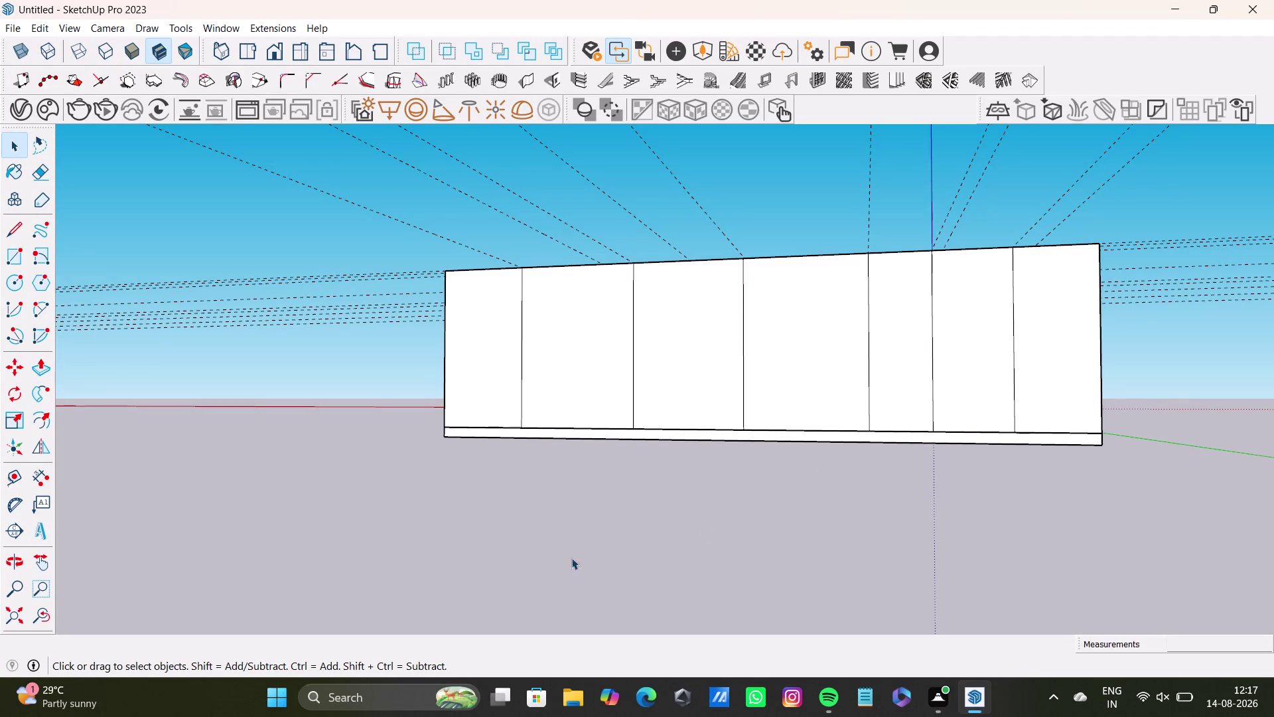
Orbit and zoom around the house to face the front wall straight on.
scroll(down, 3)
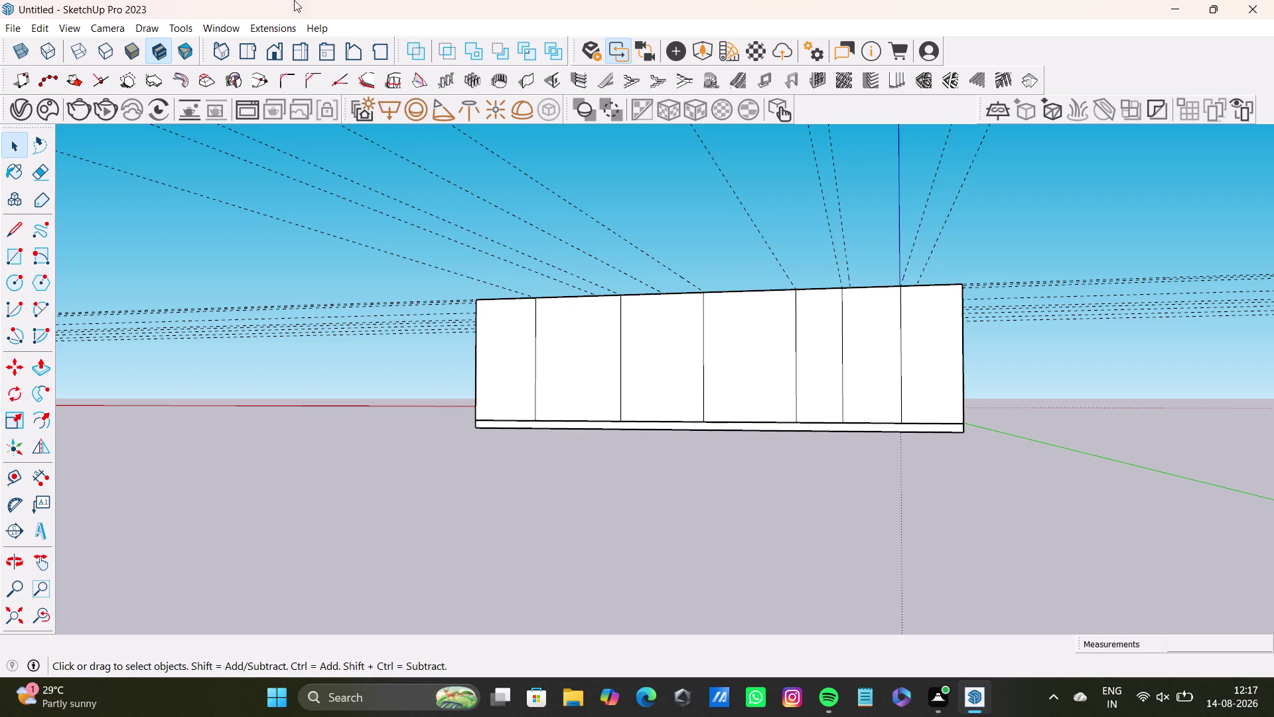
middle_drag(775, 566, 649, 690)
scroll(up, 3)
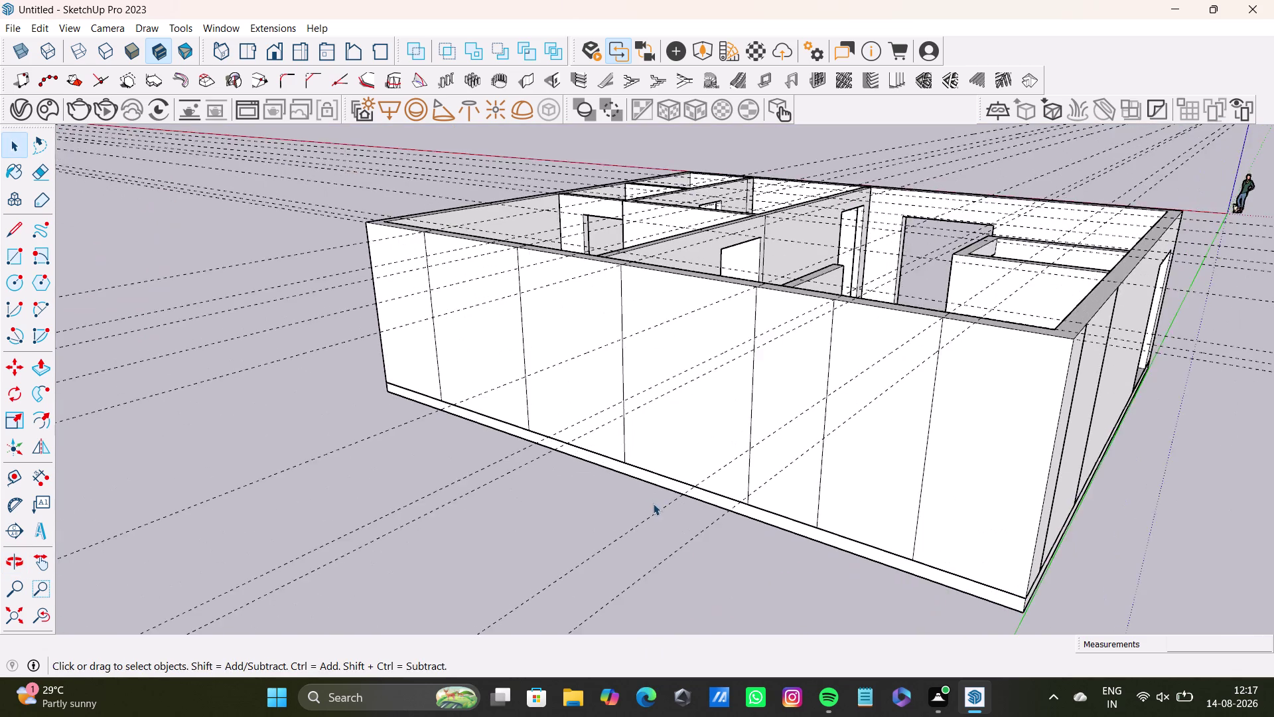
middle_drag(653, 503, 895, 642)
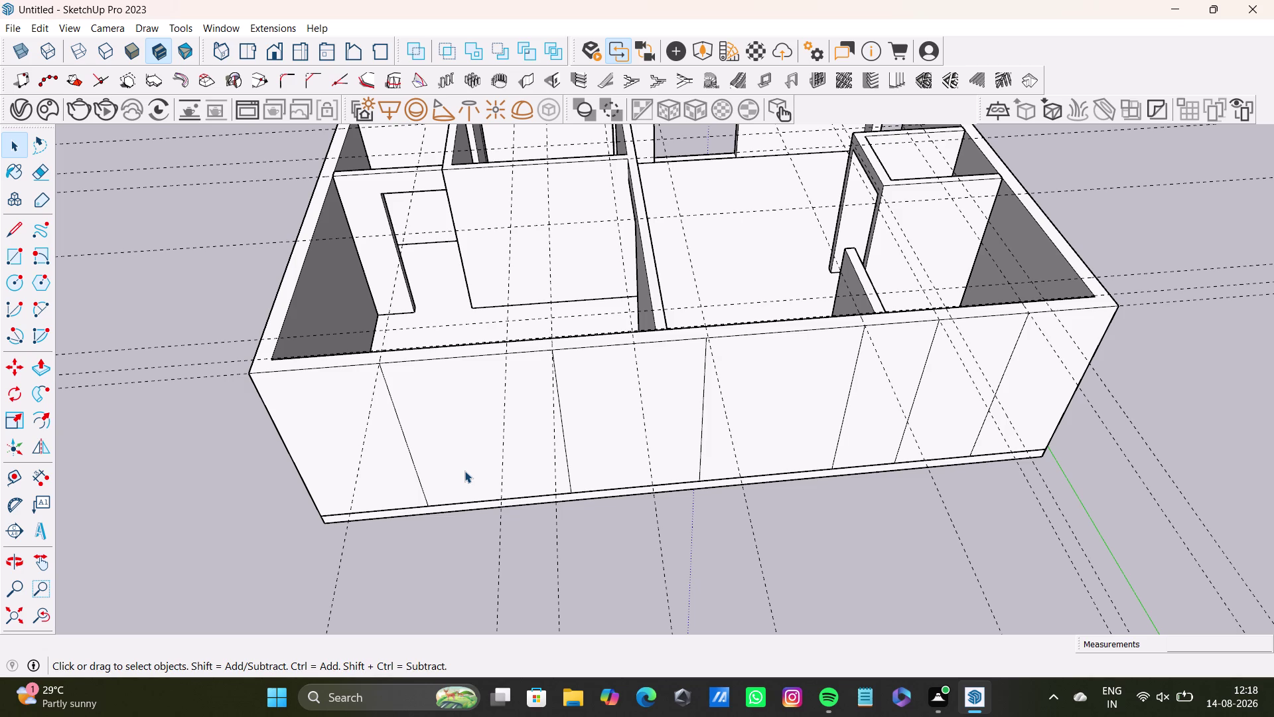
scroll(up, 3)
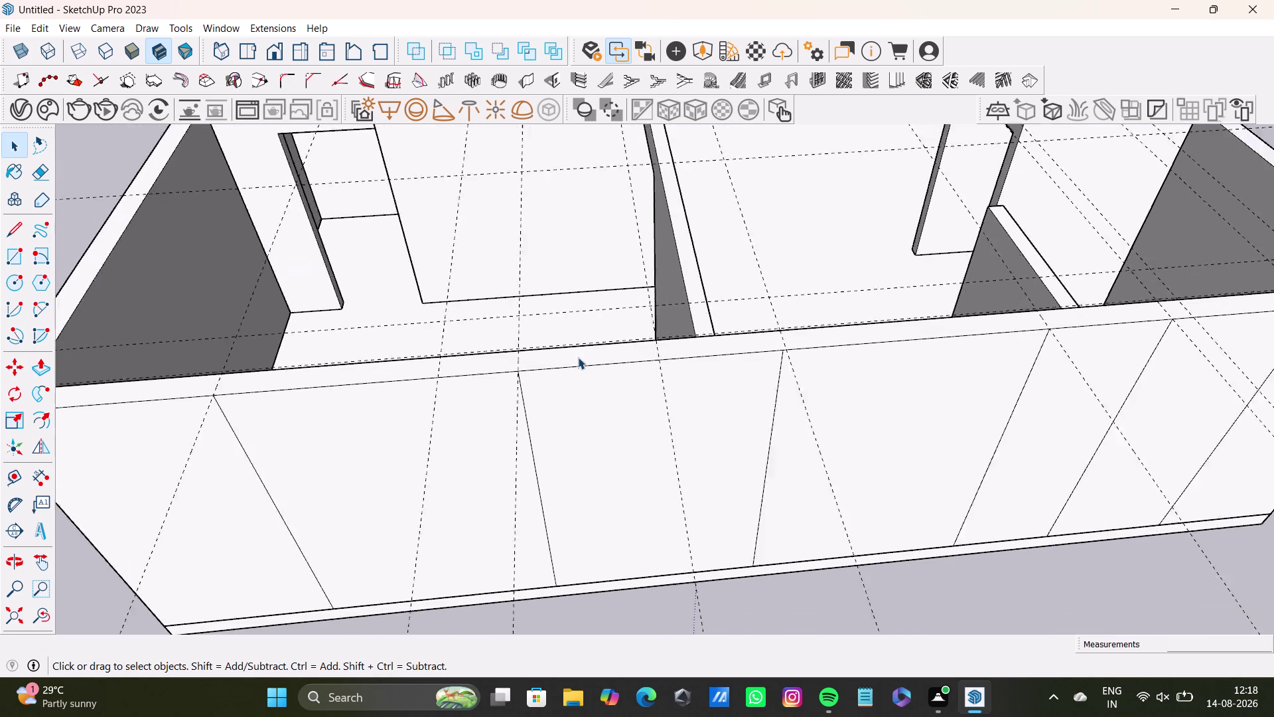
scroll(up, 3)
middle_drag(602, 405, 514, 334)
middle_drag(518, 337, 588, 337)
middle_drag(582, 412, 675, 373)
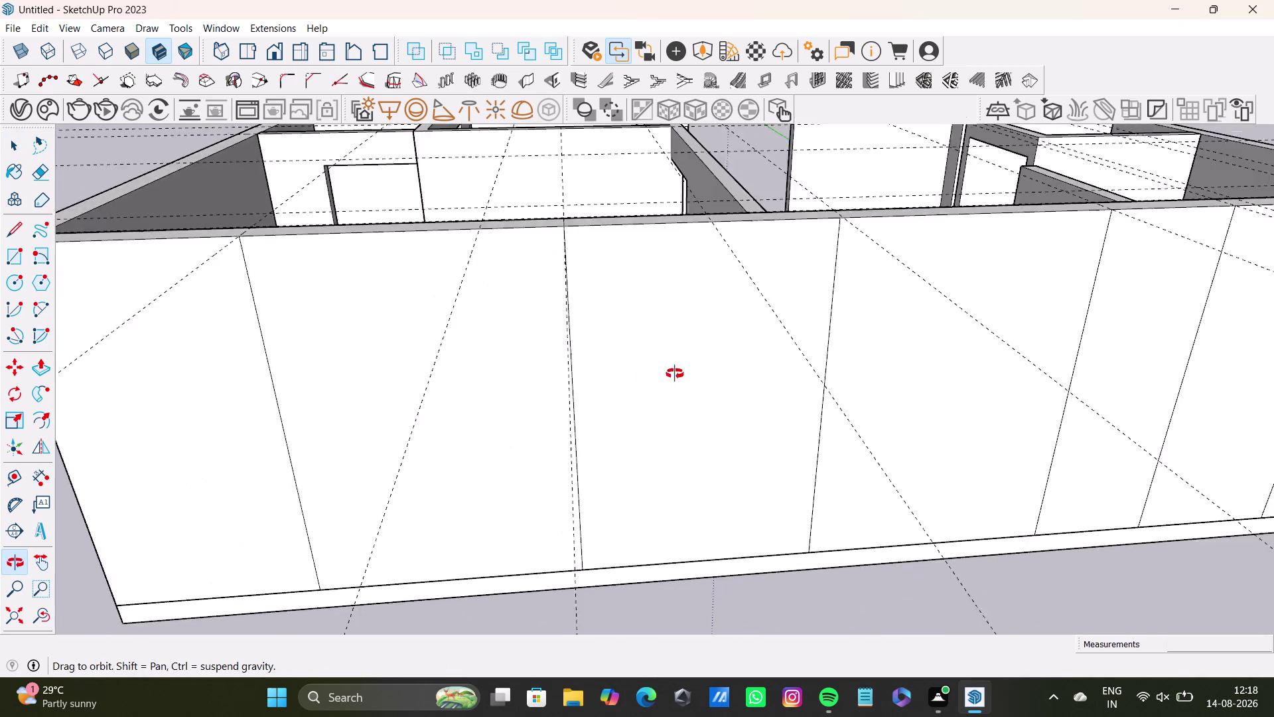
middle_drag(674, 373, 673, 264)
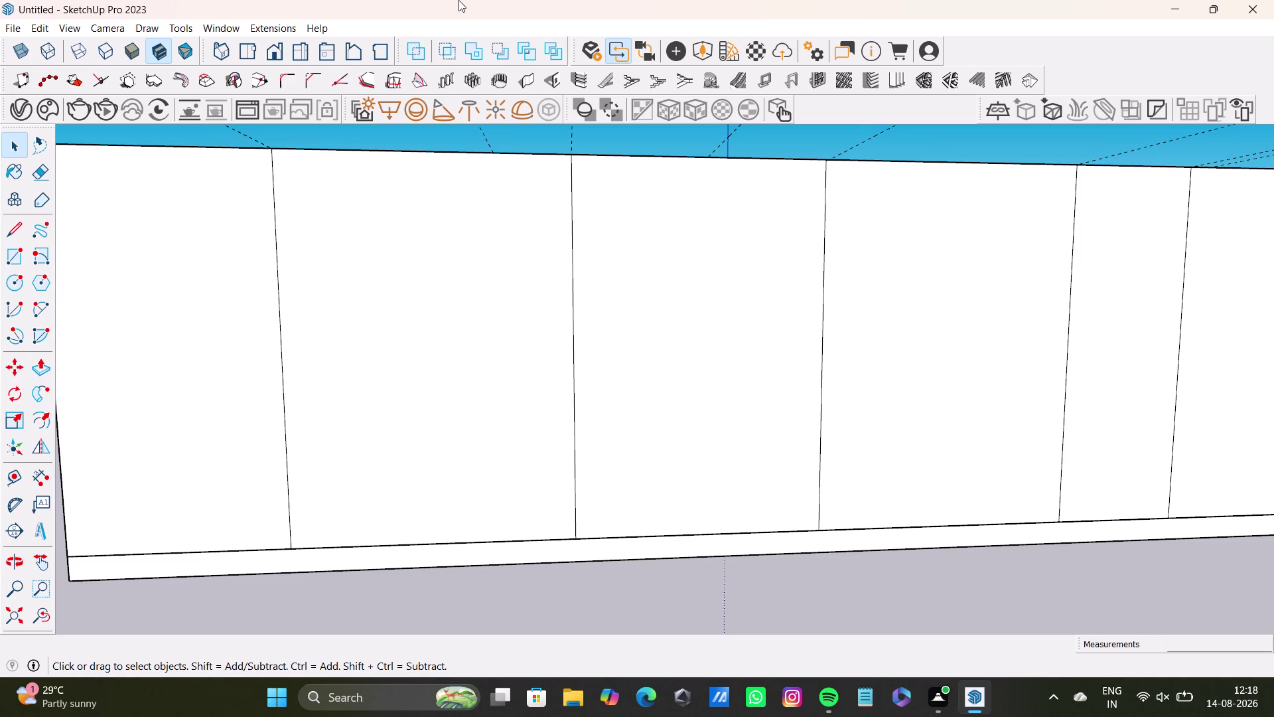
scroll(down, 3)
middle_drag(373, 369, 368, 396)
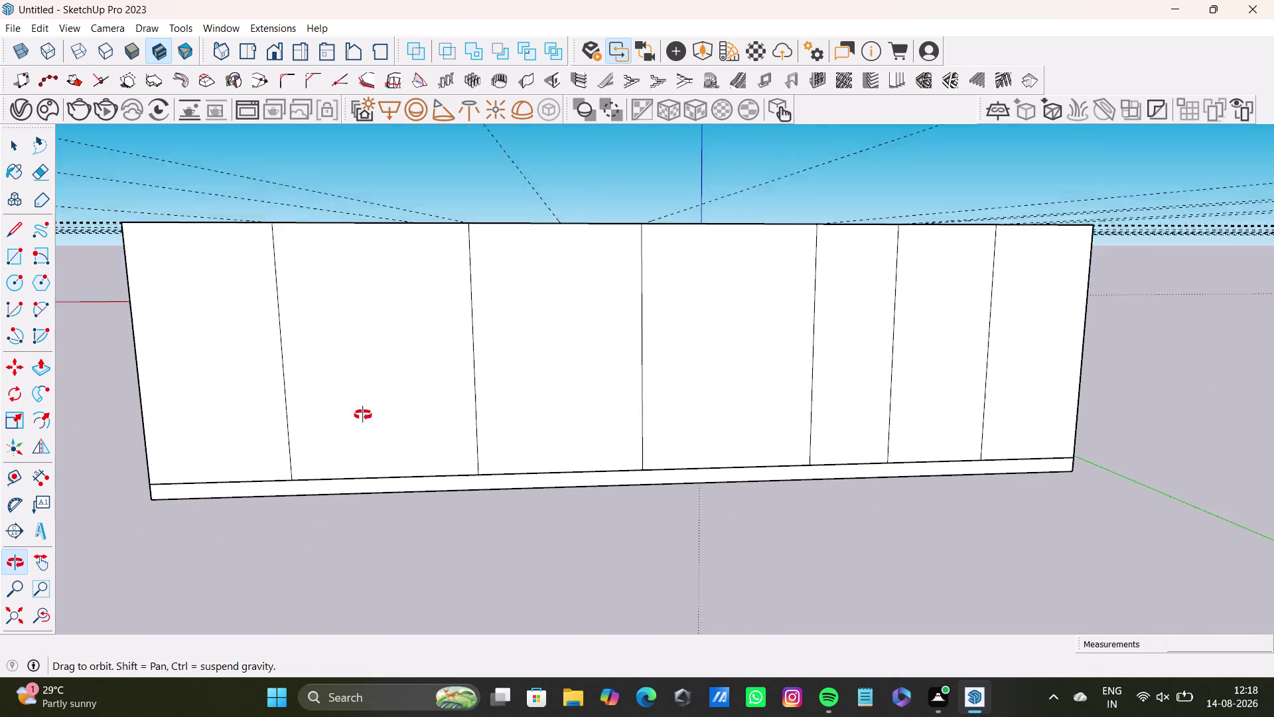
middle_drag(368, 396, 341, 364)
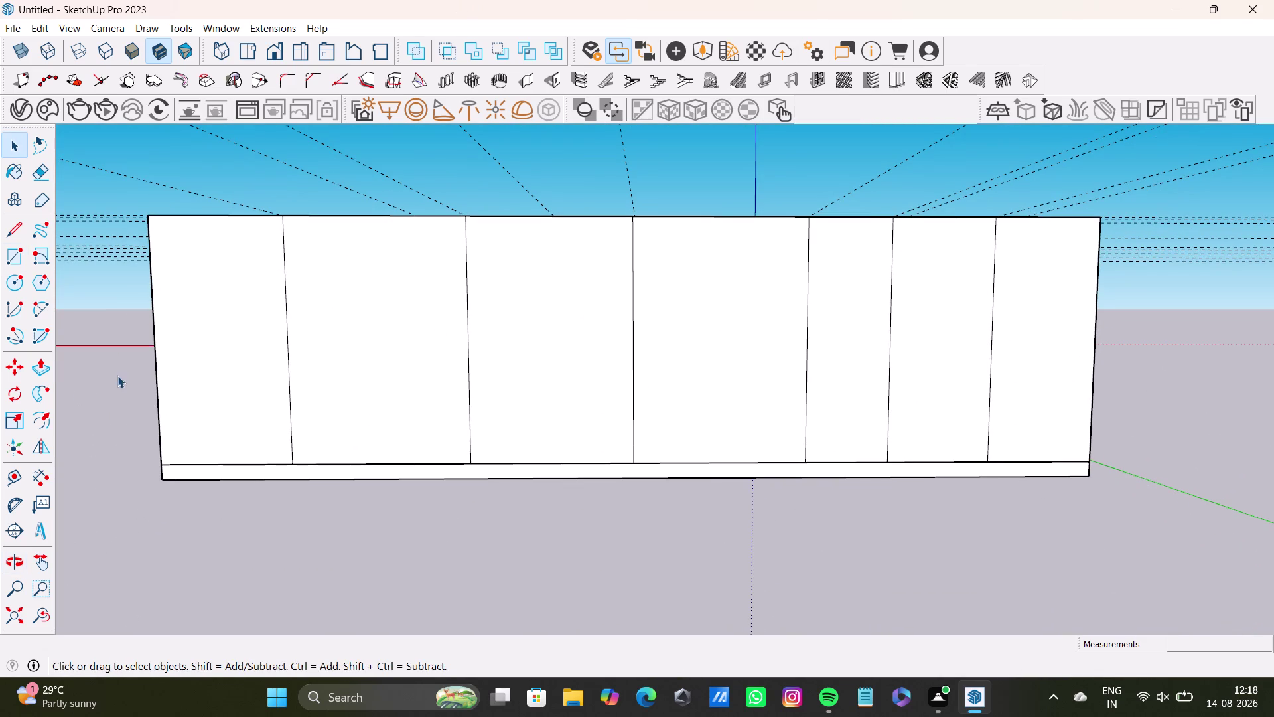
Select the front wall, clear it, then select all connected house geometry.
click(10, 256)
key(space)
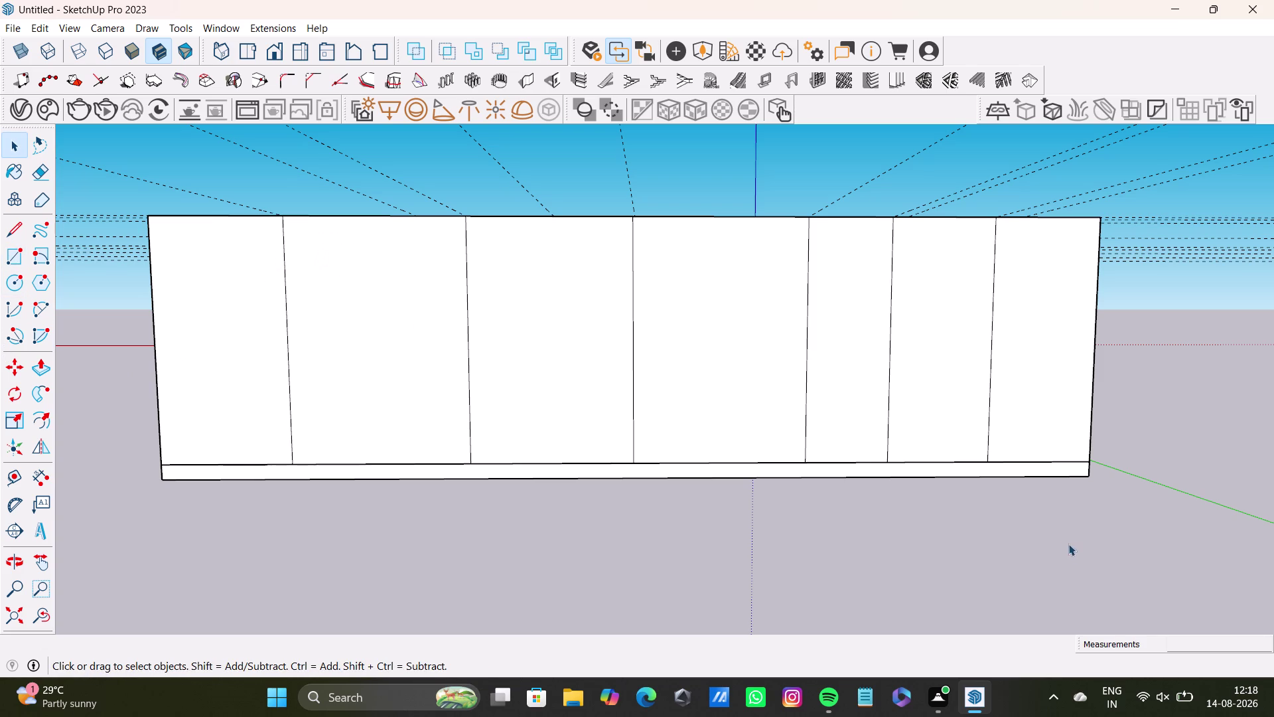
click(1063, 552)
triple_click(929, 385)
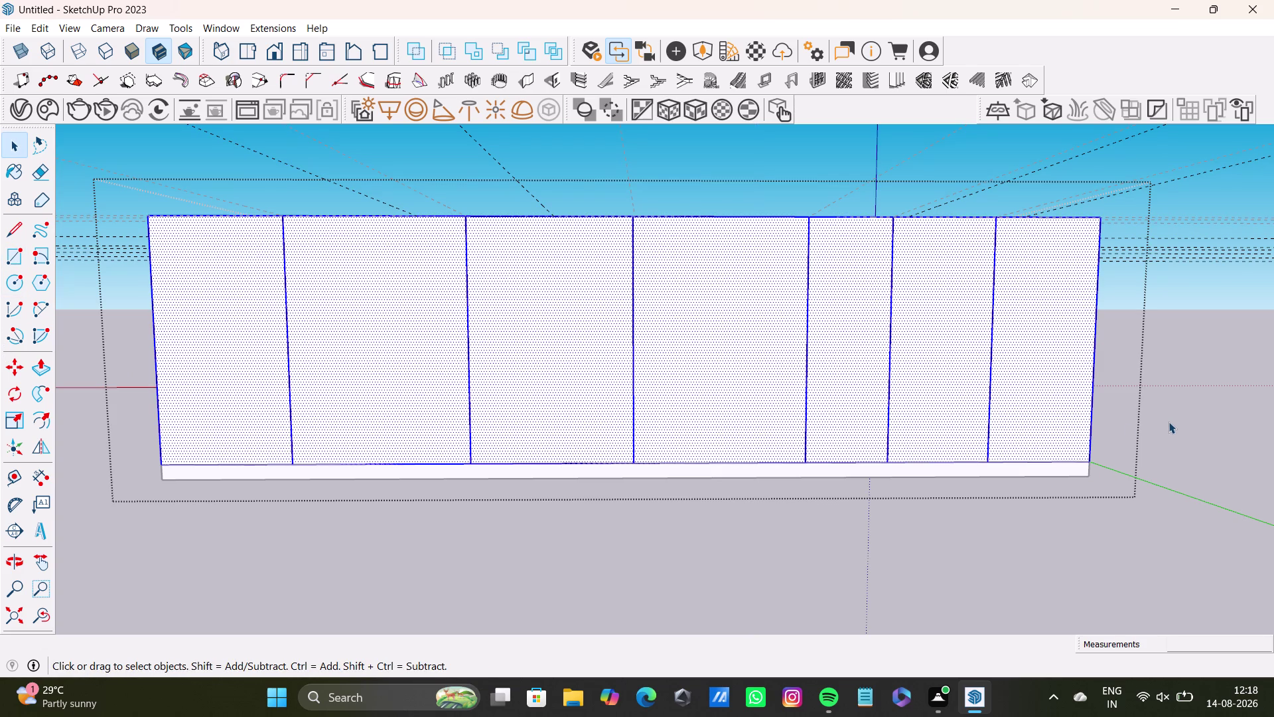
click(1175, 413)
middle_drag(609, 404, 610, 562)
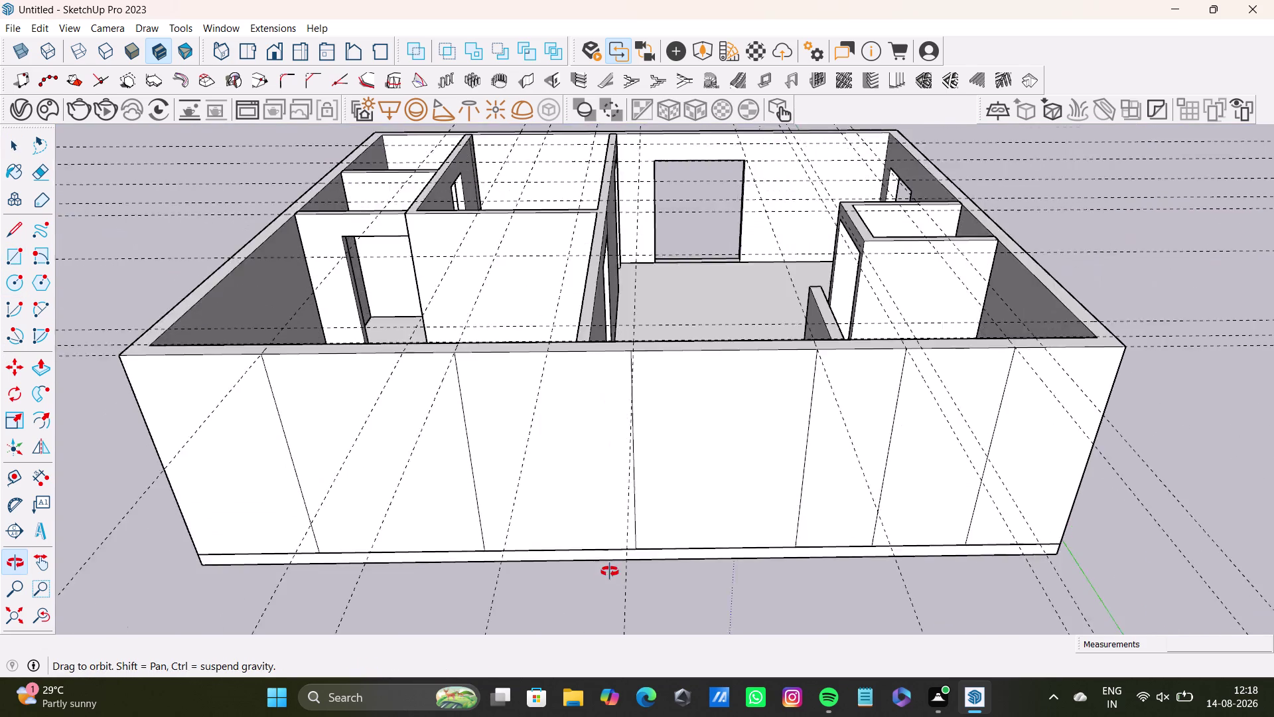
middle_drag(610, 562, 600, 631)
triple_click(1066, 349)
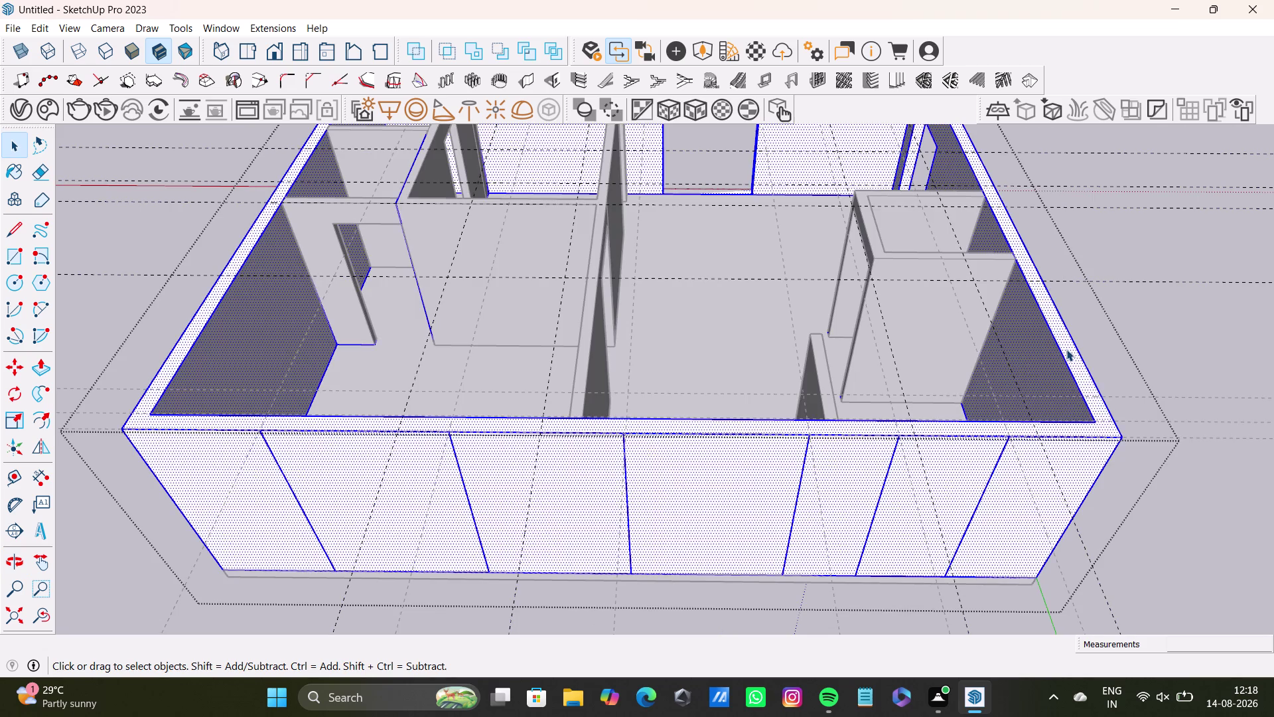
middle_drag(679, 474, 716, 281)
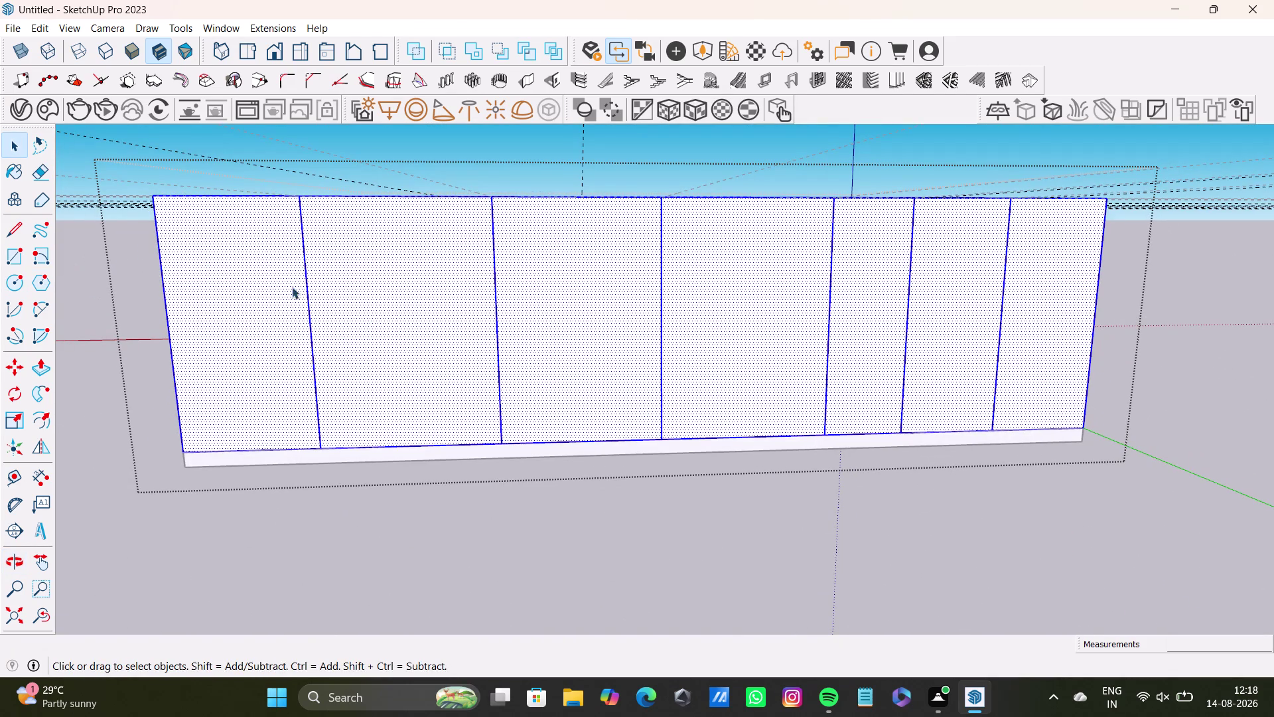
Draw a window rectangle on the second front-wall panel.
click(405, 284)
click(10, 255)
scroll(up, 3)
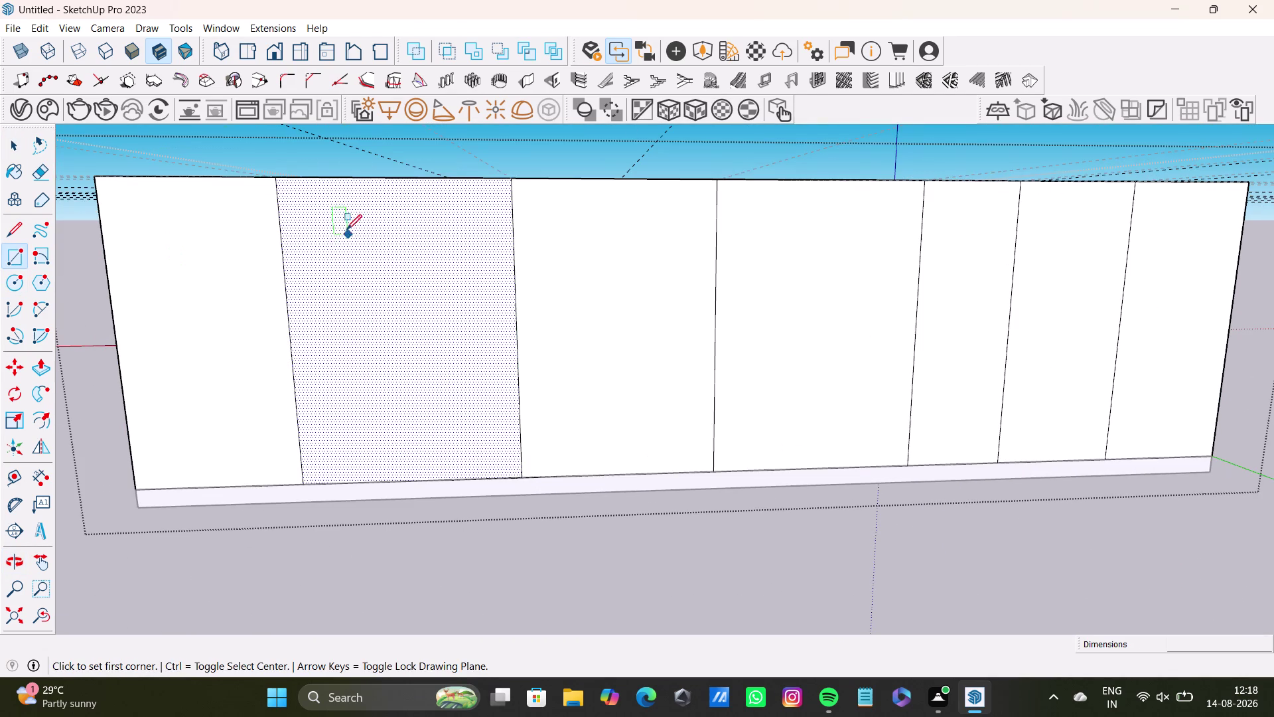
click(332, 221)
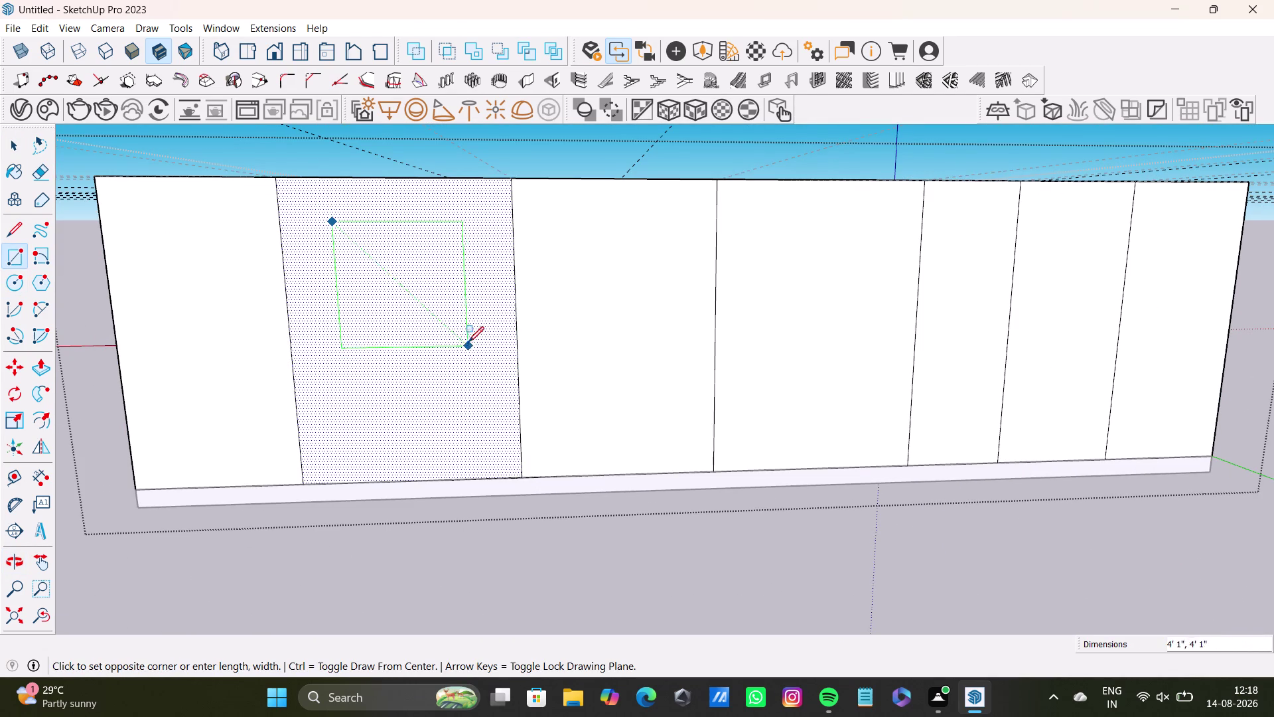
click(478, 331)
key(space)
Push/Pull the window rectangle through the wall thickness.
middle_drag(485, 322, 375, 540)
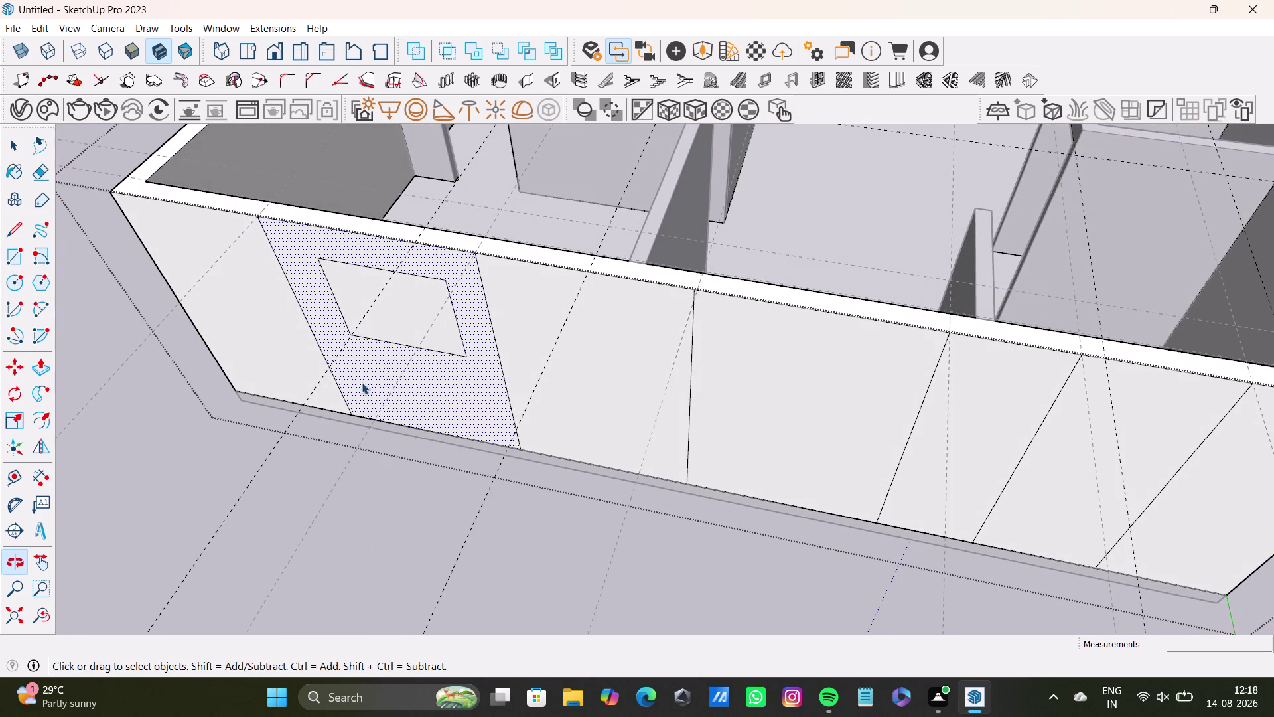
click(380, 304)
key(p)
click(405, 313)
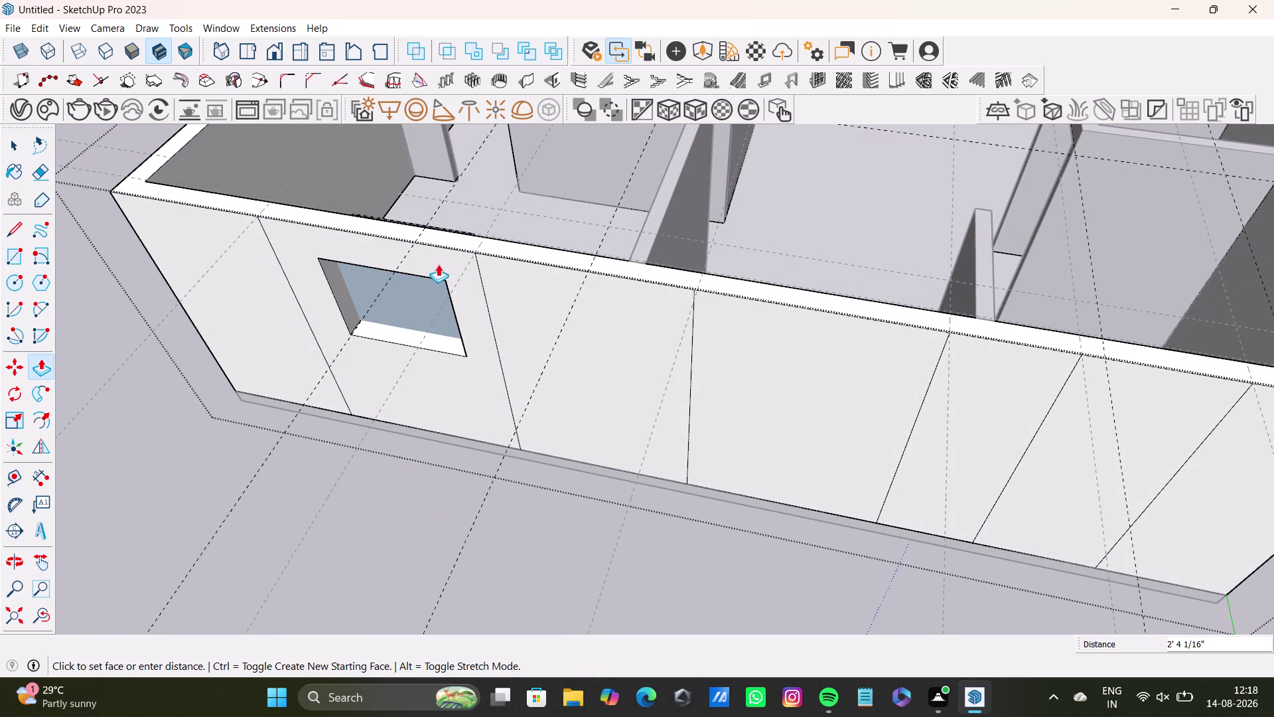
click(482, 236)
Inspect the new opening and orbit along the front wall to the next panel.
middle_drag(460, 357, 537, 305)
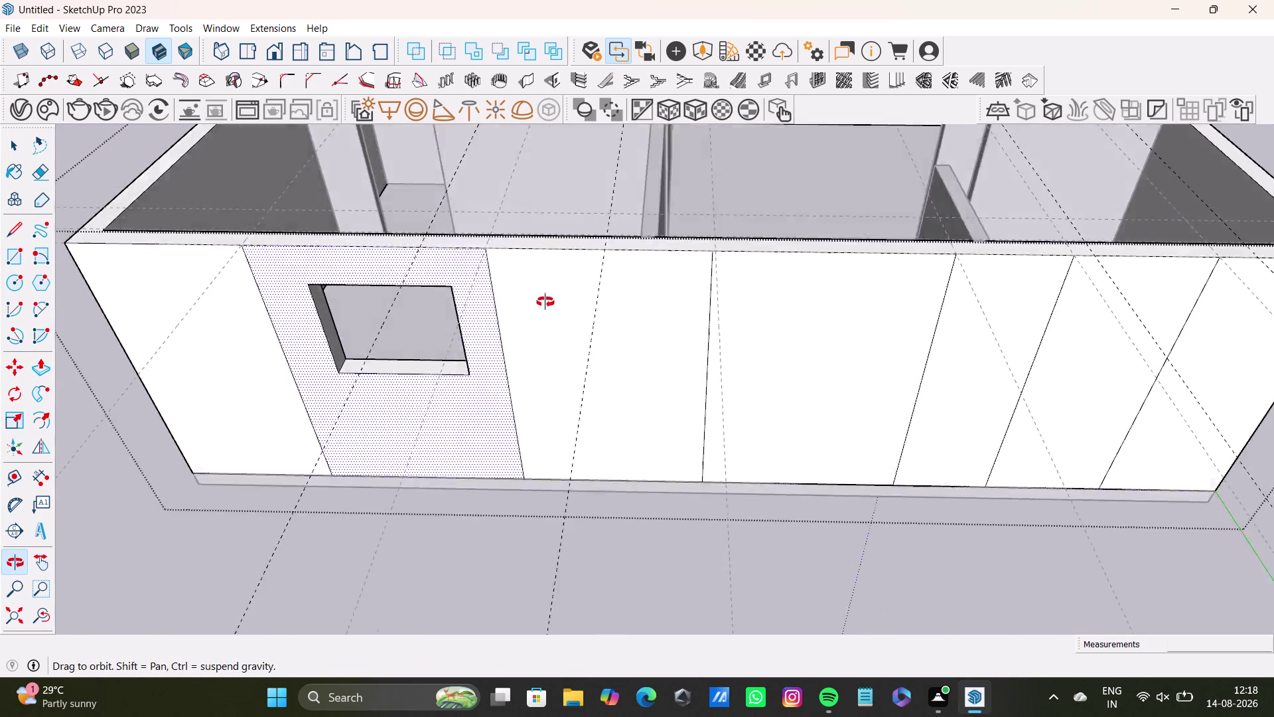
middle_drag(537, 306, 505, 346)
middle_drag(531, 324, 291, 380)
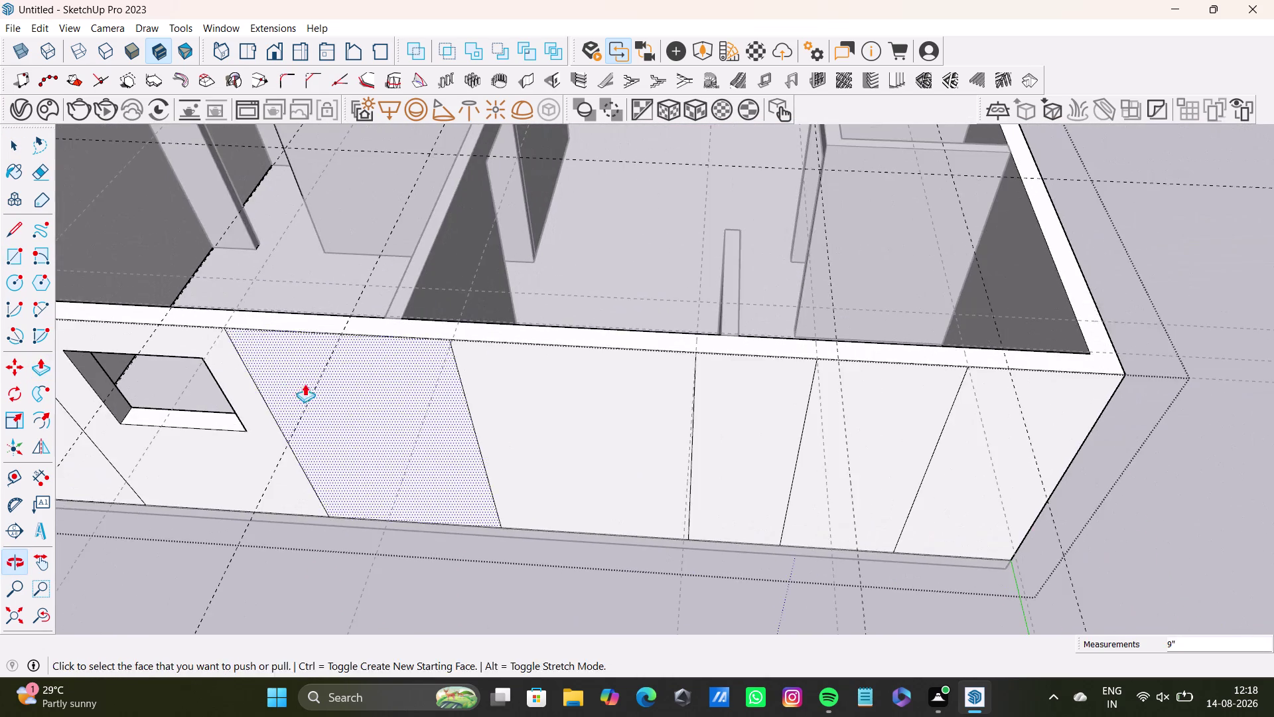
middle_drag(526, 428, 601, 389)
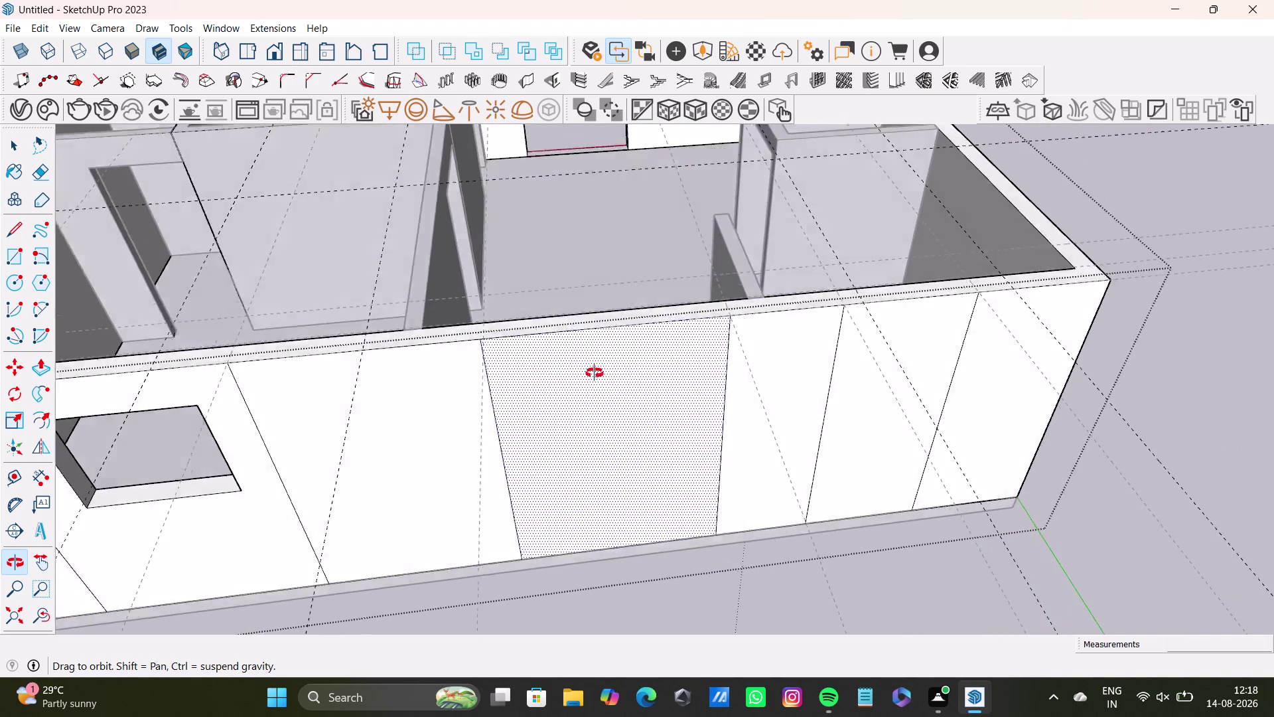
middle_drag(601, 389, 565, 316)
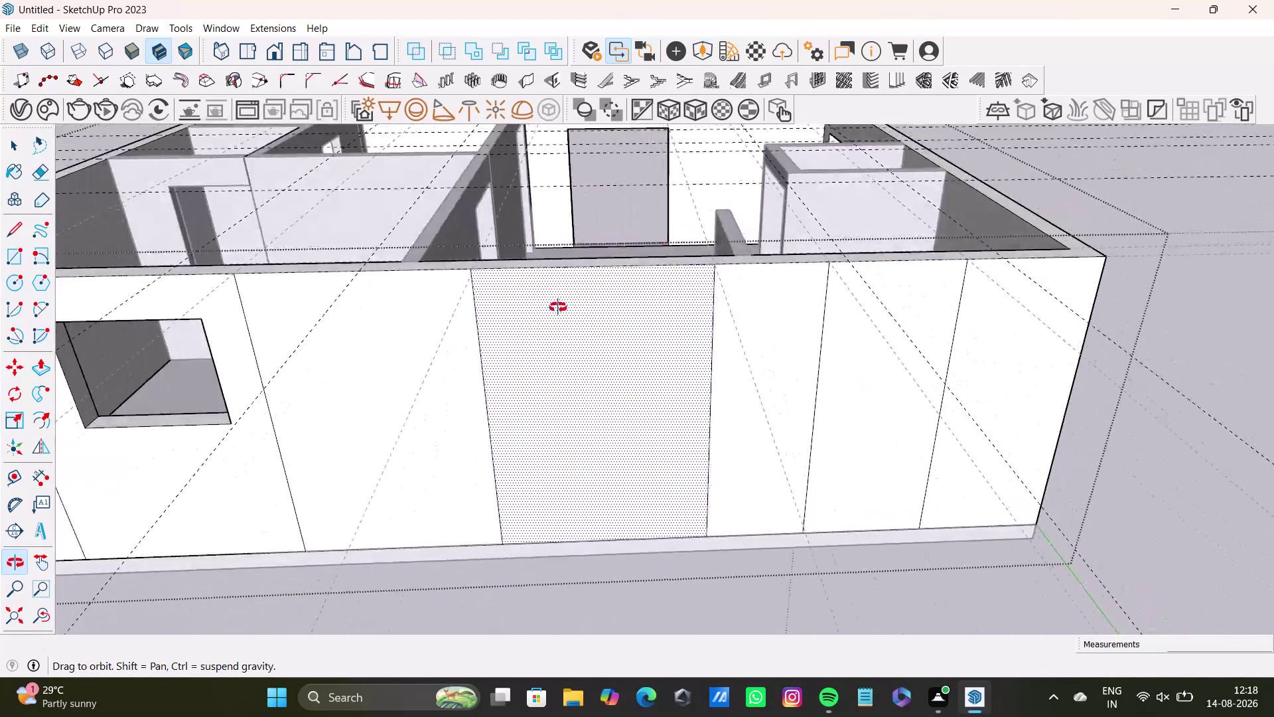
middle_drag(565, 315, 524, 263)
drag(11, 259, 27, 258)
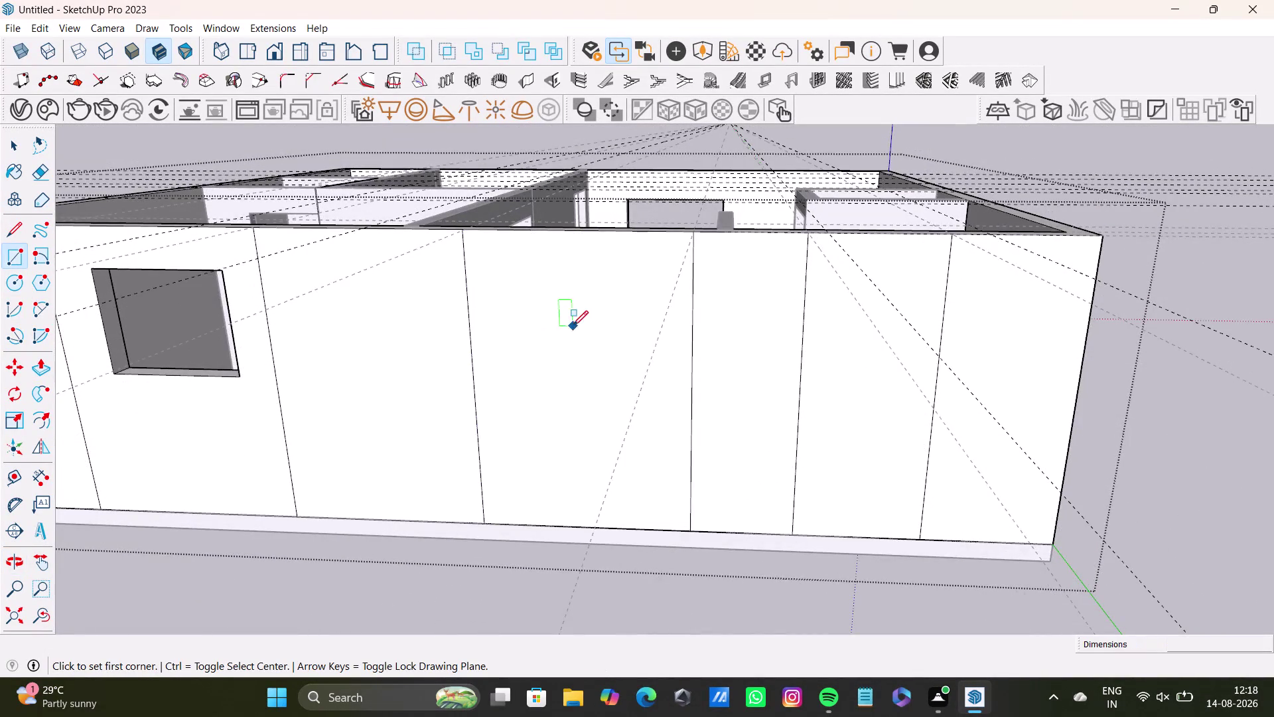
Draw a window rectangle on the next front-wall panel.
scroll(up, 3)
click(516, 252)
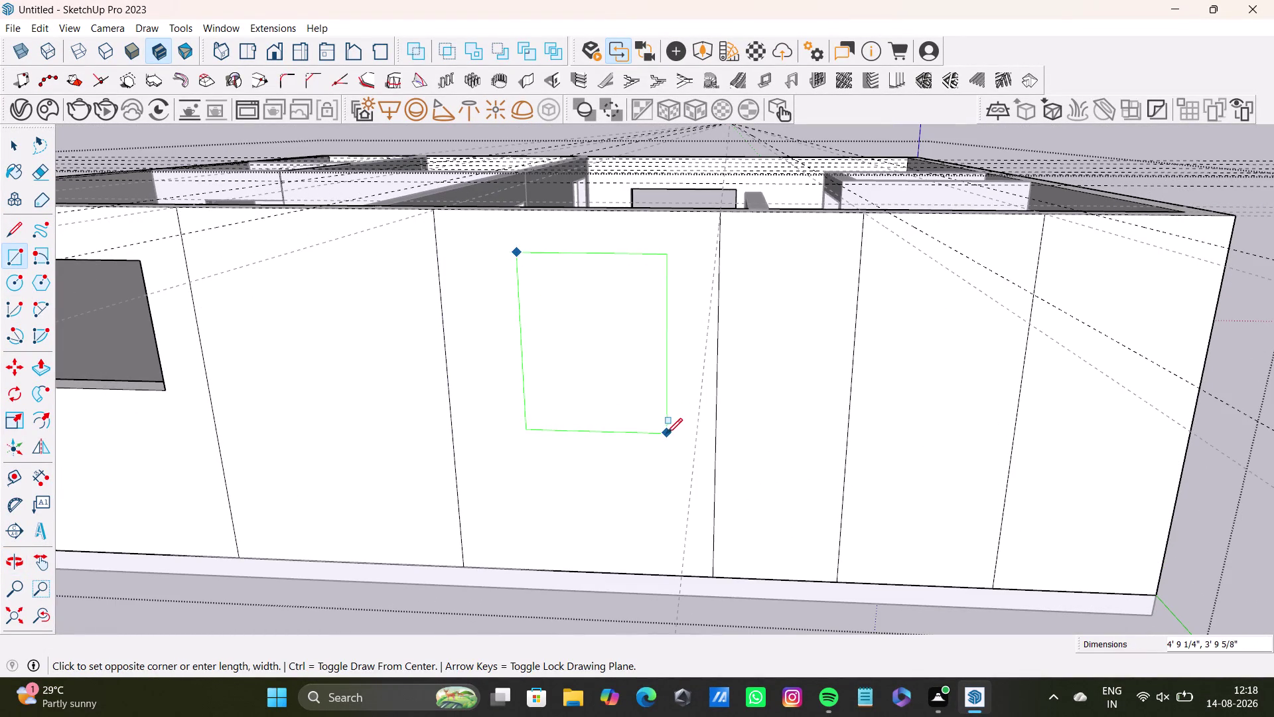
key(space)
drag(10, 258, 30, 258)
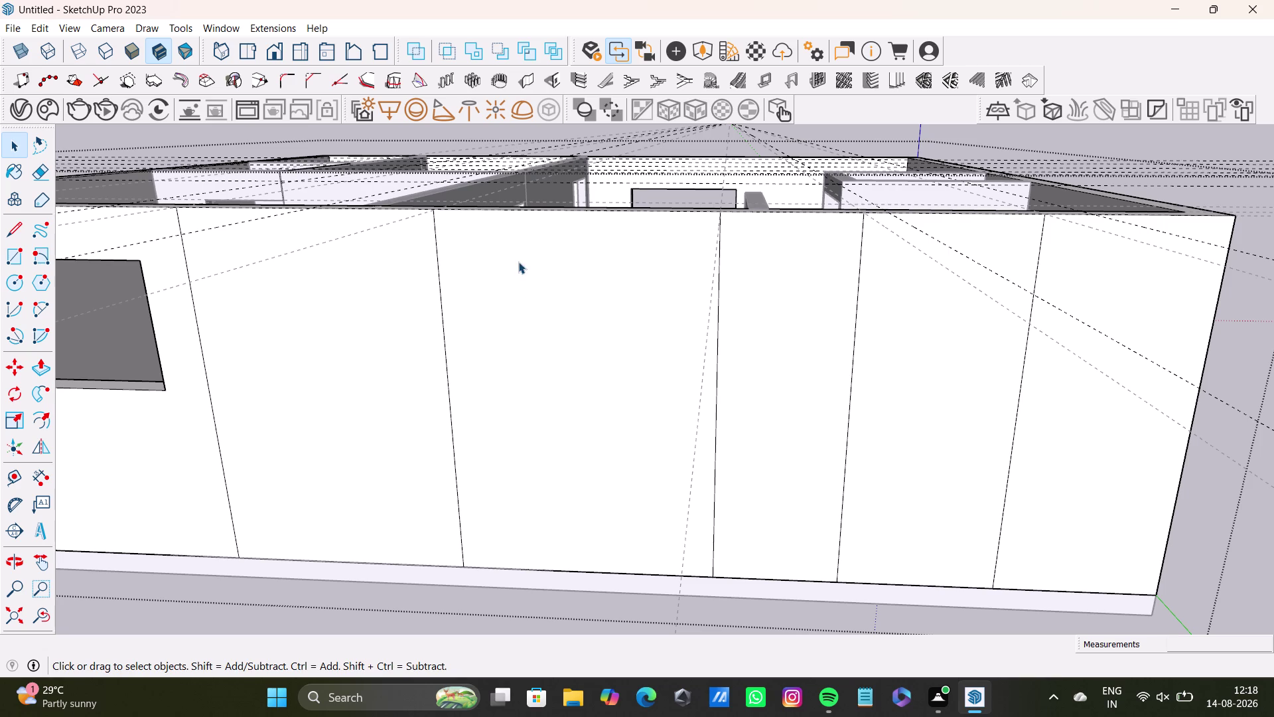
click(24, 254)
drag(509, 265, 538, 266)
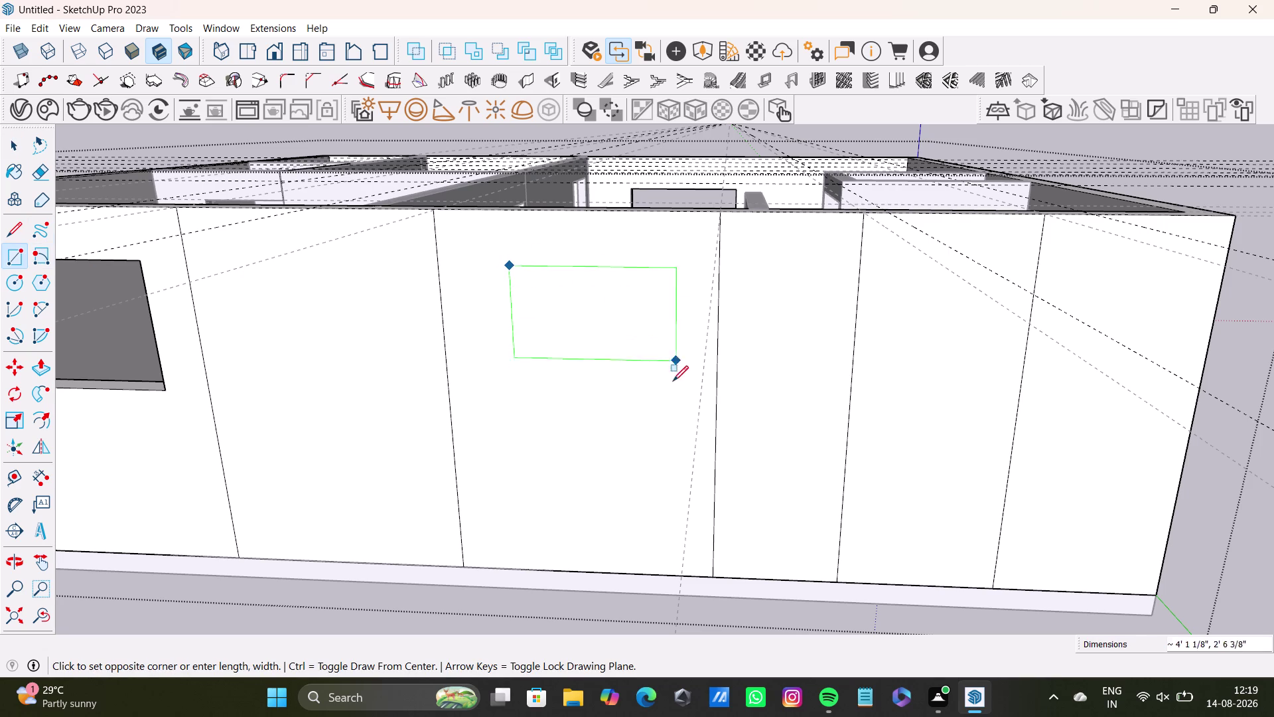
click(673, 396)
key(space)
Try pushing the new window face into the wall, then undo it.
click(584, 318)
middle_drag(660, 381, 656, 460)
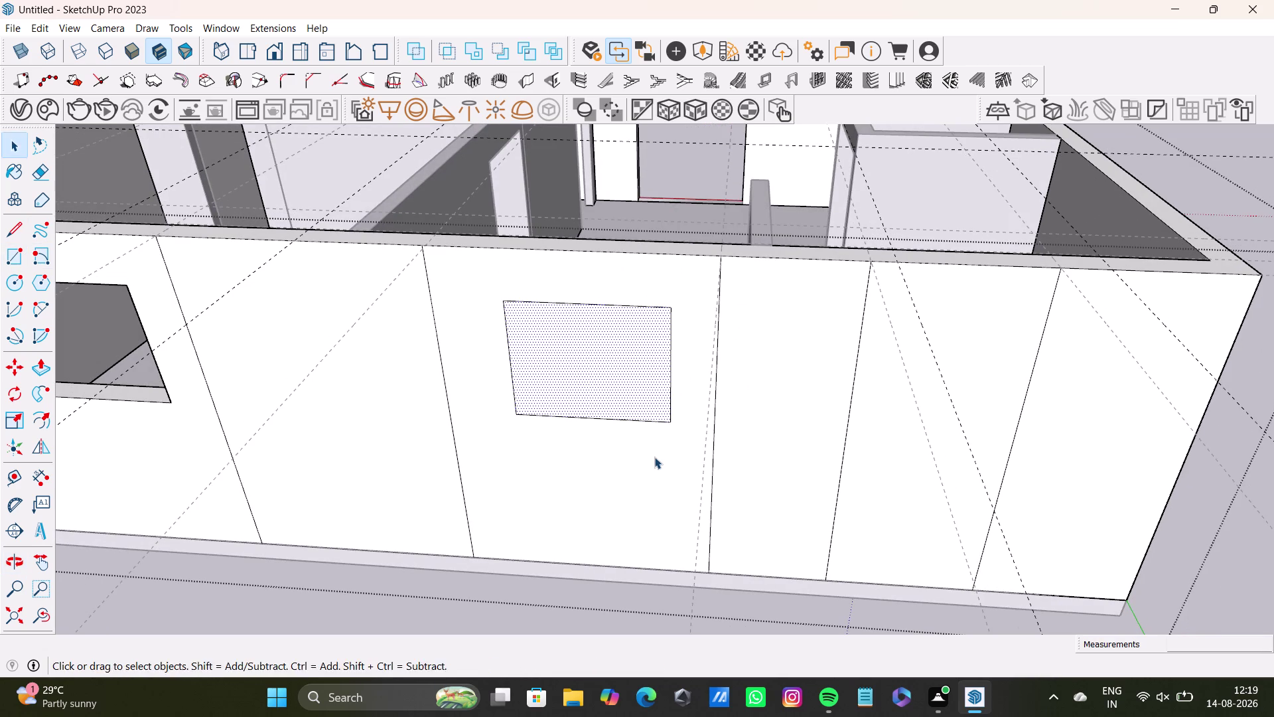
key(p)
click(600, 349)
middle_drag(631, 334, 539, 462)
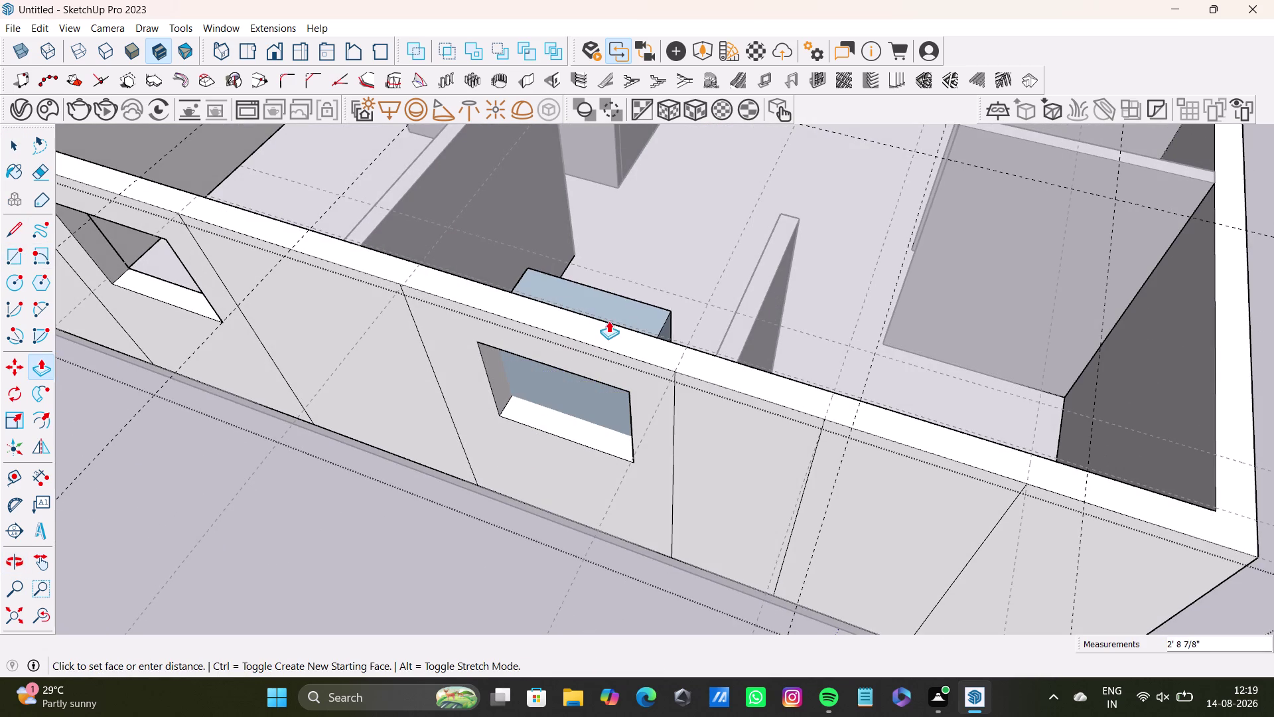
click(610, 321)
click(573, 399)
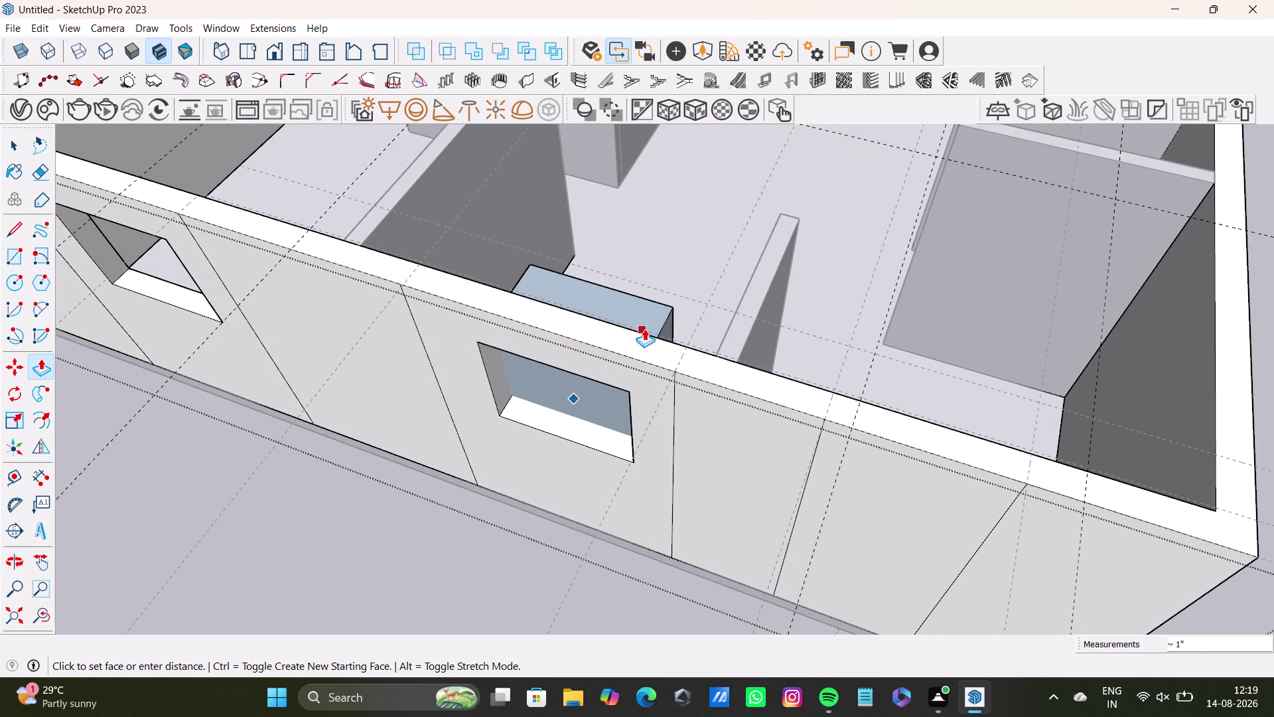
click(649, 336)
key(ctrl+z)
Inspect the second window area and undo another change.
middle_drag(593, 406, 619, 373)
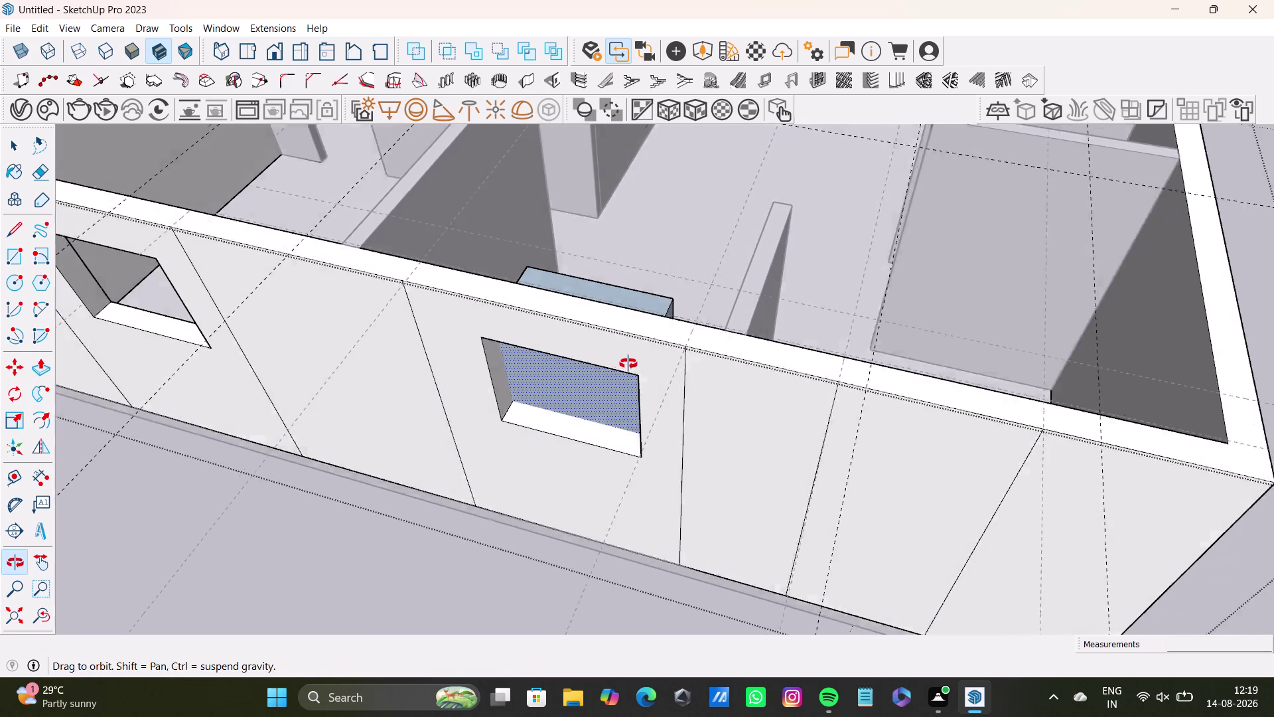
middle_drag(620, 372, 636, 355)
click(598, 395)
key(space)
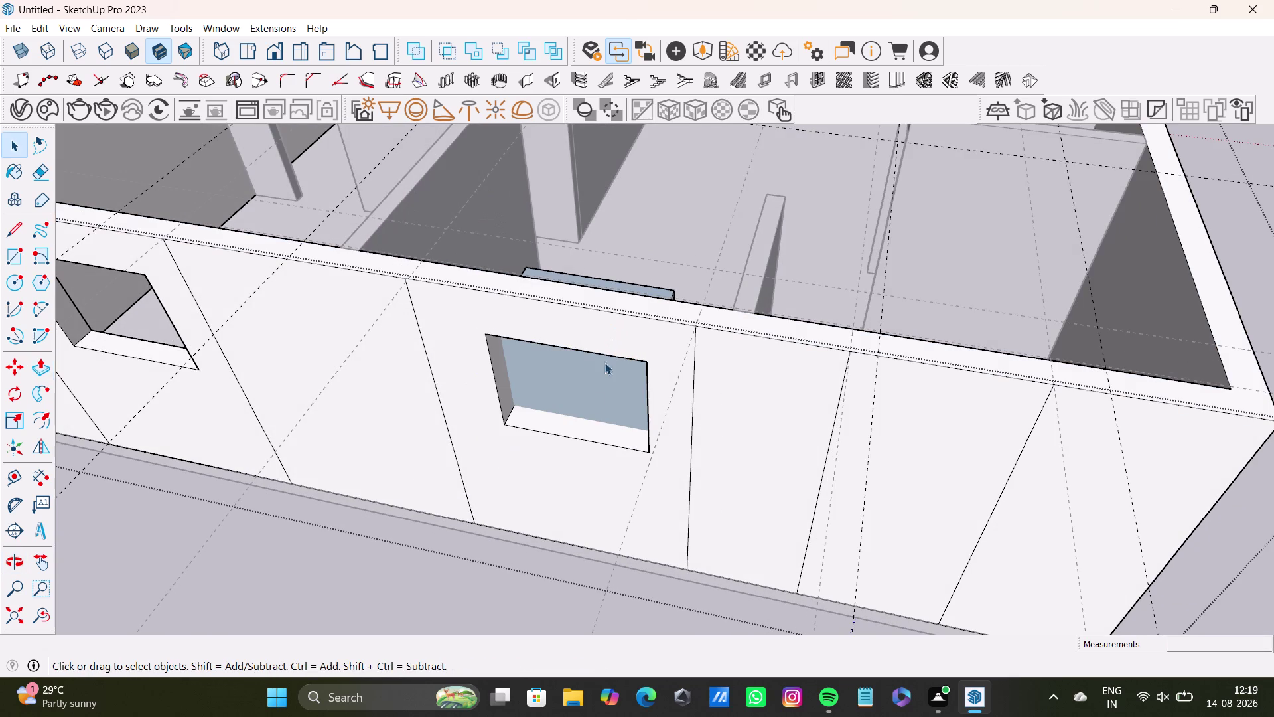
key(space)
key(ctrl+z)
Push the second window rectangle all the way through the wall.
click(574, 408)
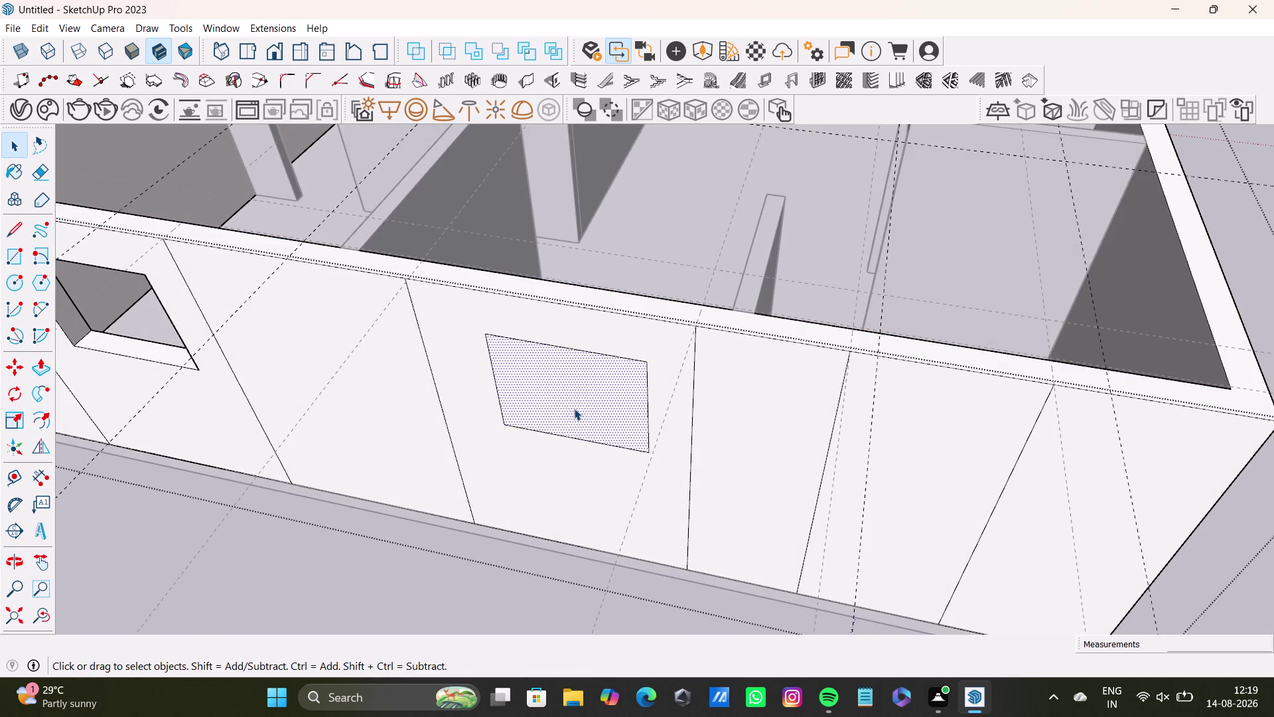
key(p)
click(574, 408)
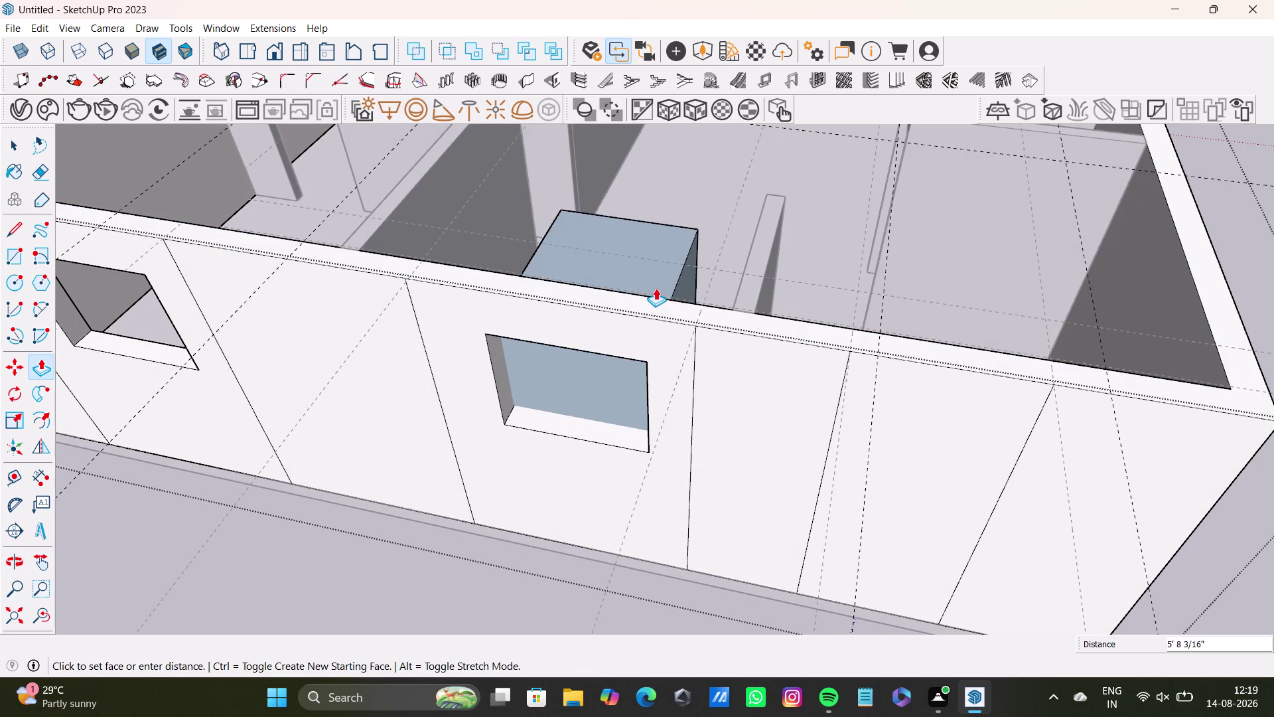
click(657, 292)
middle_drag(602, 402, 642, 306)
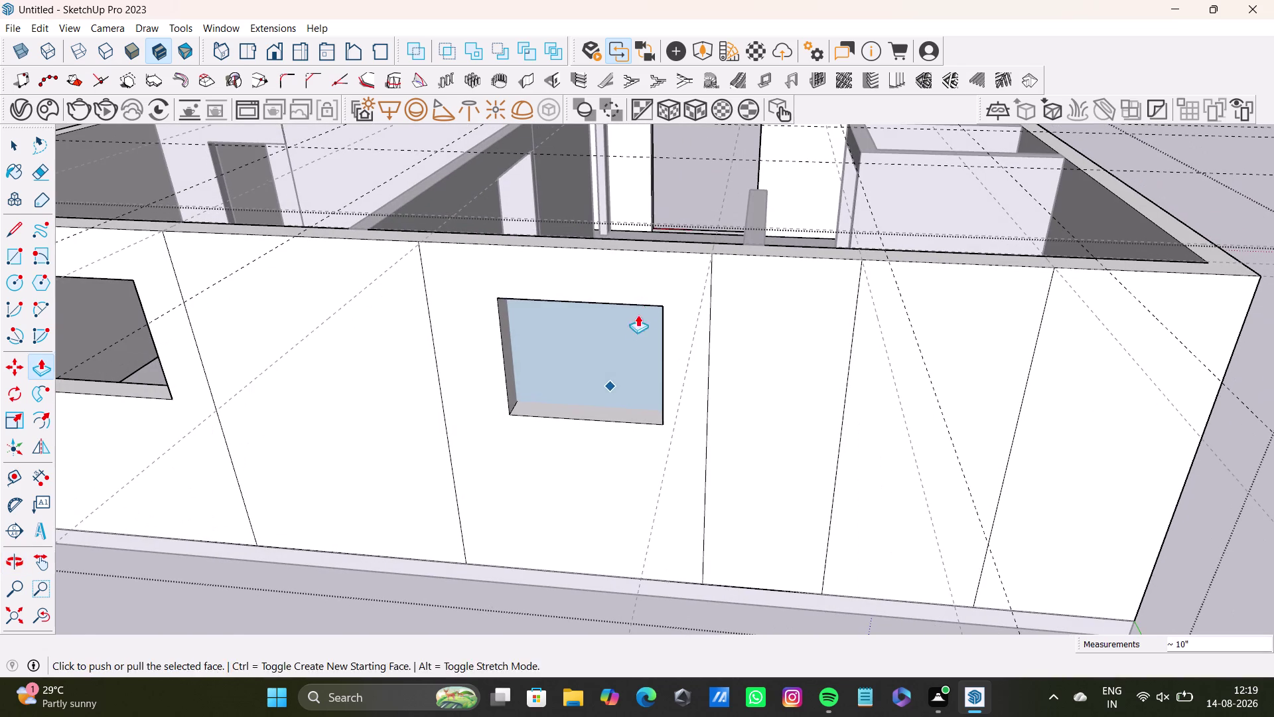
key(space)
click(609, 367)
Delete leftover geometry and pull back to see the whole house.
middle_drag(629, 346, 553, 384)
key(Delete)
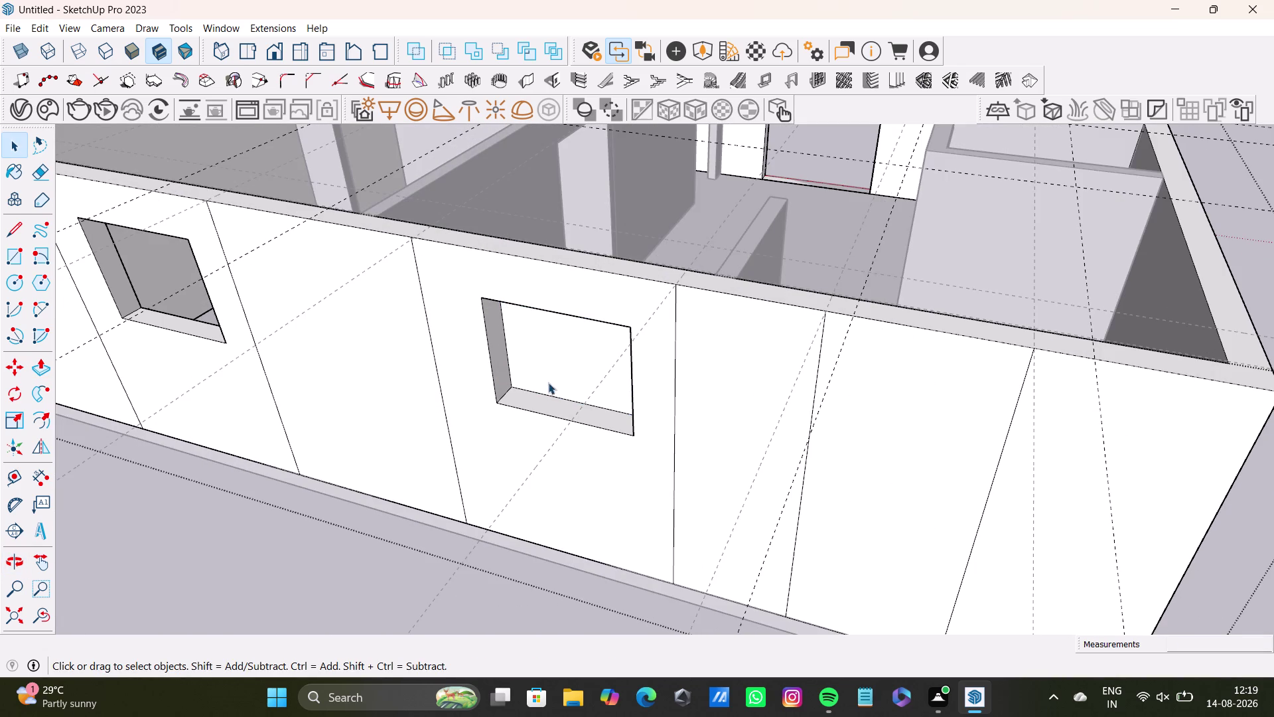
click(577, 341)
key(Delete)
middle_drag(598, 414, 751, 402)
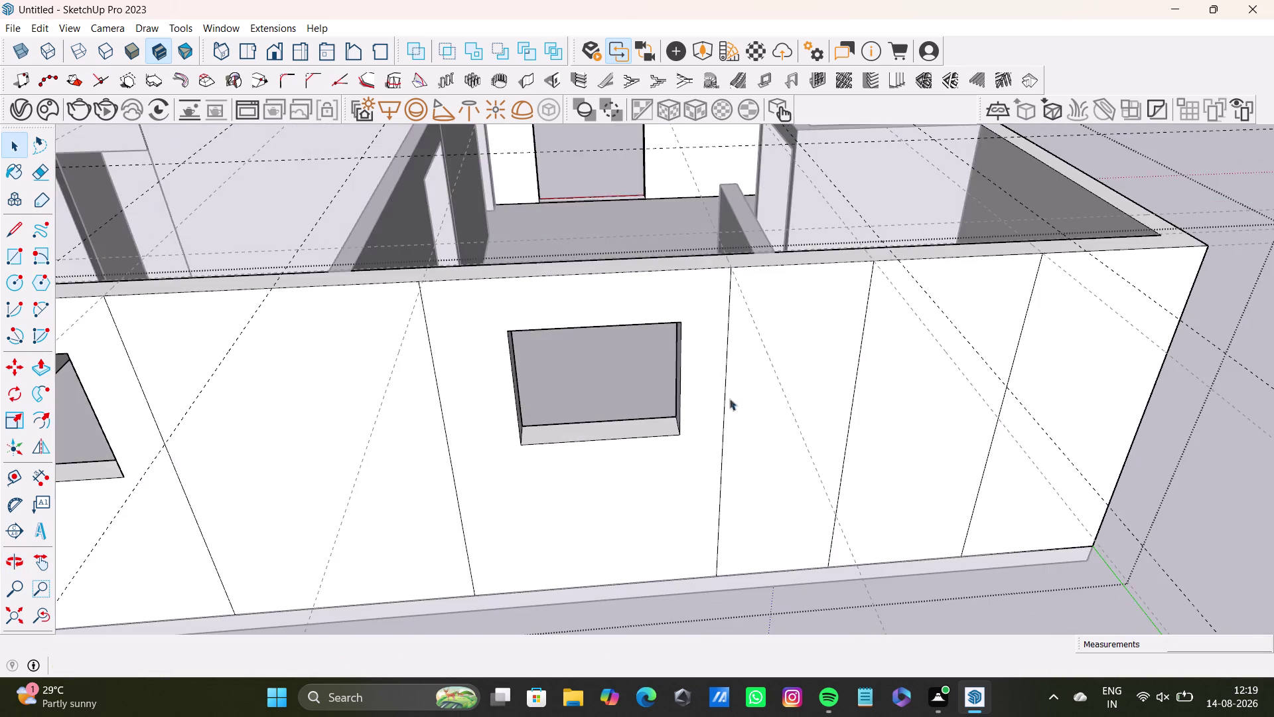
scroll(down, 3)
middle_drag(621, 416, 501, 393)
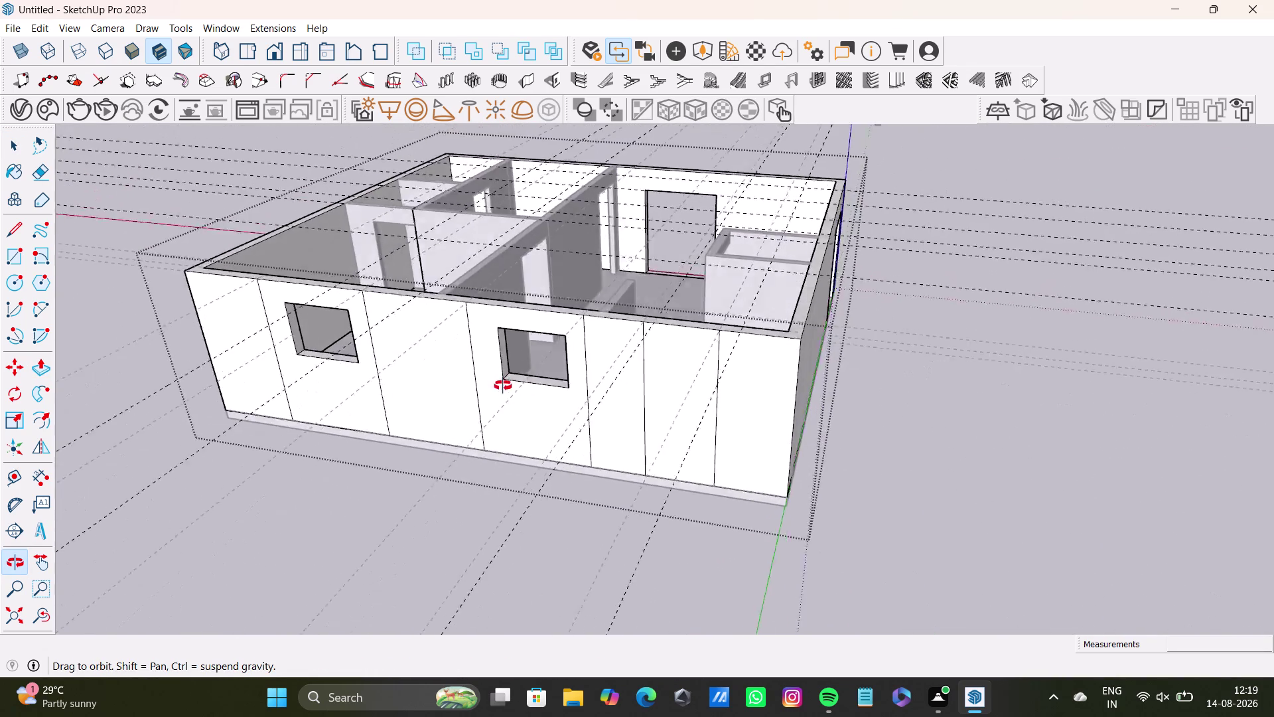
middle_drag(500, 393, 508, 469)
middle_drag(575, 475, 619, 697)
middle_drag(607, 594, 574, 468)
middle_drag(663, 497, 682, 582)
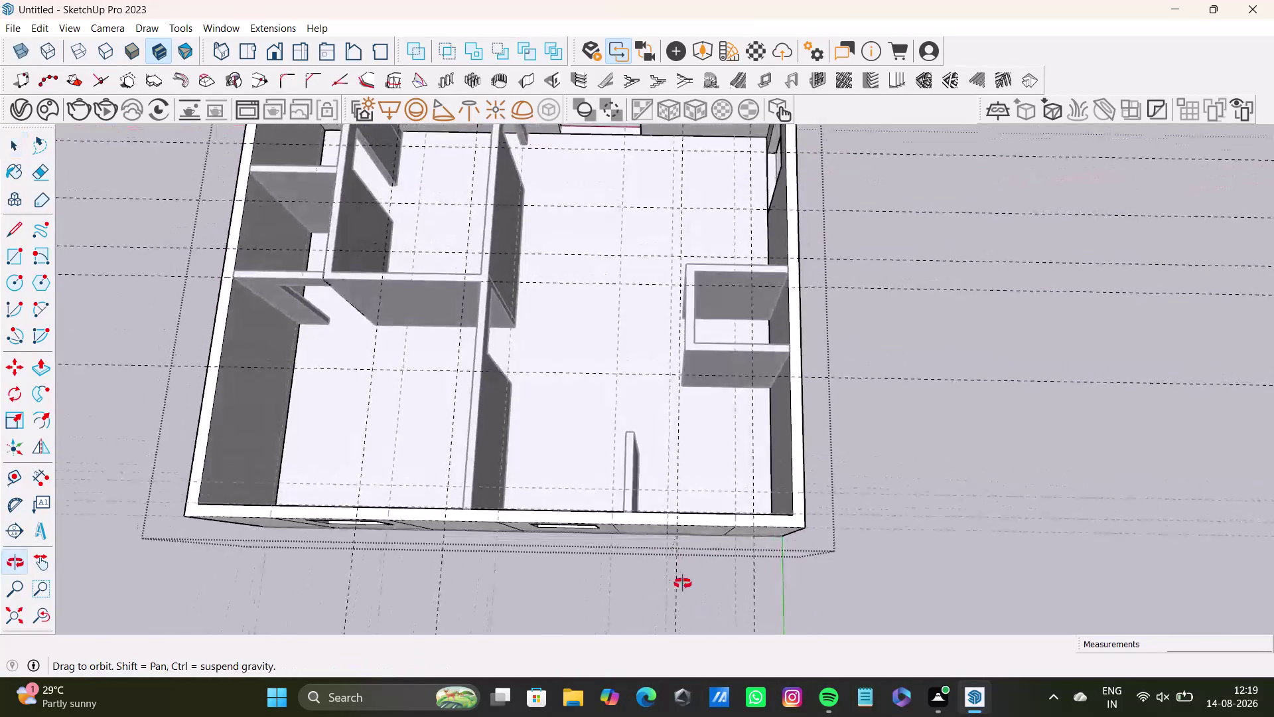
middle_drag(682, 581, 654, 410)
scroll(up, 3)
middle_drag(599, 326, 601, 302)
middle_drag(600, 392, 614, 301)
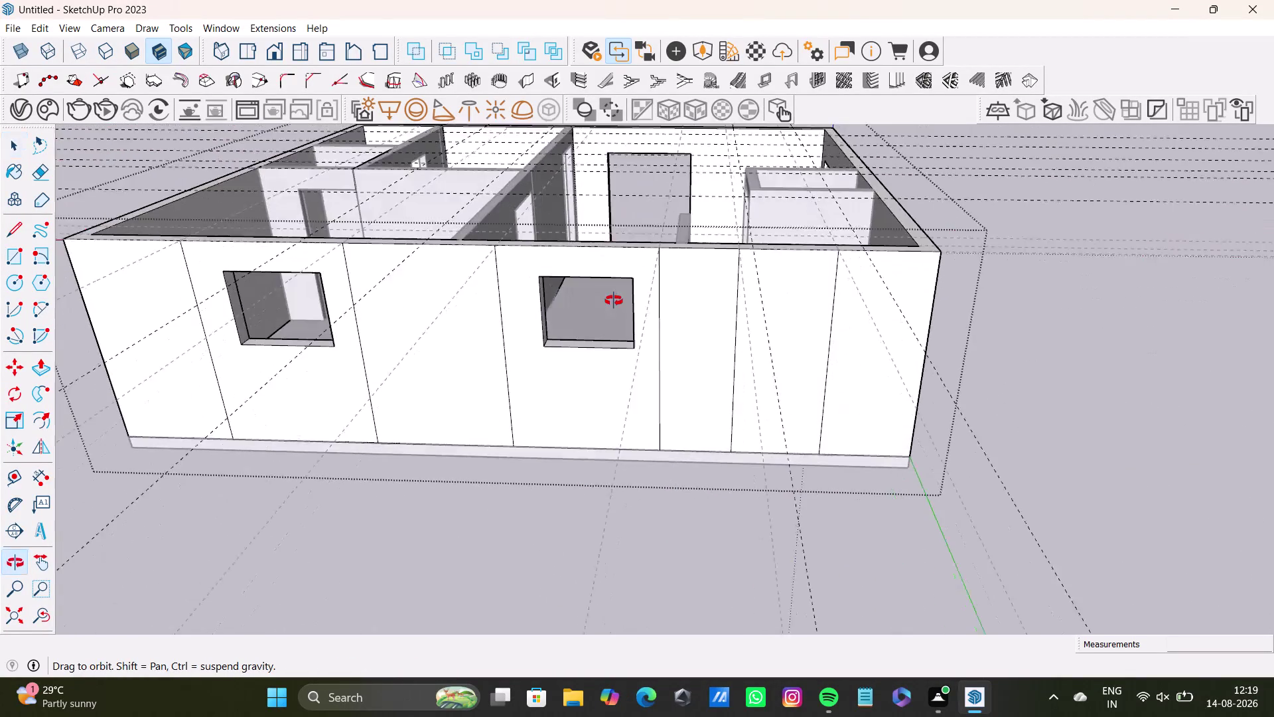
middle_drag(614, 300, 597, 370)
middle_drag(599, 408, 601, 342)
click(12, 252)
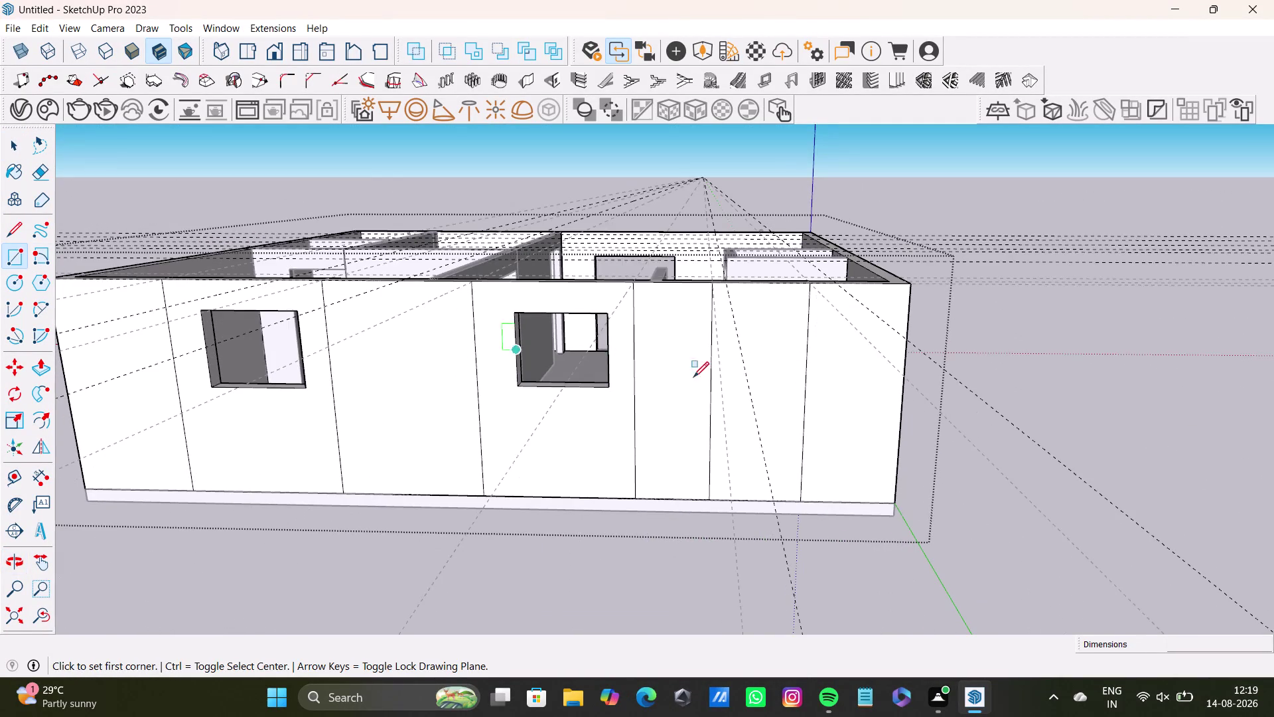
scroll(up, 3)
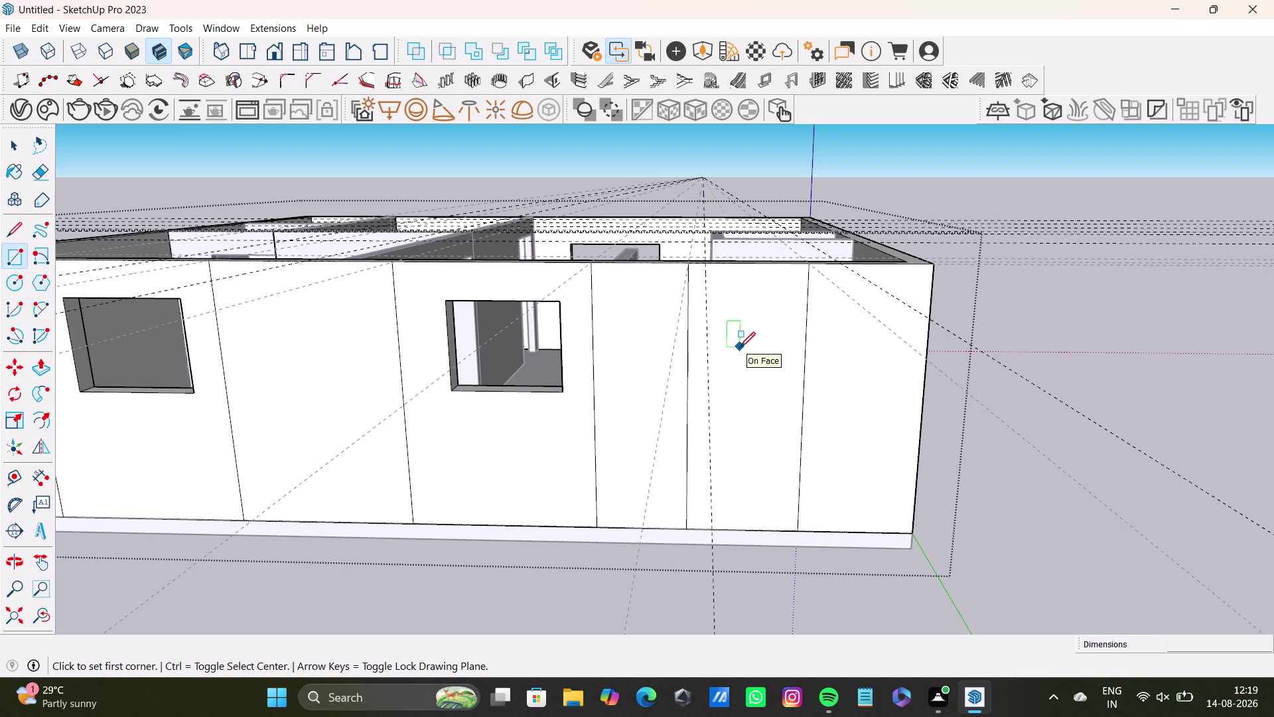
middle_drag(741, 376, 876, 631)
scroll(down, 3)
middle_drag(490, 385, 528, 395)
scroll(down, 3)
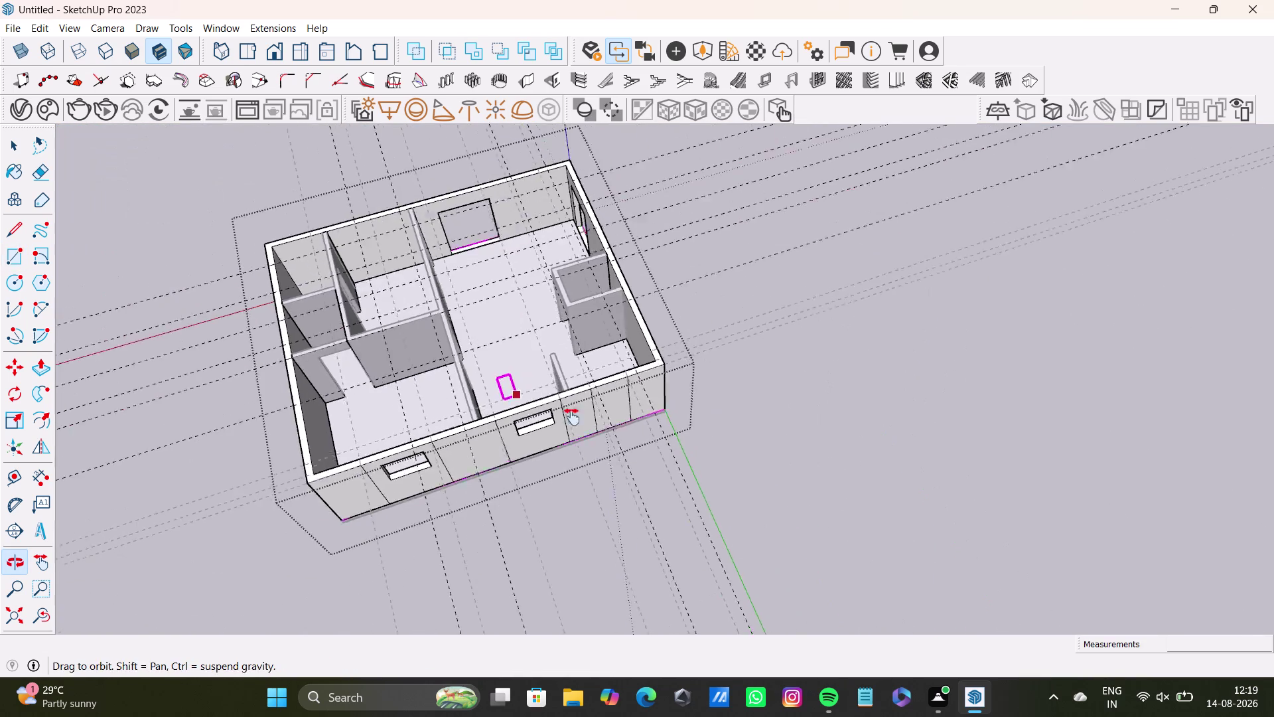
middle_drag(528, 396, 599, 443)
middle_drag(621, 446, 375, 333)
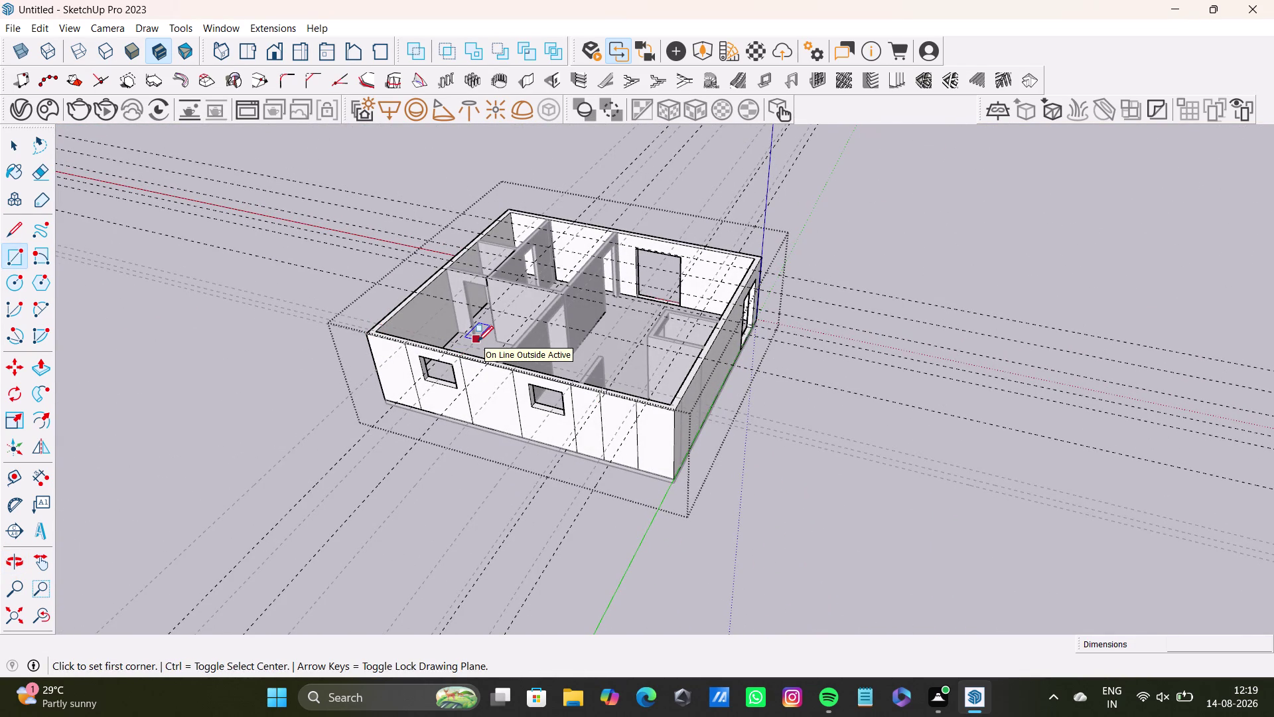
middle_drag(482, 329, 484, 339)
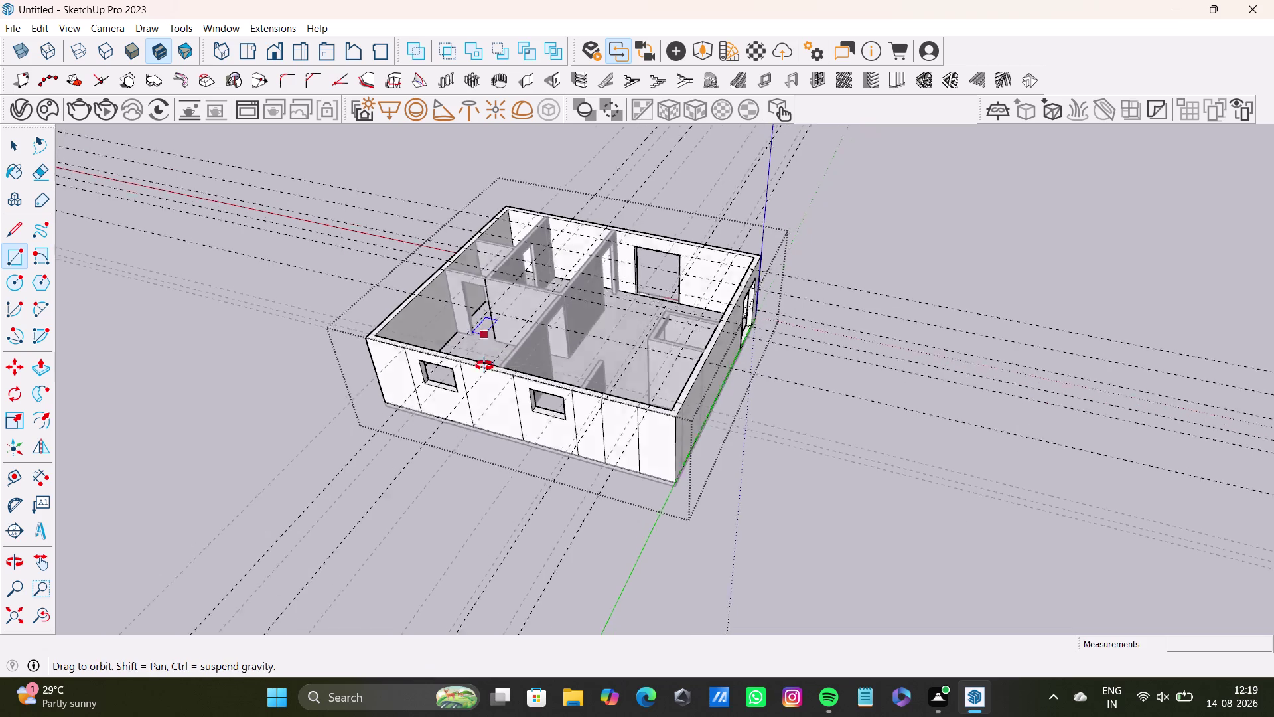
middle_drag(484, 338, 472, 448)
scroll(up, 3)
middle_drag(595, 276, 255, 254)
middle_drag(658, 234, 617, 353)
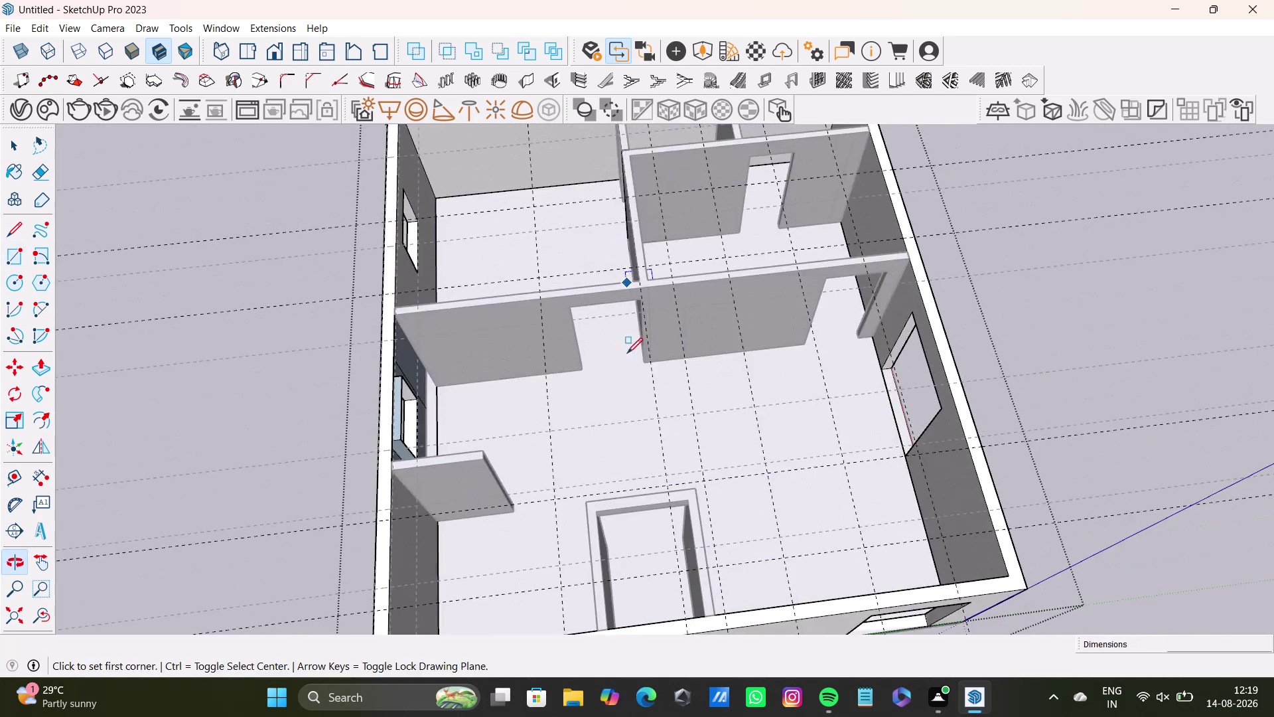
middle_drag(729, 353, 485, 254)
middle_drag(777, 281, 720, 372)
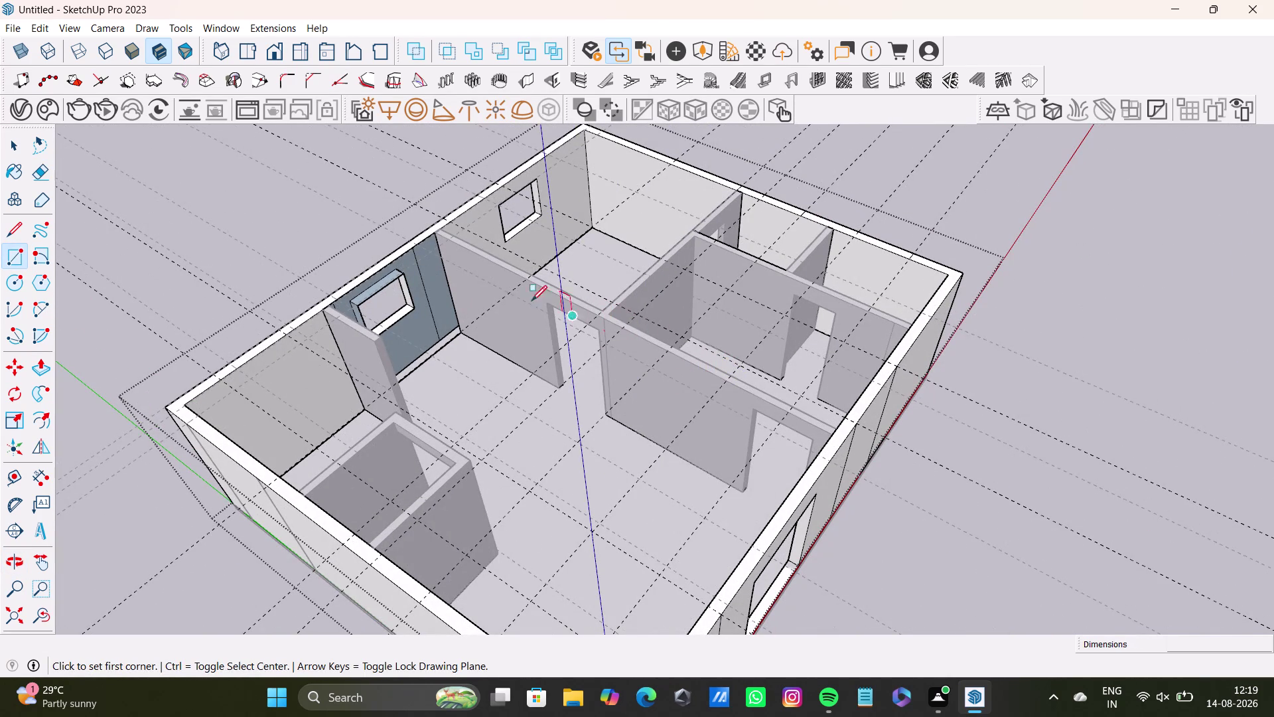
key(ctrl+z)
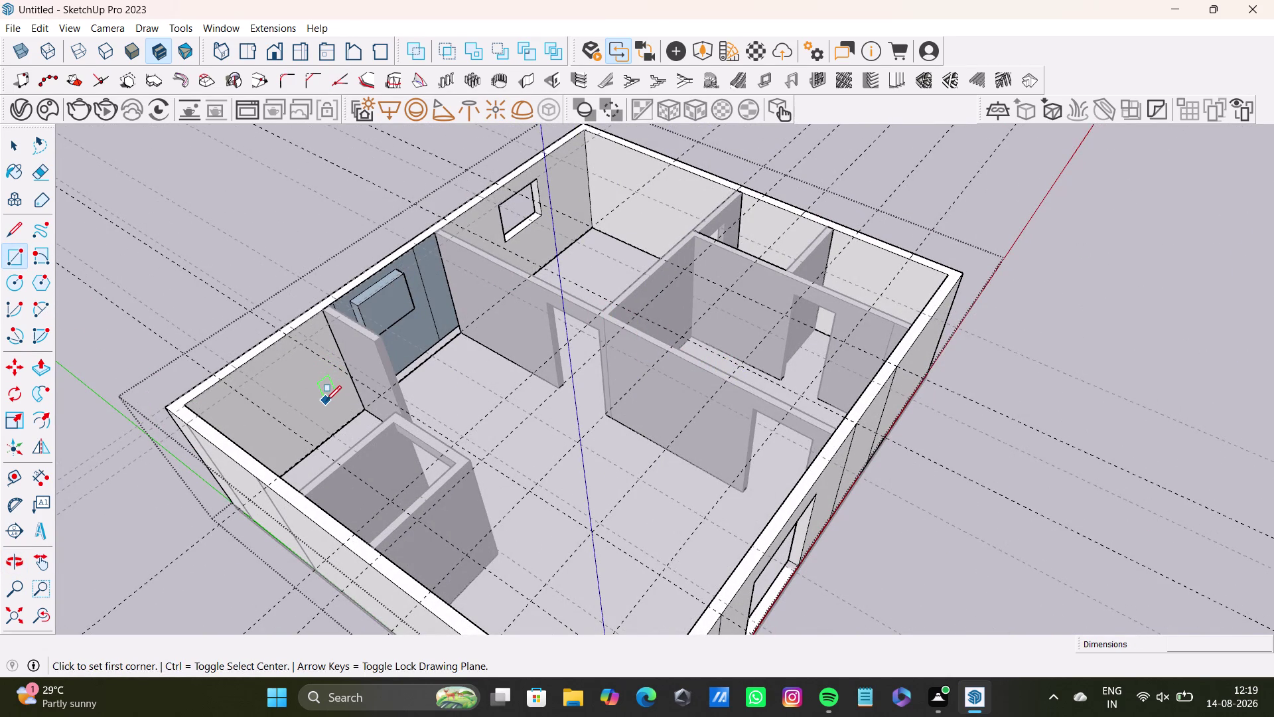
key(ctrl+z)
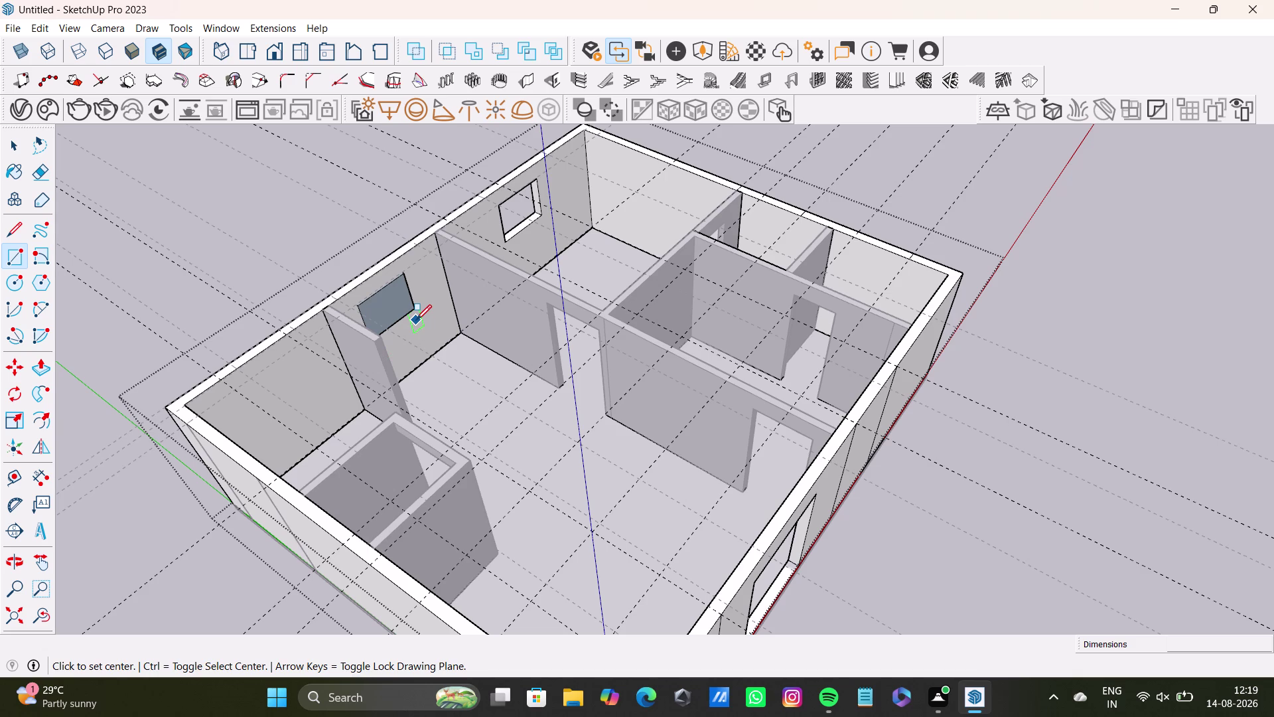
key(space)
click(384, 313)
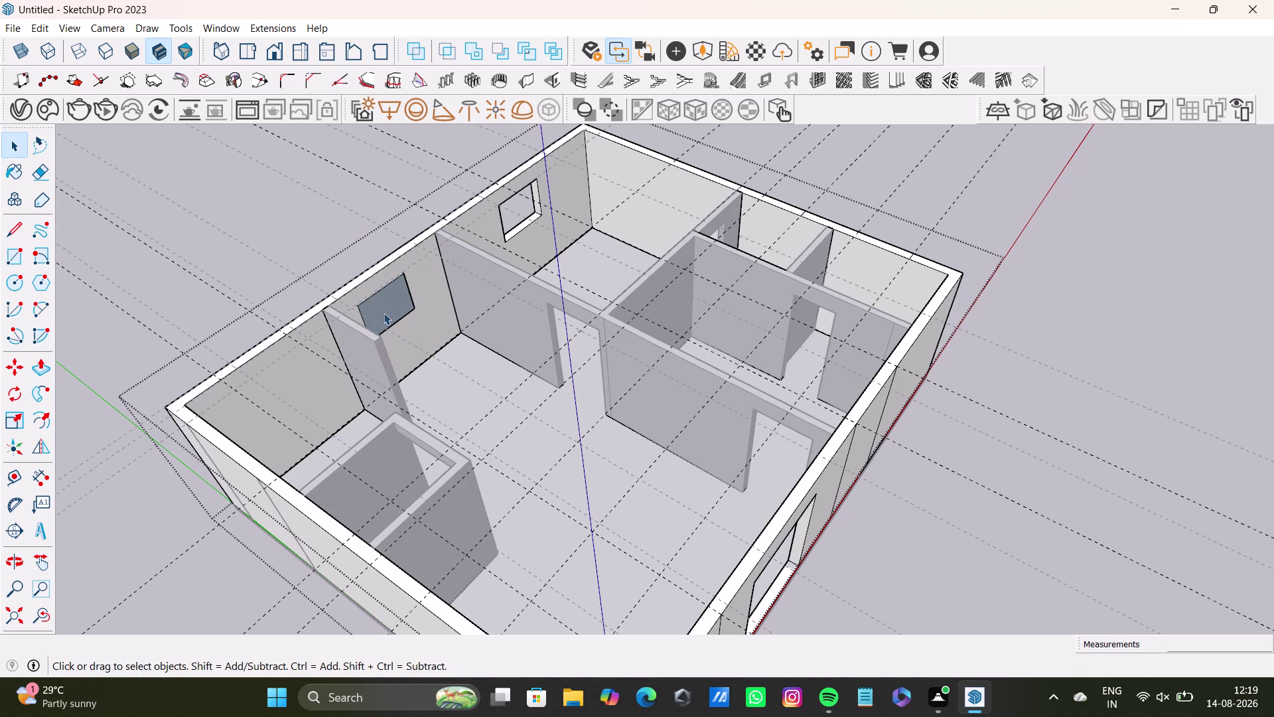
key(Delete)
click(387, 311)
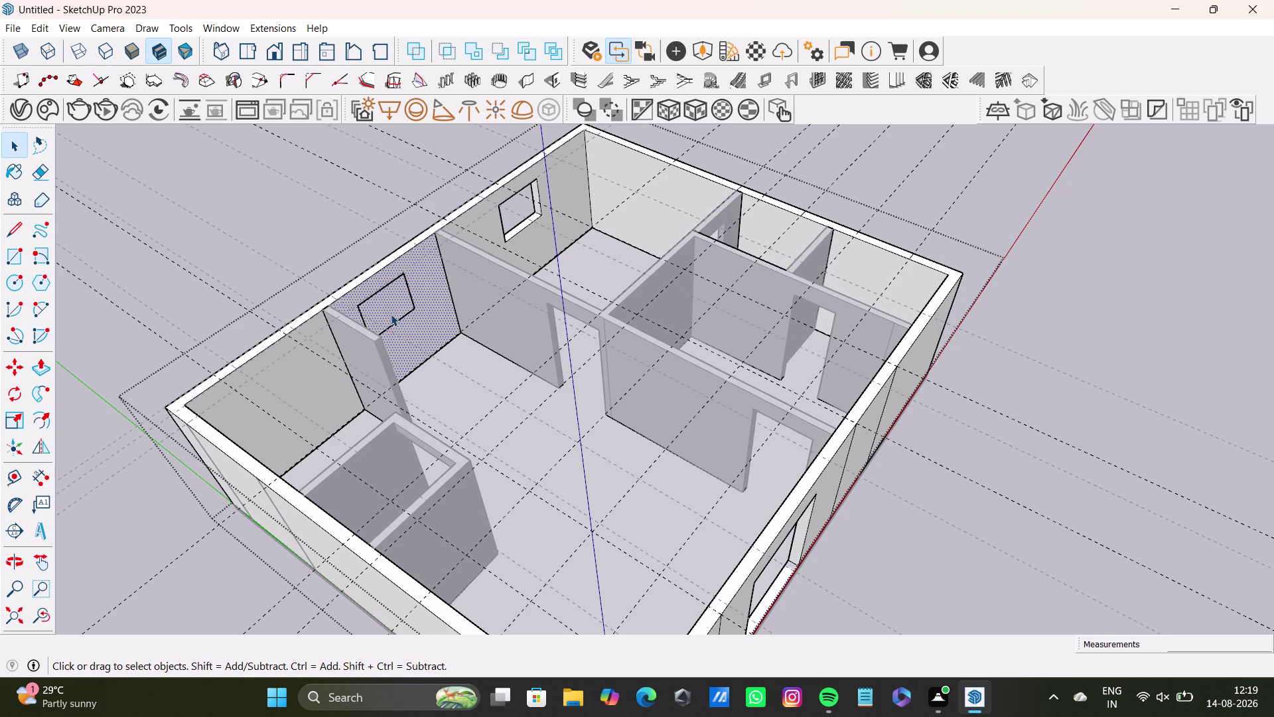
key(ctrl+z)
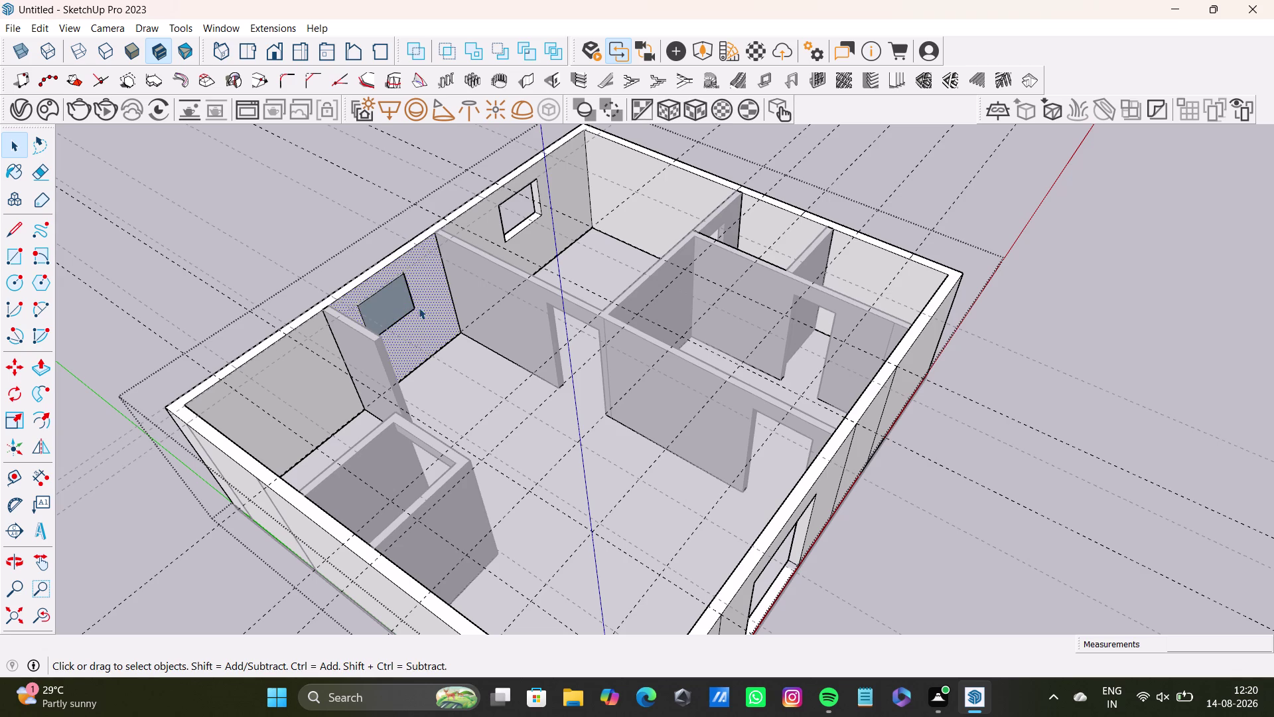
key(ctrl+z)
key(ctrl+z)
Orbit and zoom across the floor plan into the inner room.
middle_drag(420, 346, 314, 343)
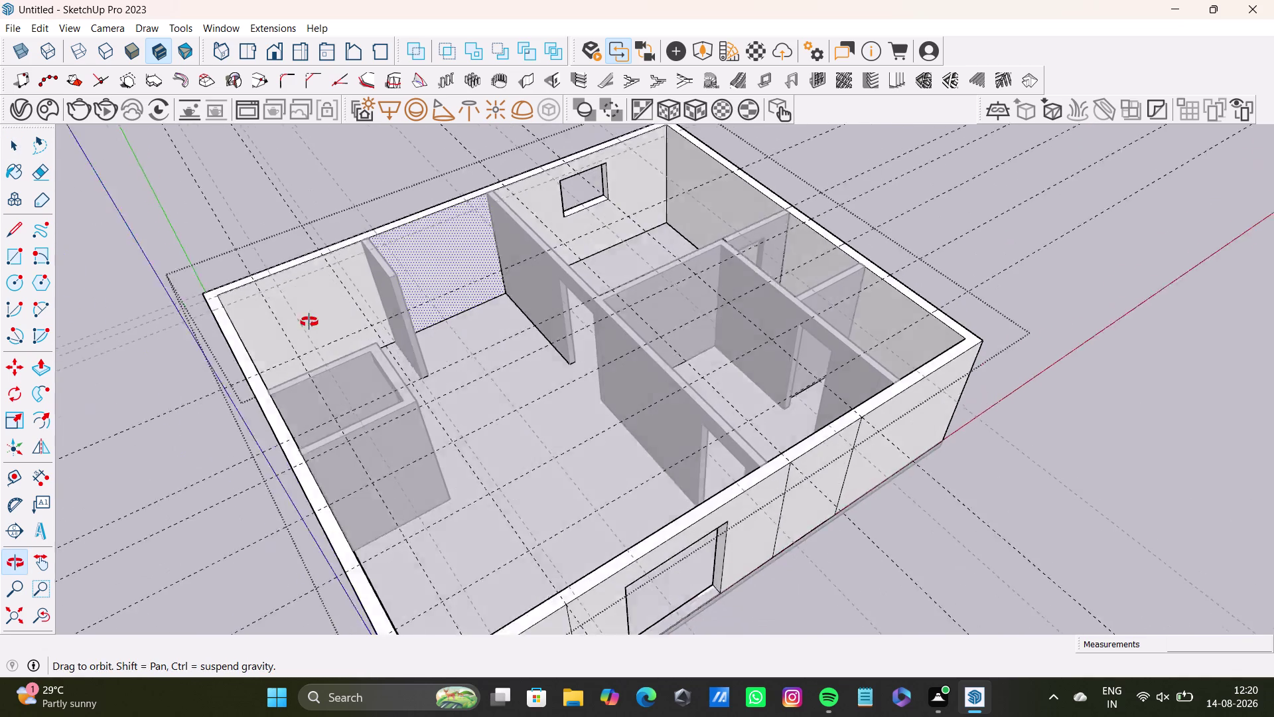
middle_drag(314, 343, 309, 321)
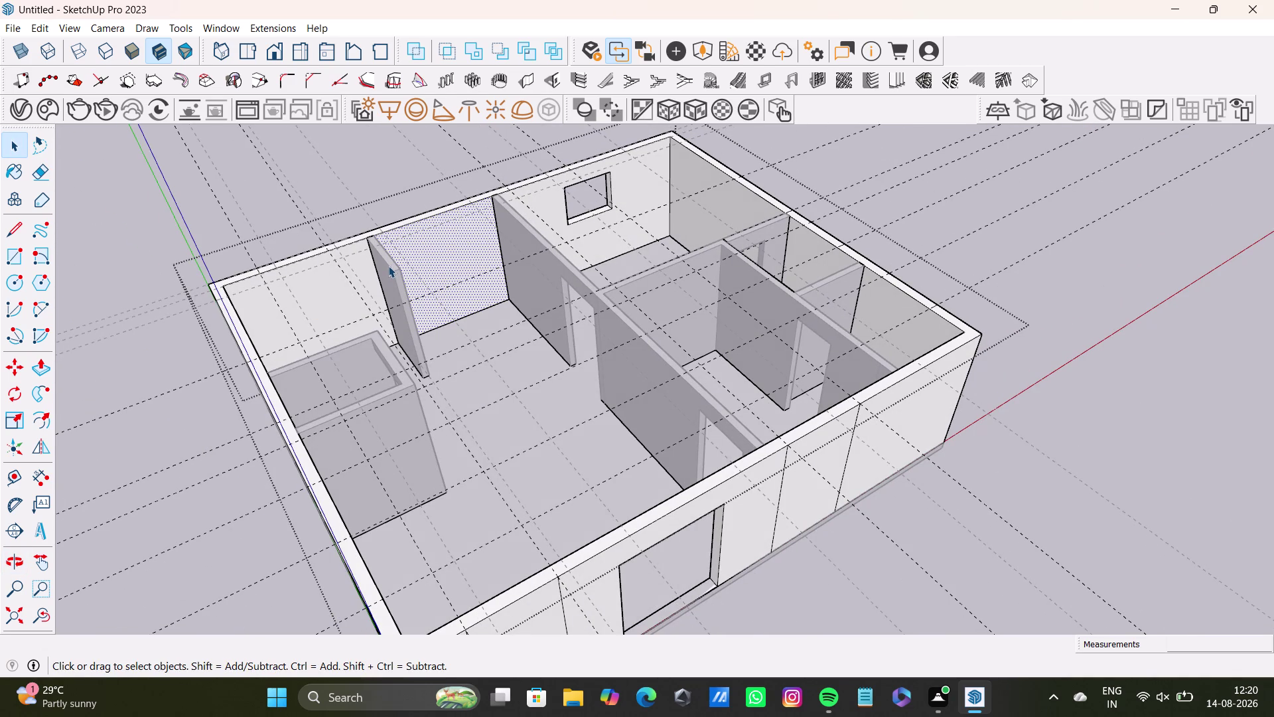
middle_drag(598, 360, 495, 380)
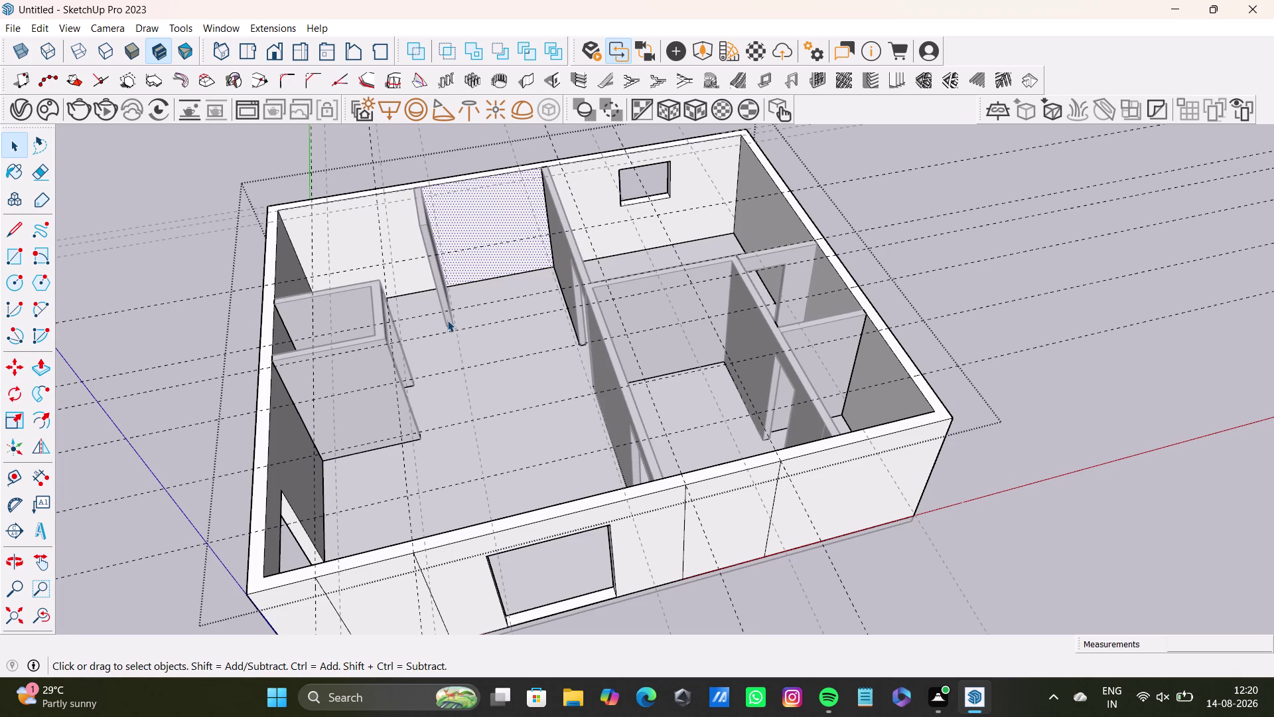
scroll(up, 3)
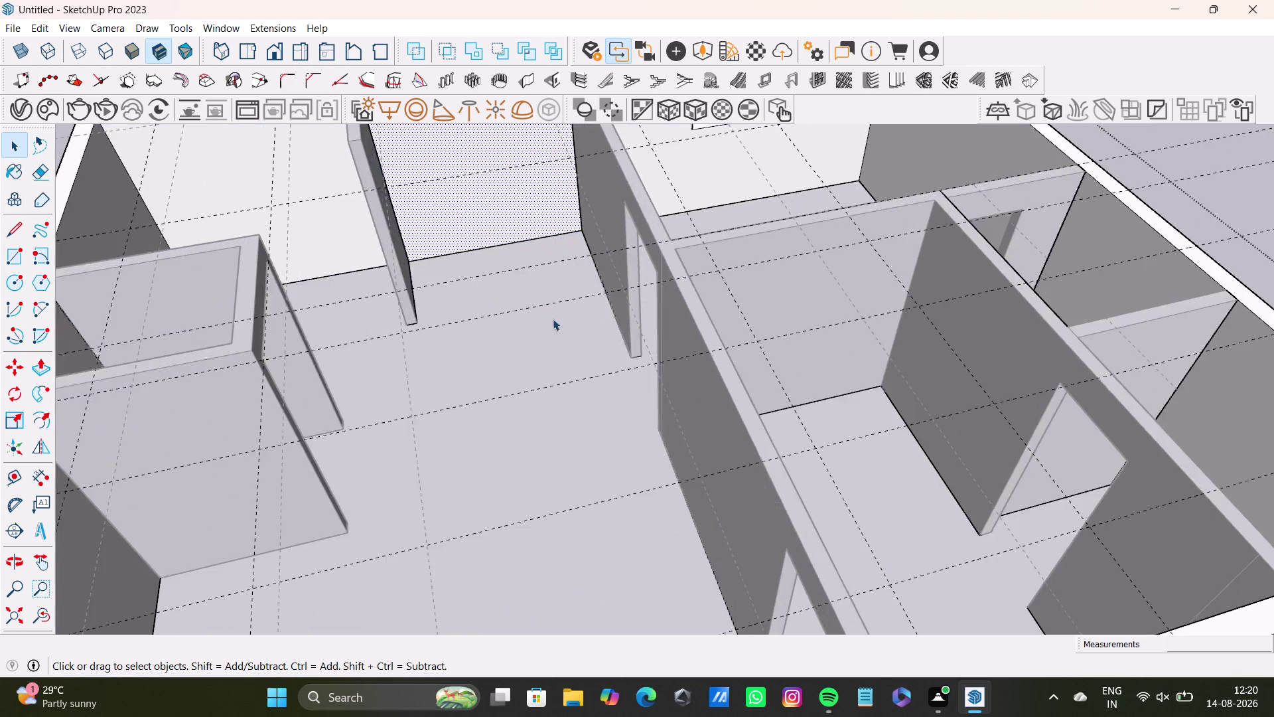
middle_drag(553, 318, 464, 343)
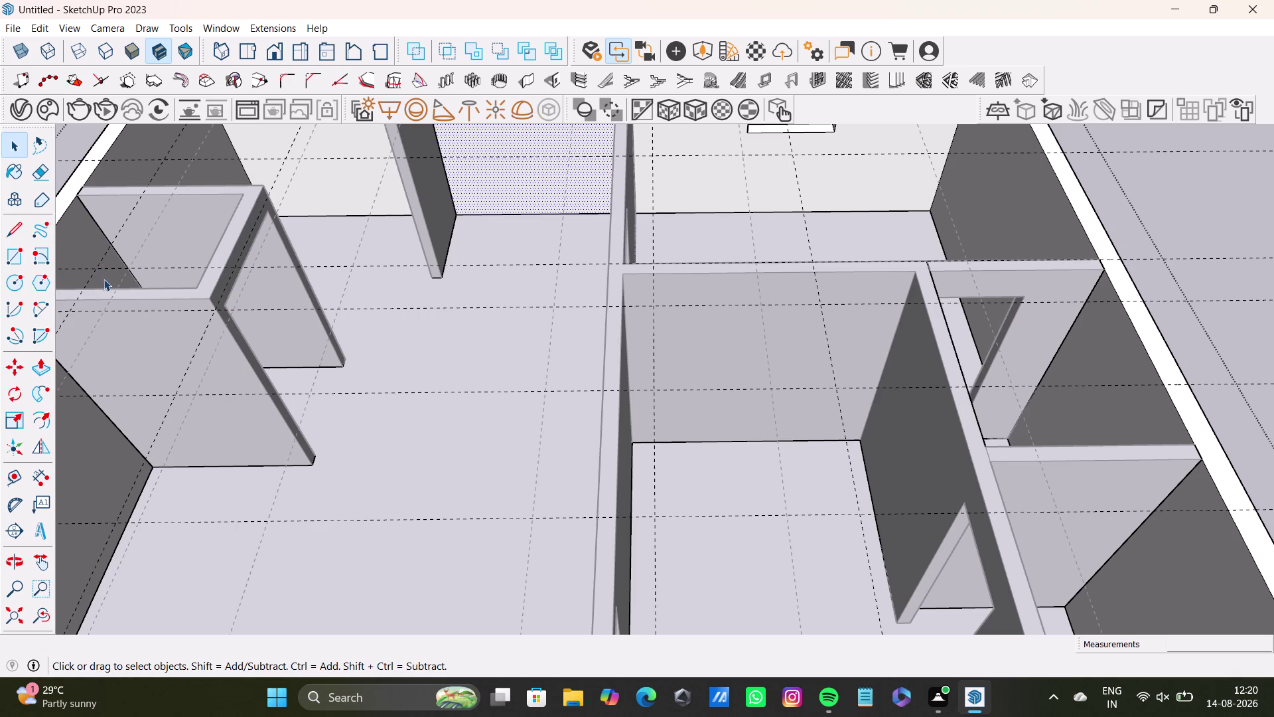
scroll(up, 3)
scroll(down, 3)
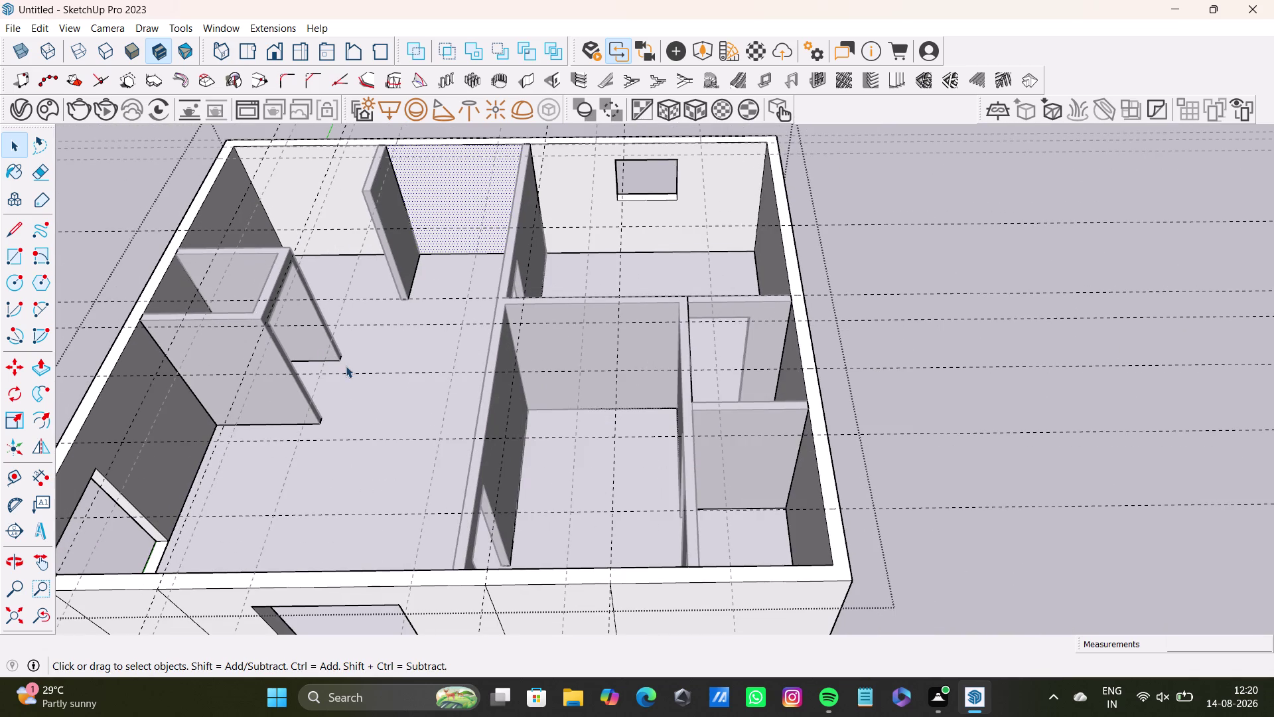
scroll(up, 3)
Orbit to face the room's back wall and select the Rectangle tool.
middle_drag(364, 366, 508, 455)
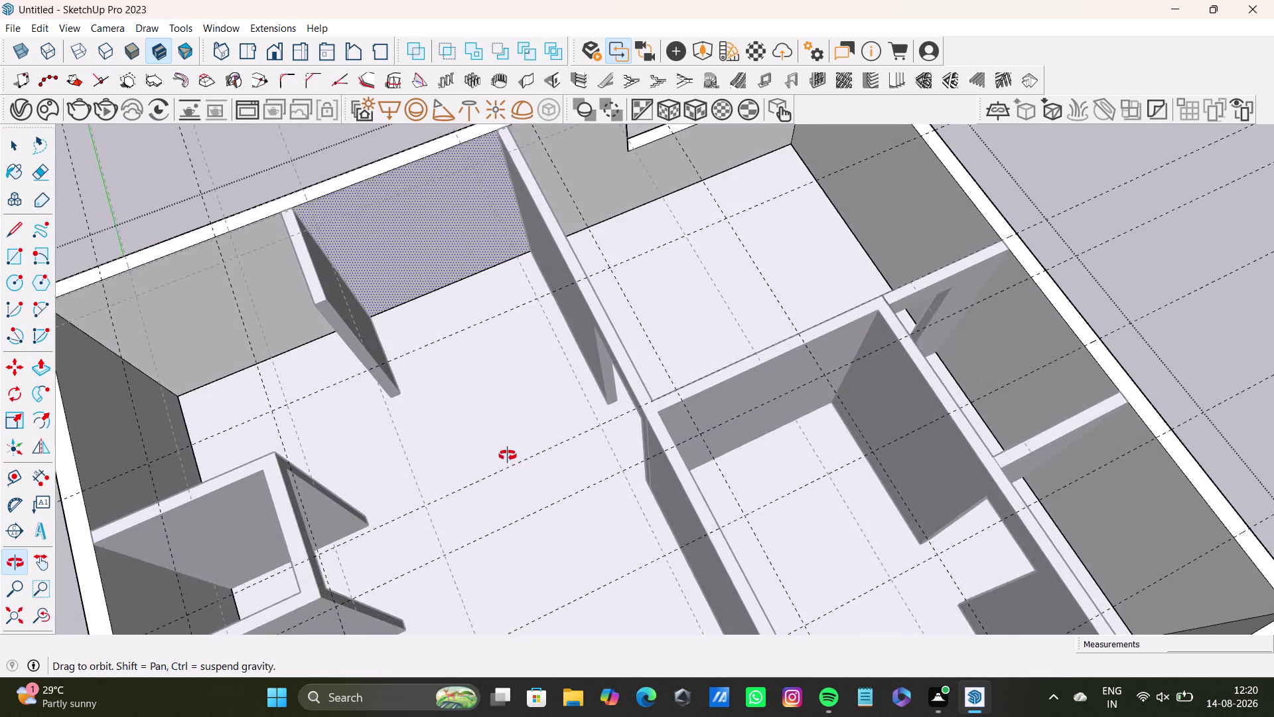
middle_drag(508, 456, 461, 299)
middle_drag(508, 327, 378, 385)
middle_drag(443, 224, 512, 516)
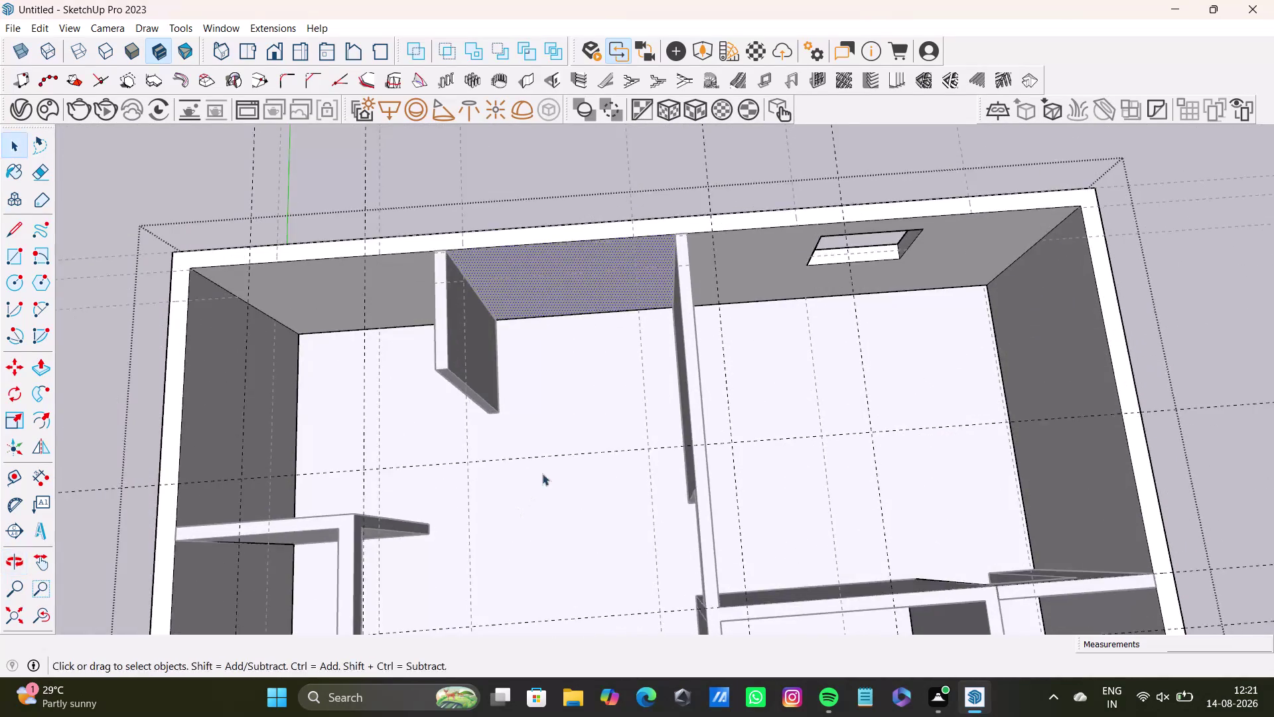
middle_drag(548, 466, 539, 298)
middle_drag(625, 323, 650, 228)
click(9, 260)
scroll(up, 3)
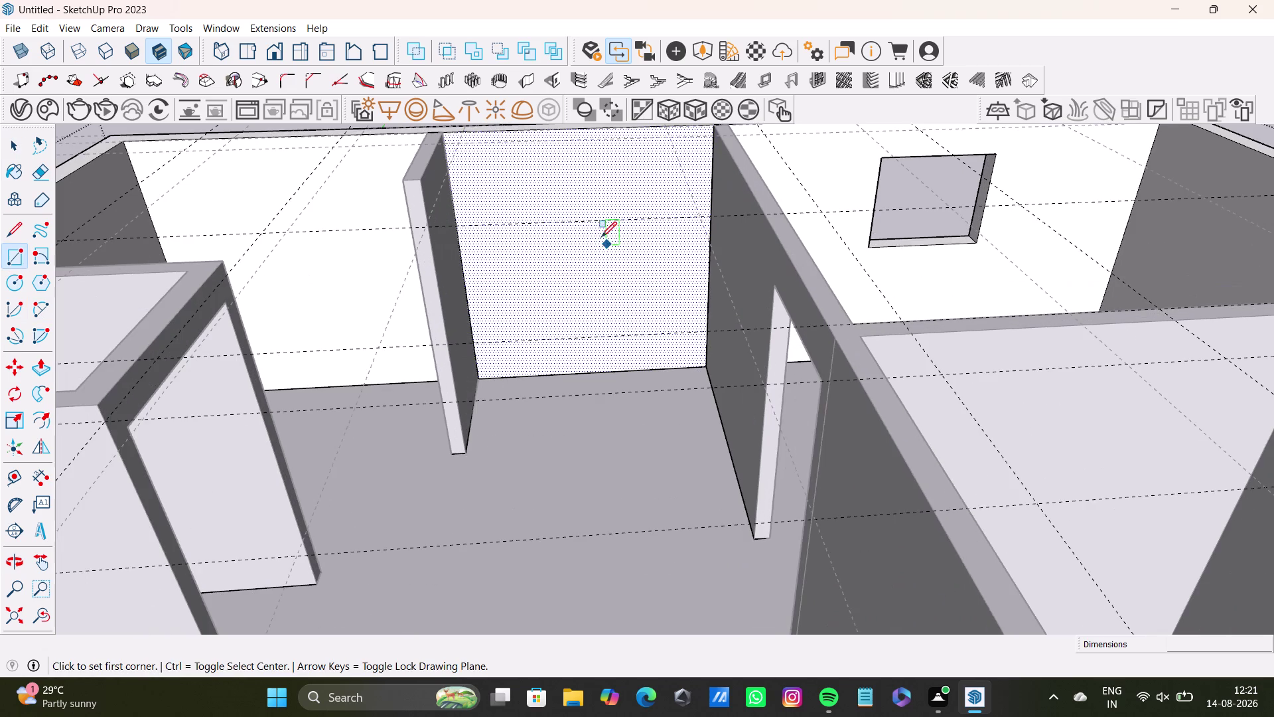
Face the back wall at eye level and draw a rectangle on it.
middle_drag(599, 257, 572, 332)
middle_drag(573, 309, 567, 235)
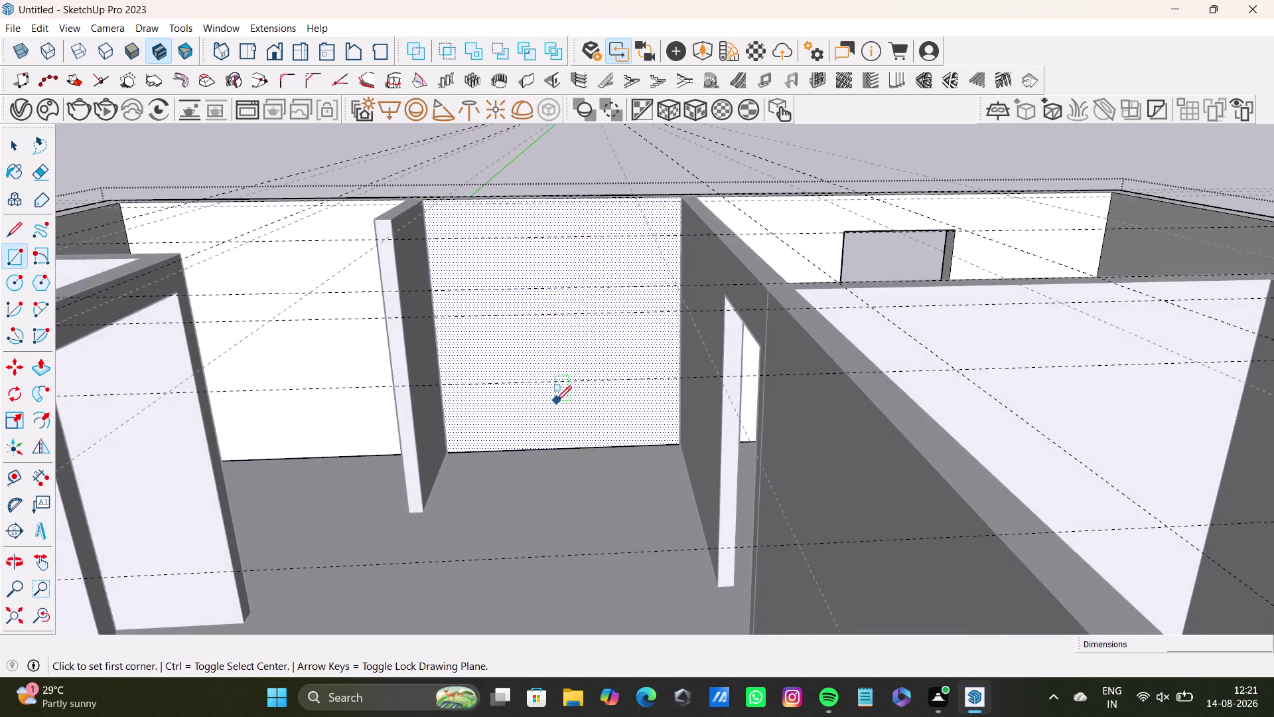
middle_drag(566, 372, 576, 293)
click(524, 255)
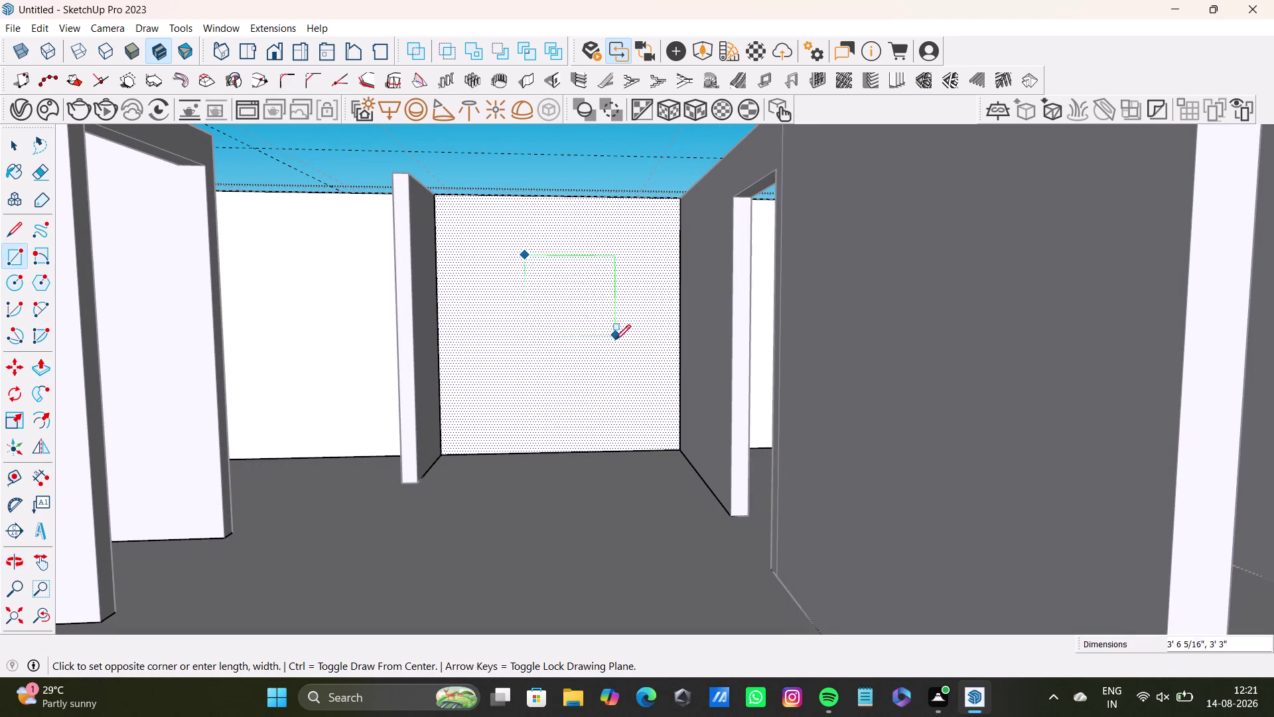
click(622, 347)
key(space)
click(577, 311)
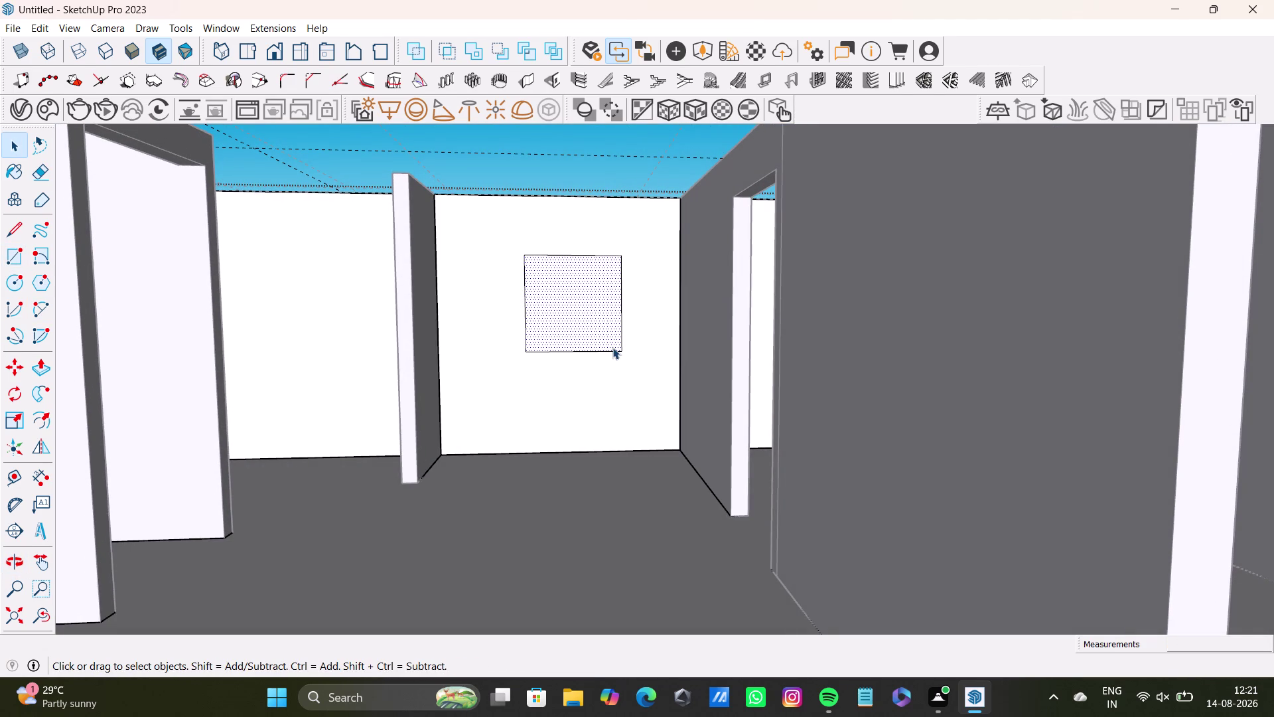
Push the rectangle through the wall, then inspect the opening and undo two changes.
middle_drag(612, 347, 547, 551)
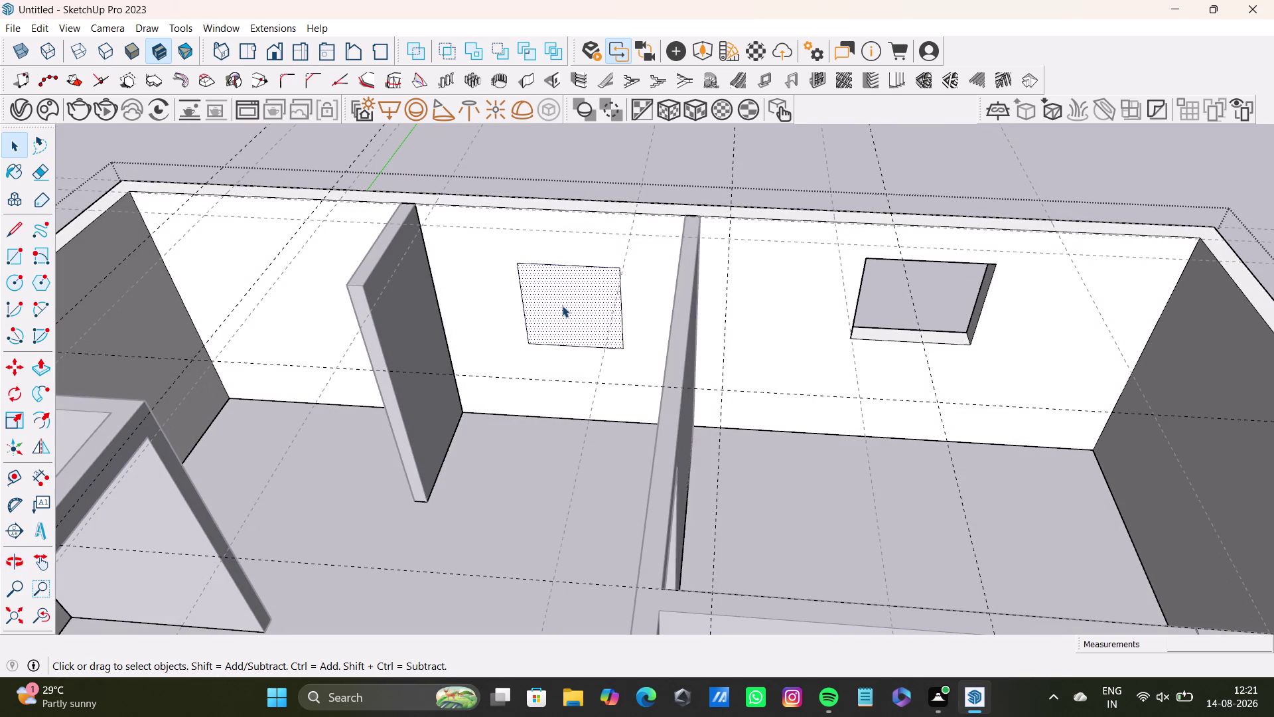
key(p)
click(562, 305)
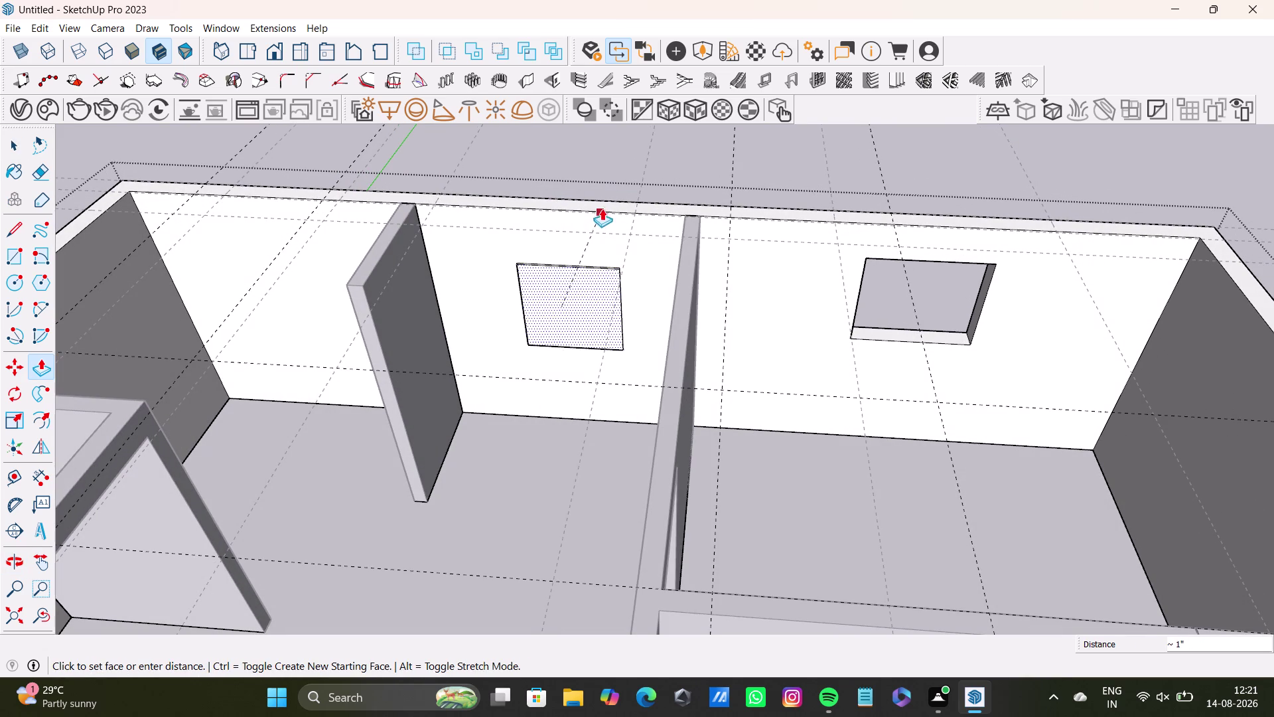
click(617, 197)
middle_drag(601, 311, 686, 177)
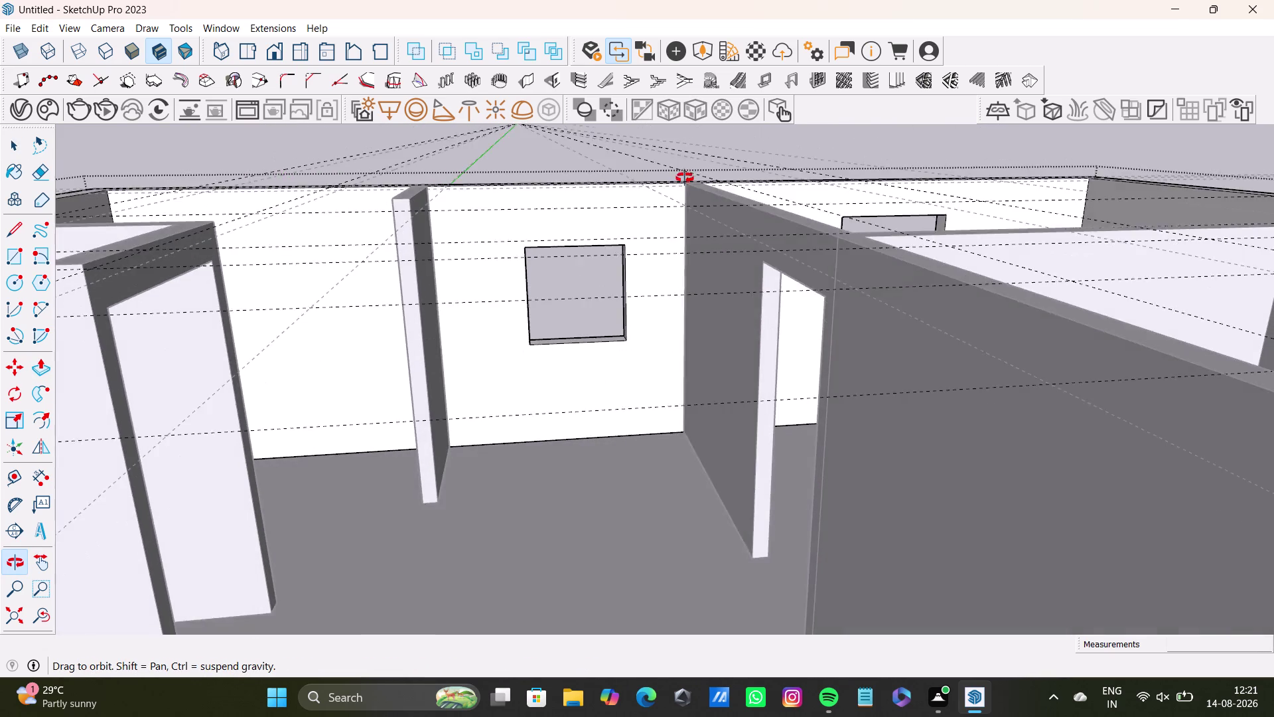
middle_drag(686, 177, 681, 184)
key(ctrl+z)
middle_drag(637, 251, 623, 292)
key(ctrl+z)
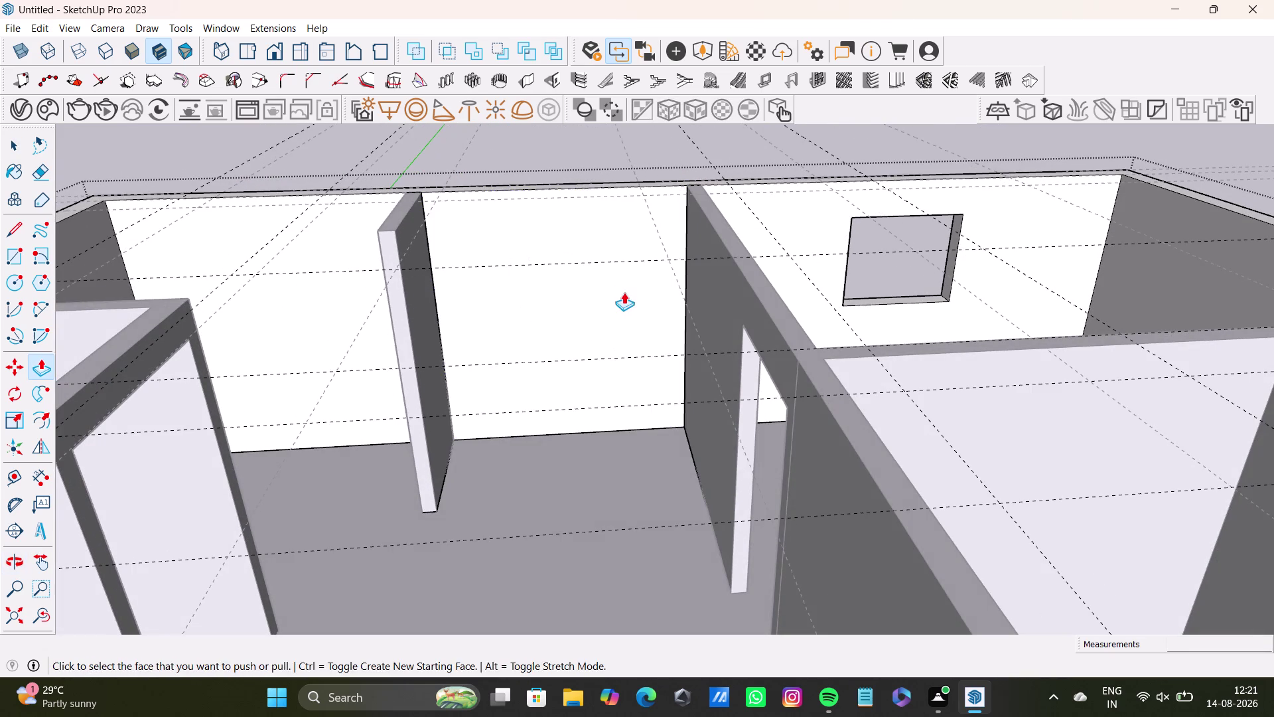
Orbit outside the house to check the wall's outer face.
middle_drag(630, 297, 209, 280)
middle_drag(673, 271, 196, 315)
scroll(down, 3)
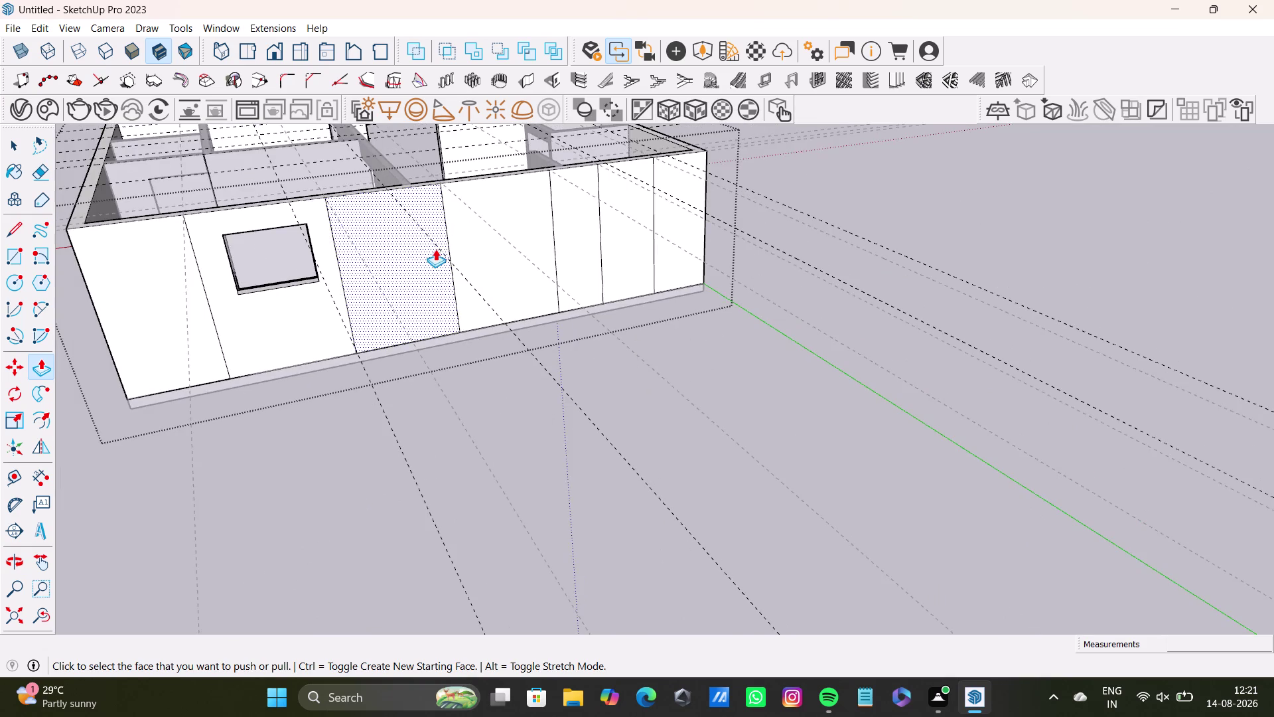
middle_drag(439, 246, 521, 283)
middle_drag(548, 296, 391, 325)
middle_drag(418, 246, 507, 319)
middle_drag(530, 333, 531, 229)
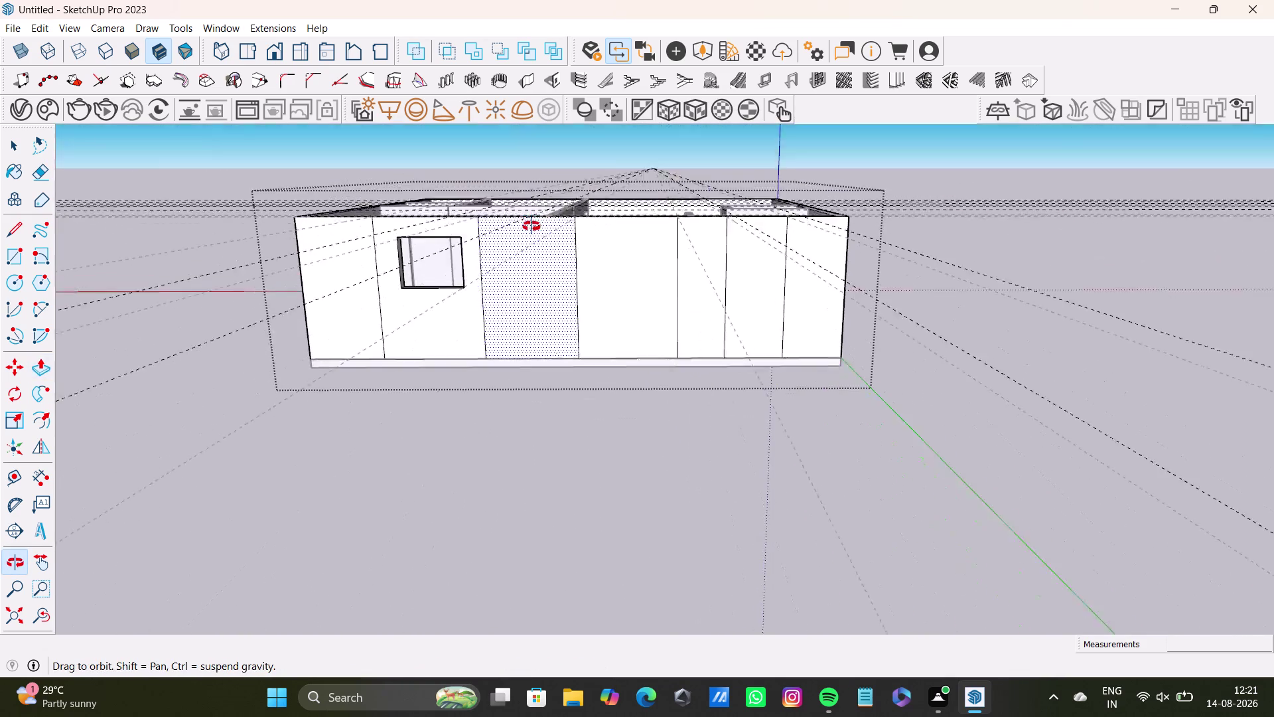
Face the front wall and place a guide 1' 4 1/4" below its top edge.
middle_drag(531, 228, 533, 187)
drag(7, 477, 13, 475)
scroll(up, 3)
middle_drag(537, 176, 538, 285)
middle_drag(575, 334, 591, 257)
click(551, 180)
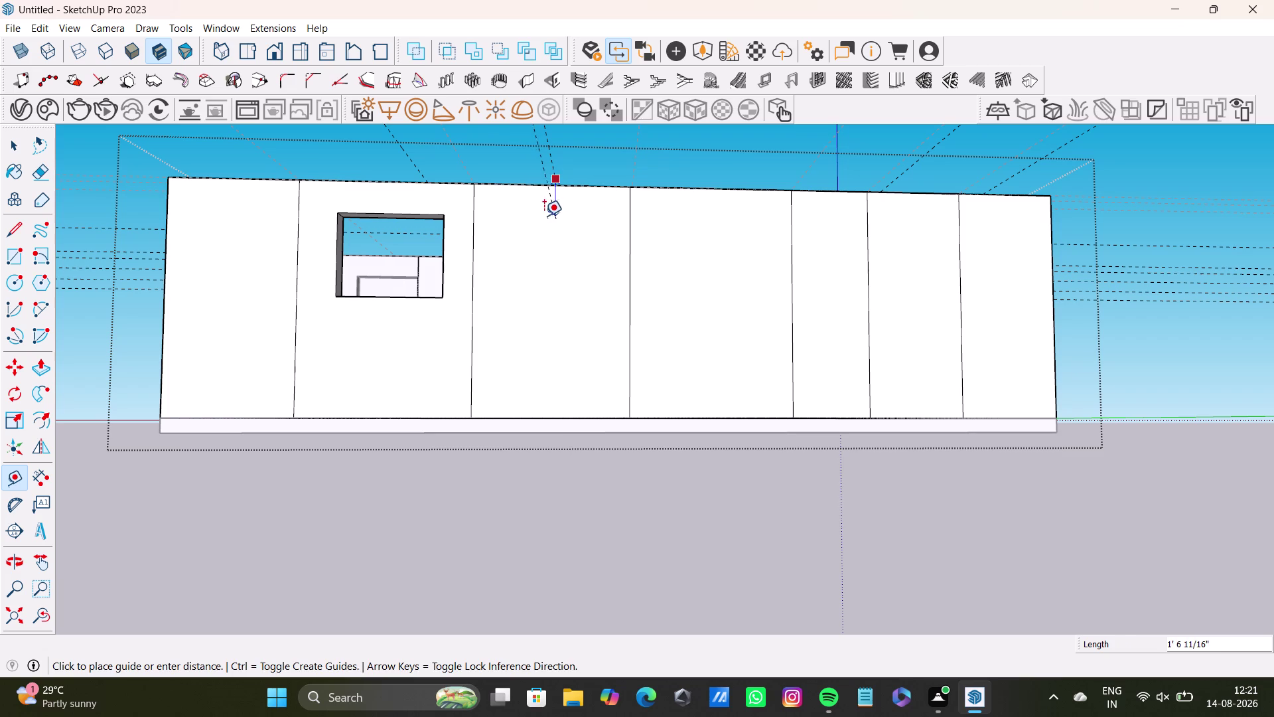
key(space)
drag(9, 478, 15, 472)
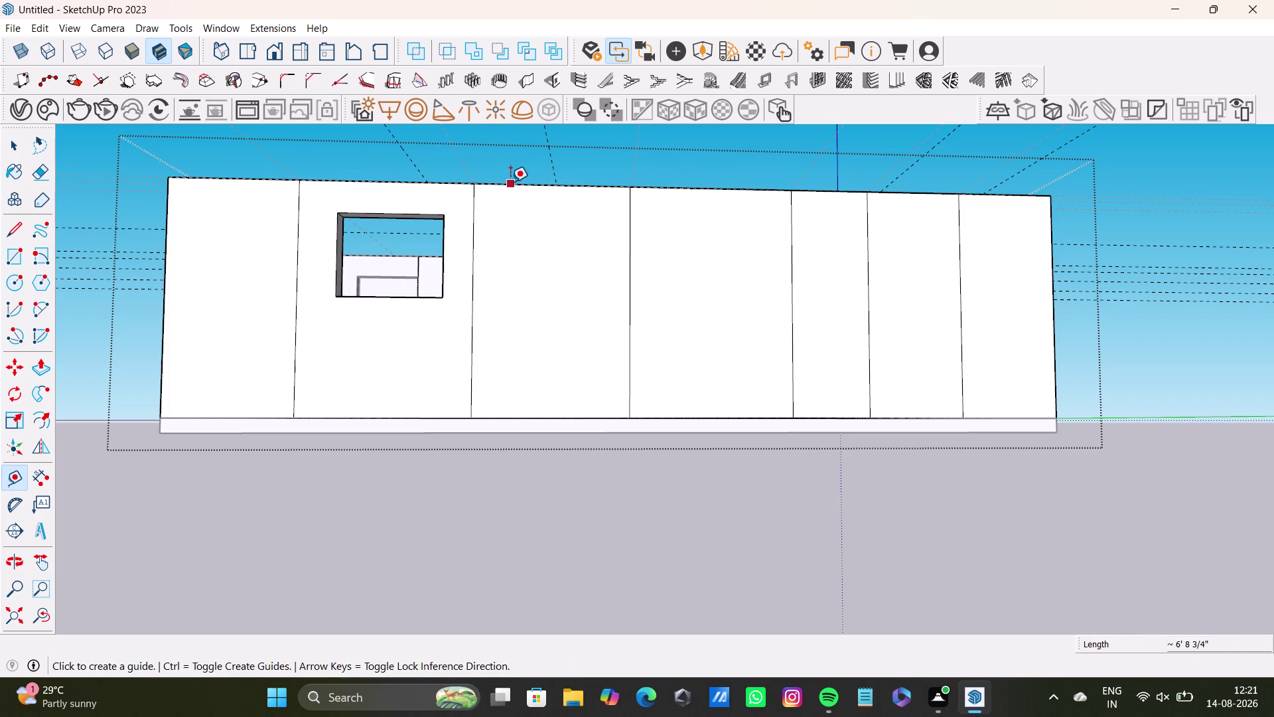
click(511, 182)
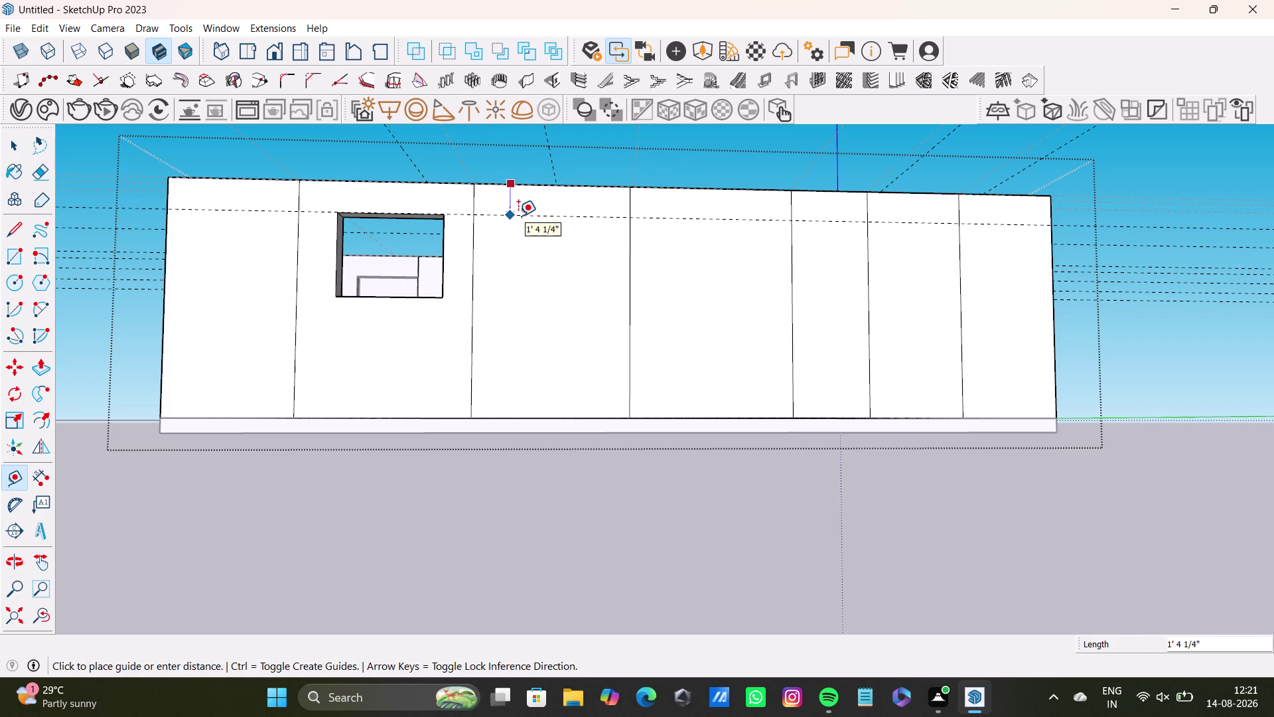
click(518, 215)
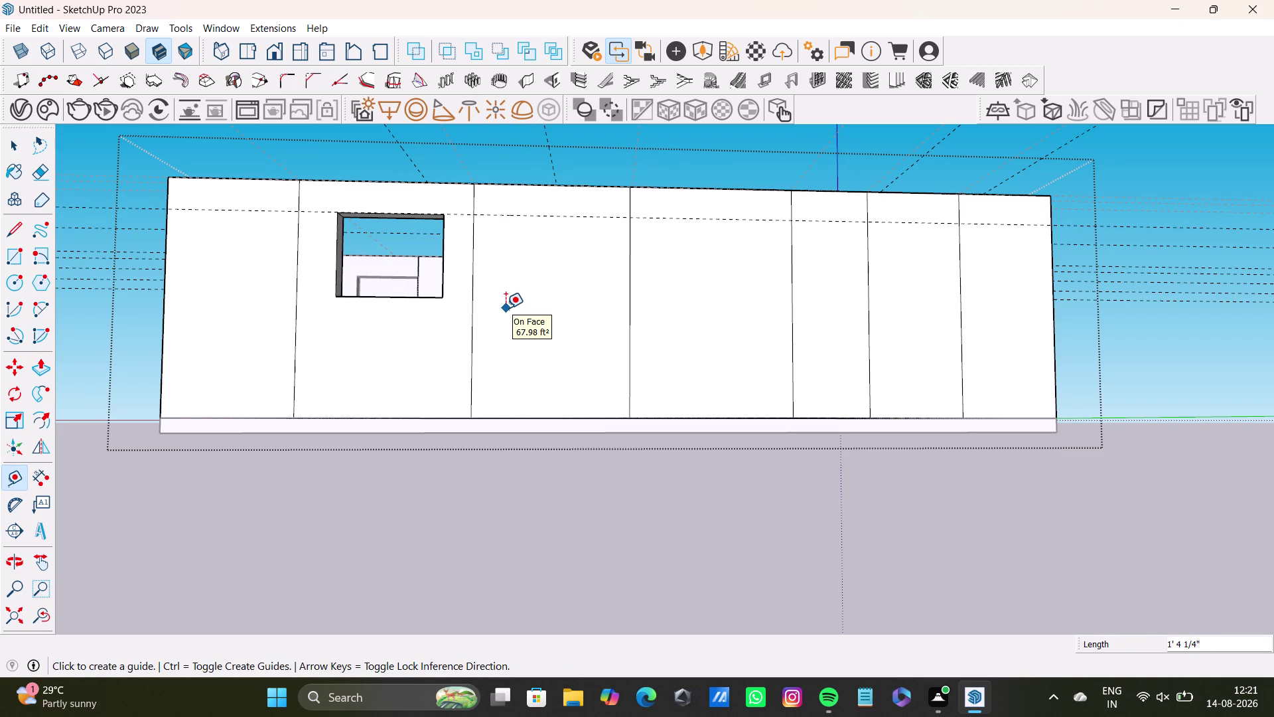
Place a second guide about 5' 1 5/8" above the wall's base.
middle_drag(544, 352, 510, 389)
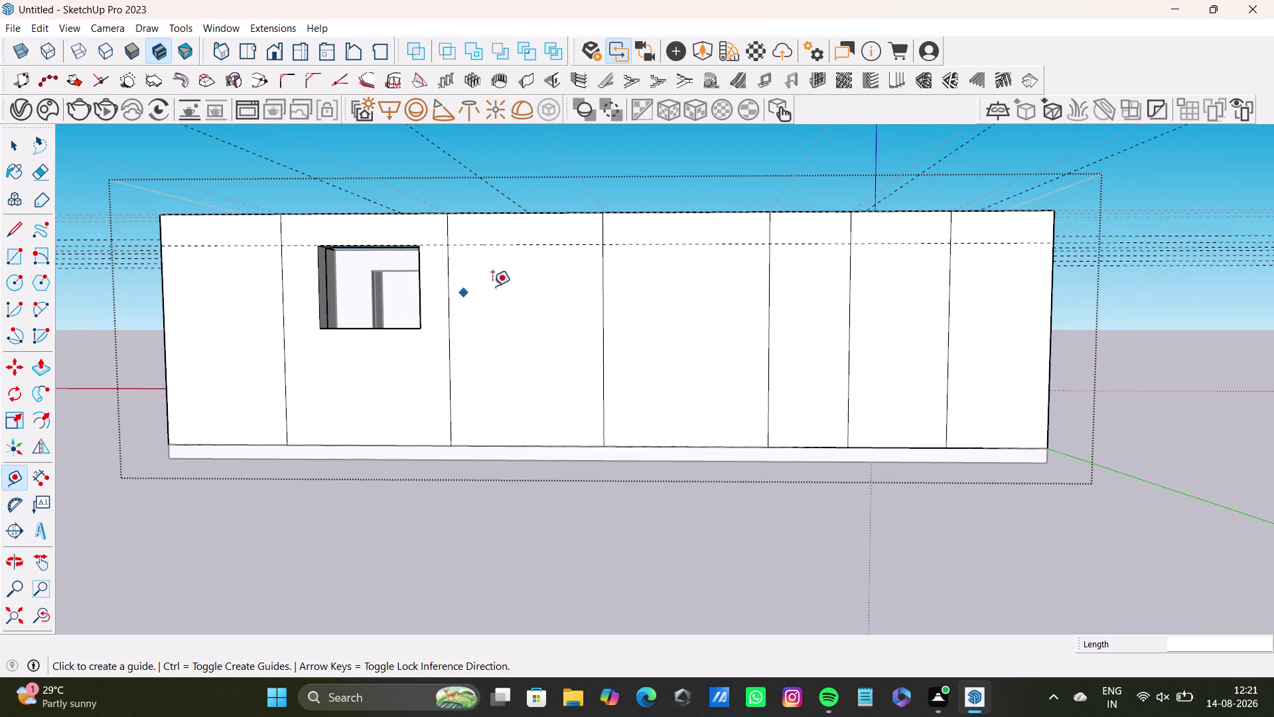
click(514, 444)
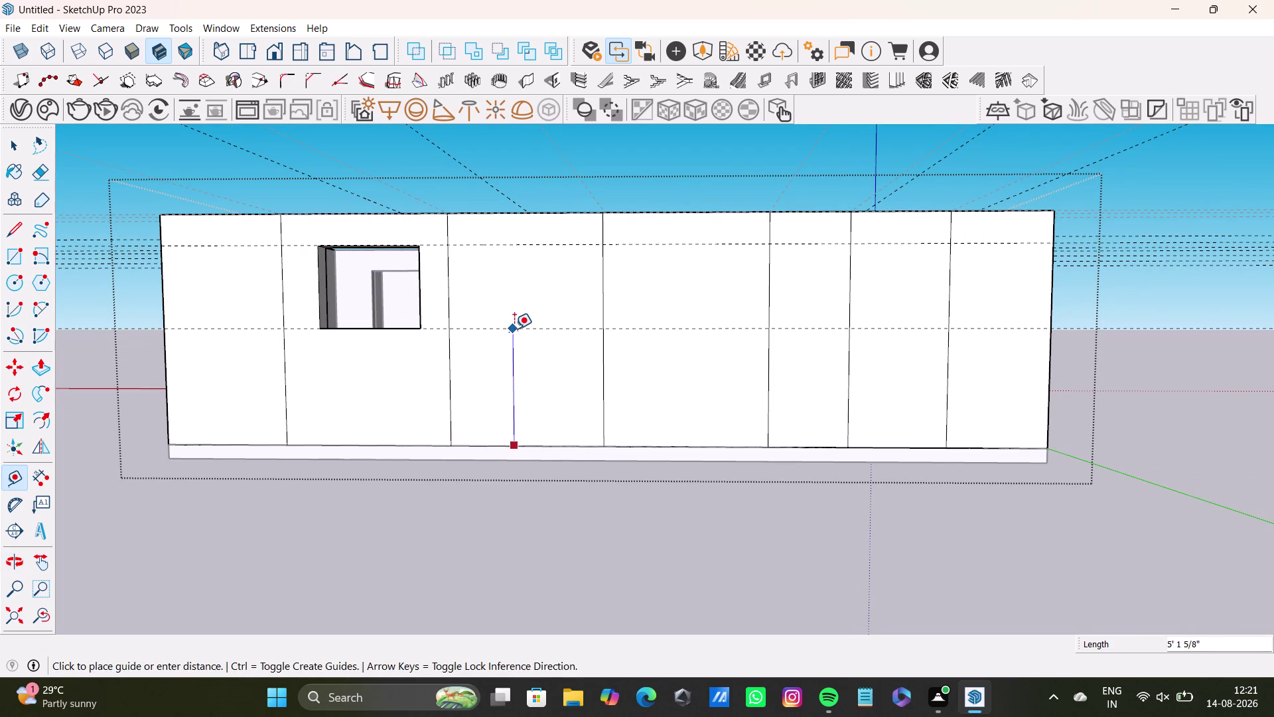
click(514, 328)
middle_drag(554, 367, 557, 405)
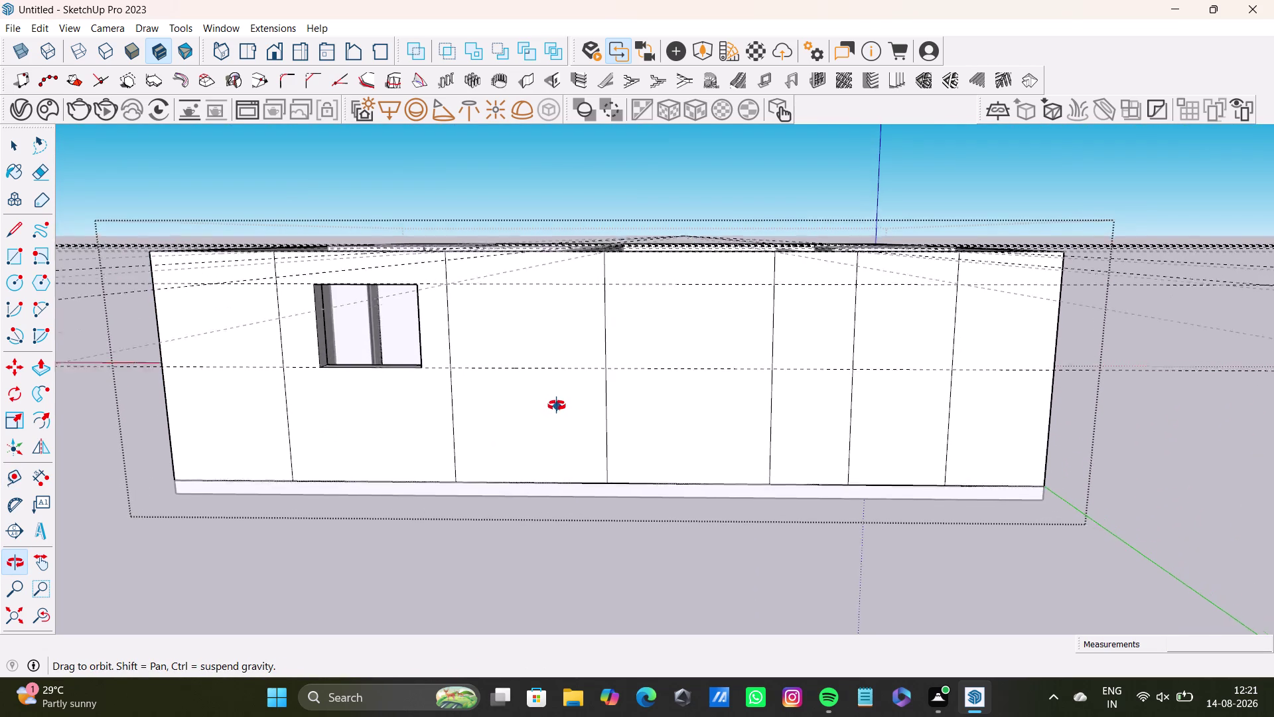
middle_drag(557, 405, 557, 405)
Check the wall from above, cancel a stray rectangle, and return to the front view.
click(14, 259)
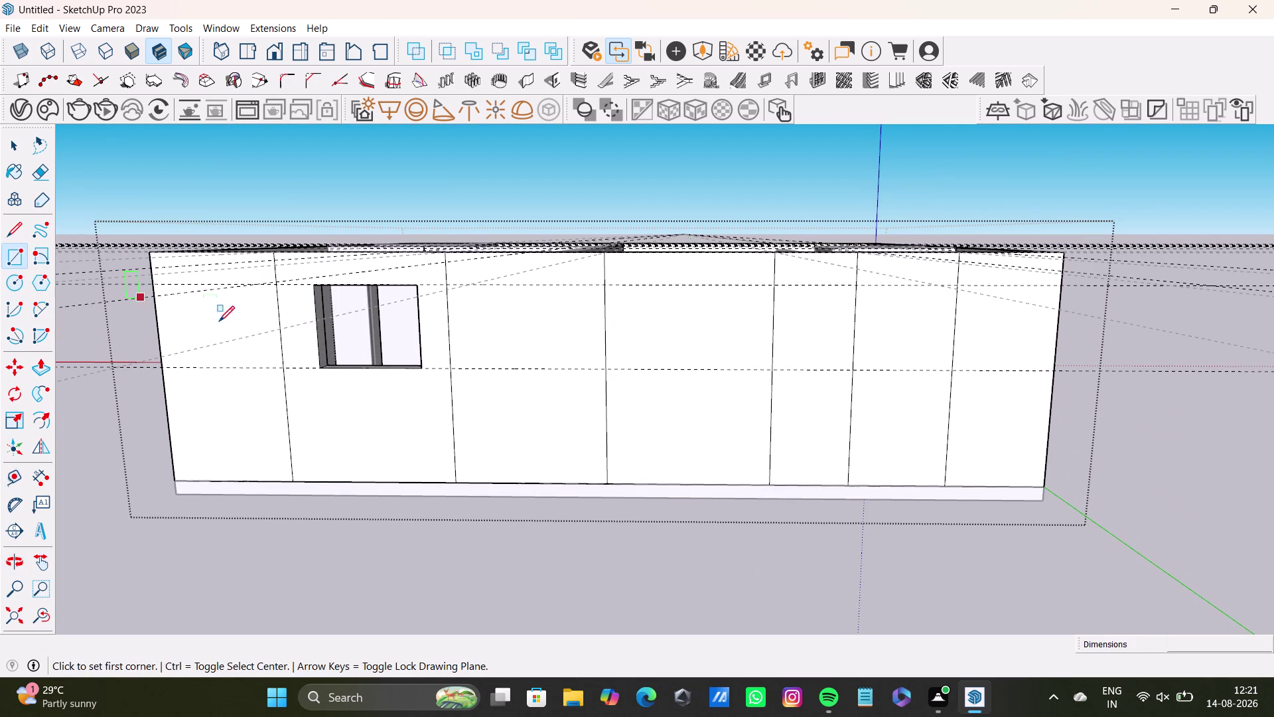
scroll(up, 3)
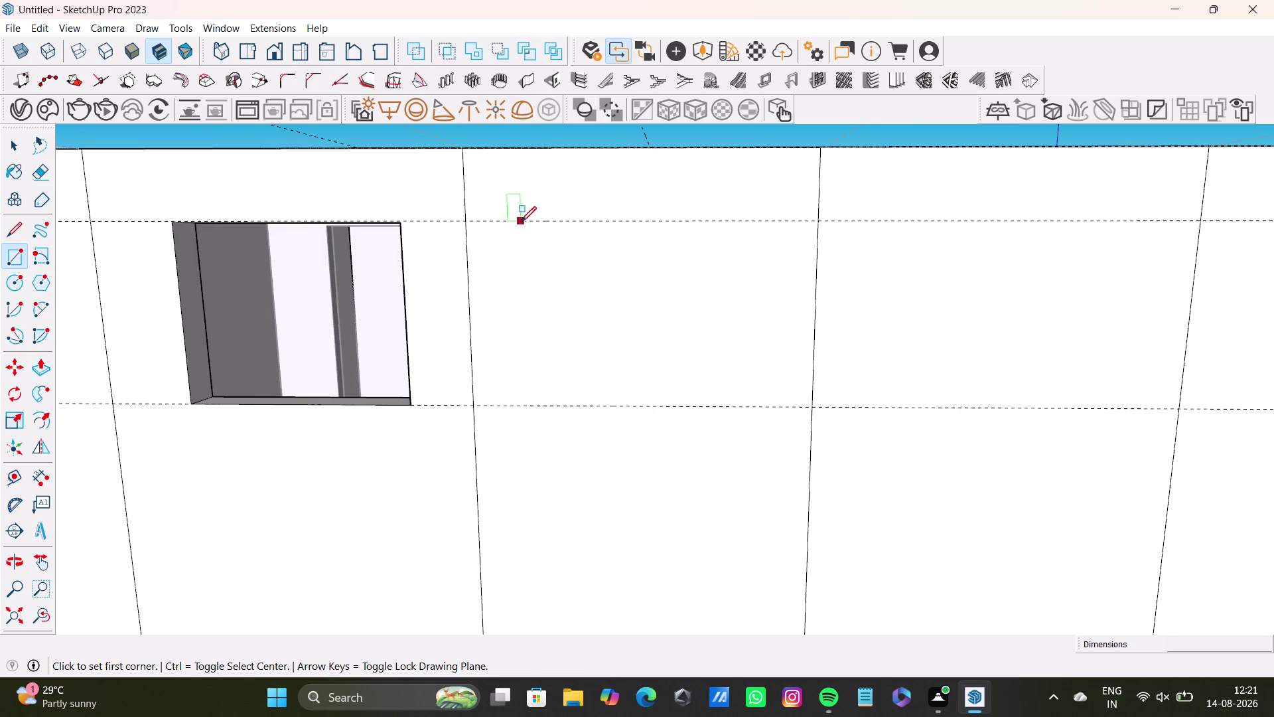
click(522, 221)
scroll(down, 3)
middle_drag(658, 410, 649, 598)
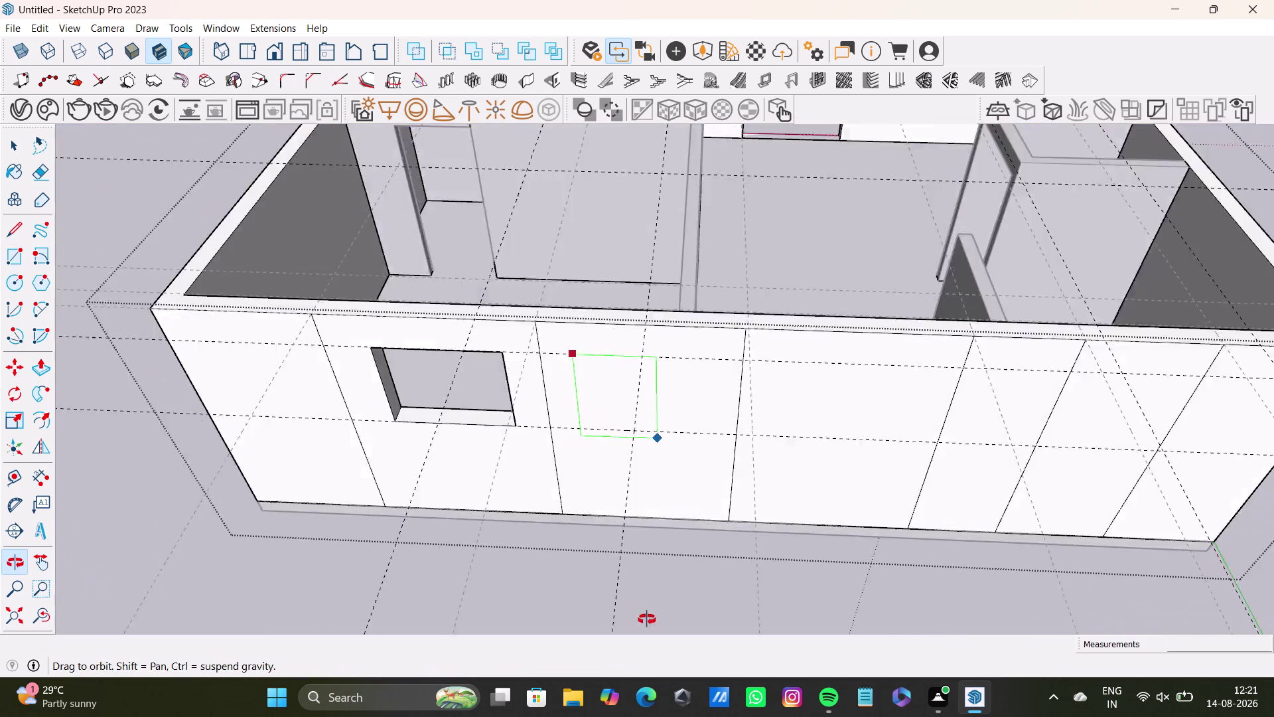
middle_drag(650, 599, 640, 676)
key(space)
drag(10, 261, 18, 260)
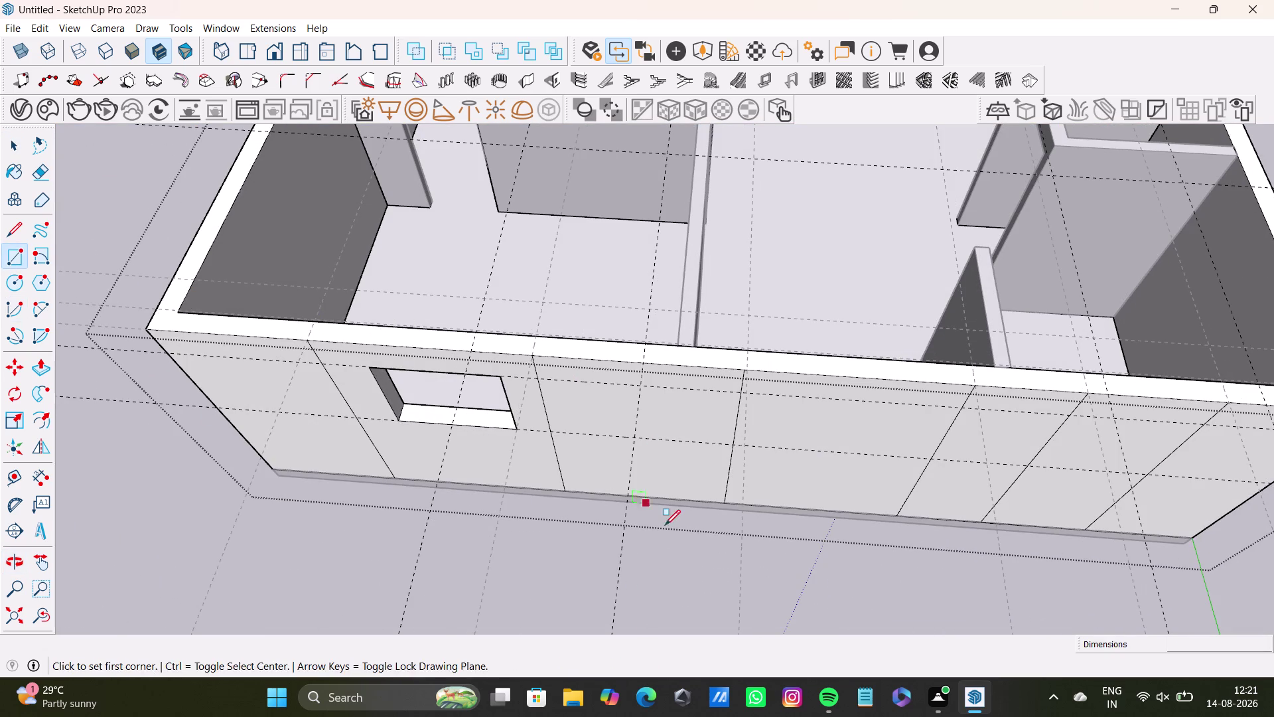
scroll(up, 3)
middle_drag(663, 479, 650, 393)
middle_drag(651, 392, 447, 420)
middle_drag(601, 480, 622, 494)
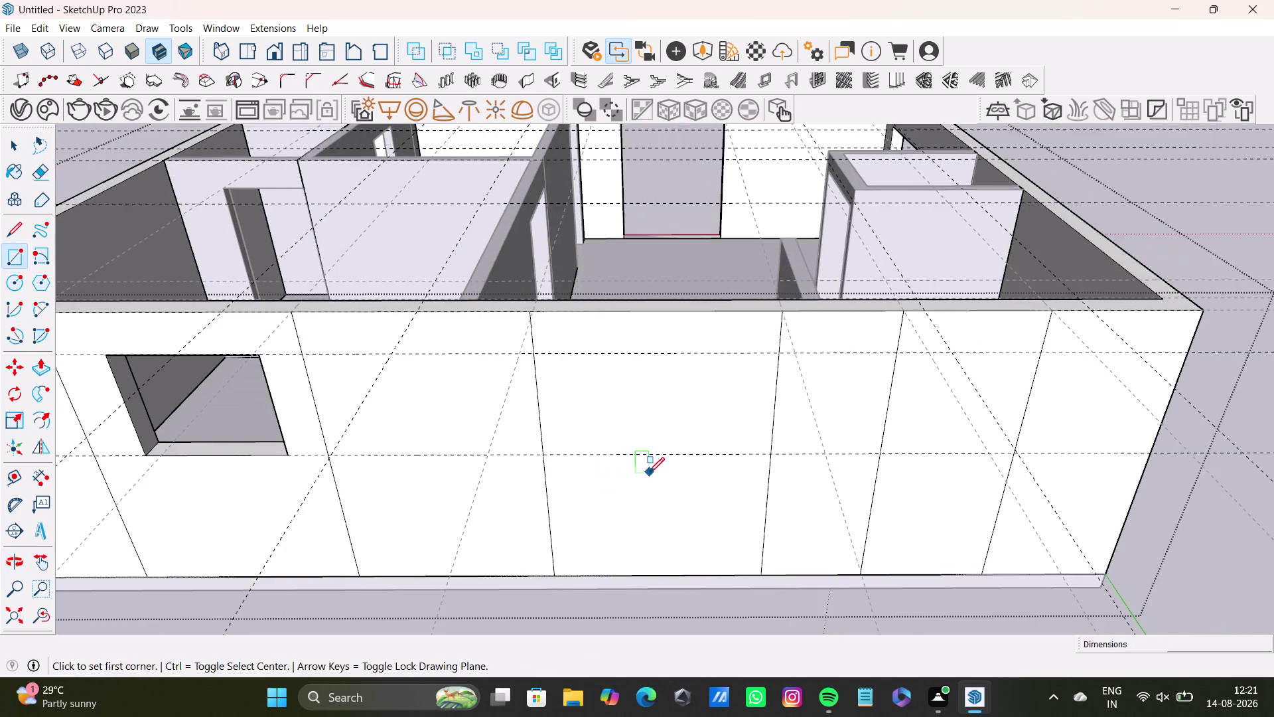
middle_drag(649, 472, 637, 424)
Draw the window rectangle from the upper guide down to the lower guide.
click(606, 319)
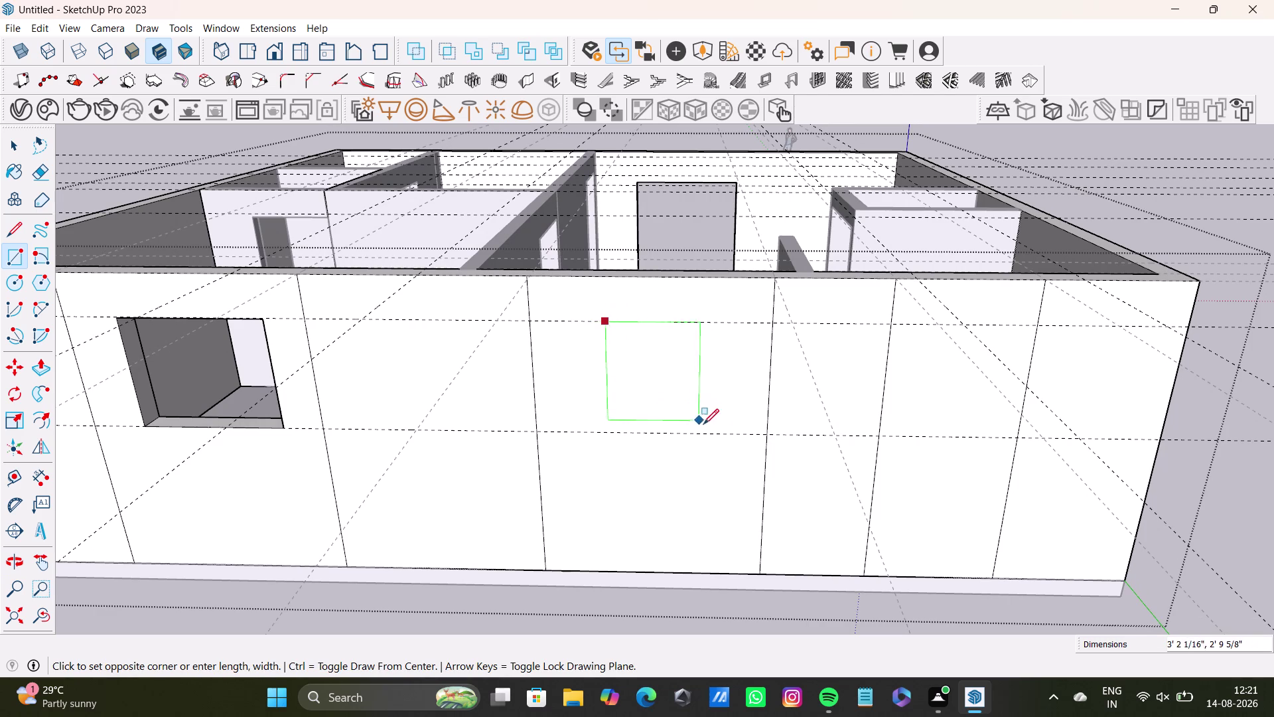
key(space)
click(14, 258)
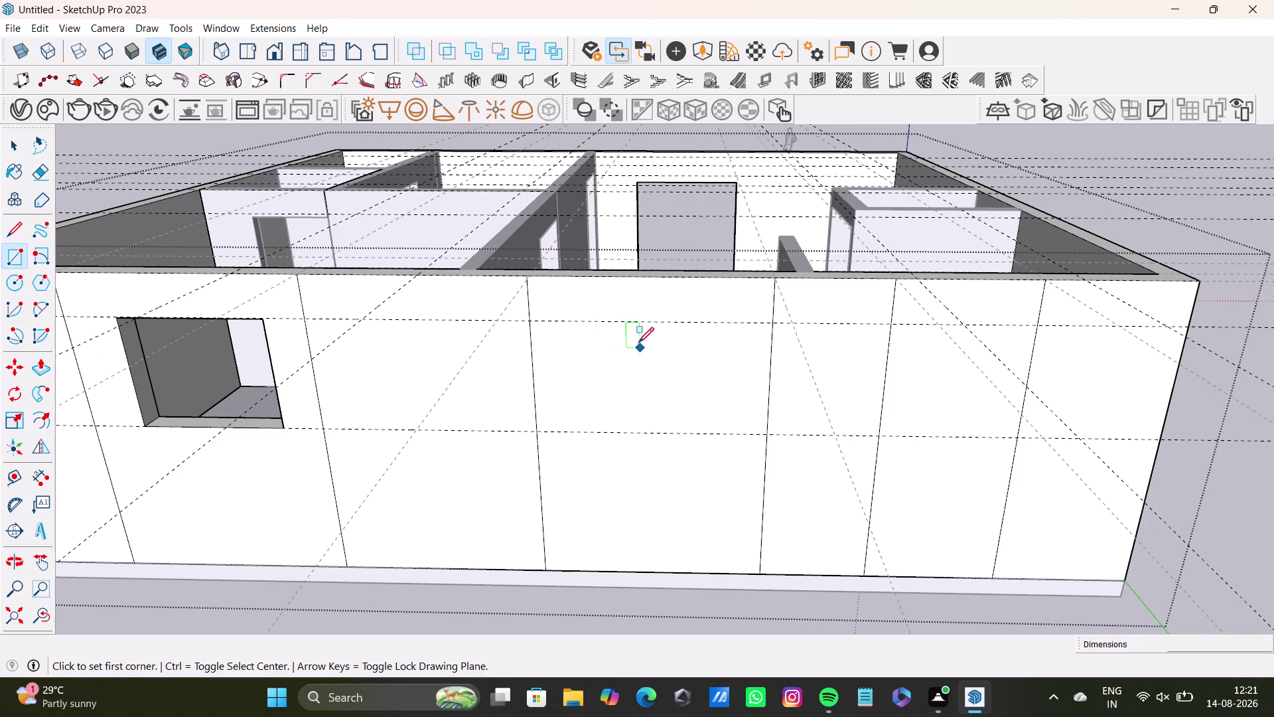
click(588, 319)
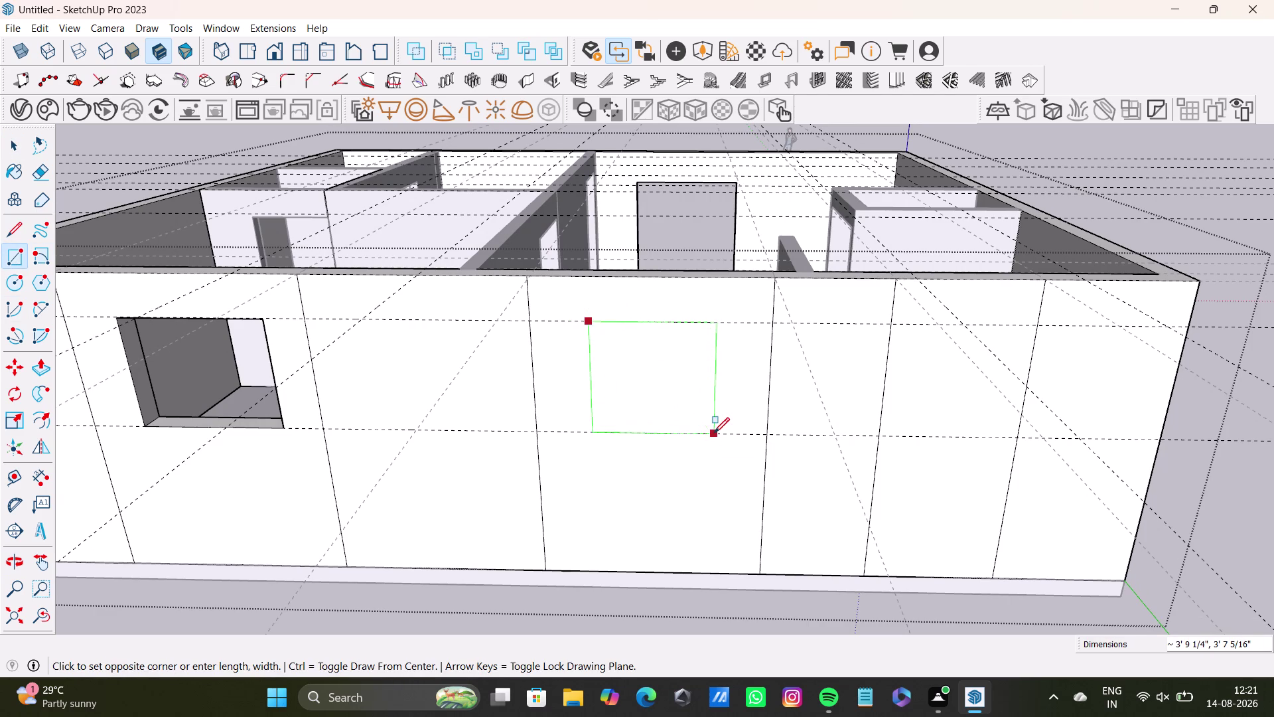
click(717, 434)
key(space)
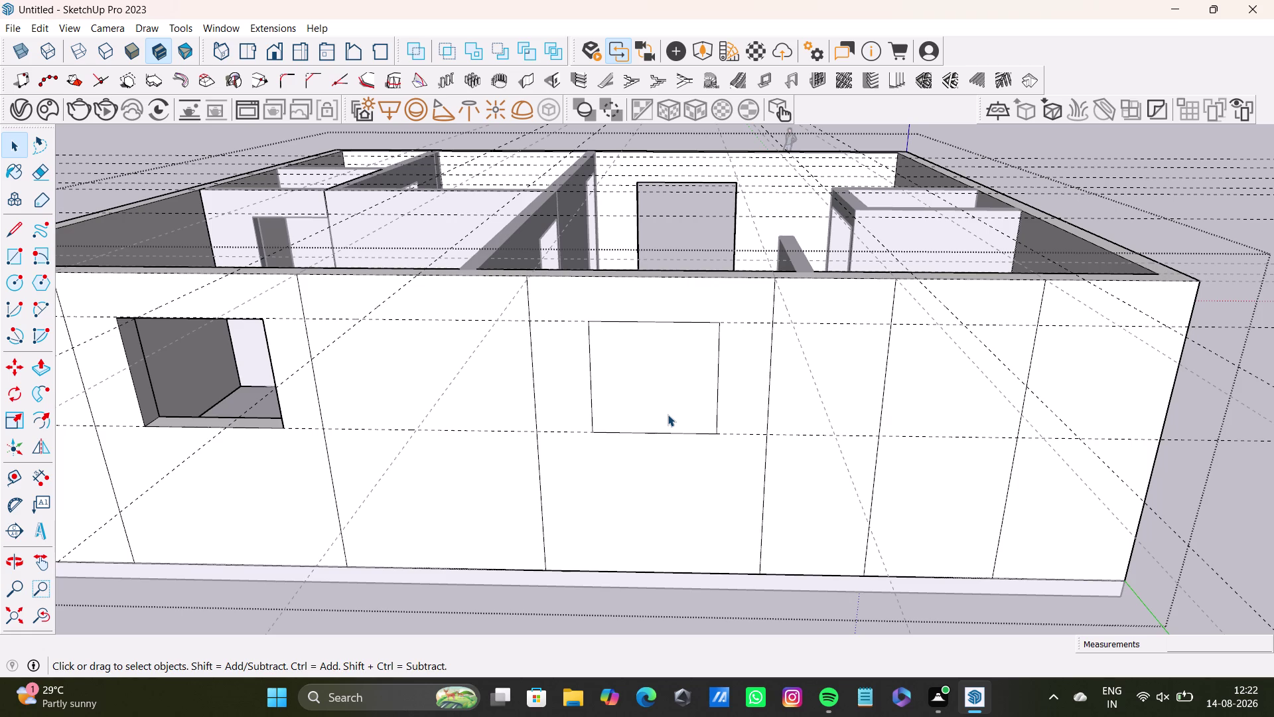
Push the new rectangle back through the wall and zoom out to the house.
click(648, 370)
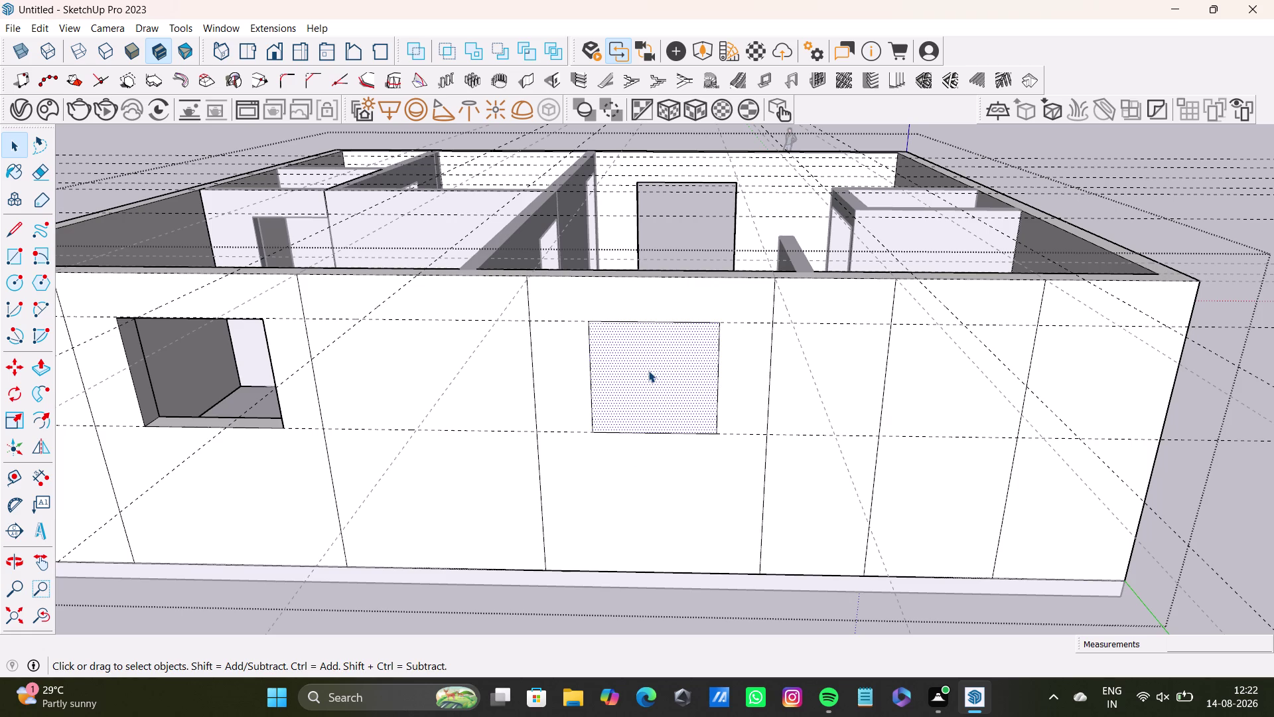
key(p)
drag(648, 370, 667, 323)
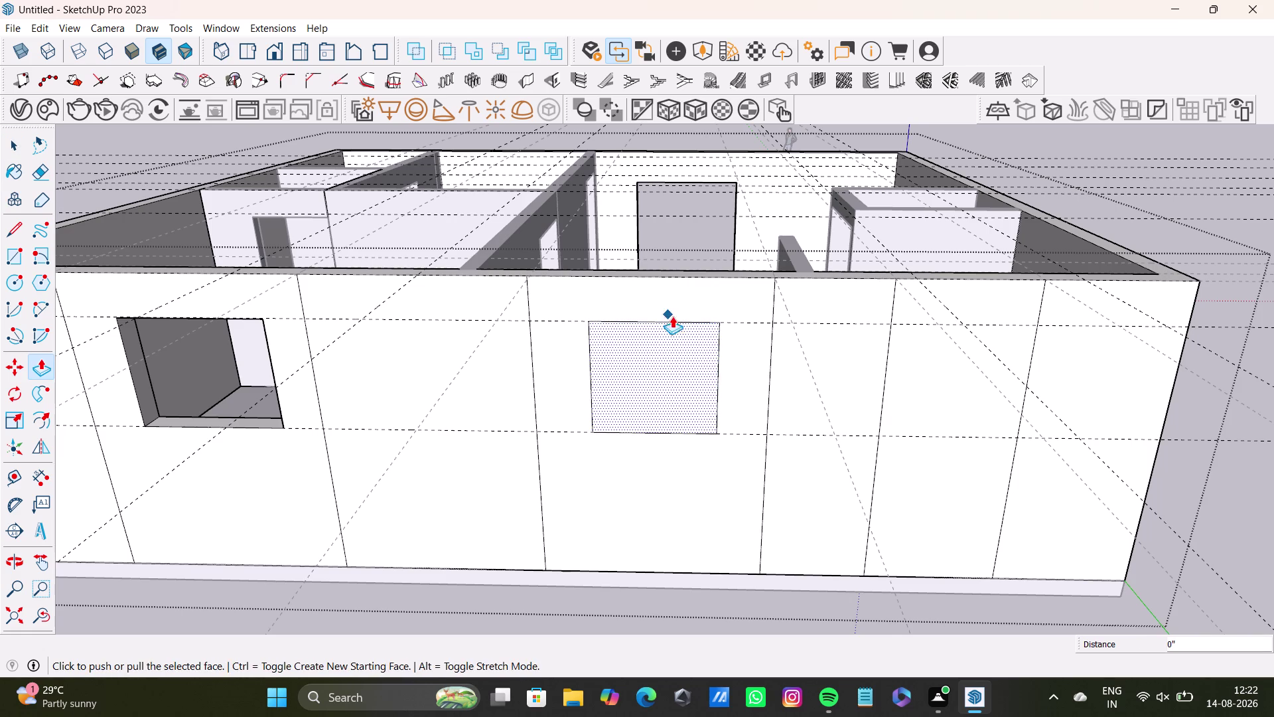
middle_drag(684, 327, 617, 403)
drag(628, 399, 704, 318)
scroll(down, 3)
scroll(down, 3)
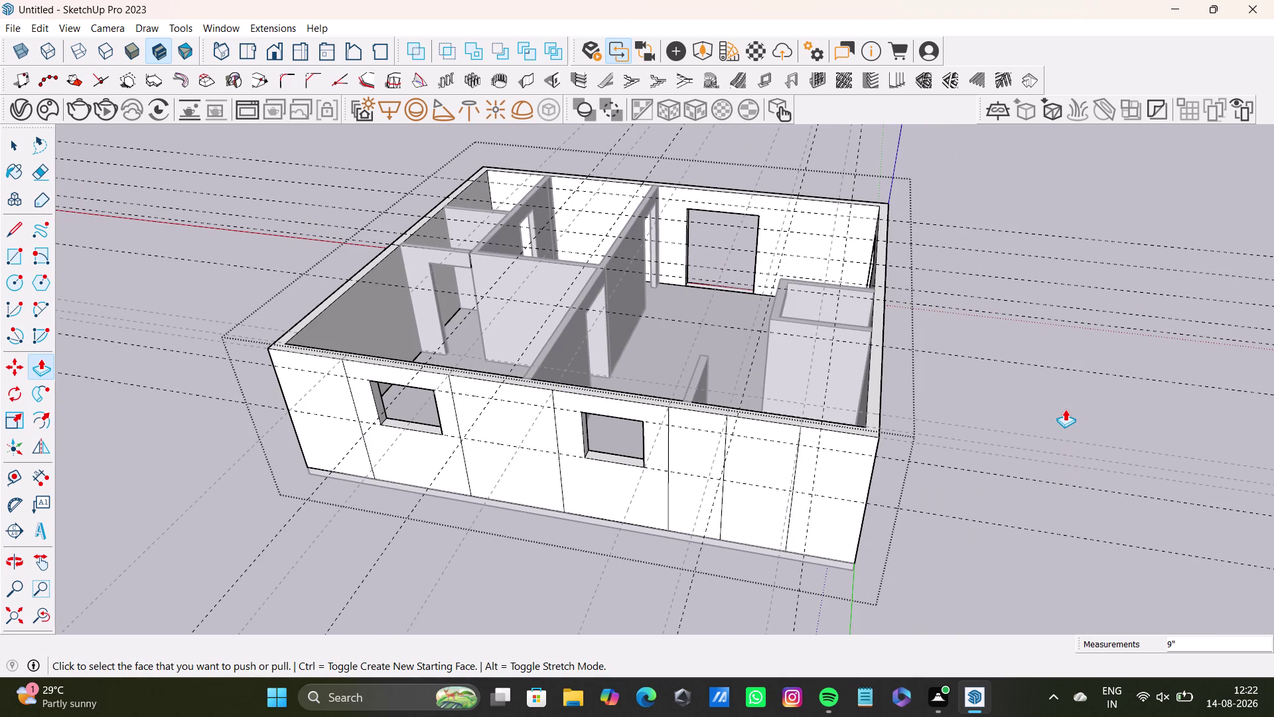
Click and triple-click objects on the right side of the view.
click(1064, 412)
key(space)
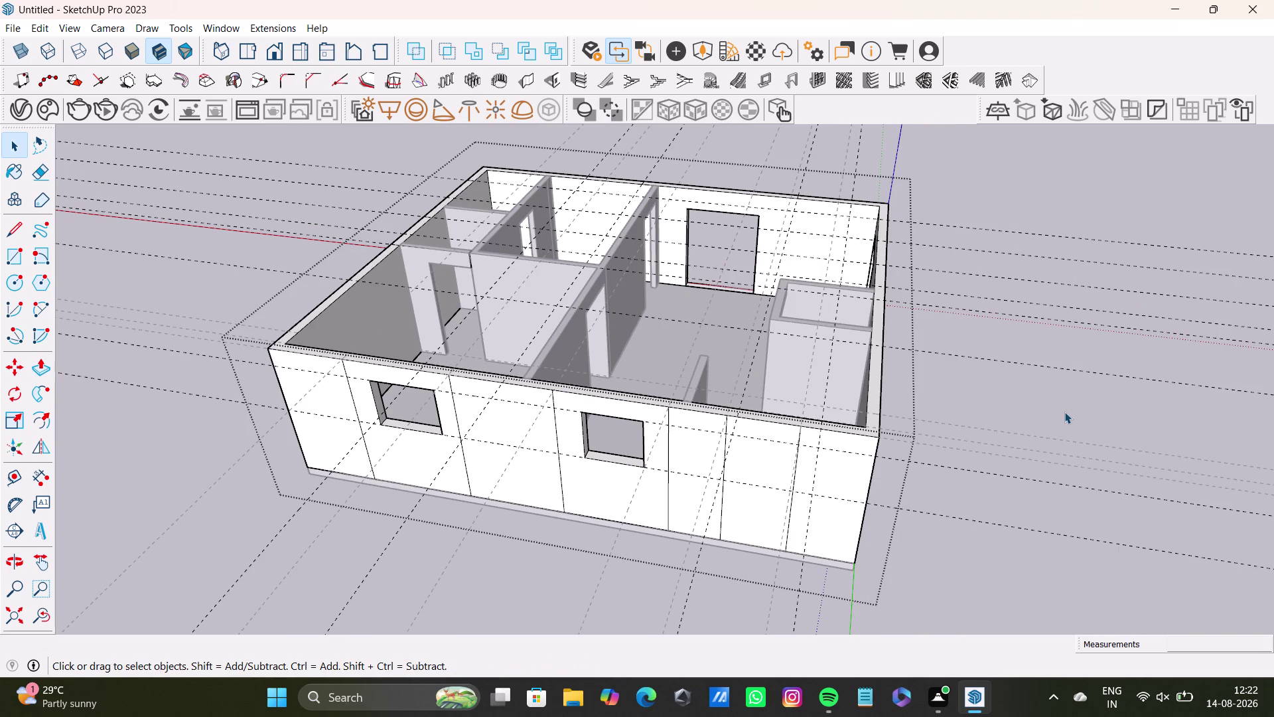
triple_click(1065, 411)
click(1065, 411)
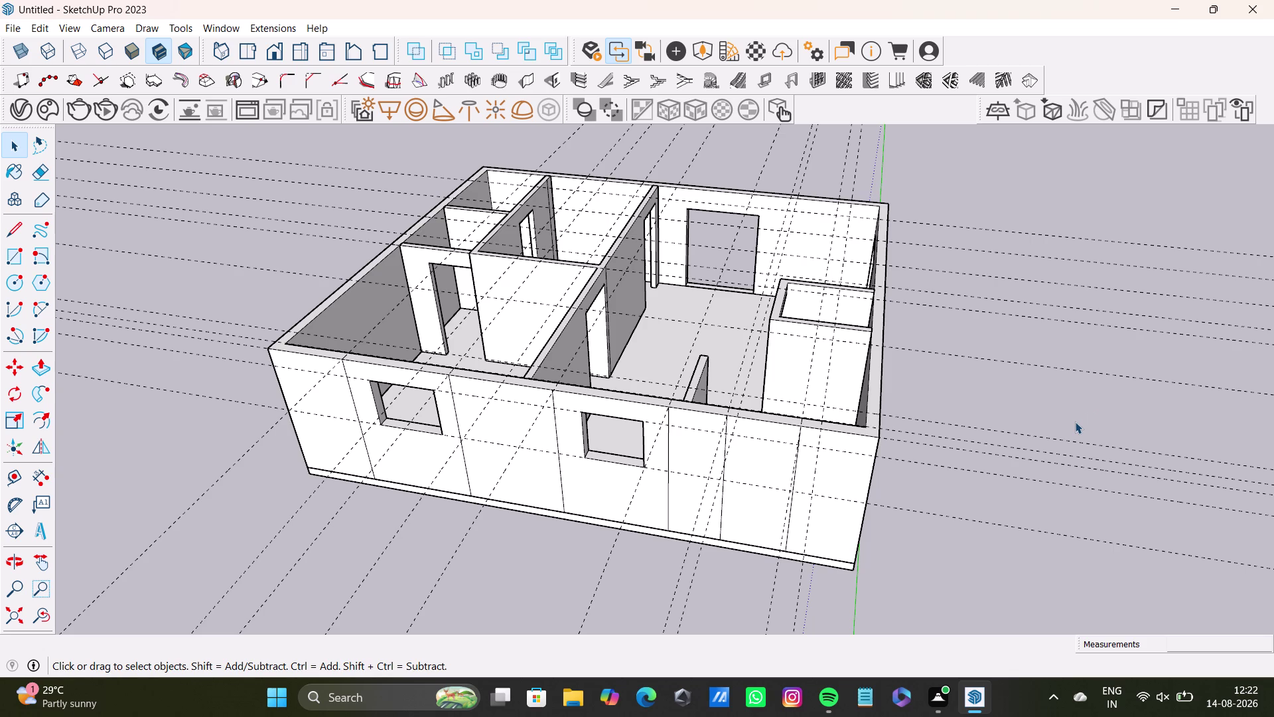
click(1050, 360)
triple_click(1047, 386)
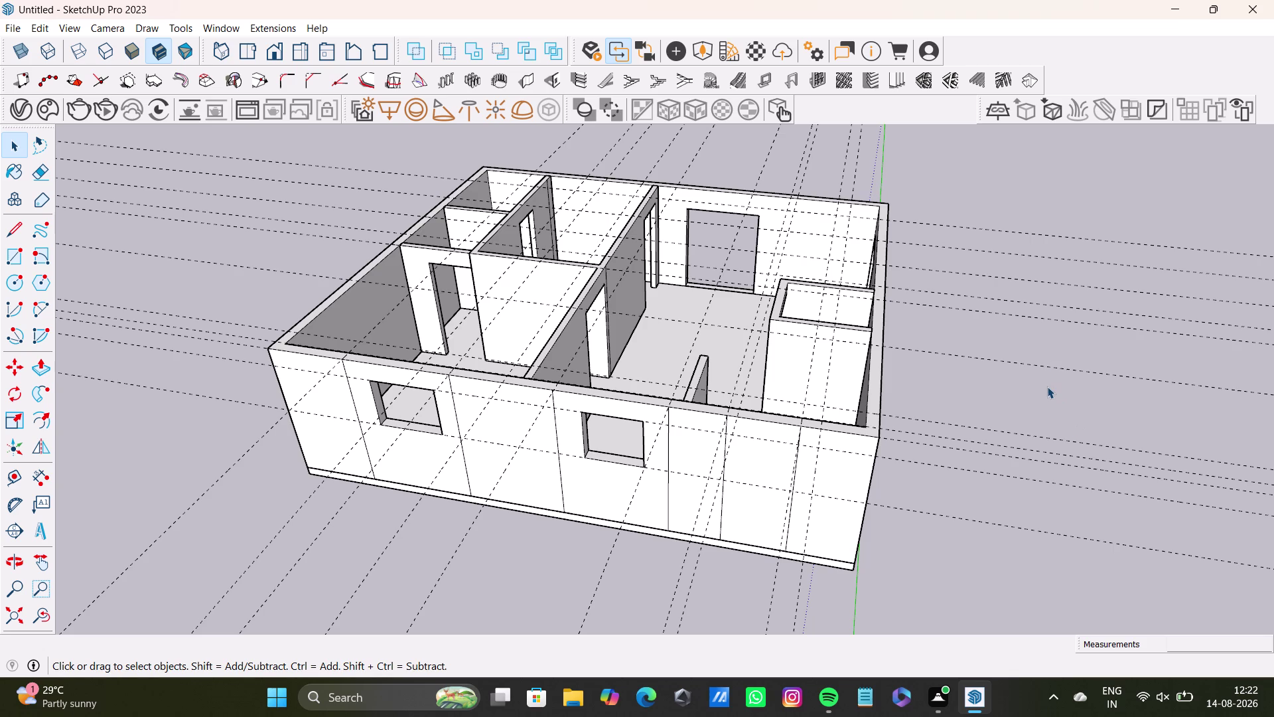
triple_click(1047, 386)
triple_click(1047, 387)
triple_click(1047, 386)
click(1047, 386)
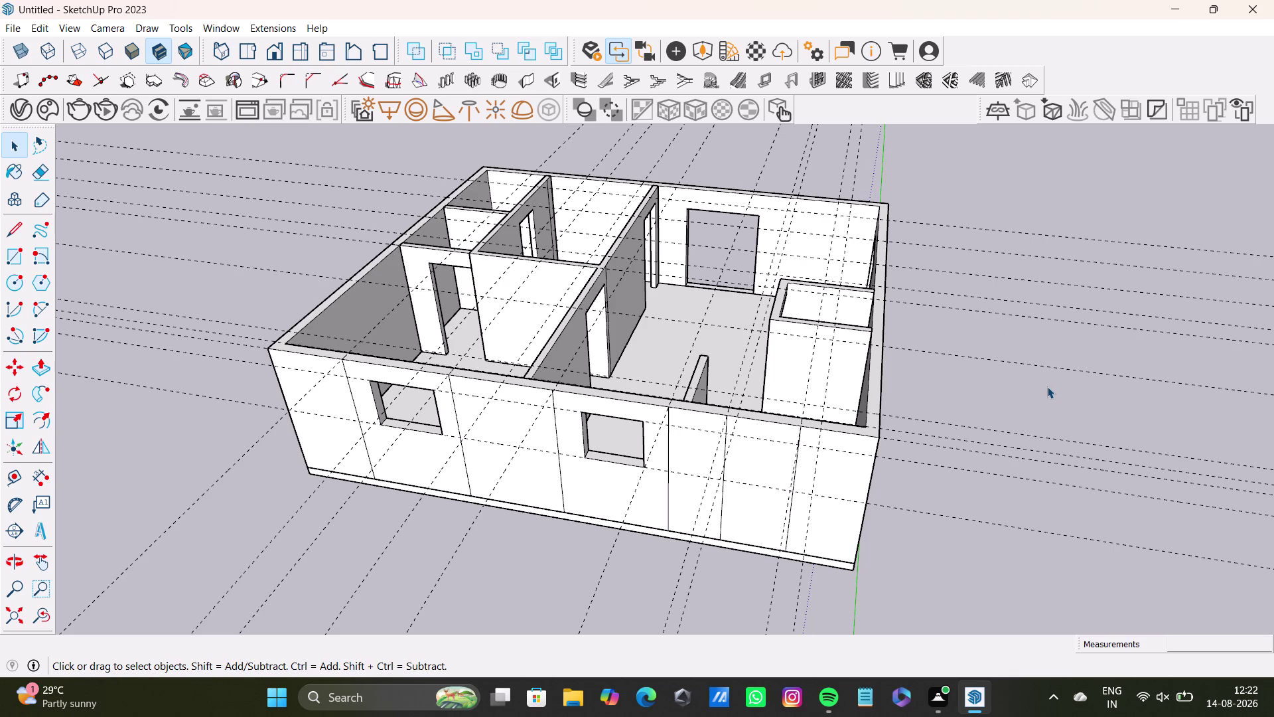
triple_click(1050, 396)
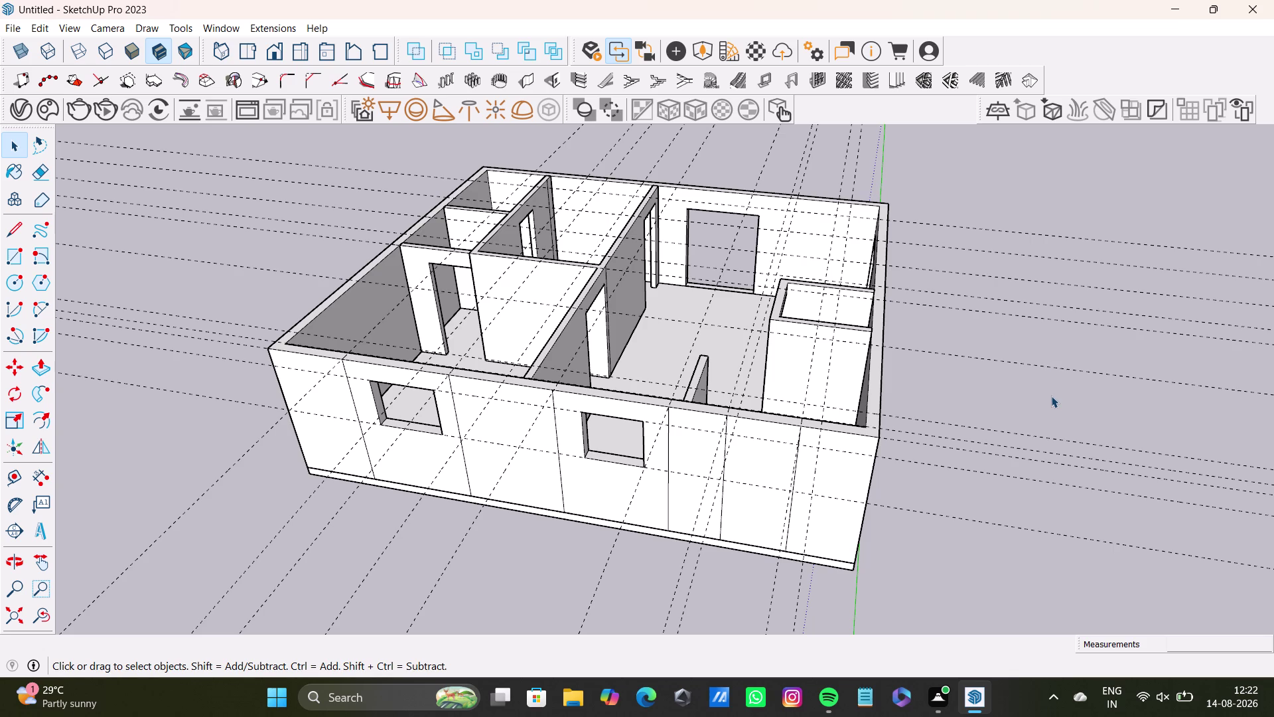
Zoom out and tilt the camera over the house to see its rooms from above.
triple_click(1051, 399)
triple_click(1051, 399)
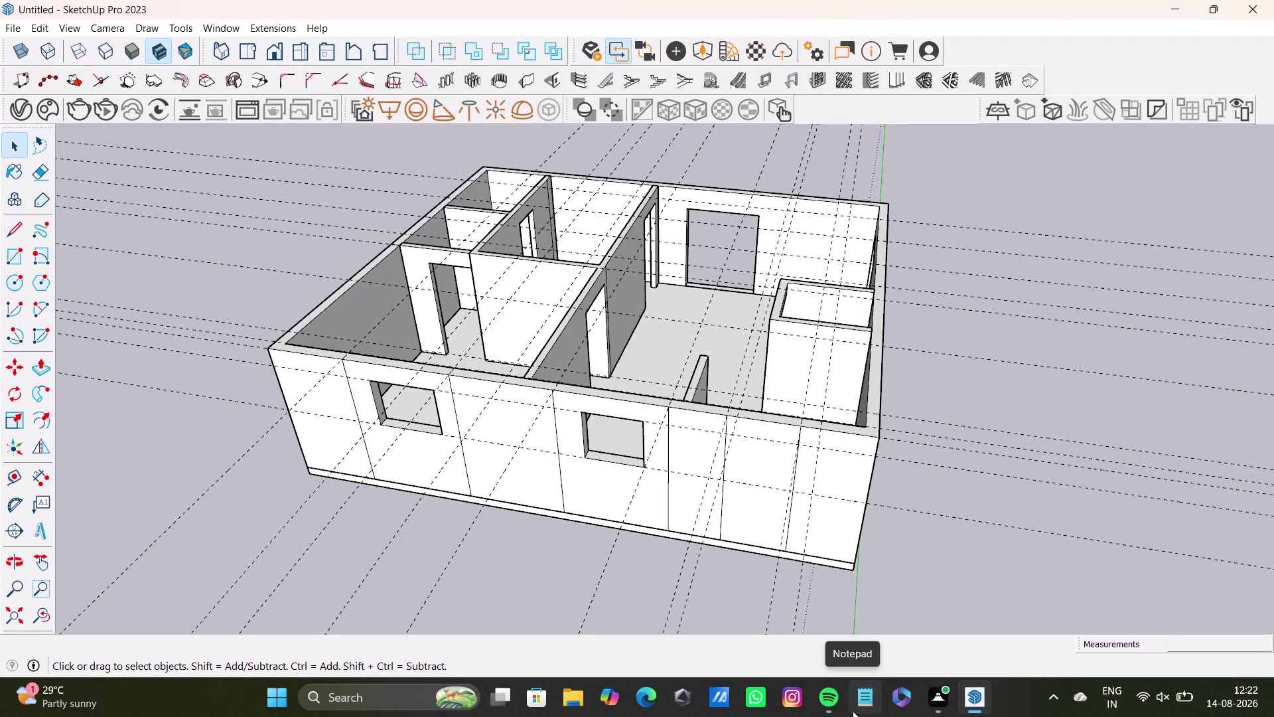
triple_click(1113, 205)
triple_click(1114, 204)
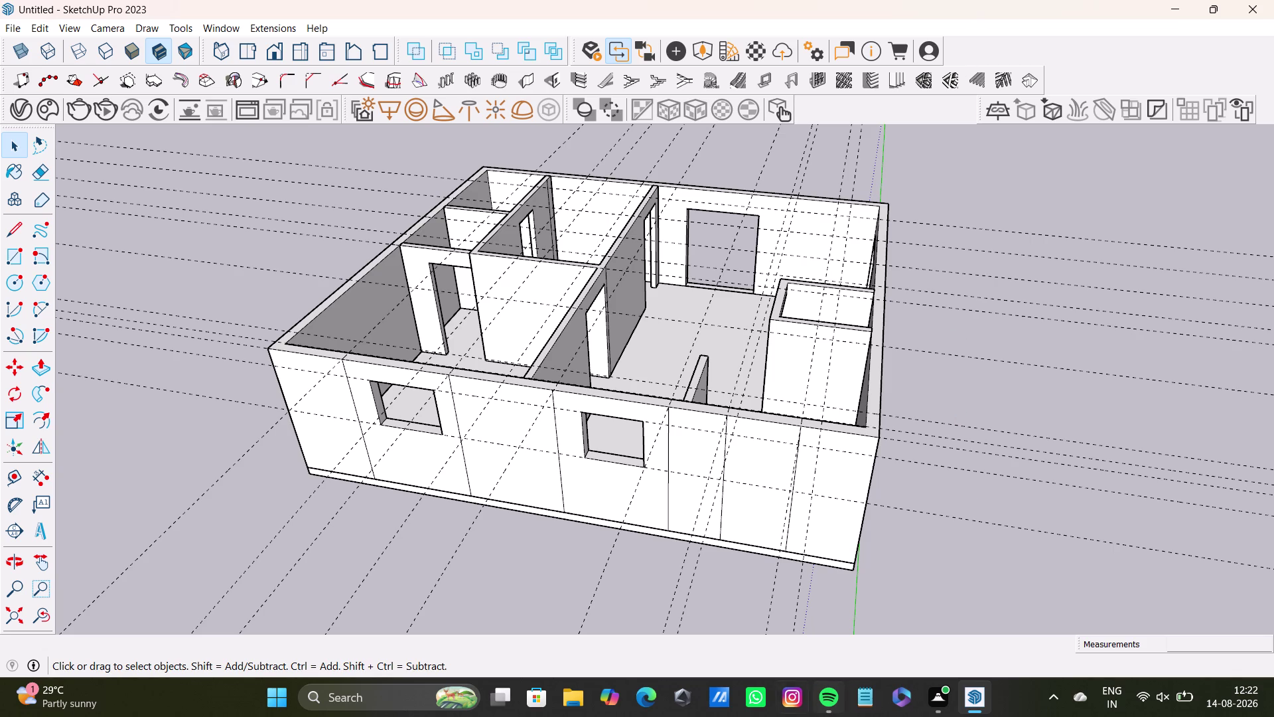
scroll(down, 3)
scroll(down, 3)
scroll(down, 3)
middle_drag(1018, 436, 821, 543)
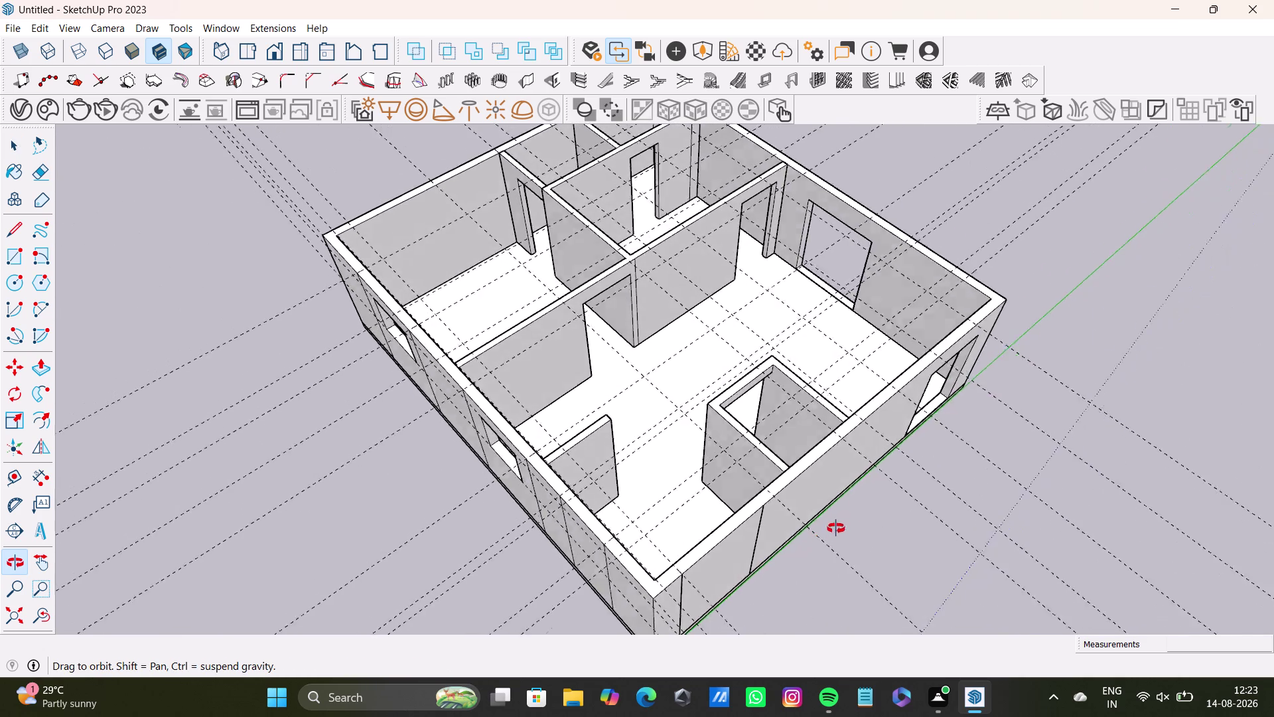
Orbit back to a front angle and zoom out until the house looks small.
middle_drag(821, 544, 1063, 388)
scroll(down, 3)
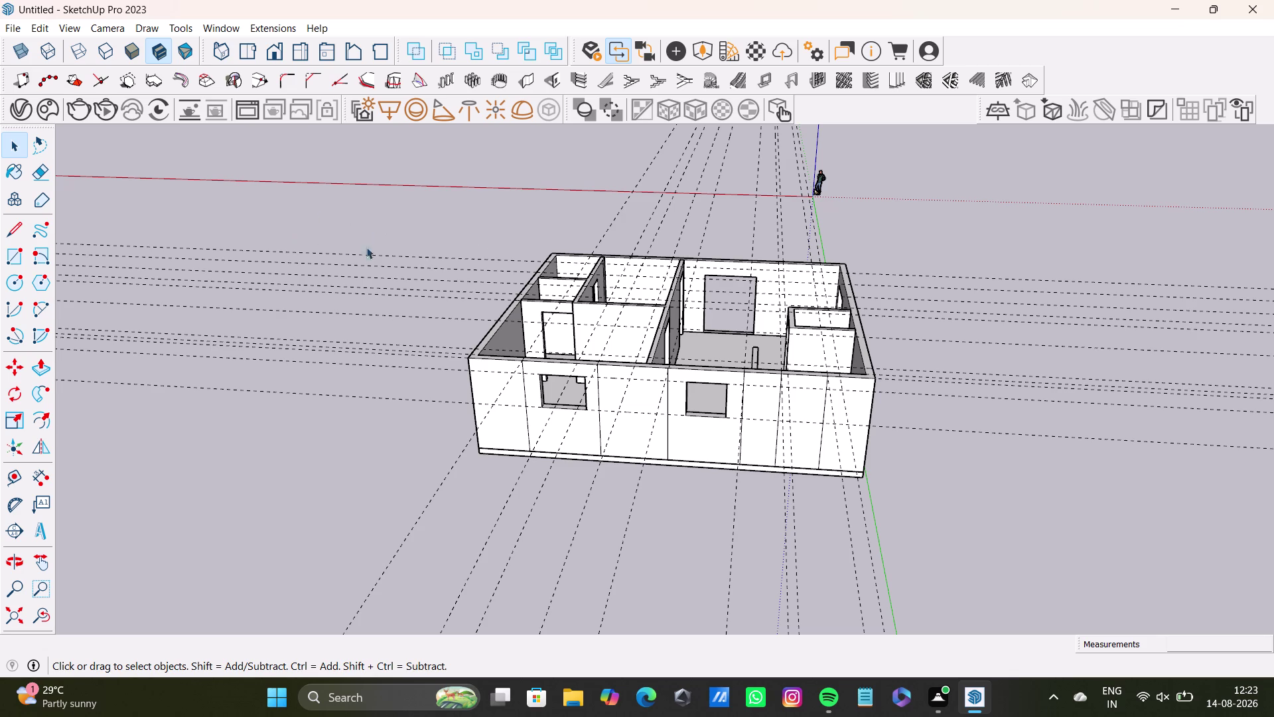
scroll(down, 3)
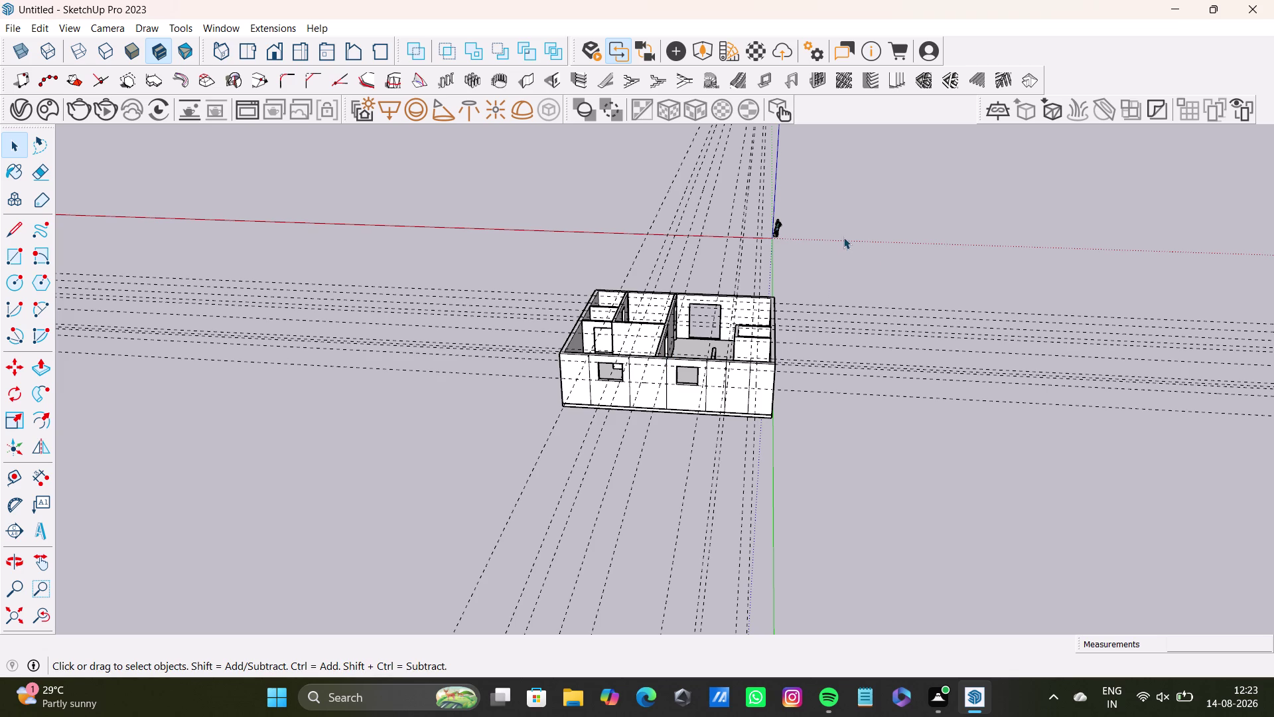
click(890, 265)
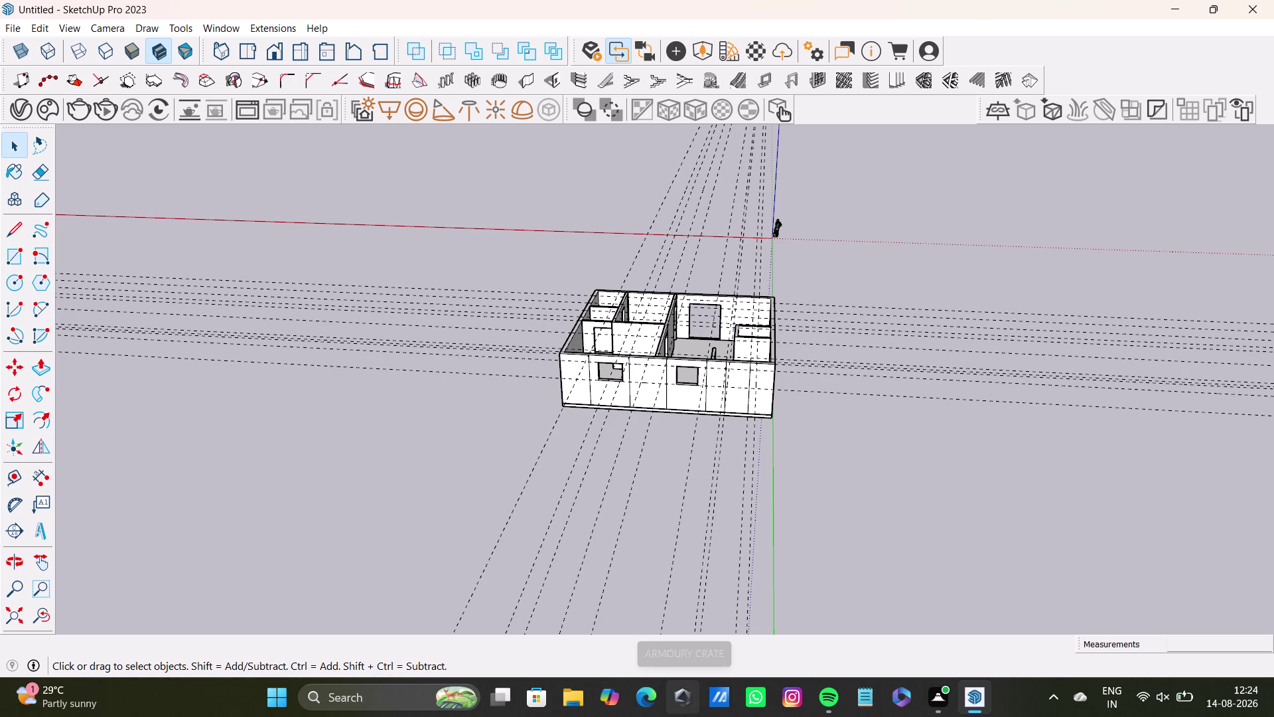
scroll(down, 3)
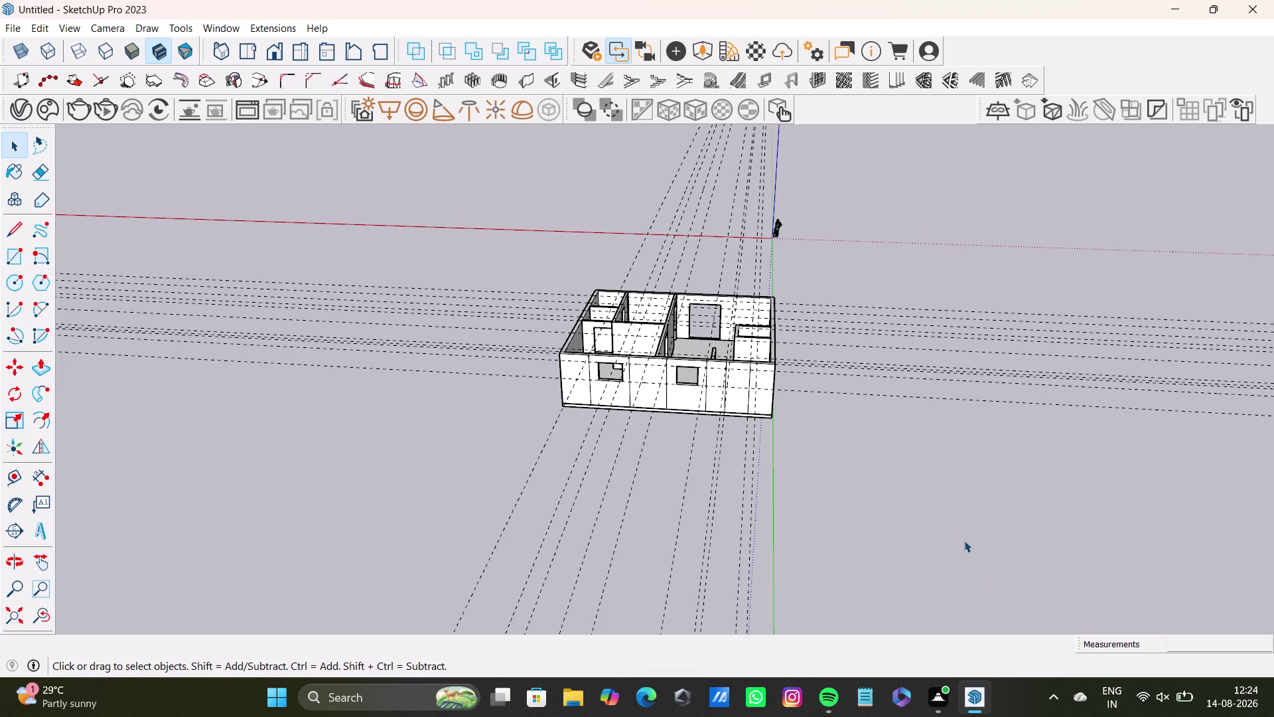
double_click(962, 537)
triple_click(962, 537)
triple_click(962, 537)
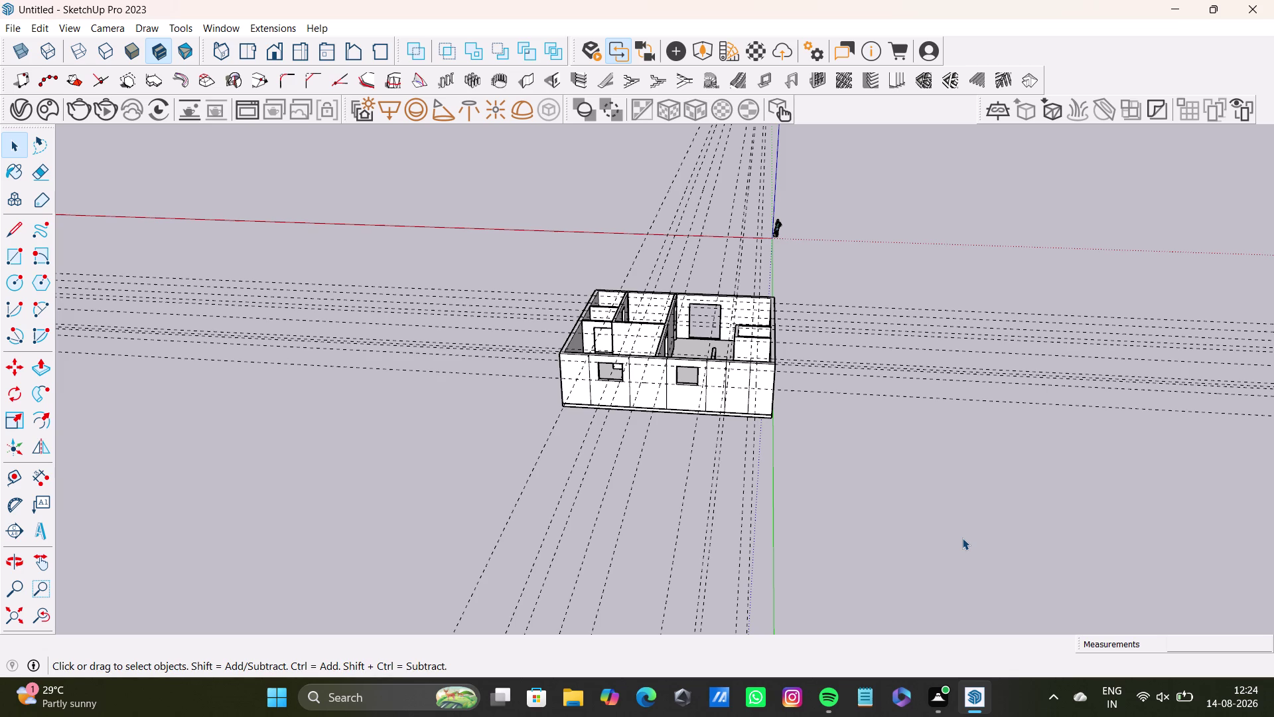
Click the empty ground and zoom in and out around it.
click(962, 537)
right_click(962, 538)
right_click(962, 538)
scroll(down, 3)
scroll(up, 3)
scroll(down, 3)
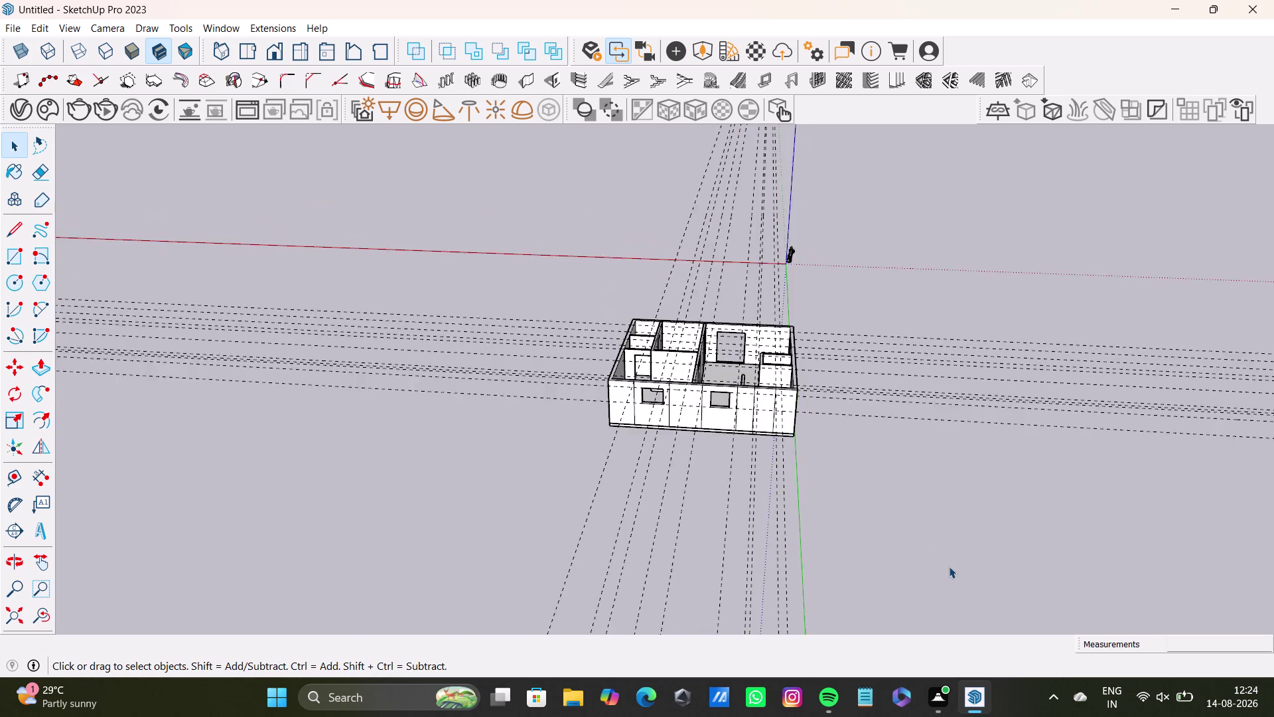
scroll(up, 3)
scroll(down, 3)
scroll(up, 3)
scroll(up, 3)
scroll(up, 3)
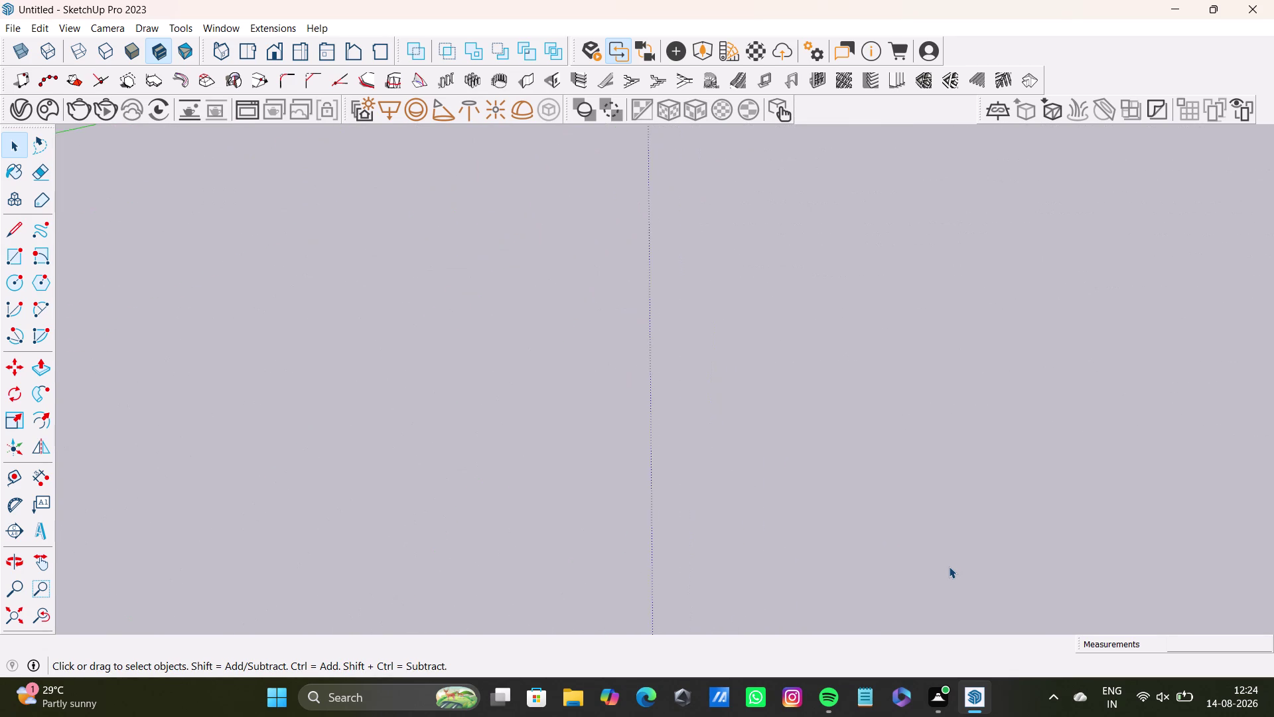
scroll(up, 3)
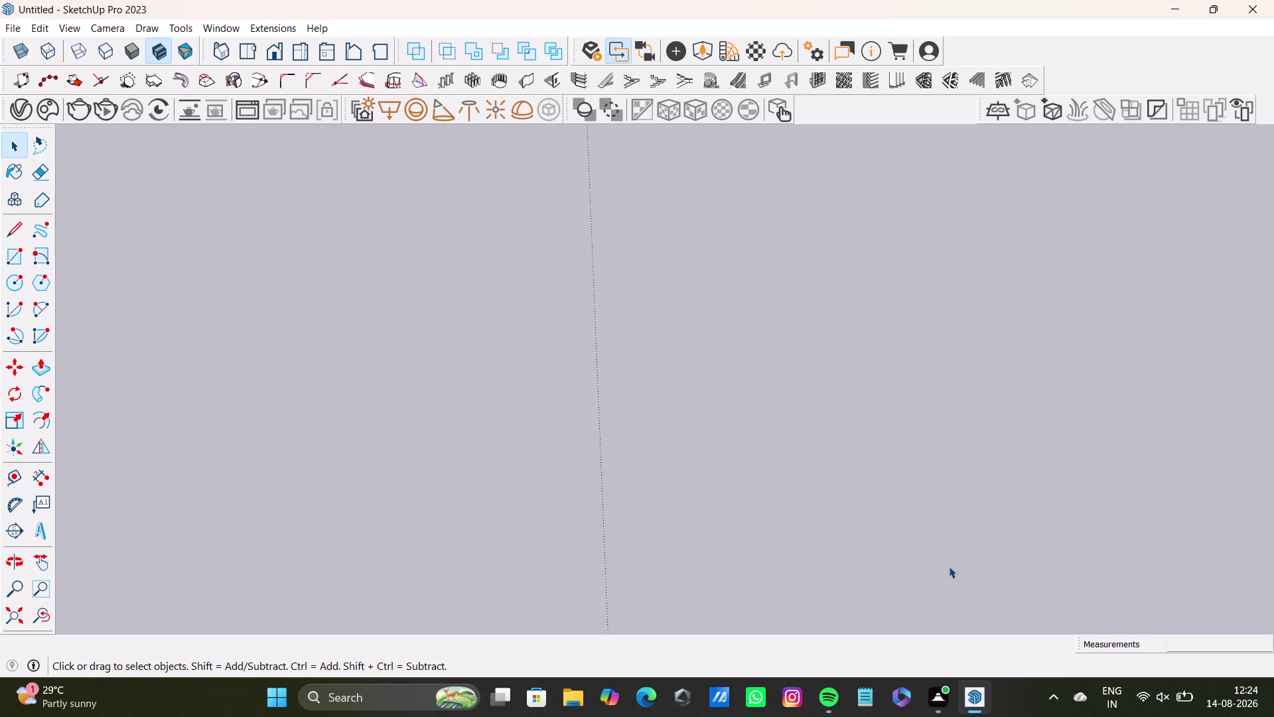
Keep scroll-zooming back and forth over the empty ground near the origin.
scroll(down, 3)
scroll(down, 3)
scroll(up, 3)
scroll(down, 3)
scroll(up, 3)
scroll(down, 3)
scroll(down, 3)
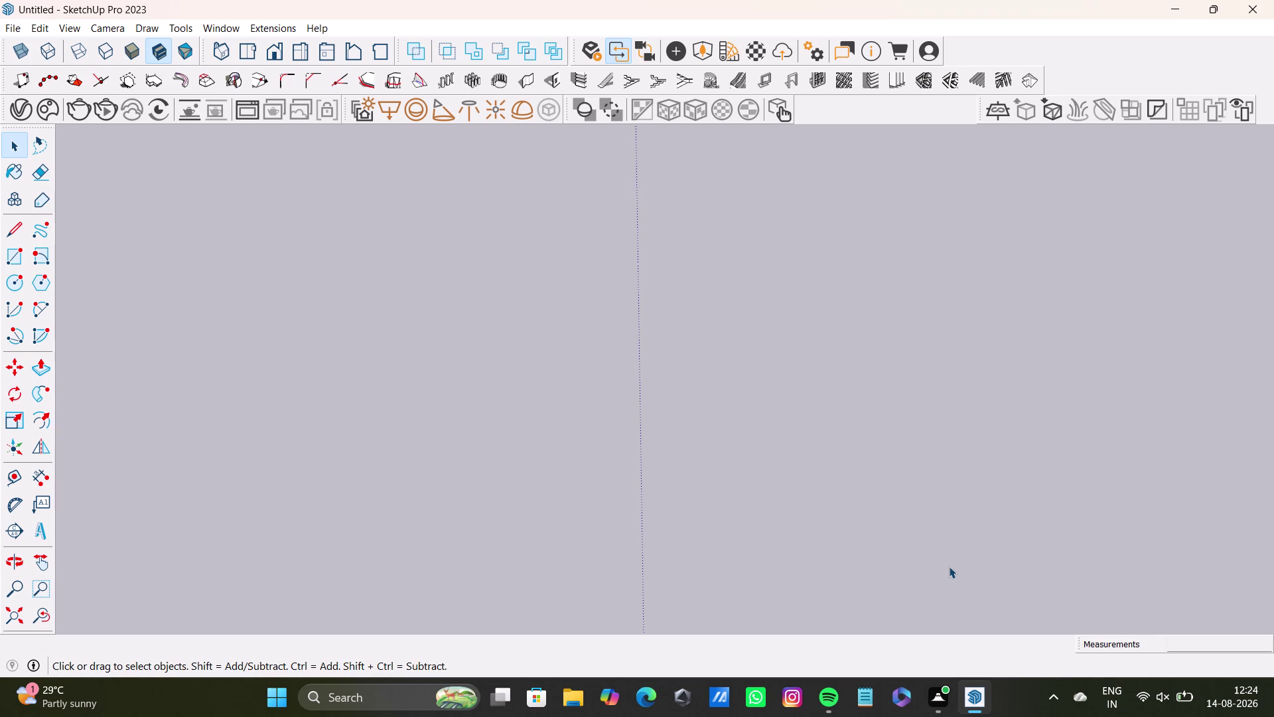
scroll(up, 3)
scroll(down, 3)
scroll(up, 3)
scroll(down, 3)
scroll(up, 3)
scroll(down, 3)
scroll(up, 3)
scroll(down, 3)
scroll(up, 3)
scroll(down, 3)
scroll(up, 3)
scroll(down, 3)
scroll(up, 3)
scroll(down, 3)
scroll(up, 3)
scroll(down, 3)
scroll(up, 3)
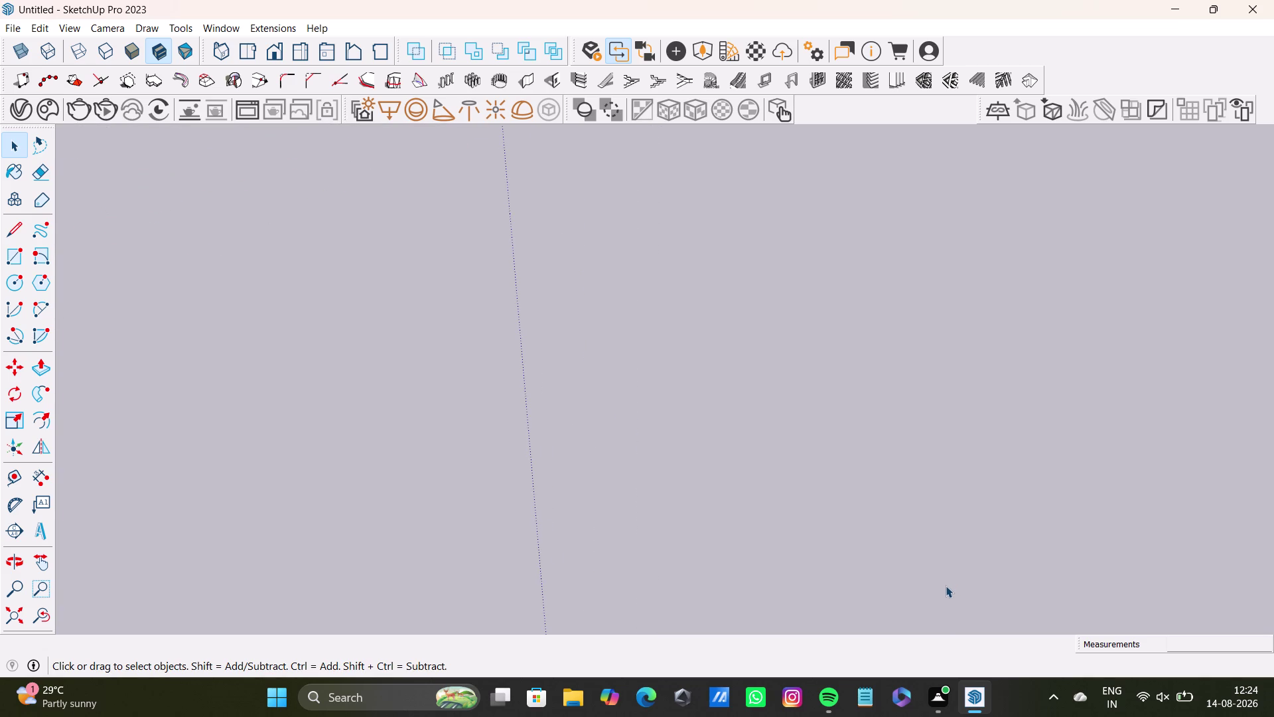
scroll(up, 3)
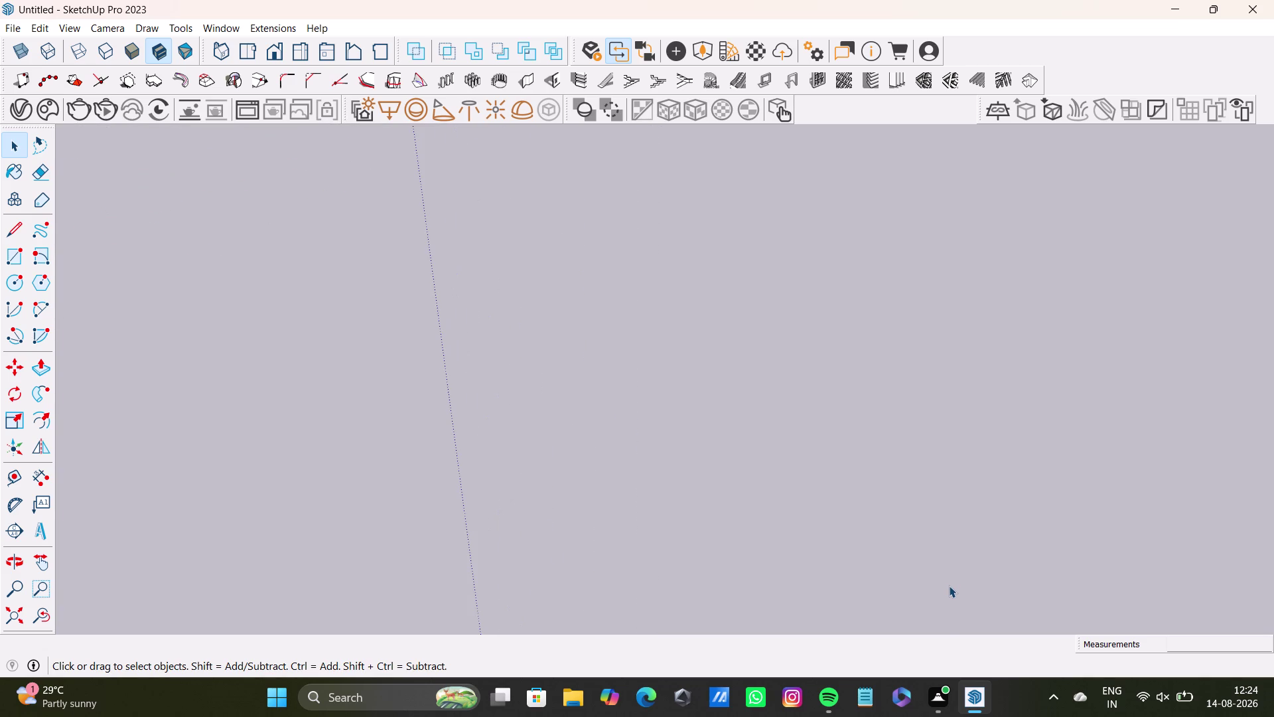
scroll(down, 3)
Fit the house to the view with Zoom Extents and zoom in on the front windows.
click(8, 613)
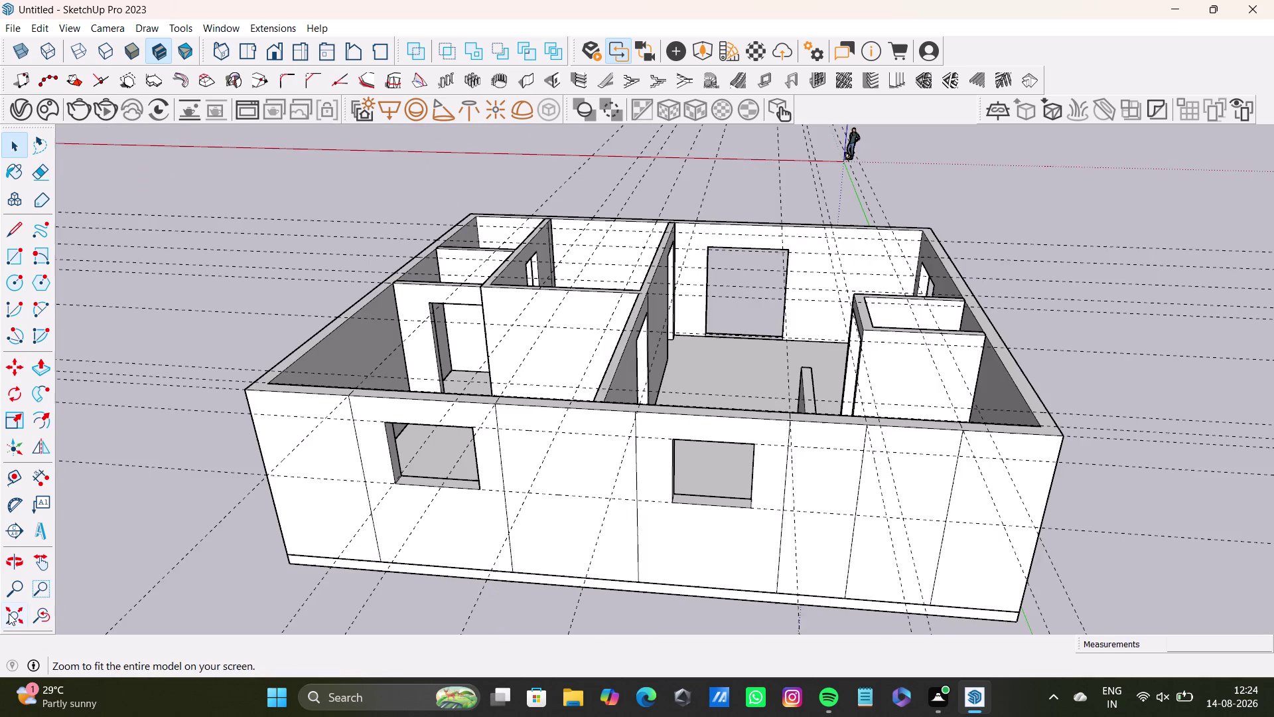
scroll(up, 3)
scroll(down, 3)
scroll(up, 3)
scroll(down, 3)
scroll(up, 3)
scroll(down, 3)
scroll(up, 3)
scroll(up, 3)
scroll(down, 3)
scroll(up, 3)
scroll(down, 3)
scroll(up, 3)
scroll(down, 3)
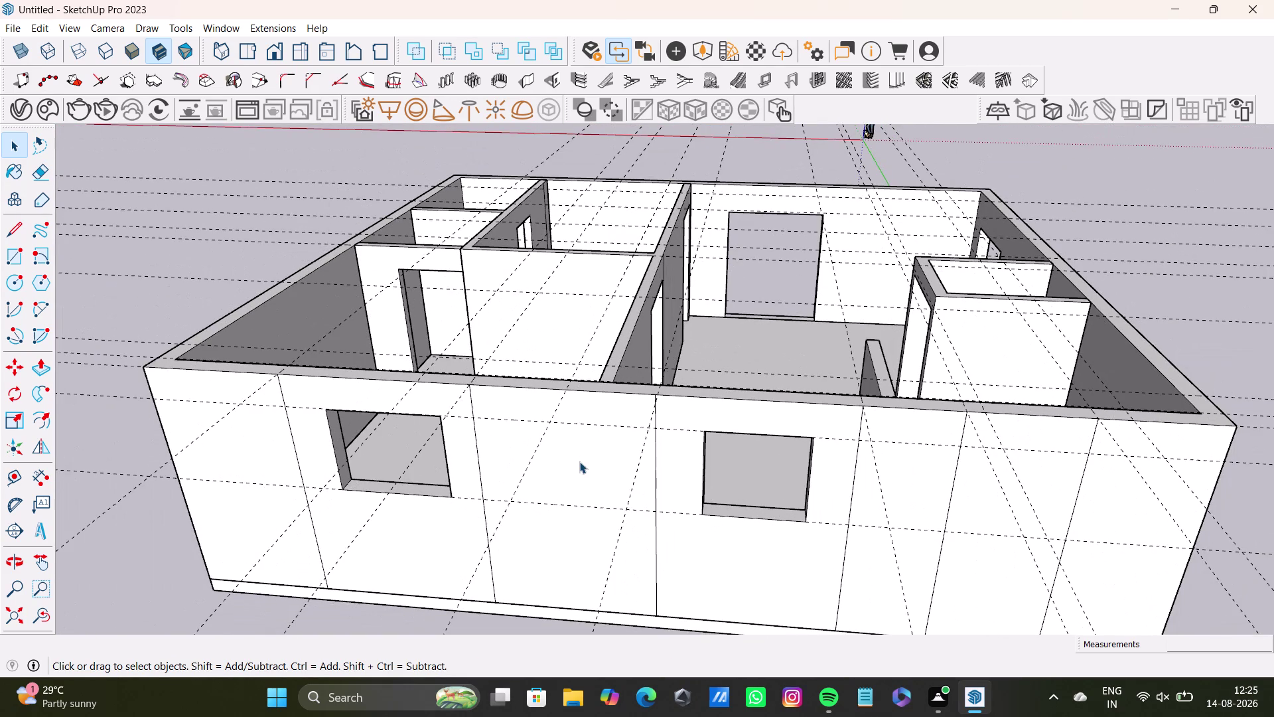
Zoom back out until the house sits small near the origin.
scroll(up, 3)
scroll(down, 3)
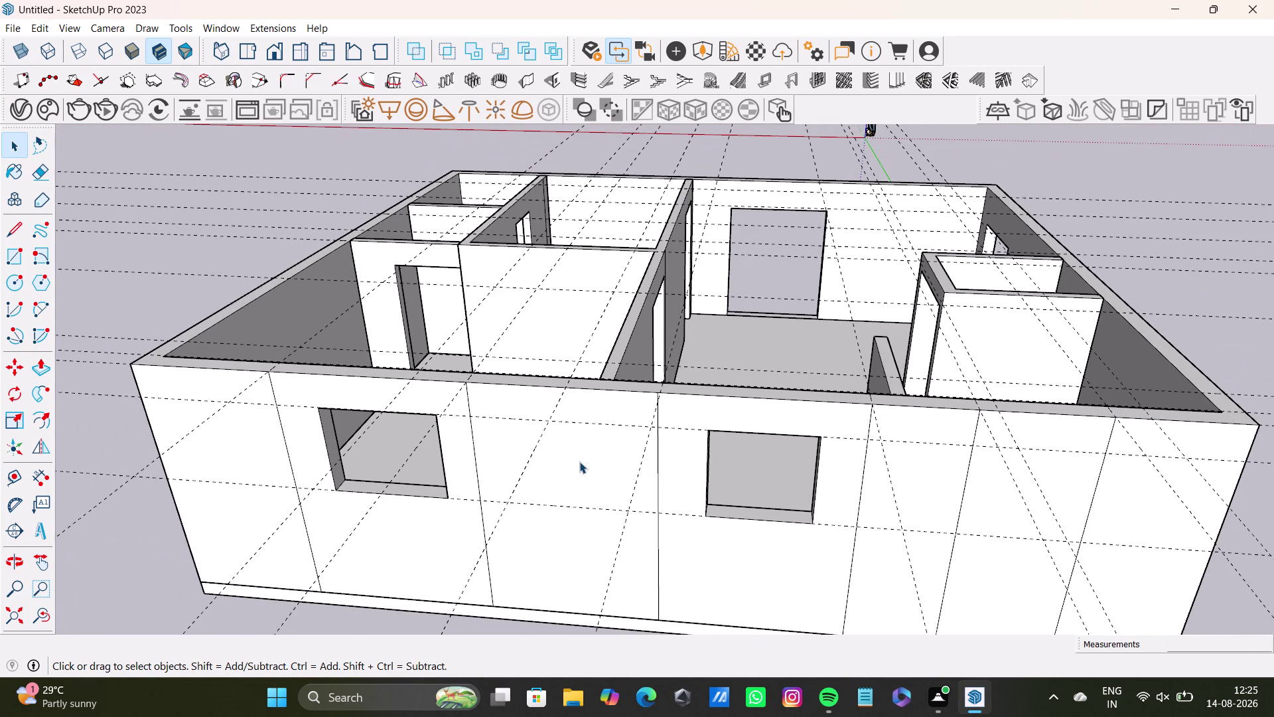
scroll(up, 3)
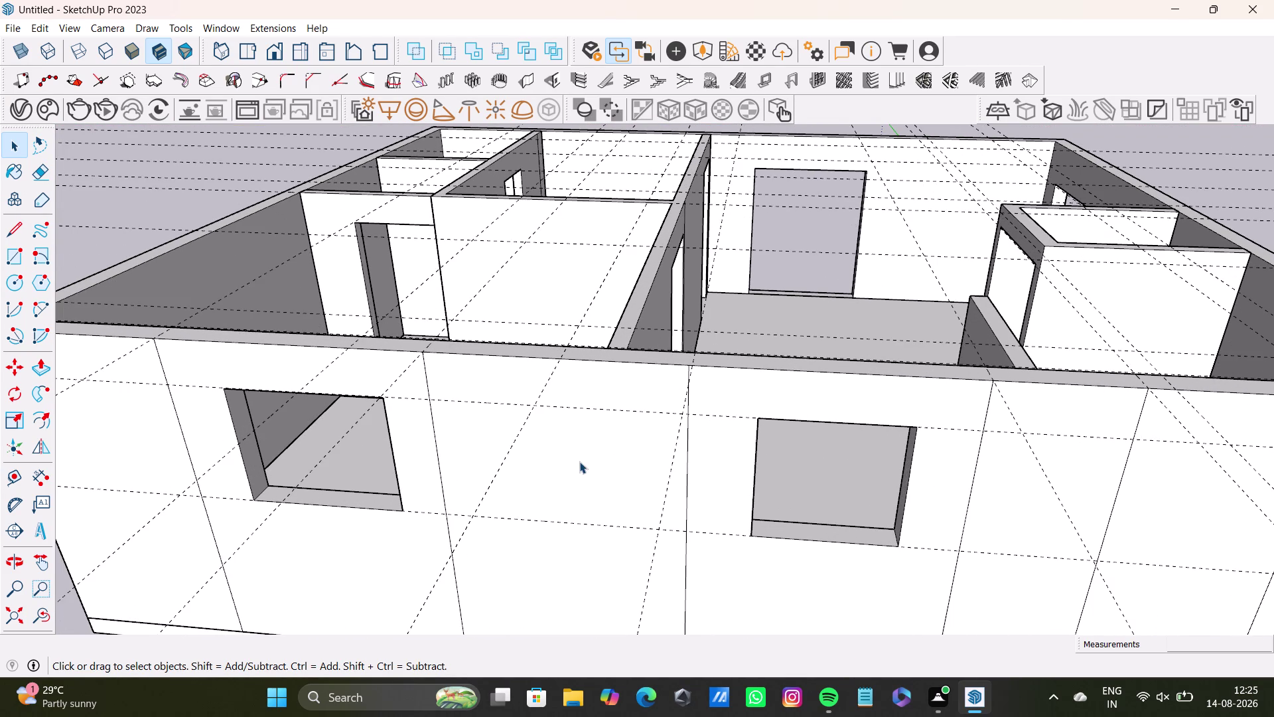
scroll(down, 3)
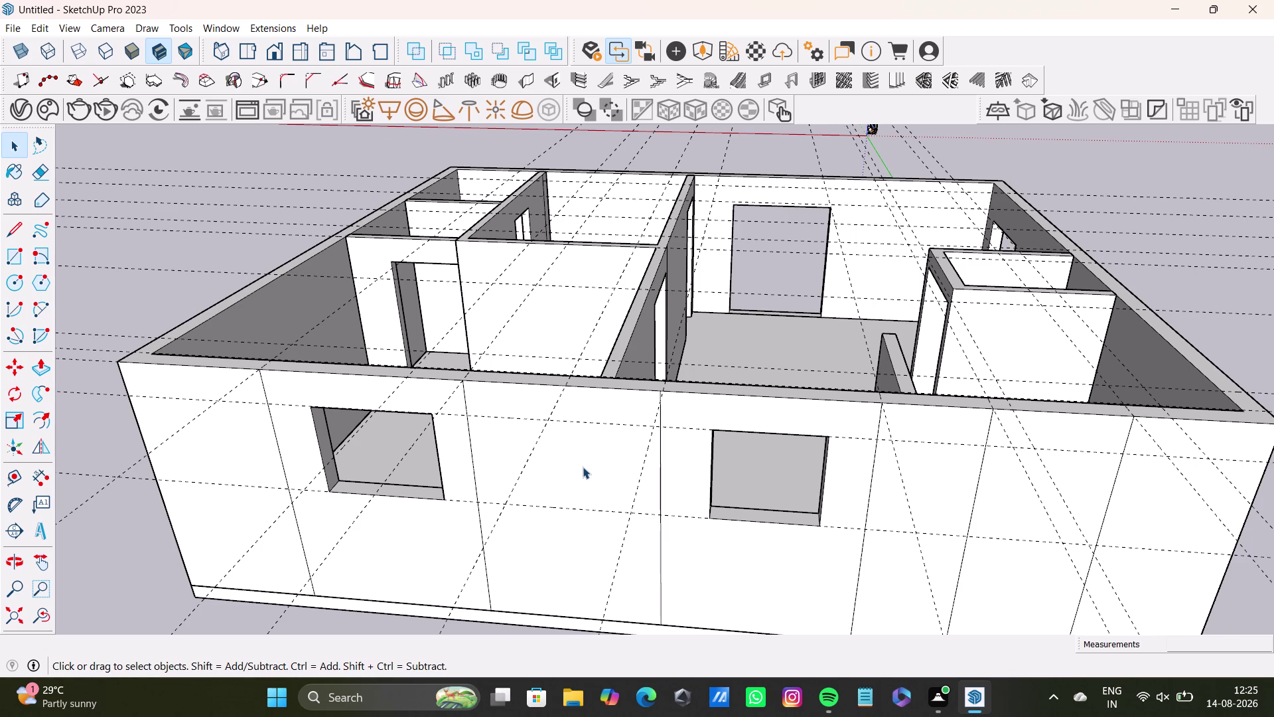
scroll(down, 3)
scroll(down, 3)
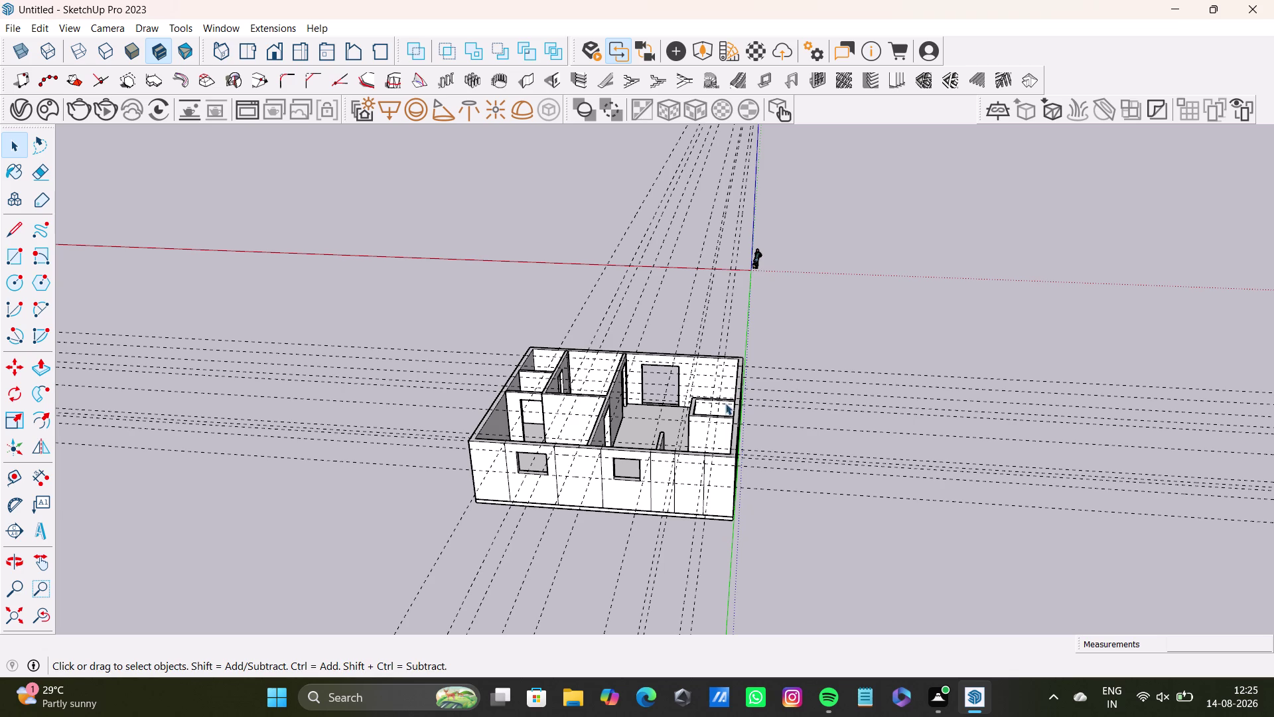
double_click(867, 338)
scroll(down, 3)
scroll(up, 3)
scroll(down, 3)
scroll(up, 3)
scroll(down, 3)
scroll(up, 3)
scroll(down, 3)
scroll(up, 3)
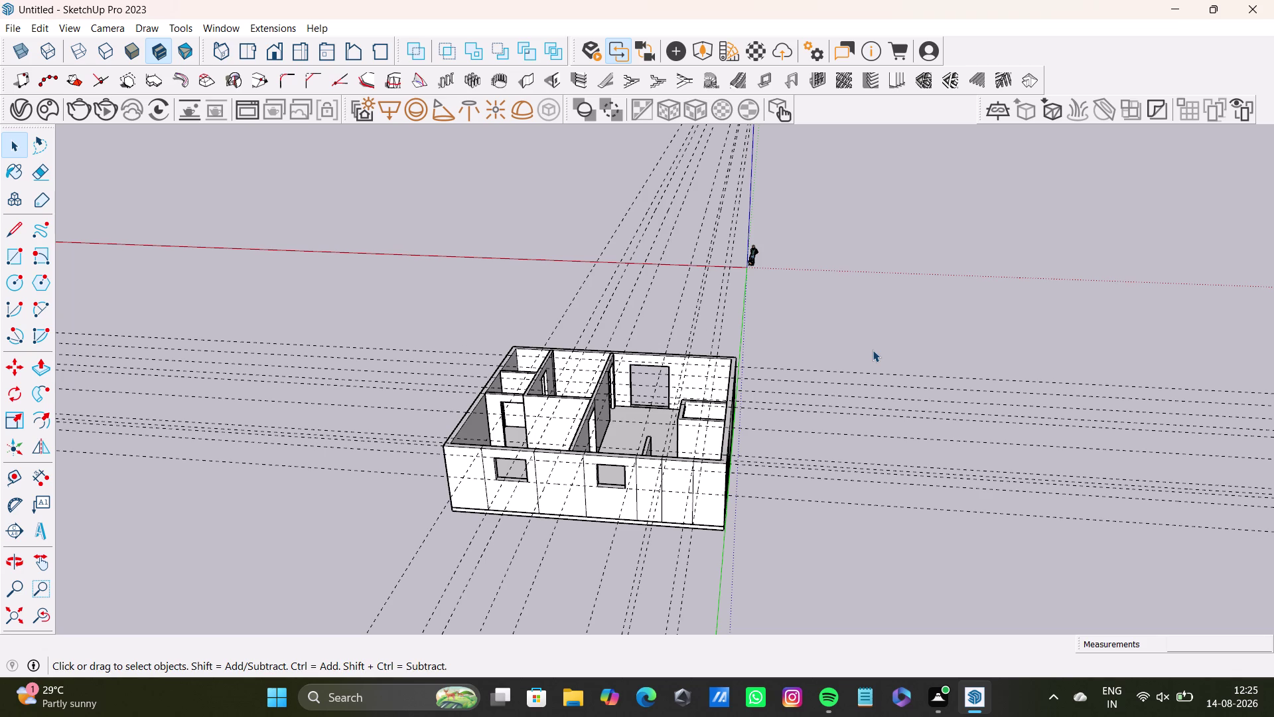
scroll(down, 3)
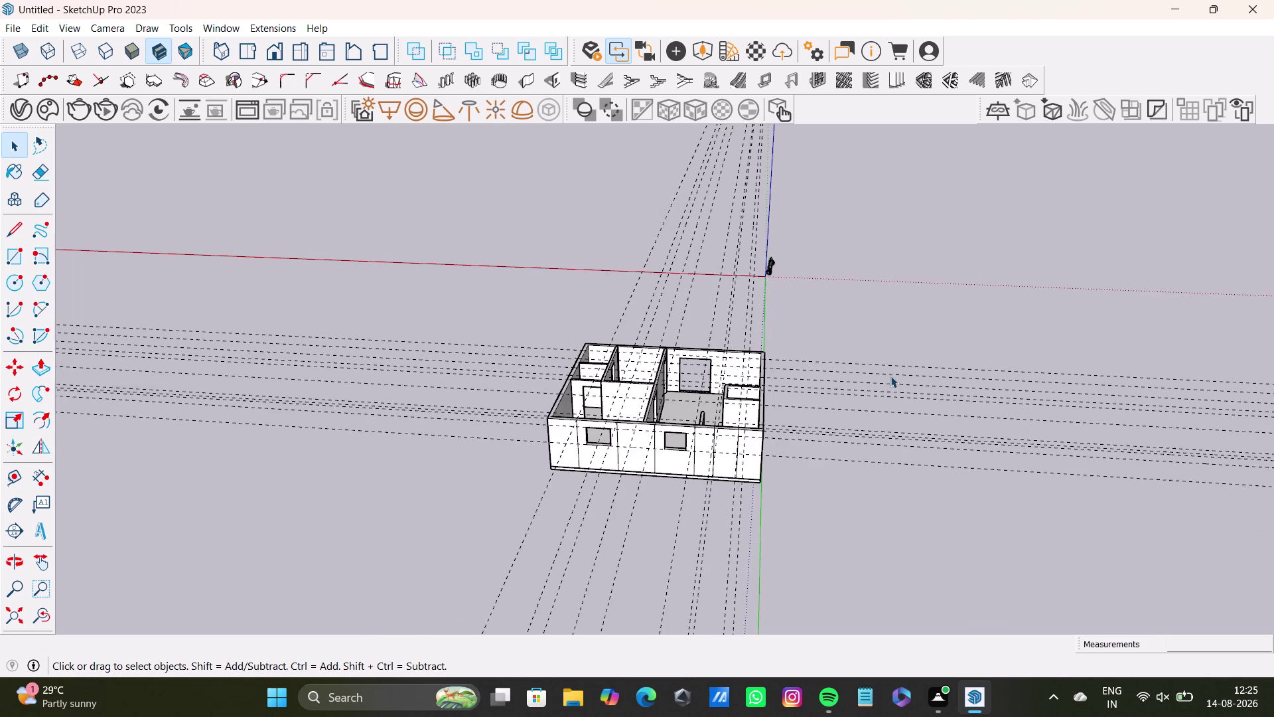
scroll(down, 3)
scroll(up, 3)
middle_drag(818, 312, 780, 371)
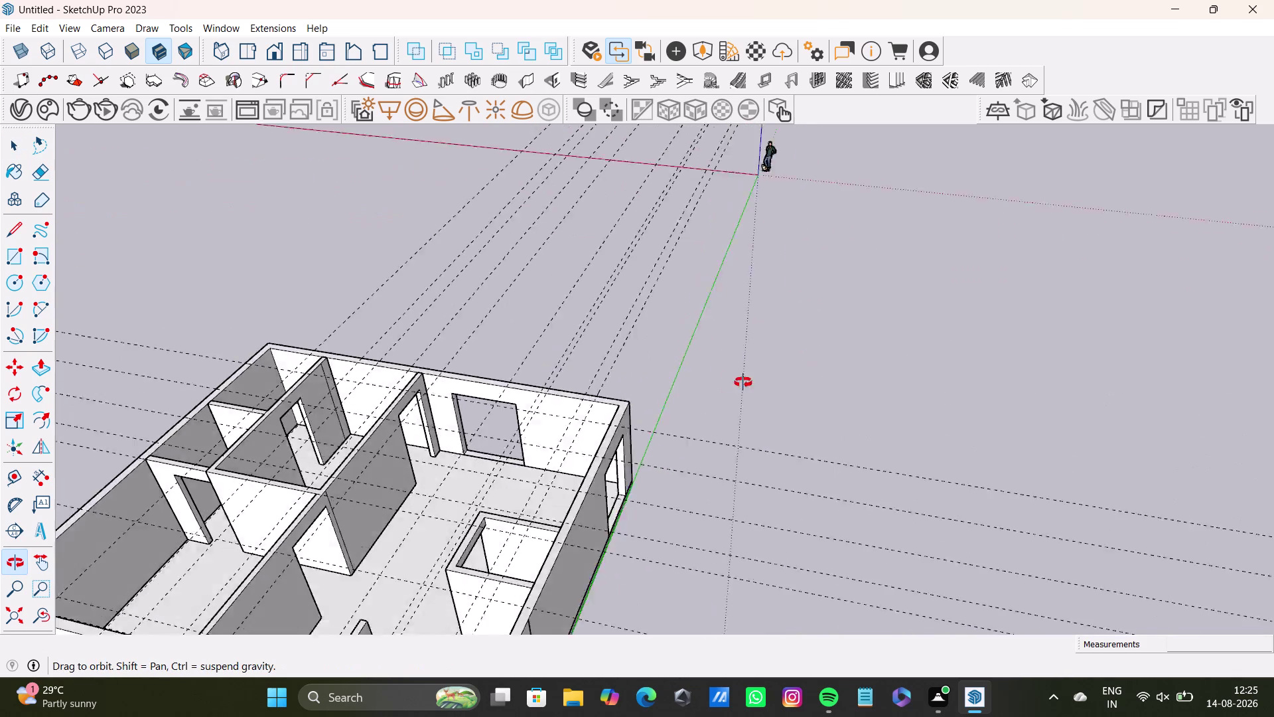
middle_drag(780, 371, 709, 395)
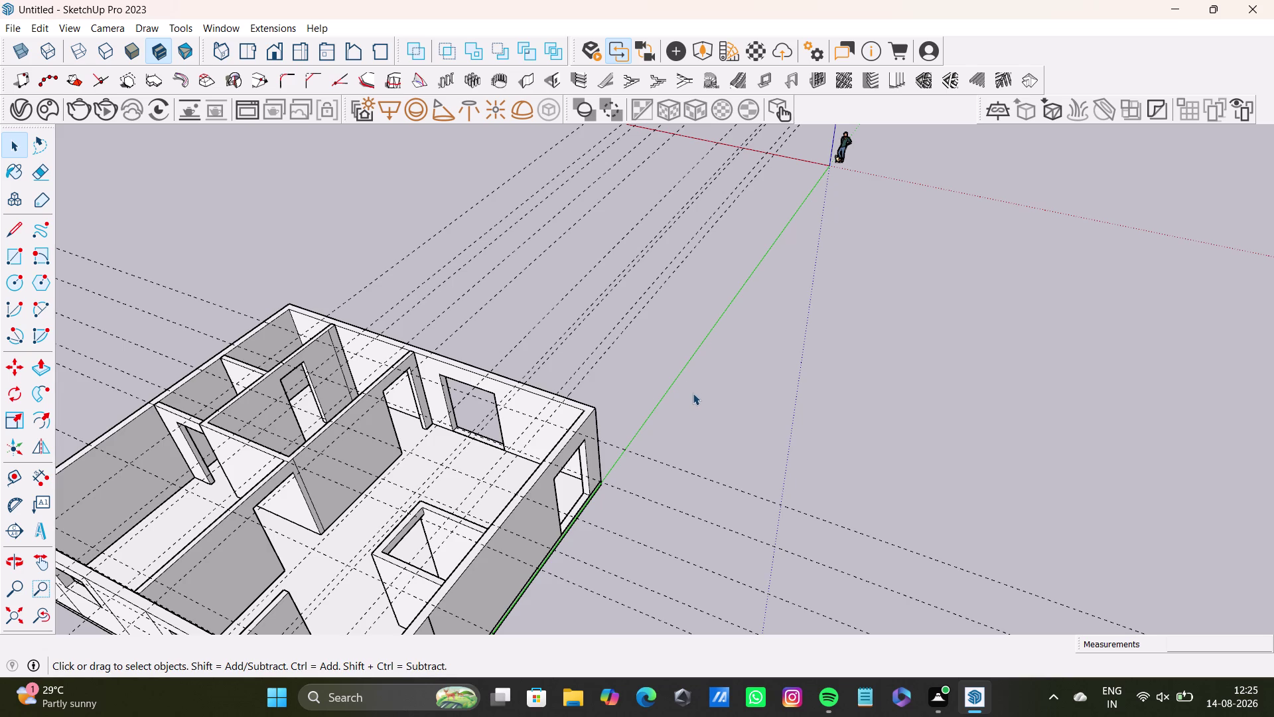
scroll(down, 3)
scroll(up, 3)
scroll(down, 3)
scroll(up, 3)
scroll(down, 3)
scroll(up, 3)
scroll(down, 3)
scroll(down, 3)
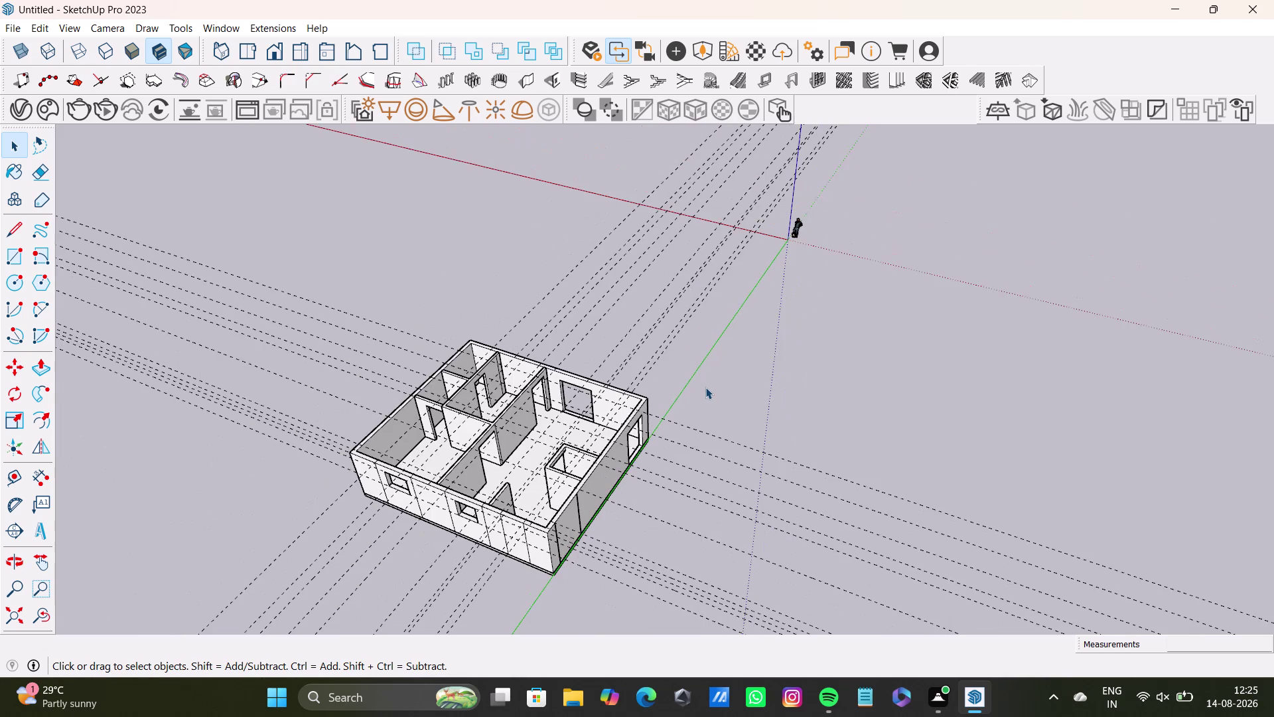
scroll(up, 3)
scroll(down, 3)
scroll(up, 3)
scroll(down, 3)
scroll(up, 3)
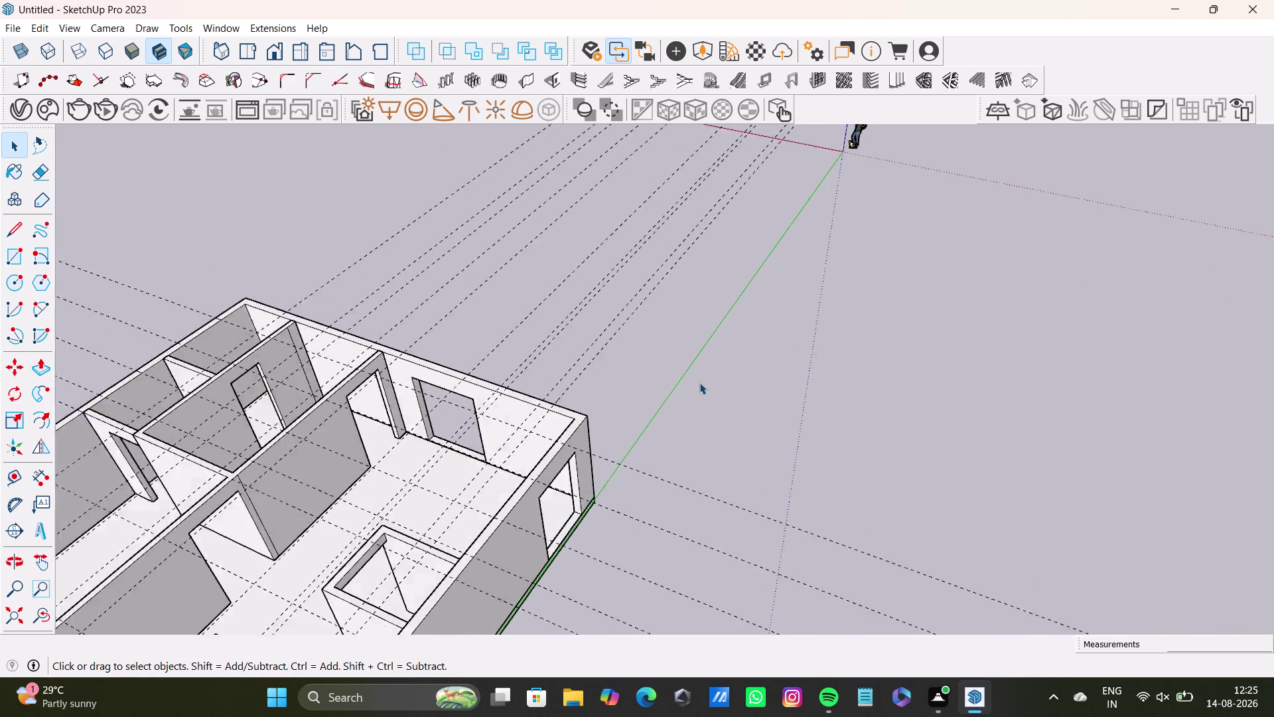
scroll(down, 3)
scroll(up, 3)
scroll(up, 3)
scroll(down, 3)
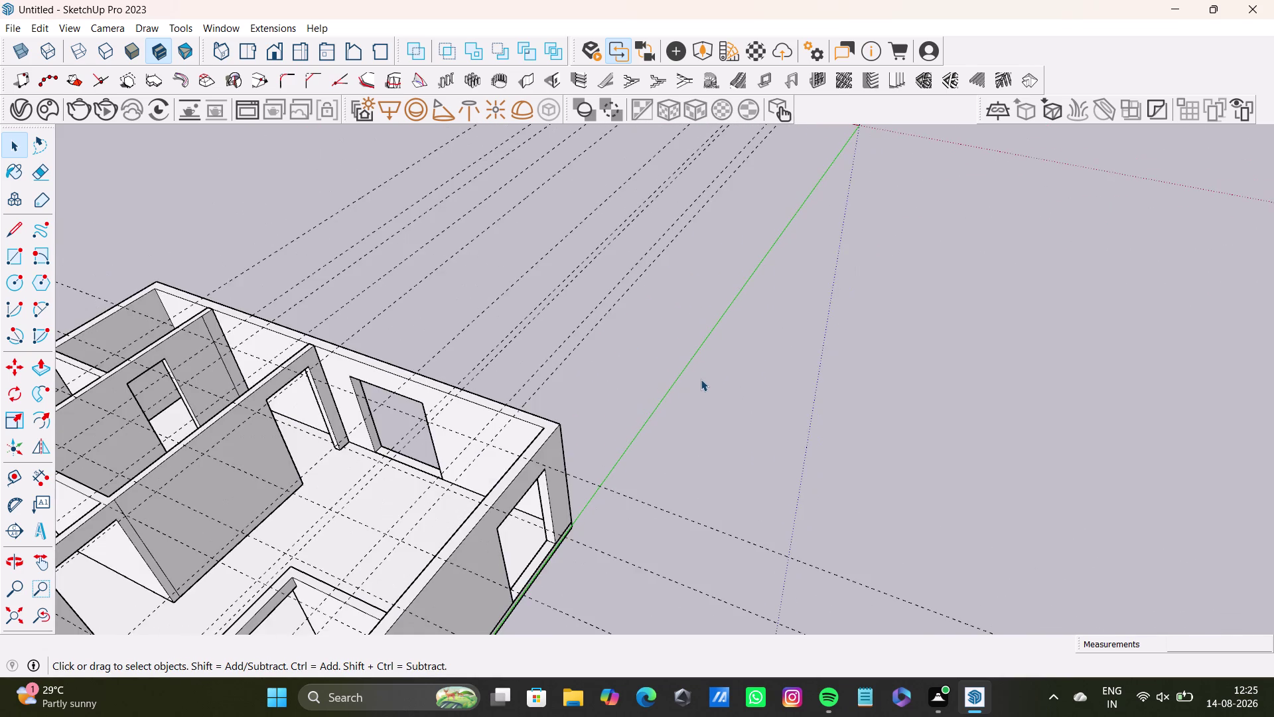
scroll(up, 3)
scroll(down, 3)
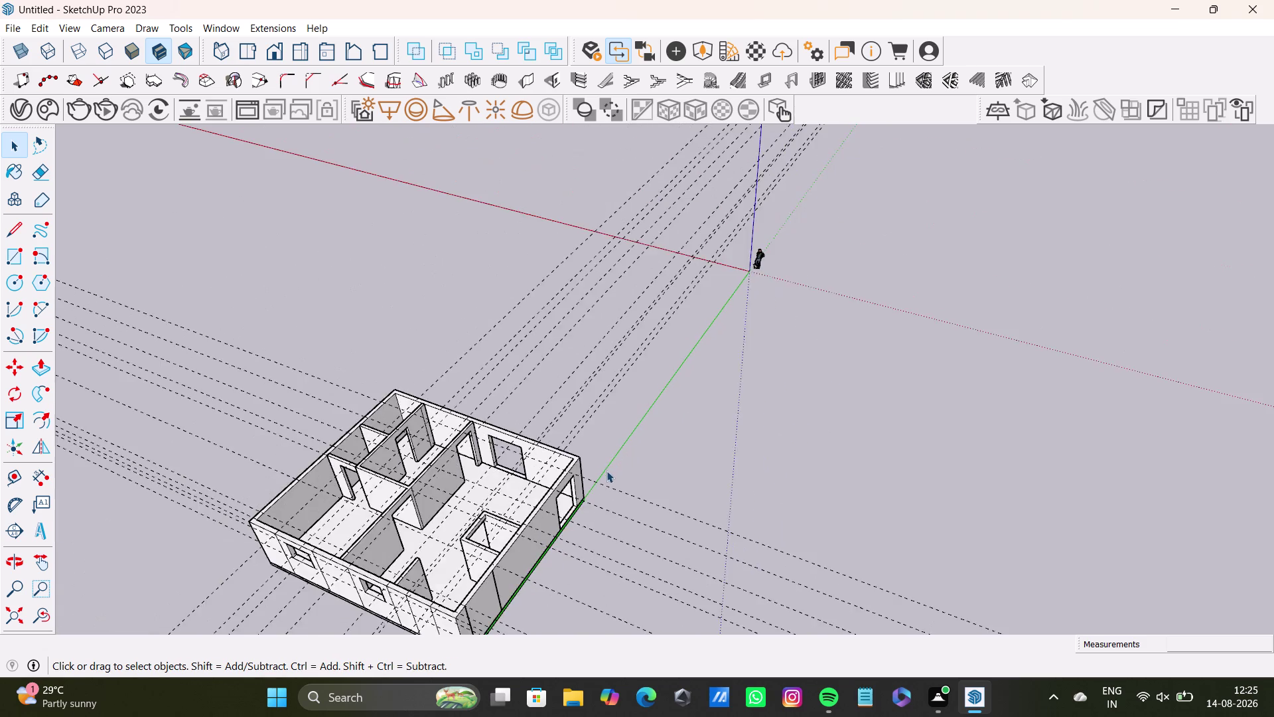
scroll(down, 3)
middle_drag(607, 494, 722, 441)
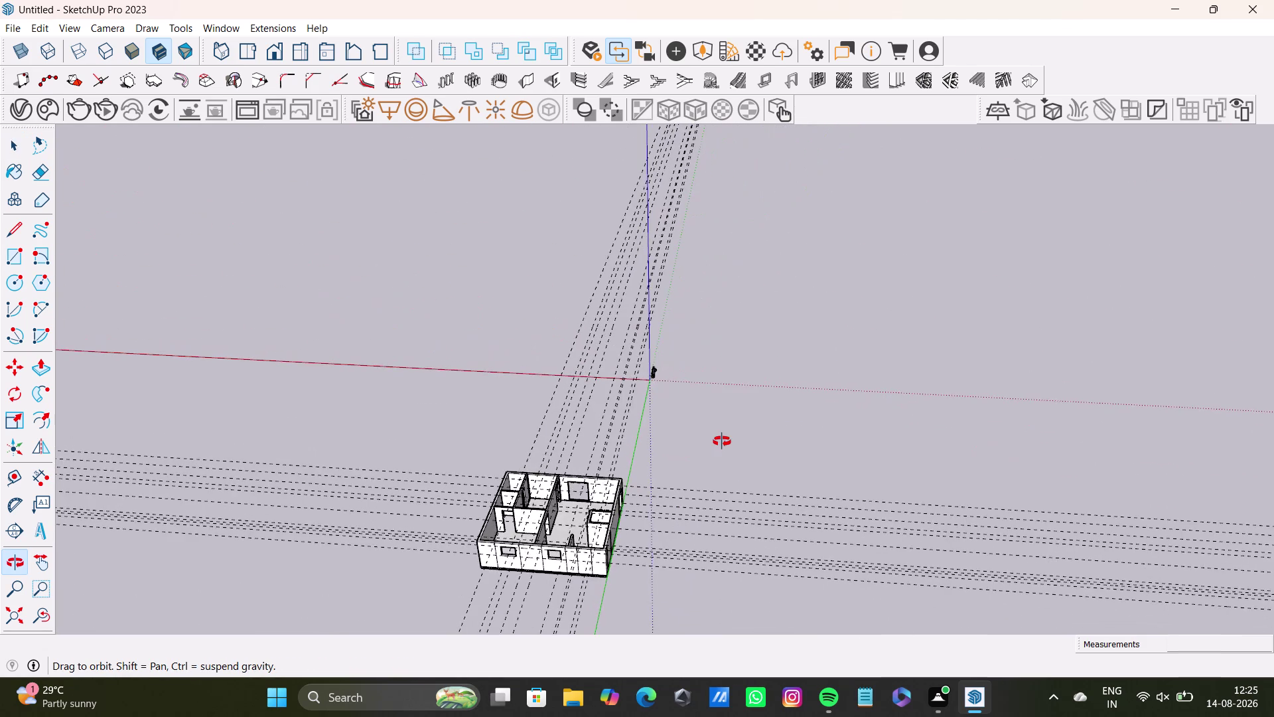
middle_drag(722, 442, 583, 444)
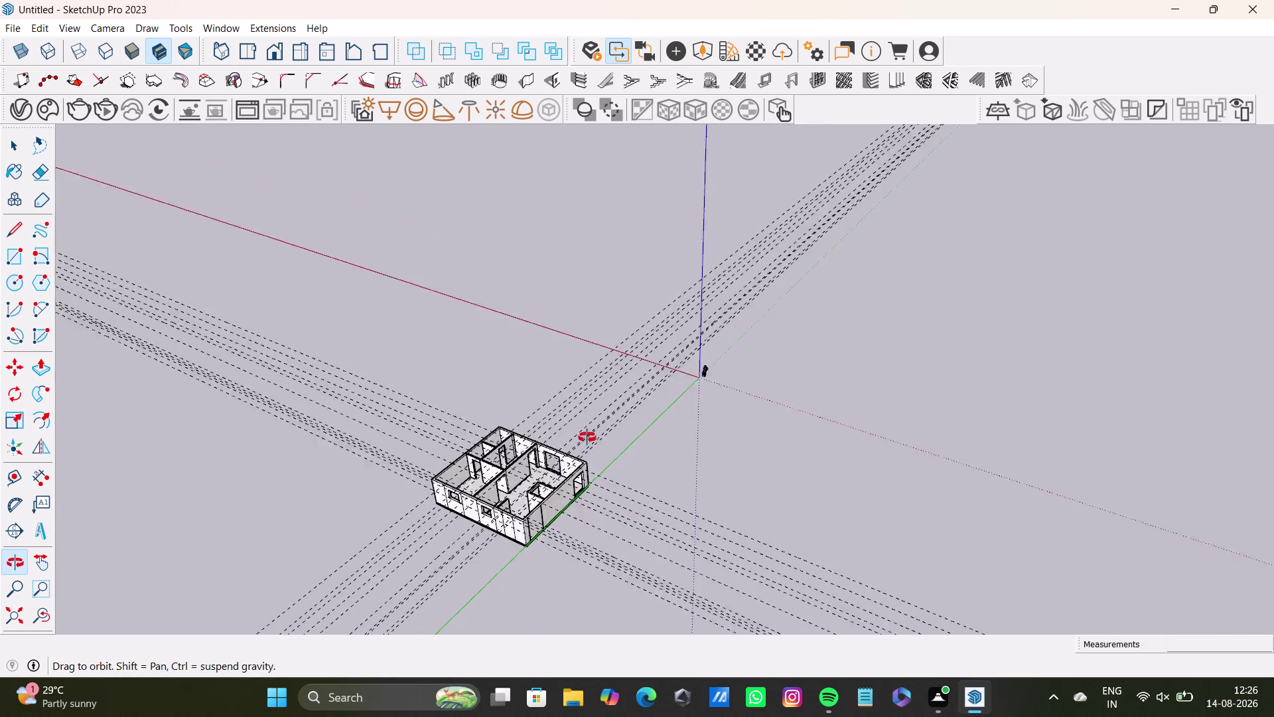
middle_drag(583, 445, 651, 382)
triple_click(890, 369)
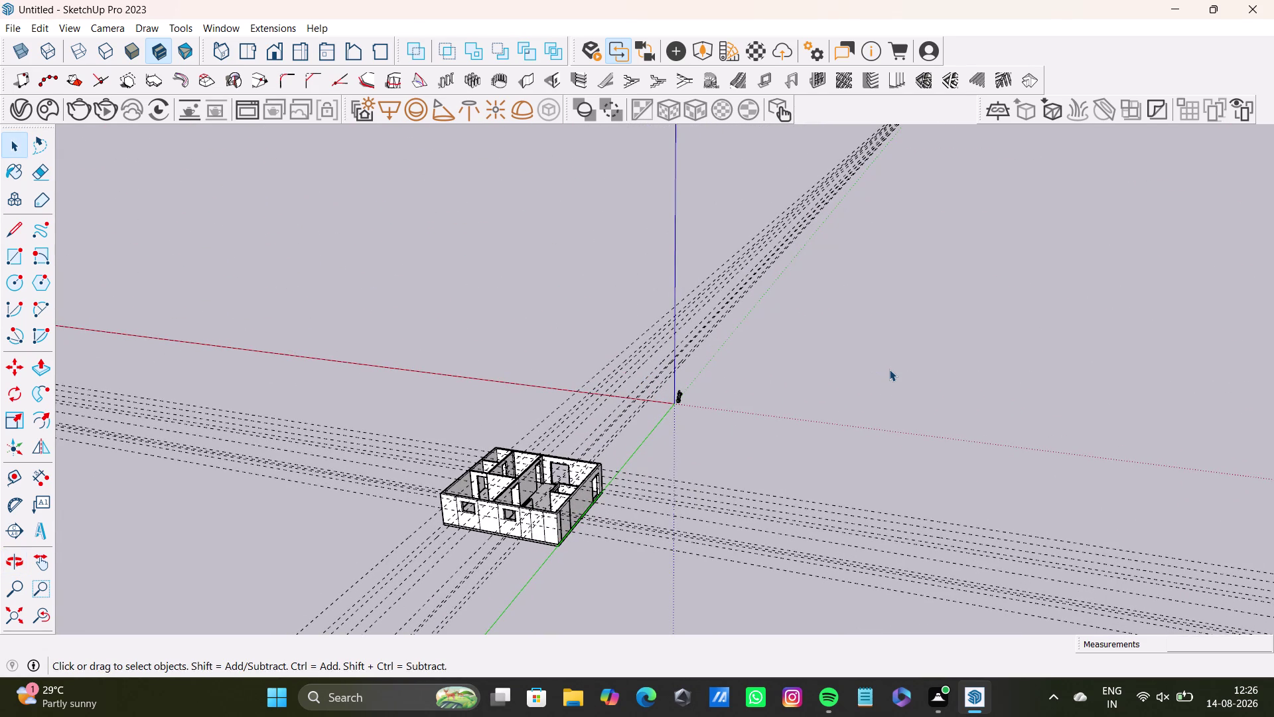
triple_click(889, 369)
triple_click(889, 369)
double_click(889, 369)
triple_click(874, 390)
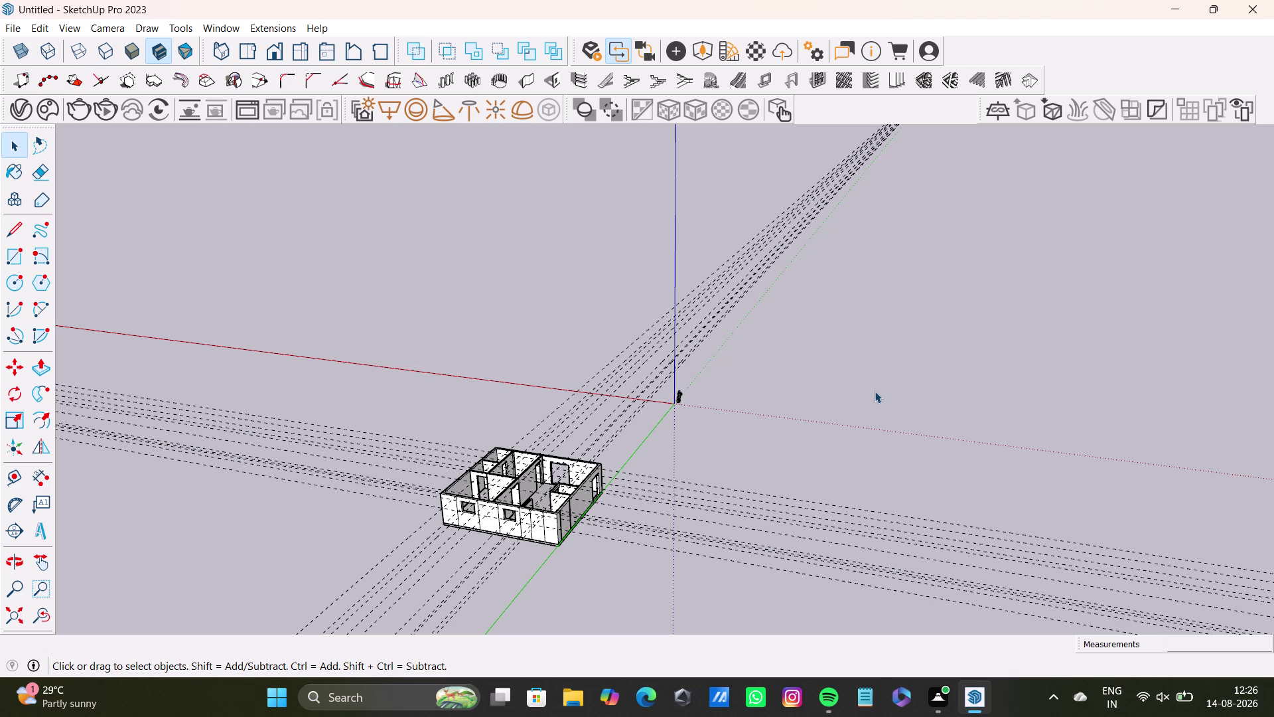
triple_click(874, 391)
triple_click(875, 391)
triple_click(875, 390)
middle_drag(865, 408, 921, 454)
scroll(up, 3)
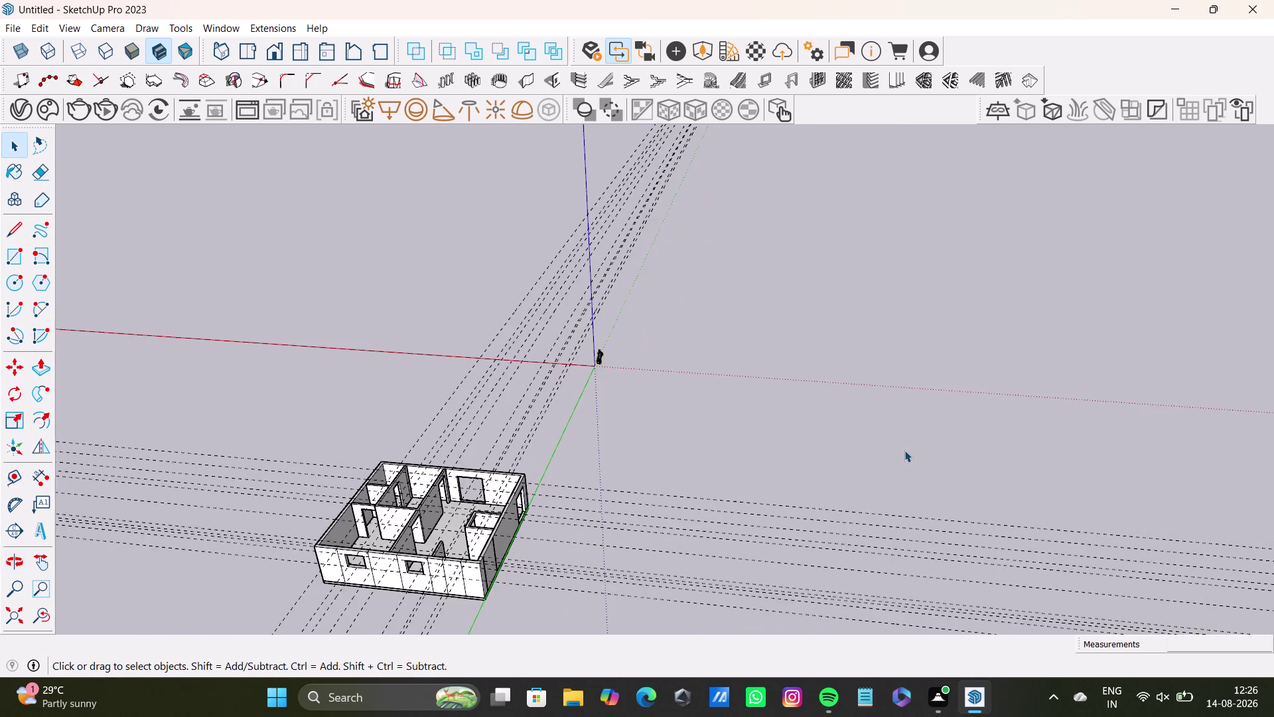
scroll(up, 3)
triple_click(892, 435)
triple_click(891, 434)
triple_click(891, 435)
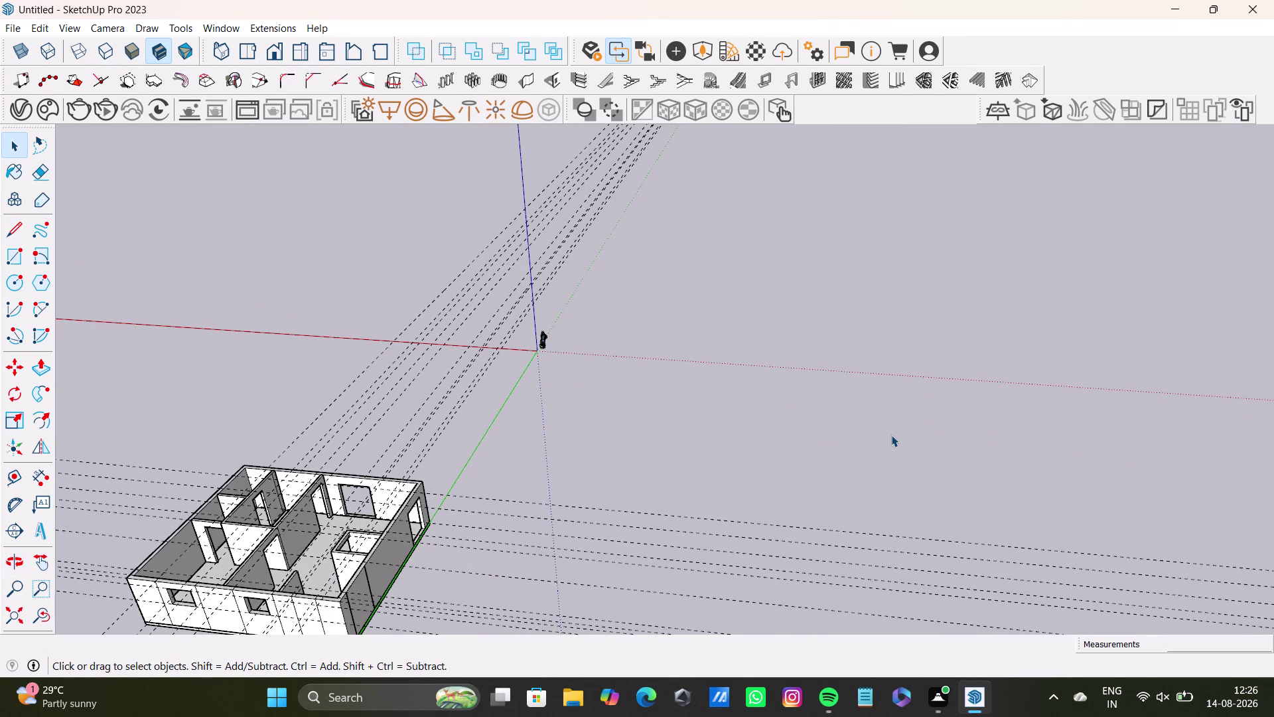
triple_click(891, 433)
triple_click(891, 434)
click(891, 434)
triple_click(728, 379)
click(727, 379)
drag(727, 379, 801, 379)
middle_drag(801, 380, 938, 400)
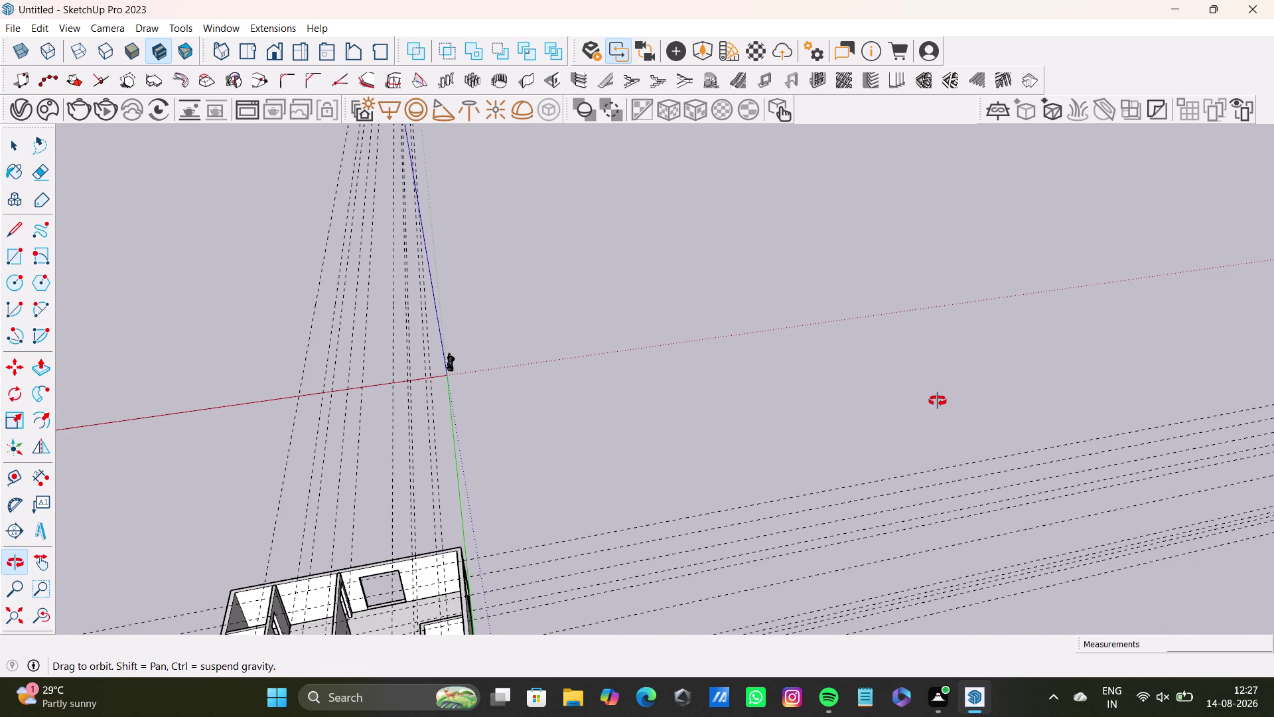
middle_drag(937, 401, 937, 407)
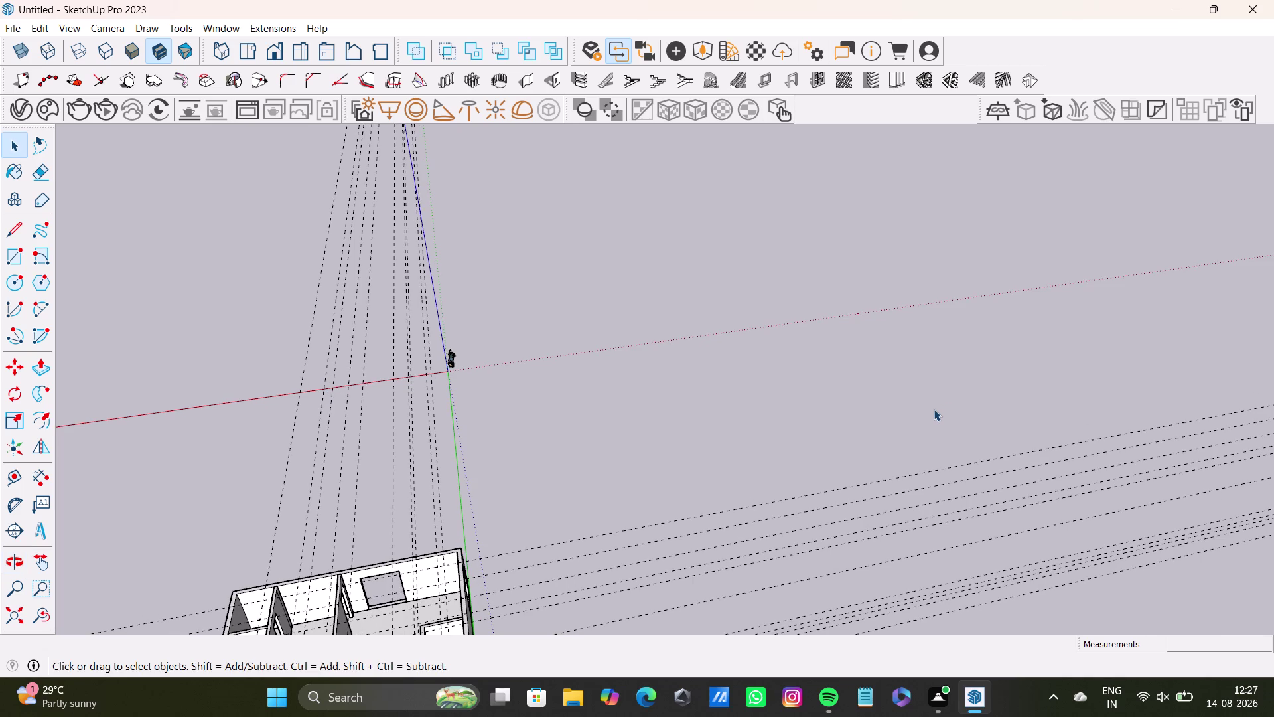
double_click(797, 396)
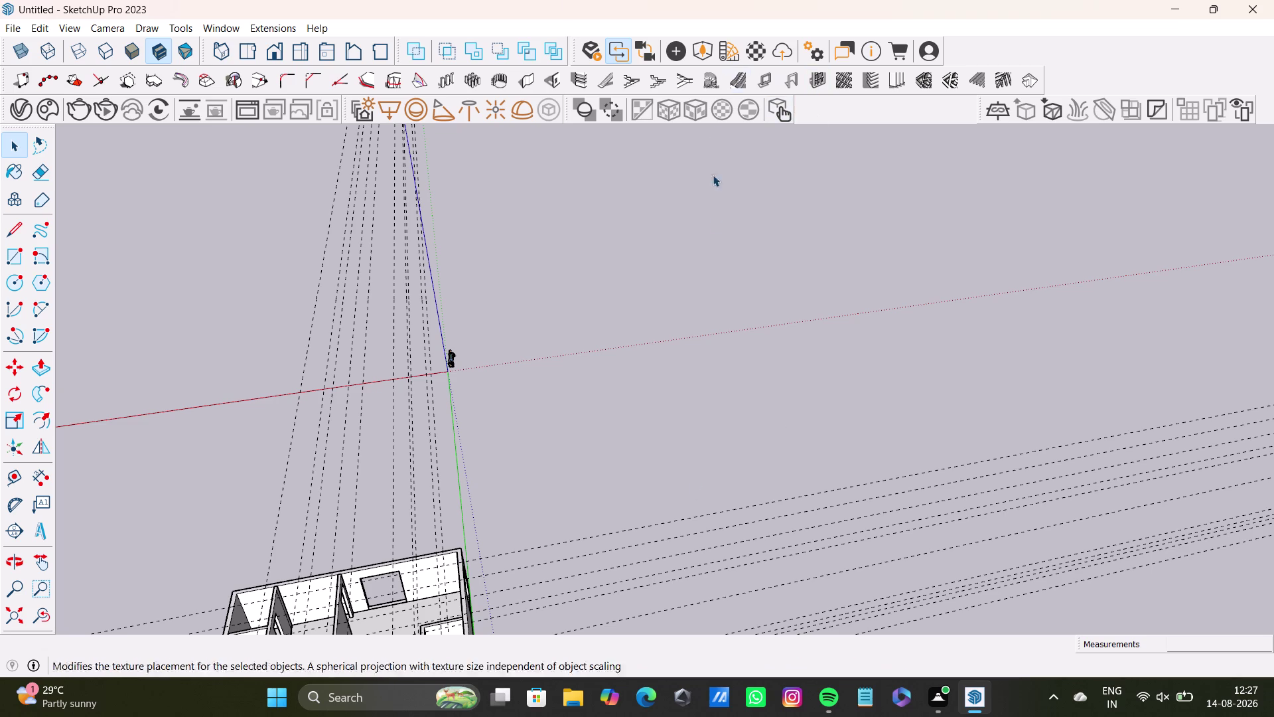
double_click(729, 255)
click(697, 186)
click(742, 163)
middle_drag(755, 182, 614, 215)
scroll(up, 3)
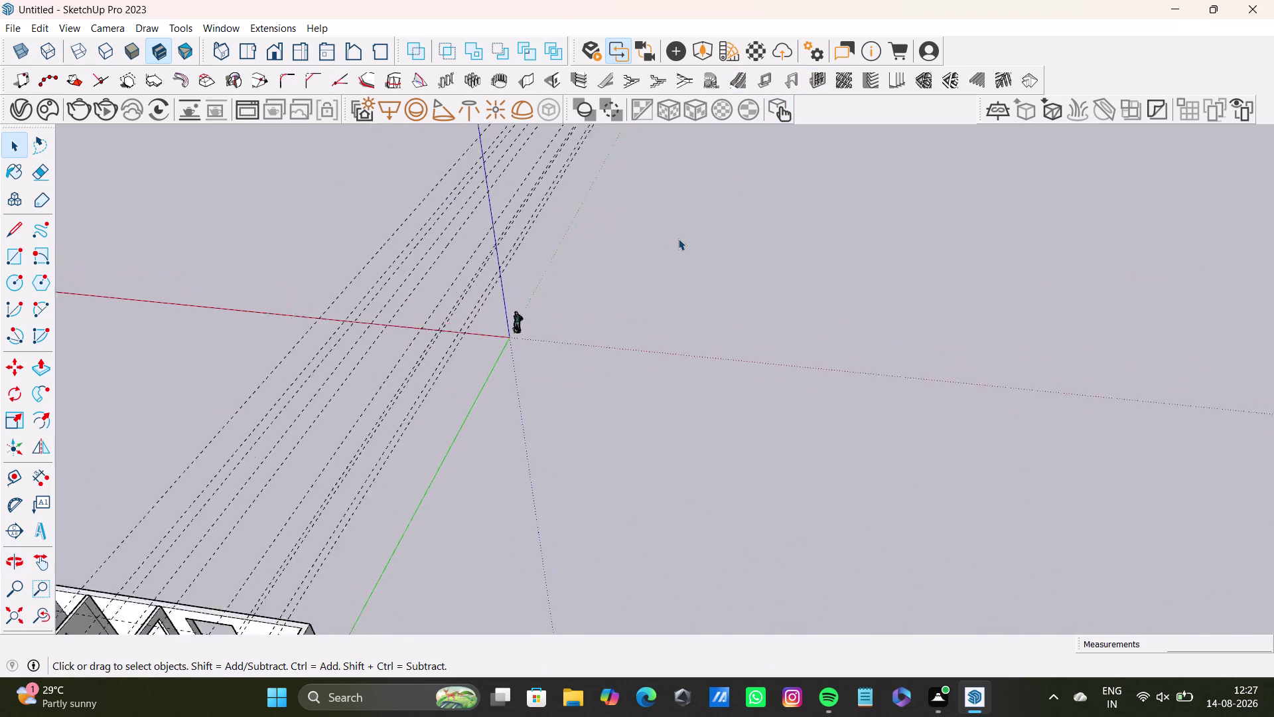
scroll(up, 3)
scroll(down, 3)
scroll(up, 3)
scroll(down, 3)
scroll(up, 3)
scroll(down, 3)
scroll(up, 3)
scroll(down, 3)
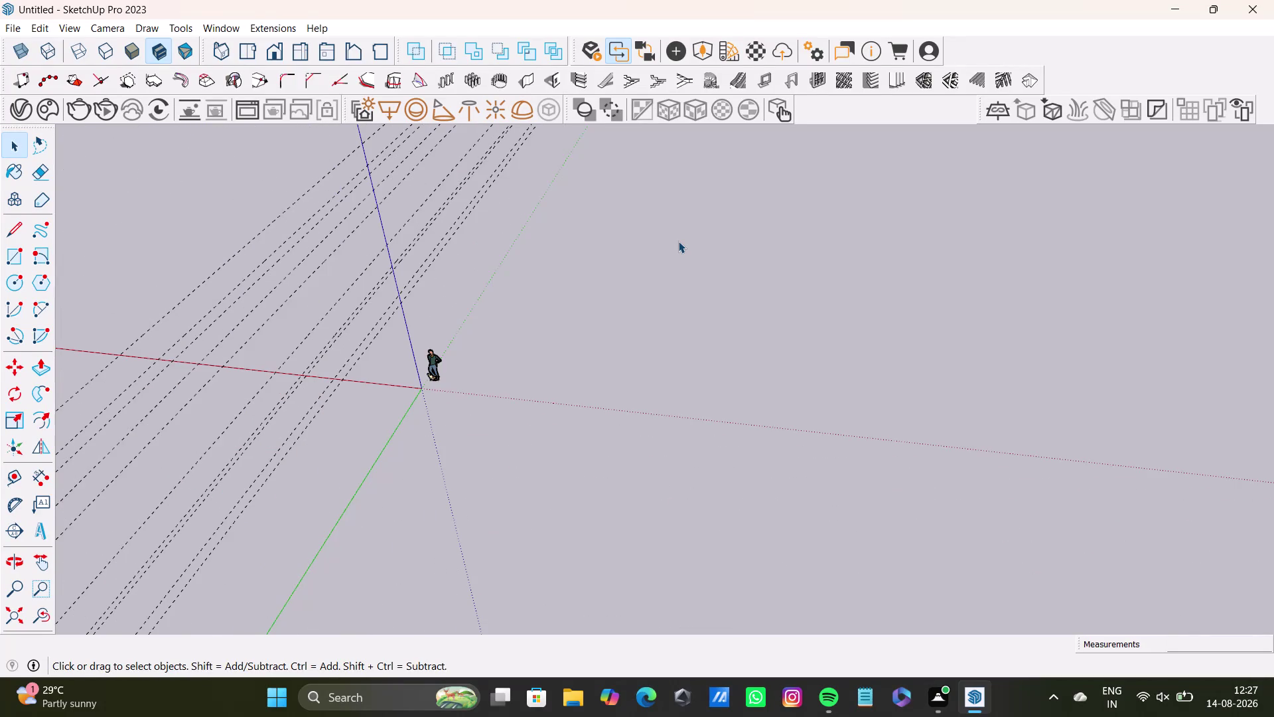
scroll(down, 3)
scroll(up, 3)
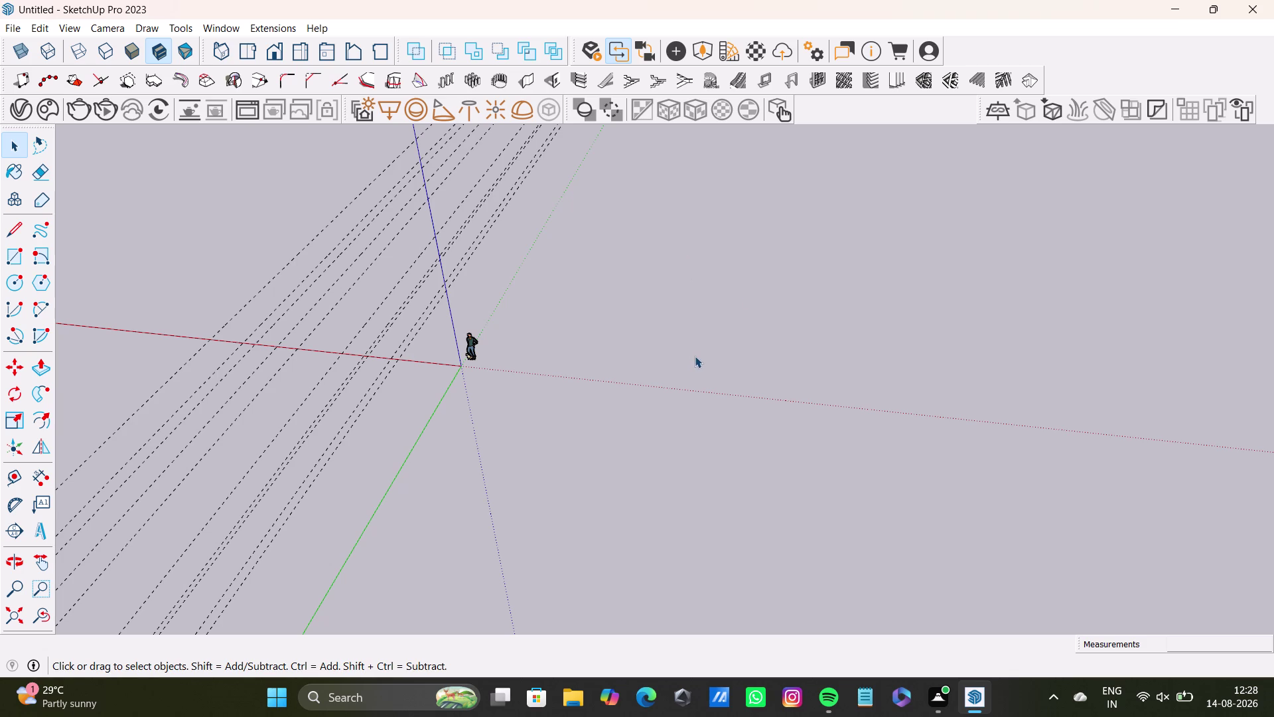
middle_drag(697, 356, 776, 331)
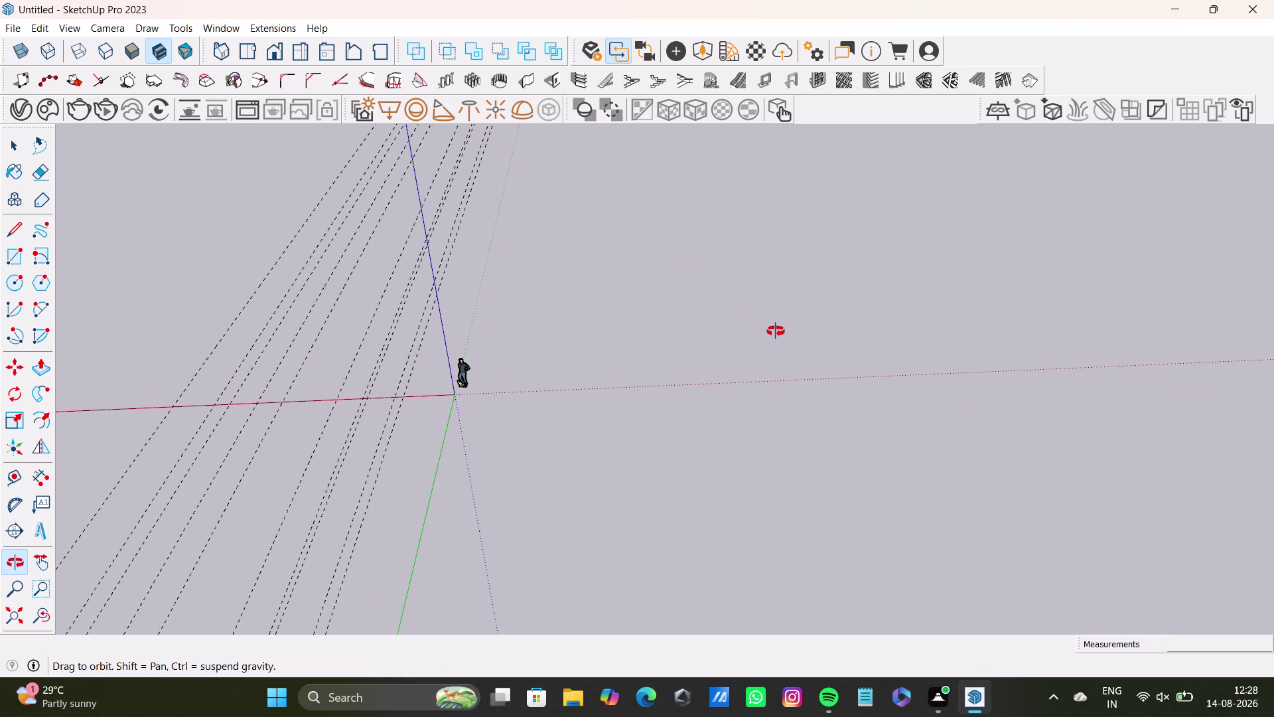
middle_drag(776, 331, 765, 348)
middle_click(765, 347)
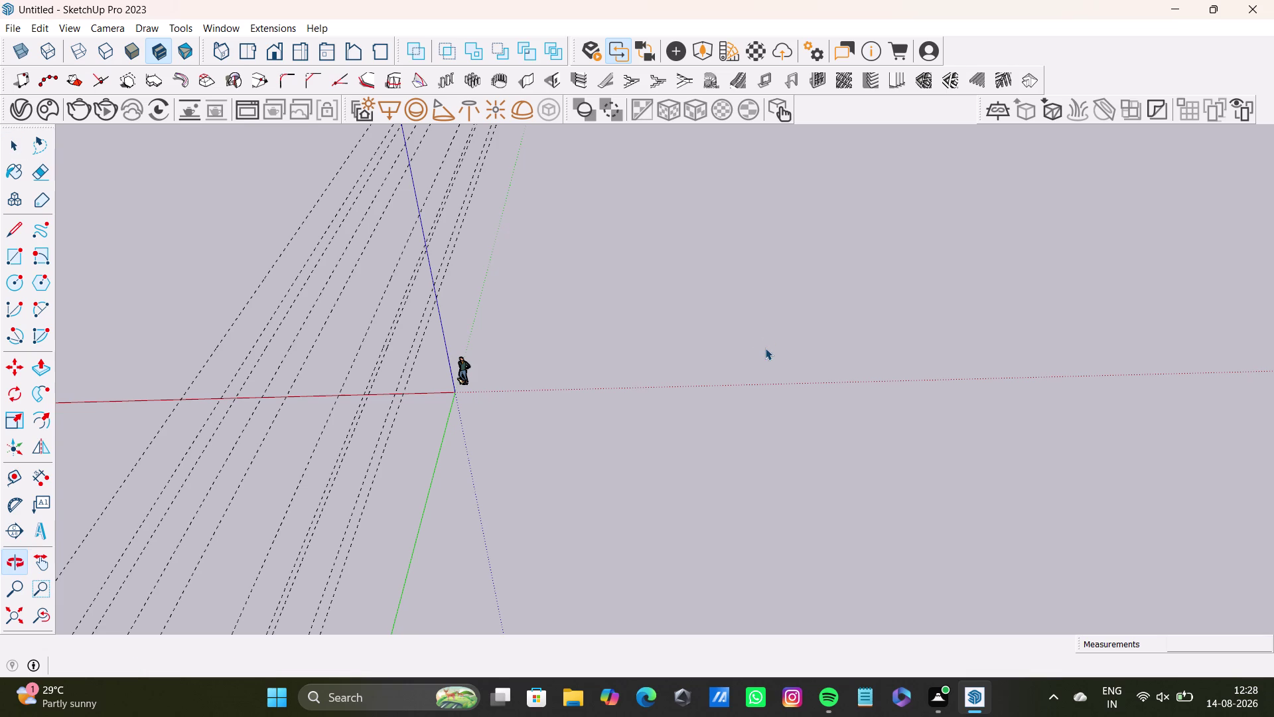
scroll(up, 3)
scroll(down, 3)
scroll(up, 3)
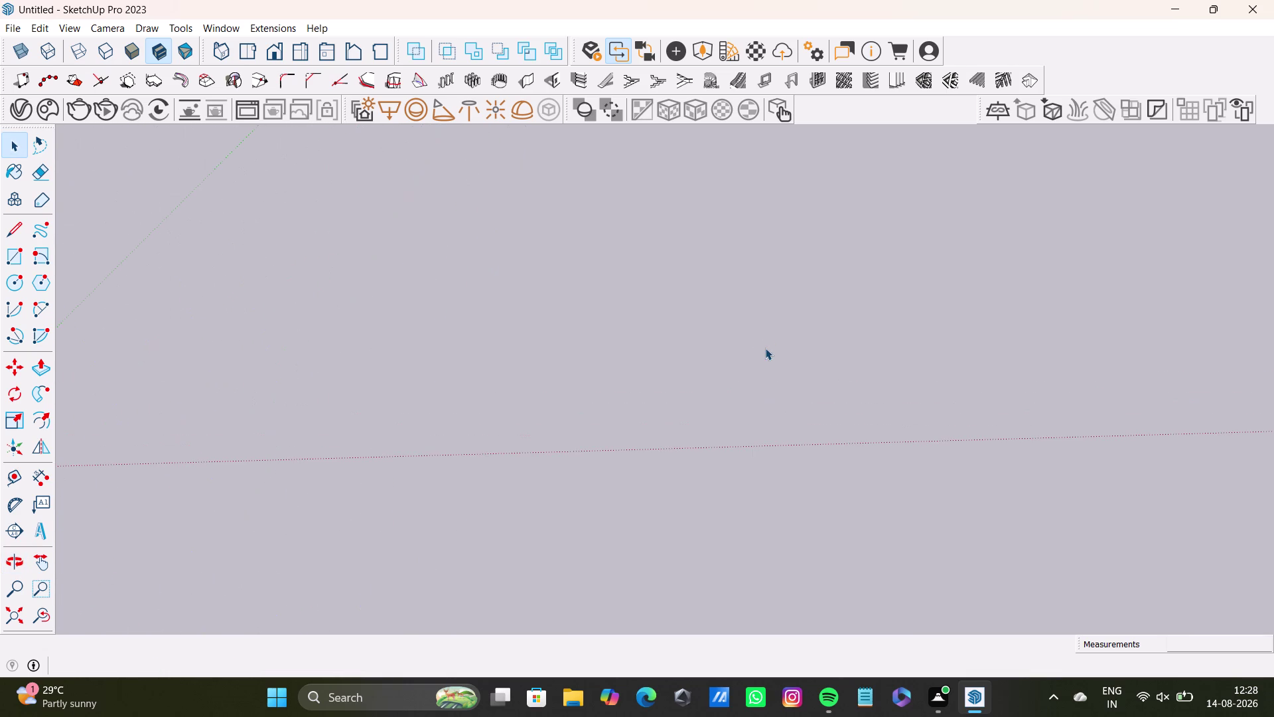
drag(765, 348, 759, 350)
click(745, 350)
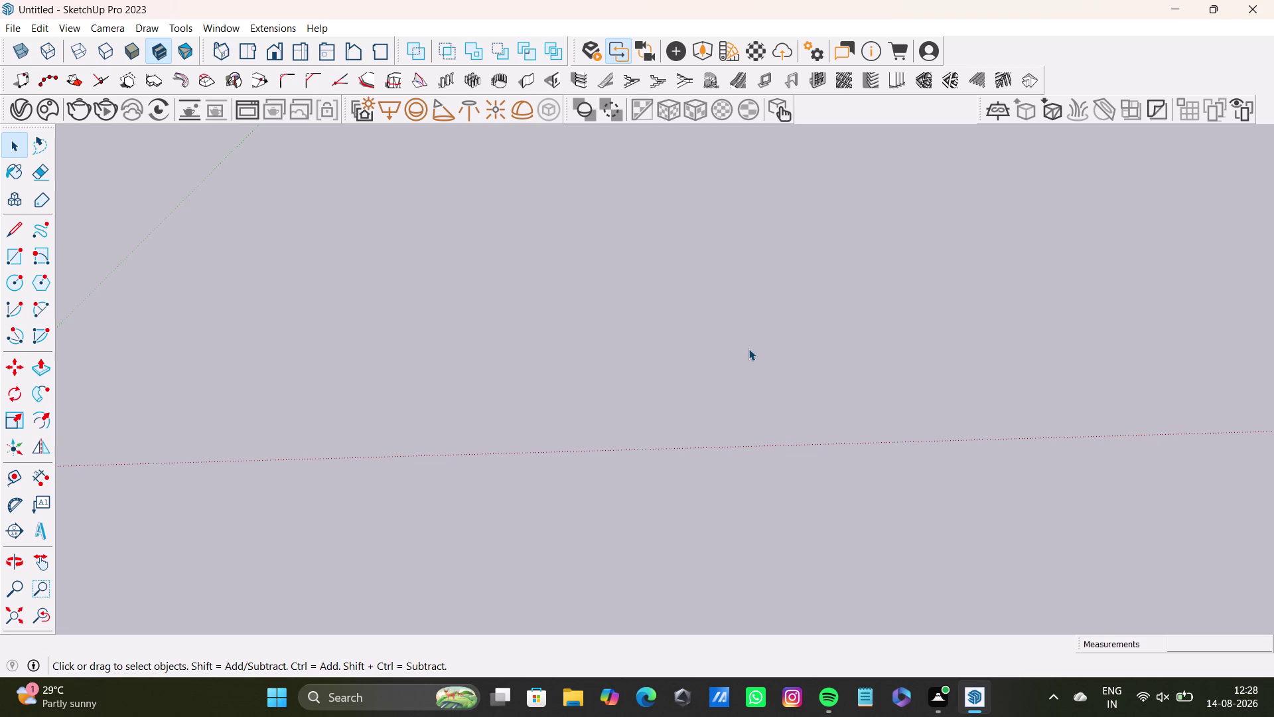
triple_click(716, 351)
scroll(down, 3)
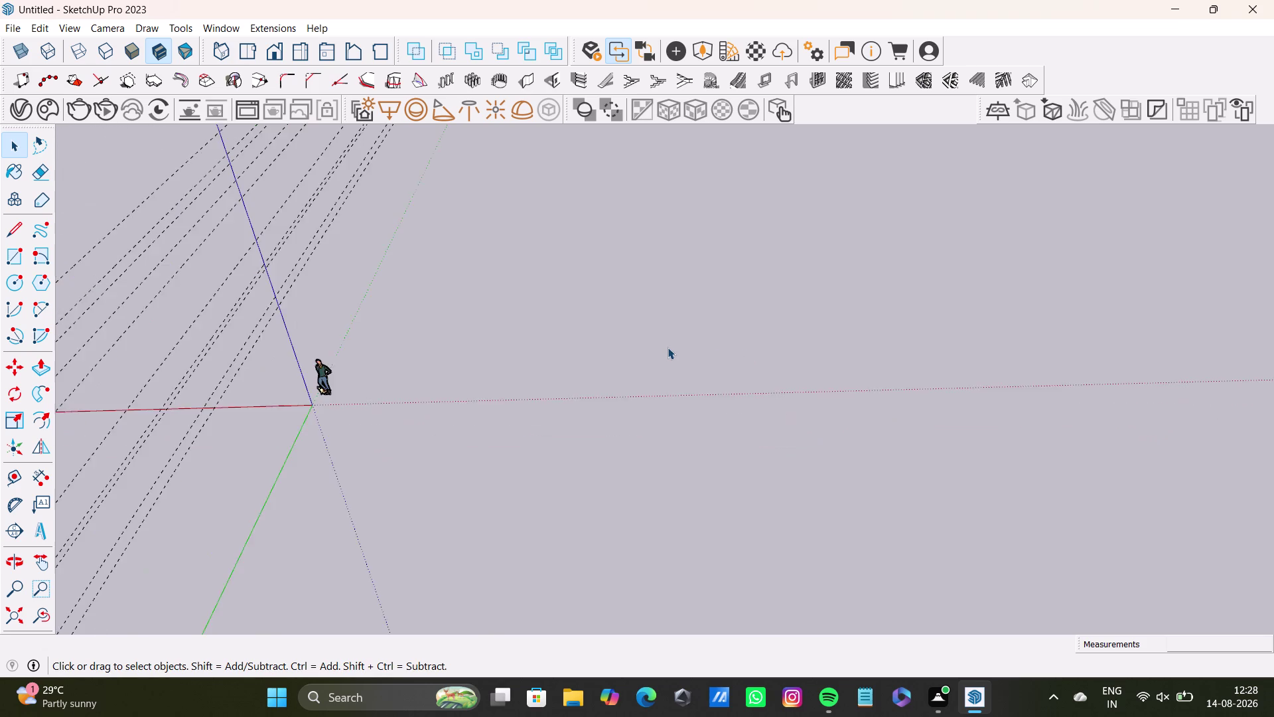
scroll(down, 3)
middle_drag(667, 347, 334, 283)
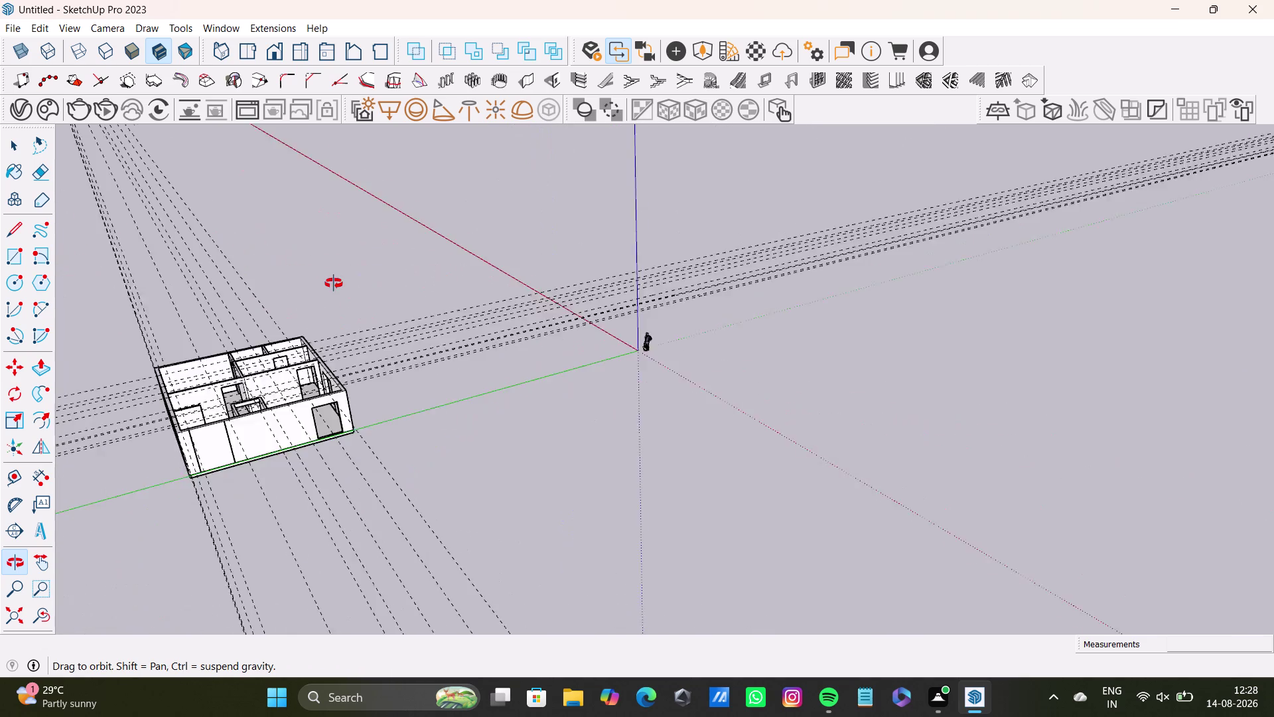
middle_drag(334, 283, 729, 374)
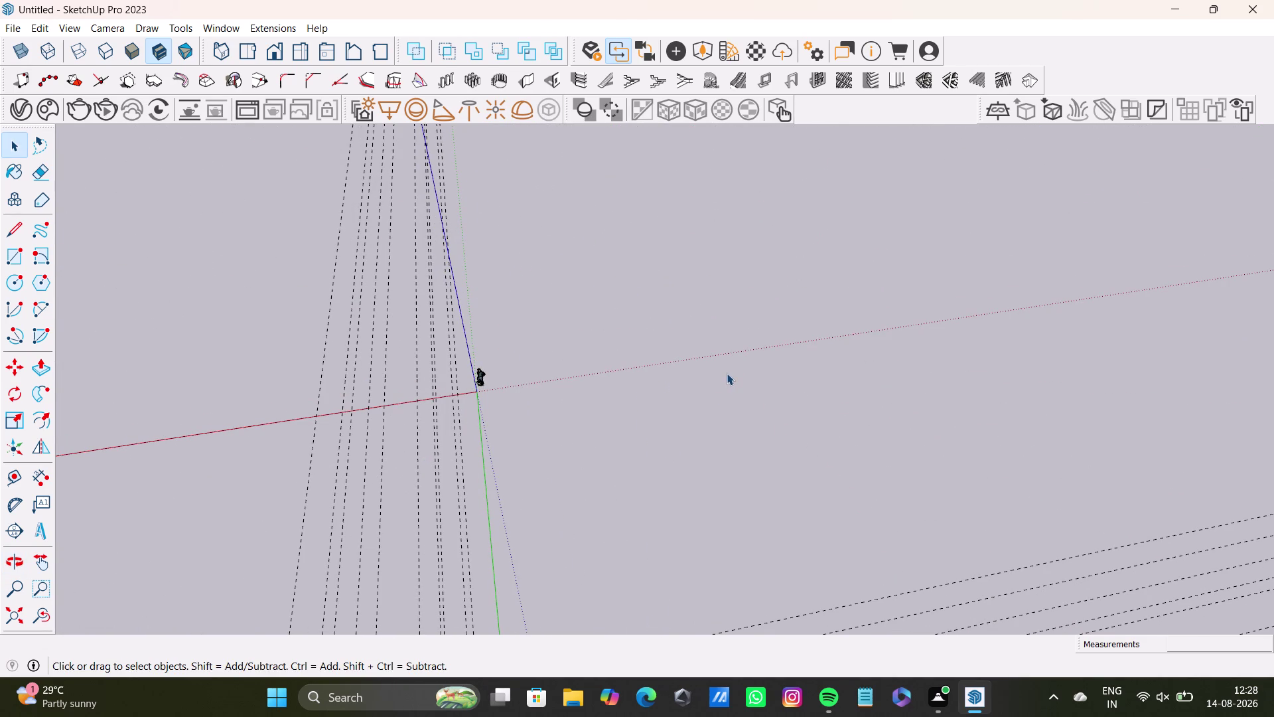
double_click(612, 380)
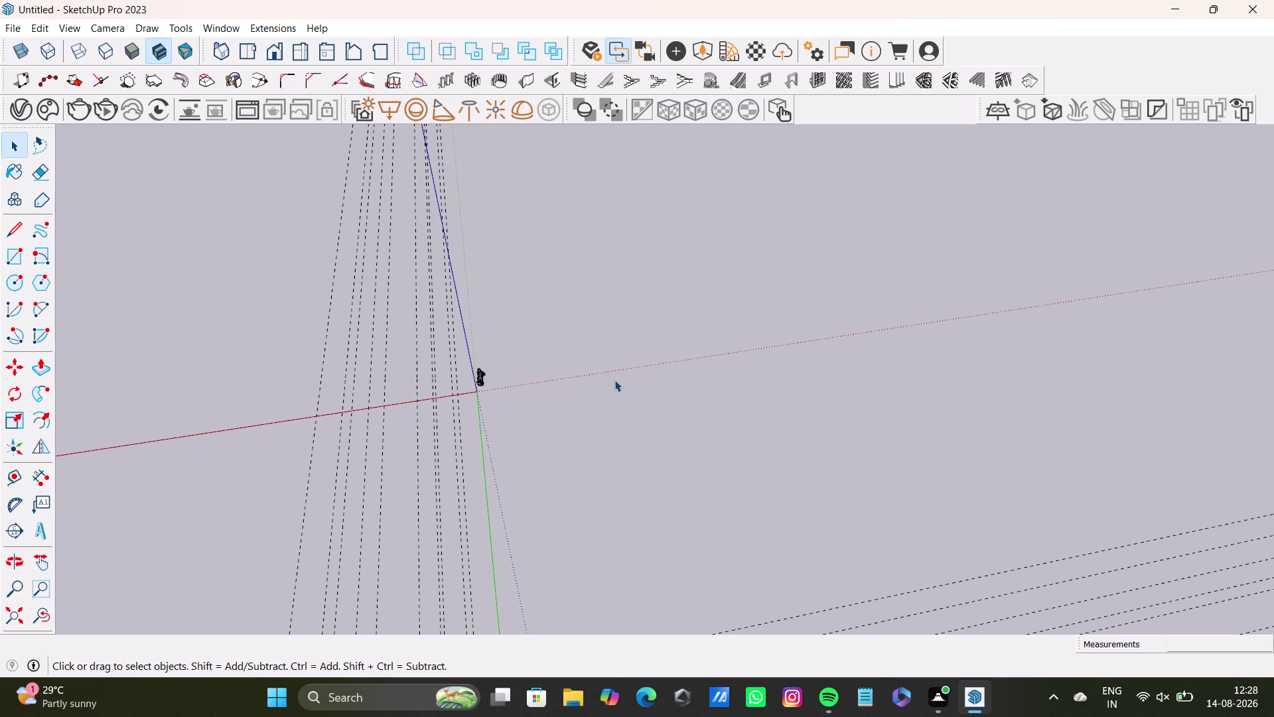
triple_click(603, 379)
scroll(up, 3)
scroll(up, 3)
scroll(down, 3)
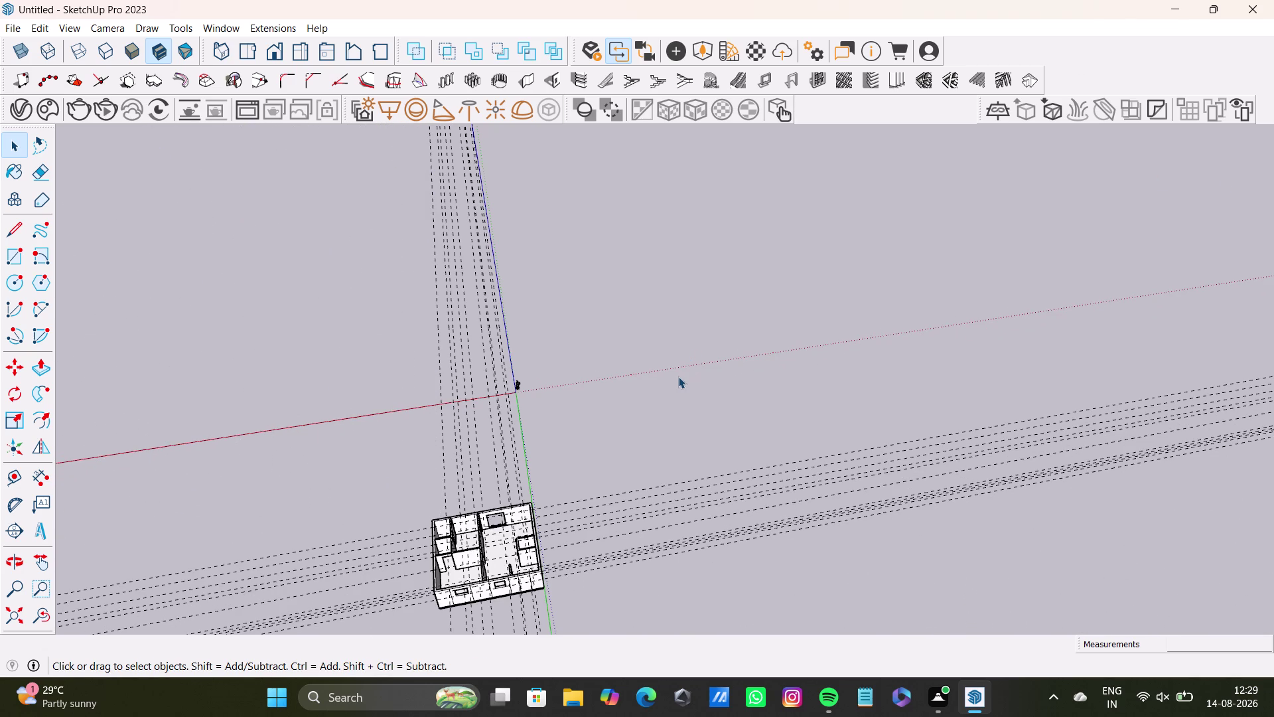
triple_click(677, 376)
triple_click(678, 376)
double_click(677, 376)
triple_click(678, 376)
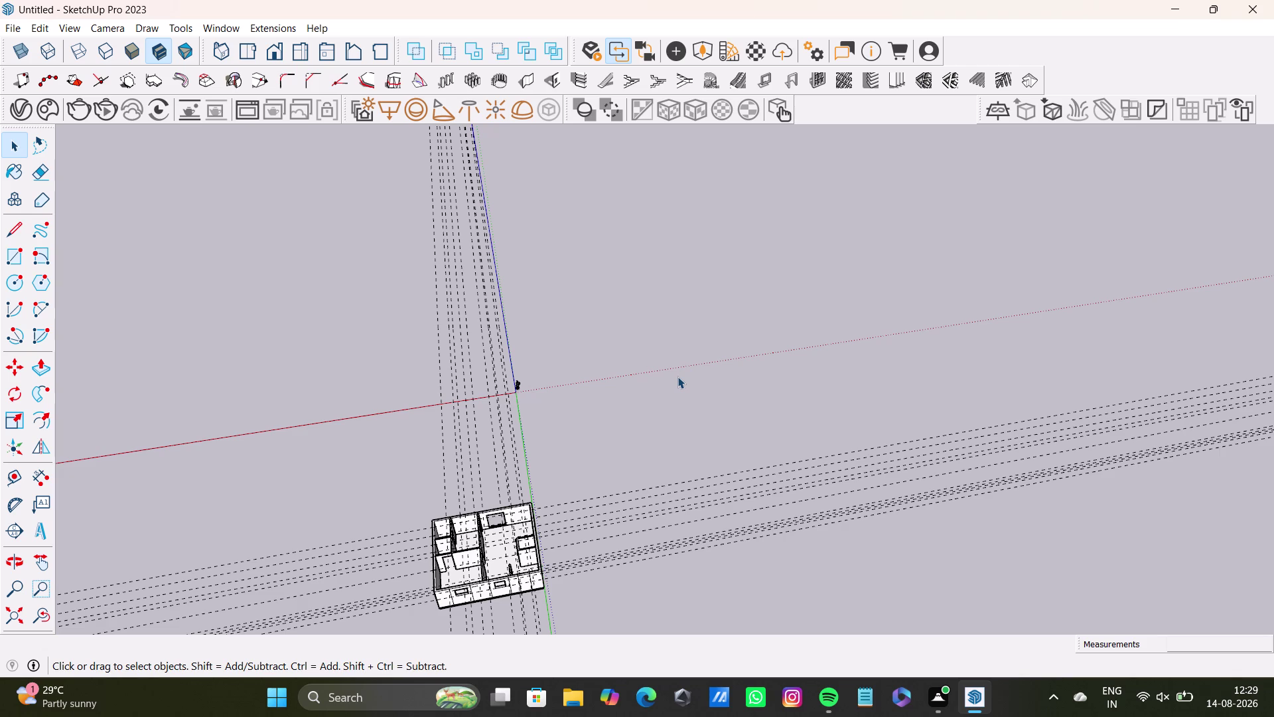
triple_click(677, 376)
middle_drag(701, 435, 431, 424)
Zoom in and click on the wall area near the existing window.
scroll(up, 3)
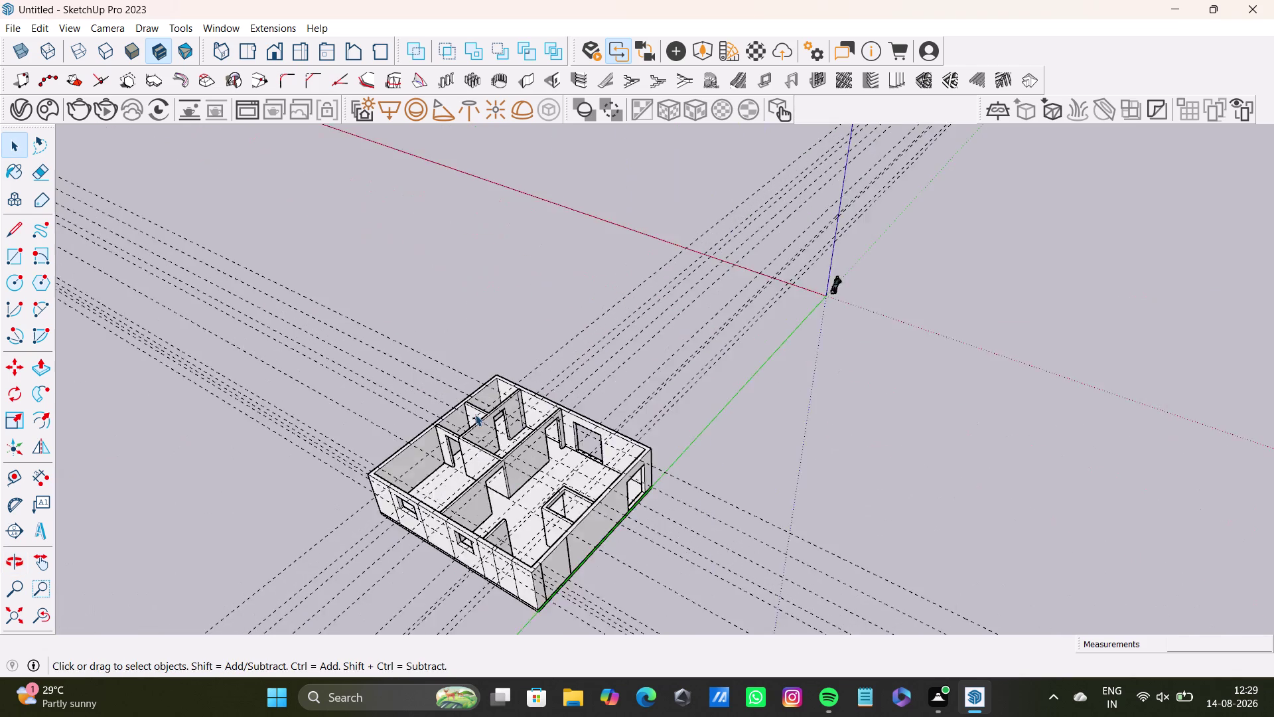
scroll(up, 3)
click(609, 281)
drag(644, 323, 655, 322)
click(685, 319)
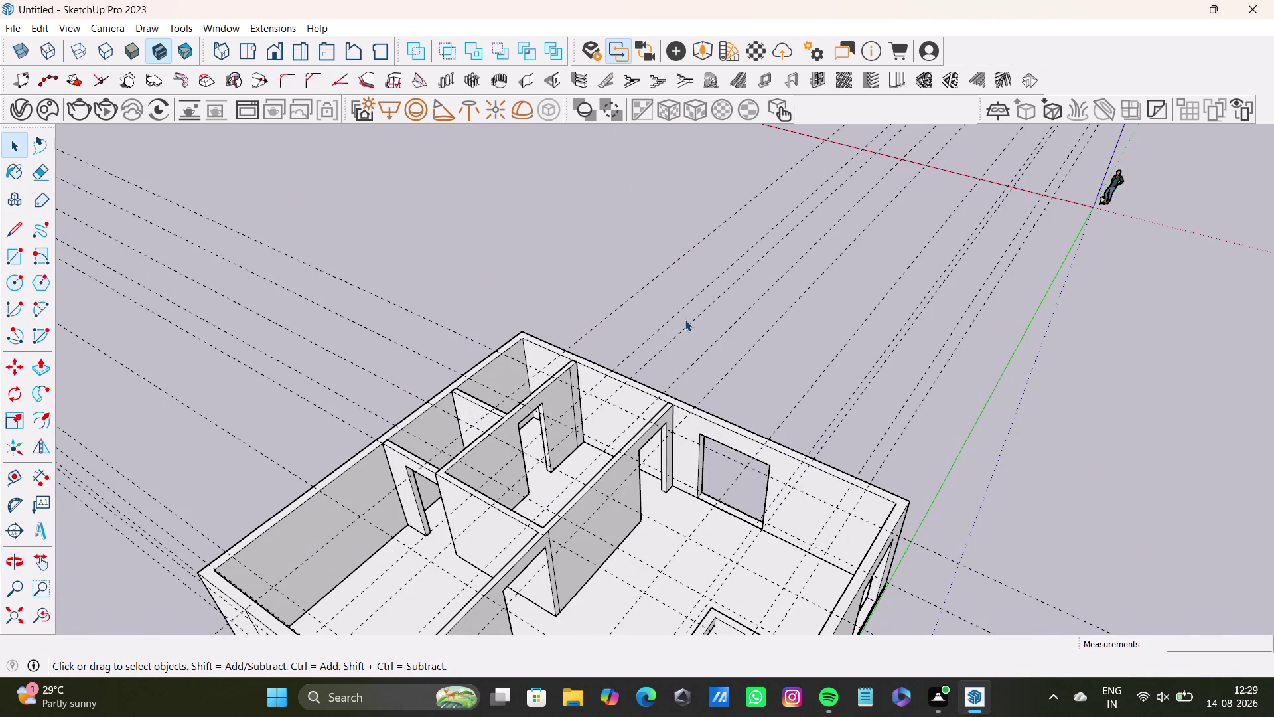
double_click(685, 311)
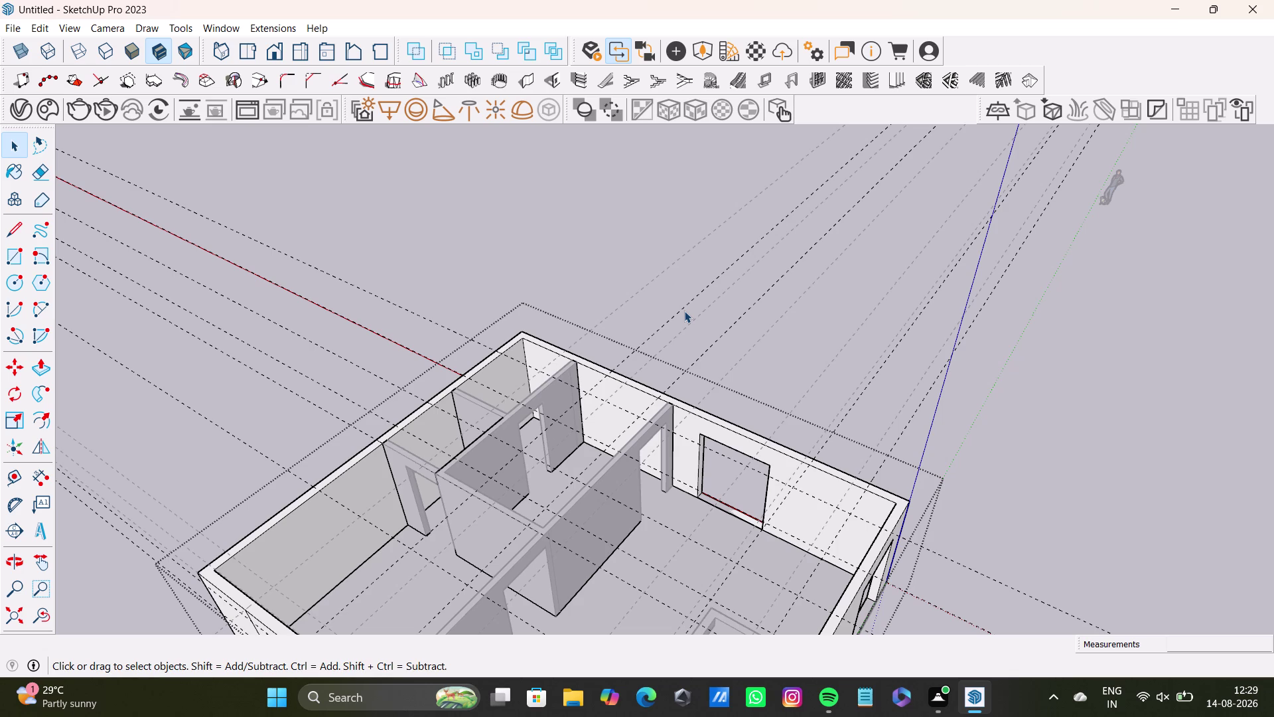
Orbit over the house around toward its front side.
middle_drag(864, 371, 825, 329)
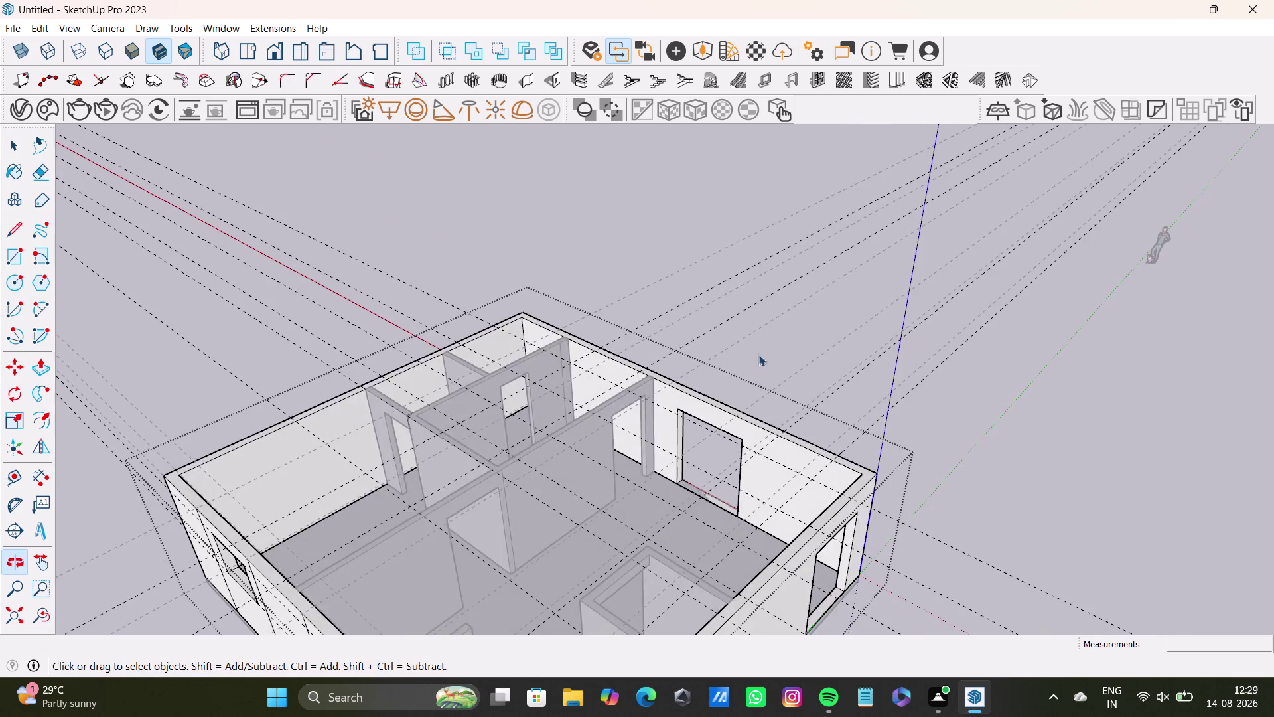
scroll(down, 3)
middle_drag(696, 380, 847, 258)
middle_drag(786, 336, 884, 314)
scroll(up, 3)
middle_drag(733, 387, 871, 383)
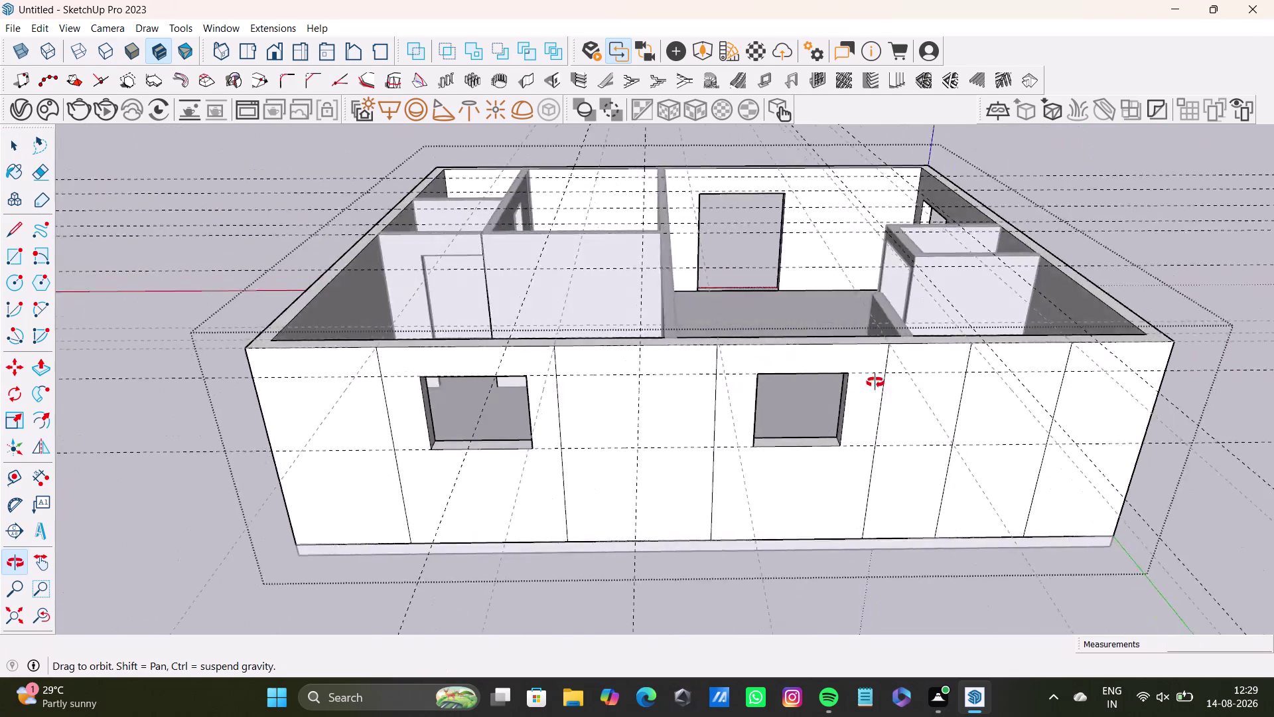
middle_drag(871, 382, 634, 427)
scroll(up, 3)
Turn the view to face the long exterior wall head-on, then pick the Rectangle tool.
middle_drag(697, 433, 692, 273)
middle_drag(687, 341, 735, 453)
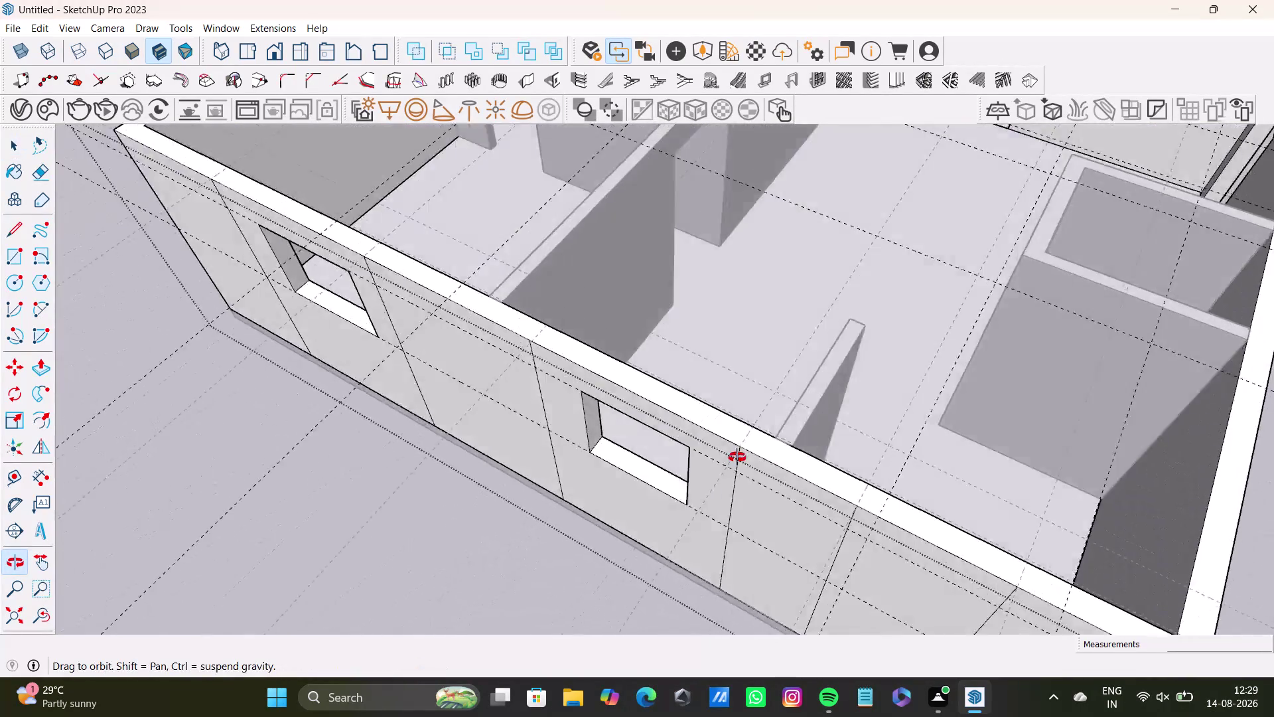
middle_drag(734, 453, 676, 314)
middle_drag(748, 385, 876, 468)
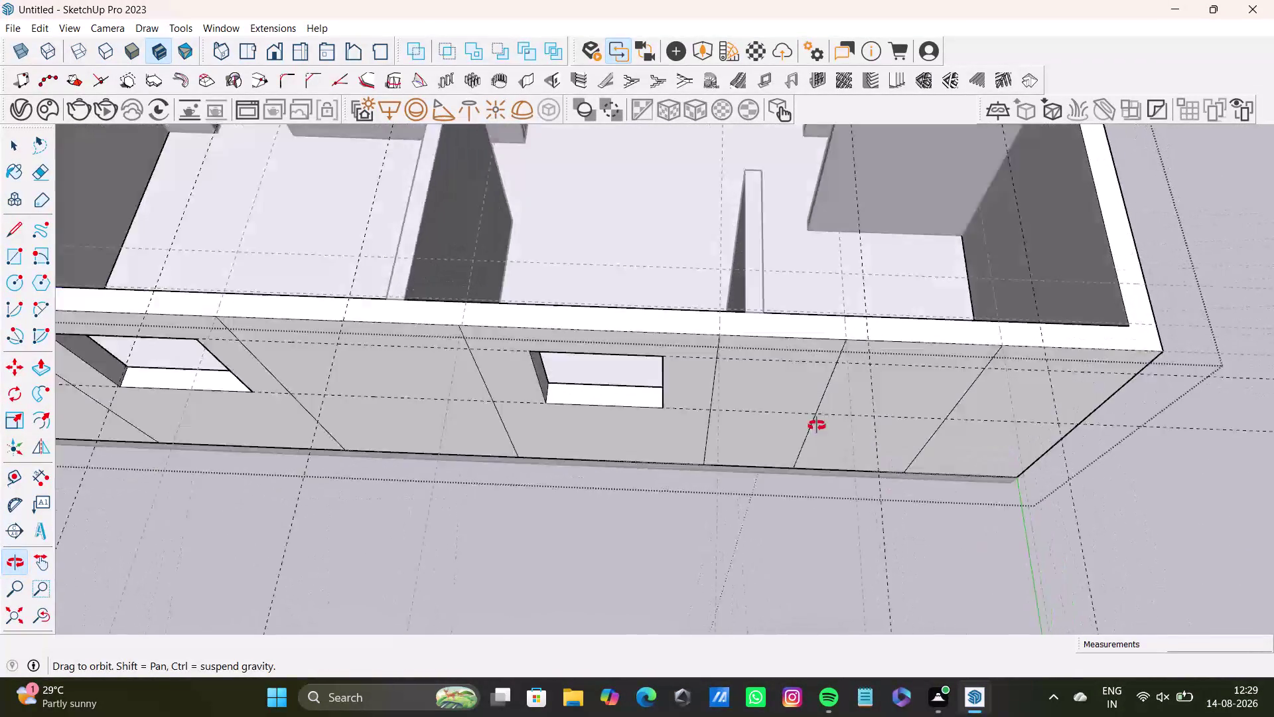
middle_drag(877, 468, 824, 320)
middle_drag(821, 313, 729, 325)
middle_drag(753, 382, 771, 219)
click(14, 252)
scroll(up, 3)
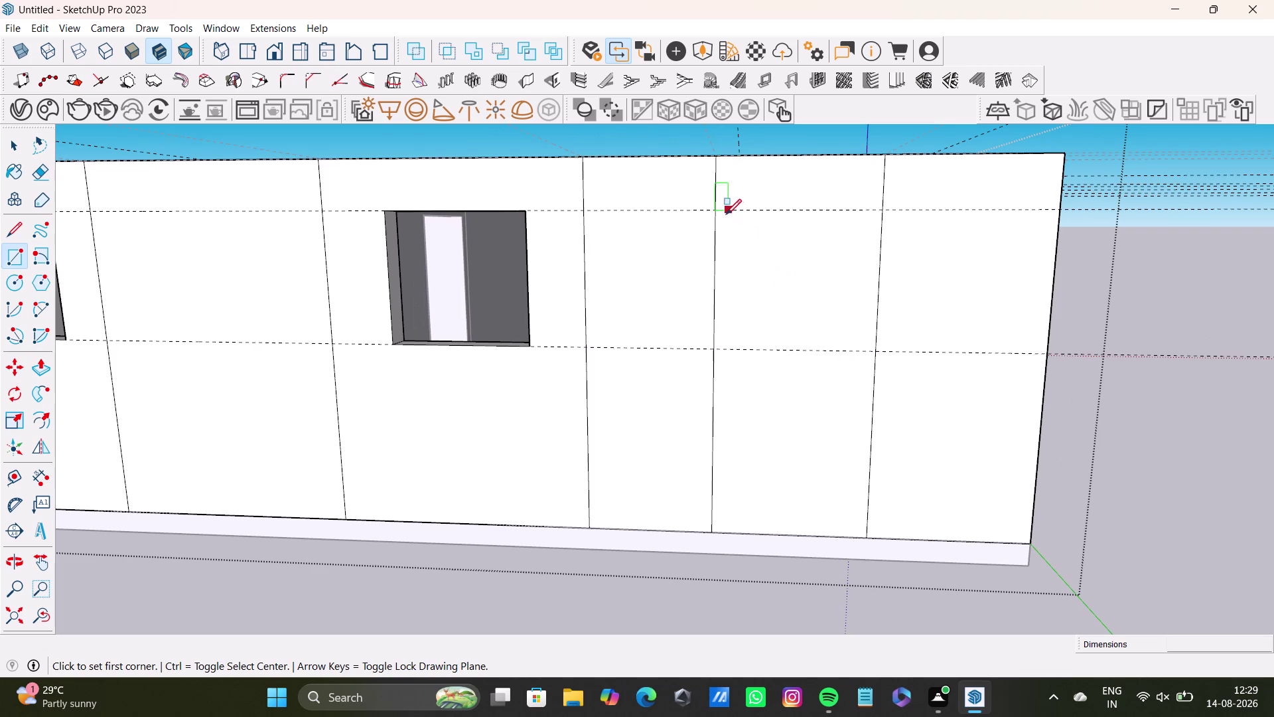
Draw a window-height rectangle on the side wall beside the existing window.
click(734, 214)
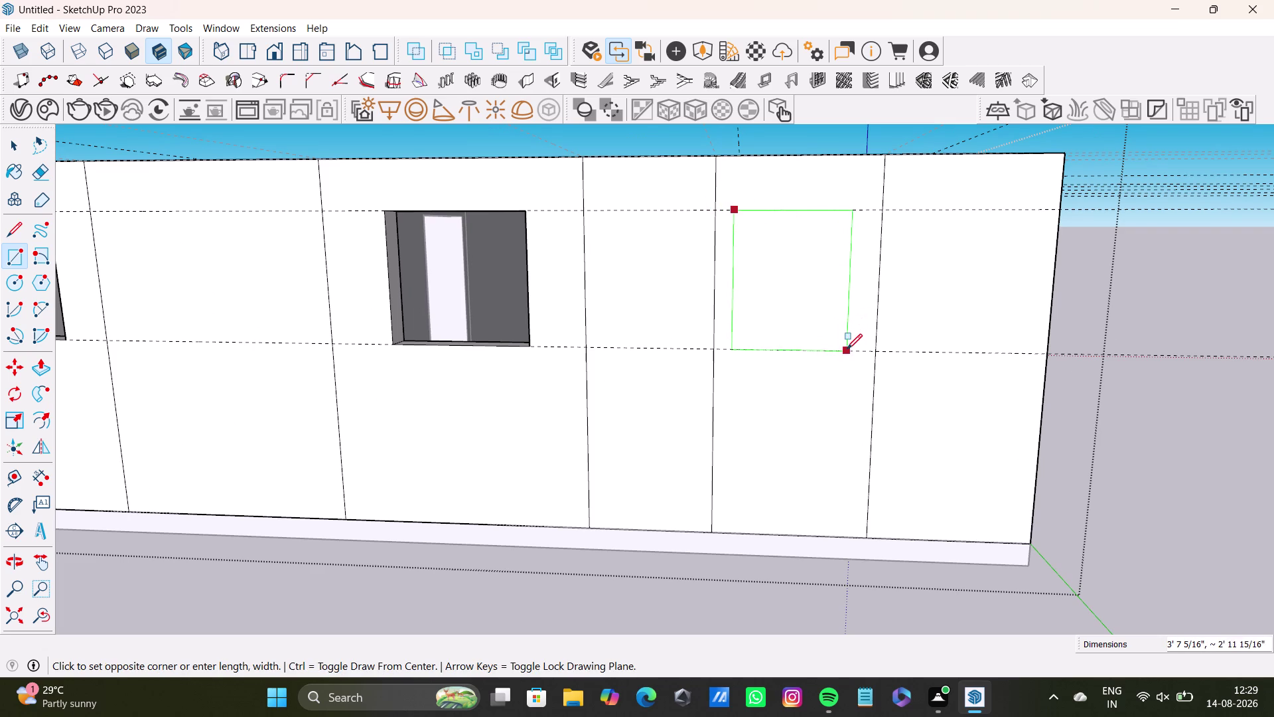
click(863, 350)
key(space)
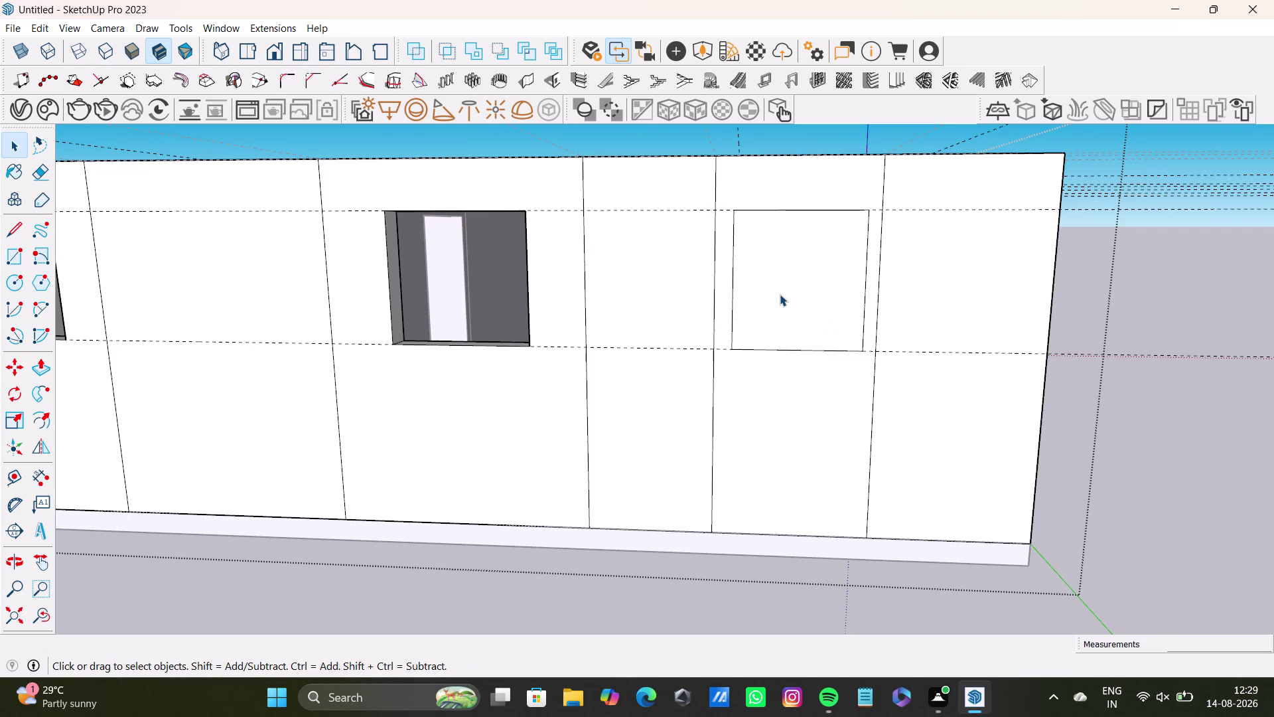
click(789, 290)
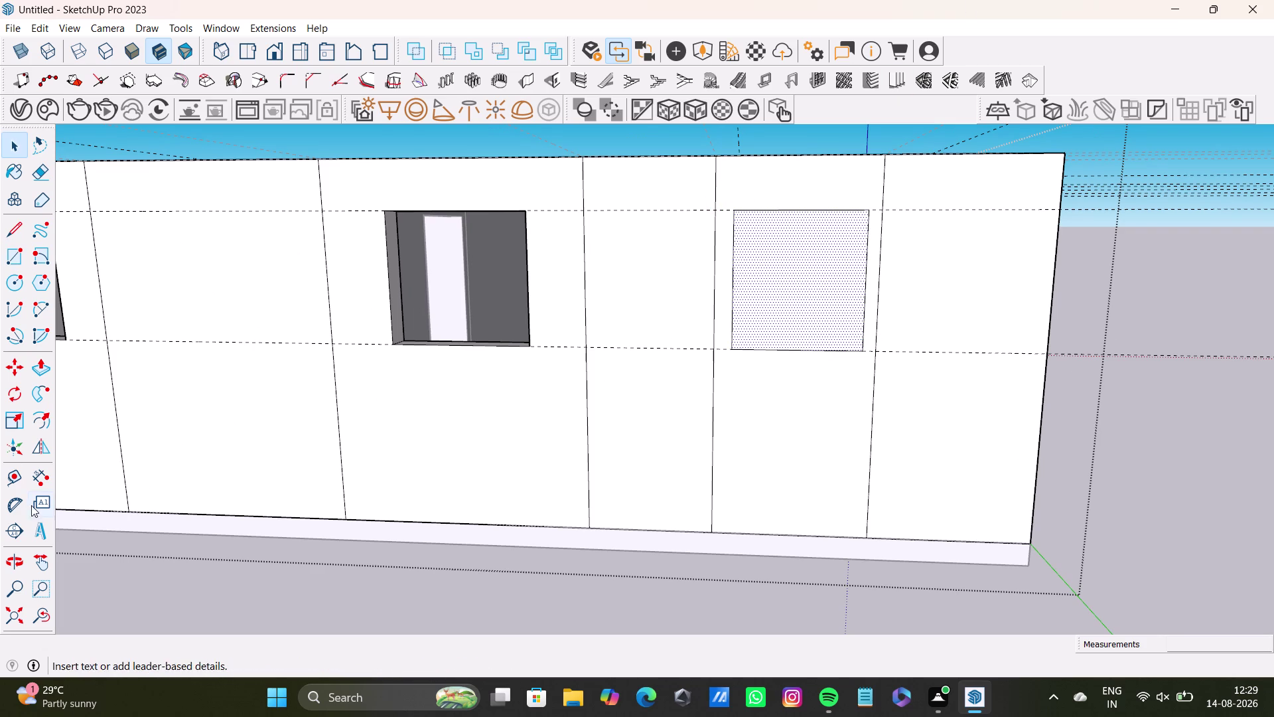
Push the new window face 9" through the wall with Push/Pull.
click(4, 478)
click(44, 375)
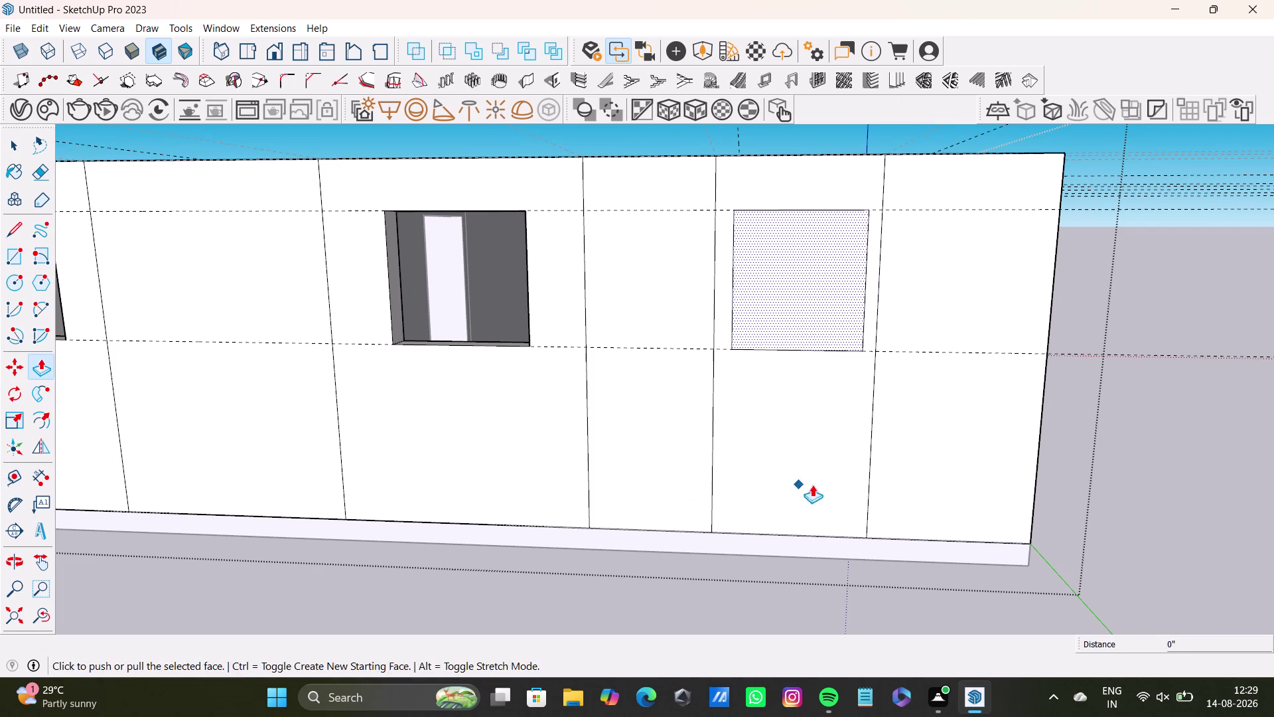
middle_drag(812, 484, 719, 617)
click(747, 364)
middle_drag(806, 324, 671, 426)
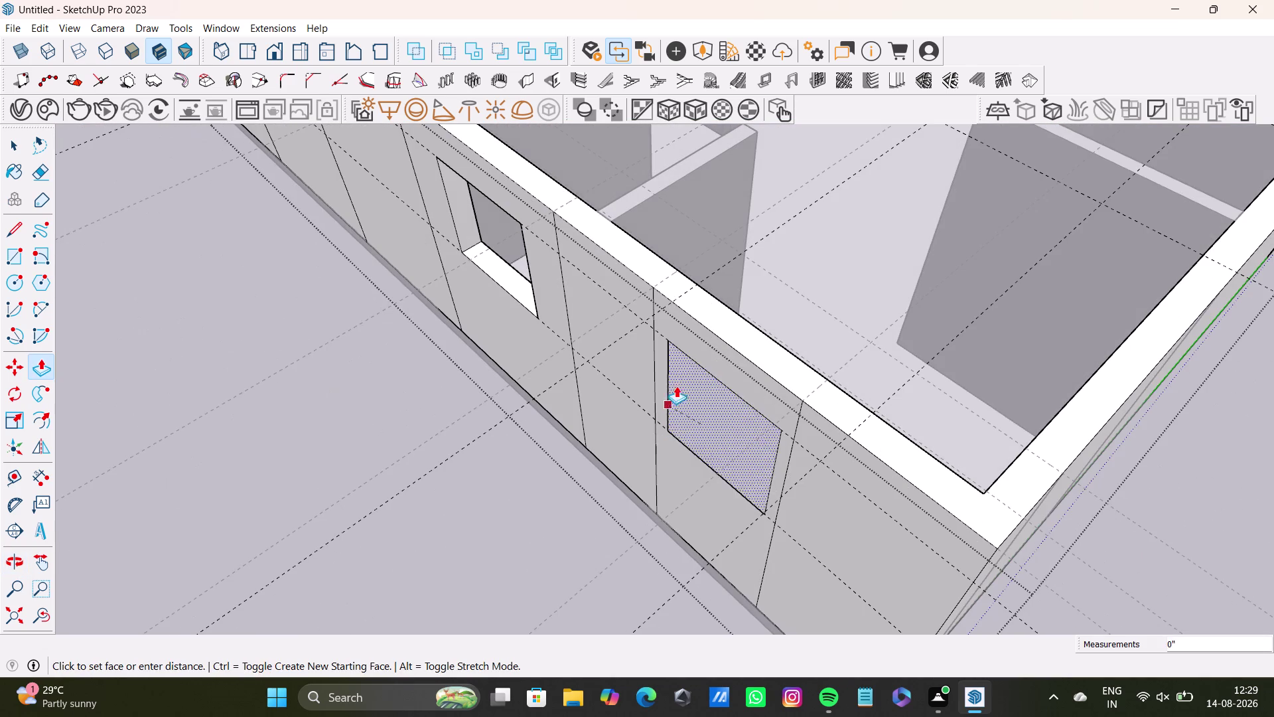
click(776, 340)
middle_drag(668, 446, 902, 369)
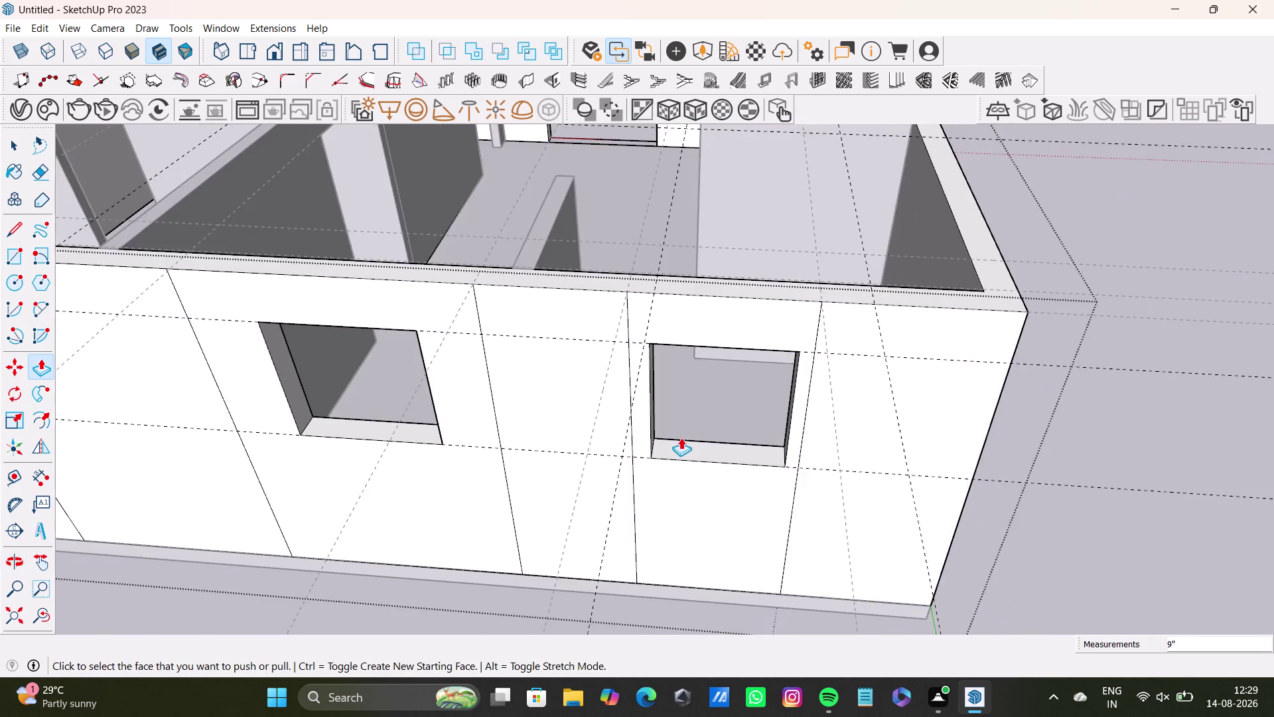
Orbit around the house to check the new opening and face the long blank wall.
scroll(down, 3)
scroll(down, 3)
scroll(down, 3)
middle_drag(554, 458, 842, 408)
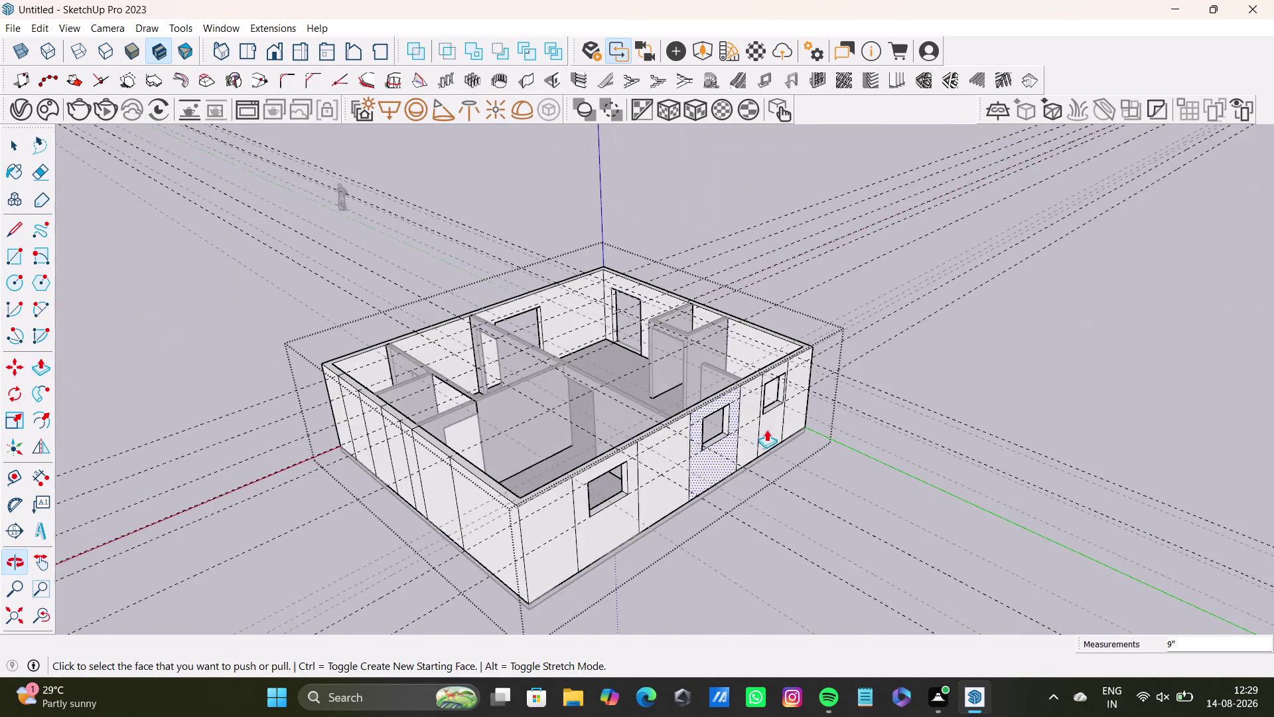
middle_drag(693, 452, 868, 317)
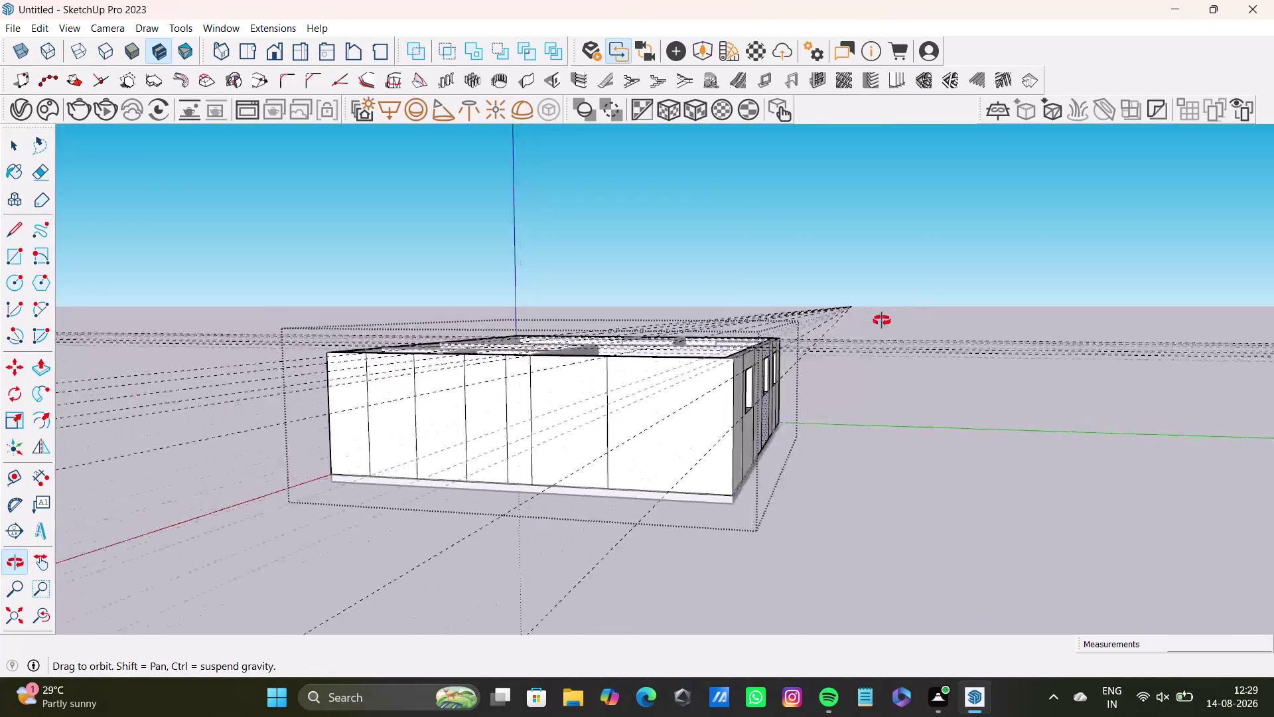
middle_drag(868, 317, 950, 338)
middle_drag(779, 437, 752, 469)
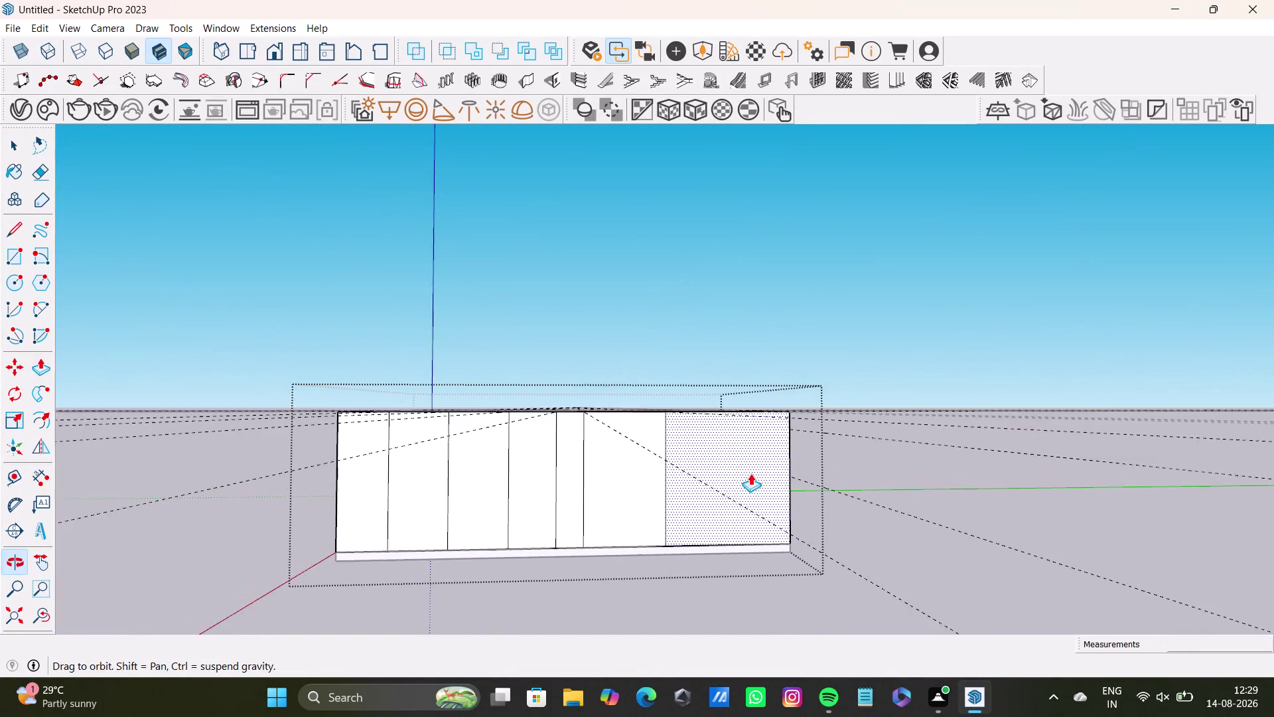
middle_drag(678, 474, 700, 420)
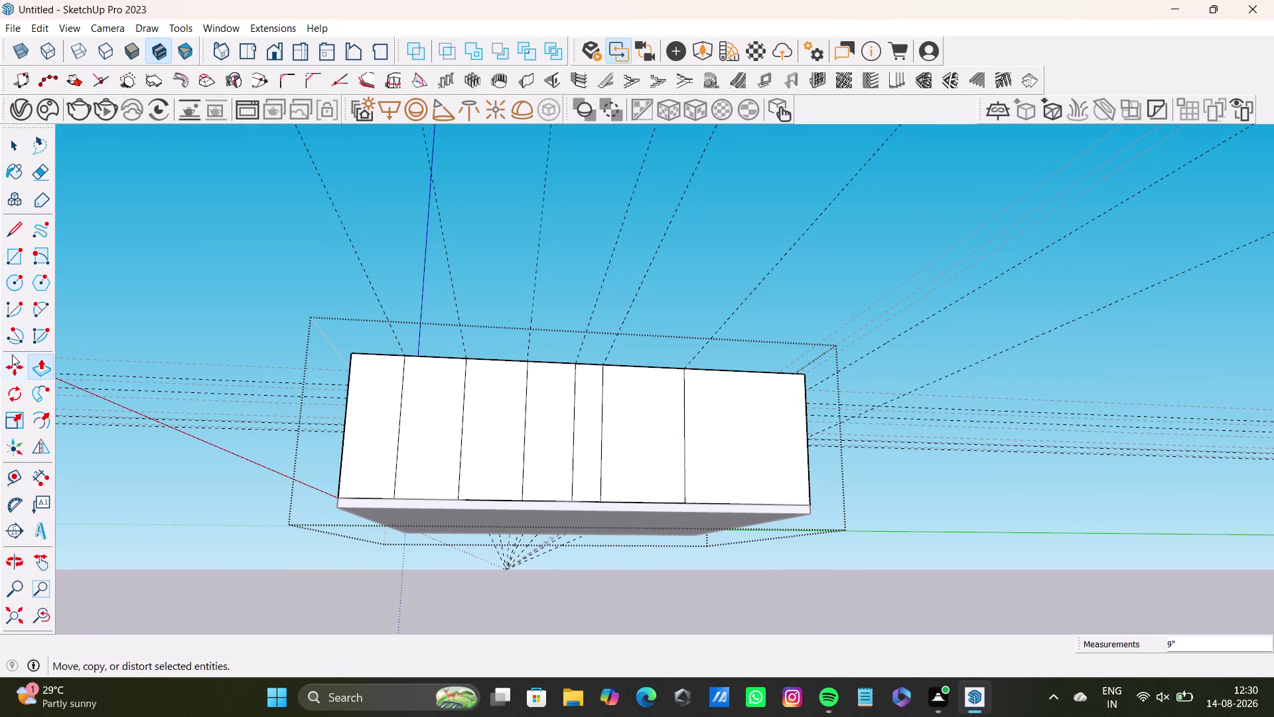
With Tape Measure, place a horizontal guide partway down the blank wall from its top edge.
click(14, 479)
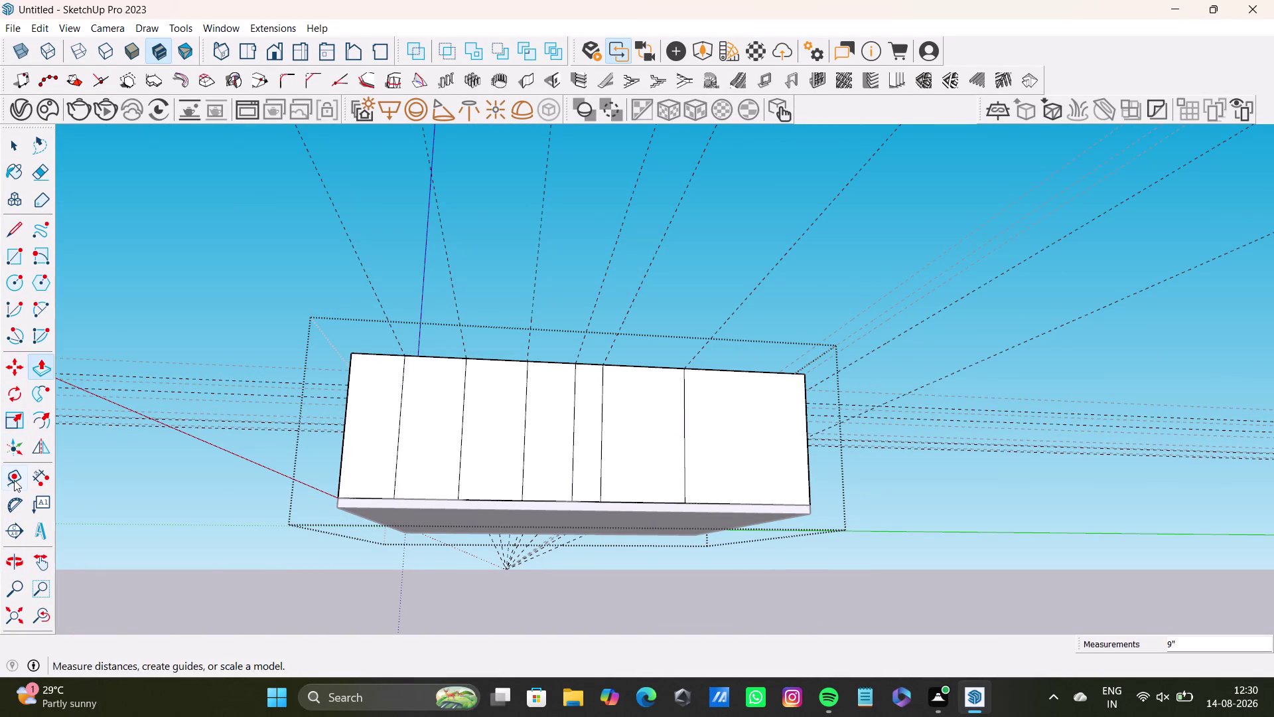
middle_drag(623, 434, 602, 476)
click(651, 397)
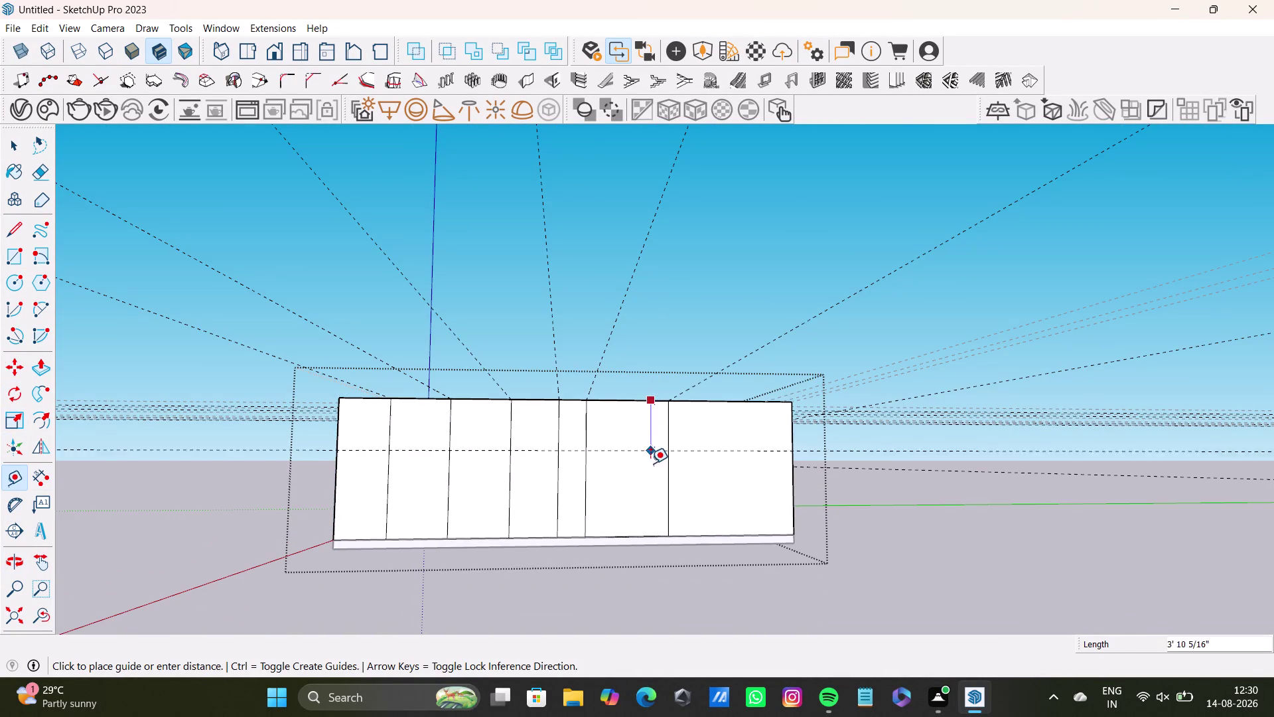
middle_drag(643, 476, 513, 483)
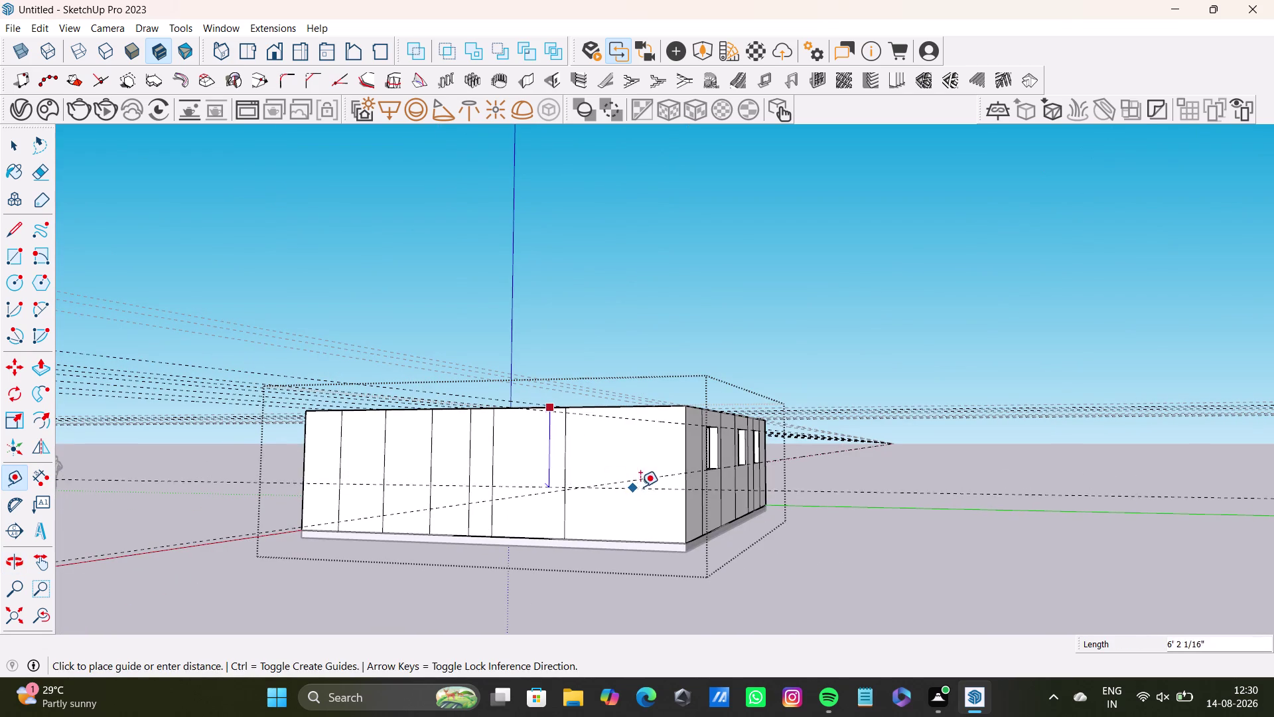
click(689, 472)
key(space)
Orbit around the house to check the guide and face the blank wall again.
middle_drag(489, 496, 578, 481)
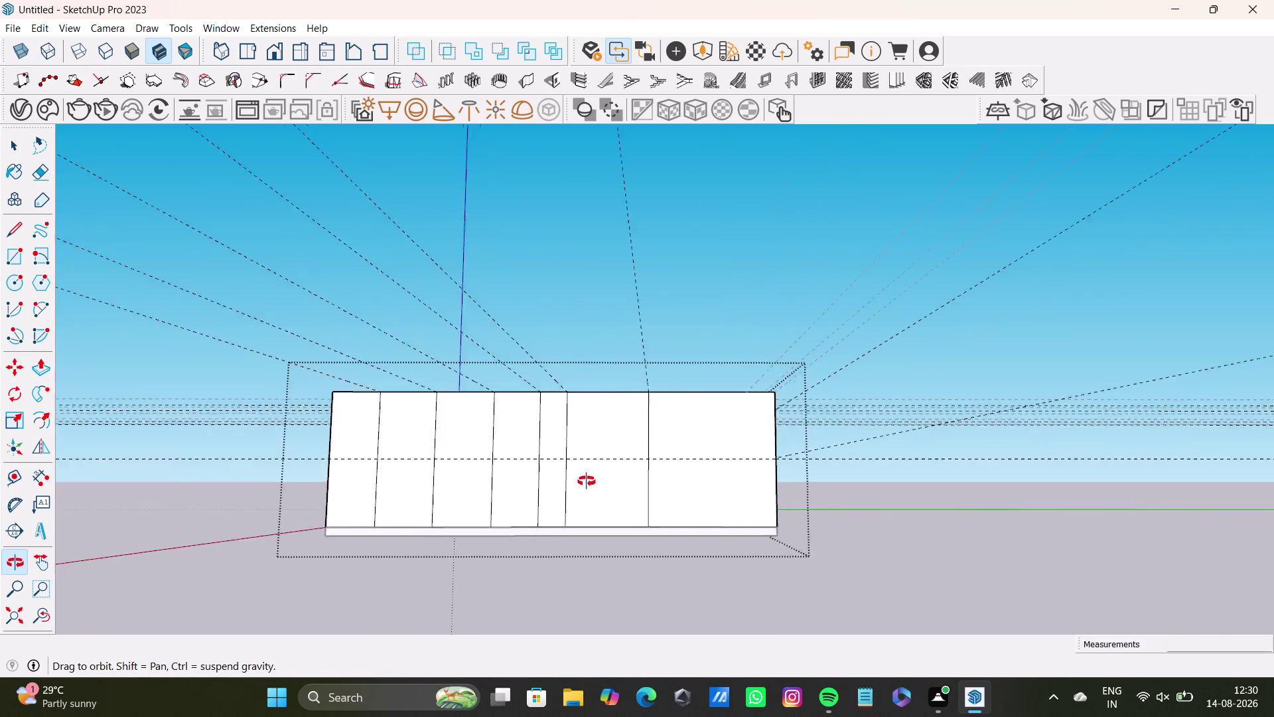
middle_drag(578, 481, 403, 584)
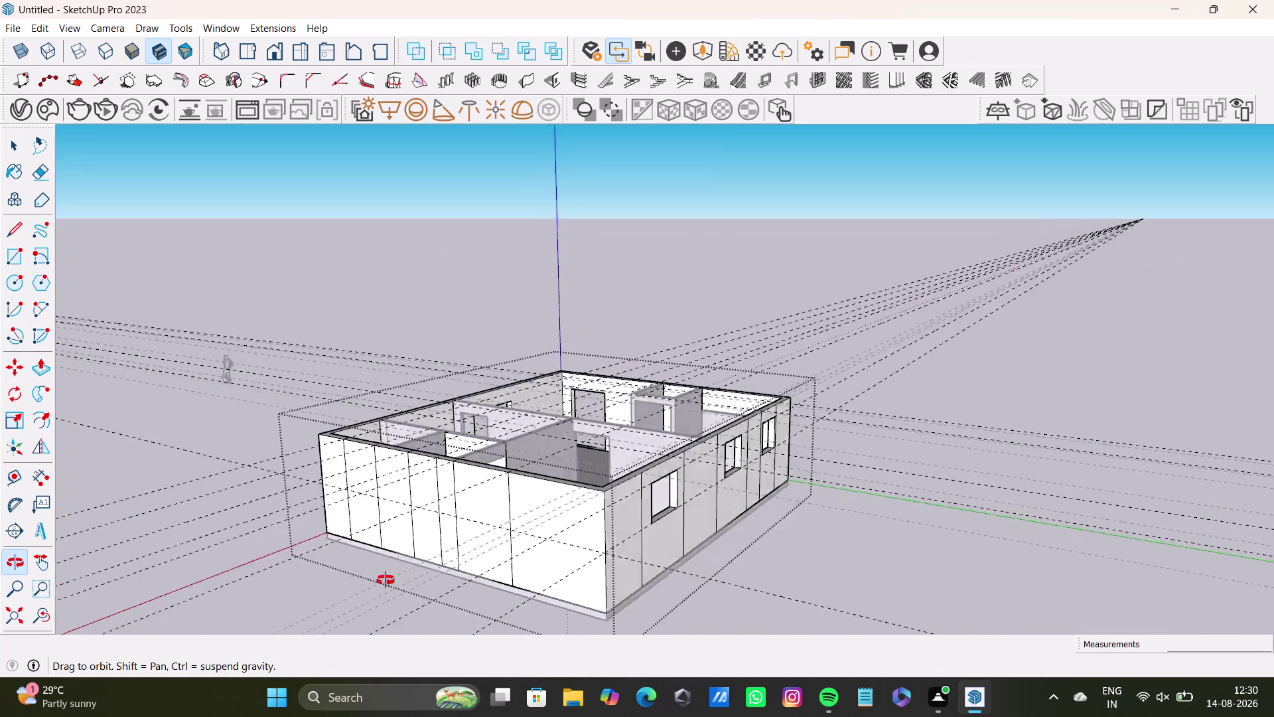
middle_drag(402, 584, 501, 383)
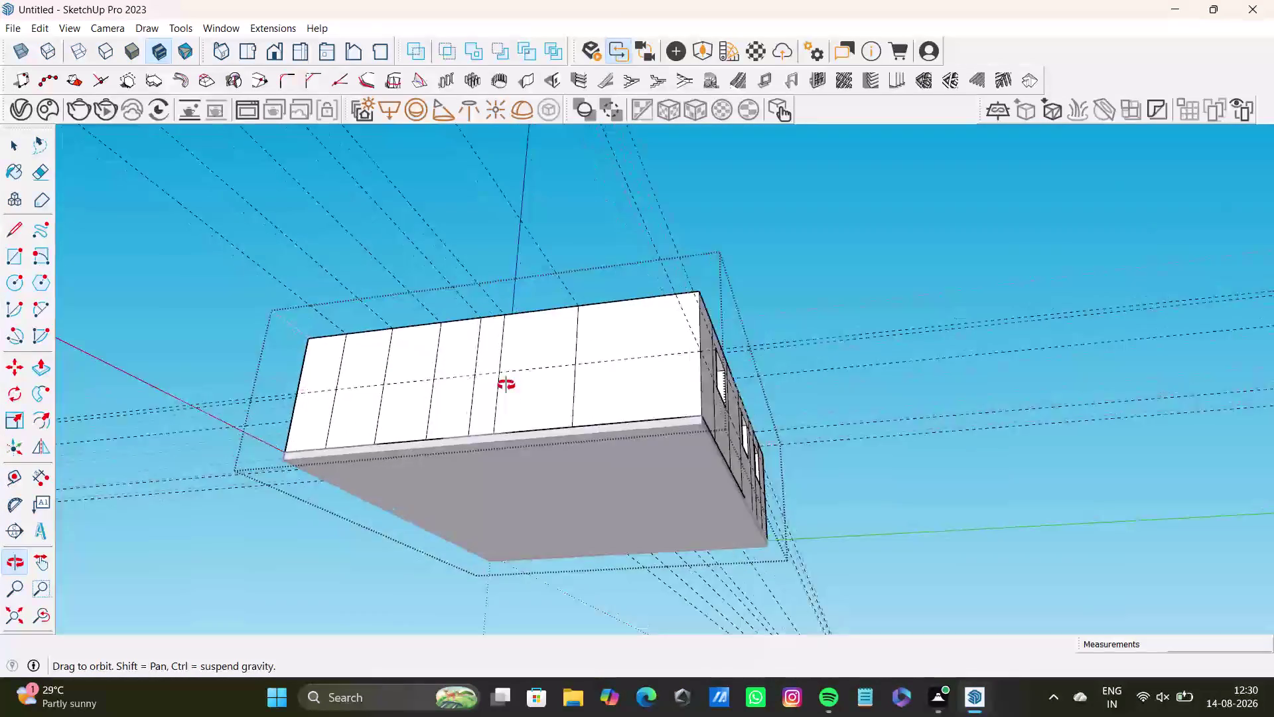
middle_drag(501, 383, 446, 521)
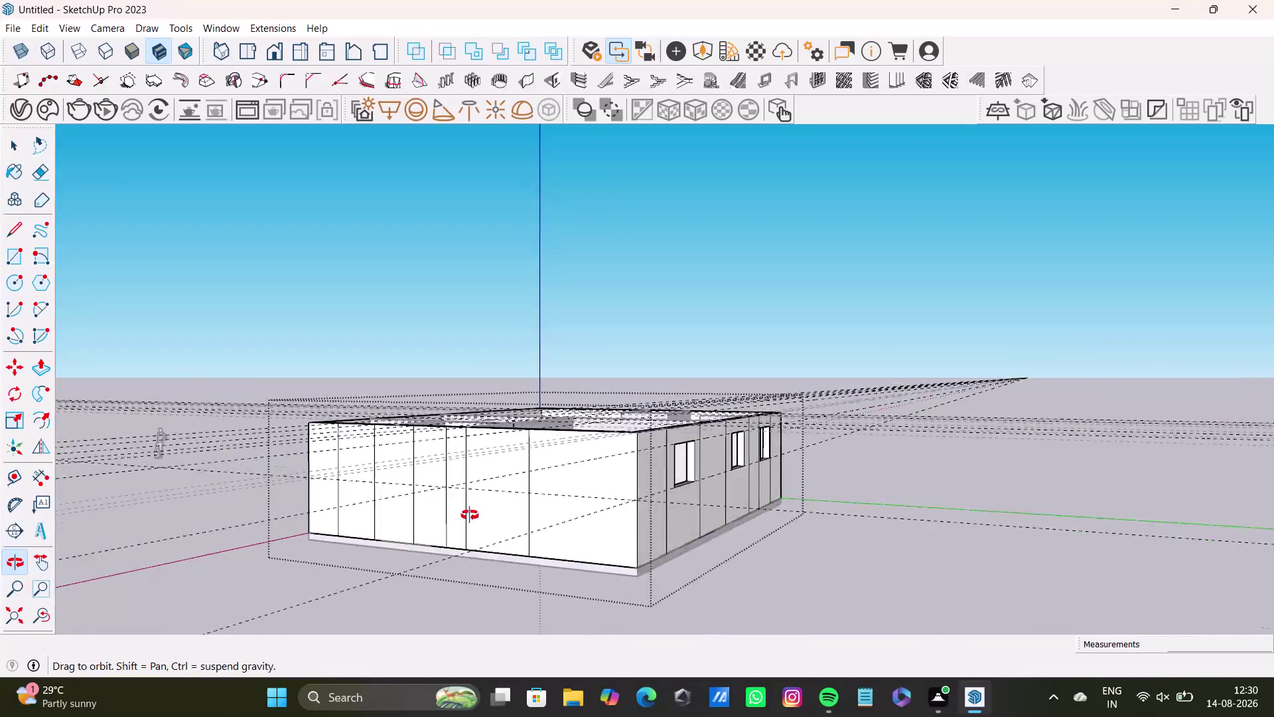
middle_drag(446, 521, 645, 499)
scroll(up, 3)
middle_drag(608, 373, 542, 336)
Place a second horizontal guide just below the wall's top edge.
click(8, 477)
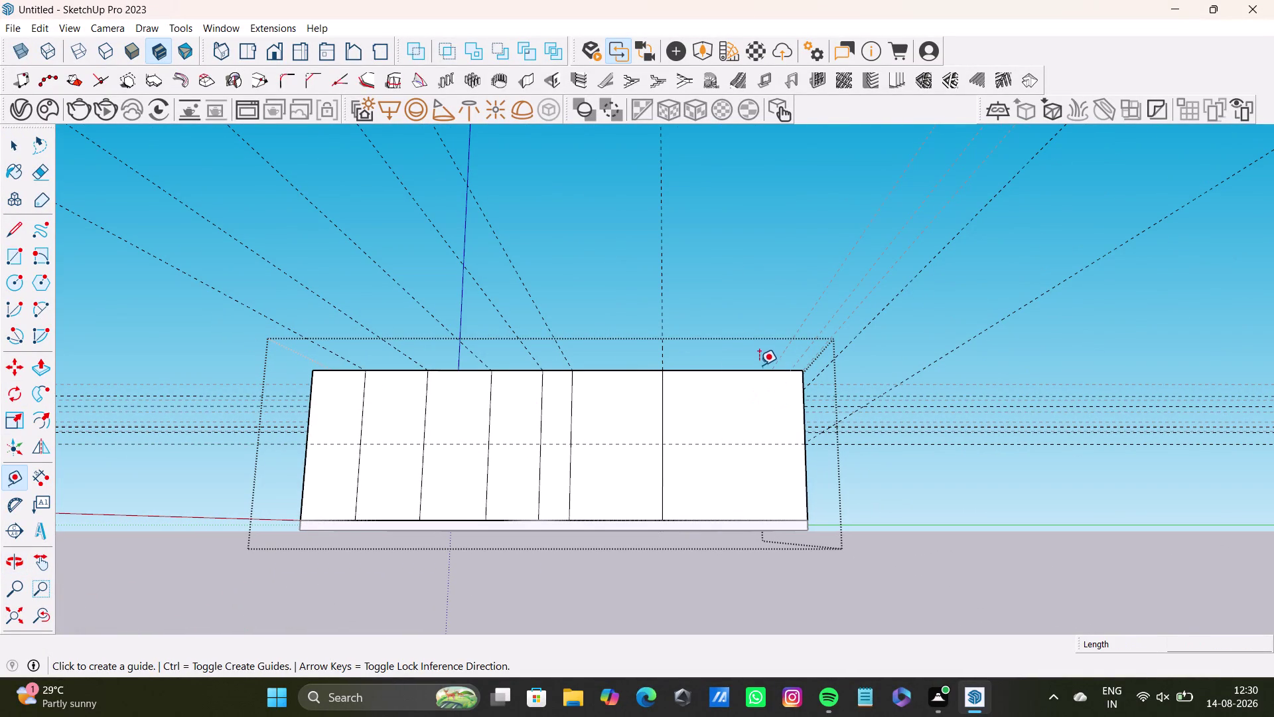
click(758, 370)
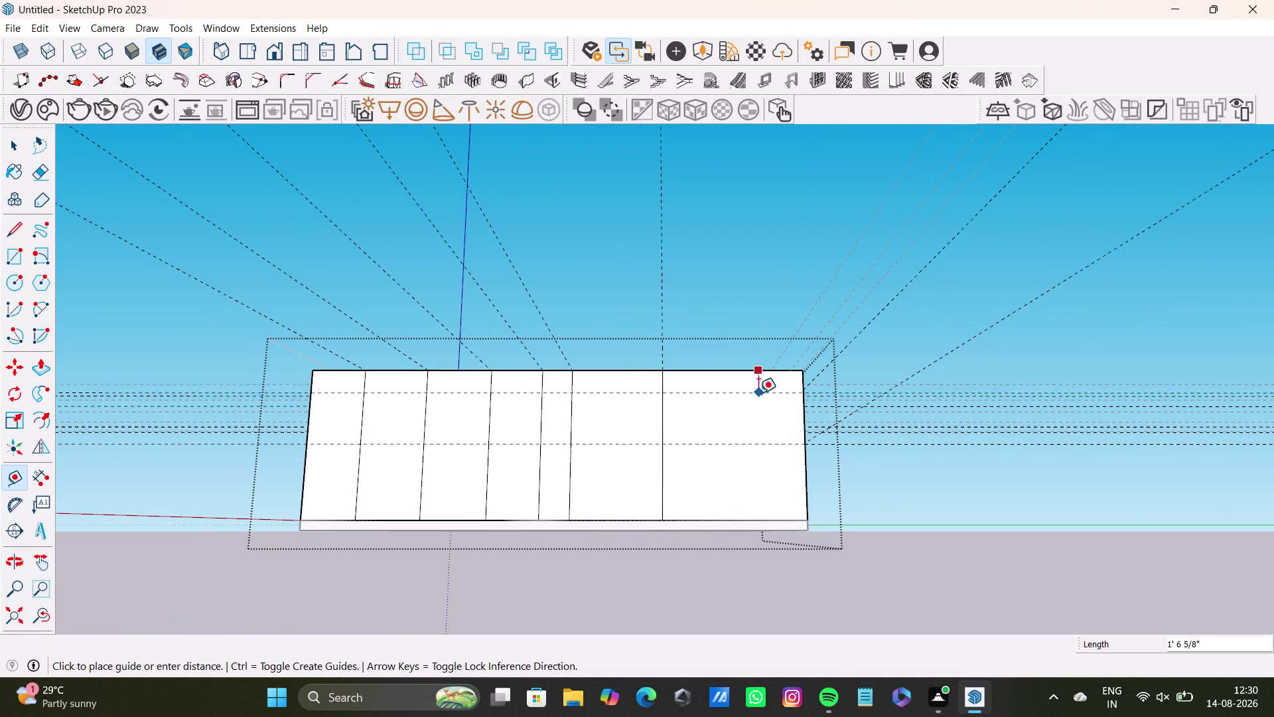
middle_drag(758, 393, 694, 437)
scroll(up, 3)
middle_drag(729, 432, 763, 413)
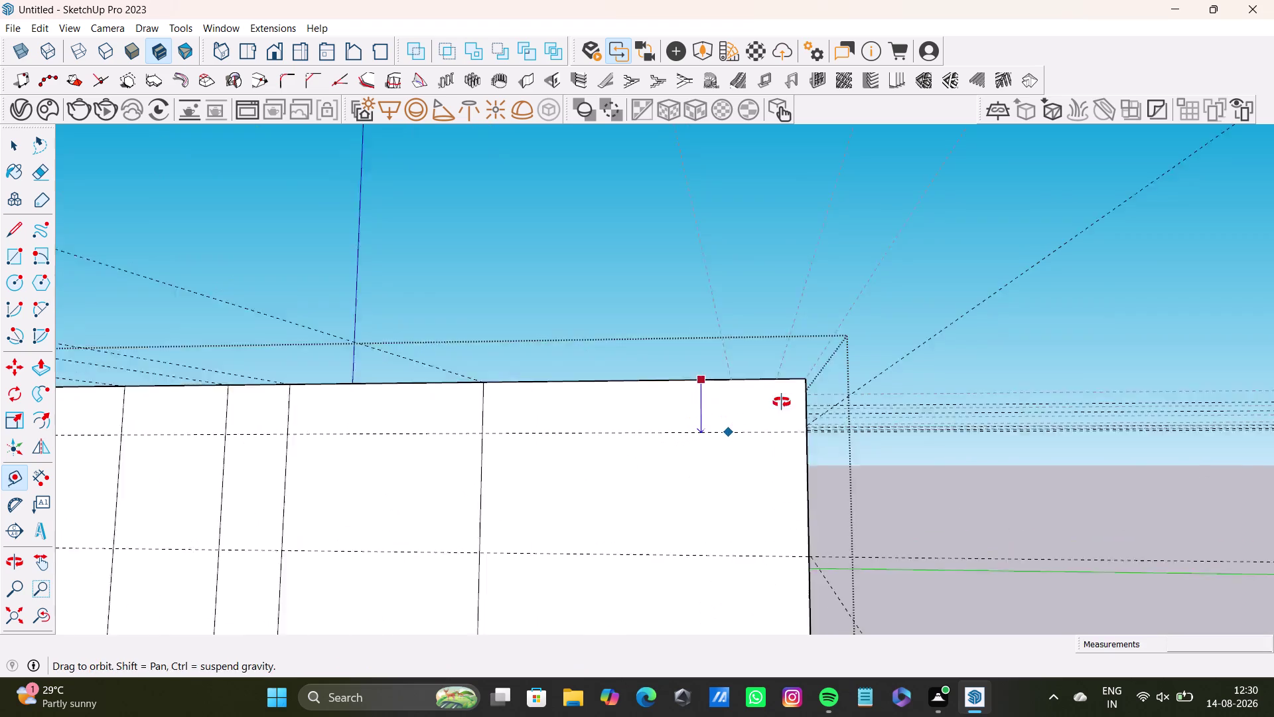
middle_drag(762, 413, 792, 395)
click(805, 422)
key(space)
Orbit out to view the whole house with both guides on the wall.
scroll(down, 3)
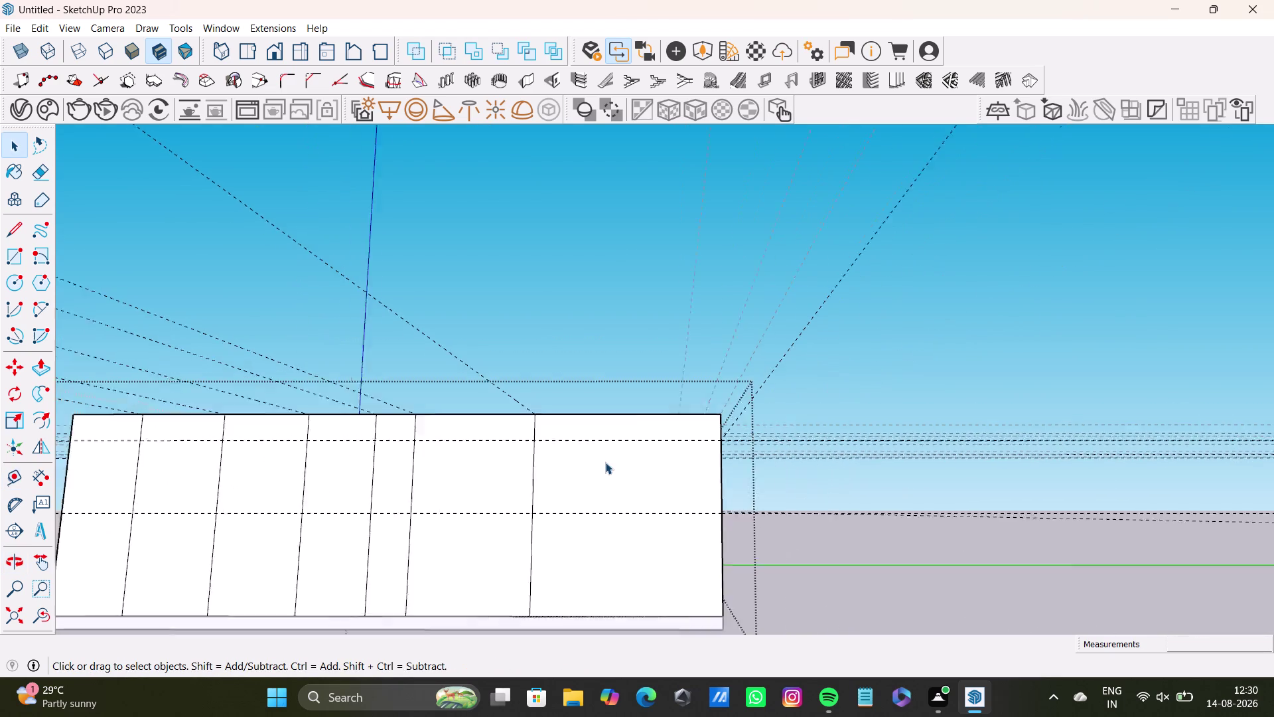
scroll(down, 3)
middle_drag(602, 463, 593, 686)
scroll(down, 3)
middle_drag(559, 582, 609, 470)
middle_drag(615, 475, 664, 399)
scroll(up, 3)
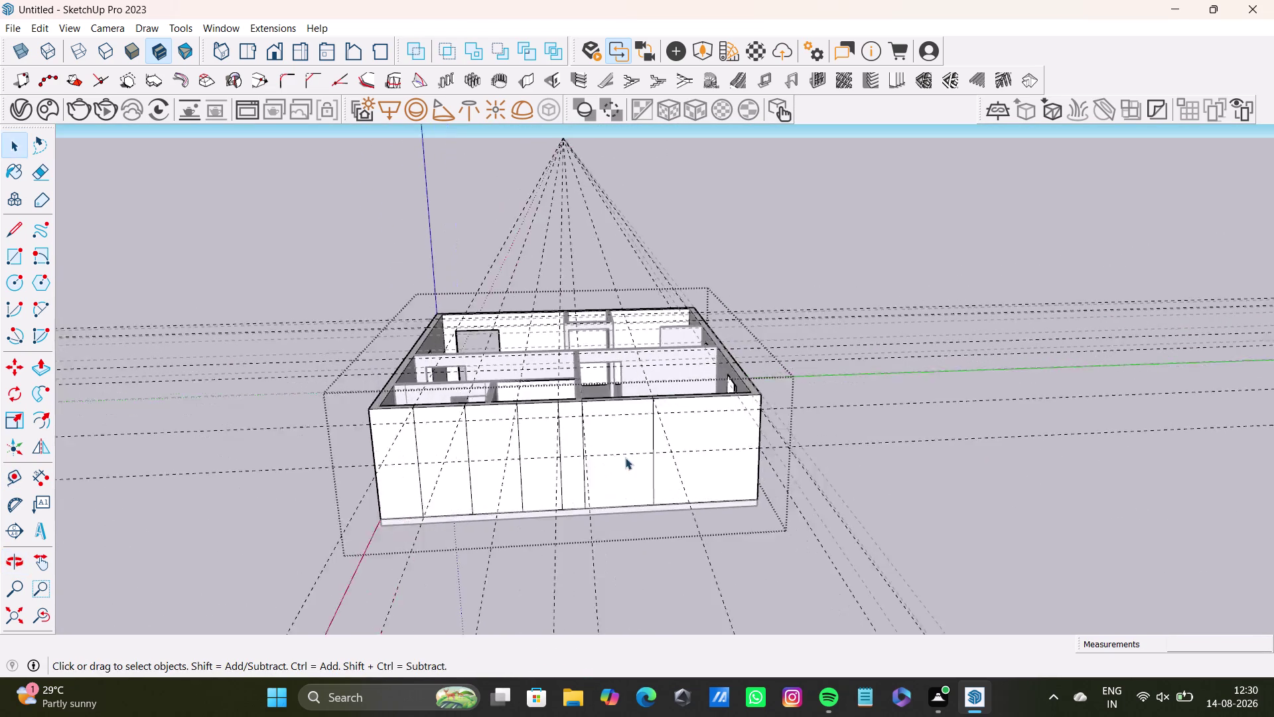
scroll(up, 3)
middle_drag(638, 438, 619, 359)
middle_drag(640, 428, 608, 418)
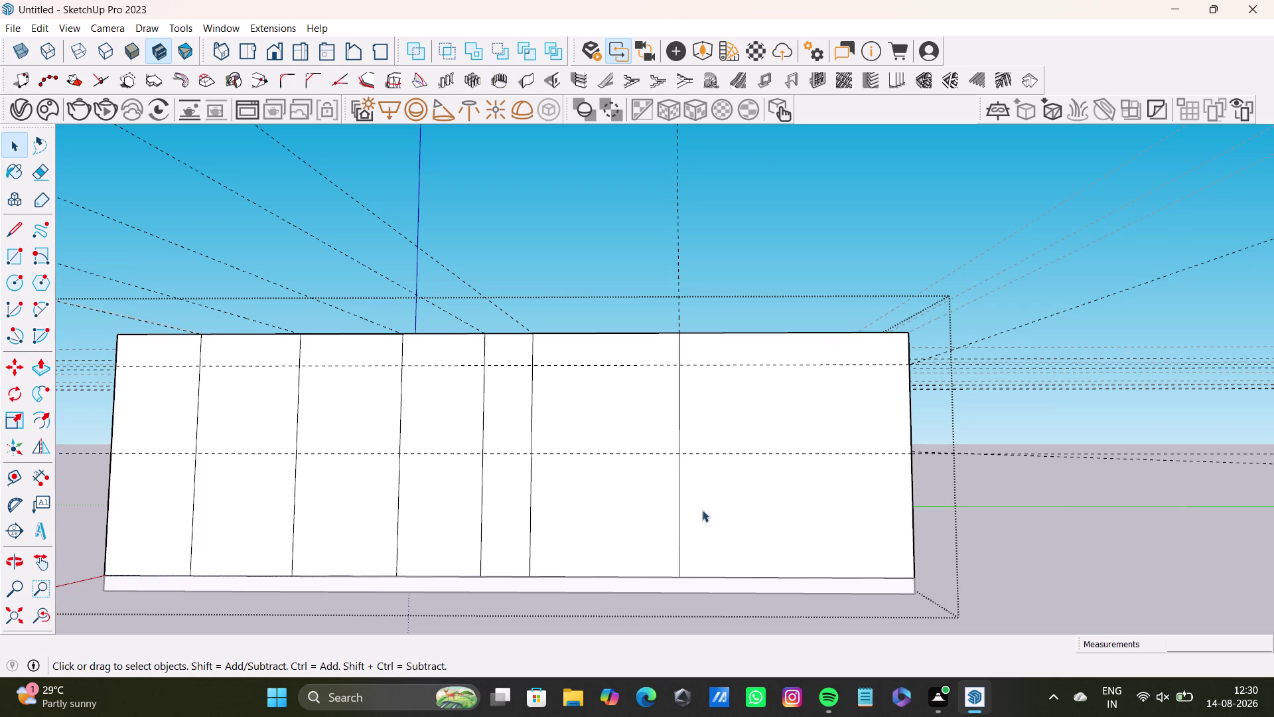
middle_drag(574, 432, 521, 398)
middle_drag(633, 452, 626, 642)
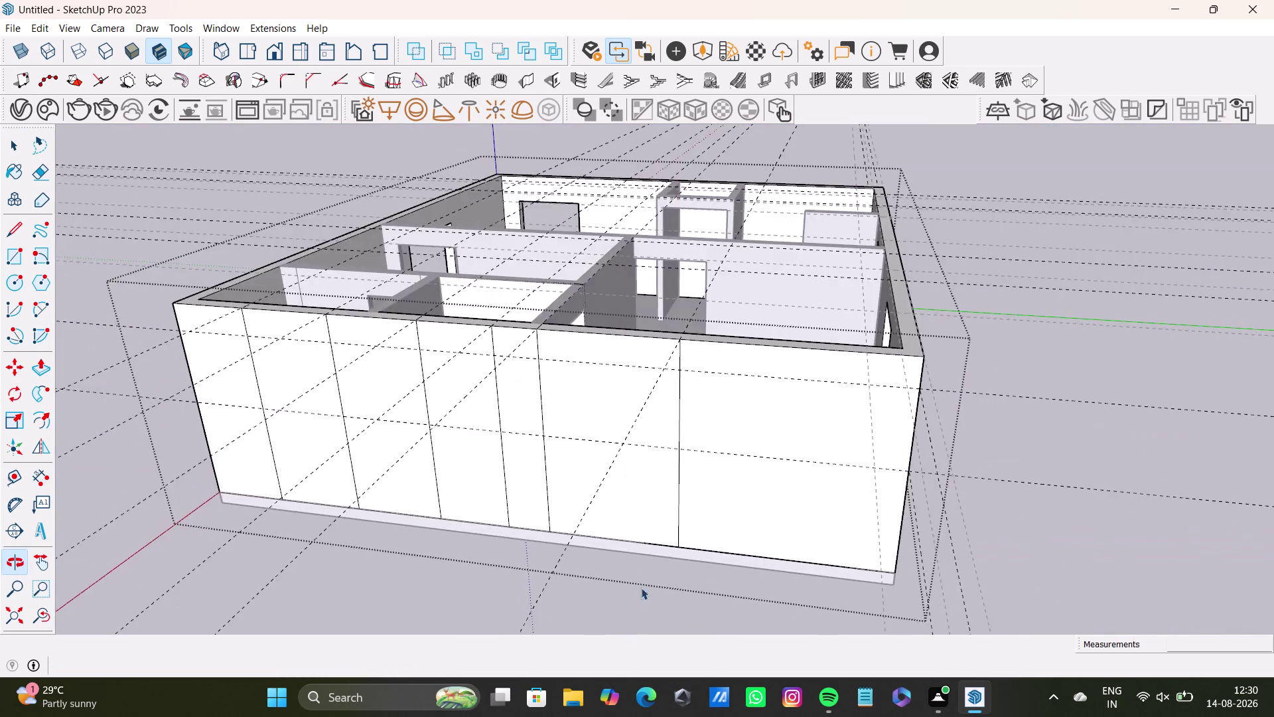
middle_drag(635, 443, 673, 464)
middle_drag(682, 458, 684, 471)
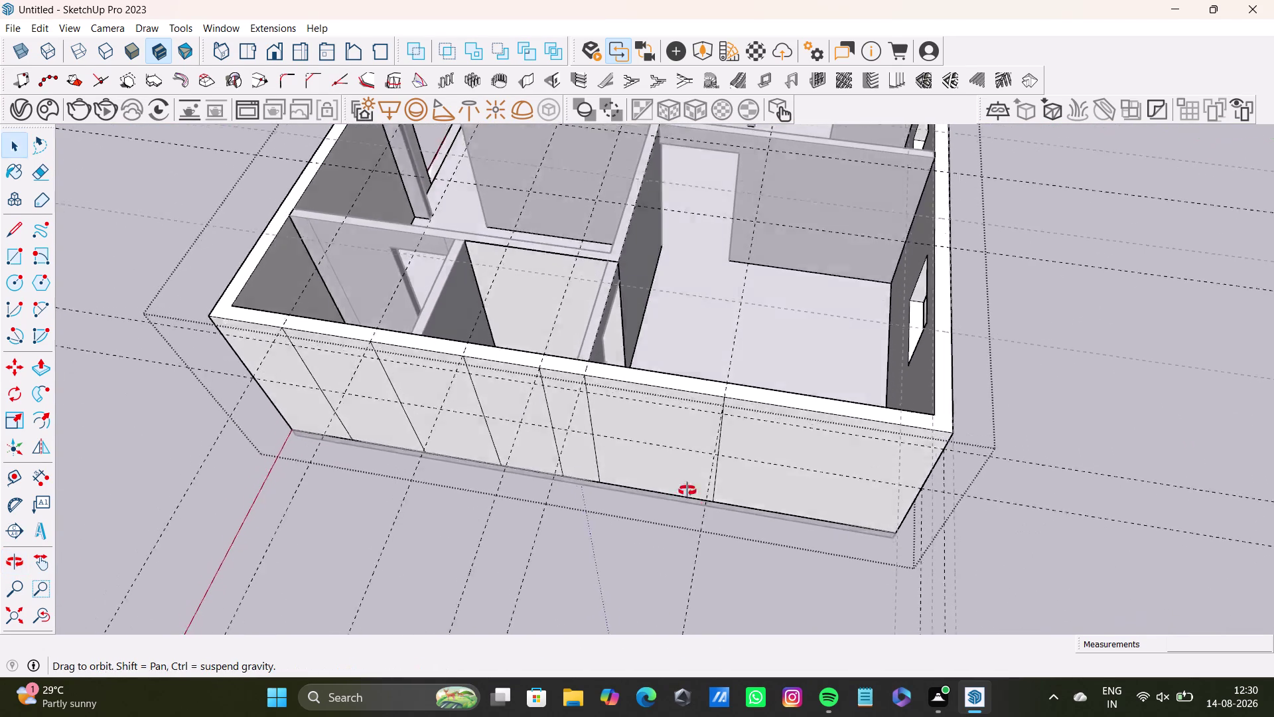
middle_drag(684, 471, 727, 373)
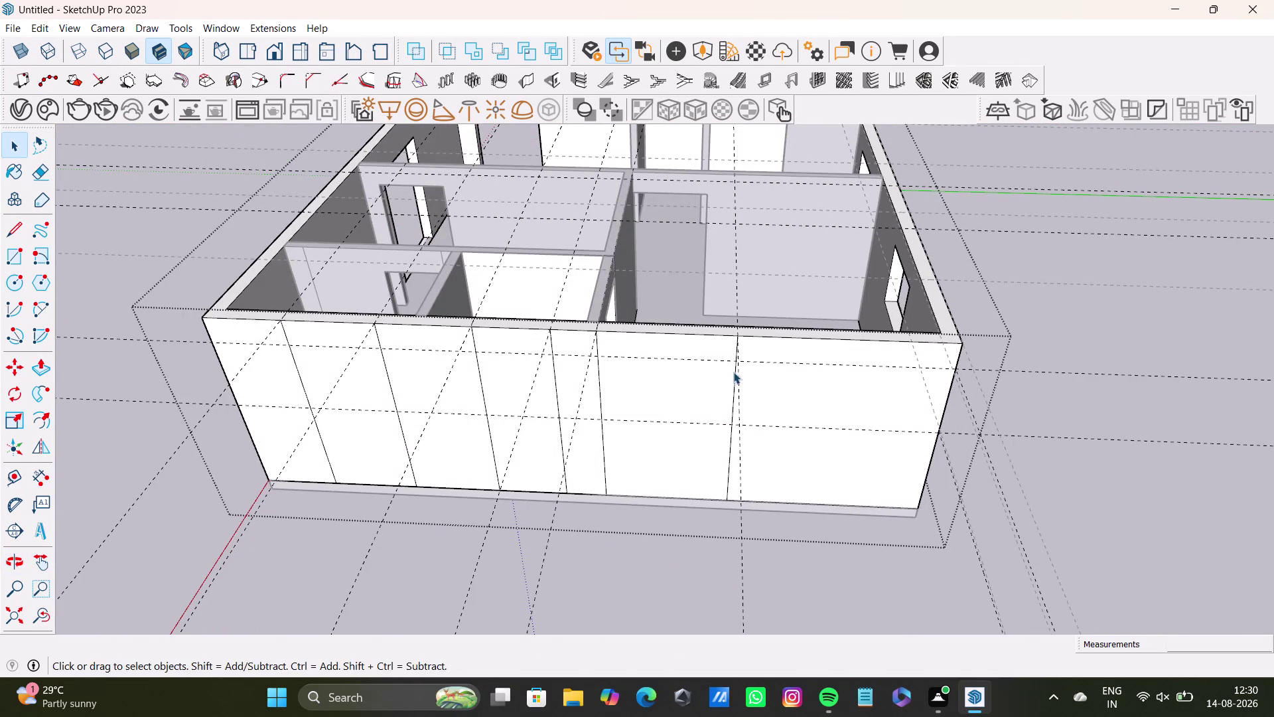
scroll(up, 3)
scroll(down, 3)
scroll(up, 3)
middle_drag(703, 392, 720, 237)
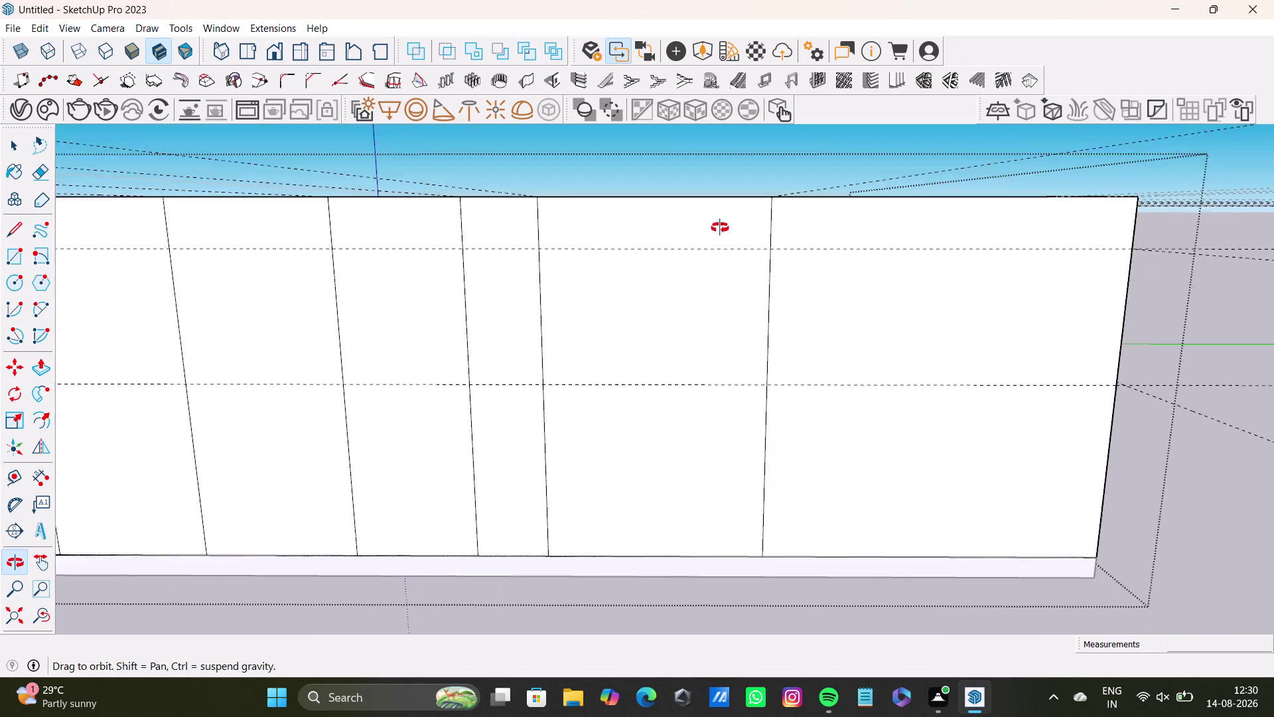
middle_drag(720, 237, 769, 609)
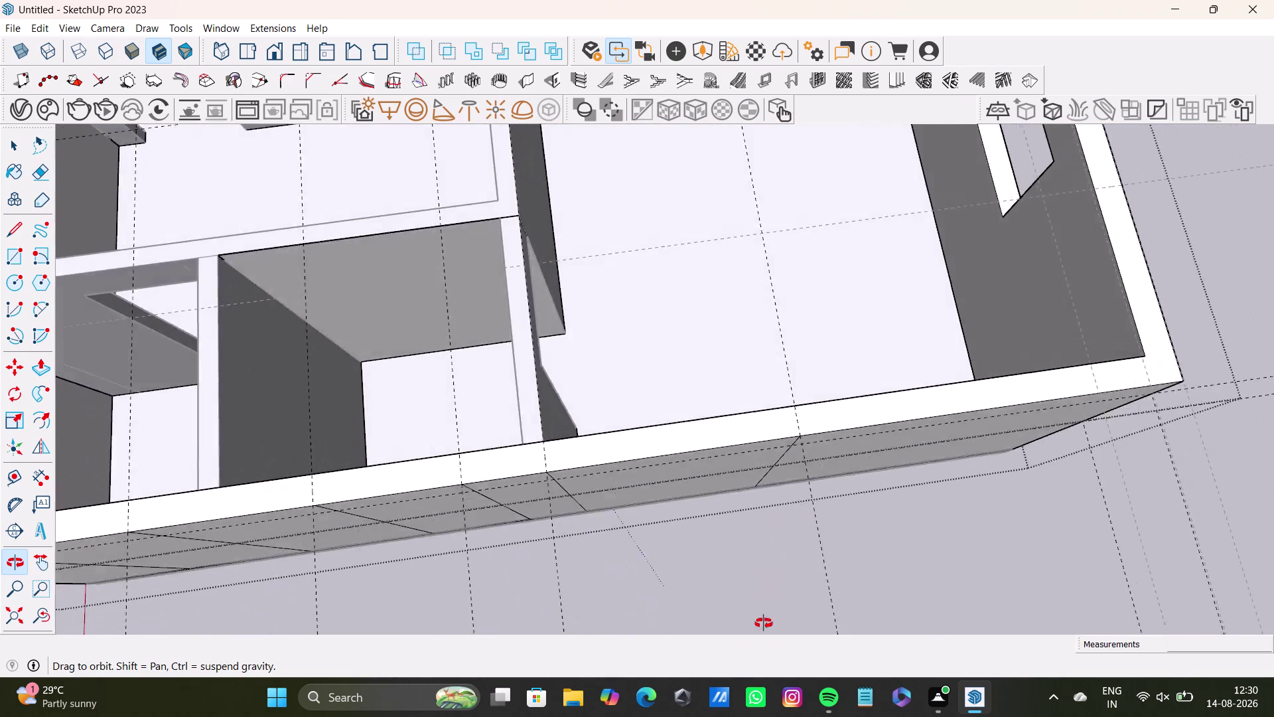
middle_drag(769, 609, 705, 357)
middle_drag(709, 378, 728, 483)
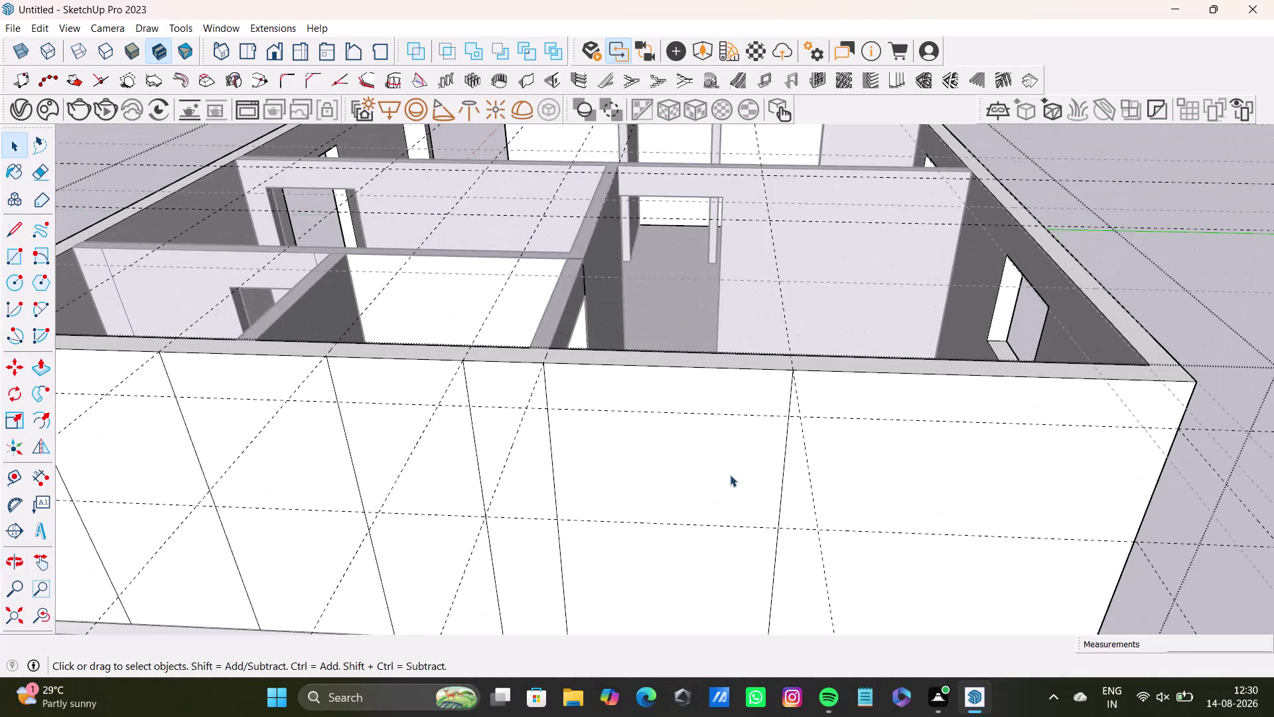
middle_drag(730, 470, 727, 301)
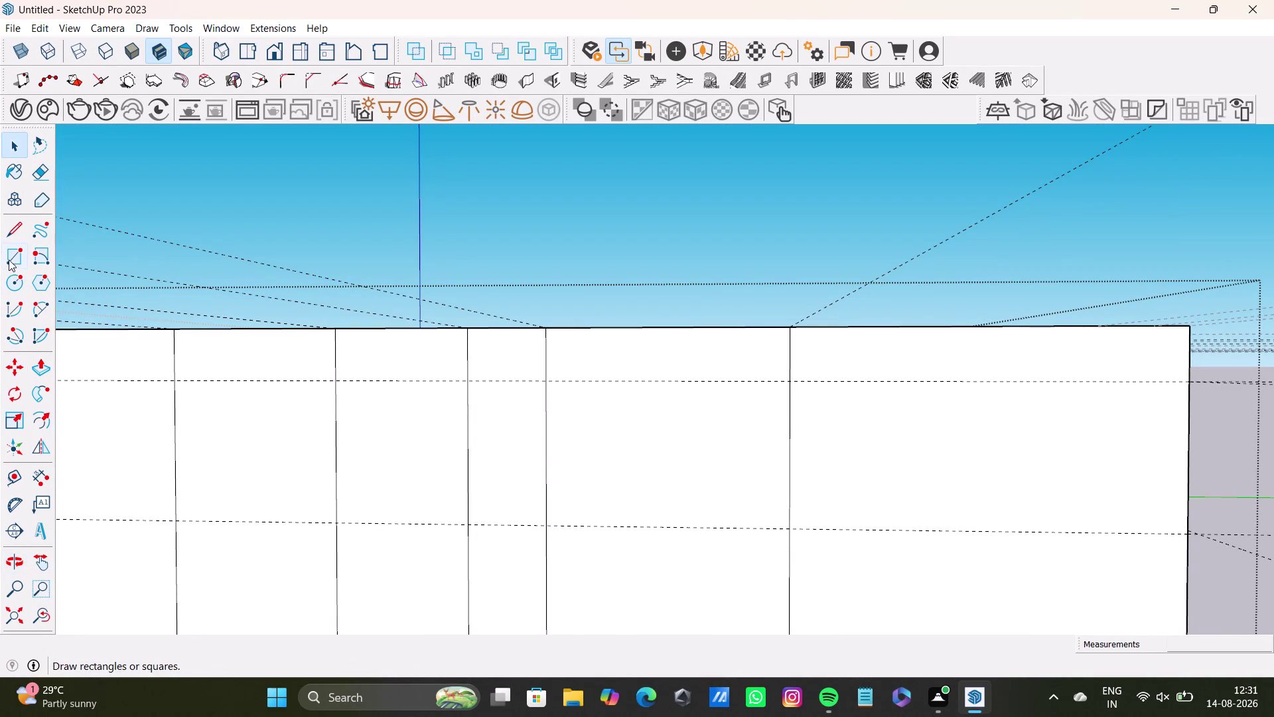
click(9, 258)
click(608, 379)
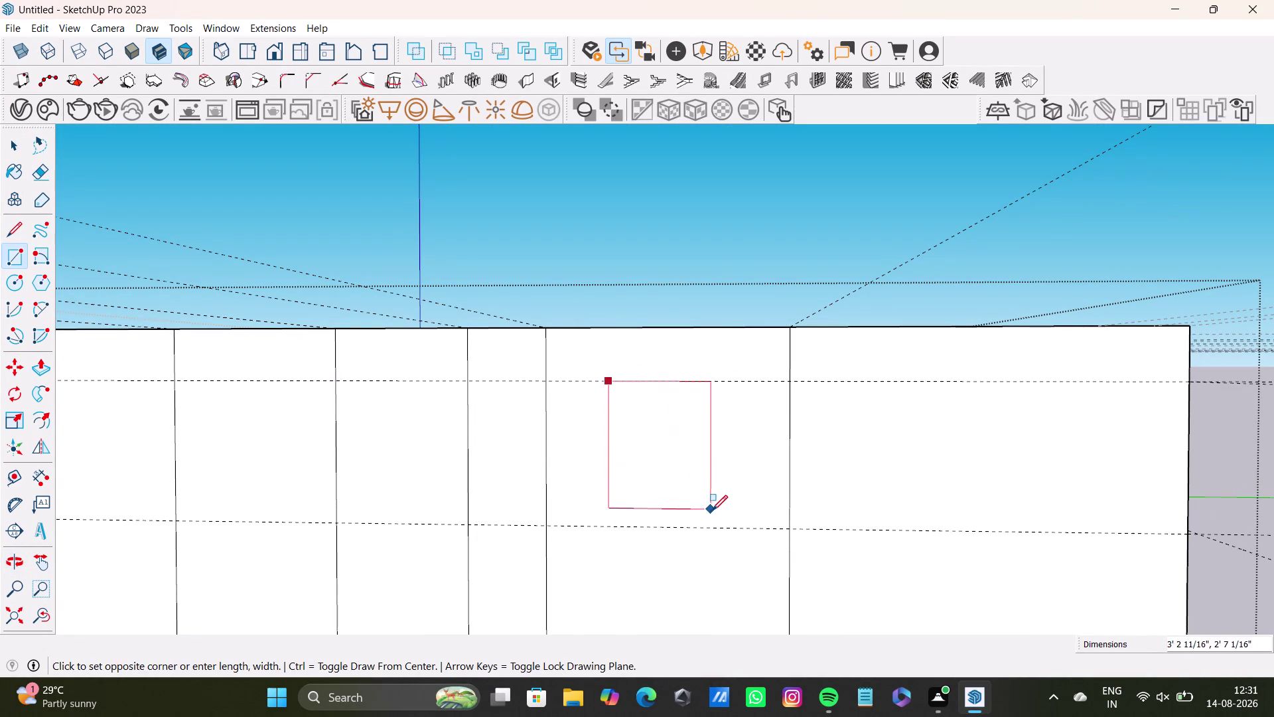
click(748, 532)
key(space)
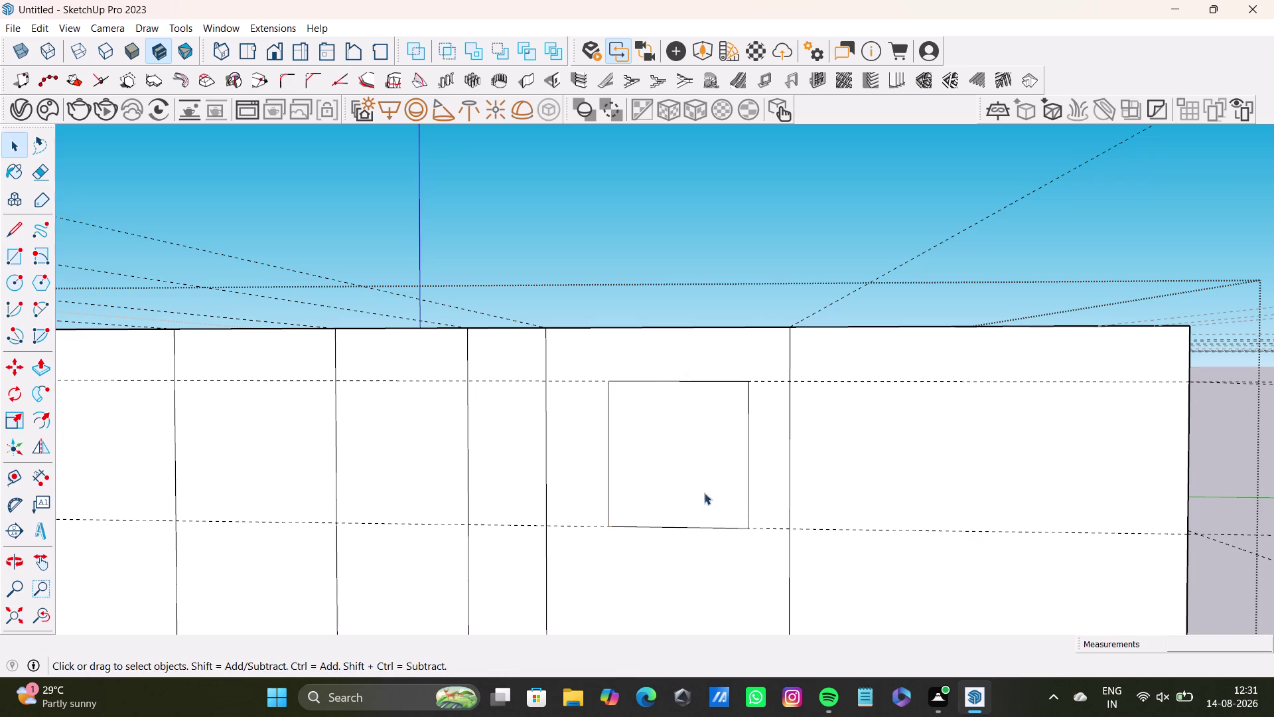
middle_drag(704, 493, 690, 634)
click(686, 447)
key(p)
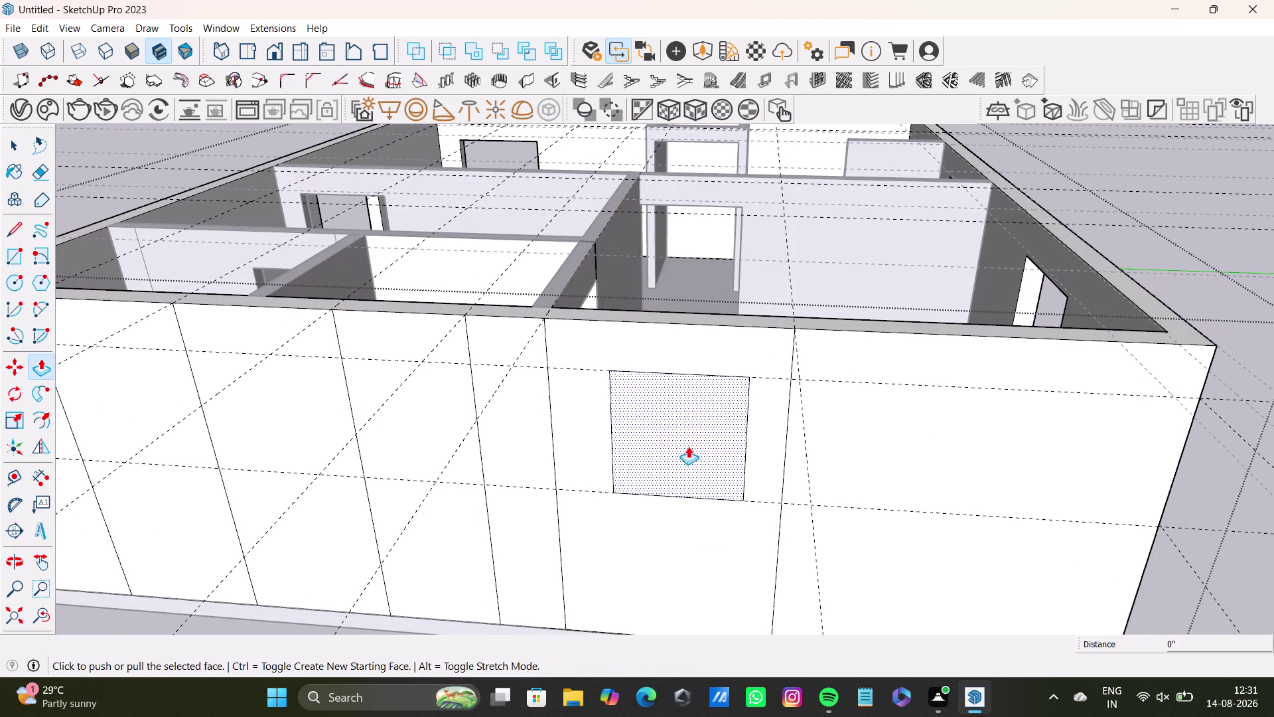
click(688, 445)
middle_drag(730, 384, 541, 494)
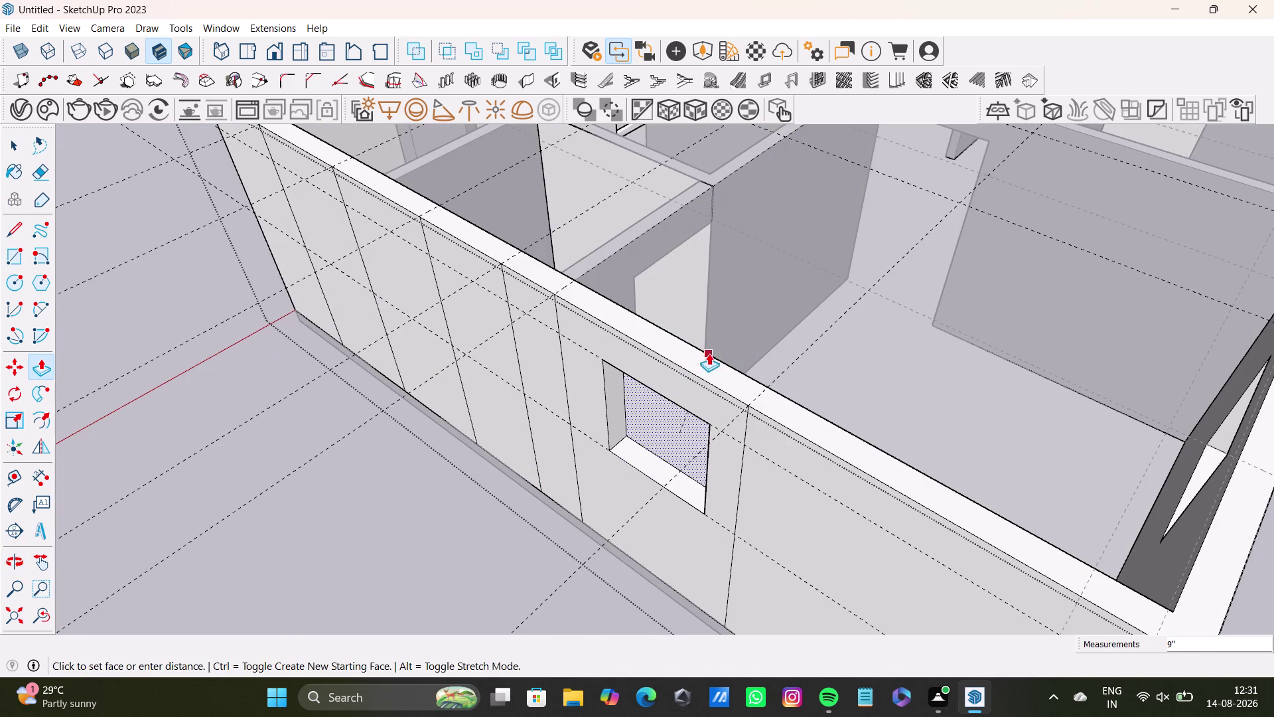
click(715, 352)
middle_drag(539, 477, 790, 415)
scroll(down, 3)
middle_drag(633, 392, 588, 677)
middle_drag(611, 599, 638, 374)
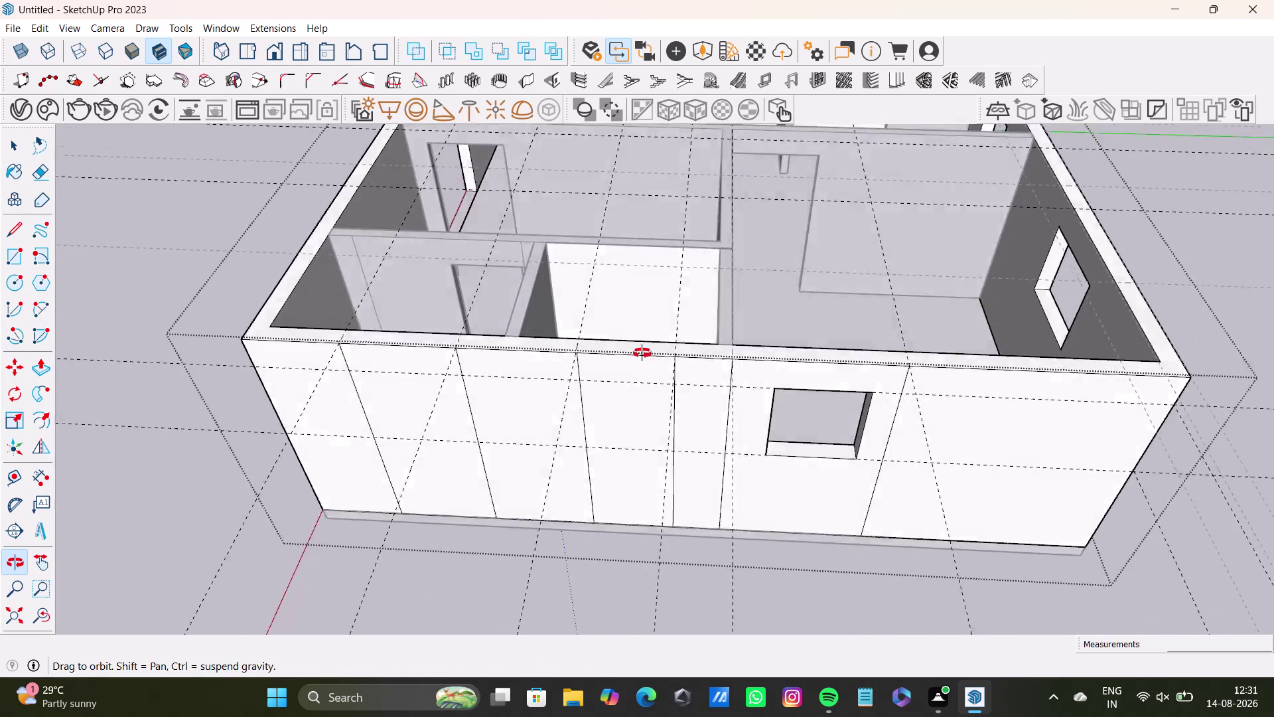
middle_drag(638, 374, 643, 346)
middle_drag(529, 383, 658, 589)
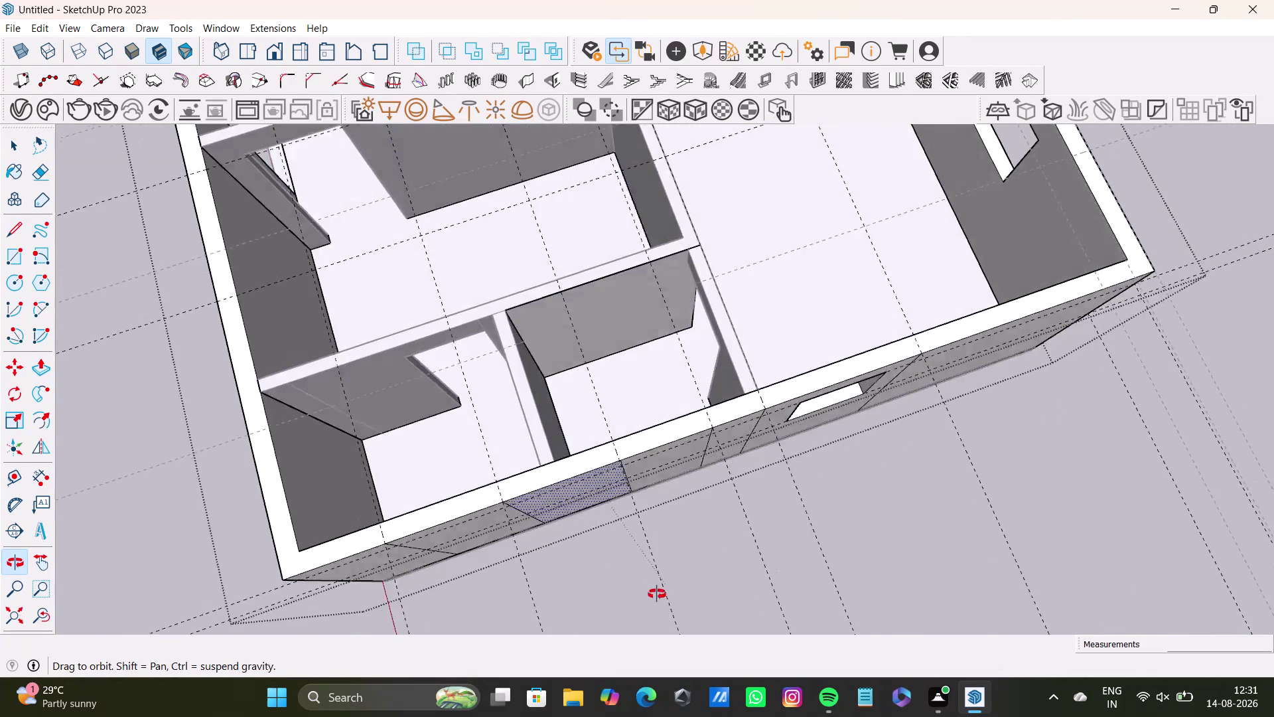
middle_drag(657, 588, 353, 547)
middle_drag(532, 411, 665, 575)
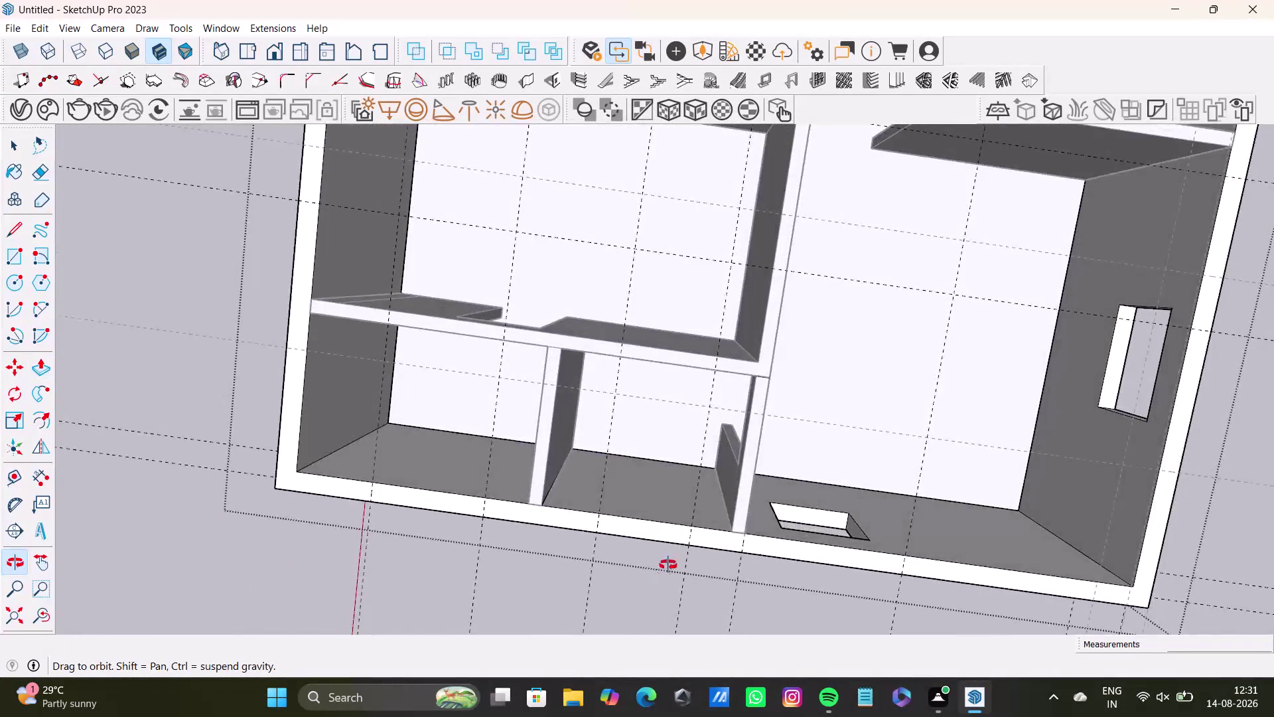
middle_drag(665, 576, 708, 311)
scroll(up, 3)
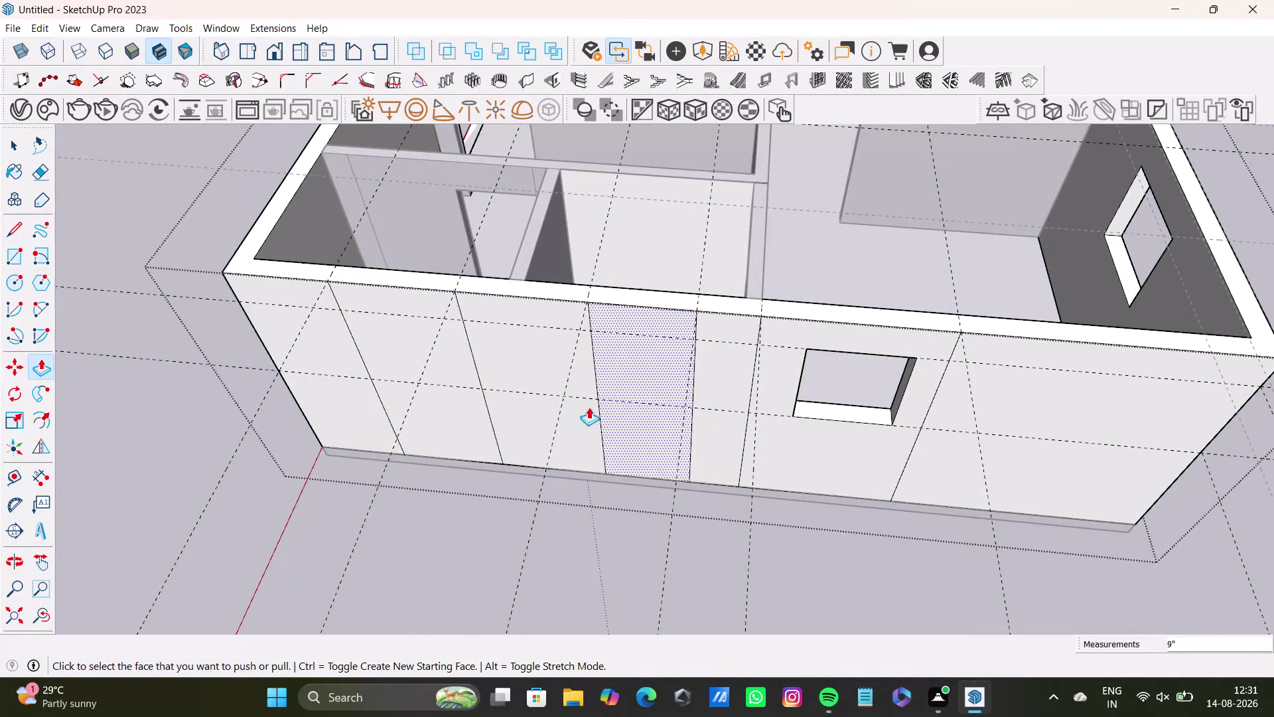
middle_drag(615, 442, 688, 304)
middle_drag(652, 342, 599, 233)
Draw a window outline on the front wall beside the existing window.
drag(14, 263, 24, 261)
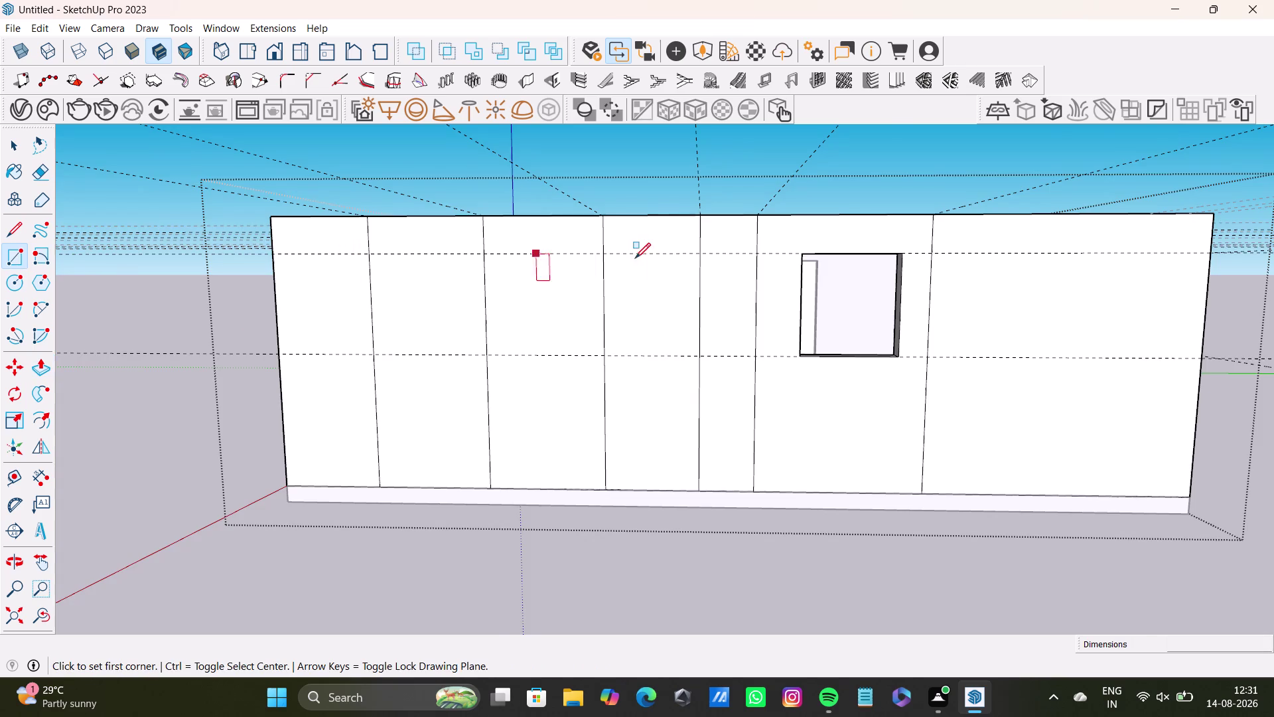
scroll(up, 3)
click(617, 255)
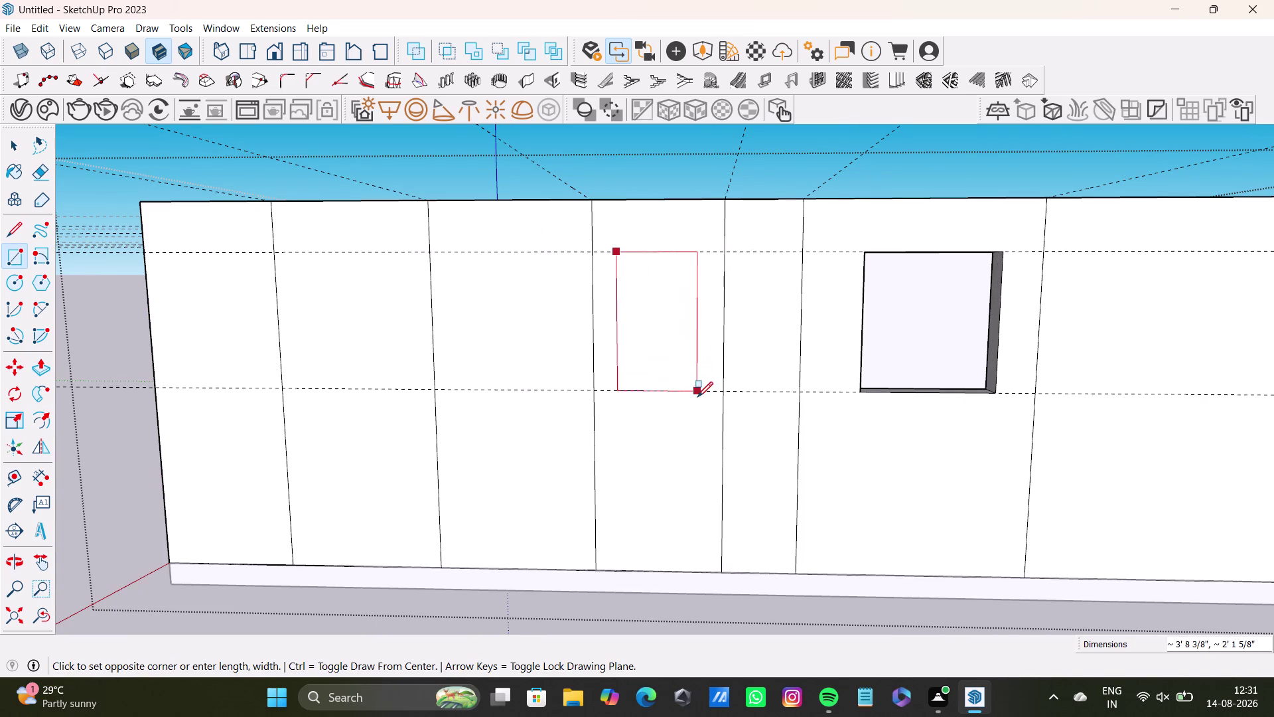
click(700, 392)
key(space)
middle_drag(642, 363, 709, 398)
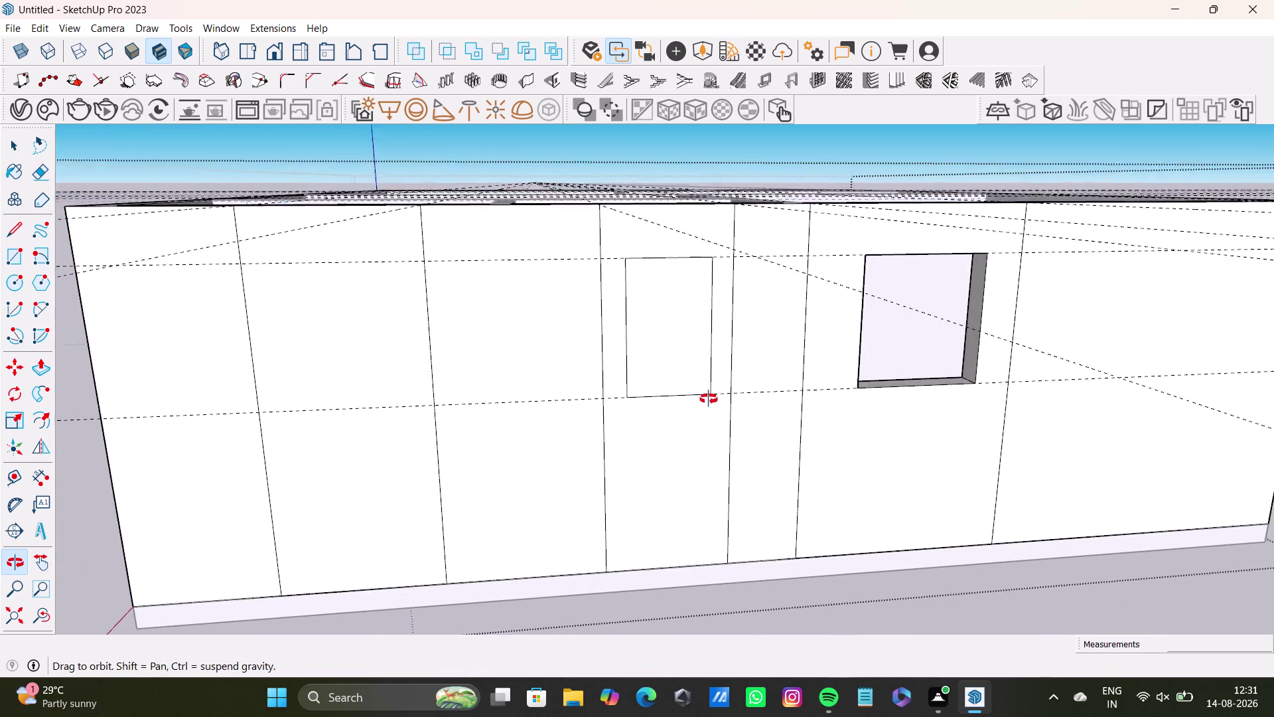
middle_drag(709, 399, 793, 364)
middle_drag(347, 294, 366, 272)
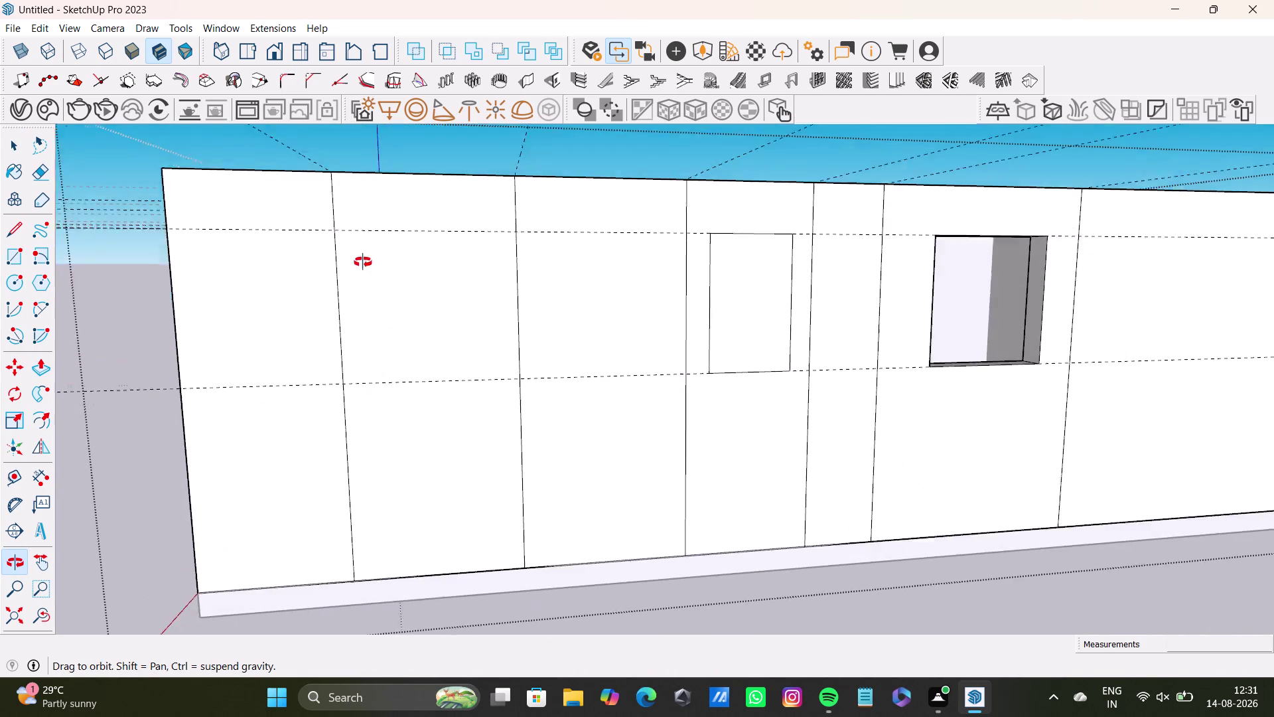
middle_drag(365, 271, 362, 259)
Draw a second window outline on the front wall's left panel.
drag(14, 257, 29, 254)
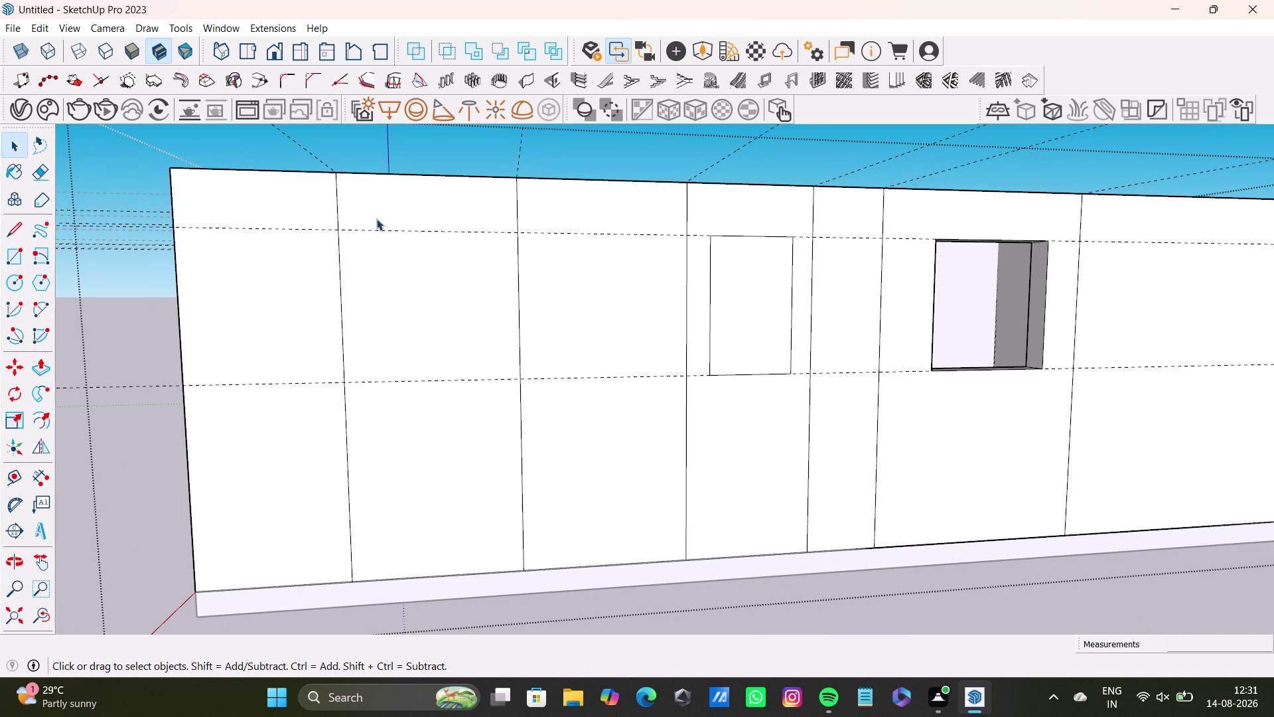
drag(17, 261, 28, 255)
click(12, 255)
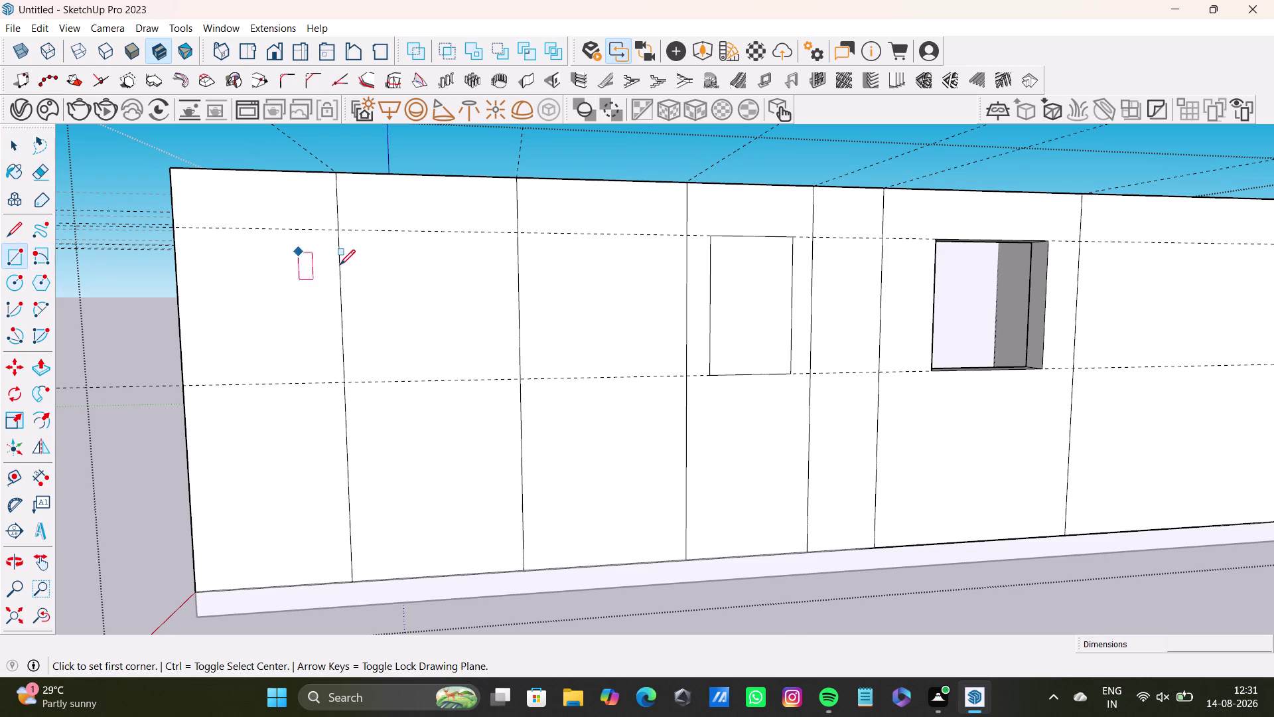
middle_drag(484, 328, 467, 700)
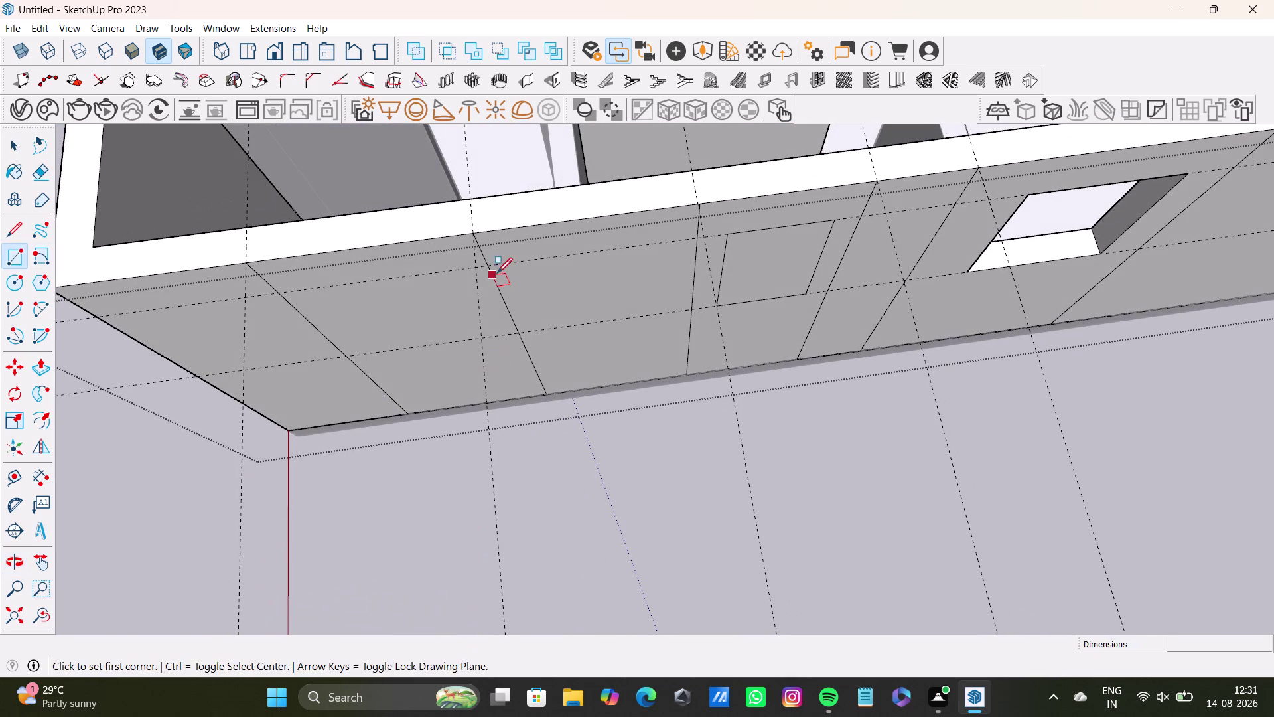
middle_drag(531, 442, 530, 361)
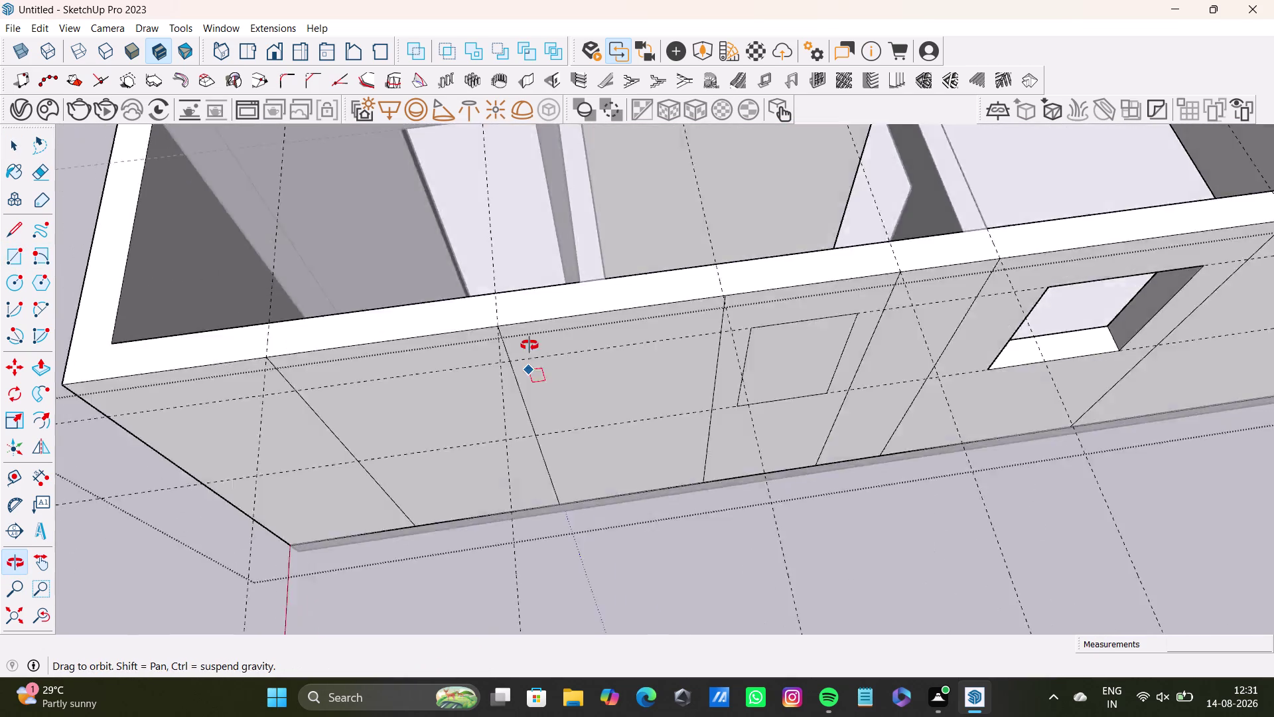
middle_drag(530, 361, 521, 226)
middle_drag(509, 343, 535, 217)
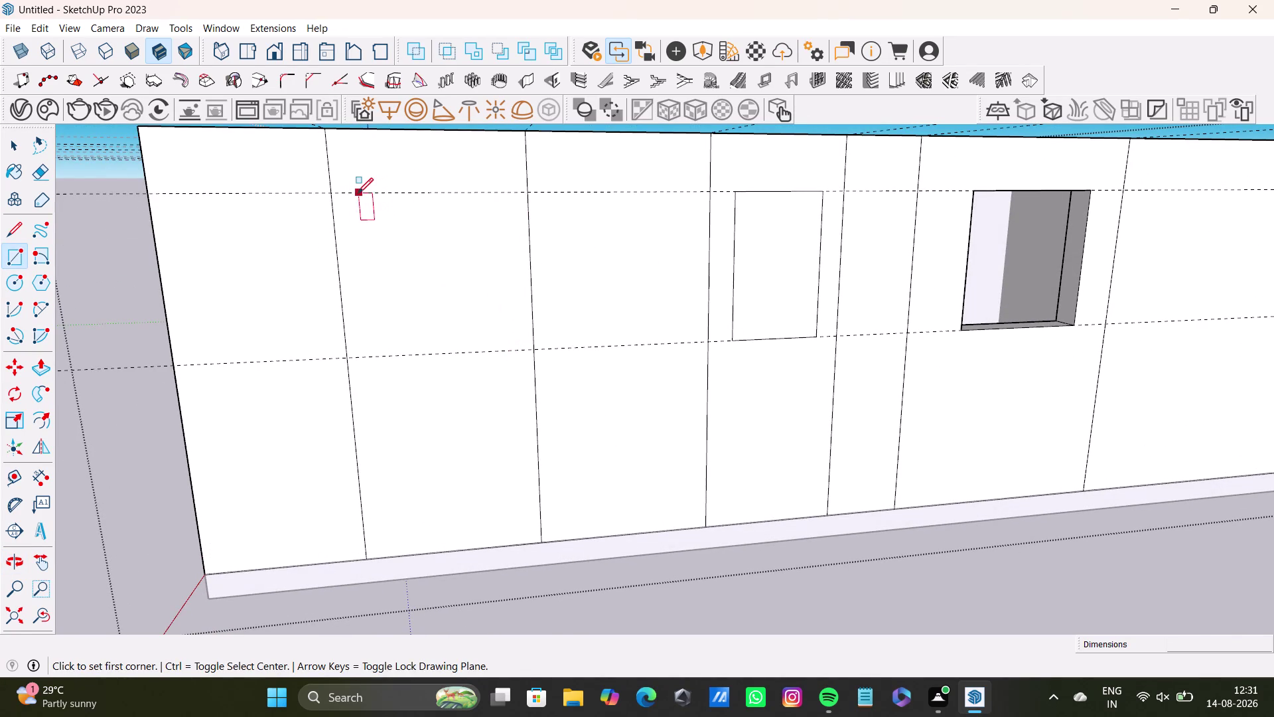
click(358, 193)
drag(503, 351, 509, 352)
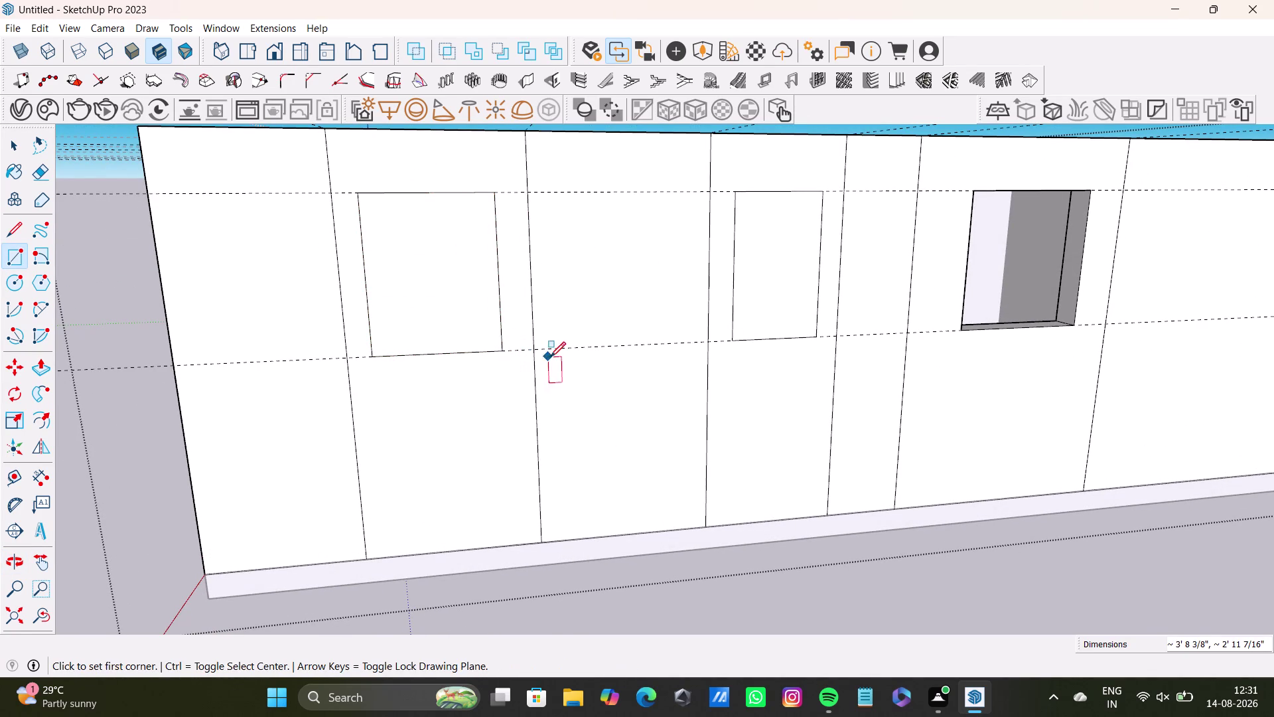
Push the left window outline through the wall with Push/Pull.
key(space)
click(428, 307)
middle_drag(444, 308, 411, 366)
key(p)
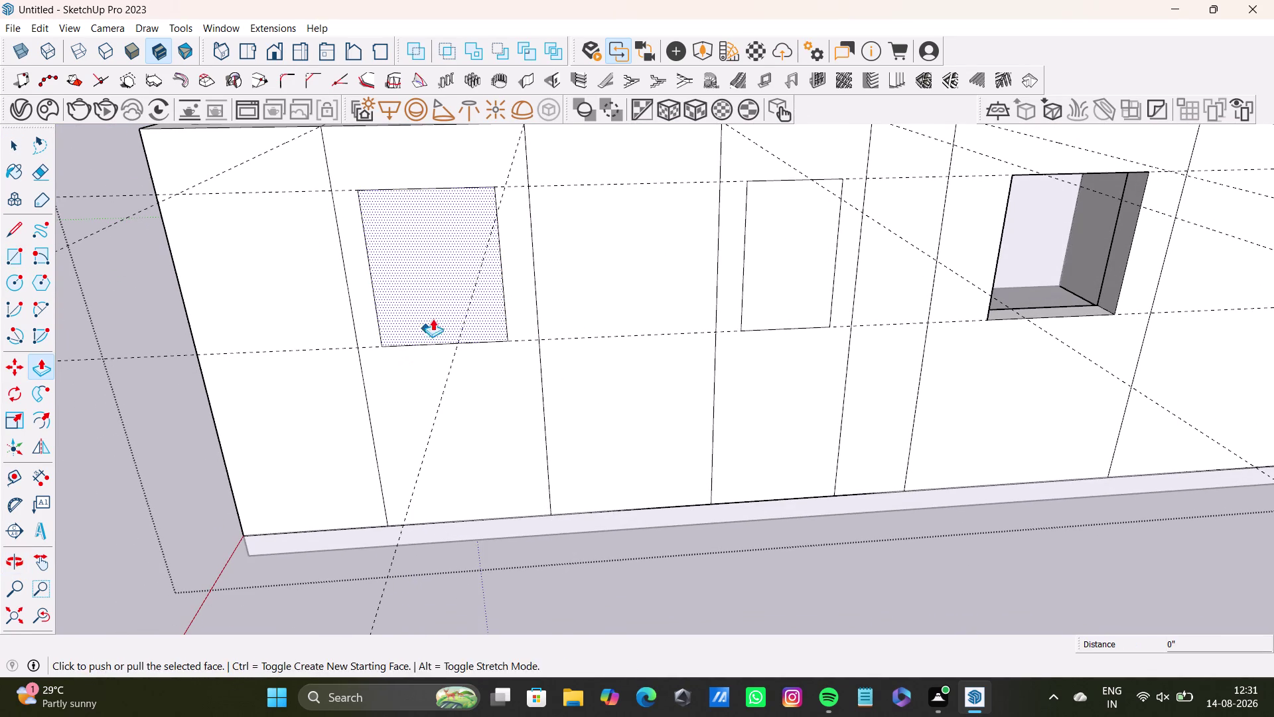
click(433, 289)
middle_drag(439, 294, 307, 371)
middle_drag(475, 284, 407, 422)
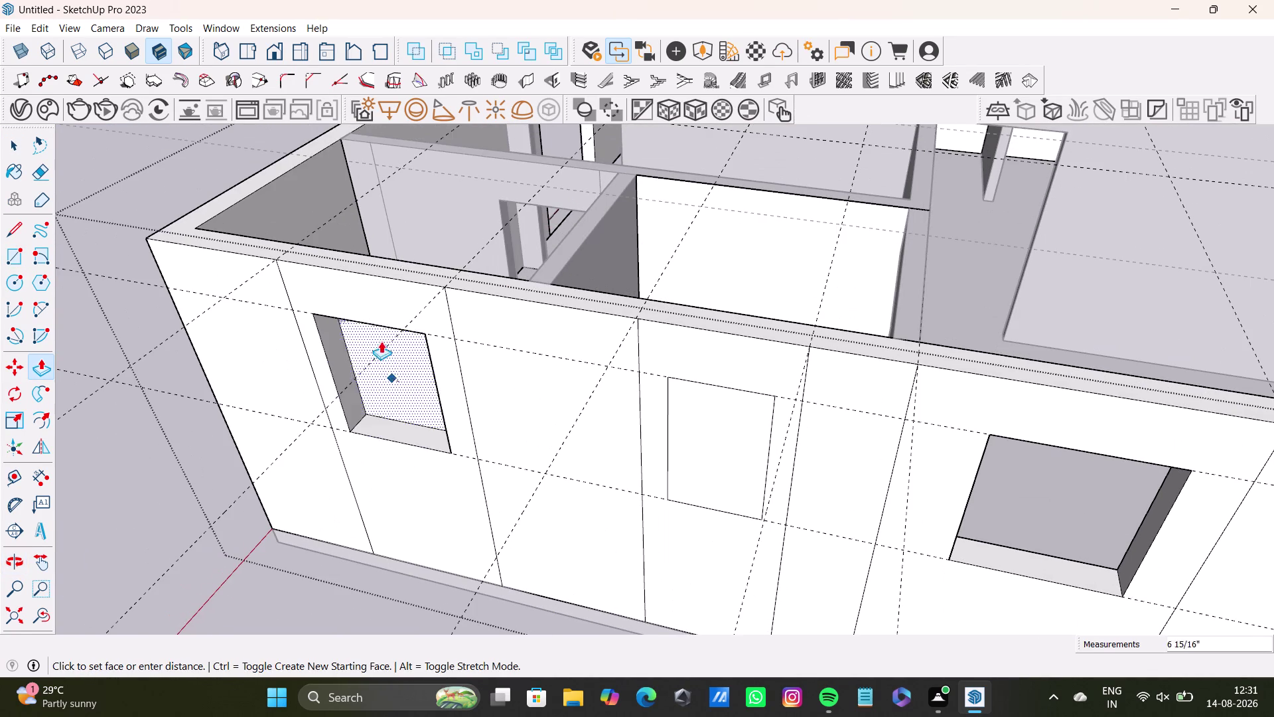
click(420, 264)
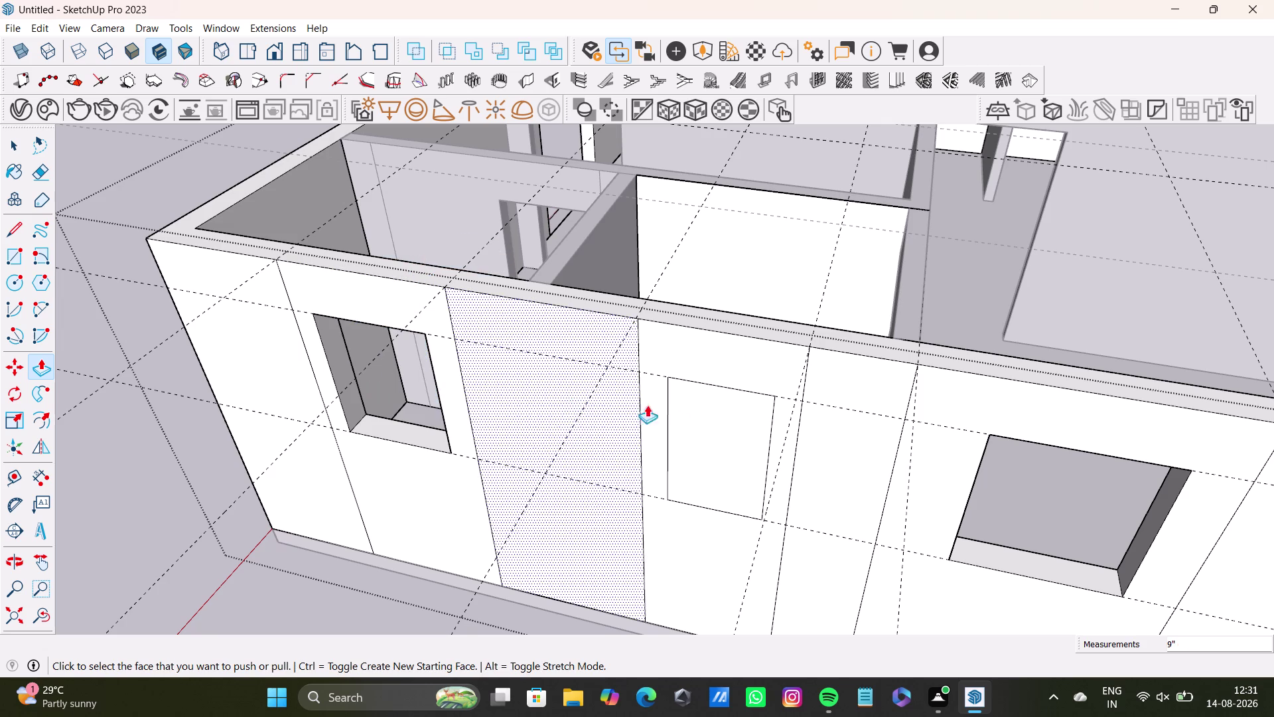
key(space)
Push the middle window outline through the wall and orbit to check both openings.
click(700, 420)
key(p)
click(703, 420)
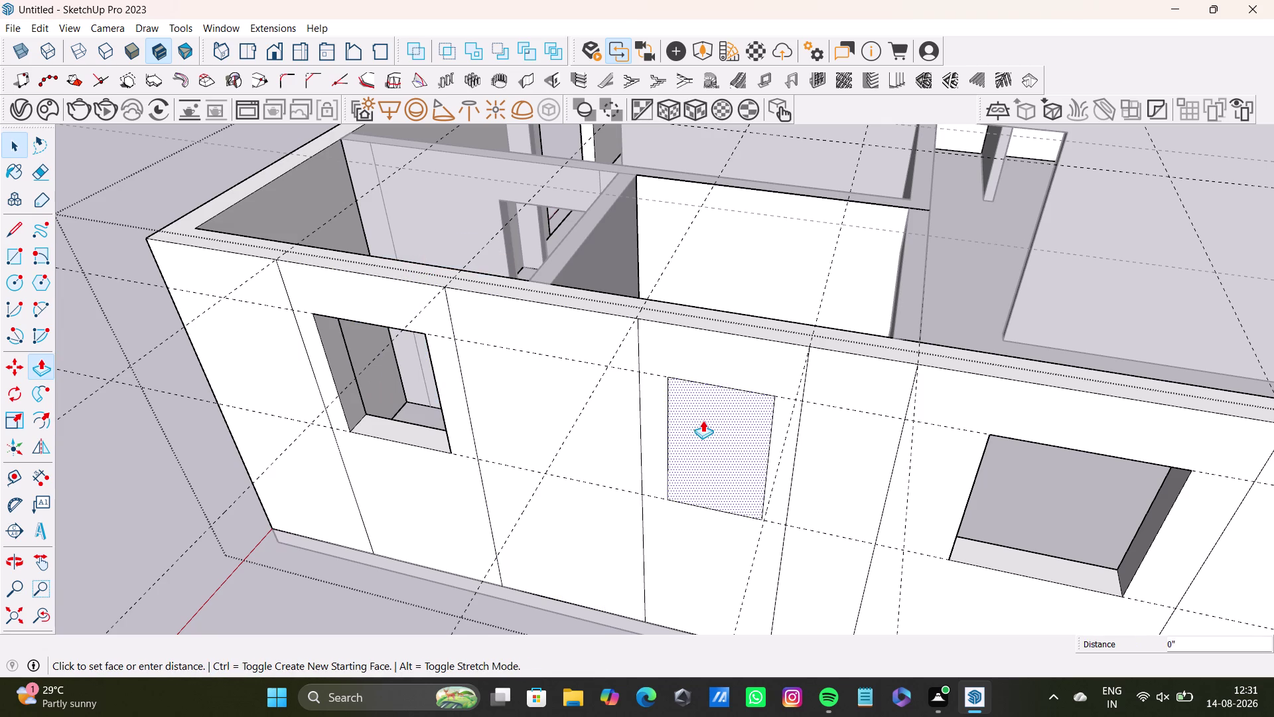
click(783, 317)
middle_drag(652, 508, 738, 338)
scroll(down, 3)
middle_drag(726, 372, 508, 531)
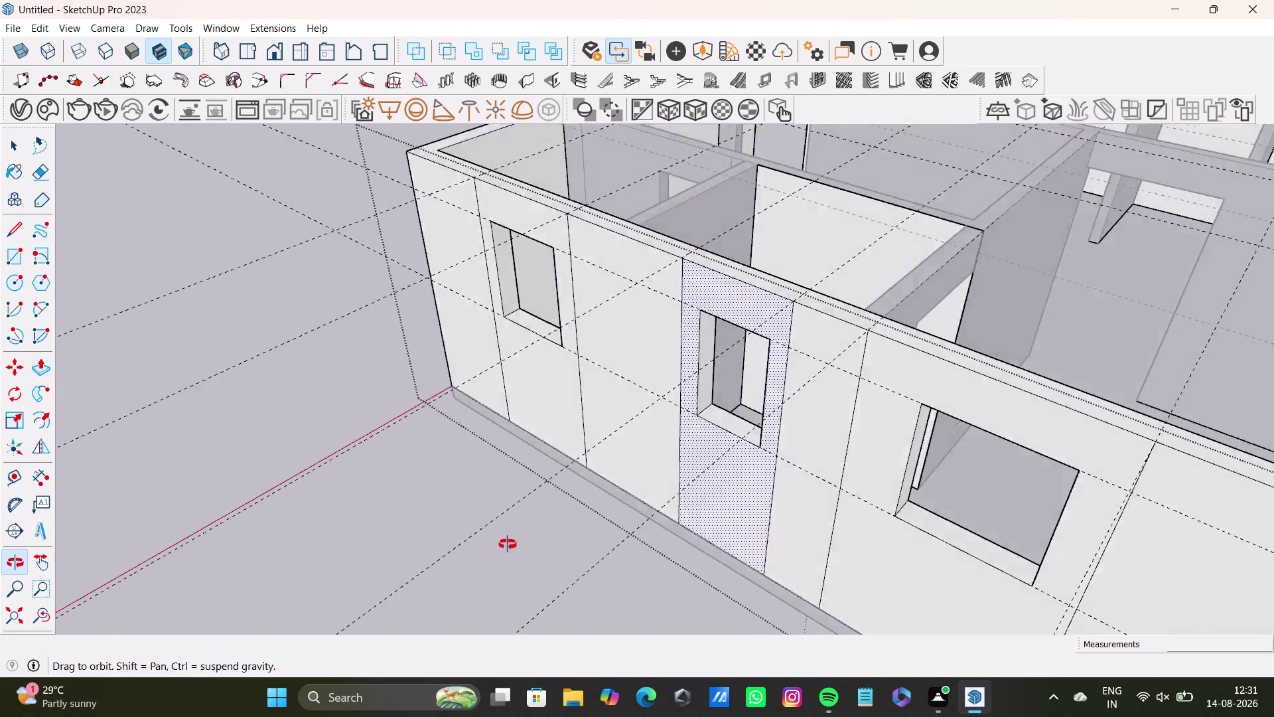
Push the leftover jamb strip out of the new window opening.
middle_drag(507, 531, 794, 634)
middle_drag(602, 410, 751, 321)
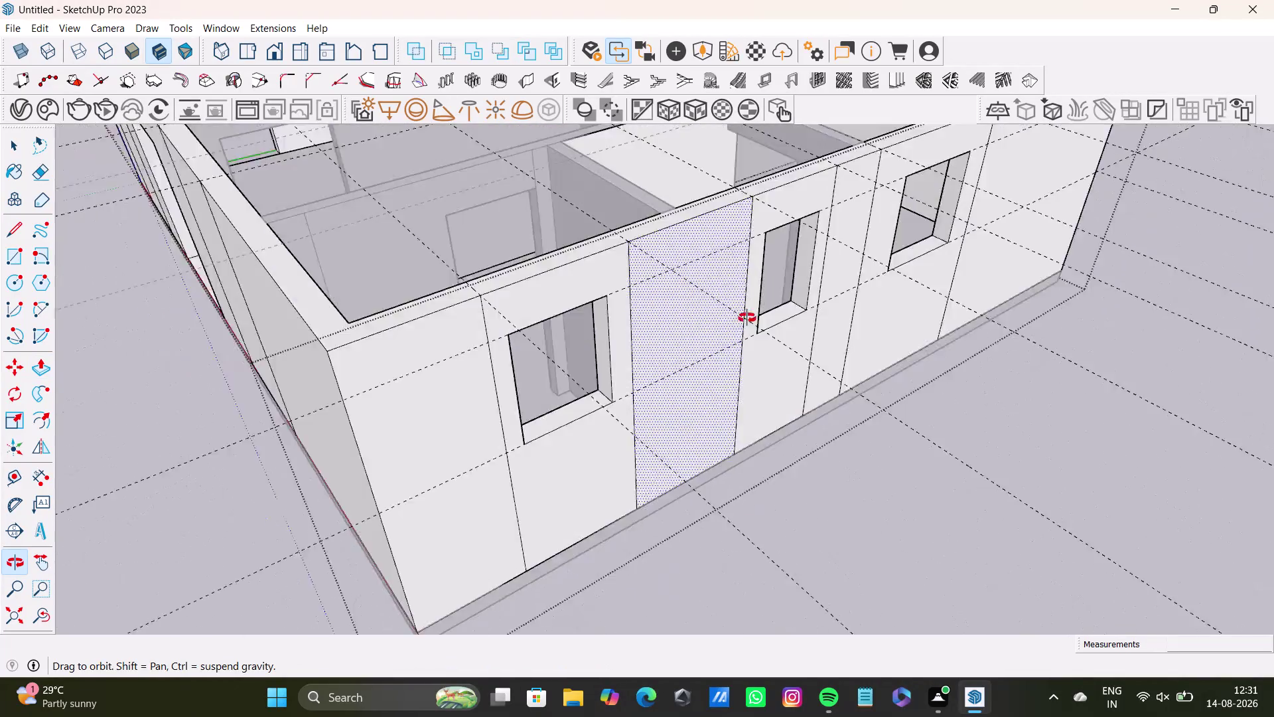
middle_drag(751, 321, 573, 284)
scroll(up, 3)
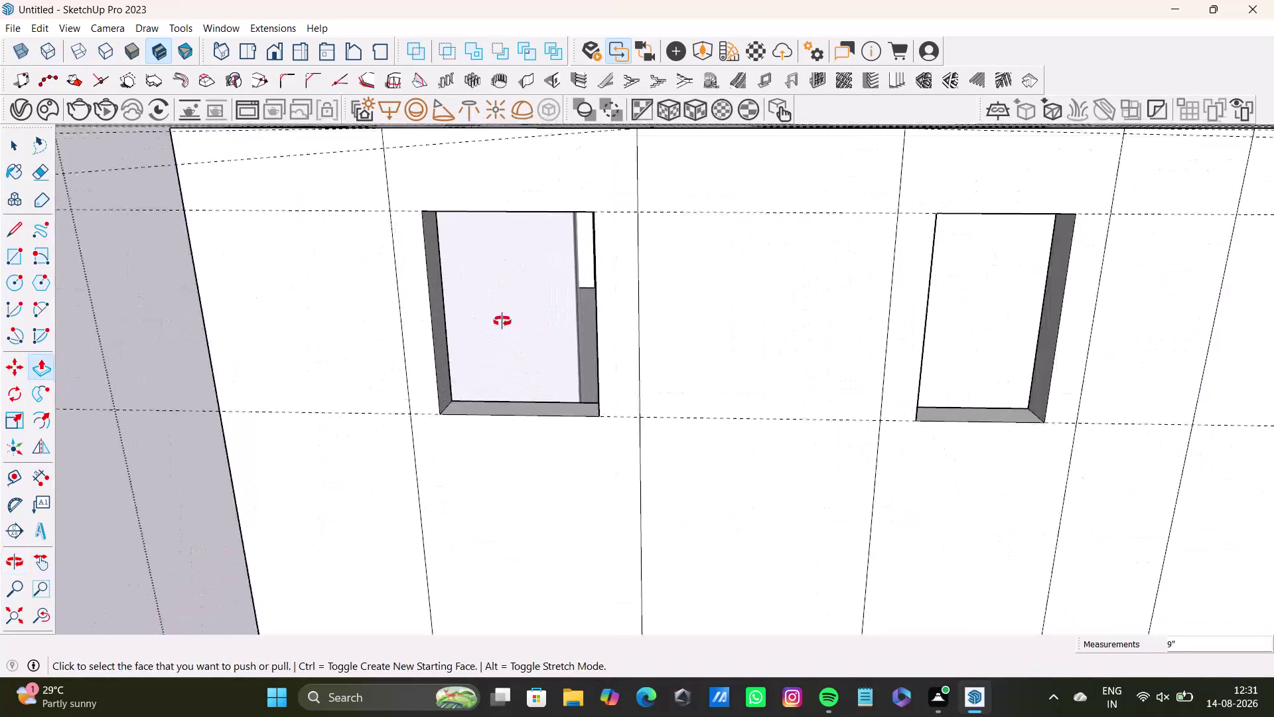
middle_drag(502, 321, 403, 291)
key(space)
click(471, 292)
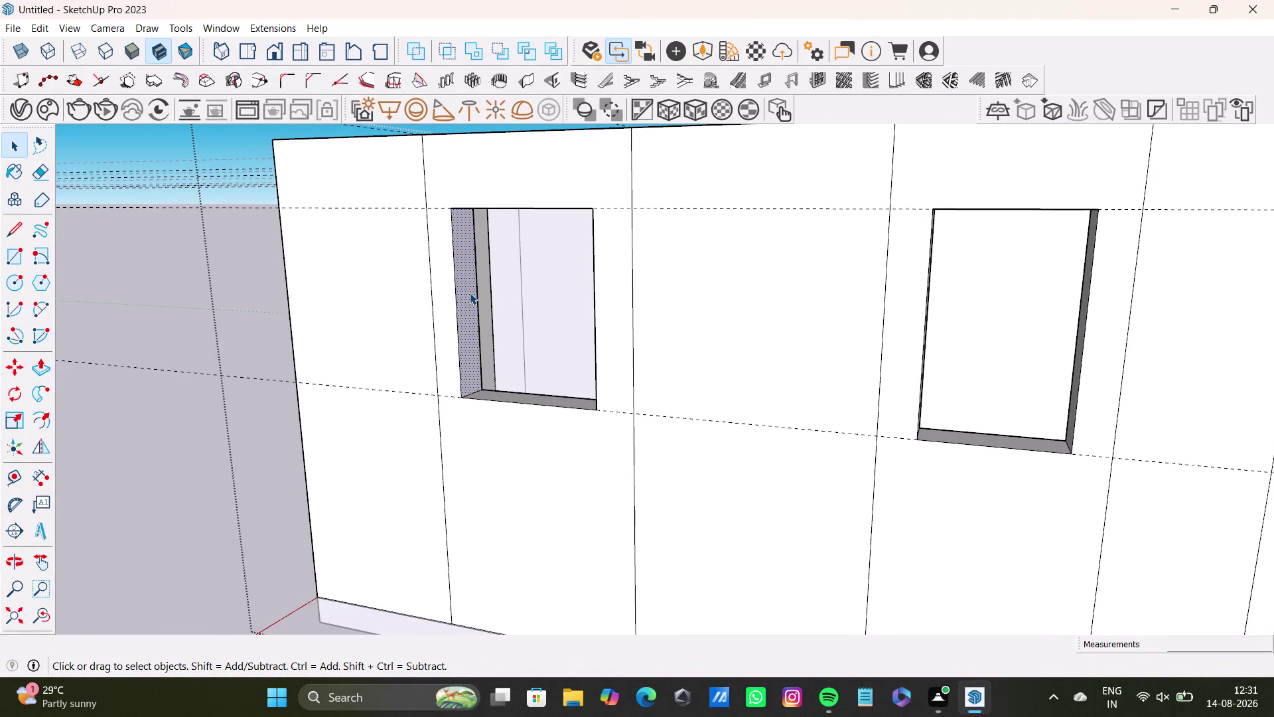
click(469, 293)
key(p)
drag(472, 307, 485, 311)
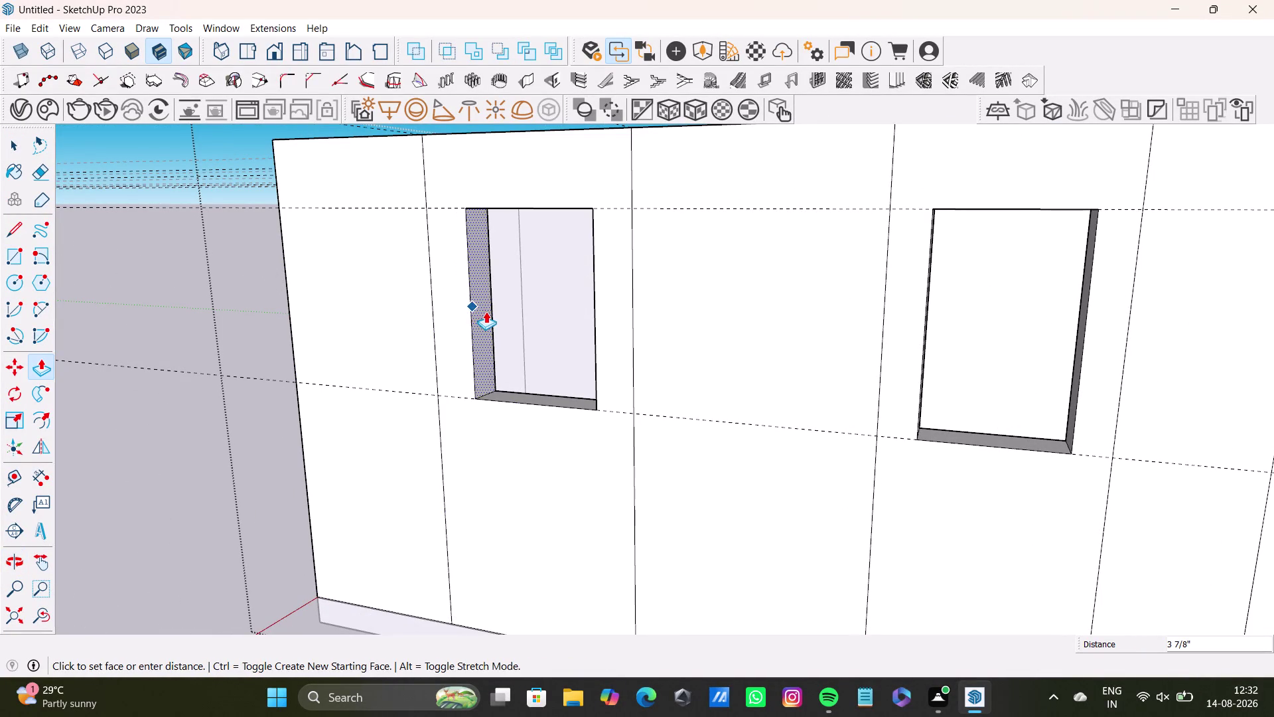
drag(485, 311, 480, 308)
middle_drag(486, 374, 542, 412)
Pull the left window's bottom face upward to raise its sill.
key(space)
click(576, 421)
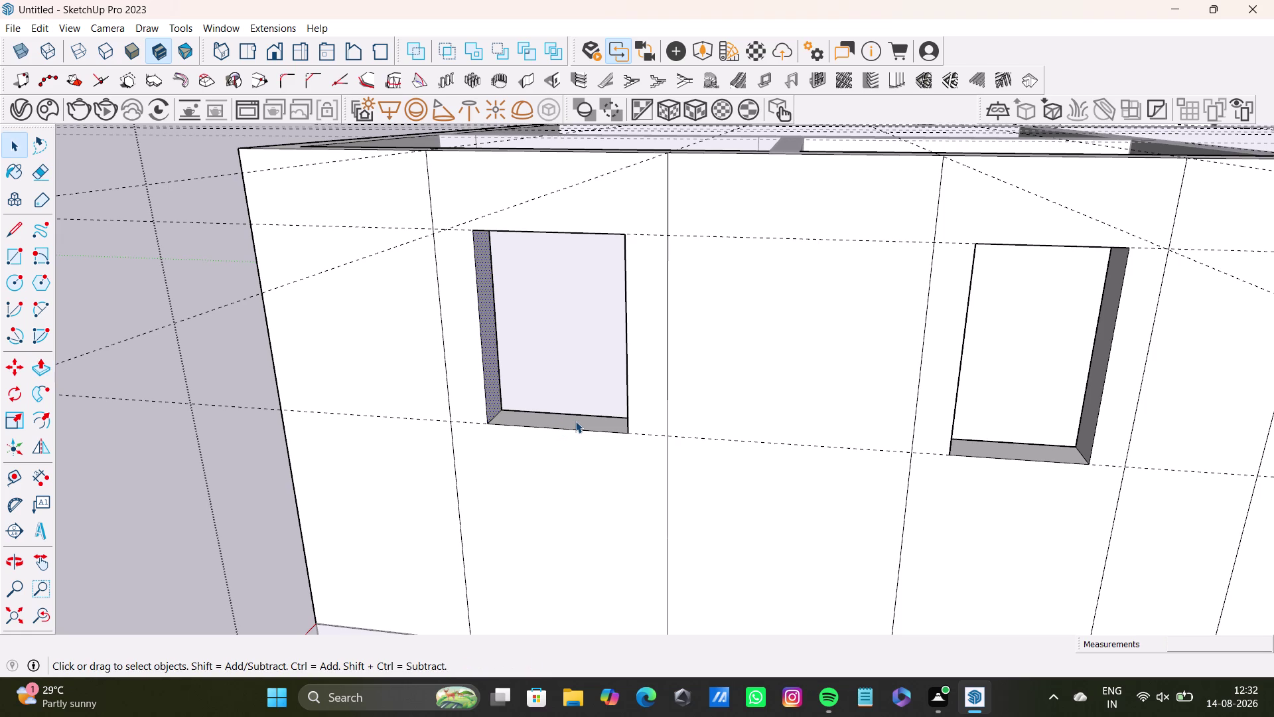
key(p)
click(576, 422)
key(space)
click(572, 386)
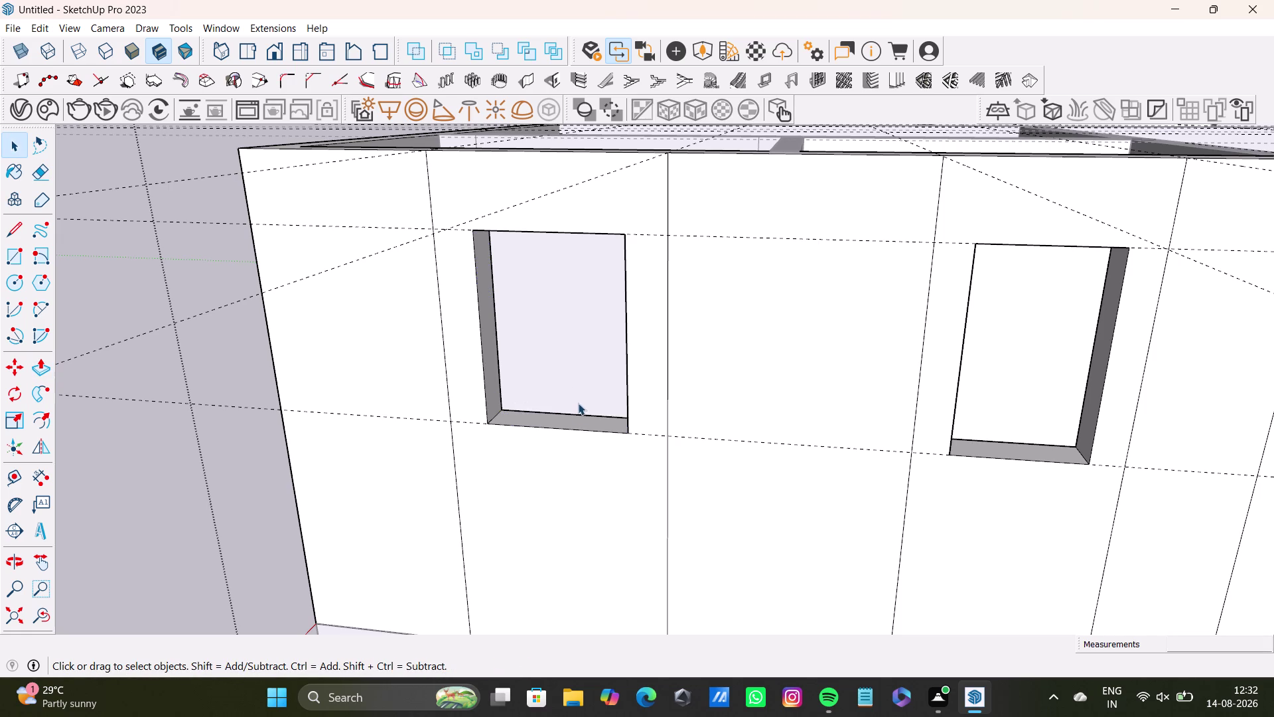
click(586, 422)
key(p)
click(586, 422)
click(577, 359)
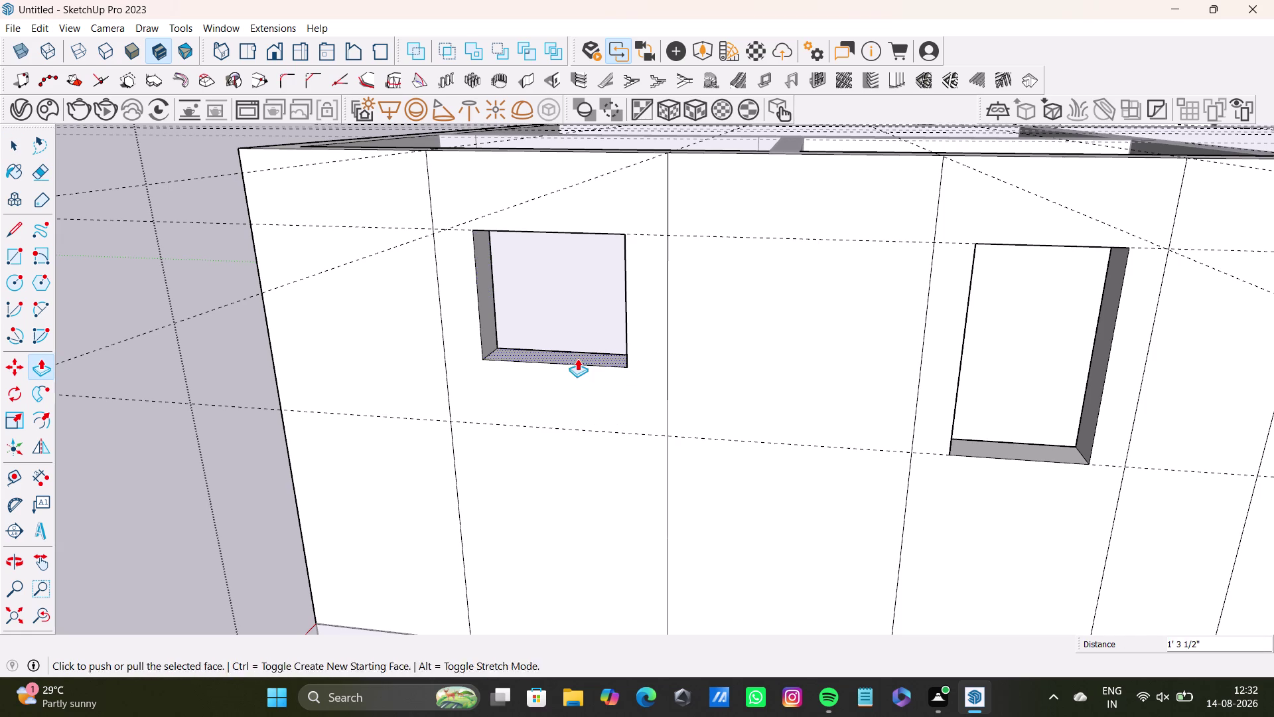
key(space)
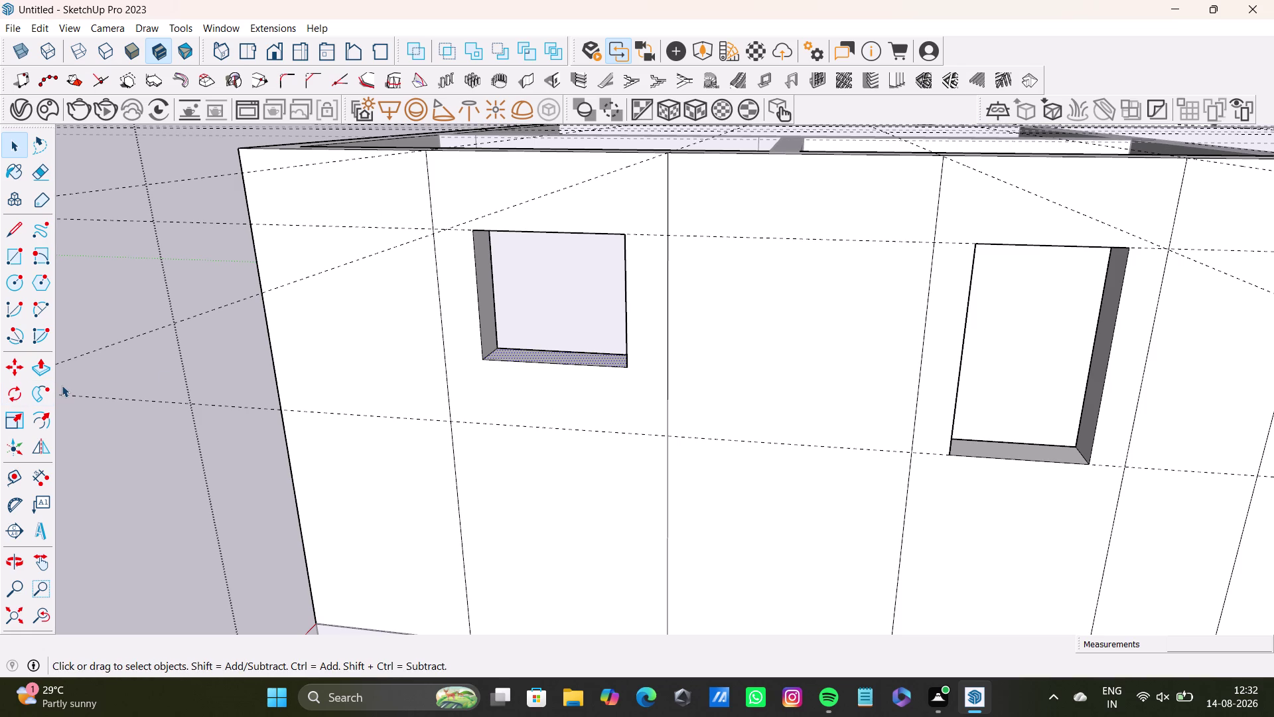
Raise the middle window's sill by pulling its bottom face upward.
scroll(down, 3)
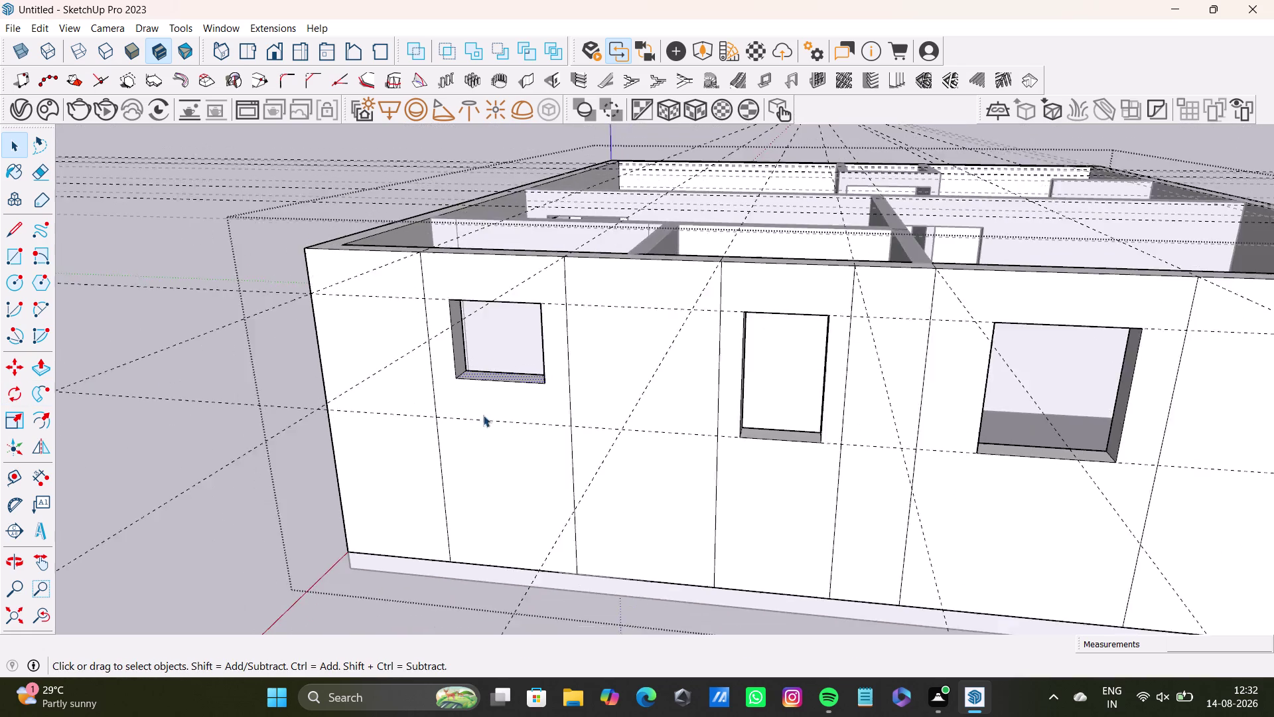
scroll(down, 3)
middle_drag(509, 387, 359, 407)
scroll(up, 3)
middle_drag(593, 451, 629, 395)
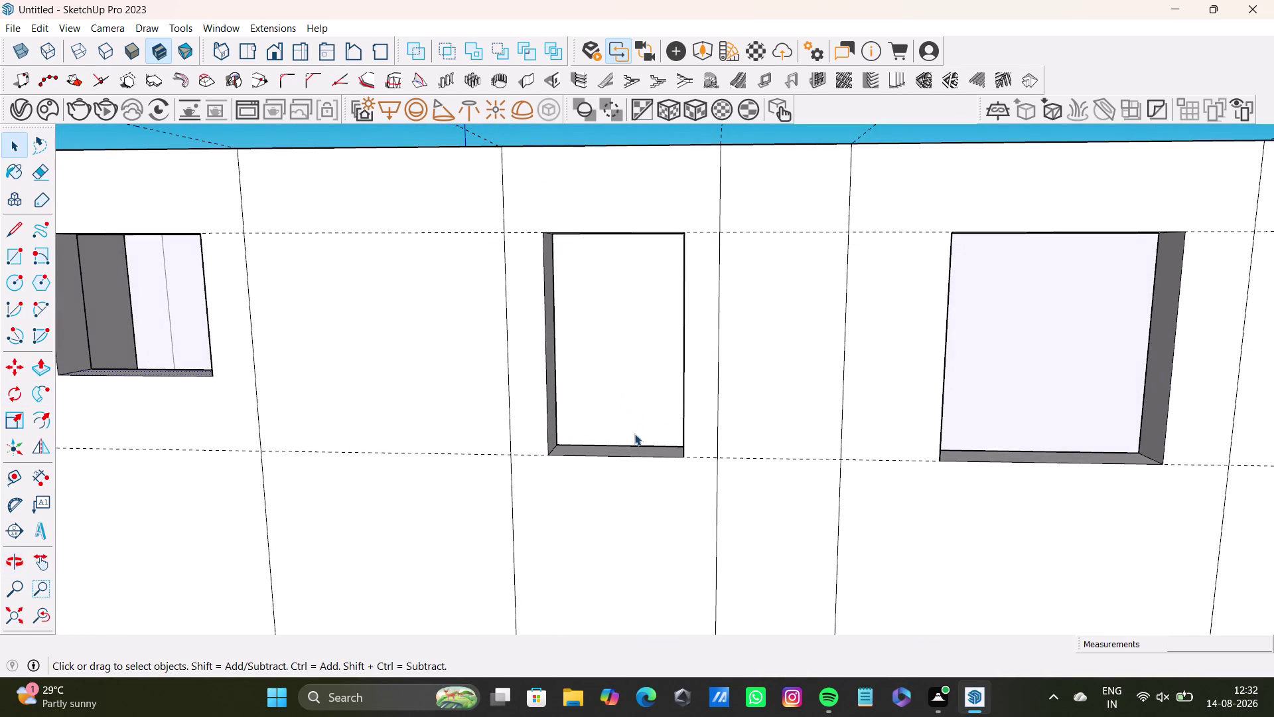
middle_drag(633, 481, 637, 518)
click(644, 449)
key(p)
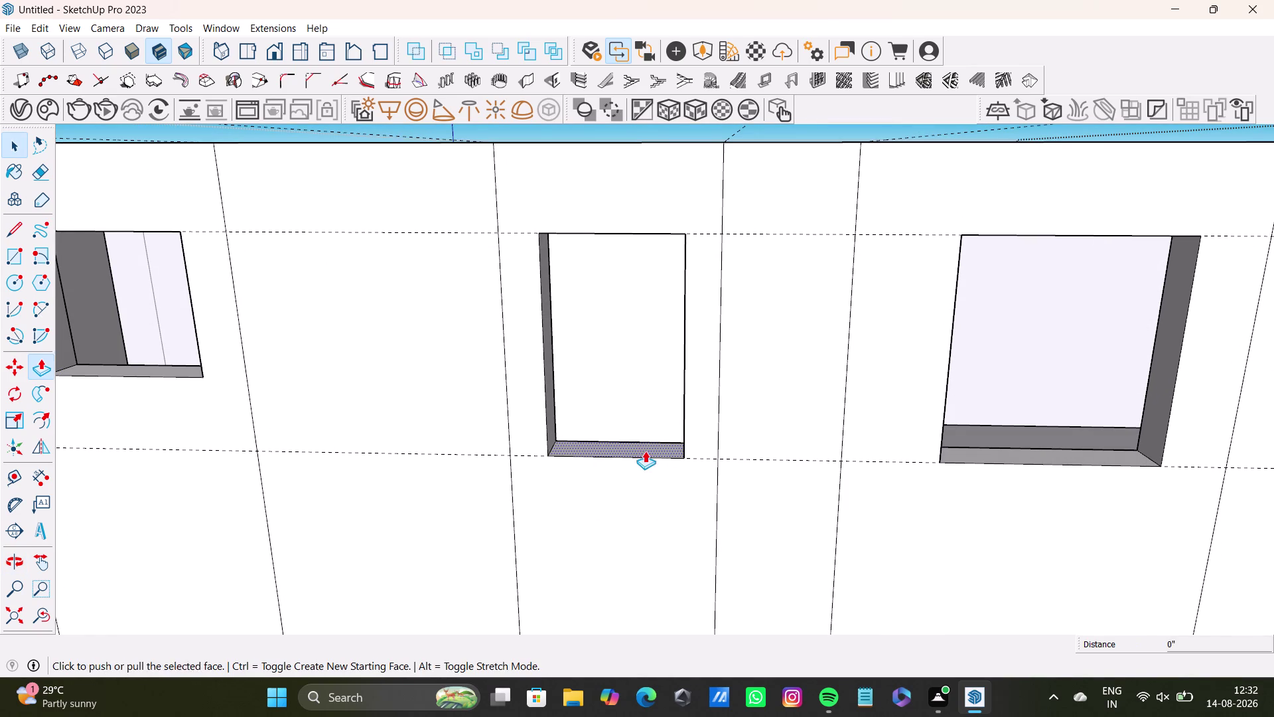
click(645, 451)
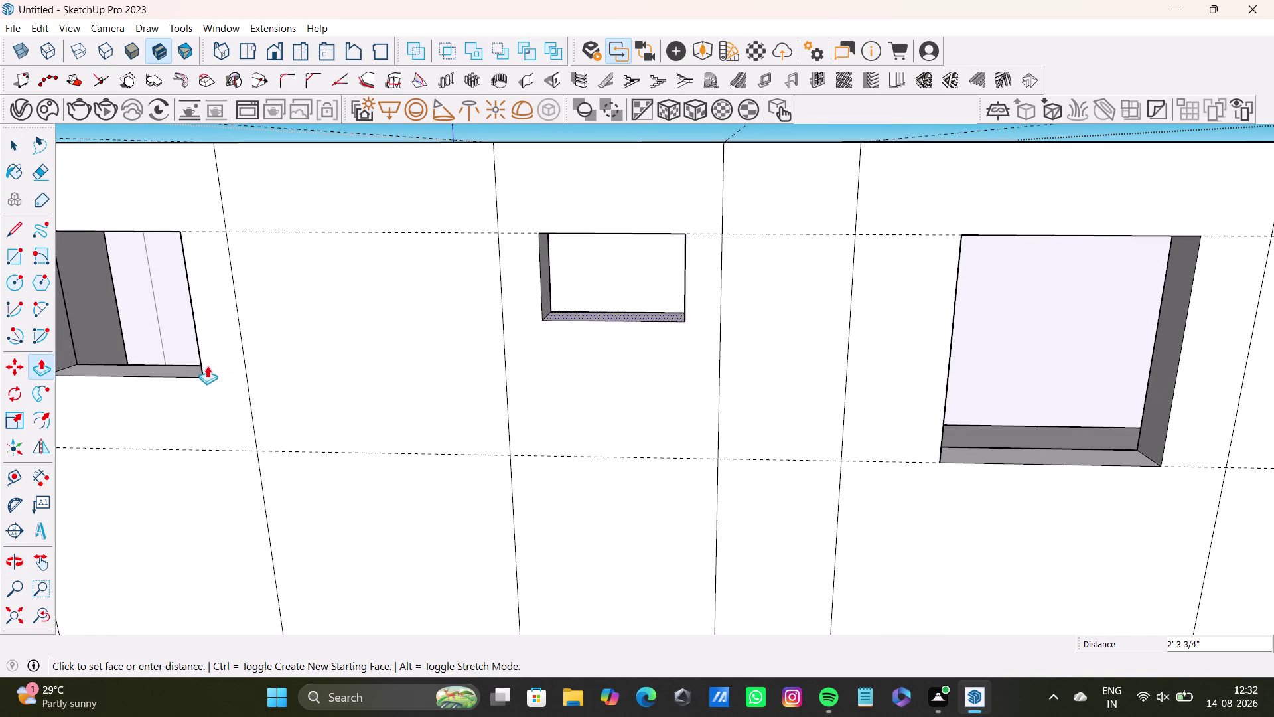
click(206, 372)
key(space)
middle_drag(775, 434, 682, 481)
scroll(down, 3)
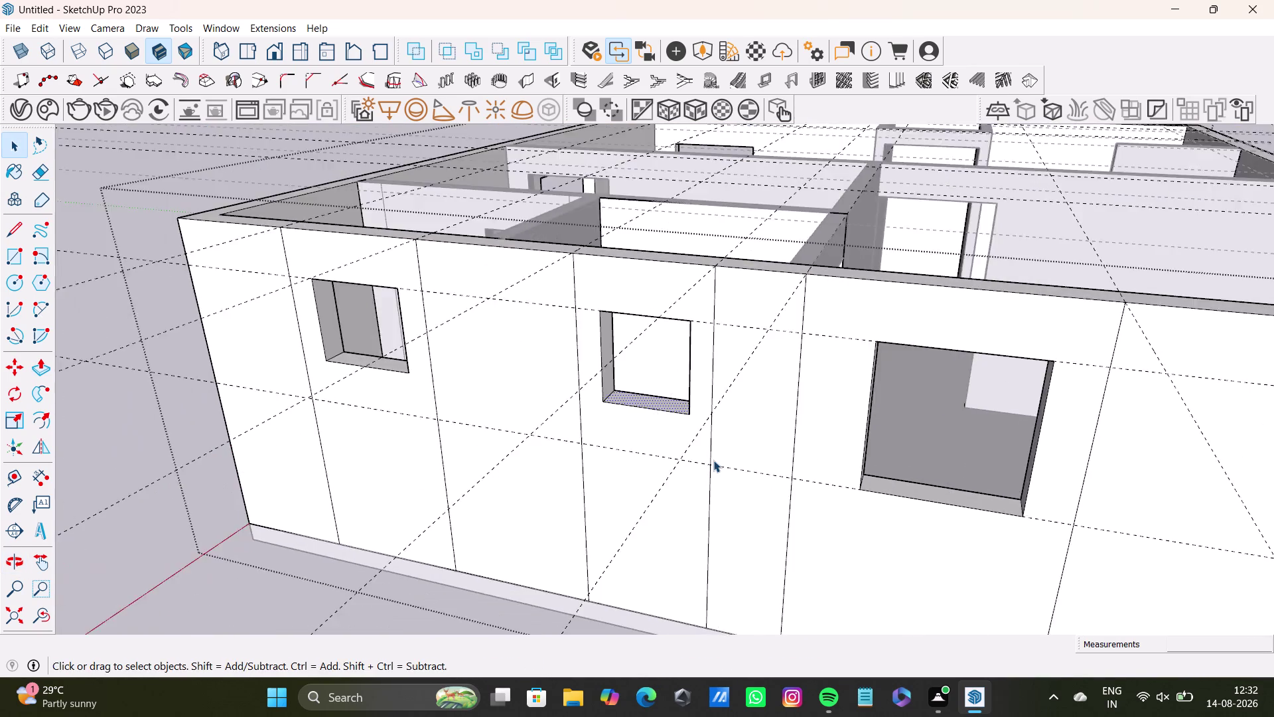
scroll(down, 3)
middle_drag(731, 456, 589, 540)
middle_drag(588, 515, 1019, 496)
middle_drag(745, 557, 757, 685)
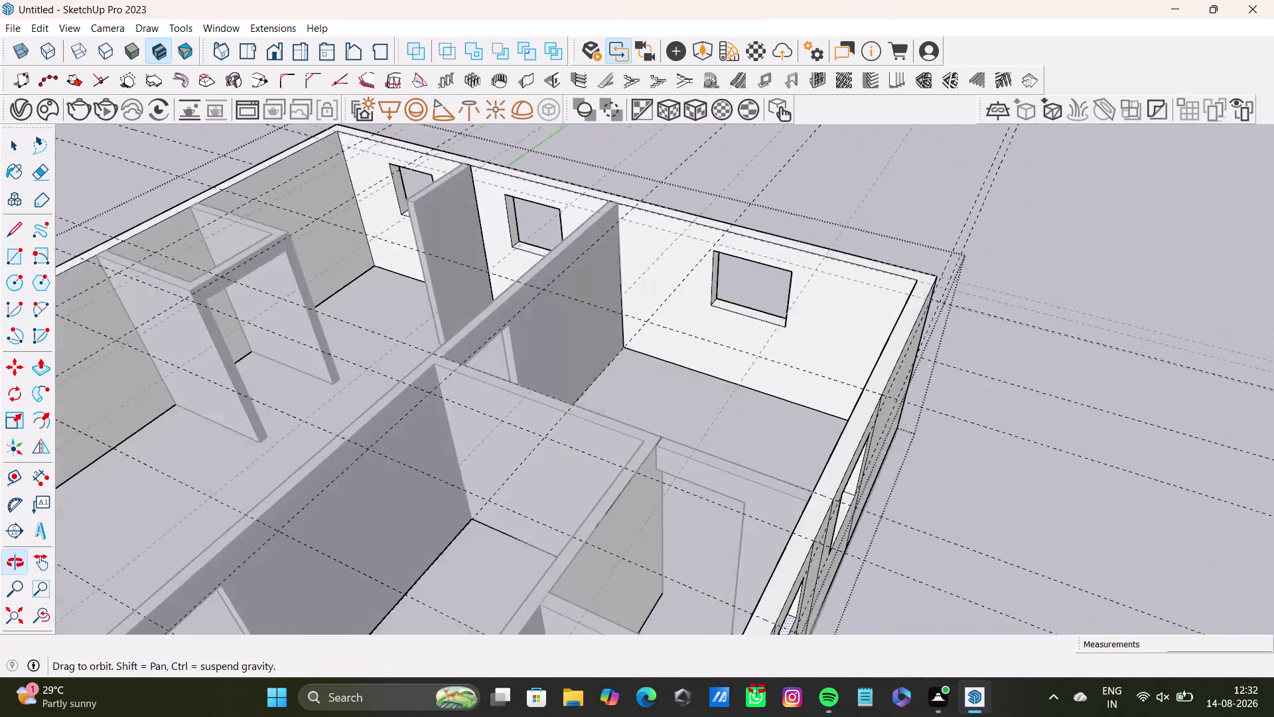
middle_drag(757, 684, 757, 689)
scroll(down, 3)
middle_drag(590, 534, 775, 356)
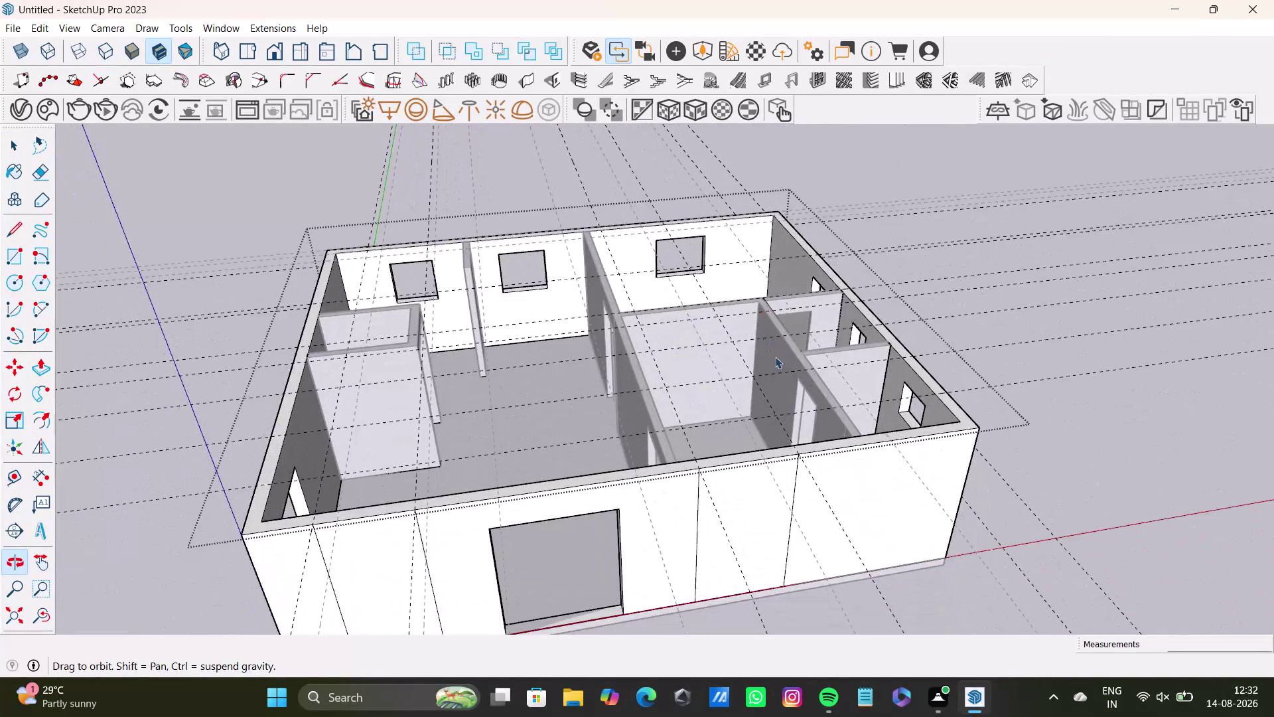
middle_drag(806, 425, 719, 285)
scroll(up, 3)
middle_drag(653, 382, 663, 452)
middle_drag(665, 442, 668, 402)
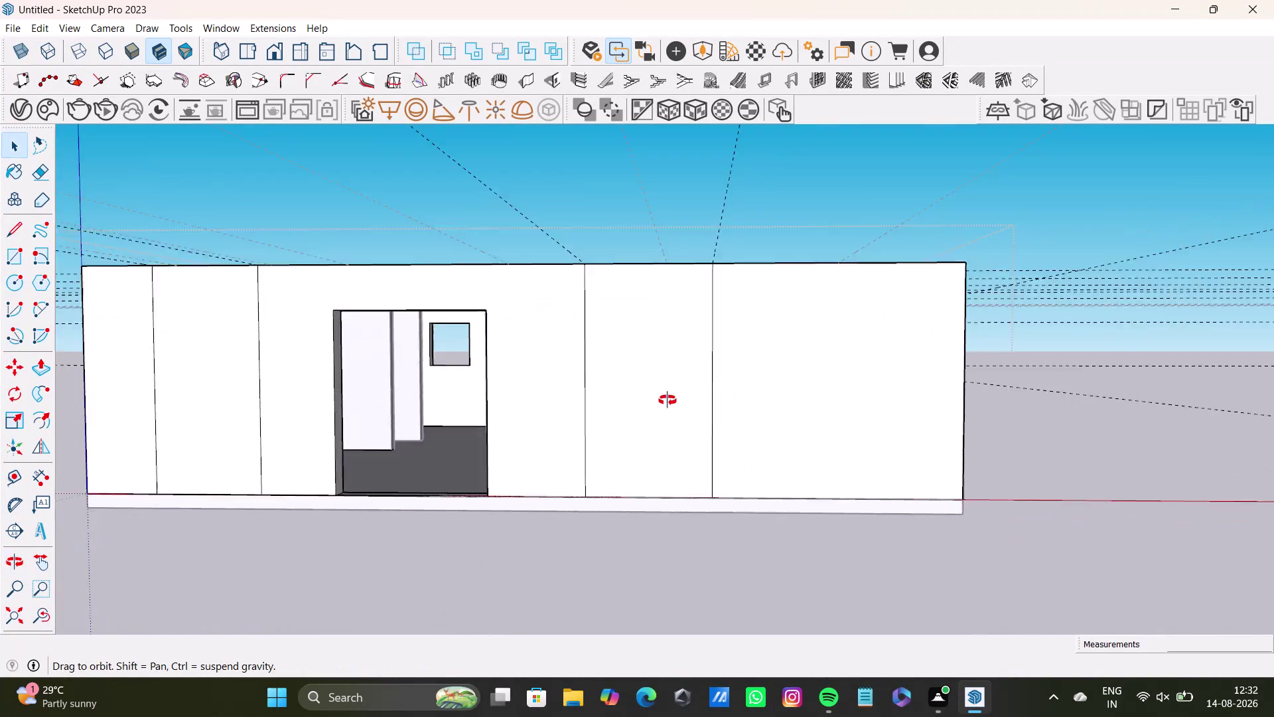
middle_drag(667, 403, 650, 394)
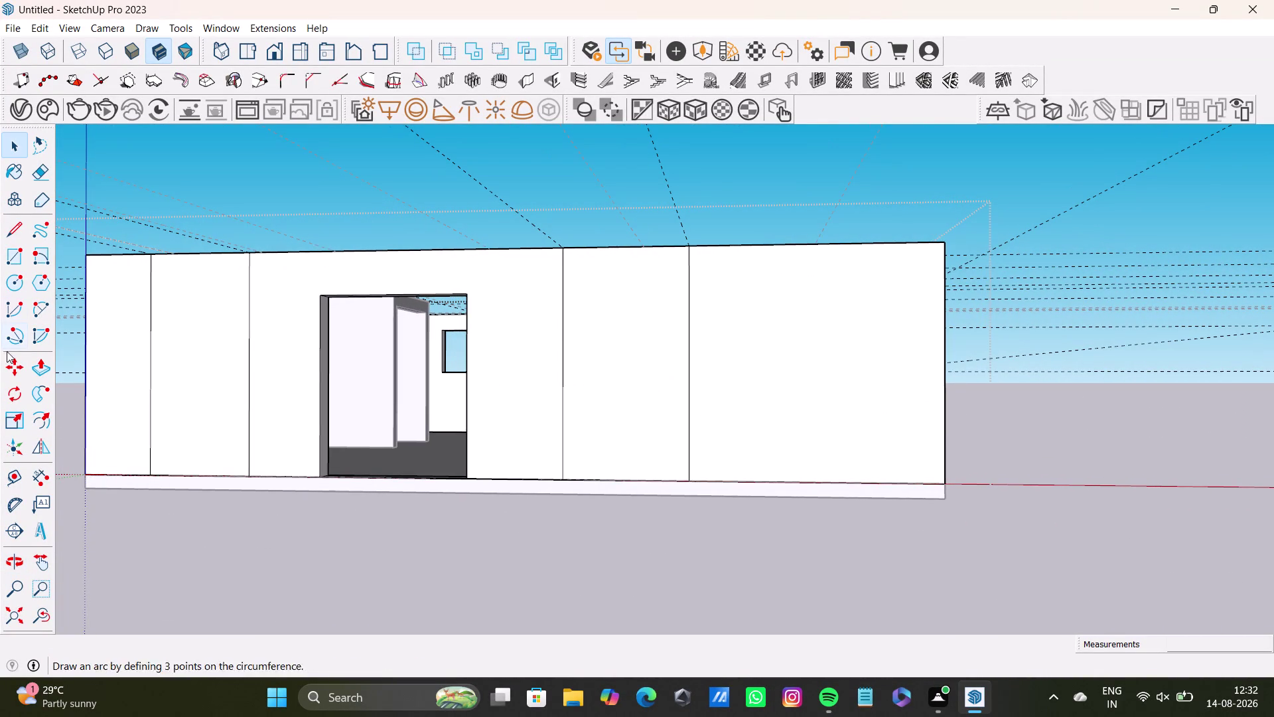
click(10, 471)
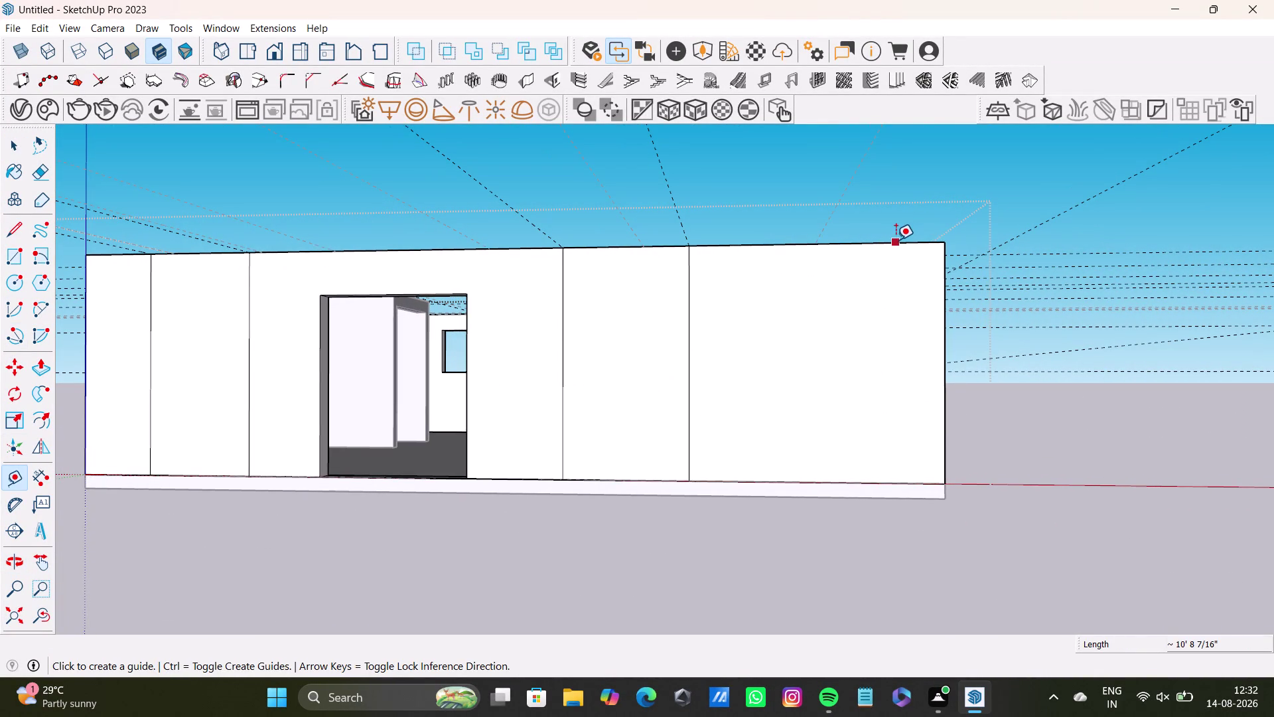
Place a horizontal guide just below the doorway wall's top edge.
click(896, 239)
middle_drag(886, 289, 848, 366)
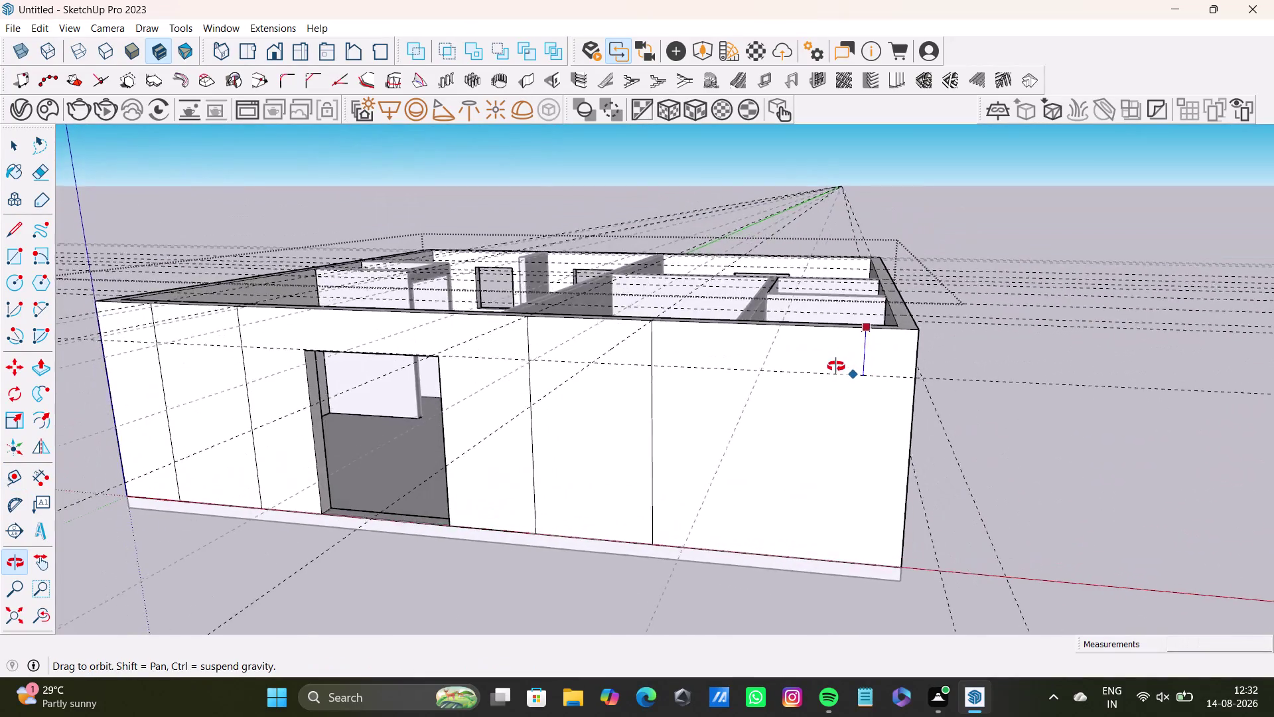
middle_drag(847, 365, 852, 348)
scroll(up, 3)
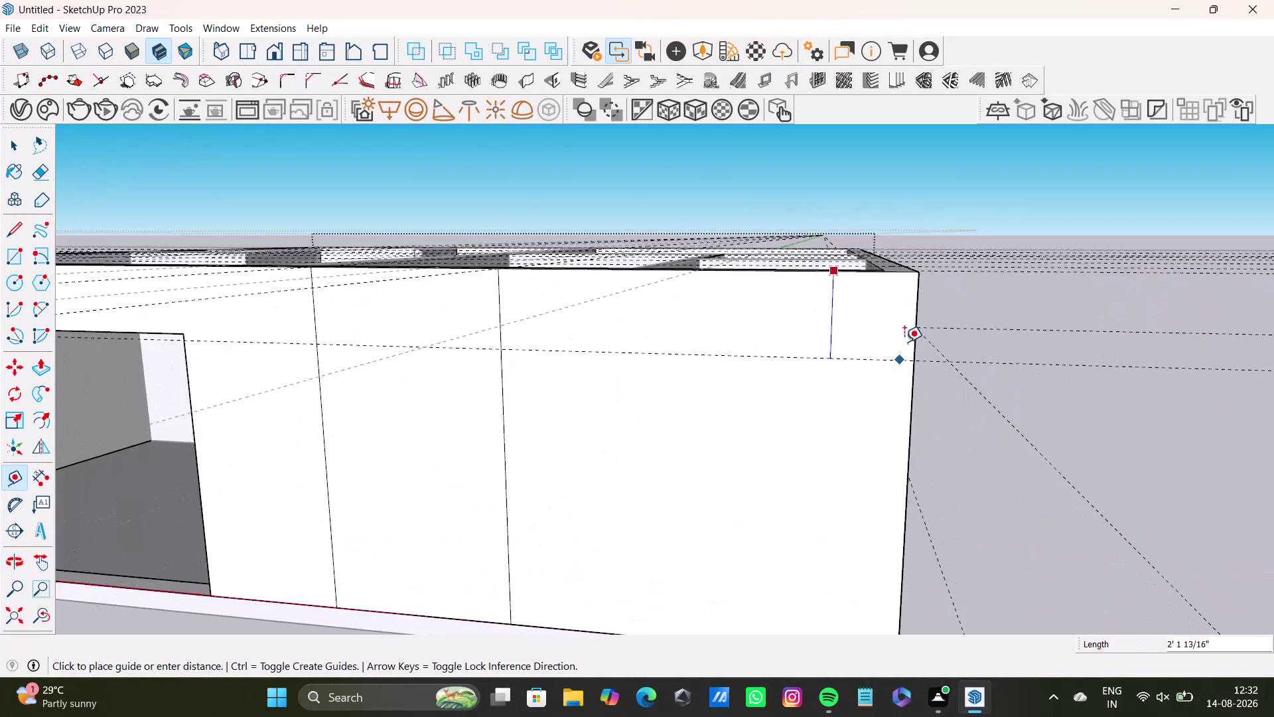
middle_drag(907, 337, 957, 243)
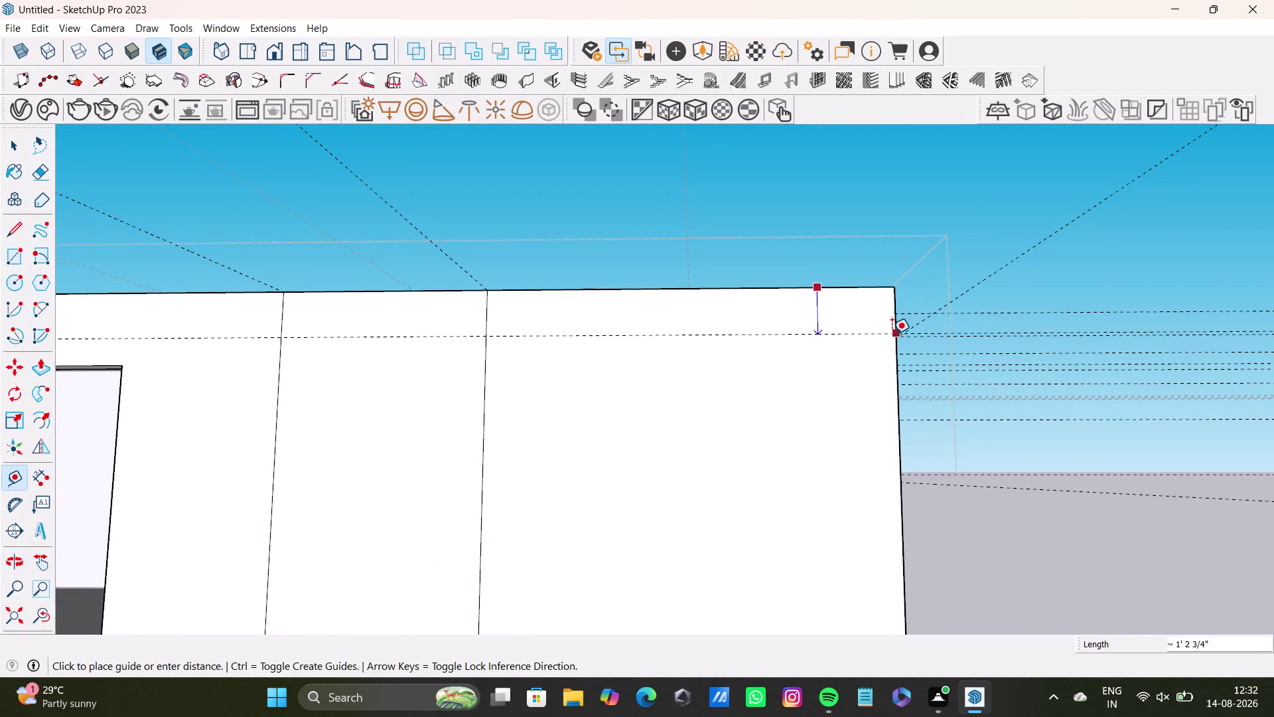
click(891, 334)
scroll(down, 3)
middle_drag(699, 398, 727, 310)
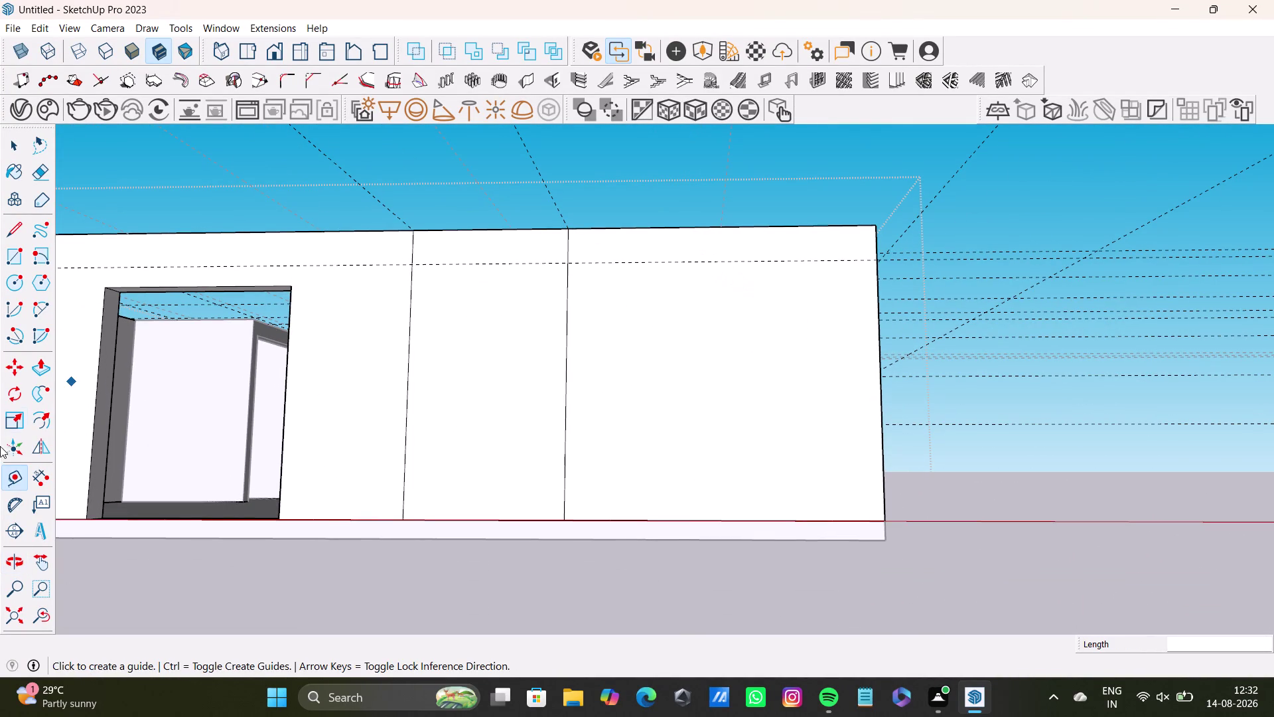
Place a second guide lower on the wall, measured from the upper guide.
drag(12, 478, 15, 472)
click(716, 261)
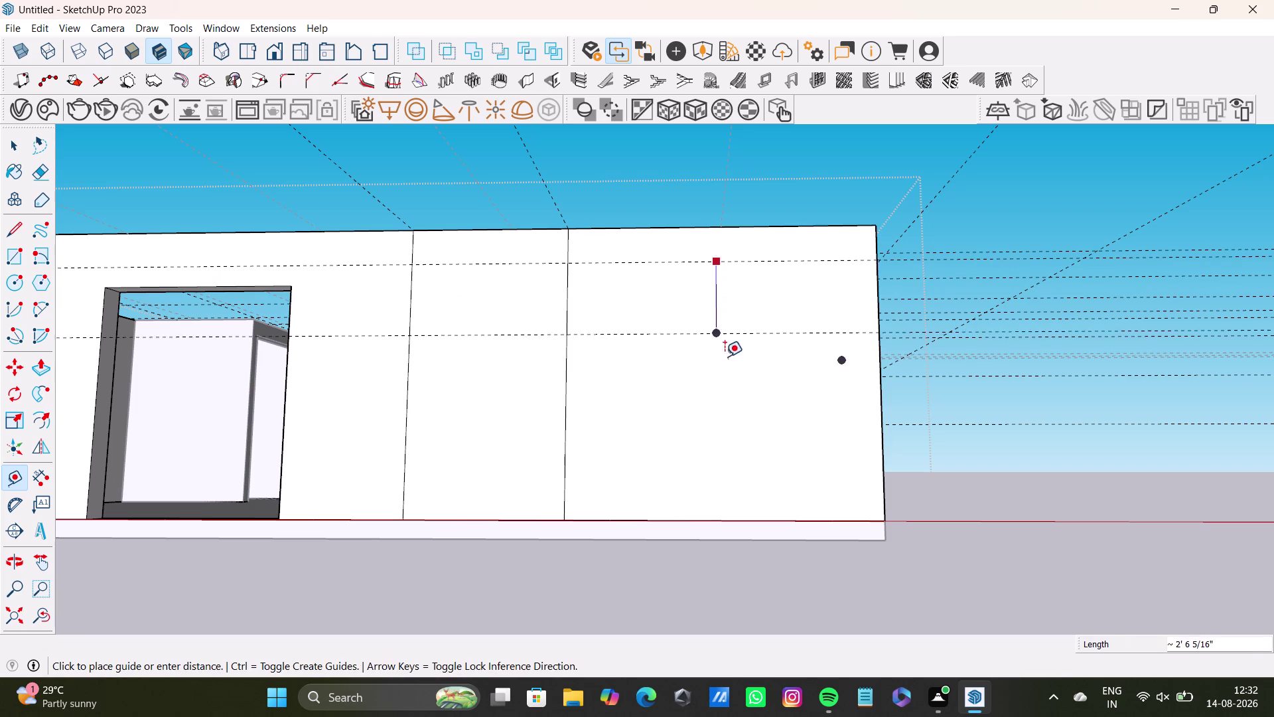
click(725, 371)
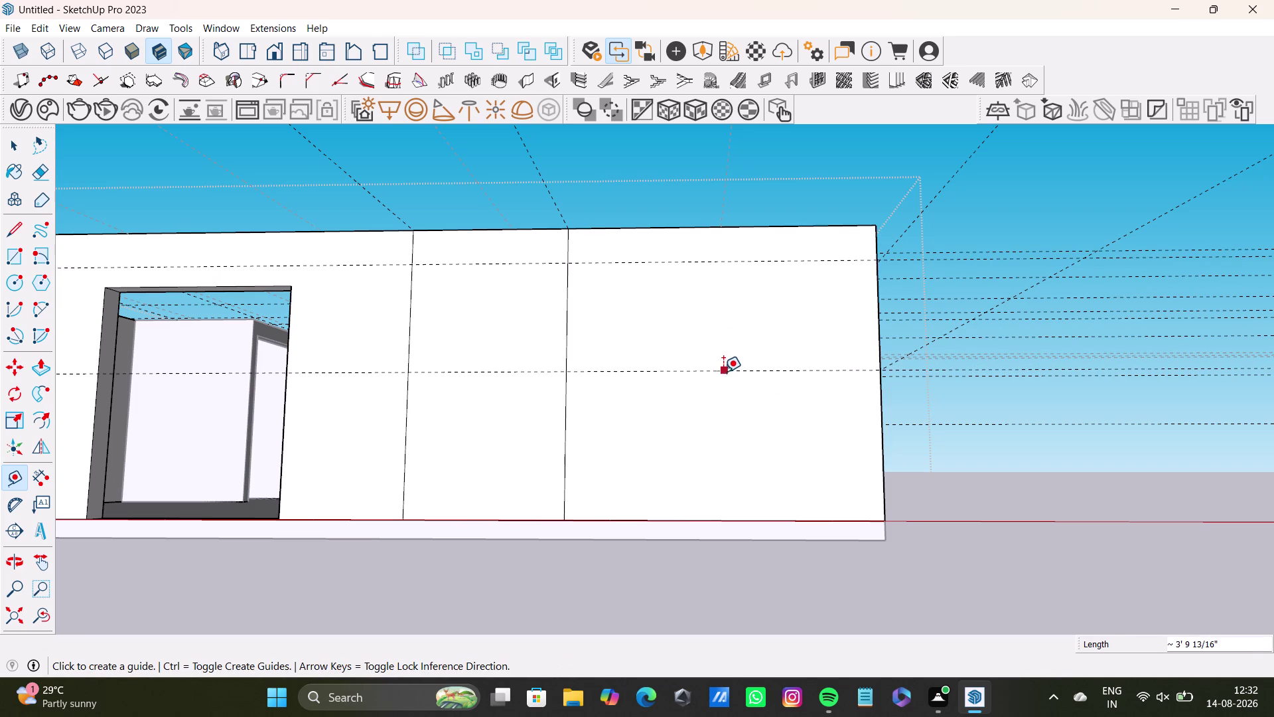
key(space)
middle_drag(607, 279, 547, 438)
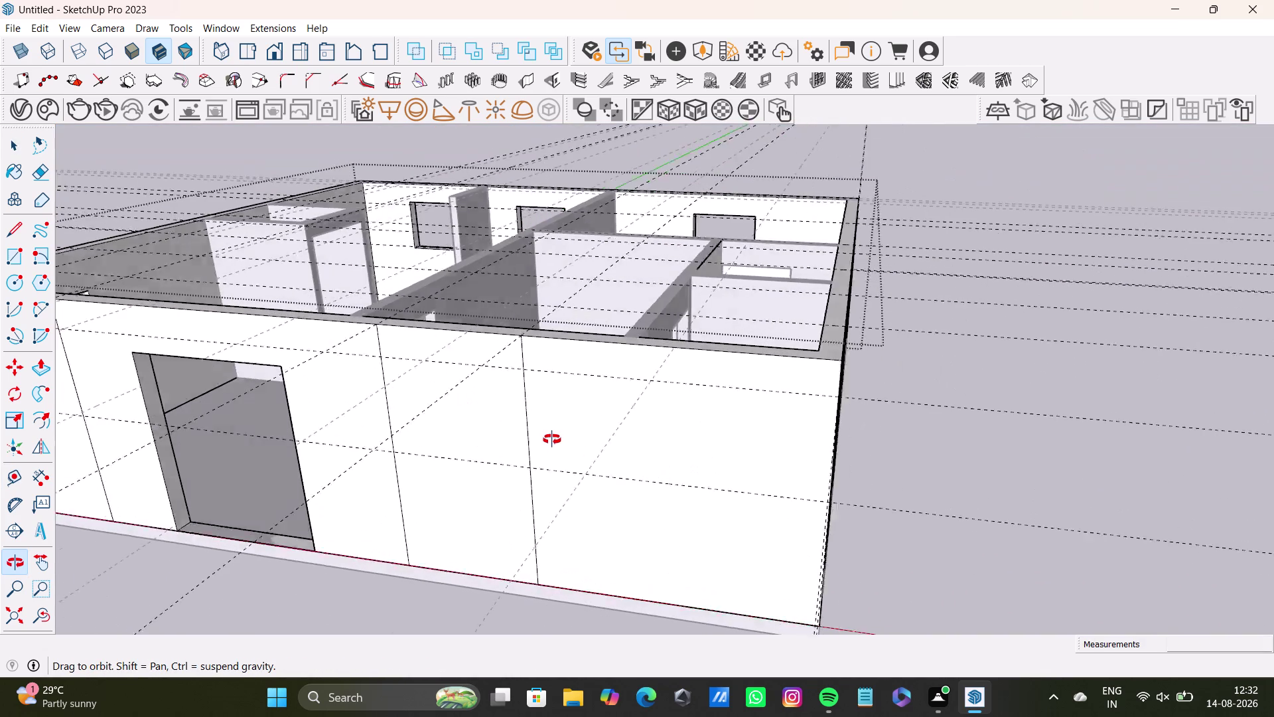
middle_drag(547, 438, 556, 440)
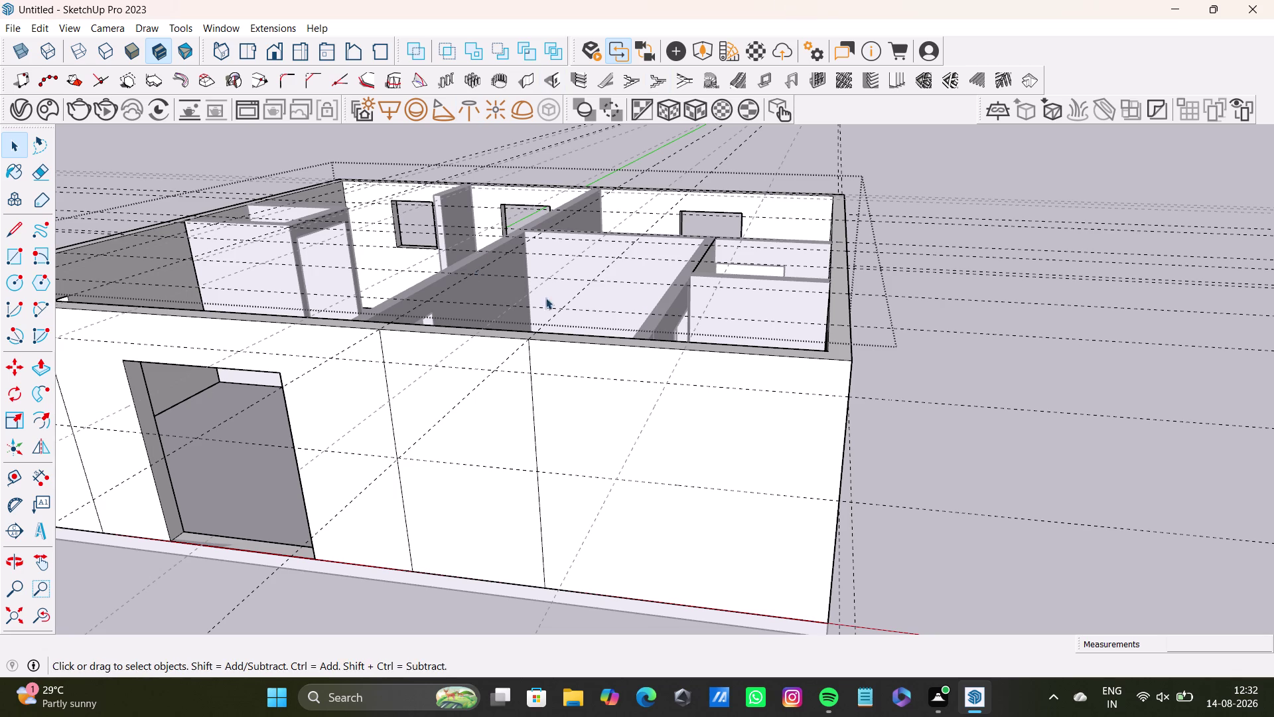
scroll(down, 3)
middle_drag(572, 410, 827, 326)
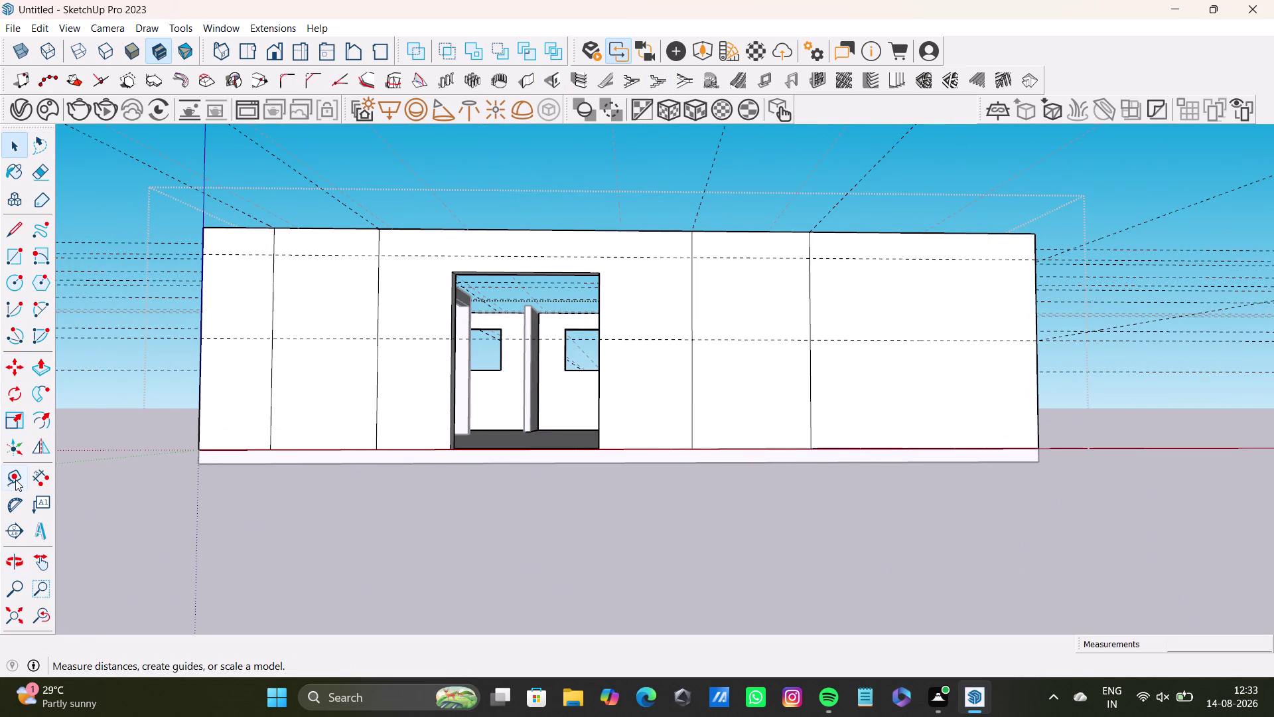
Draw the first window rectangle between the upper and lower guides beside the door.
click(15, 251)
scroll(up, 3)
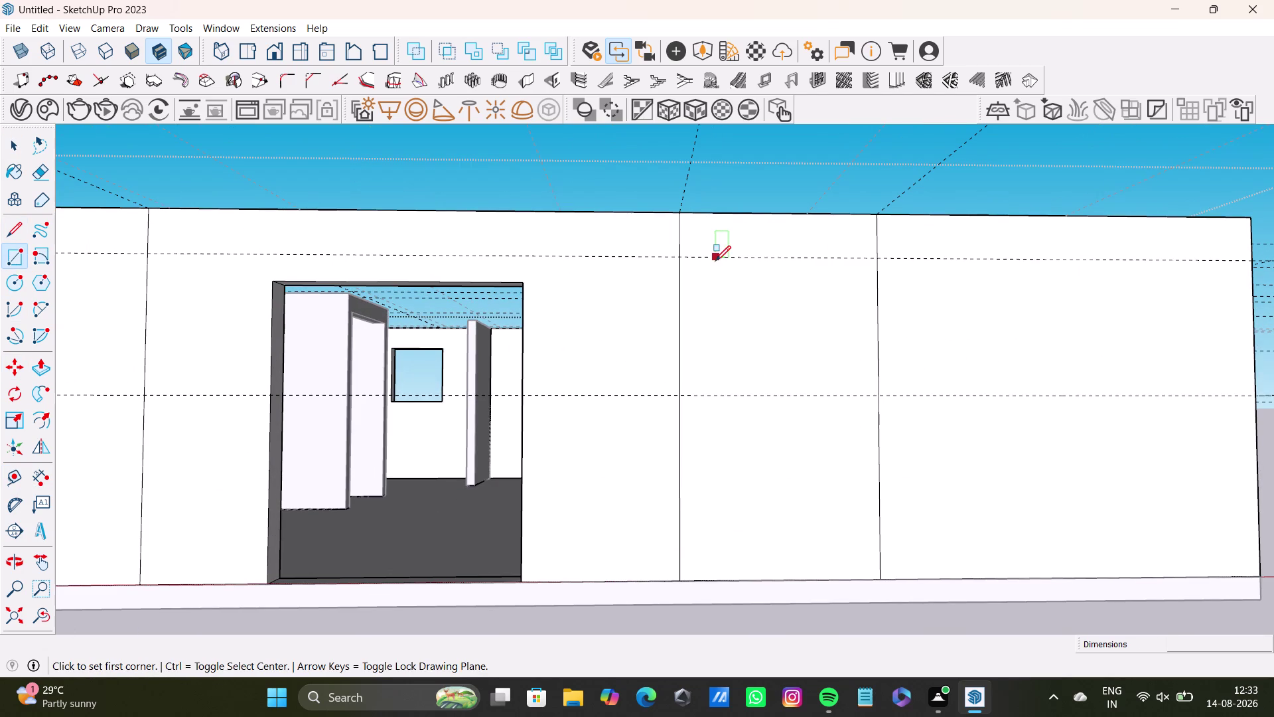
click(710, 258)
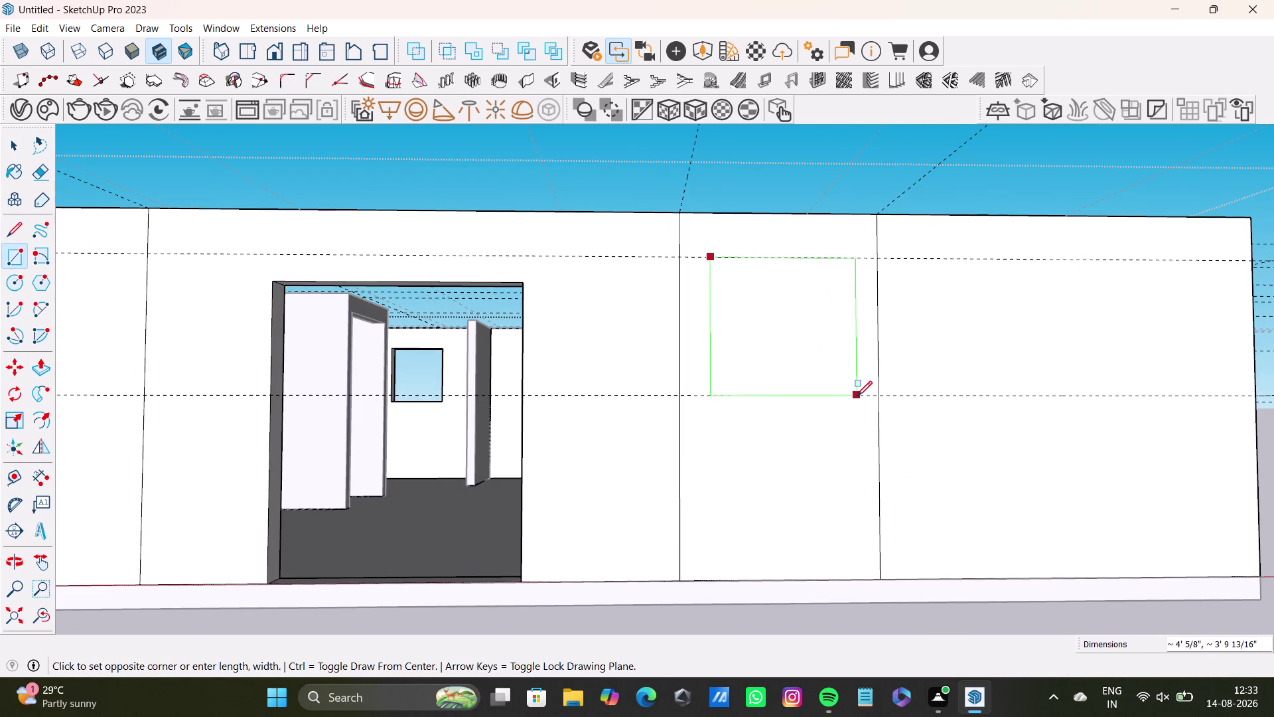
click(855, 396)
key(space)
scroll(down, 3)
middle_drag(656, 401, 788, 357)
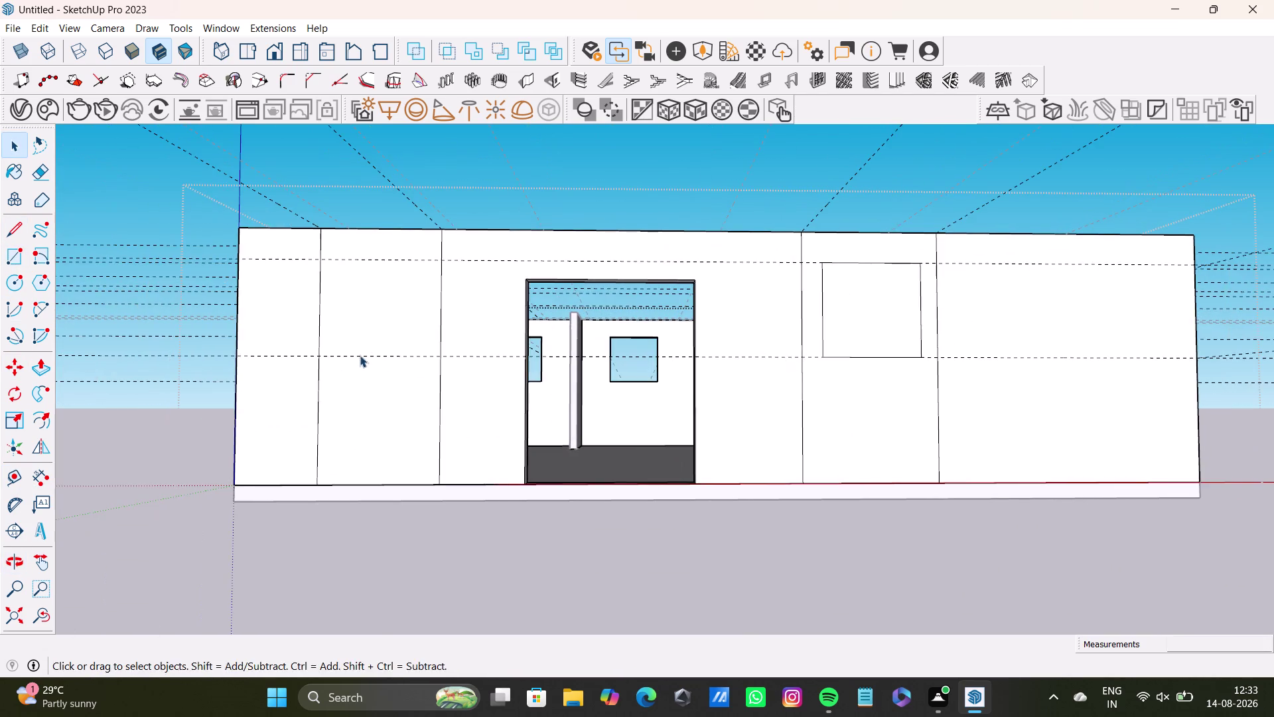
middle_drag(363, 345, 379, 430)
middle_drag(267, 427, 334, 312)
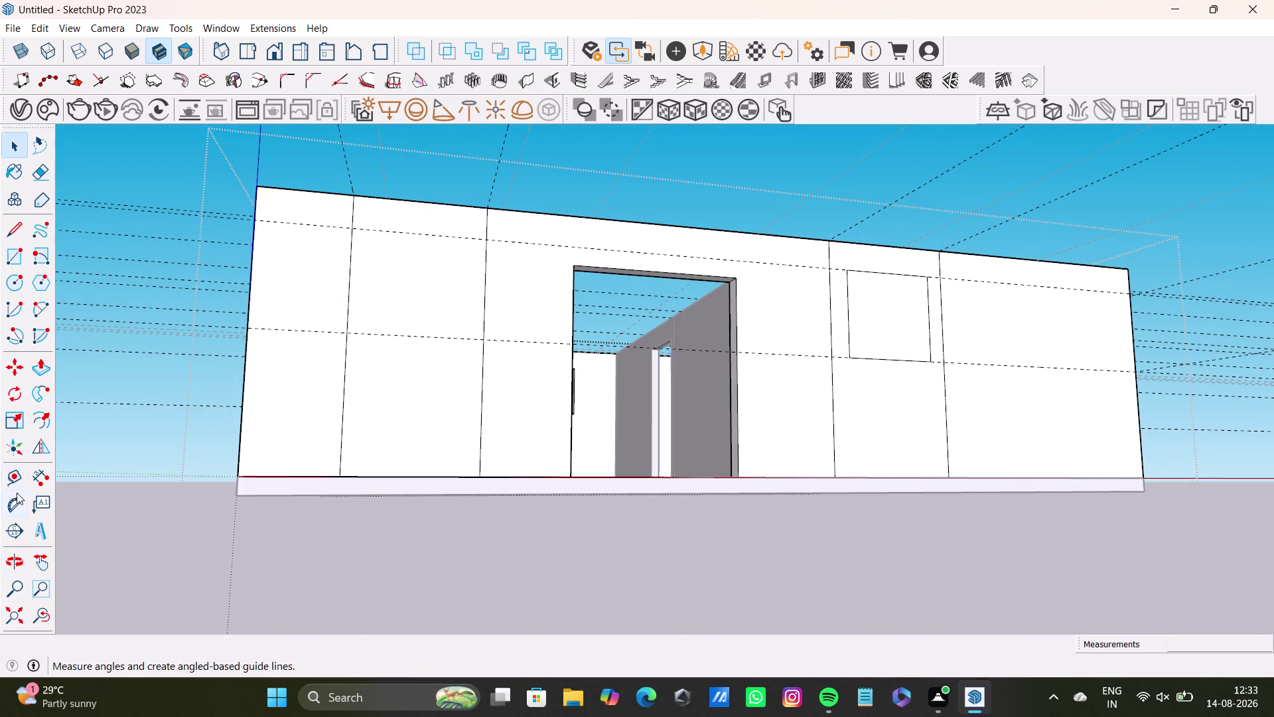
Add a guide line on the left part of the doorway wall with the Tape Measure.
click(11, 477)
scroll(up, 3)
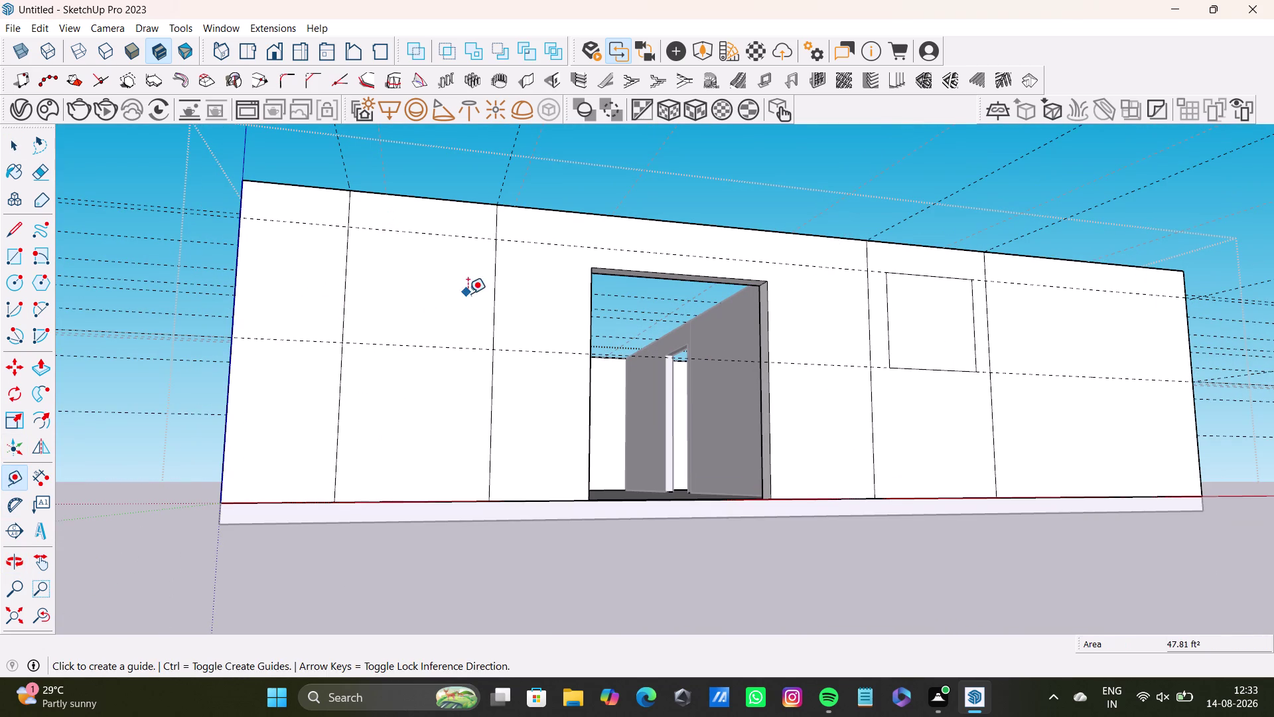
middle_drag(454, 298, 508, 337)
middle_drag(500, 339, 492, 361)
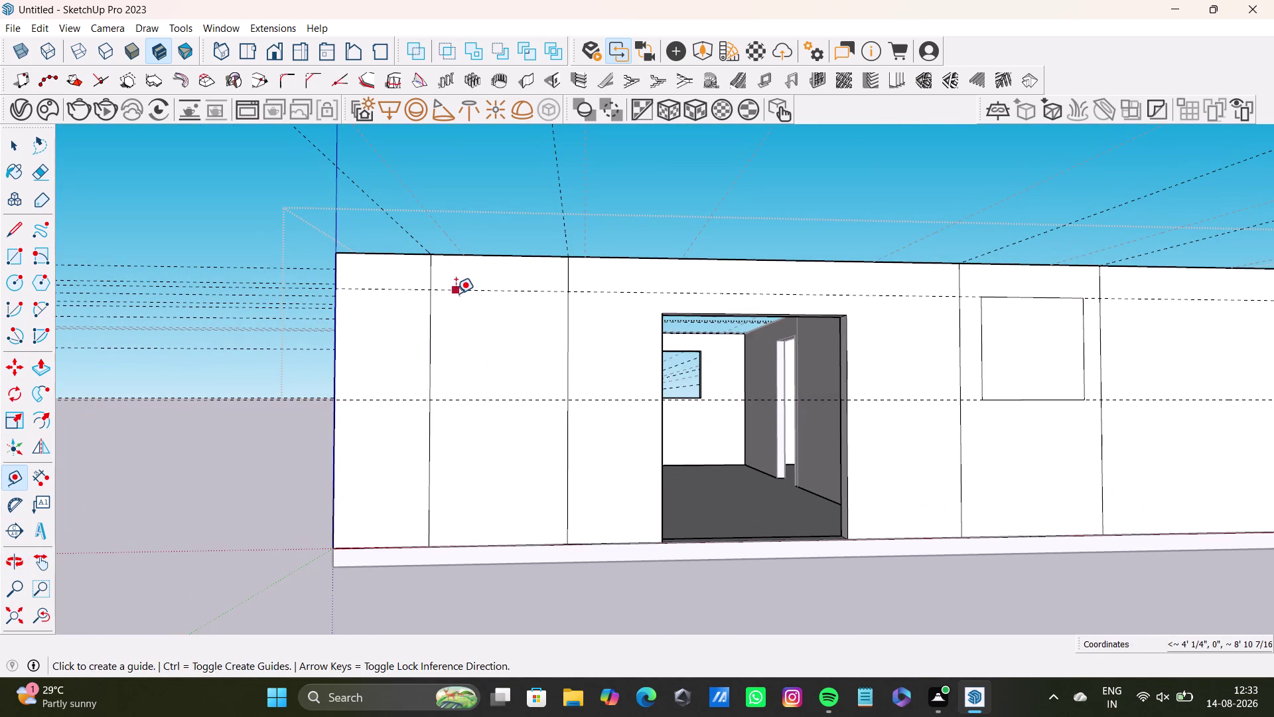
drag(456, 290, 463, 289)
key(space)
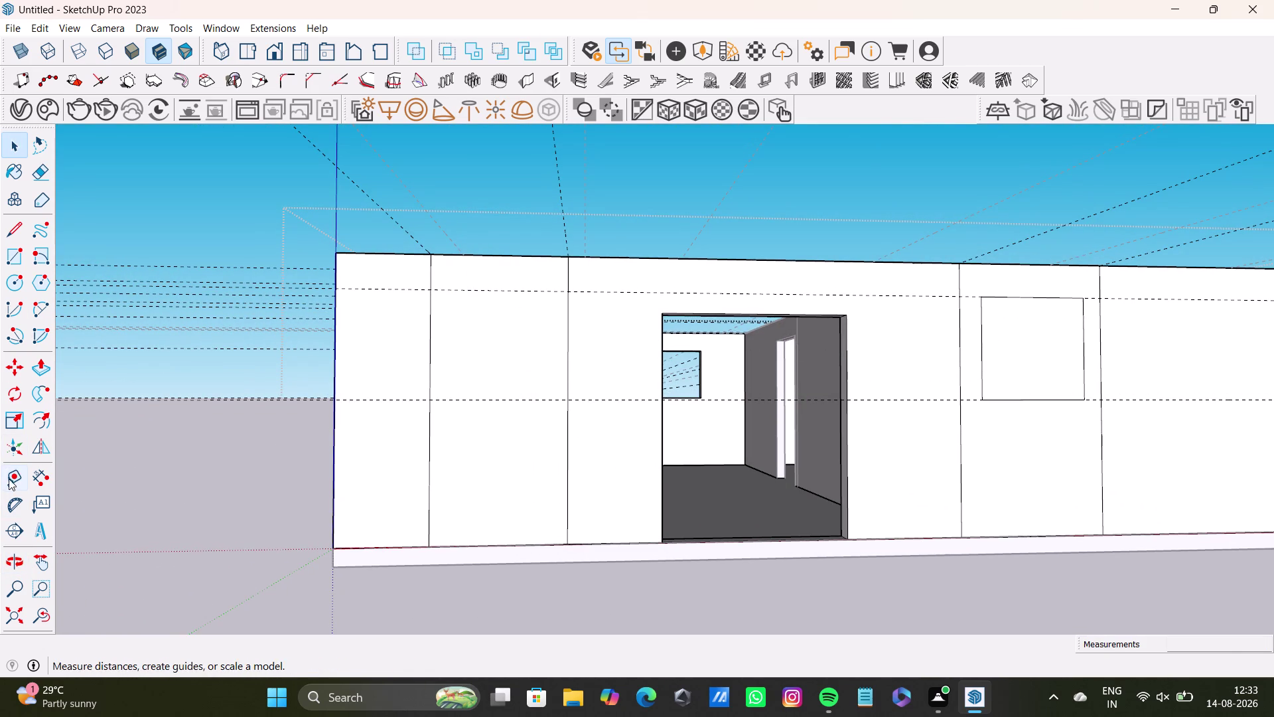
click(9, 477)
Draw the second window rectangle between the guides on the door's other side.
click(15, 256)
scroll(up, 3)
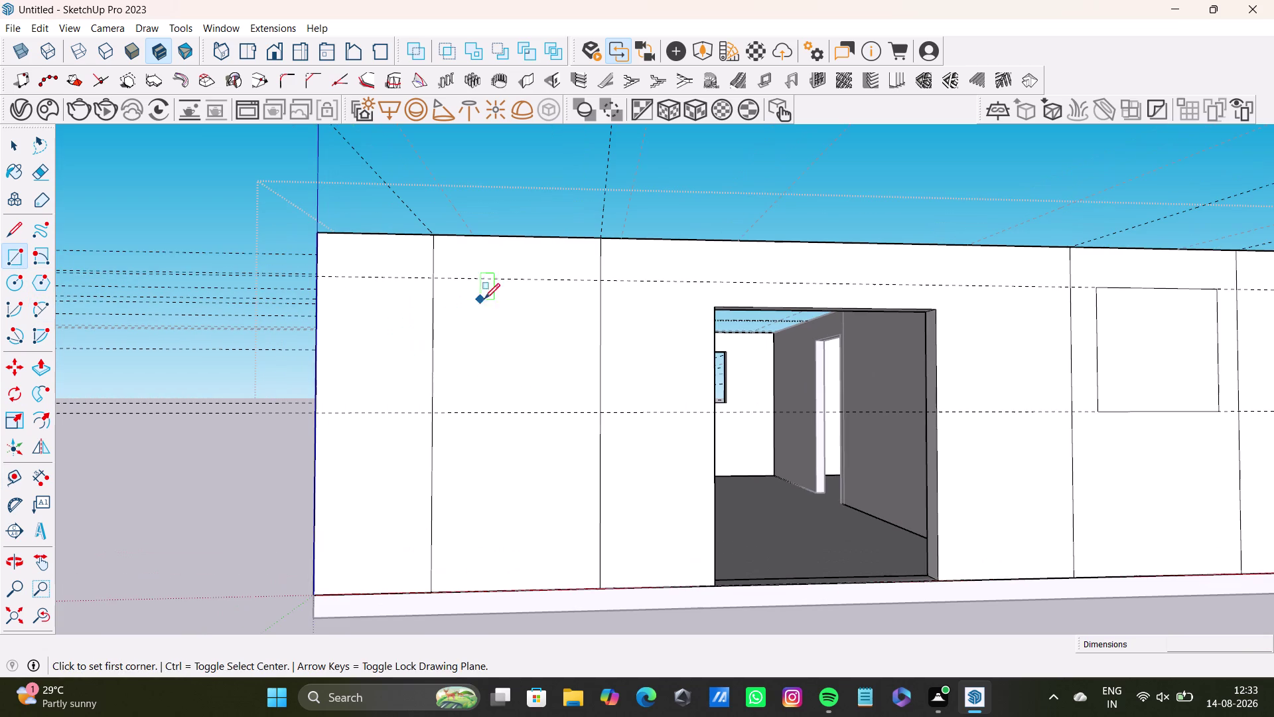
click(463, 280)
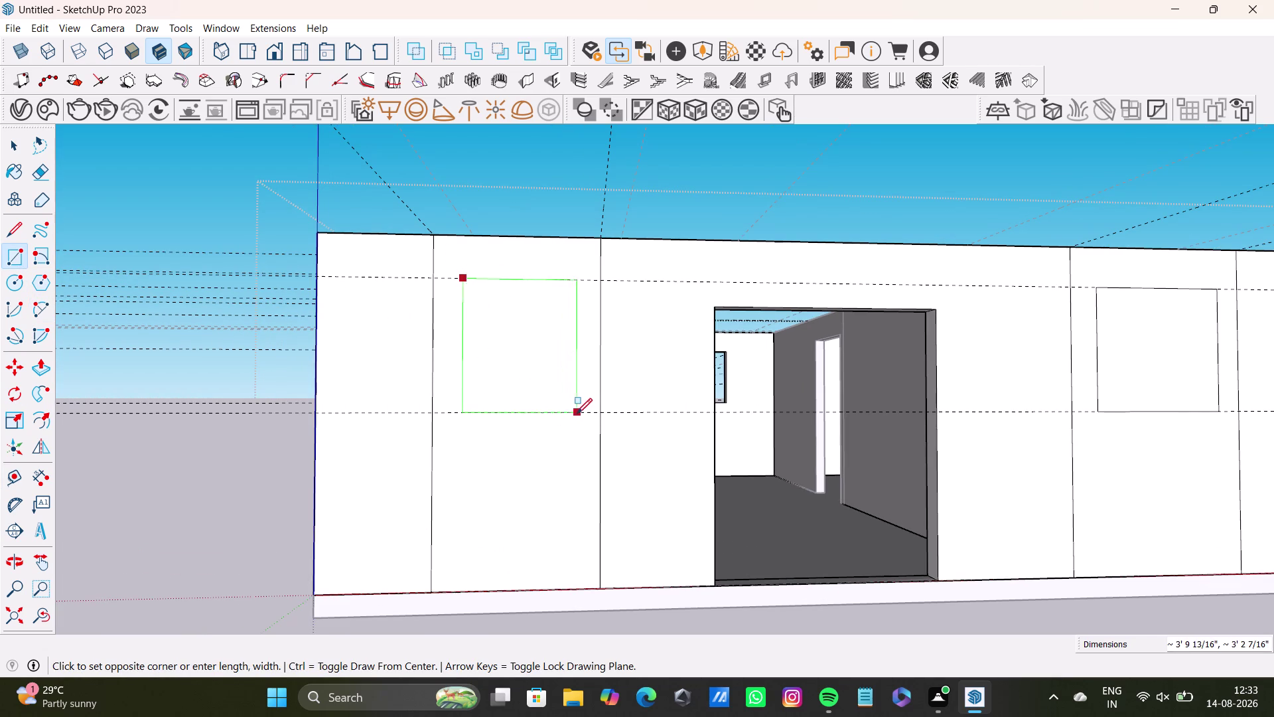
click(581, 414)
key(space)
middle_drag(530, 390, 486, 514)
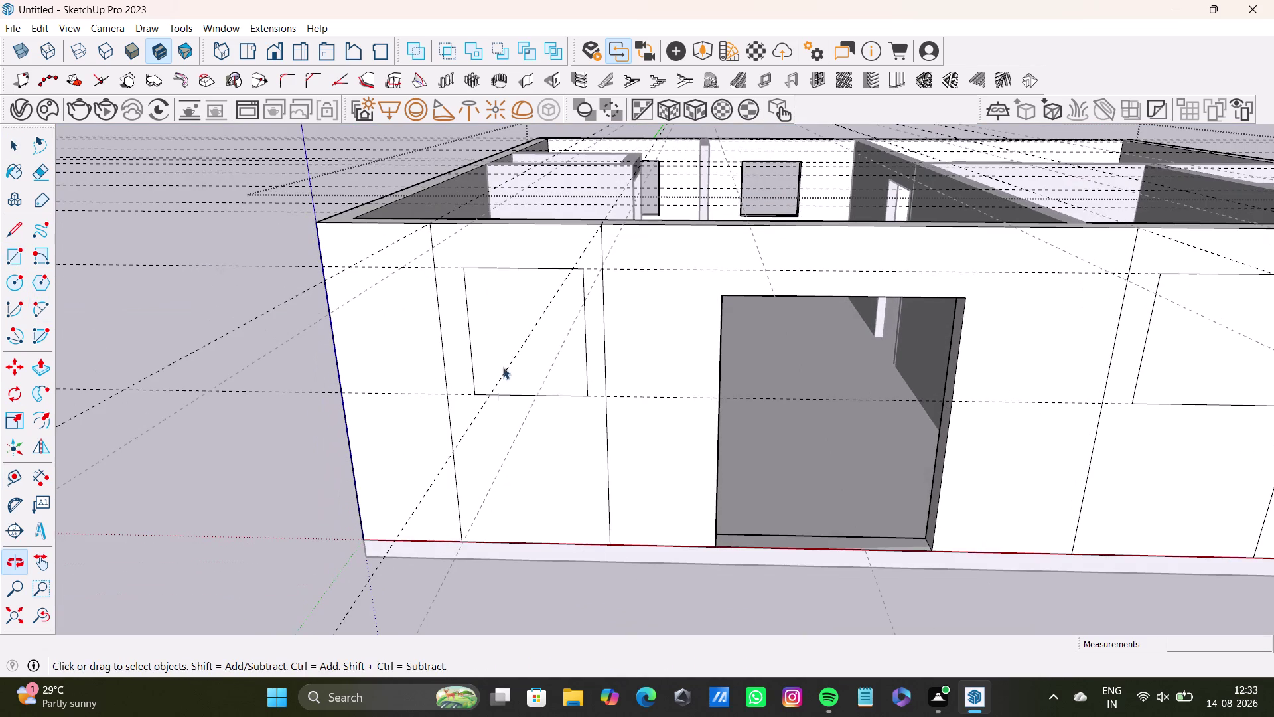
key(space)
click(513, 301)
middle_drag(618, 355, 593, 416)
key(p)
click(524, 352)
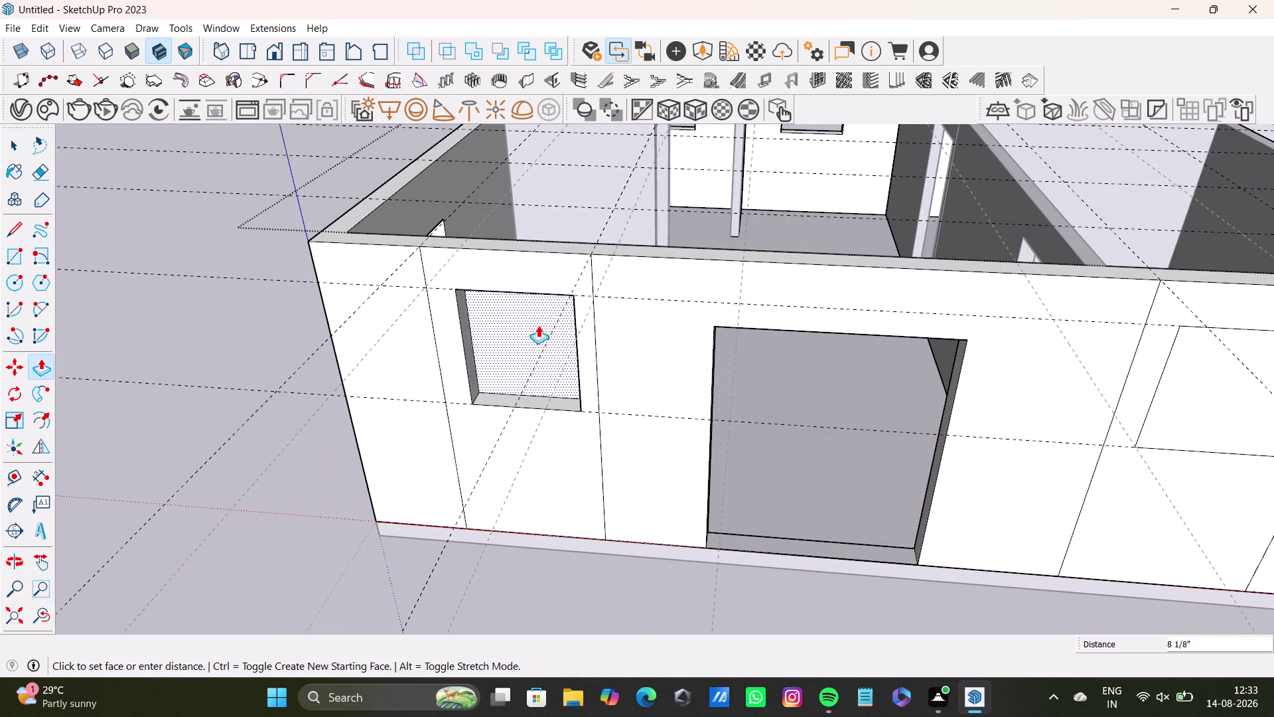
middle_drag(574, 309, 431, 402)
click(537, 258)
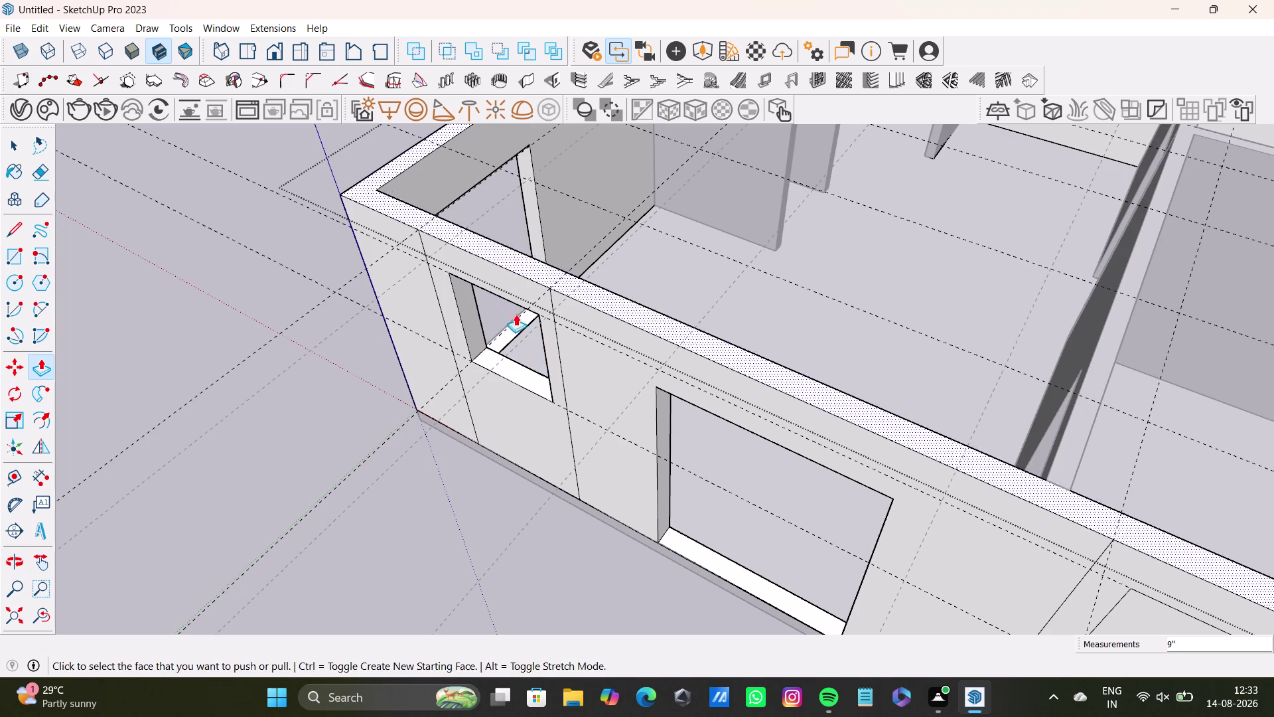
middle_drag(516, 399, 701, 349)
scroll(down, 3)
middle_drag(614, 382, 439, 391)
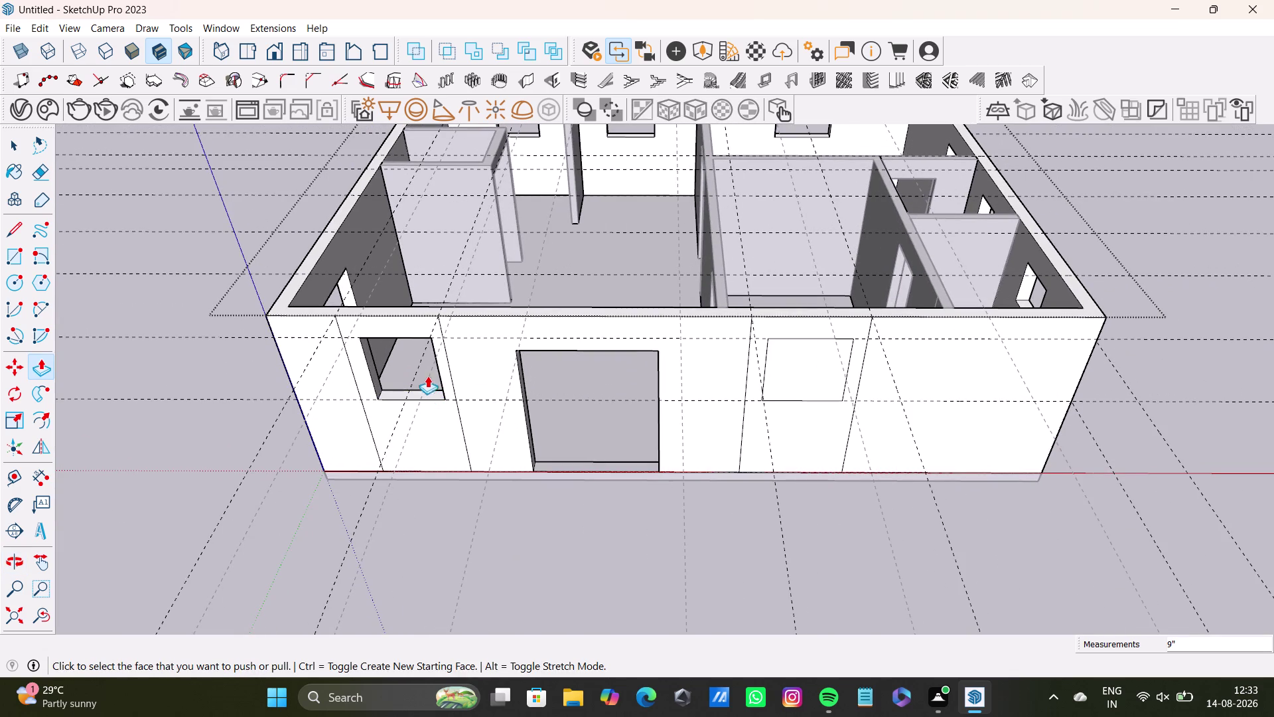
middle_drag(558, 396, 543, 231)
middle_drag(727, 273, 678, 369)
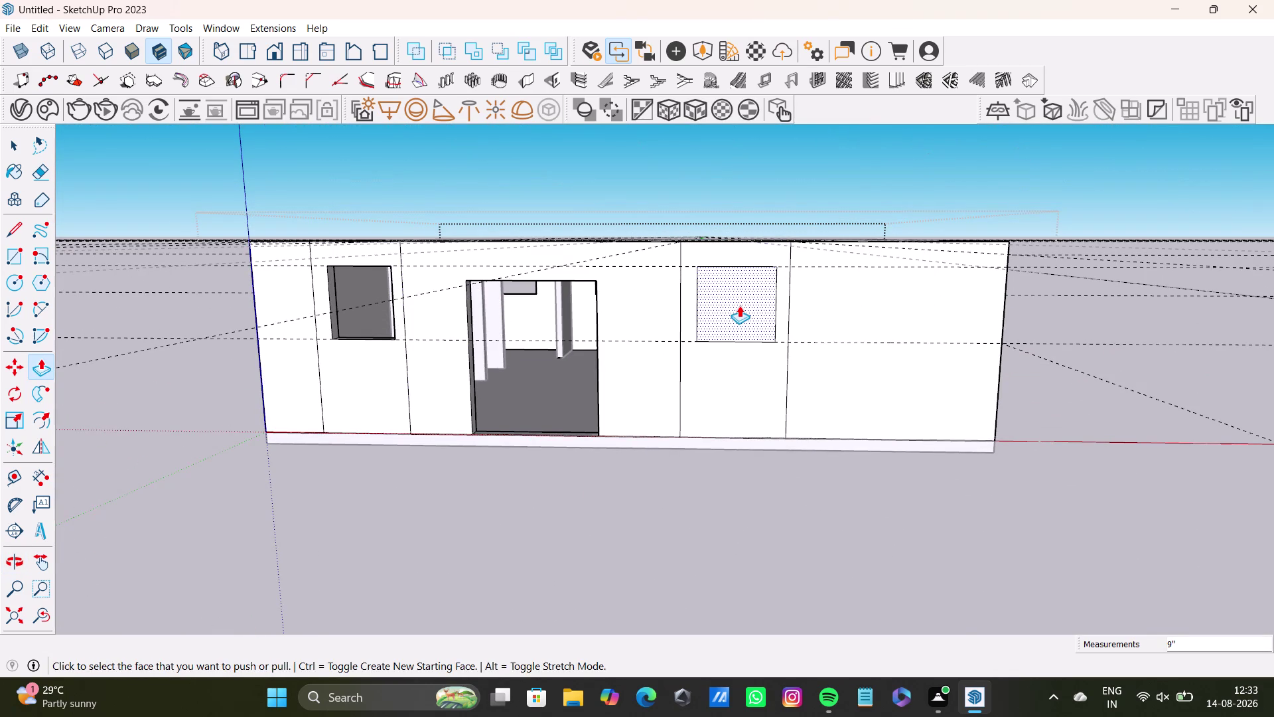
click(739, 305)
middle_drag(741, 311, 627, 465)
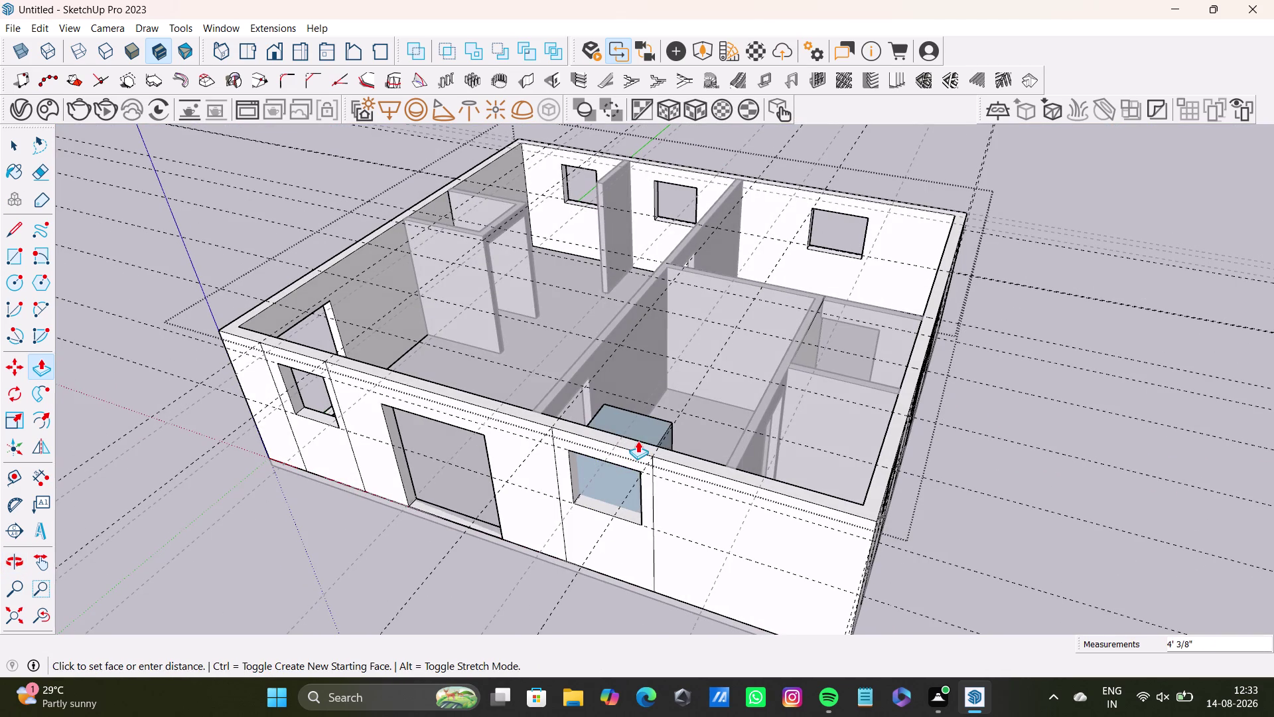
scroll(up, 3)
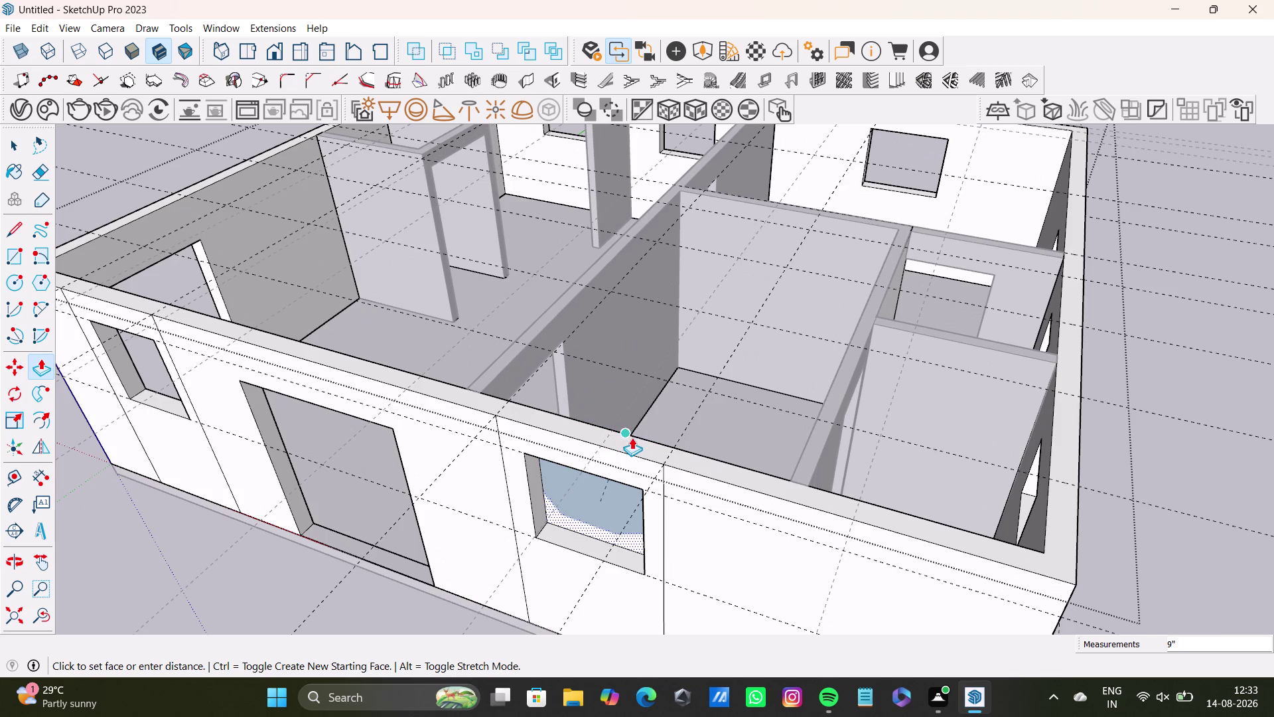
click(631, 438)
key(space)
scroll(down, 3)
middle_drag(500, 507, 700, 361)
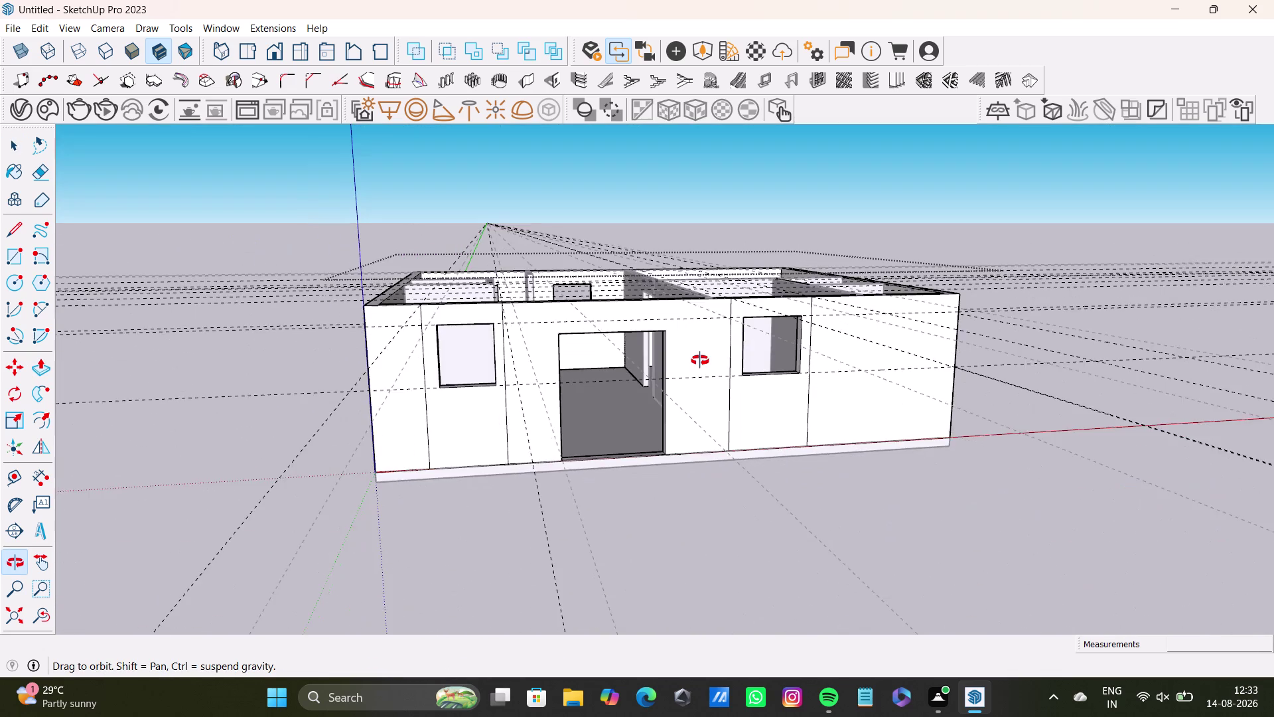
middle_drag(700, 361, 557, 434)
key(space)
key(space)
key(space)
middle_drag(566, 426, 574, 375)
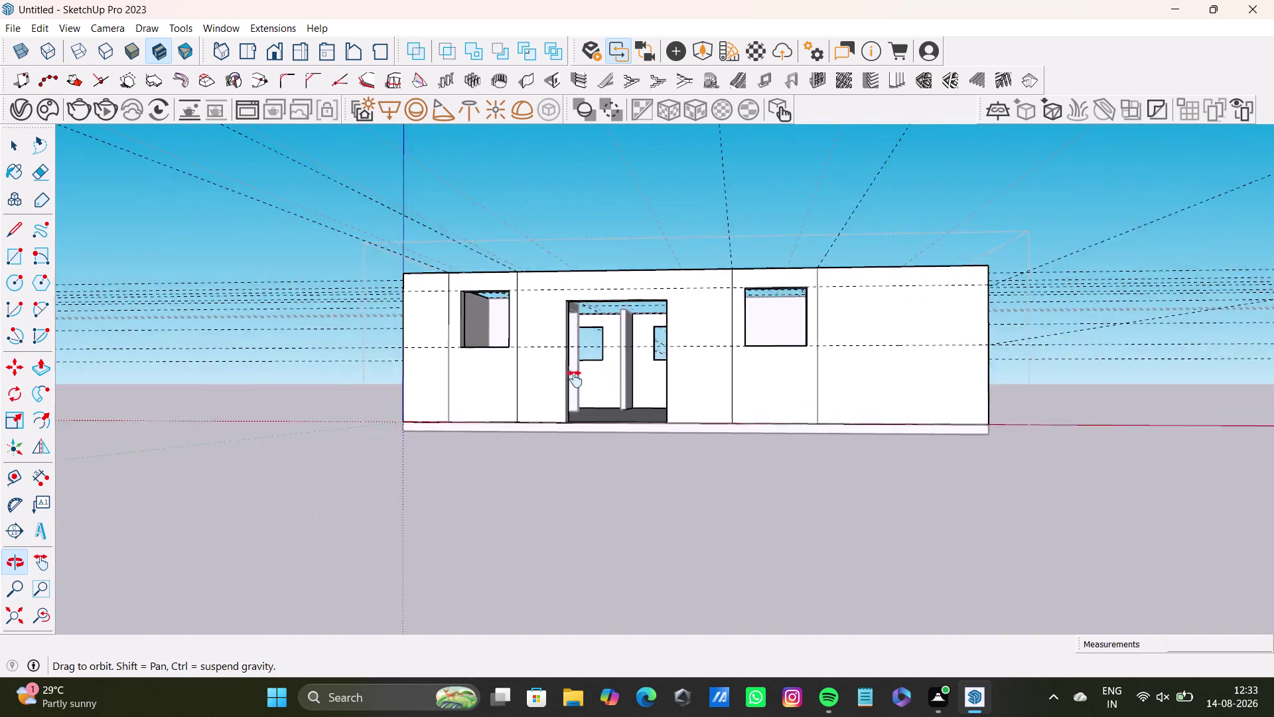
middle_drag(574, 375, 576, 392)
scroll(up, 3)
scroll(up, 3)
middle_drag(505, 326, 452, 374)
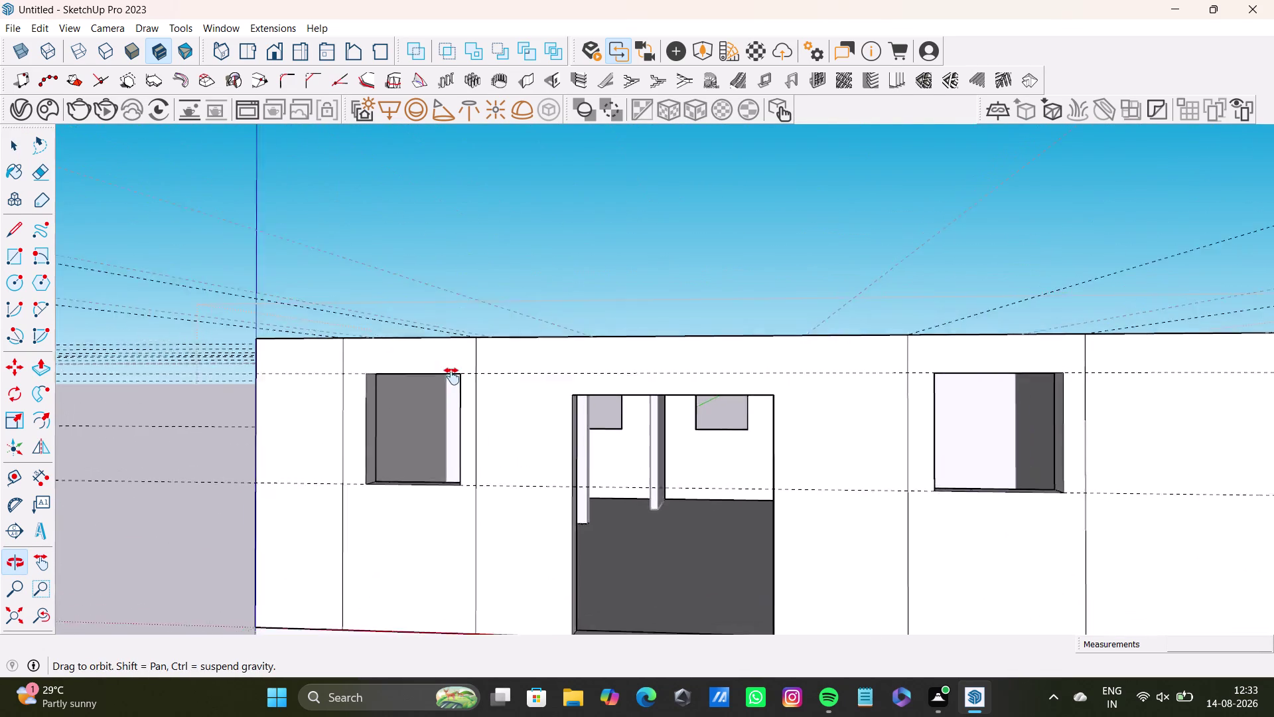
middle_drag(452, 375, 447, 383)
middle_drag(446, 384, 503, 366)
scroll(up, 3)
middle_drag(454, 393, 390, 411)
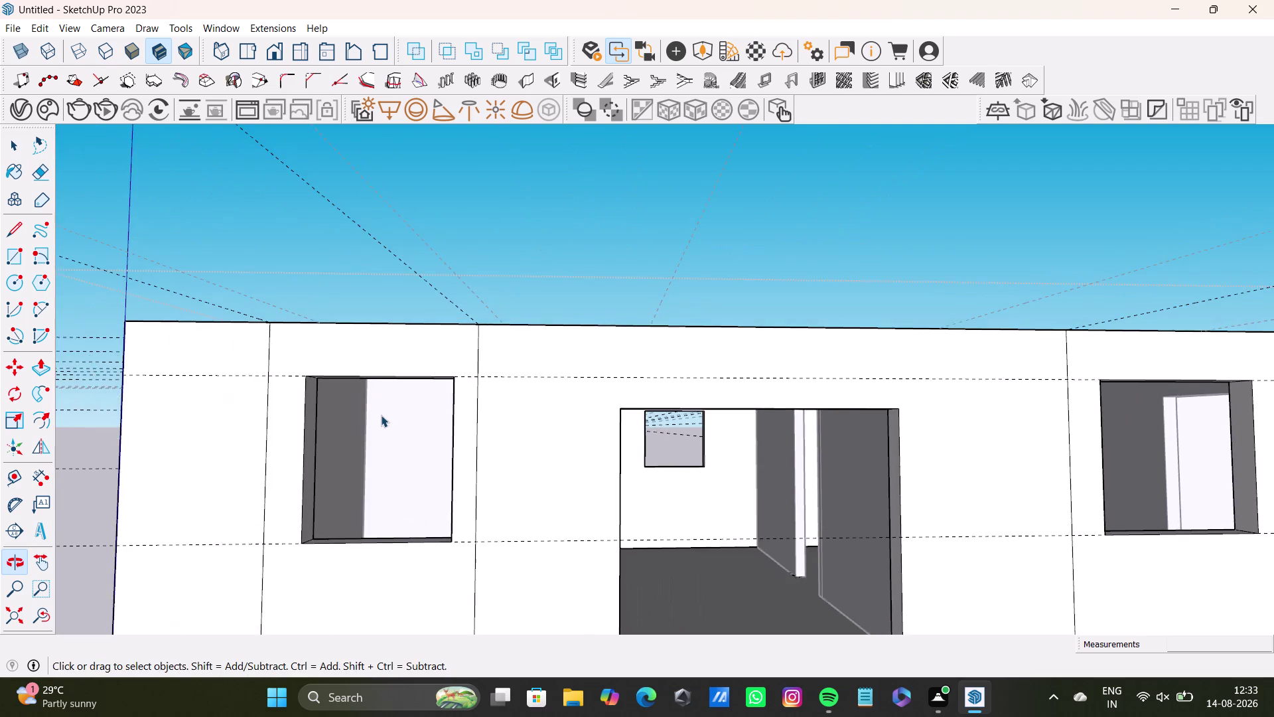
scroll(up, 3)
middle_drag(398, 396, 408, 427)
middle_drag(418, 418, 407, 460)
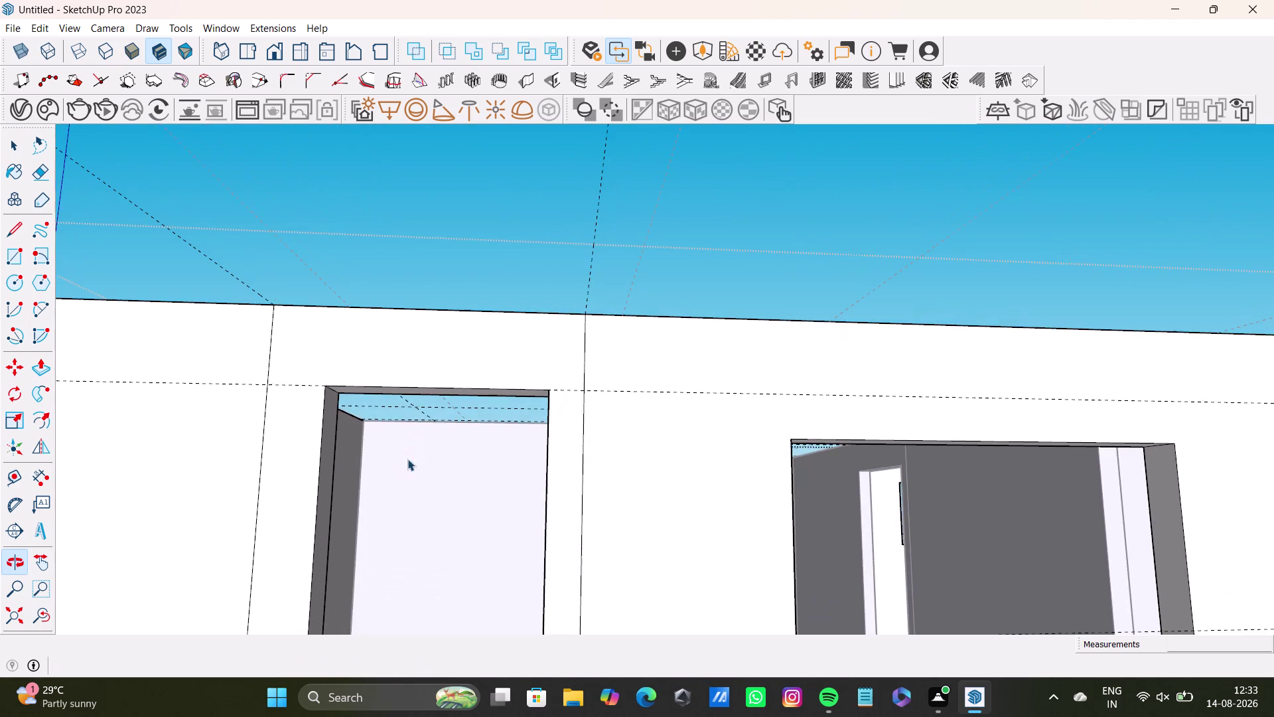
middle_drag(418, 424, 420, 407)
middle_drag(428, 383, 428, 450)
middle_drag(440, 440, 443, 406)
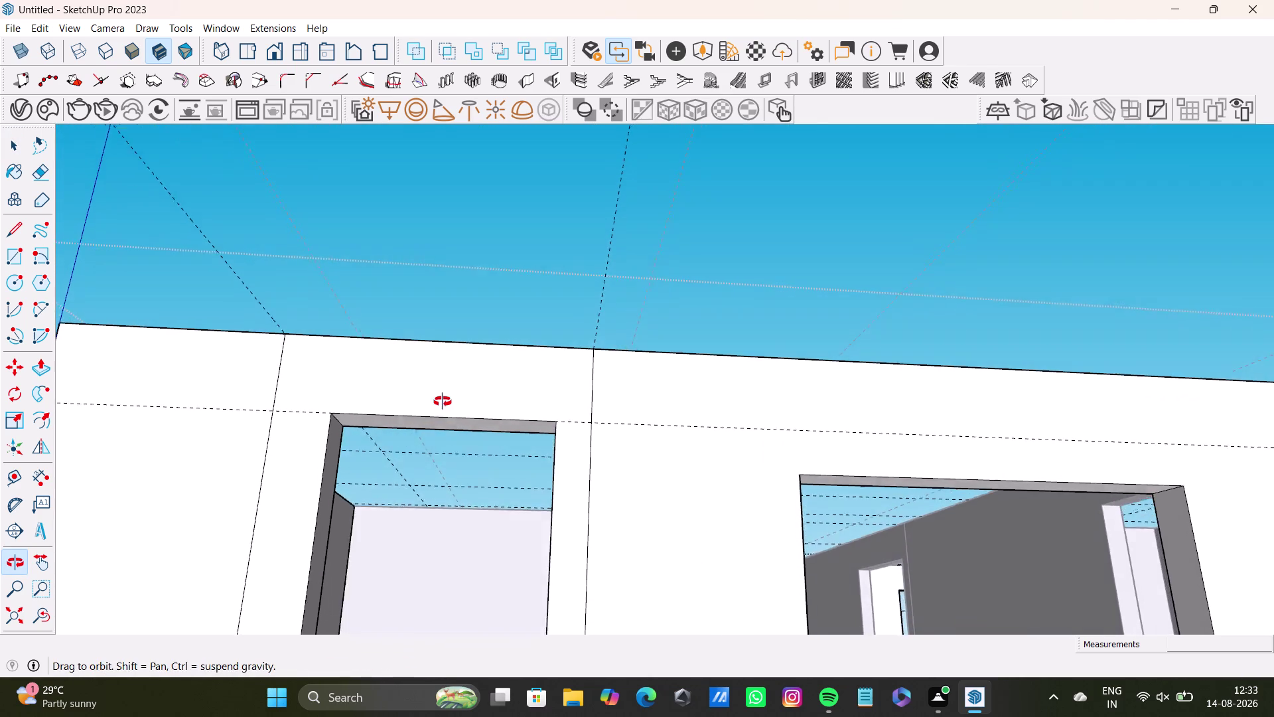
middle_drag(443, 406, 442, 383)
click(452, 428)
key(p)
click(452, 428)
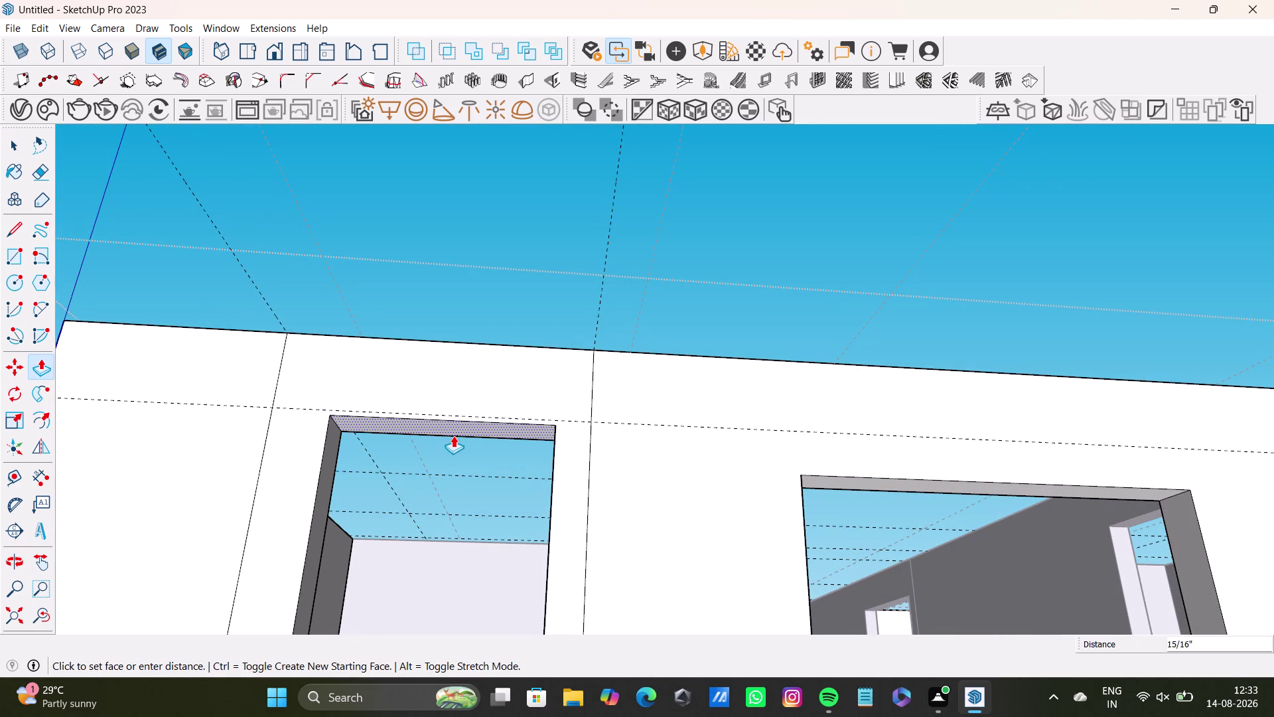
click(453, 438)
key(space)
scroll(down, 3)
middle_drag(446, 488, 392, 485)
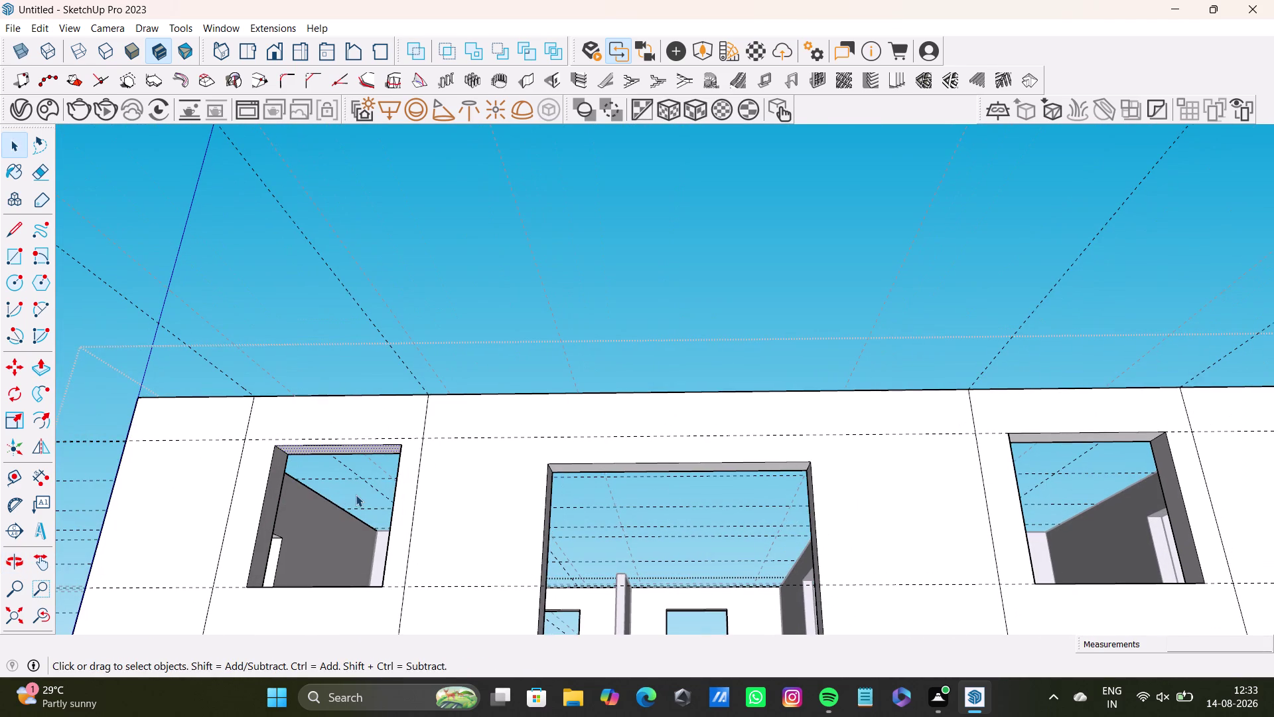
middle_drag(394, 466, 411, 452)
key(p)
scroll(up, 3)
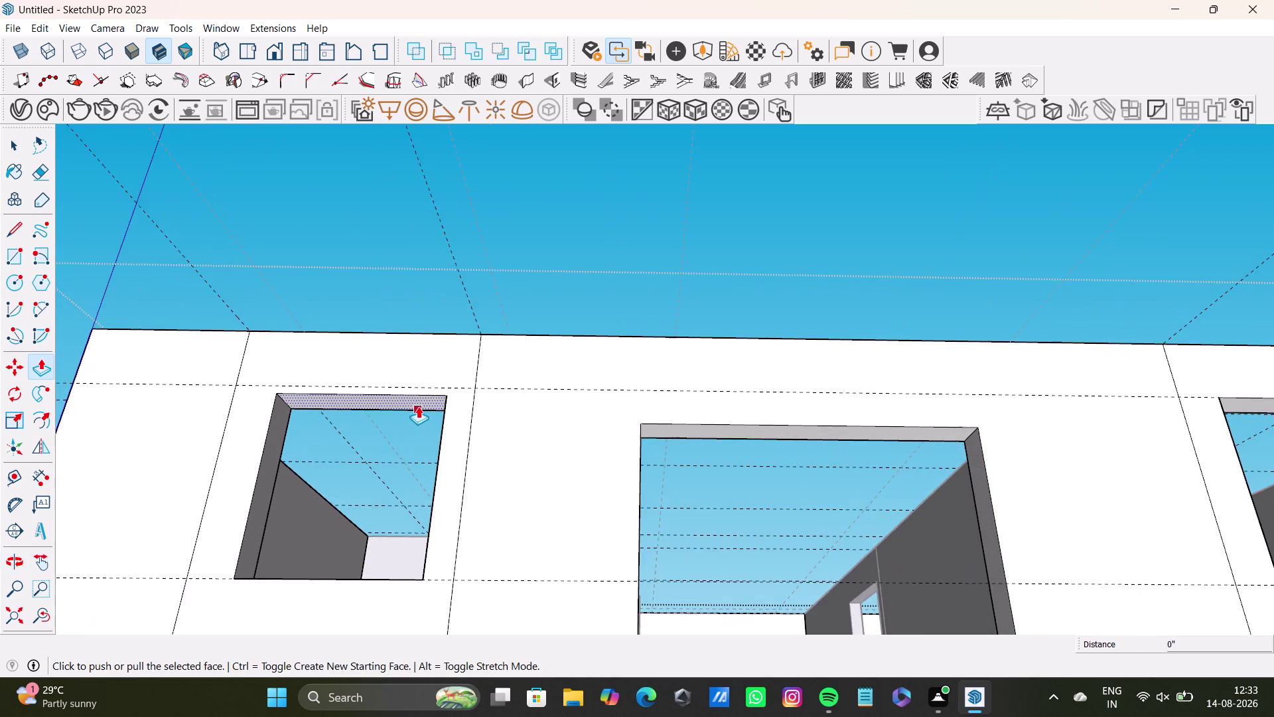
middle_drag(418, 406, 451, 388)
click(422, 388)
click(426, 374)
key(space)
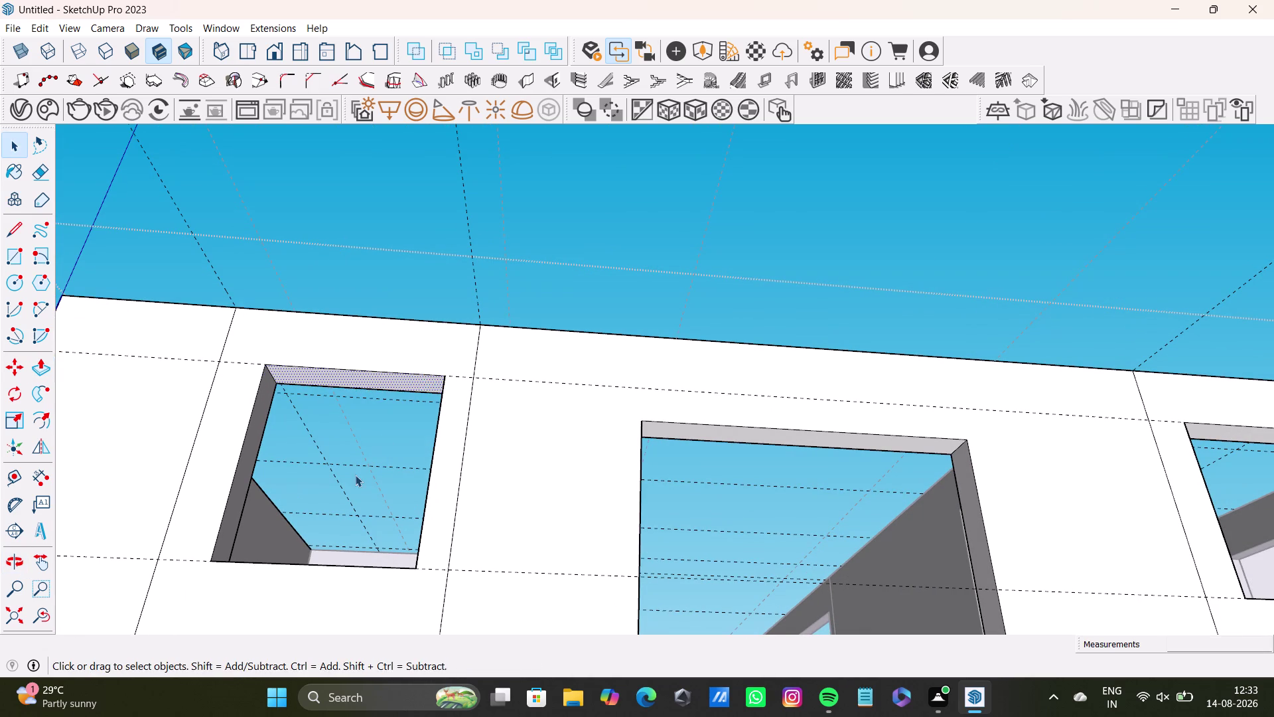
scroll(down, 3)
middle_drag(356, 476, 420, 450)
middle_drag(408, 455, 340, 491)
scroll(up, 3)
click(333, 489)
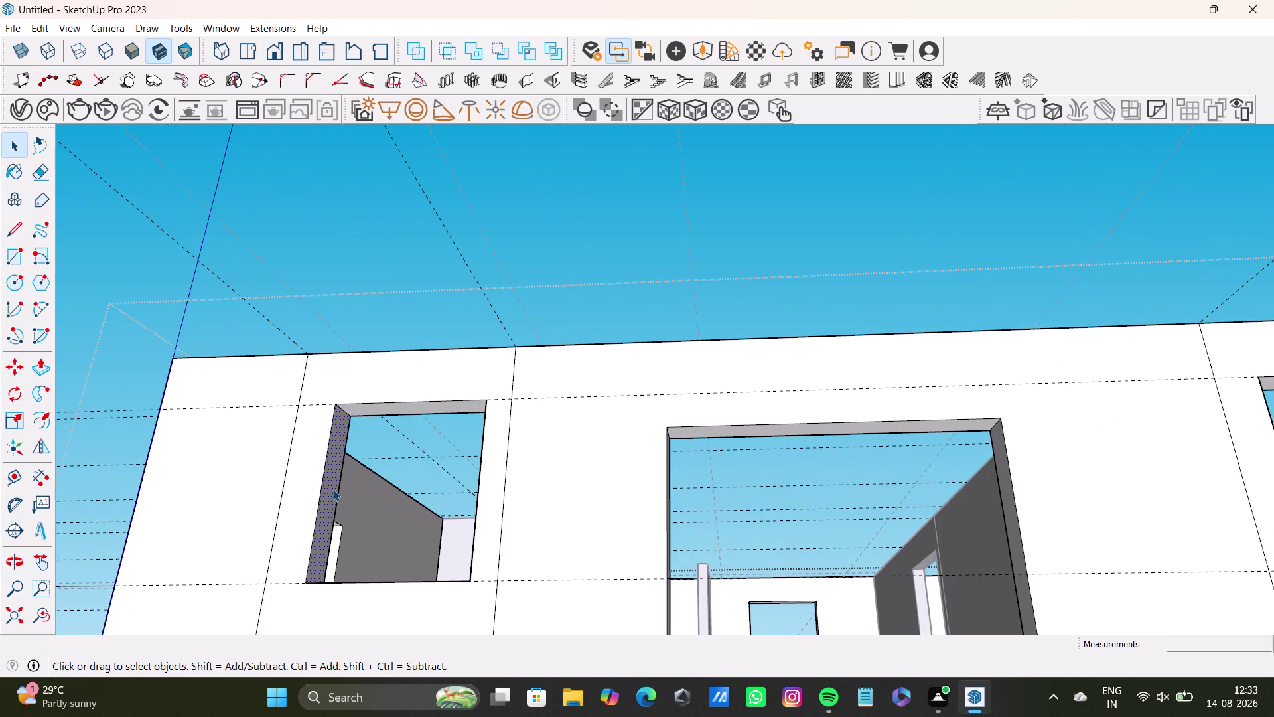
key(p)
click(333, 489)
drag(323, 501, 311, 499)
click(310, 499)
middle_drag(400, 541, 409, 545)
middle_drag(410, 549, 440, 563)
key(ctrl+z)
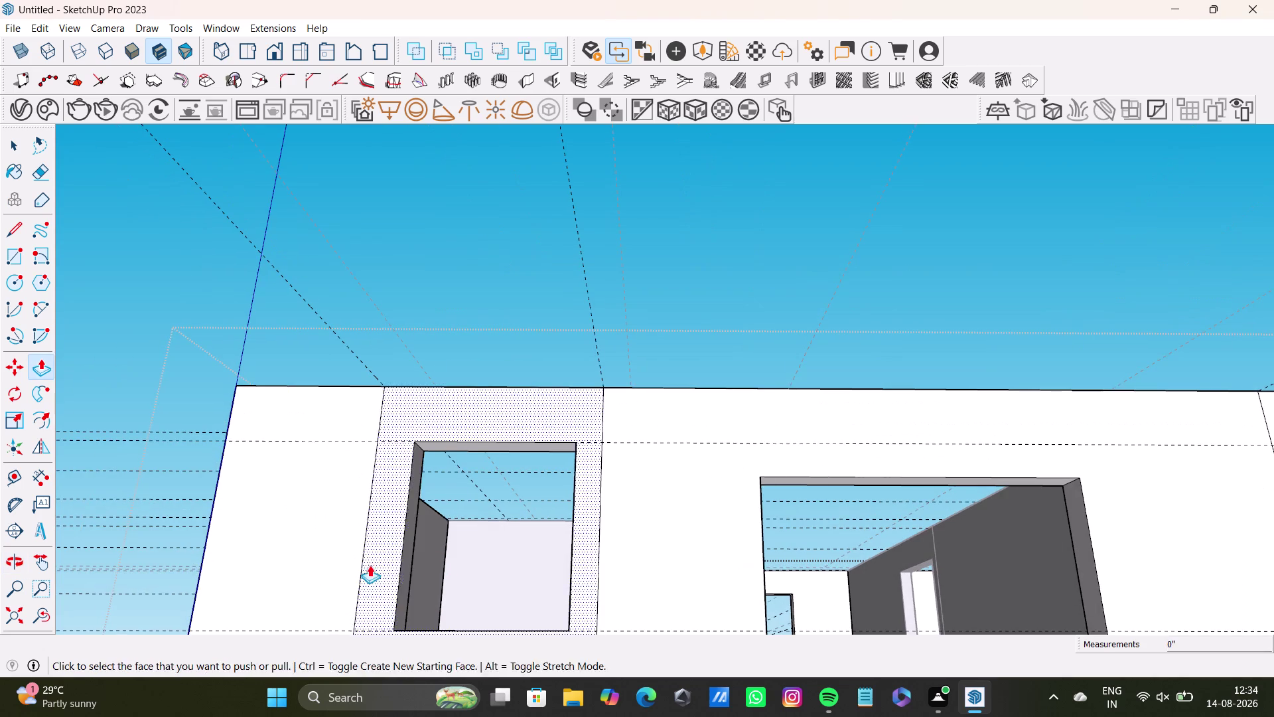
middle_drag(438, 566, 347, 558)
middle_drag(323, 533, 377, 446)
middle_drag(350, 472, 384, 519)
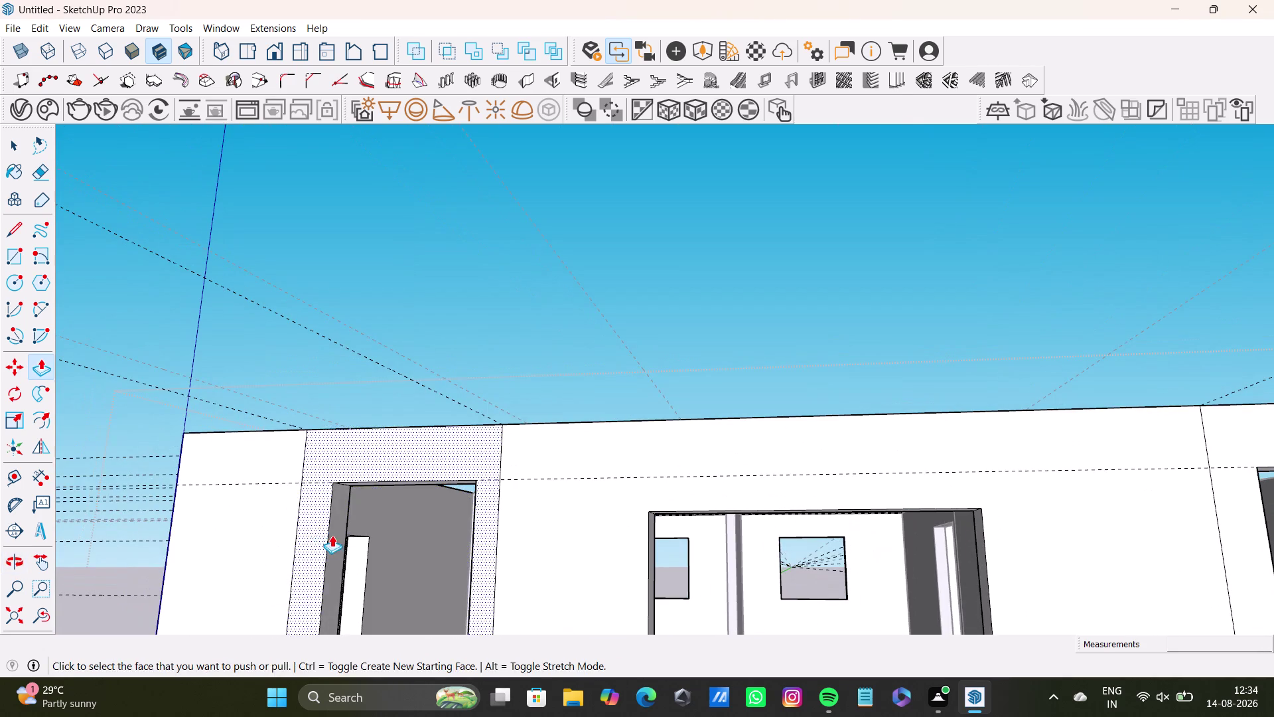
drag(336, 537, 323, 538)
key(space)
middle_drag(357, 563, 463, 493)
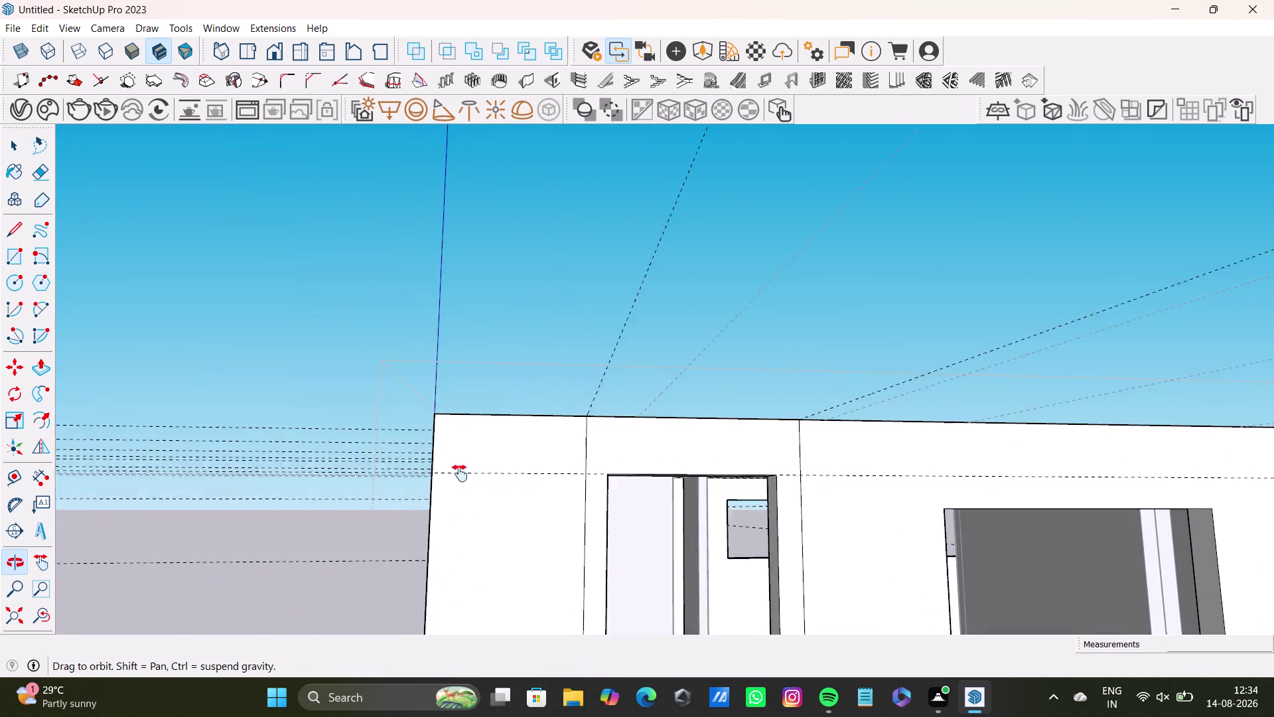
middle_drag(463, 494, 445, 444)
middle_drag(529, 500, 661, 619)
scroll(down, 3)
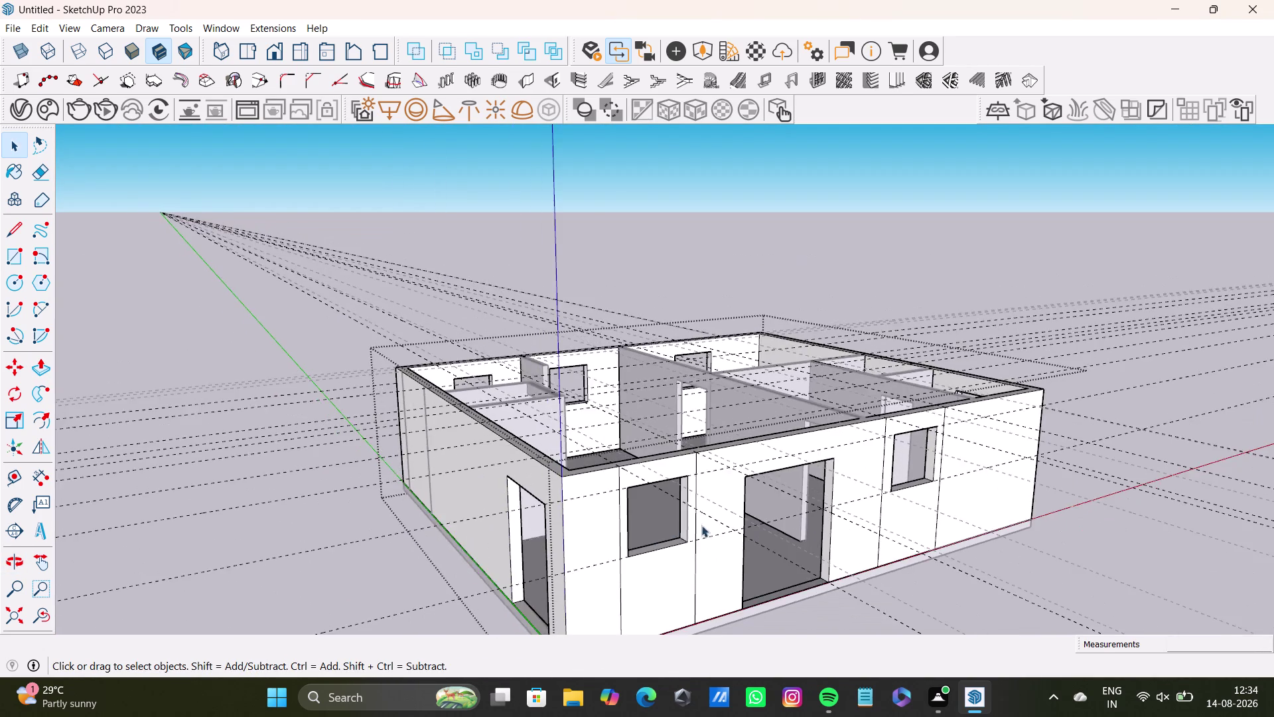
Orbit over the house round to face its plain side wall.
scroll(down, 3)
middle_drag(683, 541, 960, 587)
scroll(up, 3)
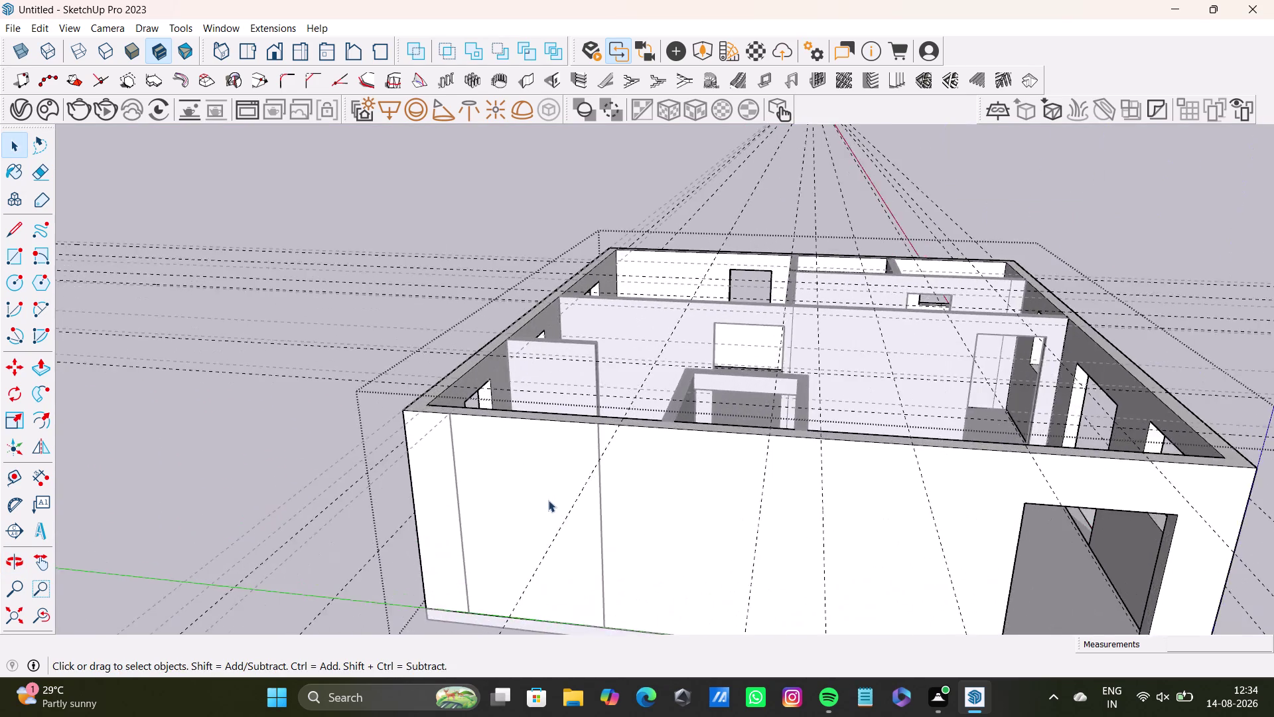
scroll(up, 3)
middle_drag(573, 503, 598, 431)
key(space)
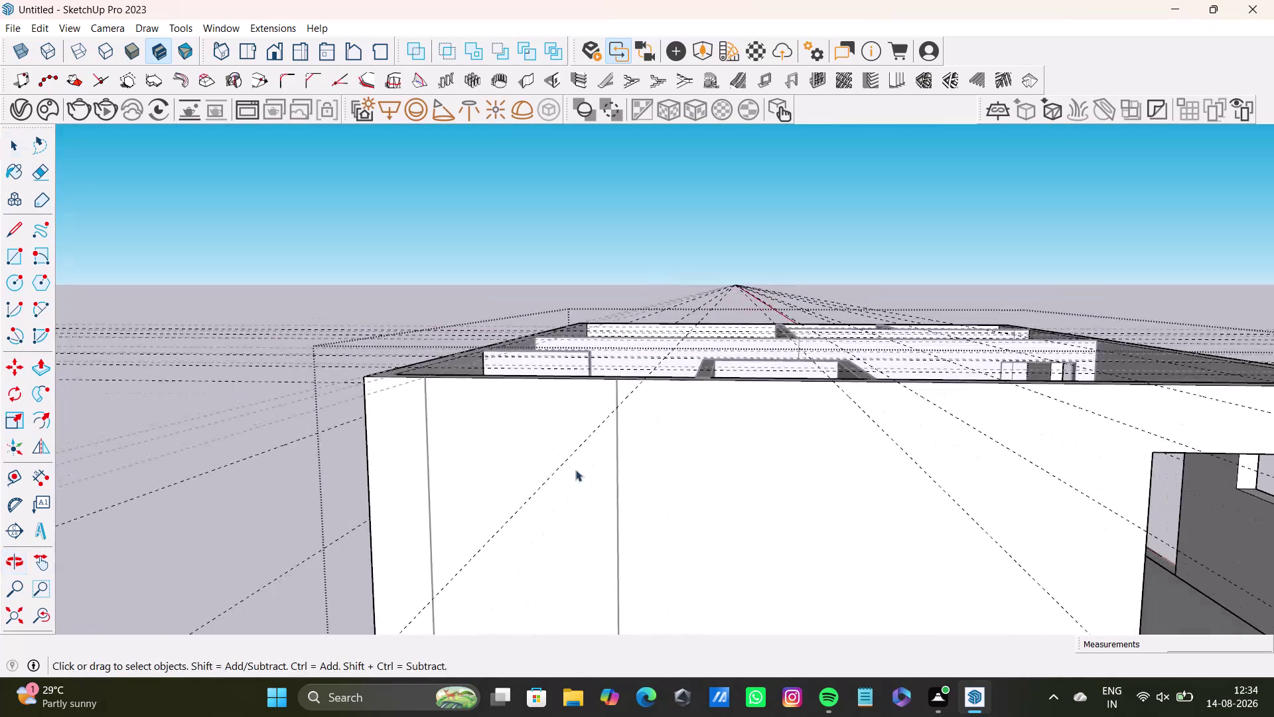
click(573, 514)
click(168, 396)
click(296, 287)
middle_drag(486, 498, 547, 377)
middle_drag(510, 442, 714, 493)
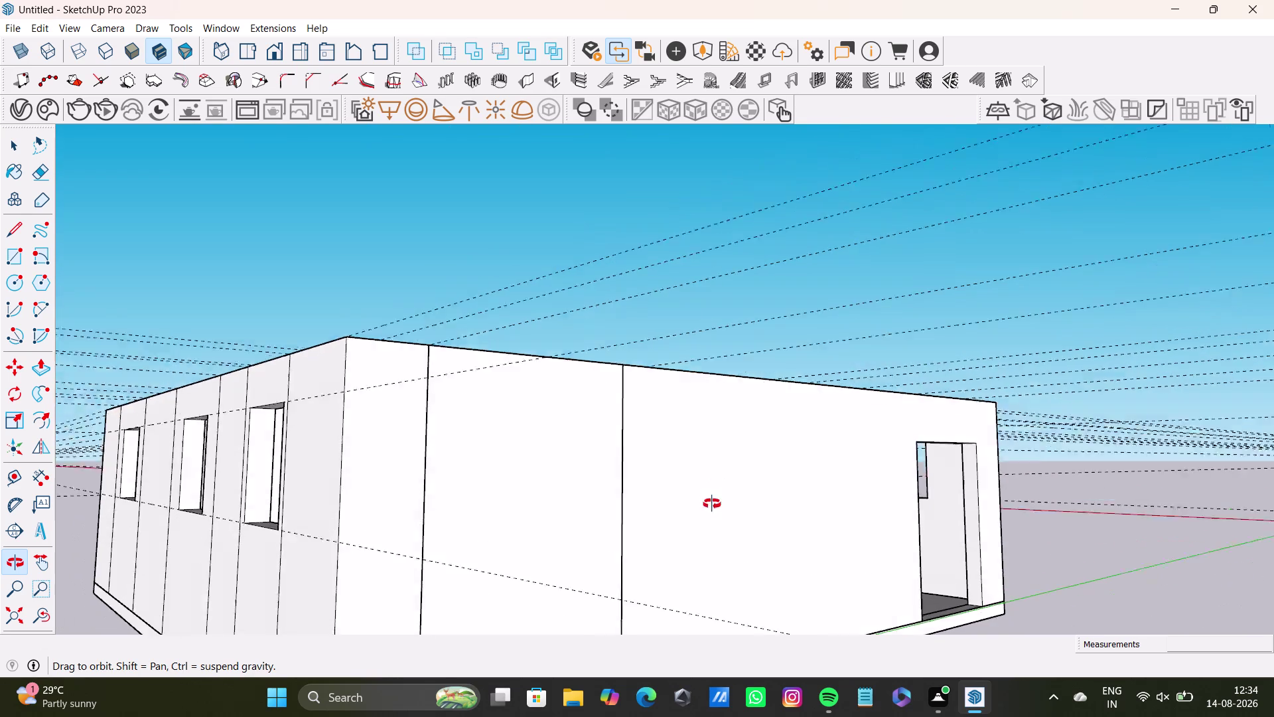
middle_drag(714, 492, 712, 504)
Place a guide point down the side wall, measured from its top edge.
click(13, 476)
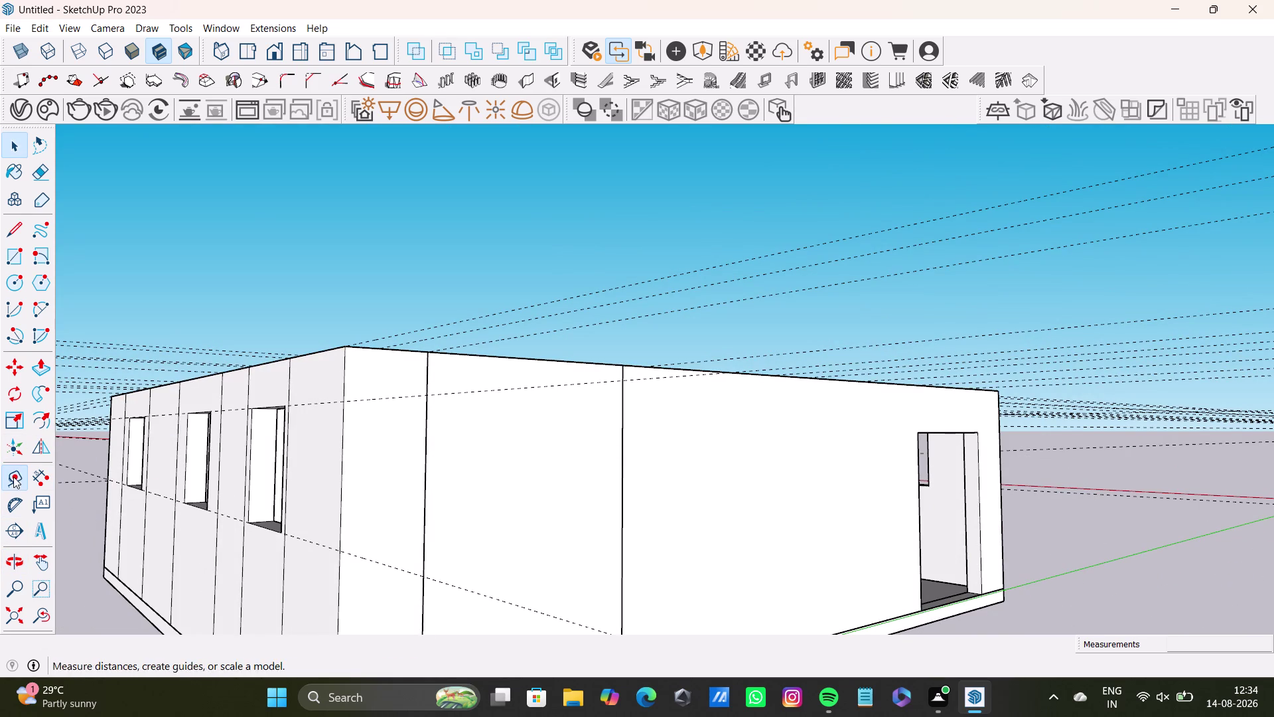
middle_drag(548, 468, 468, 447)
click(447, 339)
middle_drag(441, 401, 322, 409)
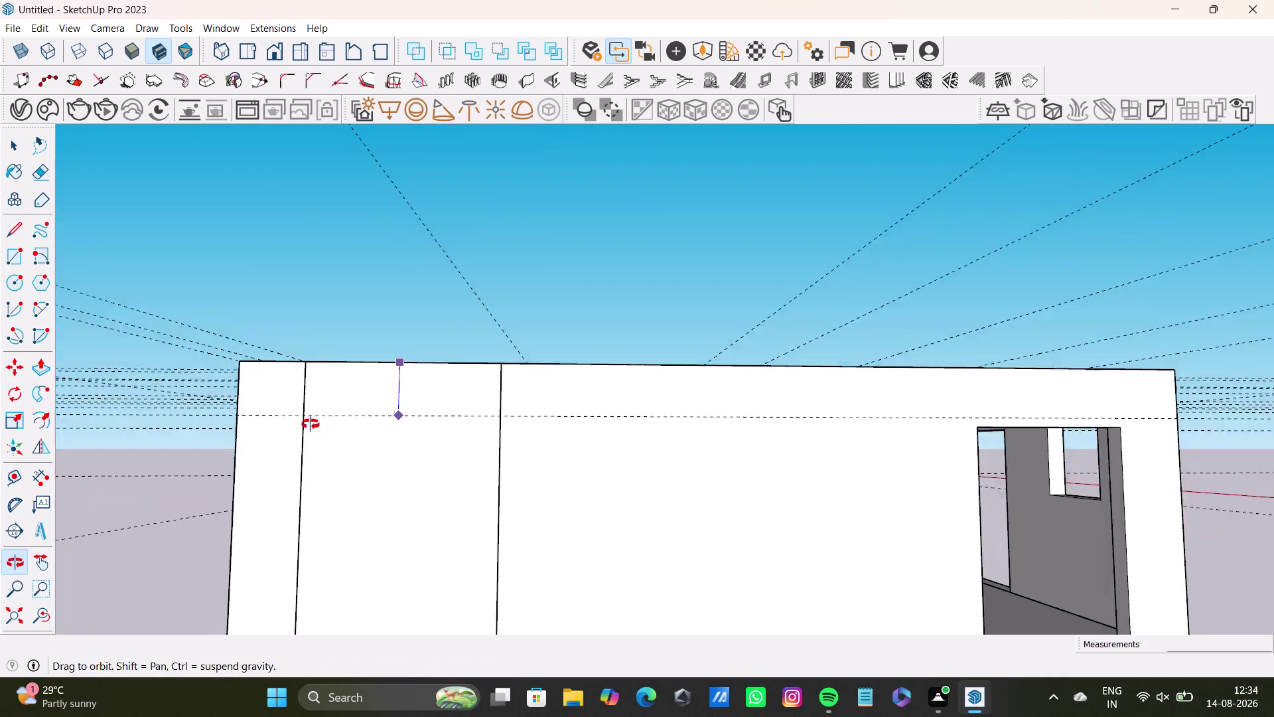
middle_drag(322, 409, 310, 427)
click(309, 407)
middle_drag(406, 466, 439, 382)
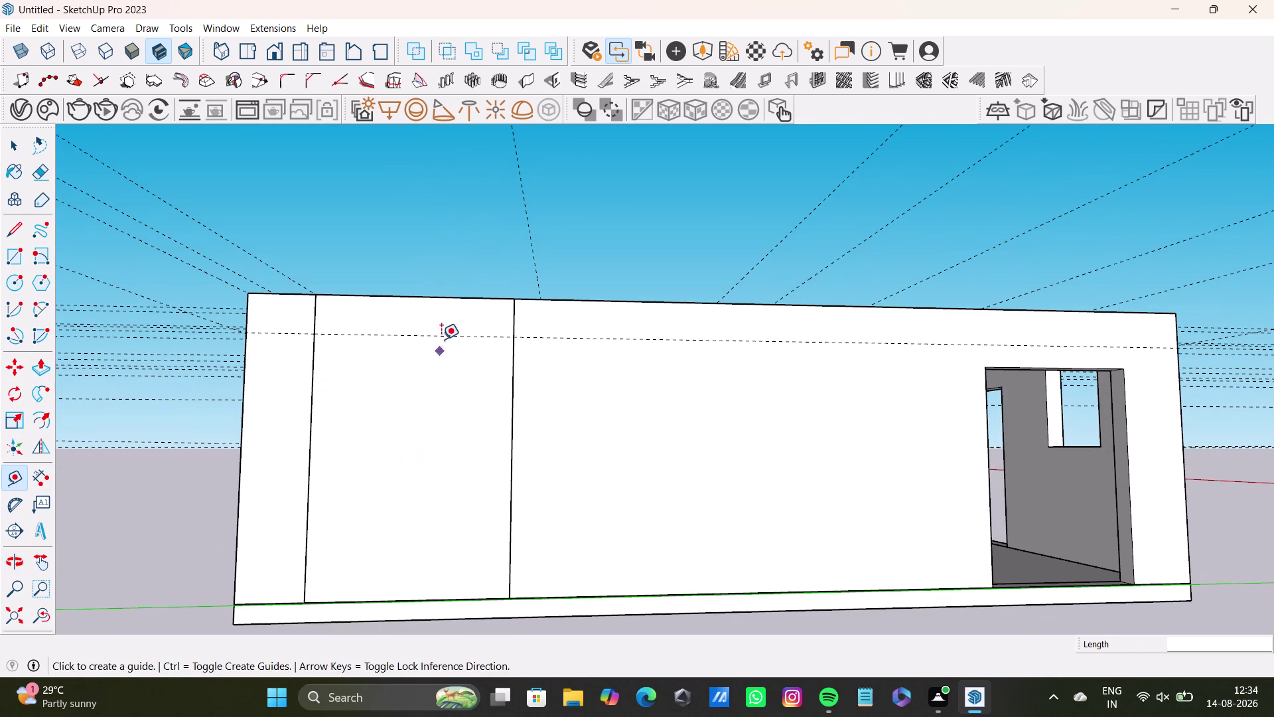
Measure down from the upper guide point to set a lower guide mark.
click(442, 337)
middle_drag(400, 430, 393, 431)
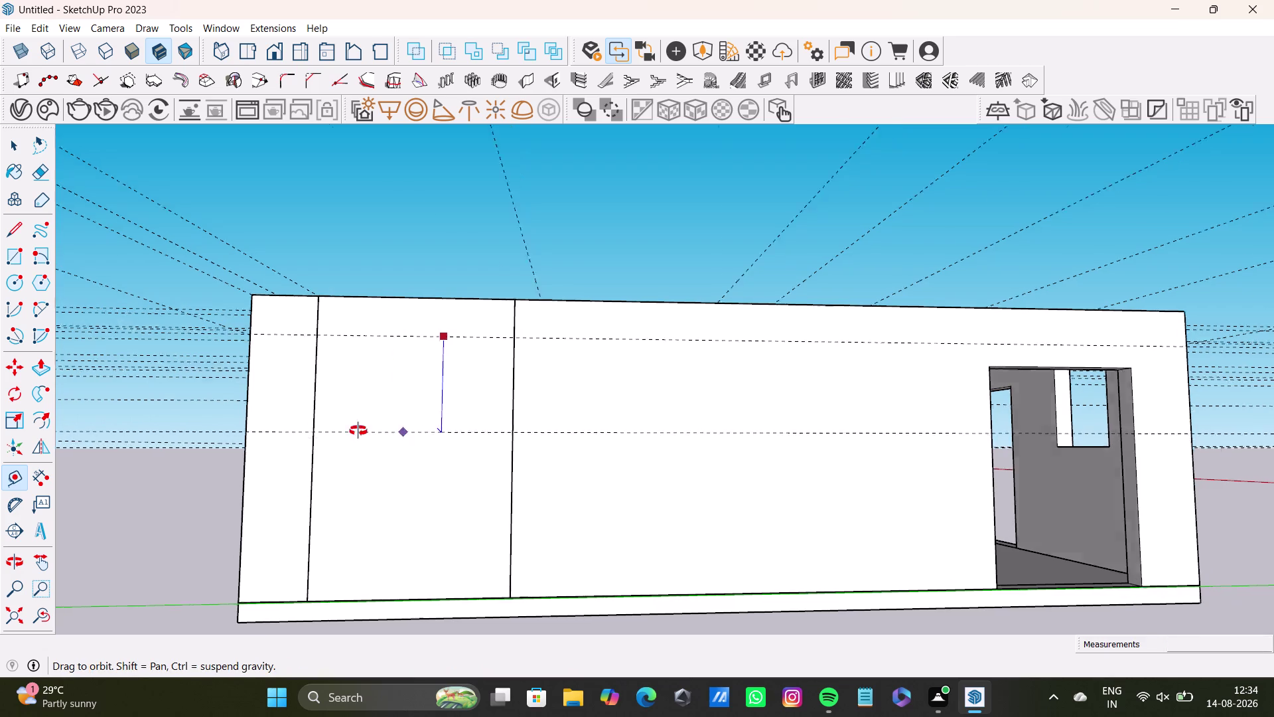
middle_drag(393, 430, 266, 492)
middle_drag(483, 473, 395, 367)
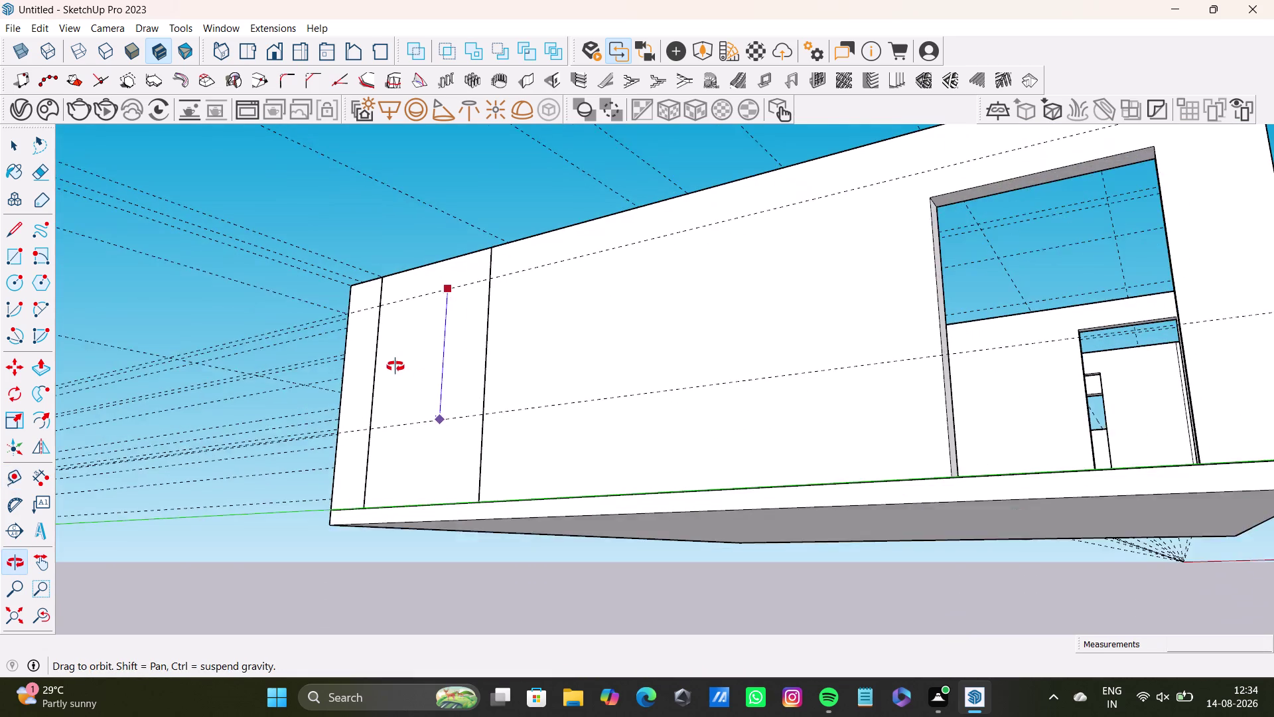
middle_drag(395, 366, 391, 373)
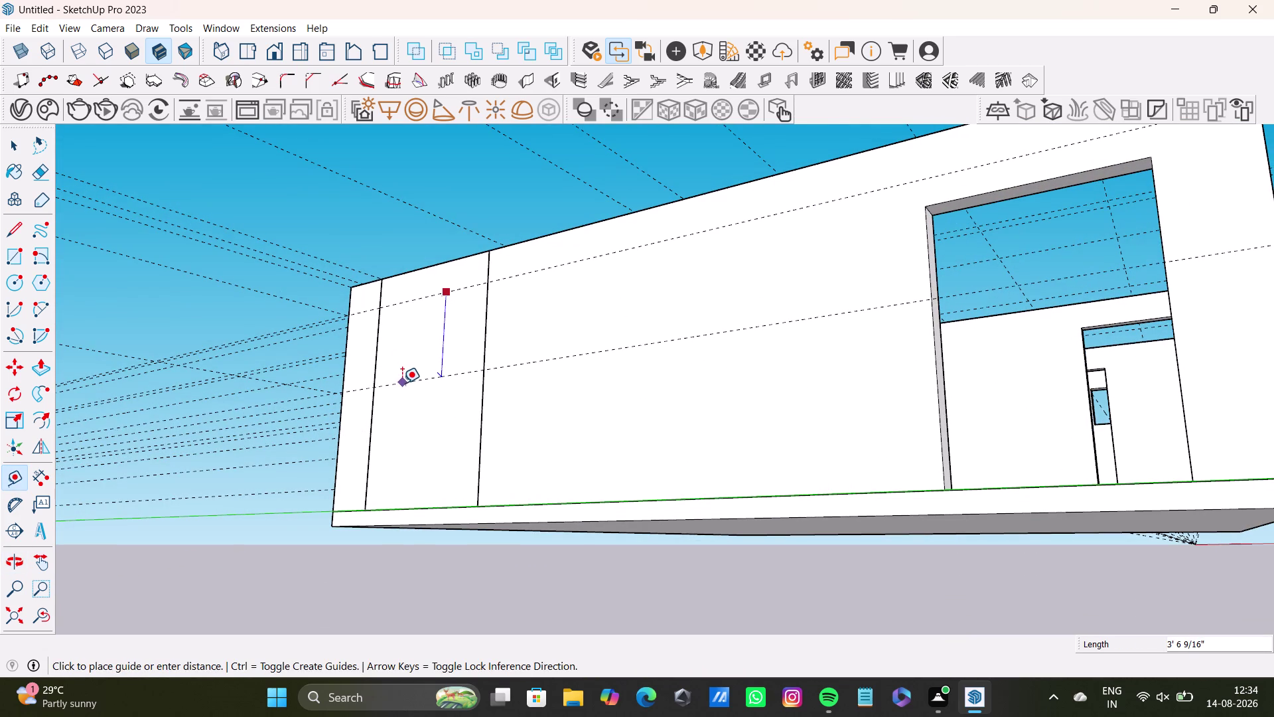
click(402, 383)
middle_drag(397, 422, 579, 467)
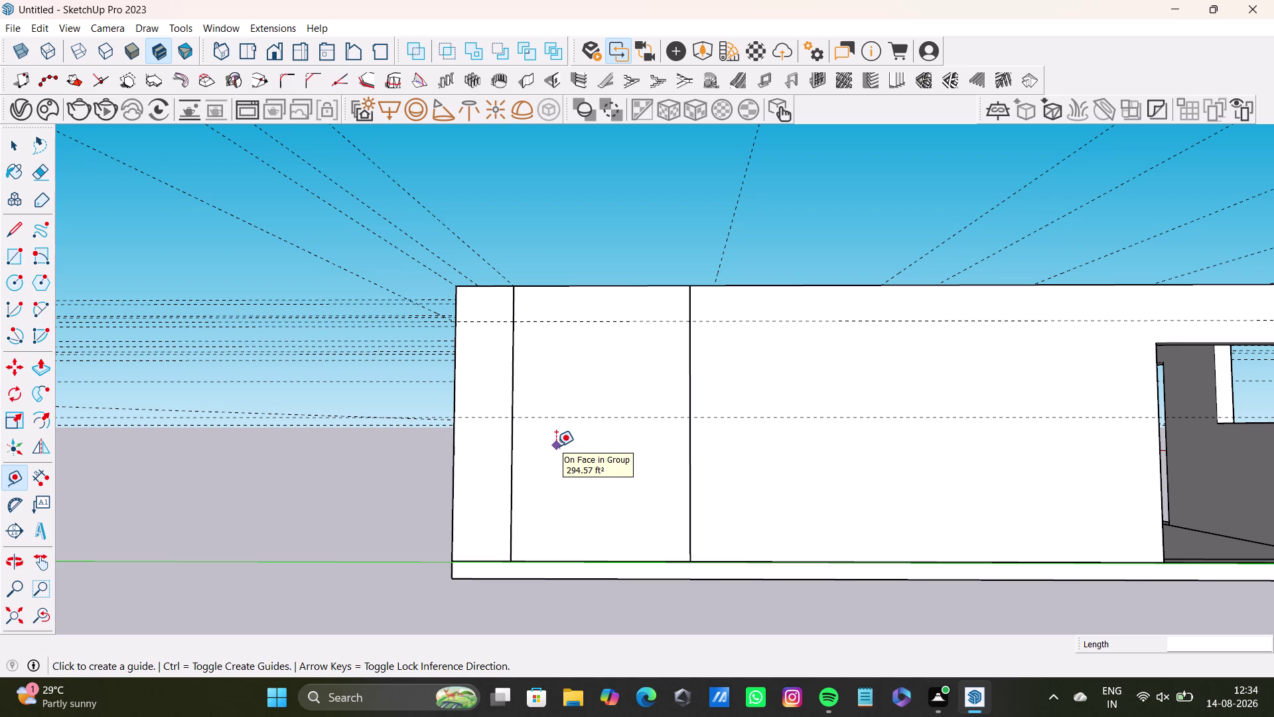
Start a rectangle with its first corner on the side panel's upper guide.
scroll(up, 3)
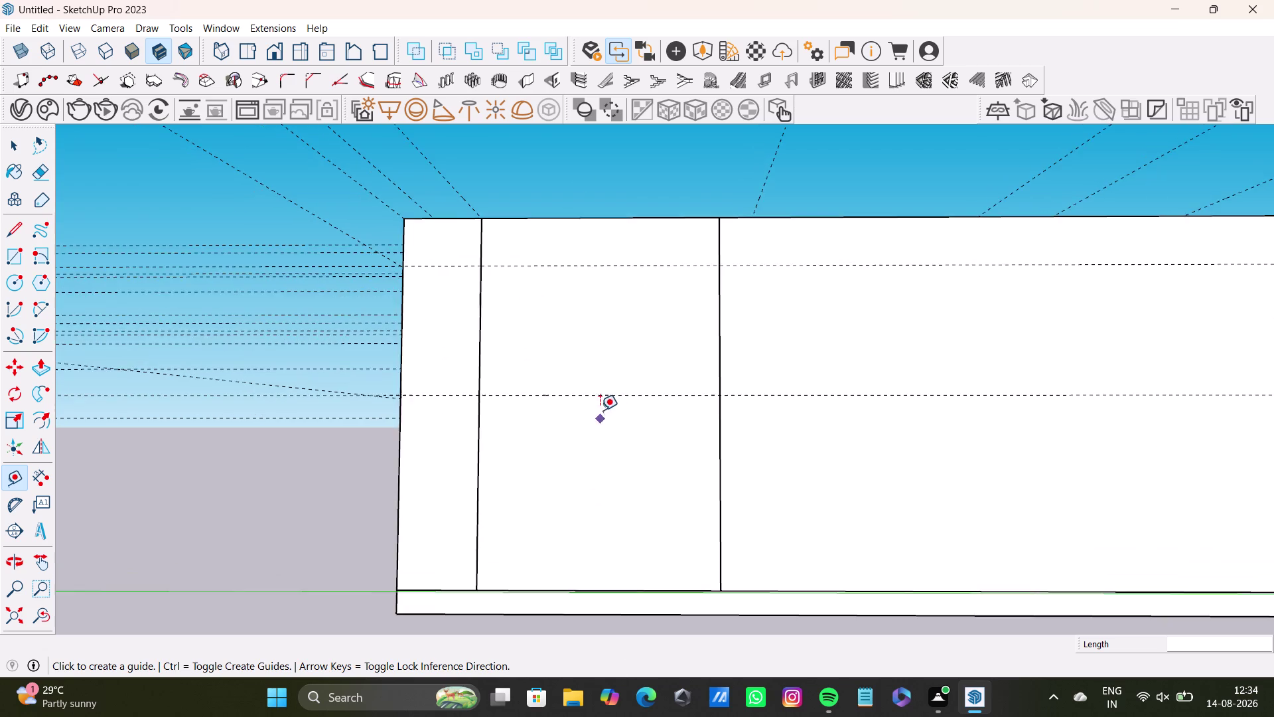
scroll(up, 3)
middle_drag(605, 374, 508, 495)
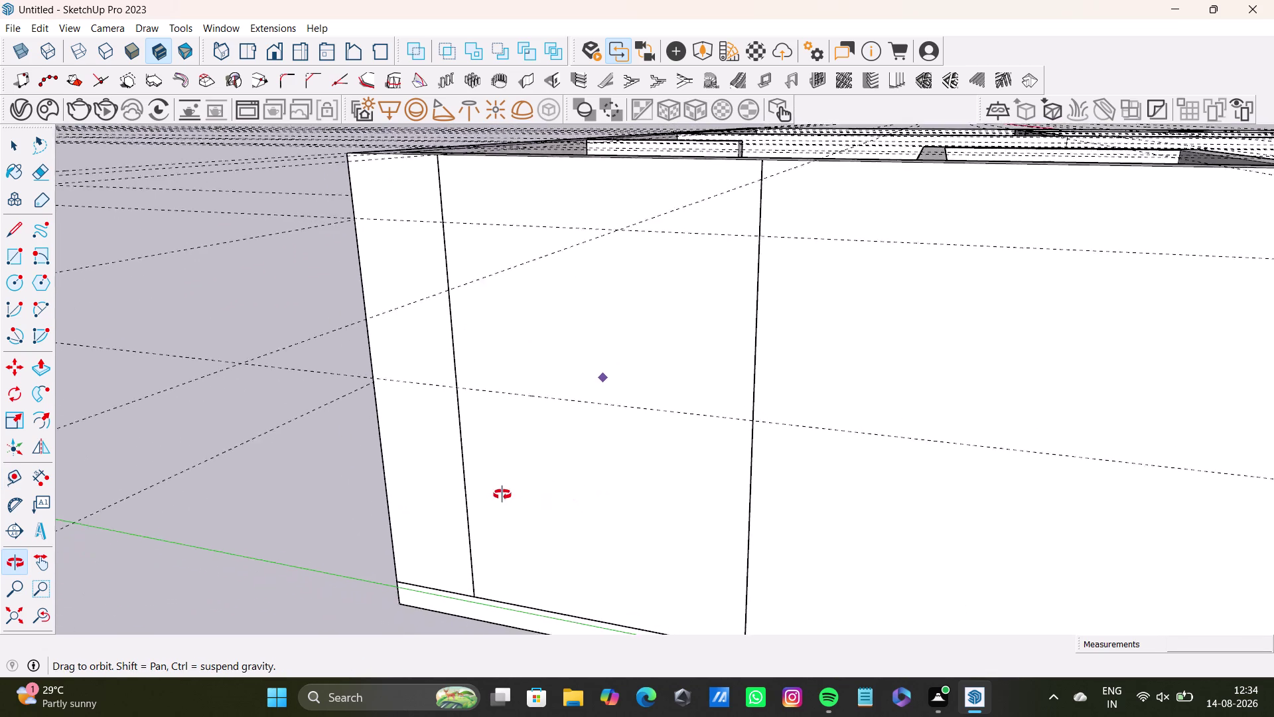
middle_drag(508, 495, 570, 404)
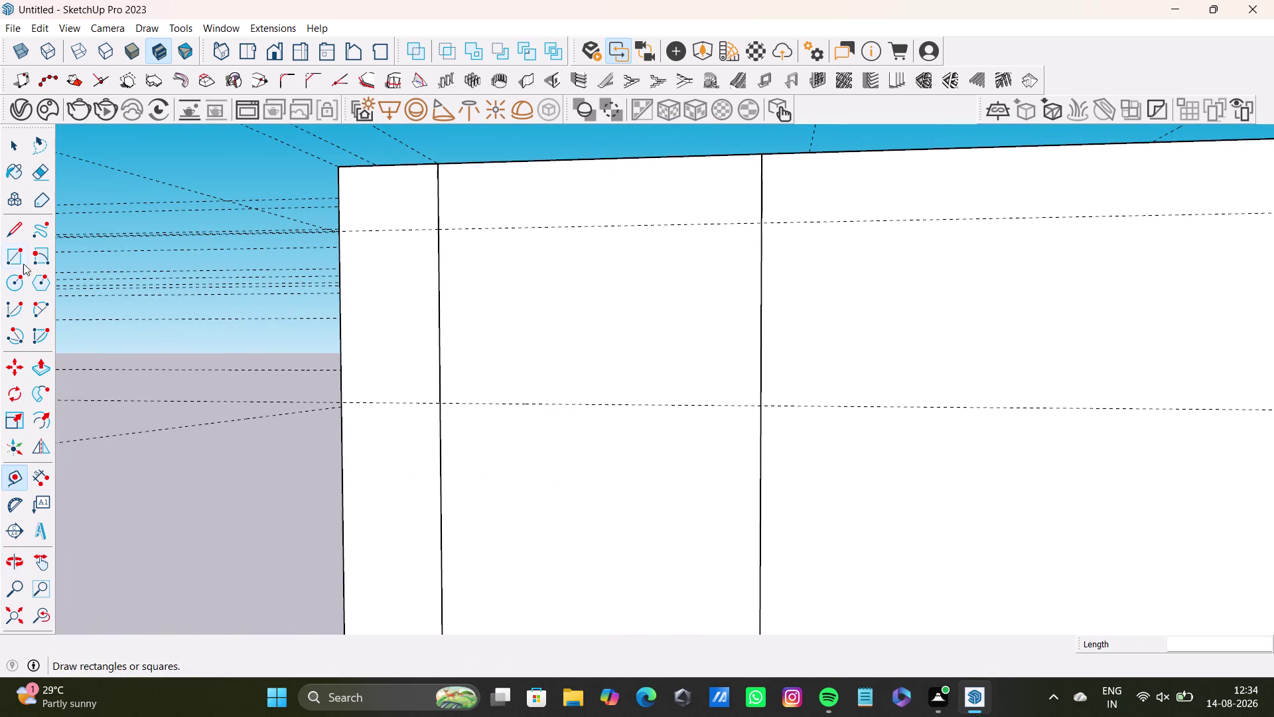
click(13, 258)
click(517, 228)
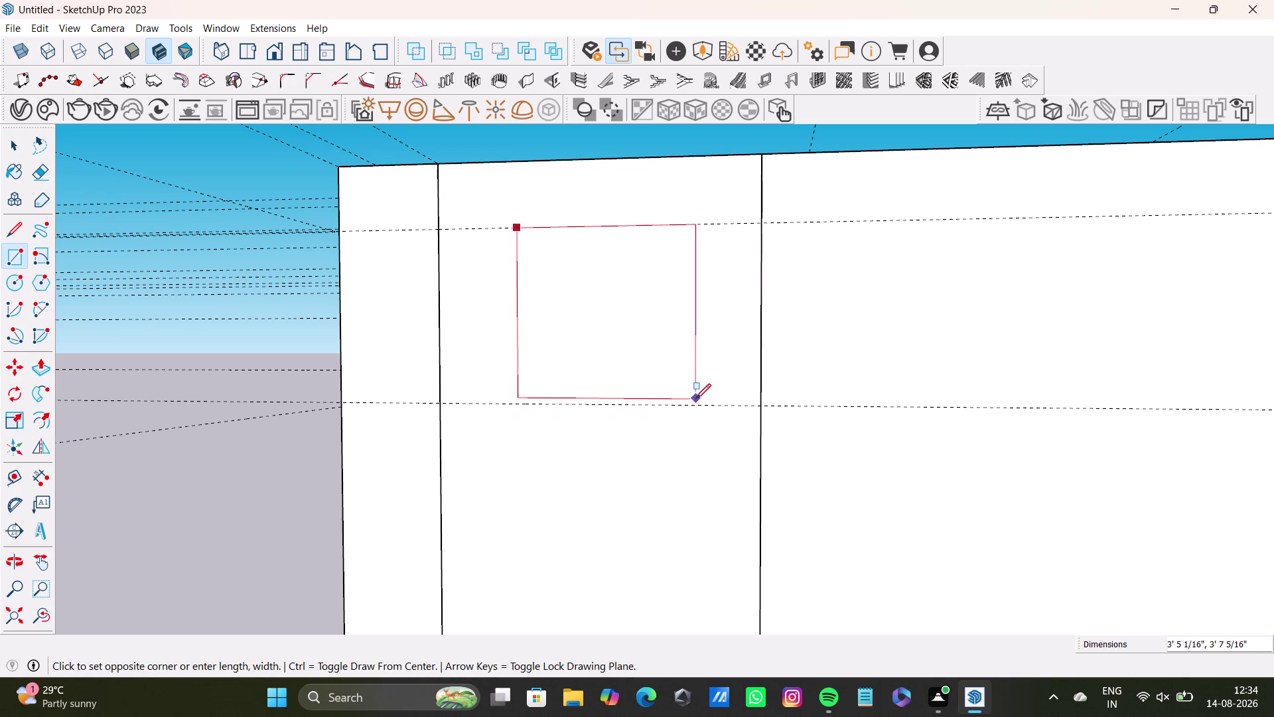
middle_drag(695, 414, 766, 409)
Redraw the window rectangle between the upper and lower guides on the end-wall panel.
key(space)
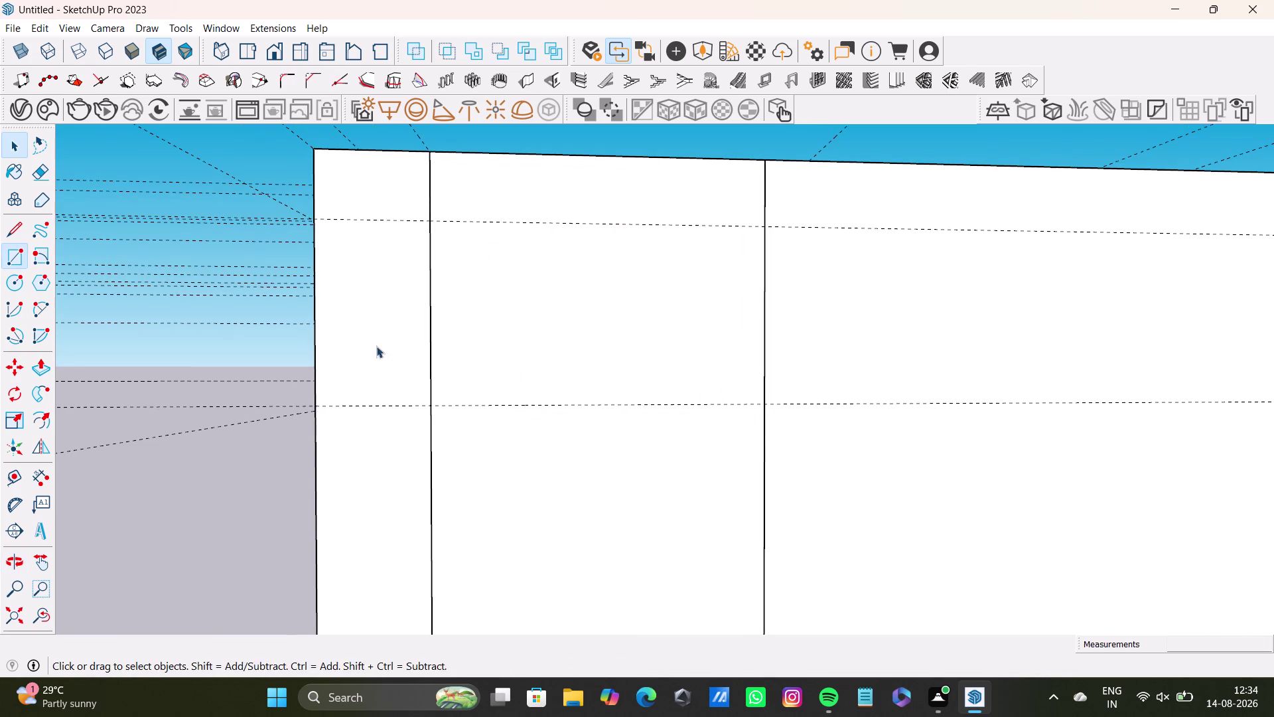
click(18, 258)
click(493, 223)
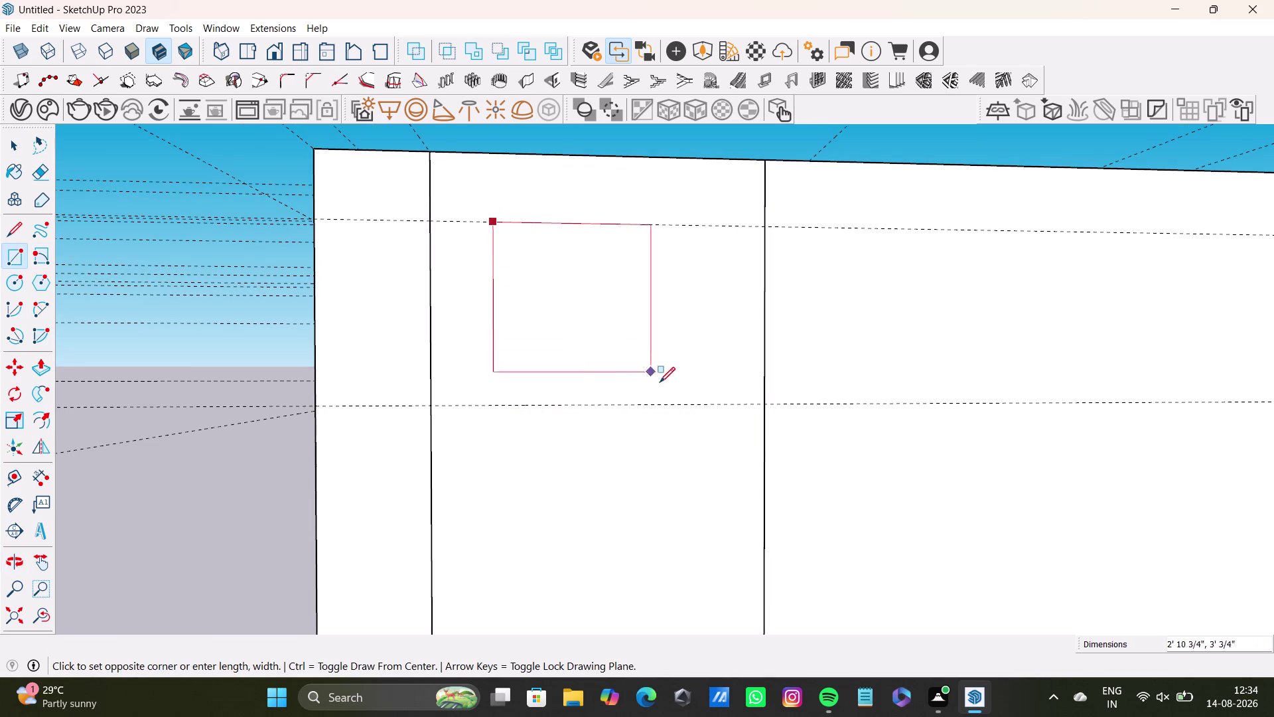
click(700, 407)
key(space)
middle_drag(659, 426, 658, 427)
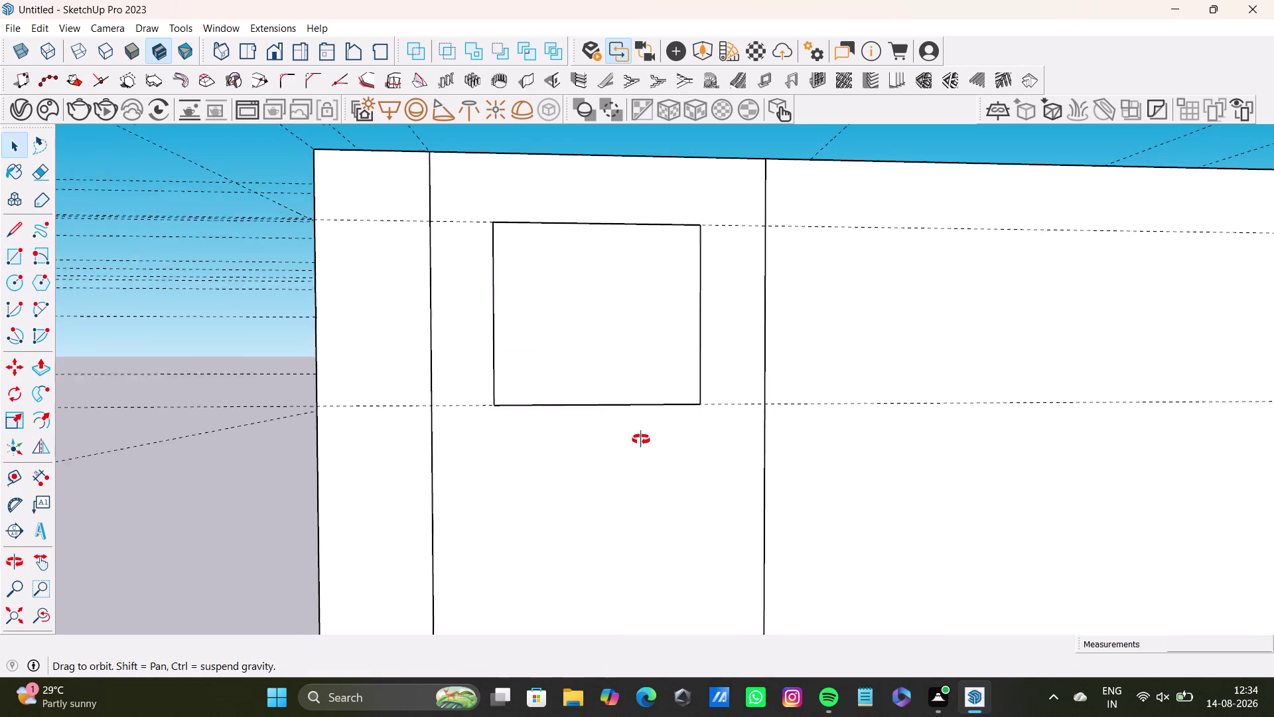
middle_drag(658, 426, 589, 488)
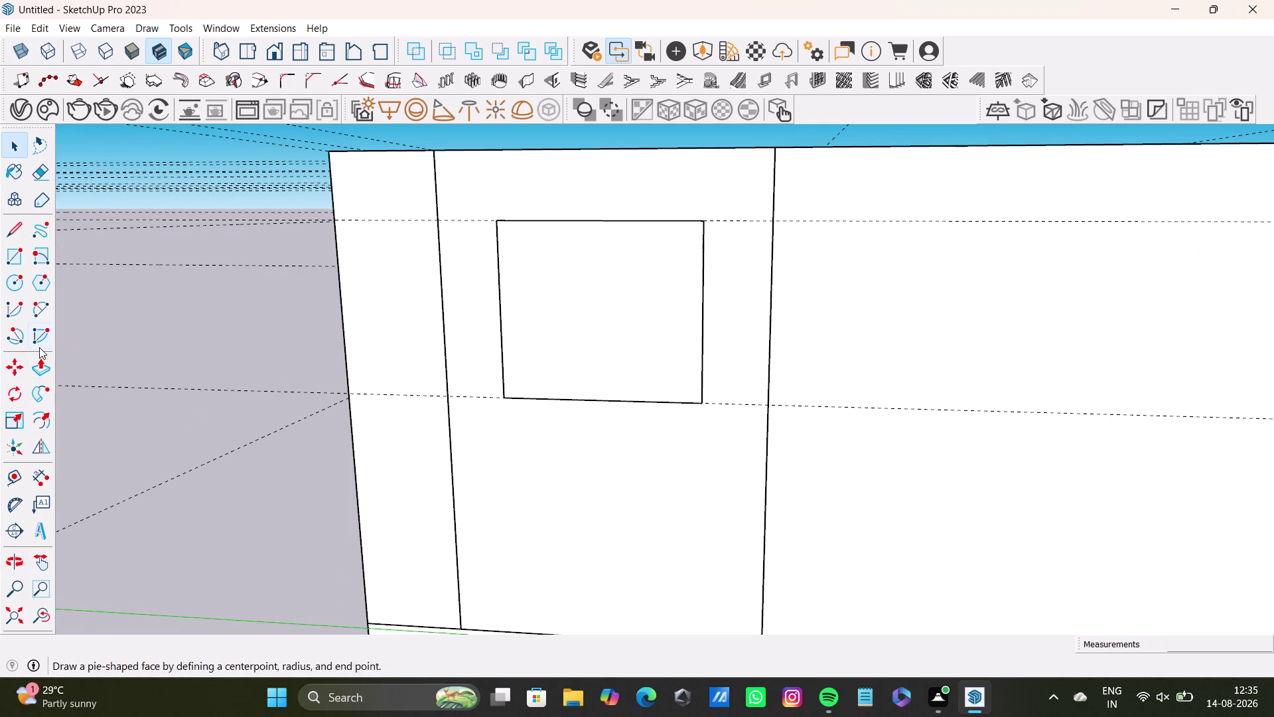
Push/pull the new square face on the wall.
drag(14, 476, 27, 470)
key(space)
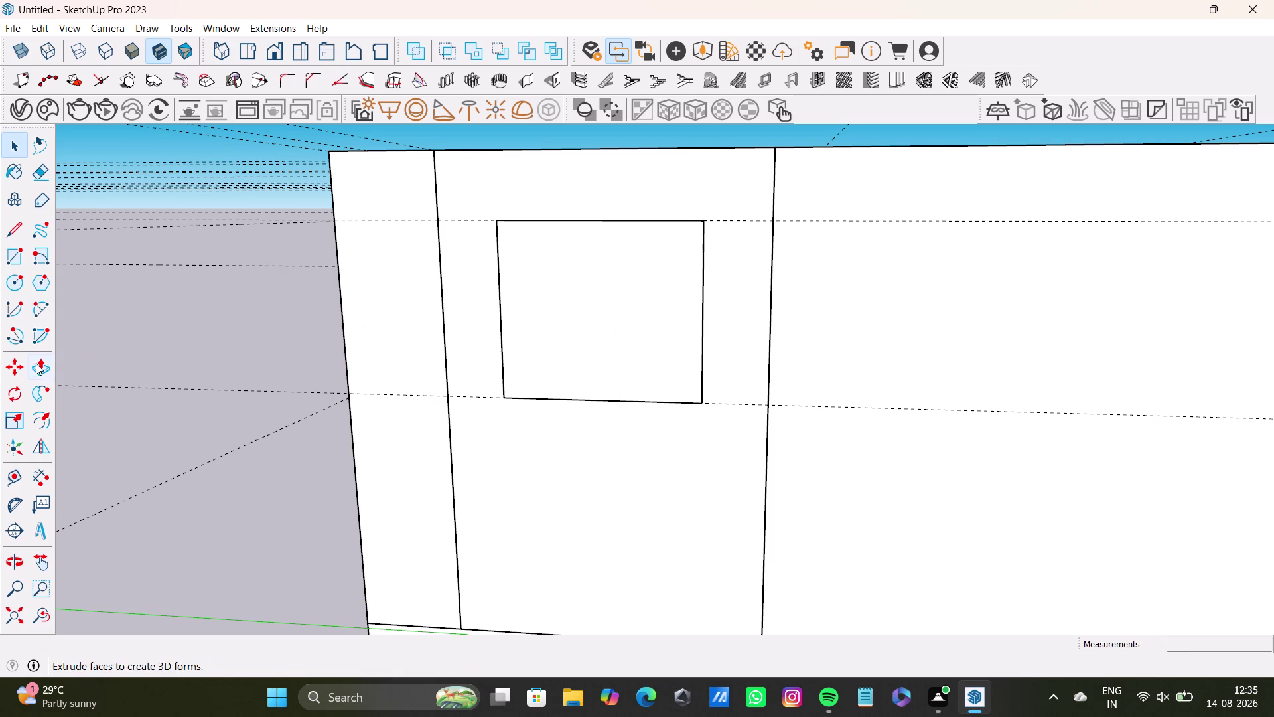
drag(39, 365, 52, 361)
click(635, 283)
middle_drag(658, 288, 529, 415)
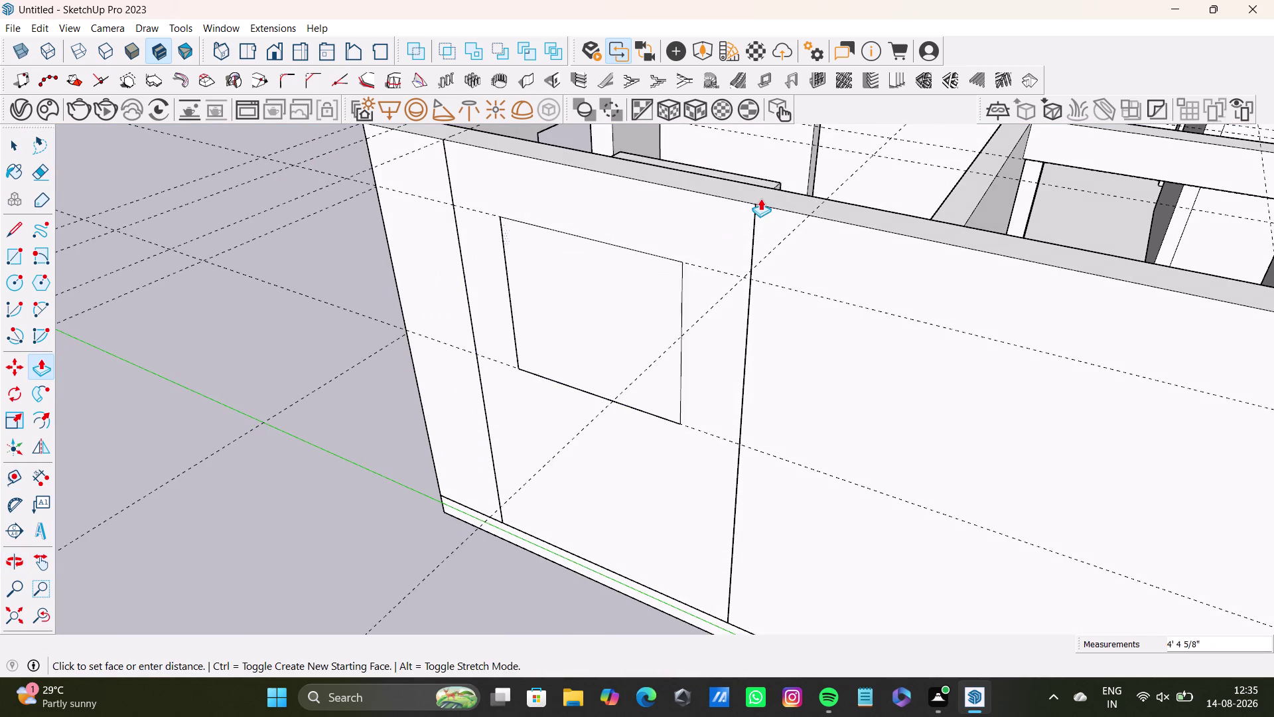
middle_drag(760, 199, 619, 292)
click(641, 252)
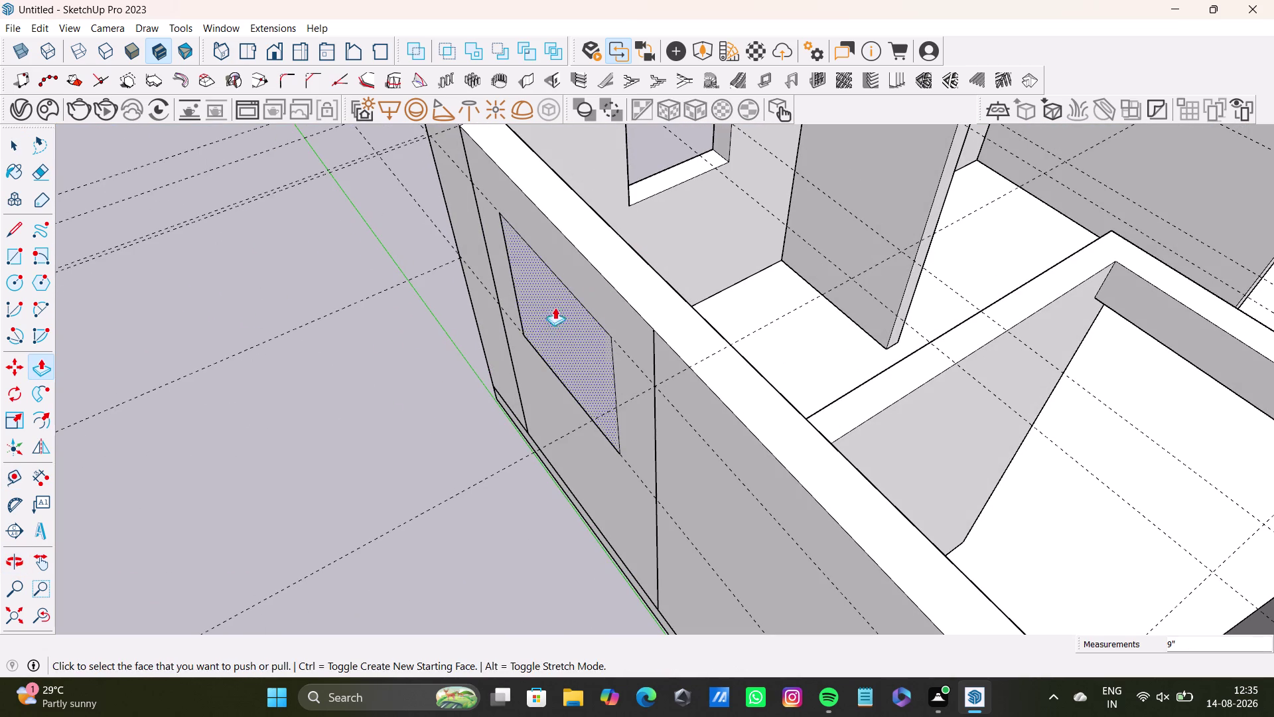
drag(550, 324, 559, 320)
middle_drag(576, 365, 804, 239)
key(space)
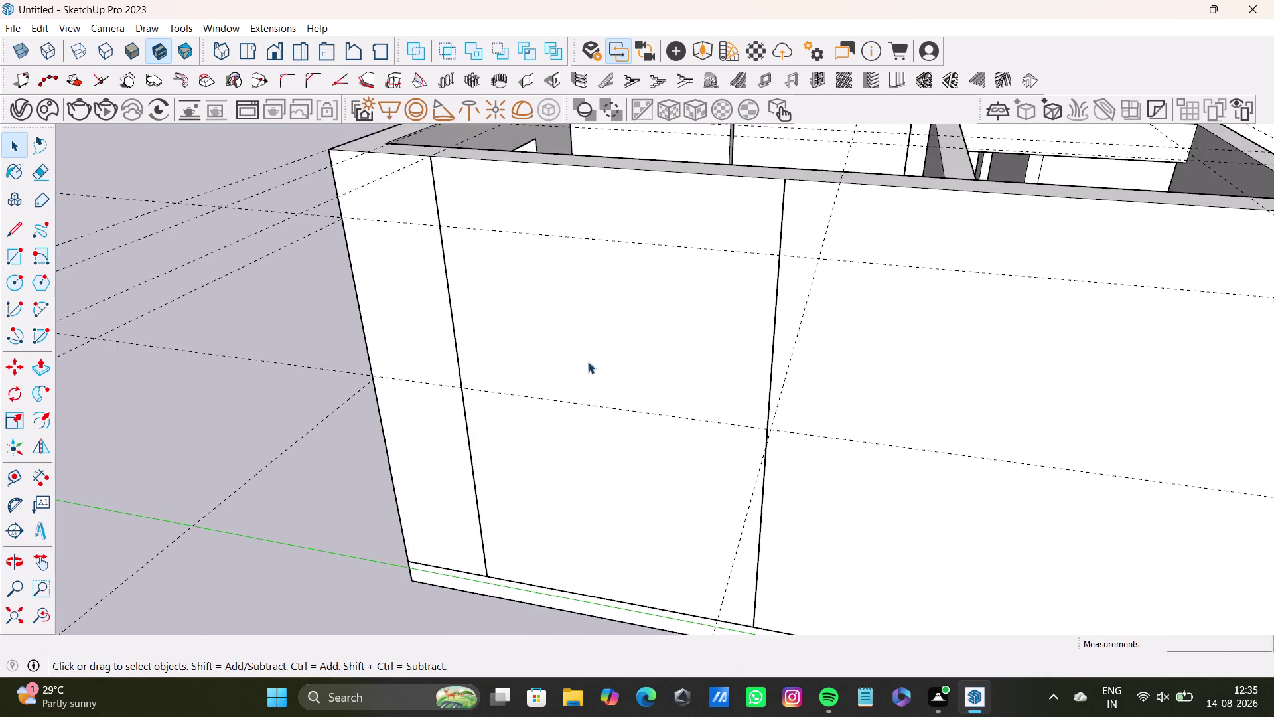
Select only the outer face of the front wall.
middle_drag(631, 376, 747, 249)
middle_drag(696, 338, 621, 437)
key(space)
triple_click(612, 308)
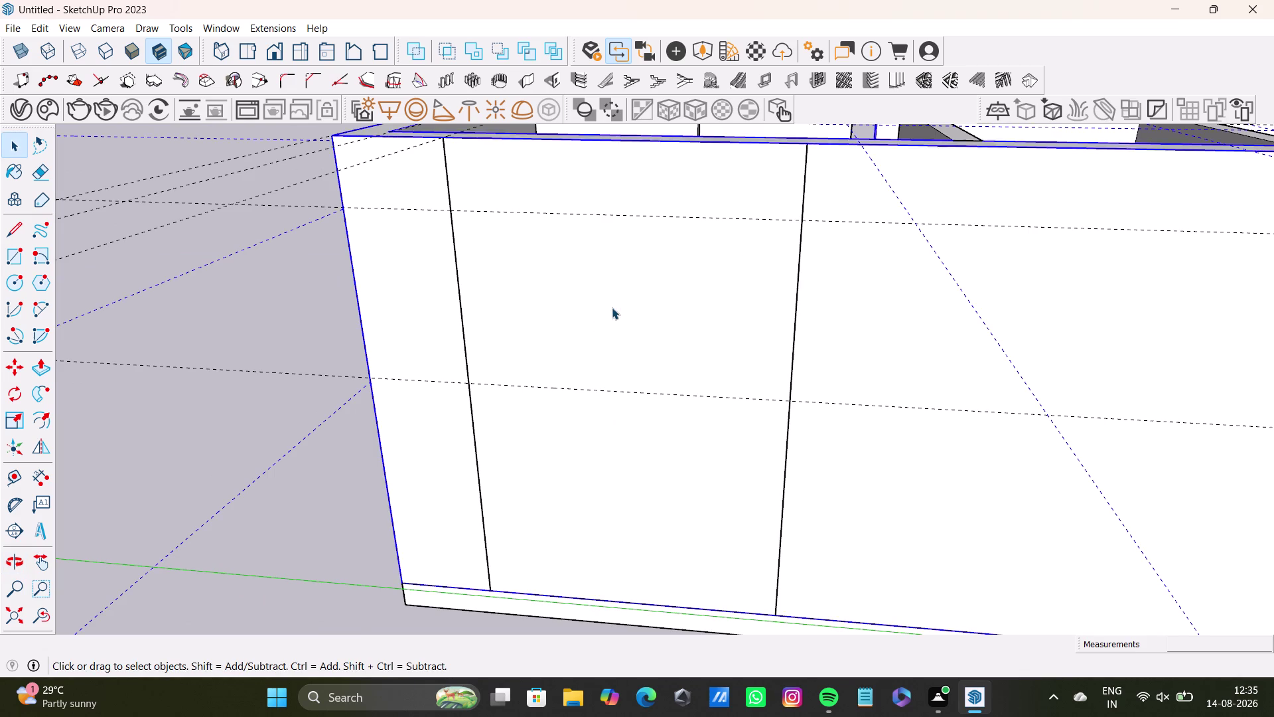
click(612, 307)
click(626, 345)
middle_drag(753, 368, 785, 271)
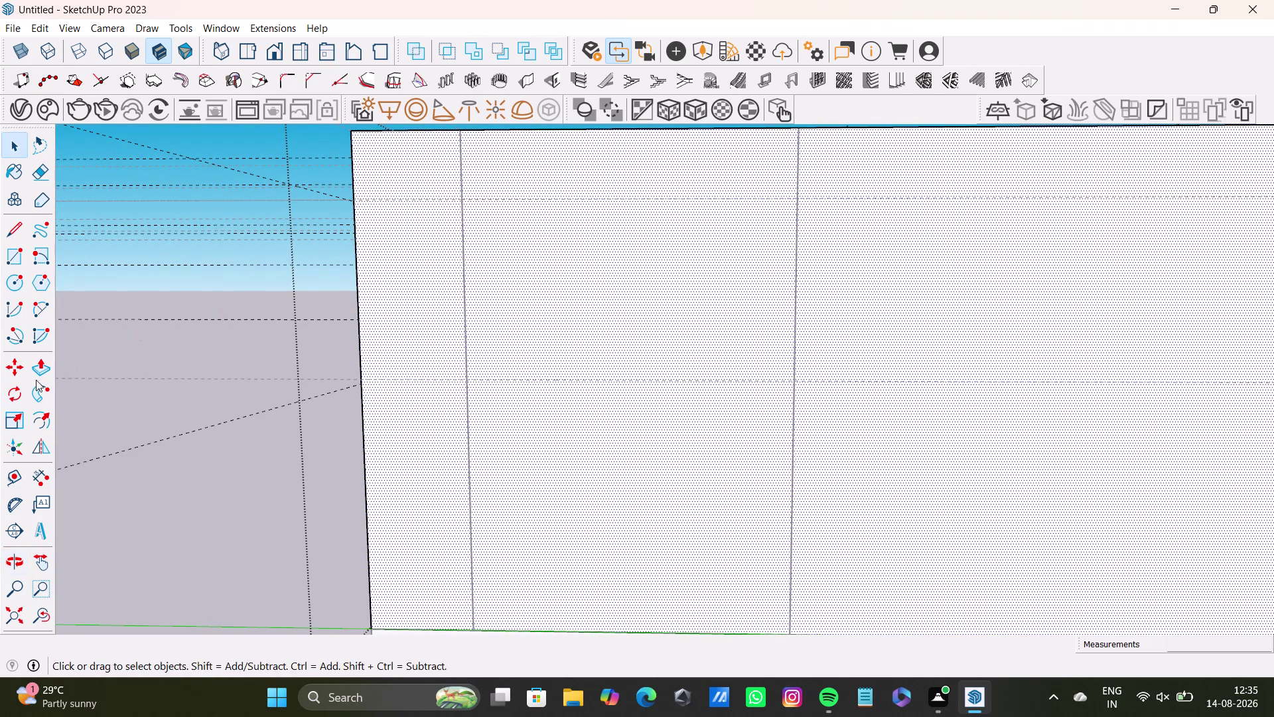
drag(8, 259, 14, 259)
Draw the square window outline on the front wall, undoing and redrawing it once.
click(558, 200)
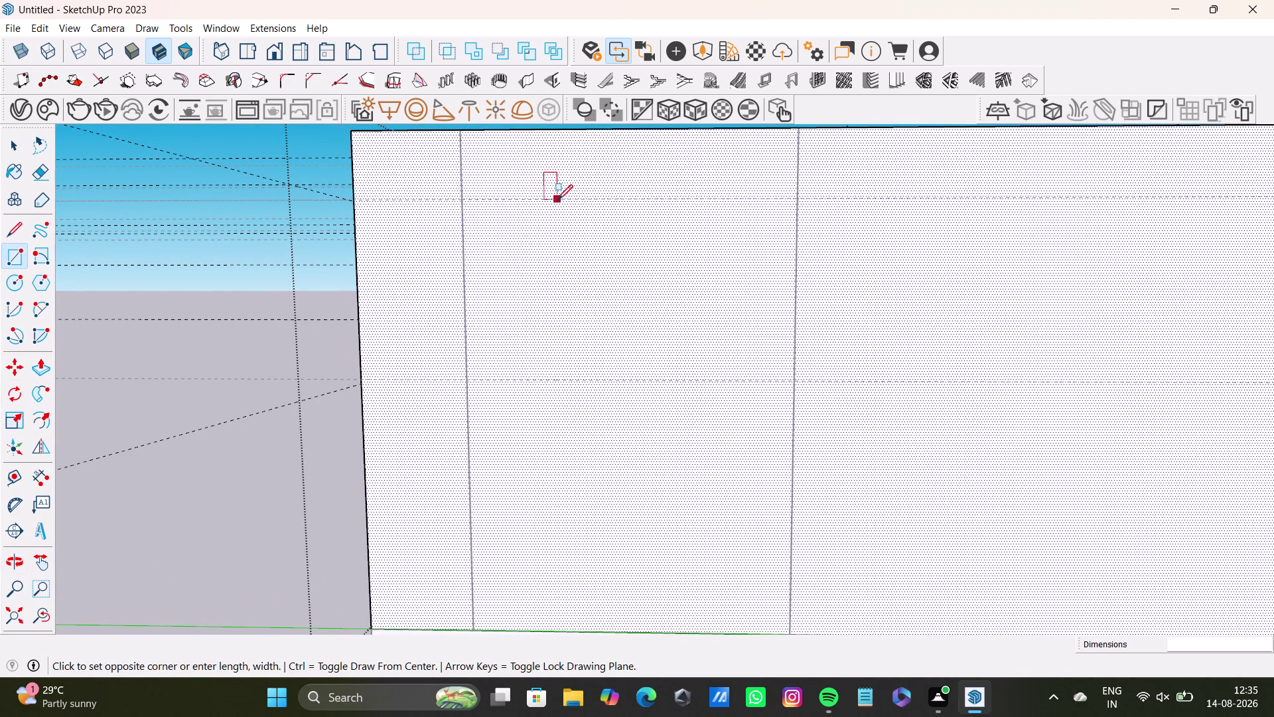
click(740, 381)
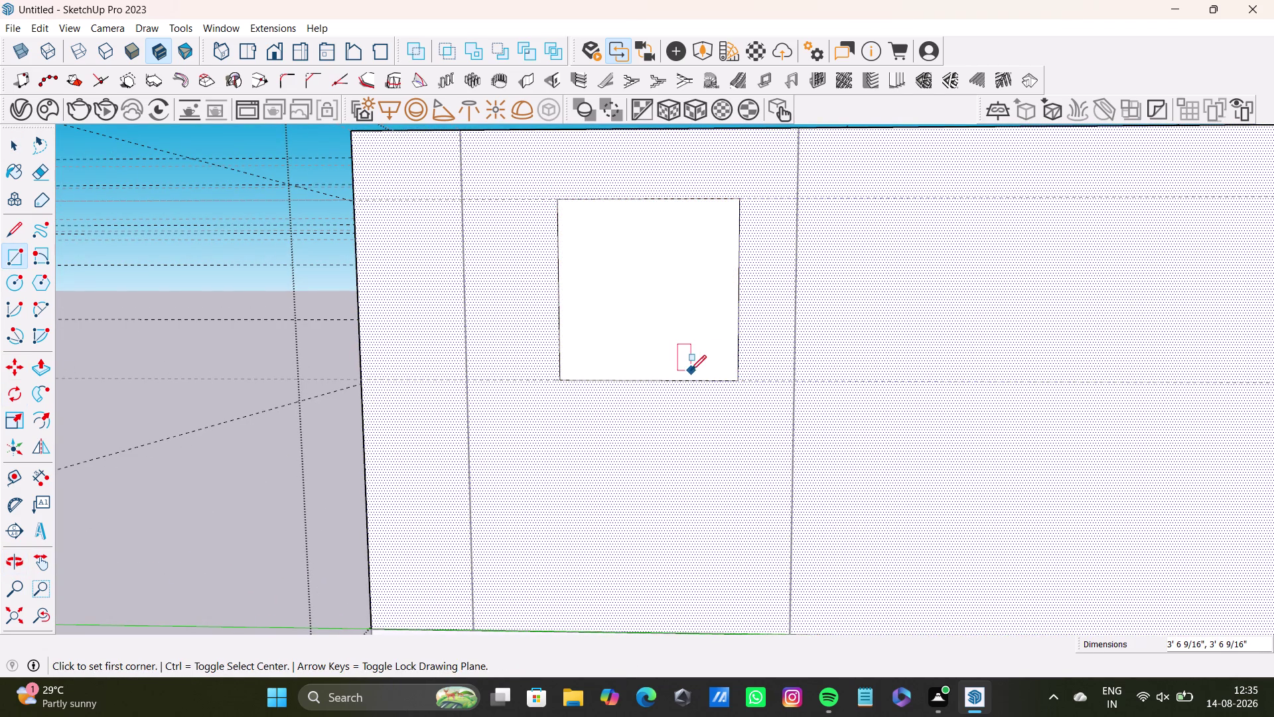
key(ctrl+z)
click(12, 256)
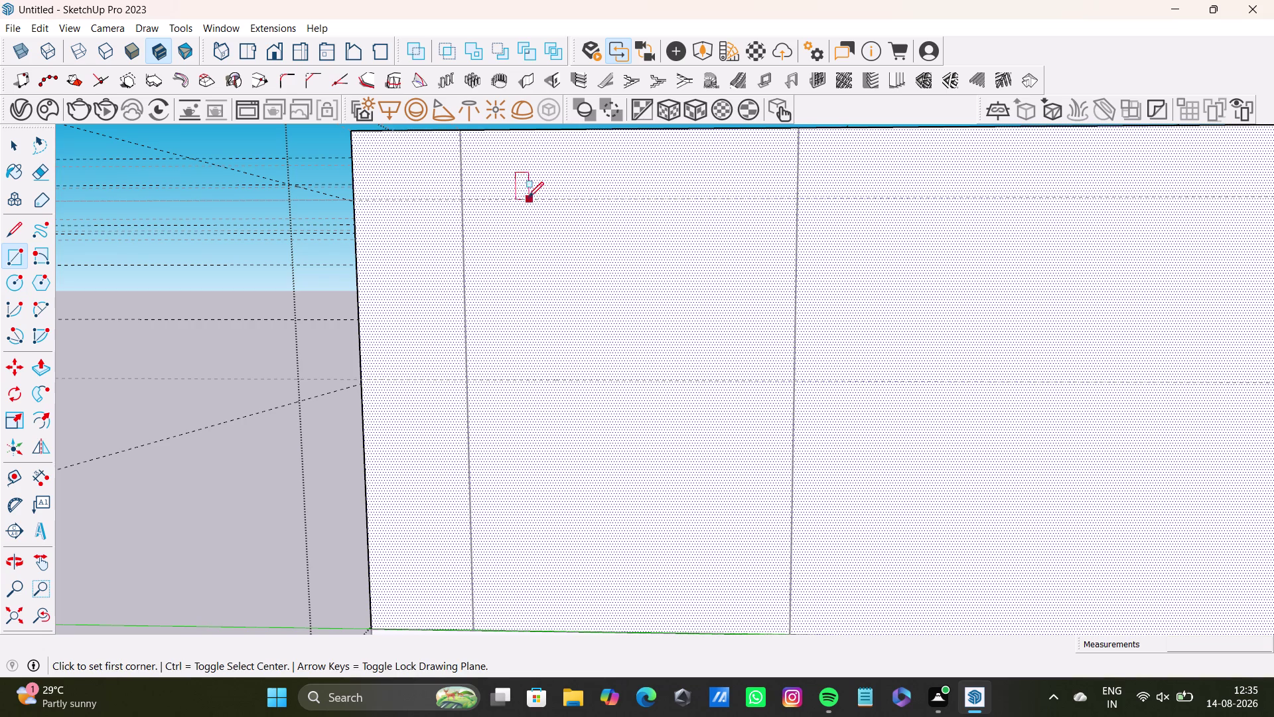
drag(524, 199, 537, 204)
click(718, 381)
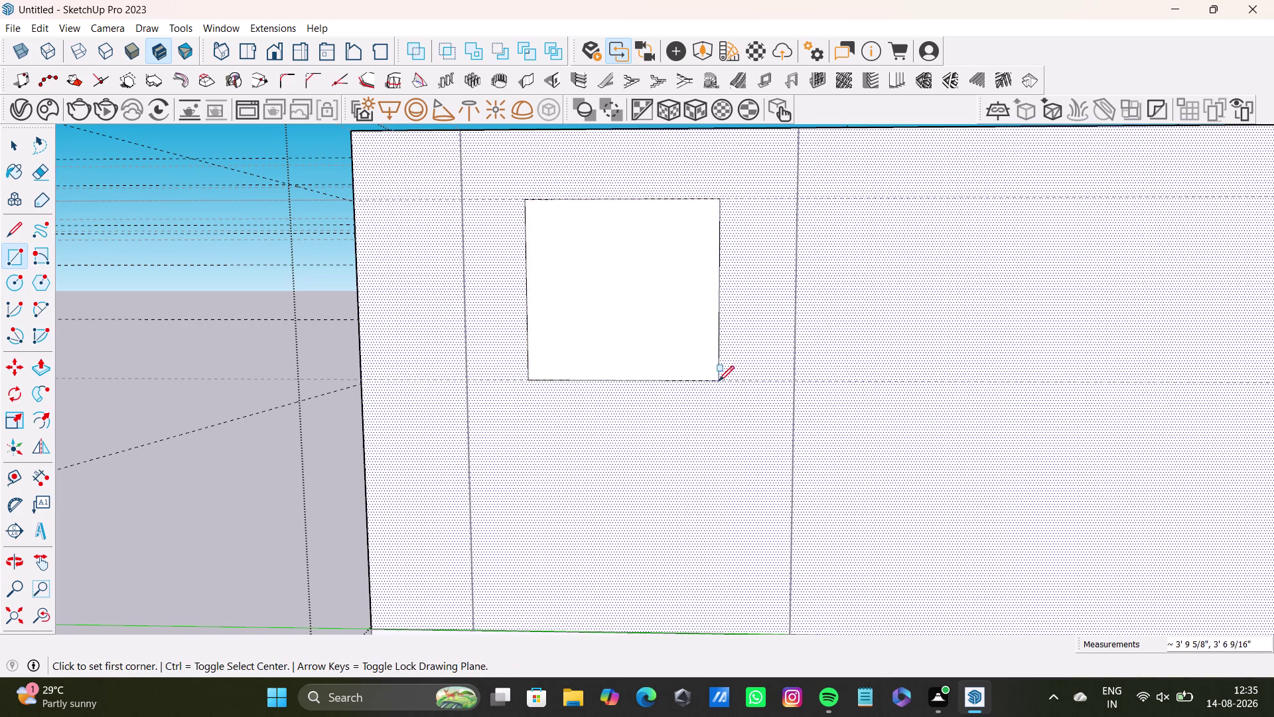
key(space)
click(645, 312)
middle_drag(779, 326, 566, 518)
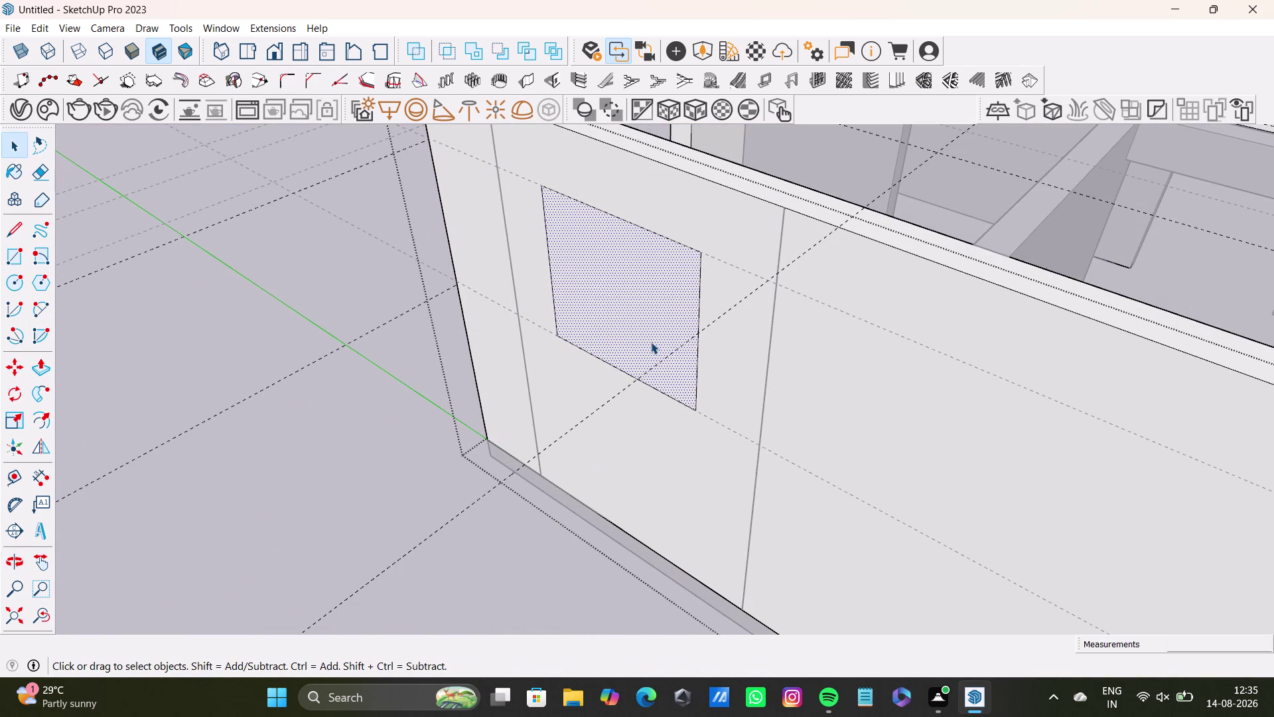
Push the front-wall square face into the wall and look down into the recess.
key(p)
click(660, 318)
middle_drag(756, 250, 618, 327)
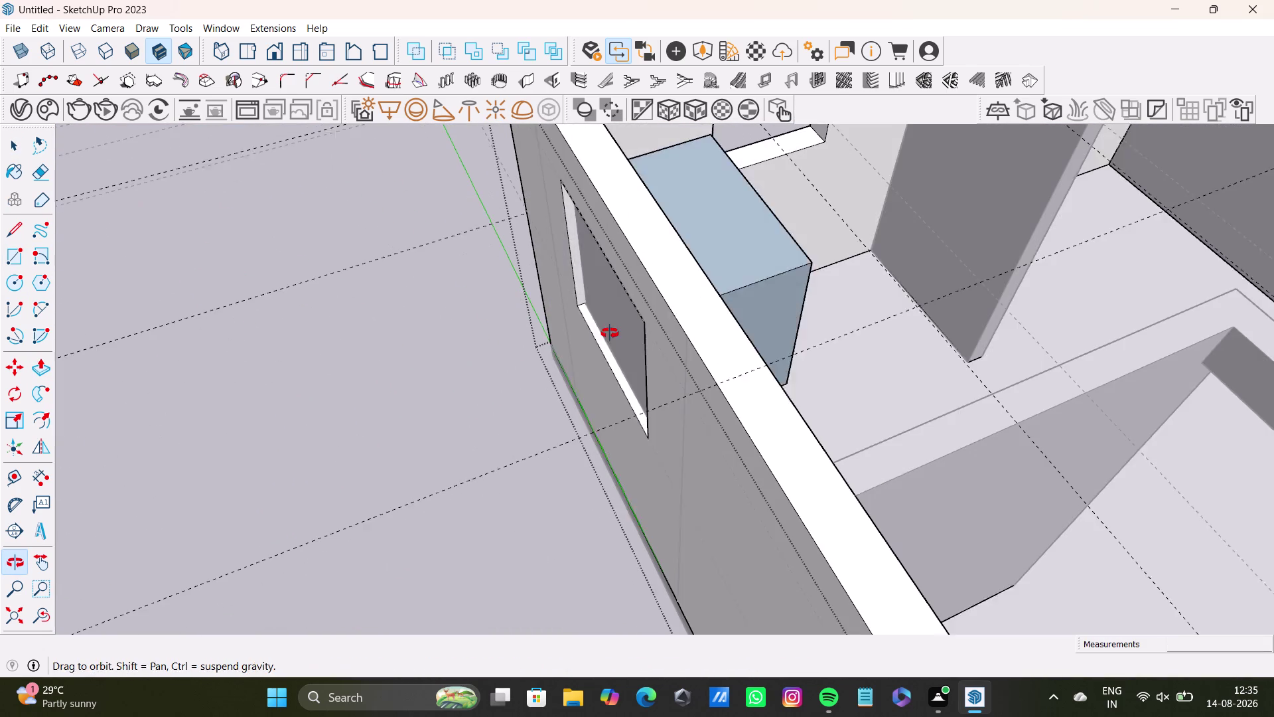
middle_drag(618, 328, 610, 333)
click(702, 270)
middle_drag(636, 342, 724, 285)
Undo the first push and zoom back out to the whole front wall.
key(space)
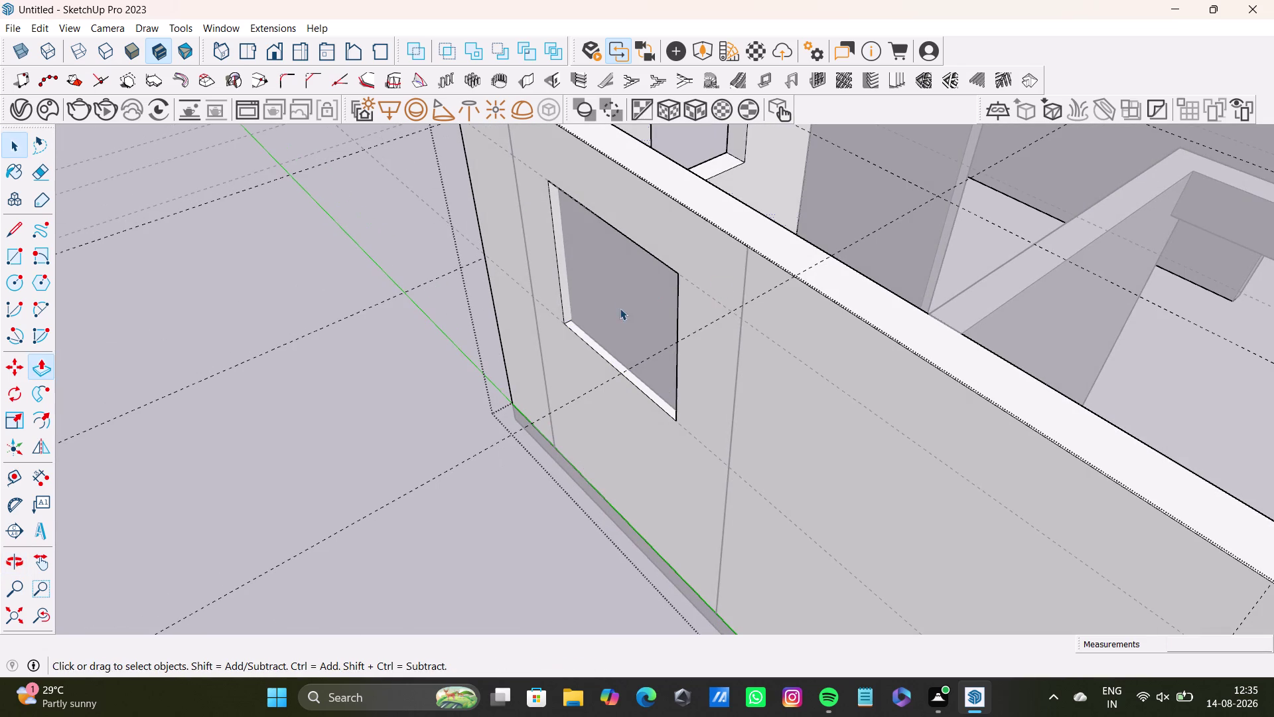
click(620, 302)
middle_drag(669, 333, 767, 263)
click(669, 272)
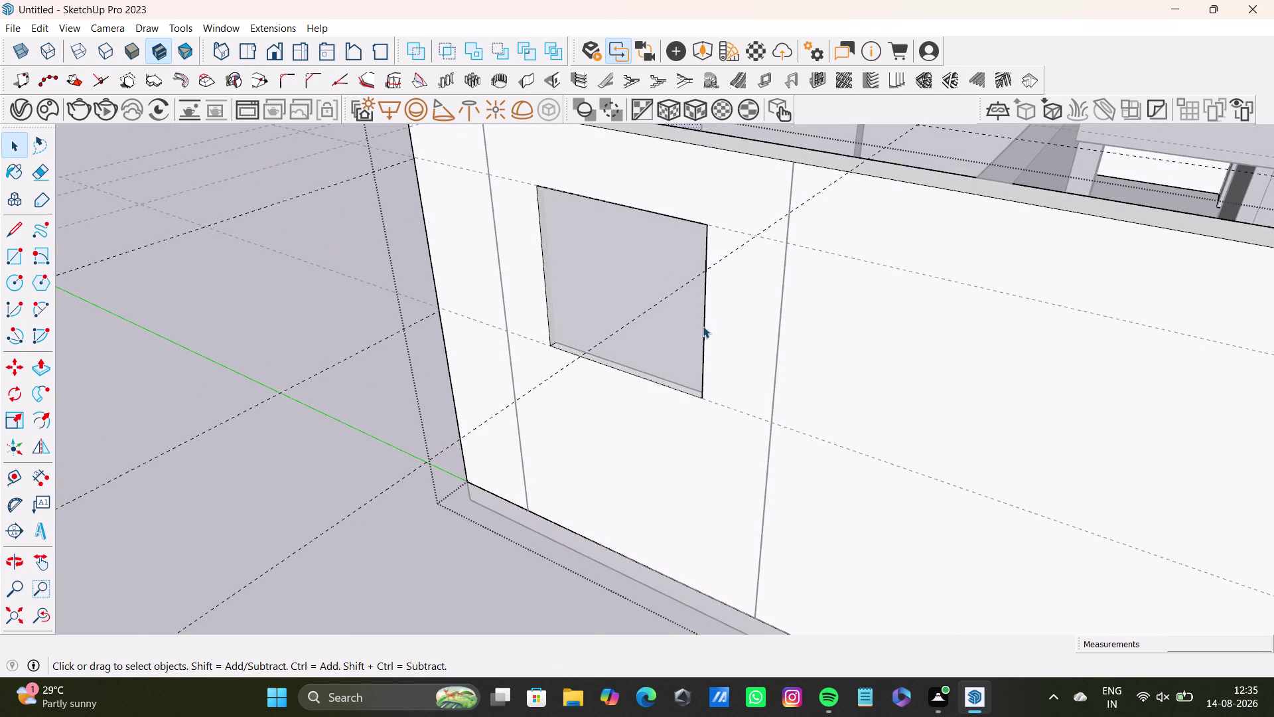
scroll(down, 3)
key(ctrl+z)
middle_drag(642, 326, 744, 431)
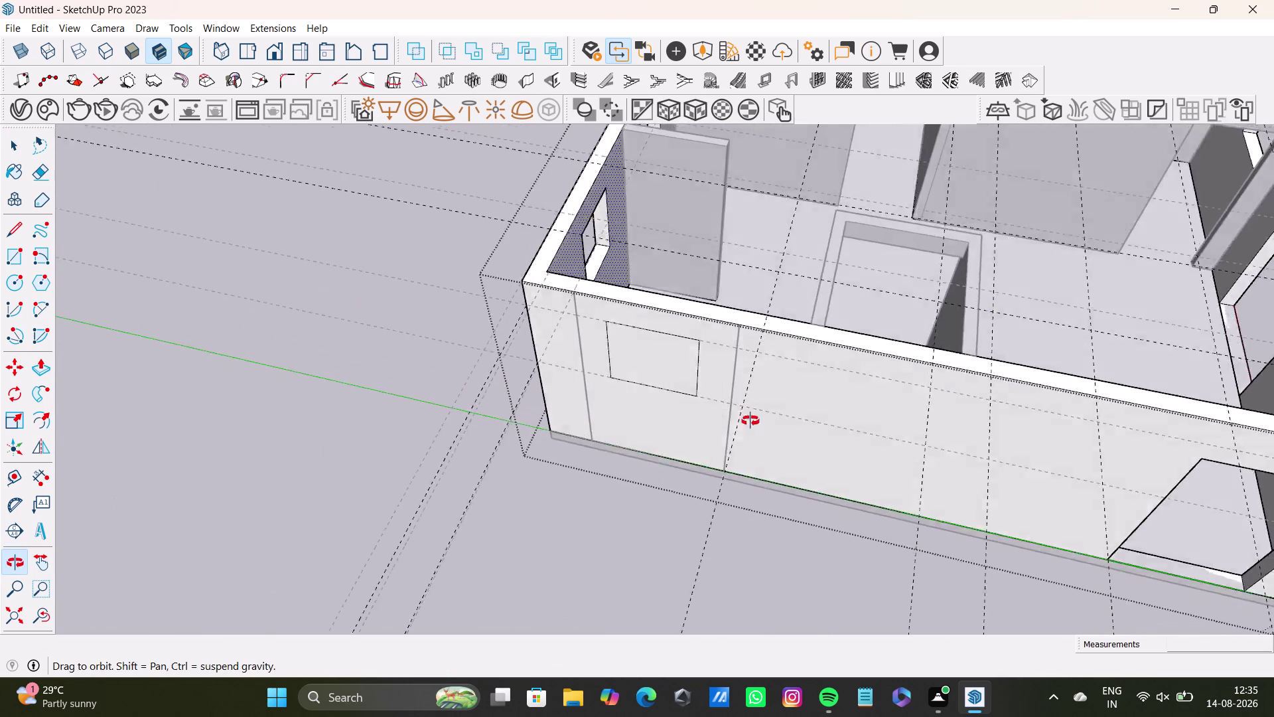
middle_drag(745, 431, 752, 408)
scroll(up, 3)
click(661, 347)
Push the square in again to a set depth and check the wall corner.
key(p)
click(661, 347)
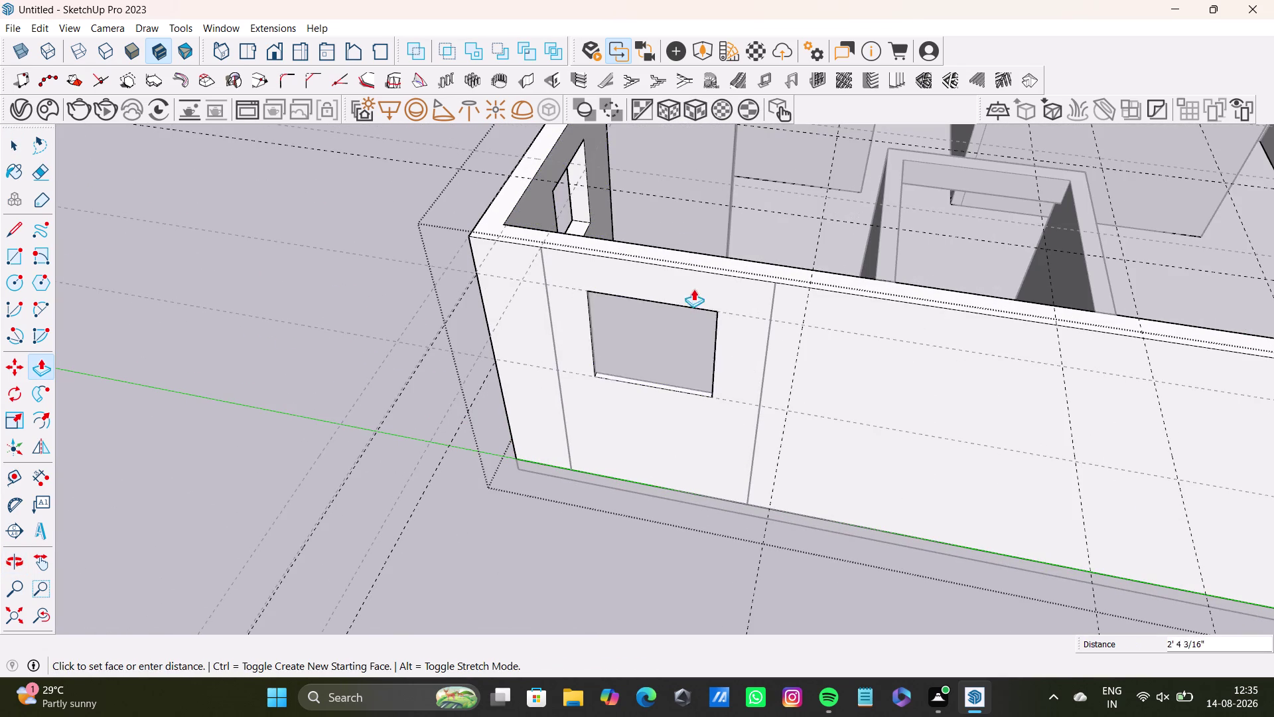
click(743, 261)
middle_drag(667, 350, 756, 260)
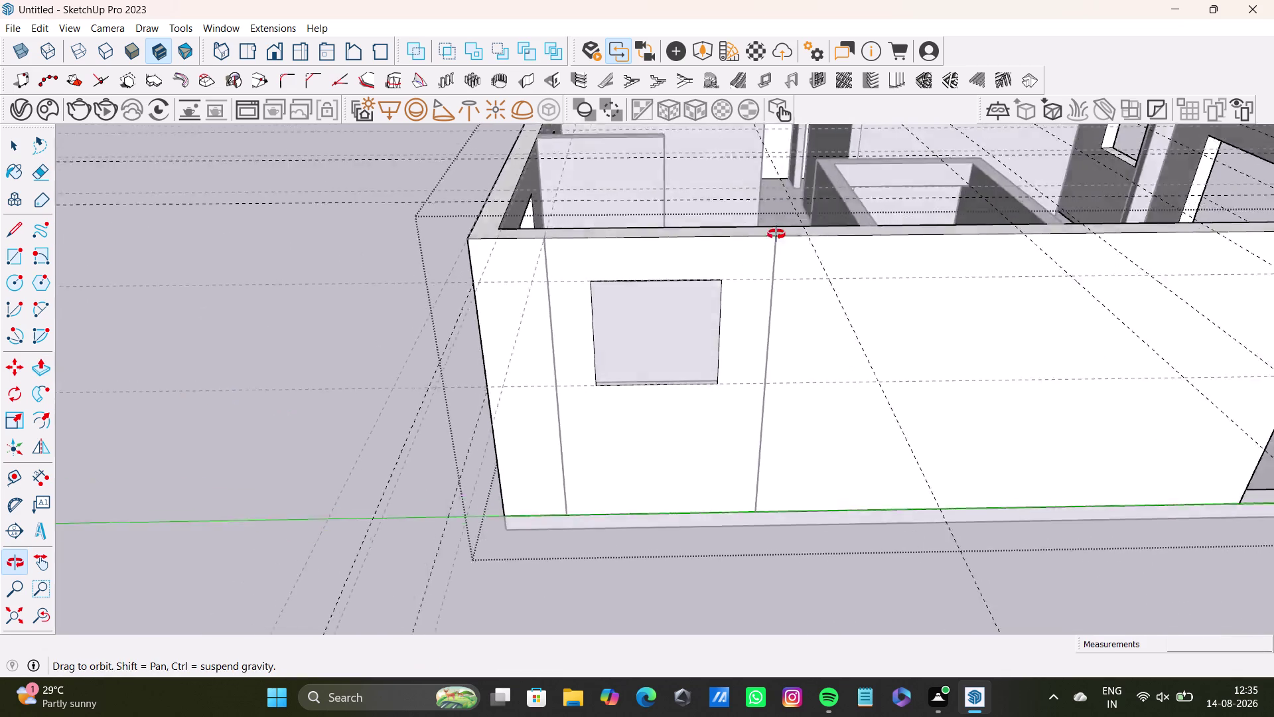
middle_drag(755, 261, 813, 136)
middle_drag(710, 280, 466, 493)
Select and delete the recessed square face to open the window.
key(space)
click(680, 333)
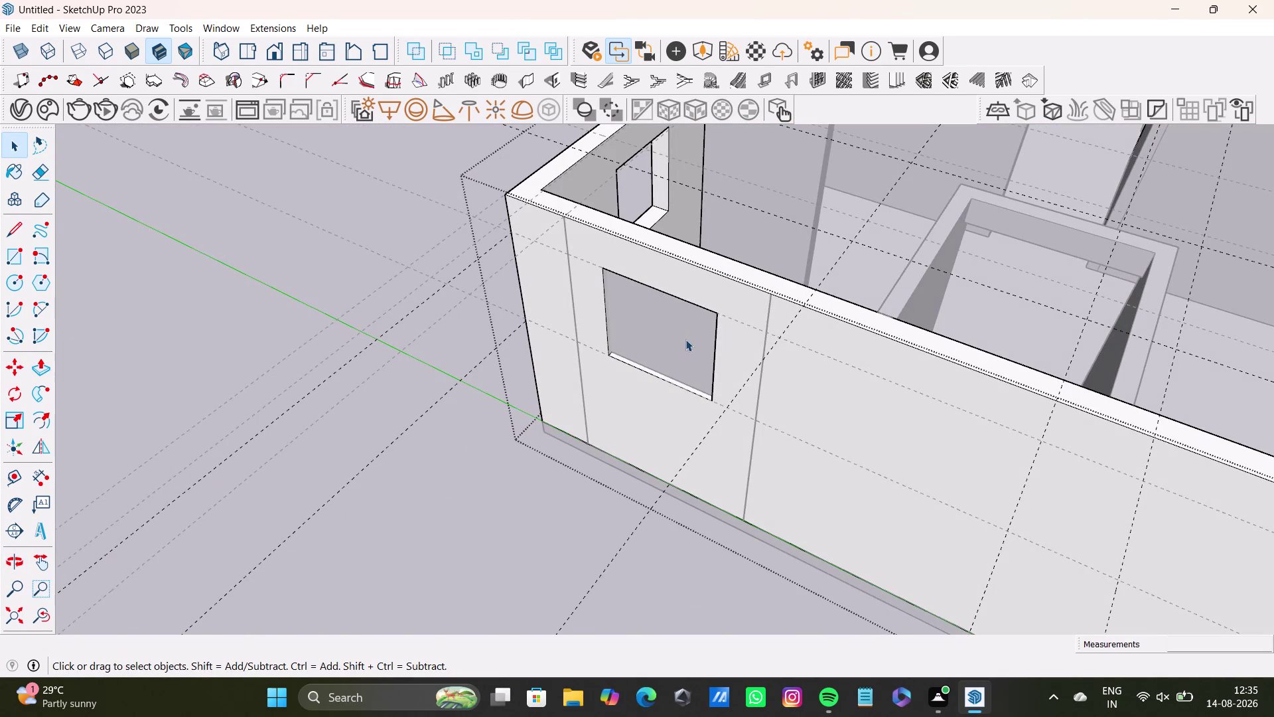
click(384, 344)
click(635, 329)
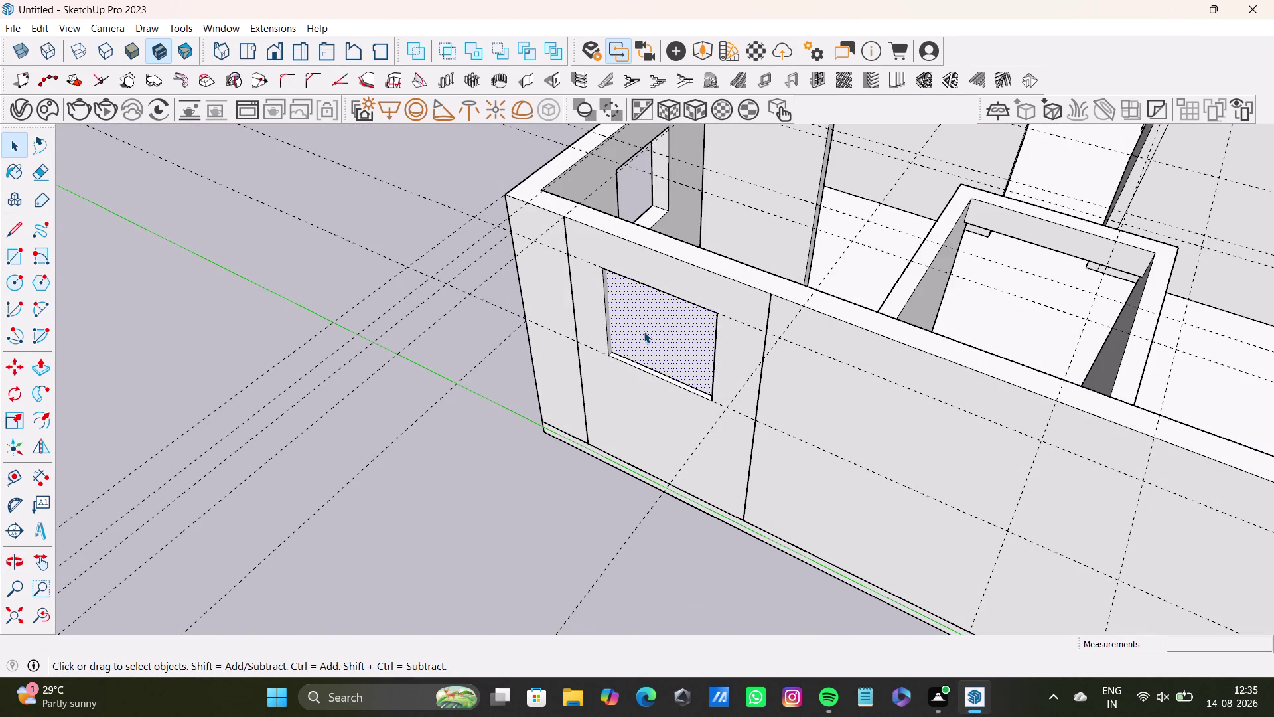
key(Delete)
middle_drag(698, 335, 752, 275)
click(681, 311)
key(Delete)
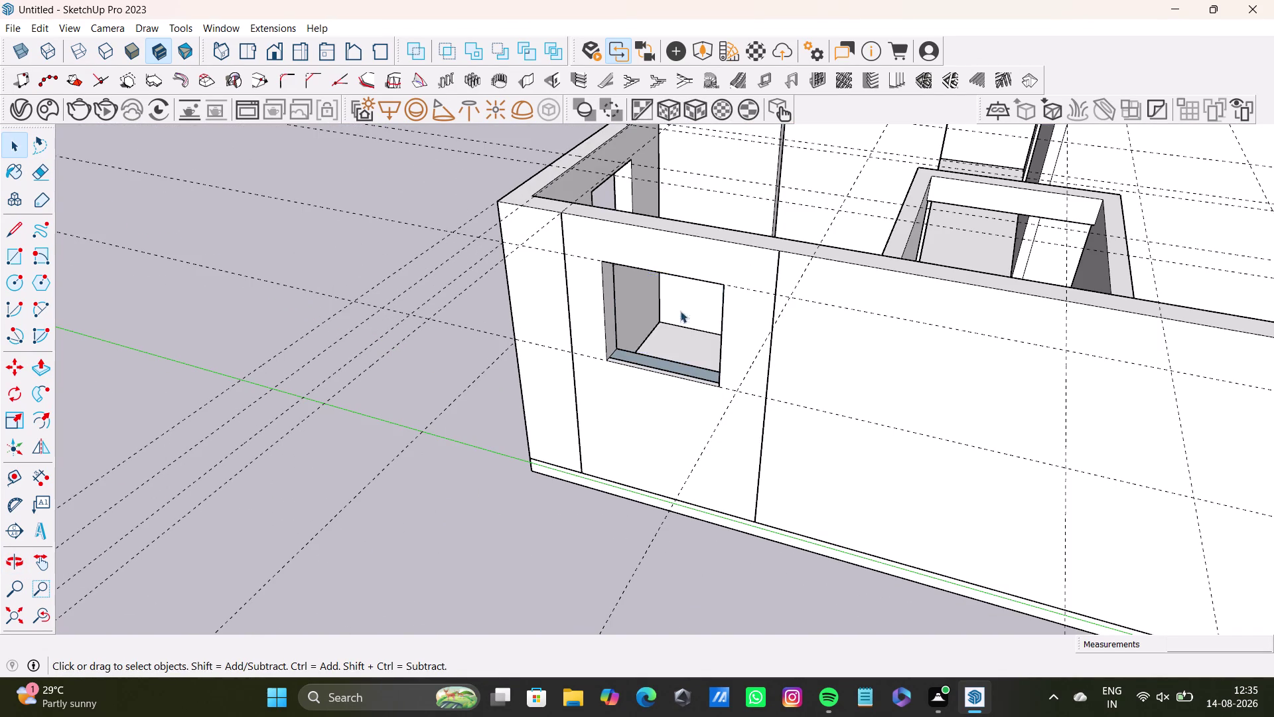
Orbit and zoom inside the room to inspect the opening's sill and bottom.
middle_drag(706, 348, 337, 424)
middle_drag(532, 341, 324, 322)
scroll(up, 3)
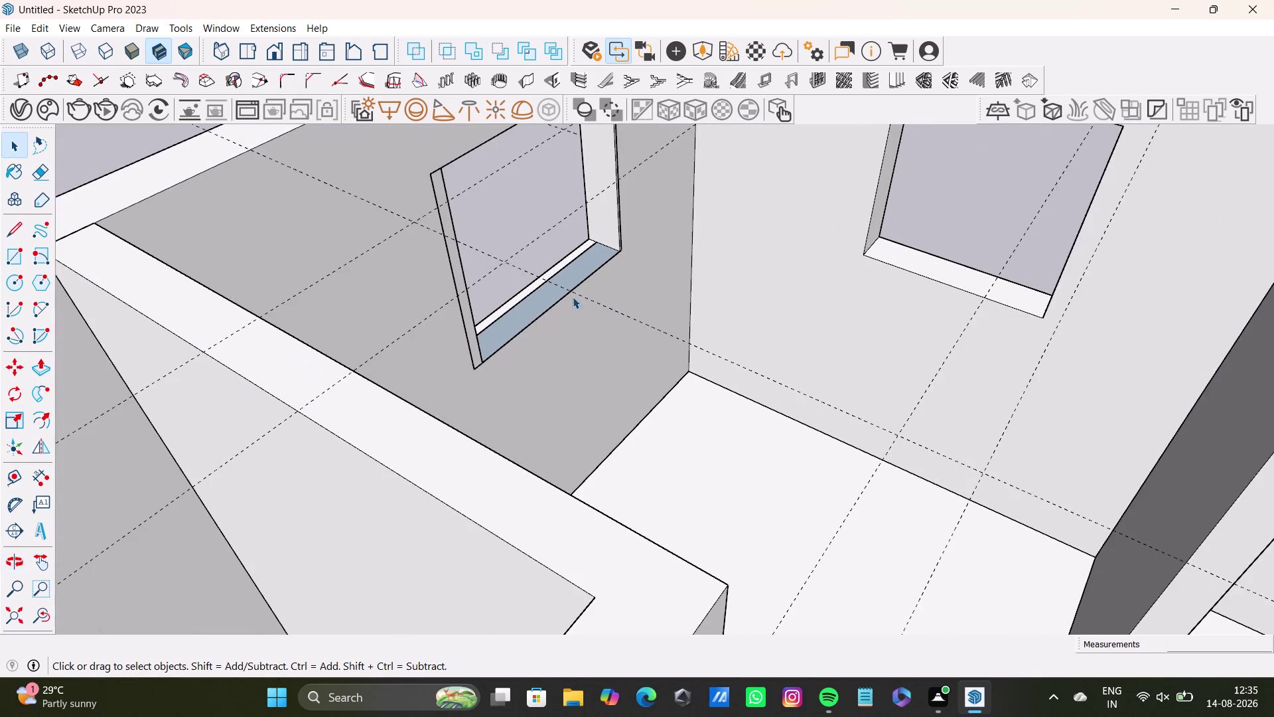
scroll(up, 3)
scroll(up, 3)
middle_drag(499, 295, 561, 281)
middle_drag(576, 311, 397, 369)
middle_drag(507, 250, 535, 270)
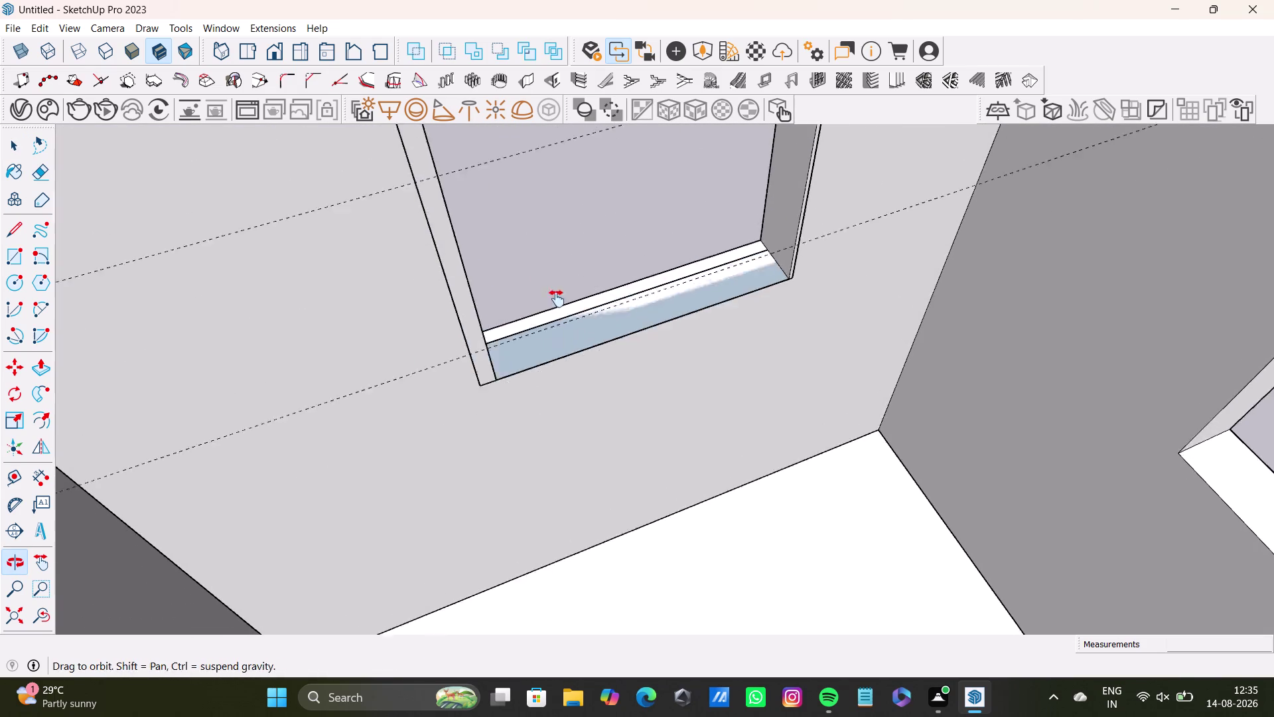
middle_drag(536, 270, 560, 306)
middle_drag(597, 352, 306, 304)
scroll(up, 3)
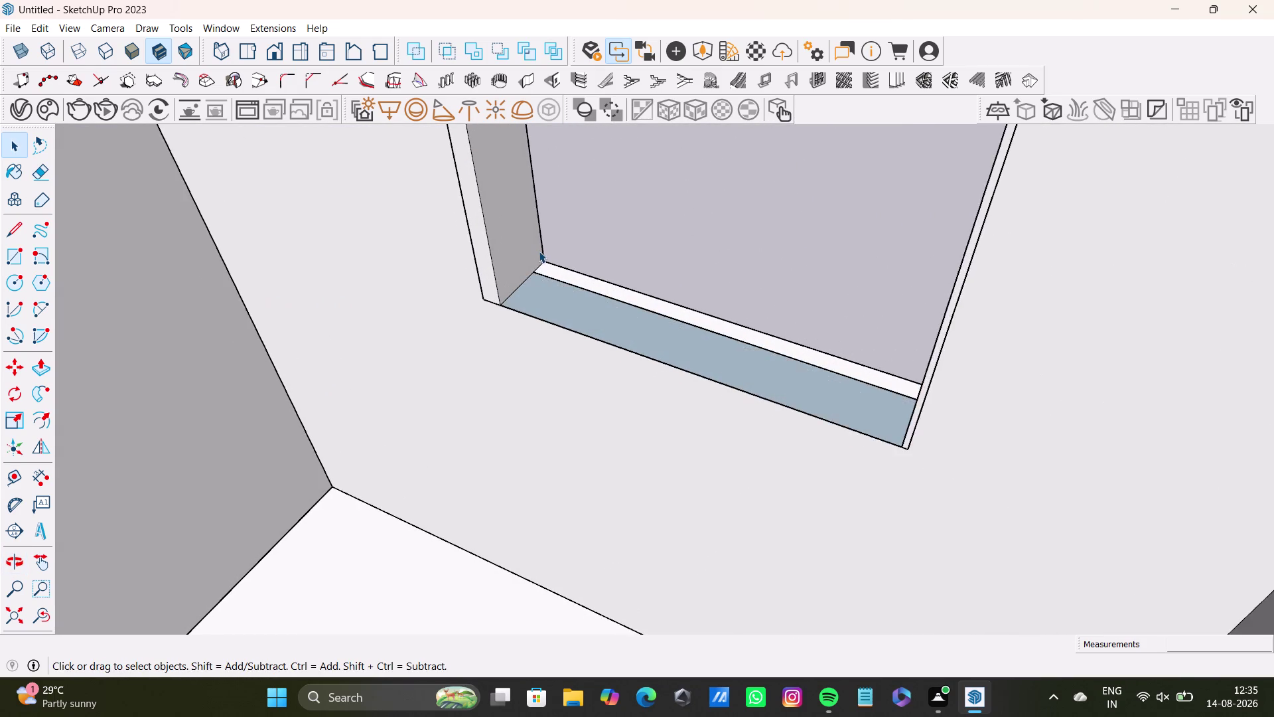
scroll(up, 3)
scroll(down, 3)
Undo the last five changes to the opening and view the wall from inside.
click(616, 294)
key(ctrl+z)
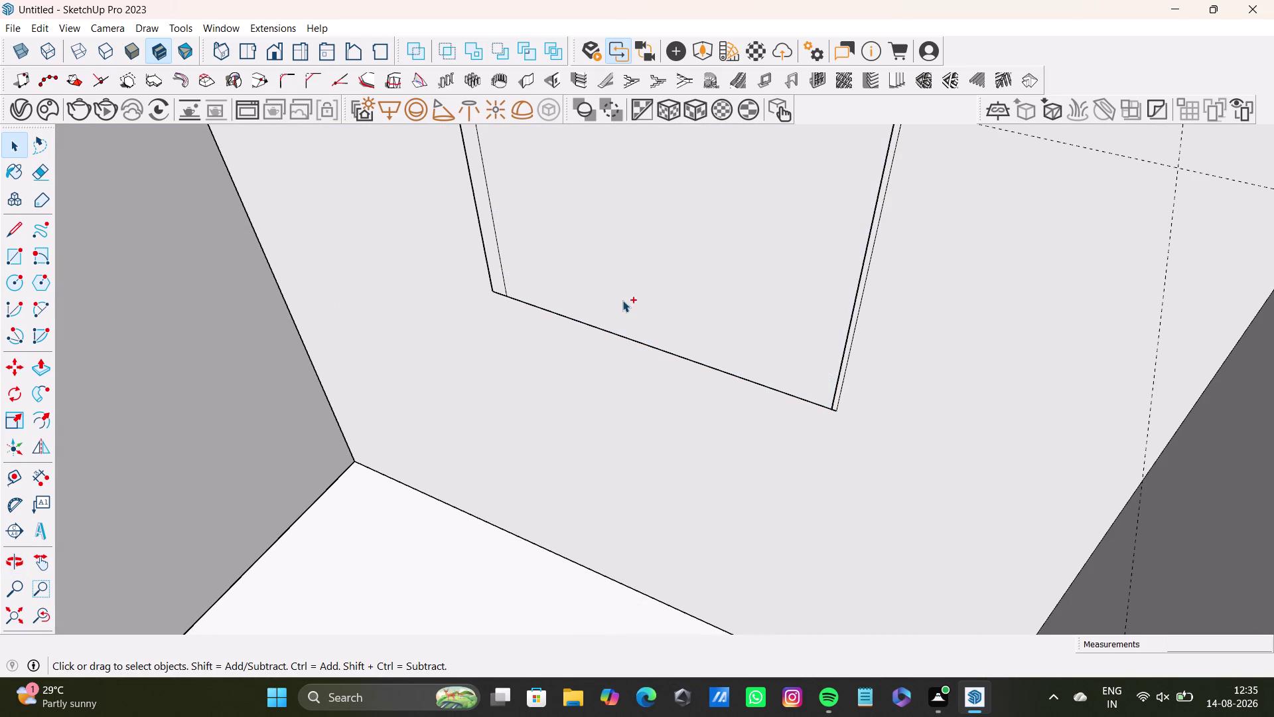
key(ctrl+z)
key(ctrl+z)
key(ctrl+z)
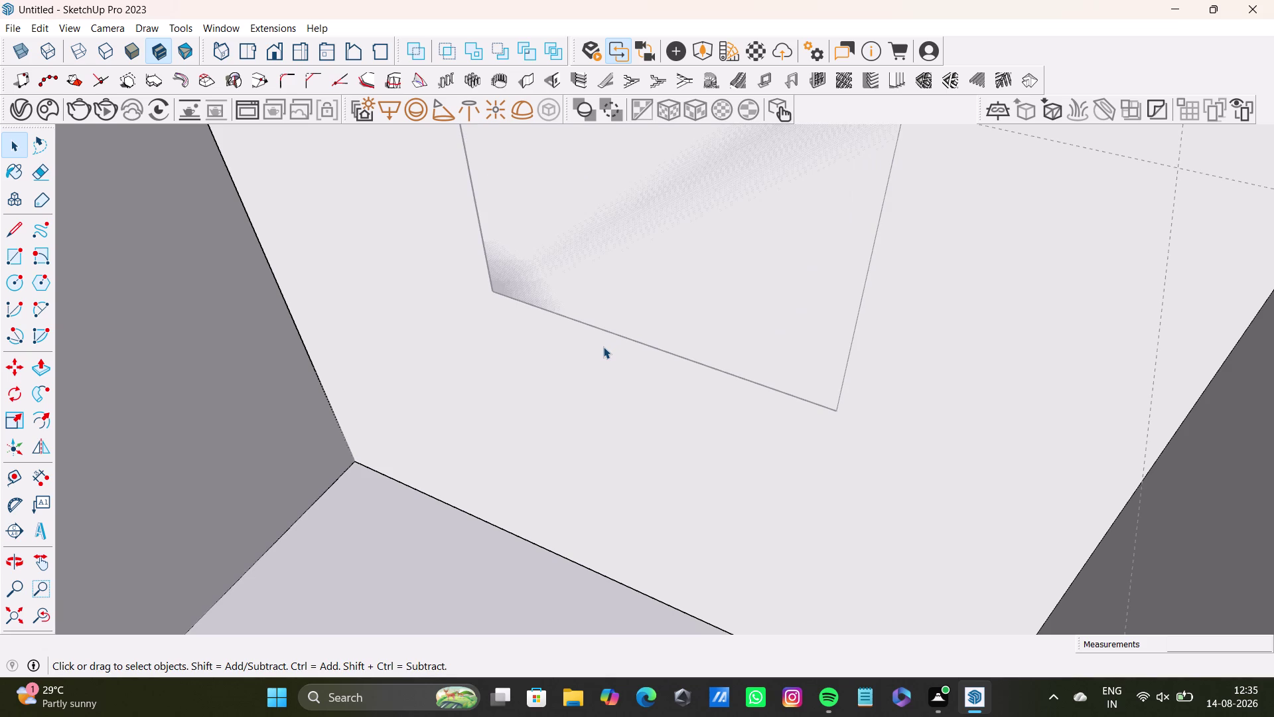
key(ctrl+z)
middle_drag(602, 353, 802, 339)
scroll(down, 3)
middle_drag(647, 323, 693, 309)
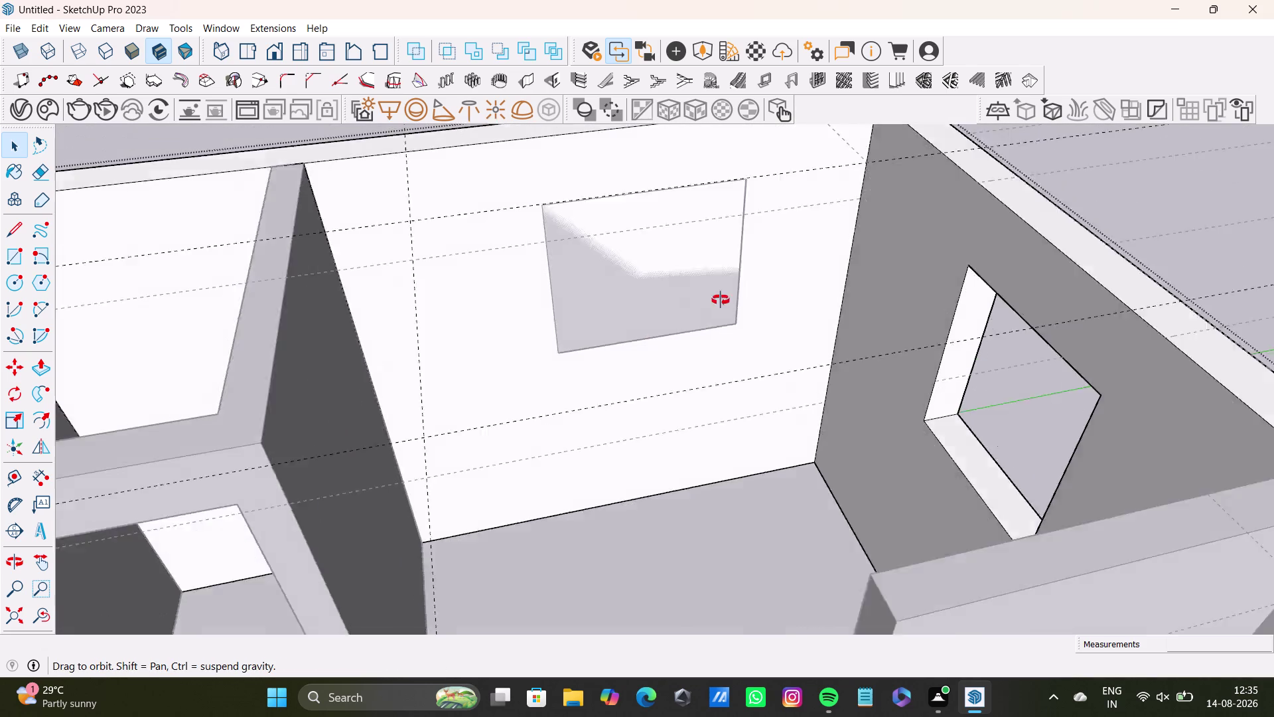
Undo one more change and orbit to face the square from inside.
middle_drag(693, 309, 855, 409)
key(ctrl+z)
middle_drag(574, 387, 574, 387)
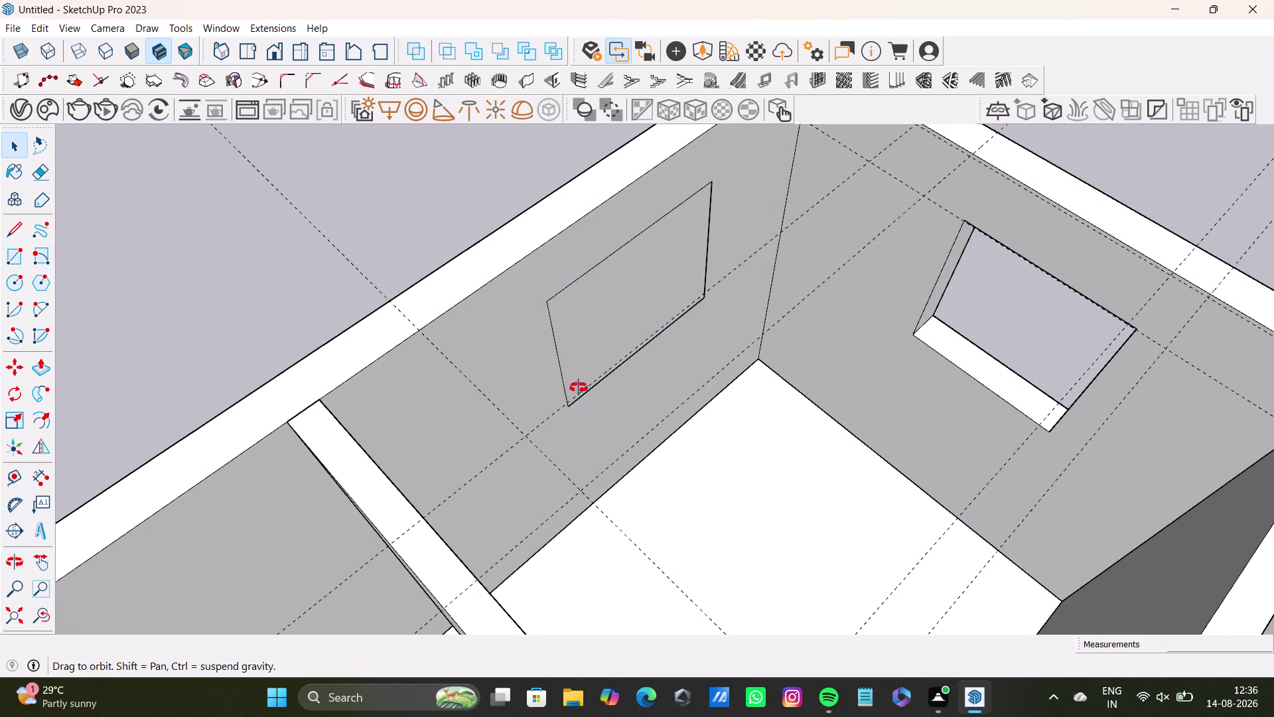
middle_drag(574, 387, 1037, 408)
middle_drag(736, 418, 147, 287)
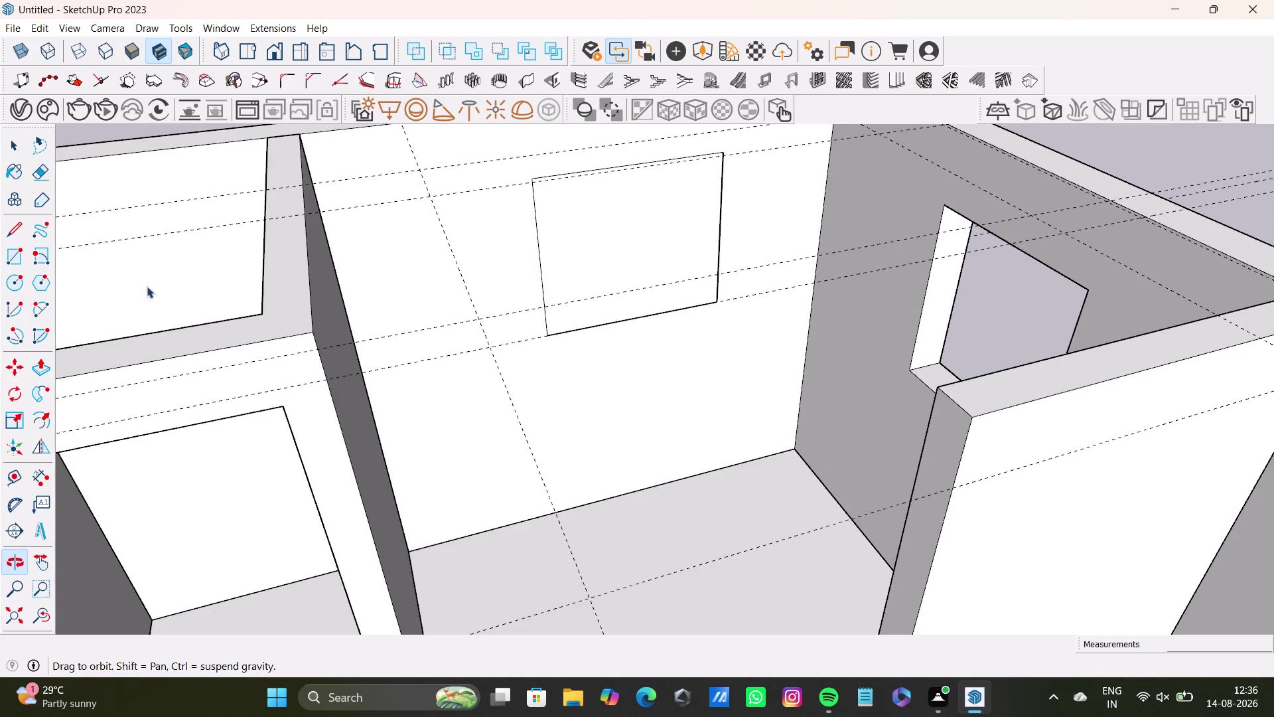
key(space)
click(667, 256)
middle_drag(774, 303, 638, 321)
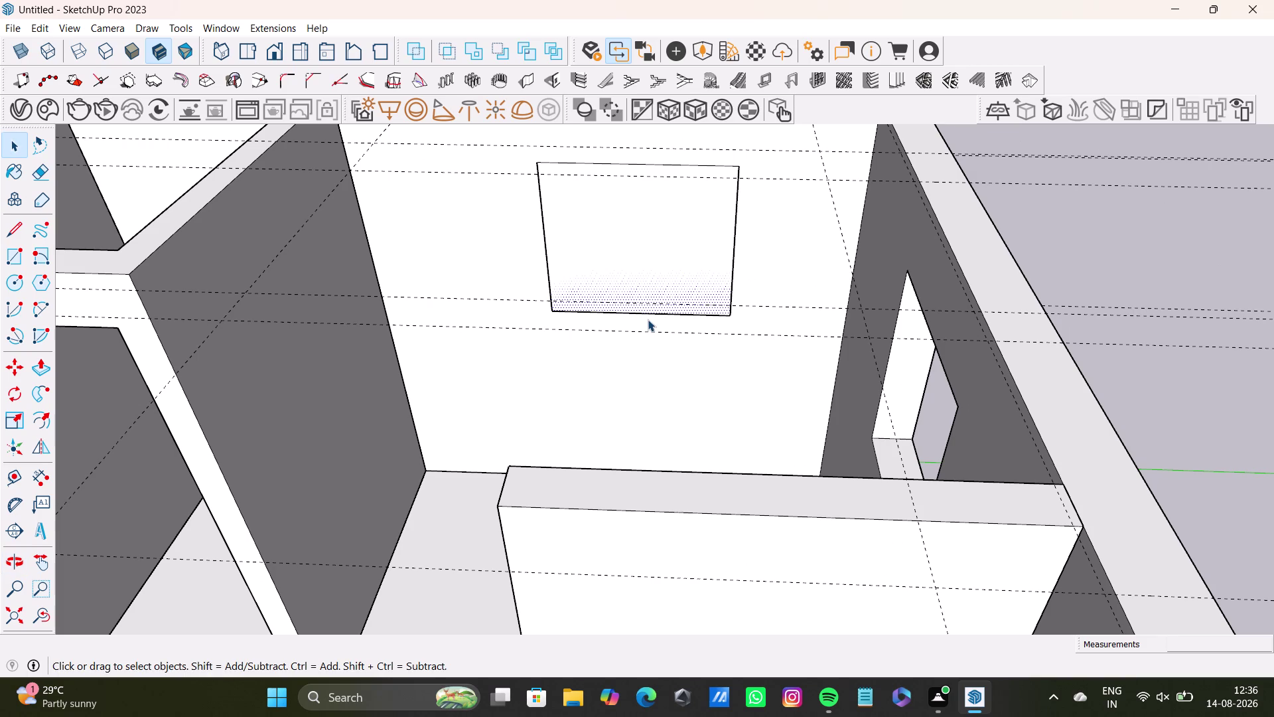
Try pulling the inner square out from the wall, then undo it.
key(p)
drag(625, 250, 629, 178)
middle_drag(685, 287, 661, 327)
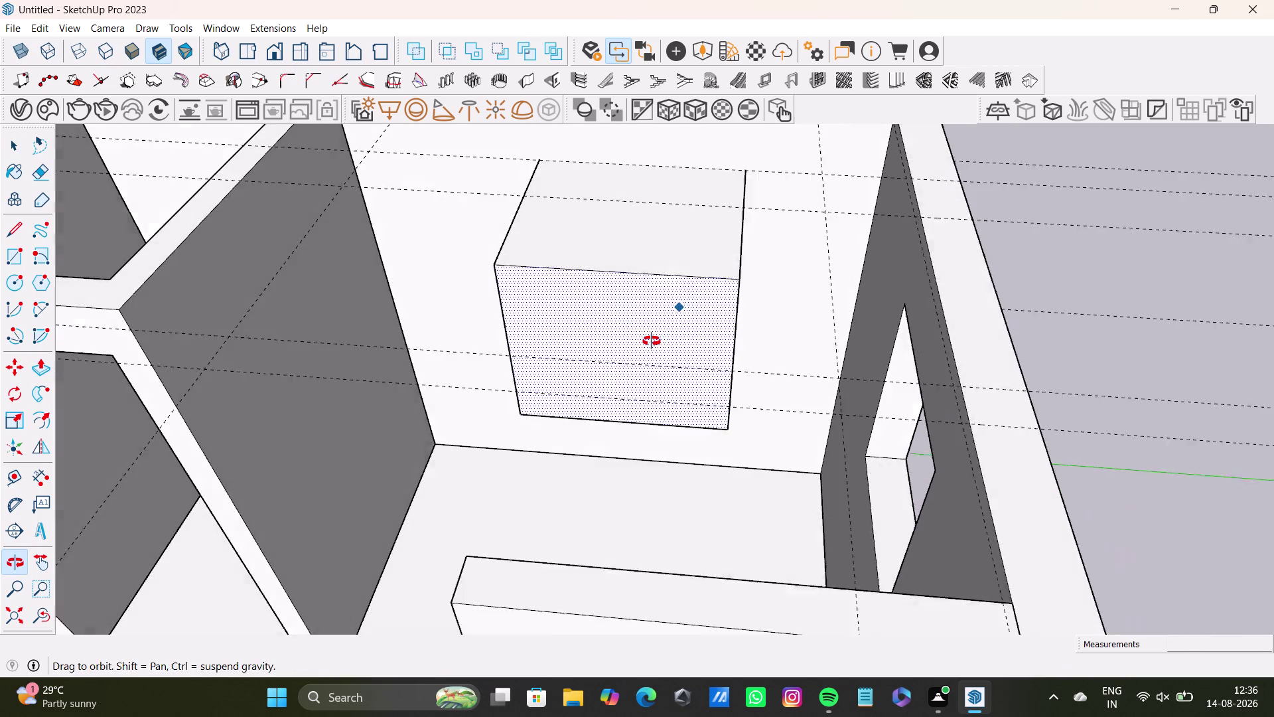
middle_drag(661, 327, 651, 343)
key(ctrl+z)
middle_drag(667, 276, 652, 417)
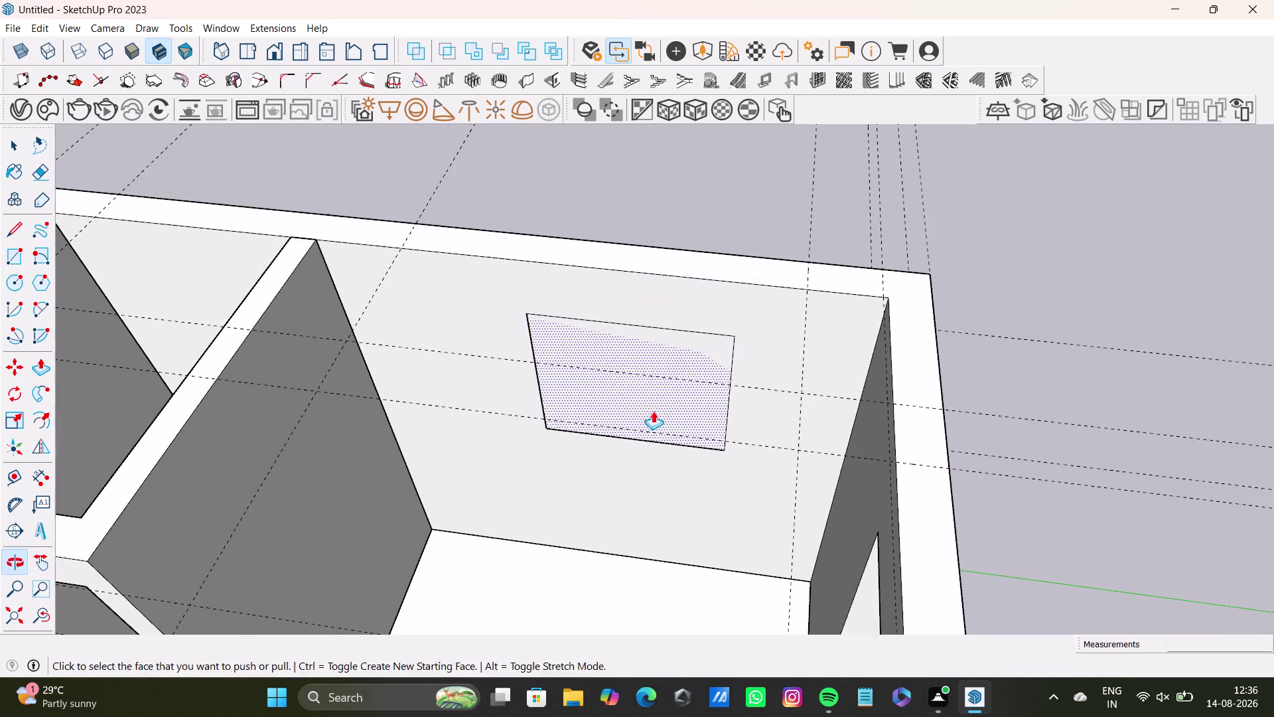
middle_drag(656, 406, 667, 308)
Face the stray rectangle and delete its top and right edges.
key(space)
middle_drag(662, 385, 690, 284)
middle_drag(690, 285, 795, 295)
middle_drag(452, 357, 453, 357)
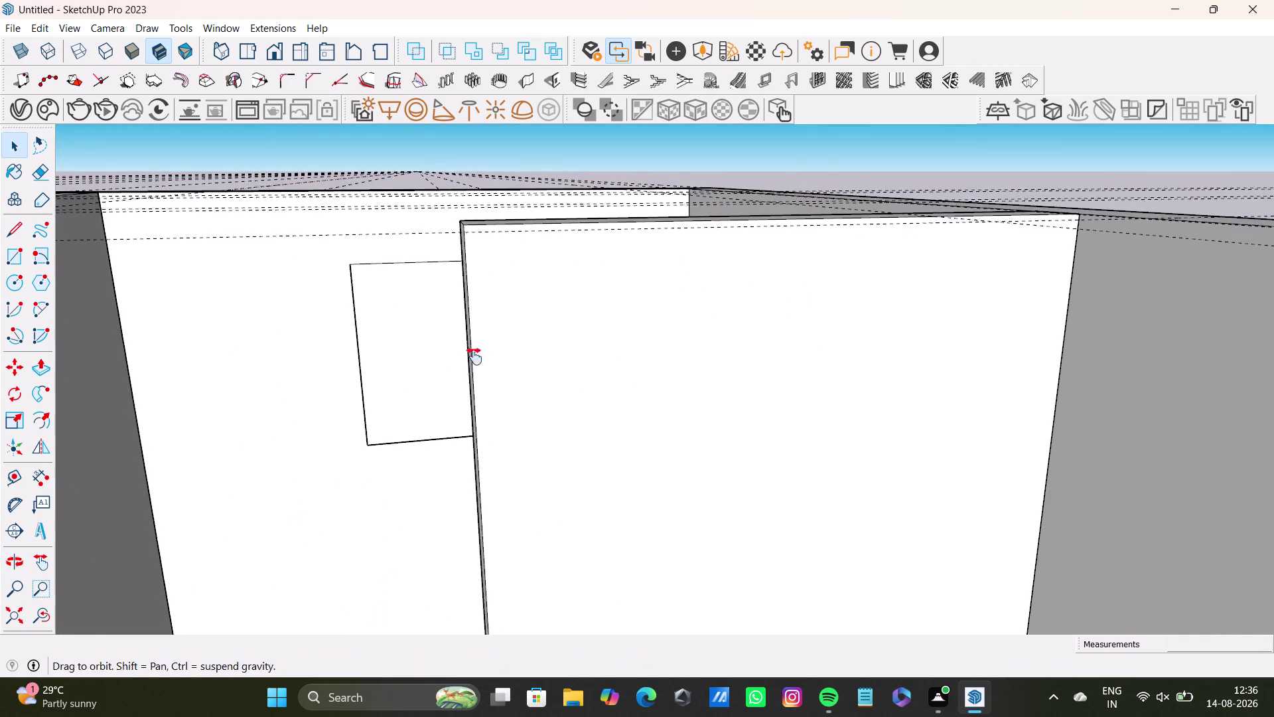
middle_drag(453, 357, 601, 413)
scroll(up, 3)
middle_drag(609, 424, 624, 402)
middle_drag(634, 379, 634, 328)
click(590, 262)
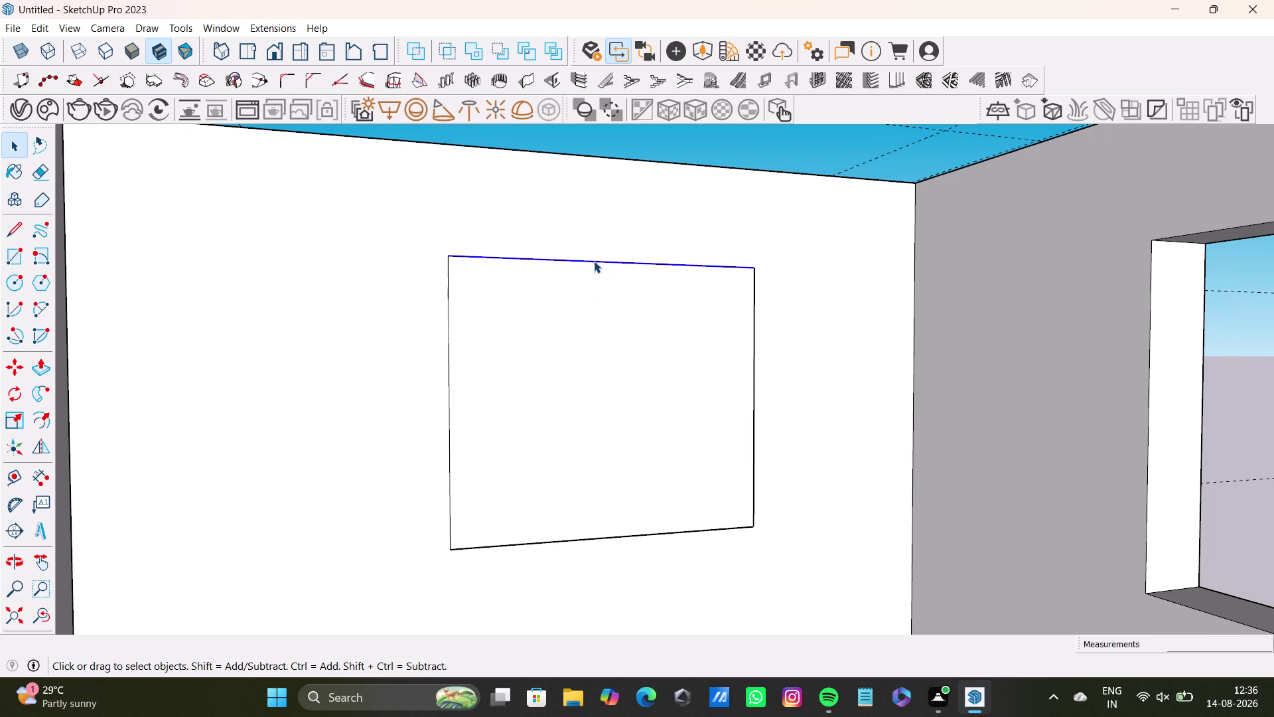
key(Delete)
click(755, 357)
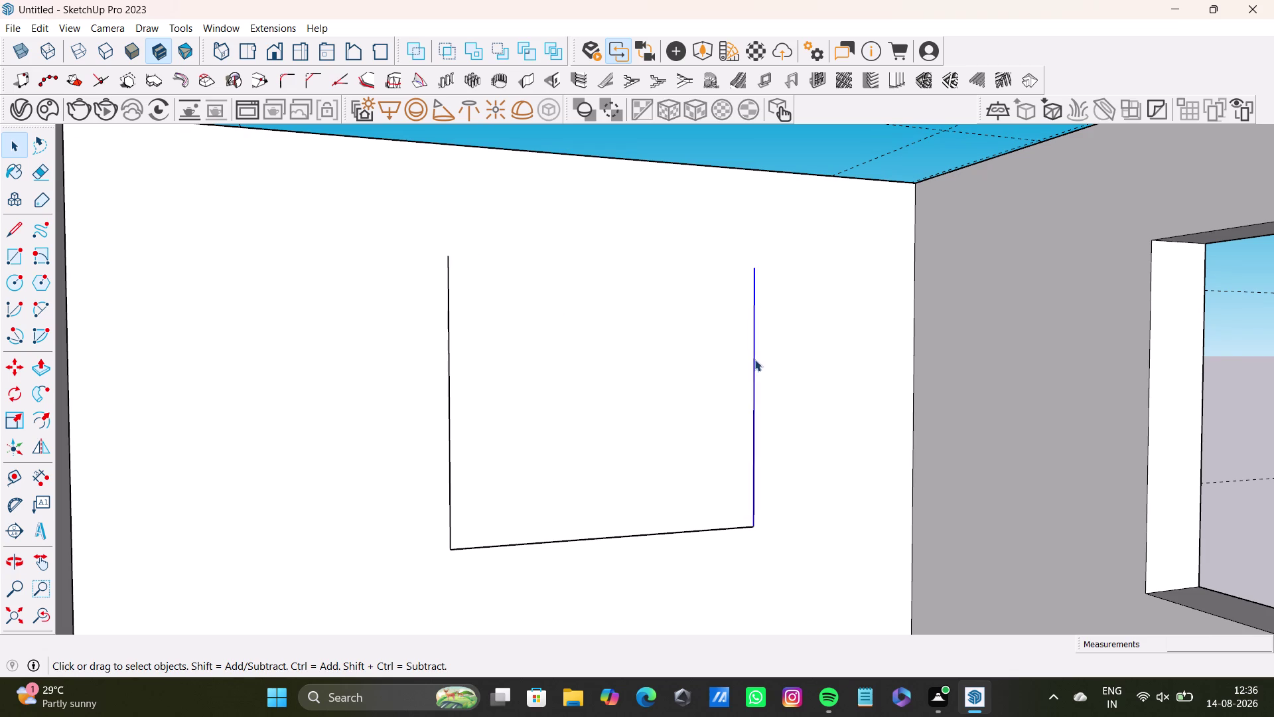
key(Delete)
Delete the rectangle's left and bottom edges, then view the house from above.
click(450, 501)
key(Delete)
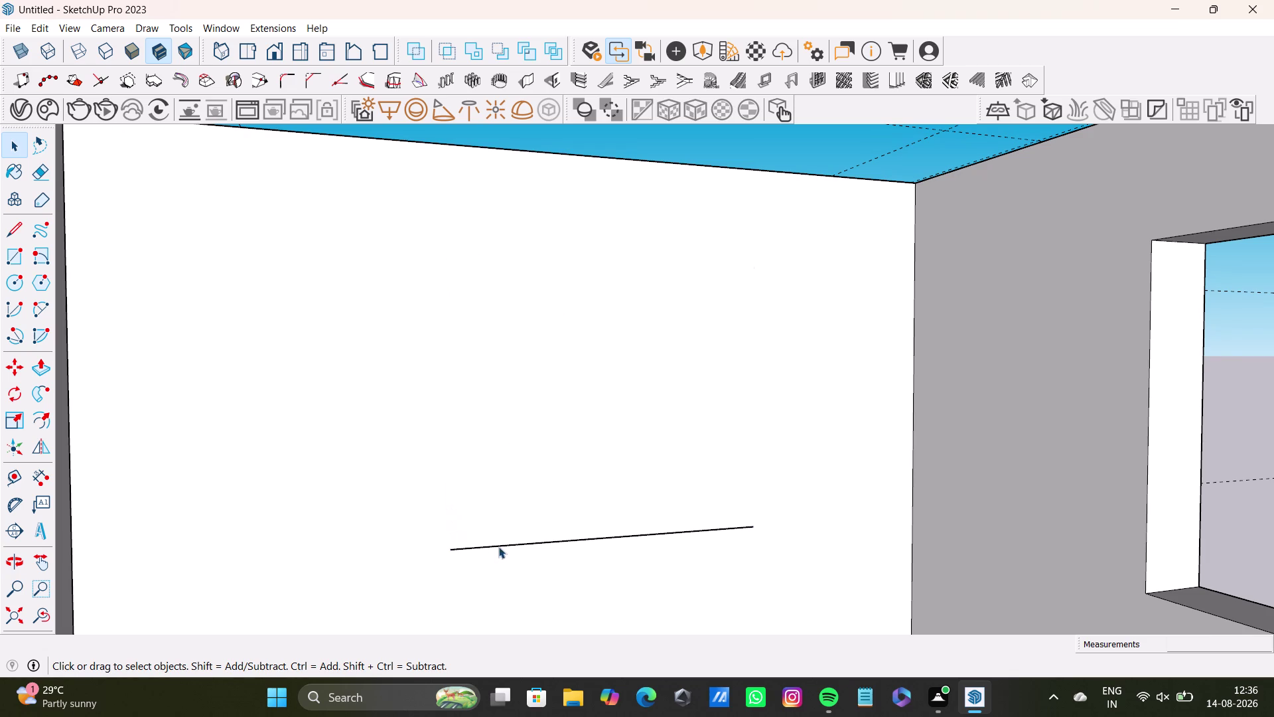
click(498, 546)
key(Delete)
scroll(down, 3)
middle_drag(566, 481, 772, 584)
middle_drag(640, 507, 893, 566)
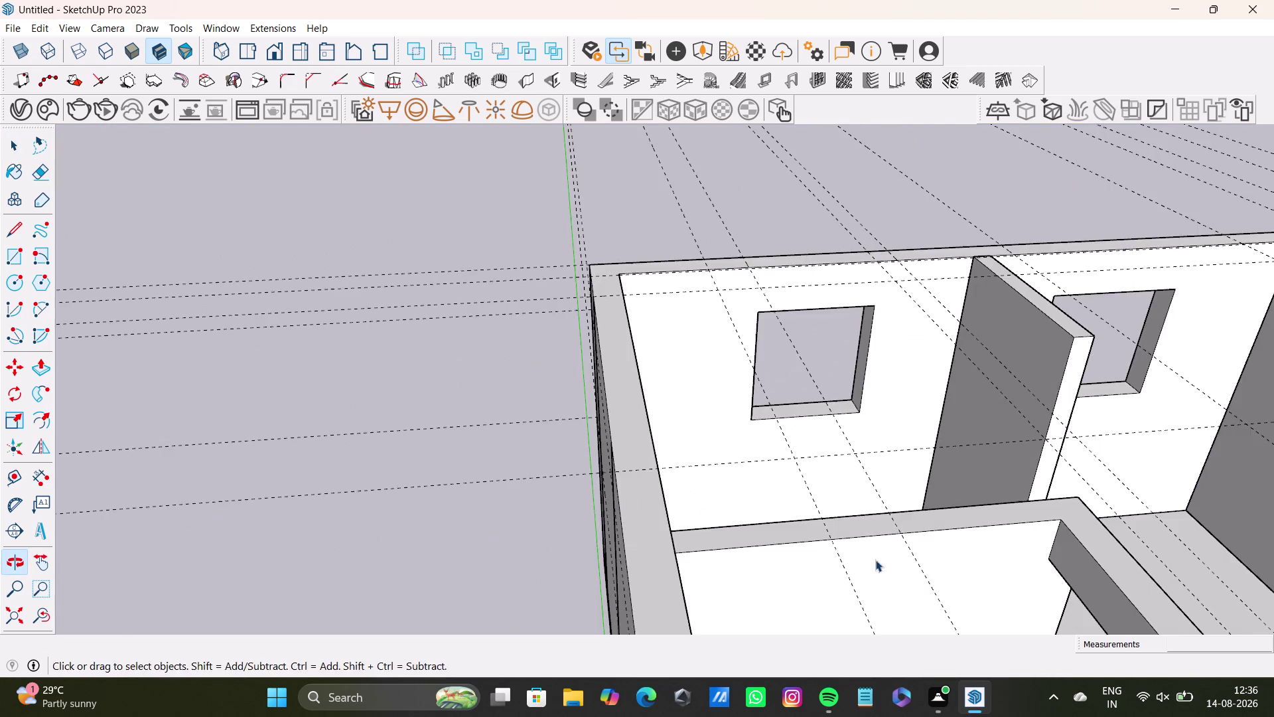
Orbit around to face the outer side wall directly.
middle_drag(625, 499, 864, 499)
middle_drag(780, 507, 956, 492)
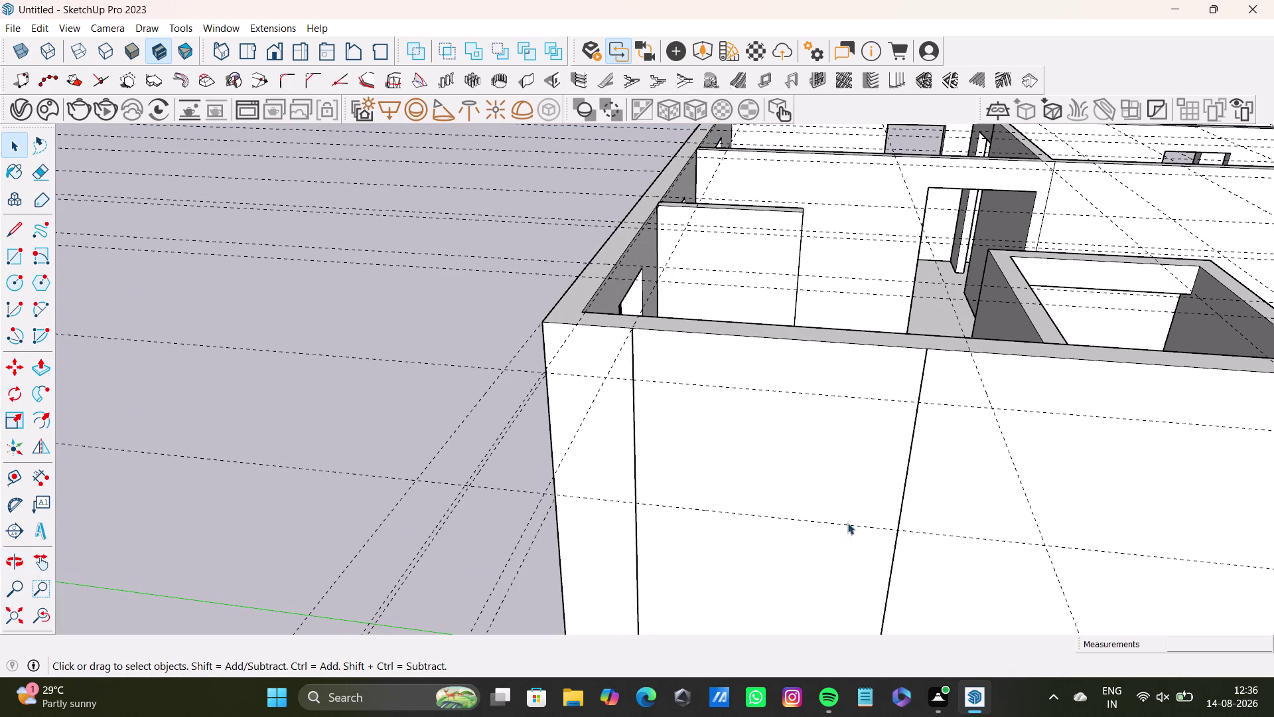
scroll(down, 3)
middle_drag(687, 442, 535, 445)
middle_drag(601, 469, 677, 312)
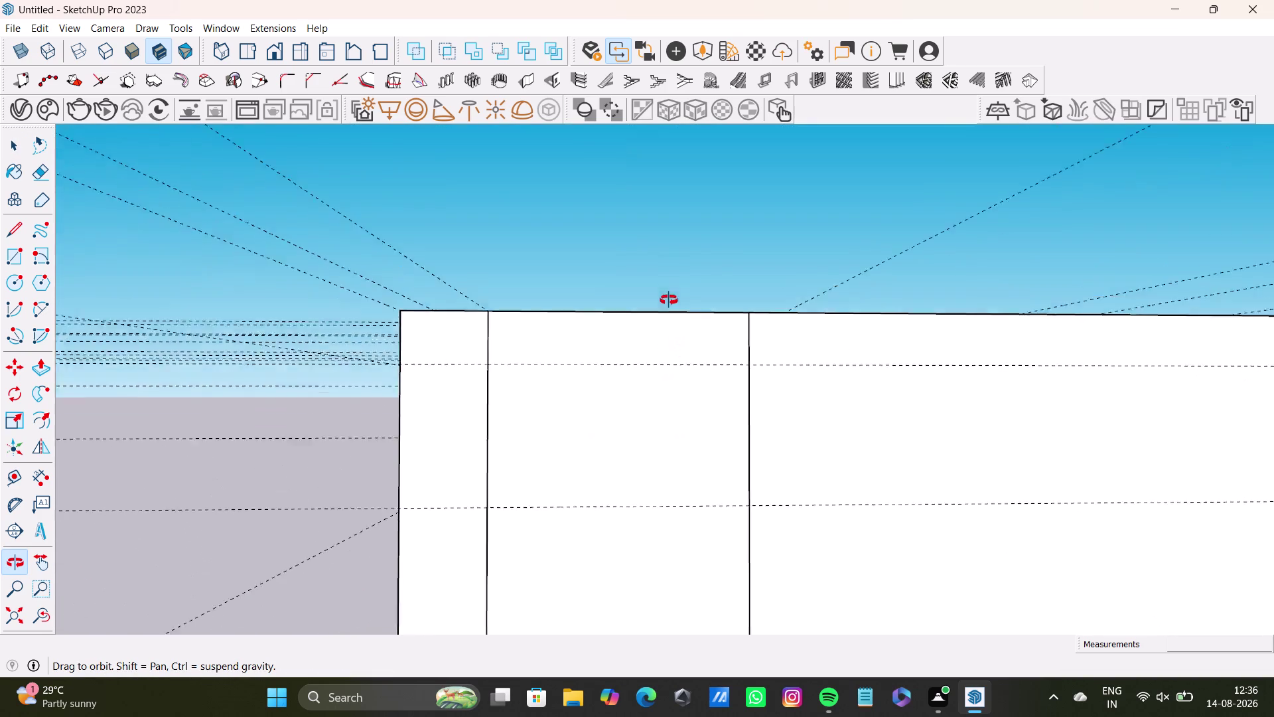
middle_drag(677, 312, 640, 273)
drag(11, 257, 41, 257)
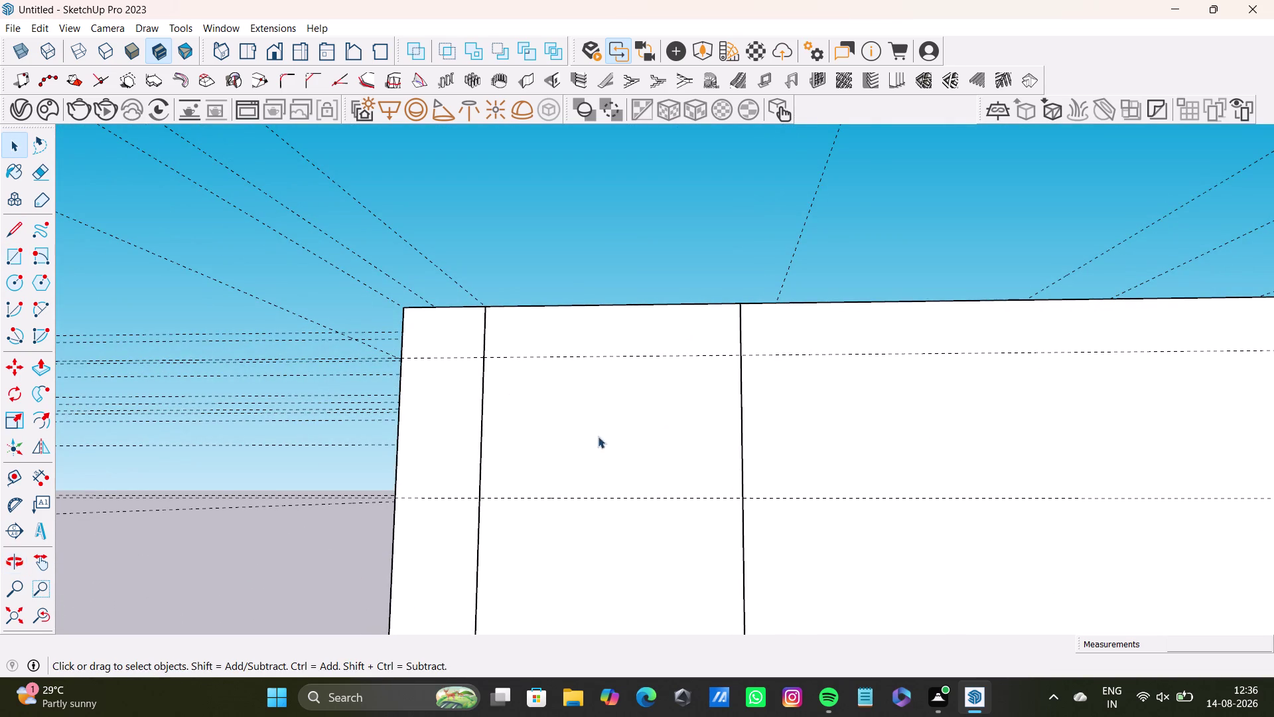
scroll(up, 3)
Draw a square window rectangle on the outer side wall.
click(13, 255)
click(534, 339)
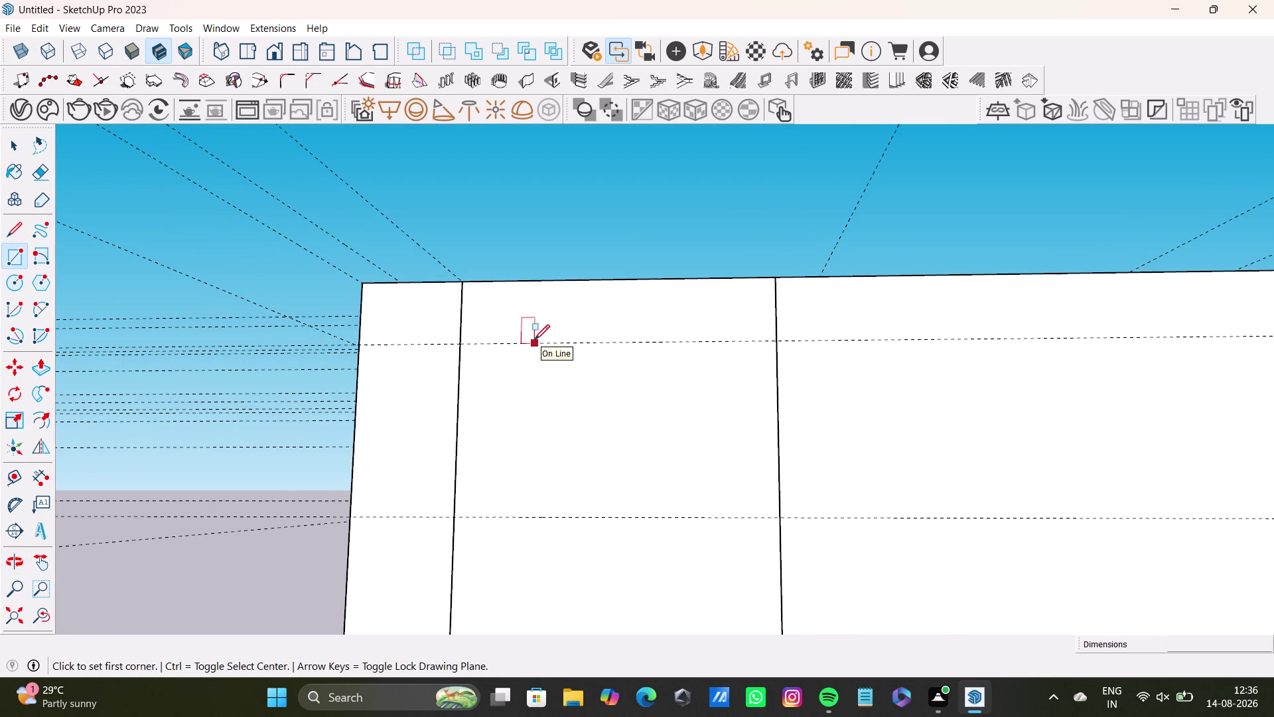
click(715, 517)
key(space)
middle_drag(702, 479, 682, 649)
click(638, 457)
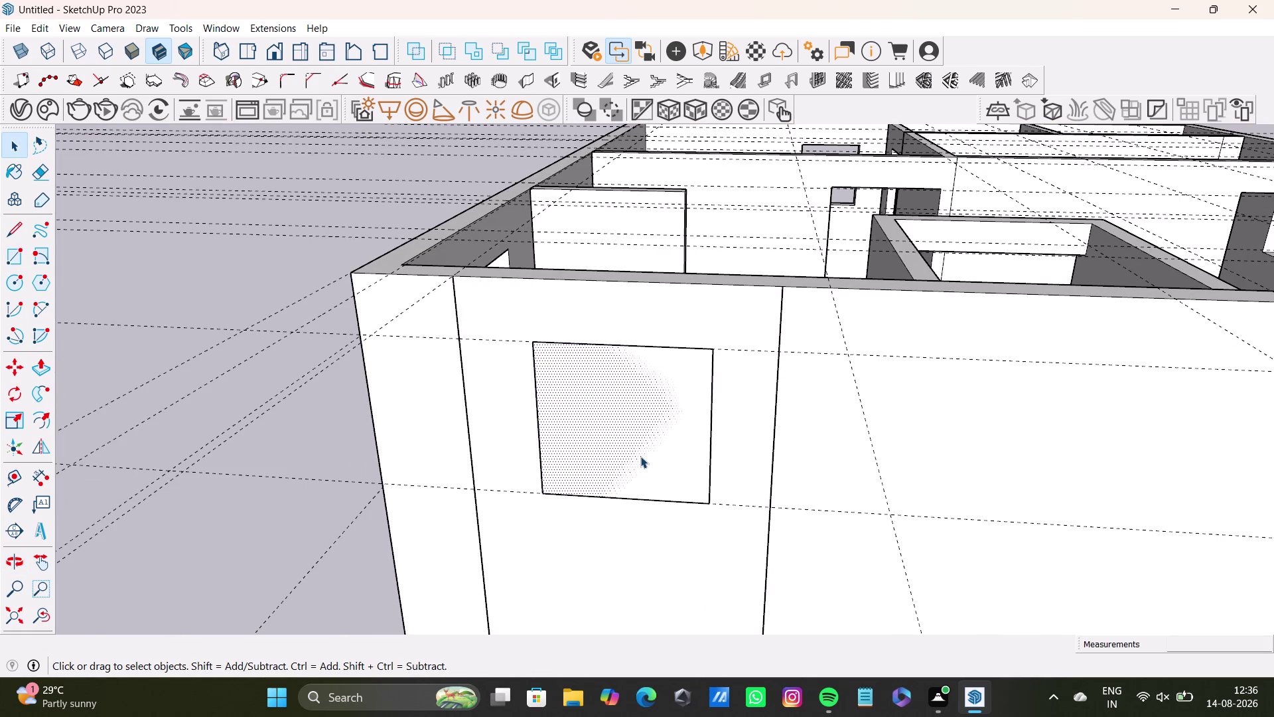
key(bracketleft)
middle_drag(680, 361, 637, 548)
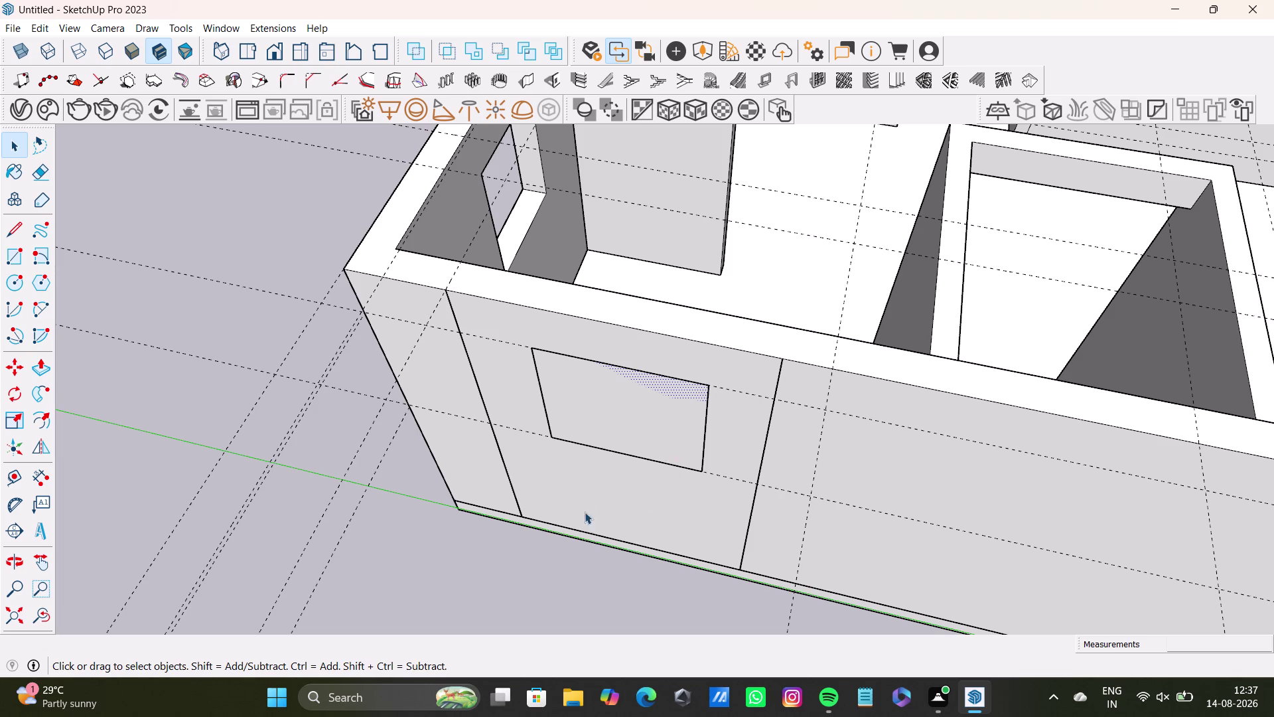
Select the window rectangle face and push it into the wall.
scroll(up, 3)
middle_drag(643, 394, 598, 552)
middle_drag(605, 552, 639, 418)
click(625, 506)
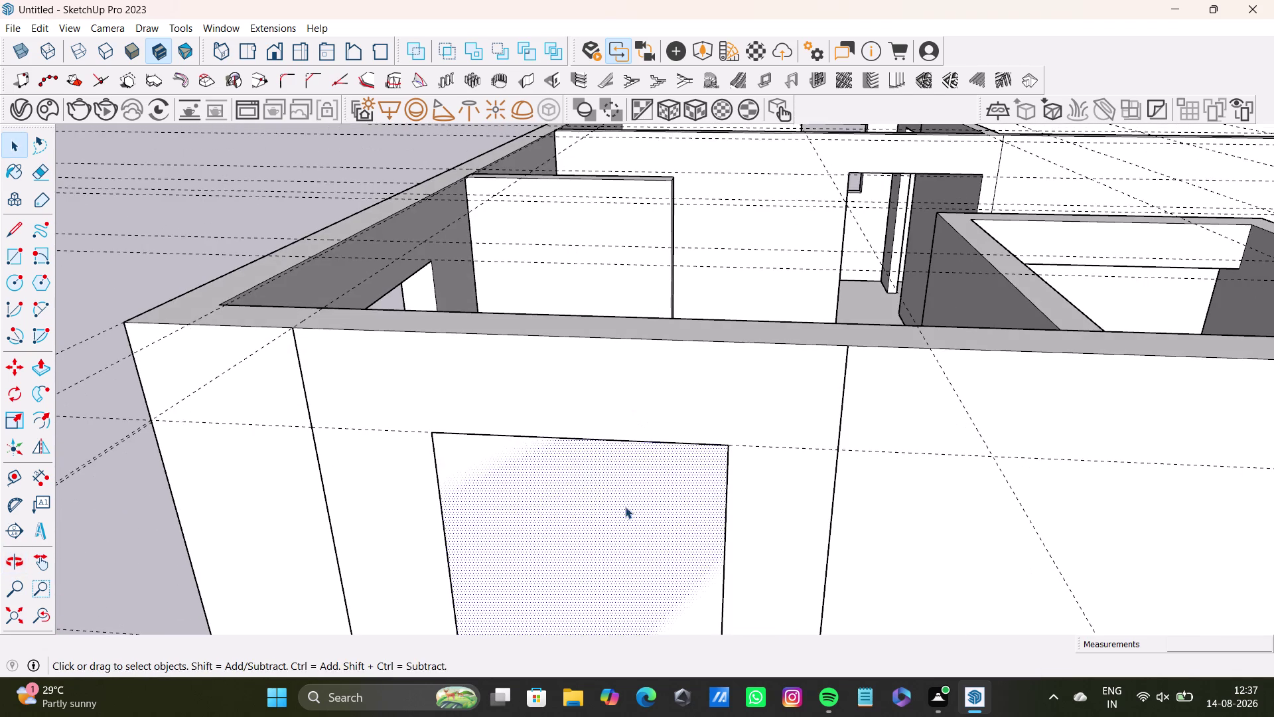
middle_drag(678, 537, 573, 585)
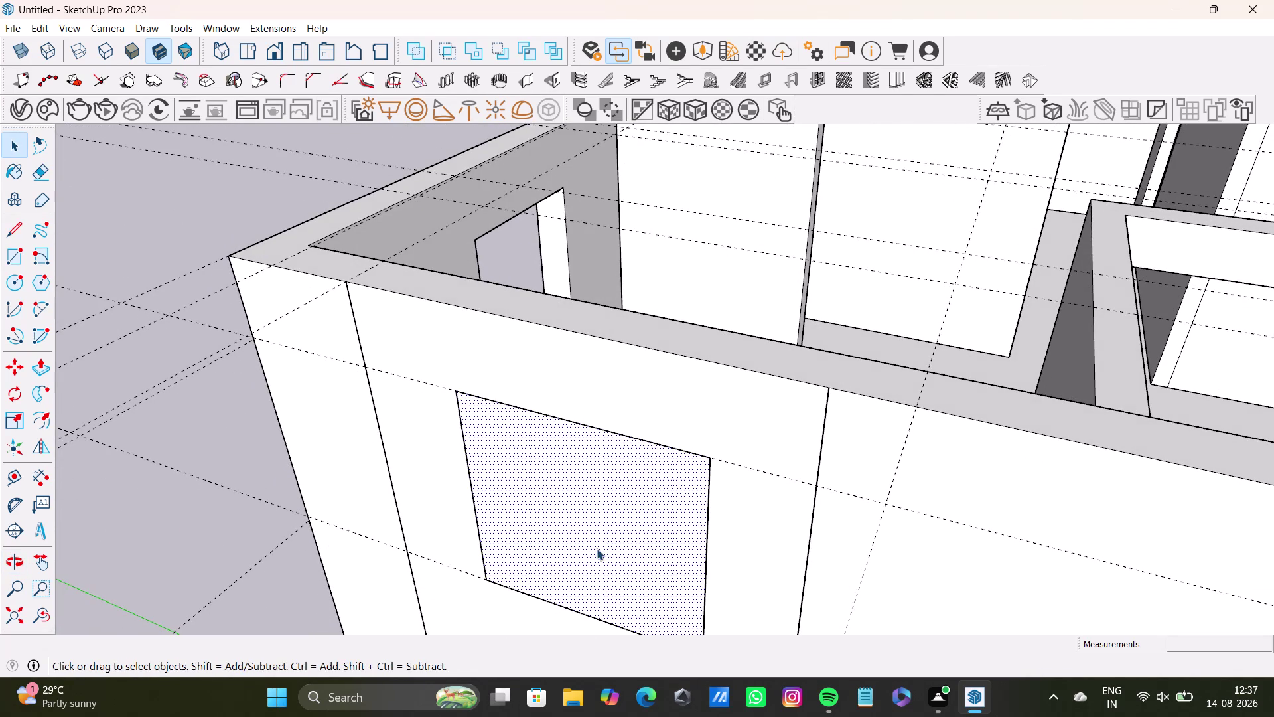
key(p)
drag(601, 541, 677, 467)
middle_drag(660, 523, 695, 513)
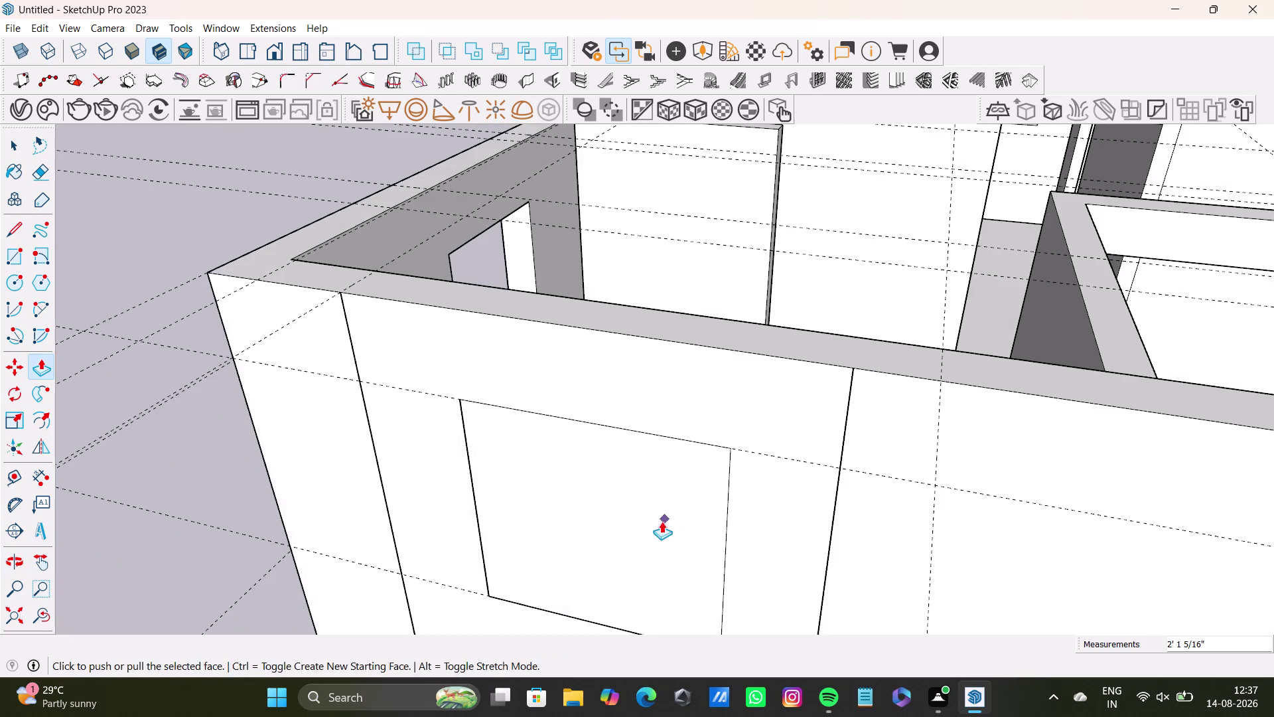
middle_drag(665, 528, 596, 671)
Push the window face through, setting the depth at the wall's inner face.
drag(625, 500, 728, 412)
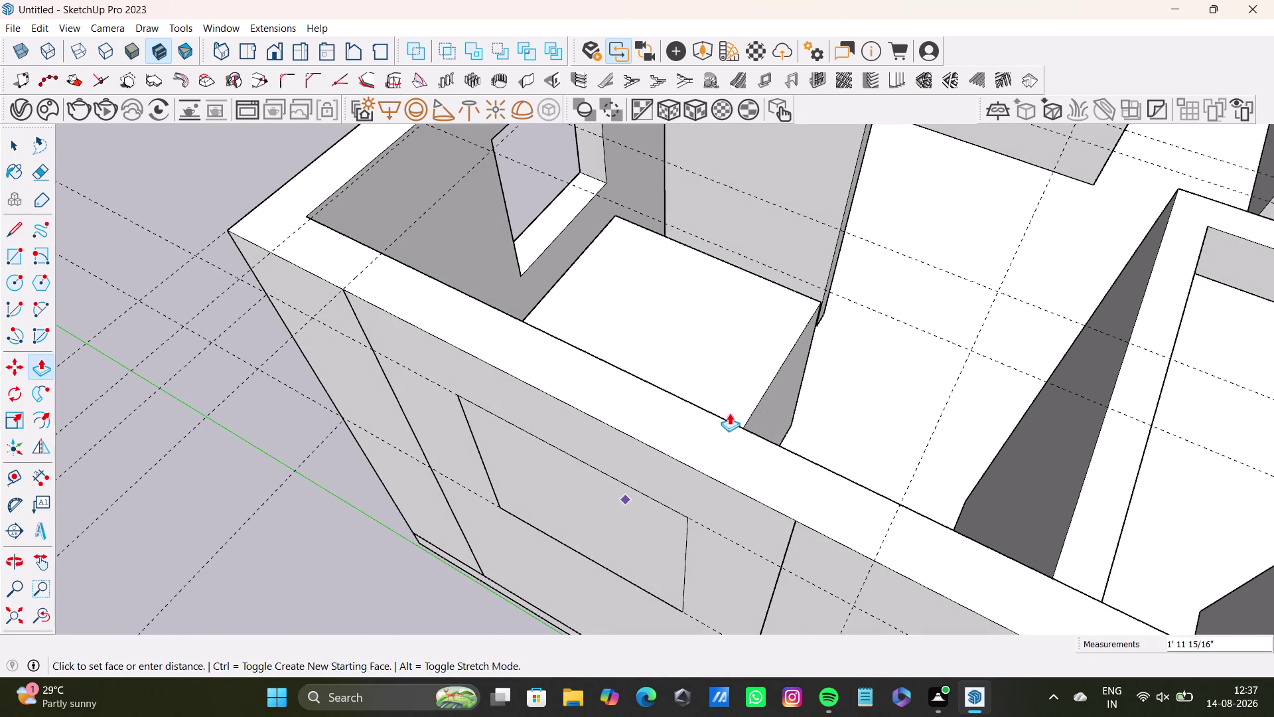
drag(727, 412, 733, 424)
middle_drag(630, 545, 681, 503)
key(ctrl+z)
click(623, 525)
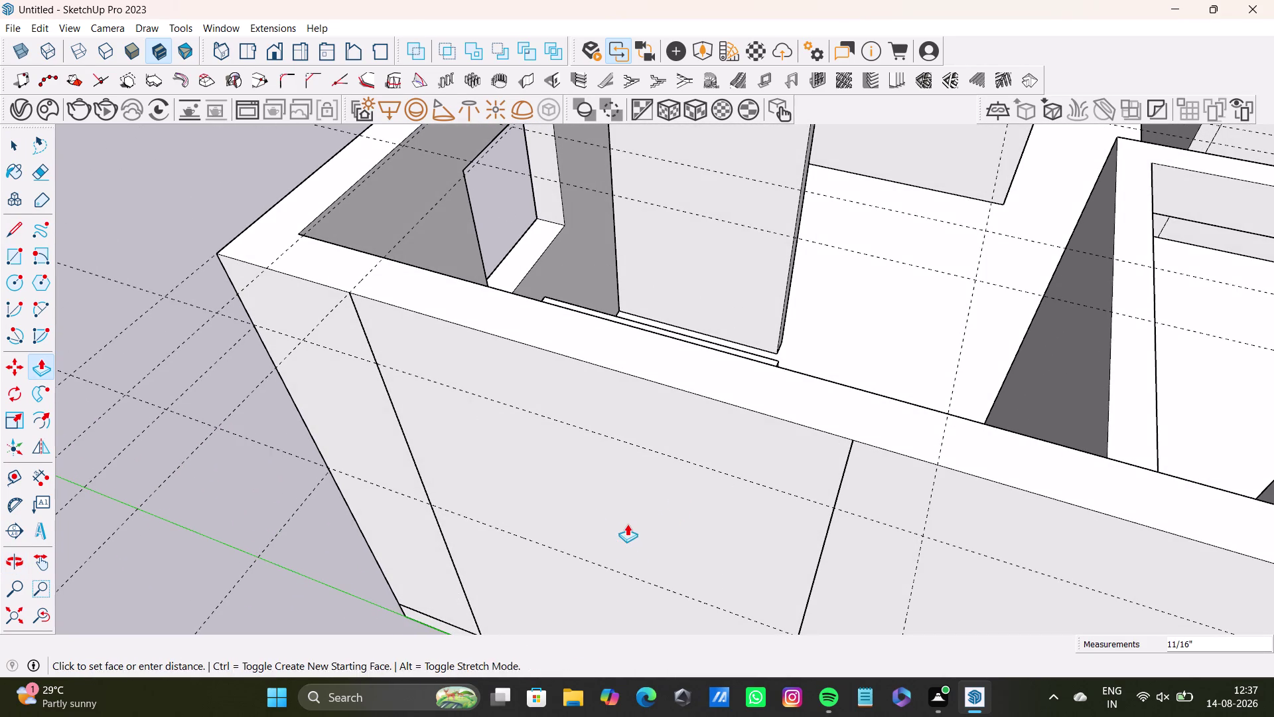
click(627, 524)
Select the entire outer wall and make several clicks and drags on it.
middle_drag(647, 590, 737, 462)
key(space)
scroll(down, 3)
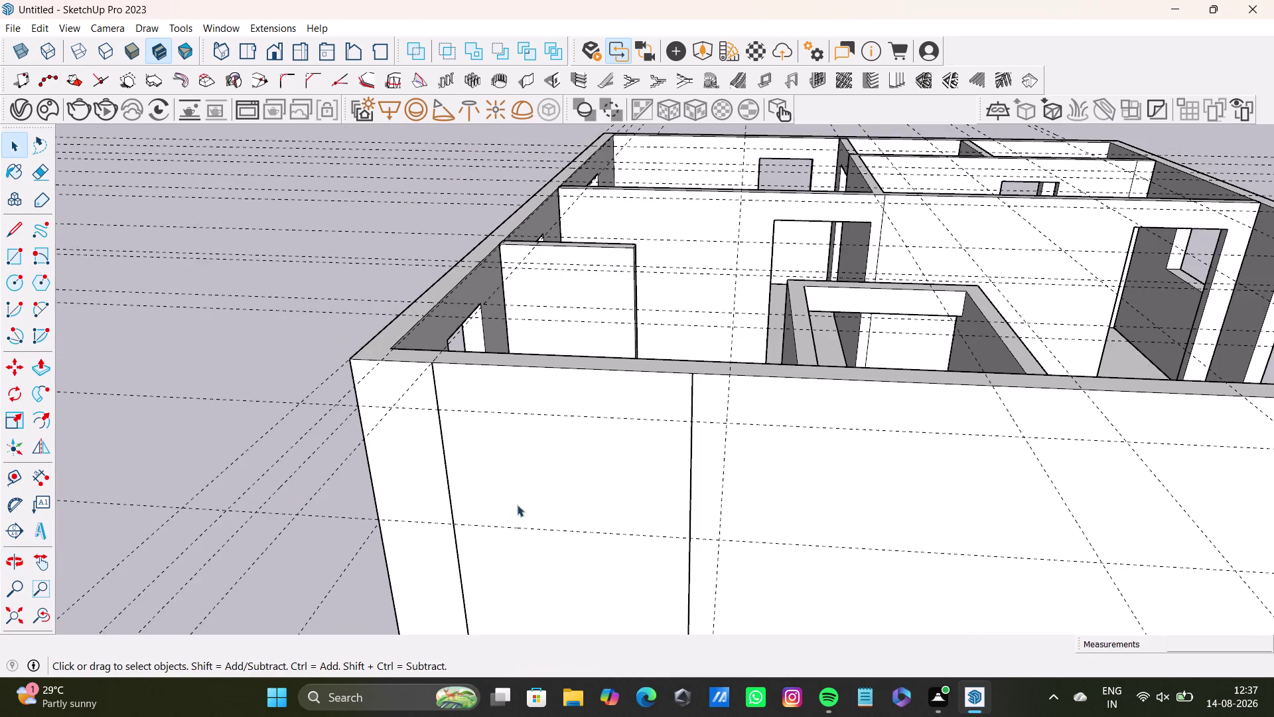
middle_drag(549, 509, 502, 355)
triple_click(576, 375)
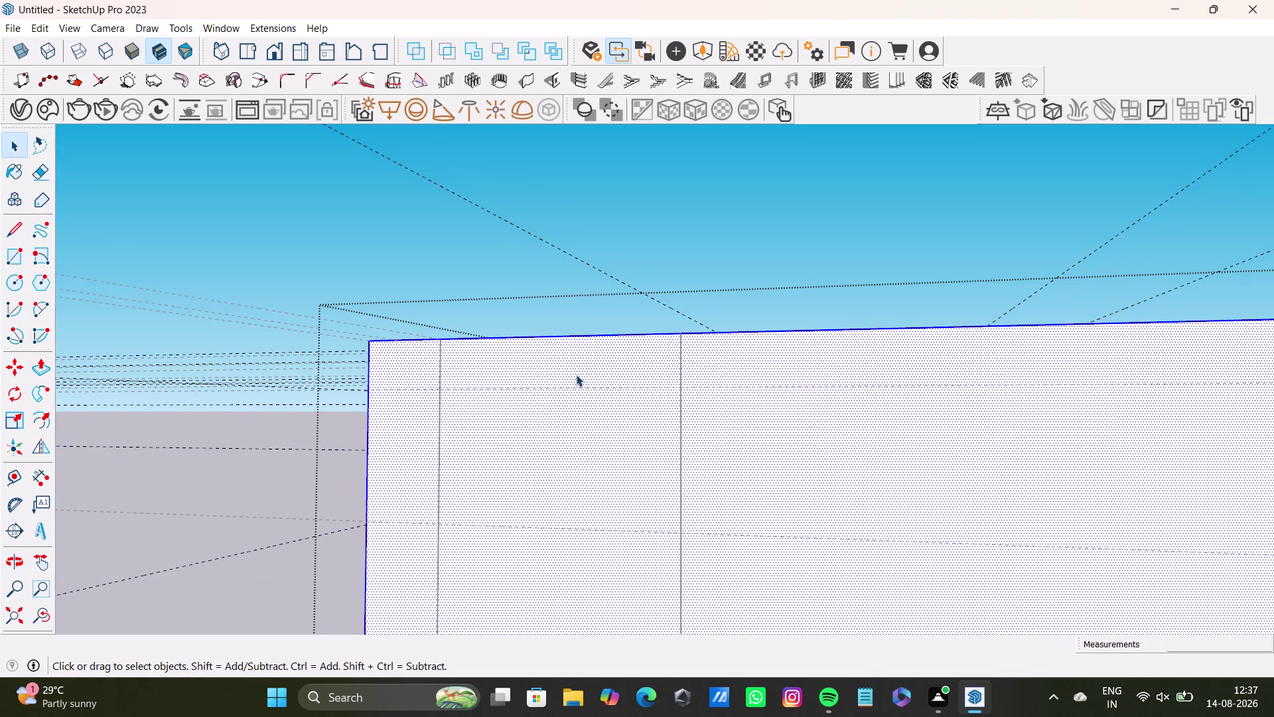
click(582, 411)
drag(582, 424, 582, 431)
drag(583, 441, 585, 457)
click(587, 470)
click(595, 505)
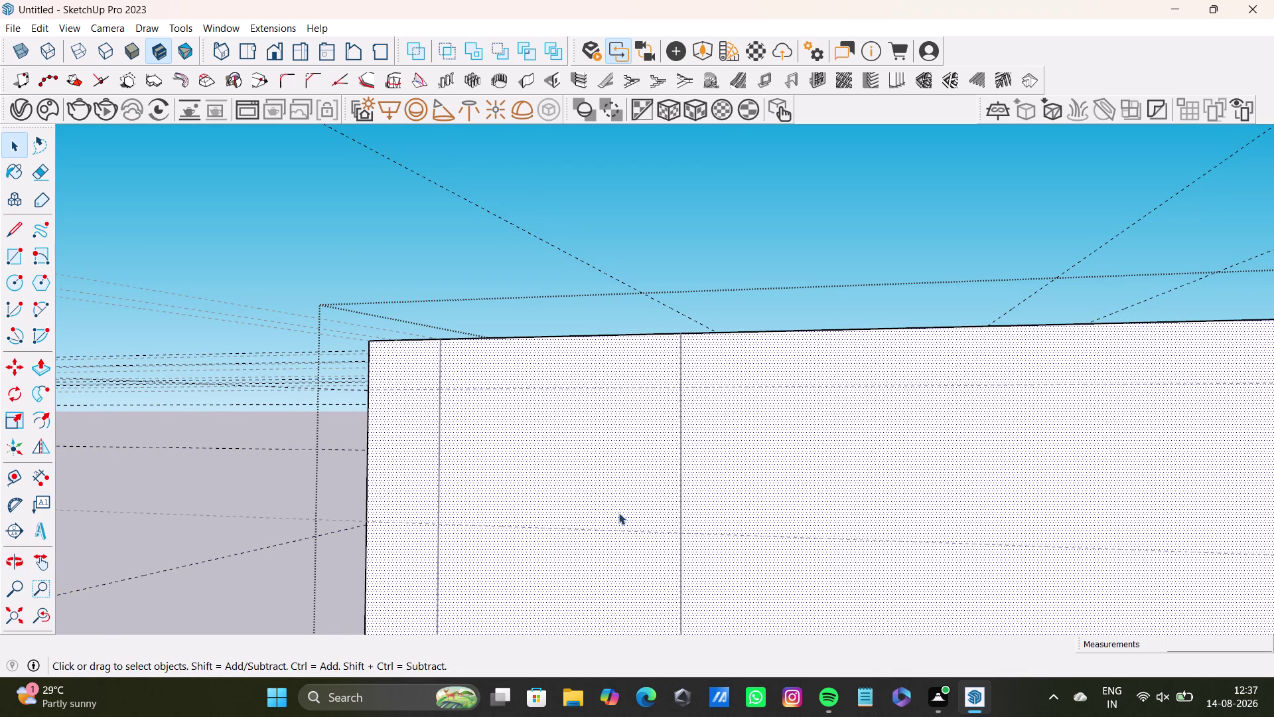
Undo the last three wall edits and look at the window opening.
middle_drag(618, 512, 736, 659)
middle_drag(659, 445, 228, 640)
middle_drag(482, 493, 235, 369)
middle_drag(527, 478, 624, 599)
key(ctrl+z)
key(ctrl+z)
key(ctrl+z)
middle_drag(512, 558, 907, 497)
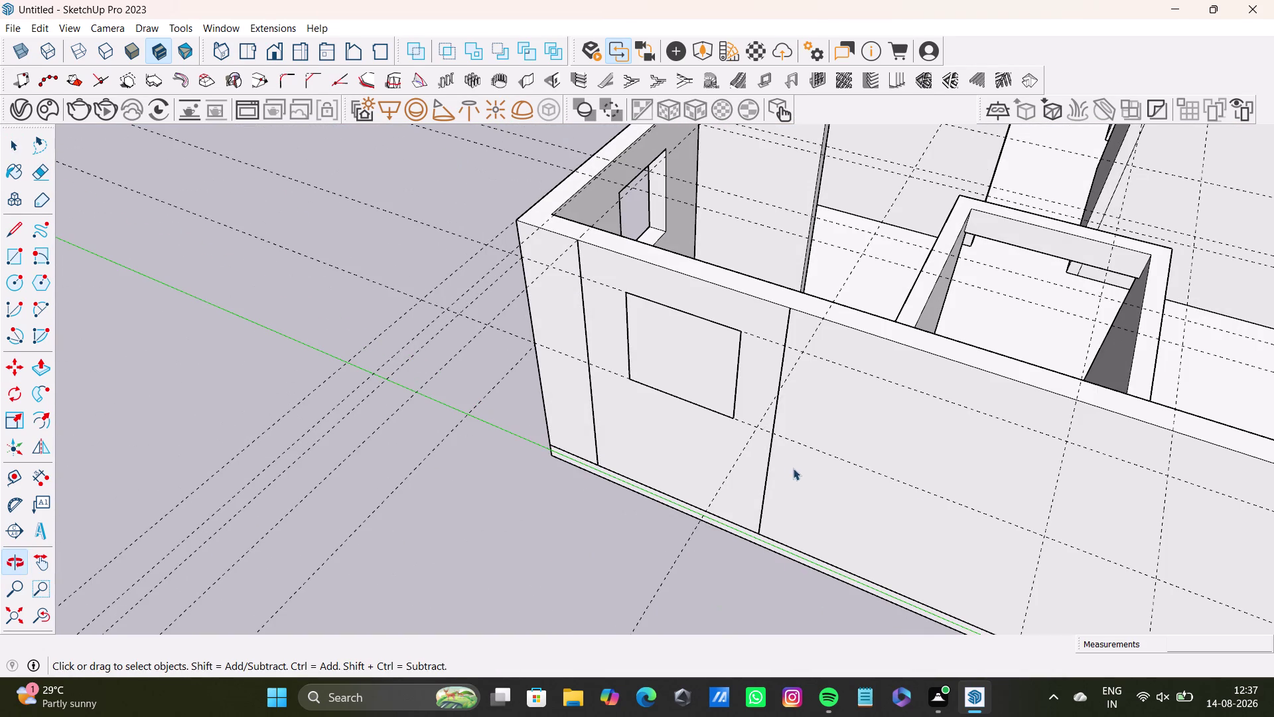
key(ctrl+z)
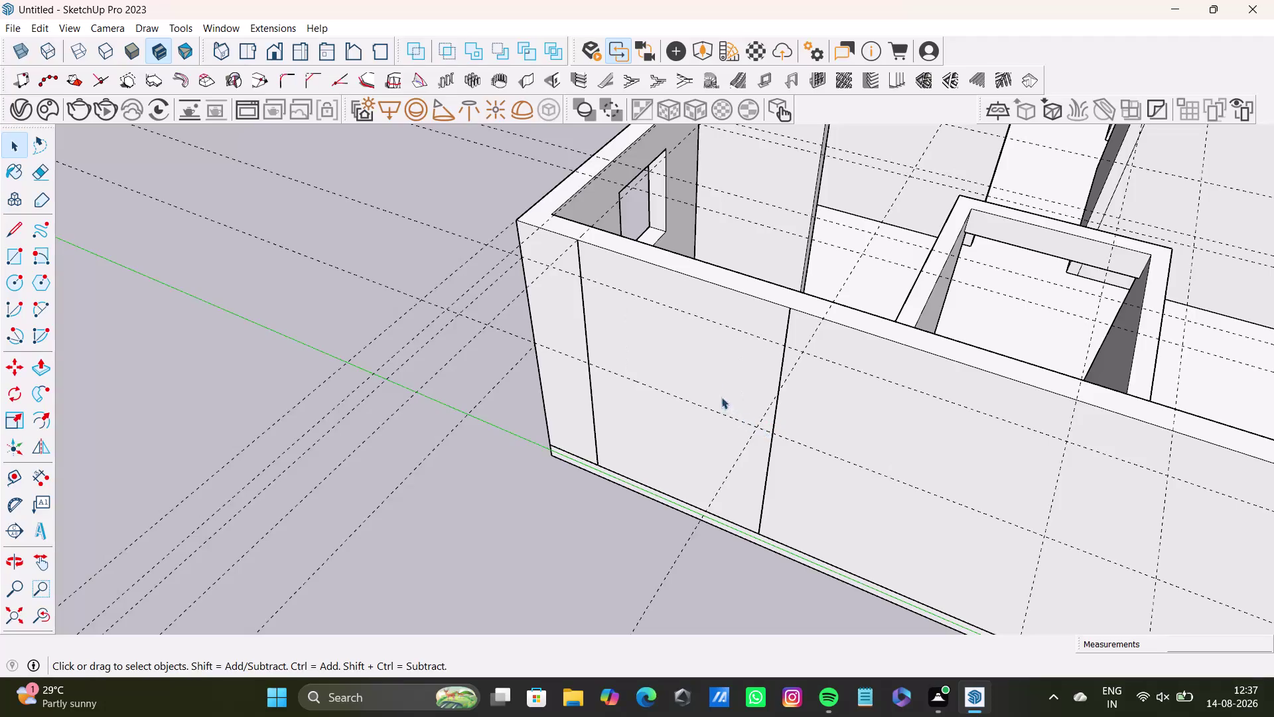
triple_click(710, 371)
click(709, 371)
click(722, 394)
middle_drag(682, 453, 265, 556)
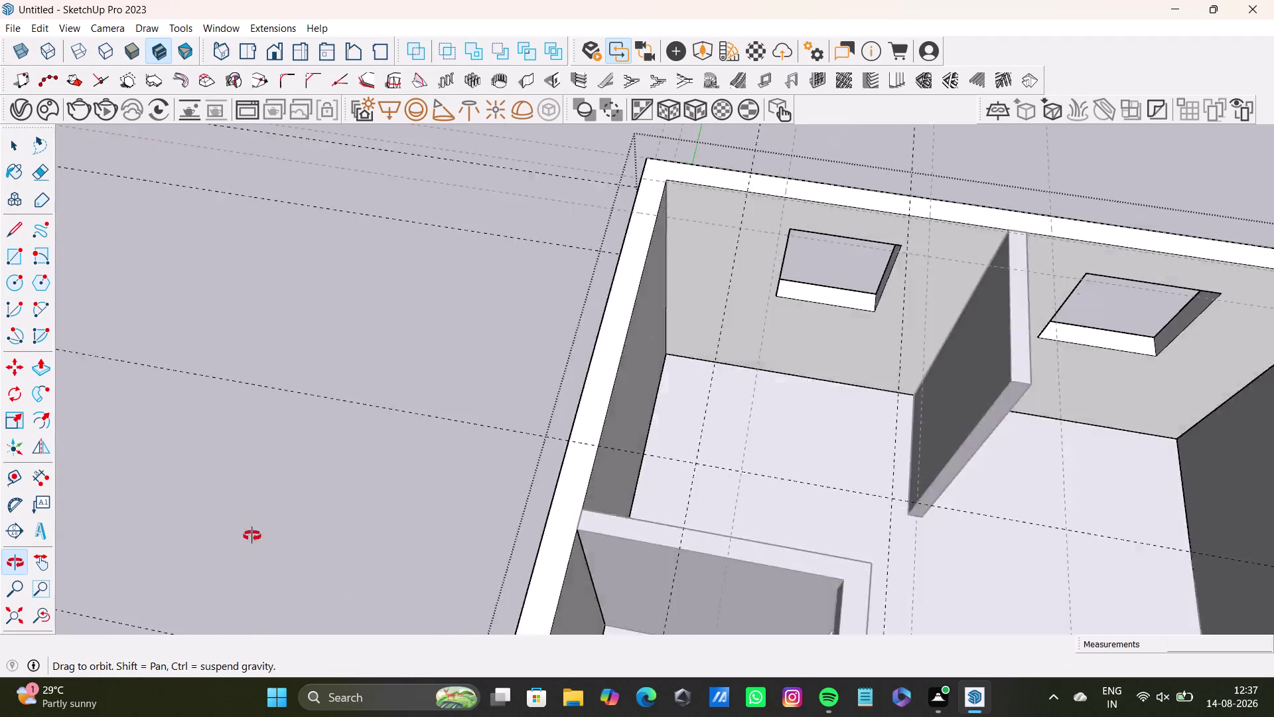
middle_drag(265, 557, 858, 491)
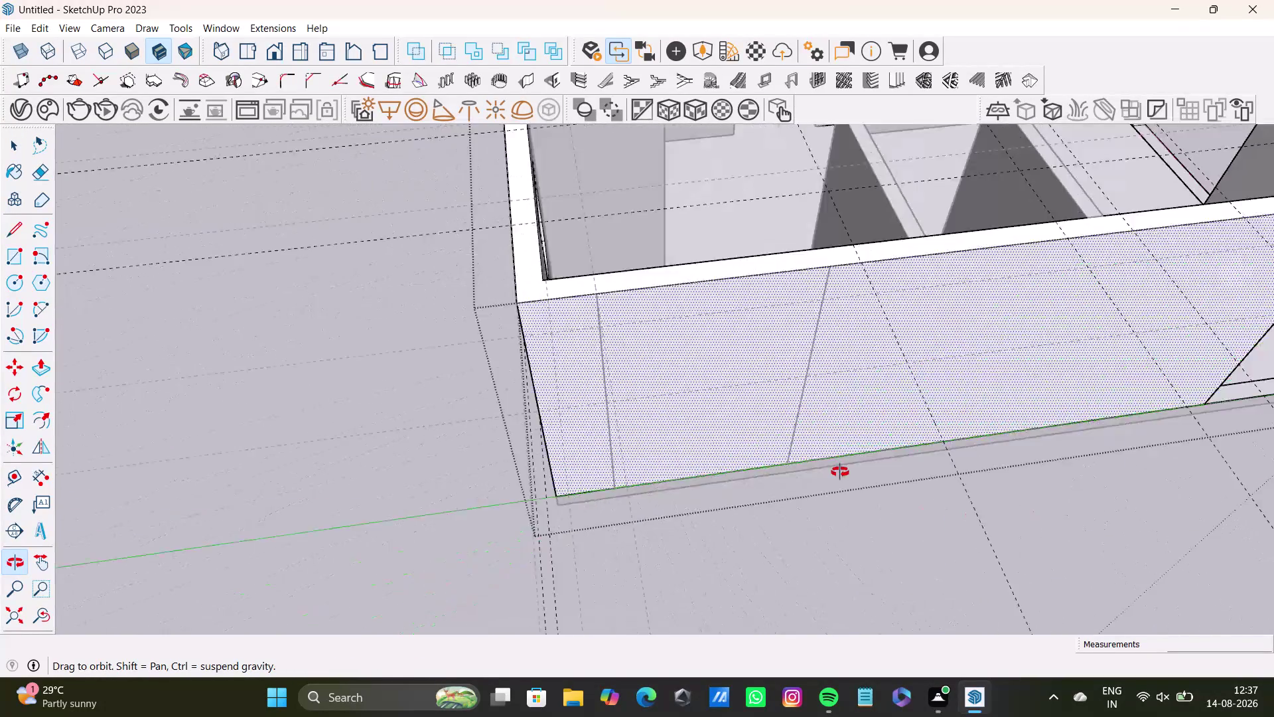
middle_drag(858, 491, 840, 472)
double_click(777, 259)
triple_click(767, 302)
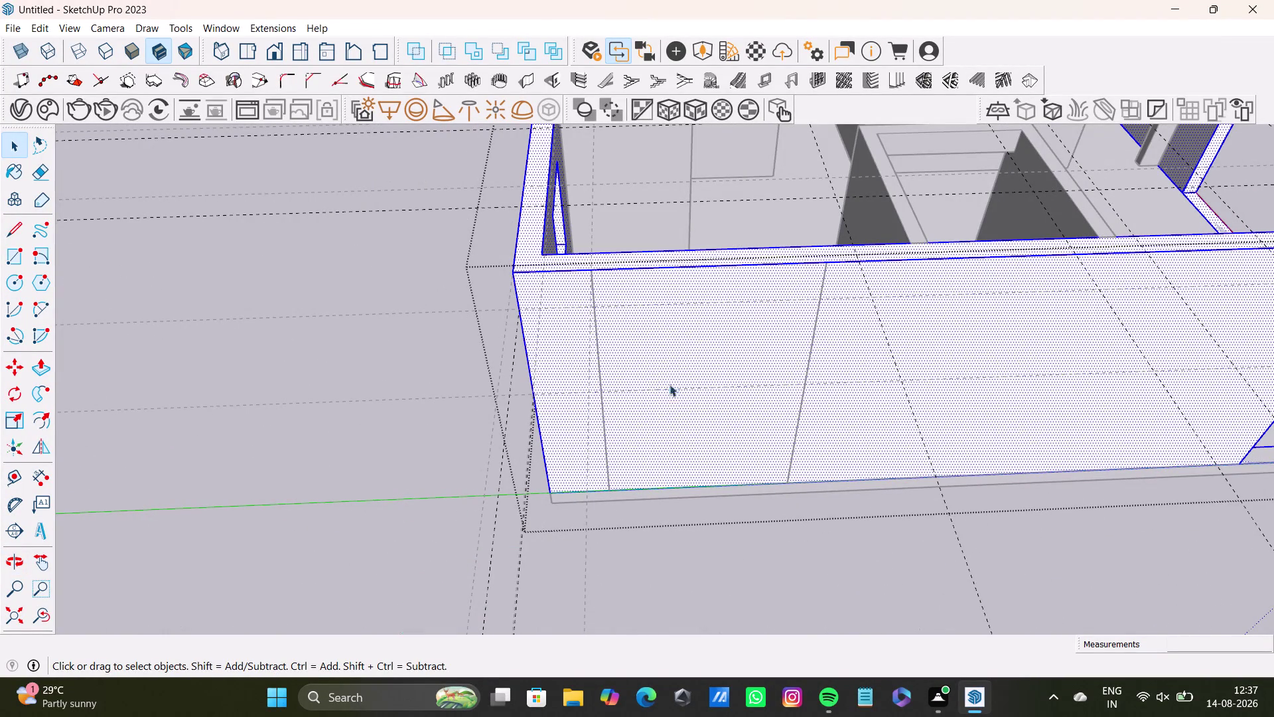
click(683, 349)
middle_drag(727, 404, 663, 499)
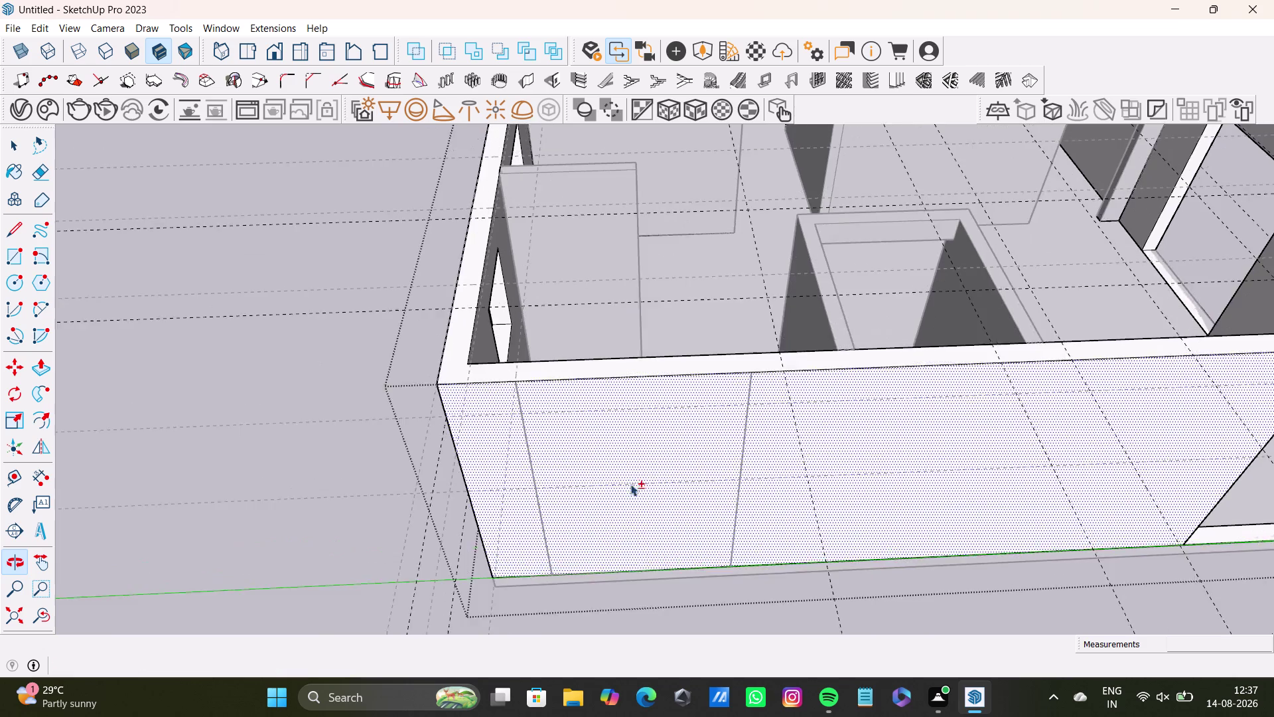
middle_drag(642, 467, 649, 257)
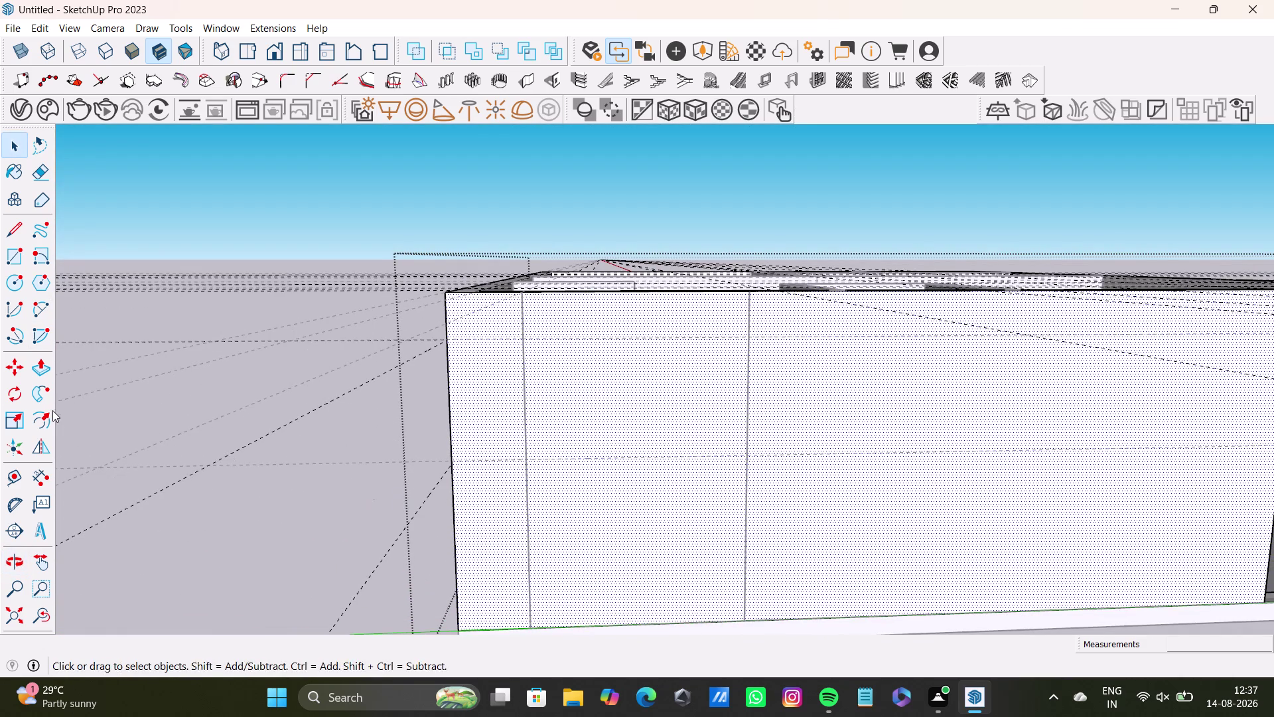
click(13, 254)
scroll(up, 3)
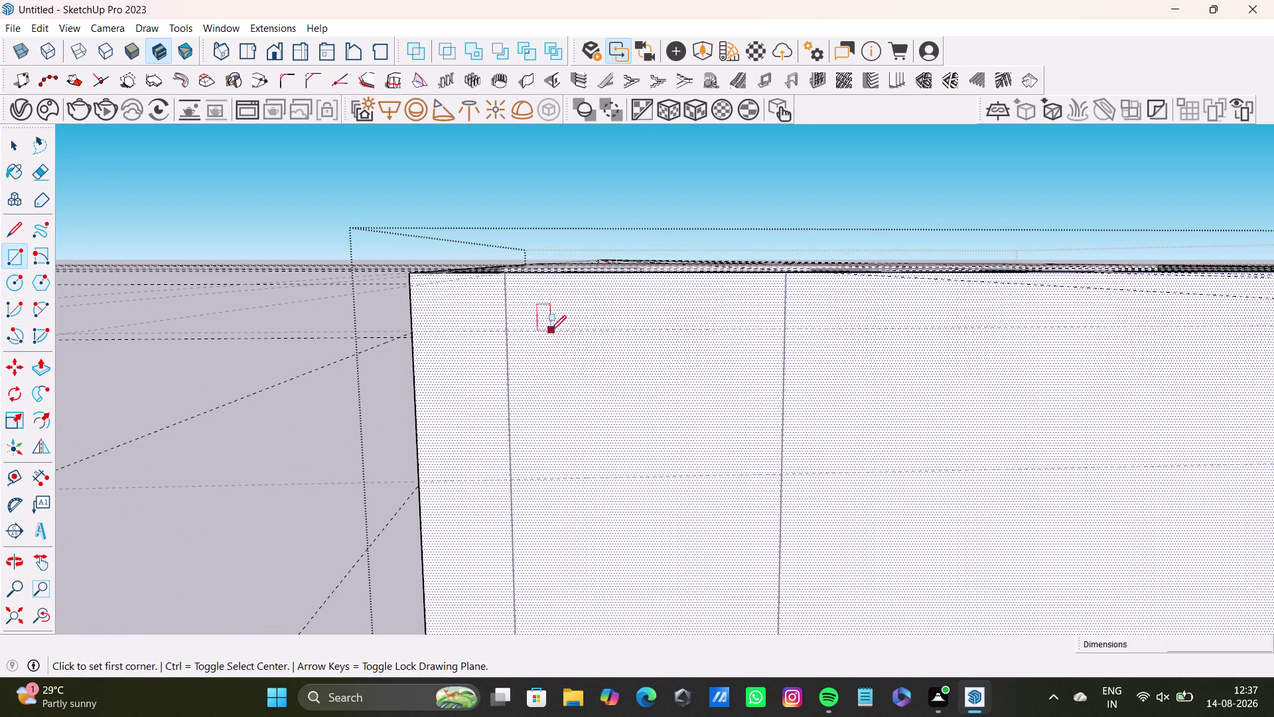
click(554, 330)
click(730, 474)
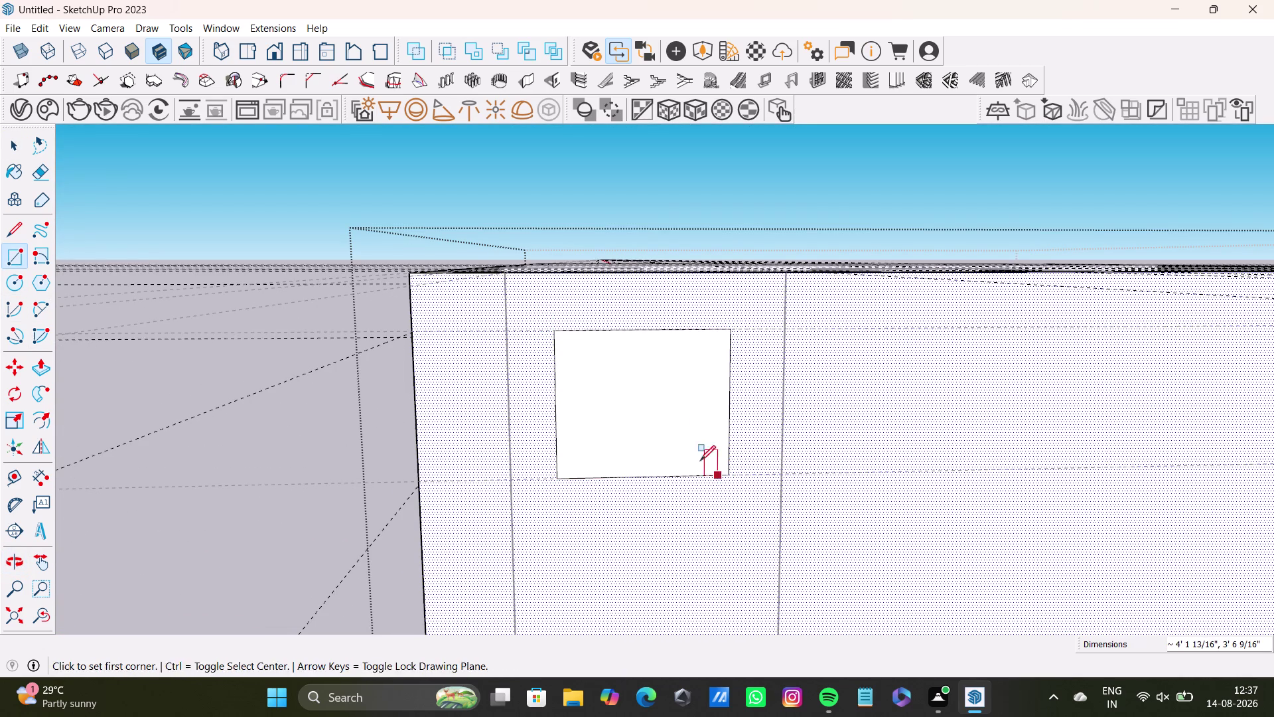
key(space)
click(665, 426)
middle_drag(636, 532, 632, 538)
key(p)
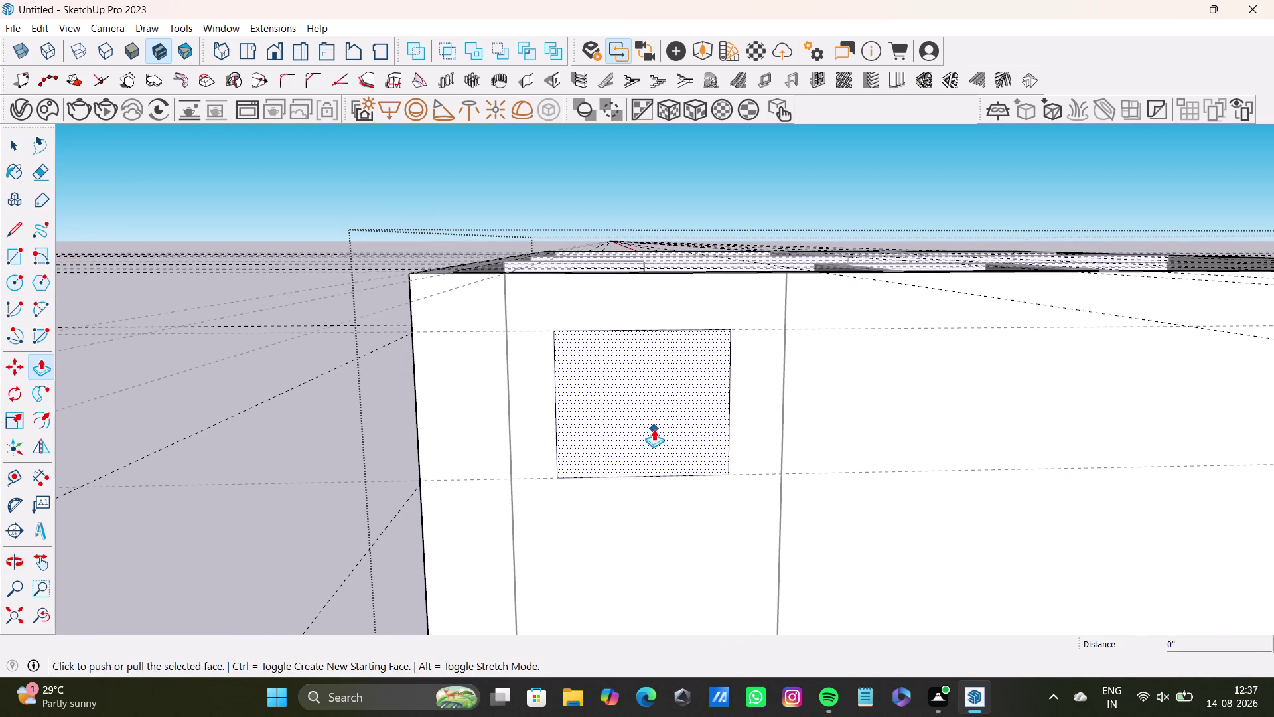
click(654, 428)
middle_drag(706, 435, 330, 569)
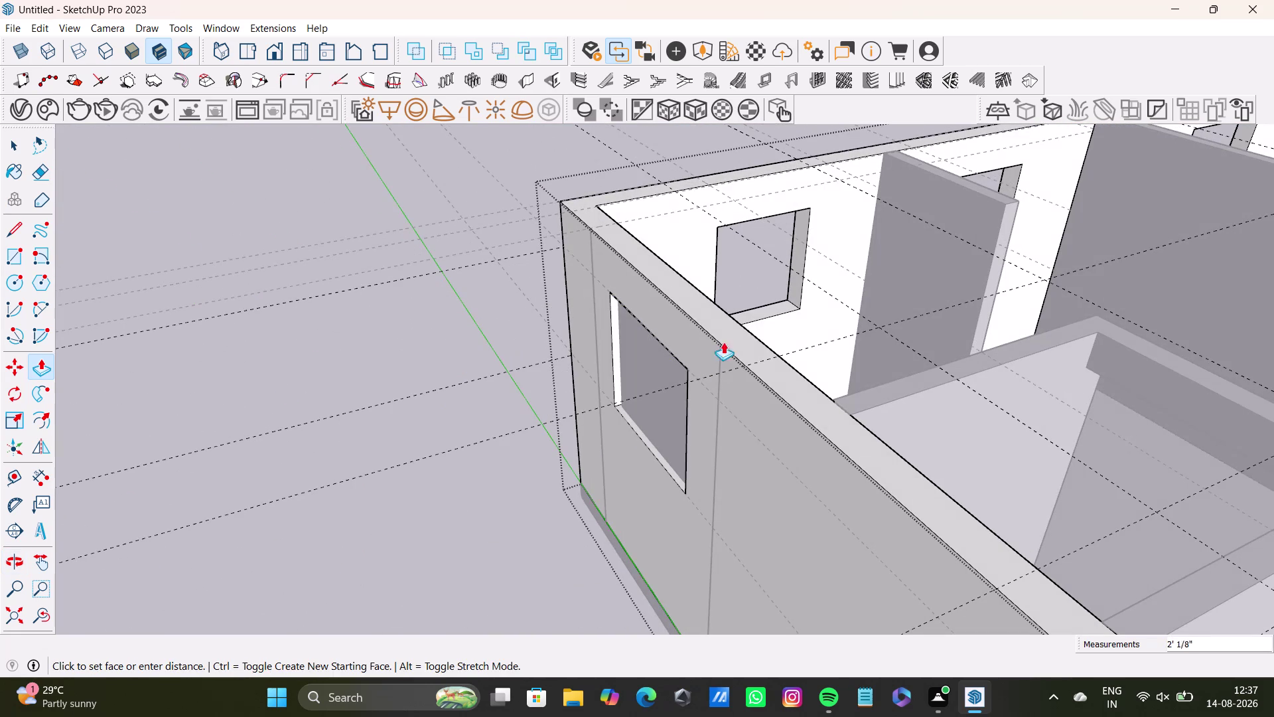
click(753, 330)
middle_drag(747, 365, 334, 316)
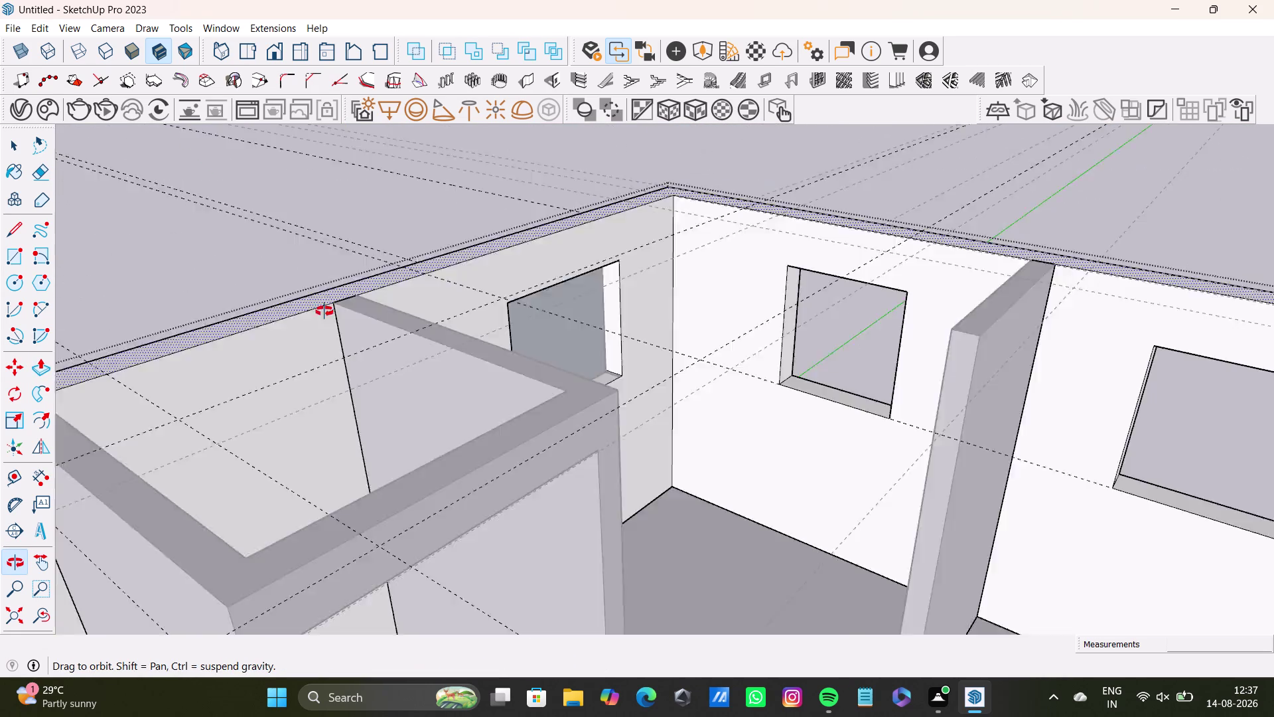
middle_drag(333, 315, 191, 384)
key(space)
click(1039, 253)
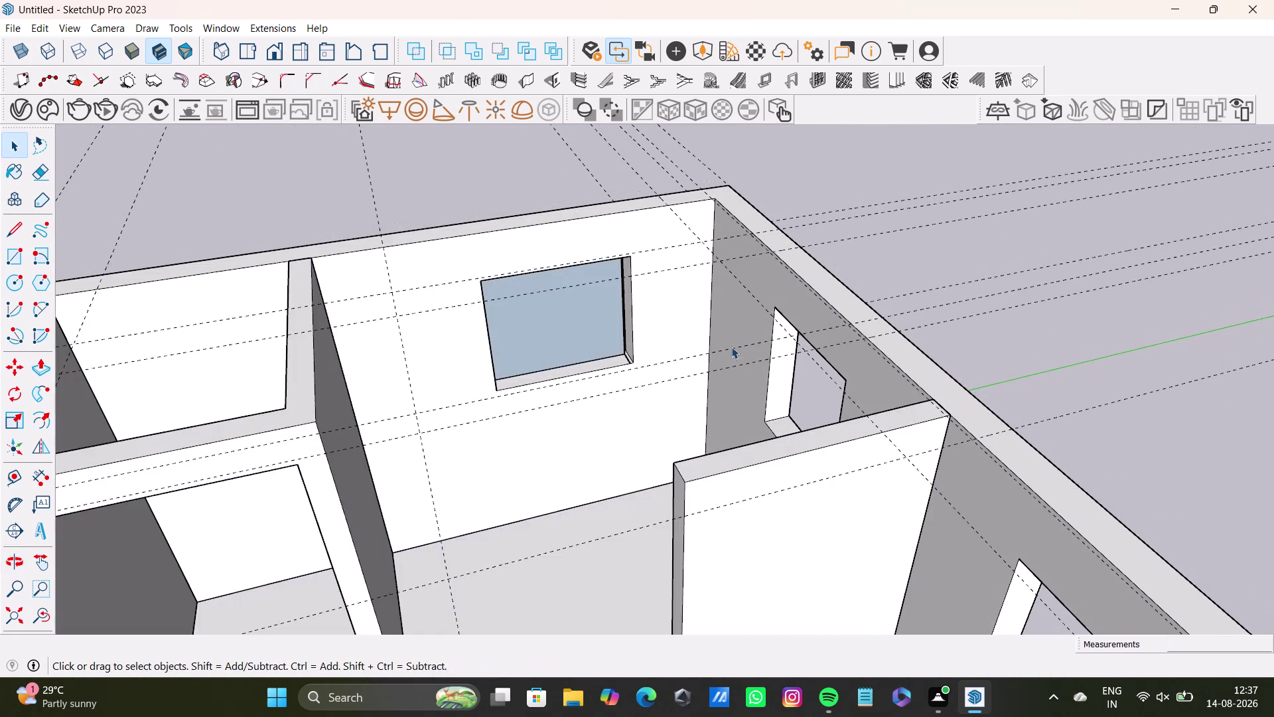
scroll(up, 3)
click(587, 337)
key(Delete)
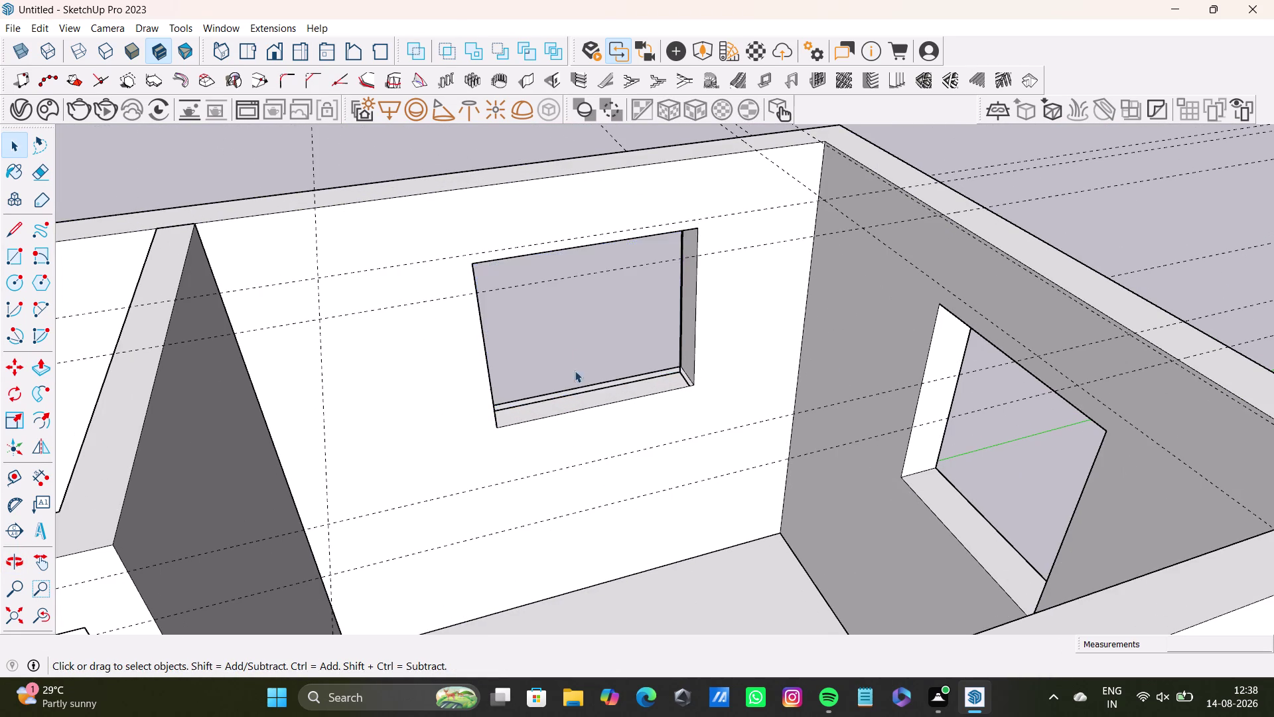
Orbit close to the window opening and delete the three stray lines on the sill.
middle_drag(573, 387, 965, 396)
middle_drag(666, 443, 862, 448)
scroll(up, 3)
middle_drag(626, 453, 746, 435)
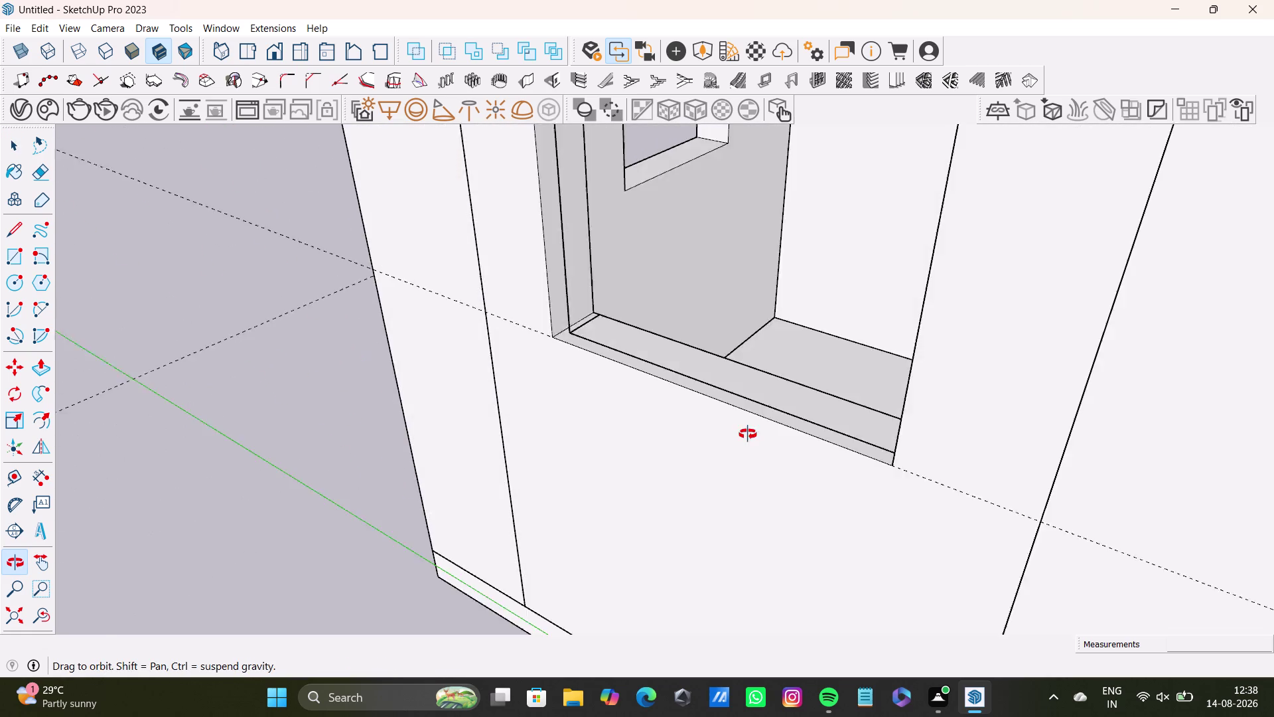
middle_drag(746, 435, 741, 465)
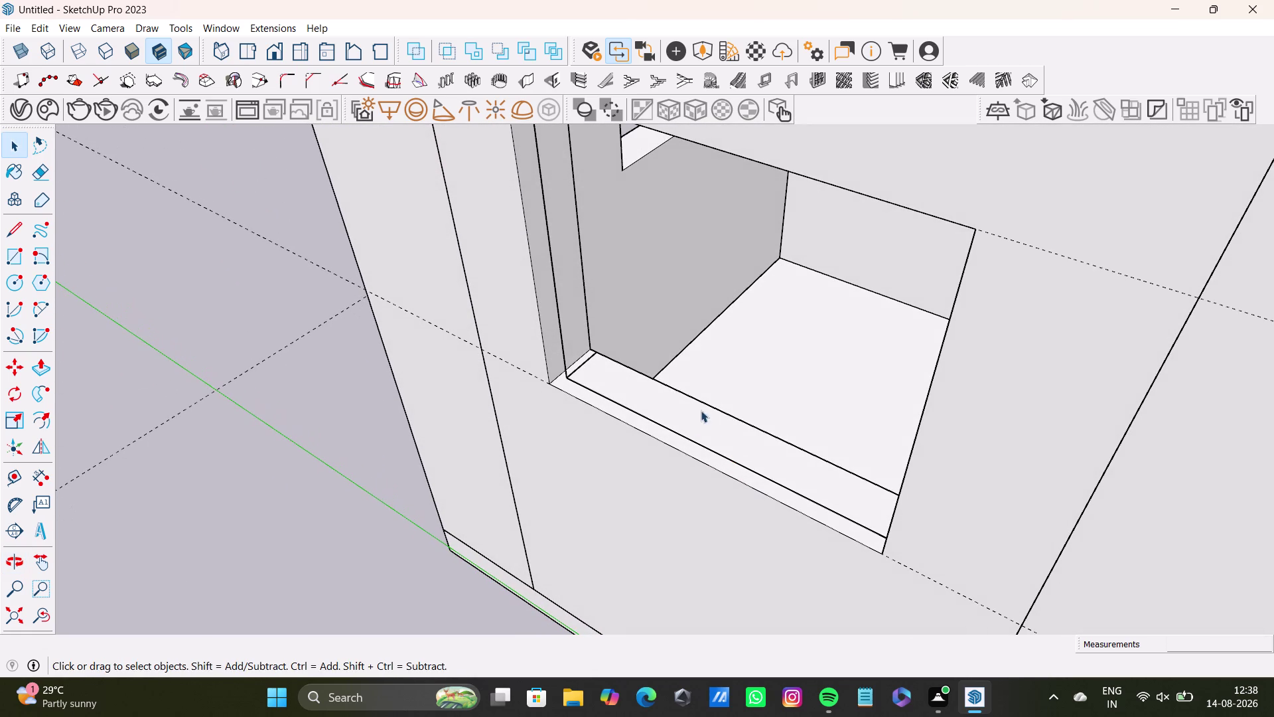
click(709, 449)
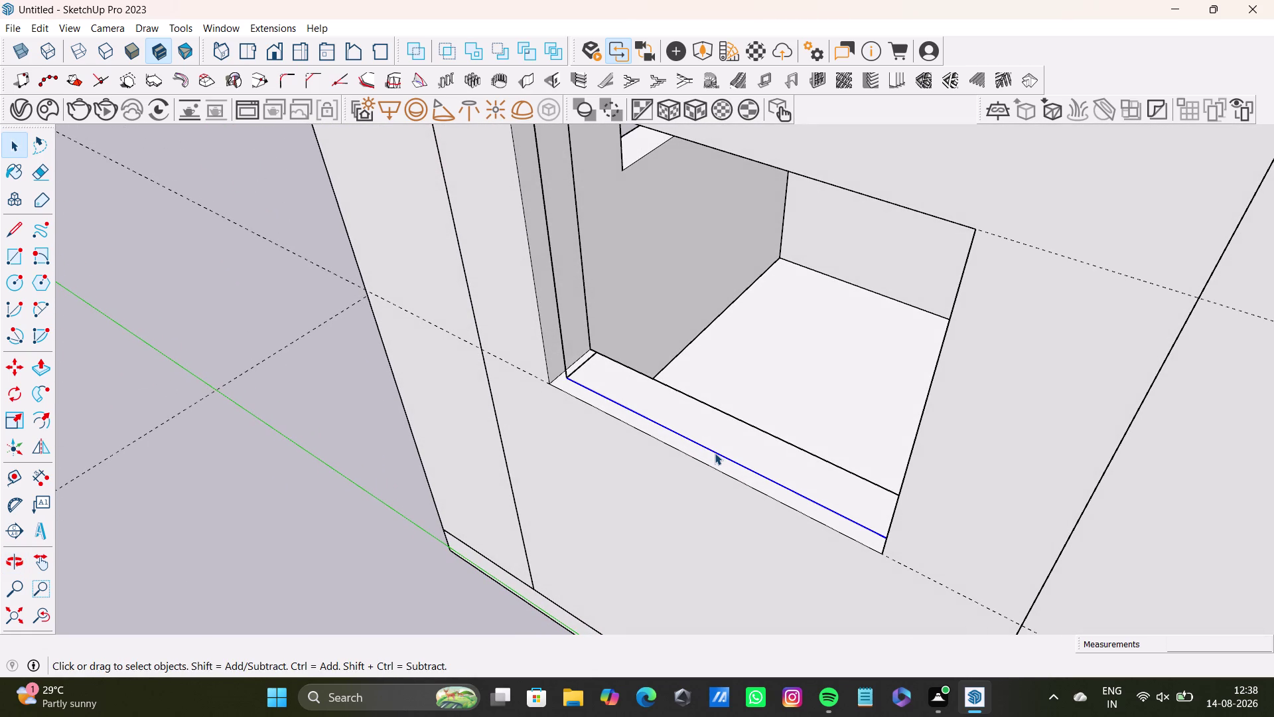
key(Delete)
click(579, 367)
key(Delete)
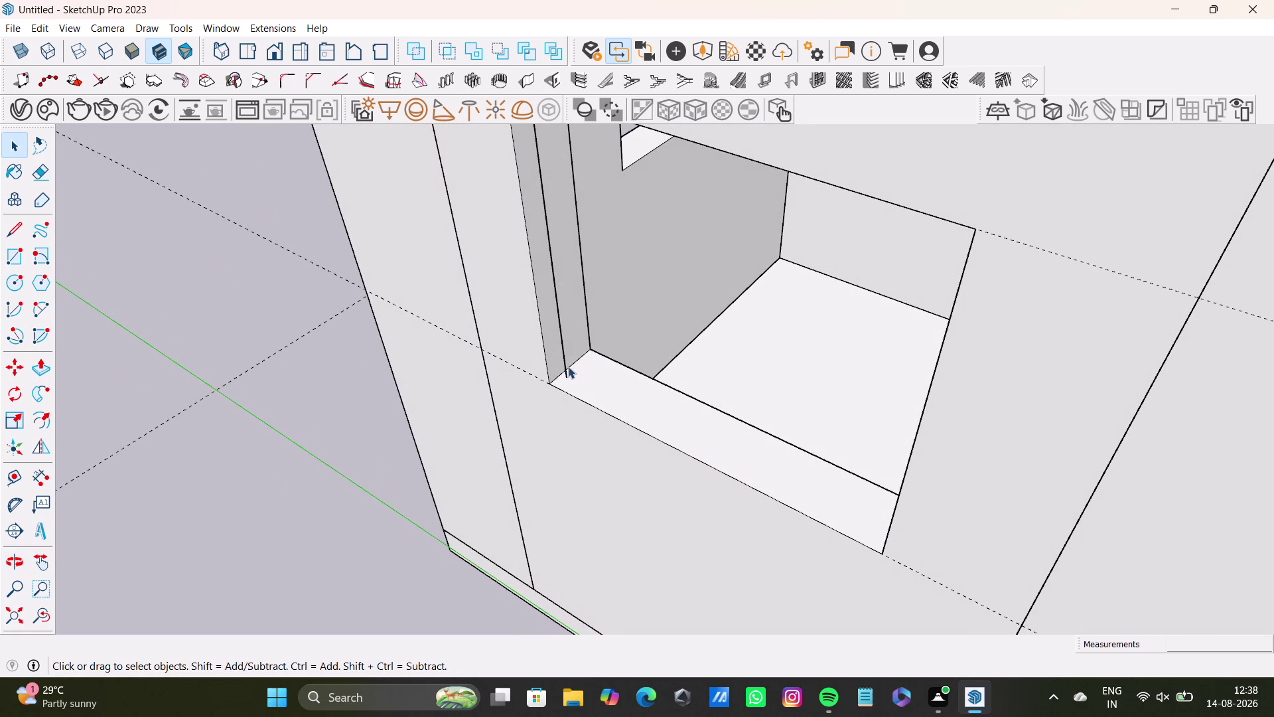
click(567, 365)
key(Delete)
Orbit to view the window head from below and delete its two stray lines.
middle_drag(617, 375, 639, 365)
middle_drag(636, 364, 617, 527)
middle_drag(628, 527, 686, 264)
middle_drag(681, 323, 788, 425)
middle_drag(698, 257, 586, 451)
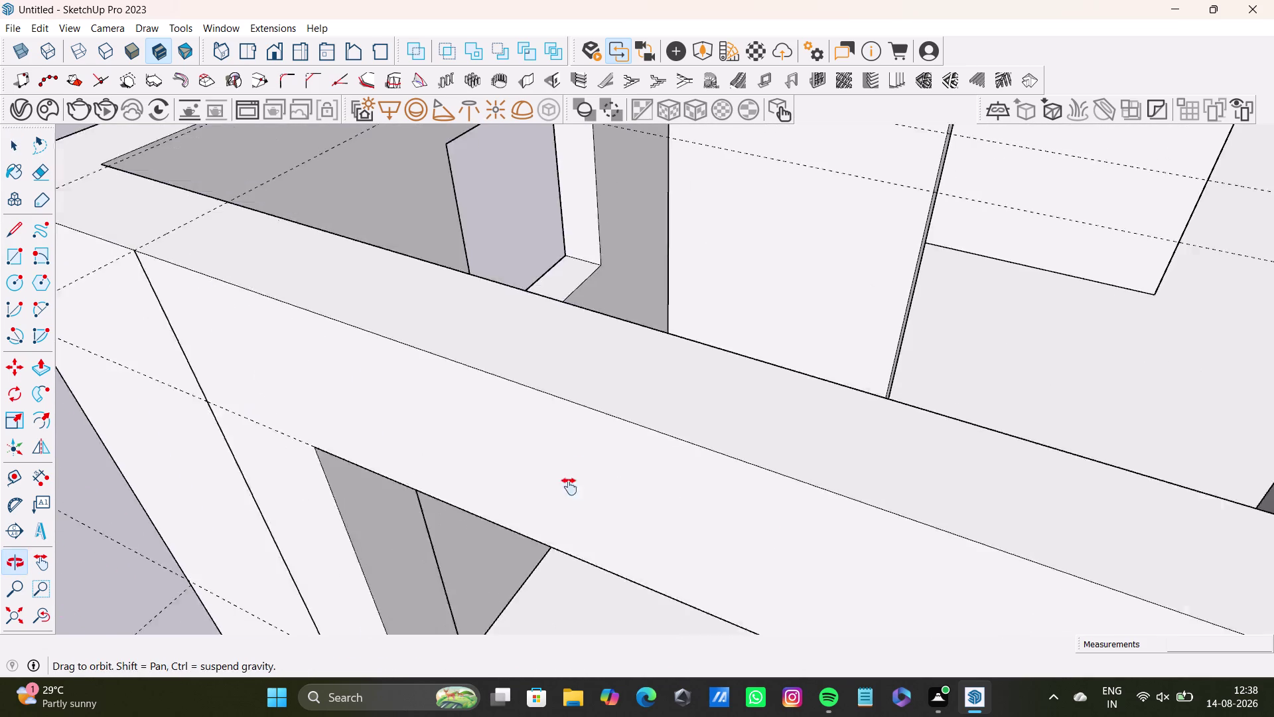
middle_drag(586, 450, 561, 520)
middle_drag(571, 530, 745, 307)
middle_drag(793, 471, 777, 345)
scroll(down, 3)
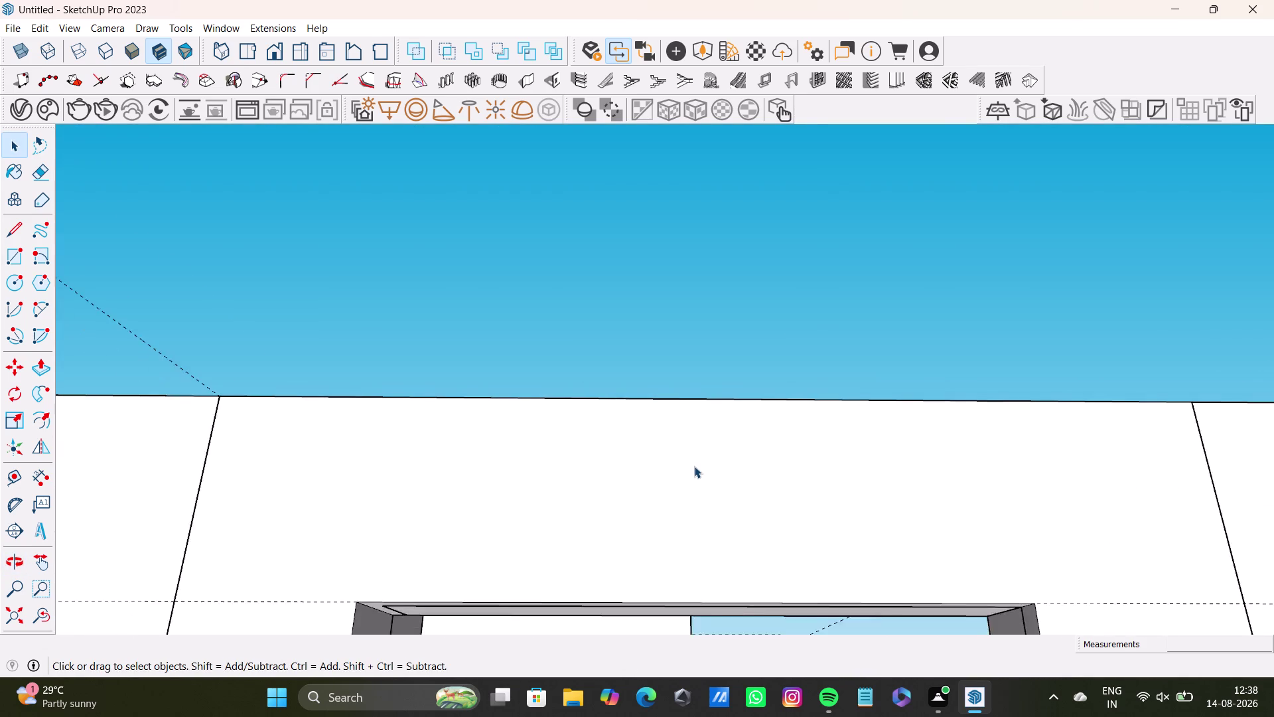
scroll(down, 3)
middle_drag(700, 522, 705, 420)
middle_drag(687, 469, 698, 371)
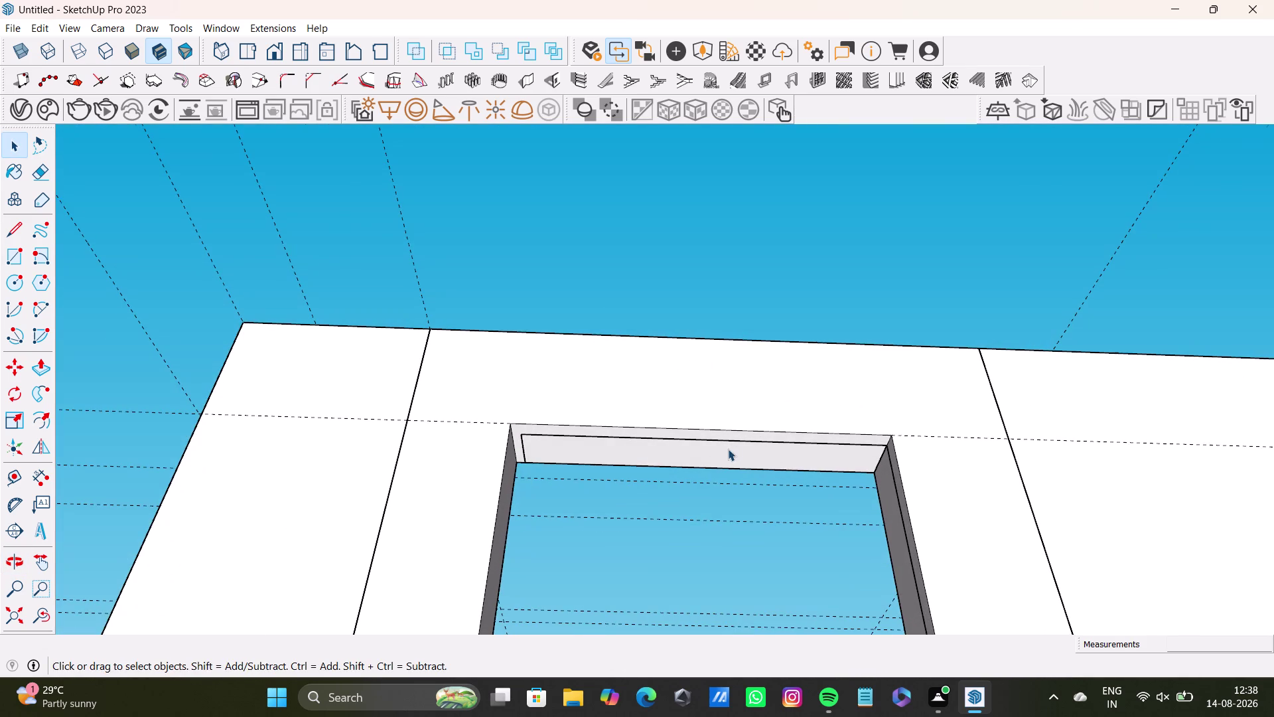
scroll(up, 3)
click(740, 440)
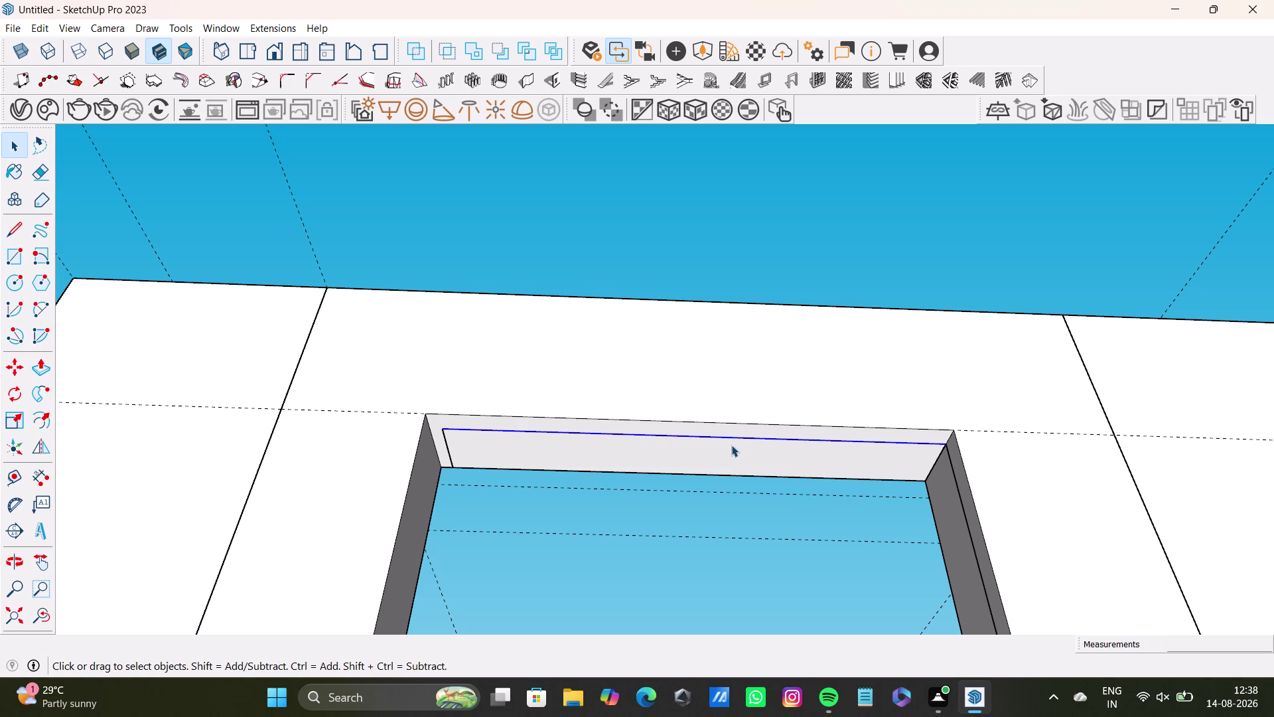
key(Delete)
click(449, 457)
key(Delete)
Delete two more stray edges along the window frame, then pull the view back.
middle_drag(785, 558, 979, 584)
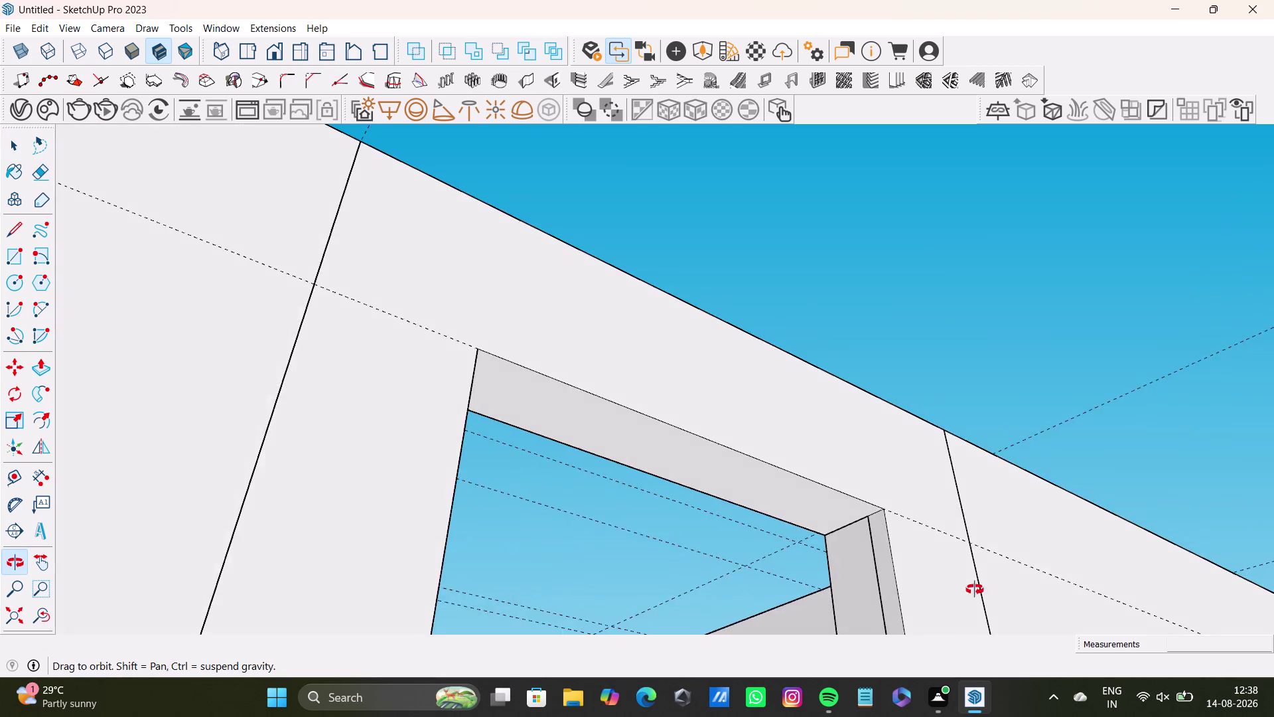
middle_drag(978, 583, 950, 643)
click(889, 595)
key(Delete)
click(861, 498)
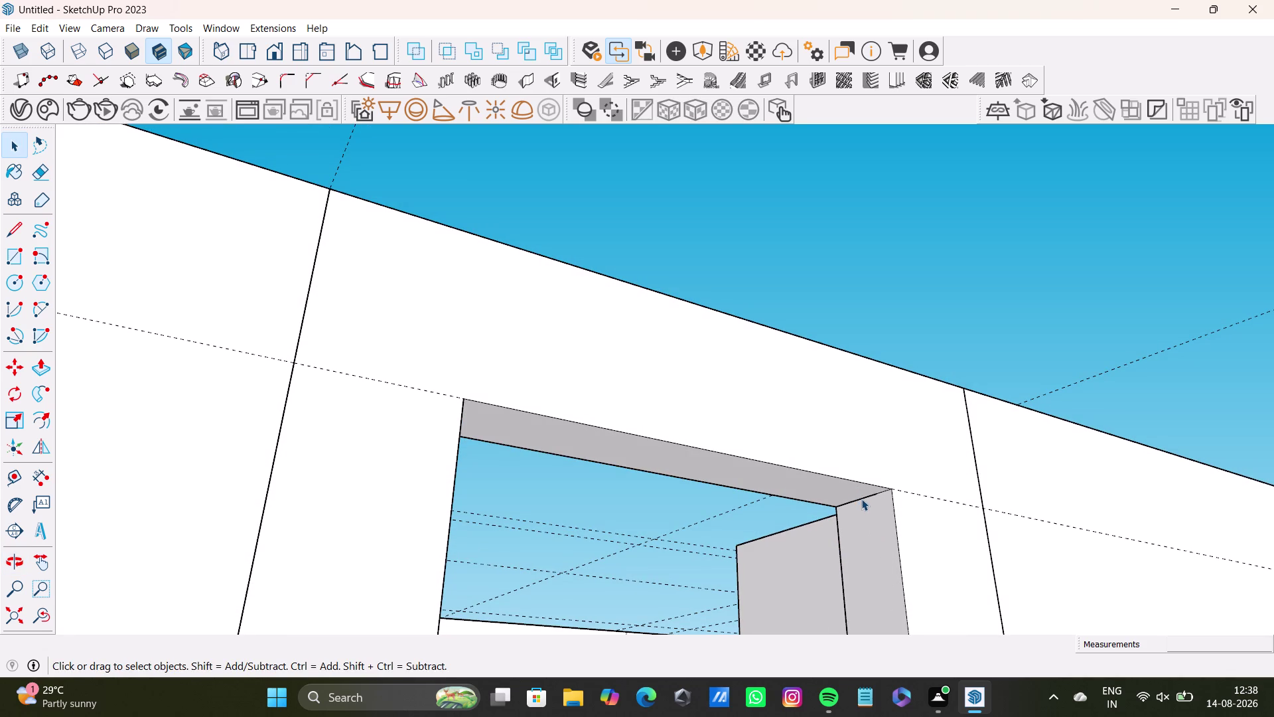
key(Delete)
scroll(down, 3)
middle_drag(832, 568, 638, 668)
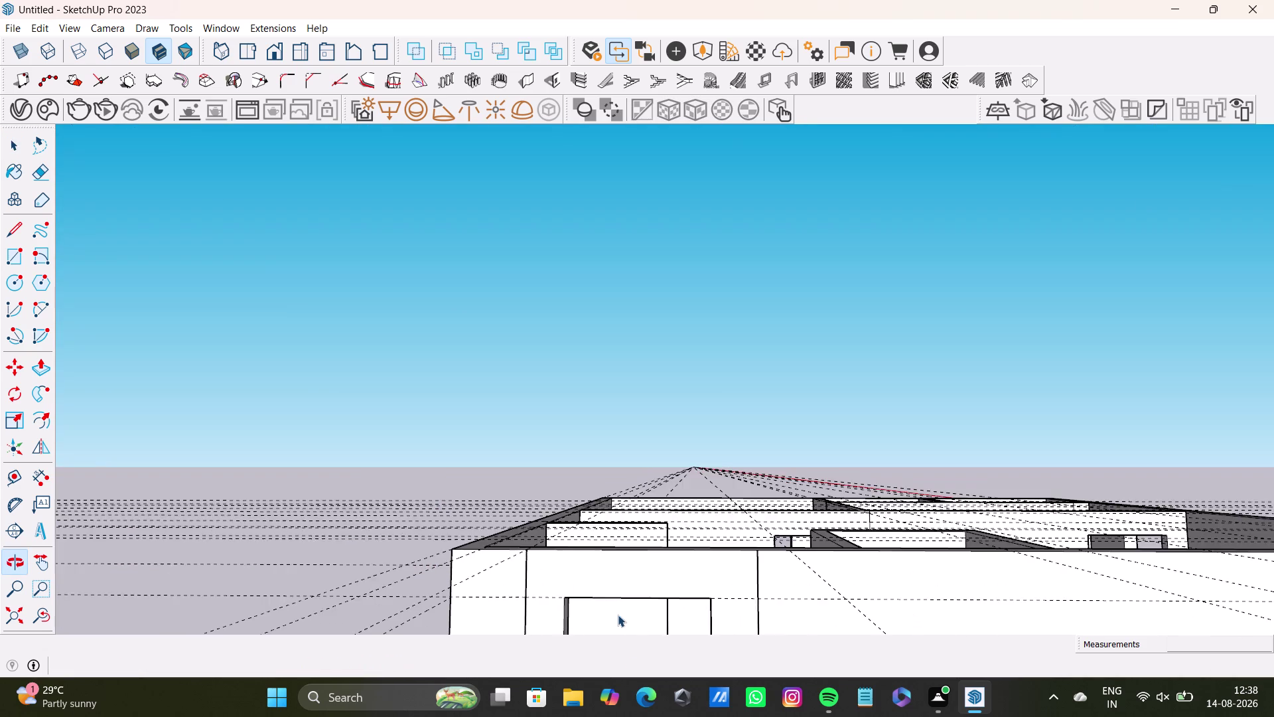
middle_drag(615, 607, 636, 468)
middle_drag(685, 467, 653, 411)
Orbit back over the whole ground floor to a straightened top-down plan view.
middle_drag(652, 443, 618, 553)
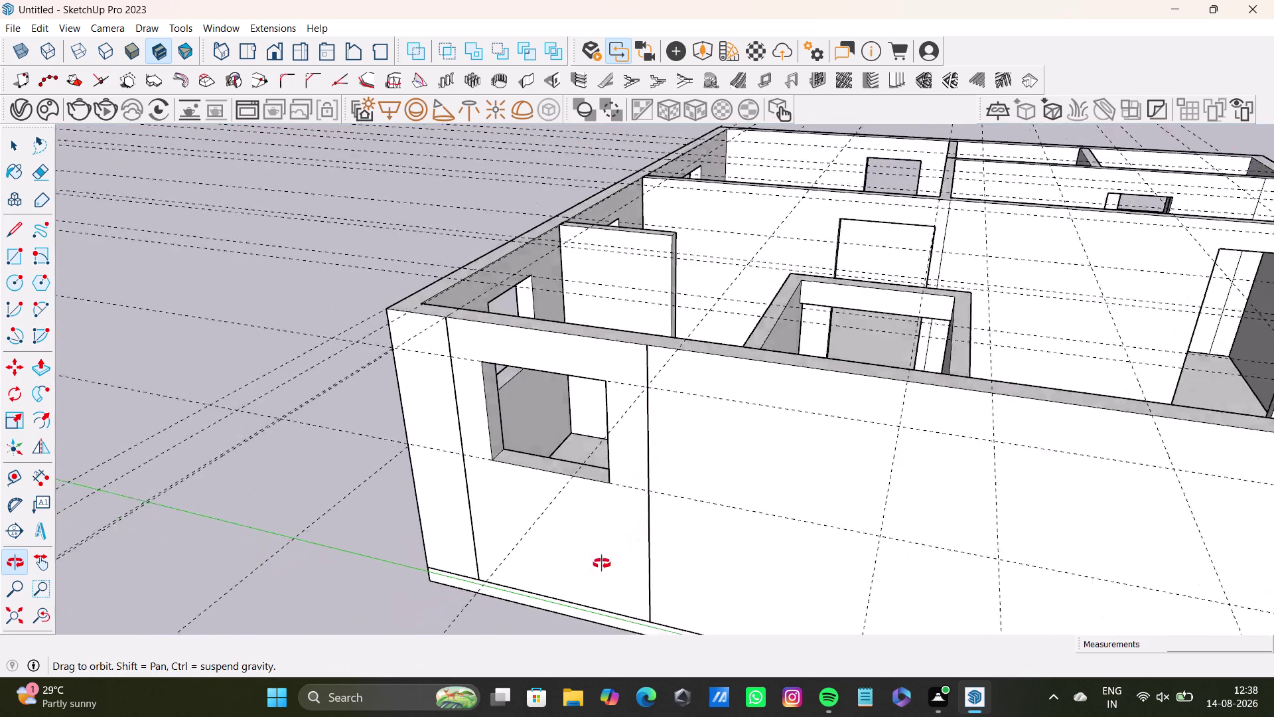
middle_drag(618, 553, 378, 561)
middle_drag(630, 475, 239, 532)
middle_drag(618, 440, 340, 439)
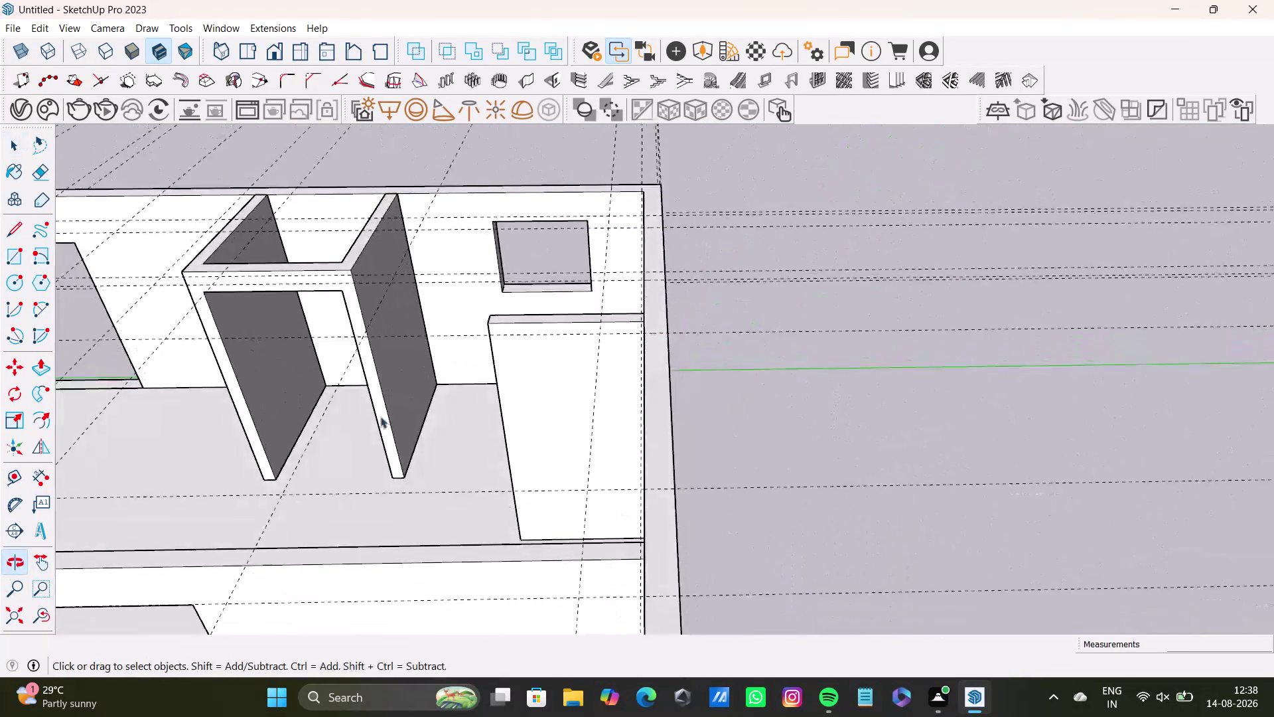
scroll(down, 3)
middle_drag(461, 445, 721, 387)
middle_drag(693, 452, 930, 633)
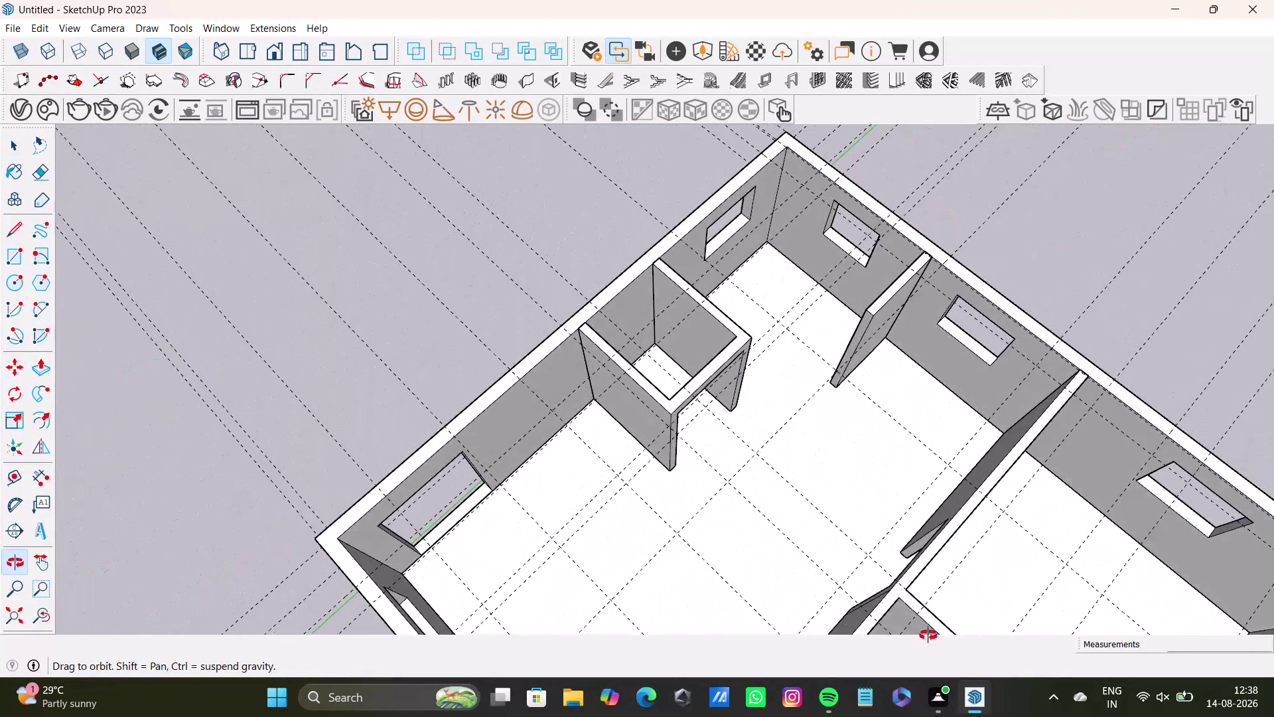
middle_drag(930, 634, 1121, 487)
scroll(down, 3)
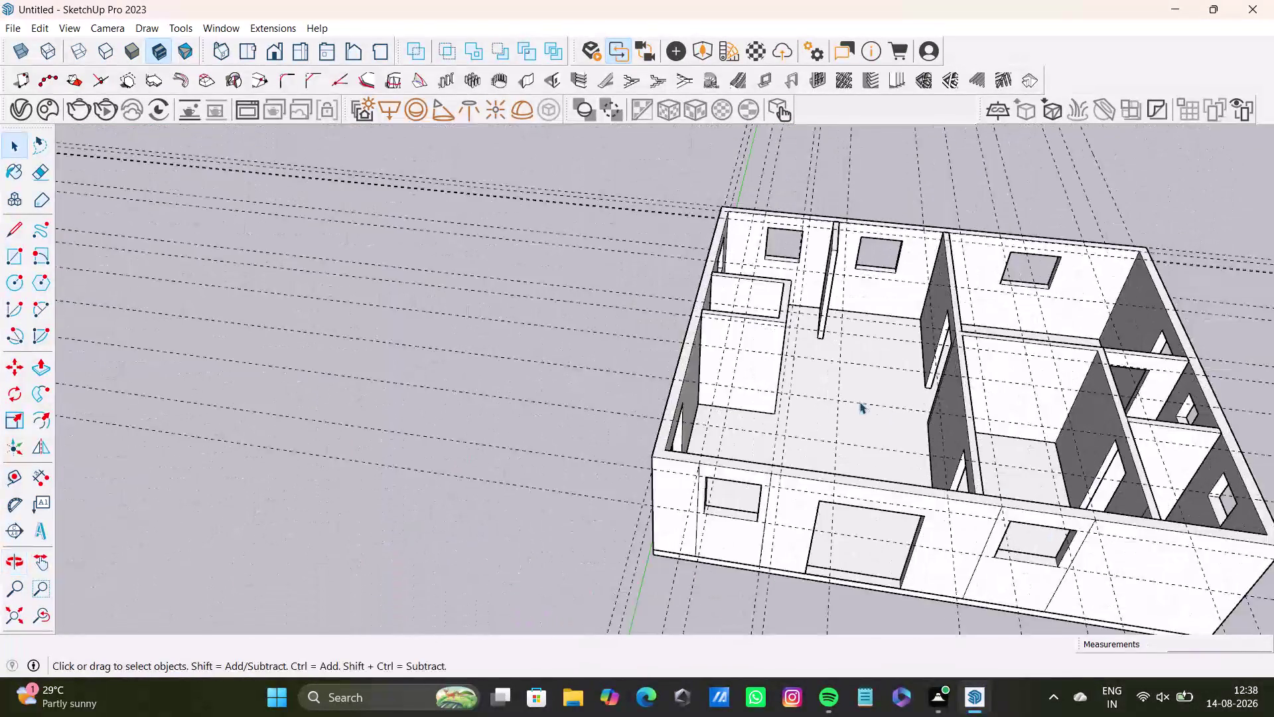
scroll(down, 3)
middle_drag(873, 397, 587, 338)
middle_drag(679, 376, 696, 603)
middle_drag(681, 554, 675, 612)
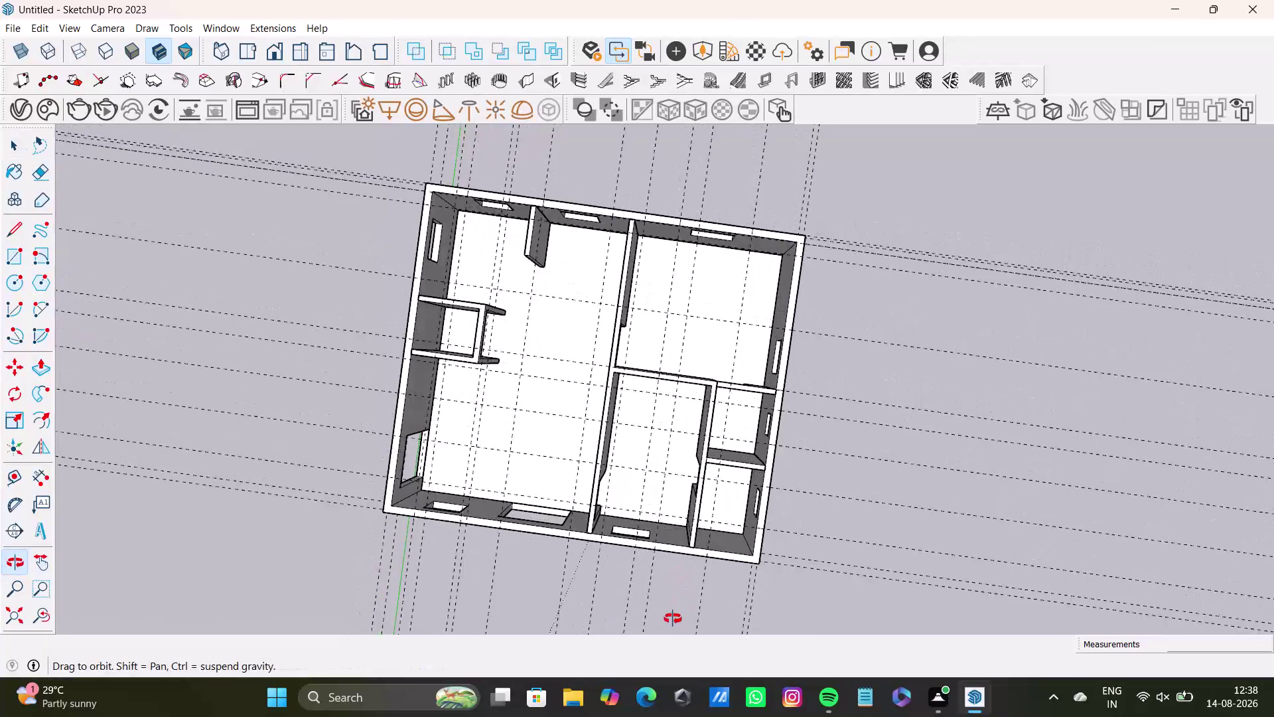
middle_drag(674, 613, 672, 622)
middle_drag(722, 527, 815, 392)
middle_drag(584, 558, 652, 658)
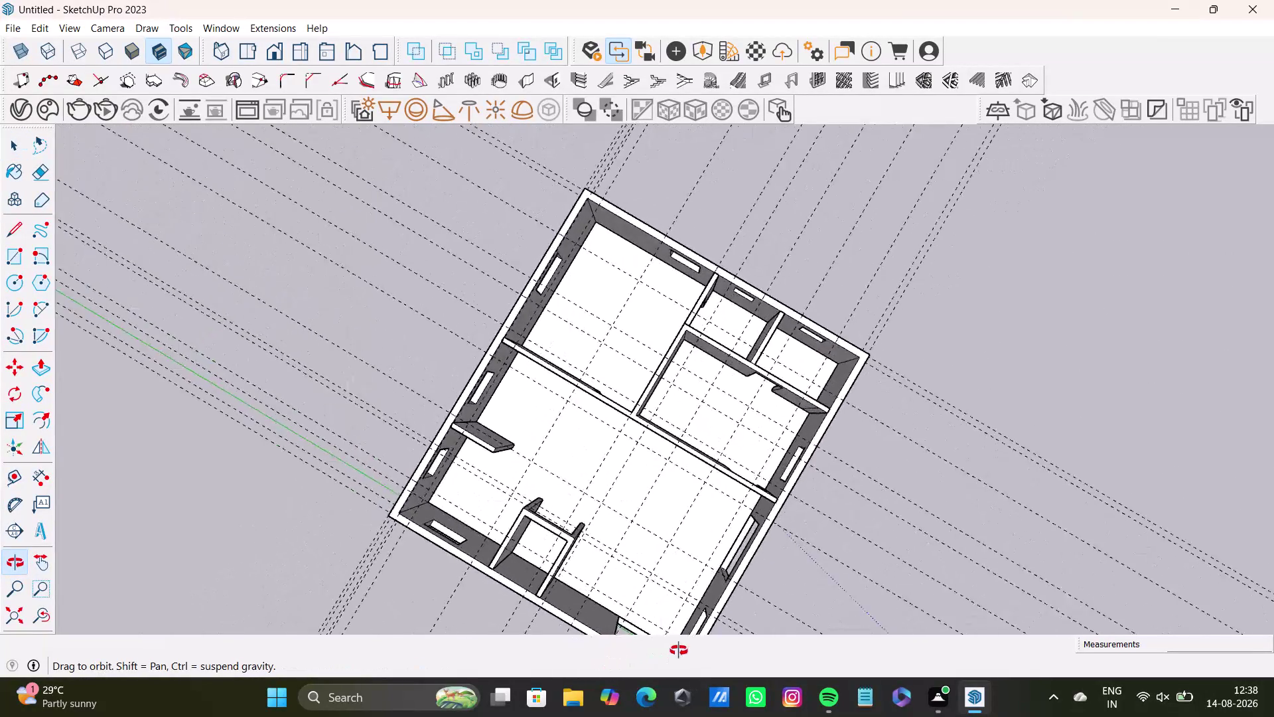
middle_drag(652, 659, 861, 706)
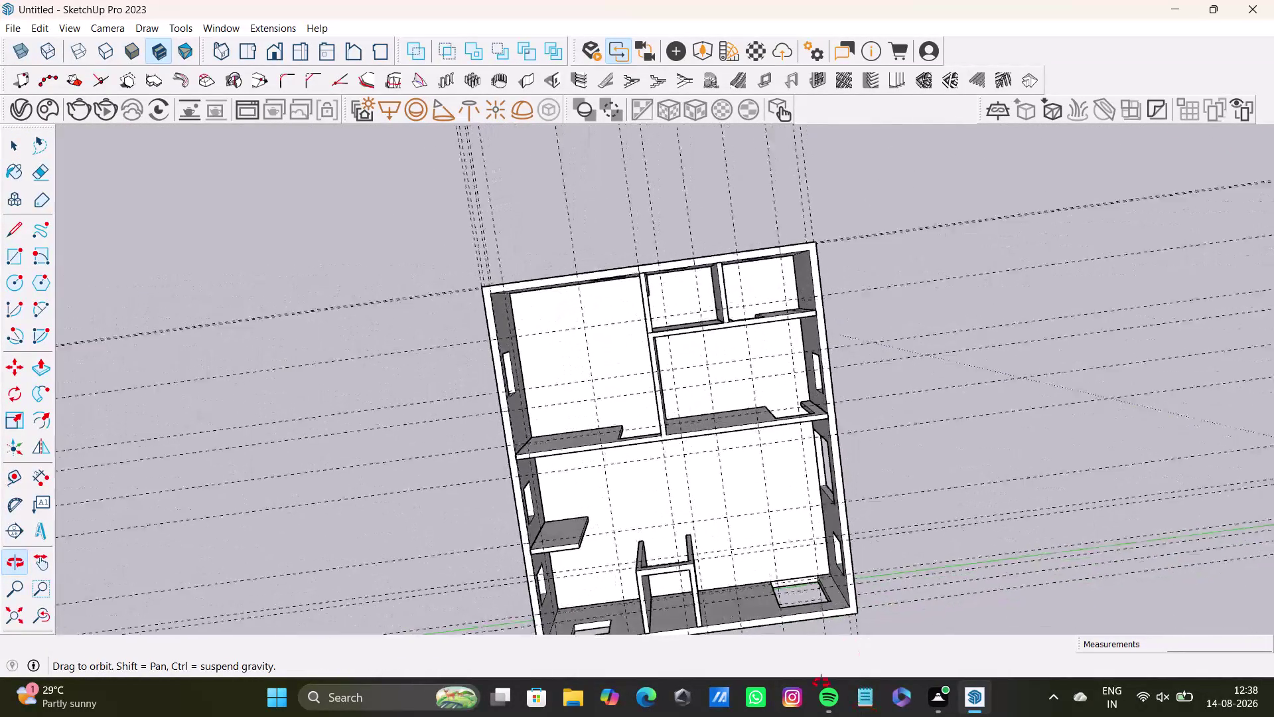
middle_drag(861, 707, 558, 615)
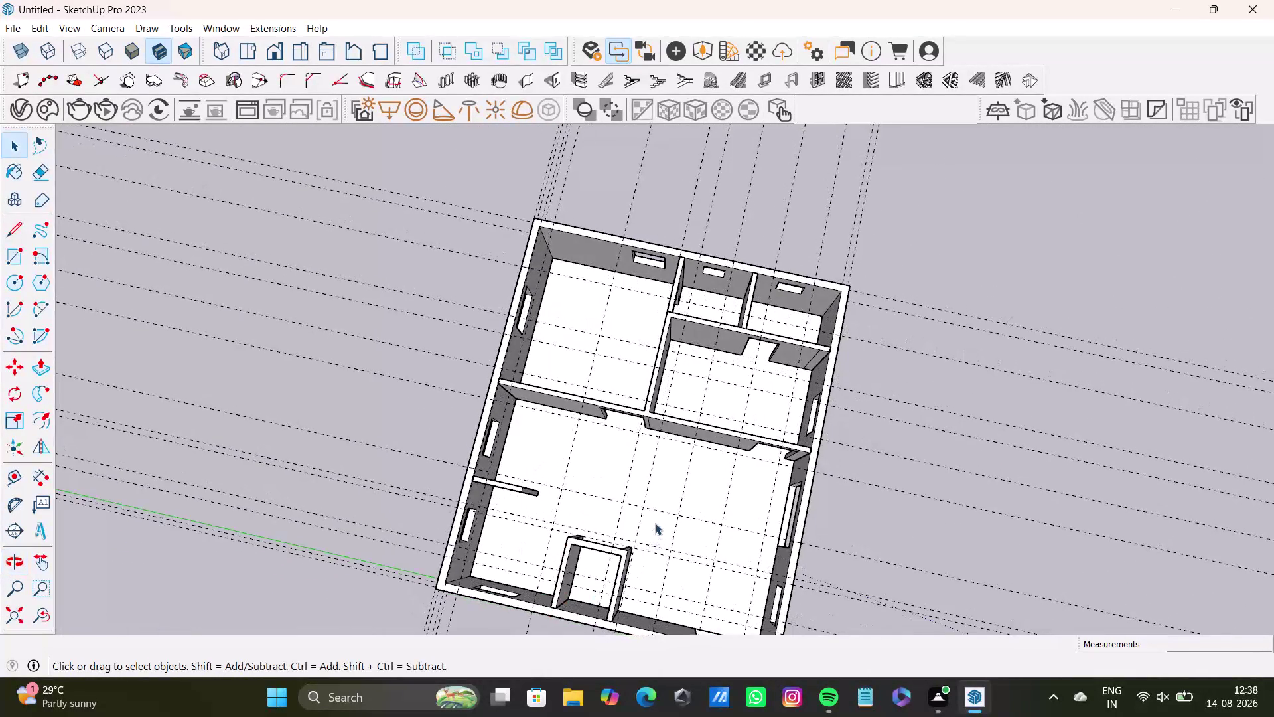
scroll(down, 3)
middle_drag(667, 529, 692, 420)
middle_drag(709, 452, 722, 536)
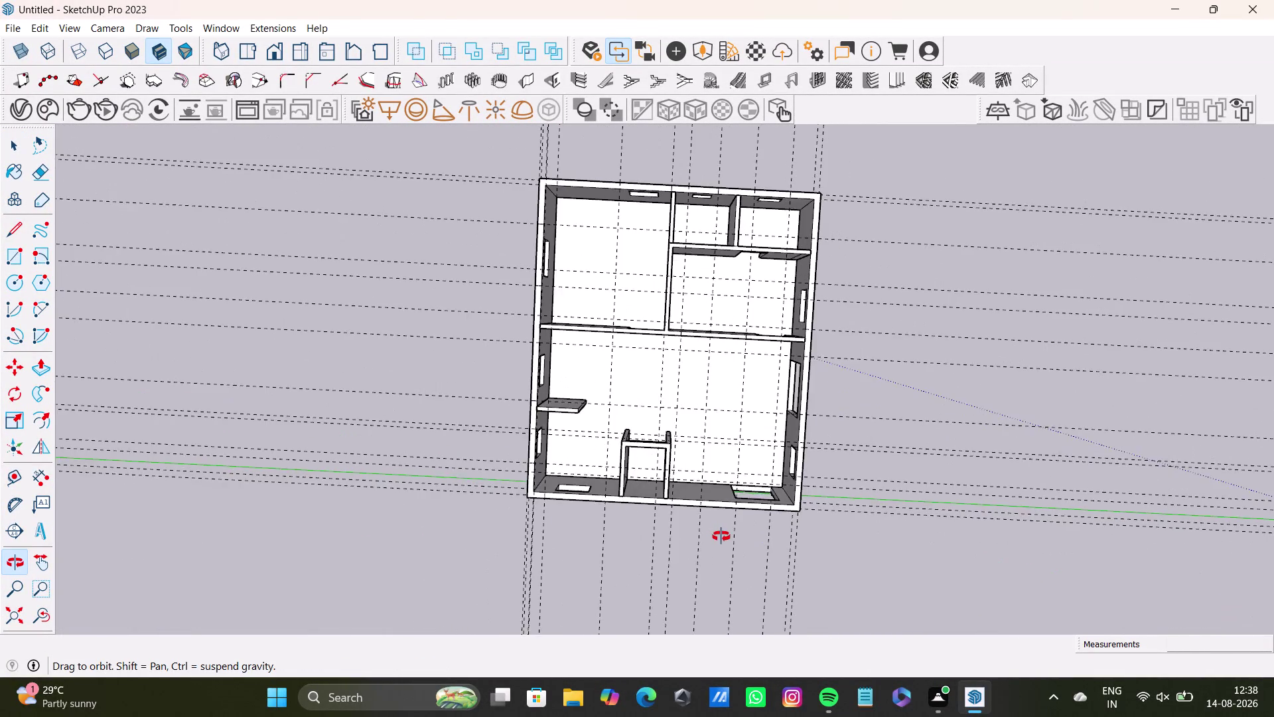
middle_drag(721, 536, 748, 379)
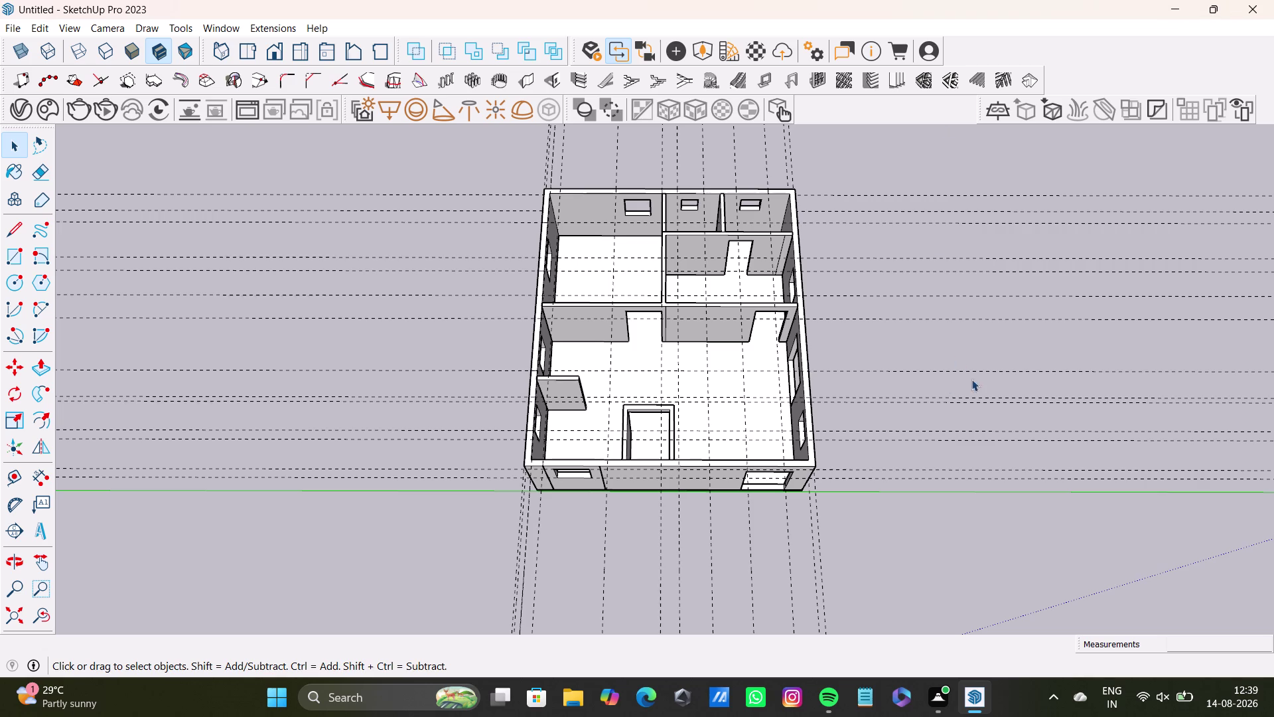
Tilt the plan toward the front wall and back rooms, then orbit to an angled overview.
middle_drag(920, 418, 903, 505)
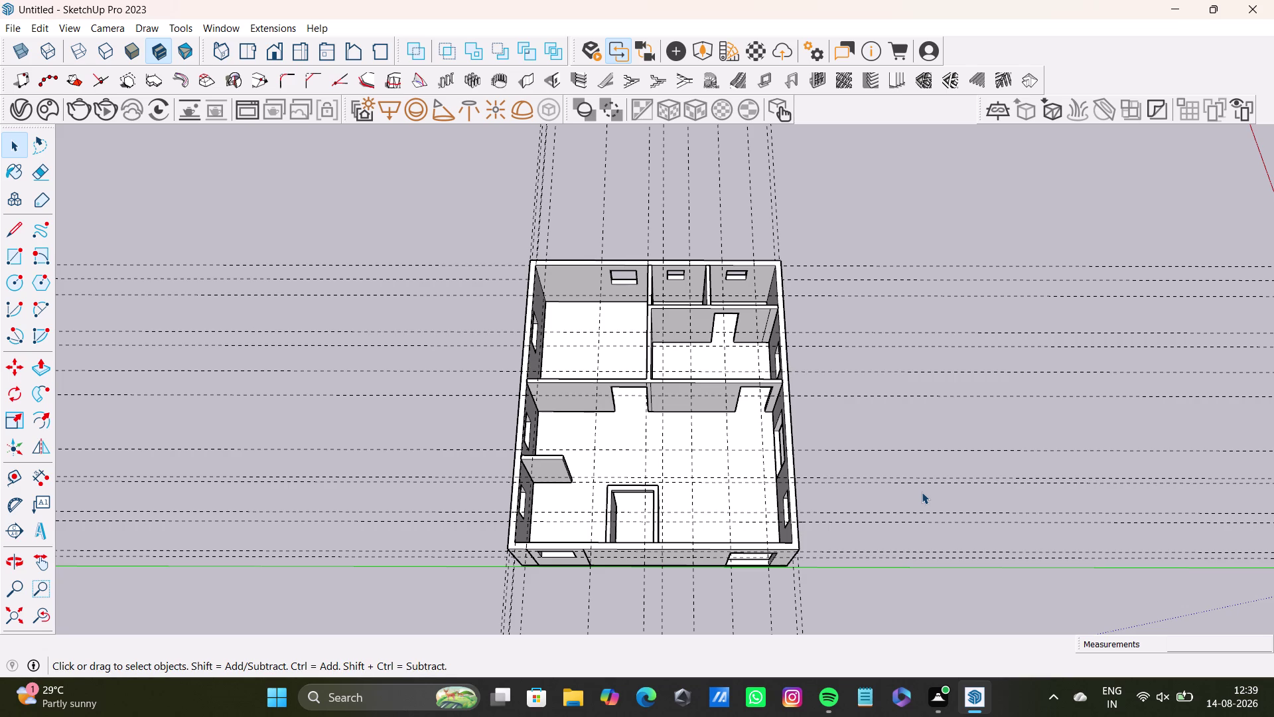
scroll(up, 3)
scroll(up, 3)
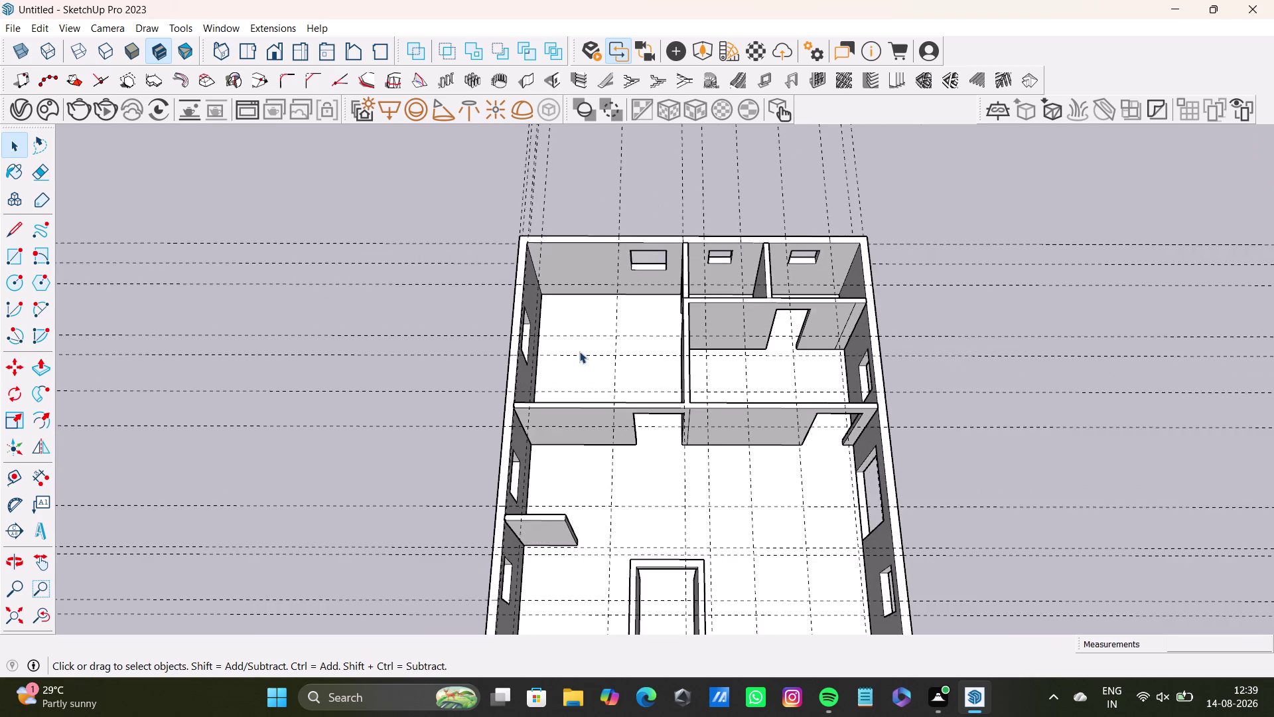
scroll(up, 3)
middle_drag(619, 330, 653, 310)
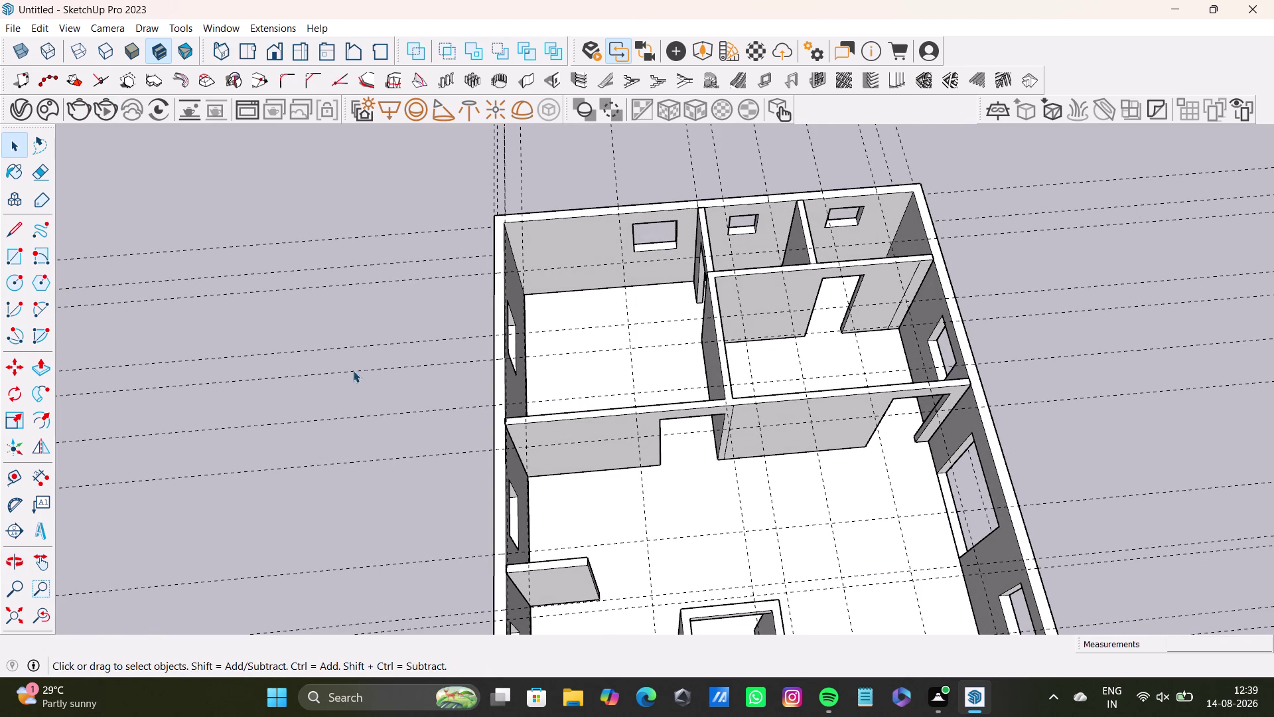
scroll(down, 3)
middle_drag(828, 416, 816, 495)
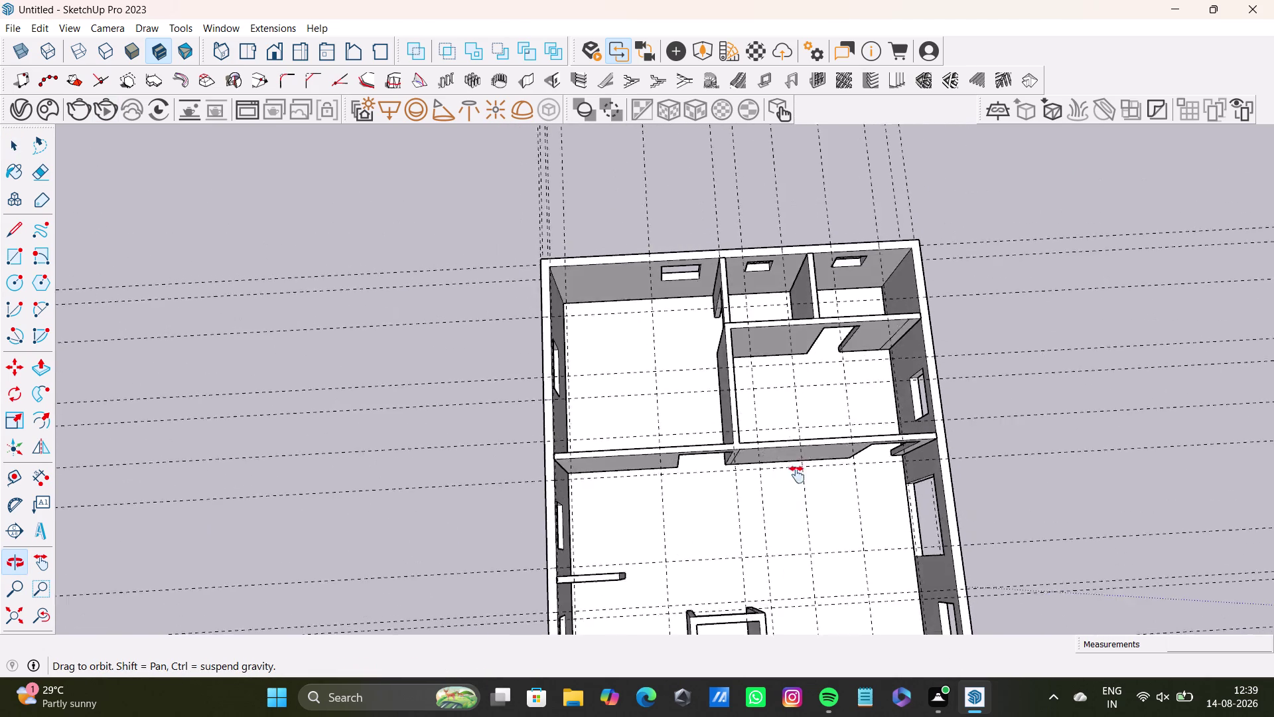
middle_drag(816, 495, 711, 324)
middle_drag(713, 351, 684, 428)
middle_drag(711, 297, 703, 392)
middle_drag(715, 382, 712, 409)
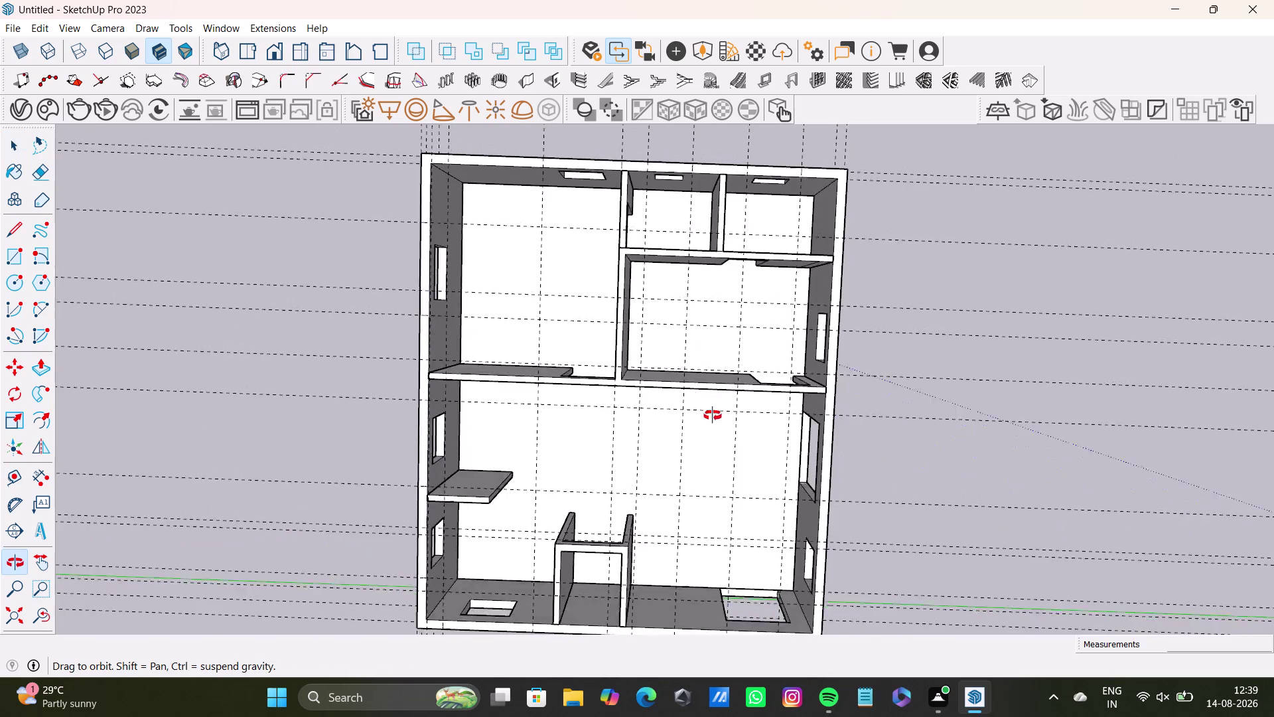
middle_drag(712, 409, 735, 329)
middle_drag(820, 433, 375, 322)
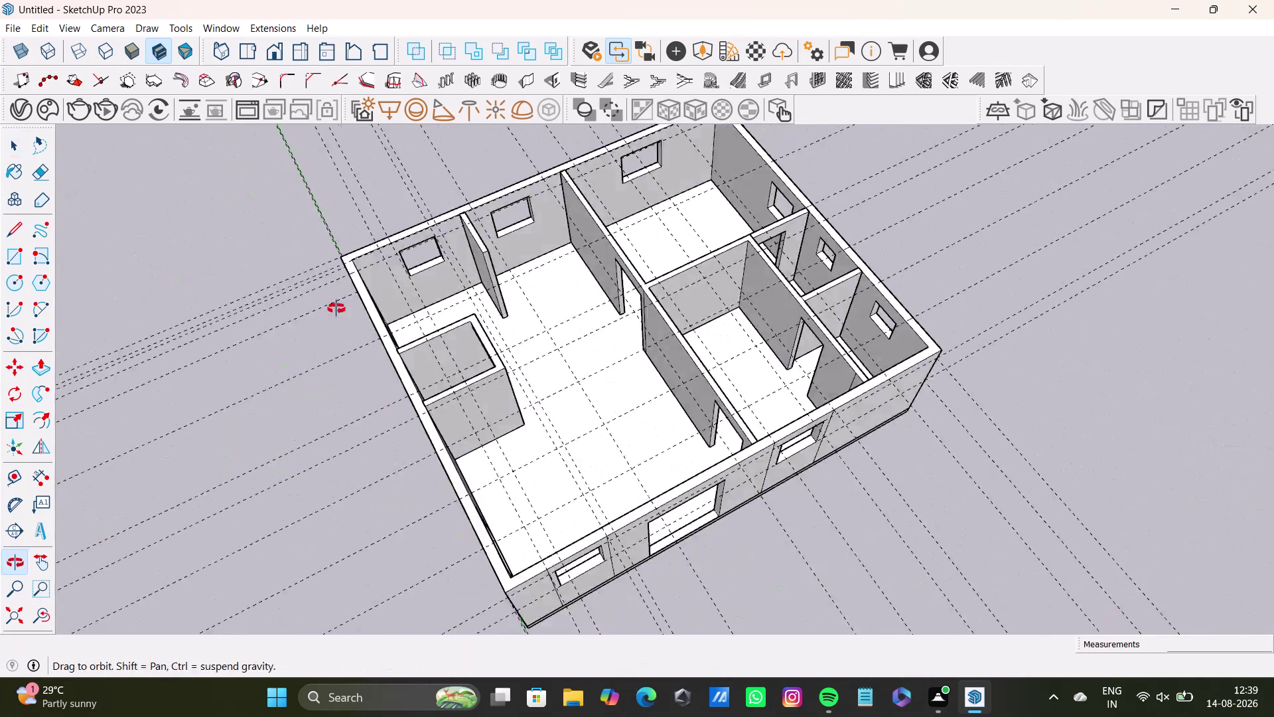
middle_drag(375, 322, 322, 304)
middle_drag(726, 376, 461, 438)
middle_drag(694, 359, 706, 421)
middle_drag(751, 436, 733, 532)
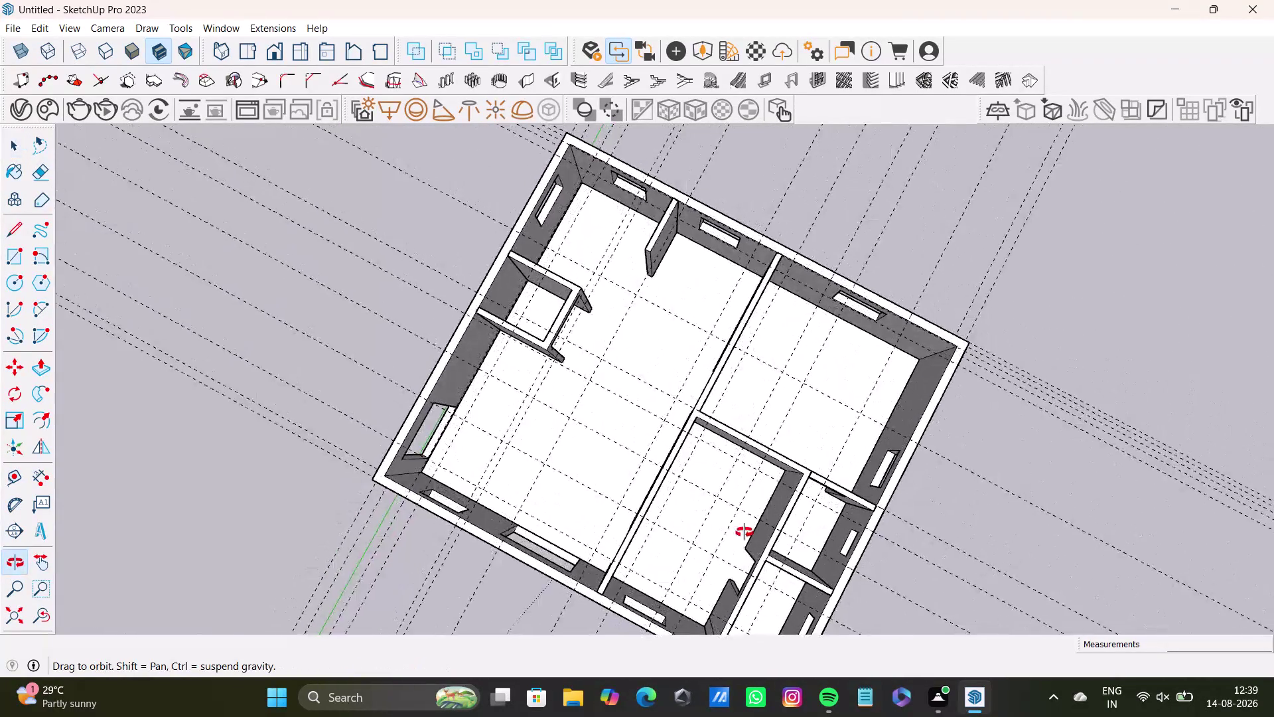
middle_drag(733, 532, 895, 561)
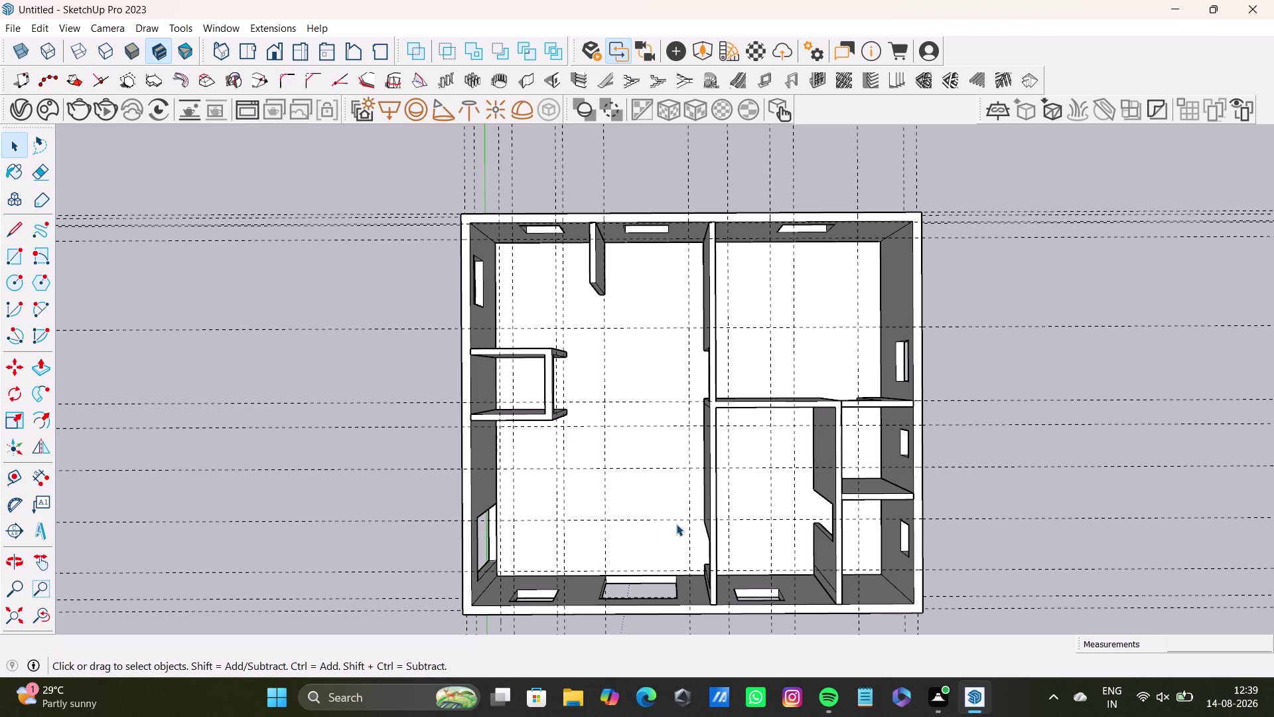
middle_drag(766, 521, 738, 323)
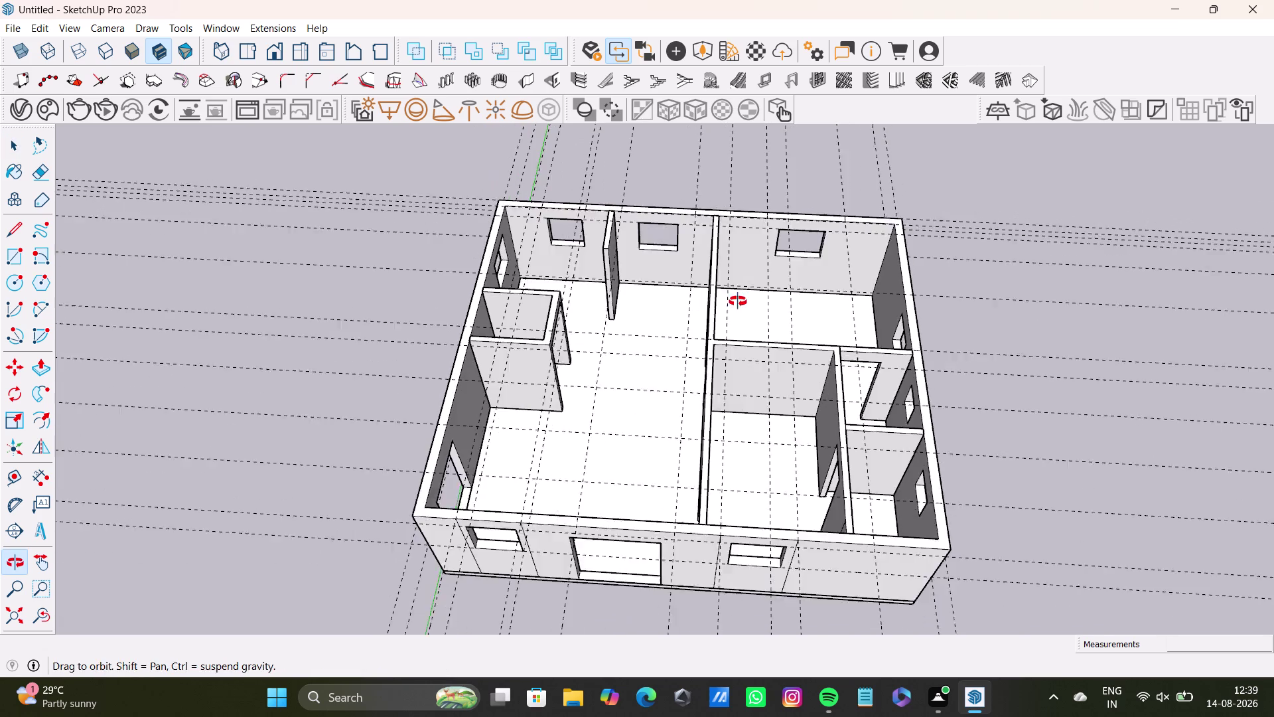
middle_drag(738, 323, 743, 270)
Return to the Select tool, settle on a raised perspective, and open the Edit menu.
key(space)
click(996, 407)
scroll(down, 3)
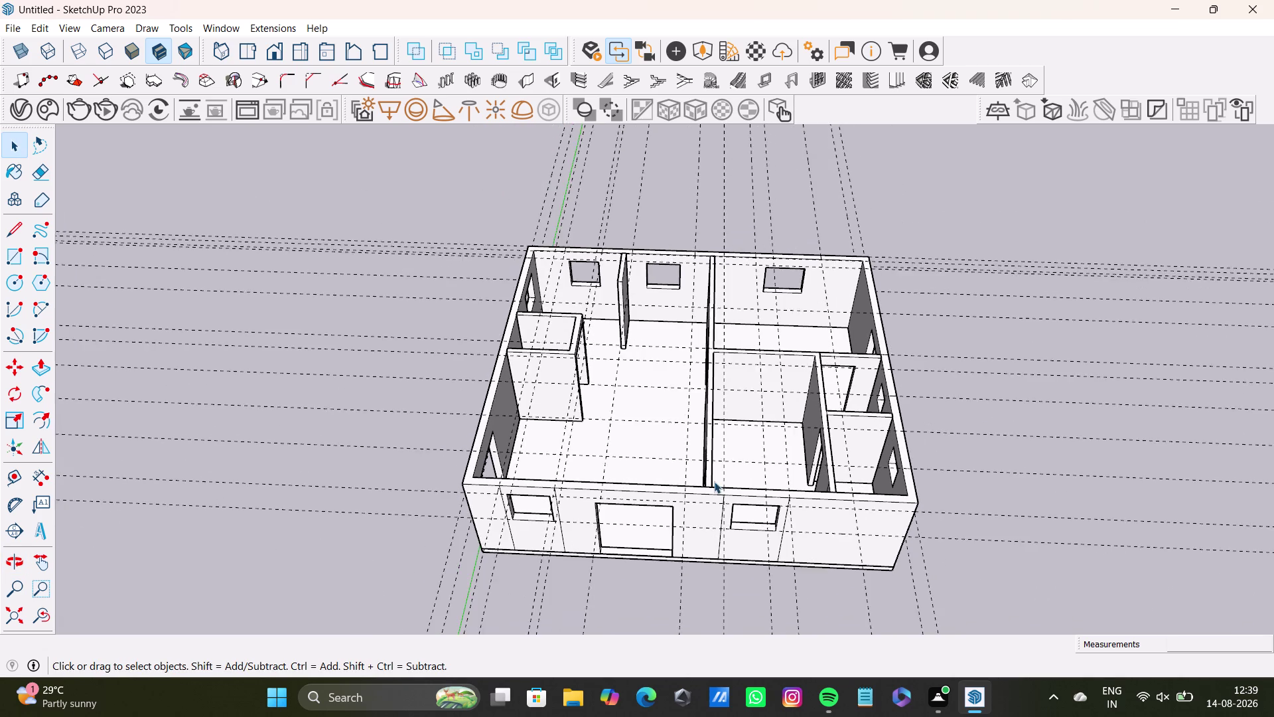
middle_drag(714, 481, 724, 406)
middle_drag(756, 474, 764, 229)
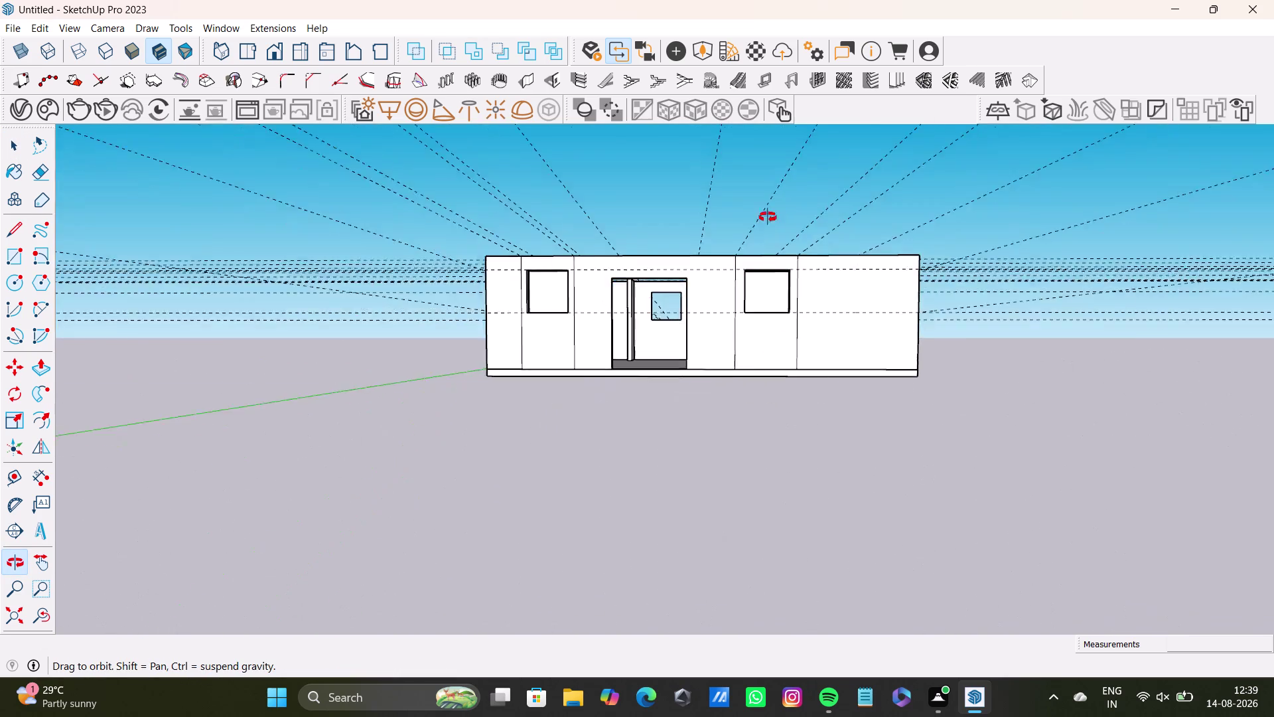
middle_drag(764, 229, 774, 455)
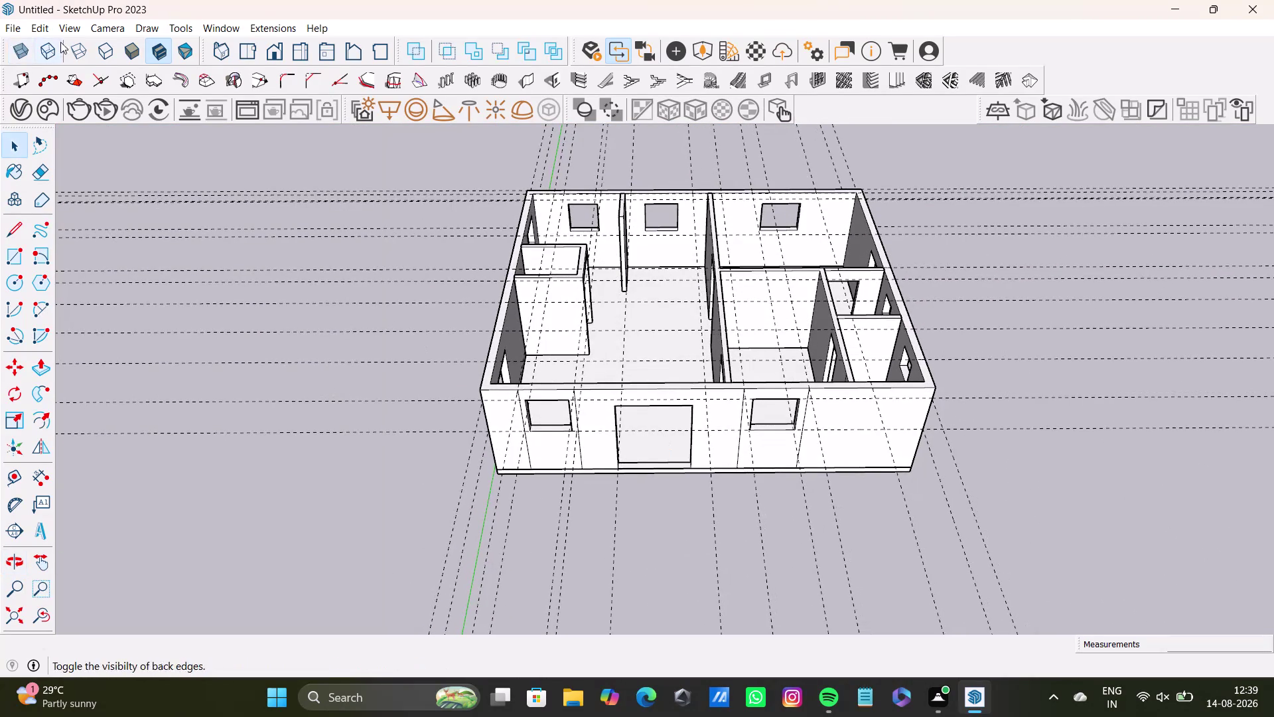
click(42, 31)
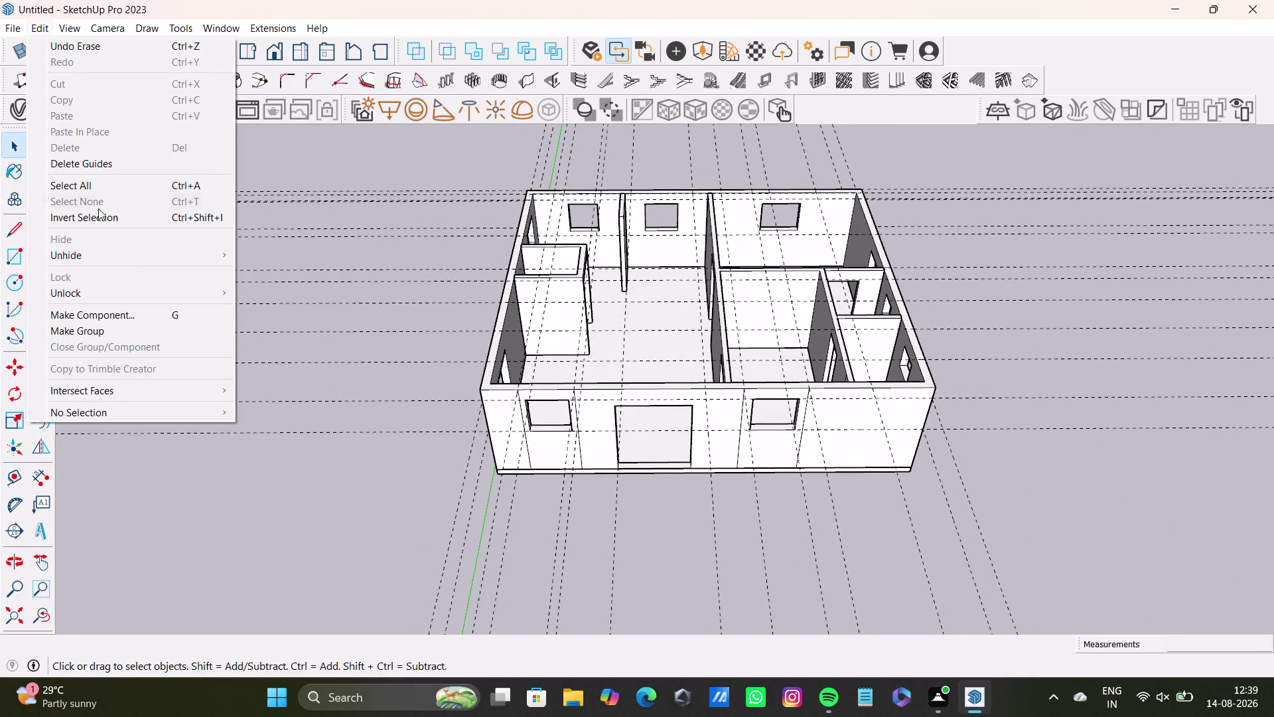
Delete all construction guides and open the wall group for editing.
click(95, 168)
scroll(up, 3)
middle_drag(642, 384, 554, 300)
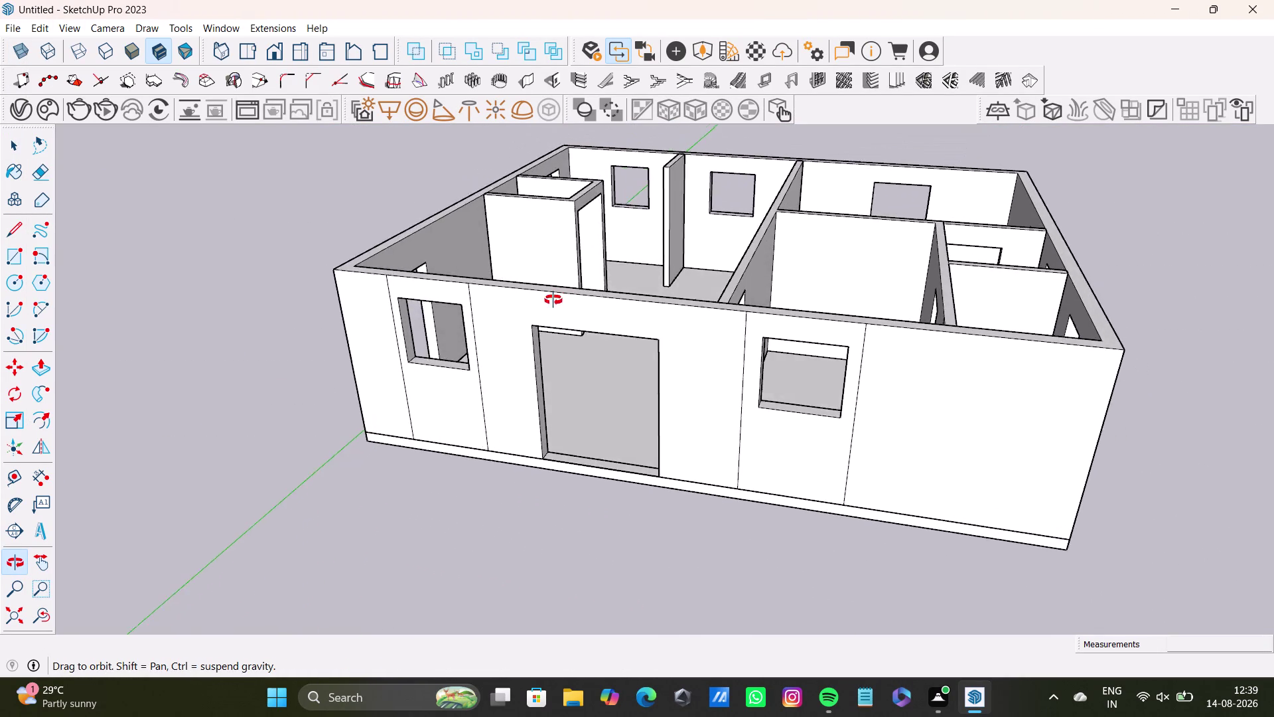
middle_drag(553, 300, 657, 310)
scroll(up, 3)
click(563, 384)
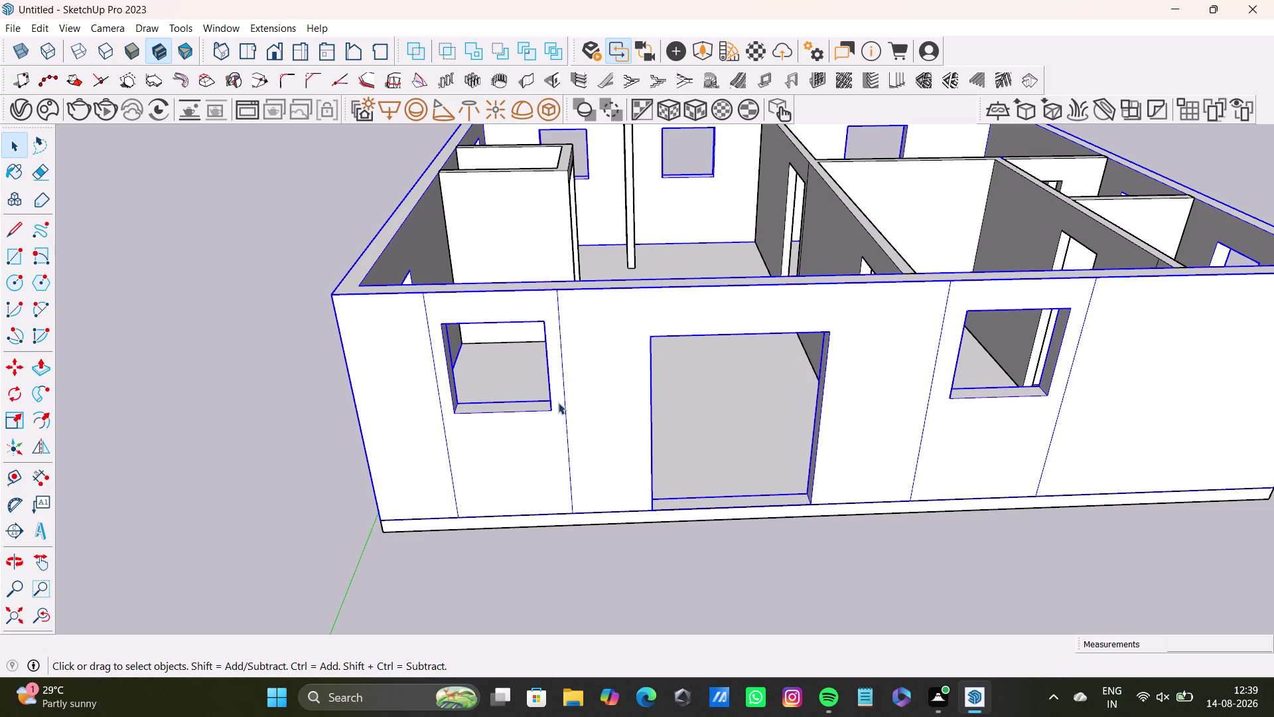
double_click(583, 390)
click(588, 387)
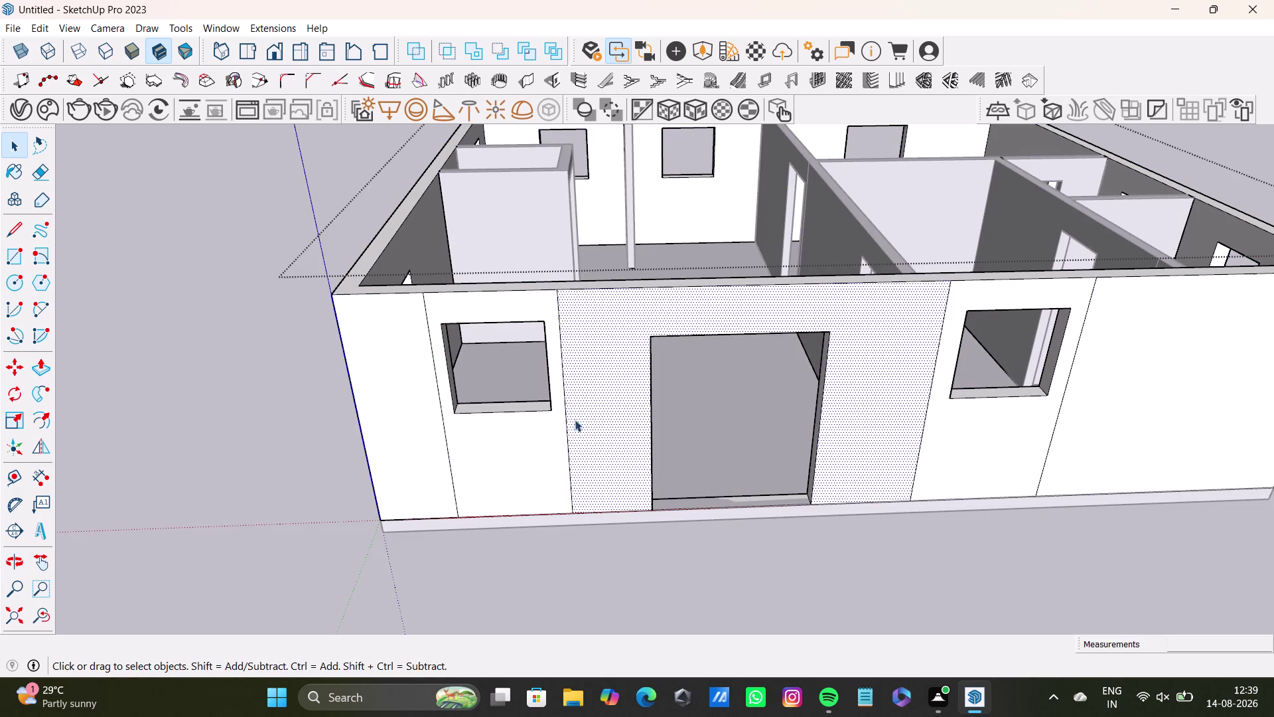
Erase the stray vertical edges dividing the front wall faces.
click(567, 471)
click(571, 477)
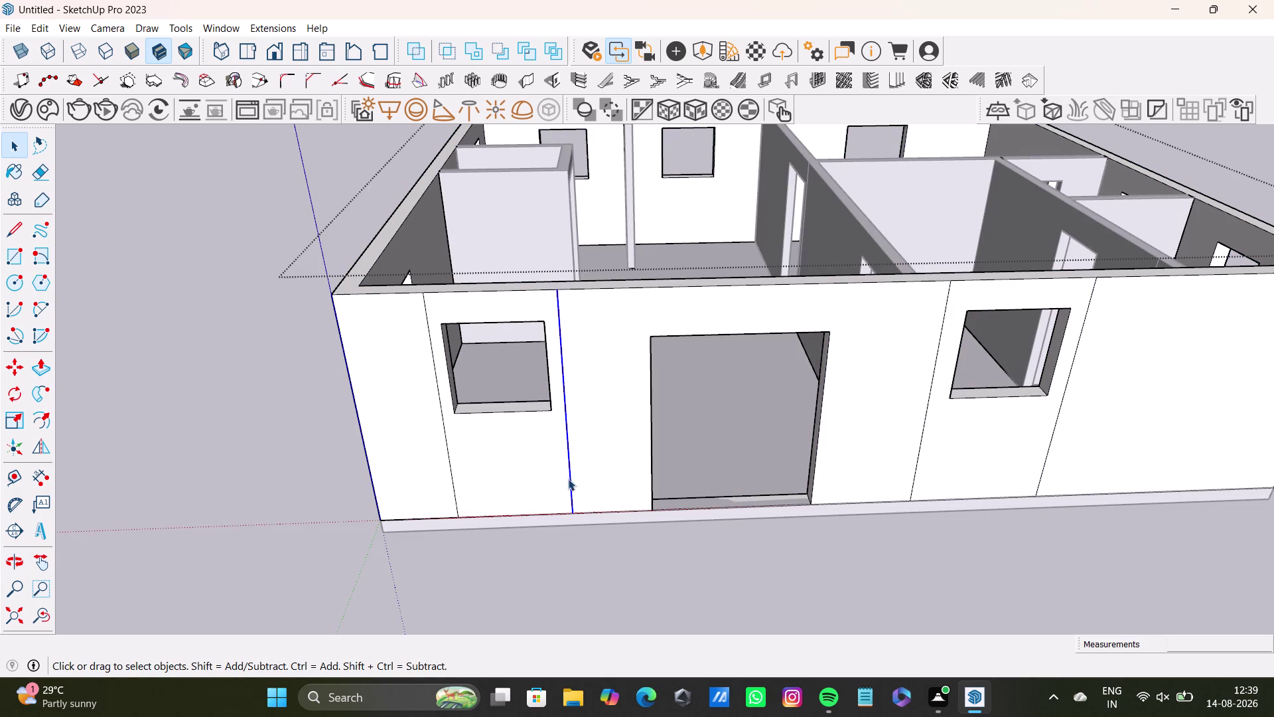
key(Delete)
click(451, 490)
click(455, 494)
key(Delete)
middle_drag(813, 468, 615, 411)
click(655, 420)
key(Delete)
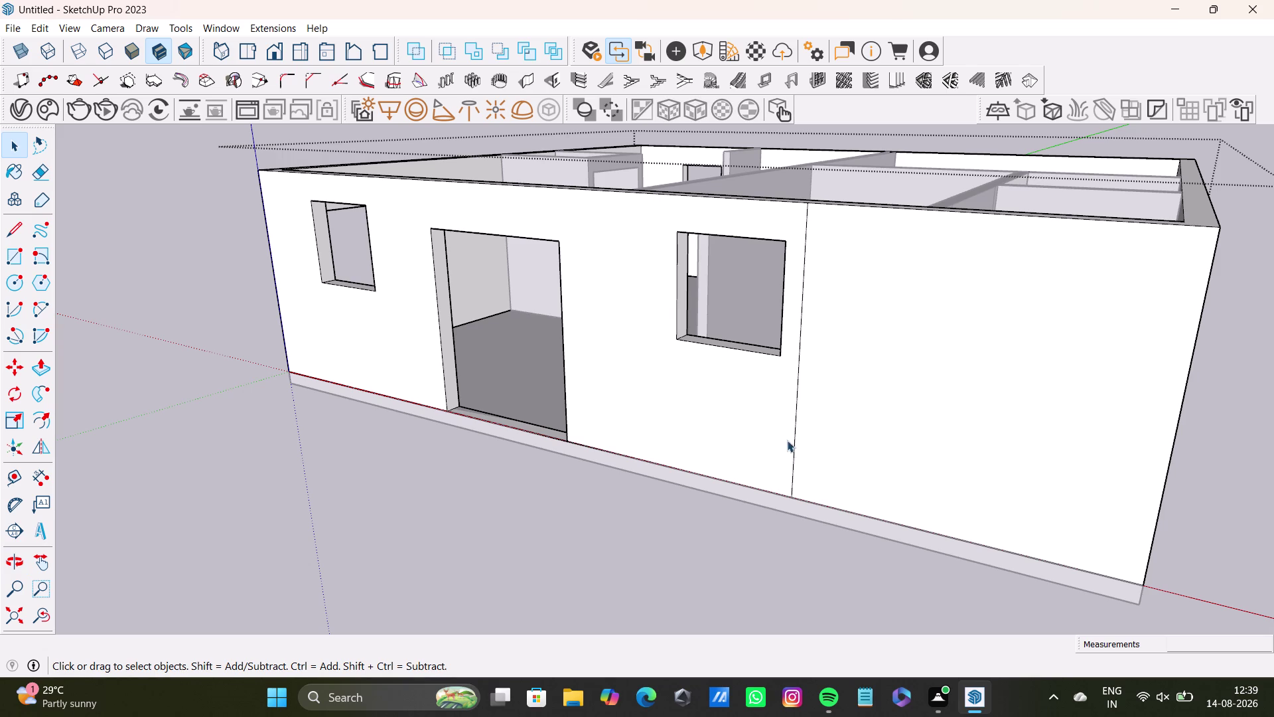
click(791, 446)
key(Delete)
key(ctrl+z)
click(795, 468)
key(Delete)
Erase the stray vertical seams along the three-window wall, including the one right of the windows.
middle_drag(834, 426, 464, 347)
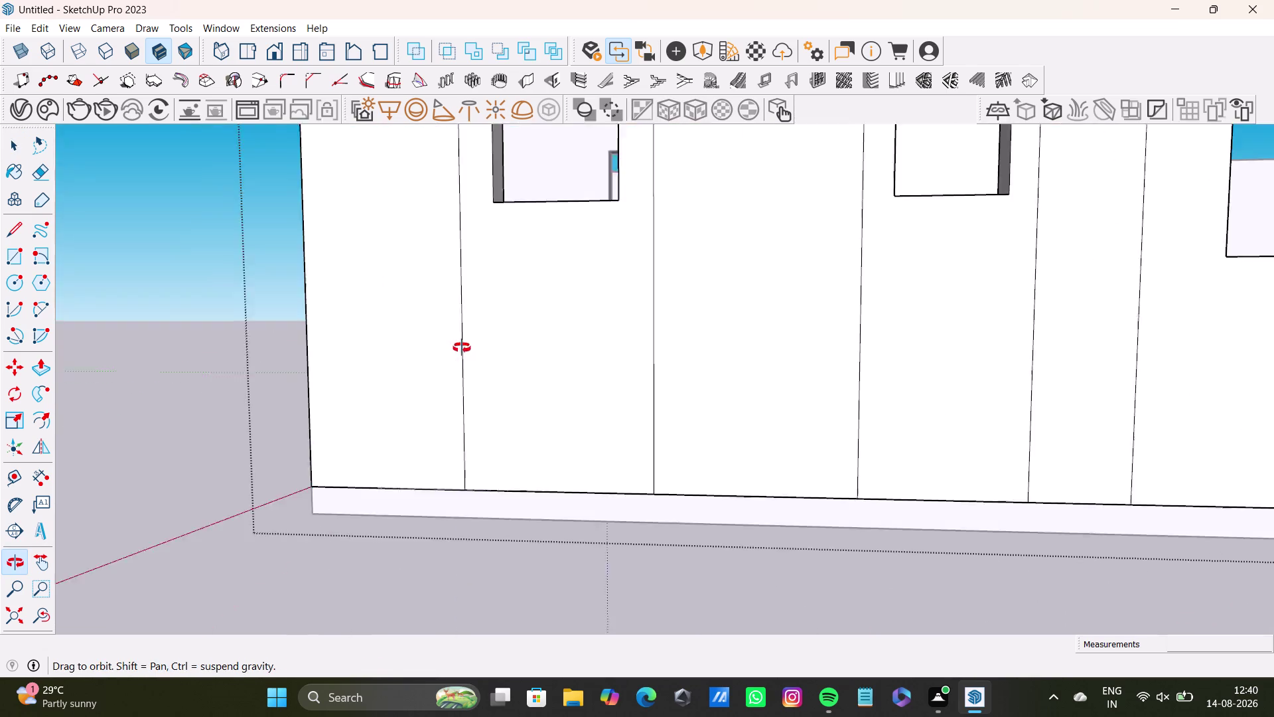
middle_drag(464, 348, 464, 413)
click(456, 433)
key(Delete)
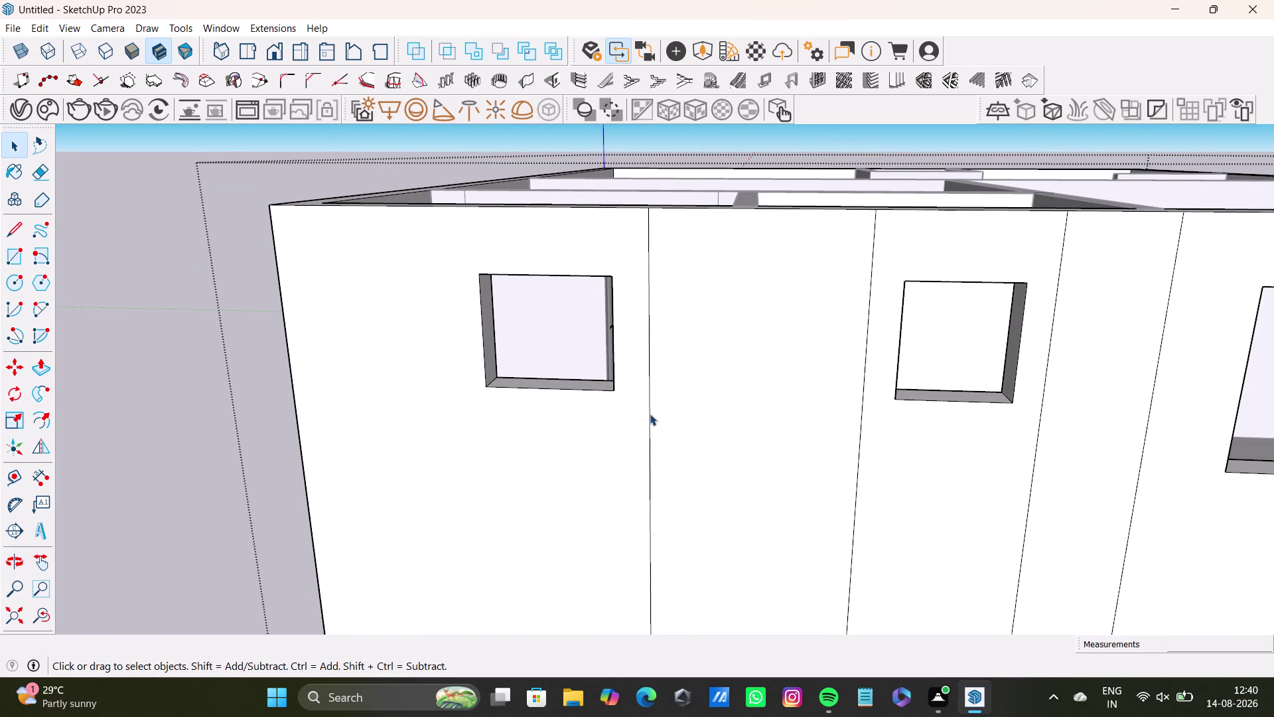
click(650, 437)
key(Delete)
click(857, 471)
key(Delete)
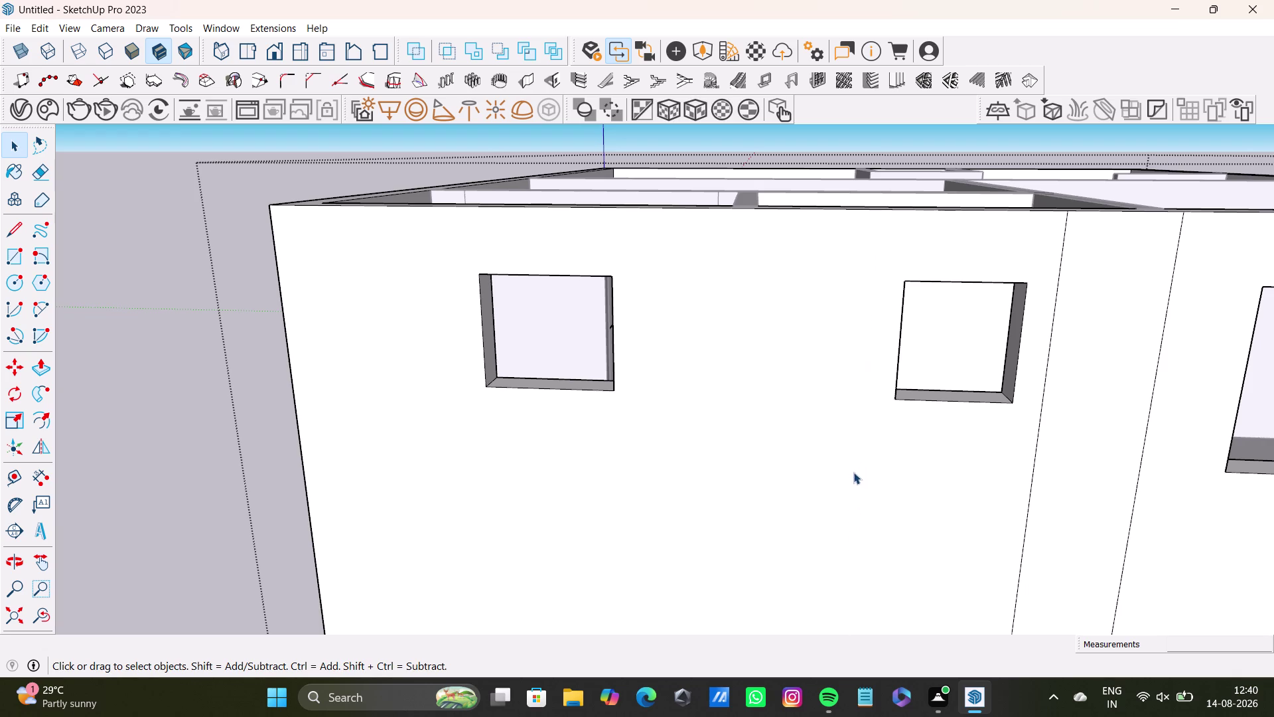
scroll(down, 3)
middle_drag(832, 465, 634, 376)
scroll(up, 3)
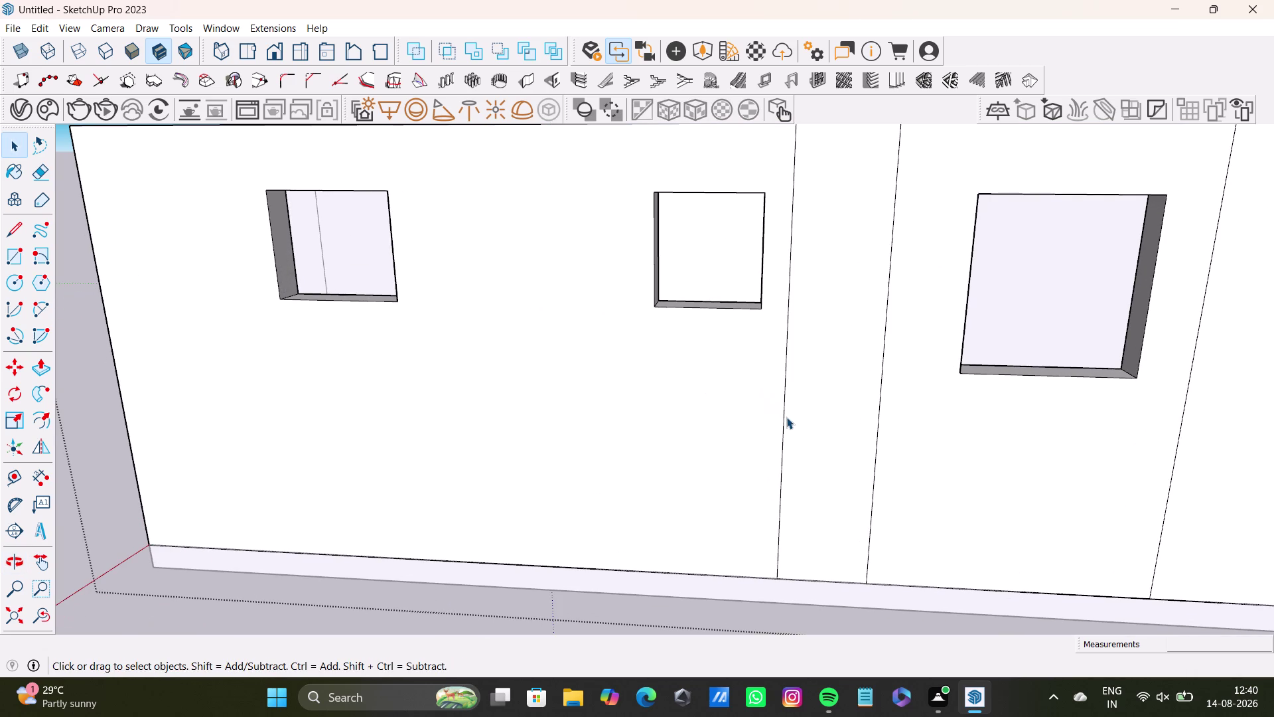
click(782, 420)
key(Delete)
click(876, 474)
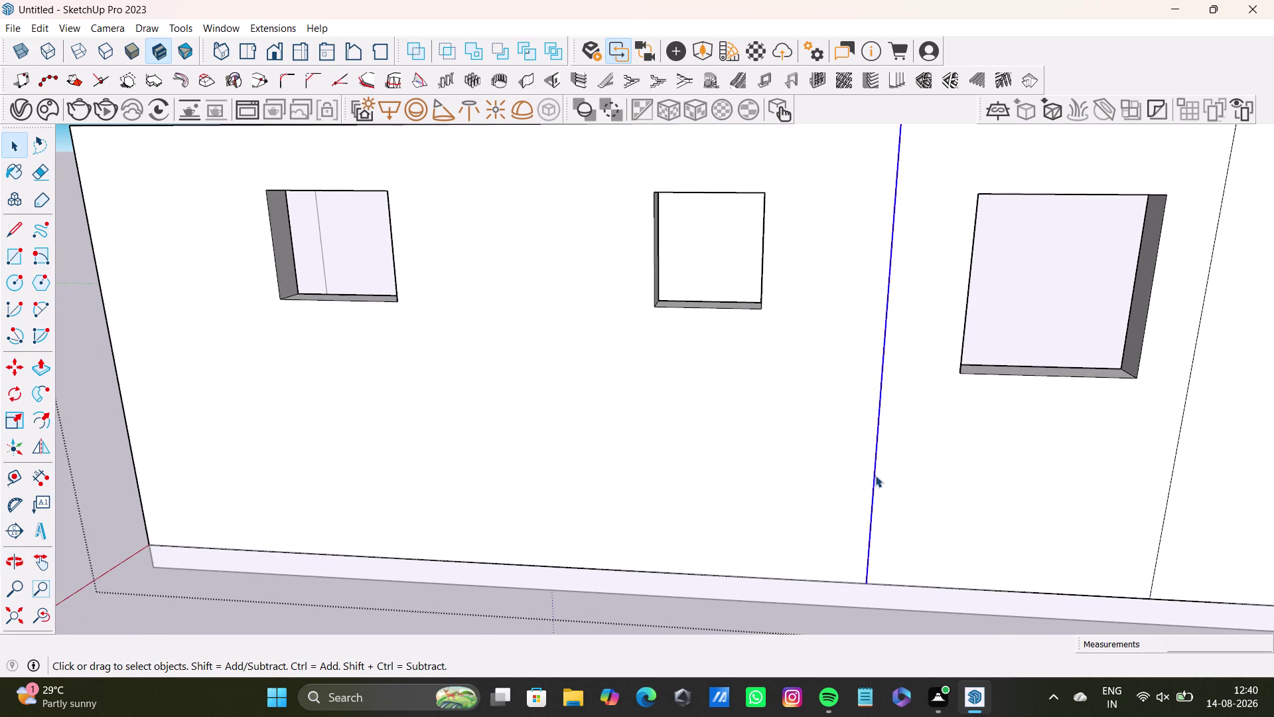
key(Delete)
Erase the stray vertical edge on the side wall.
scroll(down, 3)
middle_drag(819, 433, 620, 419)
scroll(up, 3)
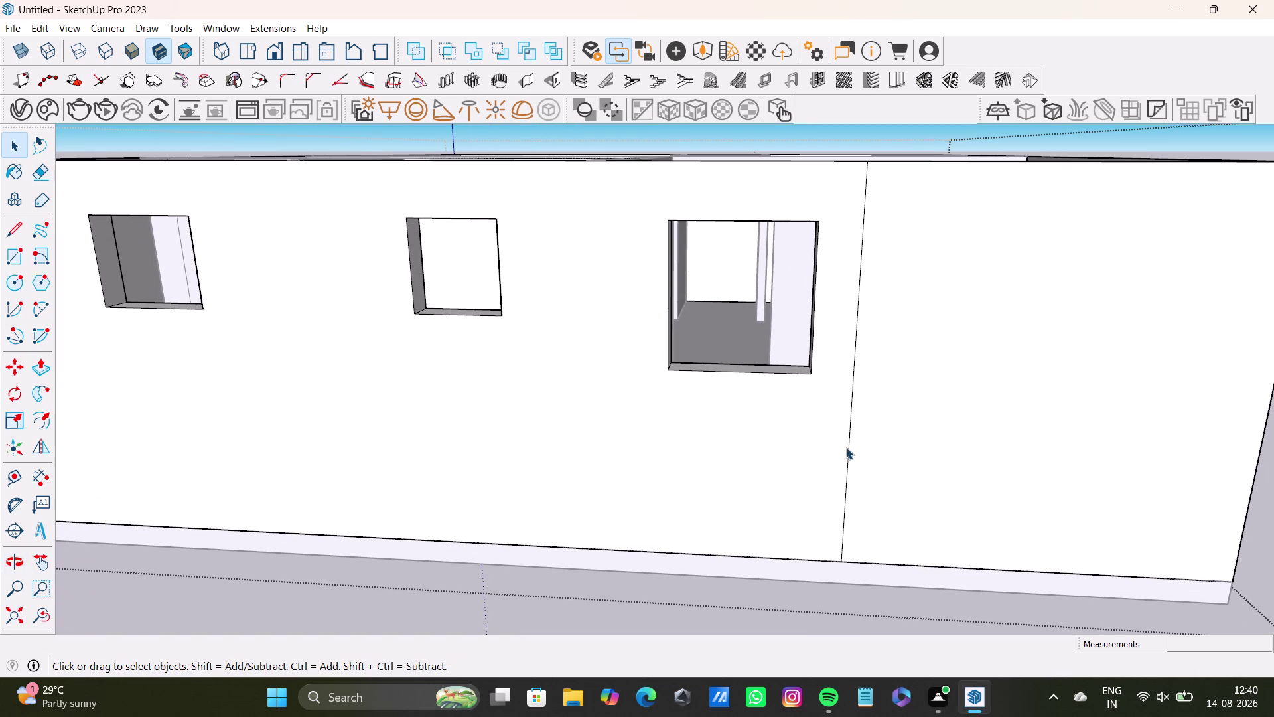
click(848, 463)
key(Delete)
scroll(down, 3)
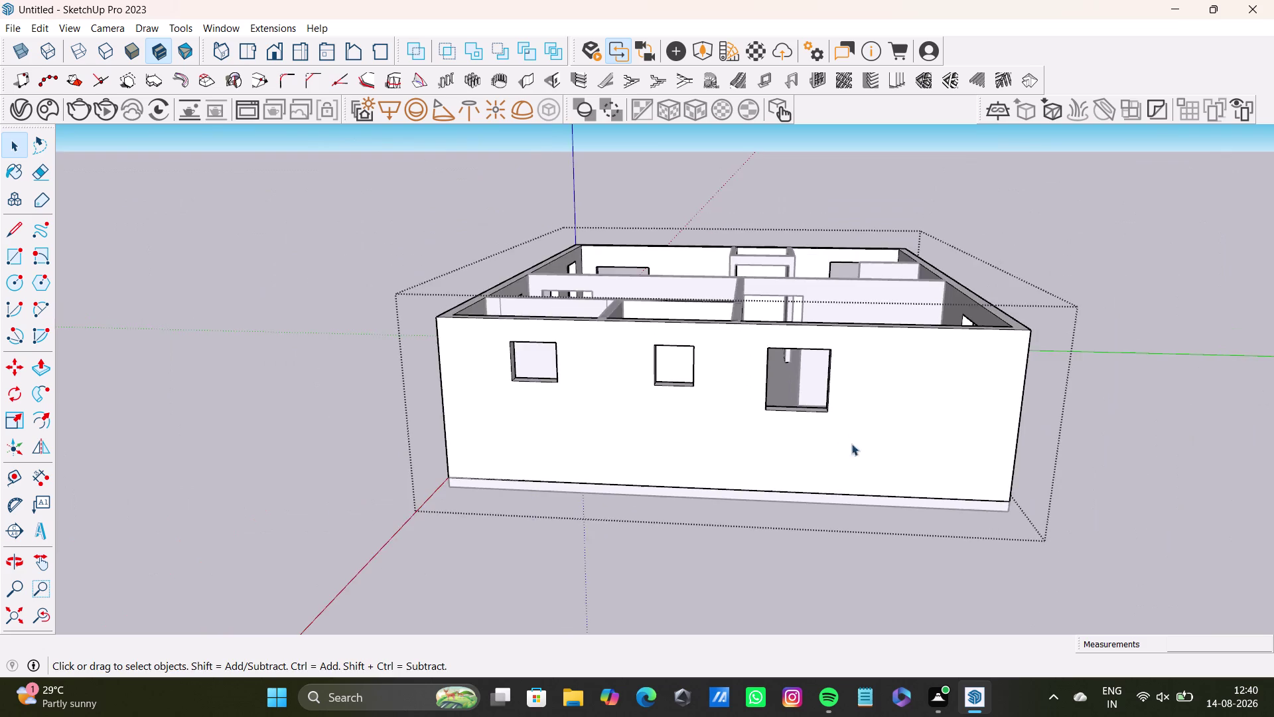
Erase the six stray vertical edges along the opposite long wall, up to the corner.
middle_drag(864, 441, 534, 403)
middle_drag(651, 413, 580, 449)
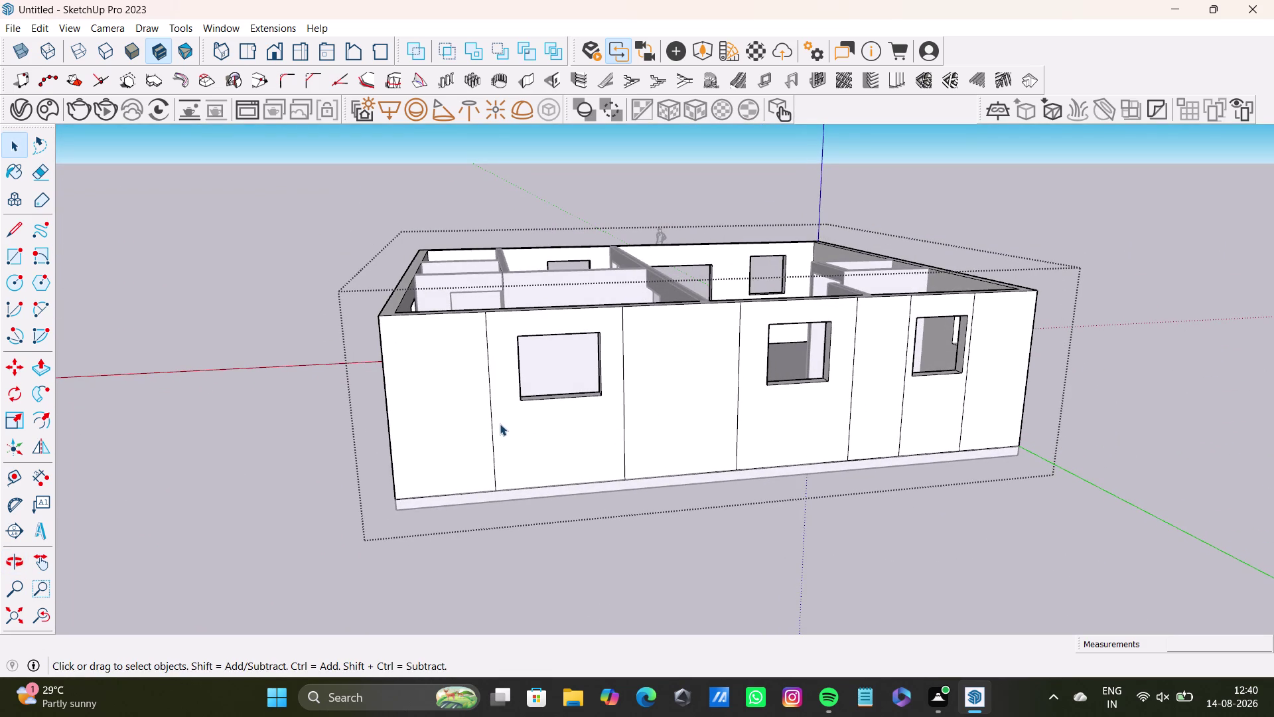
click(495, 450)
key(Delete)
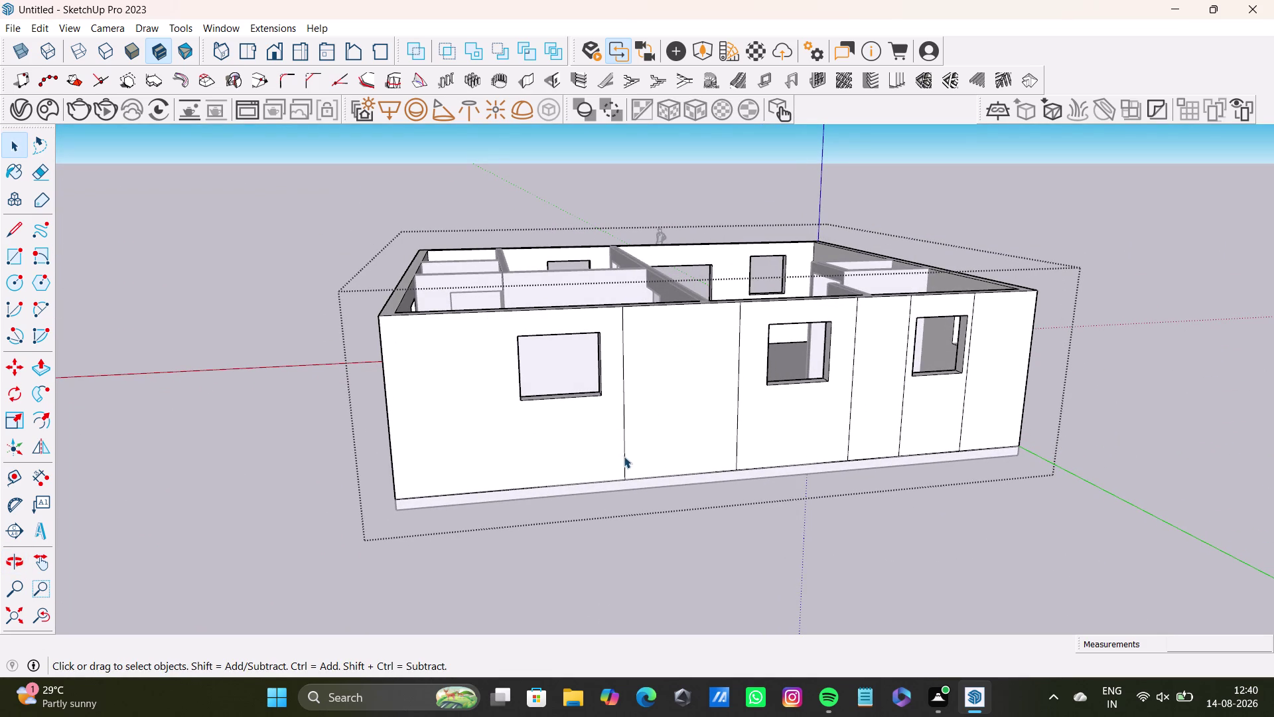
click(624, 458)
key(Delete)
click(739, 455)
key(Delete)
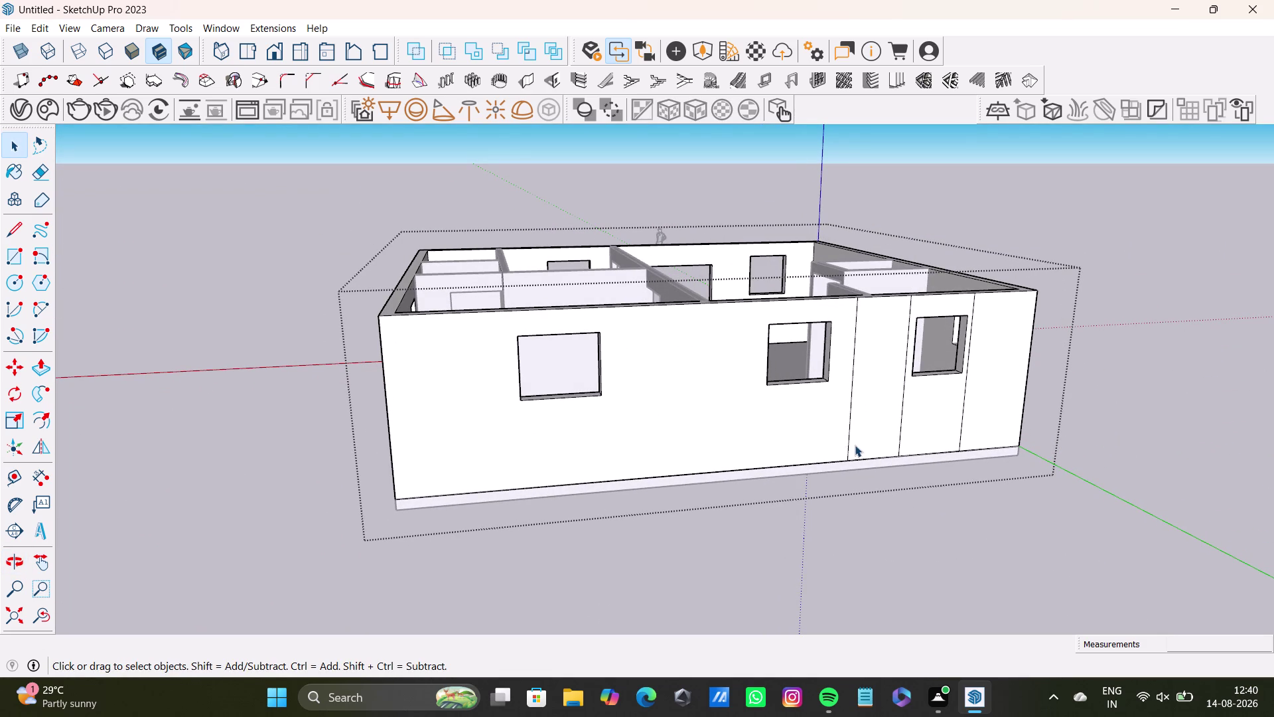
click(849, 455)
key(Delete)
click(898, 445)
key(Delete)
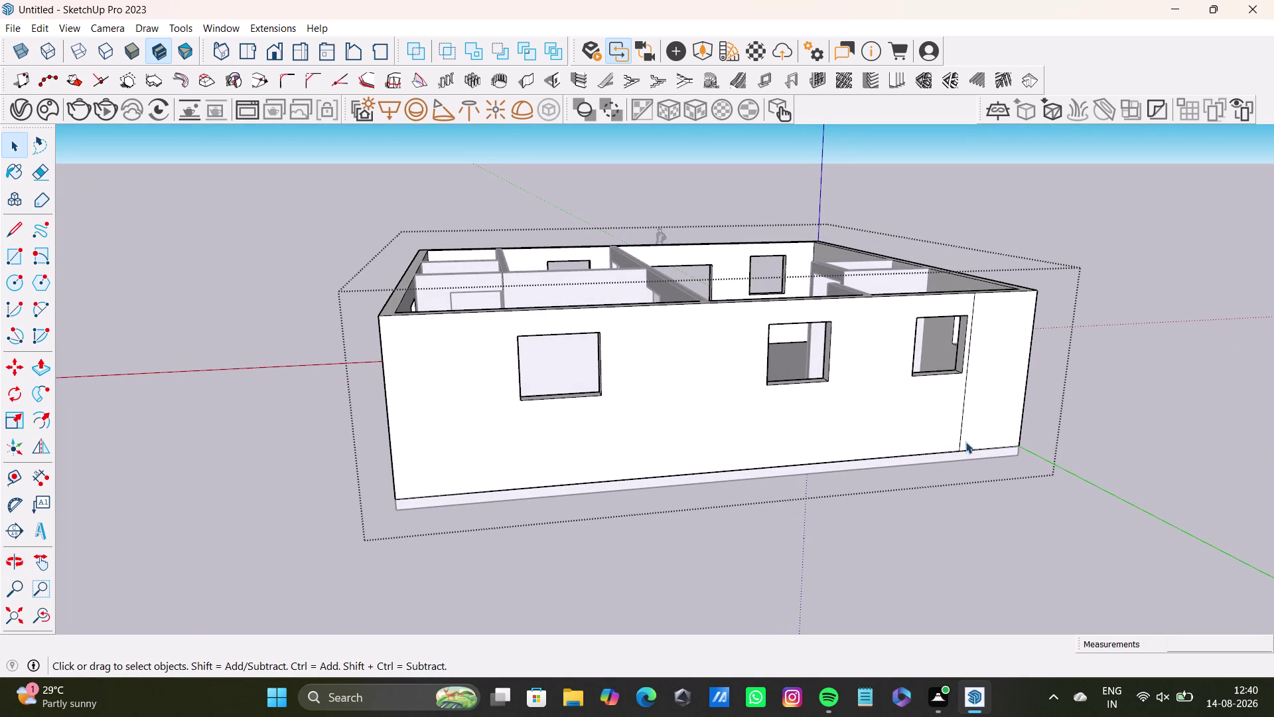
click(958, 443)
key(Delete)
middle_drag(956, 442, 560, 469)
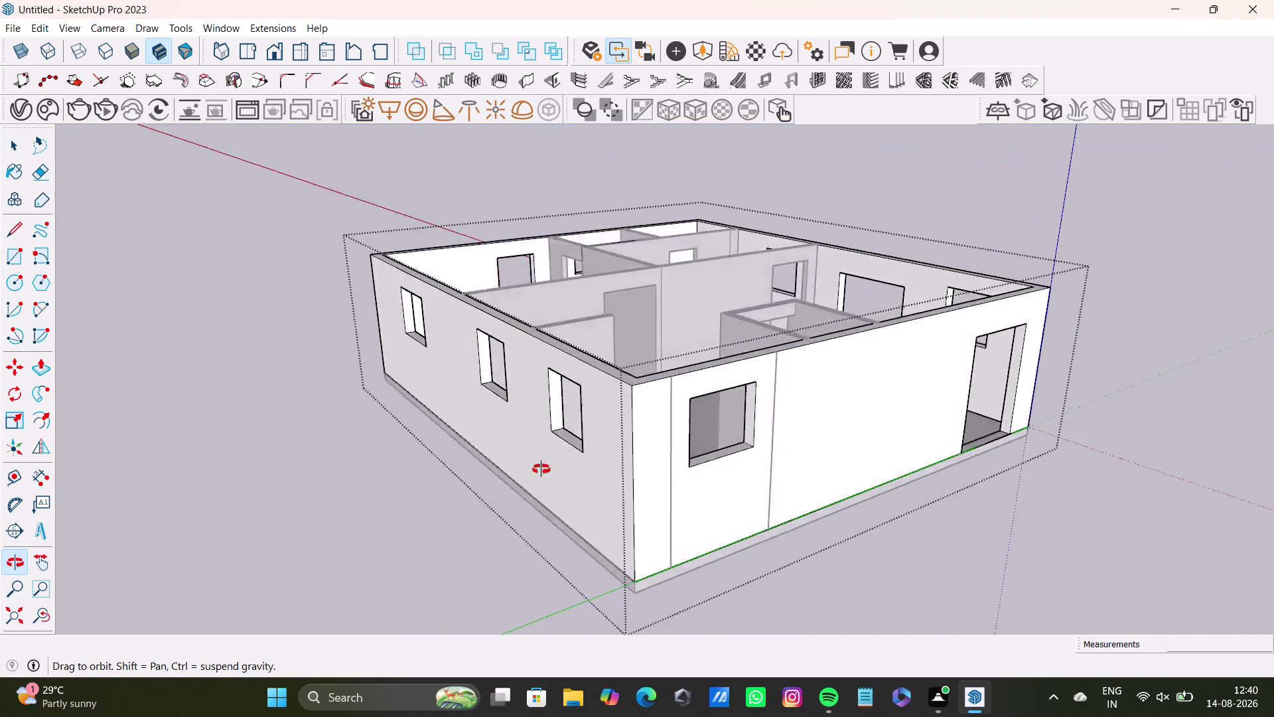
middle_drag(561, 469, 326, 430)
middle_drag(433, 439, 450, 516)
click(1085, 401)
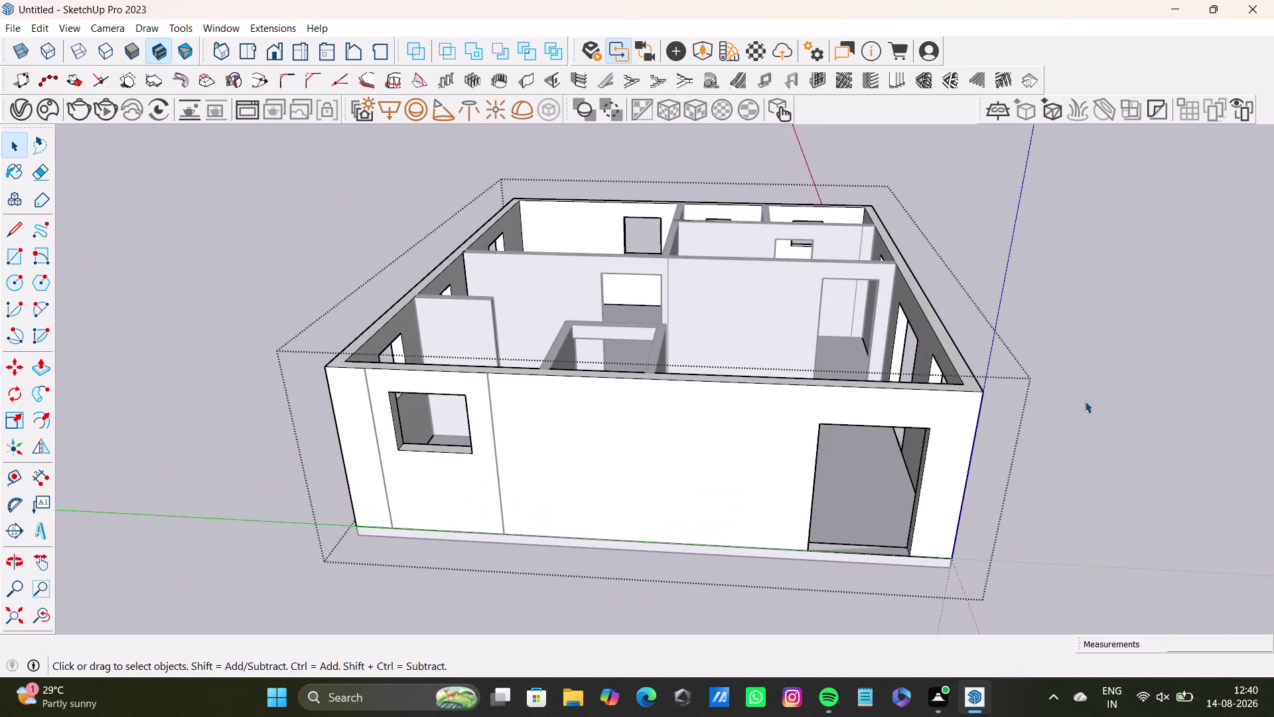
scroll(up, 3)
click(368, 463)
key(Delete)
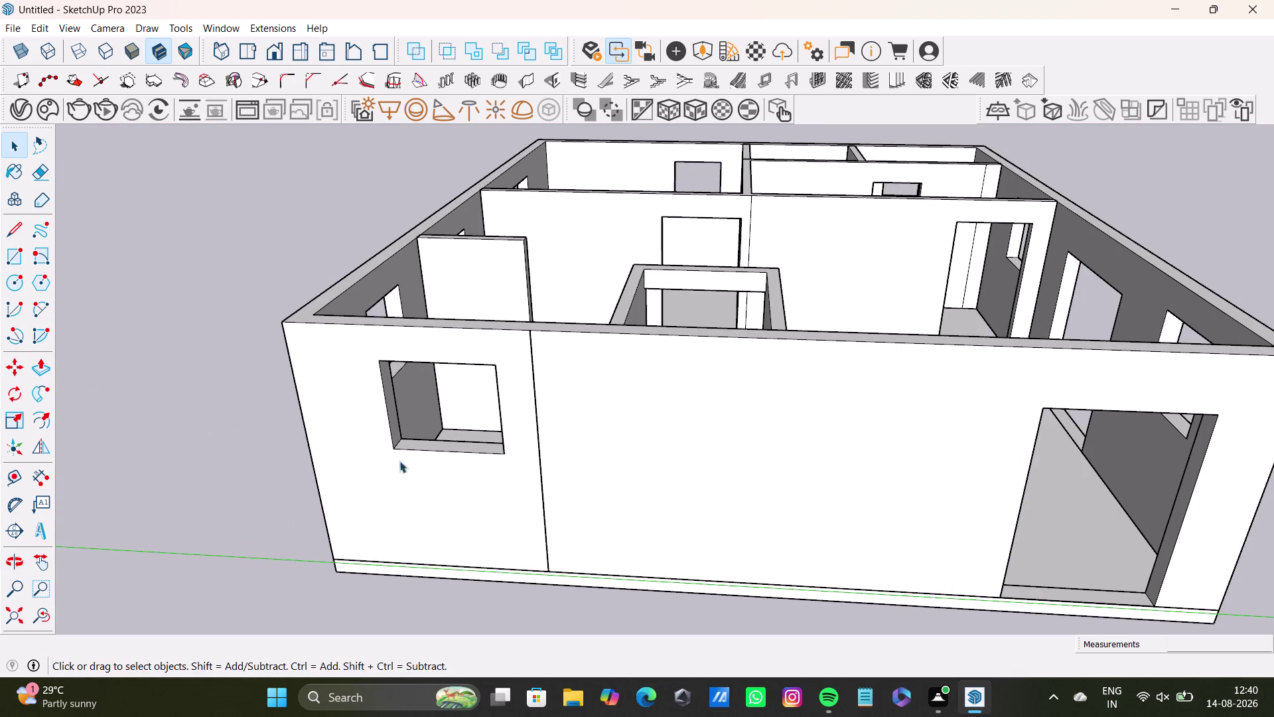
click(542, 489)
key(Delete)
scroll(down, 3)
middle_drag(403, 473, 754, 496)
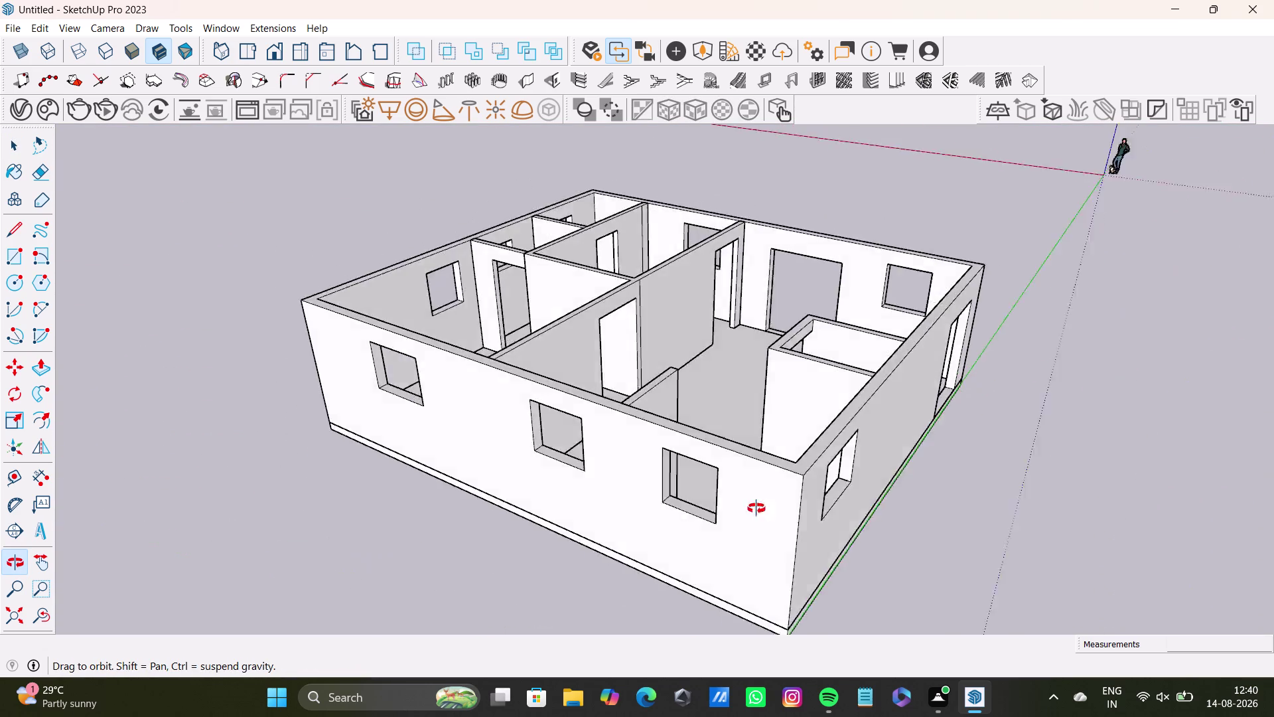
middle_drag(754, 496, 787, 615)
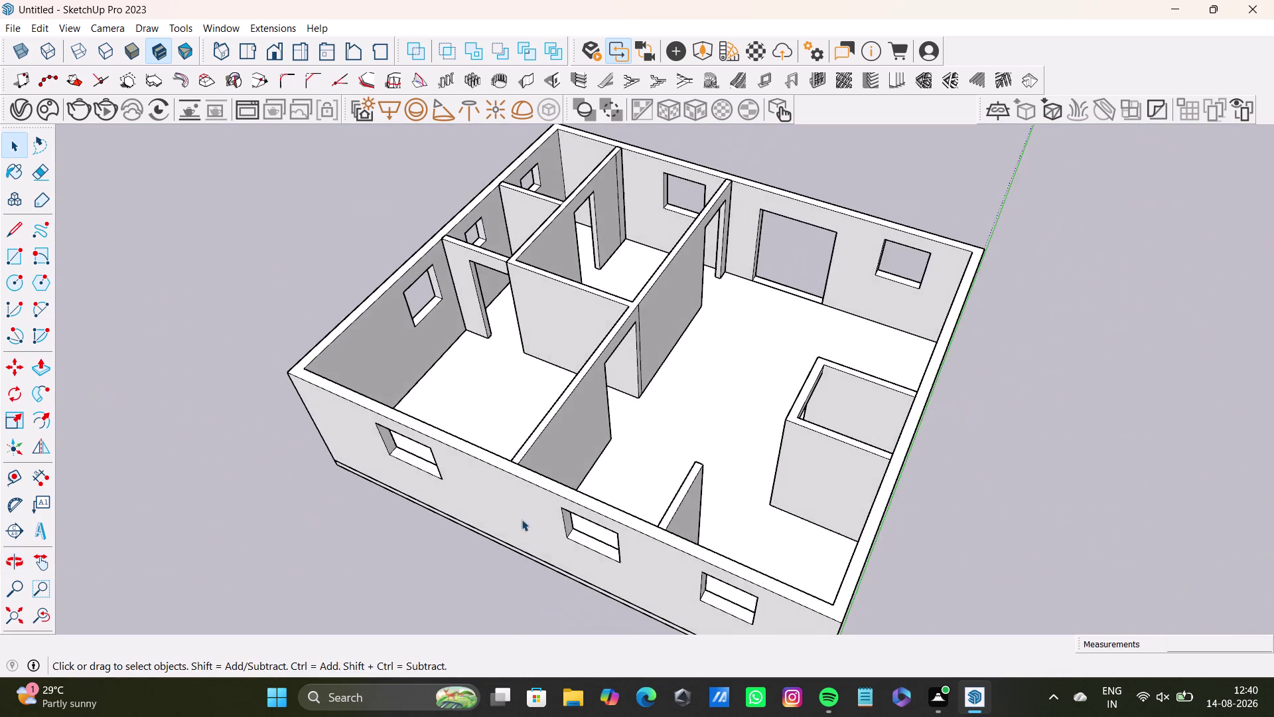
middle_drag(532, 509, 635, 598)
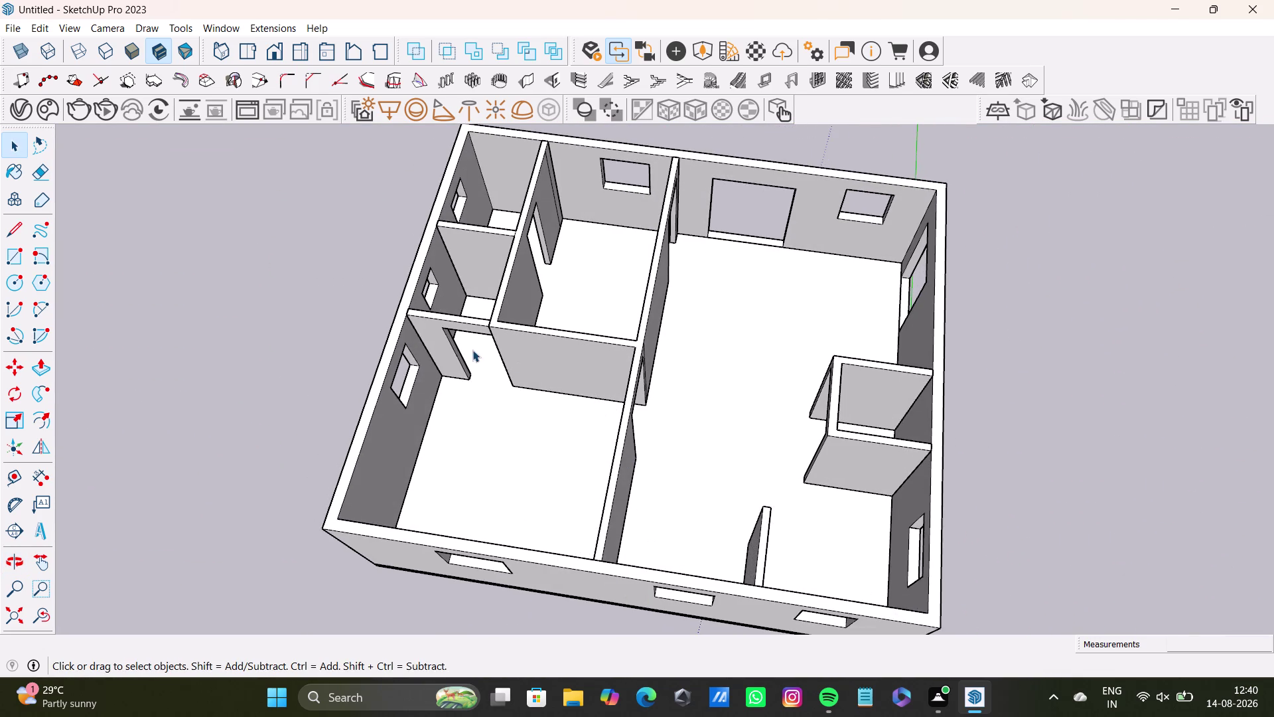
scroll(up, 3)
scroll(down, 3)
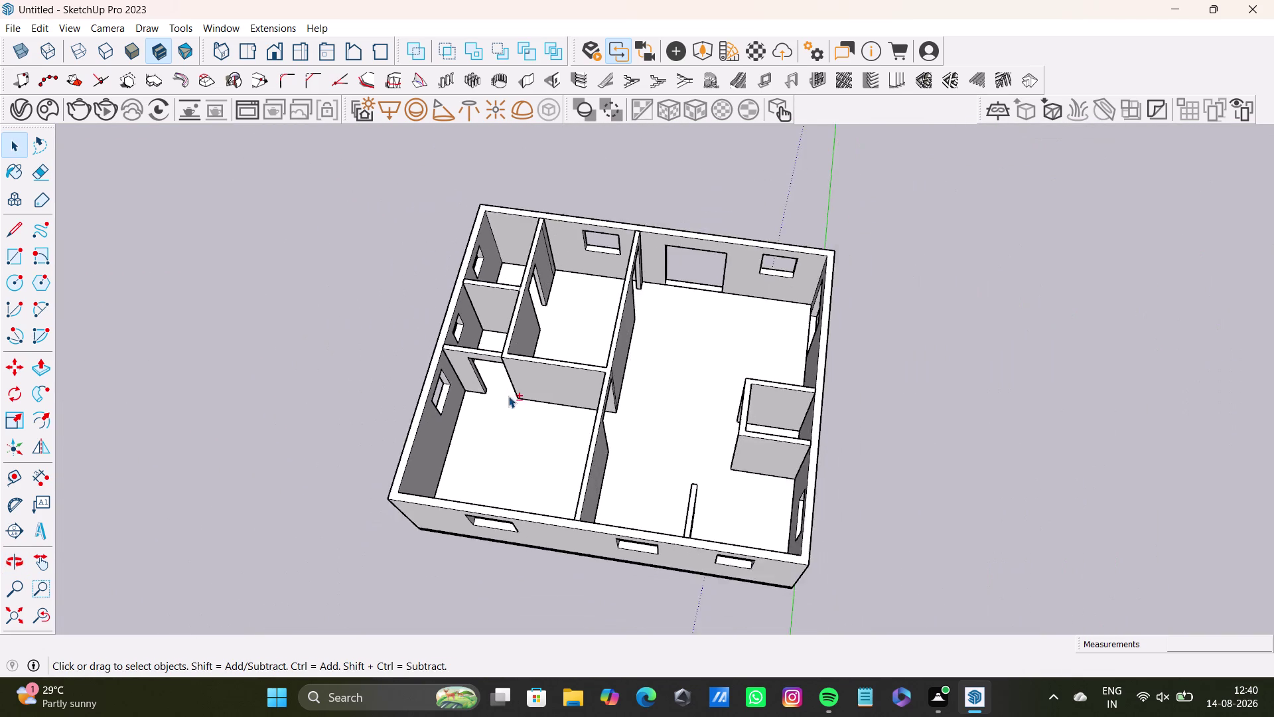
middle_drag(509, 395, 528, 306)
middle_drag(529, 306, 586, 193)
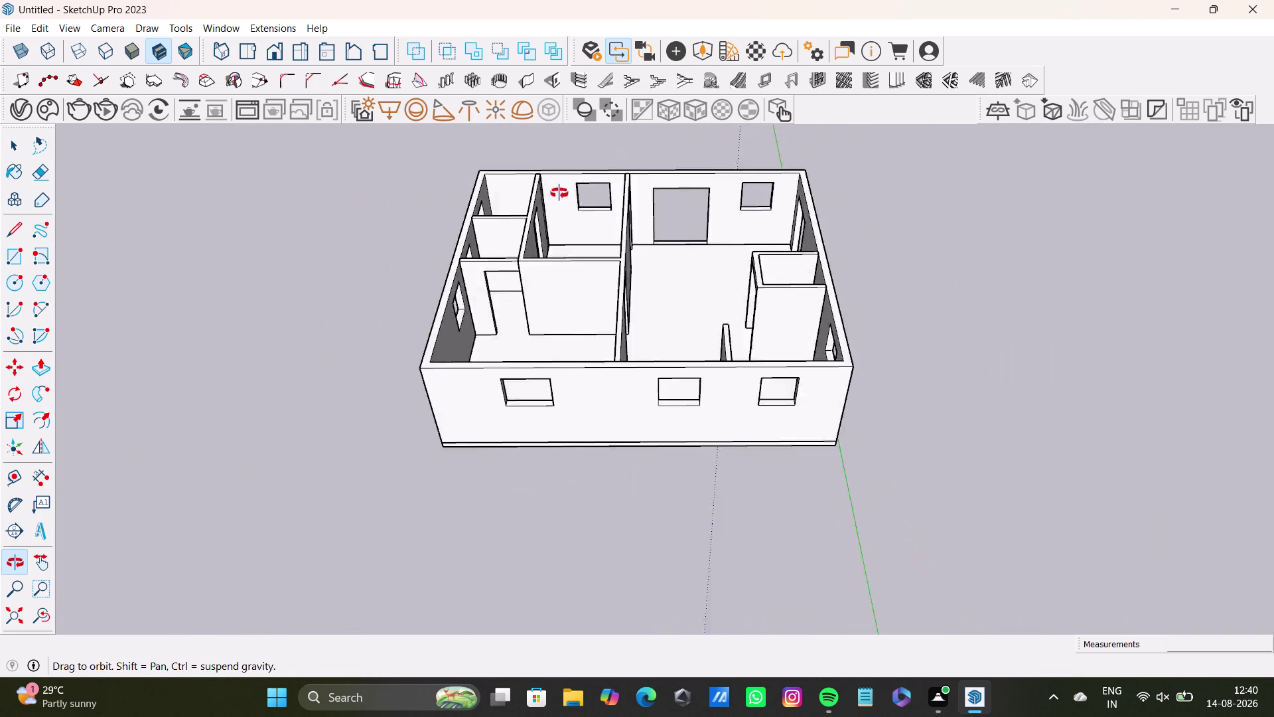
middle_drag(587, 194, 209, 262)
middle_drag(632, 338, 103, 340)
middle_drag(821, 468, 819, 469)
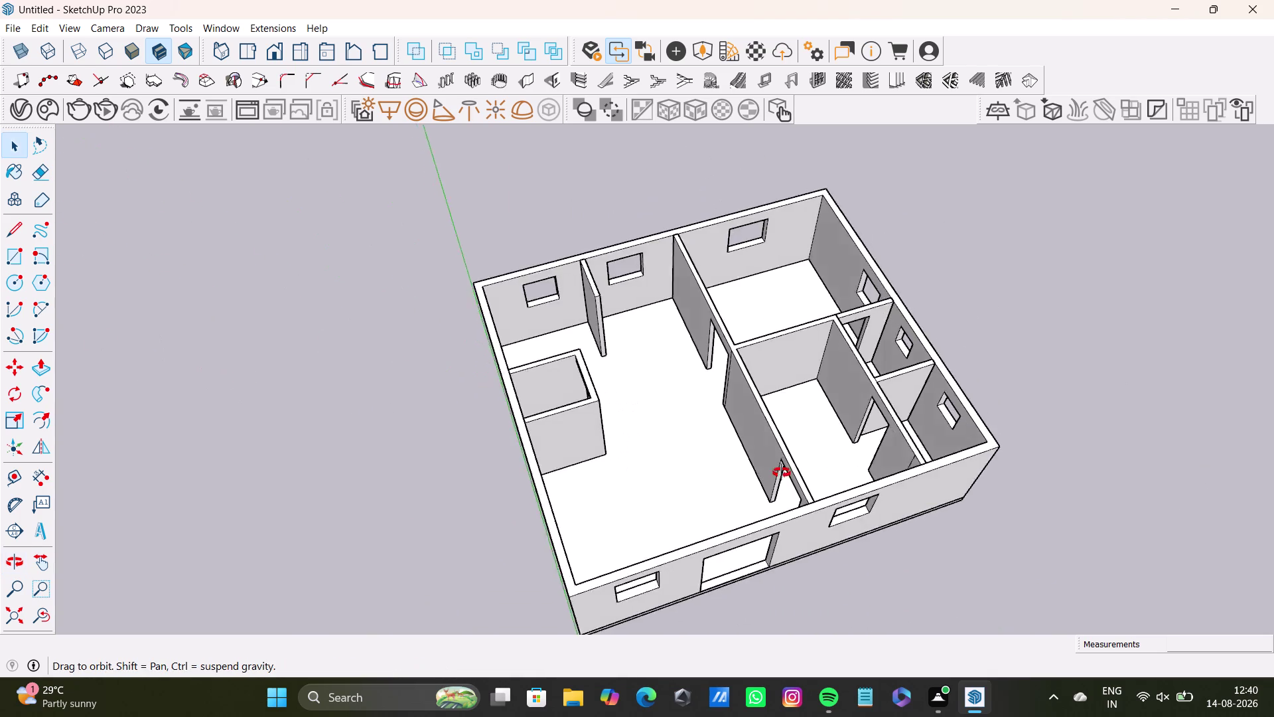
middle_drag(818, 469, 675, 566)
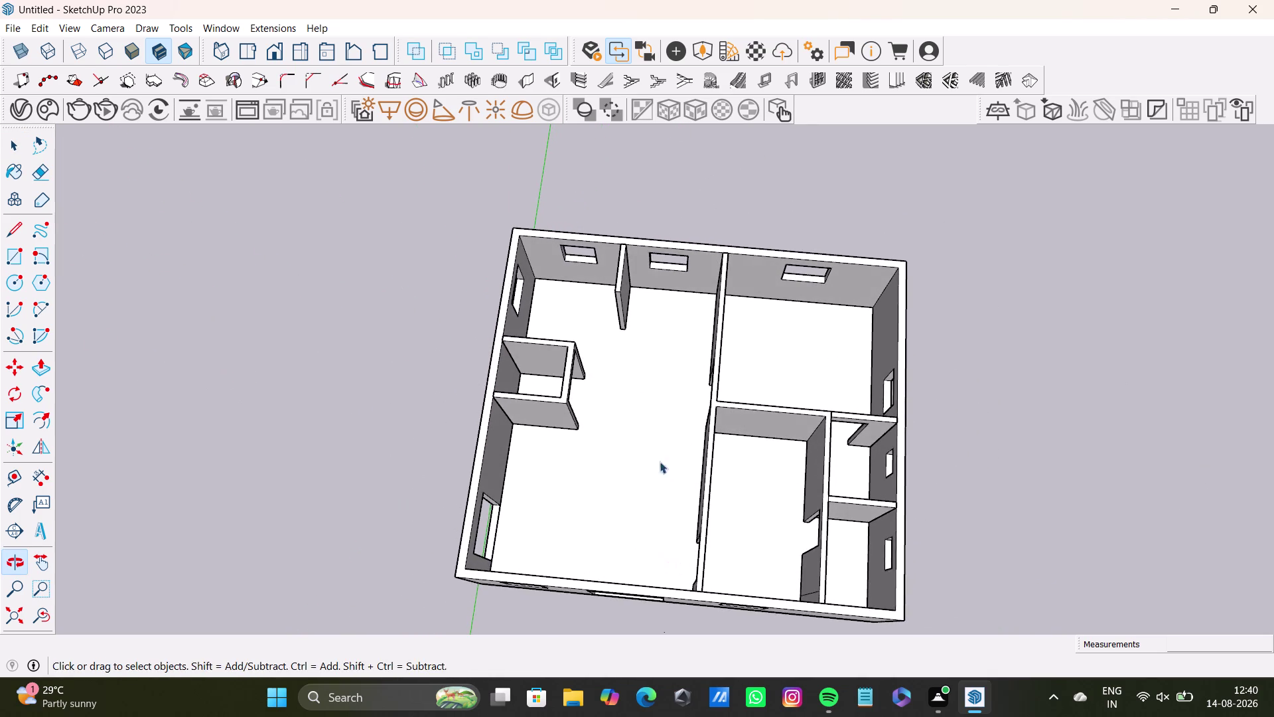
scroll(up, 3)
middle_drag(577, 338, 594, 433)
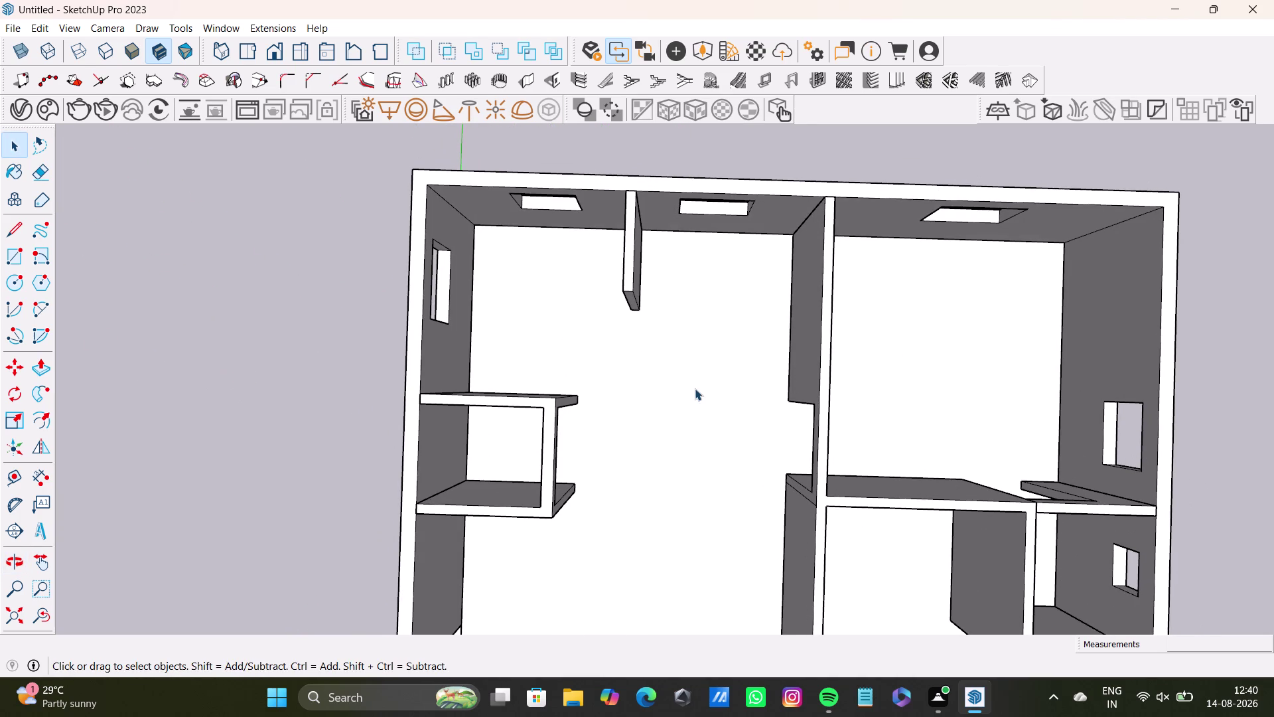
Try the Dimension tool and triple-click select the upper-left room's floor geometry.
click(46, 485)
scroll(up, 3)
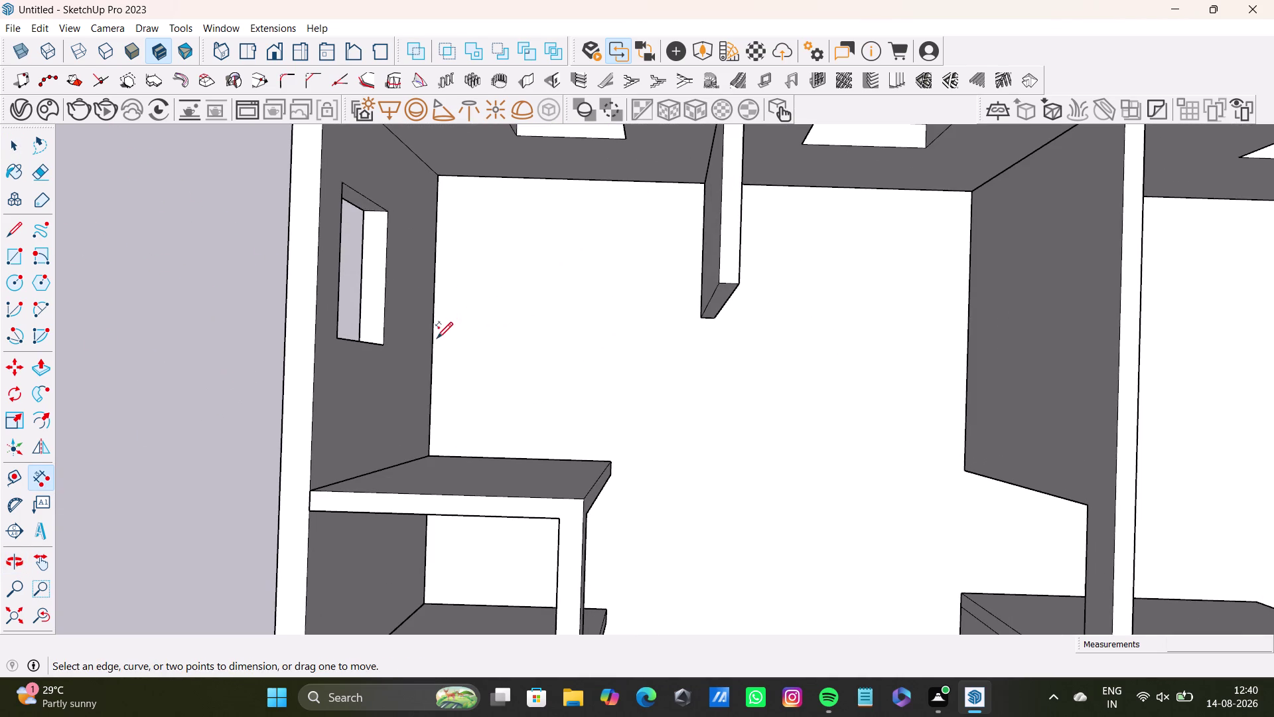
click(432, 338)
key(space)
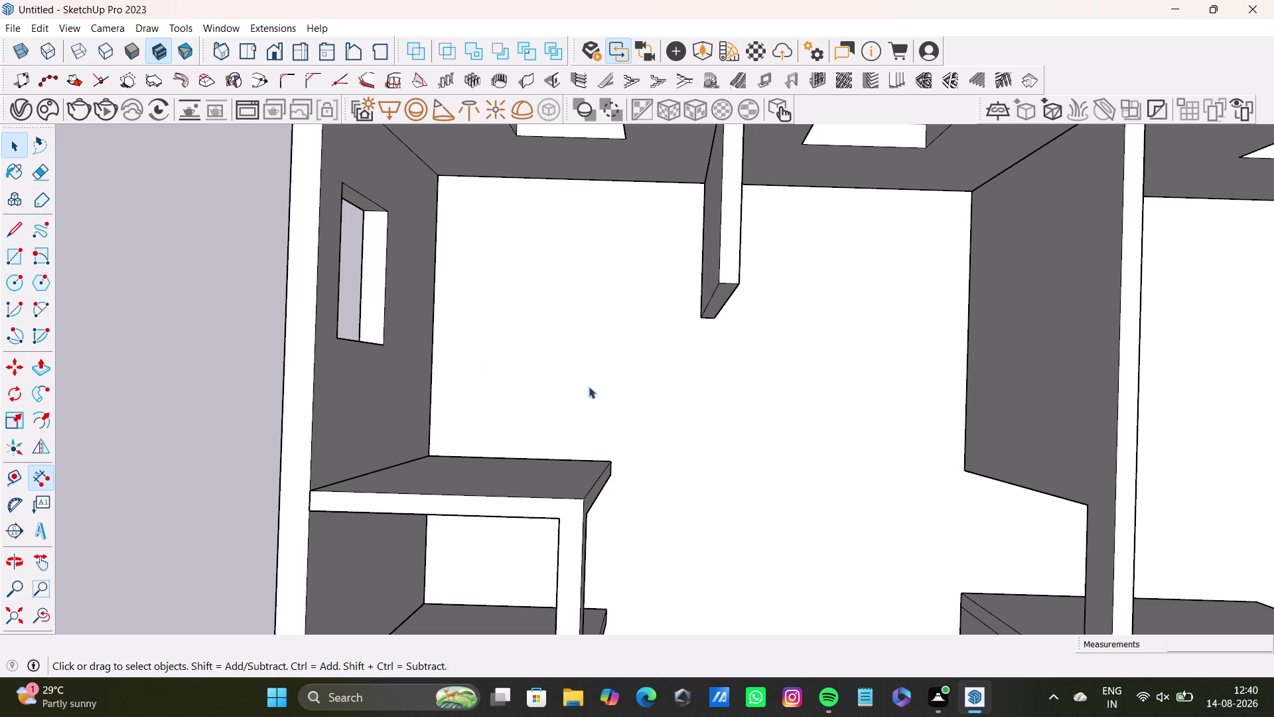
middle_drag(606, 386, 626, 294)
key(space)
triple_click(530, 334)
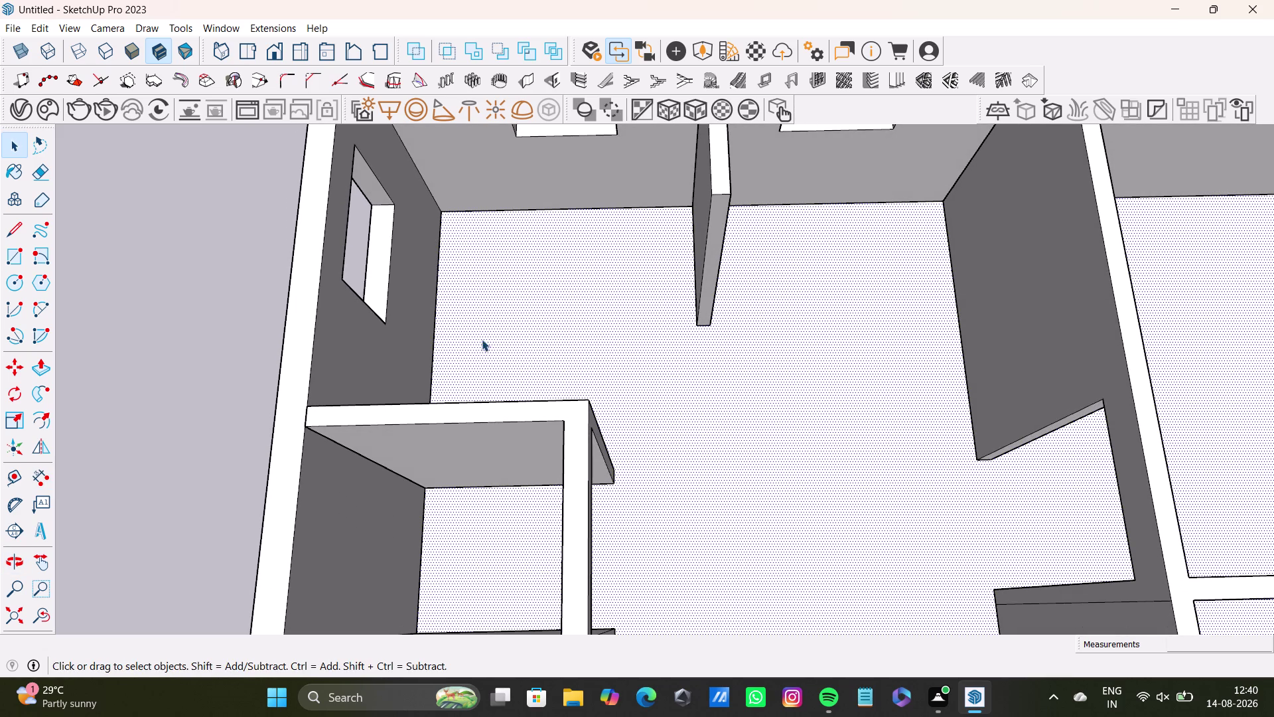
click(41, 478)
scroll(up, 3)
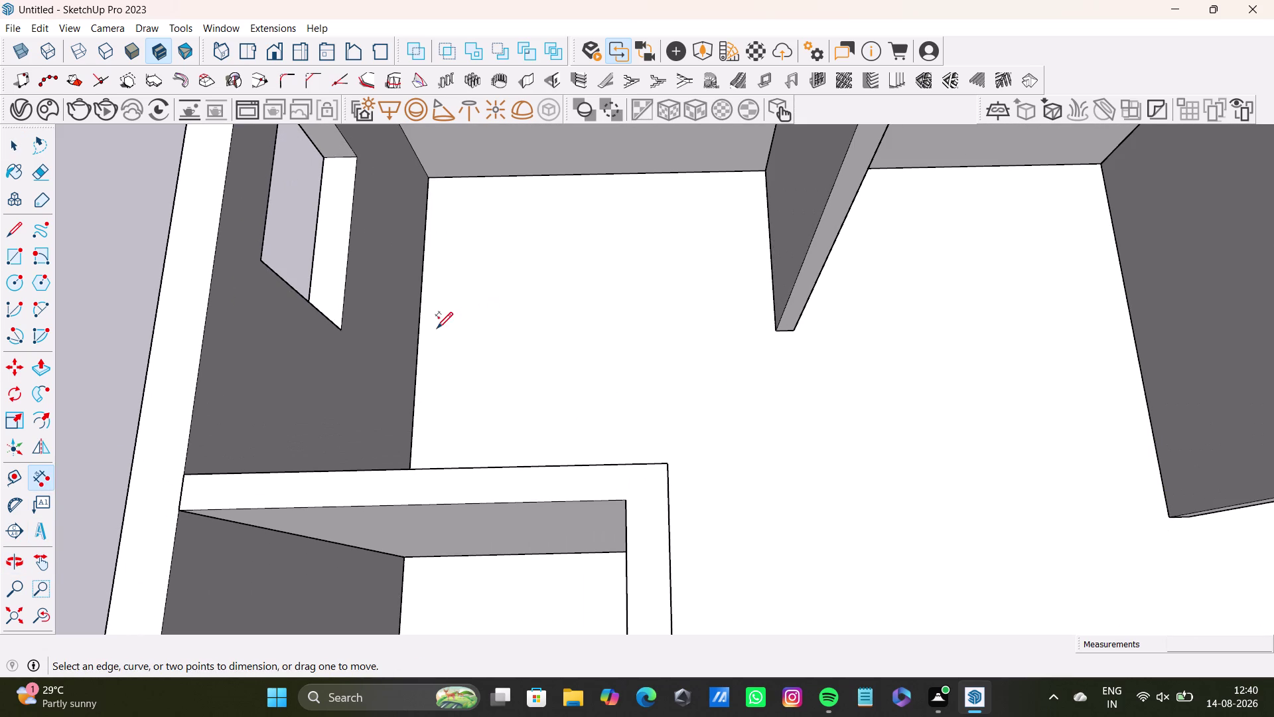
drag(420, 334, 435, 333)
drag(418, 328, 538, 338)
key(space)
scroll(down, 3)
Reselect the walls, tilt to a plan view, and anchor a dimension on the left wall.
click(777, 332)
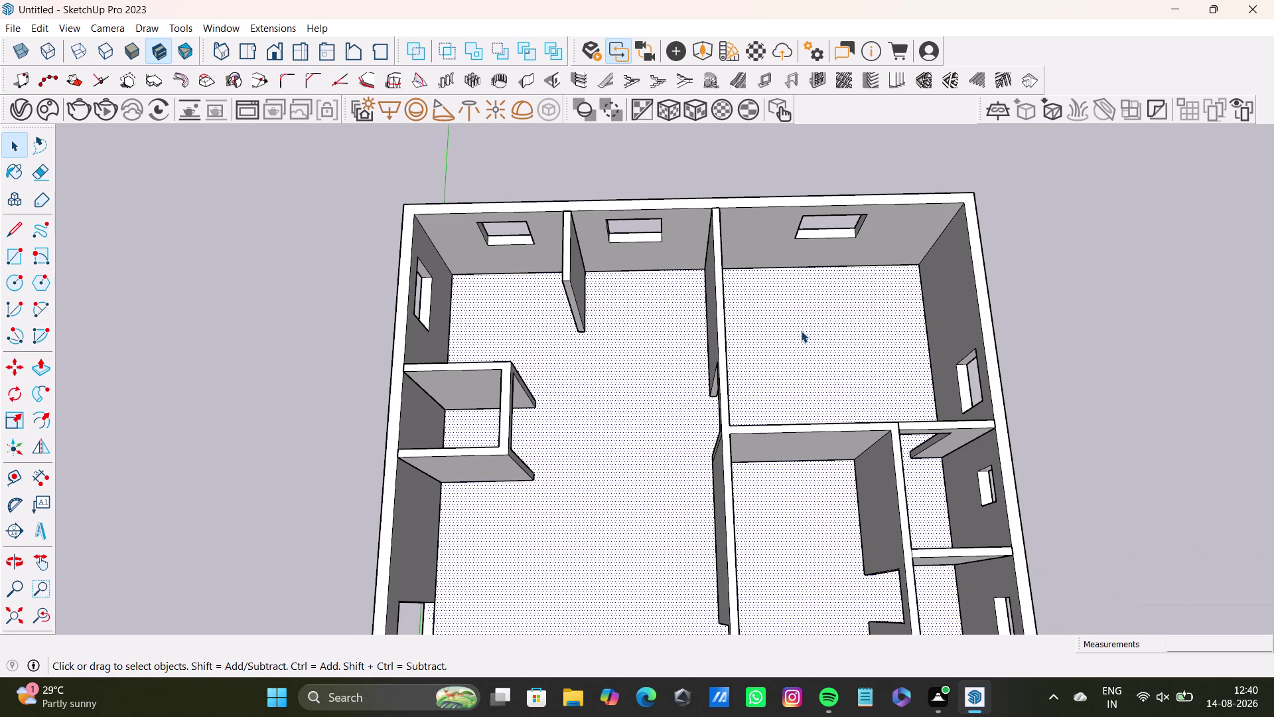
triple_click(801, 330)
triple_click(439, 306)
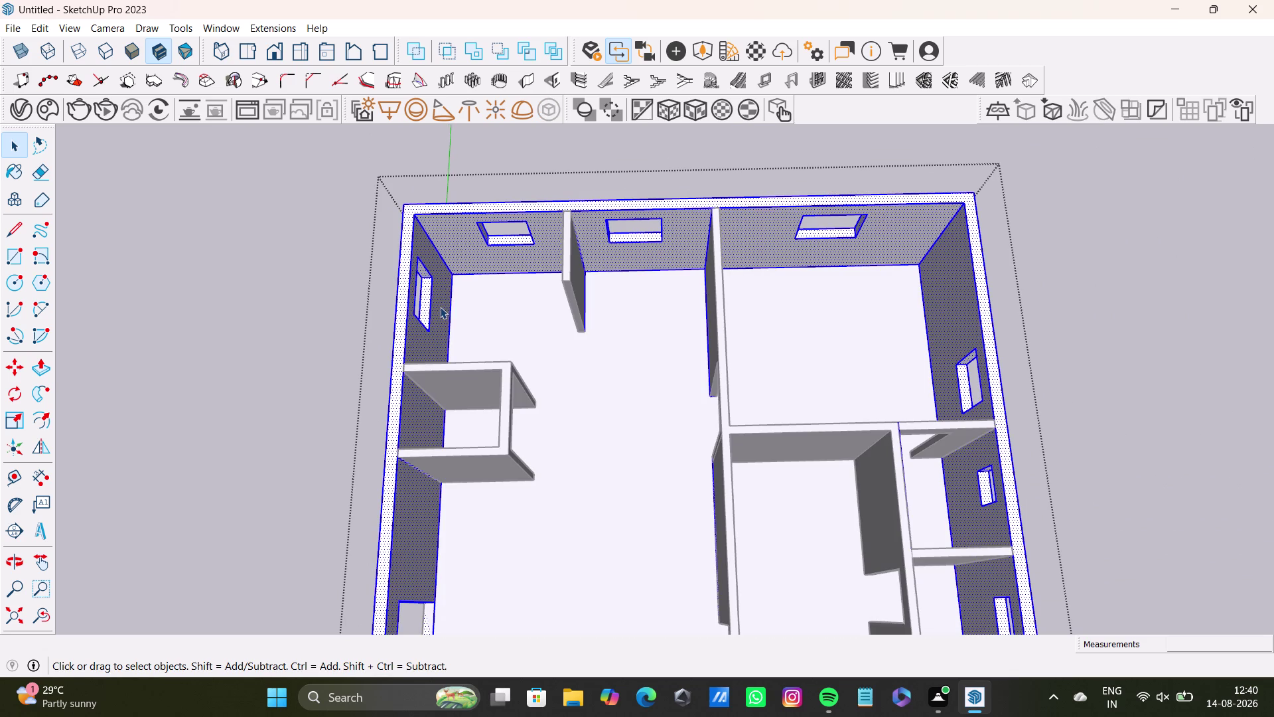
click(440, 307)
middle_drag(569, 337, 562, 408)
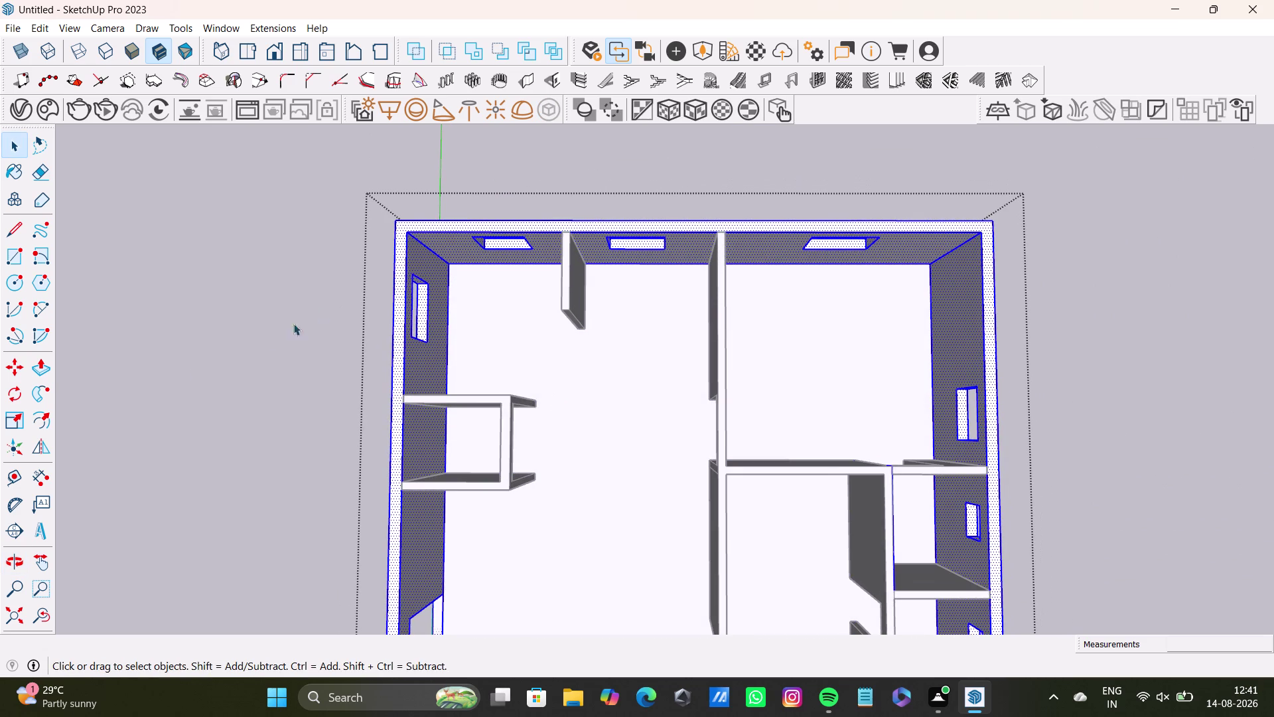
drag(43, 475, 80, 458)
click(44, 477)
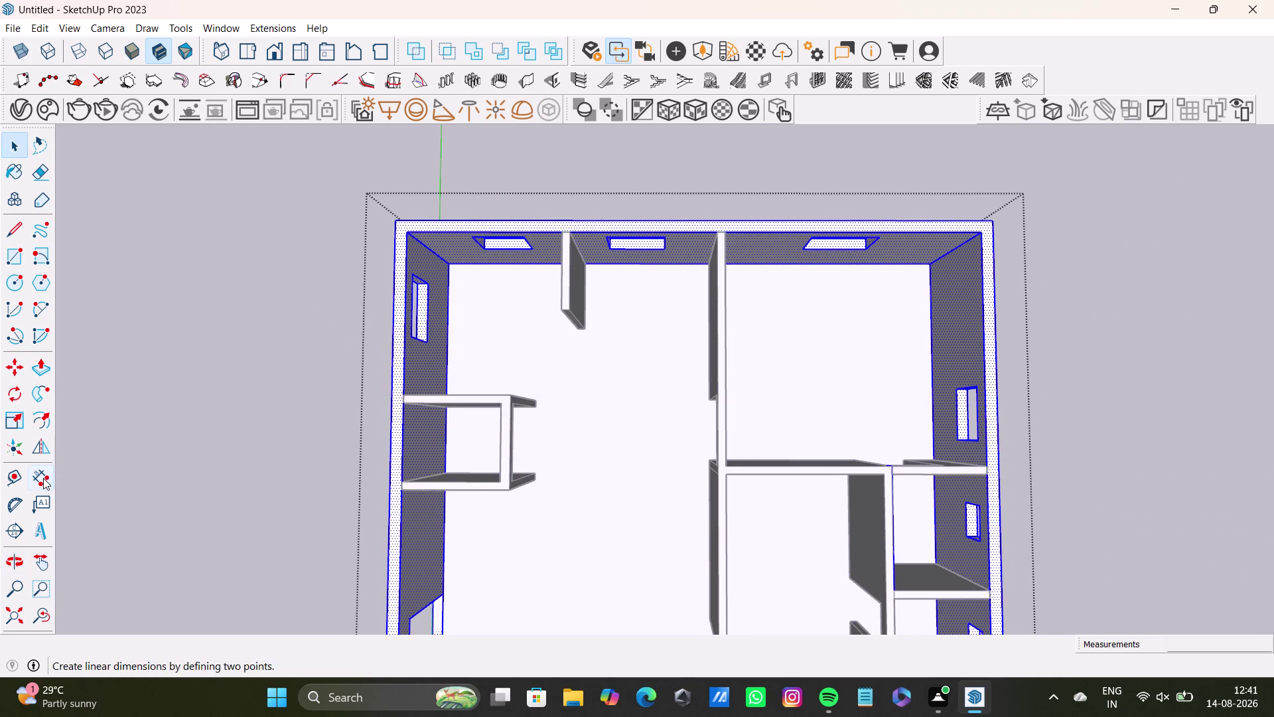
scroll(up, 3)
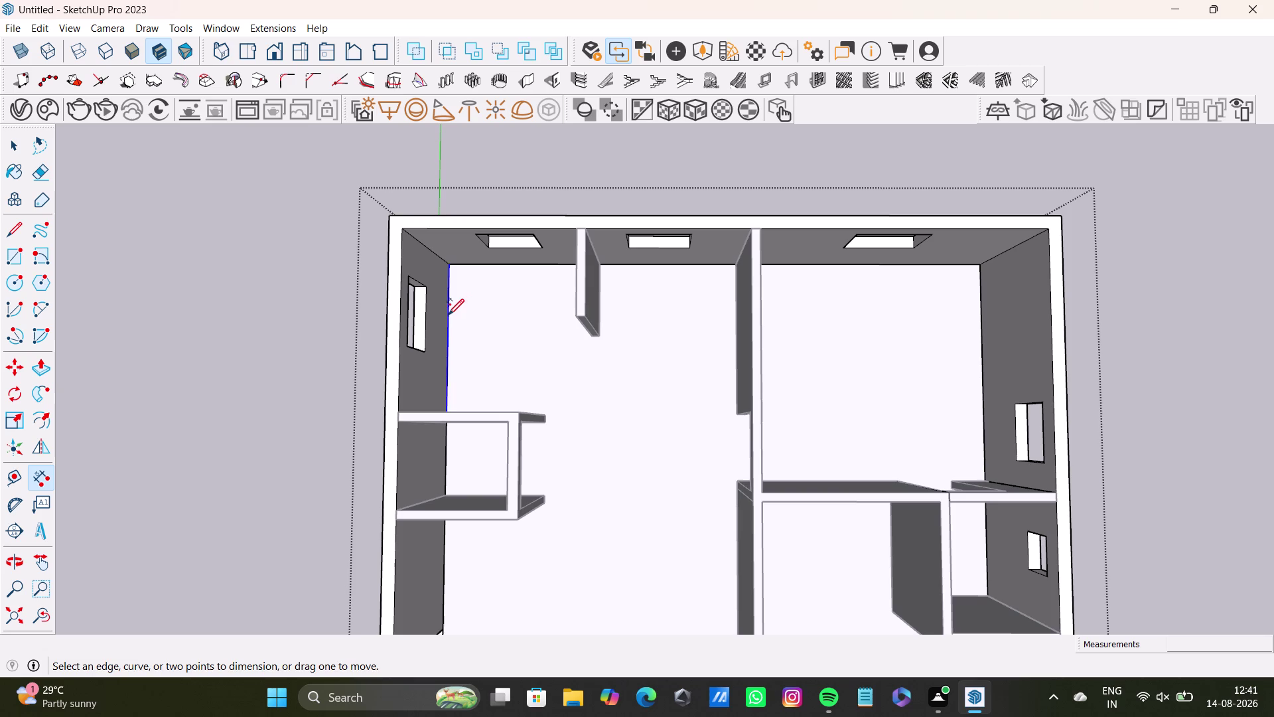
click(448, 314)
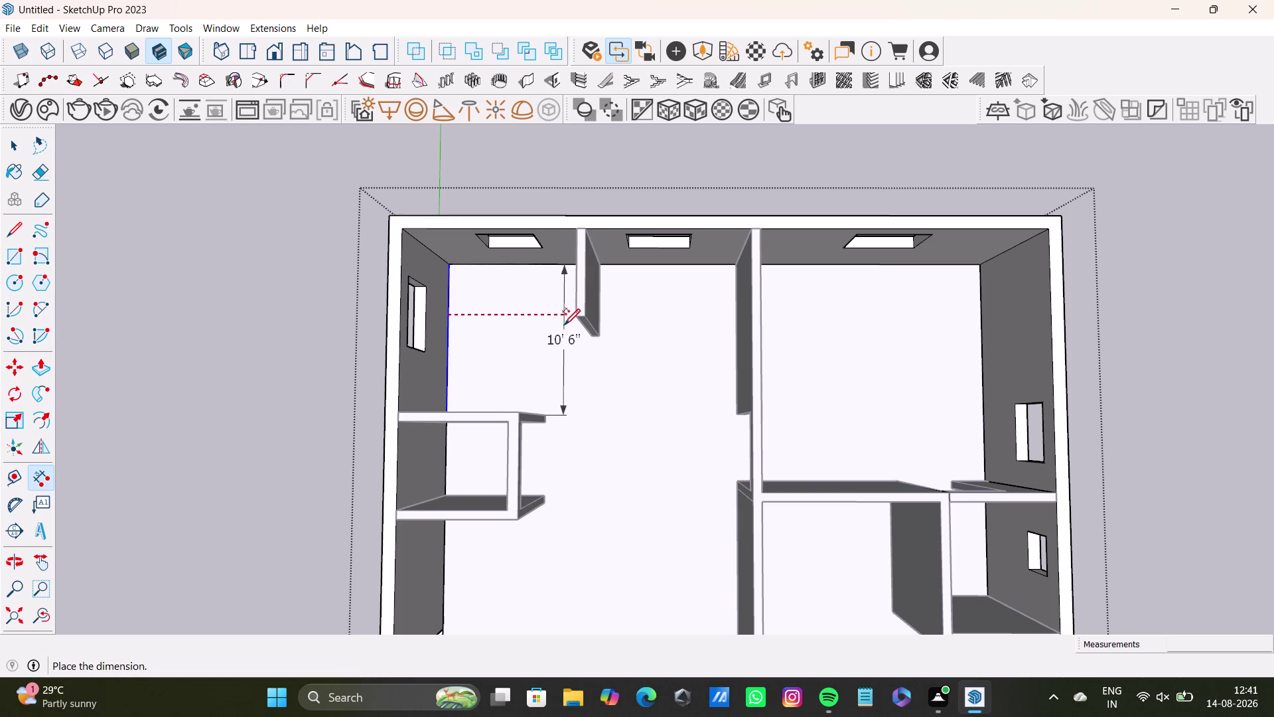
Place the 10' 6" dimension above the closet and a 10' width dimension in the room.
drag(446, 310, 486, 311)
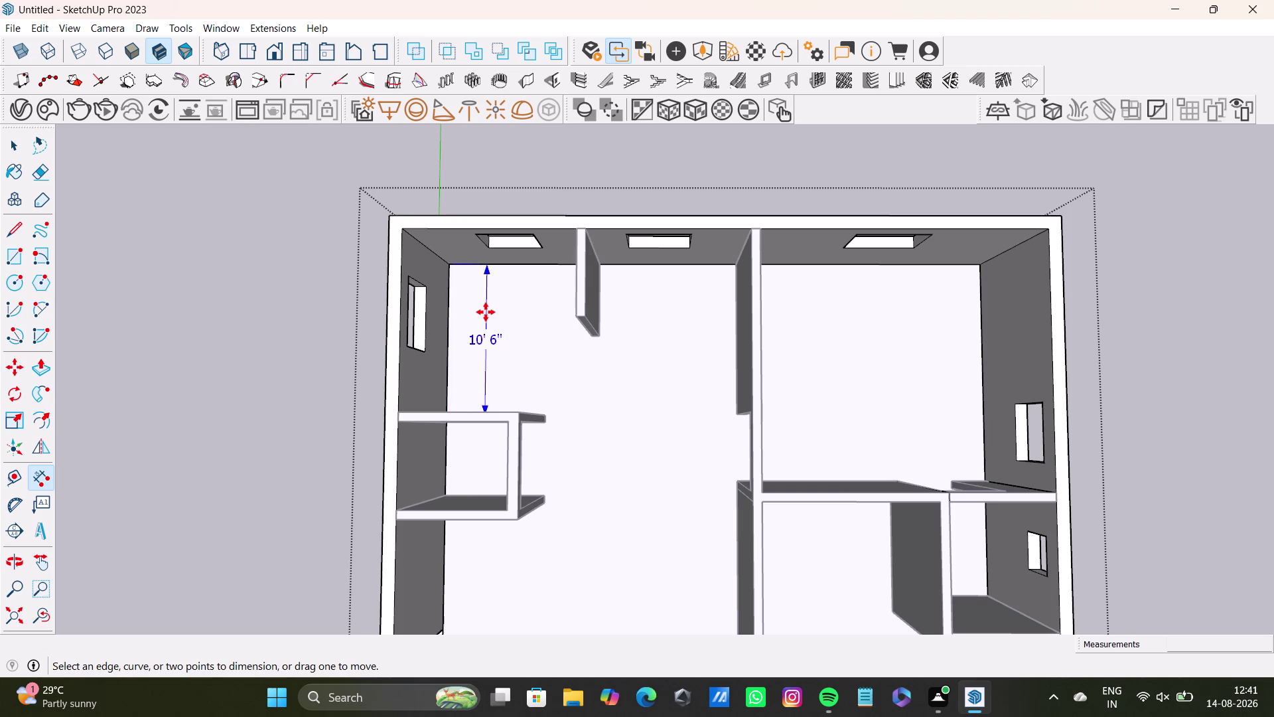
click(539, 262)
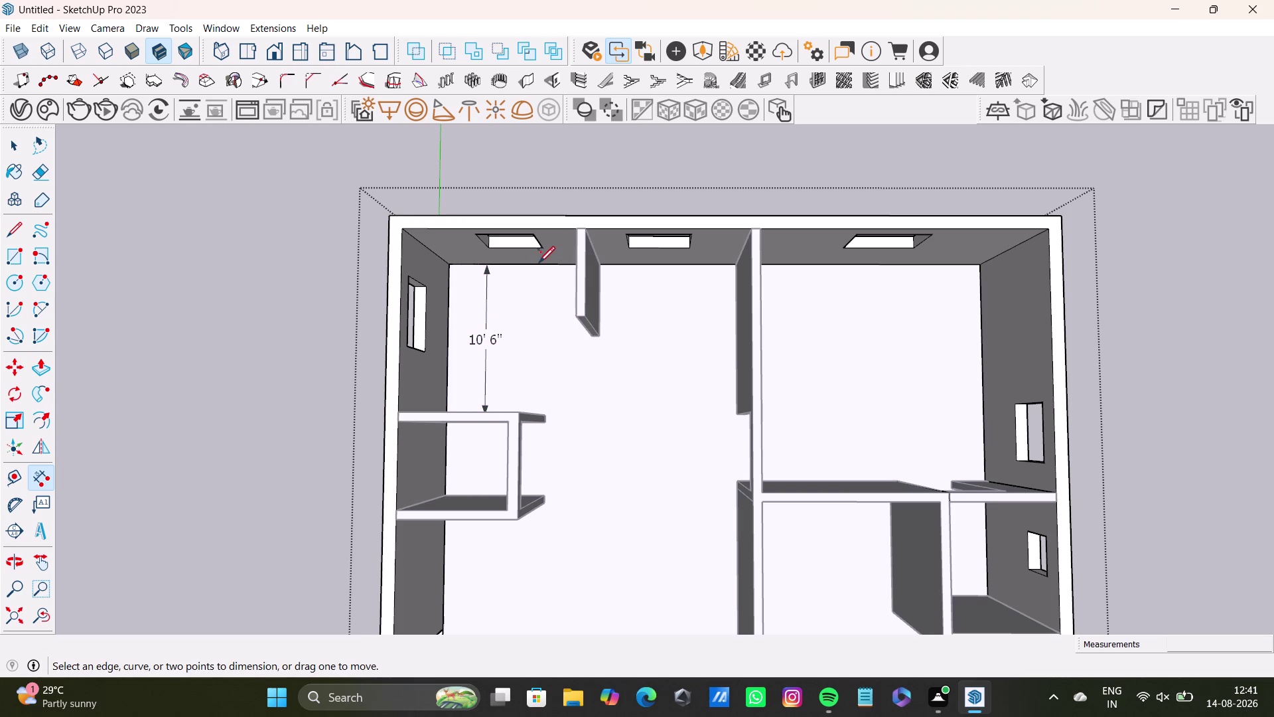
click(536, 265)
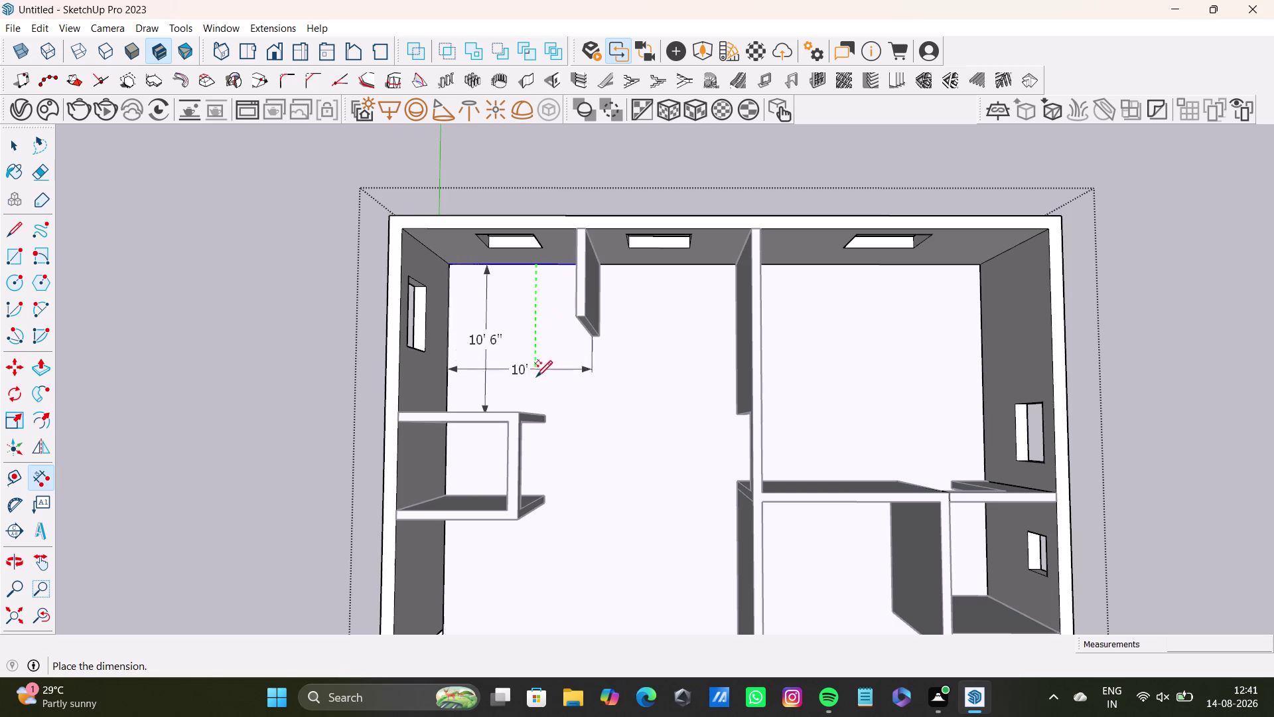
click(537, 382)
middle_drag(589, 379, 601, 344)
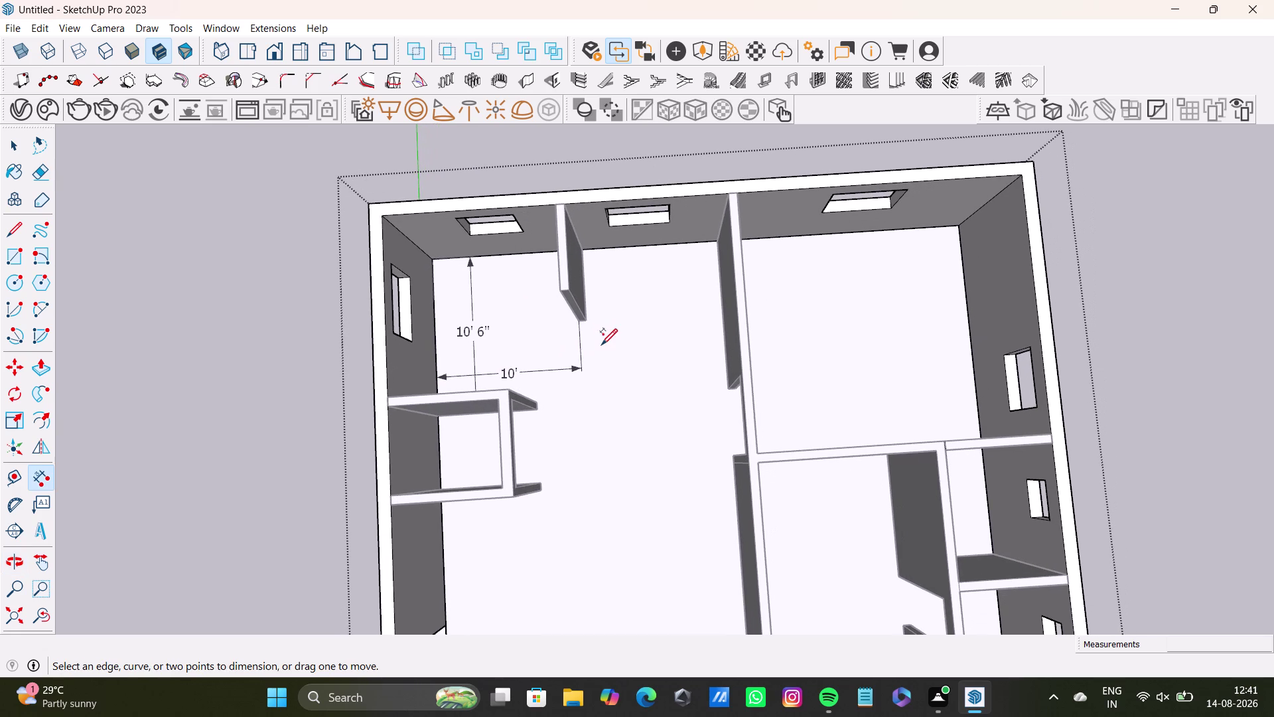
scroll(down, 3)
middle_drag(566, 442, 604, 387)
middle_drag(604, 387, 571, 434)
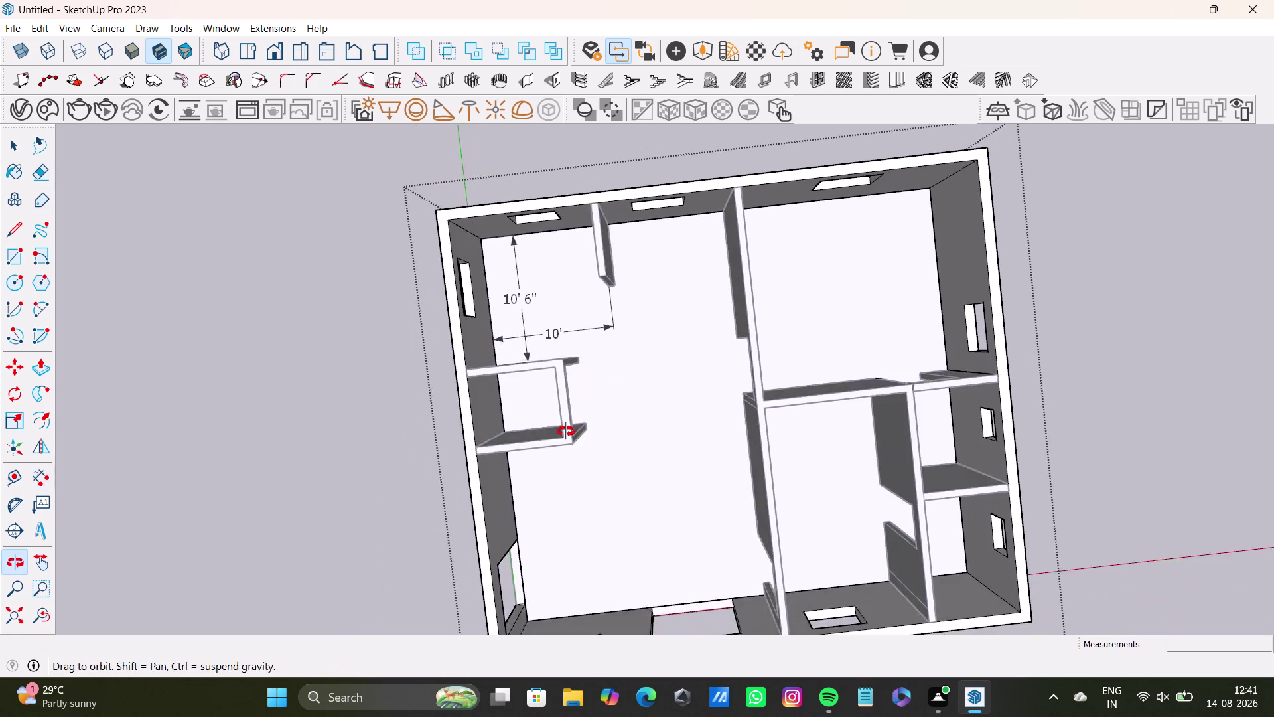
middle_drag(571, 434, 544, 346)
middle_drag(582, 388, 582, 452)
middle_drag(602, 442, 572, 353)
middle_drag(582, 352, 497, 230)
middle_drag(780, 438, 528, 502)
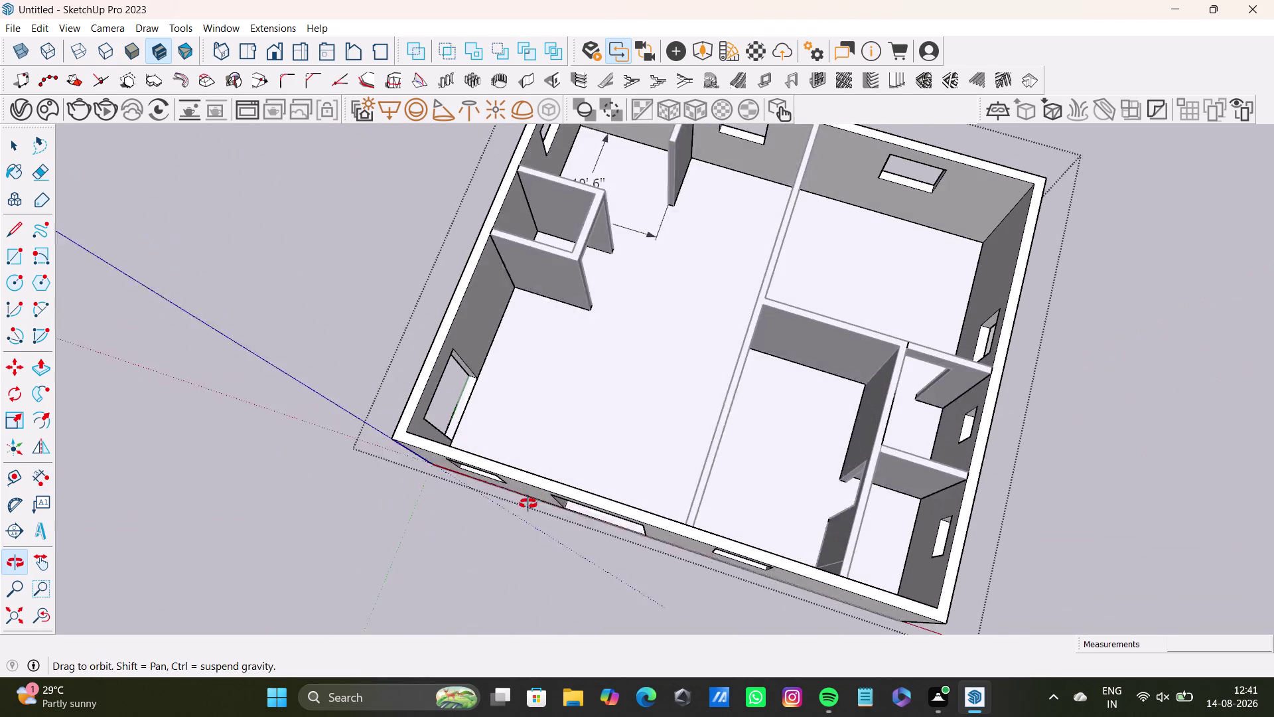
middle_drag(527, 502, 529, 505)
middle_drag(582, 300, 582, 416)
middle_drag(594, 265, 586, 302)
middle_drag(625, 329, 633, 362)
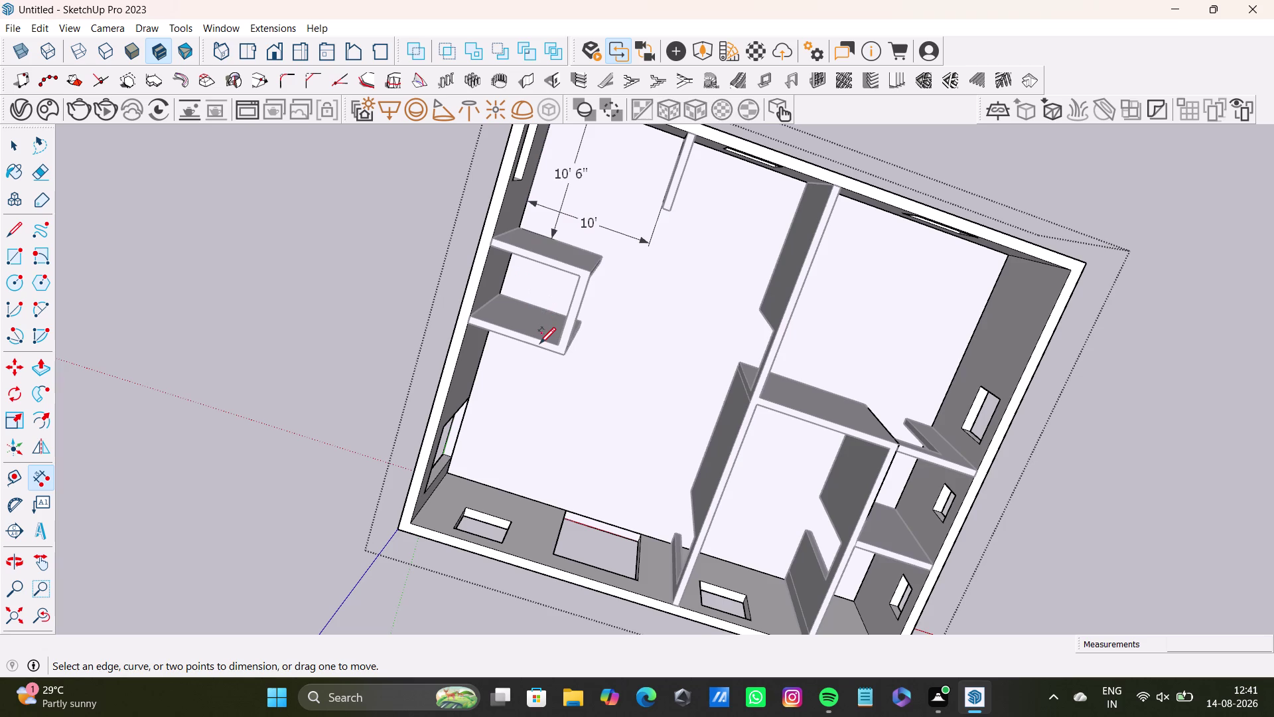
middle_drag(530, 331, 632, 247)
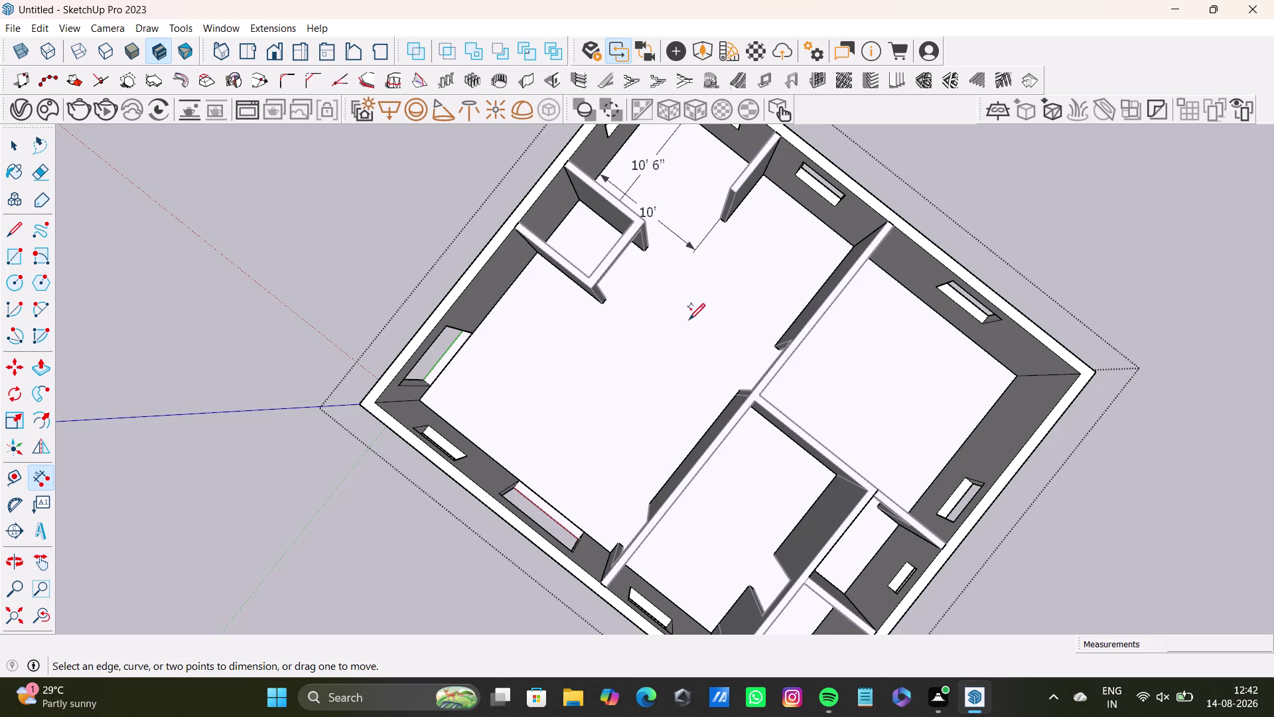
middle_drag(603, 391, 724, 367)
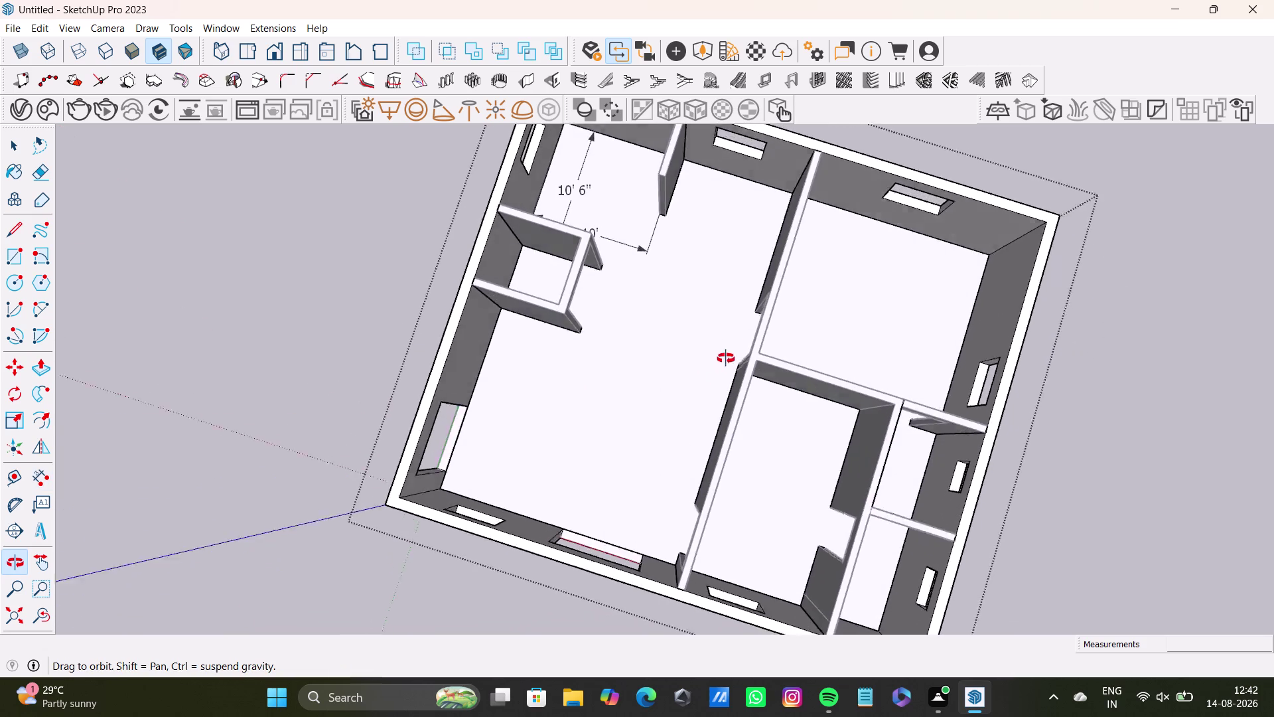
middle_drag(724, 367, 739, 238)
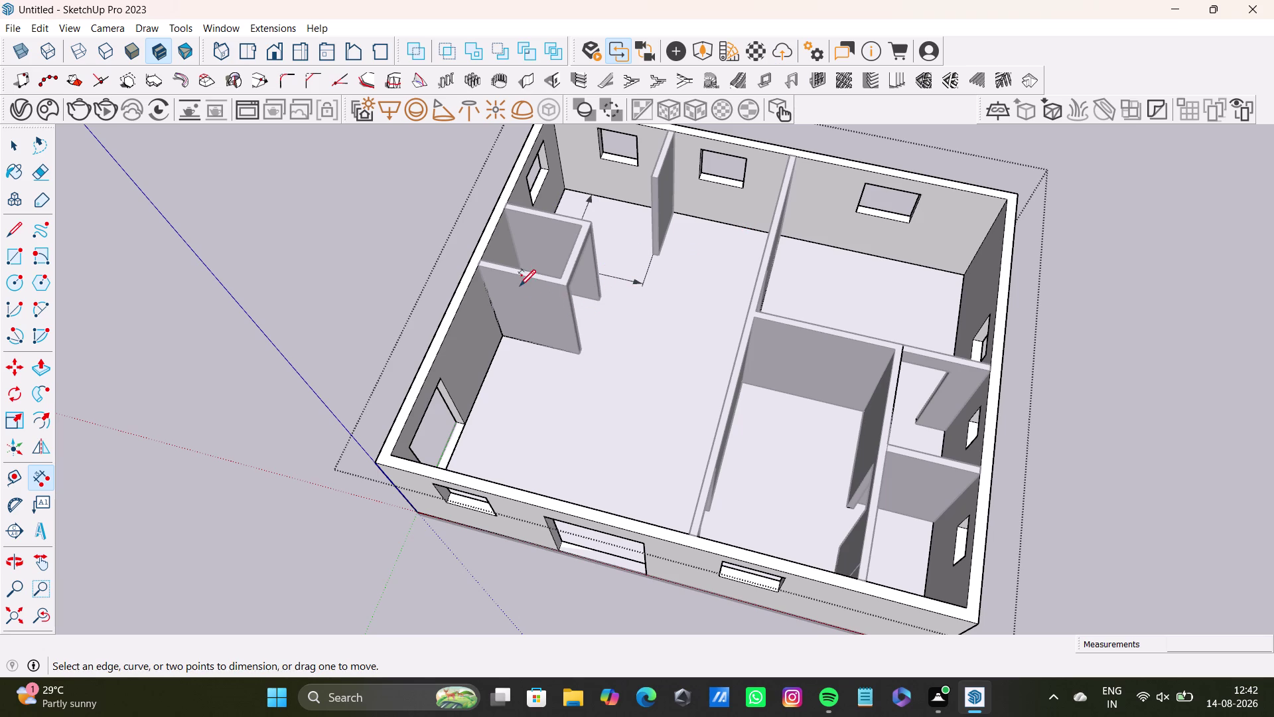
middle_drag(549, 244, 627, 406)
scroll(up, 3)
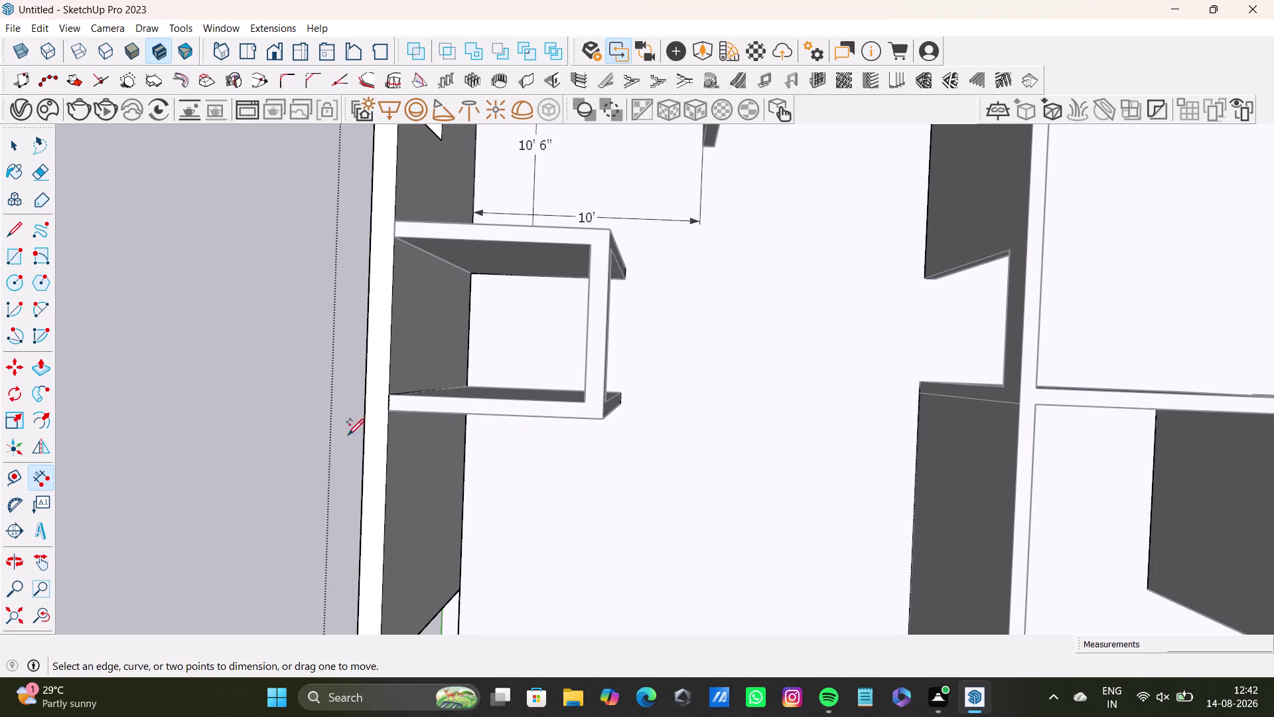
Place a 5' depth dimension inside the small closet, abandoning an unfinished width dimension.
click(469, 352)
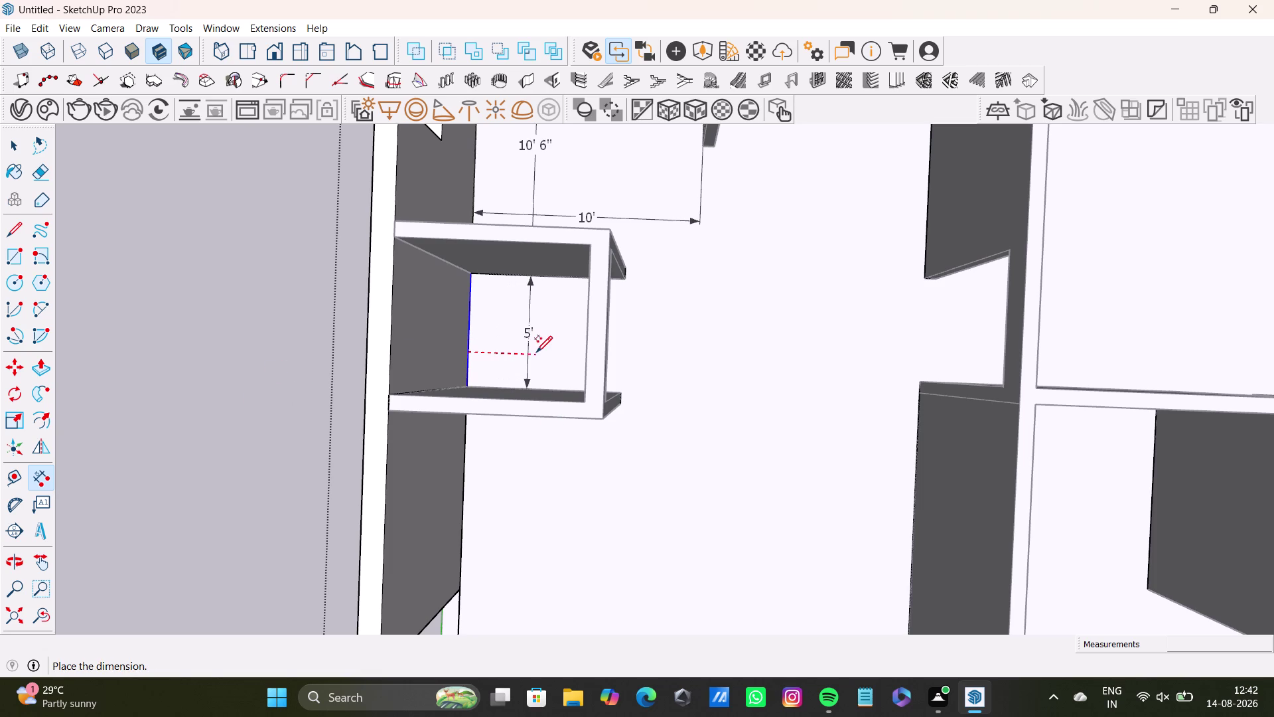
click(536, 351)
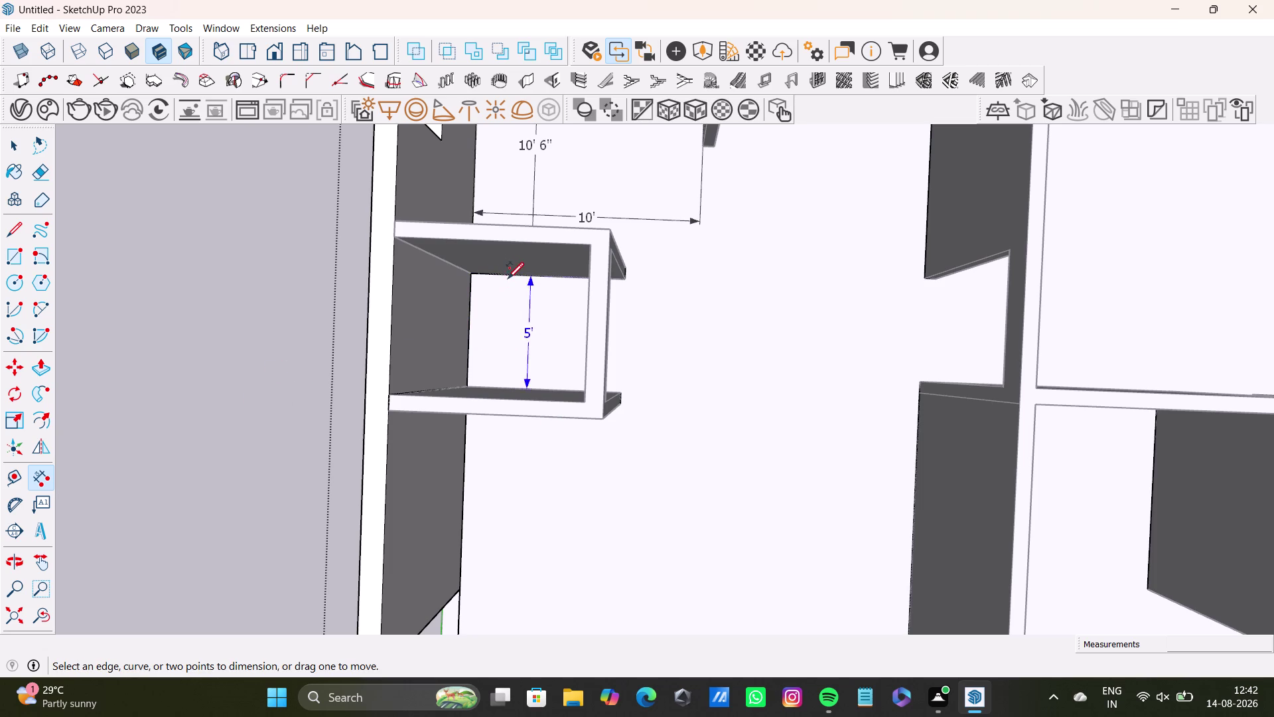
scroll(up, 3)
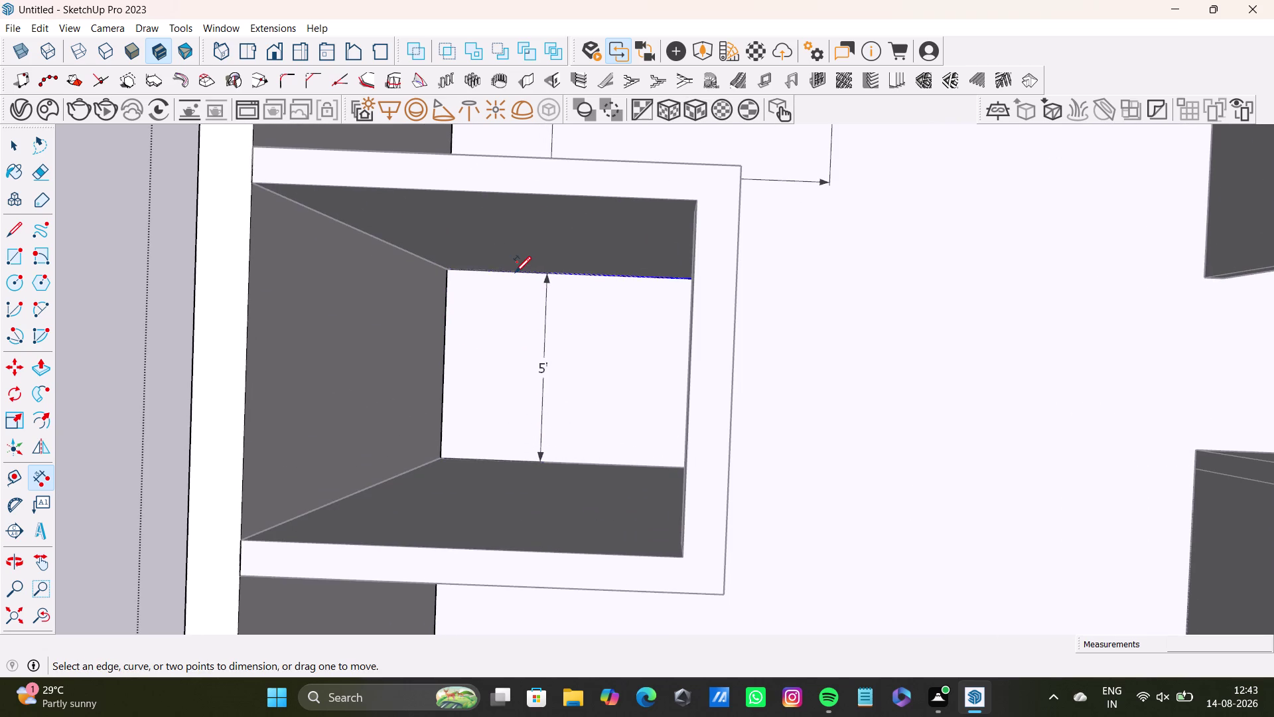
click(515, 272)
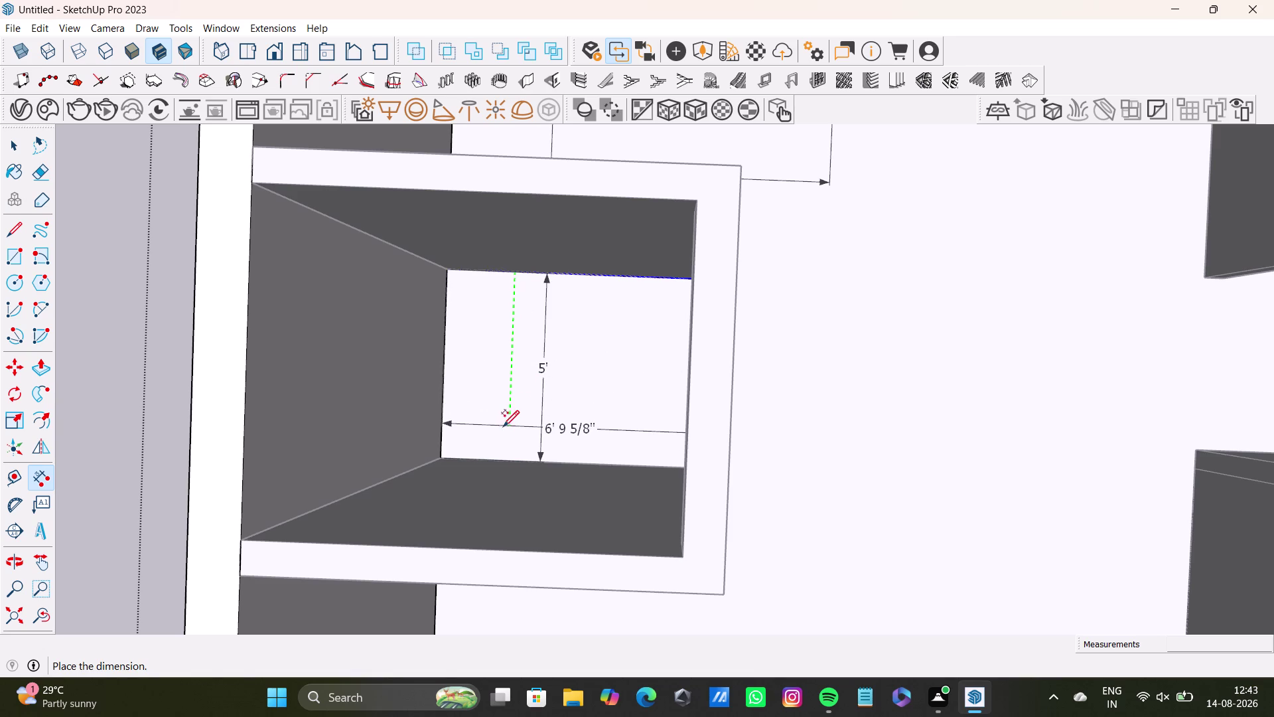
key(space)
Return to plan view and place the 5' width dimension inside the enclosure.
middle_drag(584, 440, 432, 453)
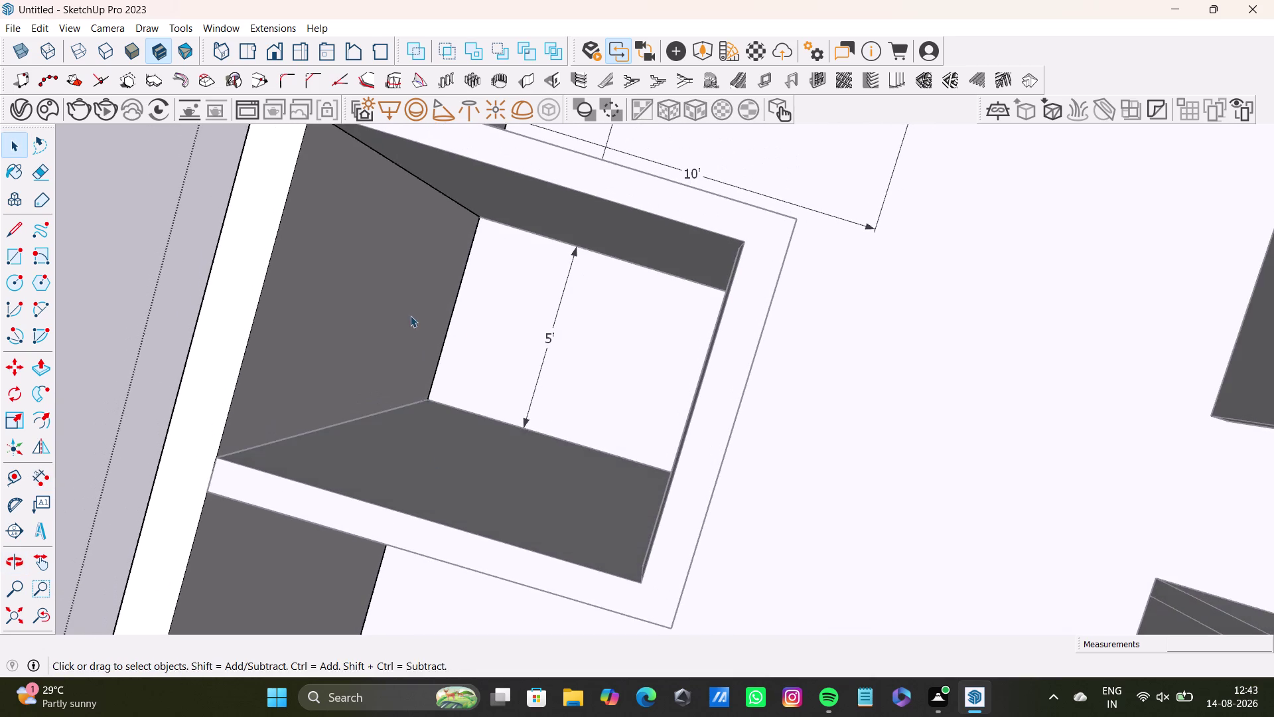
middle_drag(545, 388, 633, 383)
middle_drag(511, 479, 643, 376)
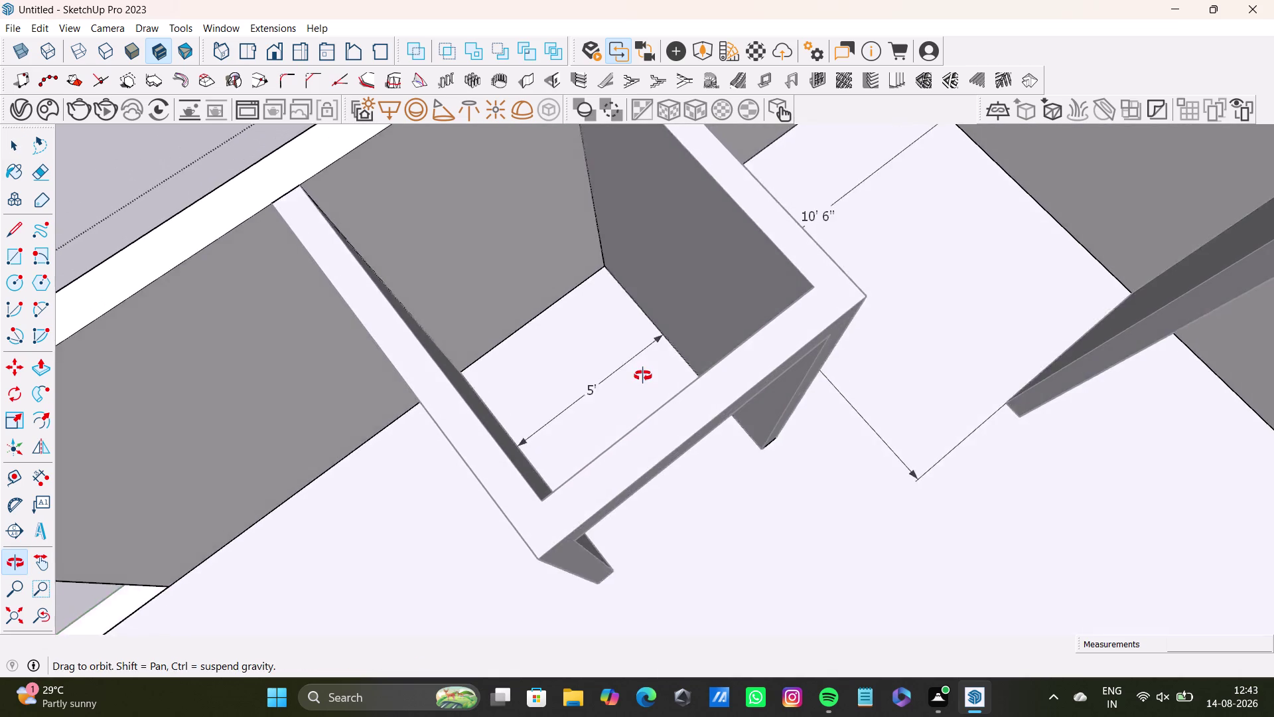
middle_drag(643, 375, 643, 345)
middle_drag(570, 519, 901, 508)
middle_drag(560, 510, 565, 639)
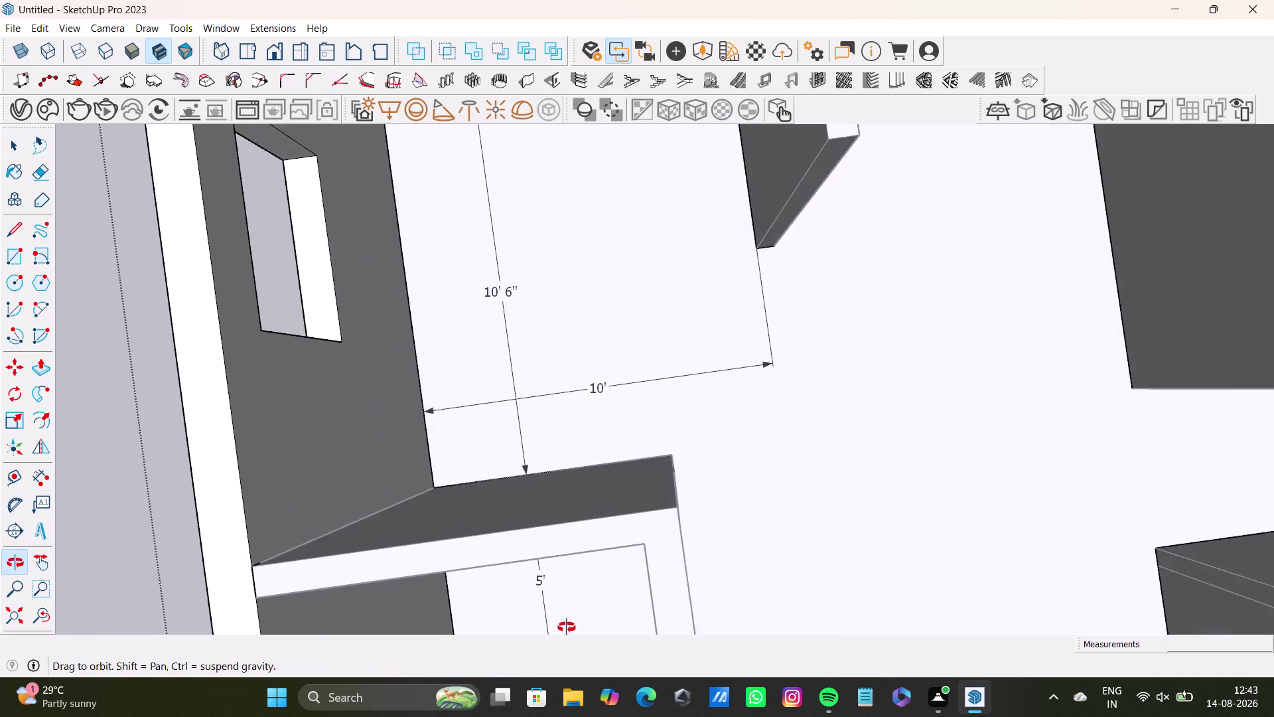
middle_drag(565, 639, 566, 455)
middle_drag(567, 514, 568, 588)
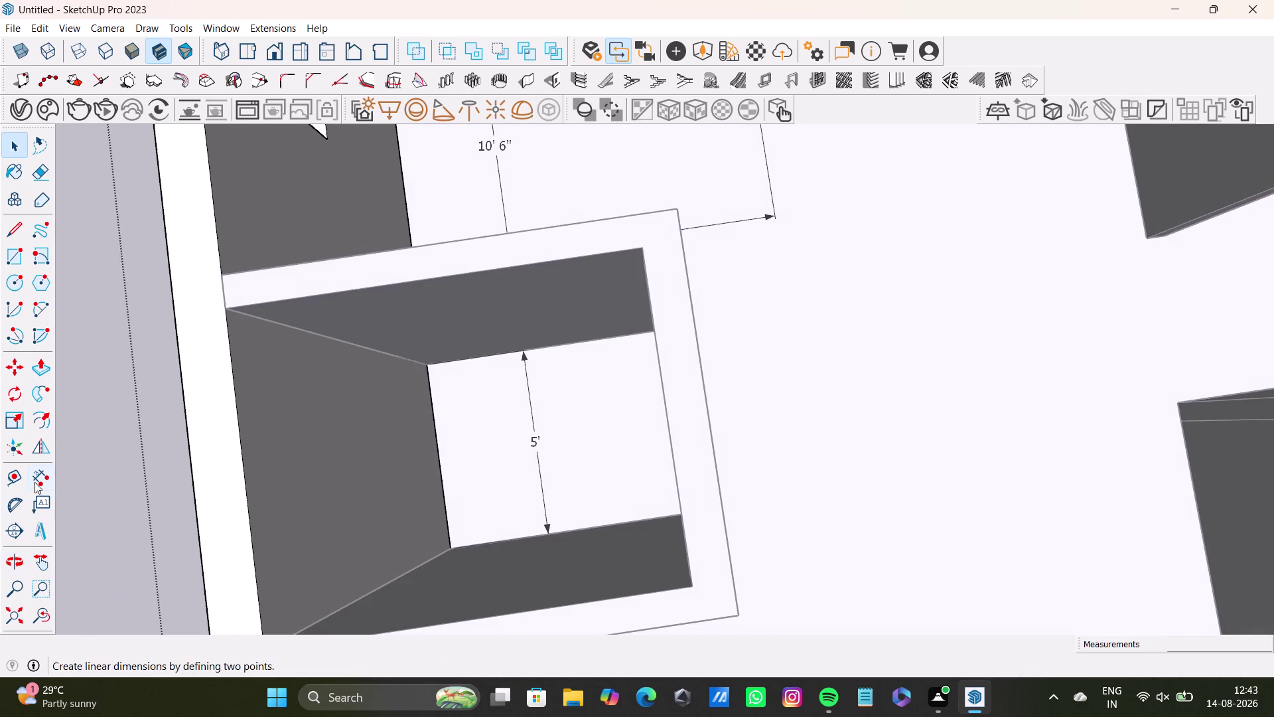
click(40, 471)
scroll(up, 3)
drag(439, 470, 446, 472)
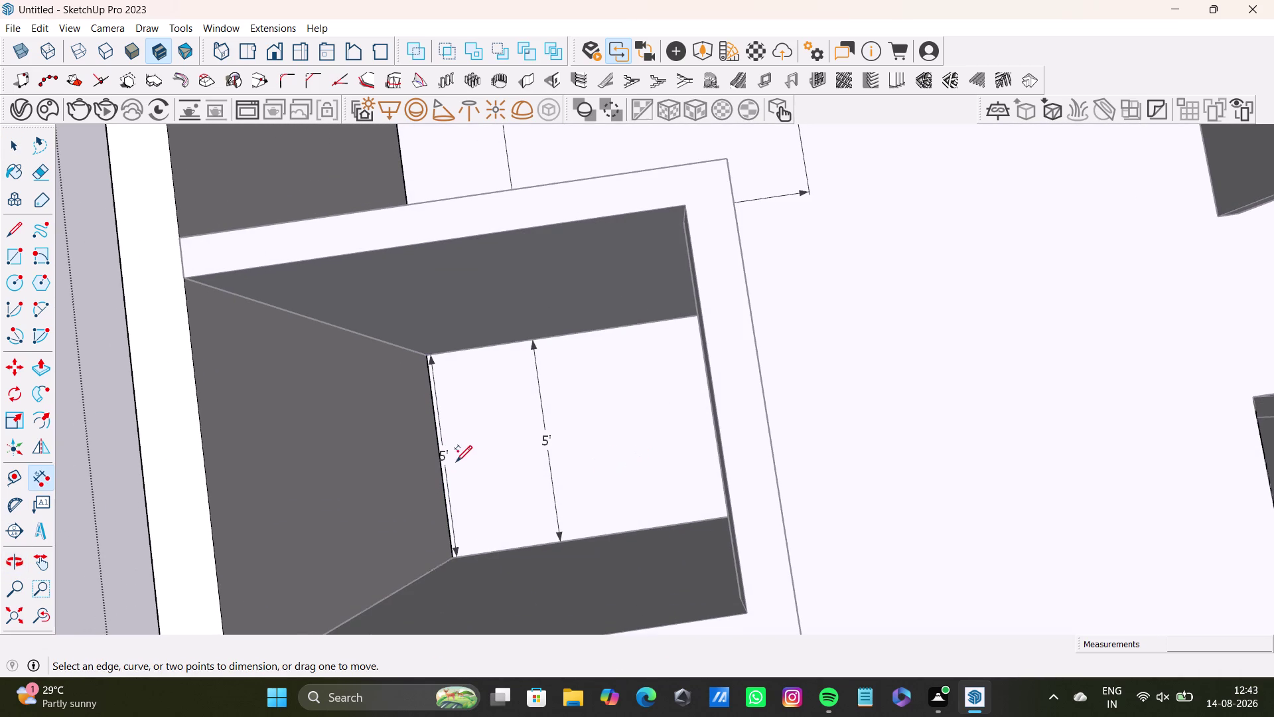
drag(446, 457, 644, 432)
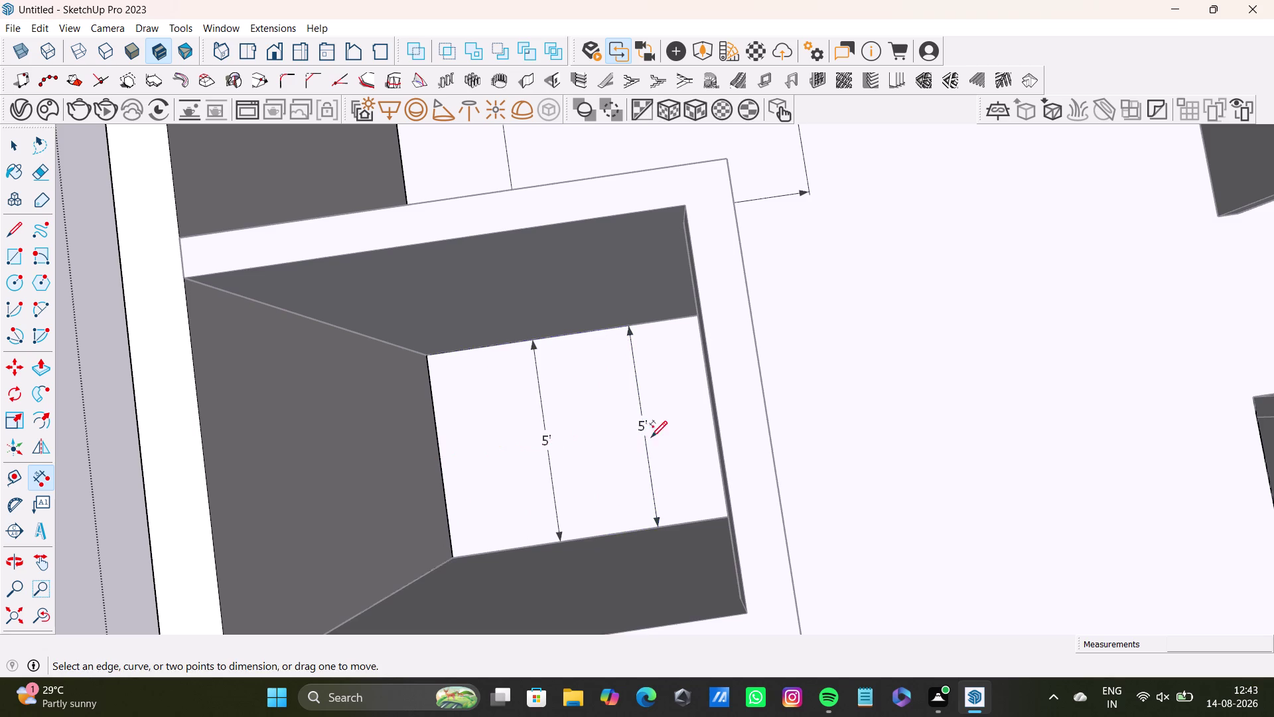
key(space)
Orbit around the enclosure and floor to check the dimensions, undoing two changes.
scroll(down, 3)
middle_drag(634, 489, 580, 432)
middle_drag(602, 438, 420, 329)
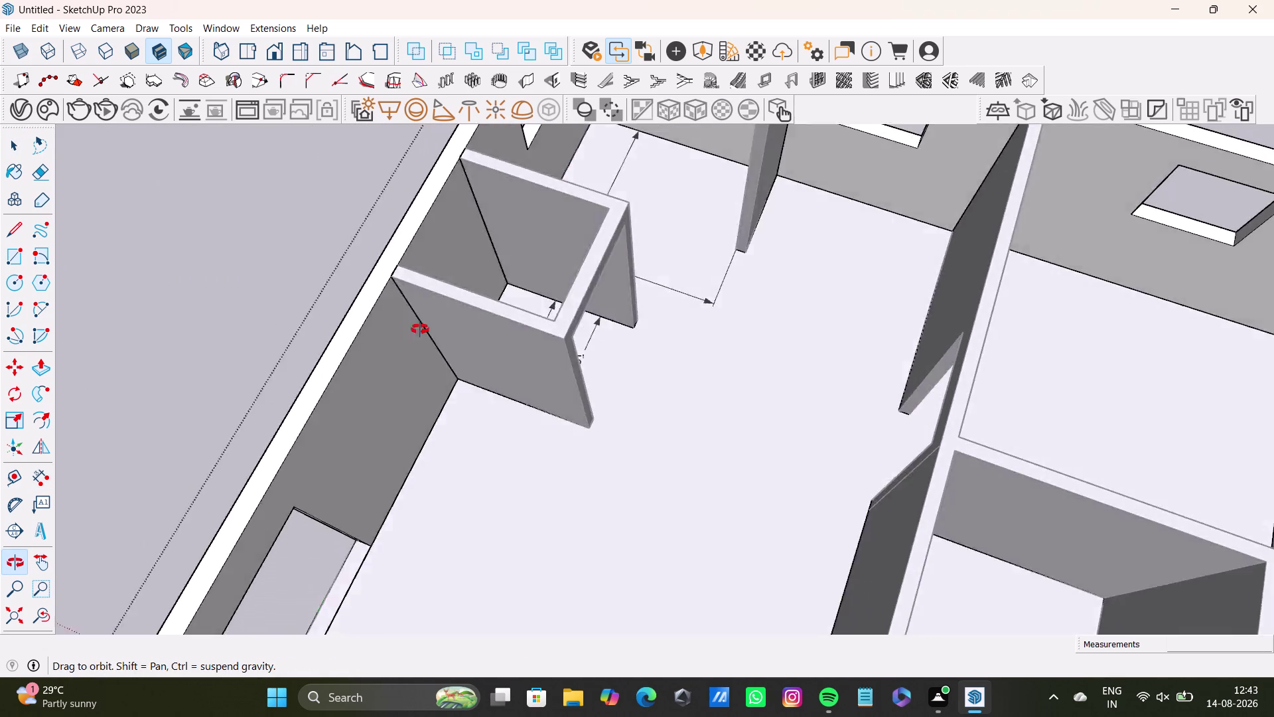
middle_drag(420, 329, 244, 333)
key(ctrl+z)
middle_drag(527, 390, 389, 466)
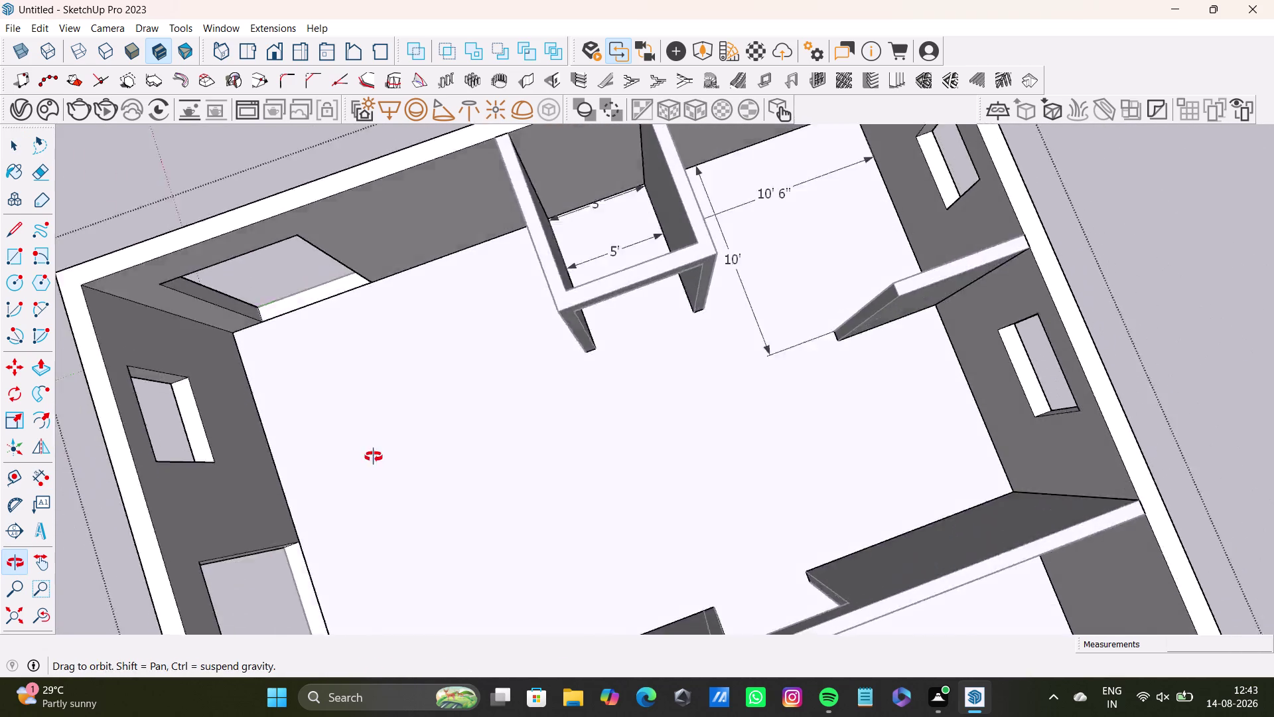
middle_drag(390, 467, 358, 434)
key(ctrl+z)
middle_drag(608, 323, 499, 250)
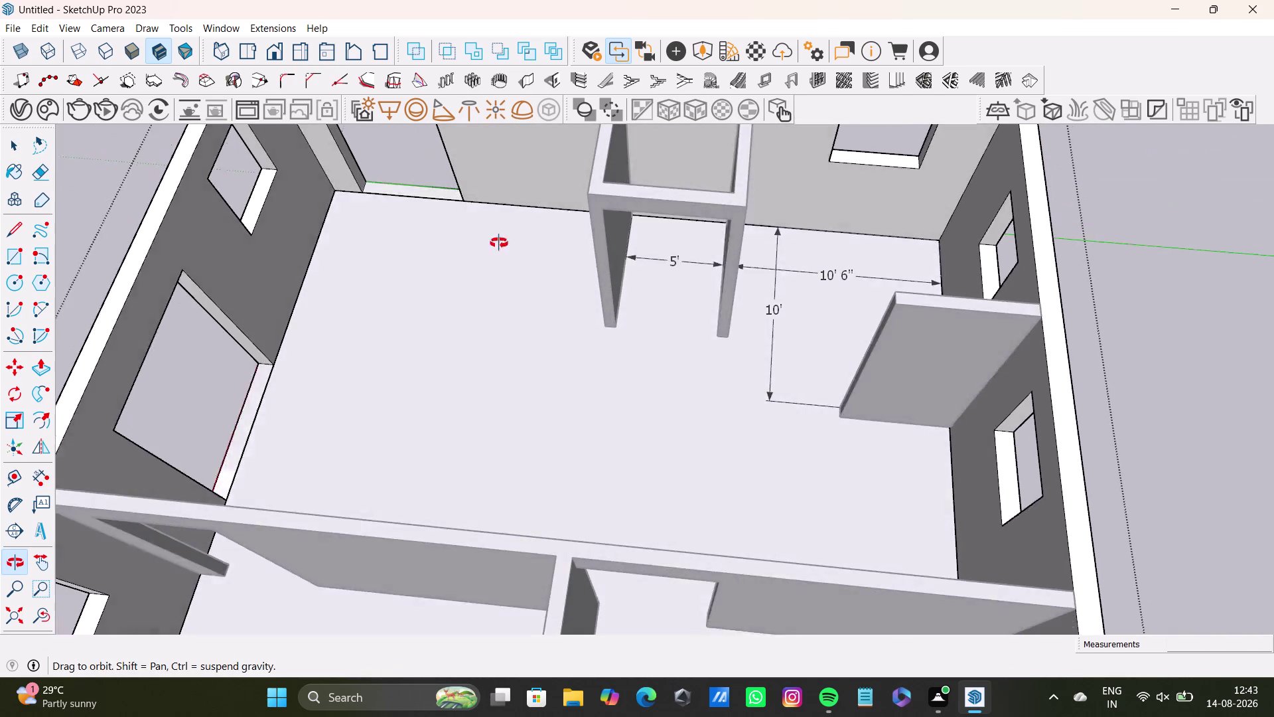
middle_drag(499, 250, 510, 236)
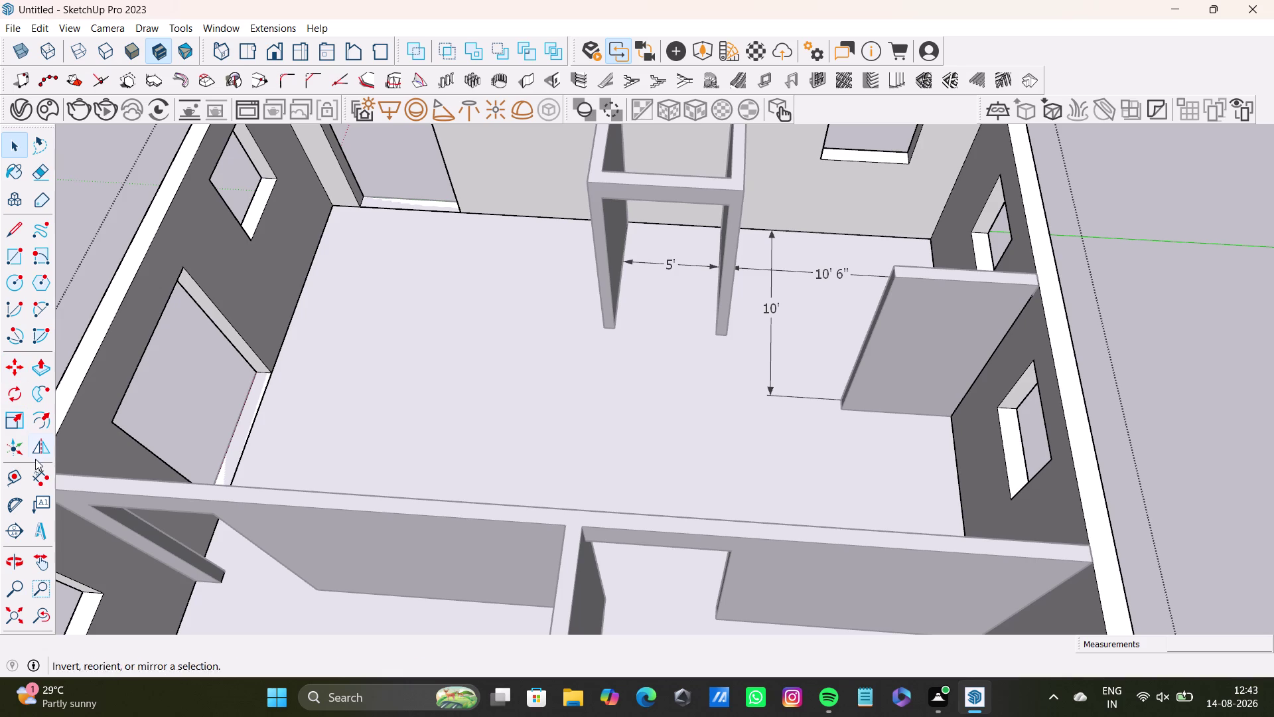
click(38, 473)
scroll(up, 3)
click(676, 221)
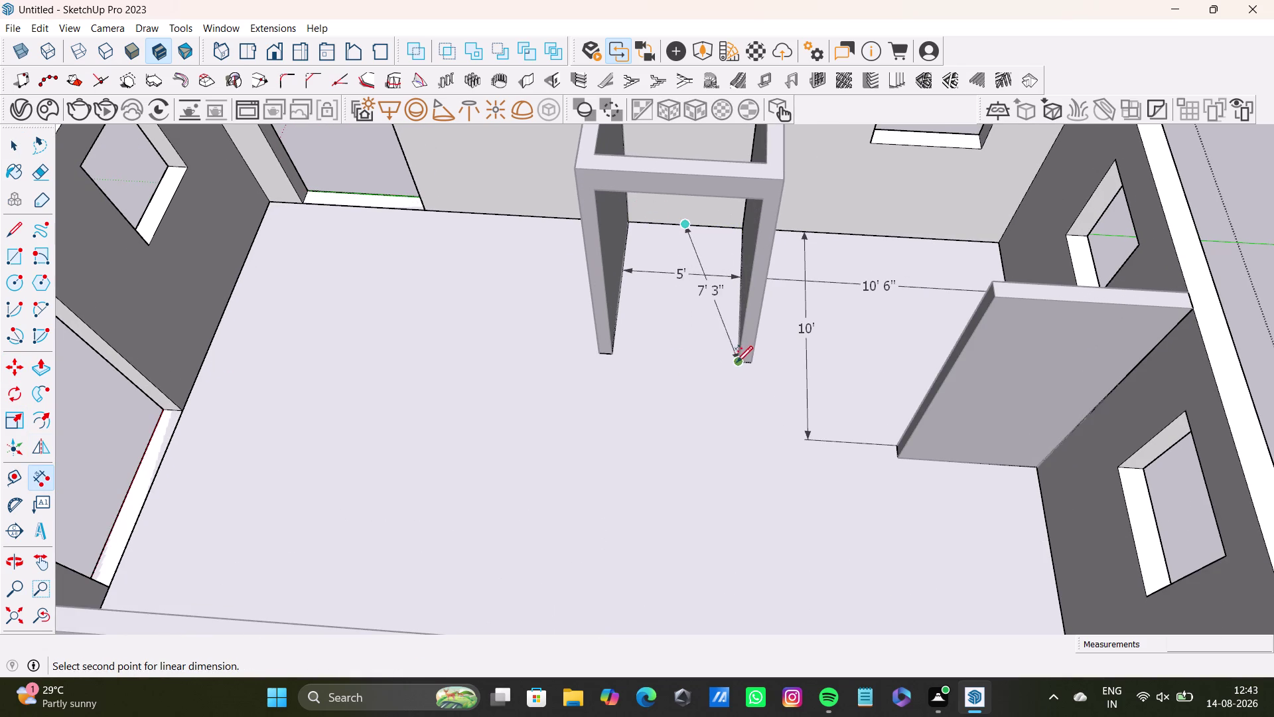
click(678, 366)
key(space)
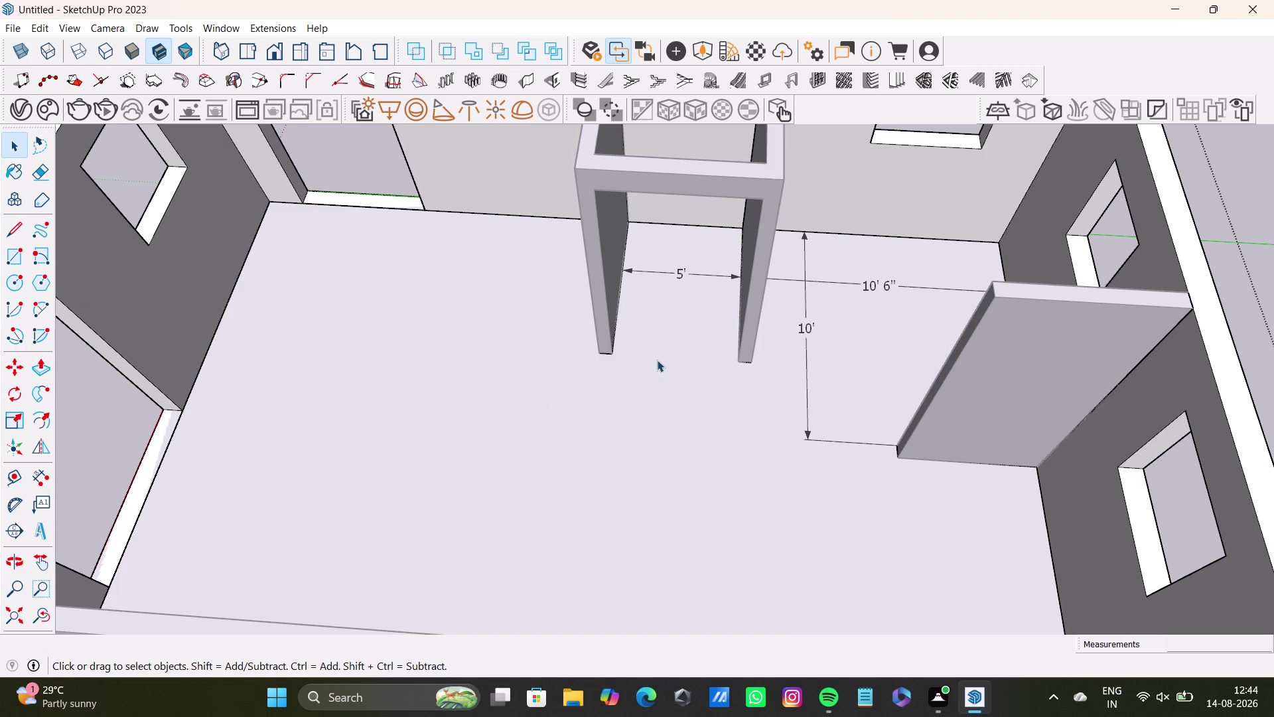
middle_drag(657, 359, 664, 529)
scroll(up, 3)
middle_drag(657, 352, 697, 196)
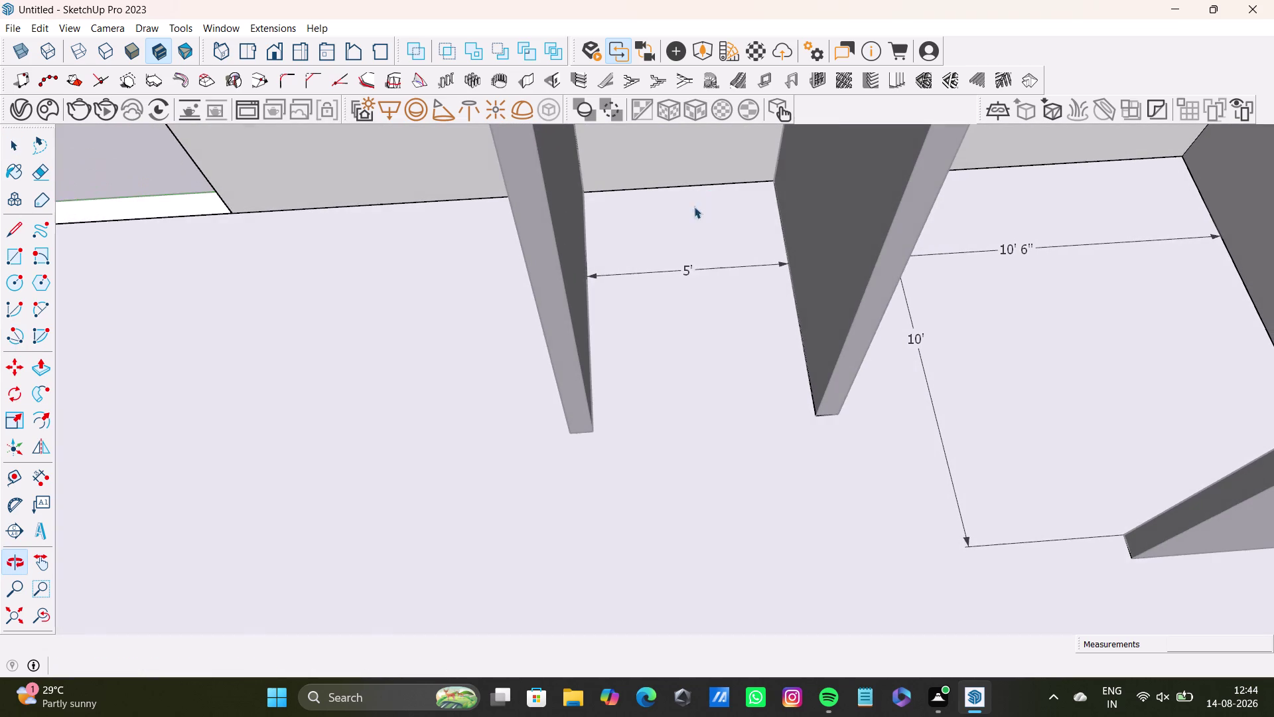
click(17, 480)
scroll(up, 3)
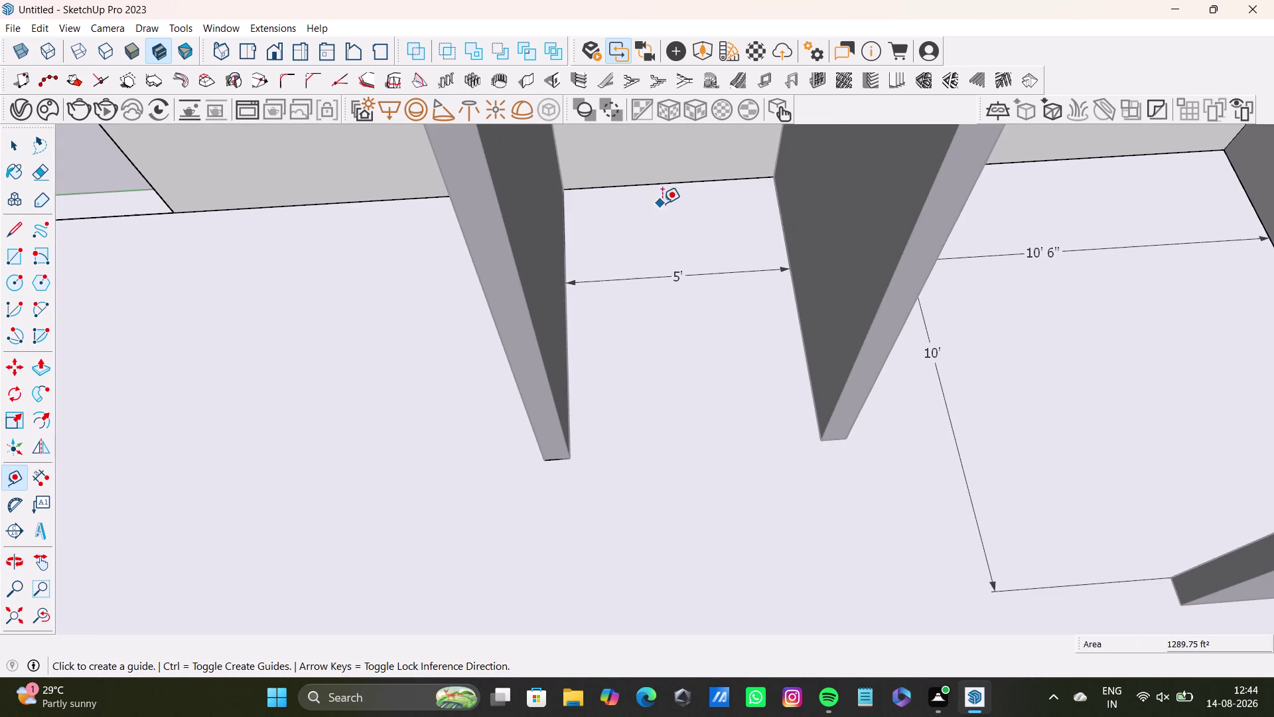
click(696, 181)
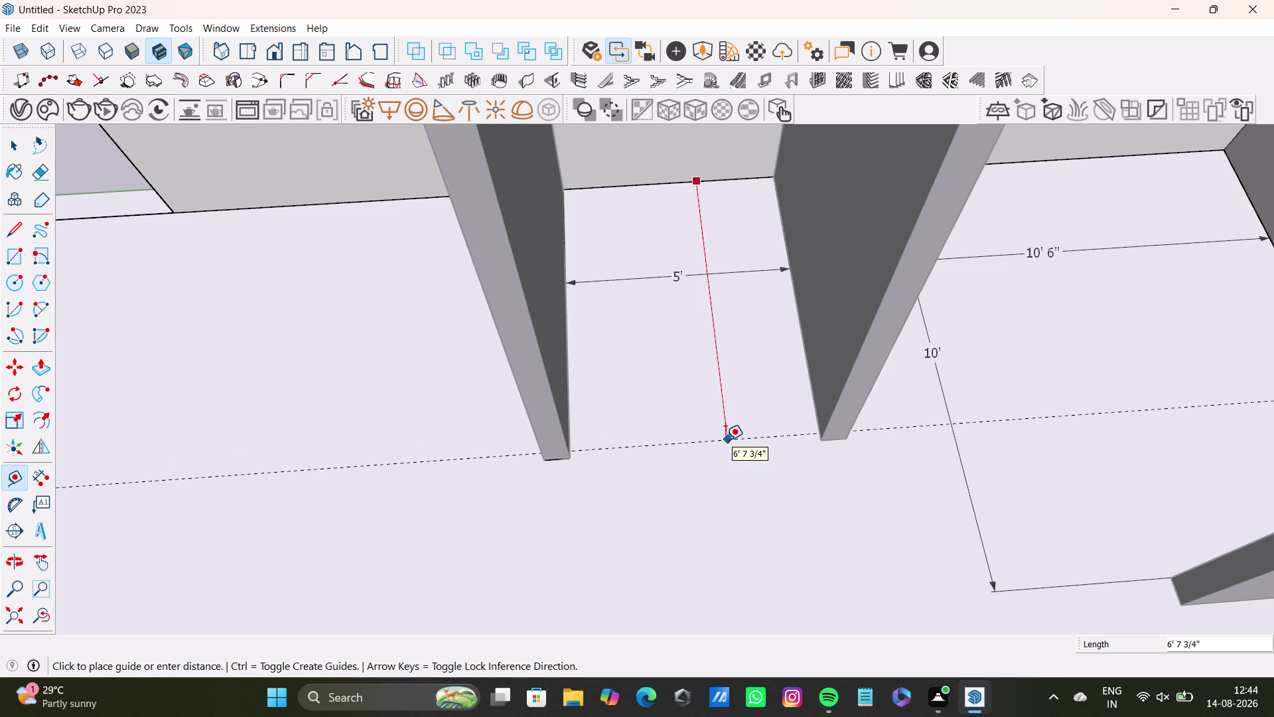
key(space)
scroll(down, 3)
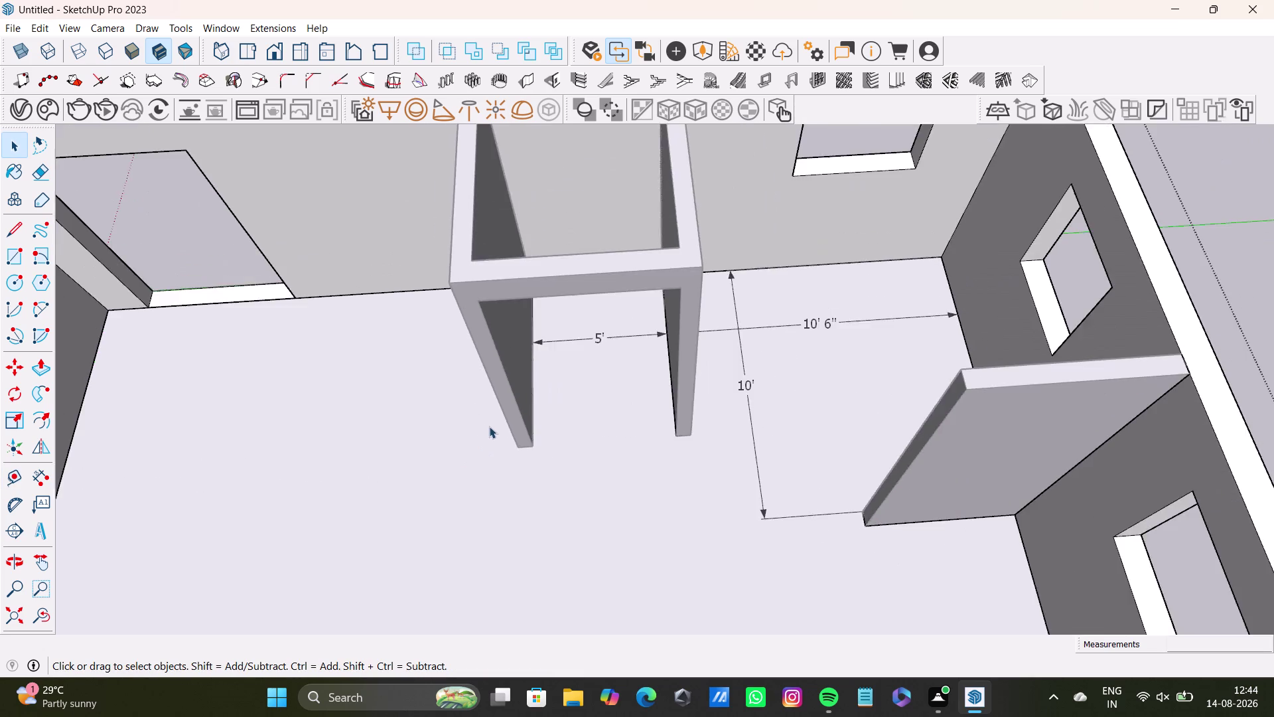
middle_drag(489, 426, 579, 397)
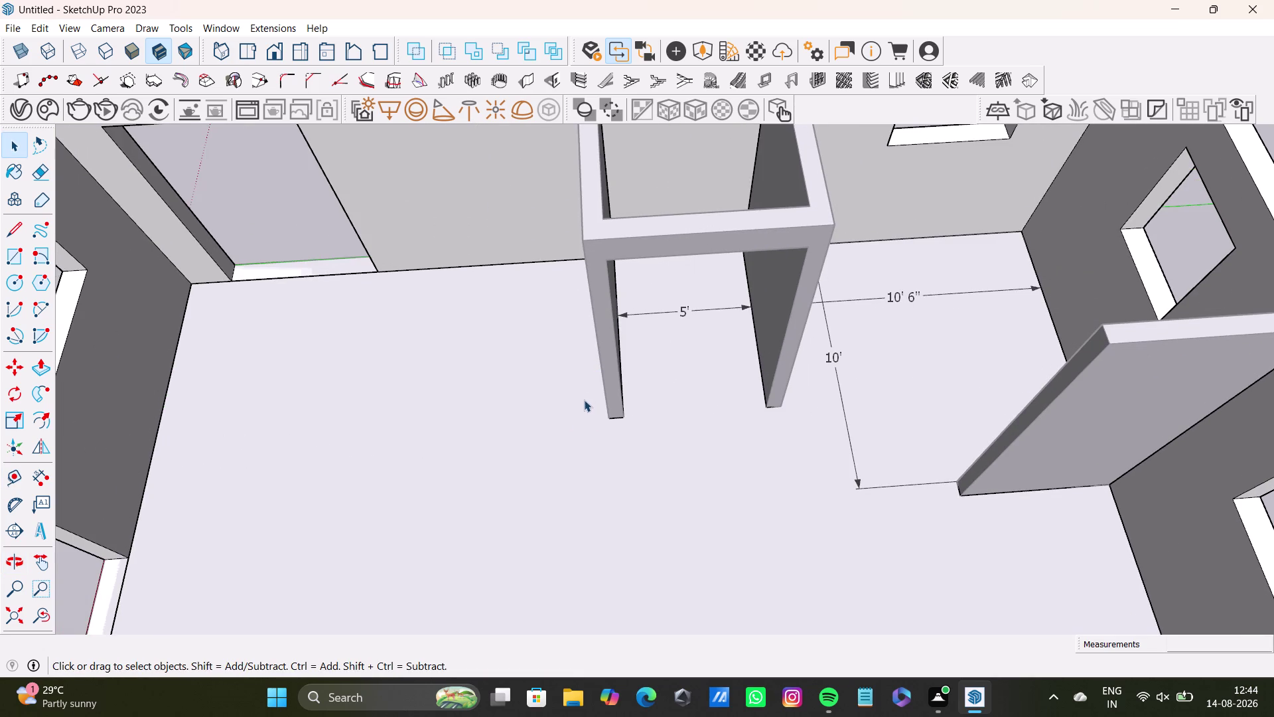
middle_drag(566, 436, 758, 521)
scroll(down, 3)
middle_drag(626, 470, 625, 517)
scroll(down, 3)
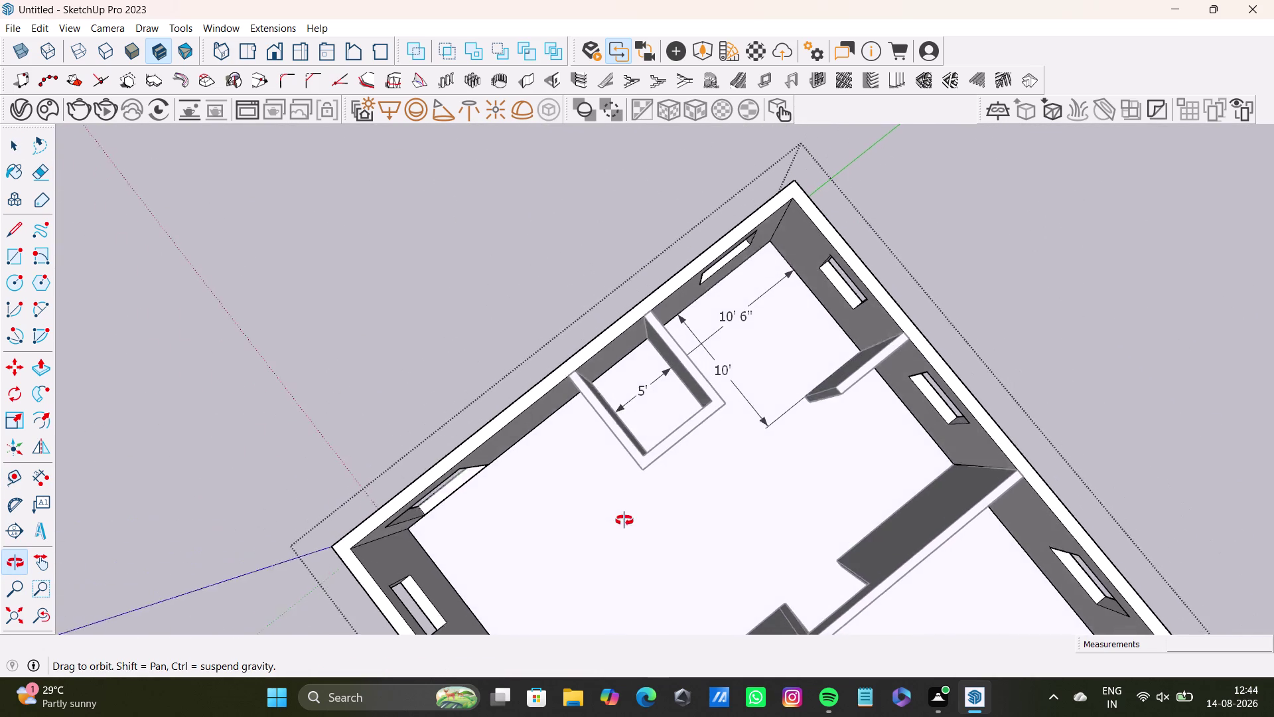
middle_drag(625, 518, 670, 450)
middle_drag(676, 441, 793, 497)
middle_drag(616, 473, 647, 440)
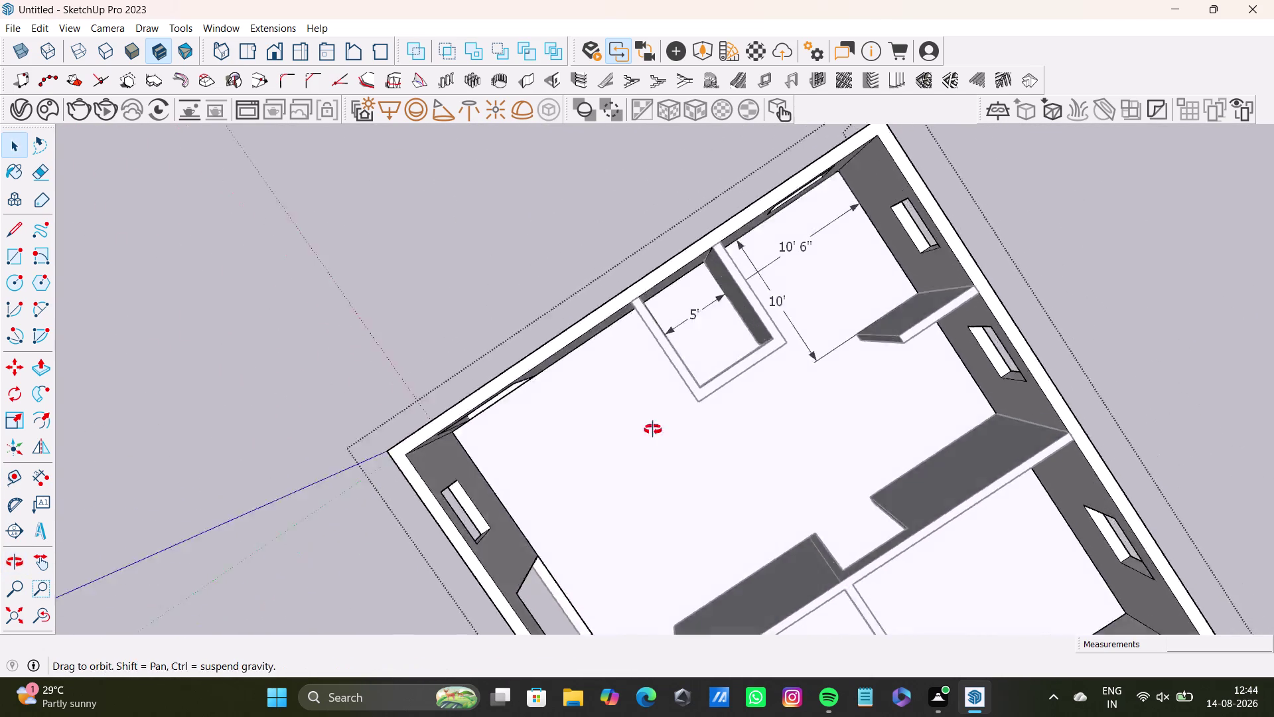
middle_drag(646, 440, 689, 346)
middle_drag(668, 467, 890, 444)
middle_drag(660, 453, 760, 579)
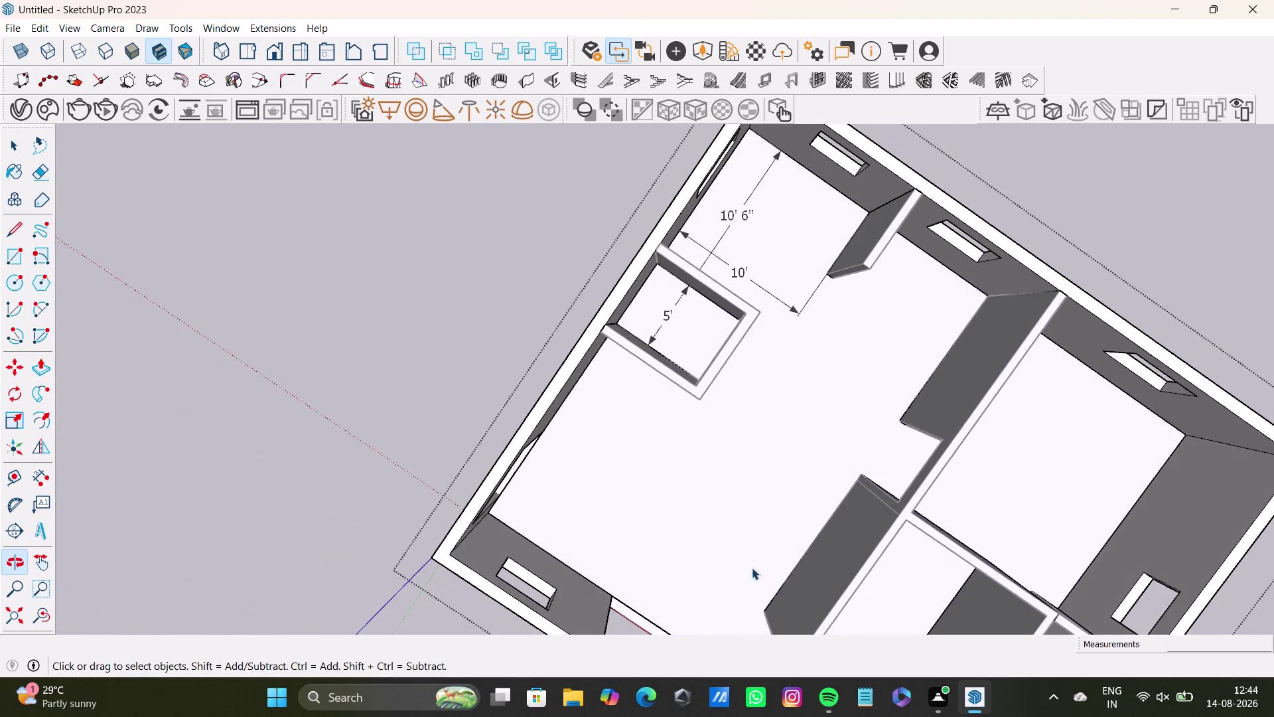
middle_drag(715, 584, 855, 422)
middle_drag(707, 609, 1008, 511)
middle_drag(772, 474, 764, 595)
middle_drag(691, 431, 681, 503)
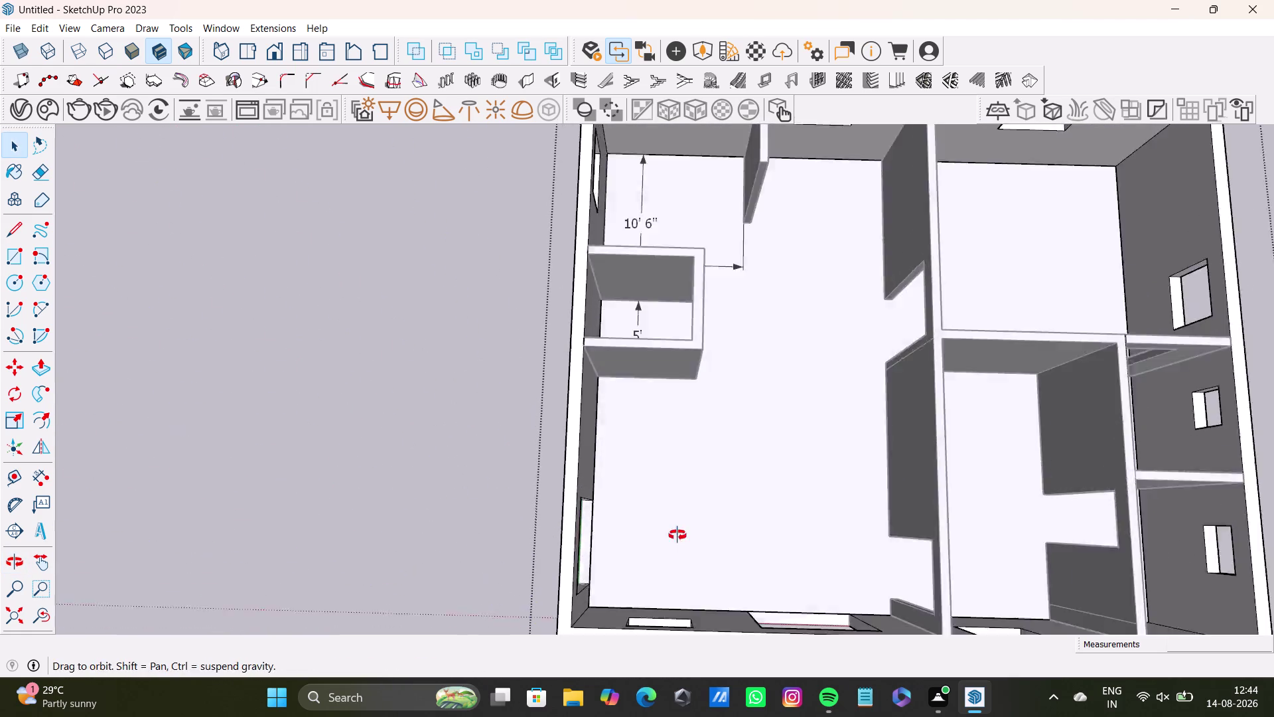
middle_drag(681, 504, 667, 565)
middle_drag(660, 479, 580, 340)
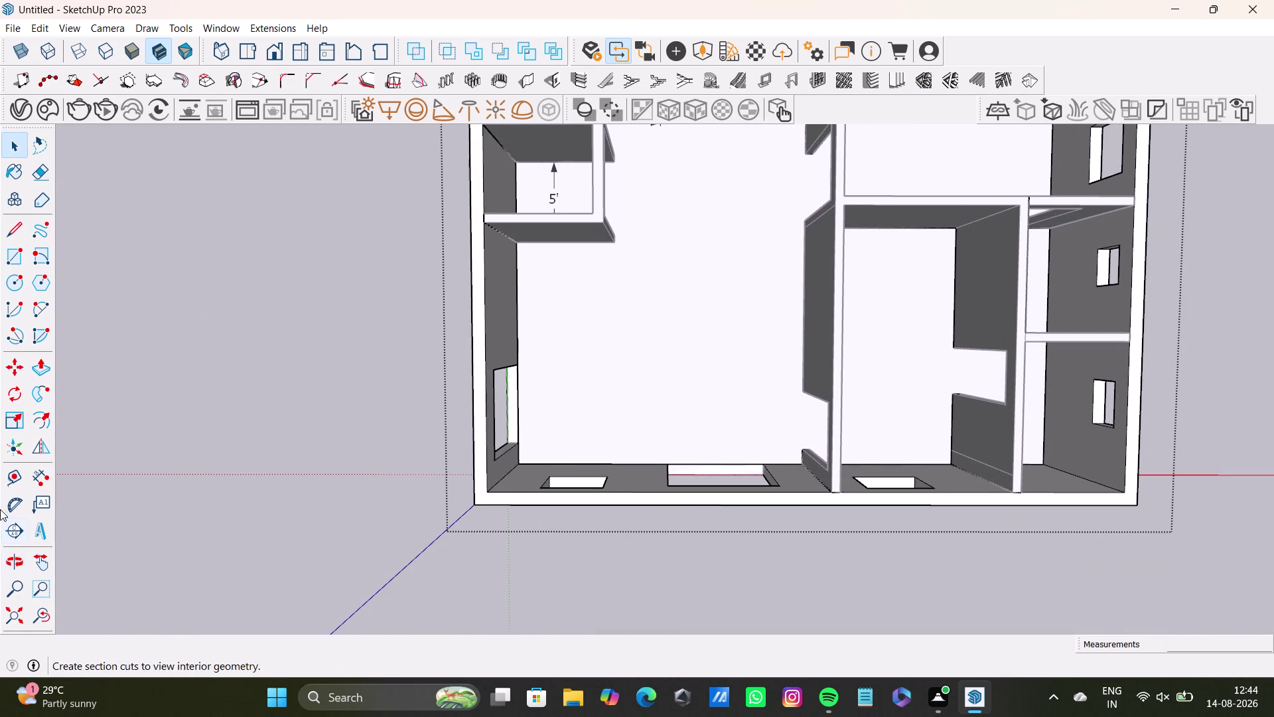
click(40, 478)
scroll(up, 3)
click(570, 239)
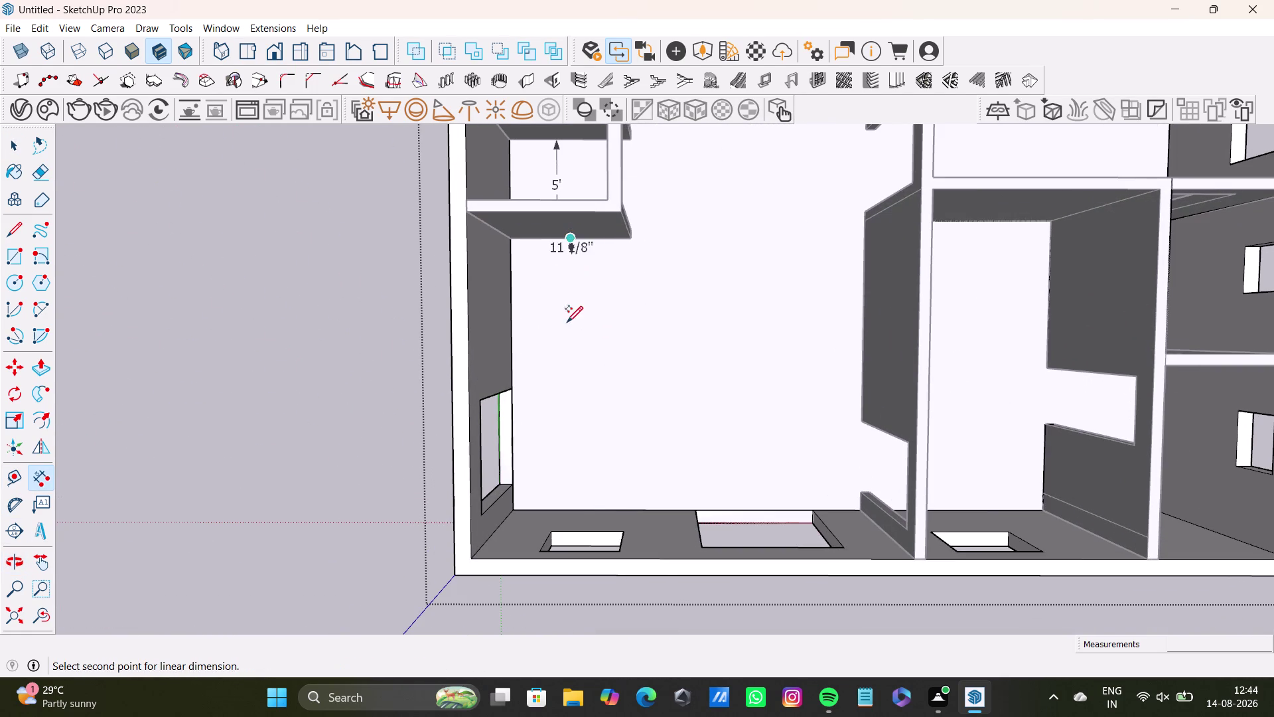
click(571, 509)
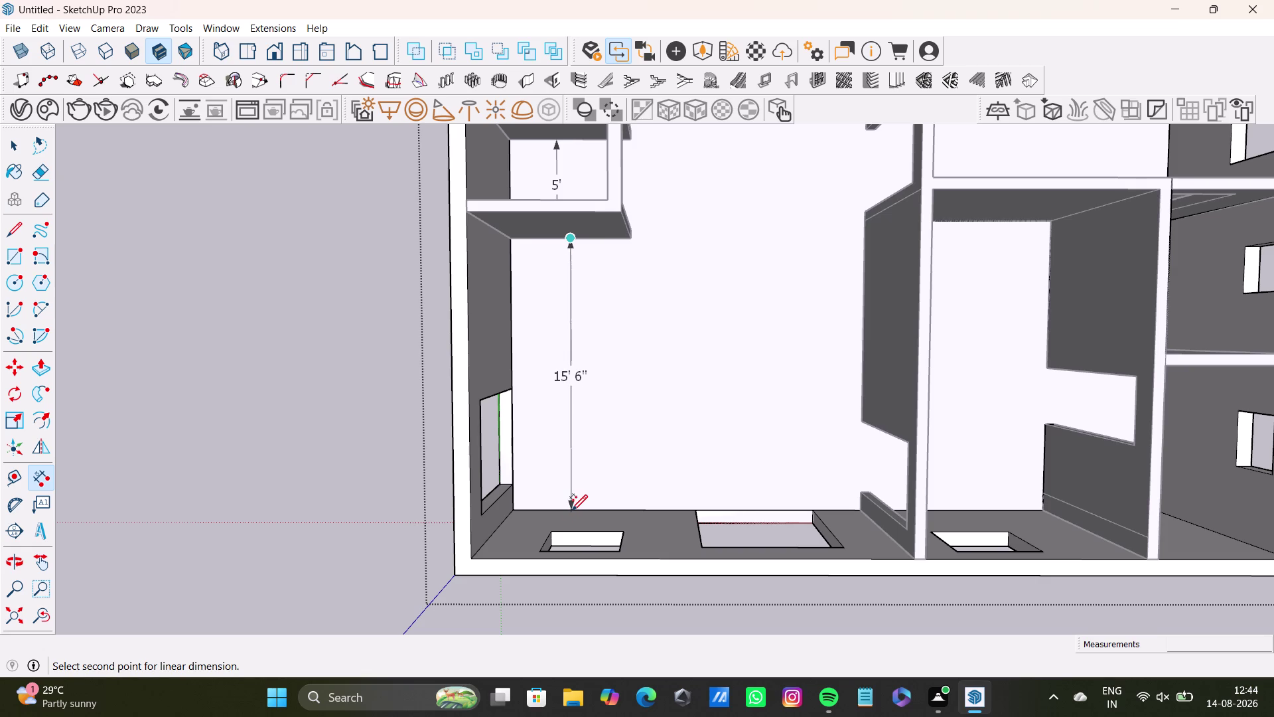
click(570, 511)
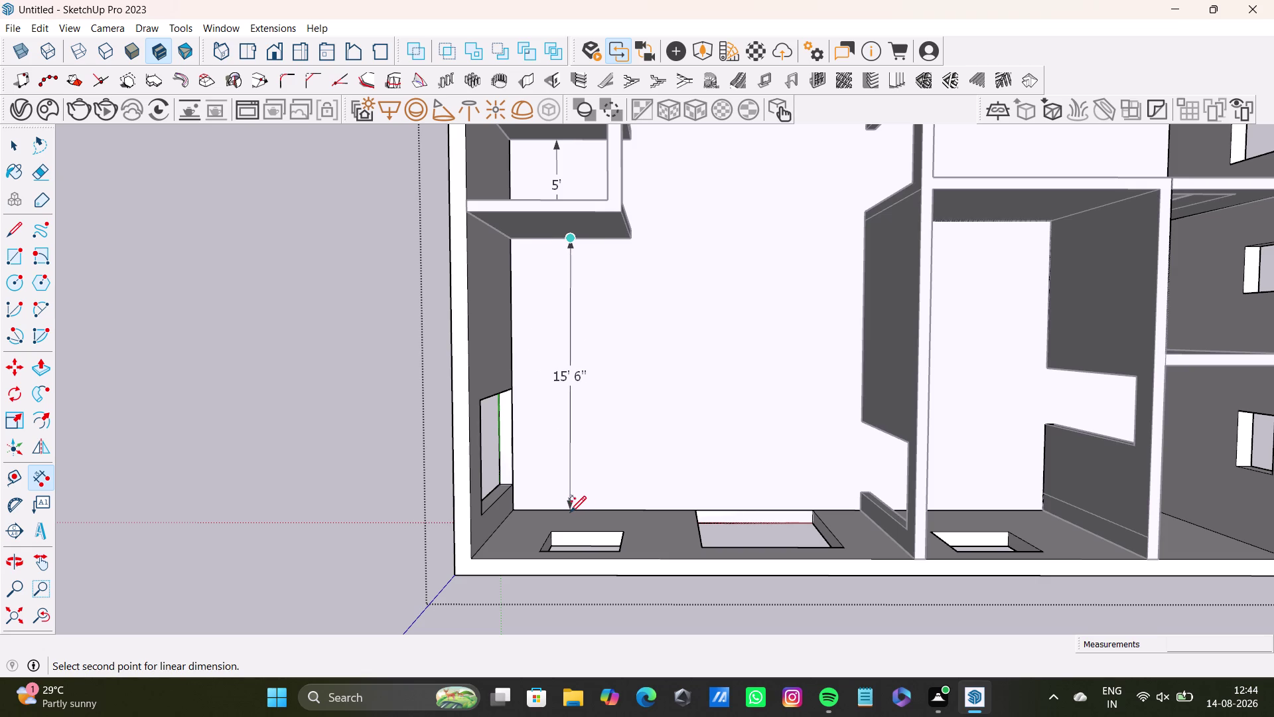
scroll(up, 3)
click(572, 515)
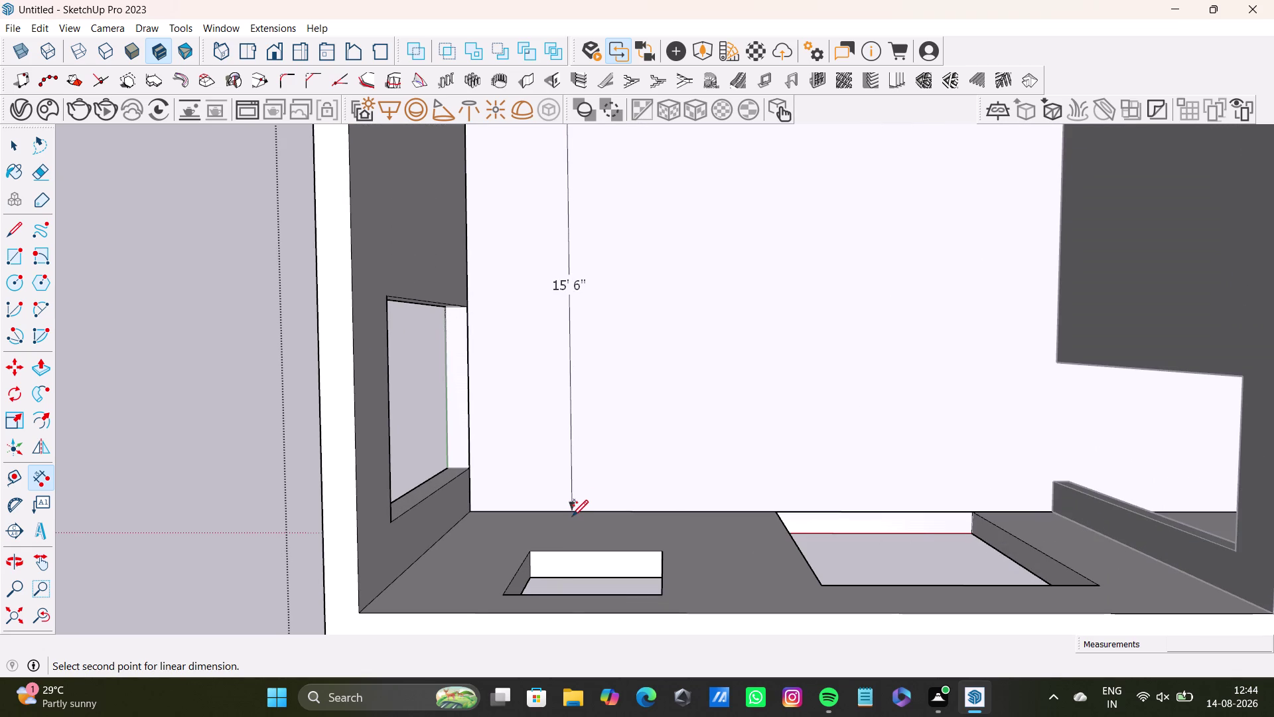
click(570, 509)
click(568, 515)
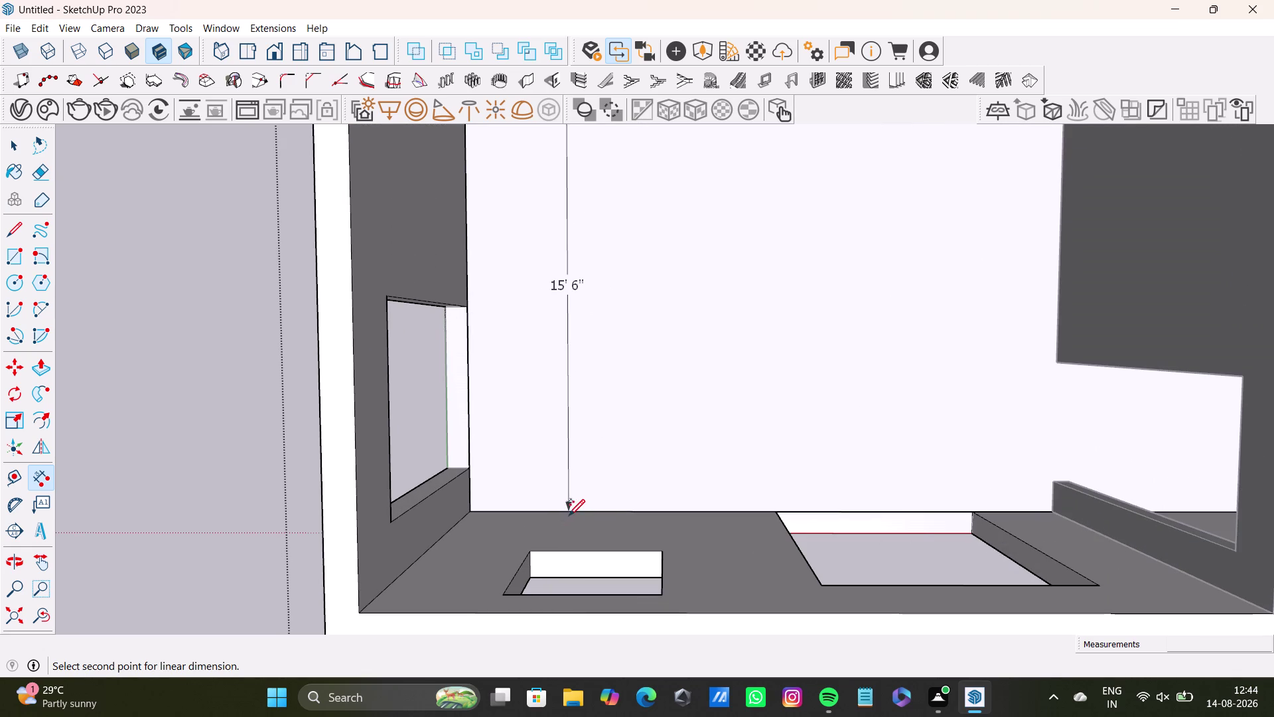
scroll(up, 3)
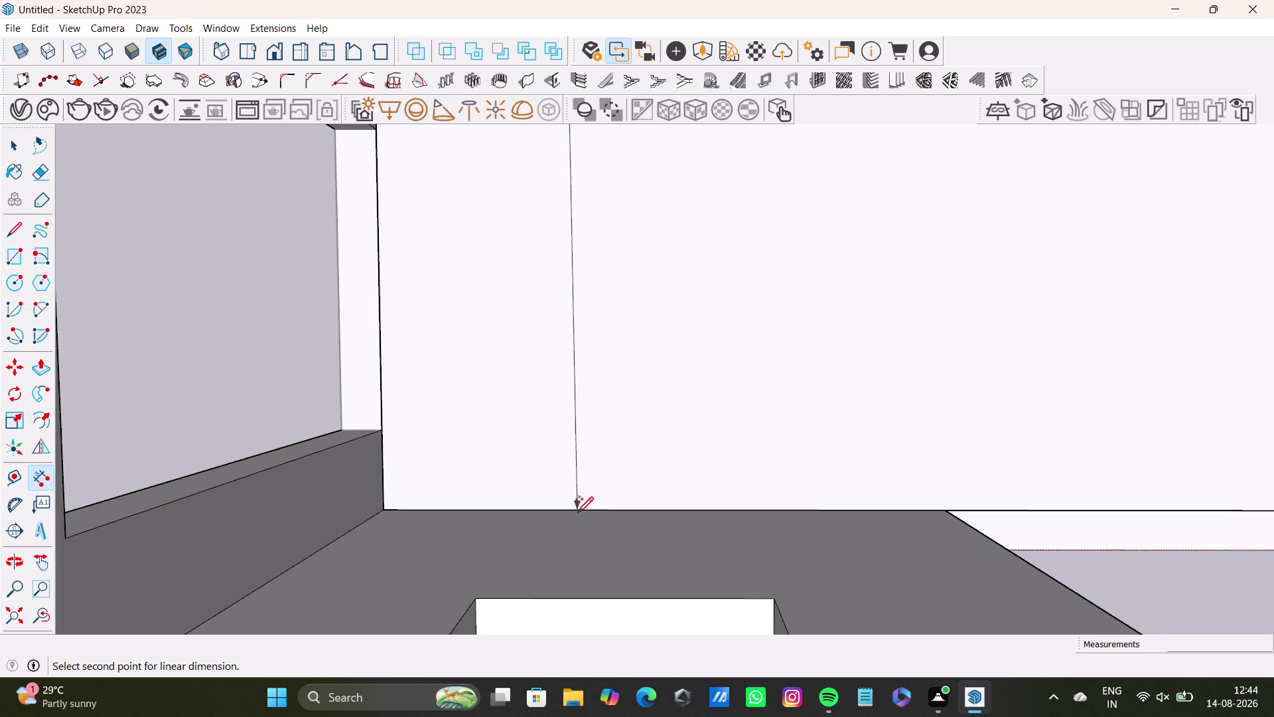
scroll(up, 3)
click(575, 511)
middle_drag(624, 527, 492, 526)
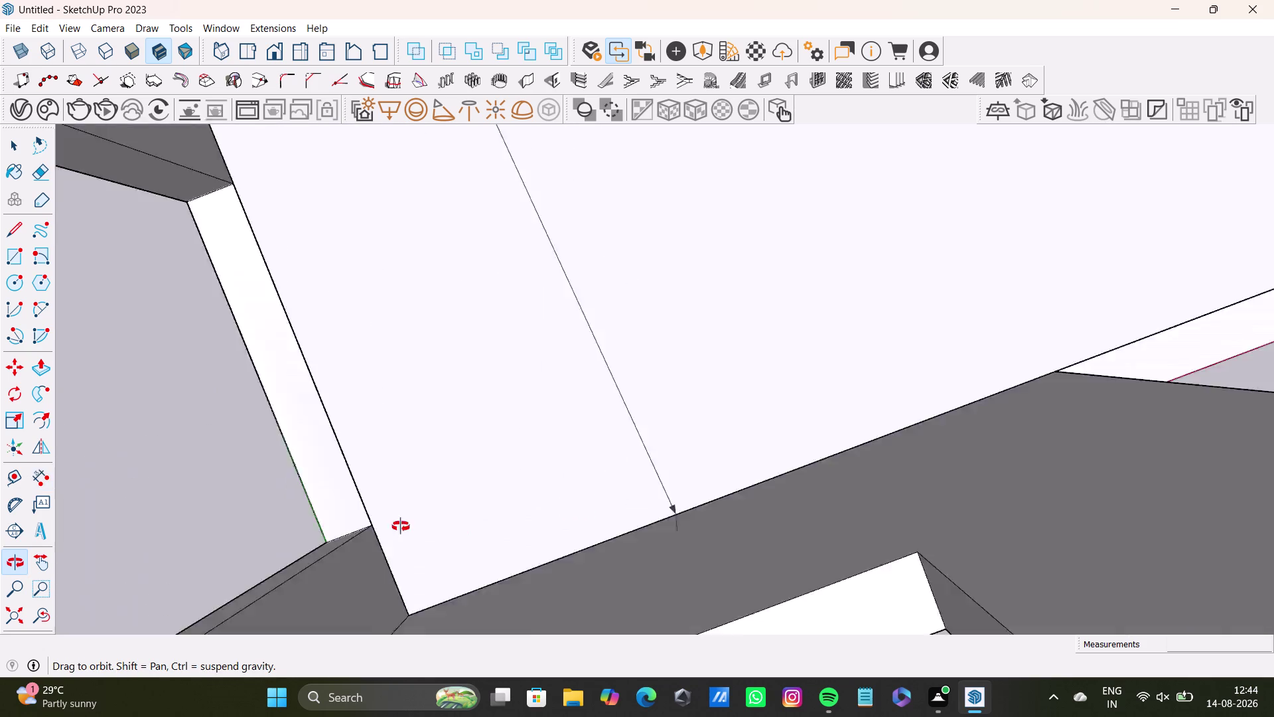
middle_drag(491, 526, 206, 468)
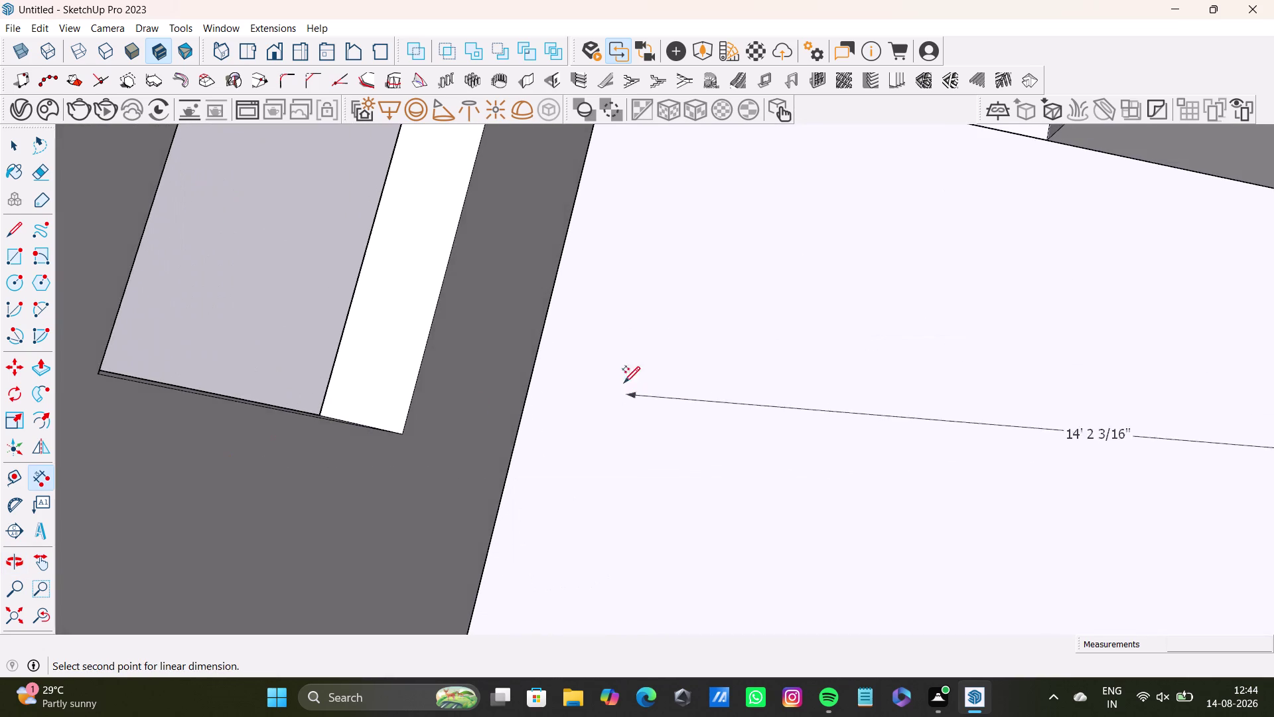
scroll(up, 3)
click(538, 325)
click(538, 315)
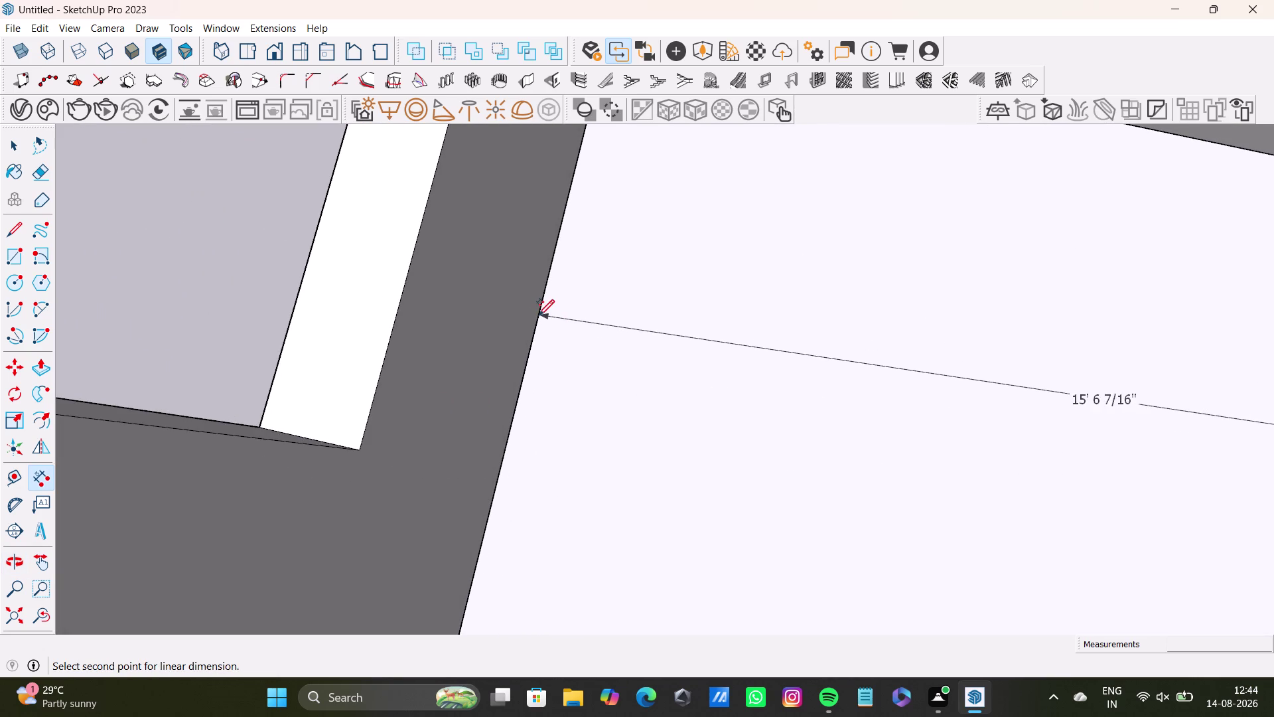
key(space)
scroll(down, 3)
middle_drag(653, 413, 640, 387)
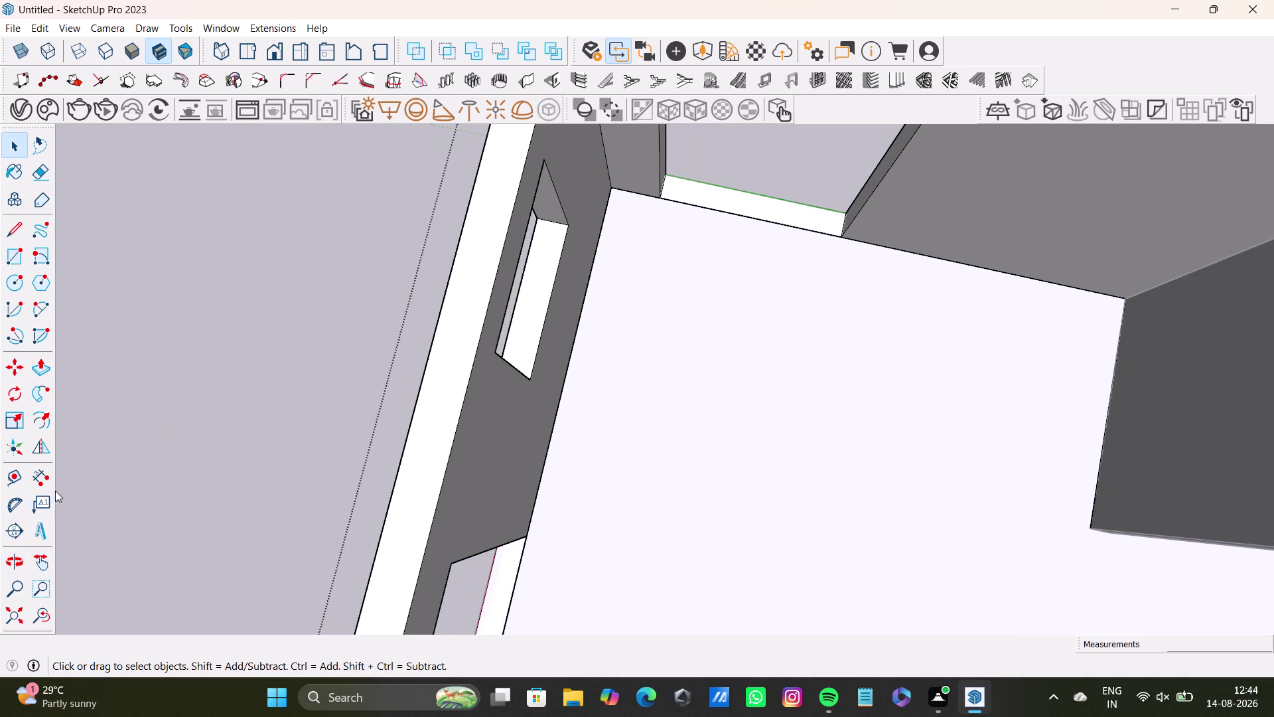
drag(40, 474, 51, 469)
scroll(up, 3)
click(573, 380)
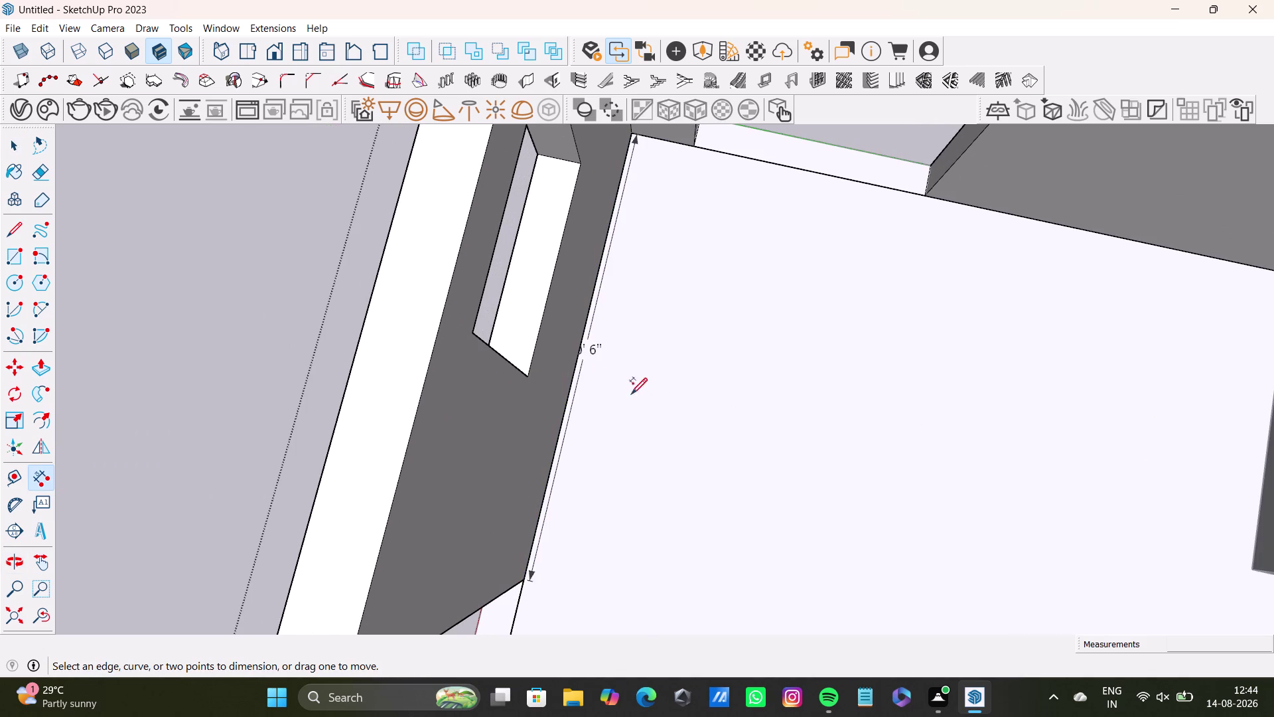
key(ctrl+z)
drag(575, 365, 1027, 448)
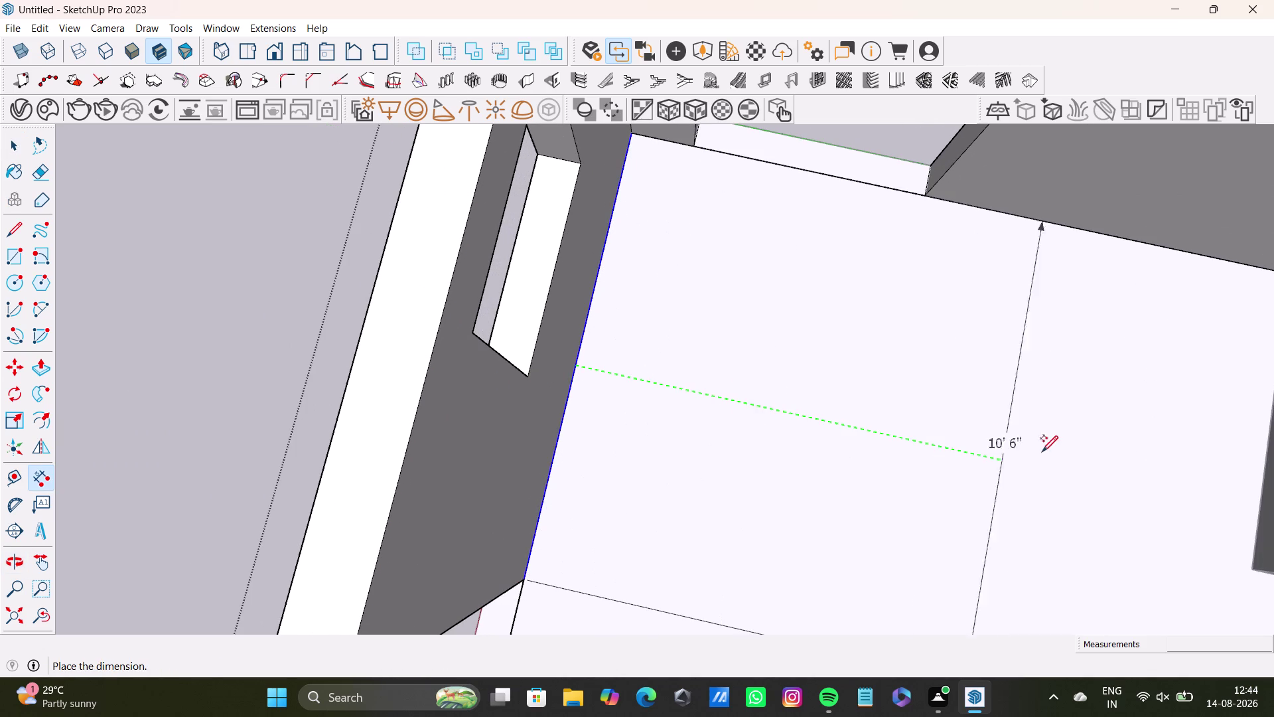
drag(1027, 448, 1053, 452)
middle_drag(1053, 448, 928, 340)
drag(931, 347, 972, 354)
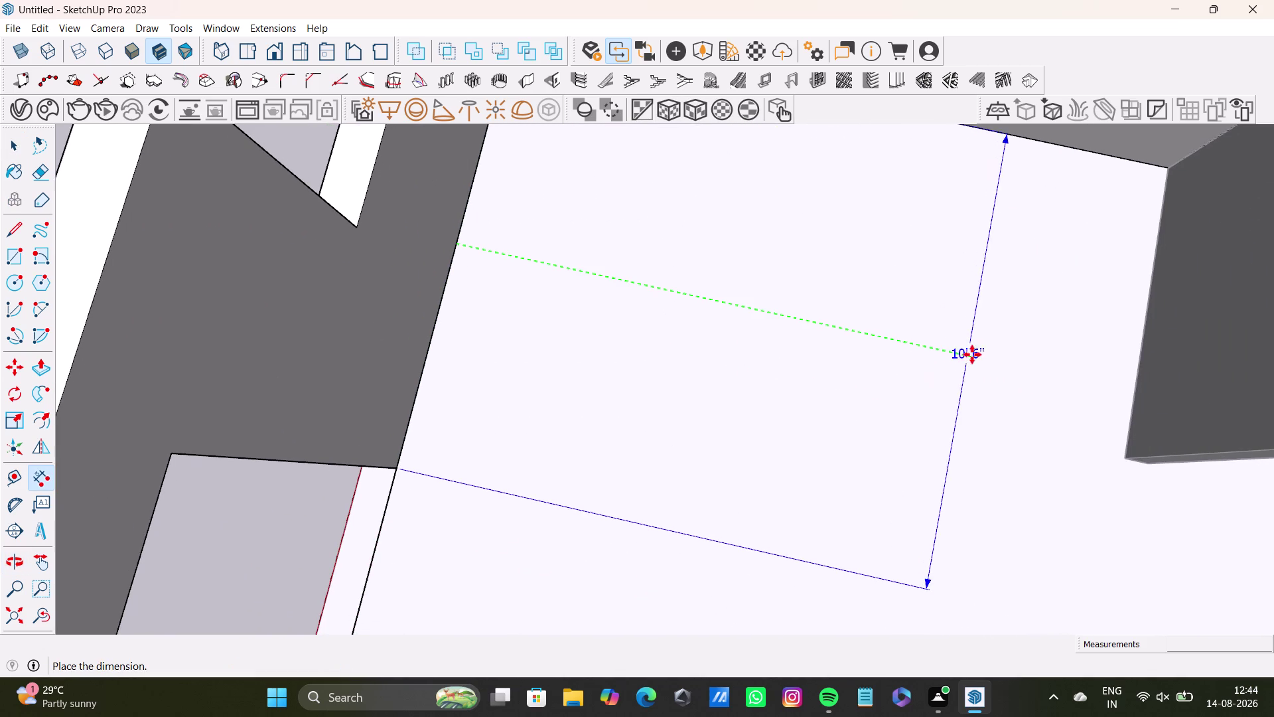
drag(972, 354, 1136, 386)
key(ctrl+z)
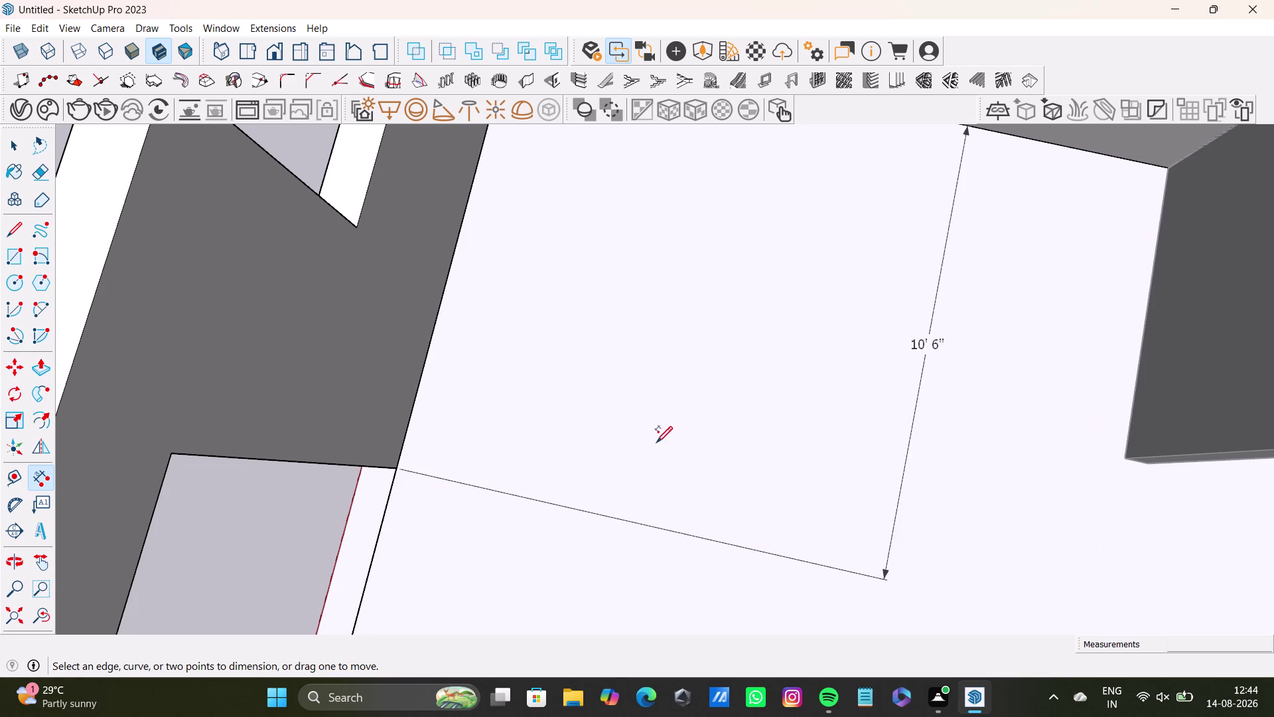
middle_drag(664, 443, 816, 512)
key(ctrl+z)
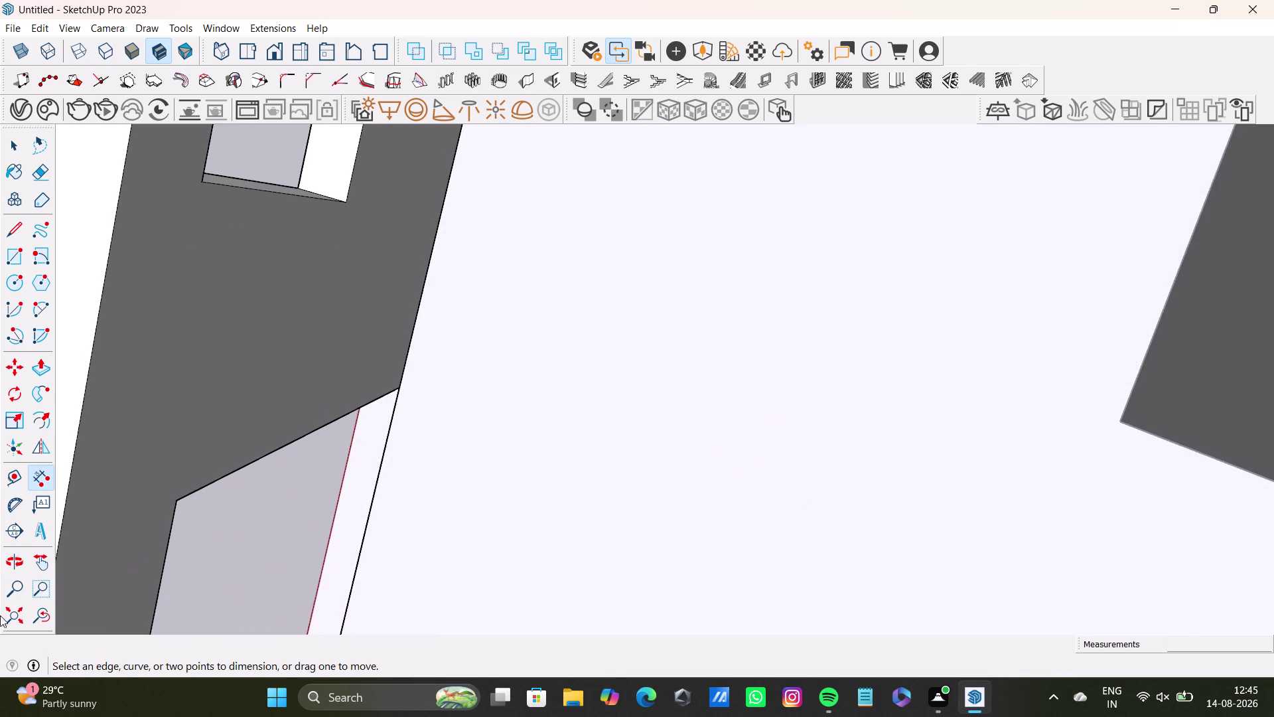
click(20, 618)
middle_drag(674, 545, 718, 351)
scroll(up, 3)
middle_drag(789, 338, 745, 326)
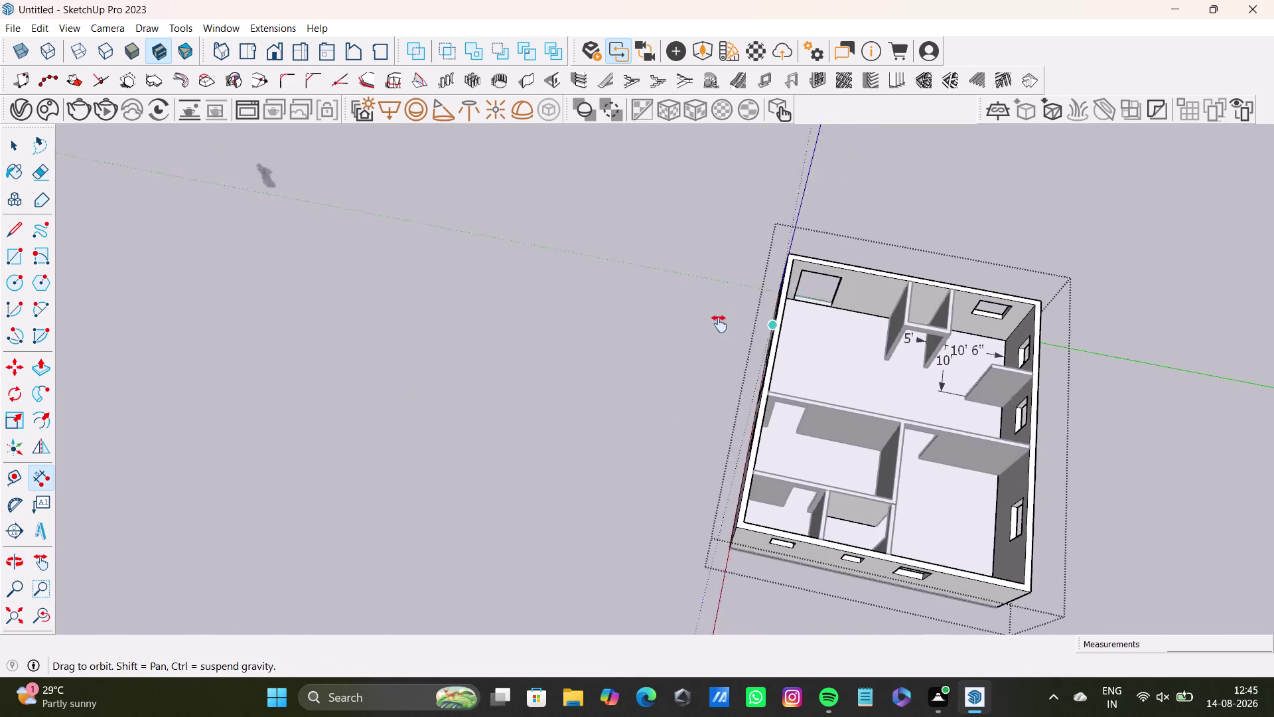
middle_drag(745, 327, 595, 350)
scroll(up, 3)
middle_drag(703, 387, 743, 448)
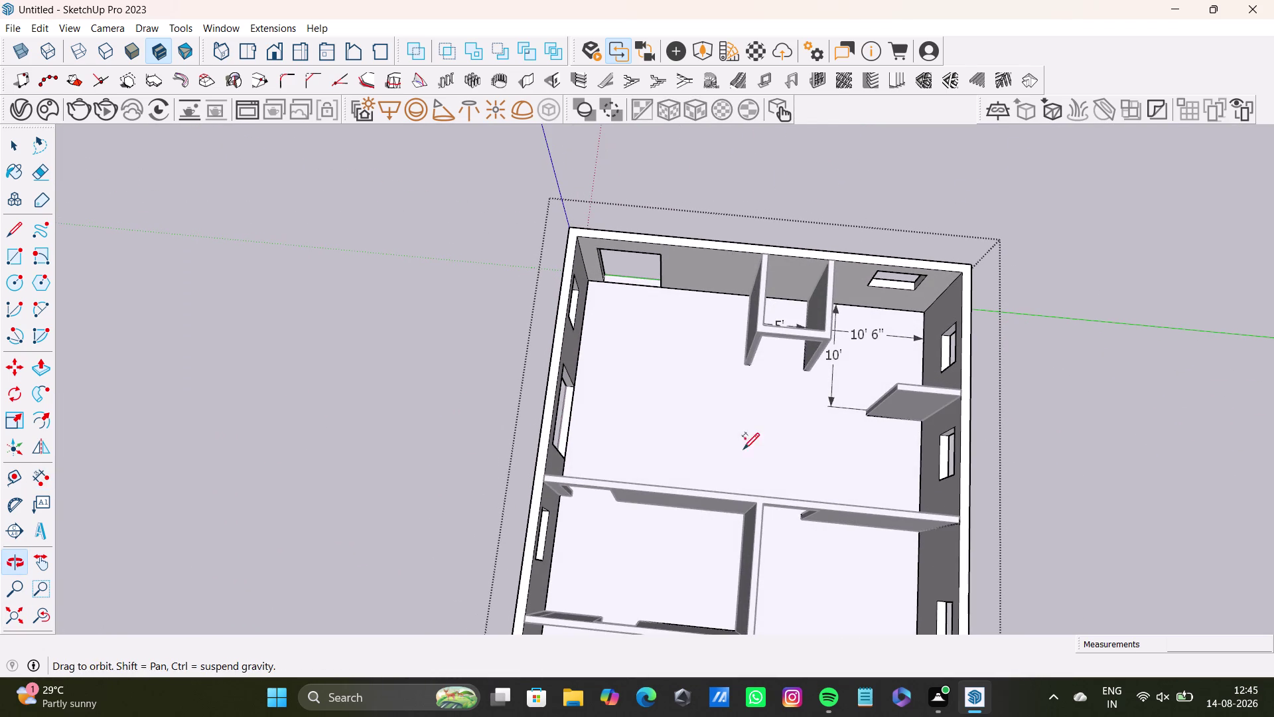
click(13, 482)
click(39, 475)
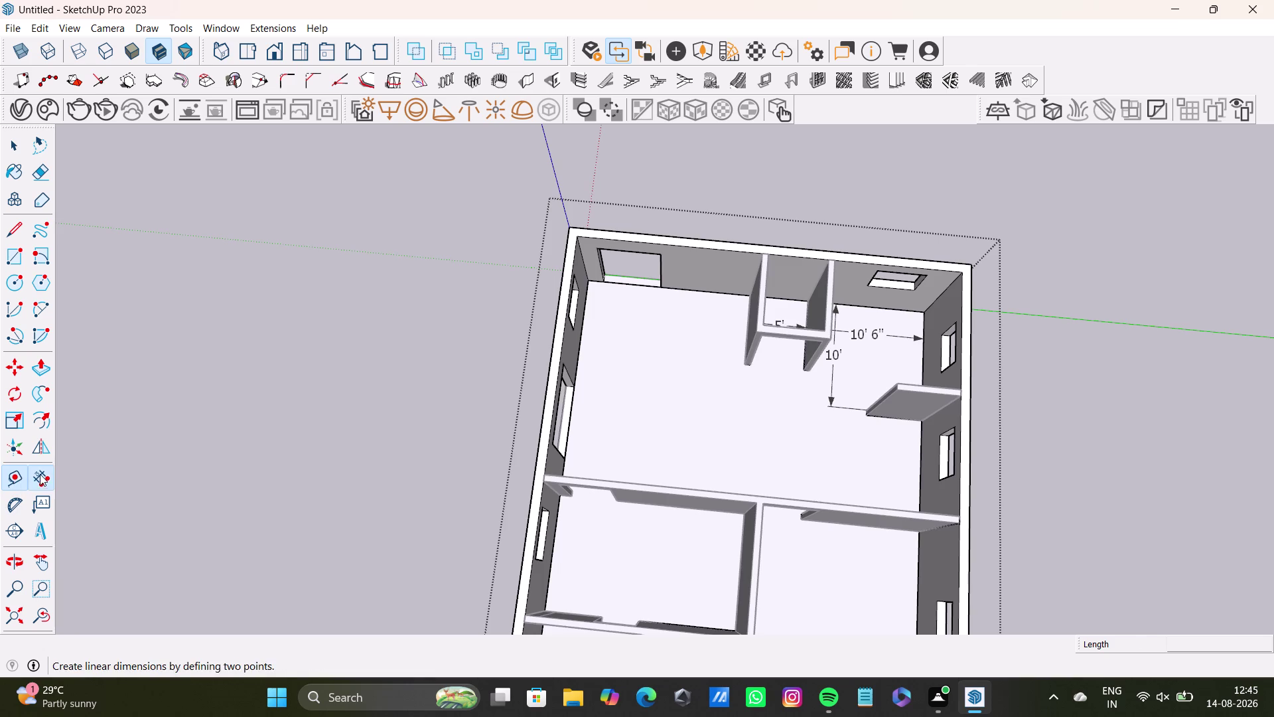
scroll(up, 3)
click(592, 351)
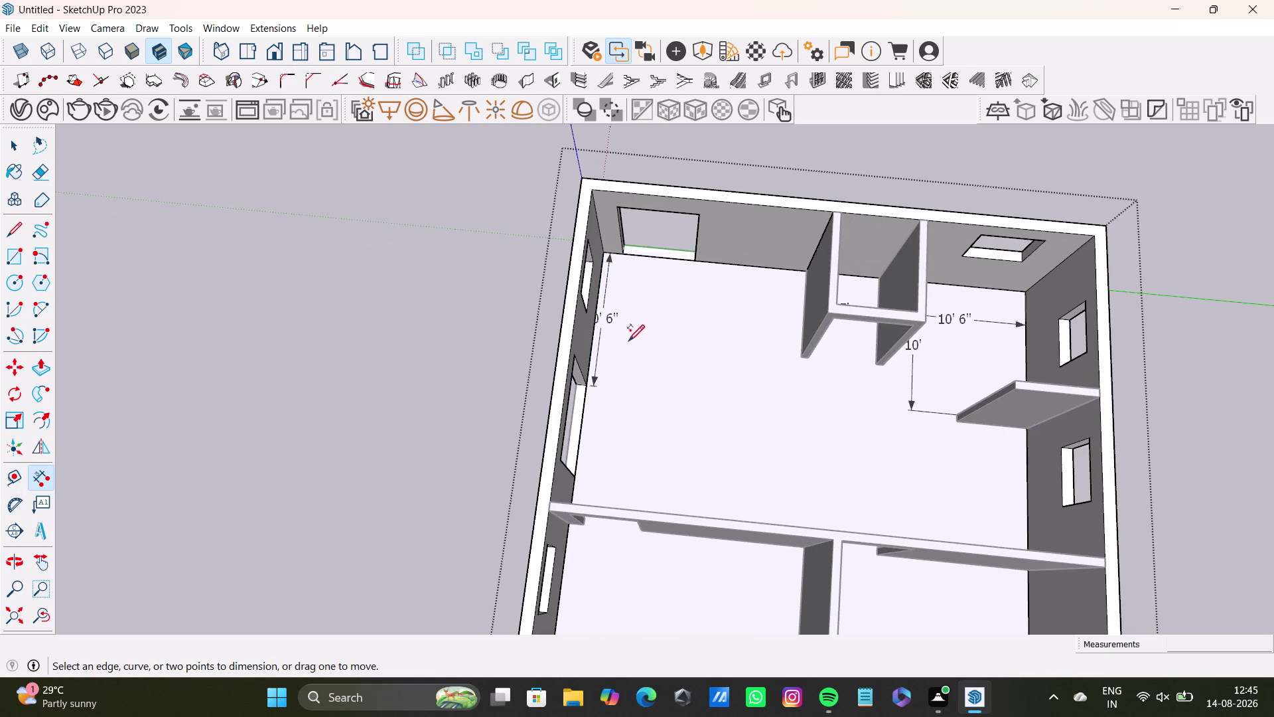
drag(596, 382, 795, 411)
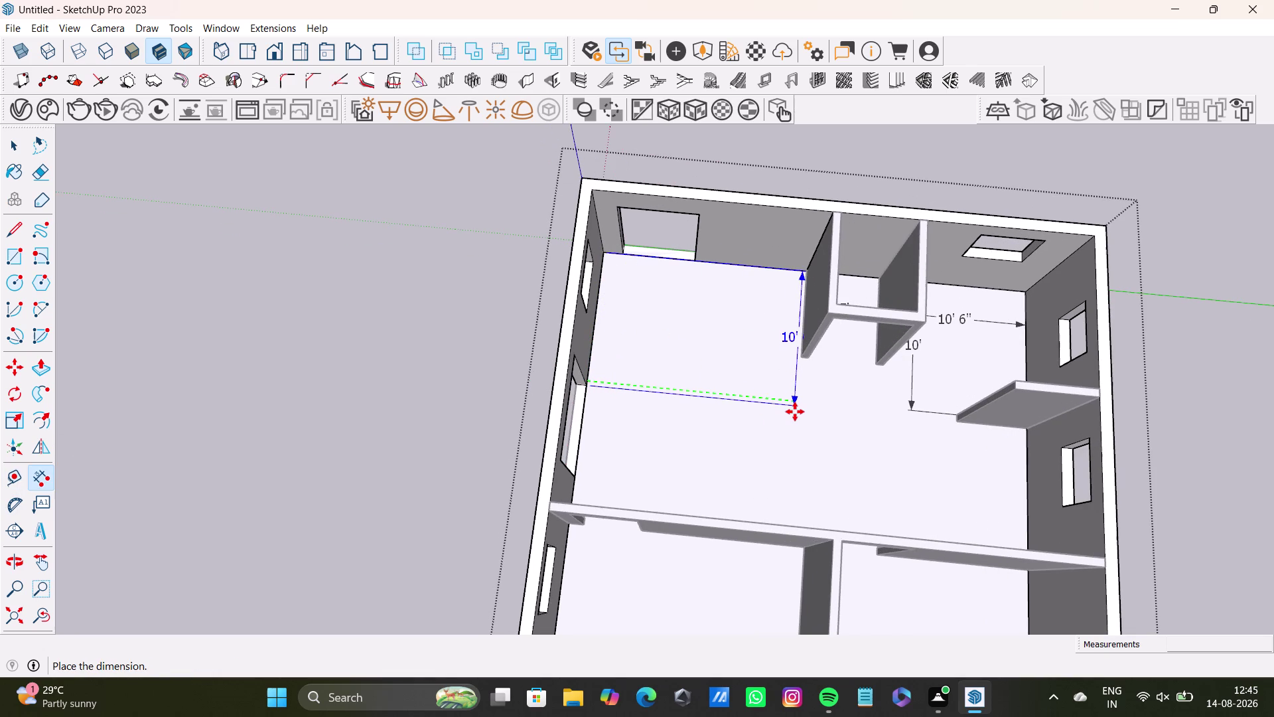
drag(795, 412, 795, 412)
key(space)
key(ctrl+z)
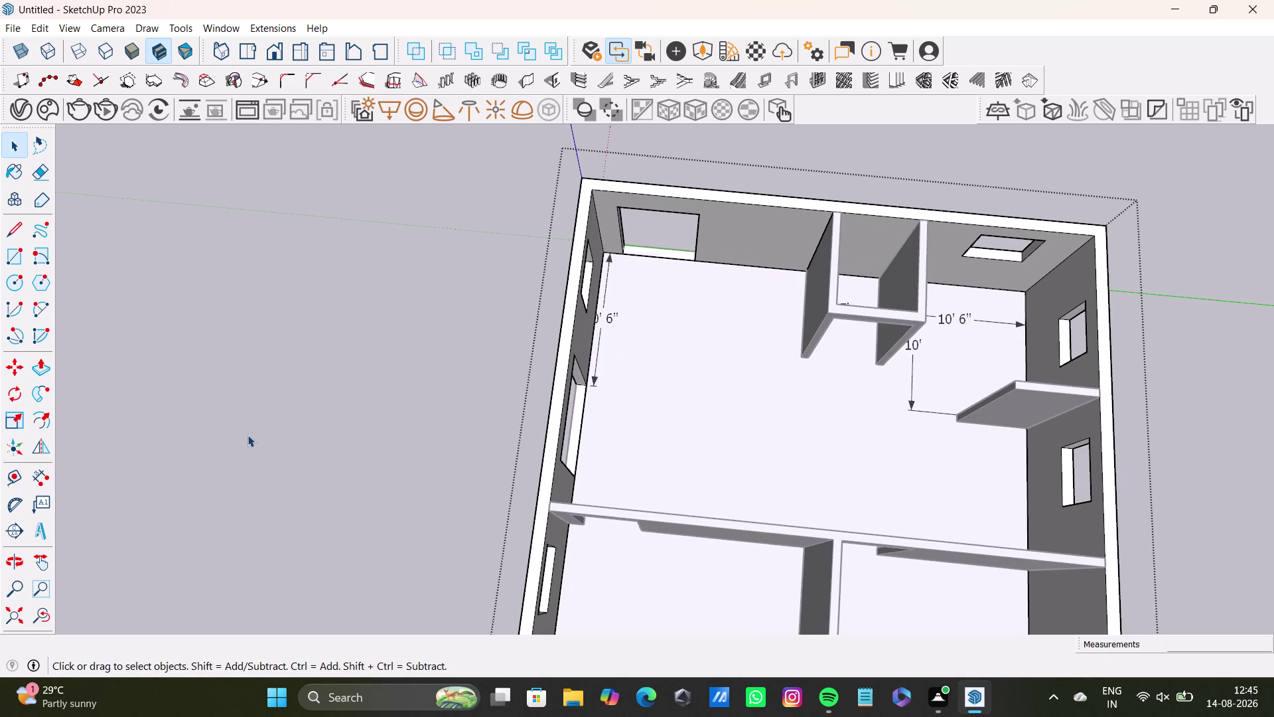
middle_drag(569, 434, 571, 493)
key(ctrl+z)
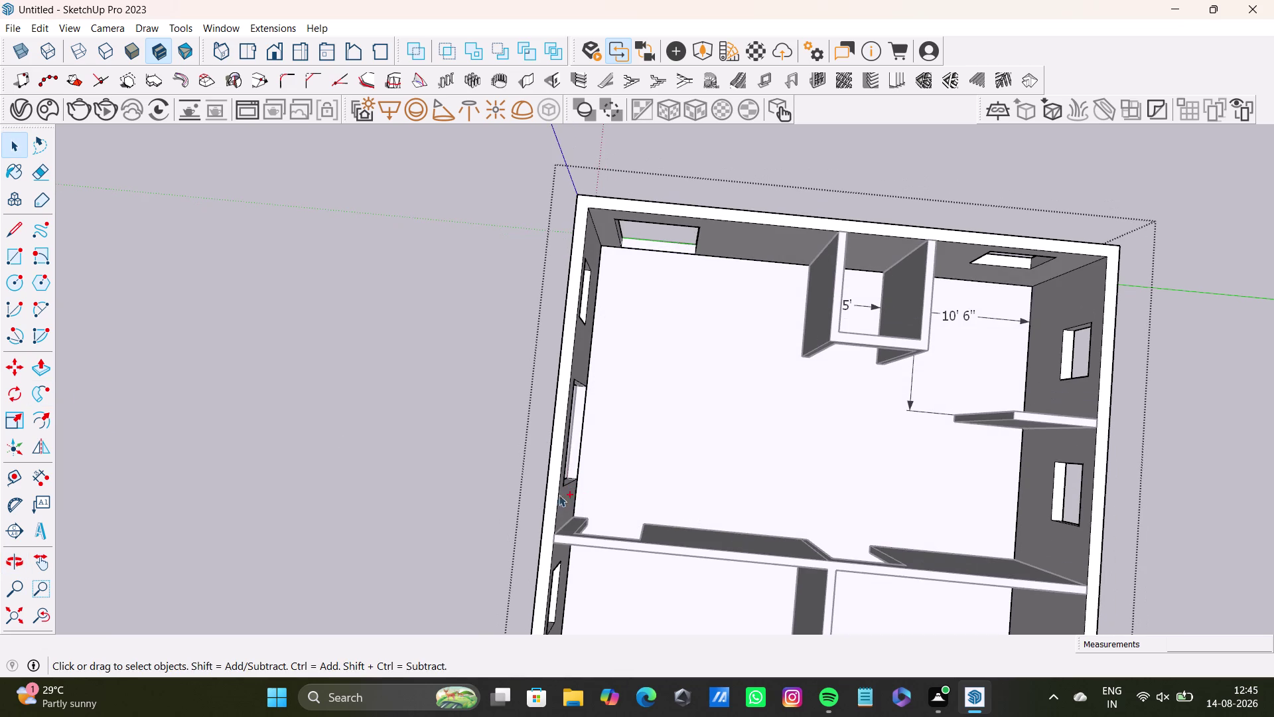
click(7, 478)
scroll(up, 3)
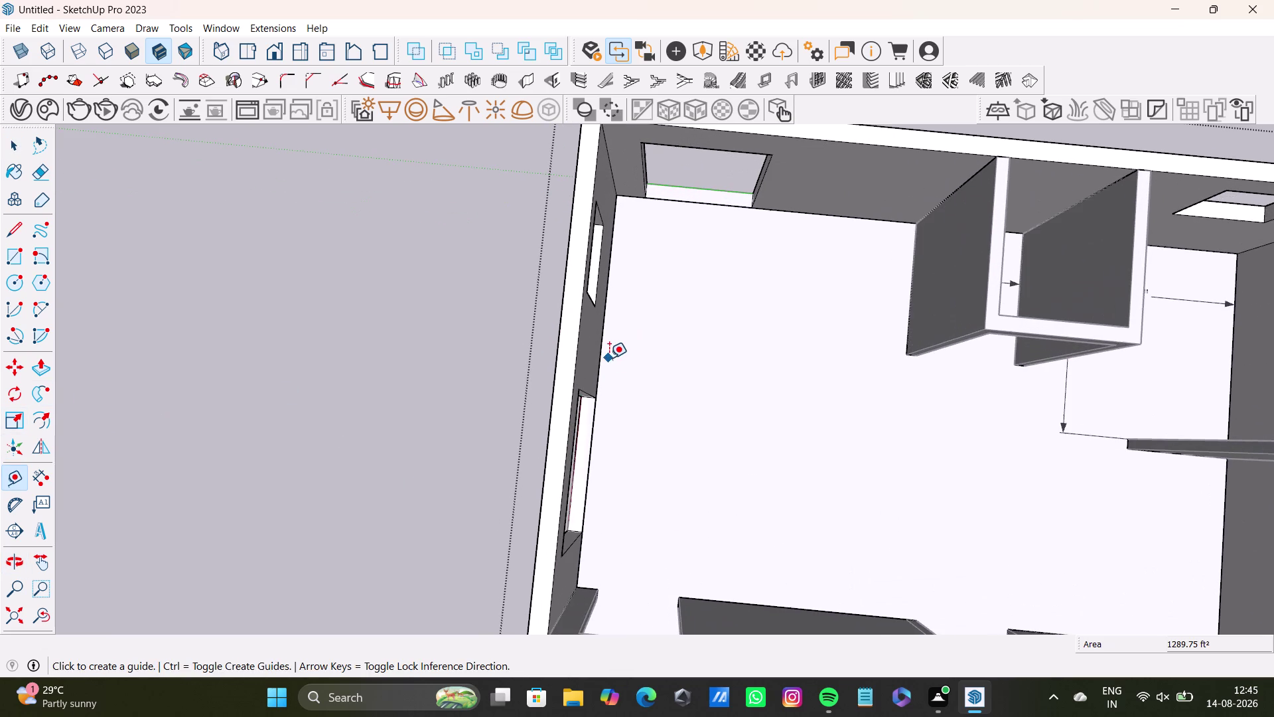
click(602, 367)
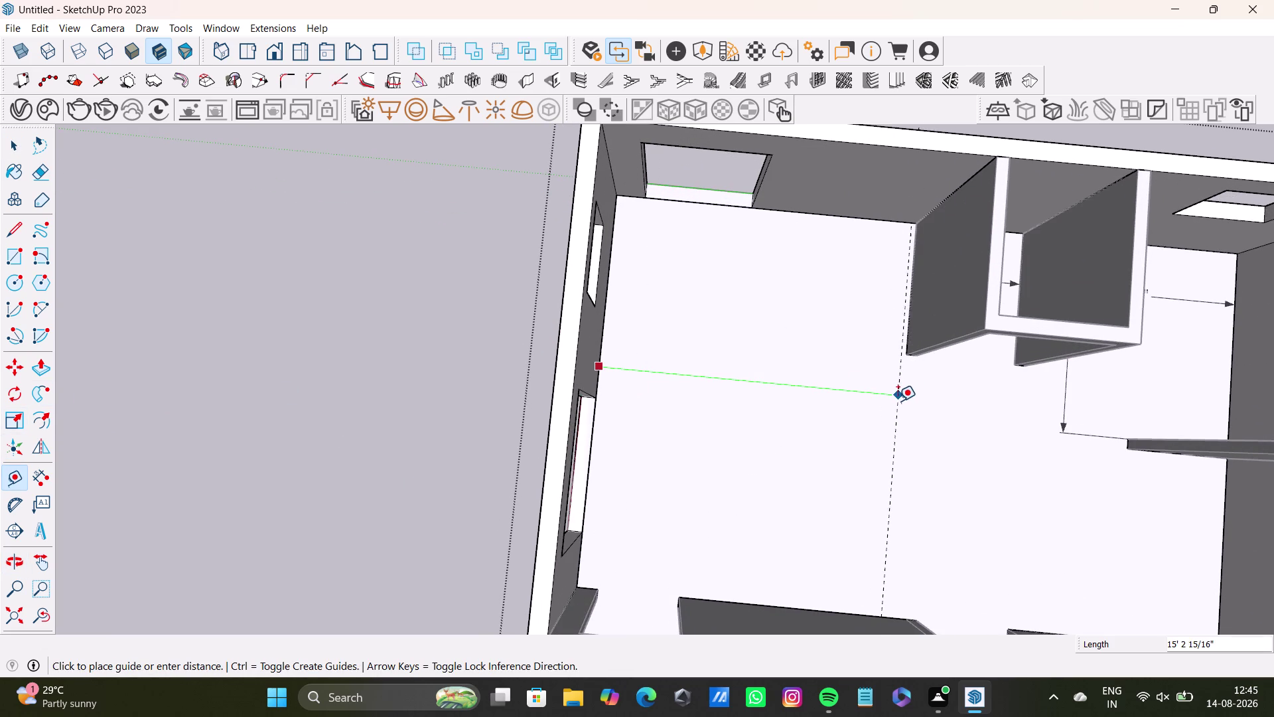
key(space)
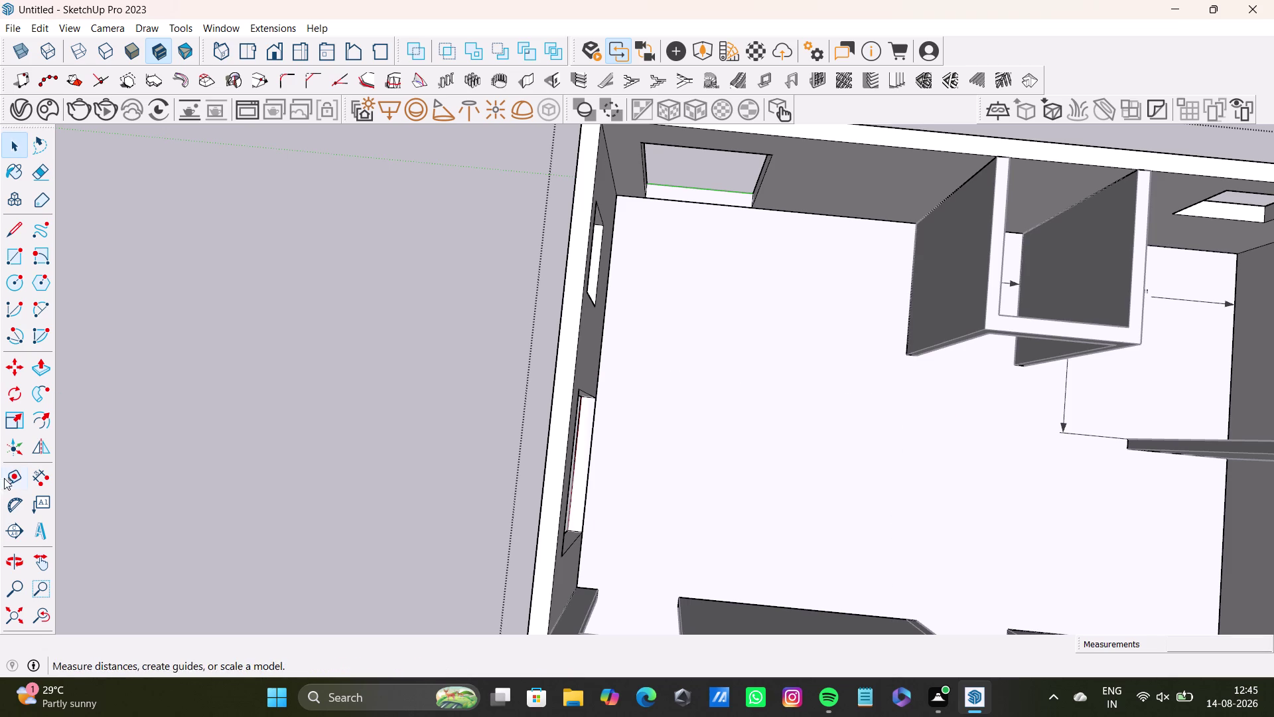
drag(41, 477, 49, 476)
scroll(up, 3)
click(591, 440)
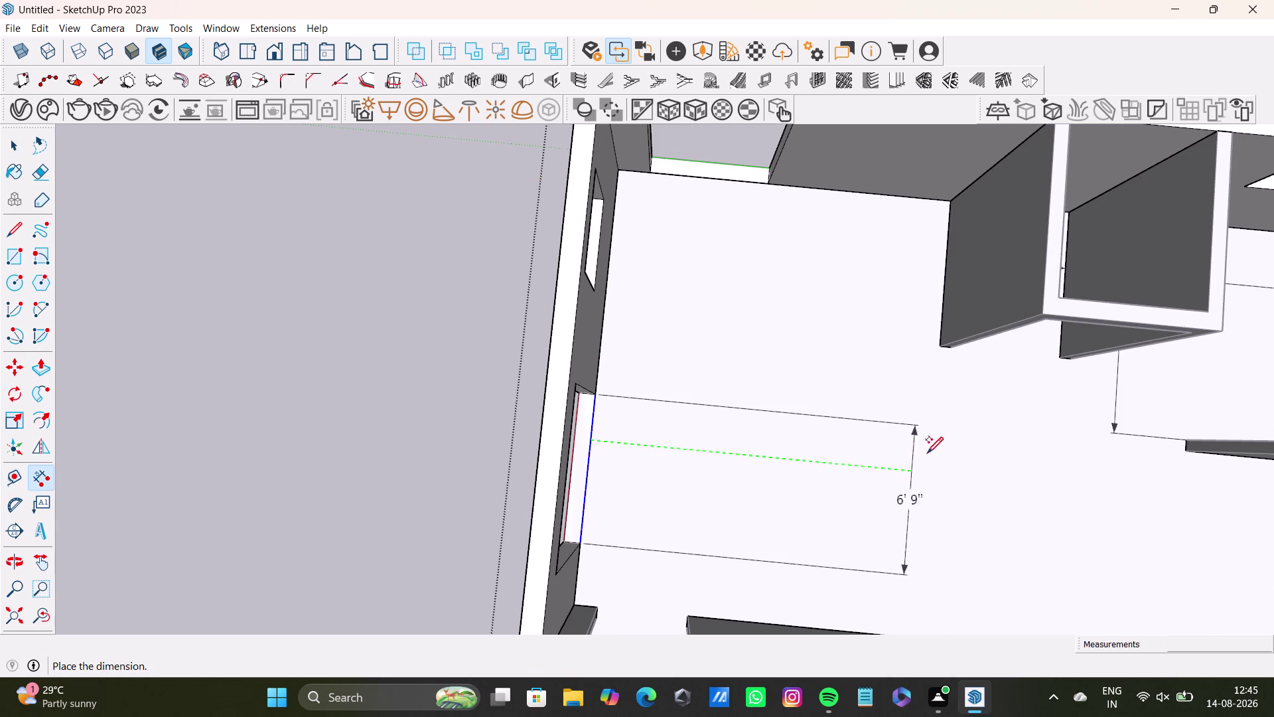
key(space)
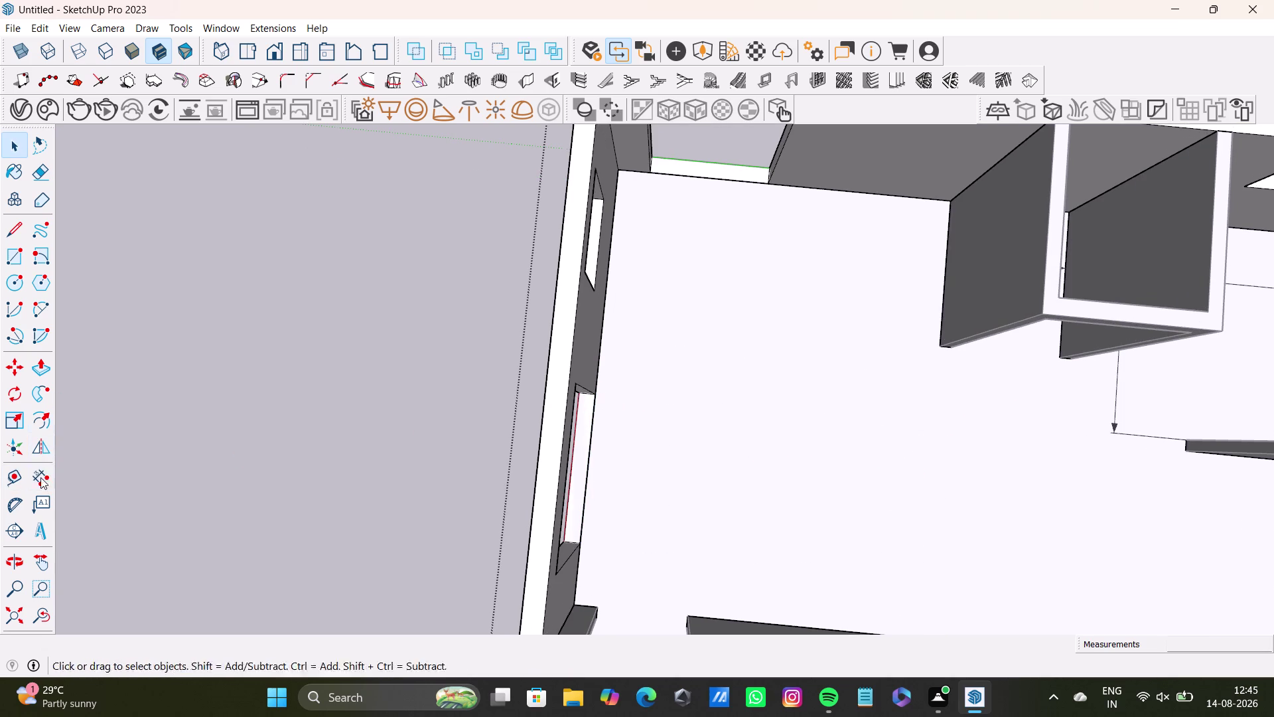
click(37, 477)
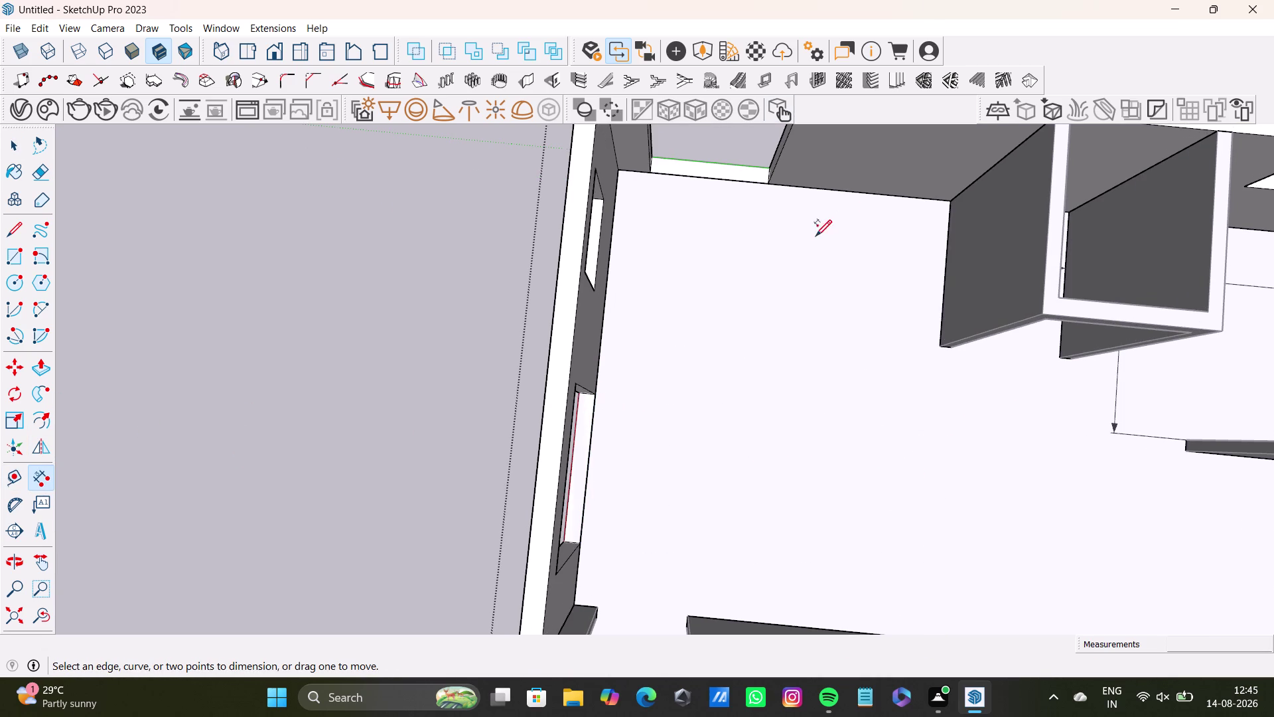
click(599, 356)
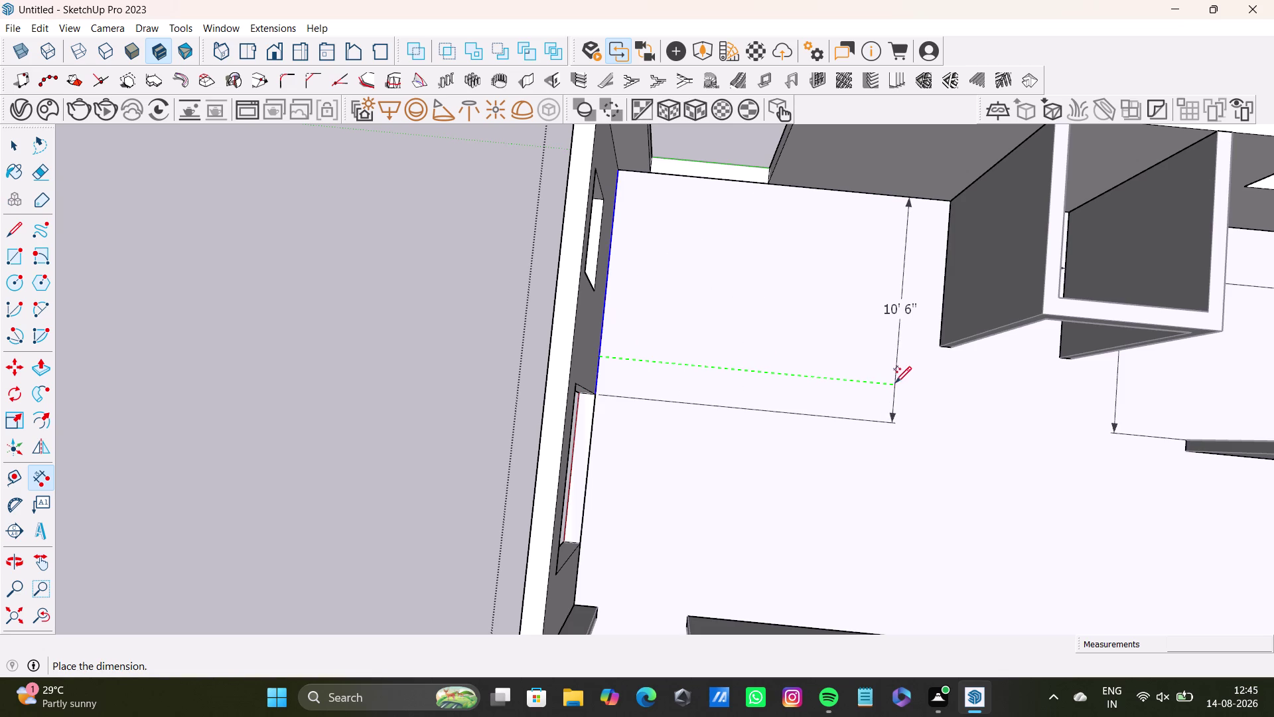
key(space)
middle_drag(862, 440, 866, 356)
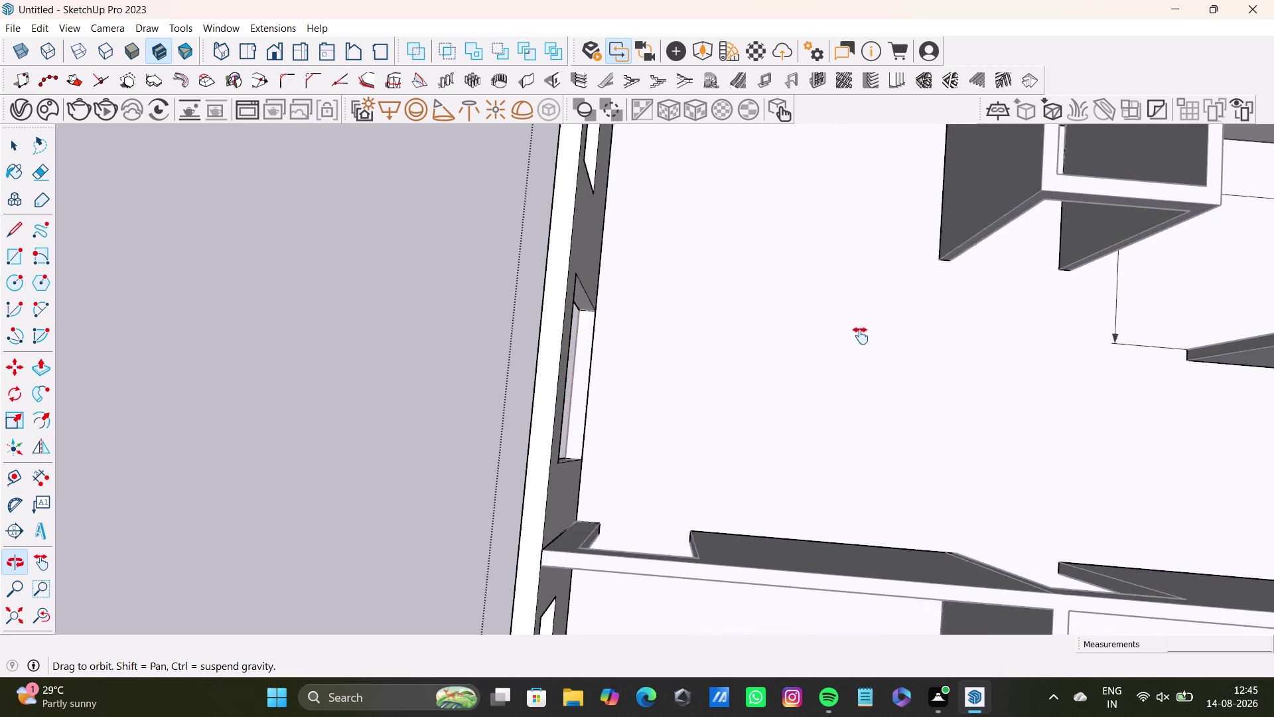
middle_drag(866, 355, 856, 328)
scroll(up, 3)
scroll(up, 3)
scroll(down, 3)
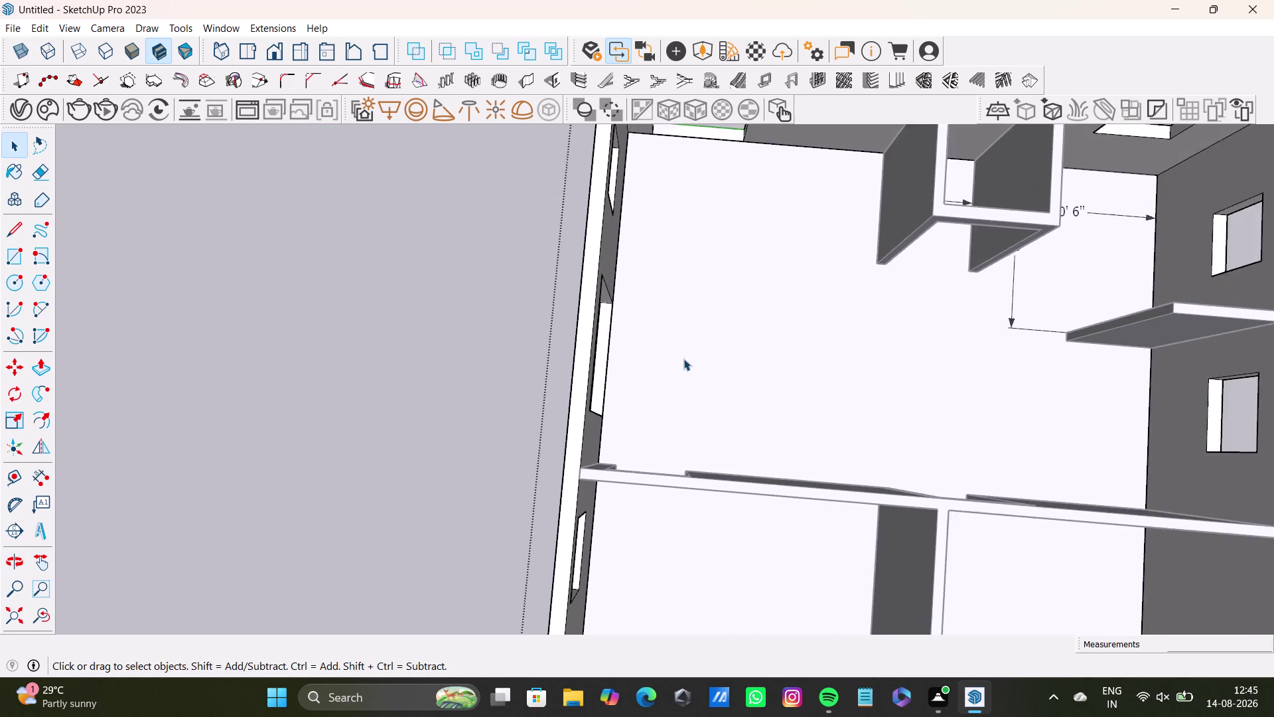
middle_drag(684, 354, 618, 429)
middle_drag(616, 426, 859, 372)
middle_drag(761, 458, 887, 266)
middle_drag(749, 474, 976, 319)
middle_drag(822, 411, 1133, 522)
middle_drag(540, 244, 518, 360)
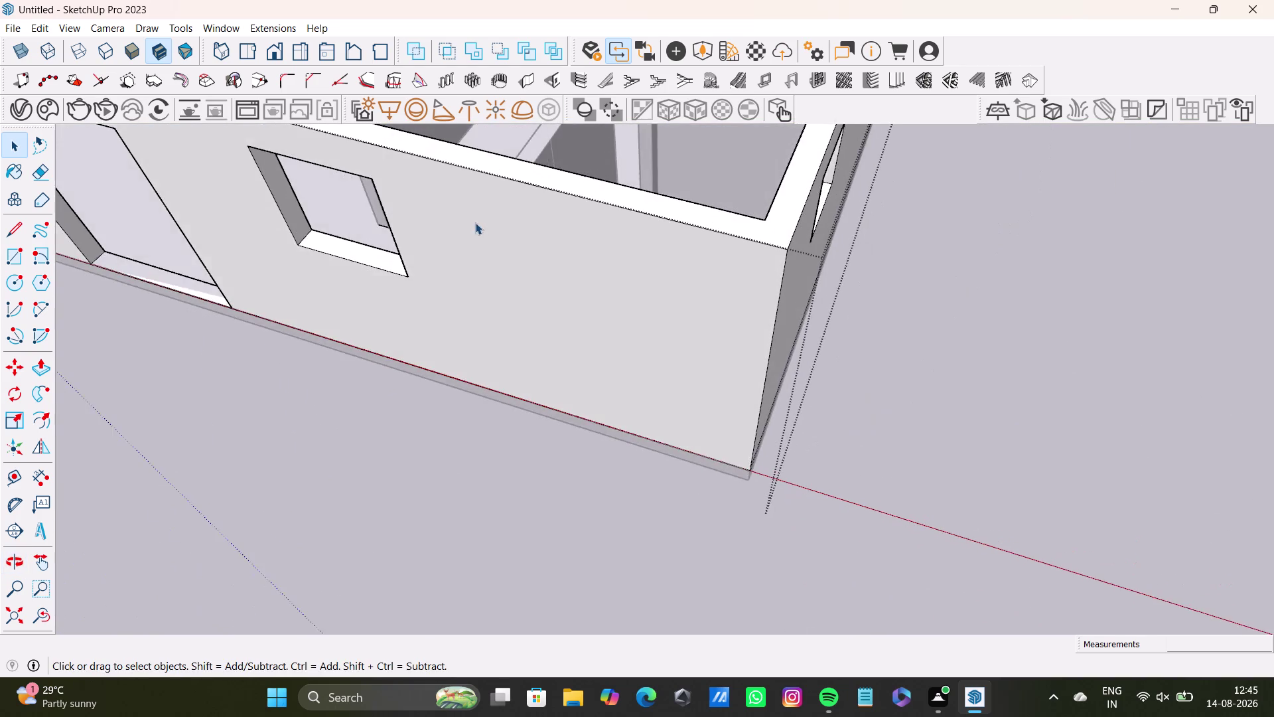
scroll(down, 3)
middle_drag(443, 211, 680, 330)
middle_drag(680, 329, 679, 513)
scroll(up, 3)
middle_drag(578, 241, 656, 235)
middle_drag(662, 270, 777, 167)
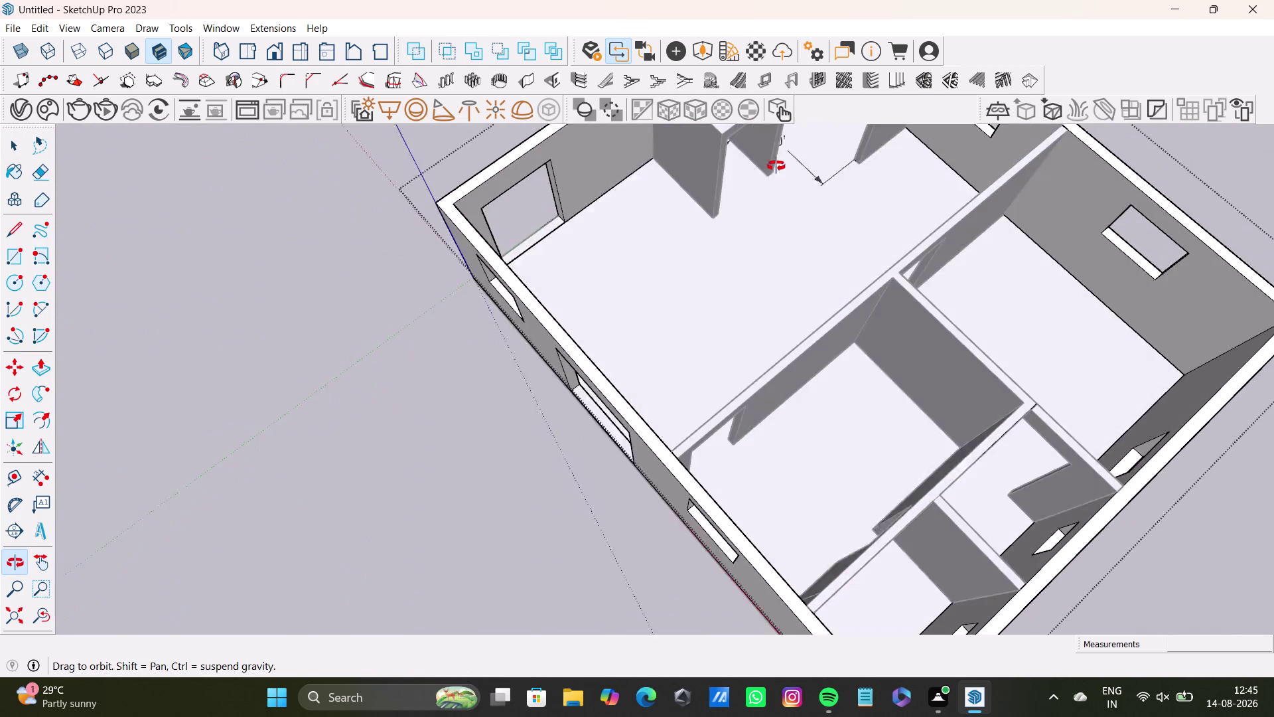
middle_drag(777, 168, 776, 166)
middle_drag(771, 326, 884, 208)
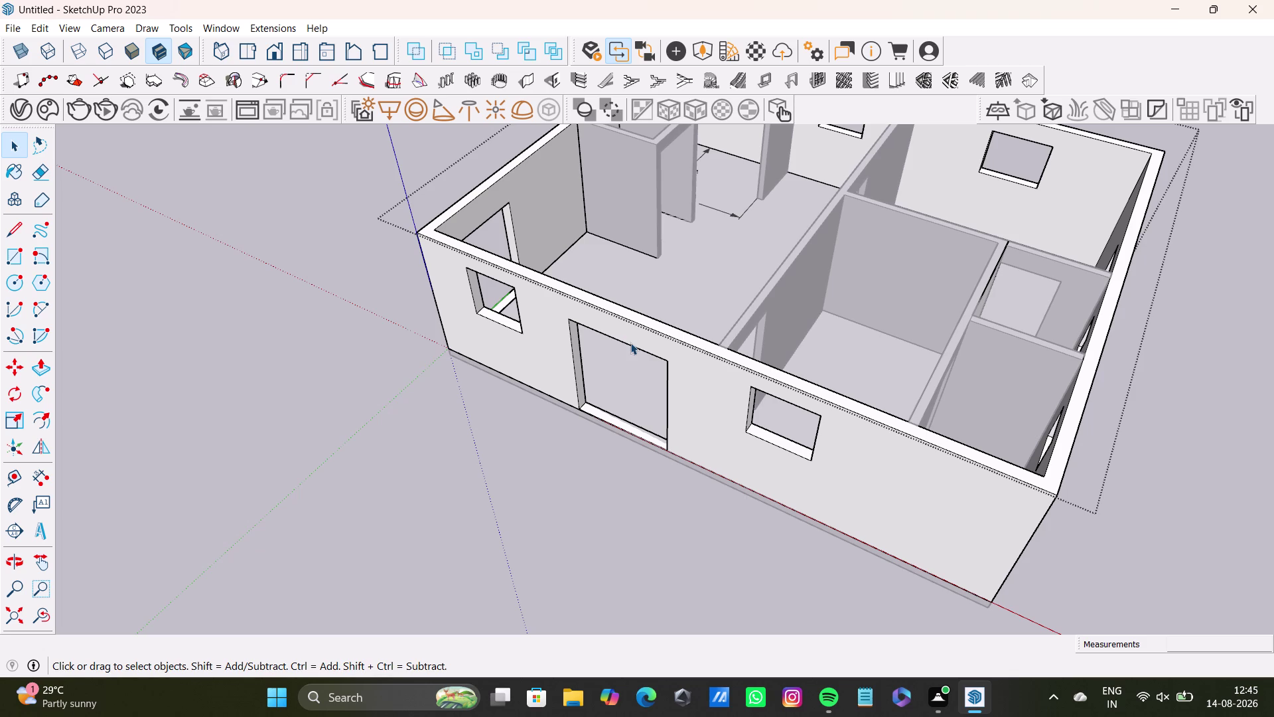
middle_drag(515, 365, 513, 552)
middle_drag(556, 520, 732, 612)
middle_drag(739, 597, 778, 561)
click(41, 470)
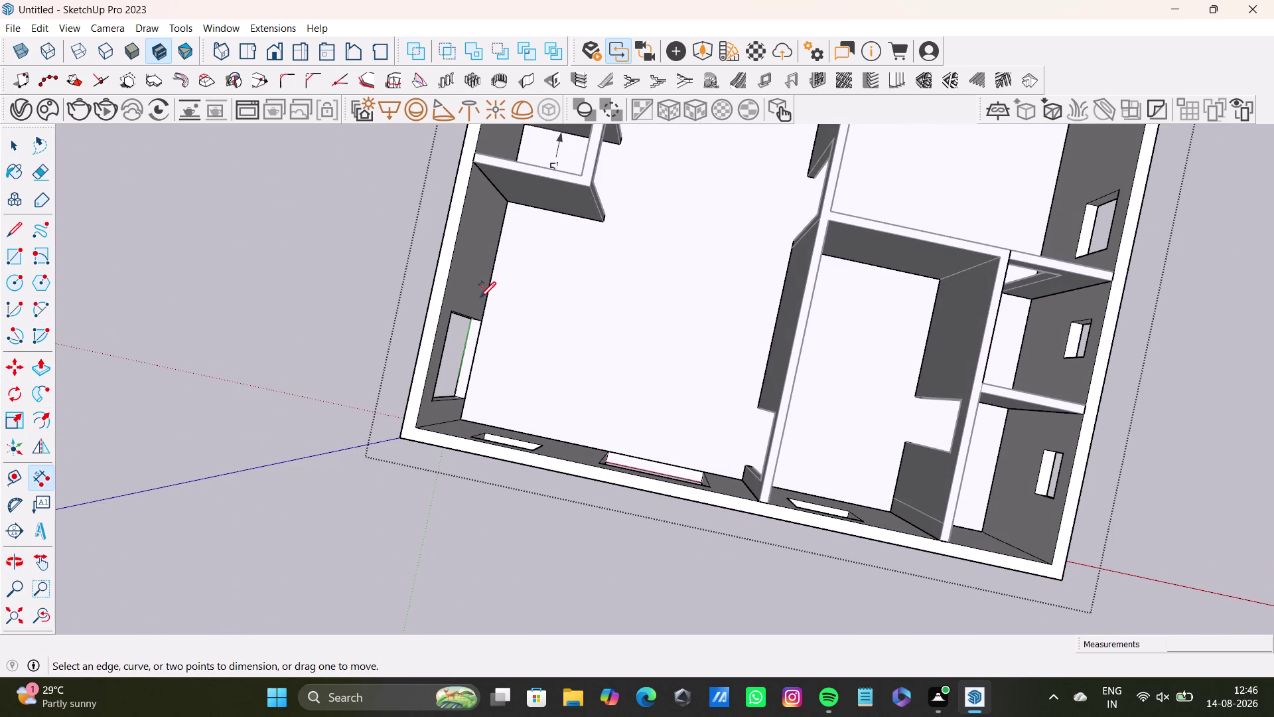
click(486, 300)
key(space)
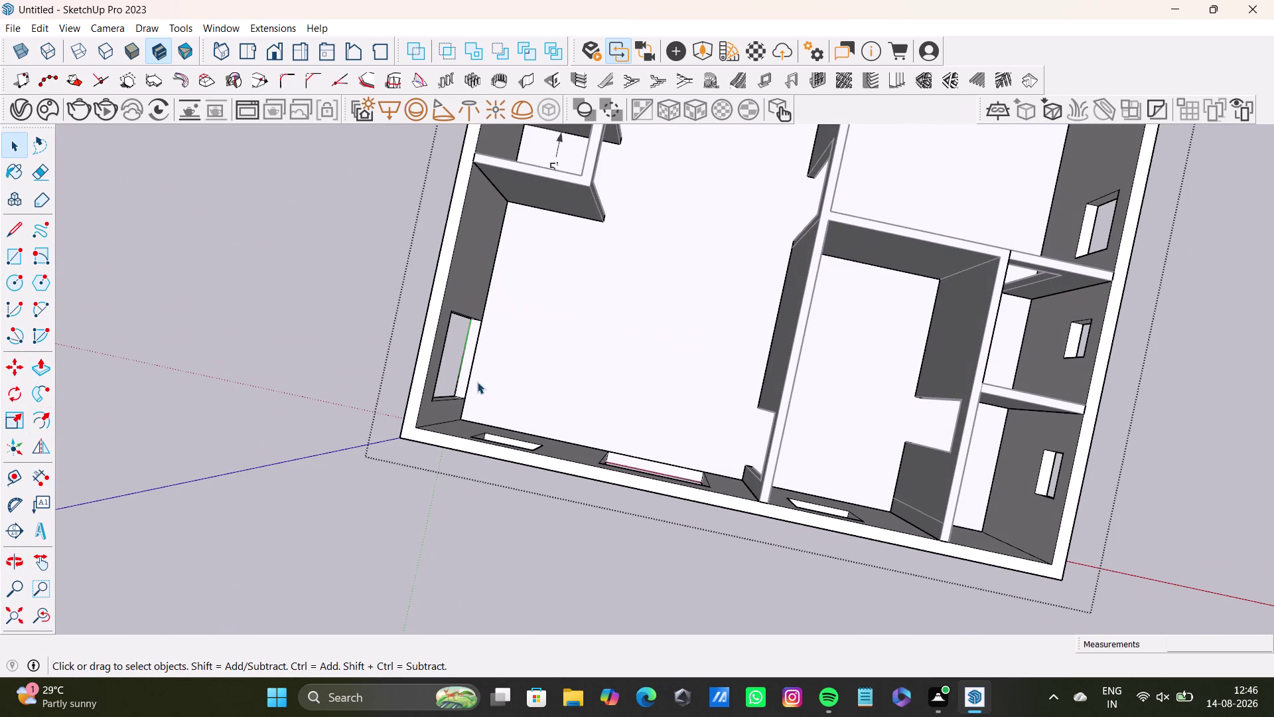
click(473, 355)
key(Delete)
click(42, 482)
click(467, 352)
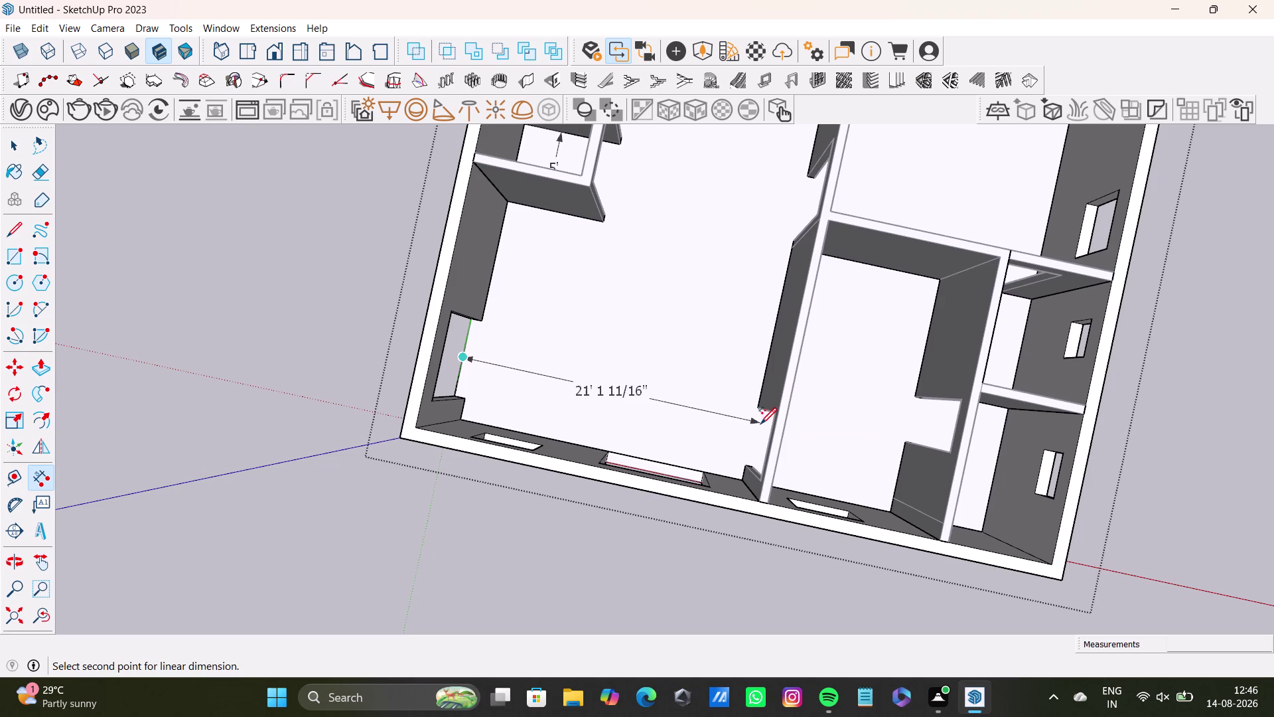
middle_drag(759, 428, 771, 278)
middle_drag(742, 387, 775, 538)
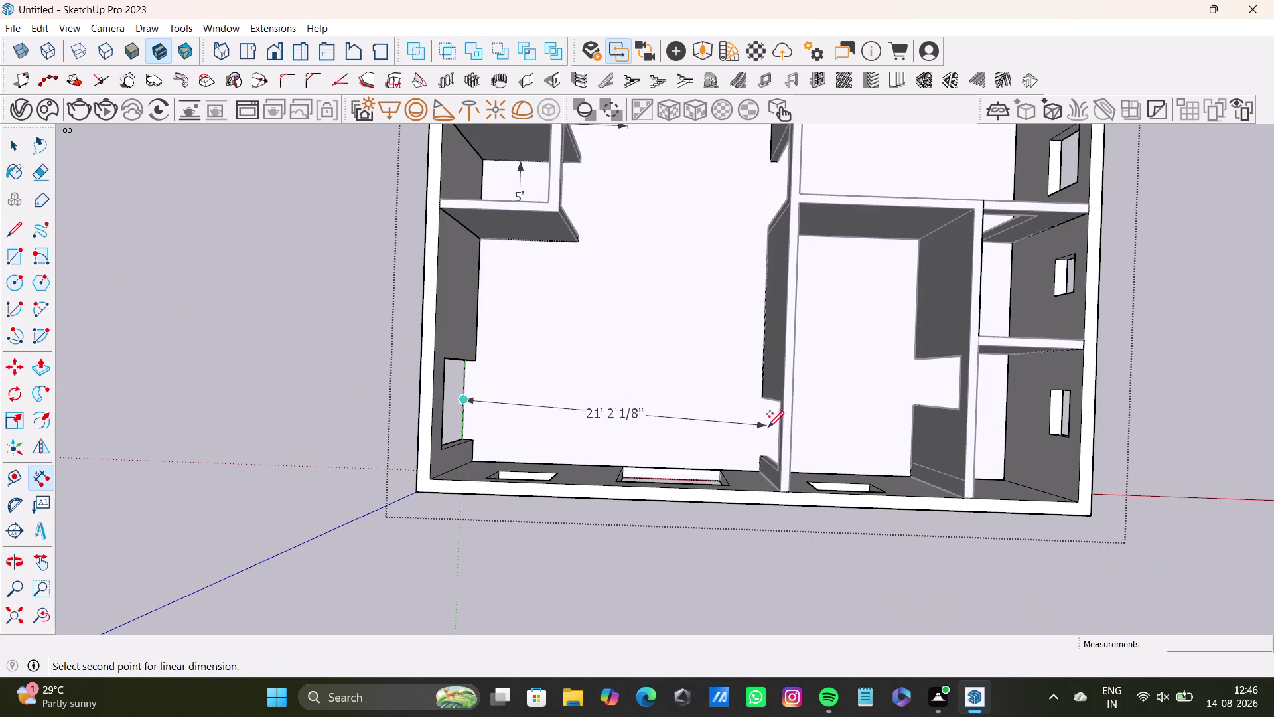
scroll(up, 3)
scroll(down, 3)
click(777, 423)
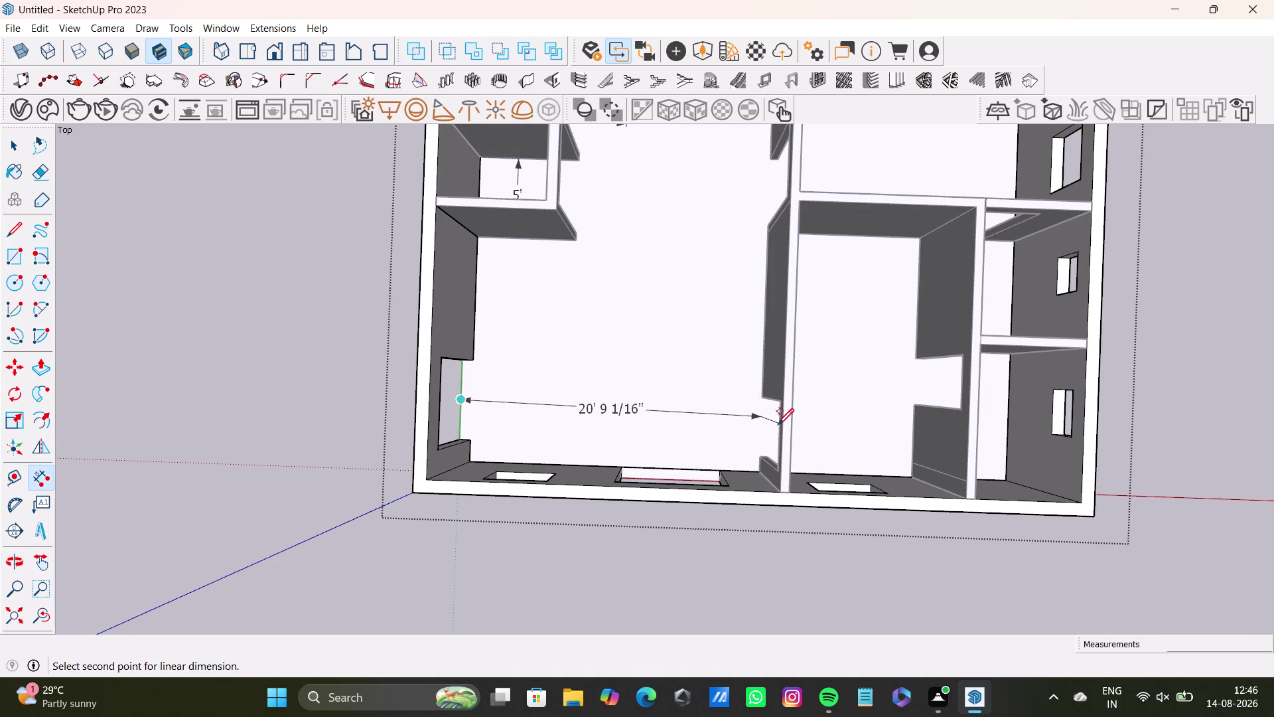
key(space)
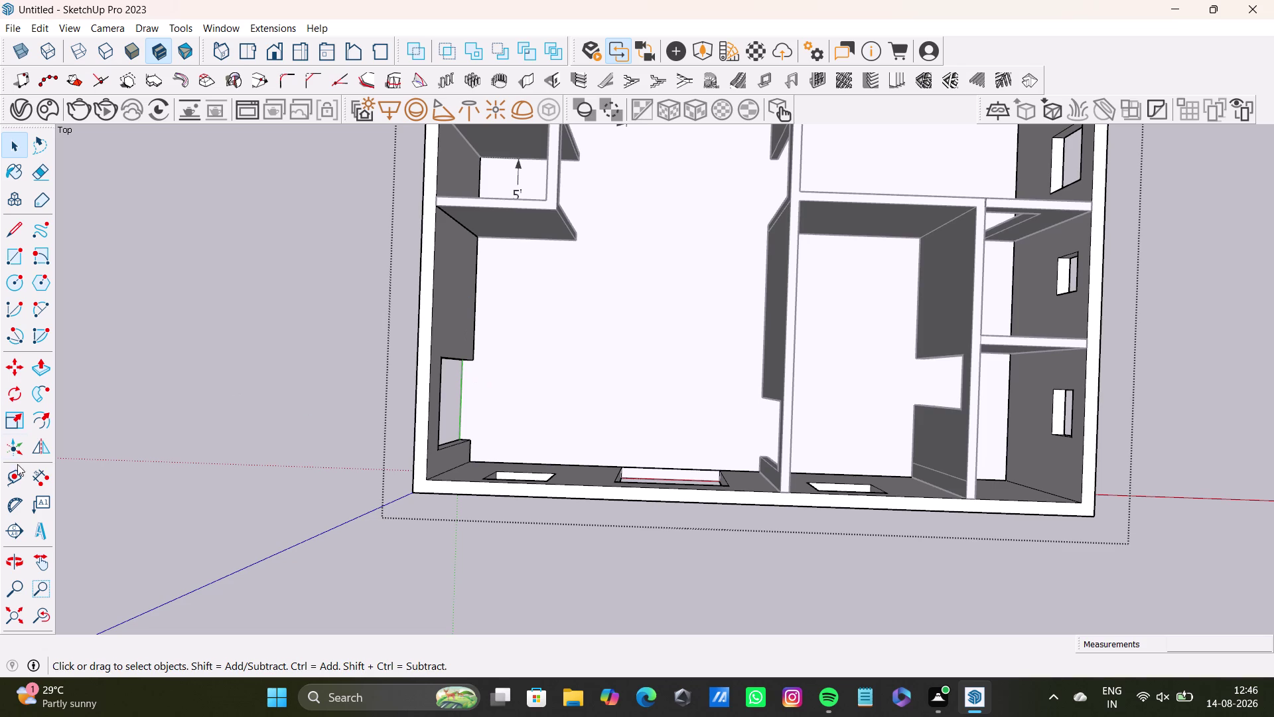
click(17, 480)
scroll(up, 3)
click(450, 400)
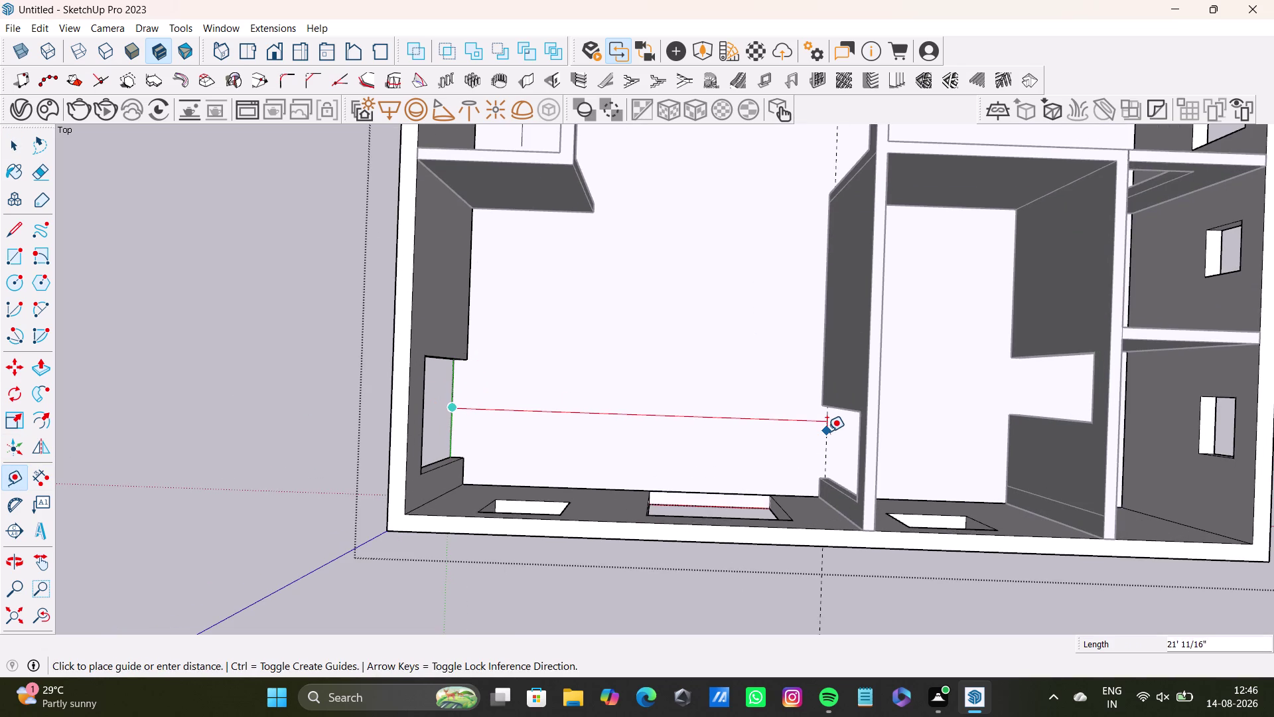
key(space)
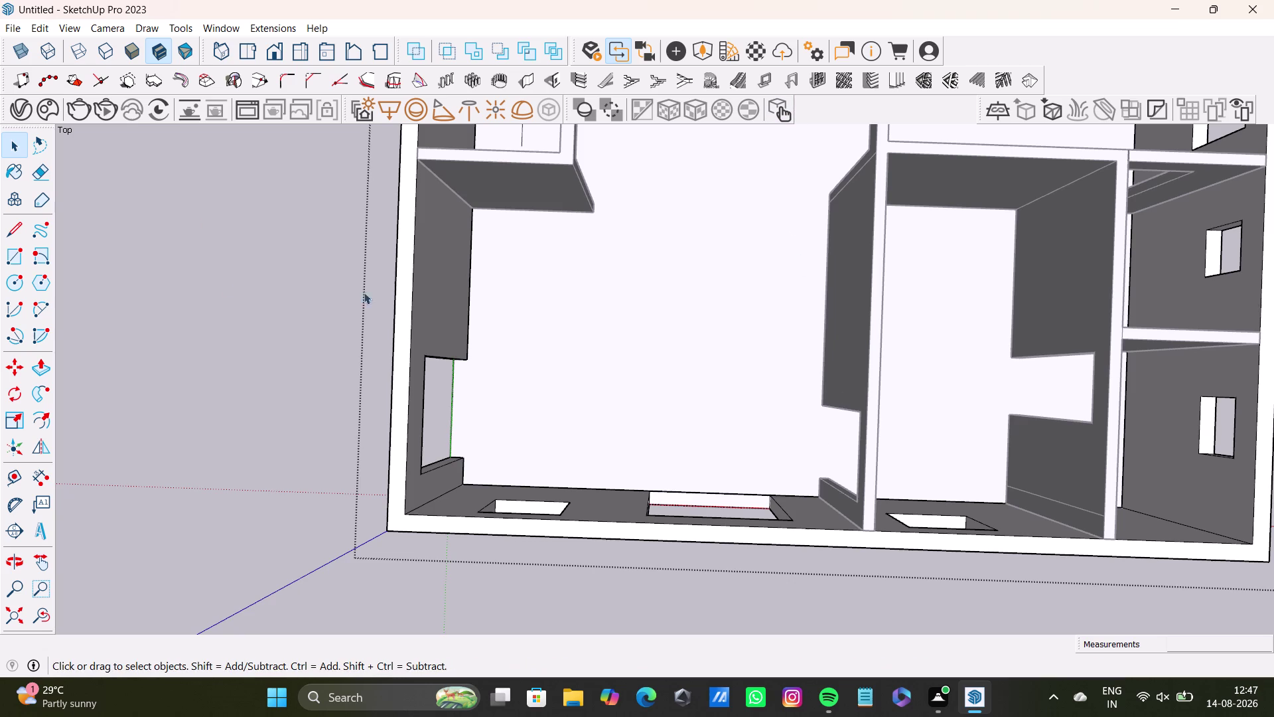
click(18, 481)
scroll(up, 3)
drag(474, 352, 482, 352)
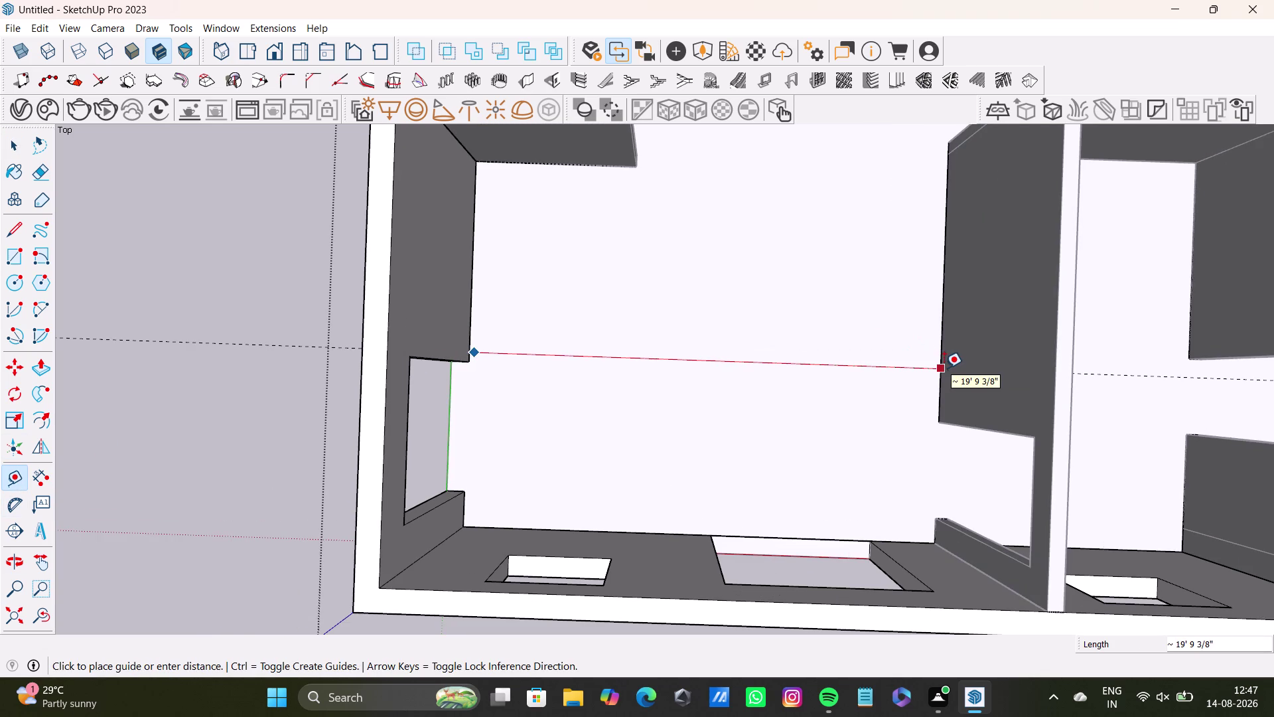
key(space)
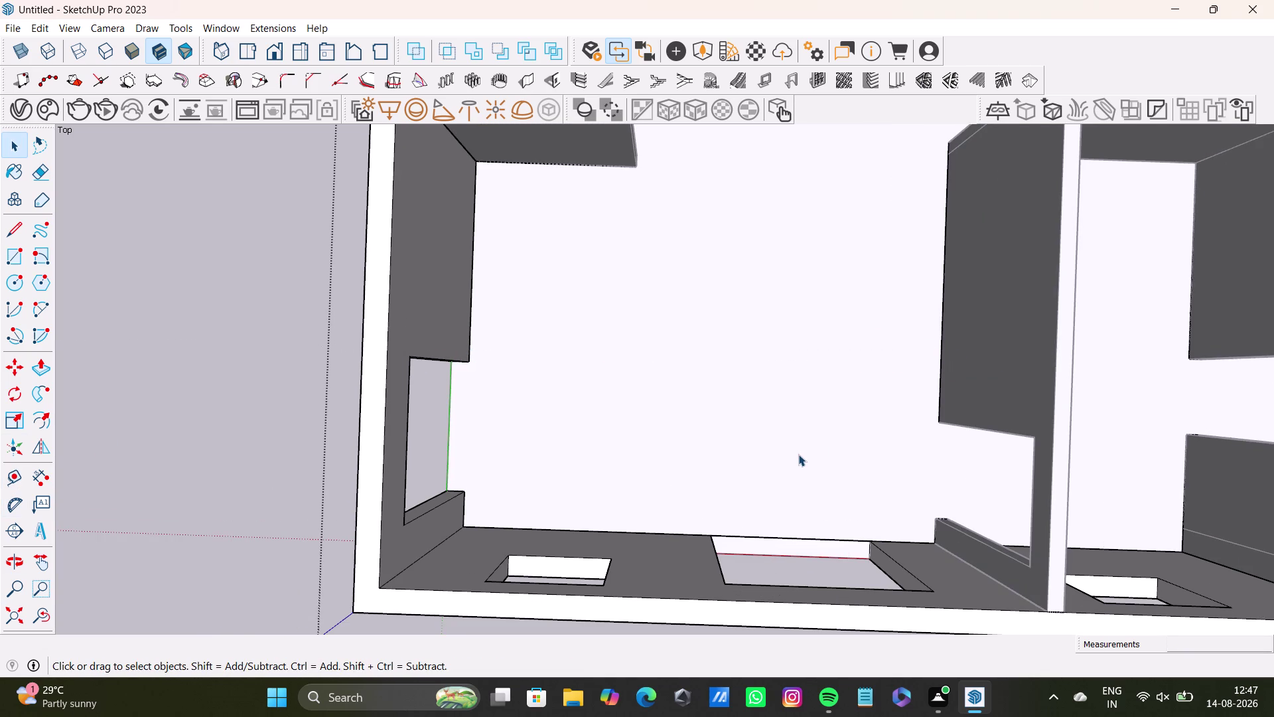
click(43, 478)
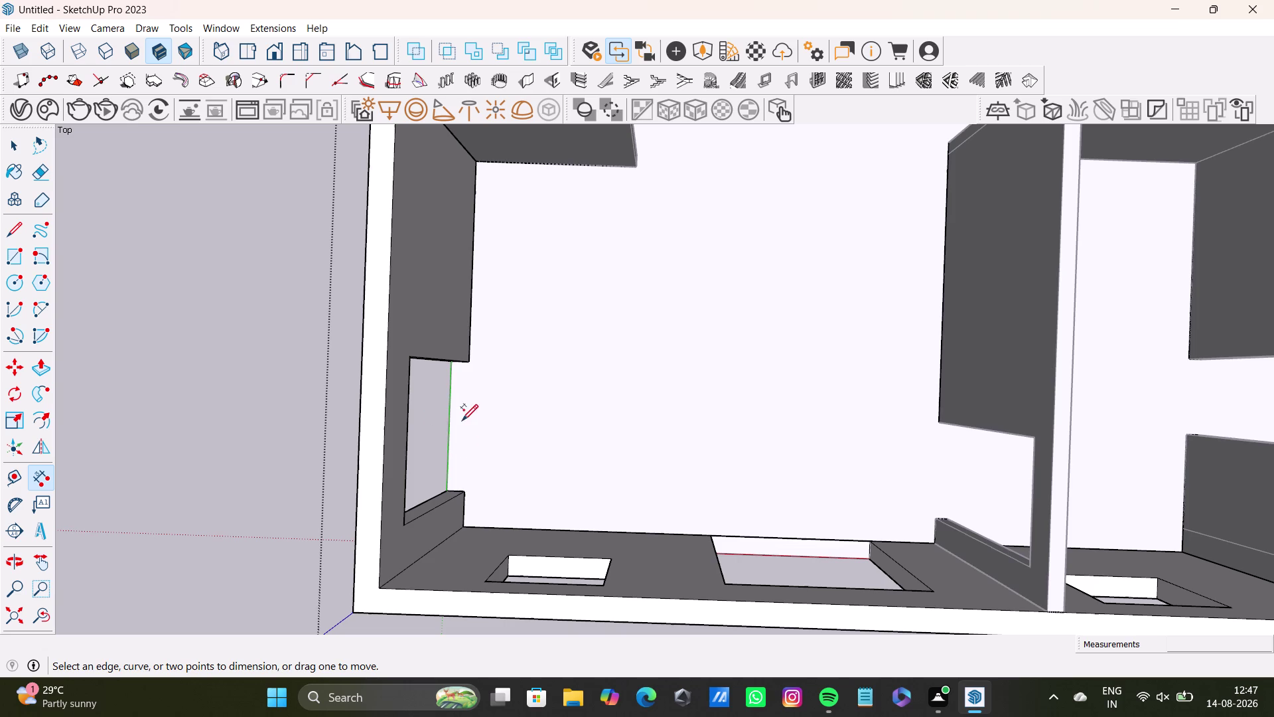
click(450, 453)
key(space)
Orbit and zoom across the floor plan toward the front of the house.
scroll(down, 3)
middle_drag(653, 412, 655, 409)
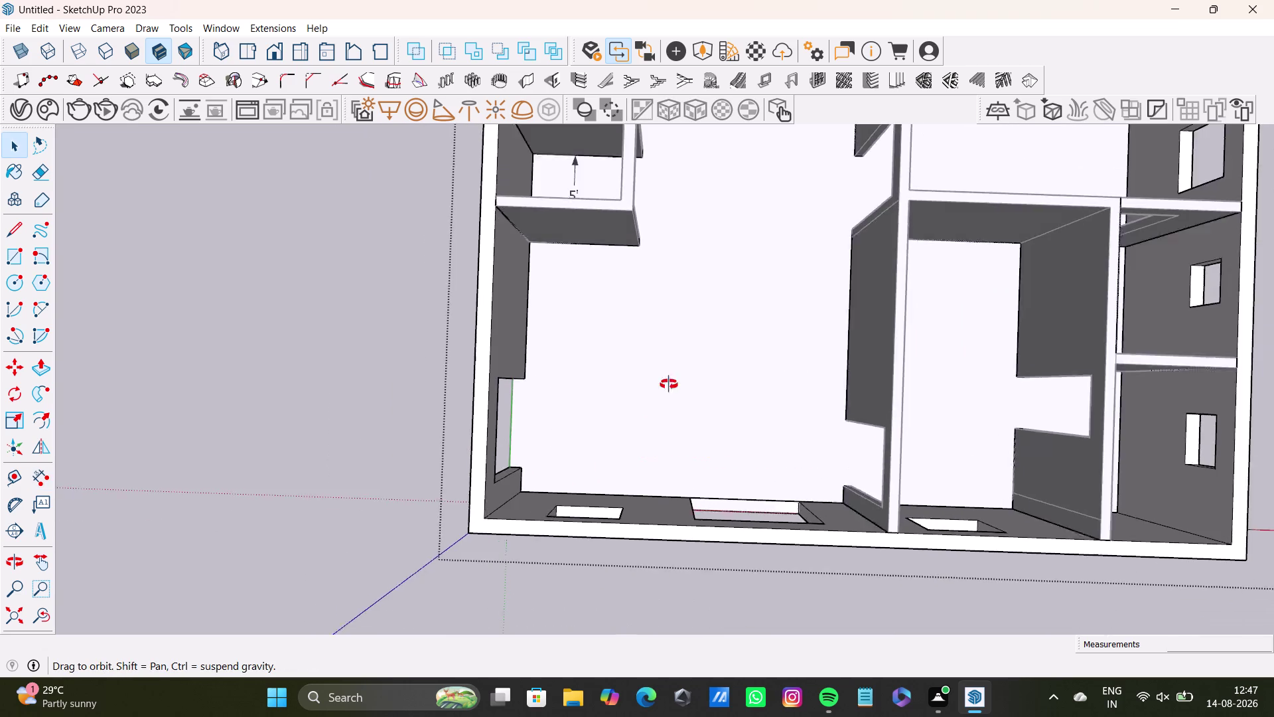
middle_drag(655, 409, 165, 352)
scroll(up, 3)
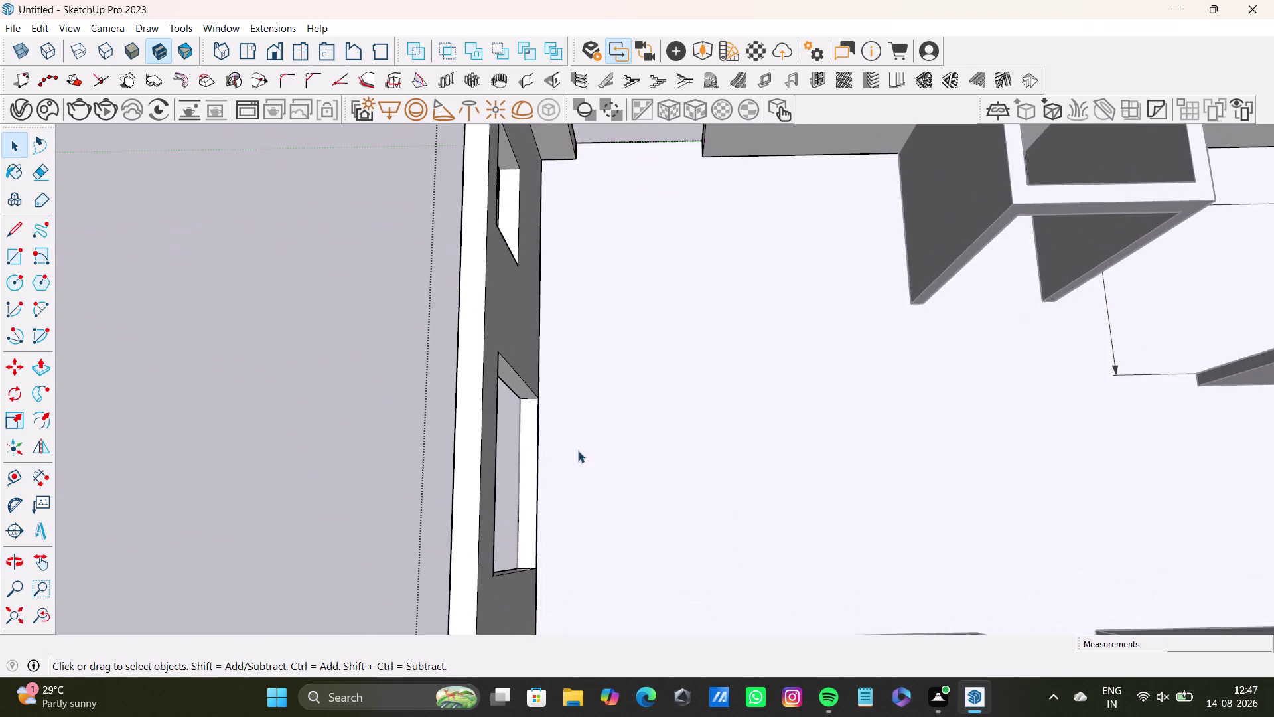
middle_drag(577, 450, 395, 459)
scroll(down, 3)
middle_drag(527, 464, 713, 540)
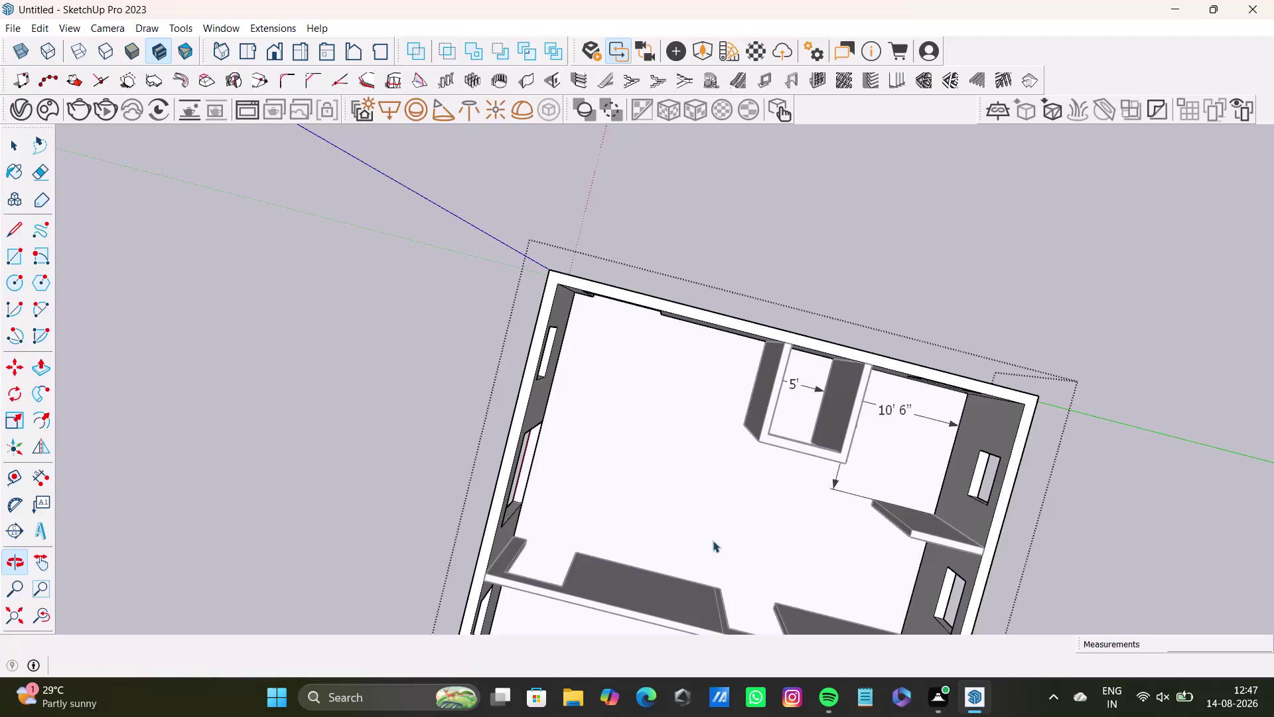
middle_drag(611, 432, 635, 421)
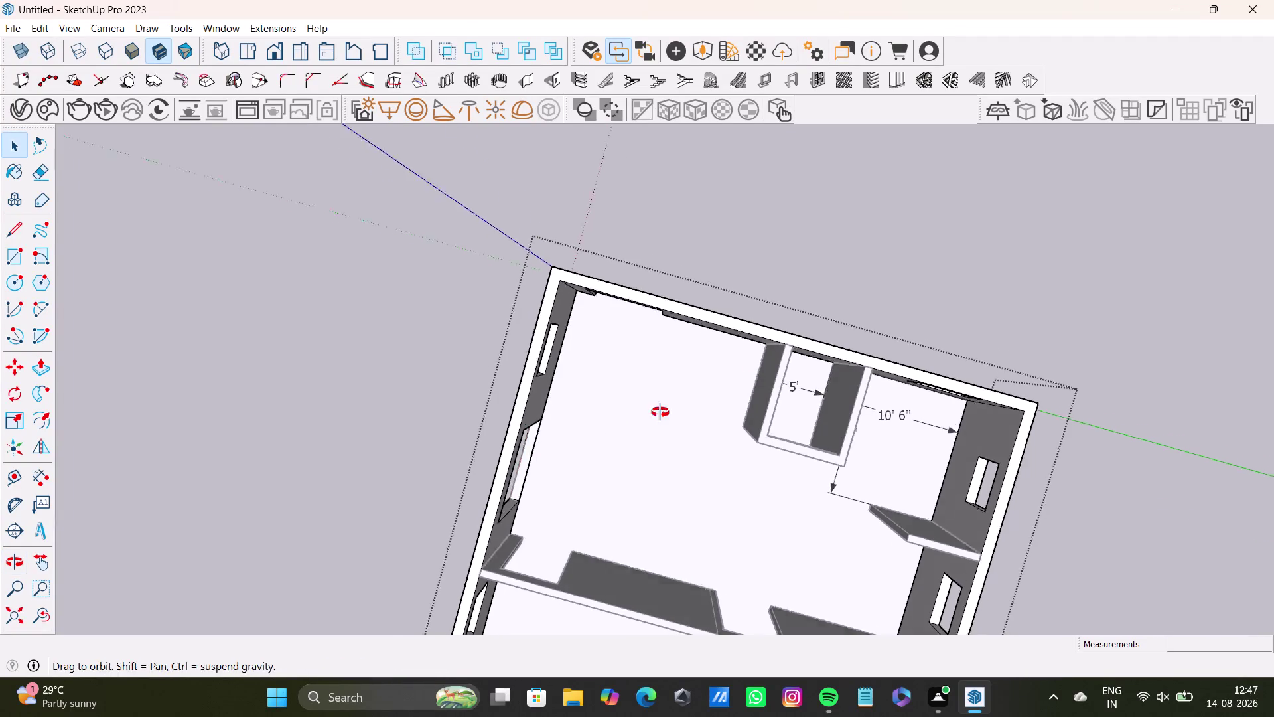
middle_drag(635, 421, 746, 373)
middle_drag(682, 581, 929, 338)
middle_drag(760, 499, 974, 359)
middle_drag(813, 415, 930, 560)
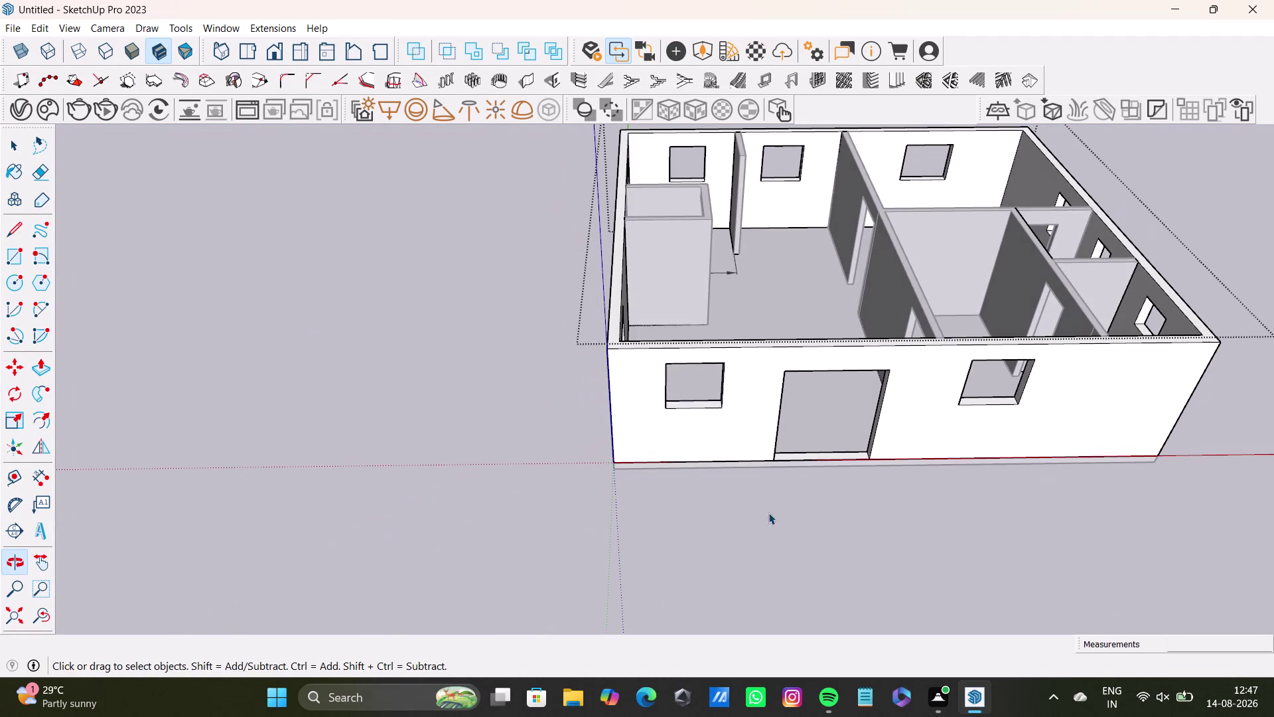
key(space)
click(435, 346)
Frame the front facade and the ground before it in perspective, with the Rectangle tool ready.
middle_drag(579, 401, 416, 366)
middle_drag(476, 370, 522, 530)
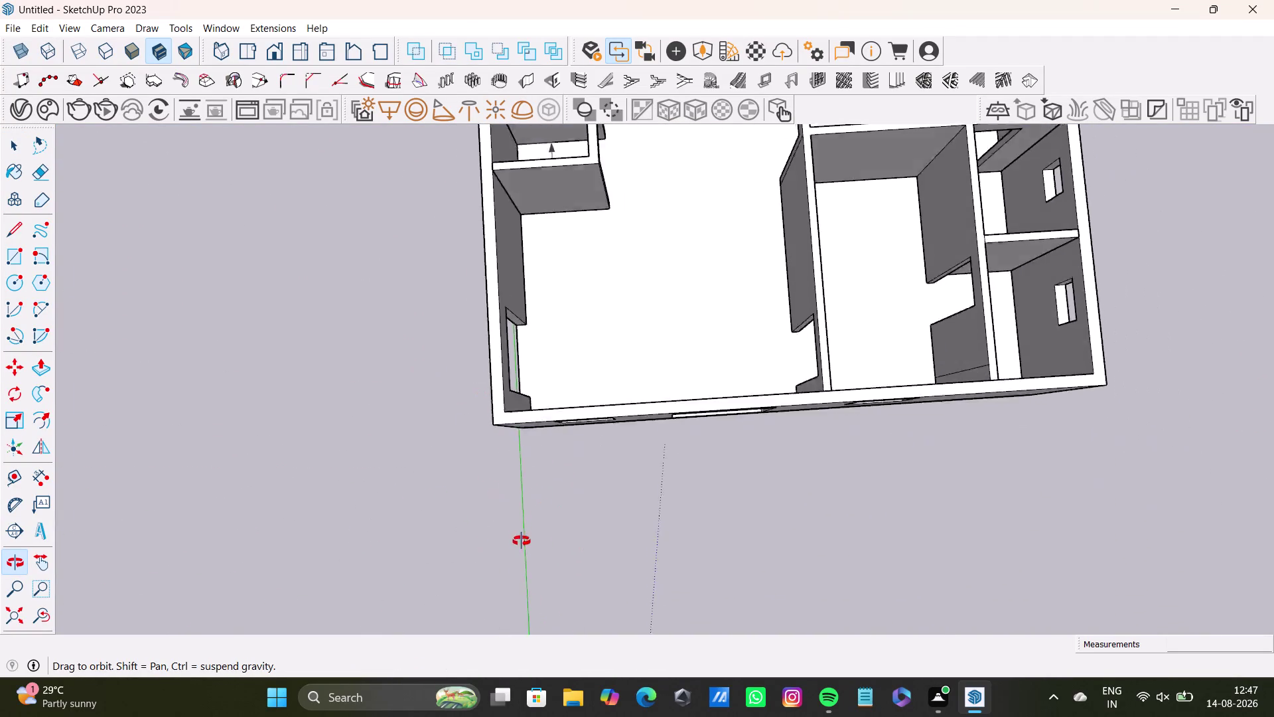
middle_drag(522, 530, 465, 234)
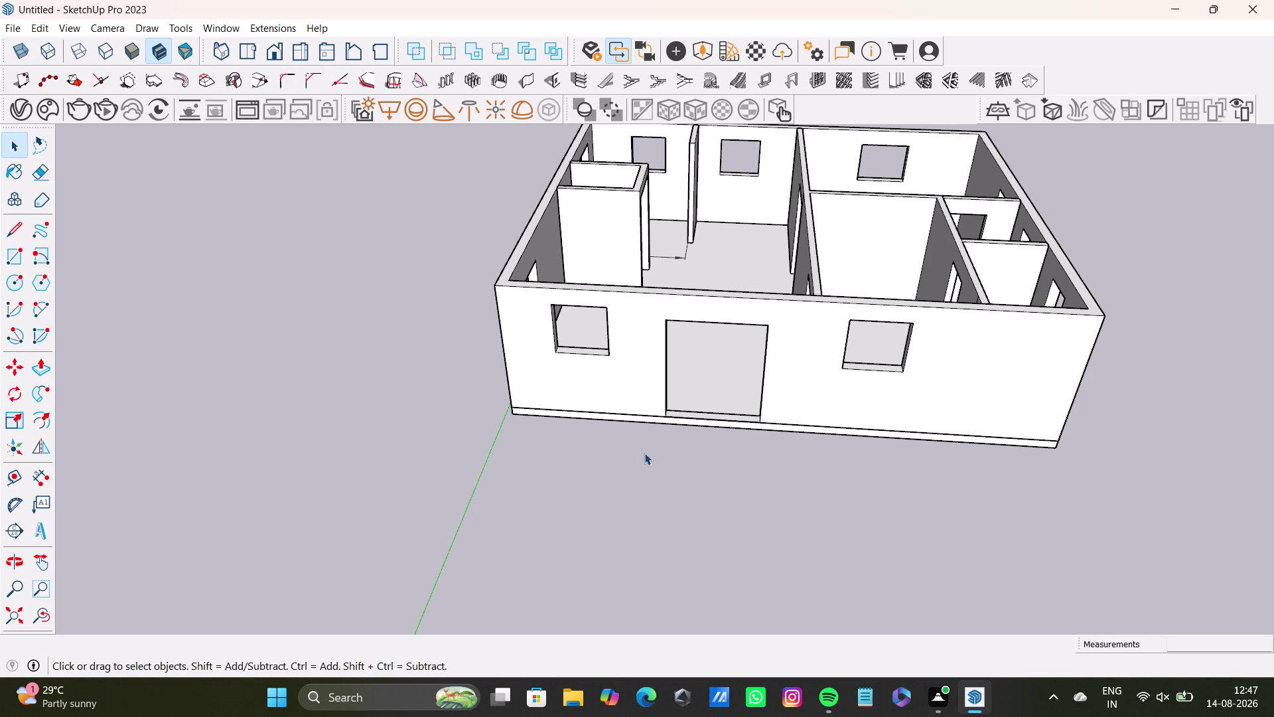
middle_drag(565, 420, 449, 399)
middle_drag(537, 421, 453, 409)
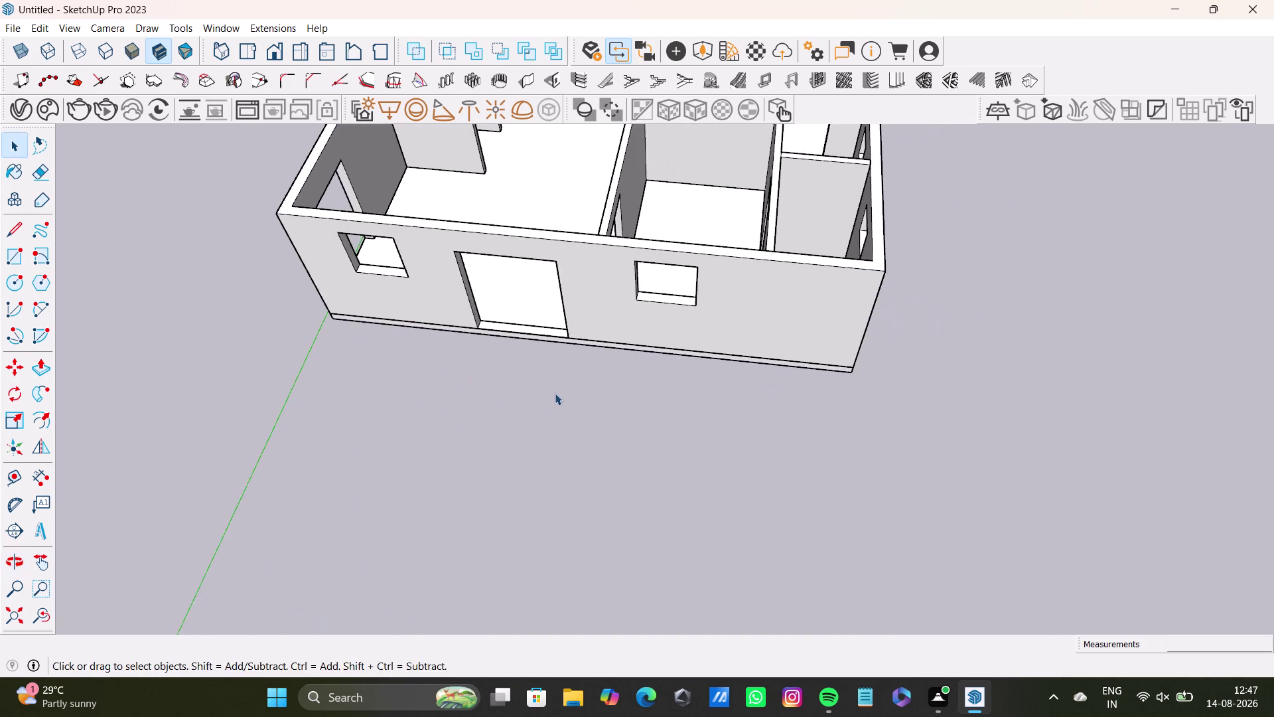
middle_drag(555, 392, 582, 315)
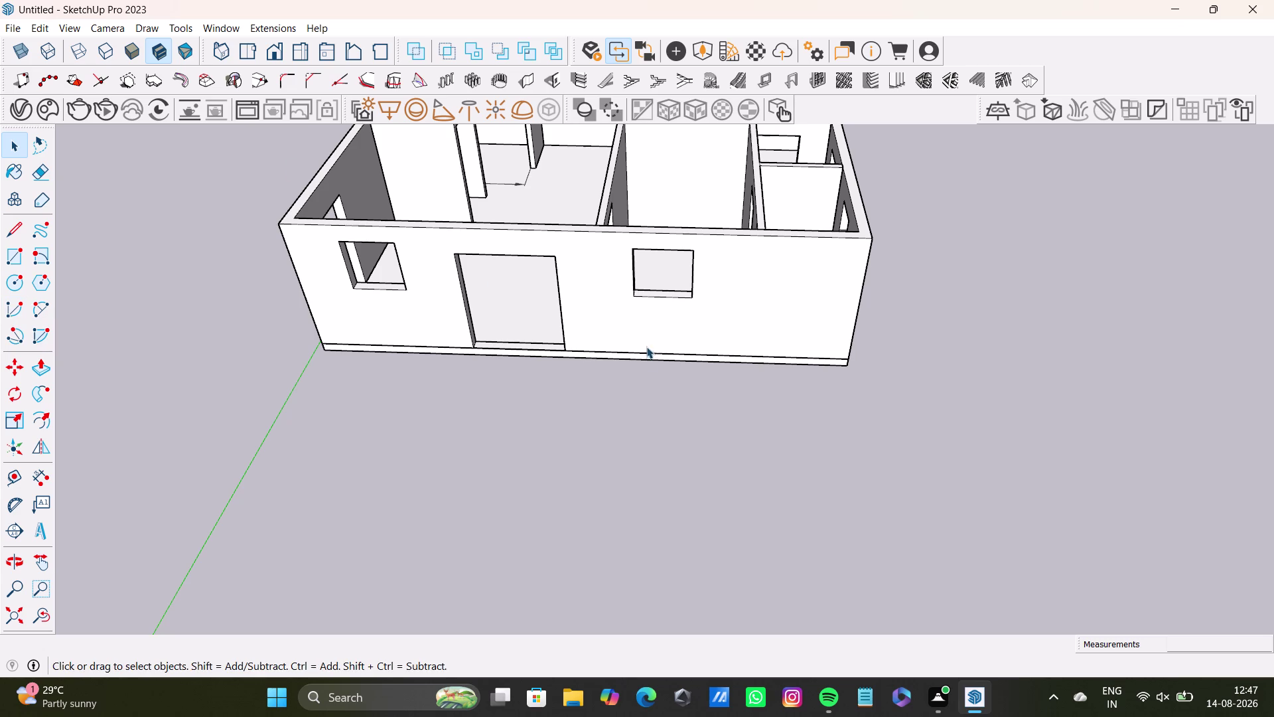
middle_drag(646, 346, 666, 443)
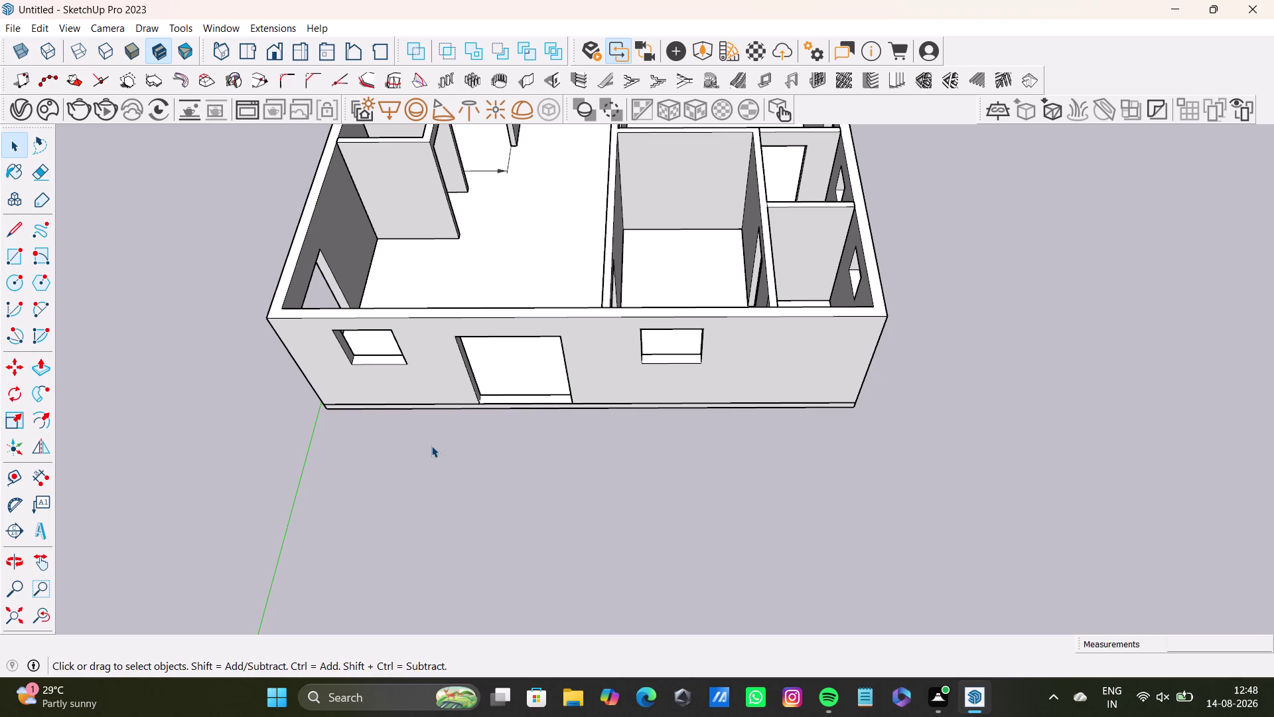
scroll(up, 3)
middle_drag(715, 335, 716, 518)
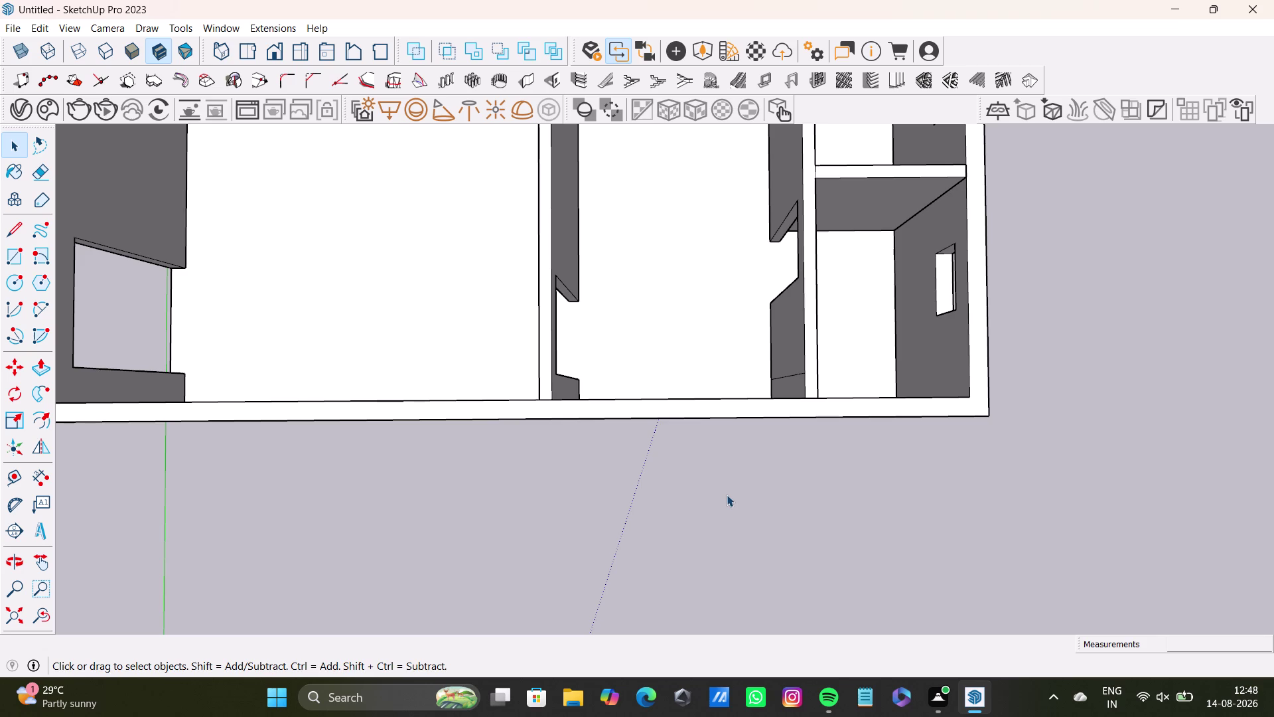
middle_drag(682, 429, 662, 211)
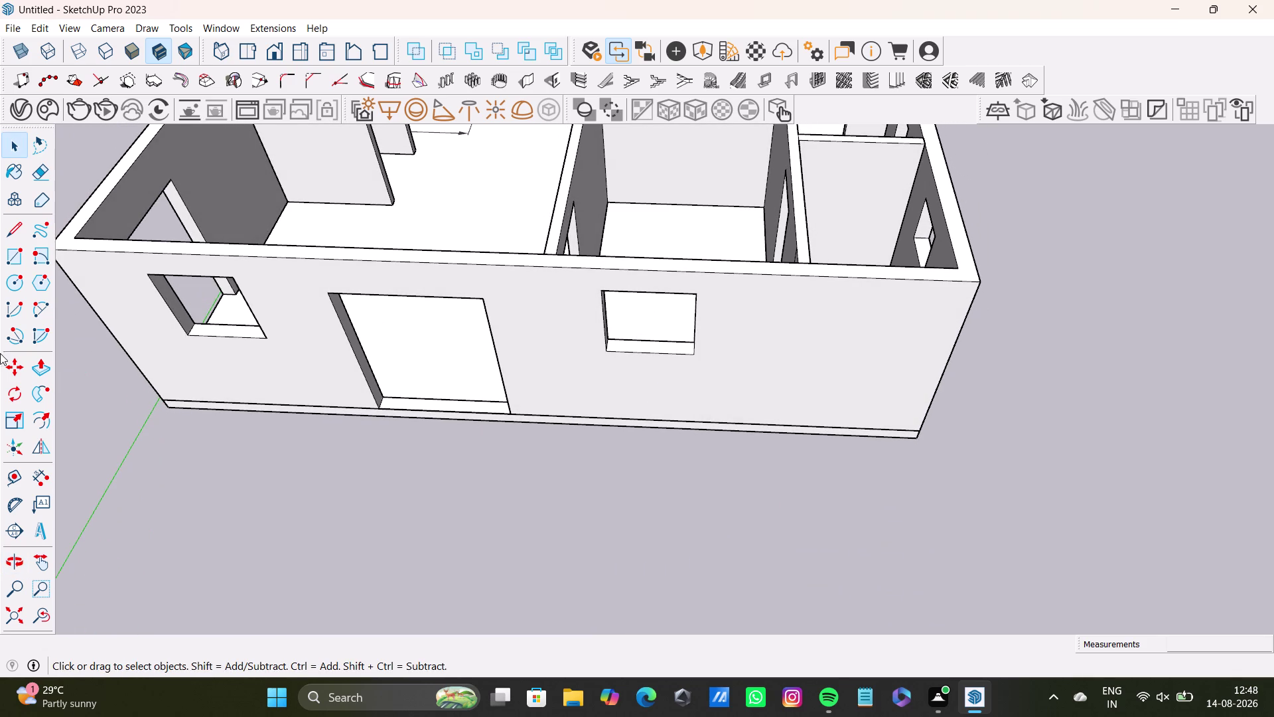
click(14, 257)
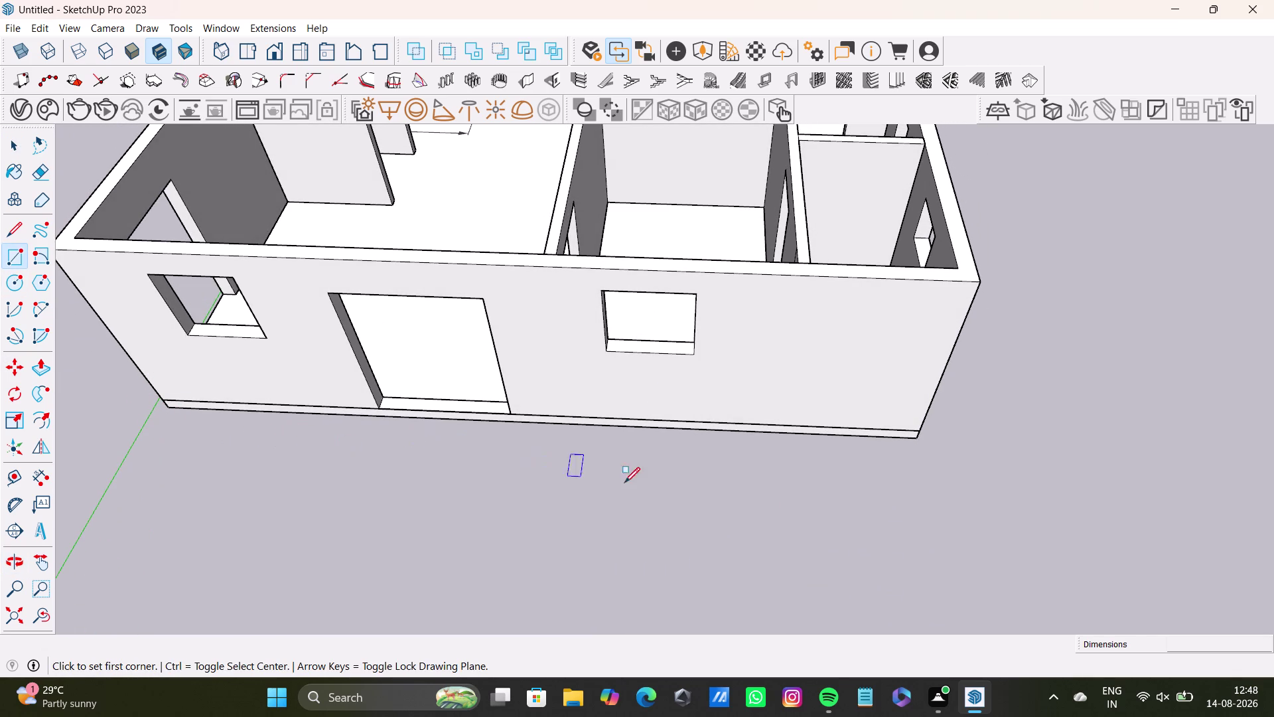
scroll(up, 3)
click(668, 417)
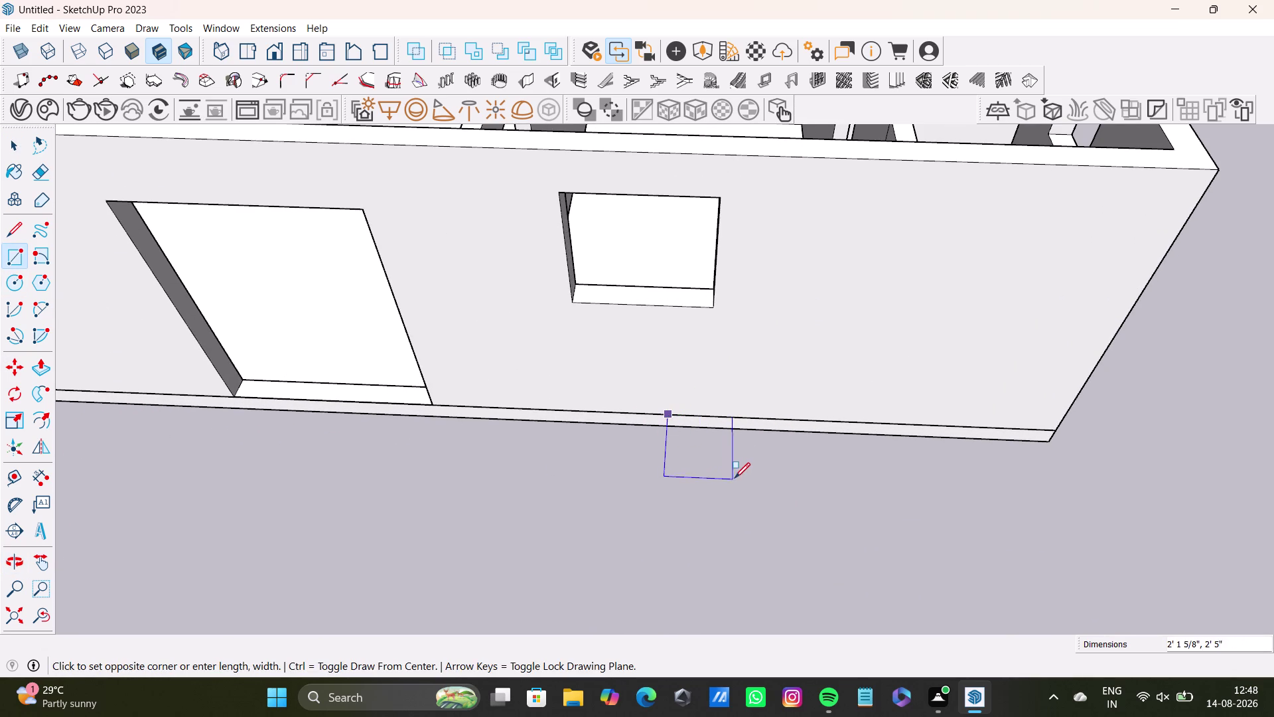
key(space)
middle_drag(742, 497, 740, 279)
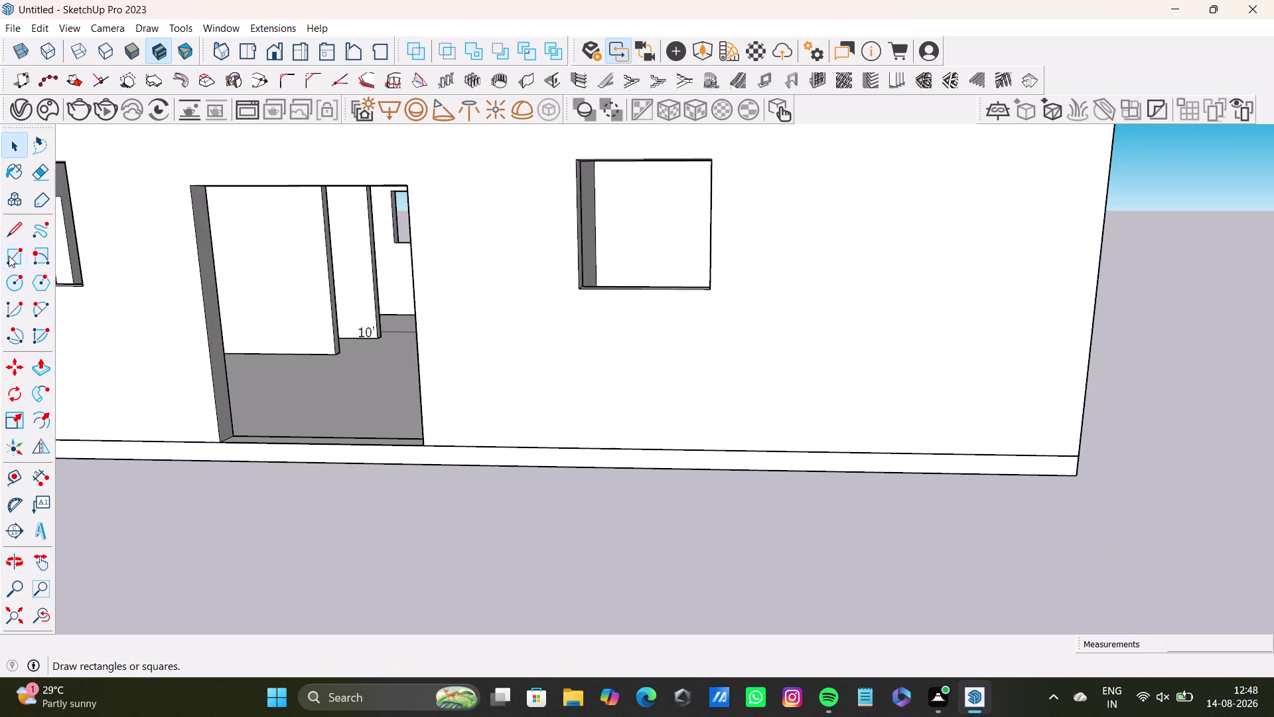
click(12, 254)
scroll(up, 3)
click(640, 468)
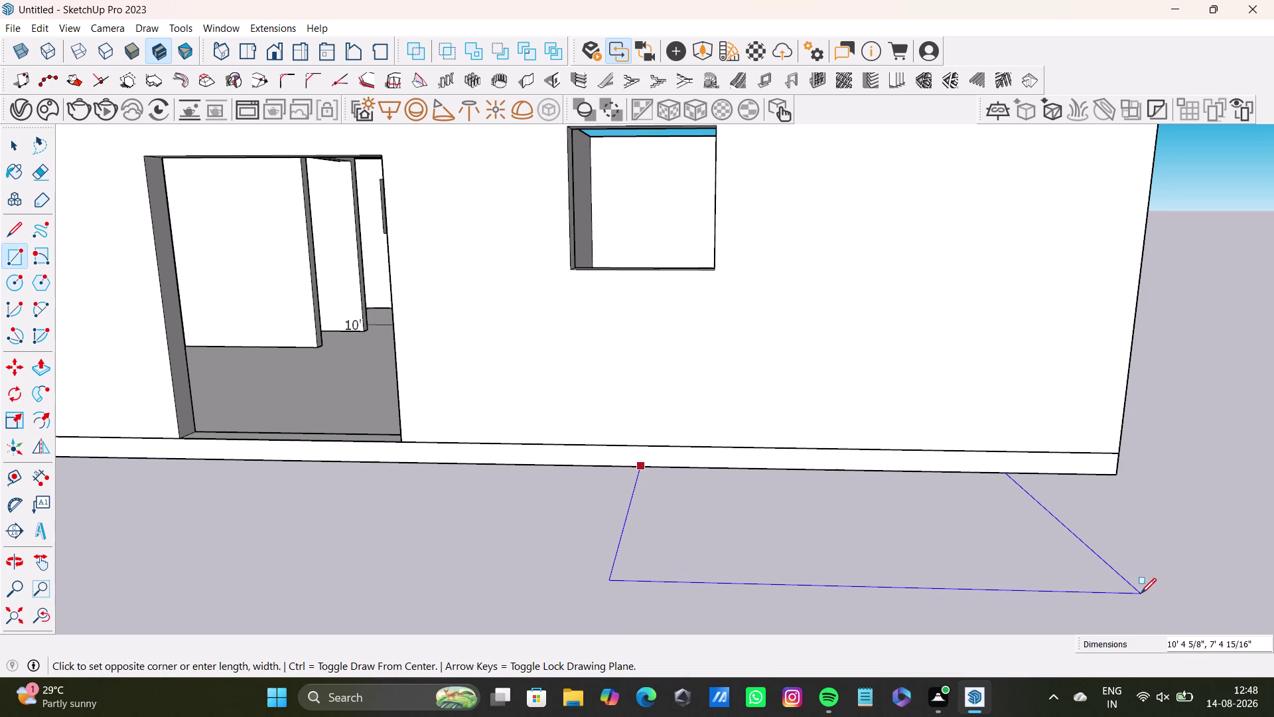
scroll(down, 3)
middle_drag(1182, 580, 1138, 442)
middle_drag(1130, 451, 1147, 582)
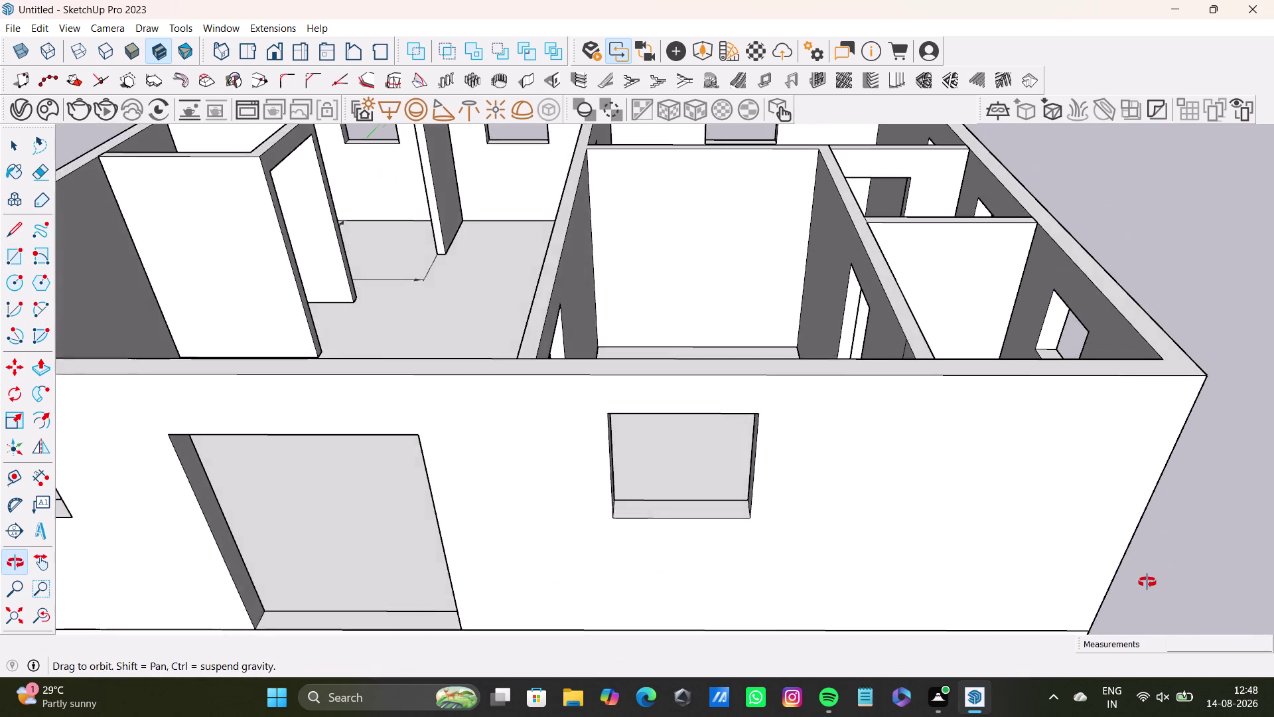
middle_drag(1147, 582, 1006, 331)
scroll(down, 3)
scroll(down, 3)
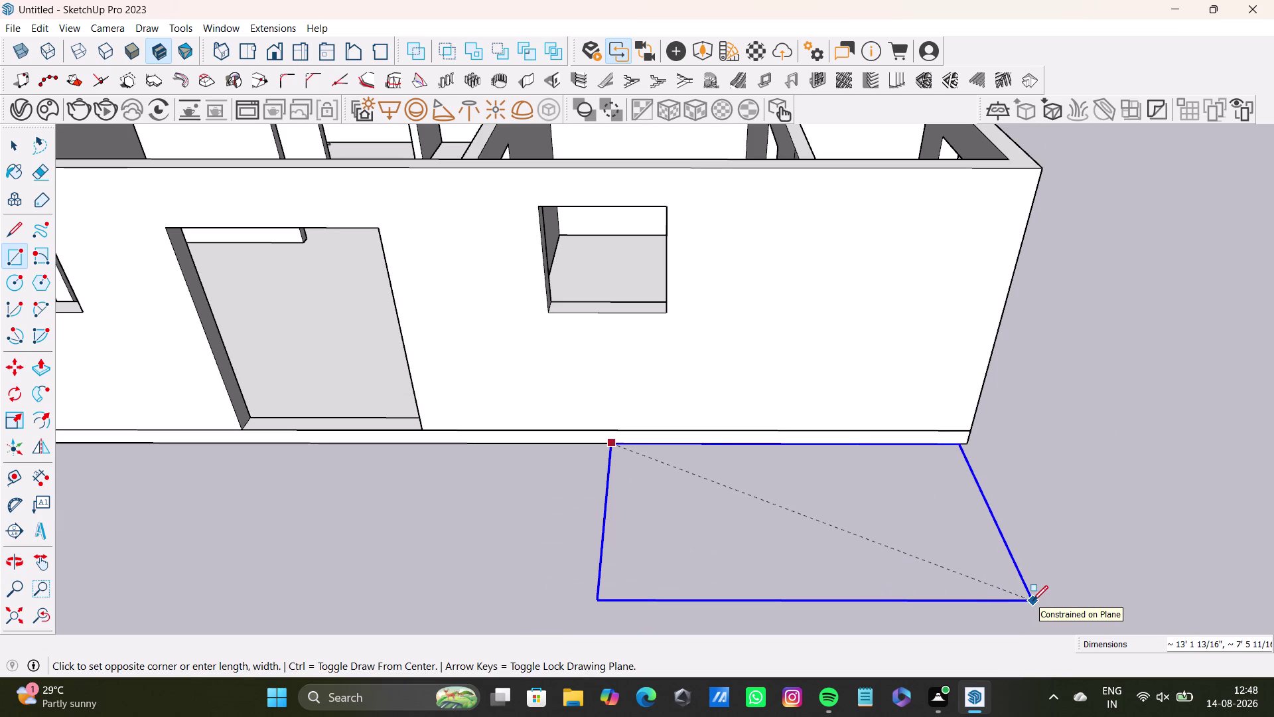
key(space)
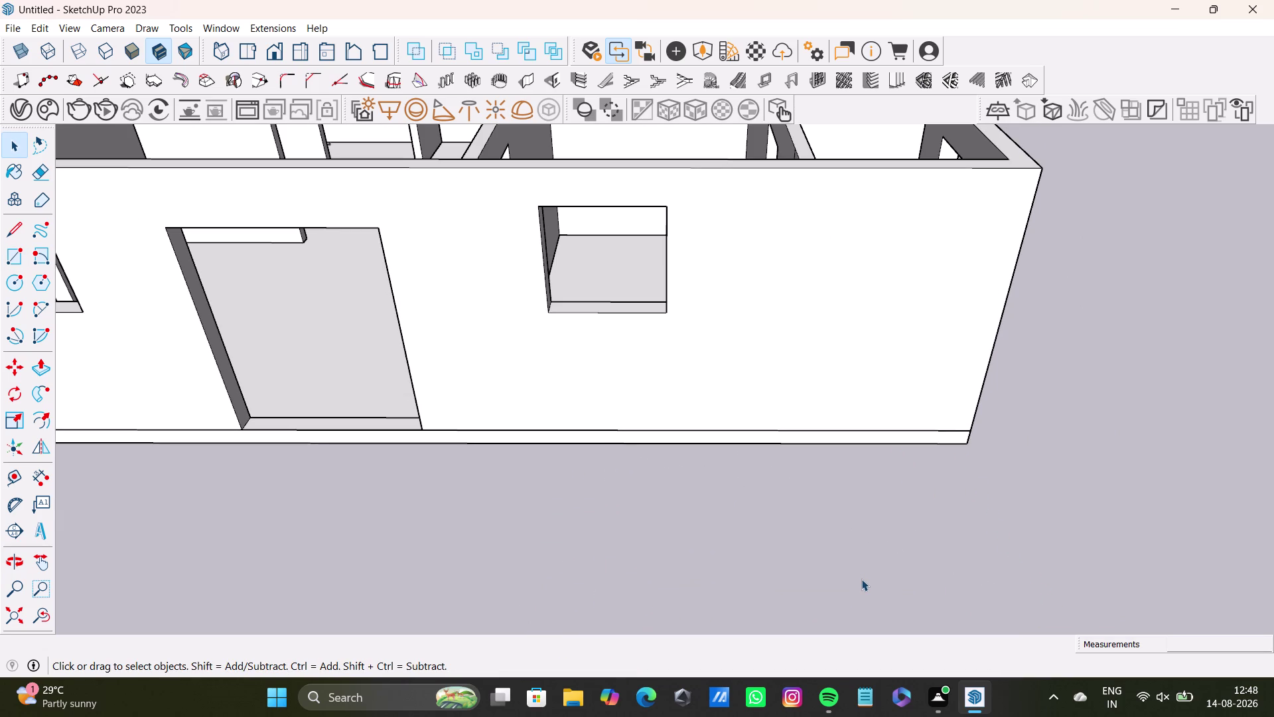
Start a rectangle anchored at the front wall's bottom-right corner.
scroll(down, 3)
middle_drag(730, 518, 720, 455)
middle_drag(729, 446, 726, 492)
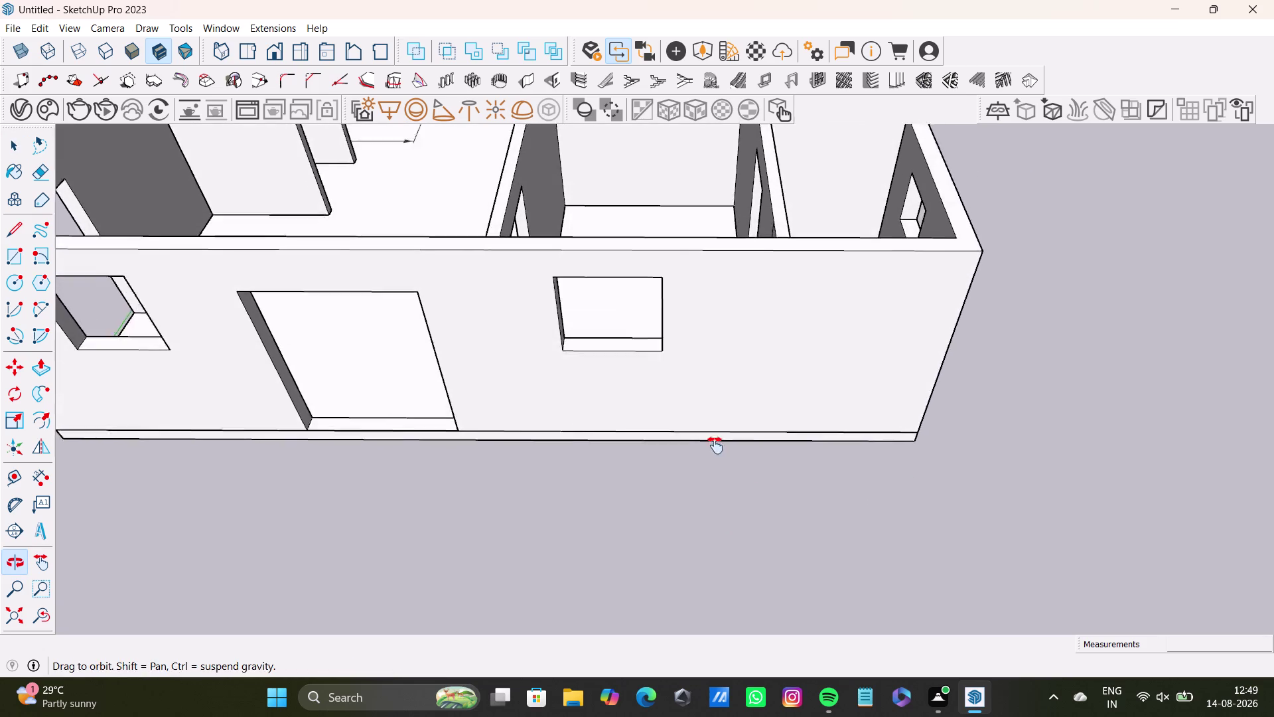
middle_drag(727, 492, 707, 412)
middle_drag(708, 415, 710, 501)
click(10, 253)
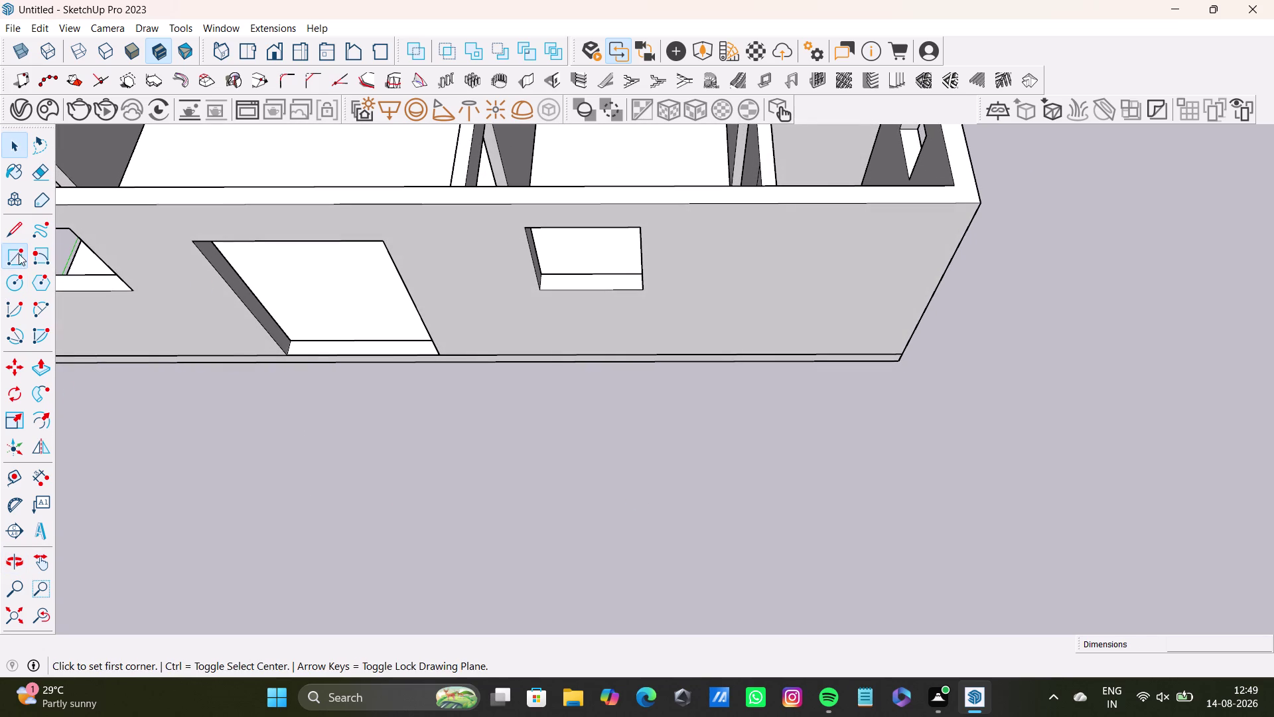
middle_drag(651, 403, 649, 341)
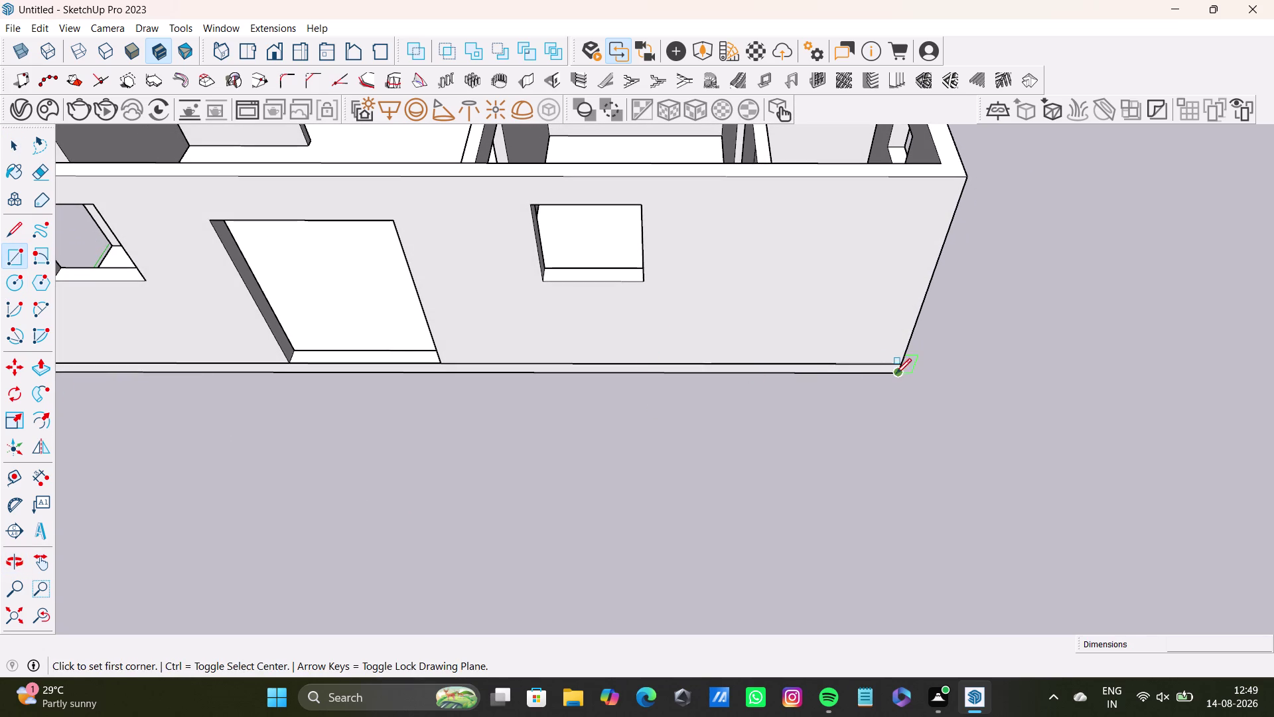
click(896, 374)
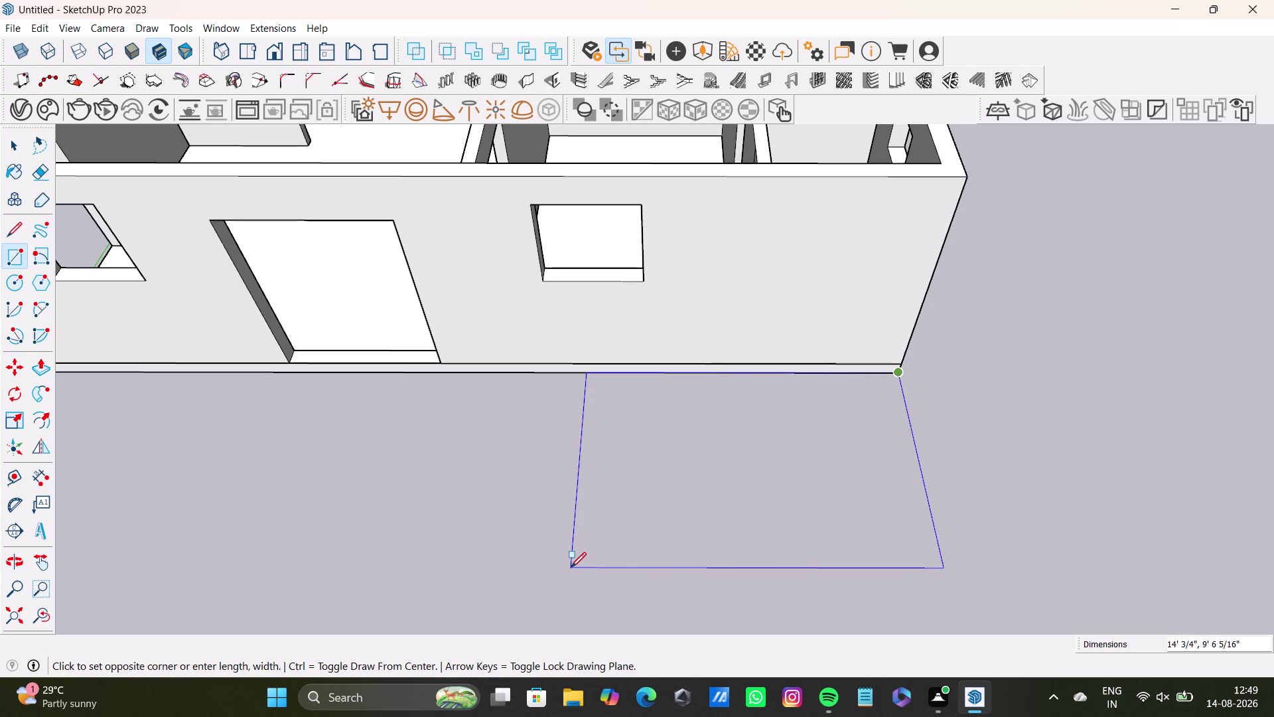
Size the rectangle to 6' 9" in the Measurements box.
text(6)
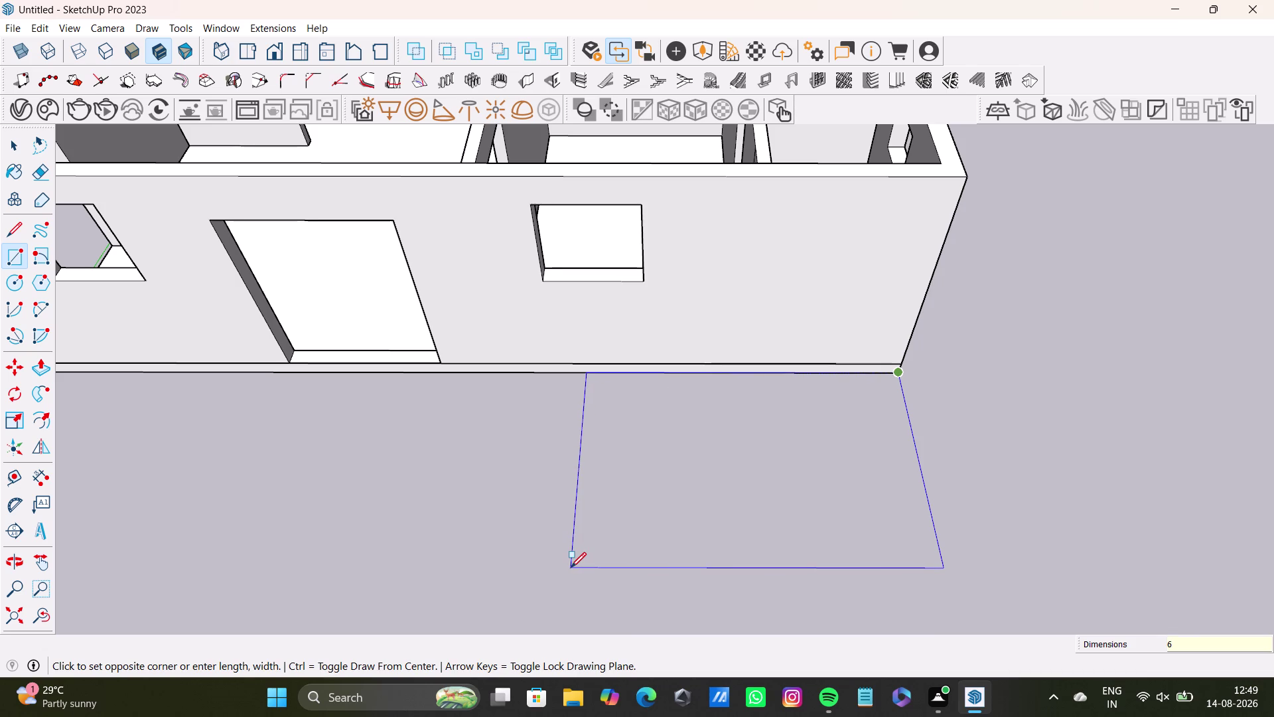
text('9)
key(shift+quotedbl)
key(Return)
key(space)
scroll(down, 3)
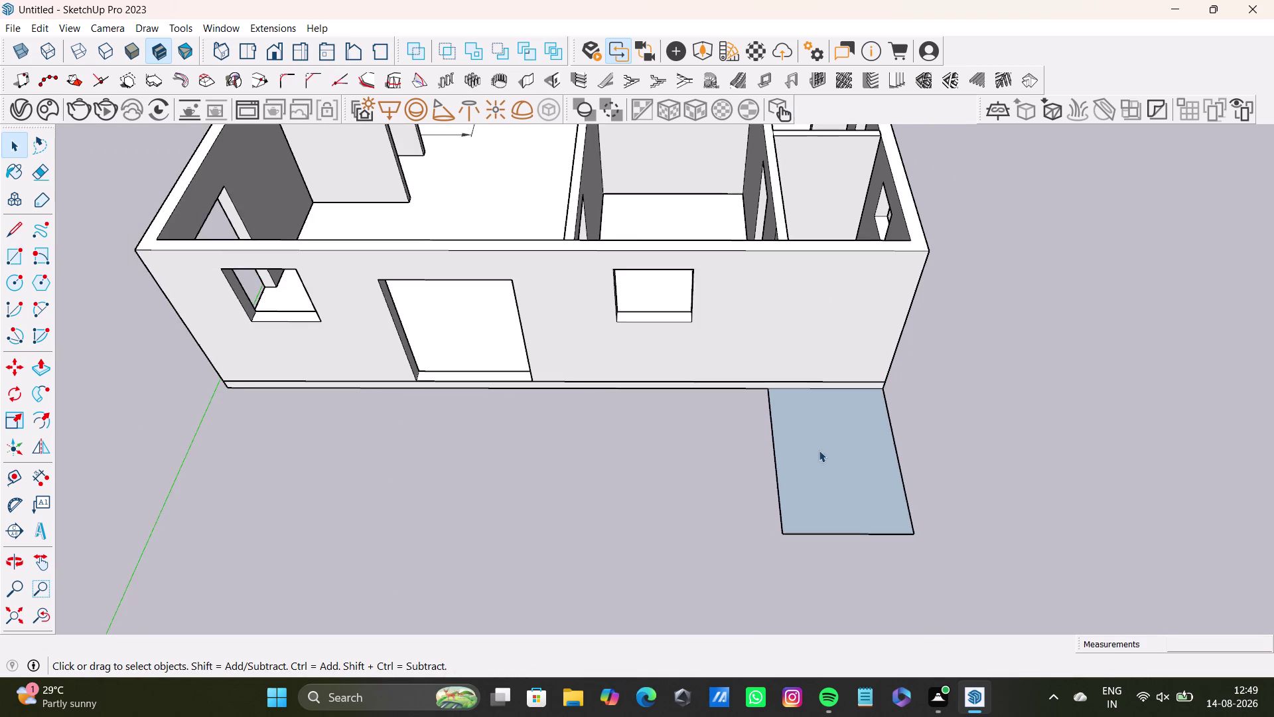
Select the new slab and begin moving it, then undo the move.
middle_drag(812, 451, 927, 548)
double_click(867, 448)
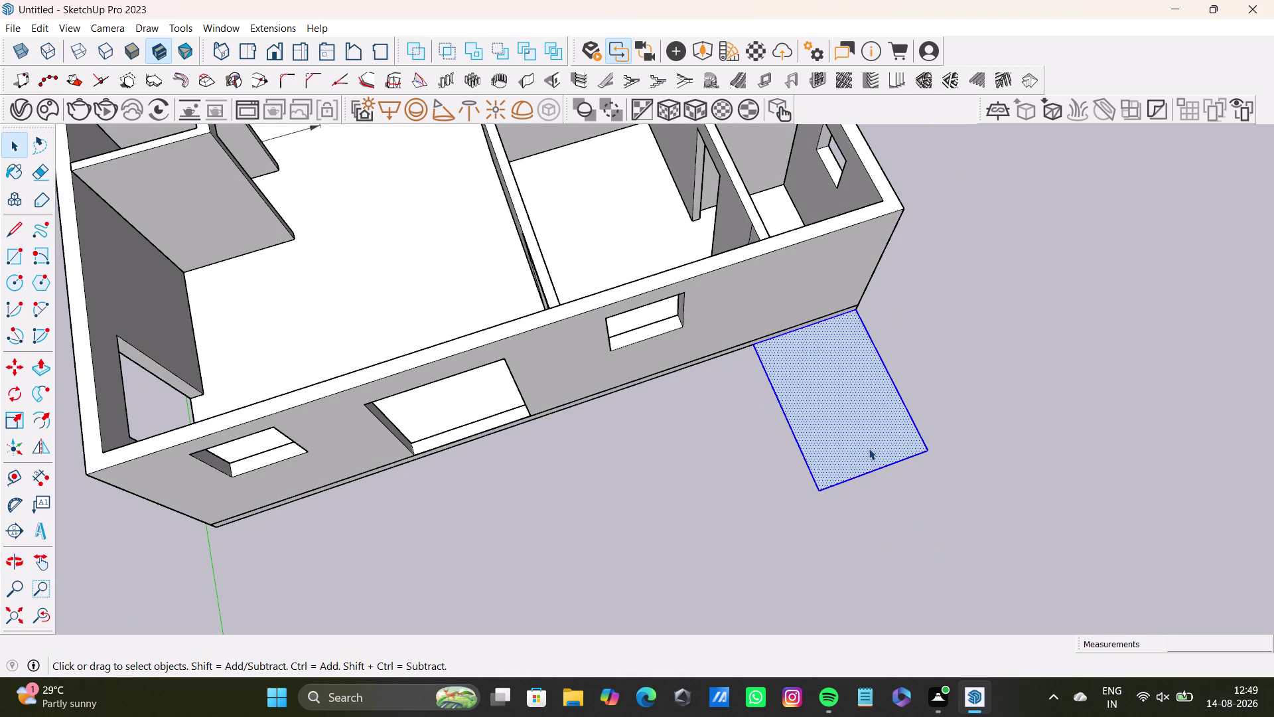
key(m)
click(929, 452)
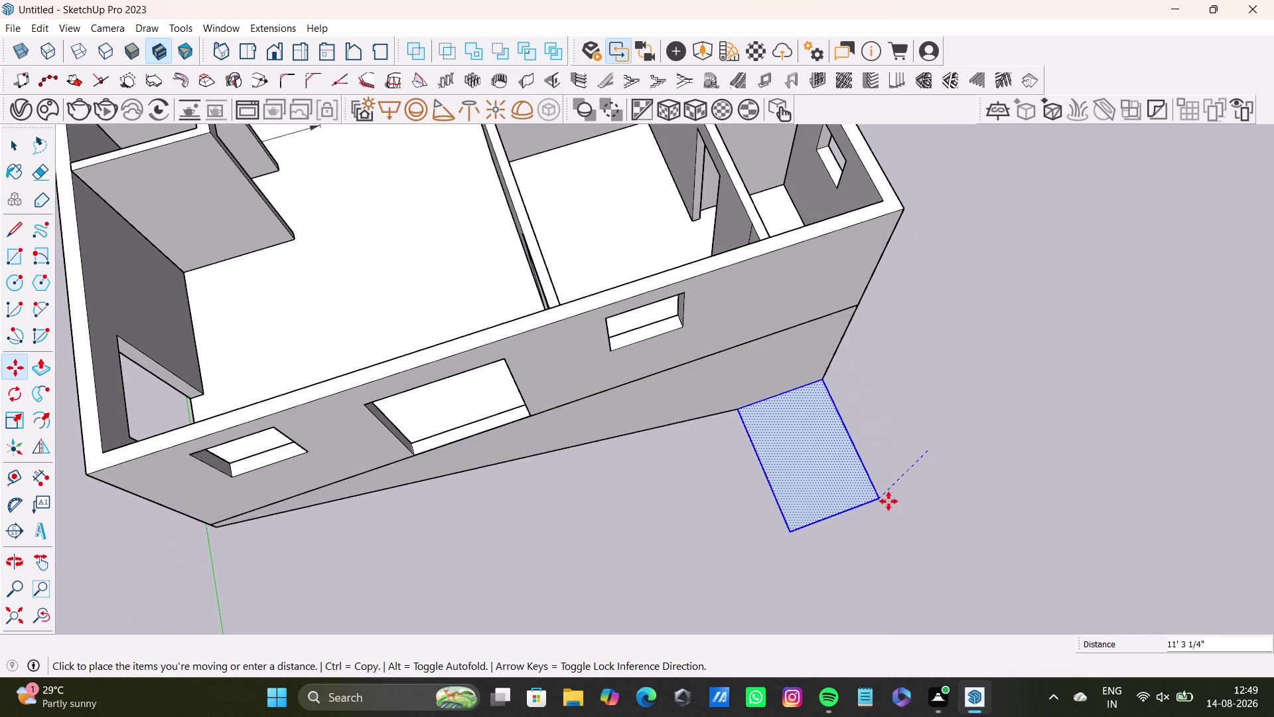
key(space)
key(ctrl+z)
Select the thin base strip running under the front wall.
middle_drag(869, 431, 661, 348)
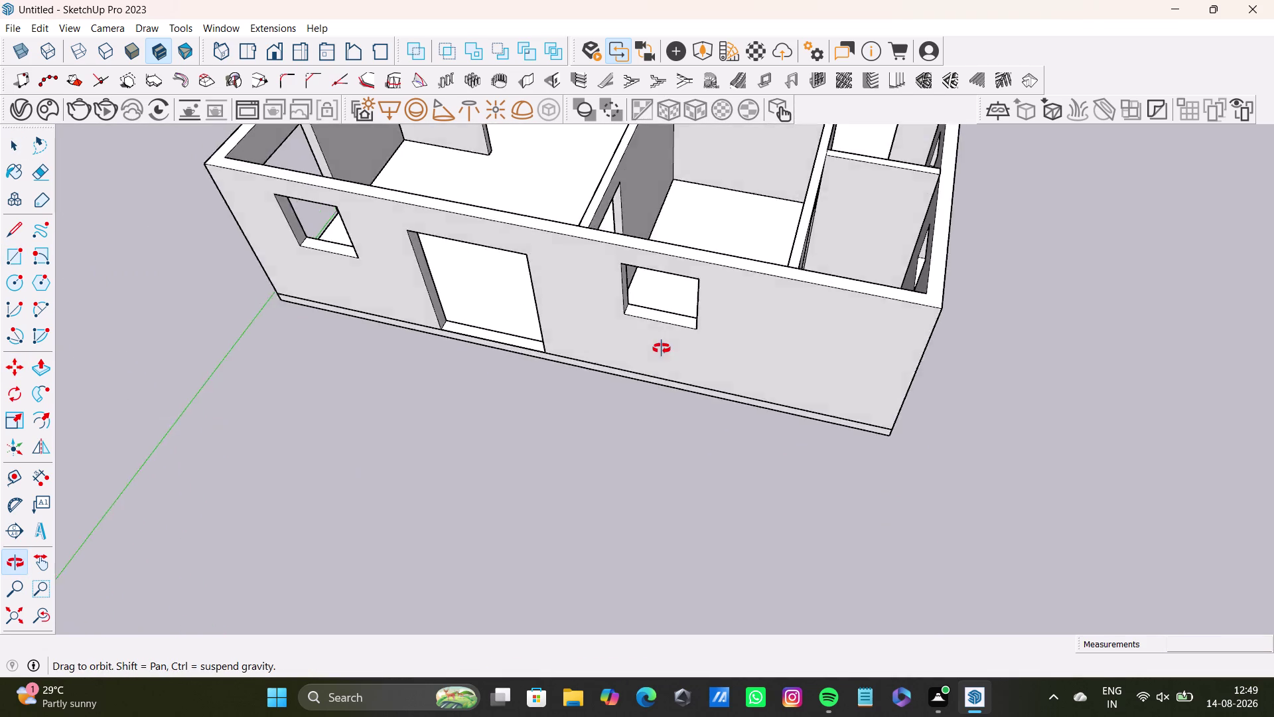
middle_drag(661, 348, 725, 278)
triple_click(797, 398)
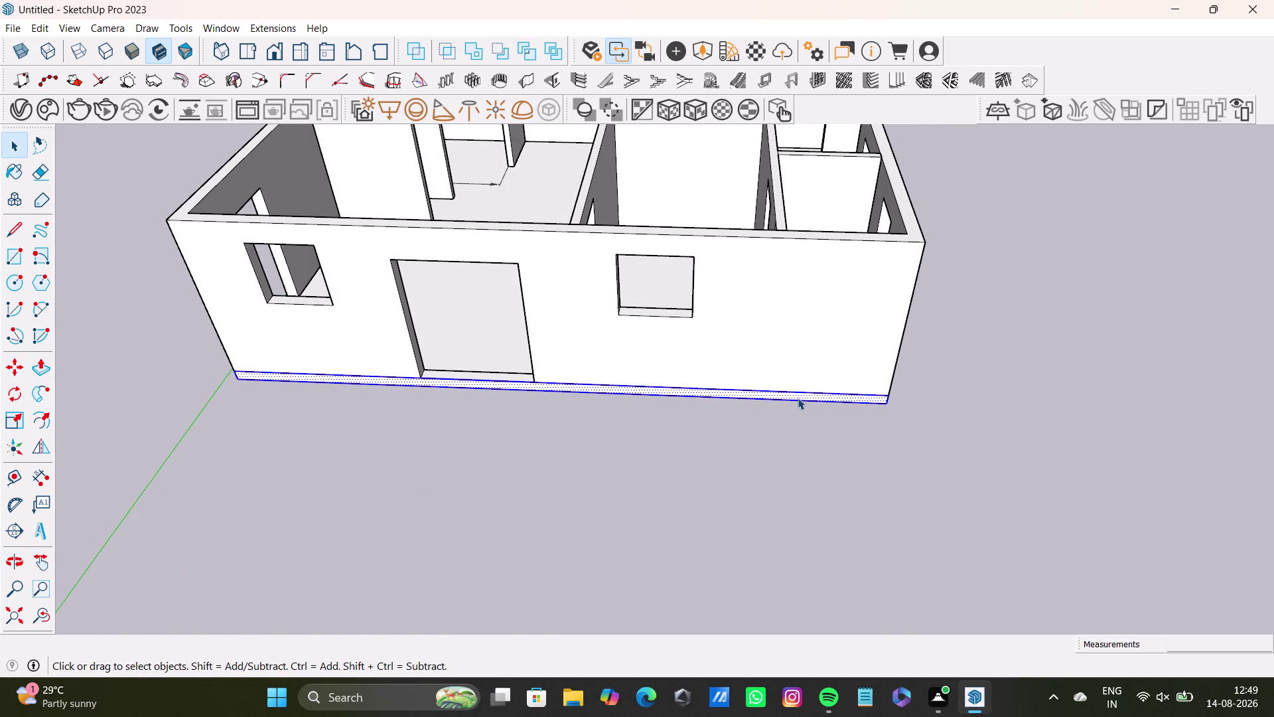
click(798, 397)
triple_click(795, 399)
triple_click(795, 398)
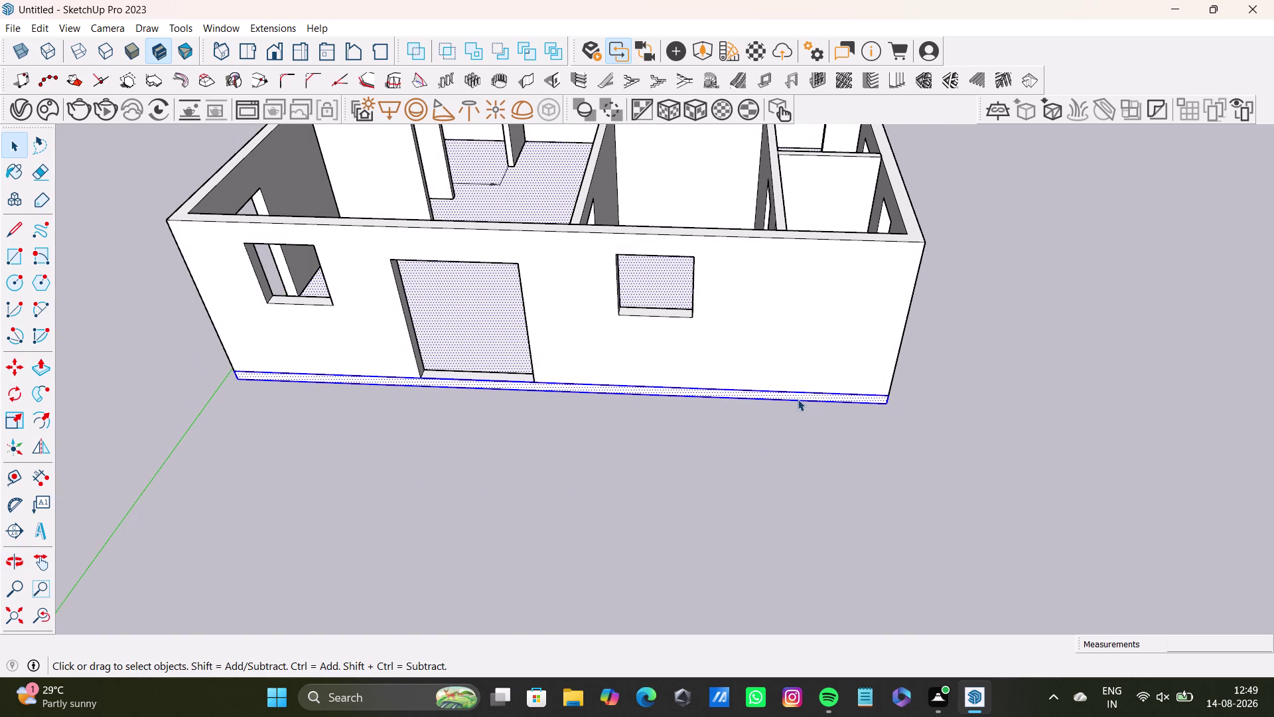
double_click(798, 399)
double_click(801, 395)
triple_click(481, 318)
click(482, 317)
middle_drag(482, 330, 505, 459)
triple_click(463, 260)
double_click(467, 261)
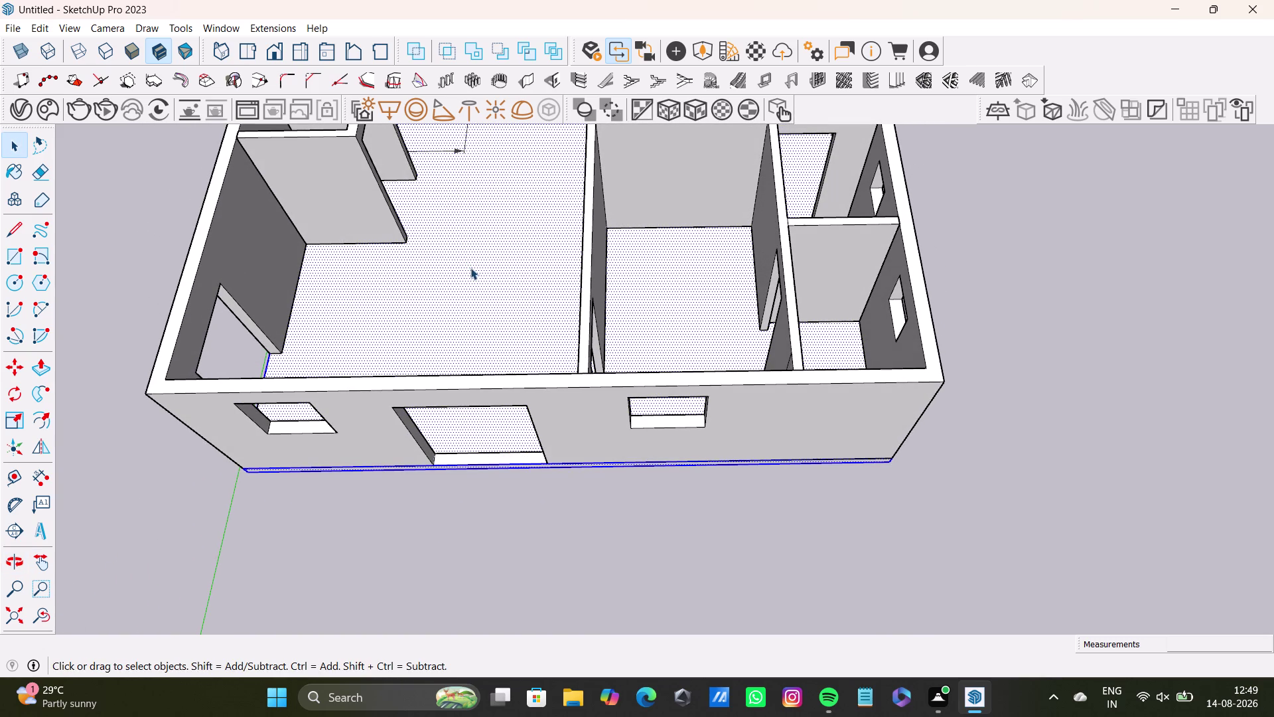
Make the base strip a group and clear the selection.
right_click(471, 268)
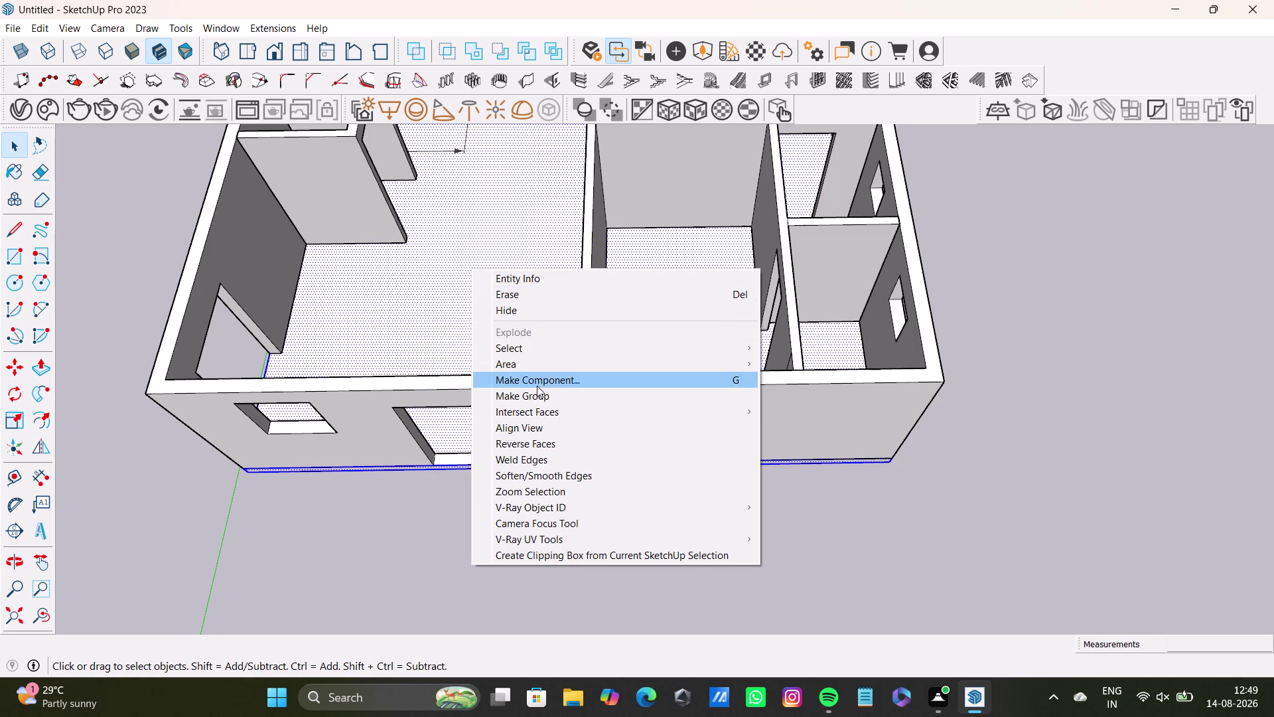
click(538, 392)
key(space)
click(506, 323)
triple_click(510, 323)
click(510, 322)
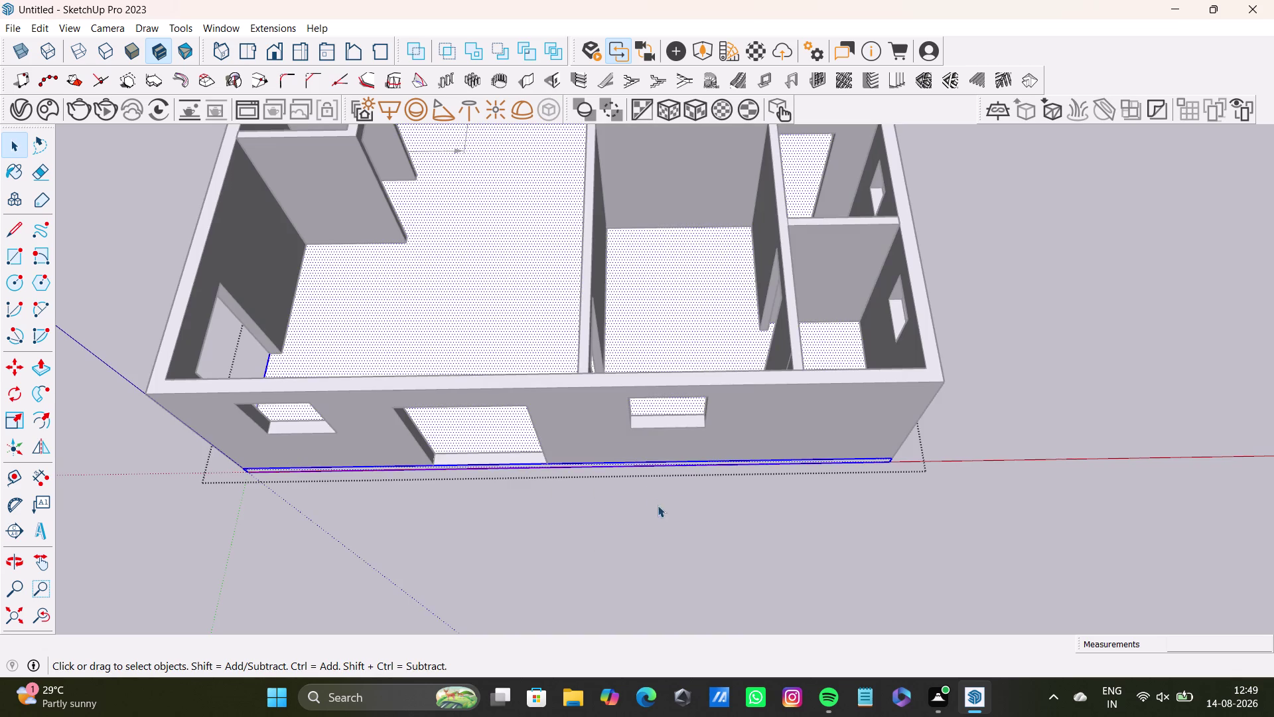
Orbit in to the front wall base's right end and pick the Rectangle tool.
middle_drag(658, 497, 630, 314)
scroll(up, 3)
scroll(down, 3)
middle_drag(379, 471, 387, 360)
middle_drag(433, 416, 485, 405)
click(13, 259)
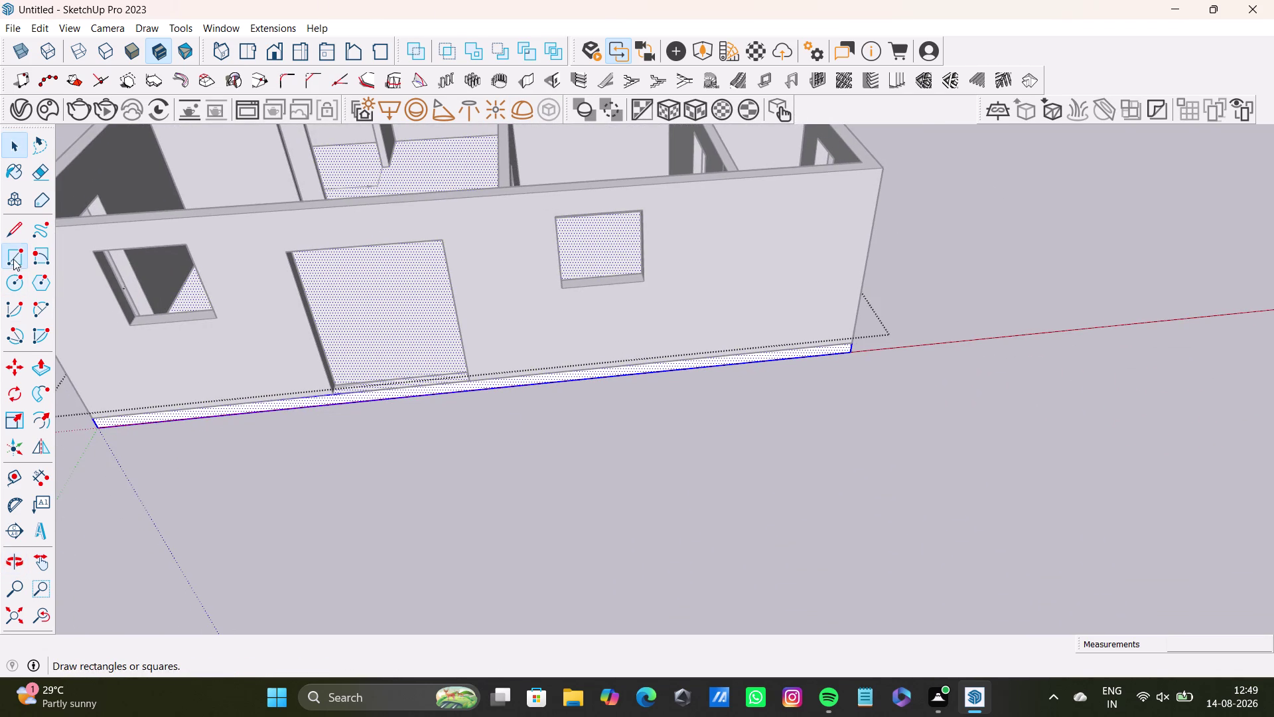
Cancel a stray rectangle on the ground and switch to the Line tool.
scroll(up, 3)
middle_drag(611, 414, 544, 383)
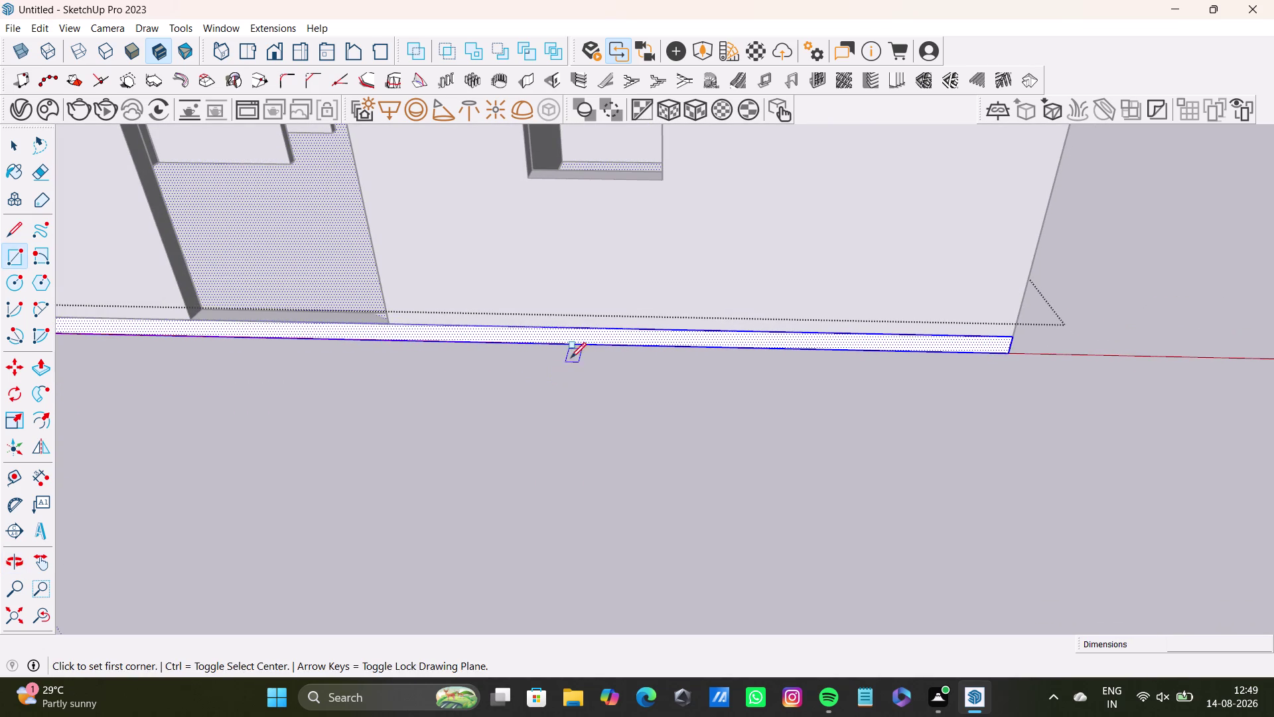
click(585, 349)
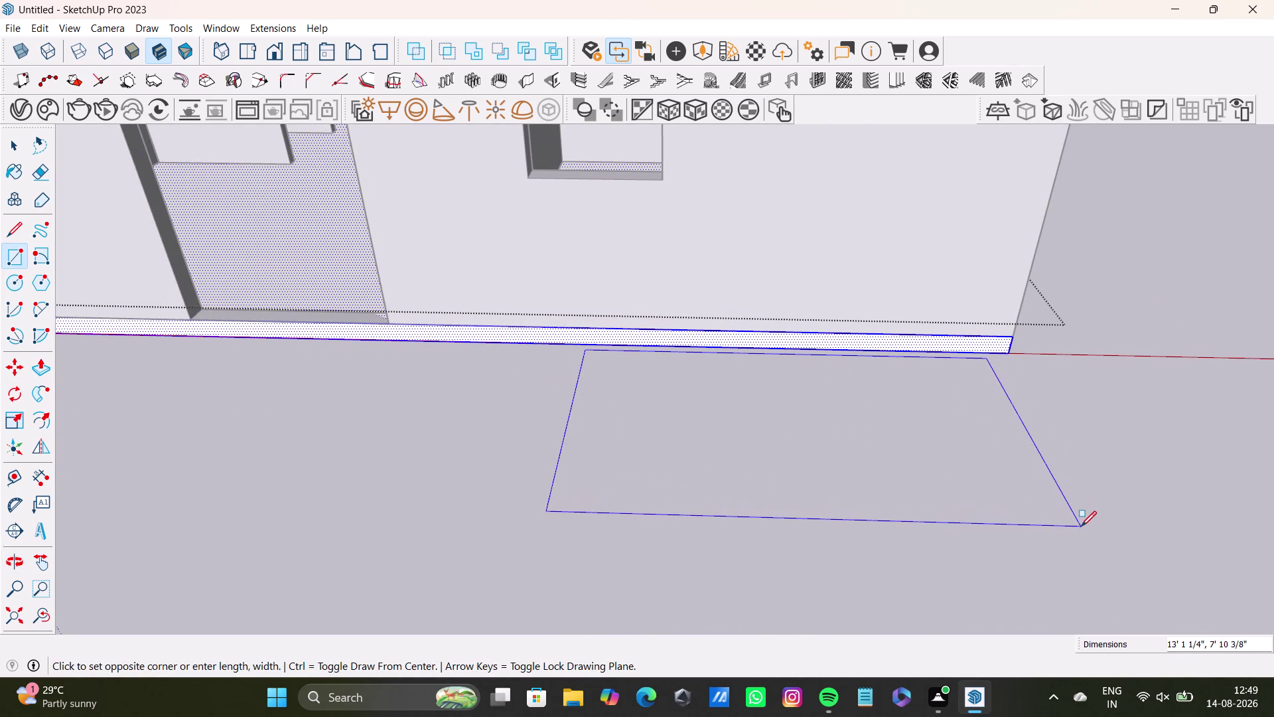
key(space)
middle_drag(635, 473, 625, 474)
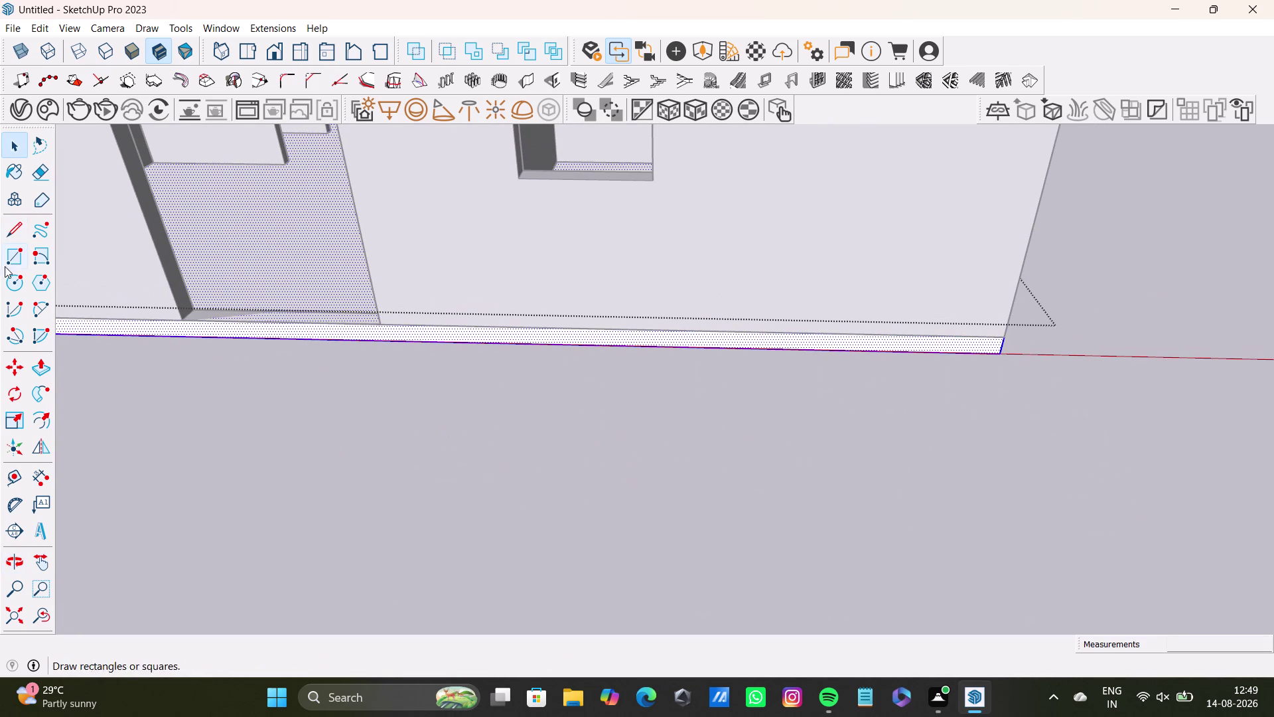
click(15, 257)
click(15, 230)
scroll(up, 3)
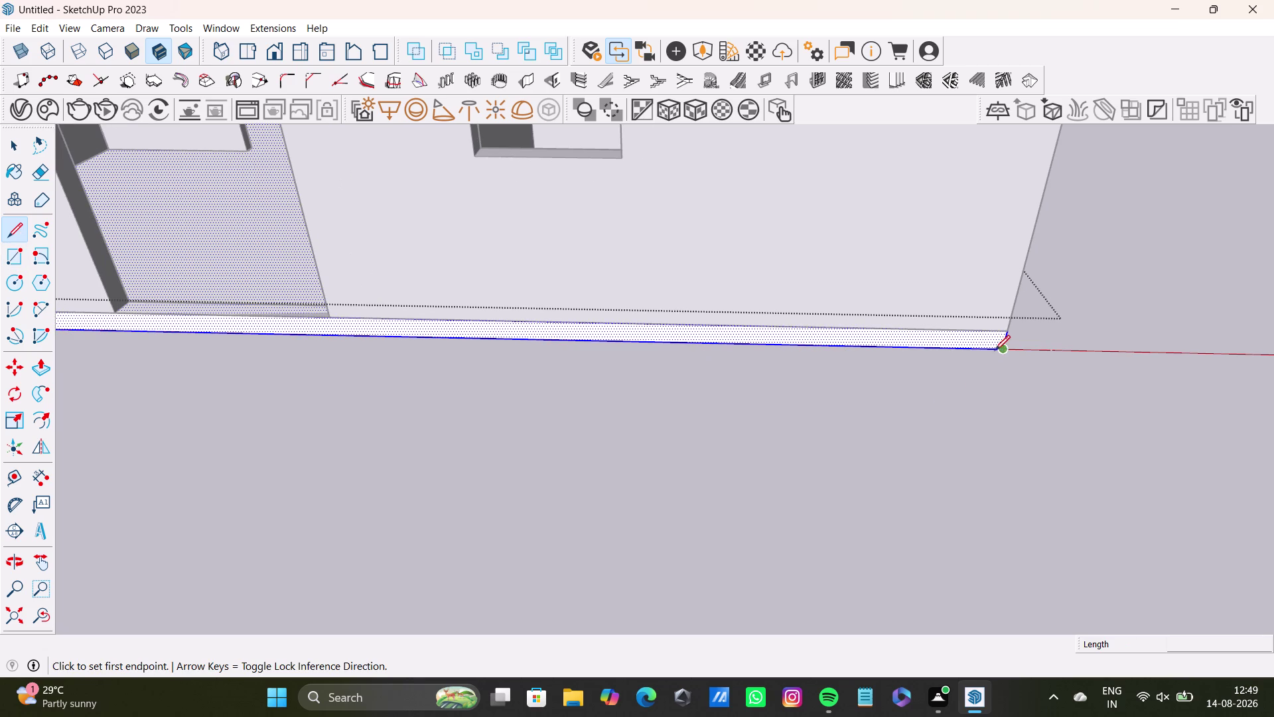
Draw the first two landing sides from the strip's right corner: 6' 9" and 10'.
click(1004, 350)
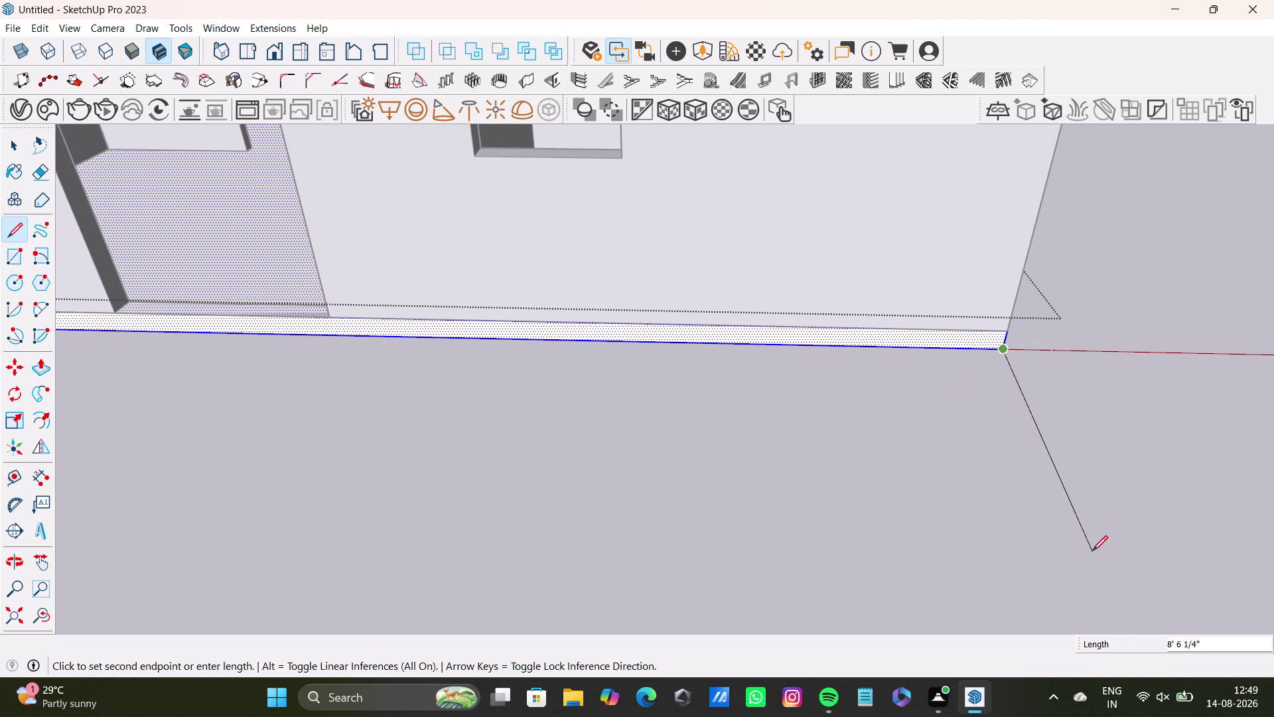
text(69)
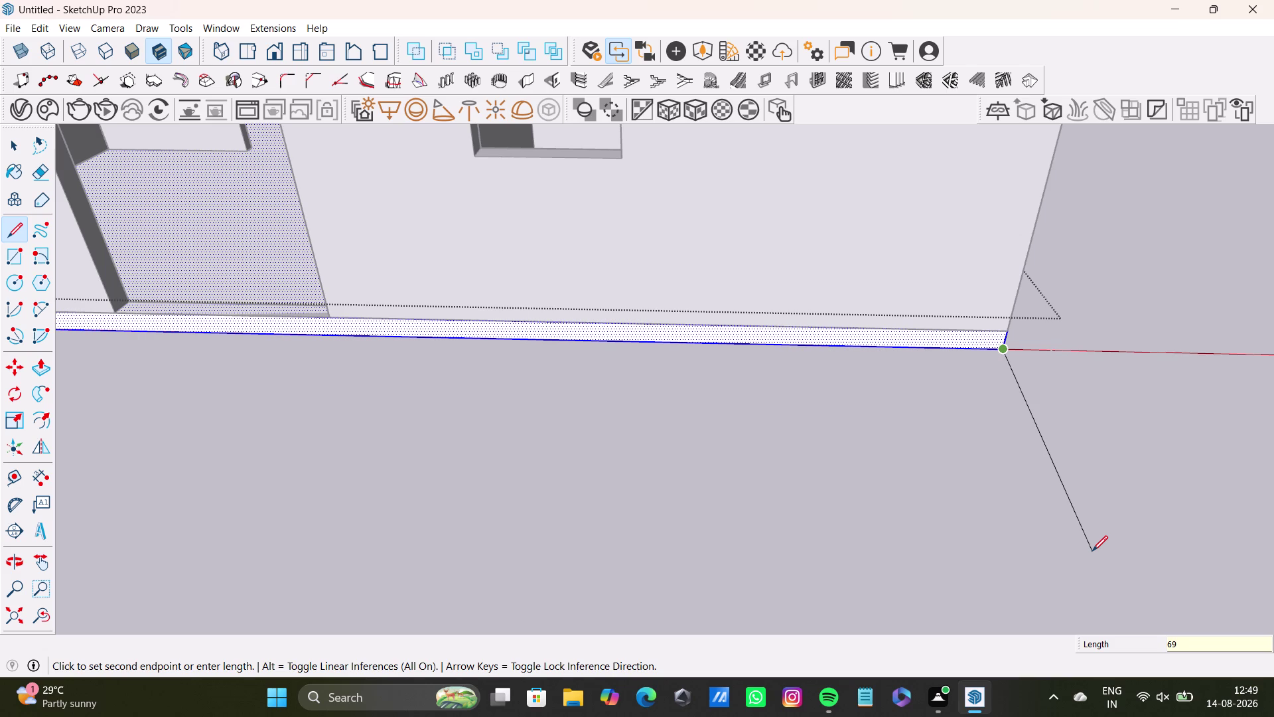
key(BackSpace)
text(')
text(9)
key(shift+quotedbl)
key(Return)
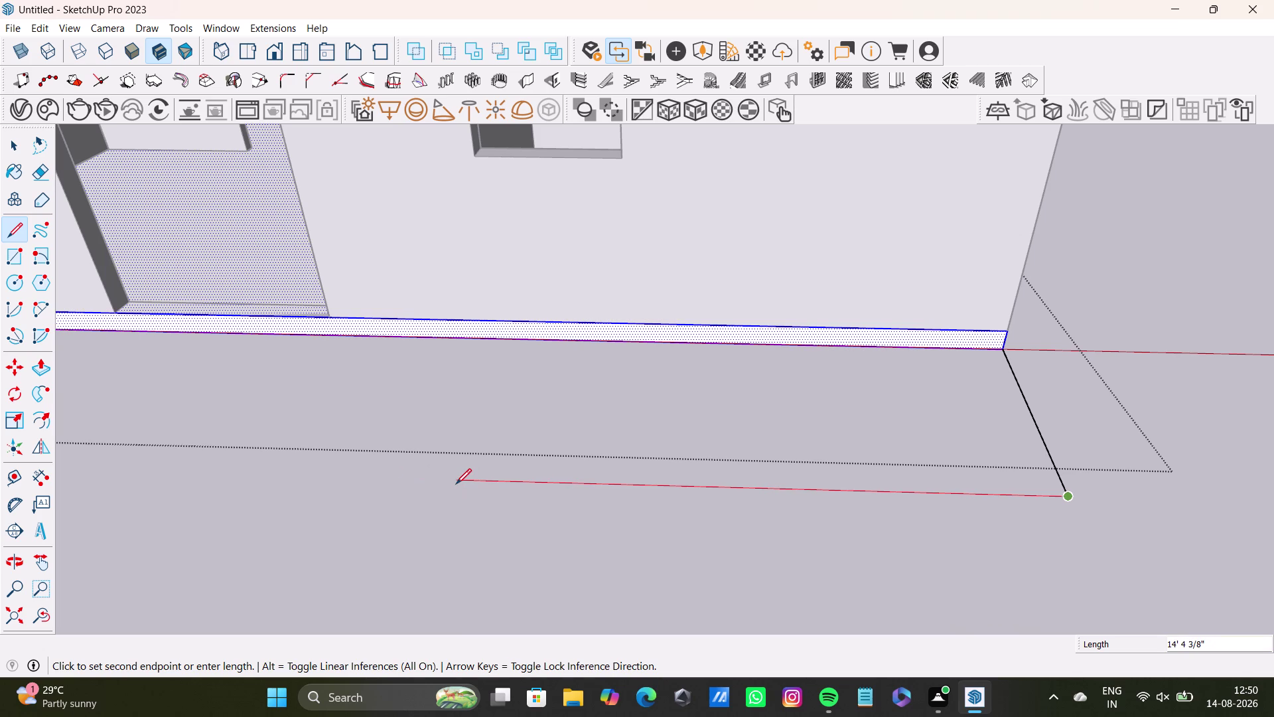
text(10)
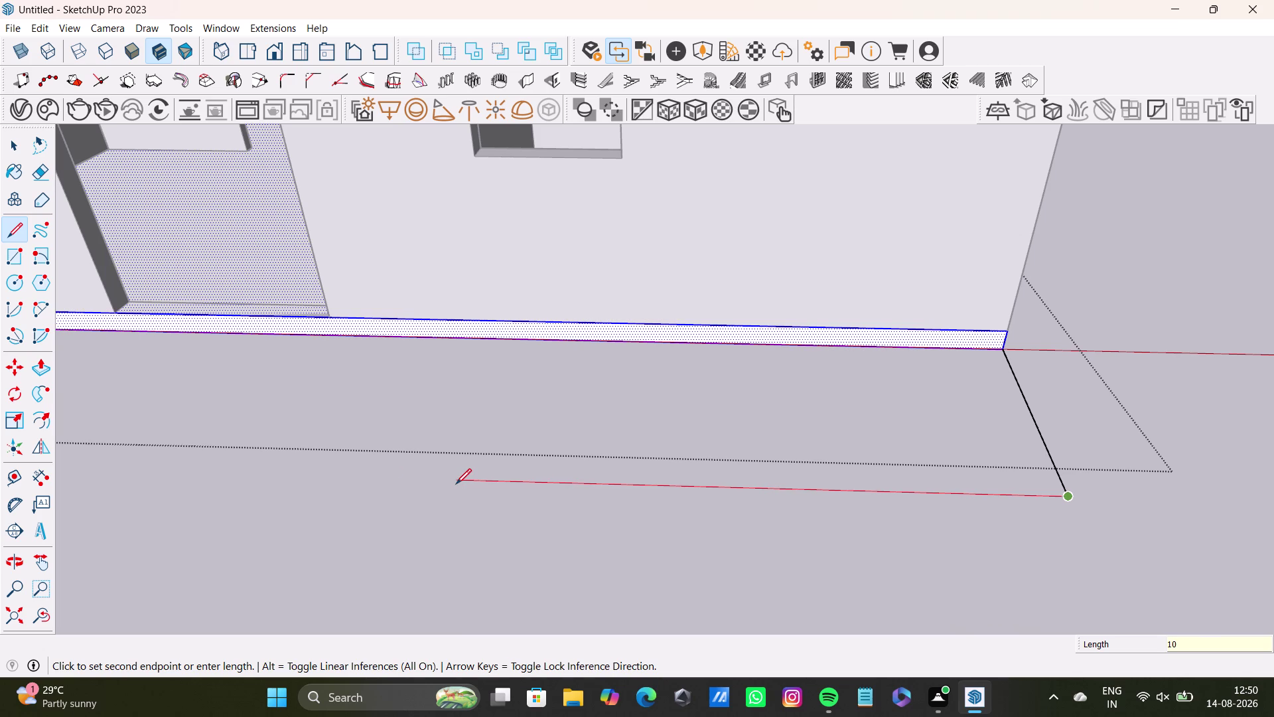
key(apostrophe)
key(Return)
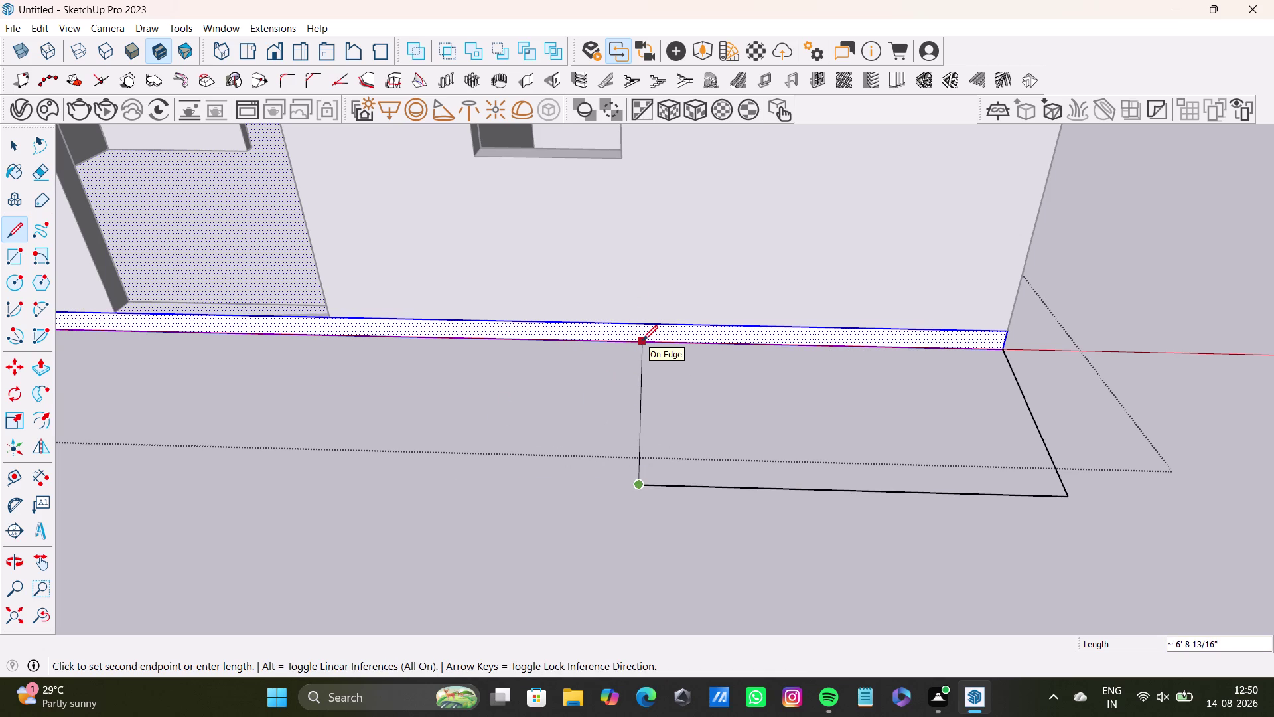
Draw the 6' 9" return side to close the landing outline onto the strip.
text(6')
key(6)
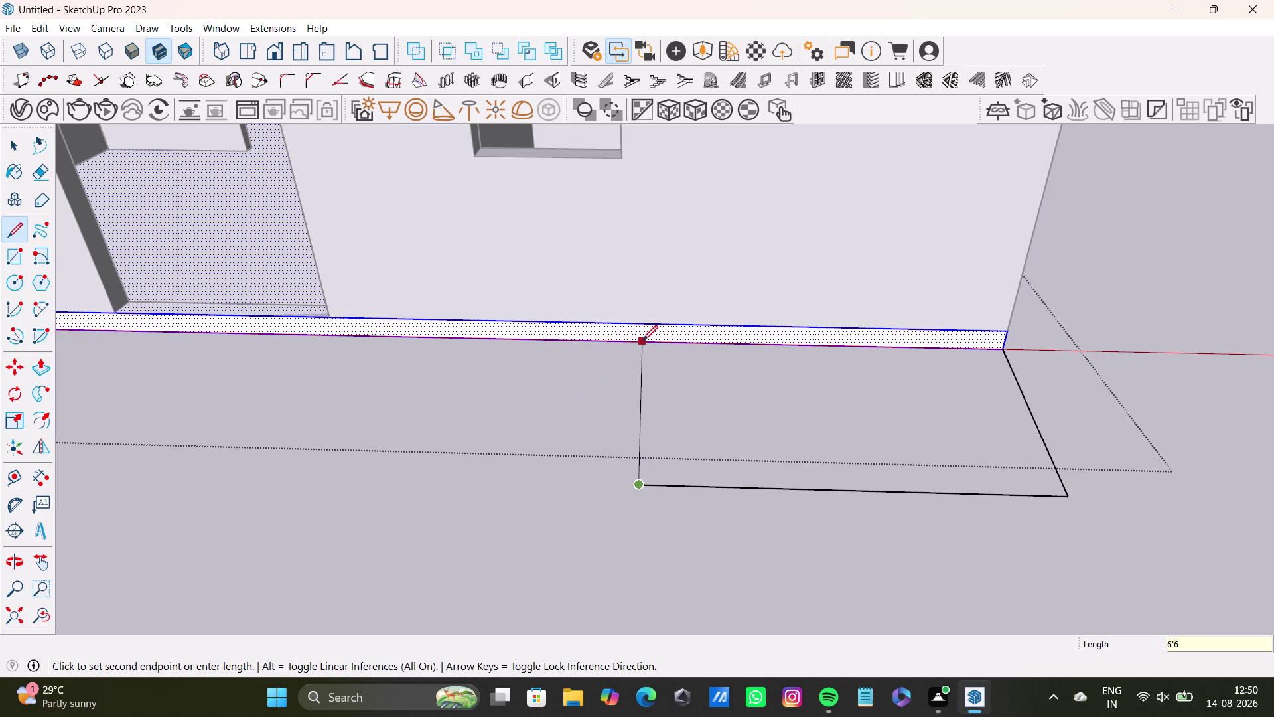
key(BackSpace)
key(9)
key(shift+quotedbl)
key(Return)
key(space)
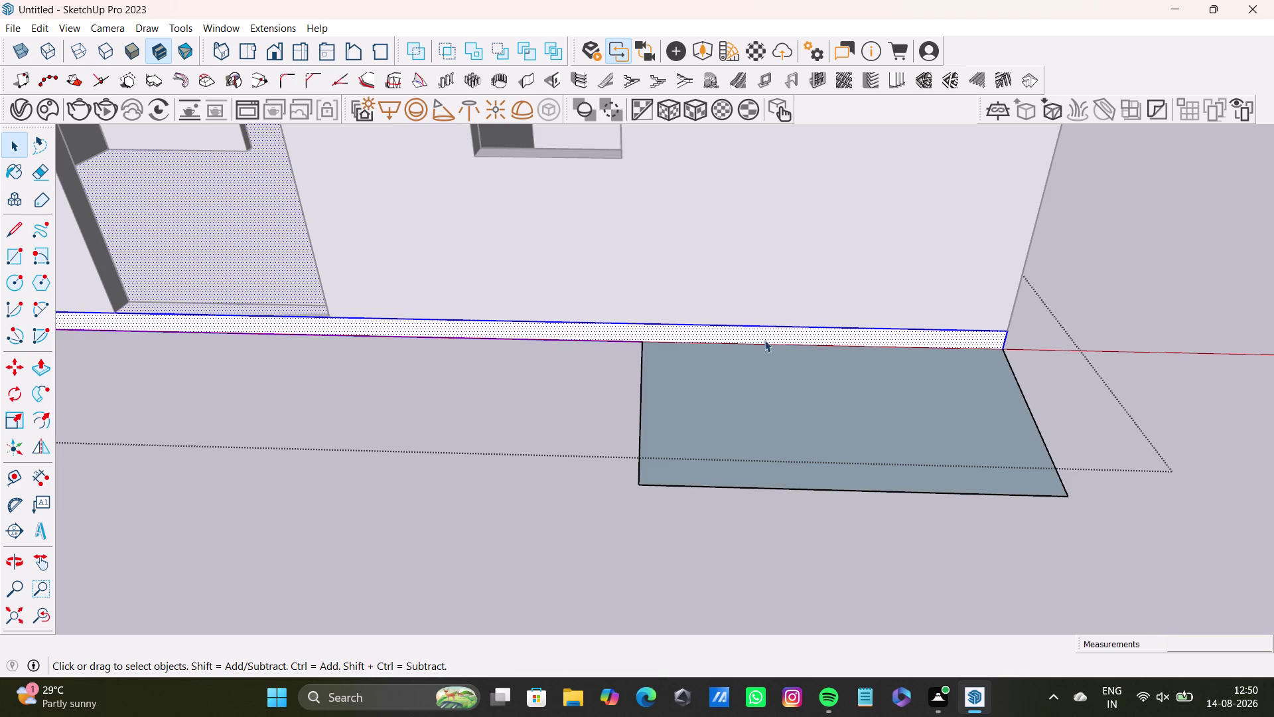
Orbit around to inspect the new landing face beside the wall.
middle_drag(766, 401, 1005, 602)
middle_drag(744, 406, 810, 129)
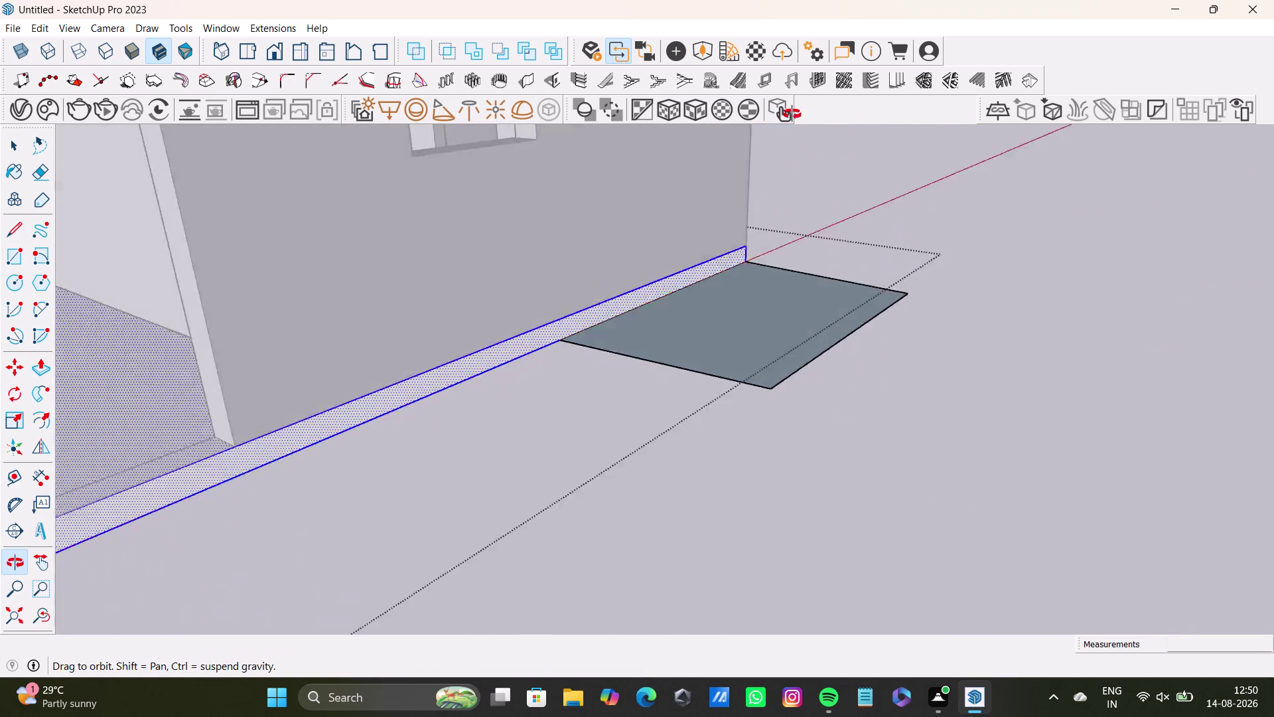
middle_drag(810, 129, 694, 43)
middle_drag(889, 307, 712, 244)
scroll(down, 3)
middle_drag(656, 270, 713, 258)
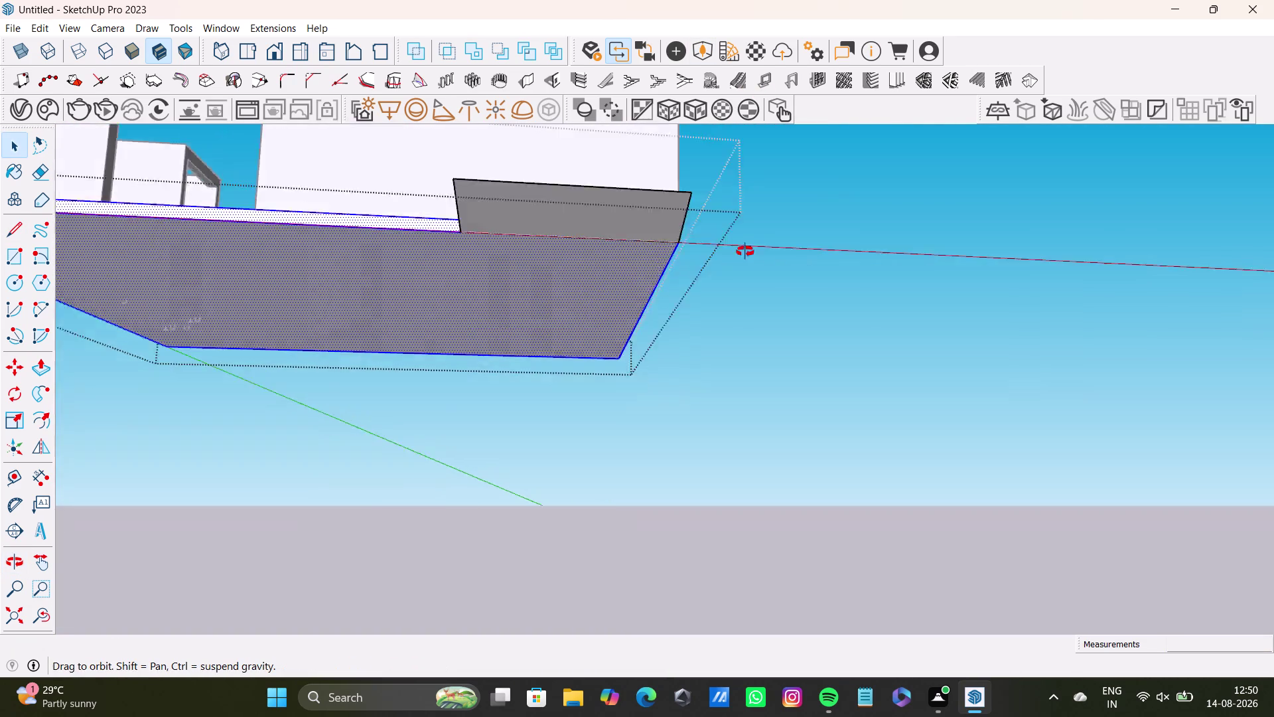
middle_drag(713, 259, 728, 356)
Undo the landing face and its lines, then orbit back to the front wall.
key(ctrl+z)
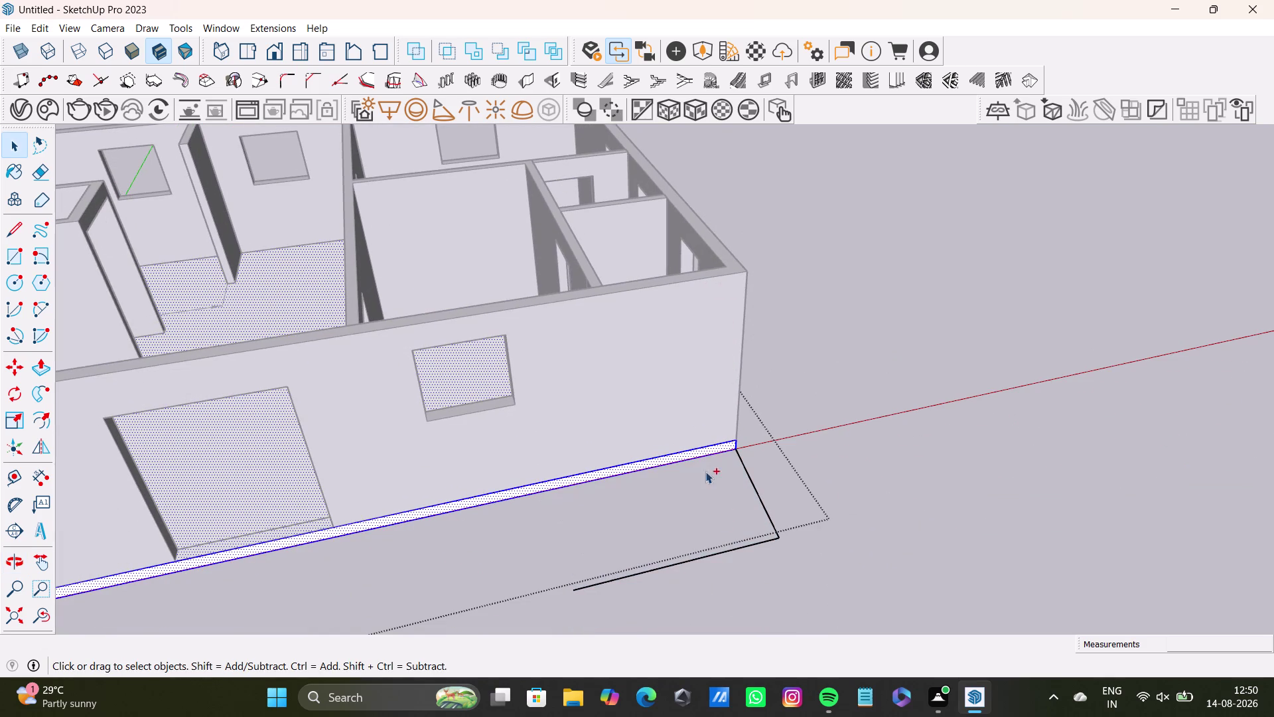
key(ctrl+z)
middle_drag(673, 544, 605, 569)
key(ctrl+z)
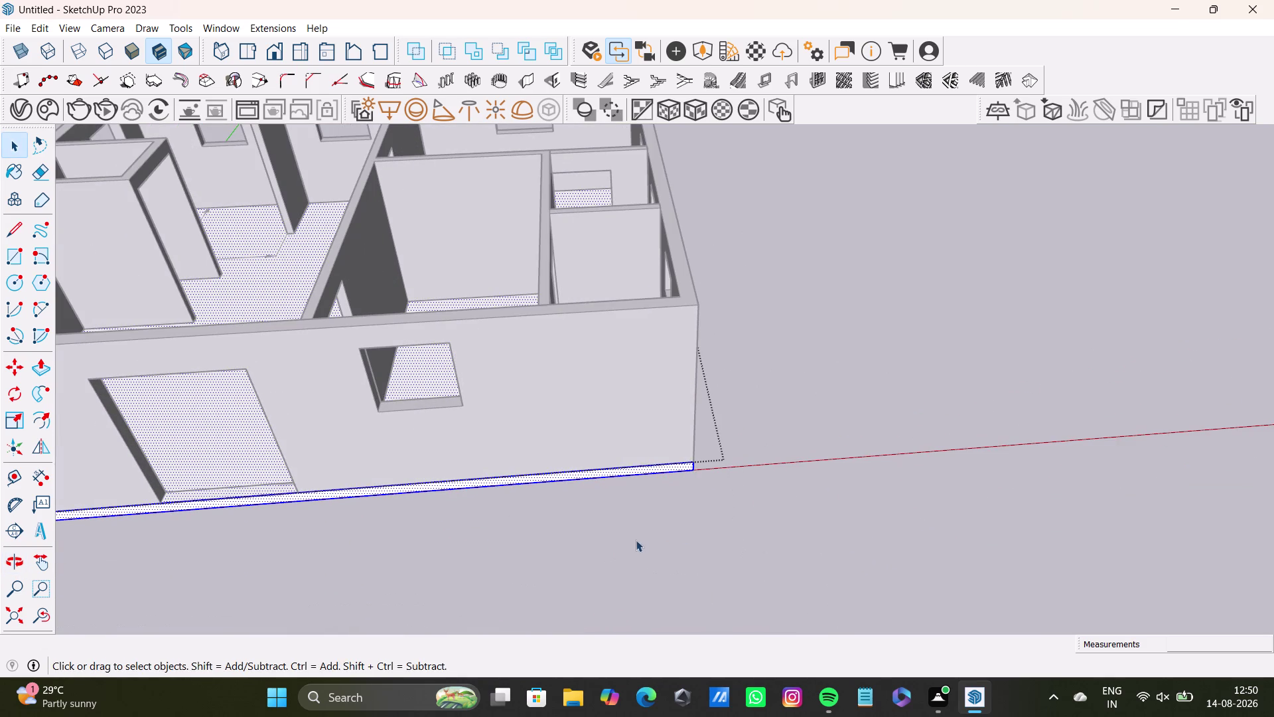
middle_drag(625, 526, 645, 561)
middle_drag(653, 534, 751, 517)
middle_drag(746, 554, 660, 571)
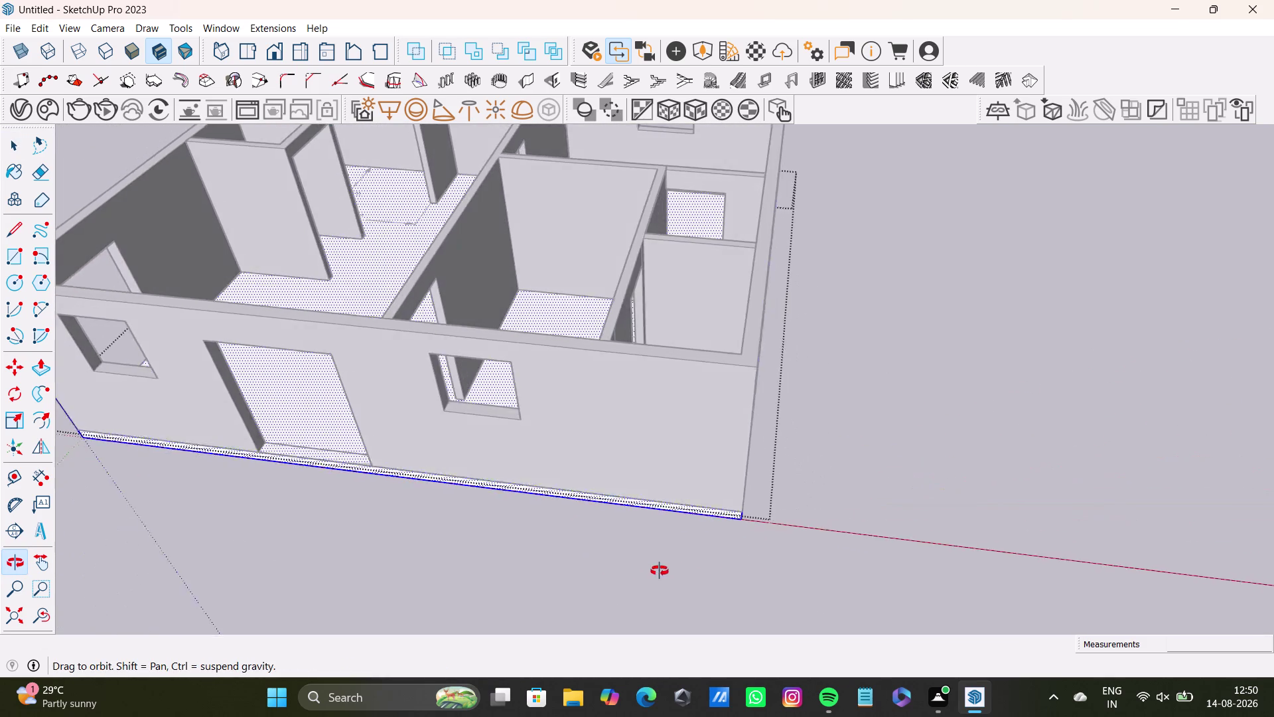
middle_drag(660, 571, 718, 455)
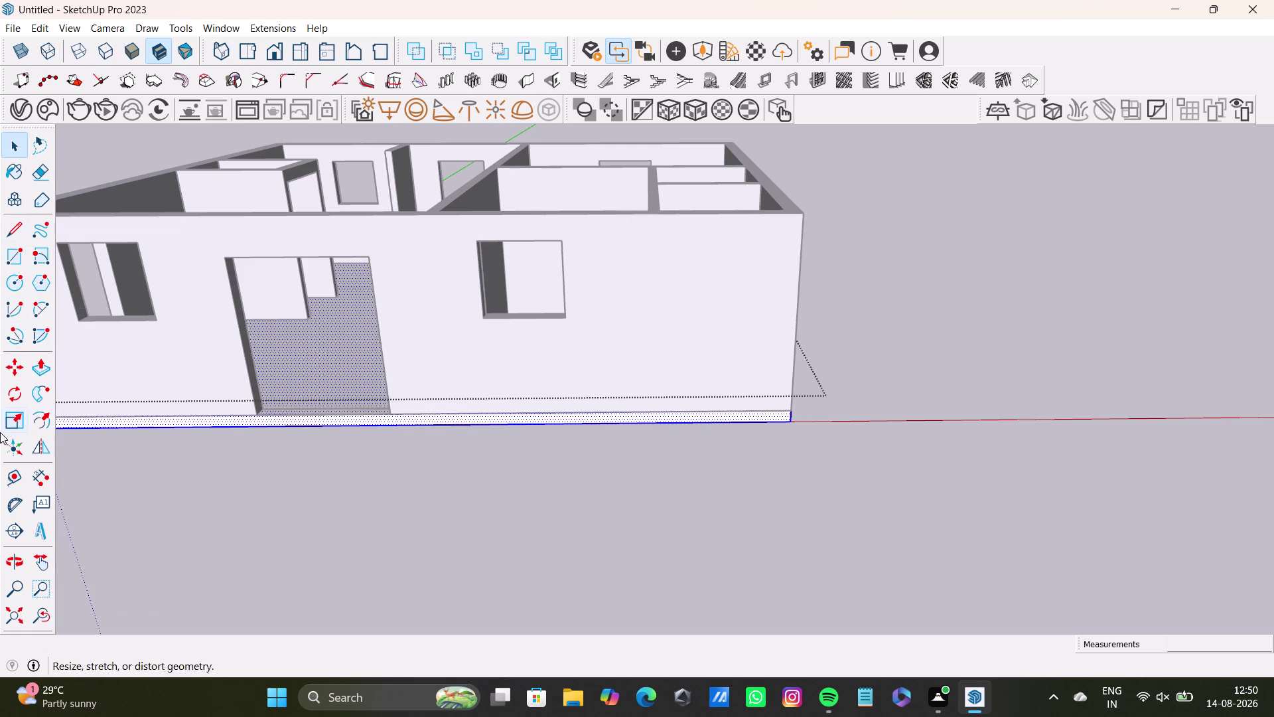
Draw the landing's first side from the strip's right corner along the green axis.
click(14, 480)
click(12, 231)
scroll(up, 3)
click(845, 416)
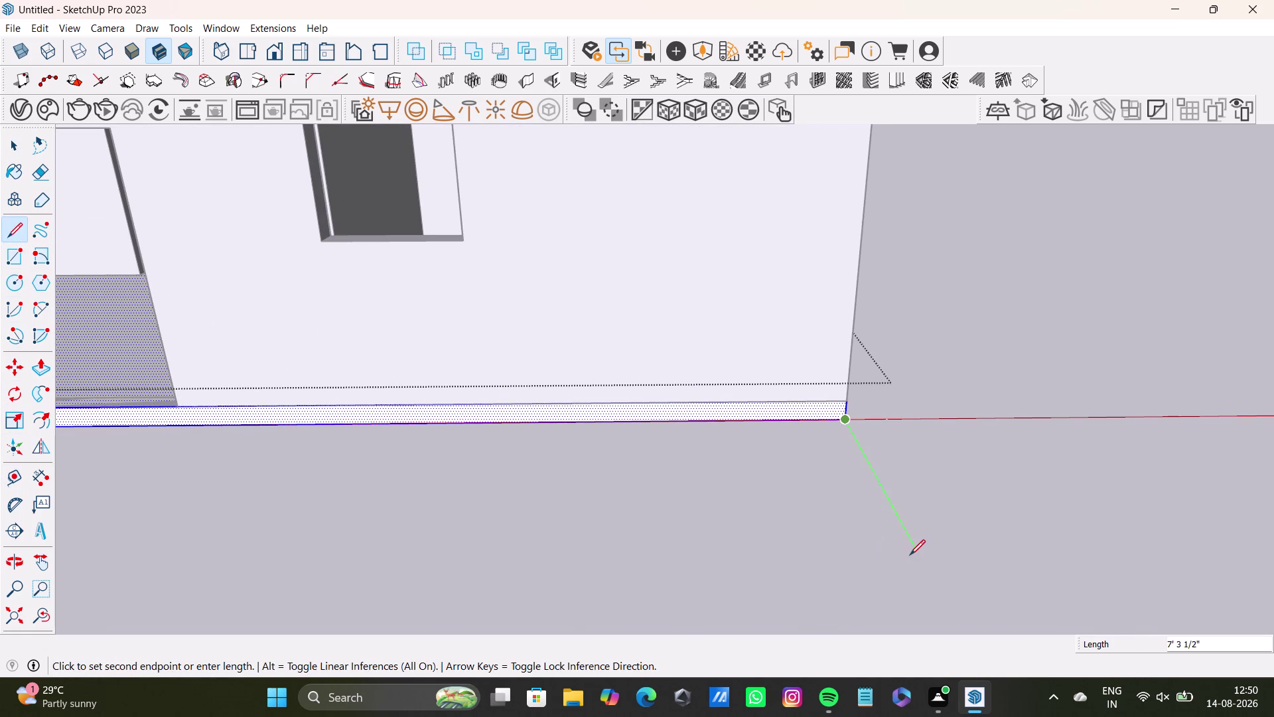
key(Up)
key(Right)
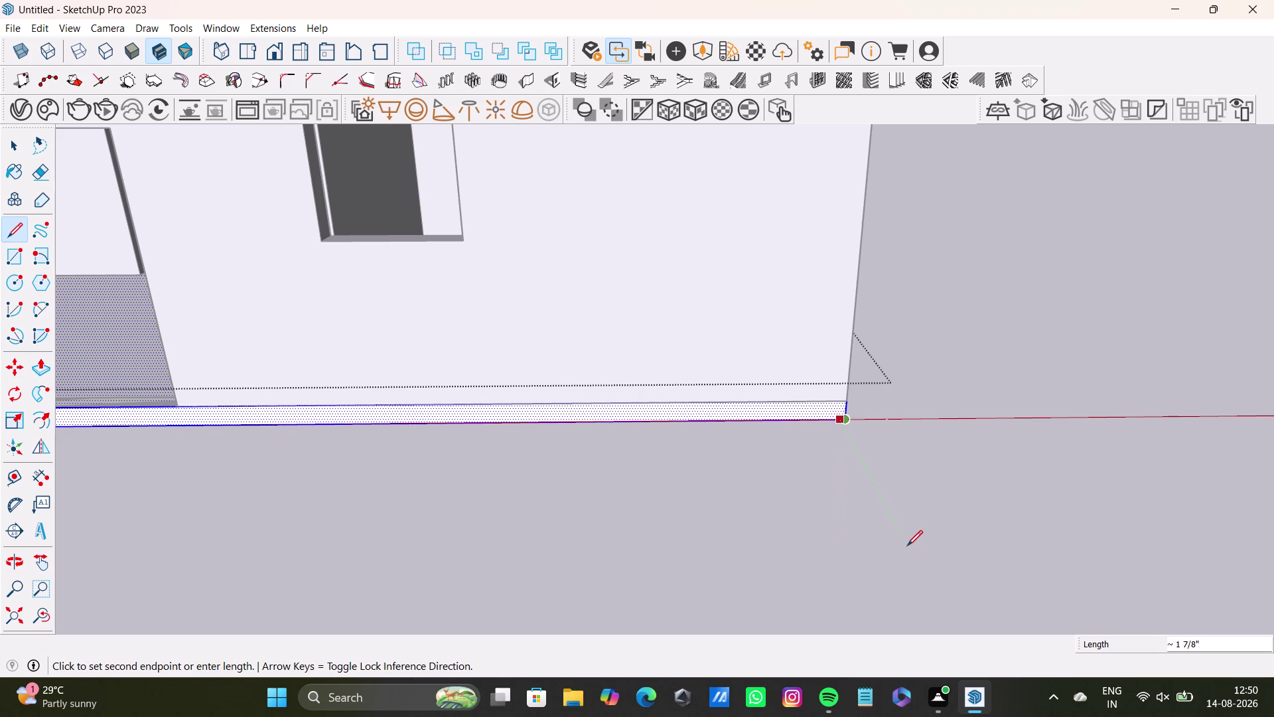
key(Left)
scroll(down, 3)
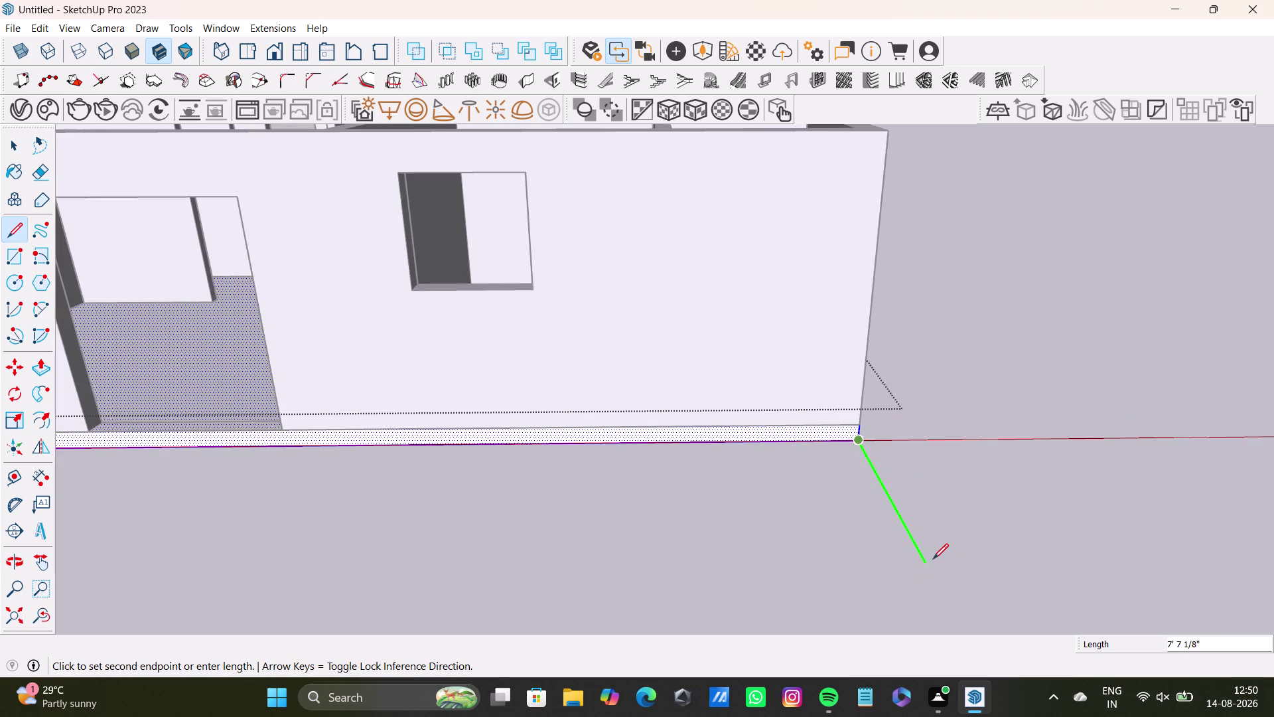
middle_drag(933, 559, 900, 400)
middle_drag(897, 406, 907, 345)
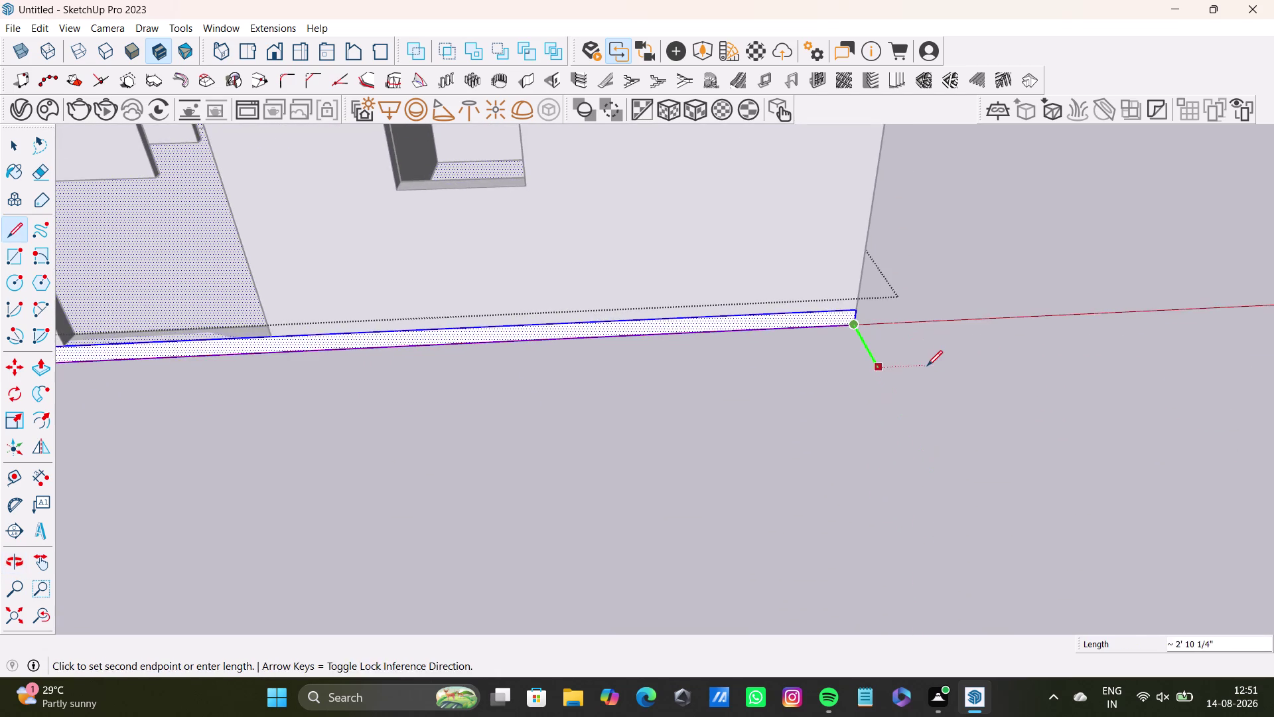
middle_drag(927, 368, 1028, 469)
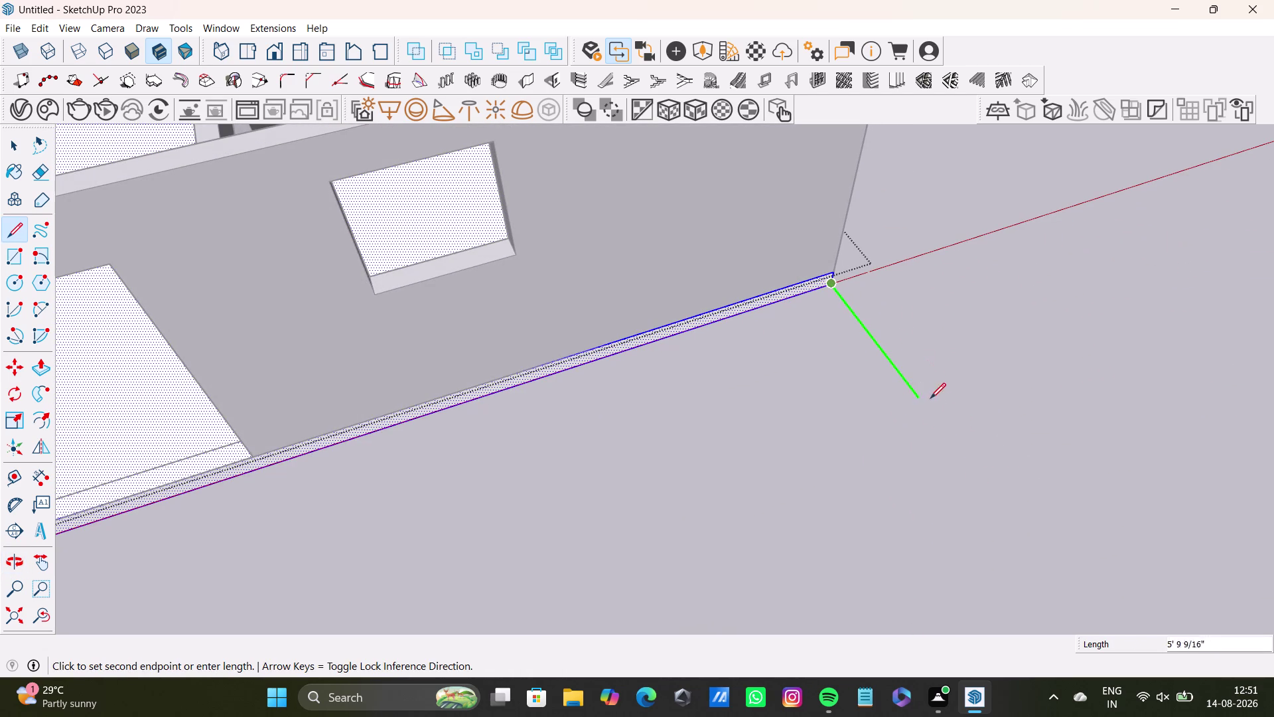
click(935, 413)
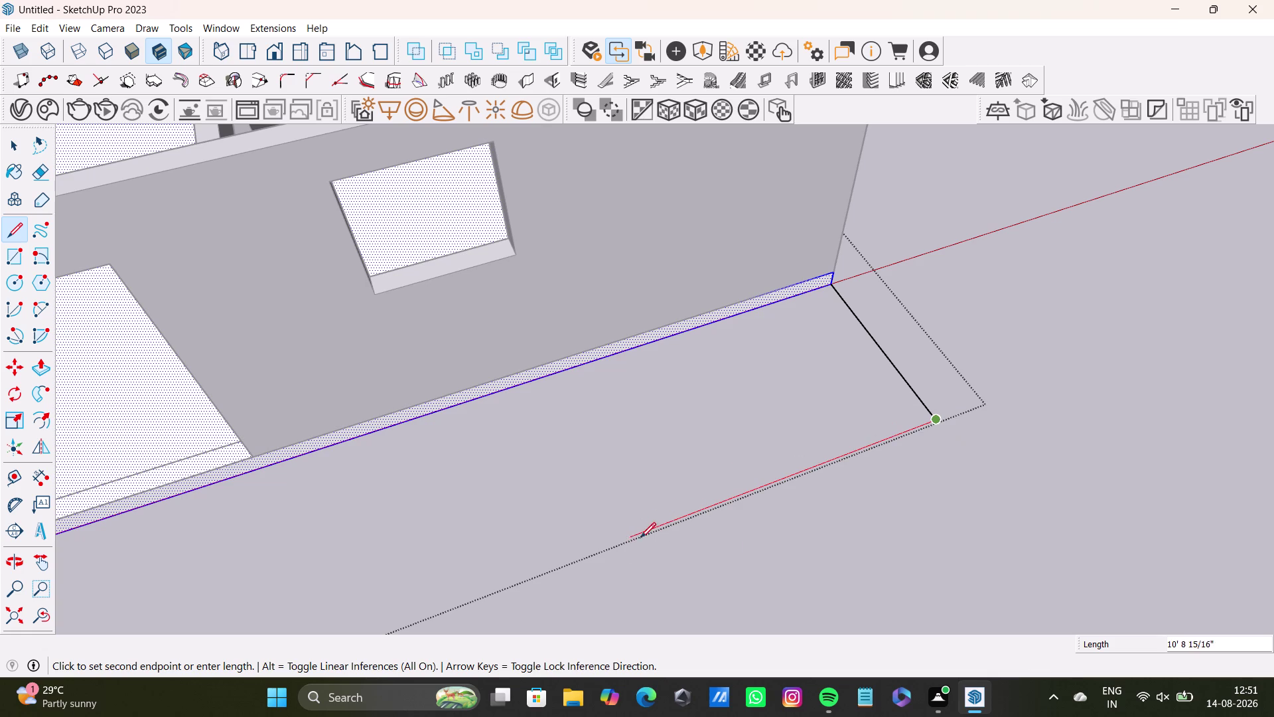
Draw the 10' landing side along the red axis.
key(Left)
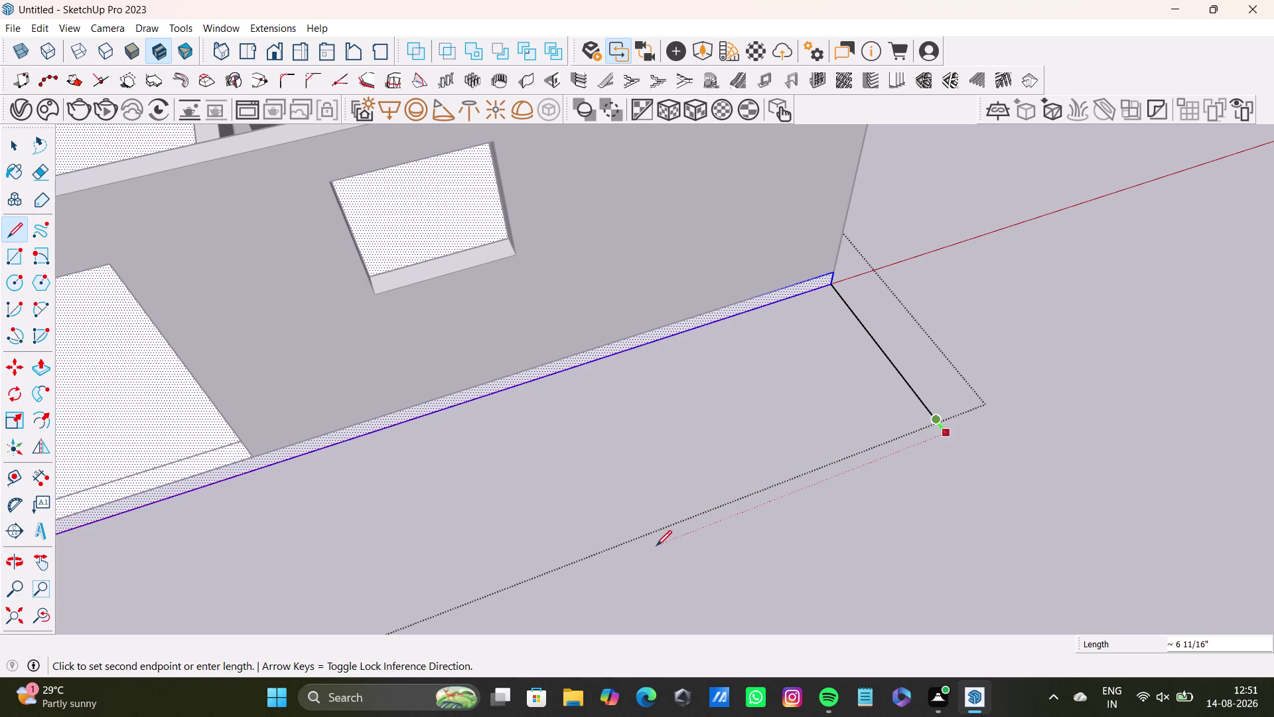
key(Right)
text(1)
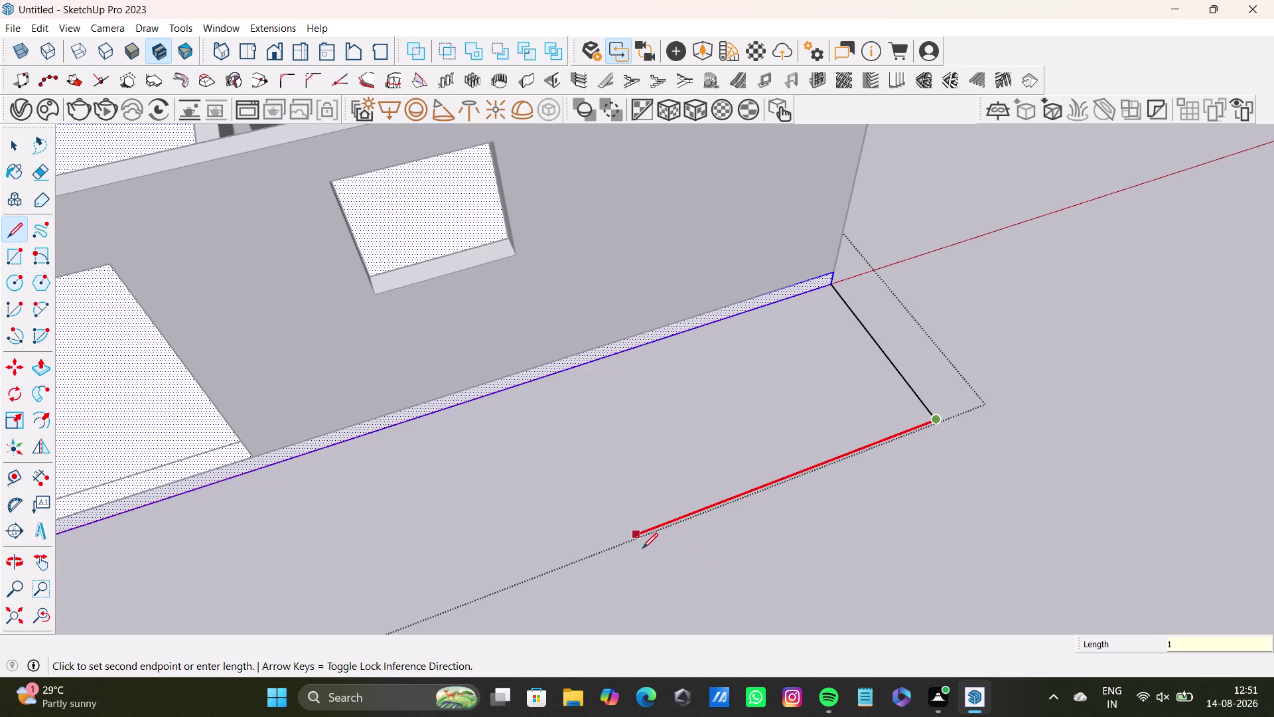
text(0')
key(shift+Return)
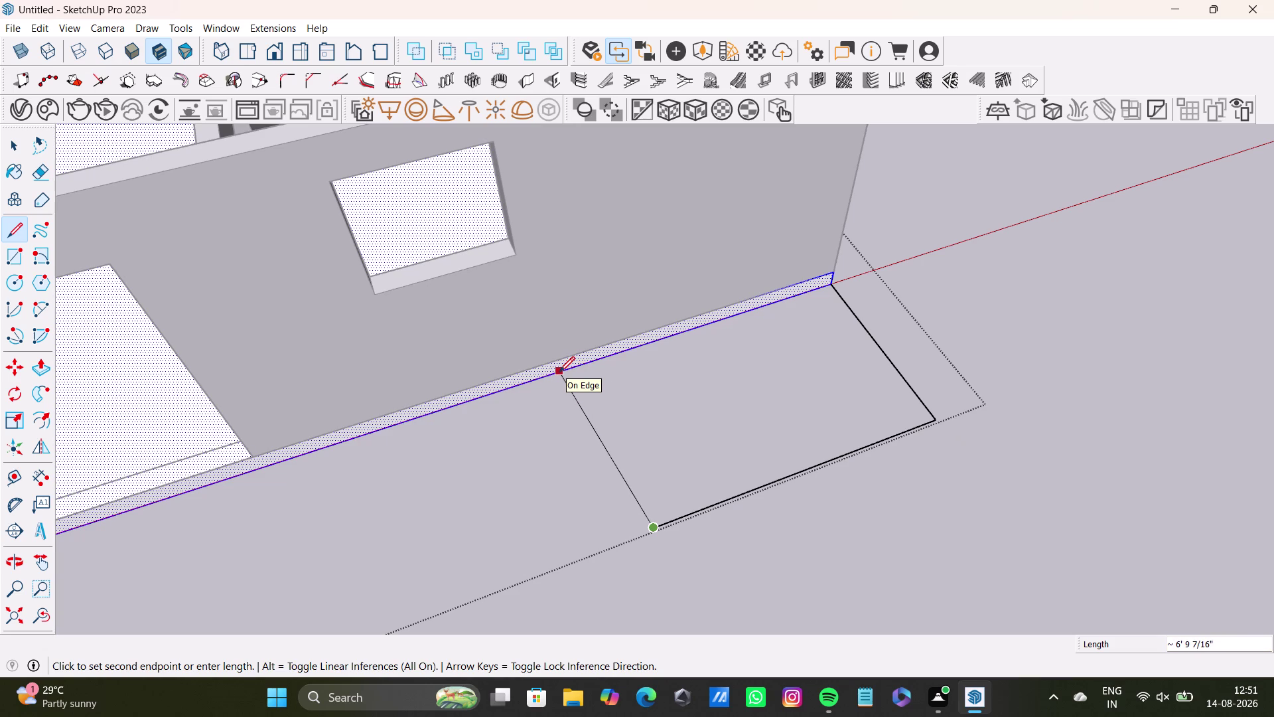
Close the outline with a line back to the wall edge.
scroll(up, 3)
middle_drag(580, 368, 762, 442)
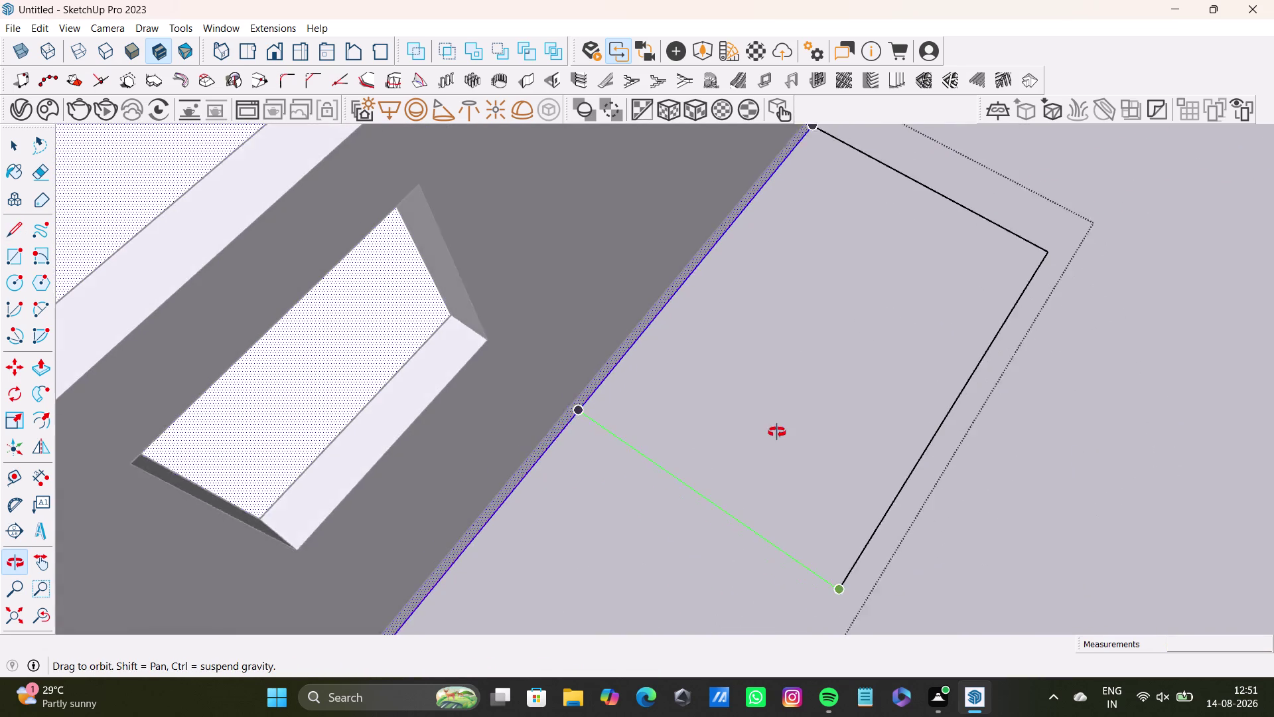
middle_drag(763, 443, 780, 427)
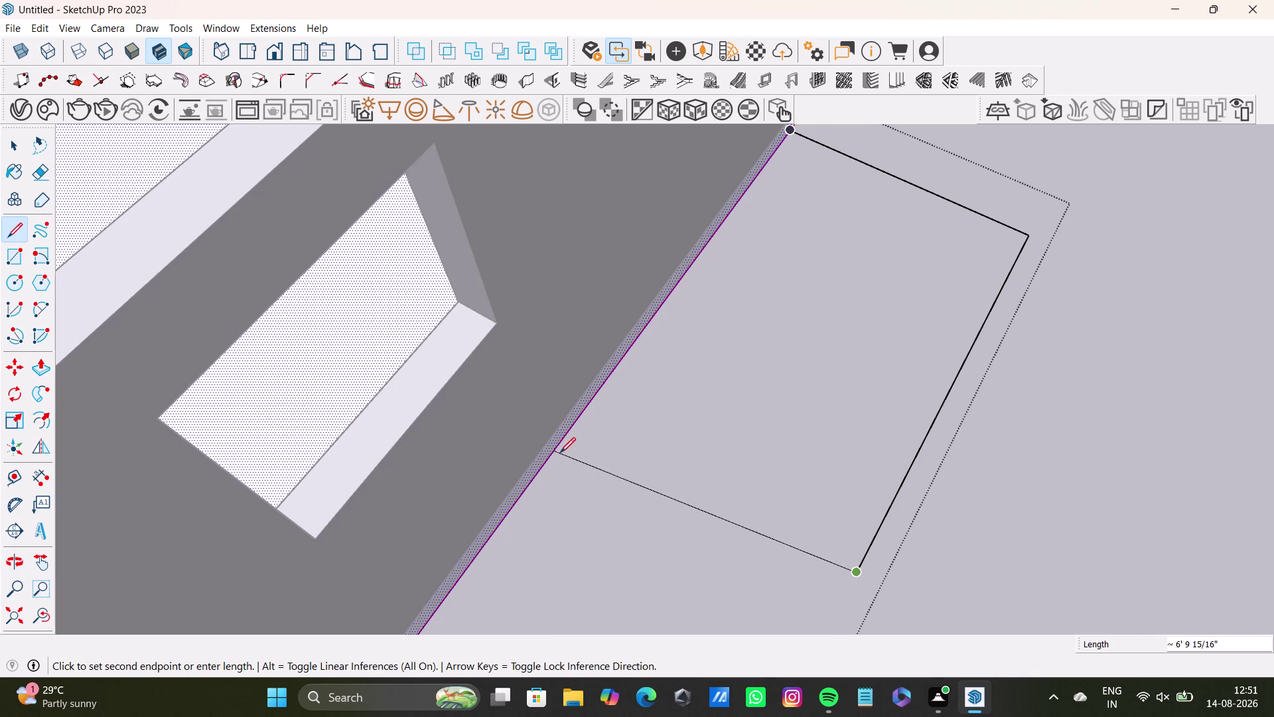
key(Right)
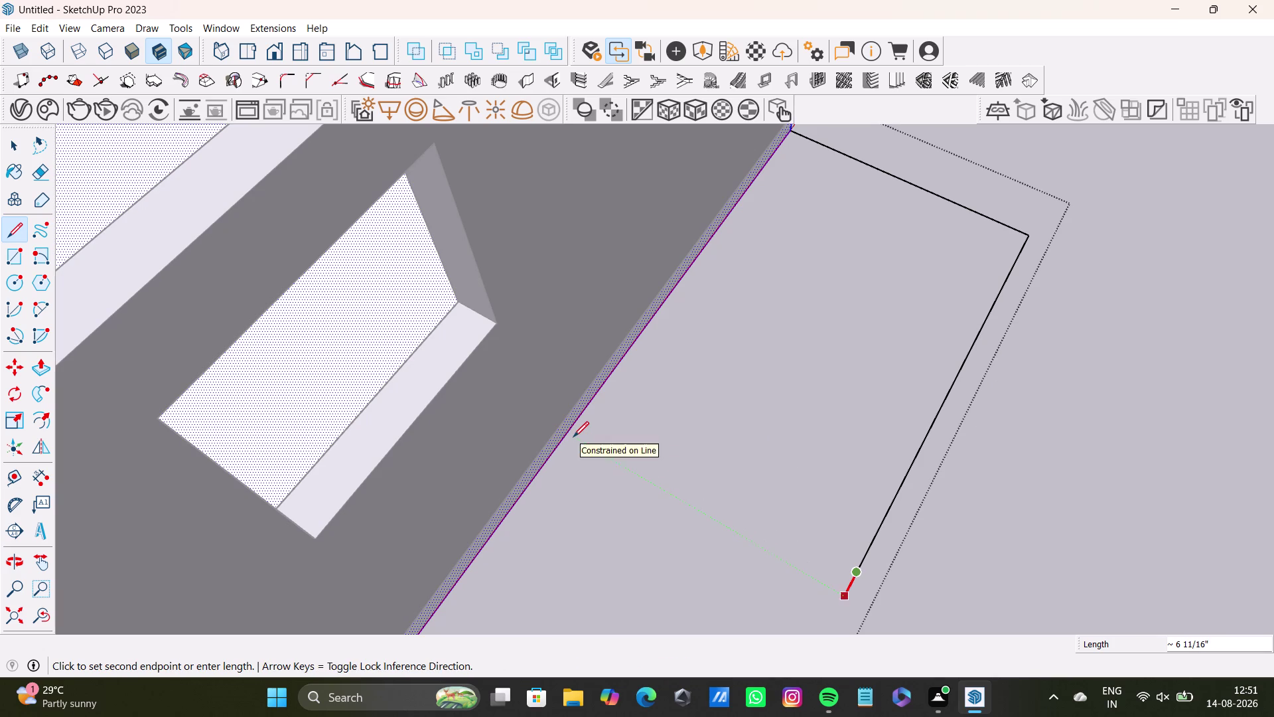
key(Left)
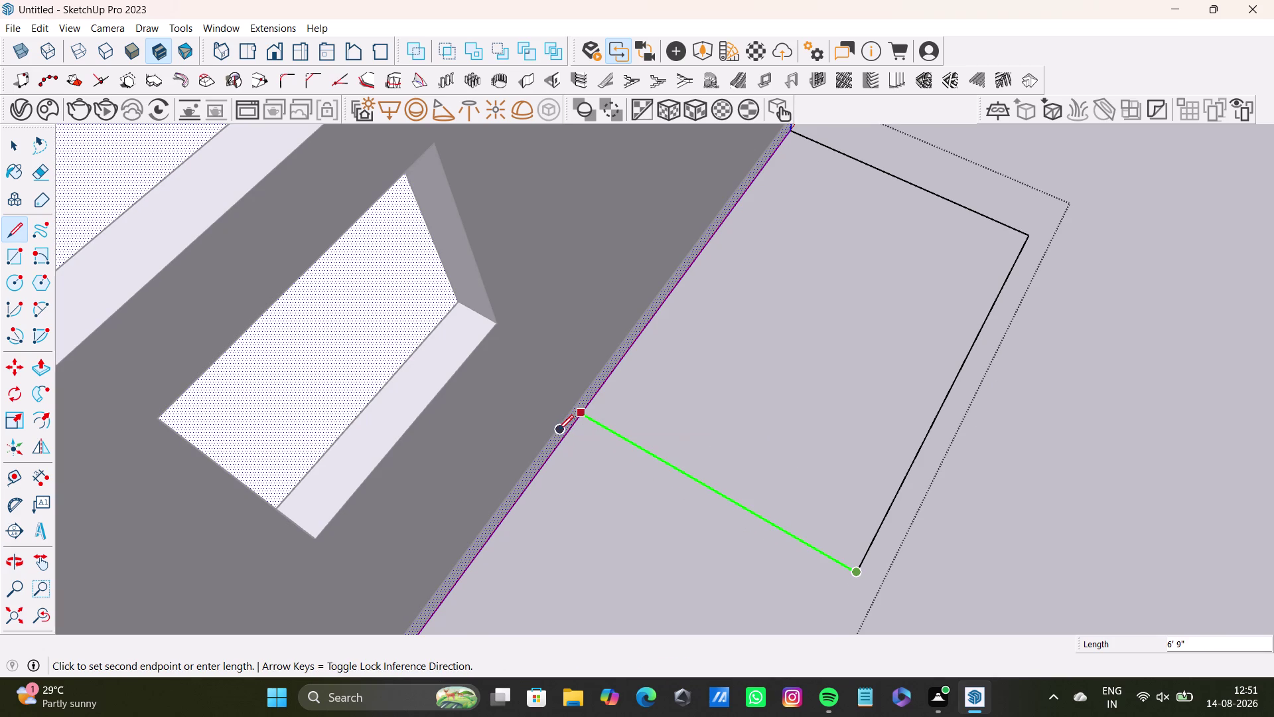
click(558, 430)
Orbit to check the new landing face, then select it and open its context menu.
middle_drag(706, 493, 508, 214)
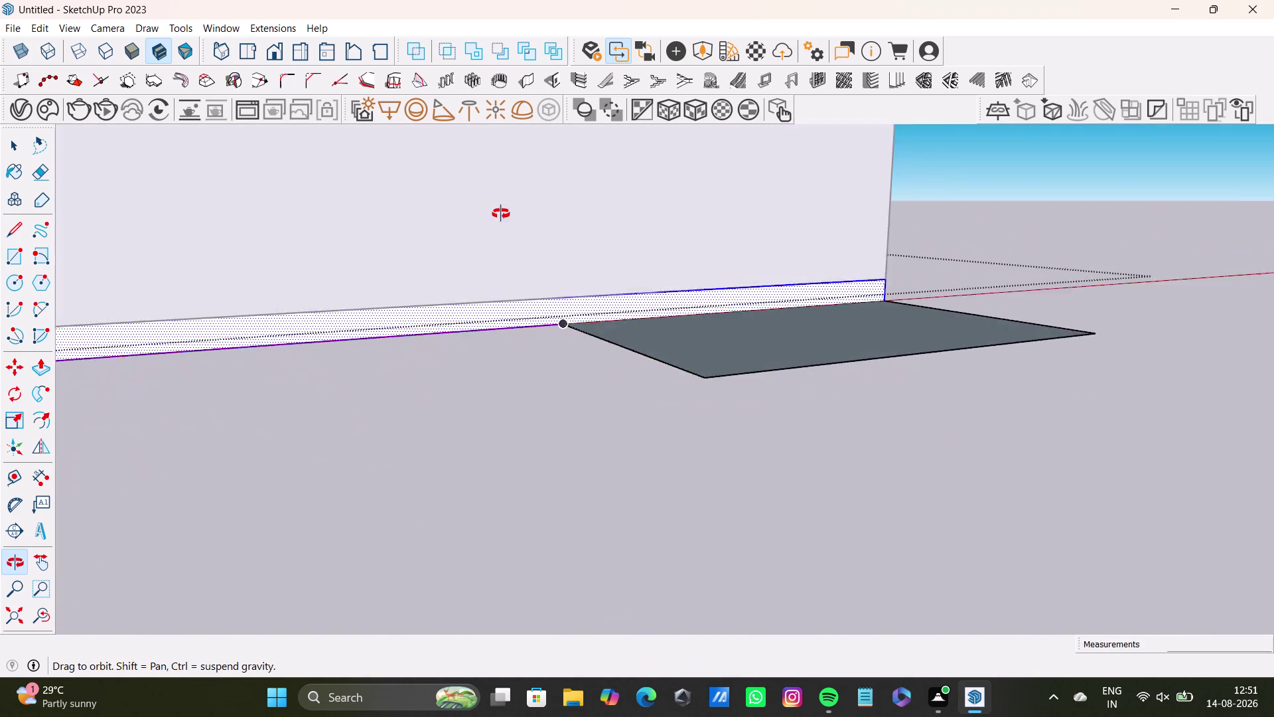
middle_drag(508, 213, 646, 471)
scroll(up, 3)
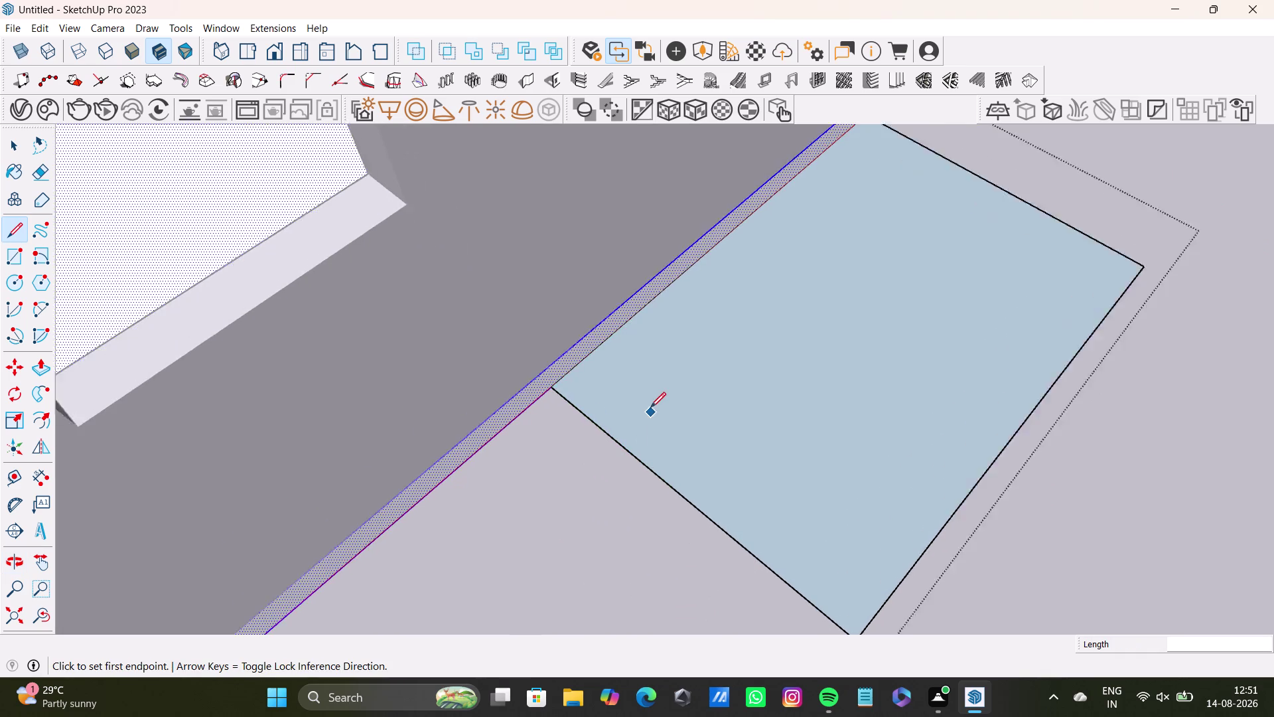
scroll(up, 3)
middle_drag(634, 384, 606, 534)
scroll(down, 3)
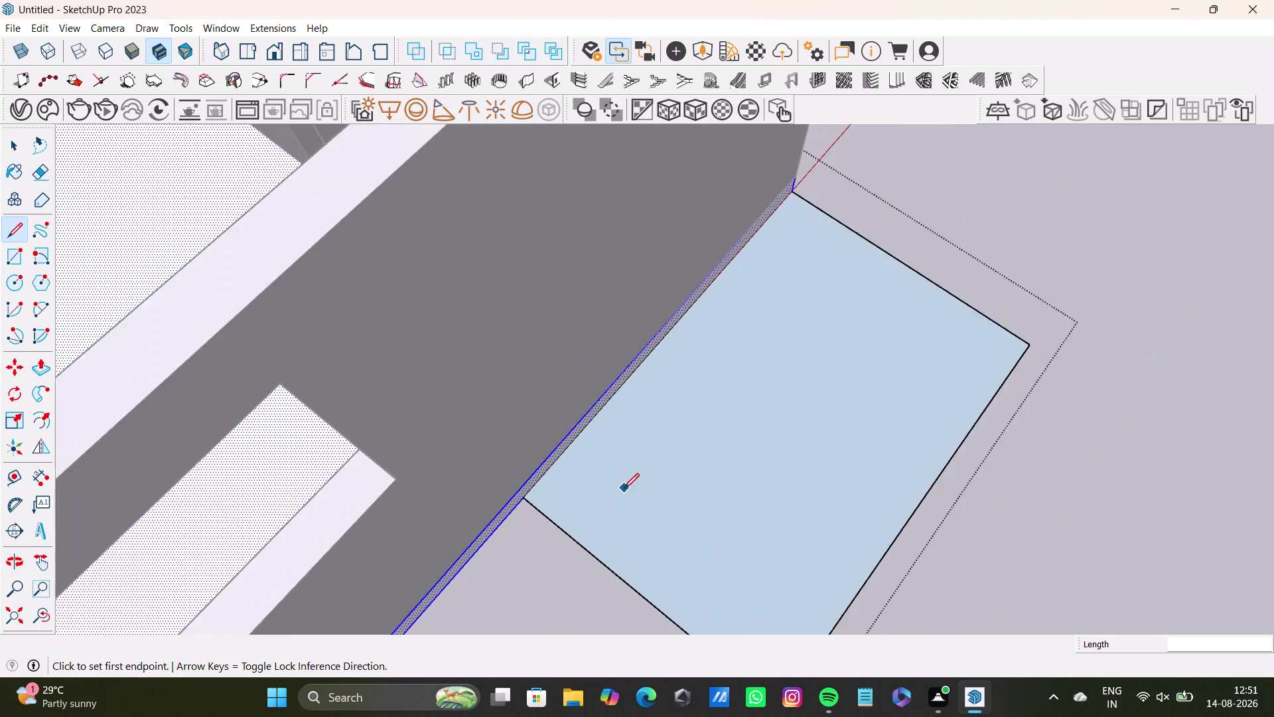
scroll(down, 3)
middle_drag(624, 496, 779, 573)
key(space)
click(786, 490)
right_click(786, 490)
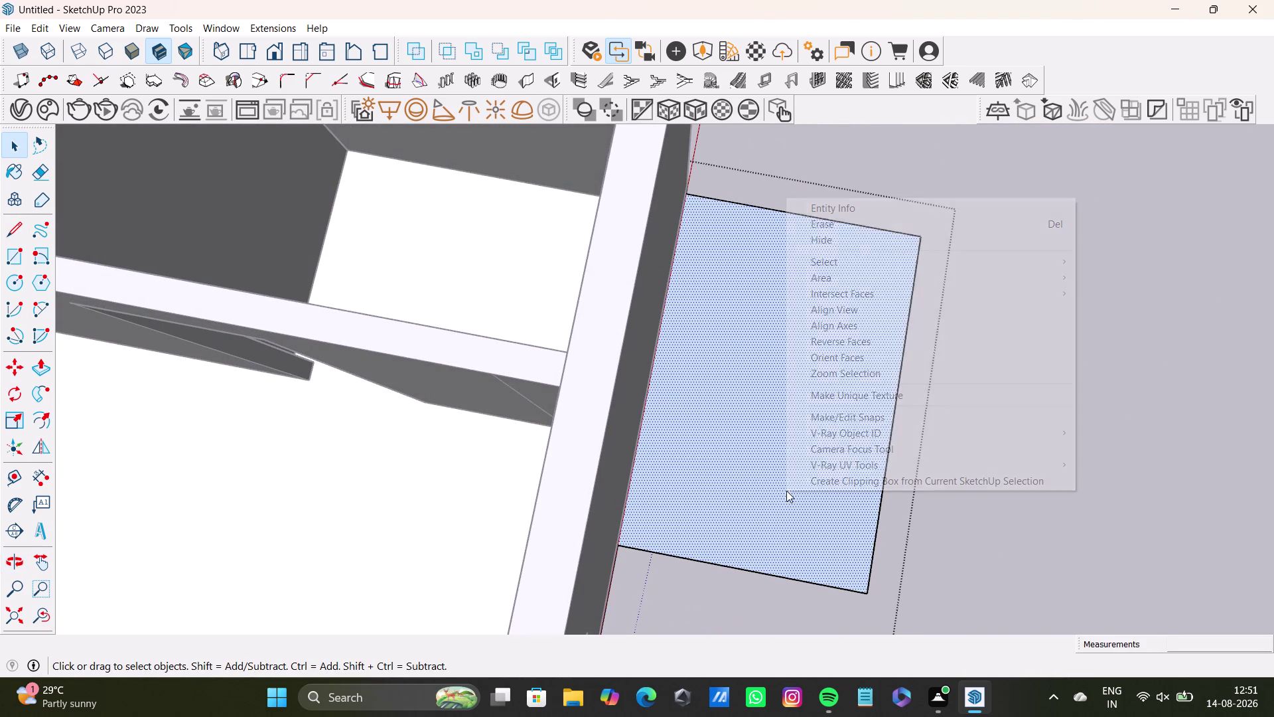
Draw a short line along the wall base beside the landing.
click(842, 339)
middle_drag(802, 458, 413, 310)
middle_drag(629, 416, 567, 323)
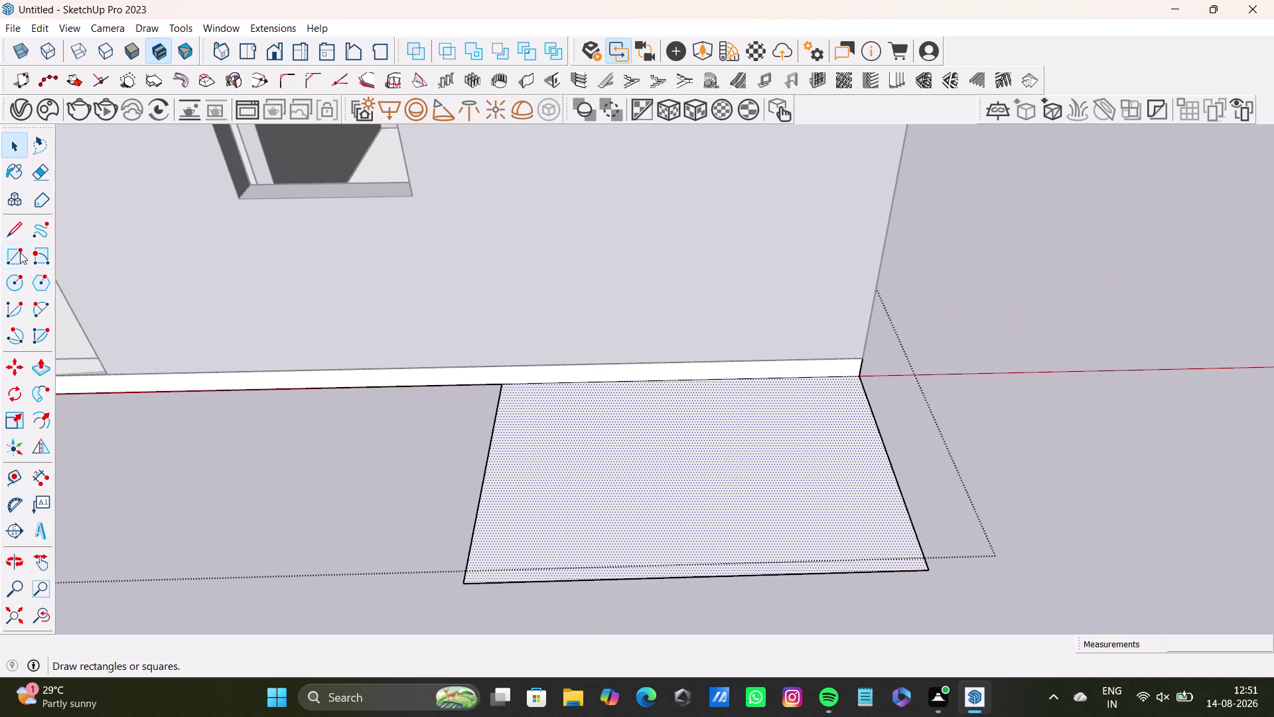
click(14, 233)
scroll(up, 3)
drag(490, 380, 506, 380)
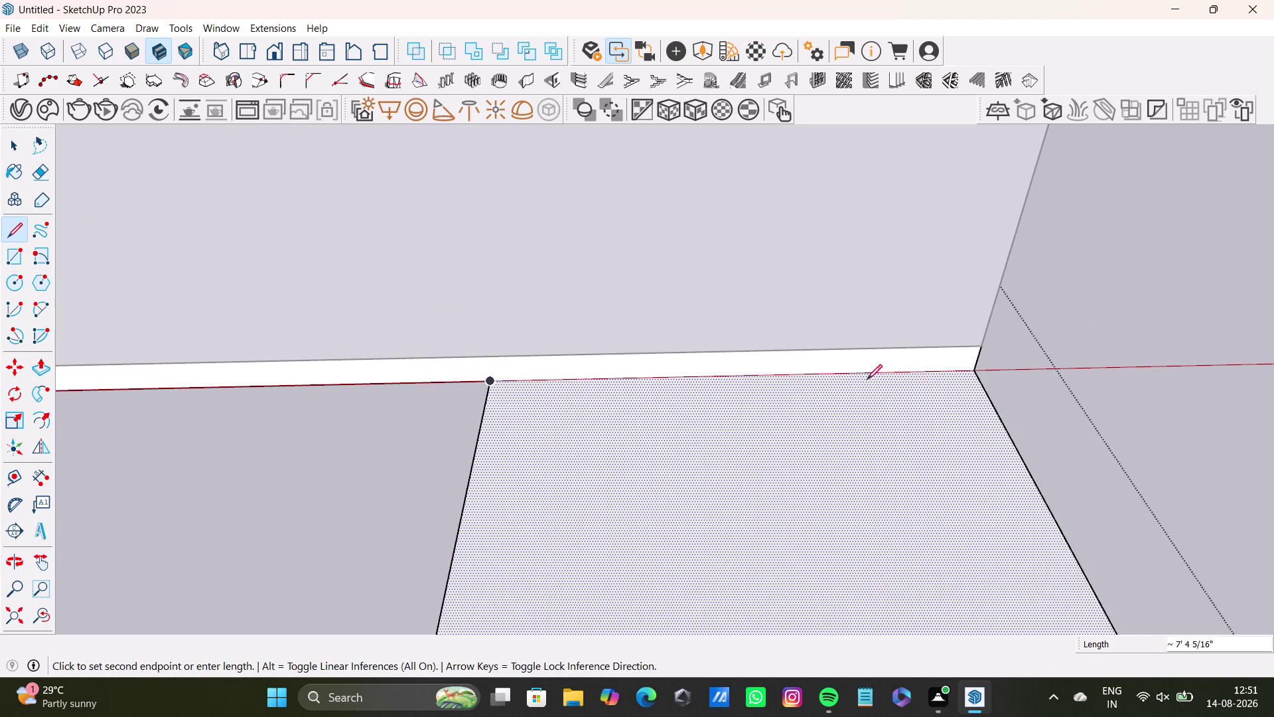
click(978, 366)
key(space)
Undo to remove the landing face and the leftover edge.
middle_drag(809, 462, 811, 517)
key(ctrl+z)
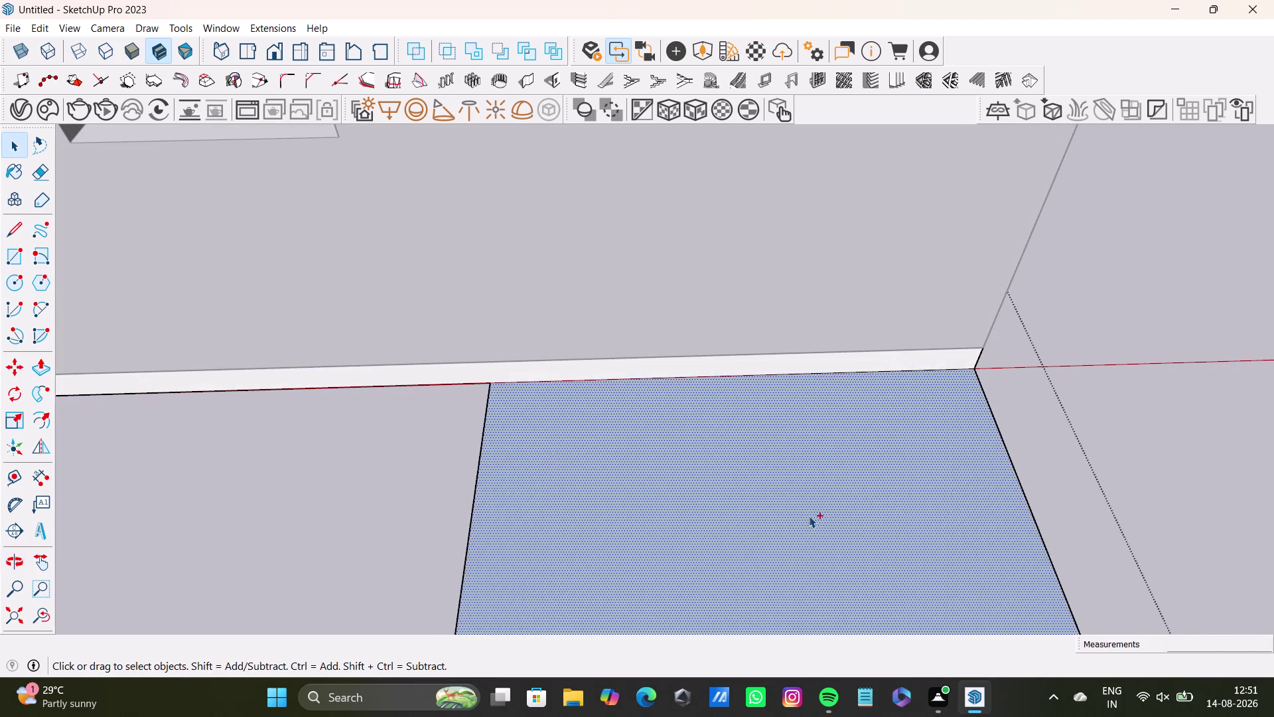
key(ctrl+z)
middle_drag(753, 531, 944, 589)
key(ctrl+z)
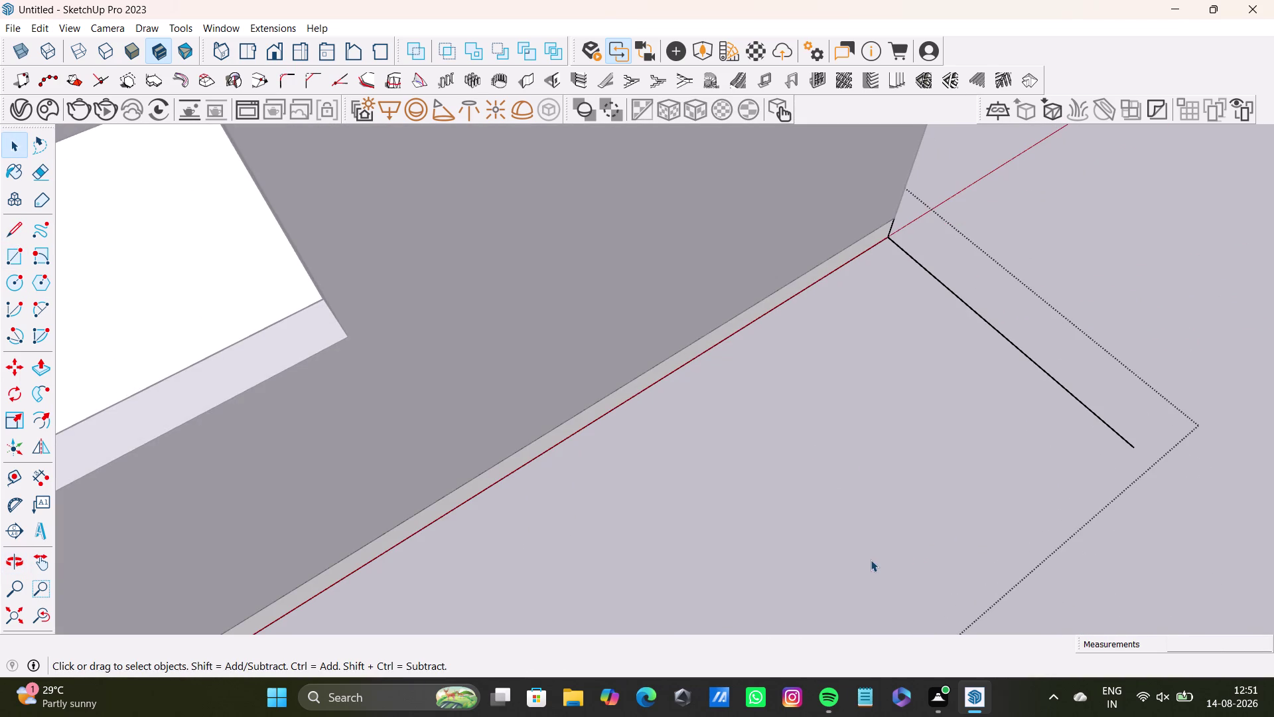
key(ctrl+z)
key(space)
click(787, 515)
Select the thin ground strip and connected edges at the wall base, then clear the selection.
middle_drag(852, 518, 856, 436)
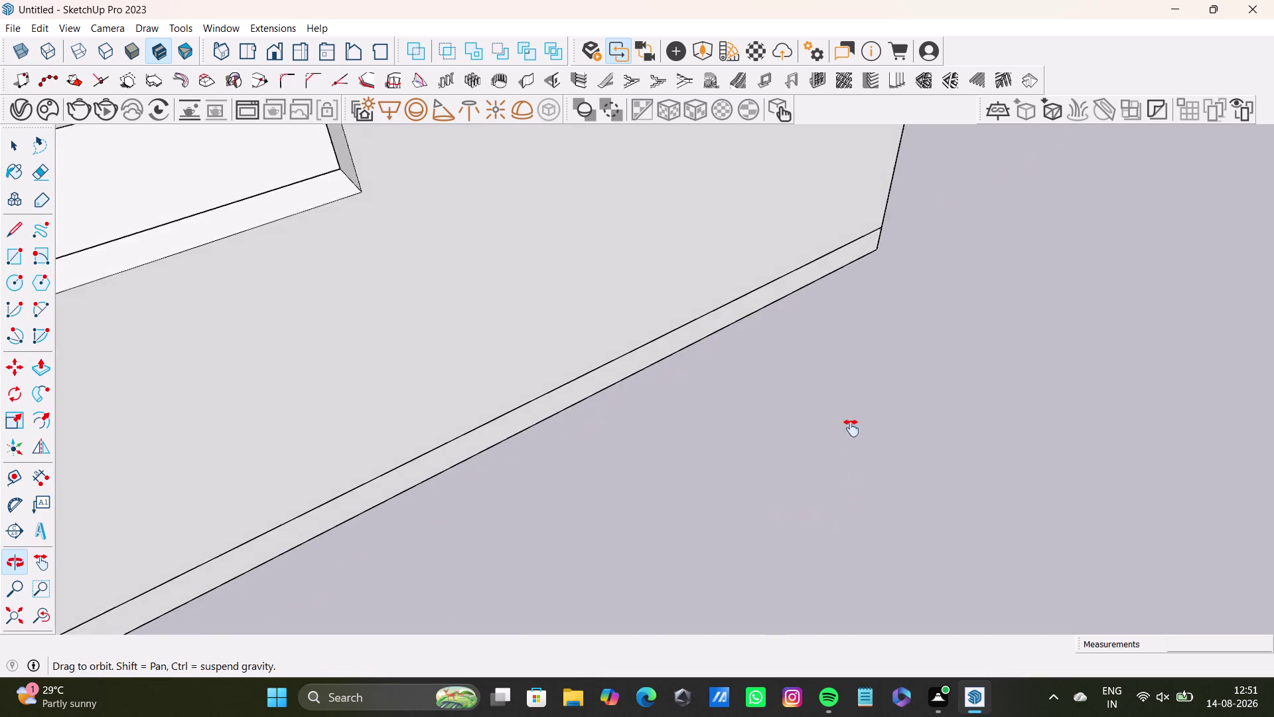
middle_drag(855, 435, 812, 355)
middle_drag(815, 375, 617, 361)
triple_click(741, 258)
triple_click(740, 259)
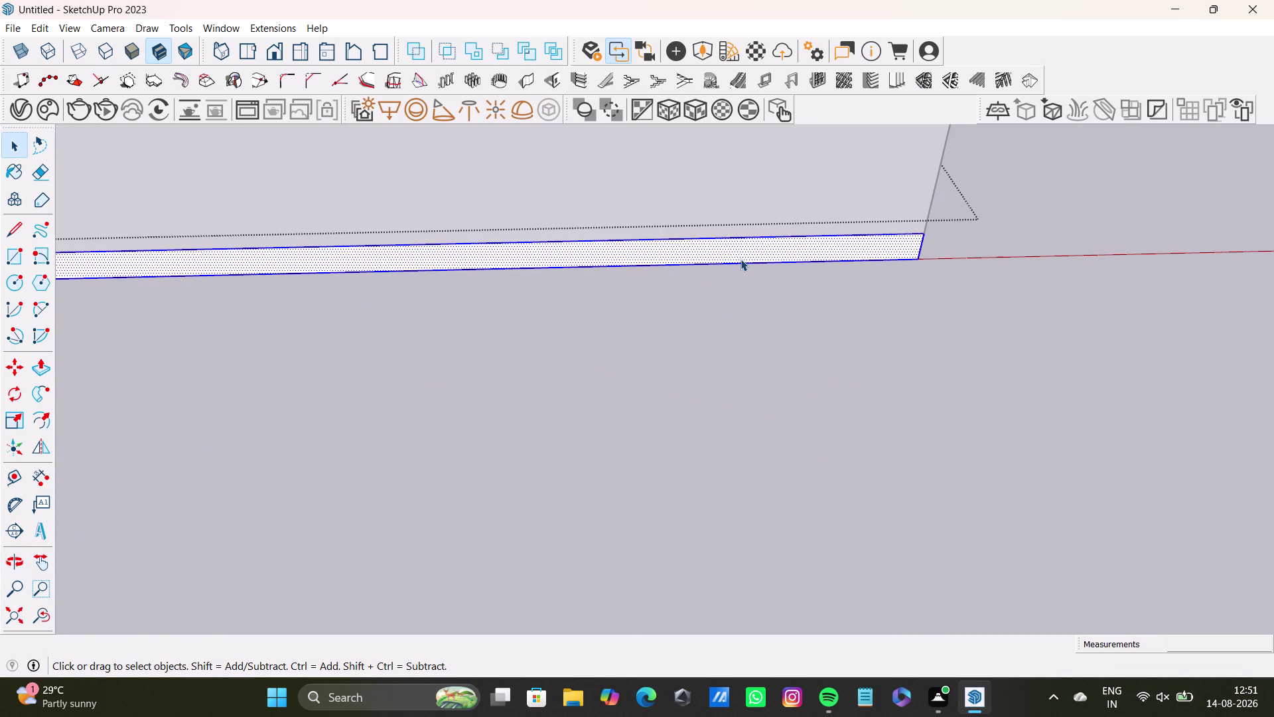
click(745, 271)
click(747, 256)
click(749, 260)
Orbit out to view the whole house corner and face the wall.
middle_drag(697, 402, 734, 450)
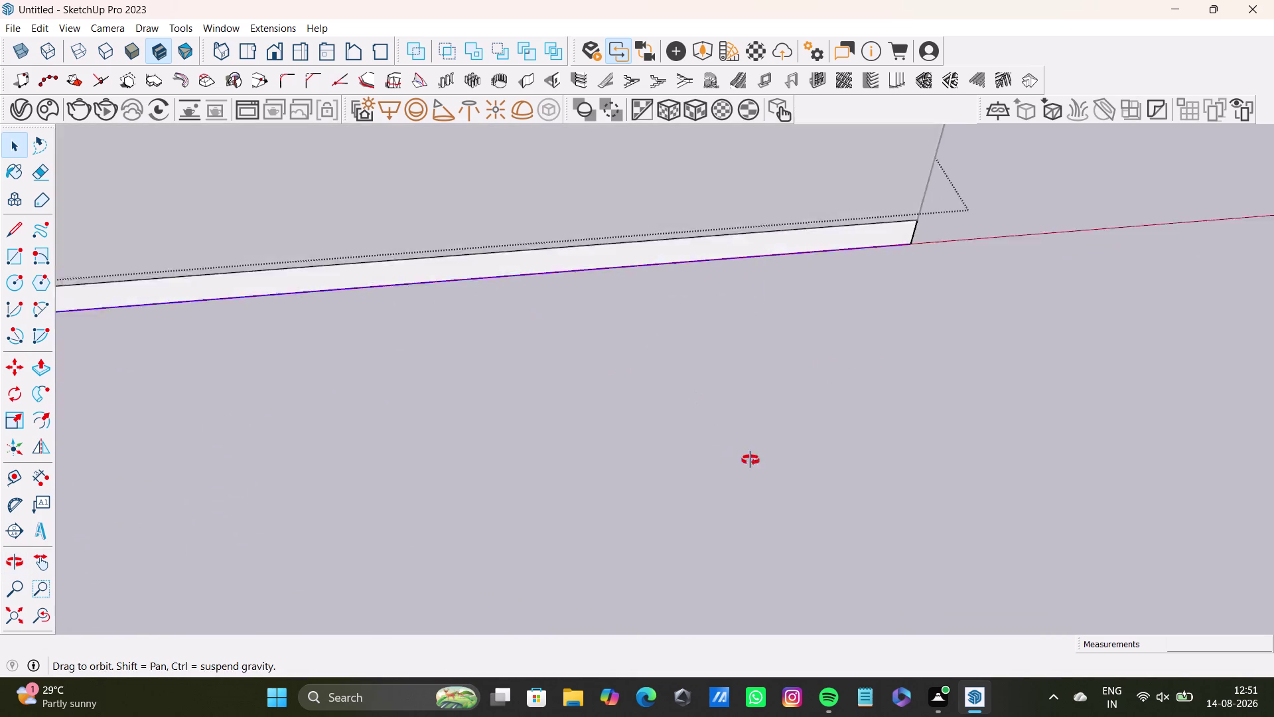
middle_drag(734, 450, 903, 510)
scroll(down, 3)
middle_drag(725, 465, 753, 395)
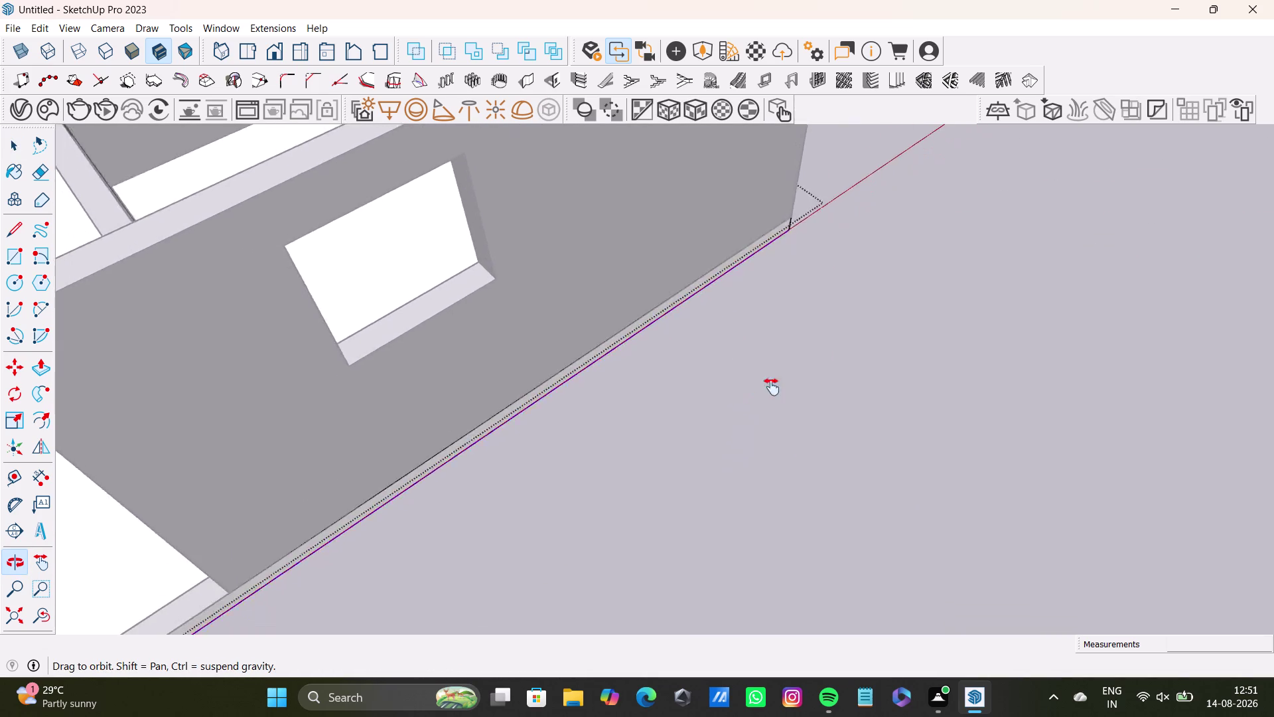
middle_drag(753, 394, 885, 365)
scroll(down, 3)
middle_drag(850, 445, 840, 341)
middle_drag(838, 352, 838, 357)
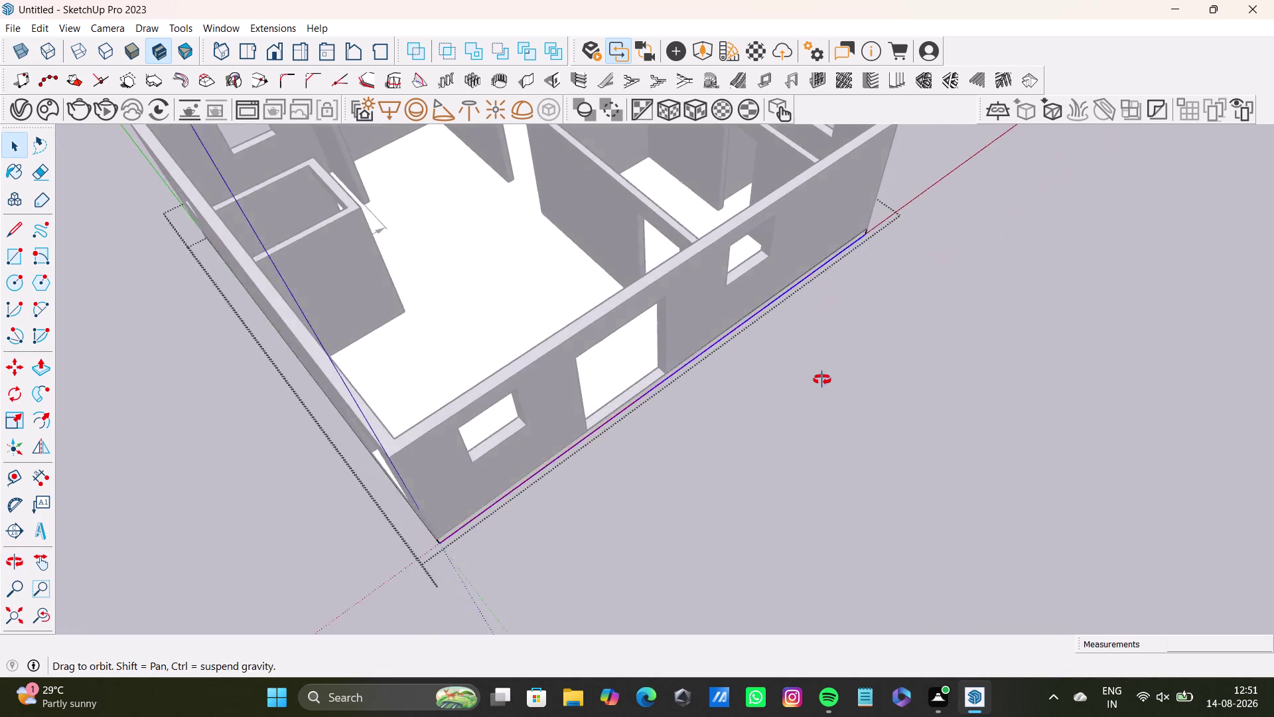
middle_drag(838, 357, 641, 337)
click(12, 255)
Draw a side slab rectangle about 38'6" by 11'7" from the wall corner.
scroll(up, 3)
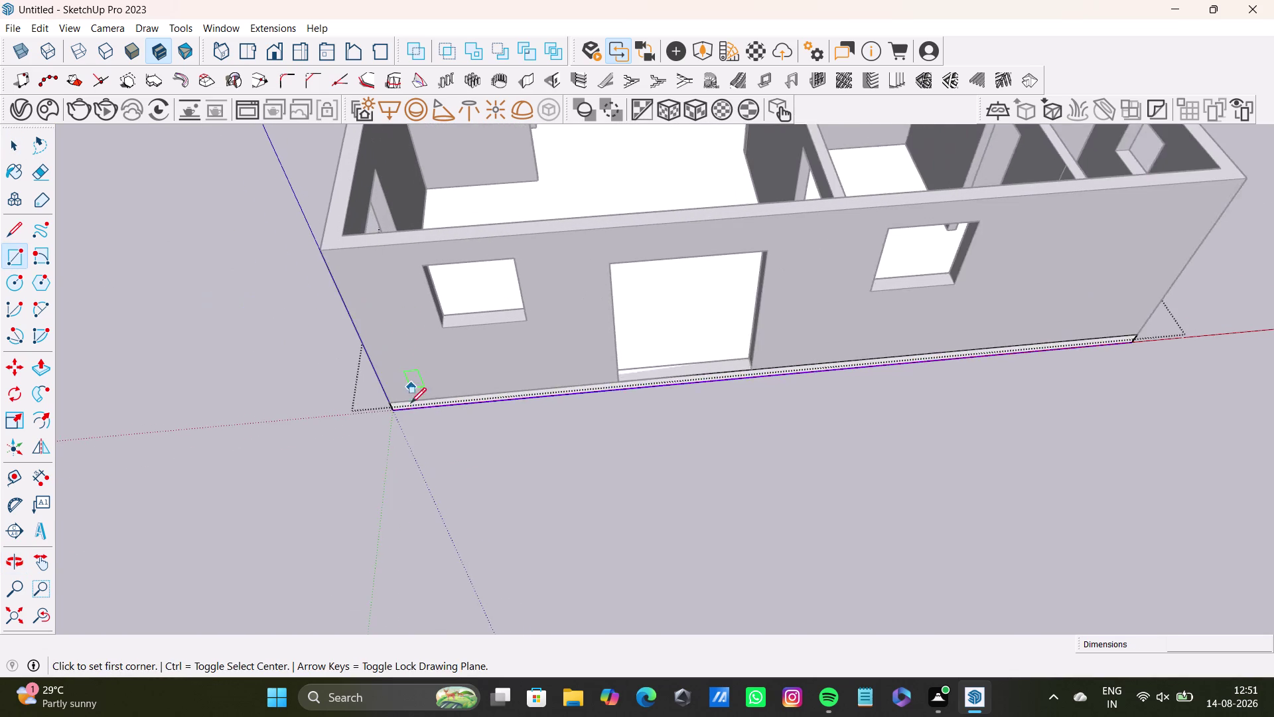
scroll(up, 3)
drag(386, 412, 395, 412)
scroll(down, 3)
middle_drag(1147, 545, 913, 487)
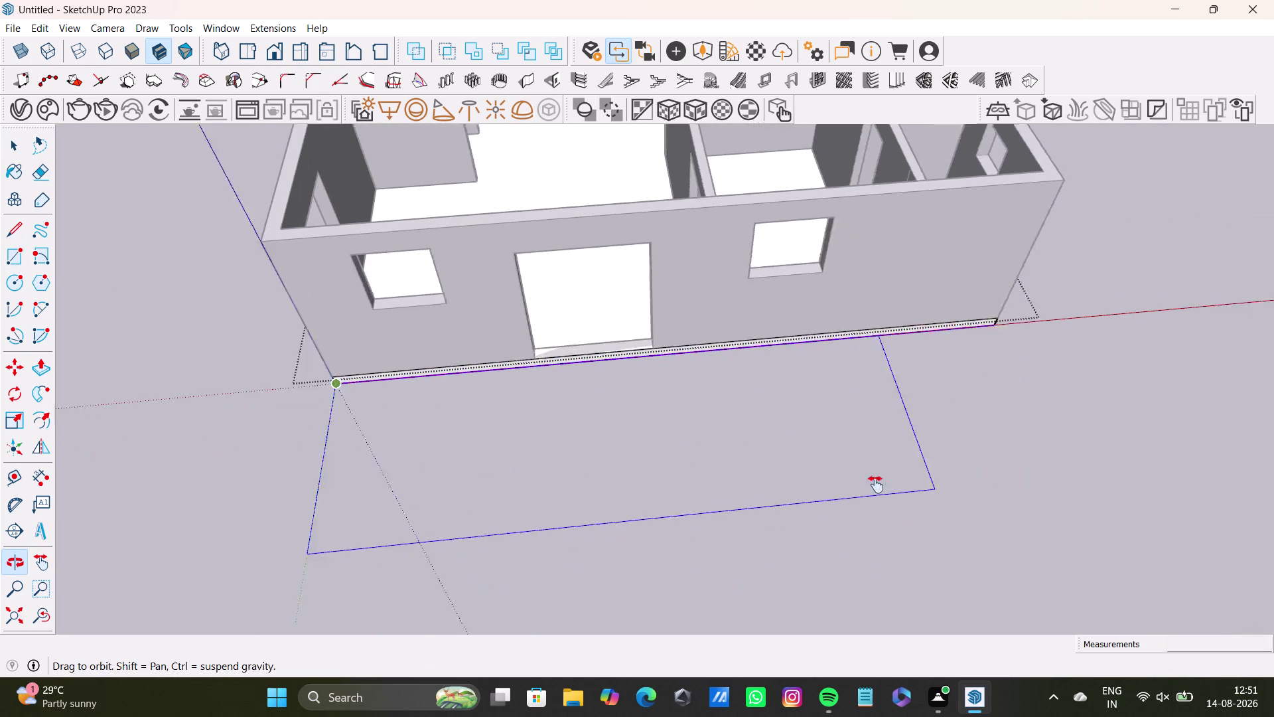
middle_drag(914, 487, 852, 483)
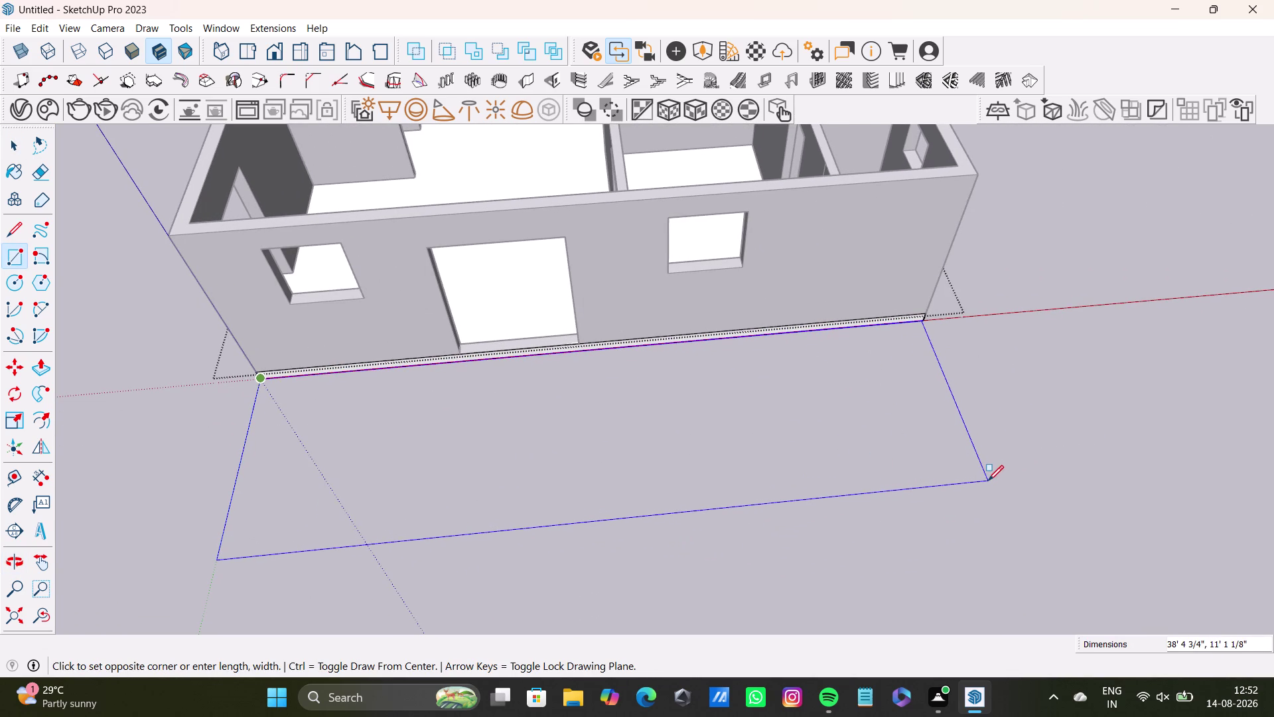
click(994, 488)
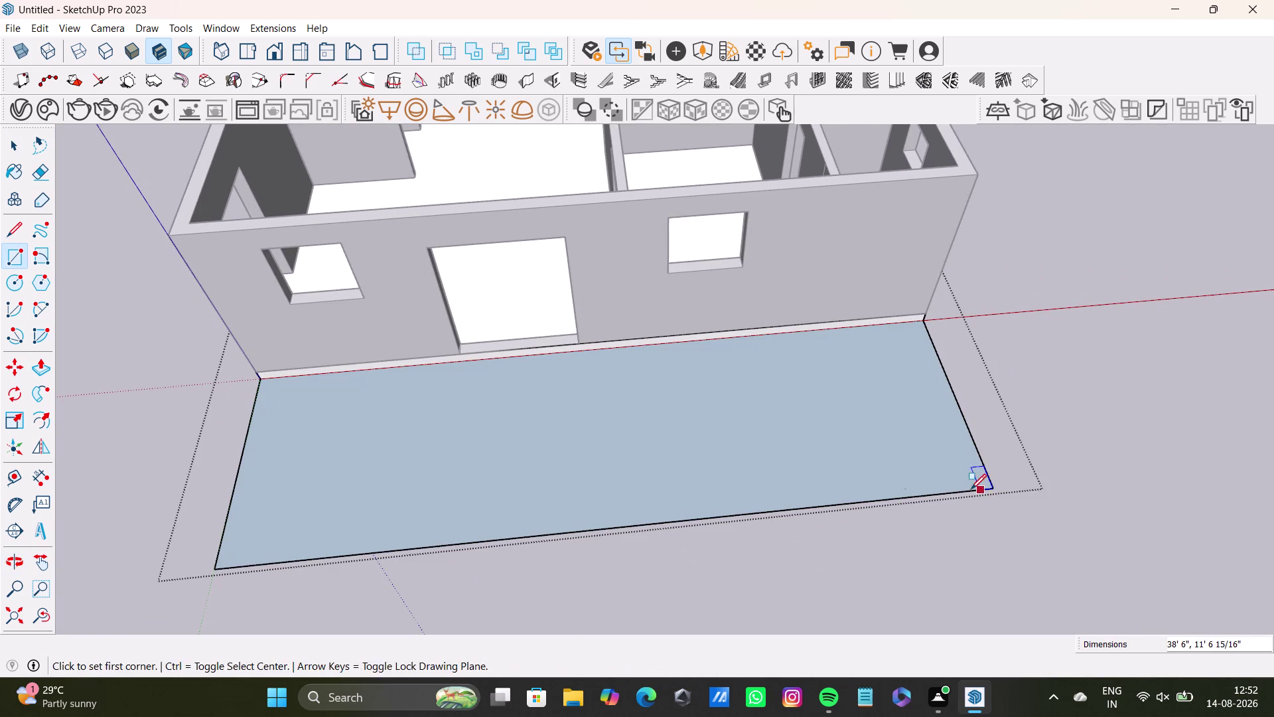
key(space)
Select the new slab face and dismiss its context menu.
middle_drag(840, 478, 860, 509)
key(space)
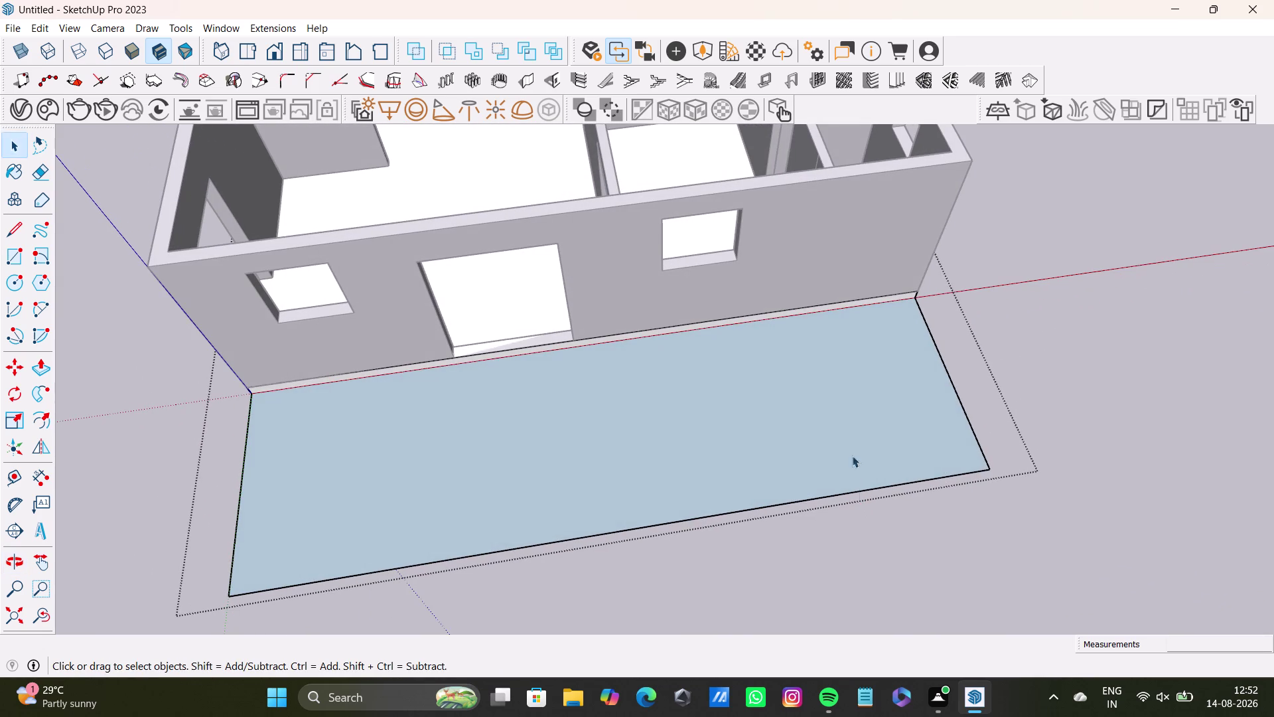
click(847, 438)
right_click(847, 438)
click(891, 293)
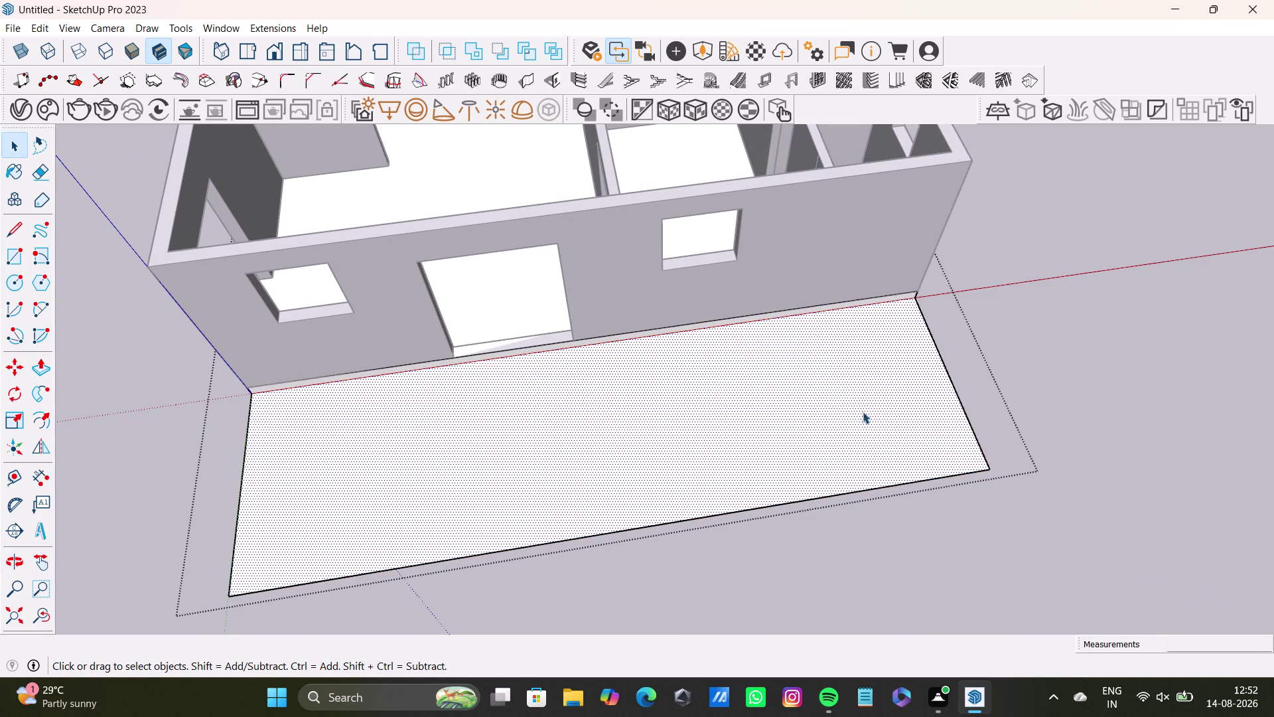
Orbit around the house to inspect the new slab and its side edge.
middle_drag(874, 439, 993, 378)
middle_drag(872, 447, 616, 432)
middle_drag(728, 426, 487, 259)
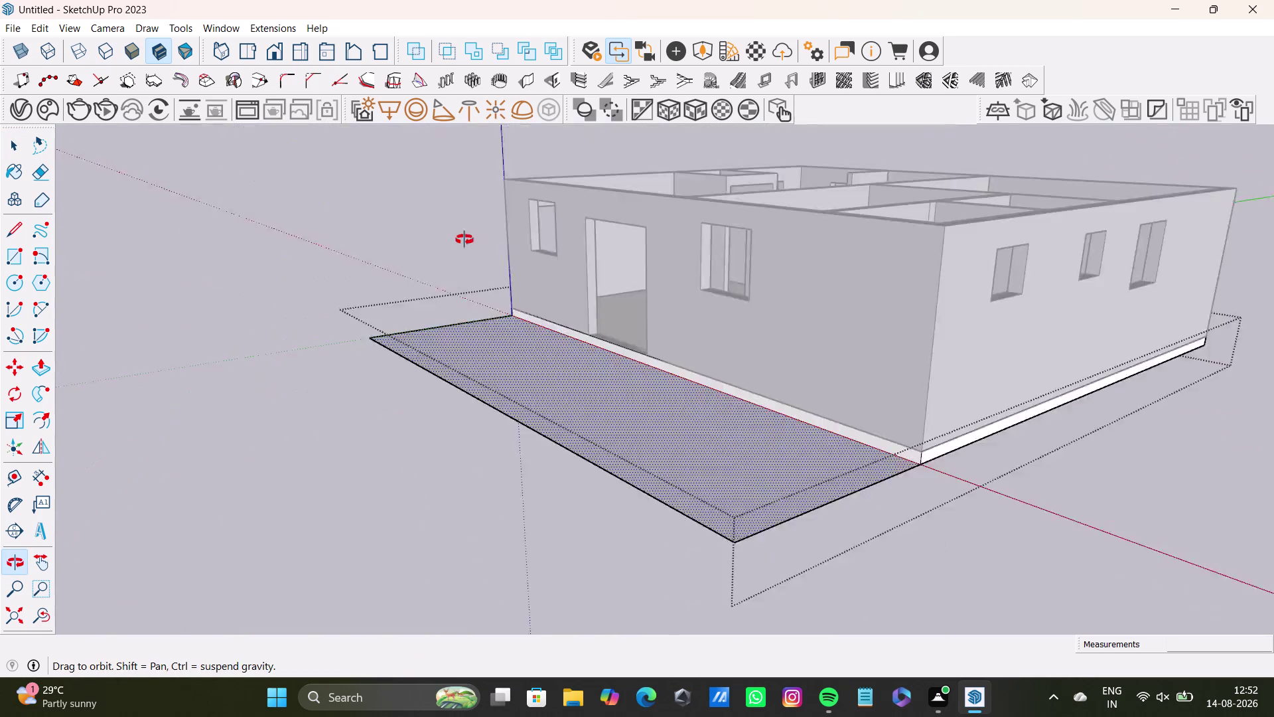
middle_drag(488, 258, 784, 495)
middle_drag(801, 516, 925, 490)
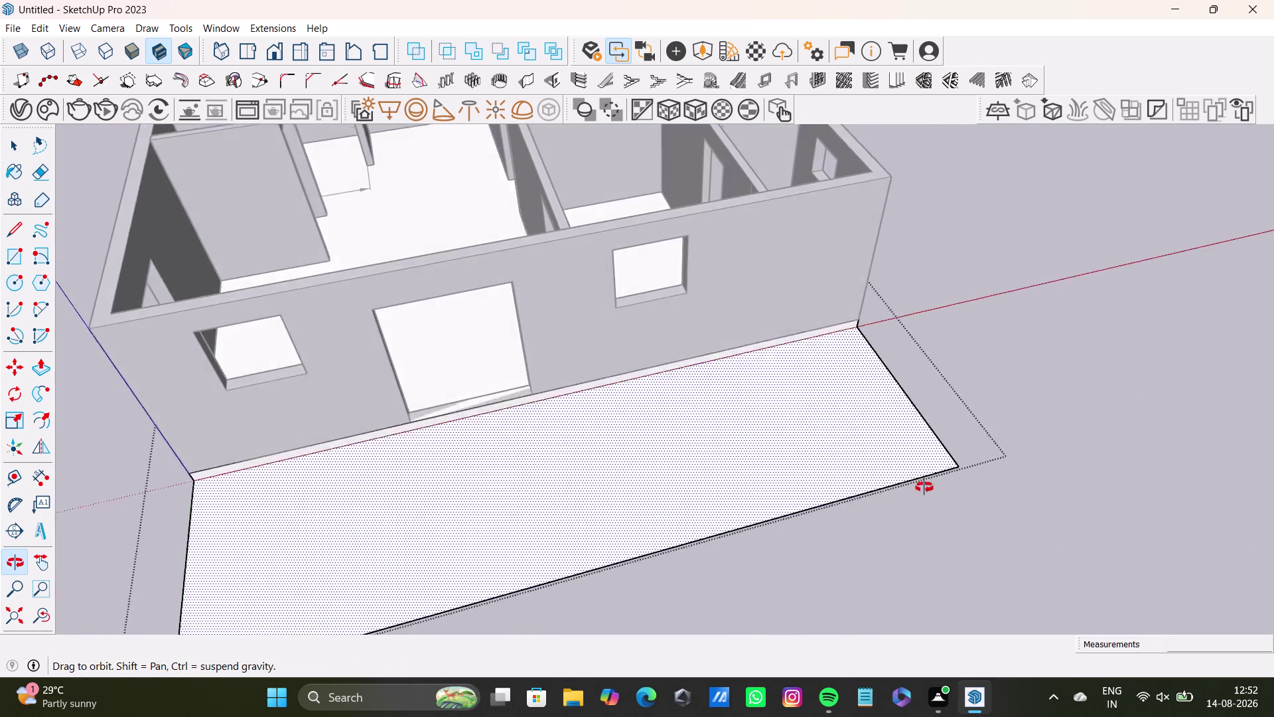
middle_drag(924, 489, 925, 453)
scroll(up, 3)
middle_drag(808, 421, 771, 451)
middle_drag(910, 463, 854, 482)
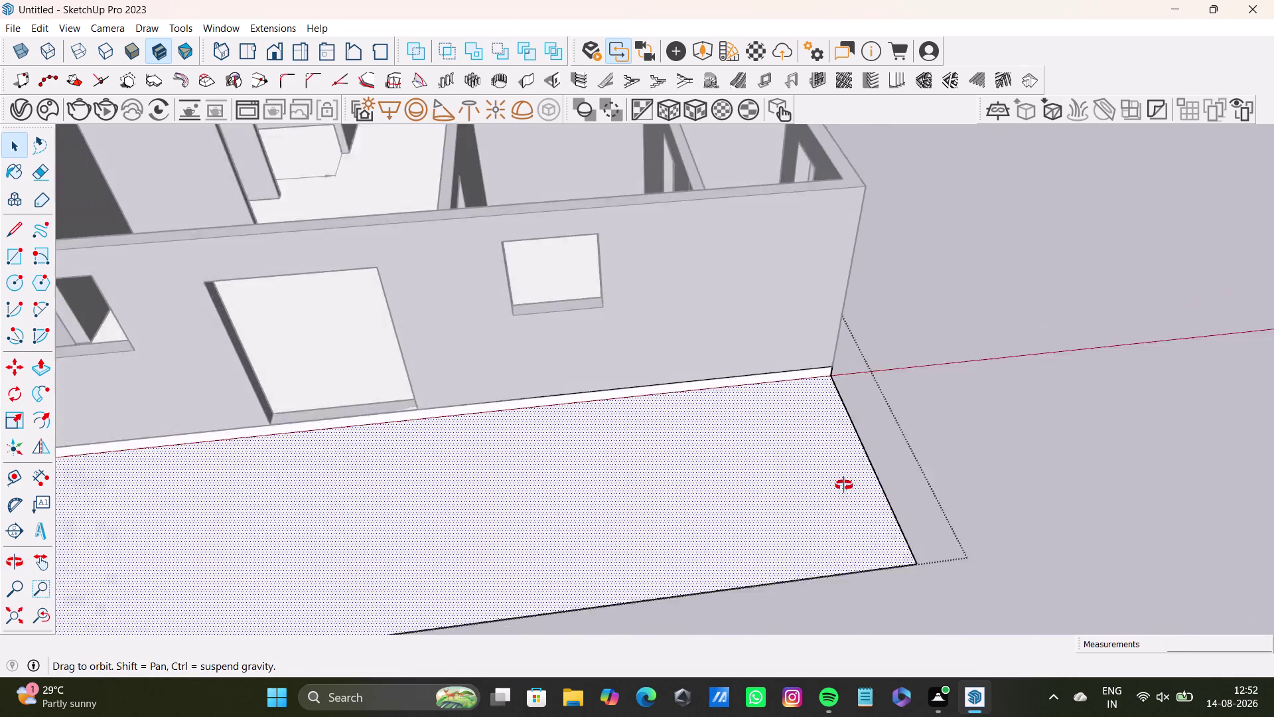
middle_drag(855, 482, 828, 440)
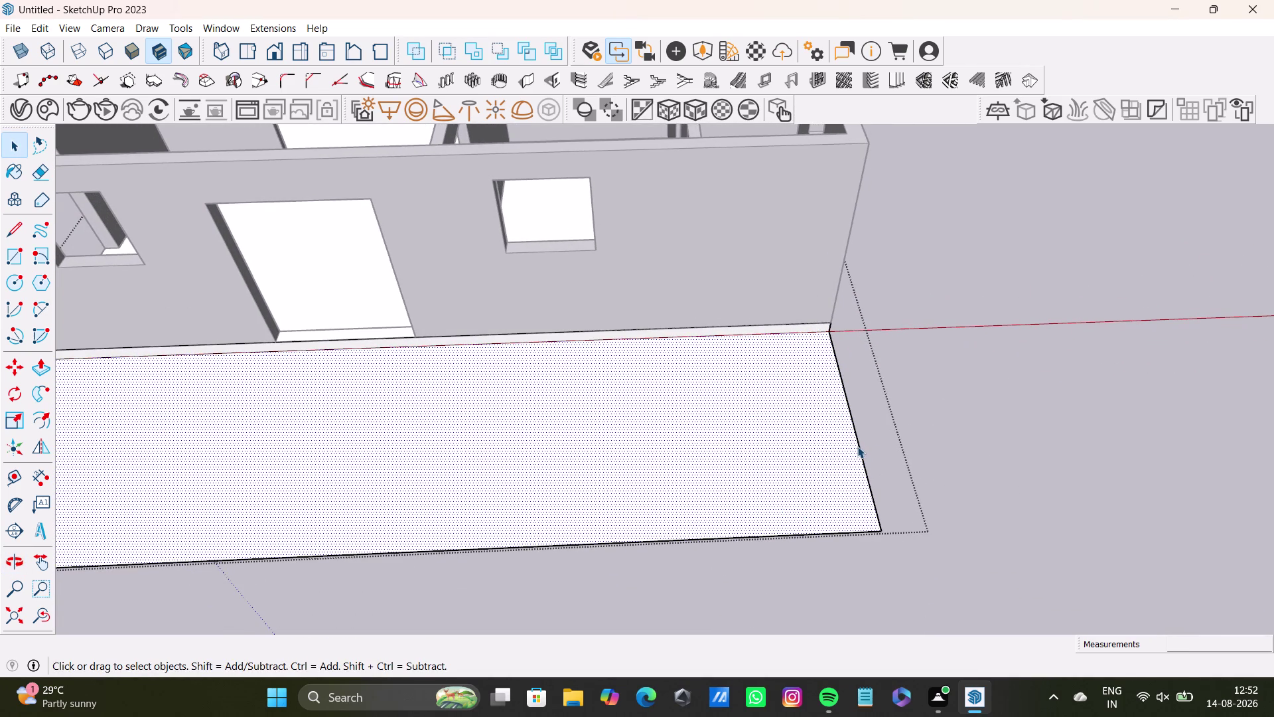
Place guide lines 10' from the slab's side edge and 6'9" from its wall-side edge.
key(t)
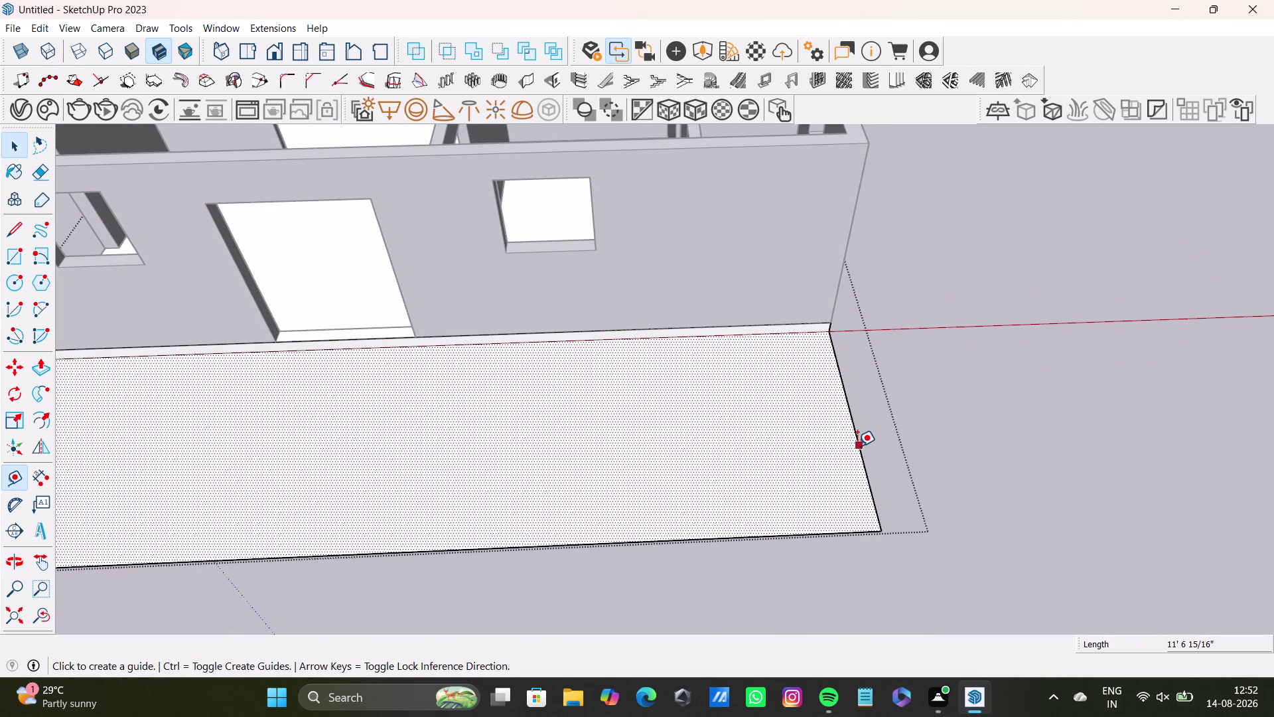
click(858, 450)
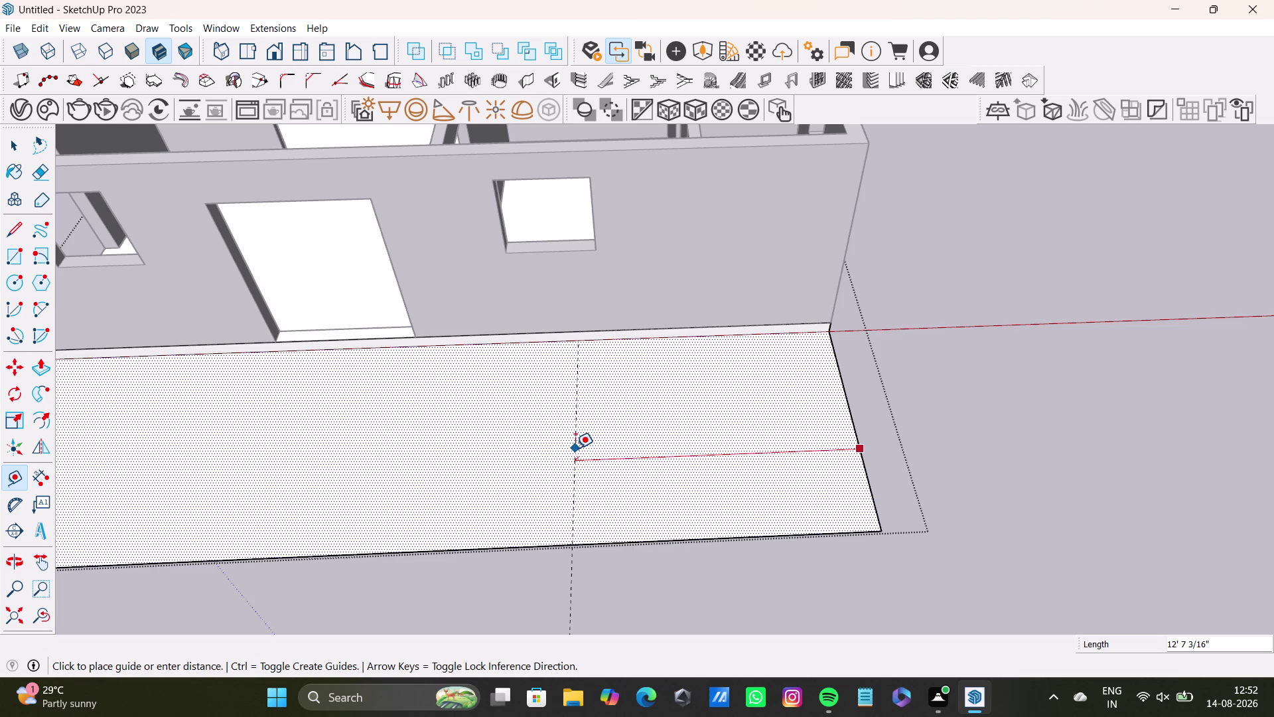
text(10')
key(Return)
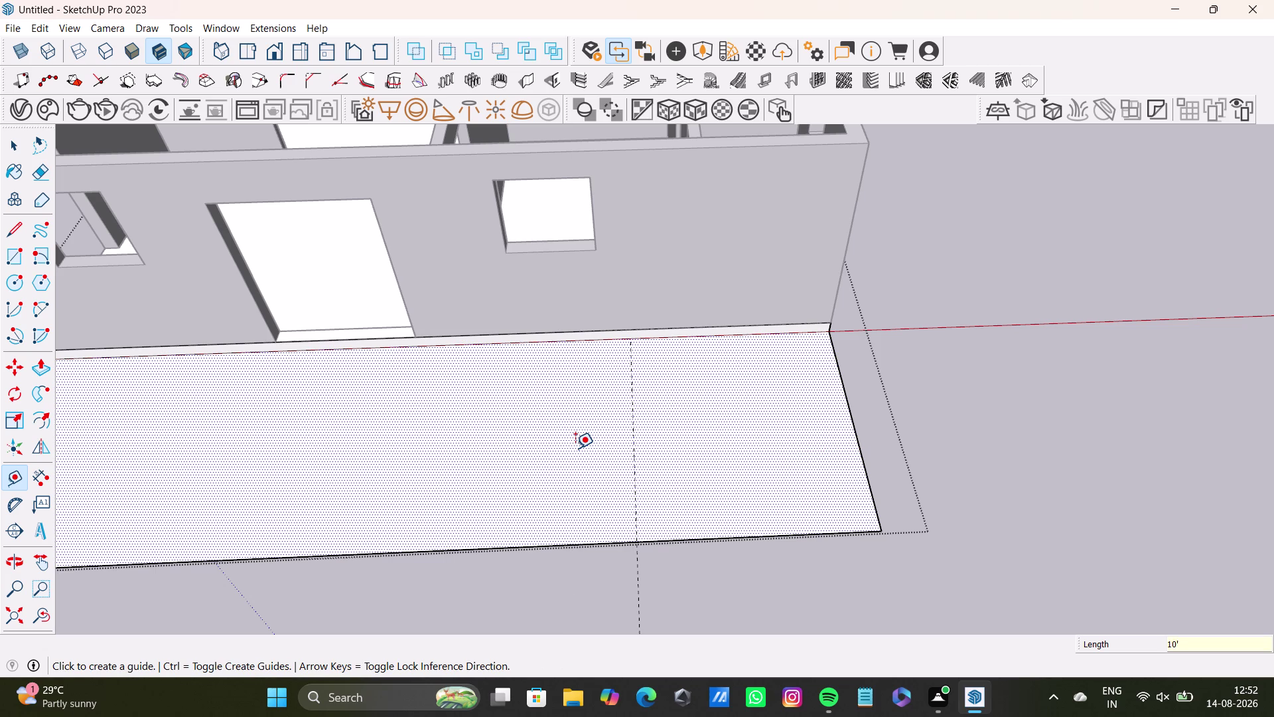
scroll(up, 3)
click(801, 324)
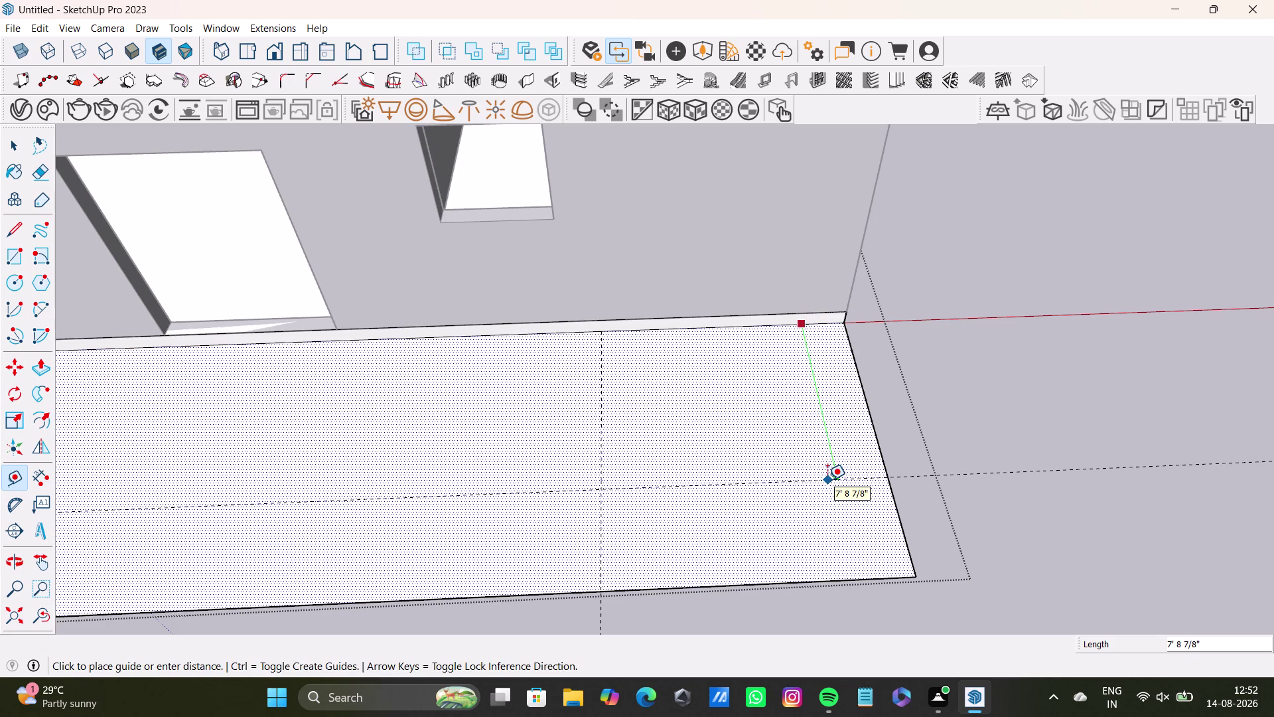
text(6'9)
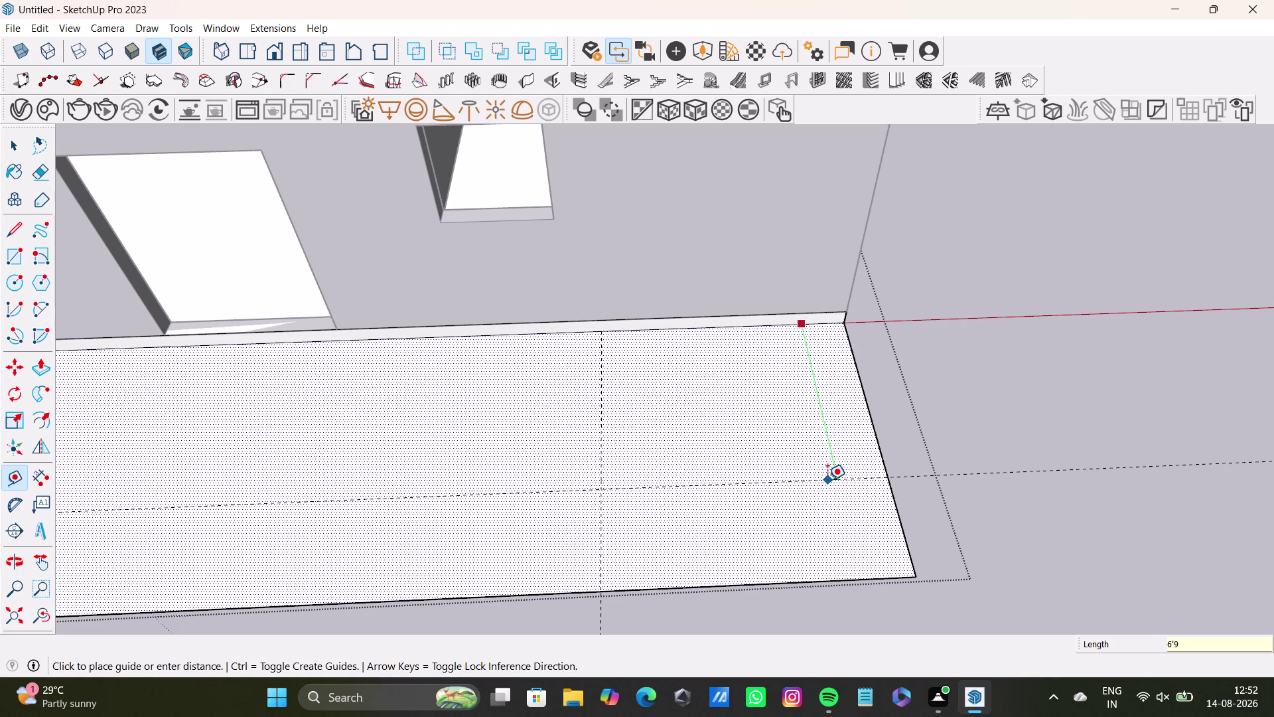
key(shift+quotedbl)
key(Return)
key(space)
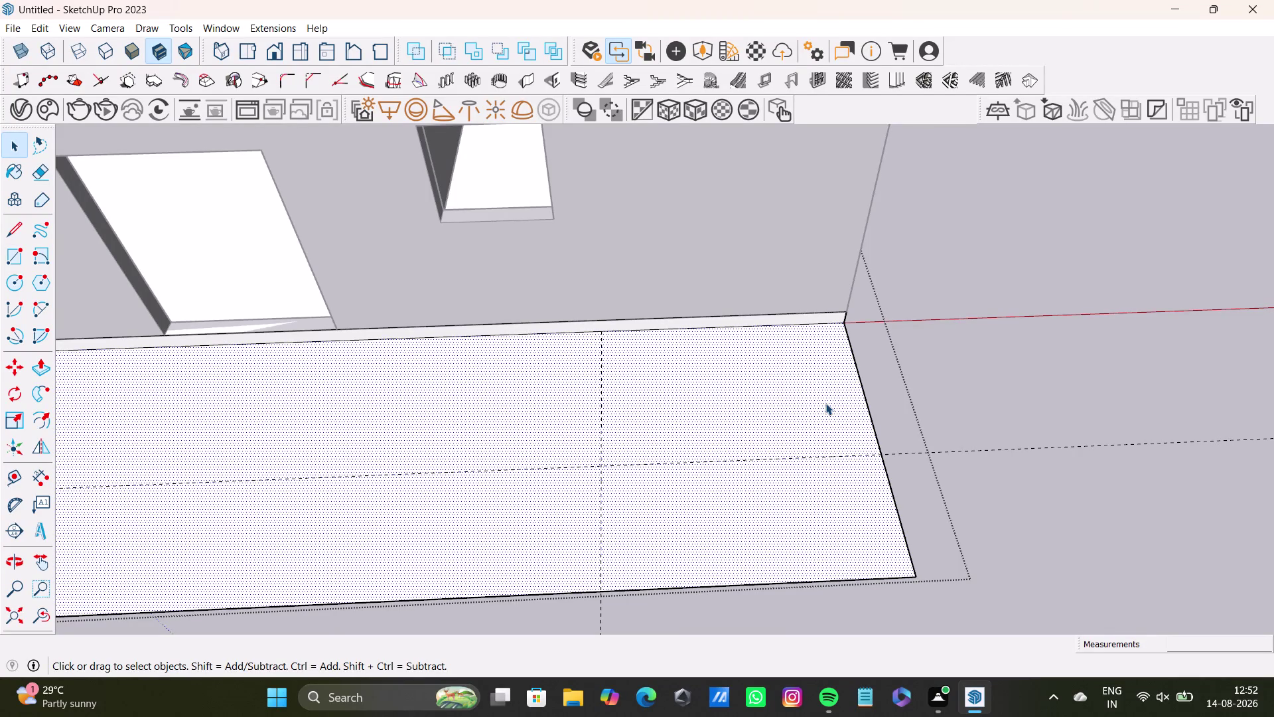
Orbit and zoom toward the slab's front corner.
middle_drag(994, 414, 1069, 517)
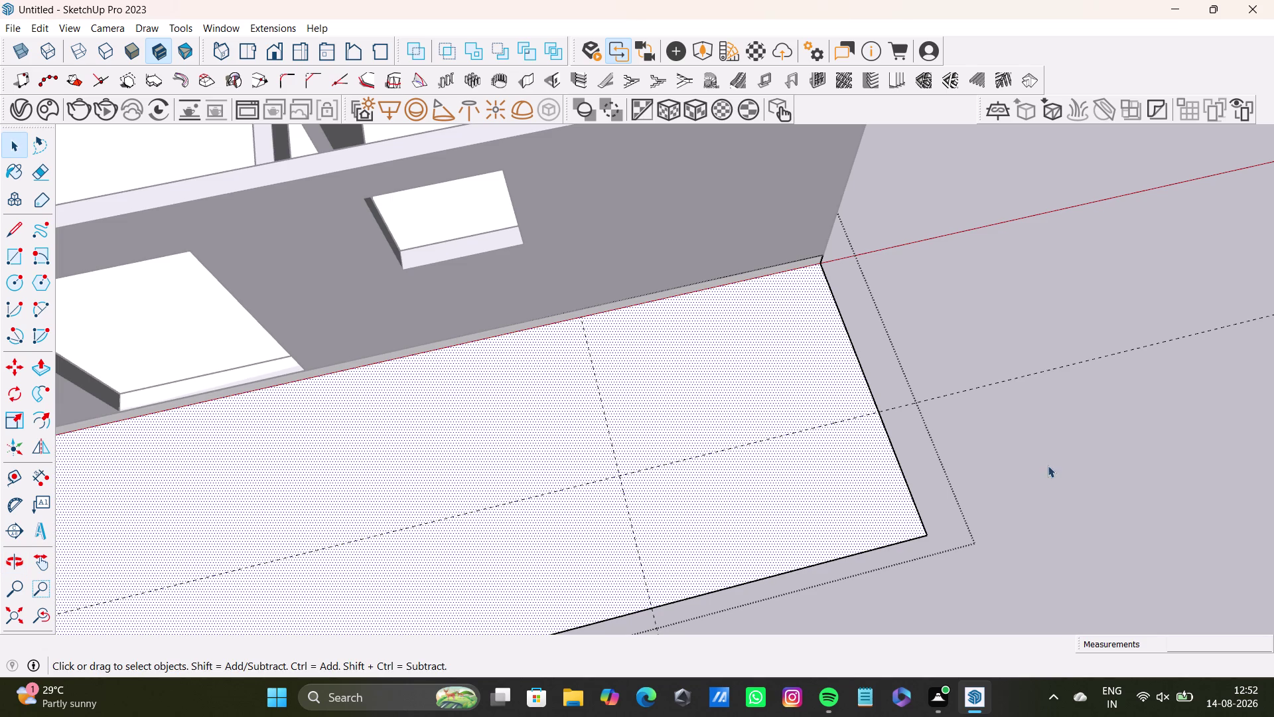
scroll(down, 3)
middle_drag(711, 427, 597, 440)
middle_drag(642, 429, 592, 490)
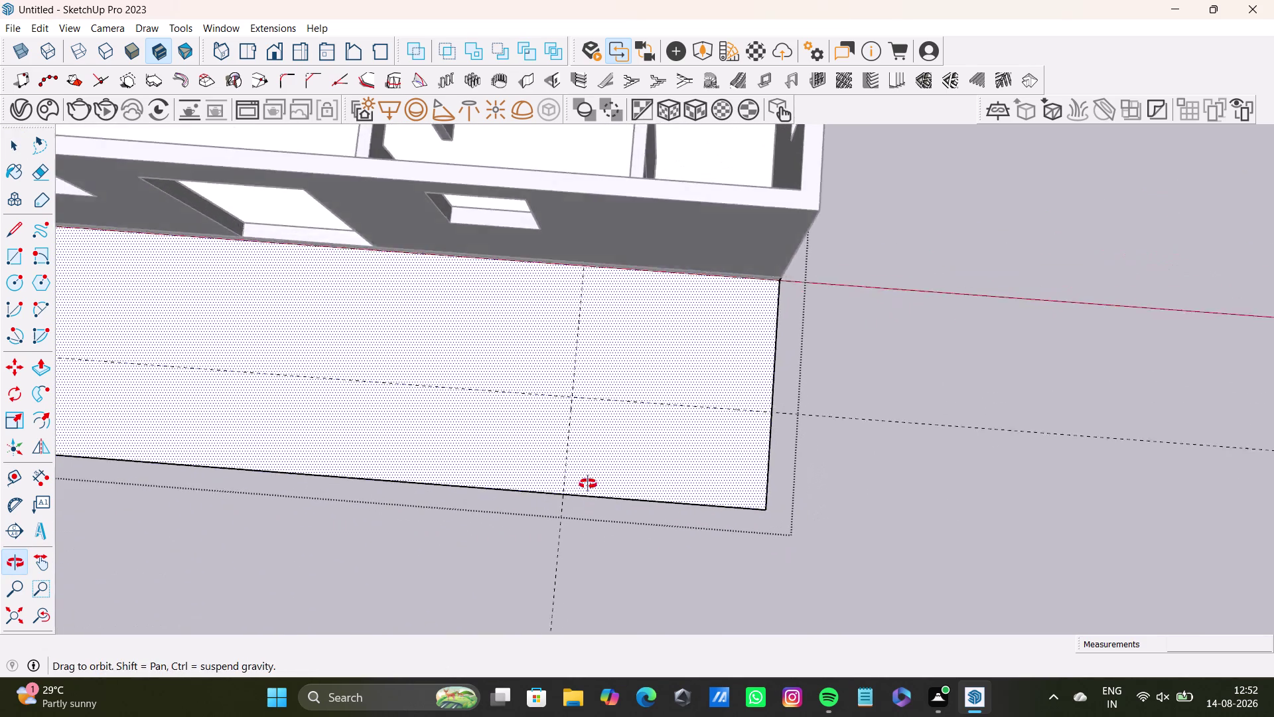
middle_drag(592, 490, 585, 411)
click(10, 249)
Draw the 10' by 6'9" landing rectangle from the guide intersection to the slab's front corner.
scroll(up, 3)
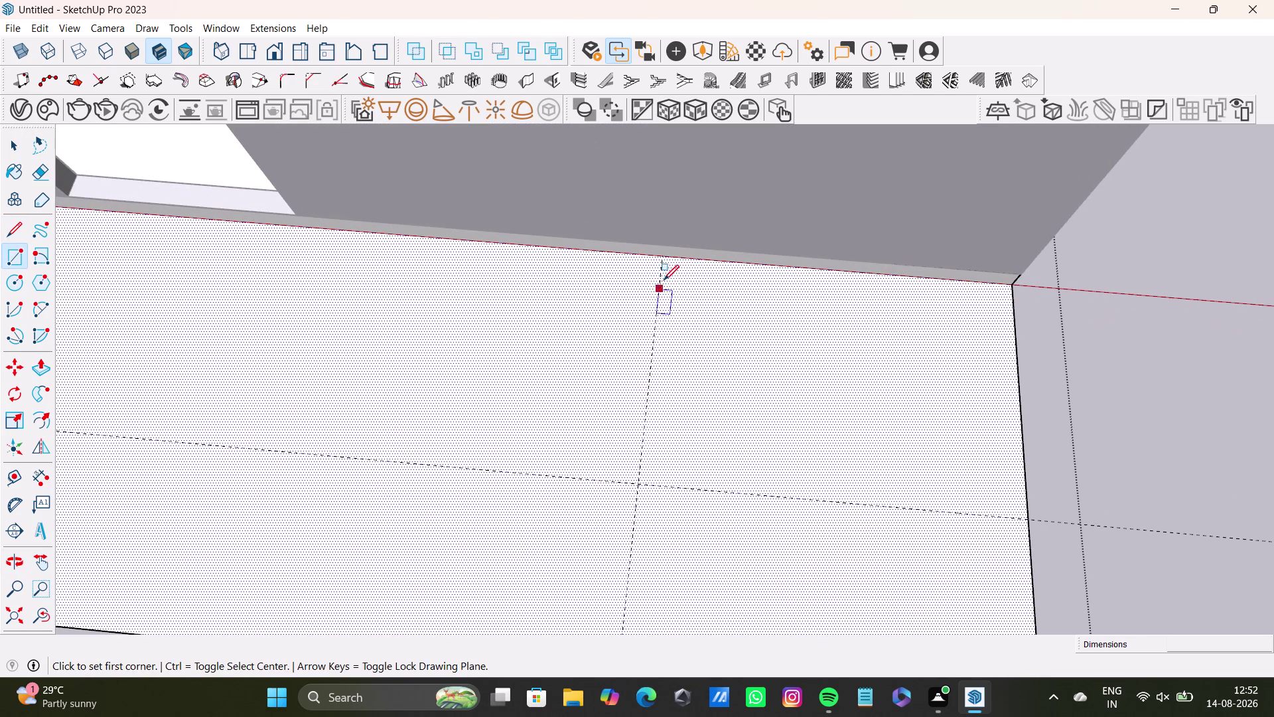
click(666, 258)
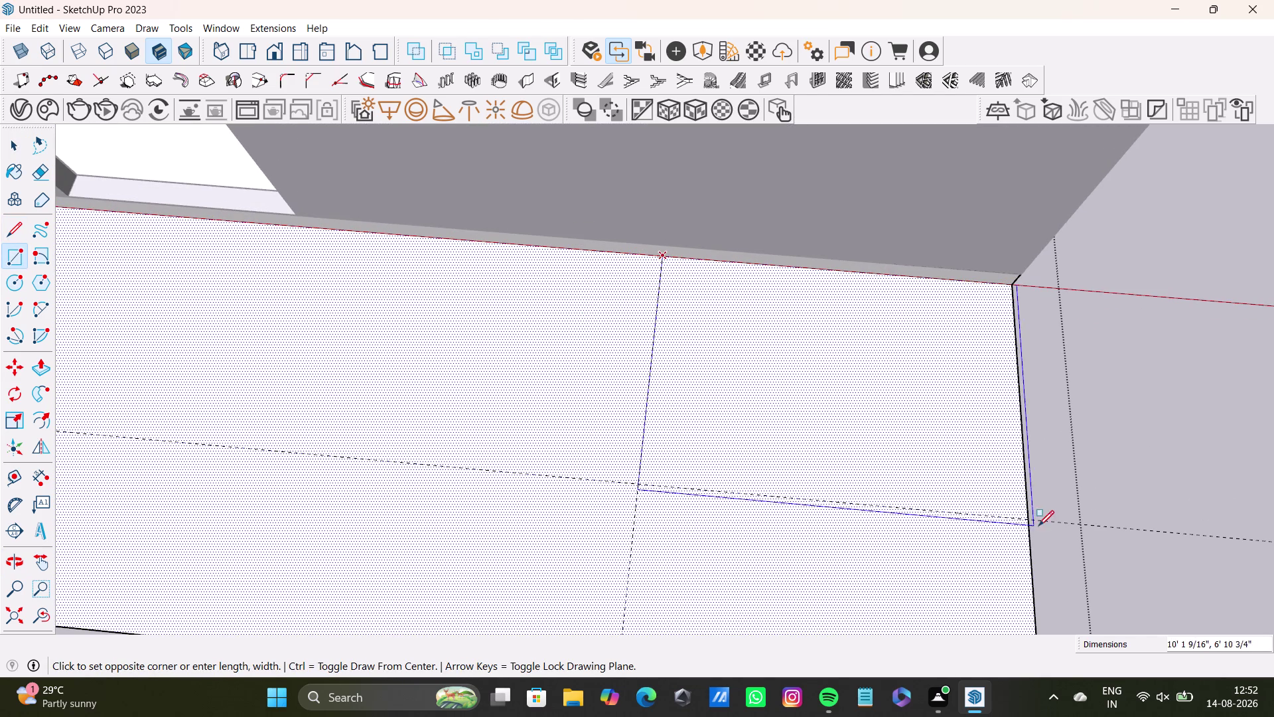
click(1028, 523)
key(space)
Orbit around the new landing rectangle to inspect it from the wall side.
middle_drag(795, 513, 928, 599)
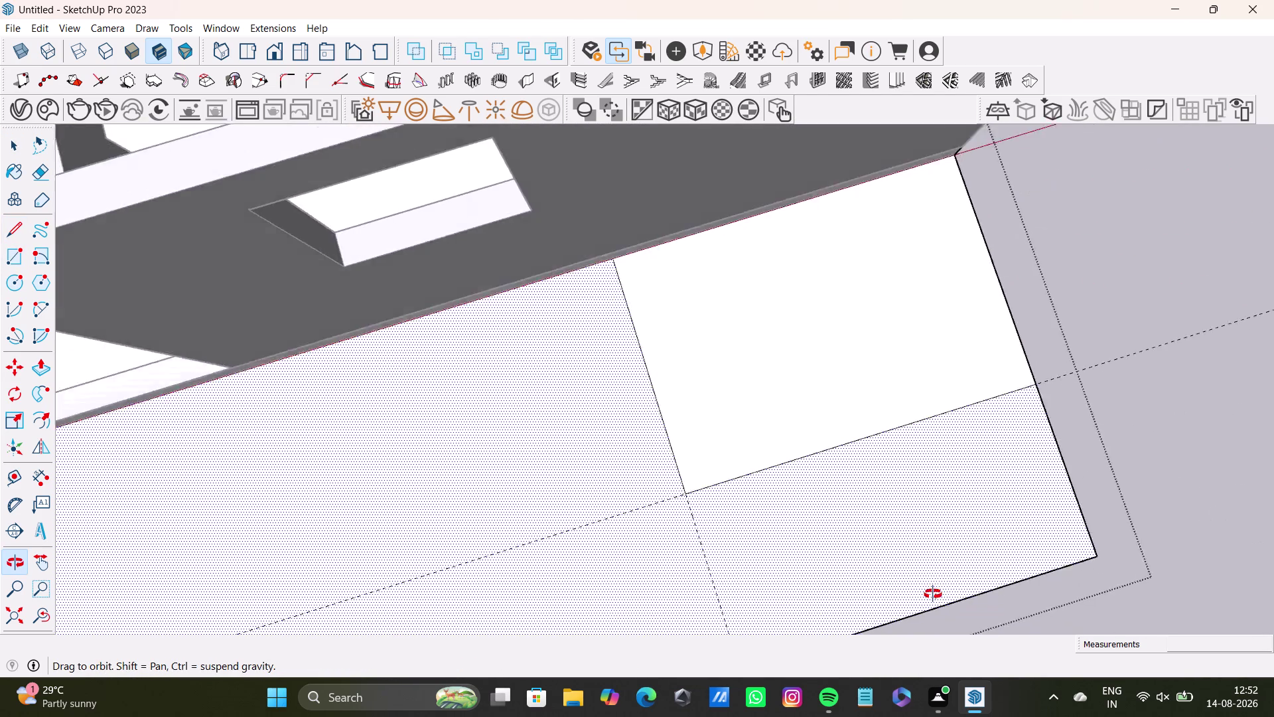
middle_drag(929, 599, 978, 487)
middle_drag(707, 413, 660, 481)
middle_drag(656, 485, 691, 546)
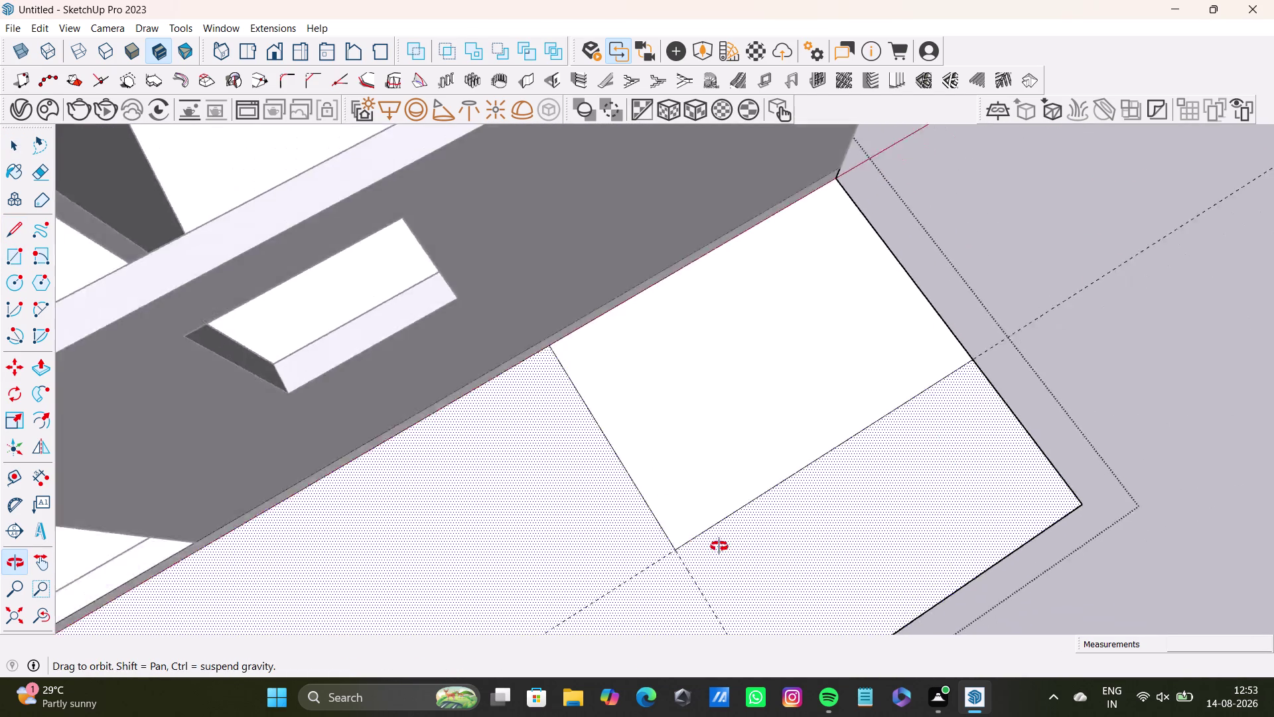
middle_drag(691, 546, 873, 461)
middle_drag(655, 416, 636, 447)
middle_drag(624, 466, 663, 493)
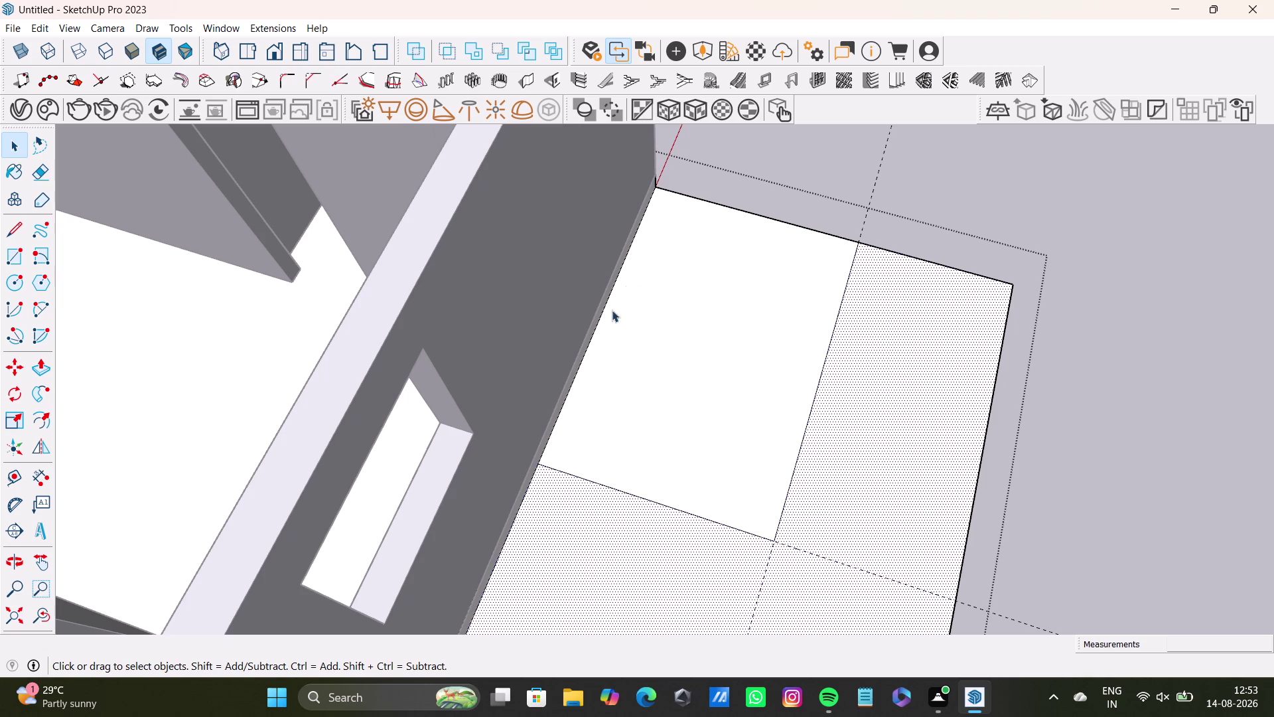
middle_drag(666, 314, 390, 340)
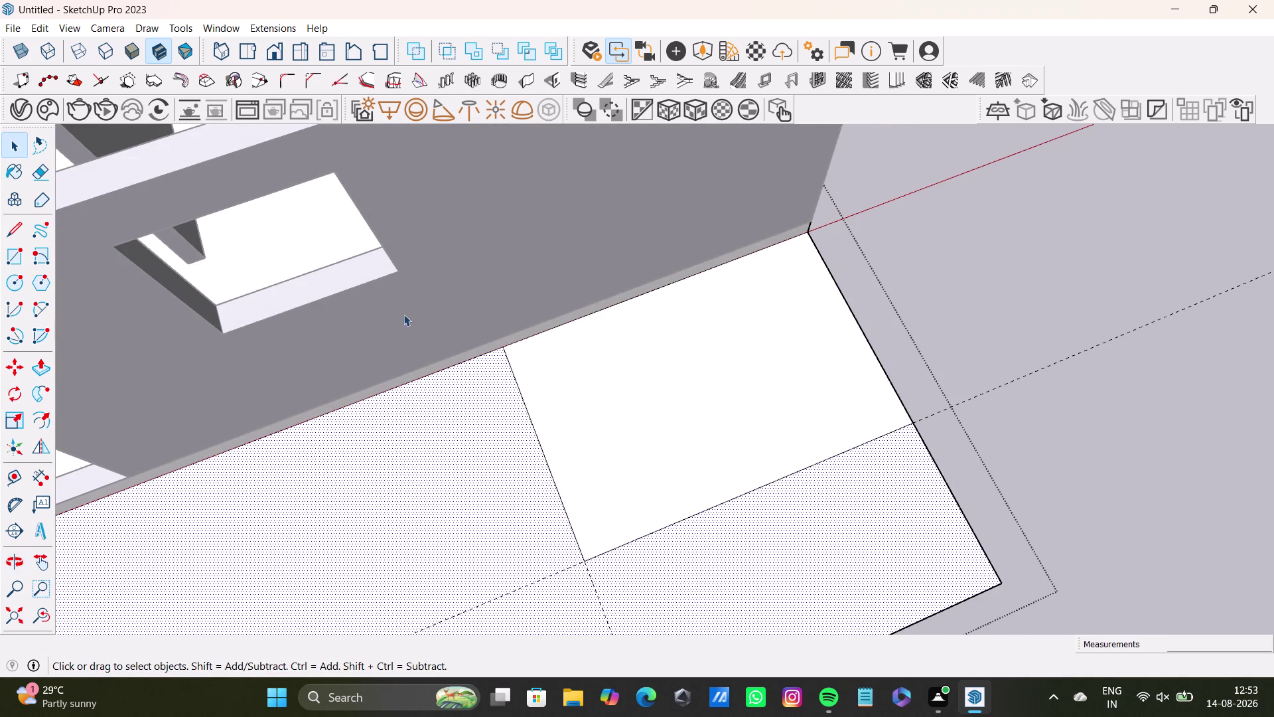
middle_drag(510, 349, 357, 394)
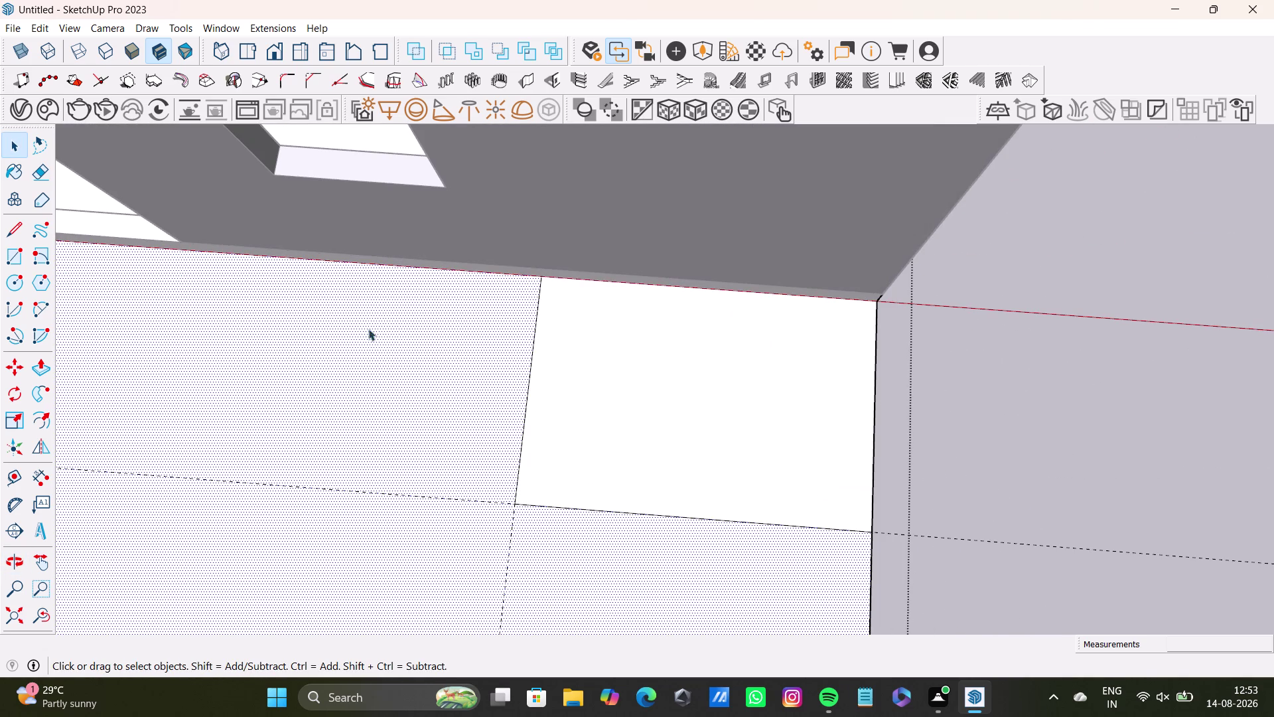
Place a guide 4' in from the landing's right edge.
middle_drag(676, 413, 687, 421)
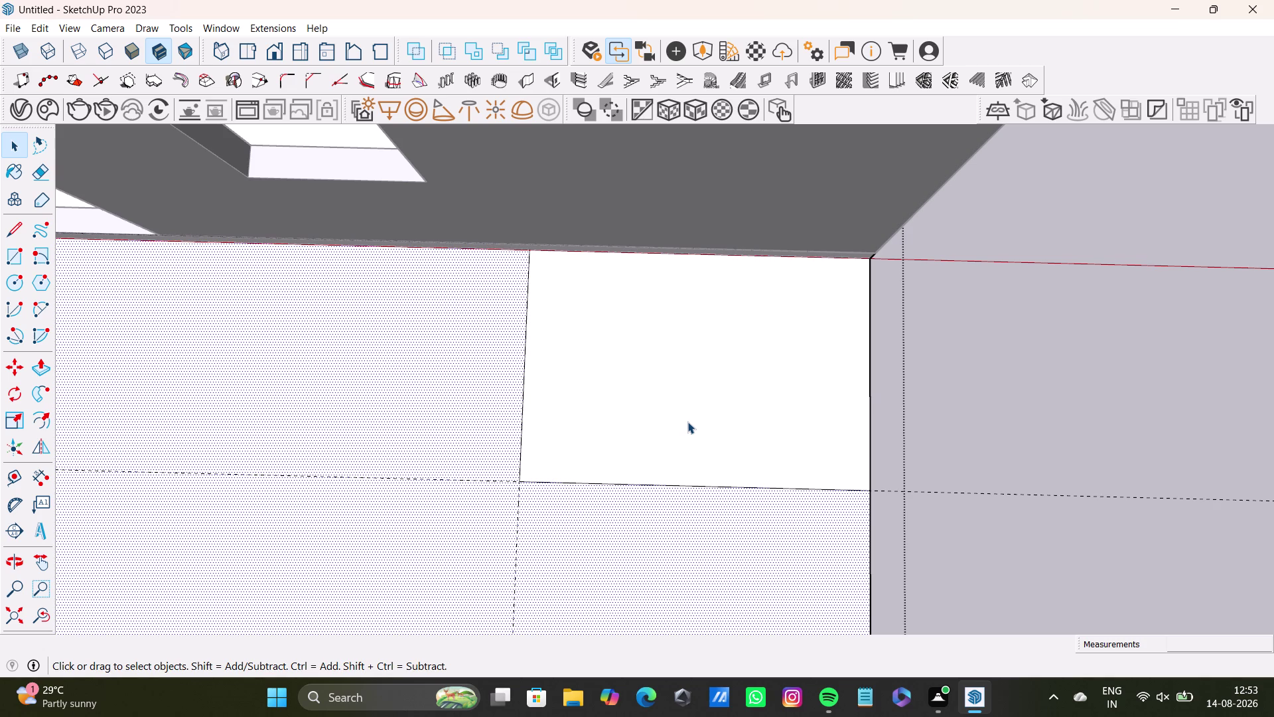
click(14, 482)
click(867, 413)
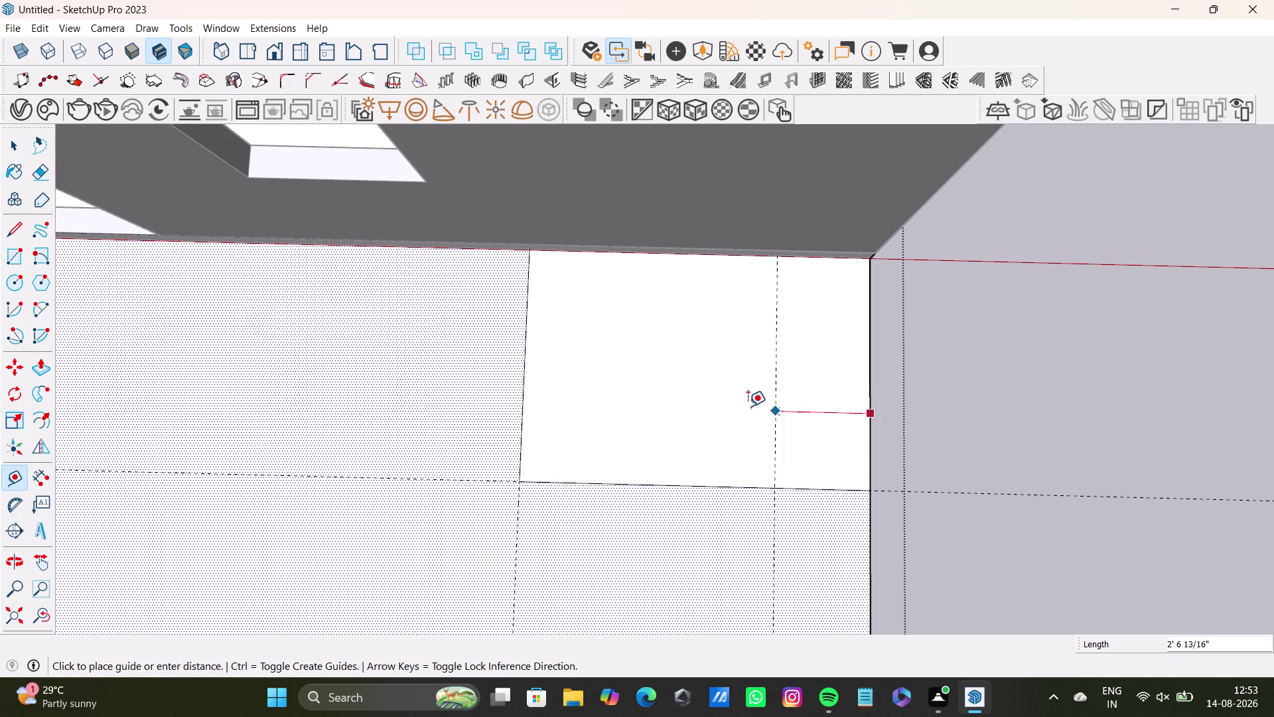
key(4)
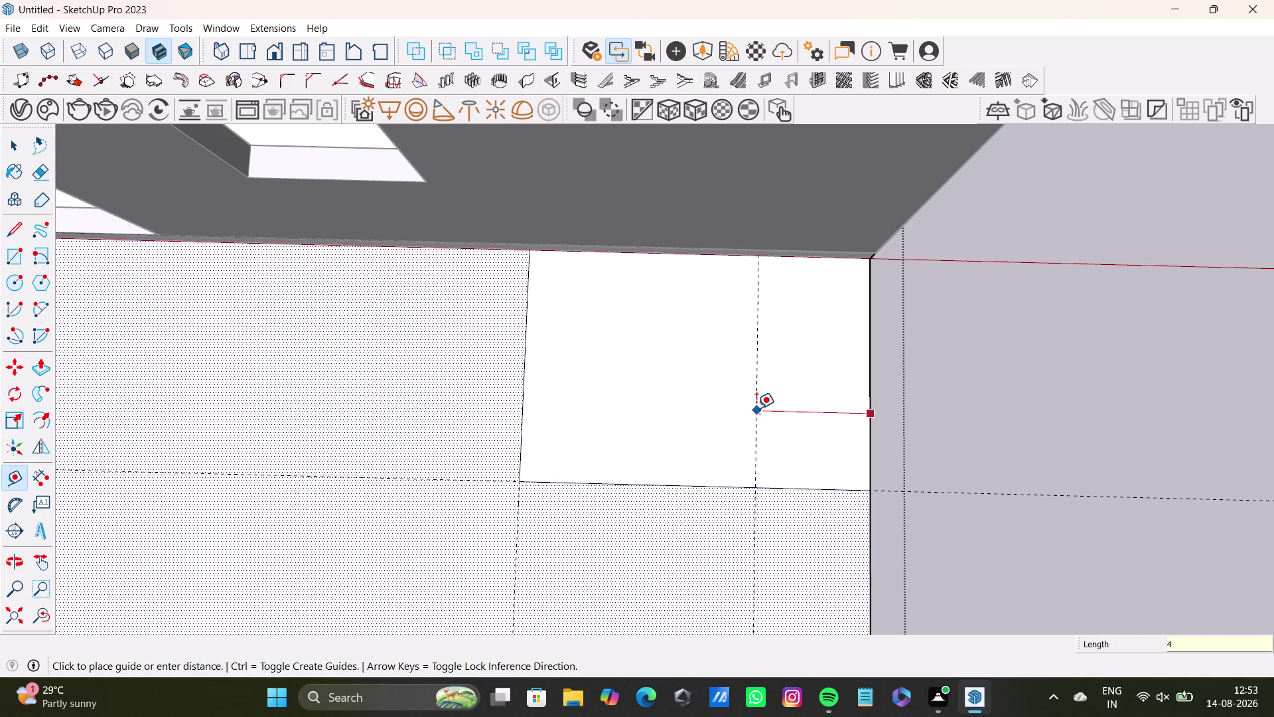
key(apostrophe)
key(Return)
Add two more guides, each 1' beyond the previous one.
click(734, 406)
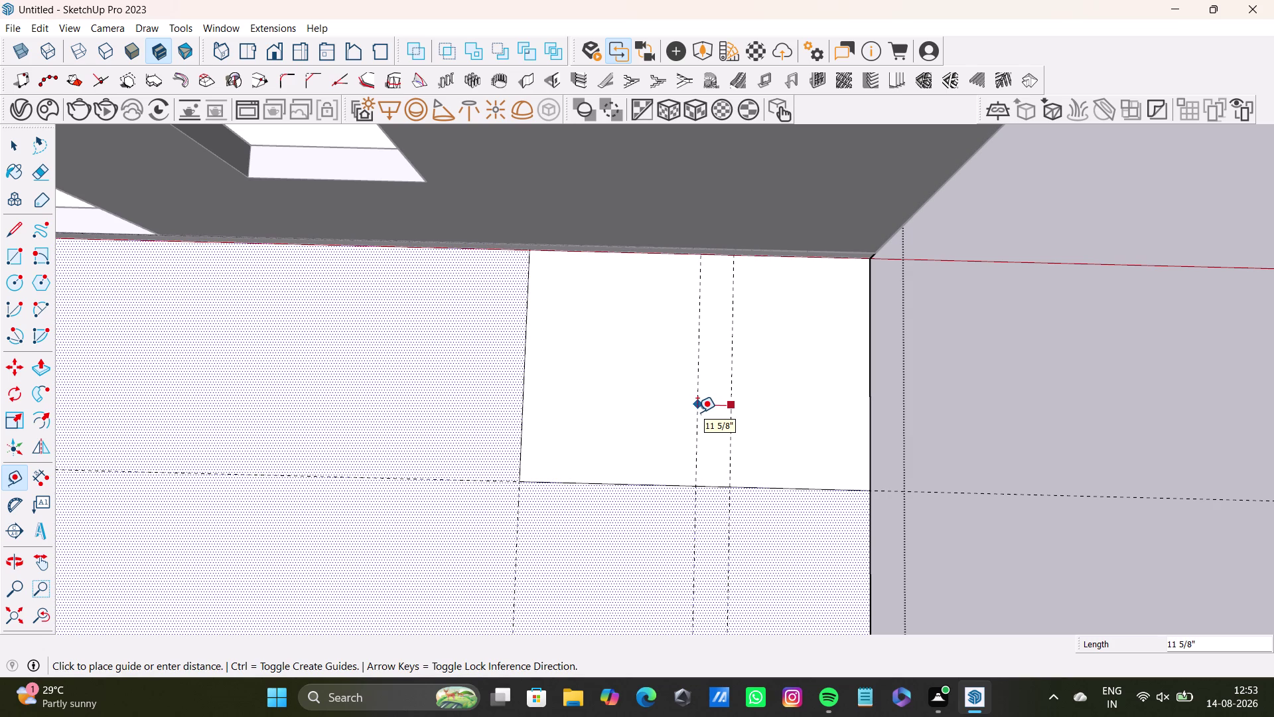
text(1')
key(Return)
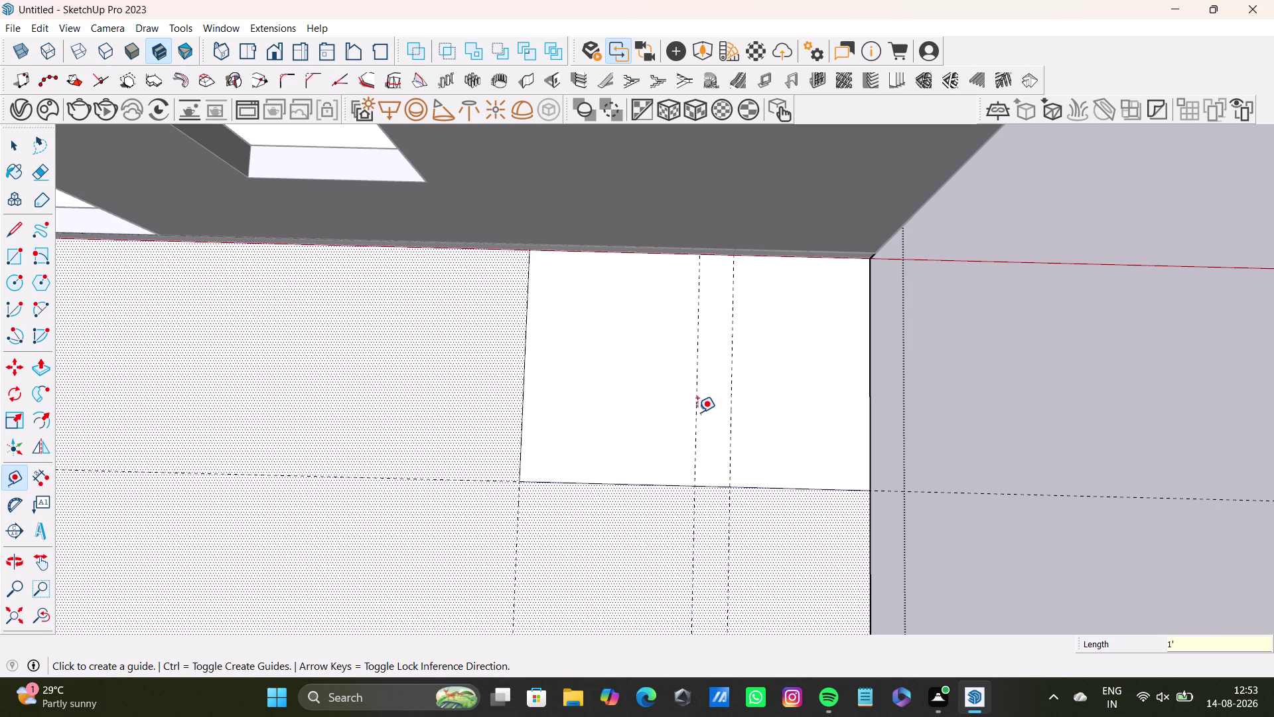
click(696, 417)
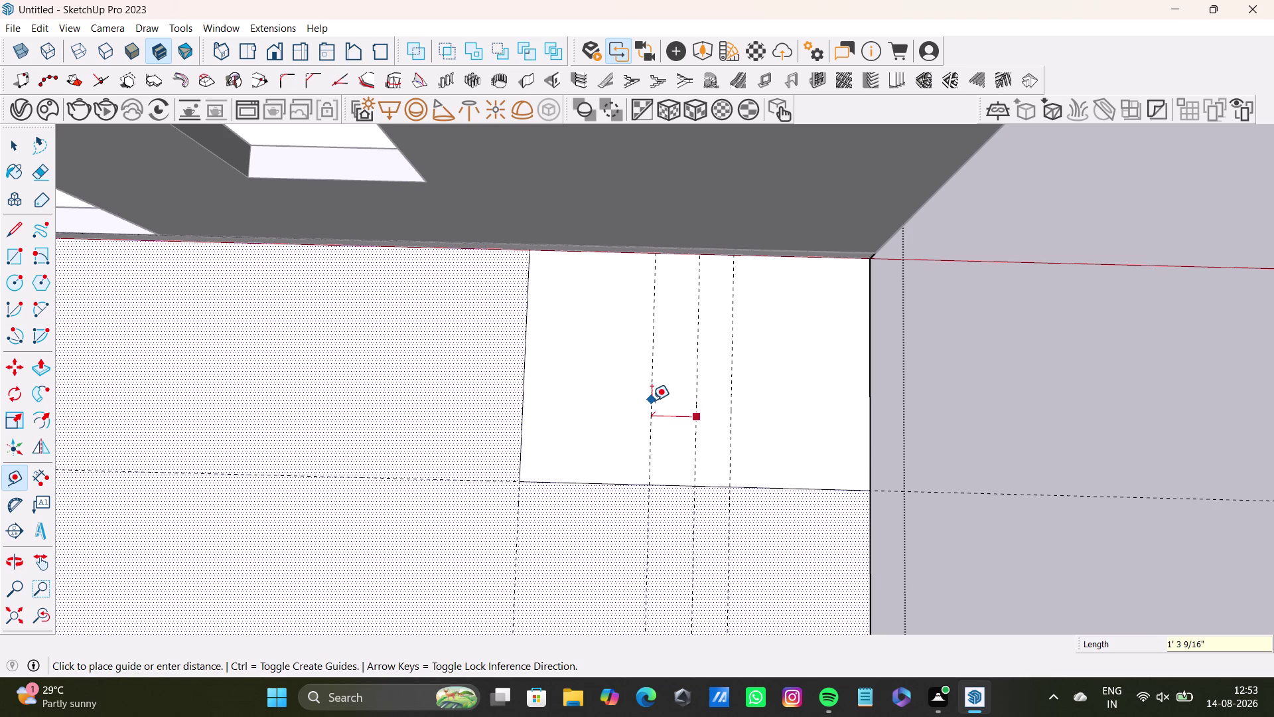
text(1')
key(Return)
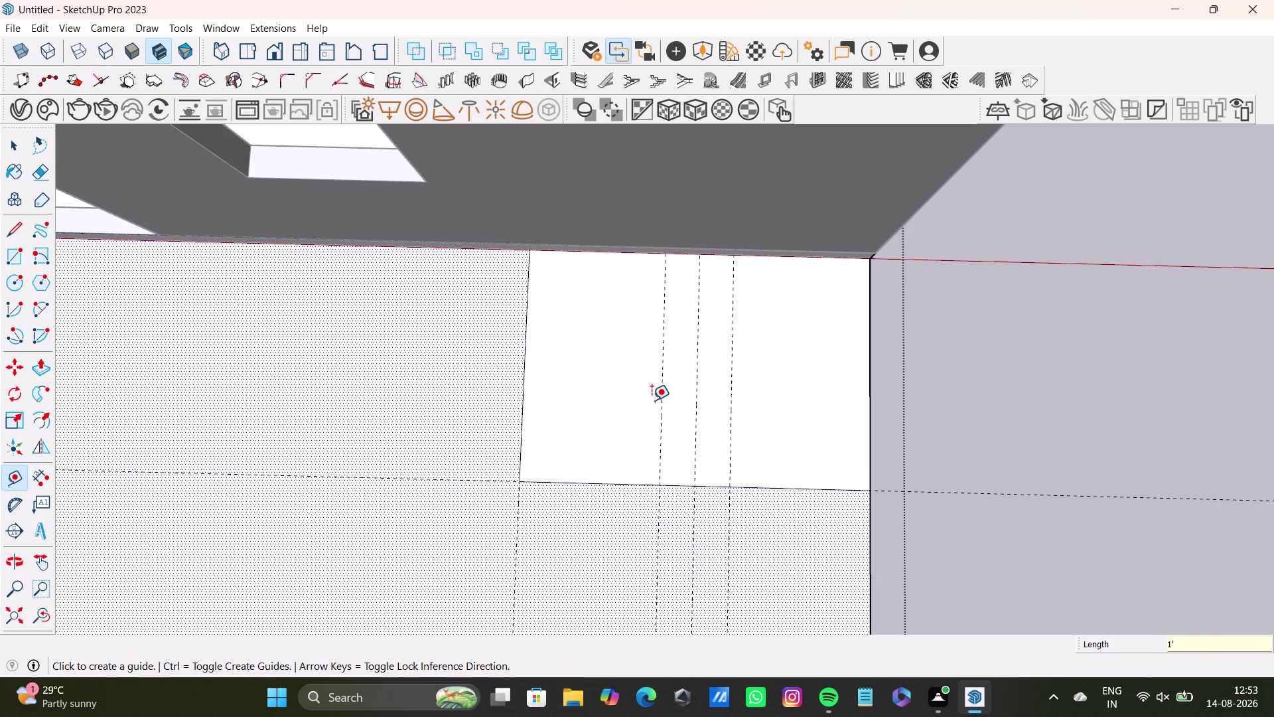
click(655, 407)
key(space)
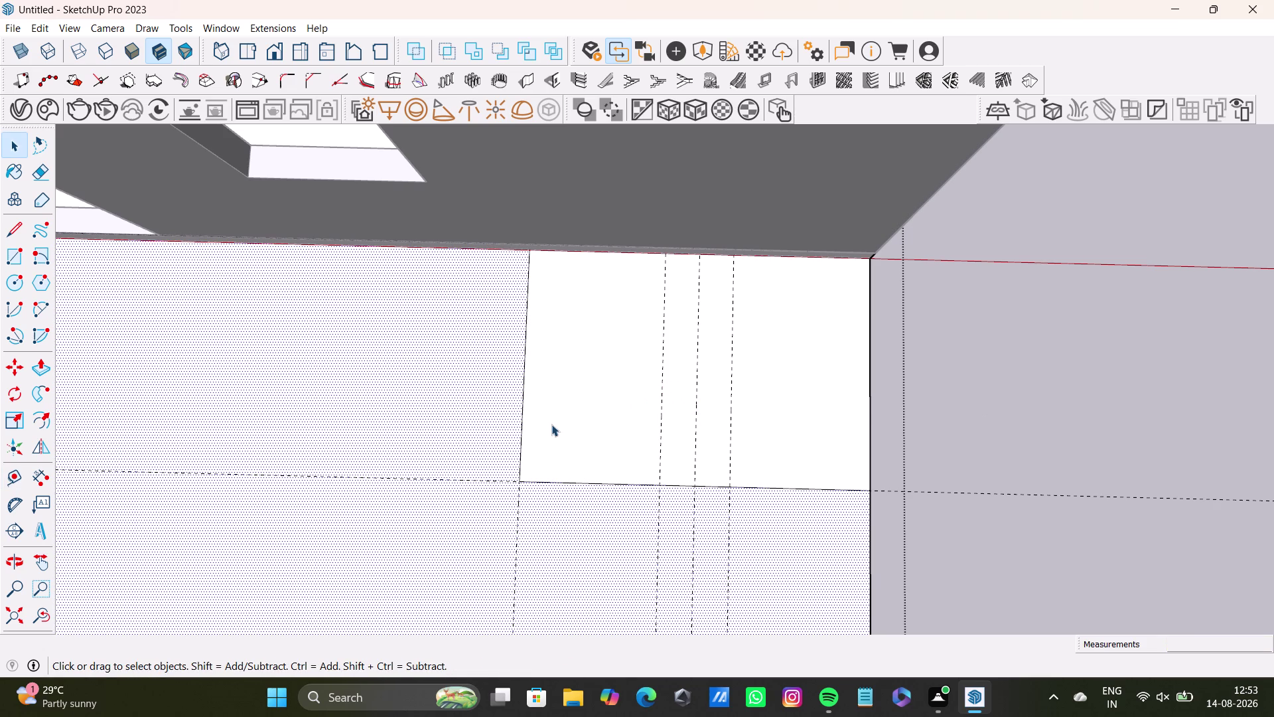
key(t)
Continue from the leftmost guide, adding three more guides at 1' spacing.
click(660, 433)
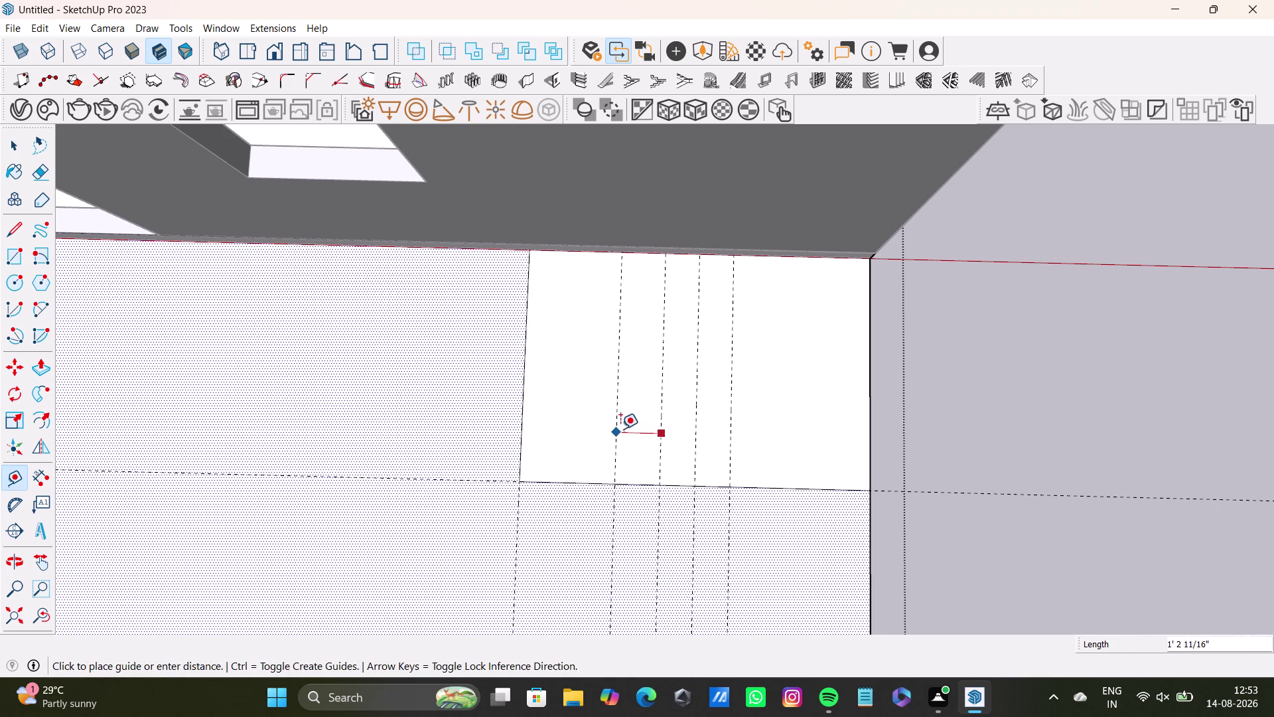
text(1)
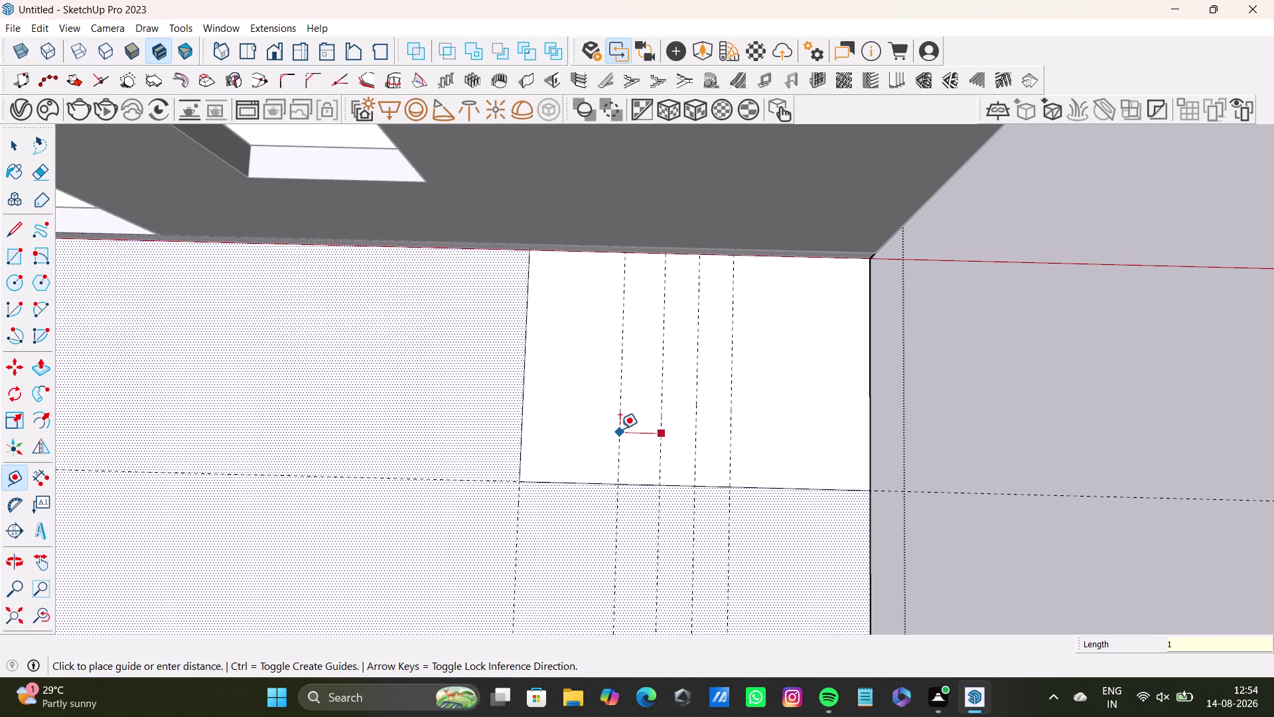
text(')
key(Return)
click(625, 435)
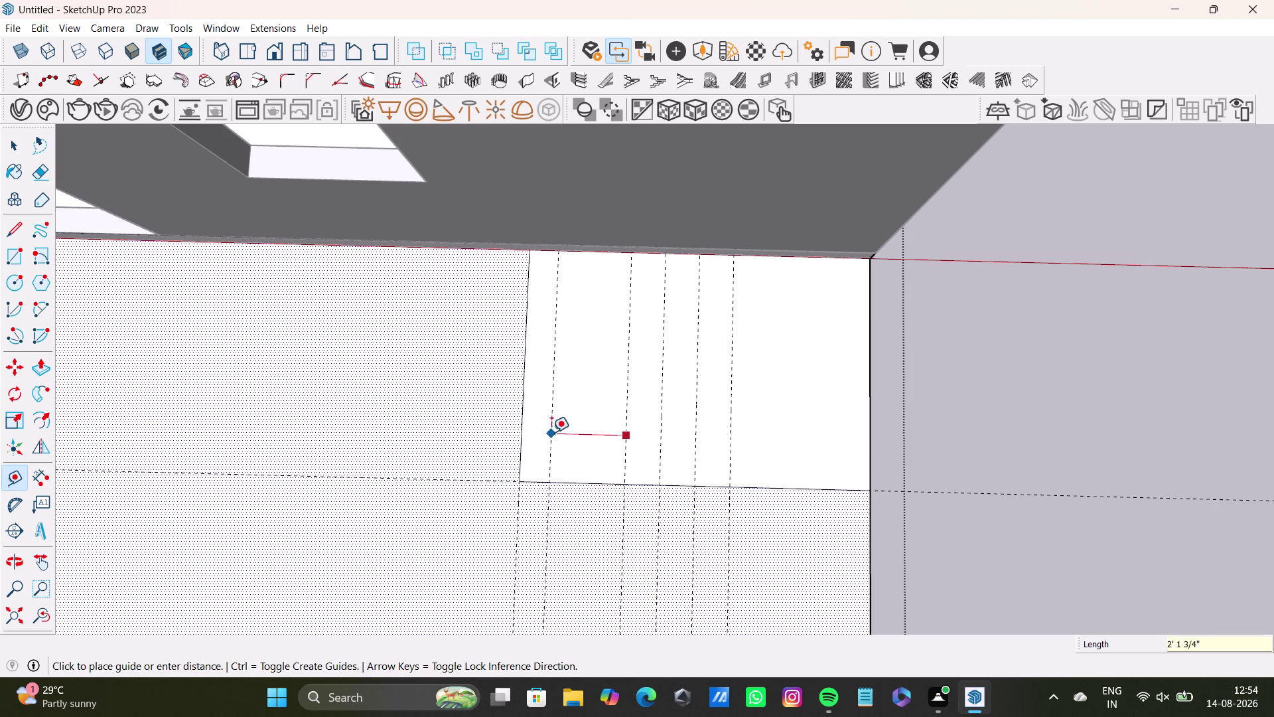
text(1)
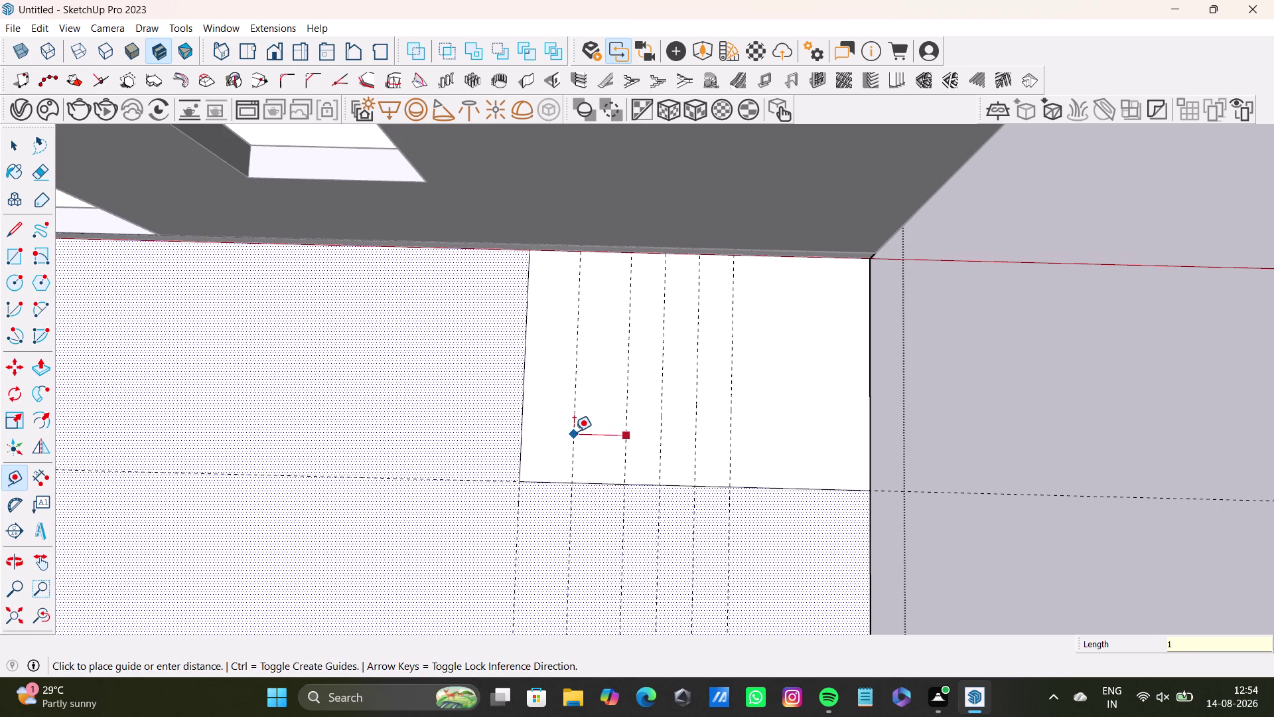
text(')
key(Return)
click(588, 428)
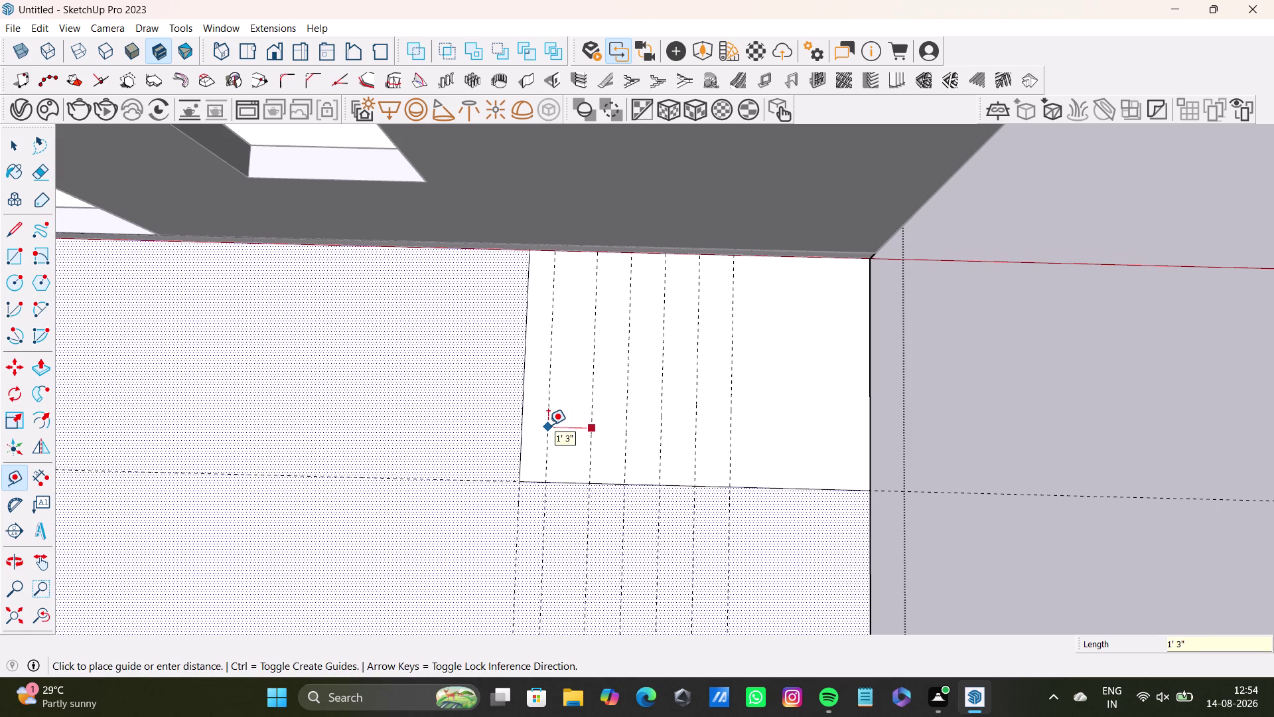
key(1)
key(apostrophe)
key(Return)
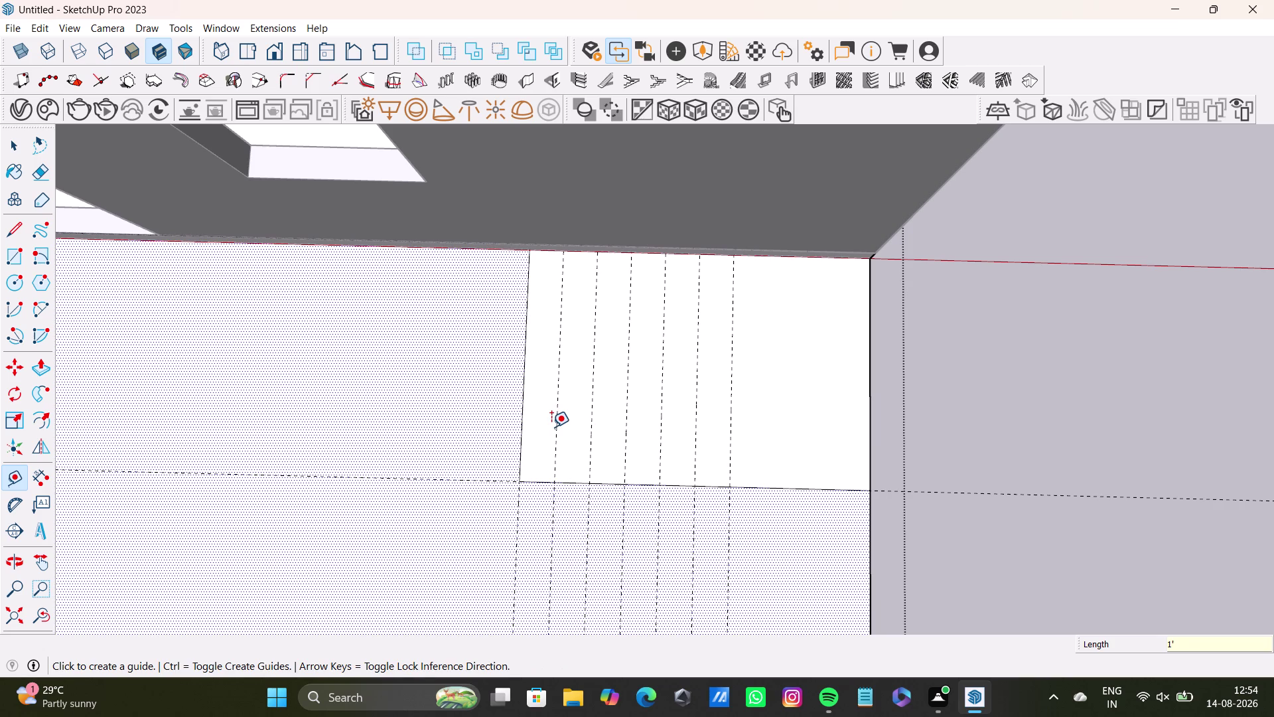
key(space)
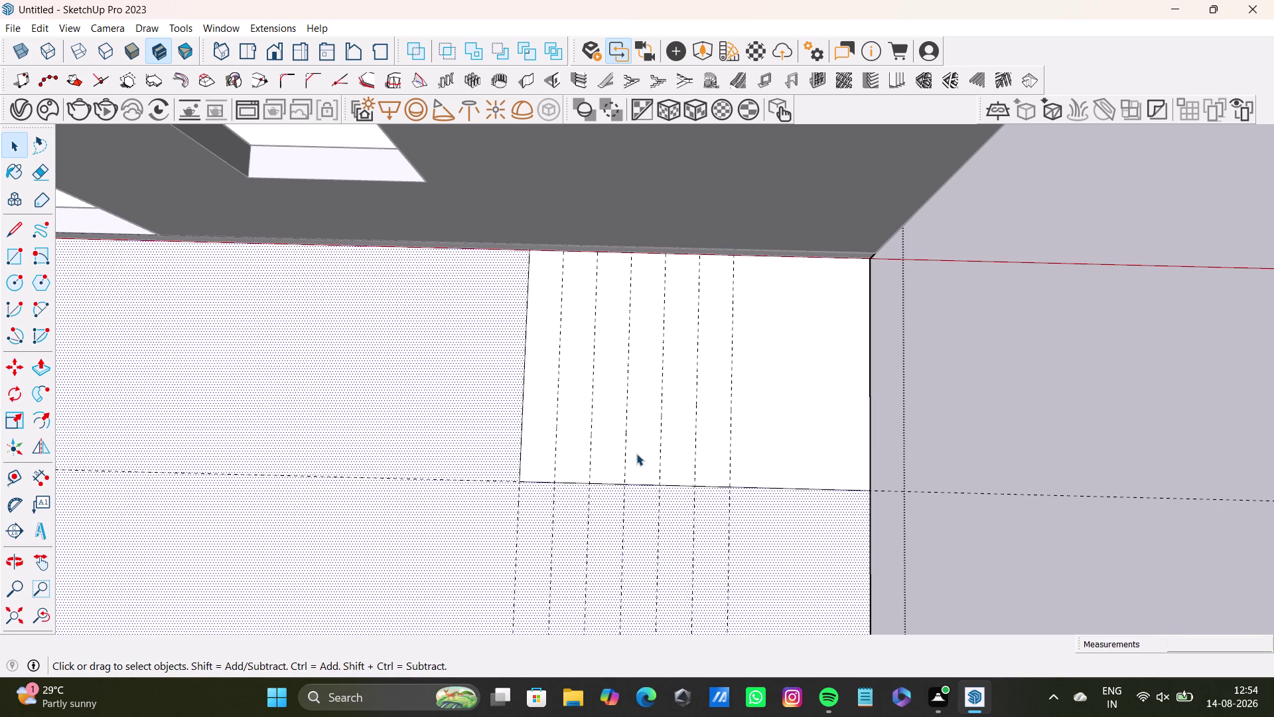
Add two guides 1' and 2' outside the landing's left edge.
middle_drag(535, 475, 556, 429)
middle_drag(570, 448, 576, 466)
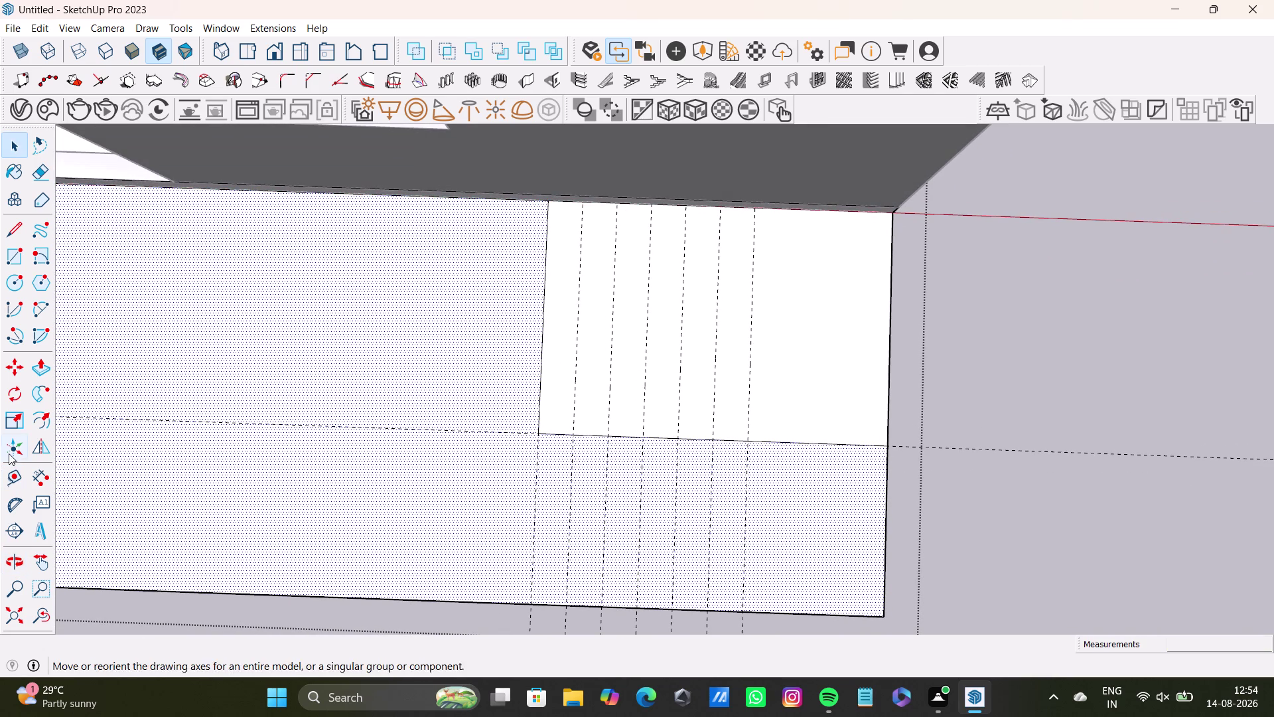
click(13, 476)
scroll(up, 3)
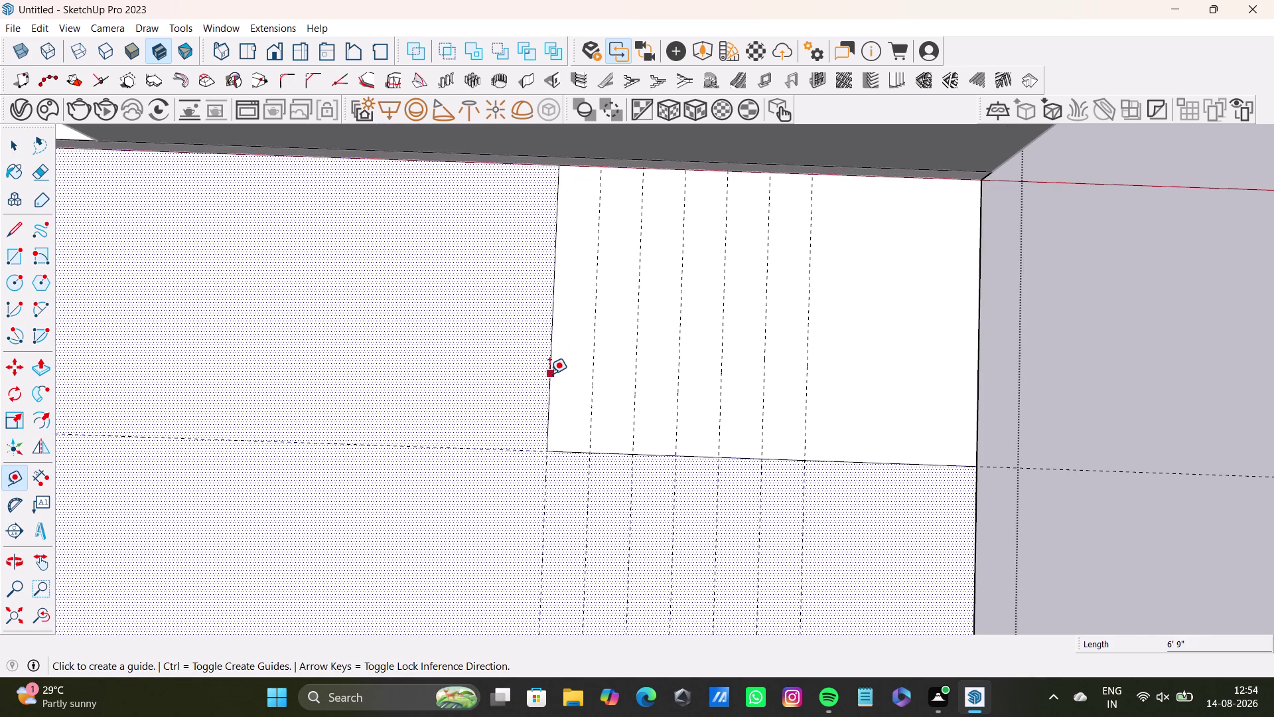
click(549, 374)
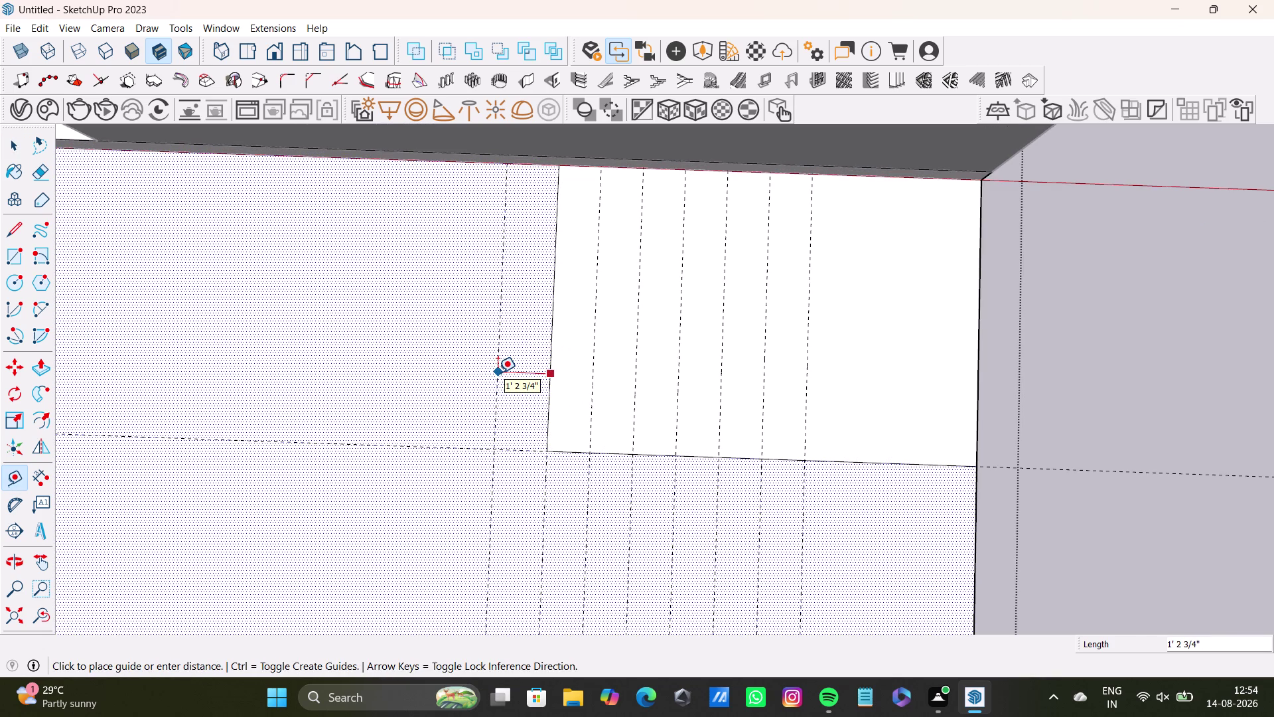
text(1')
key(Return)
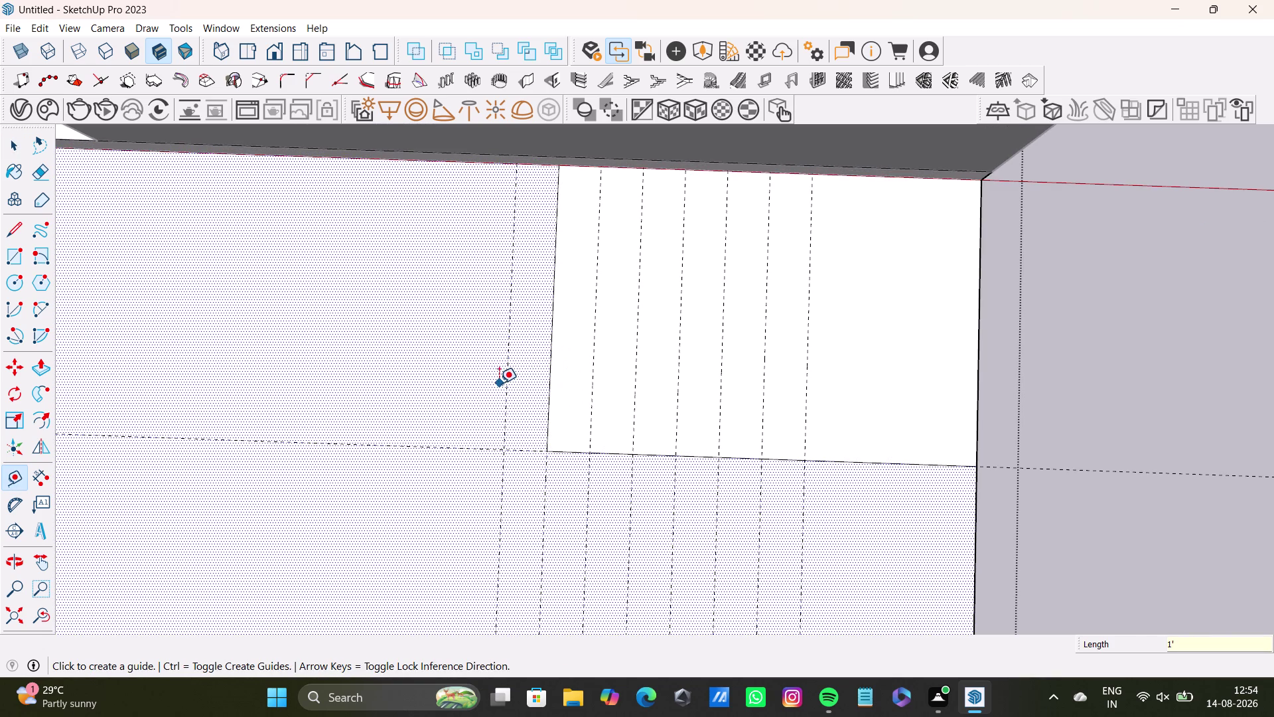
click(505, 388)
text(1)
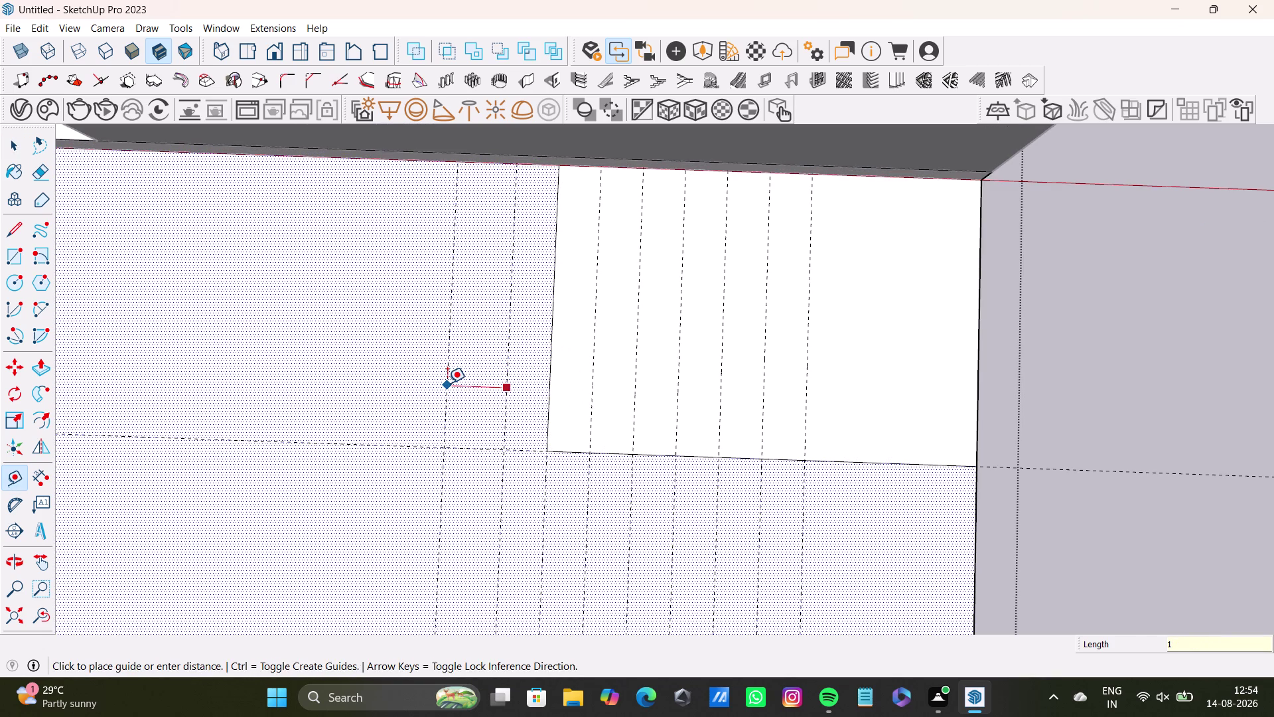
text(')
key(Return)
Orbit around the slab and front steps, then start saving the model.
scroll(down, 3)
middle_drag(514, 427, 555, 382)
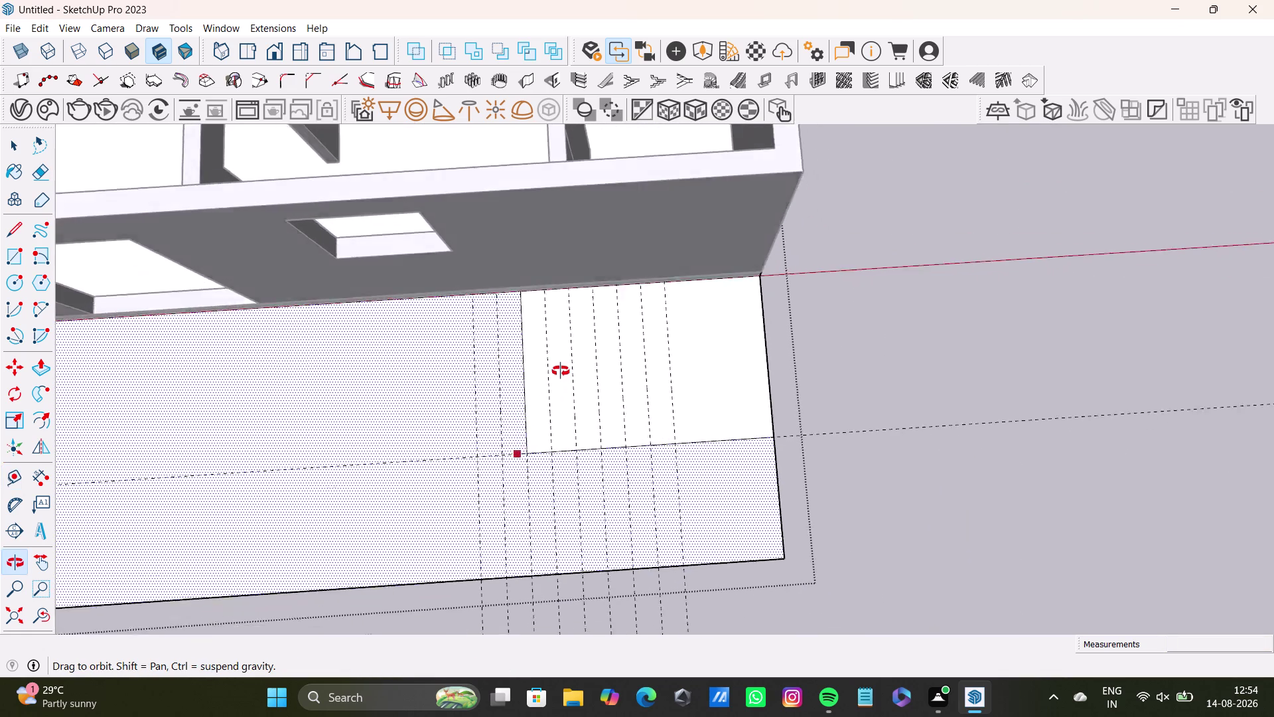
middle_drag(555, 382, 483, 406)
key(alt+space)
scroll(up, 3)
key(space)
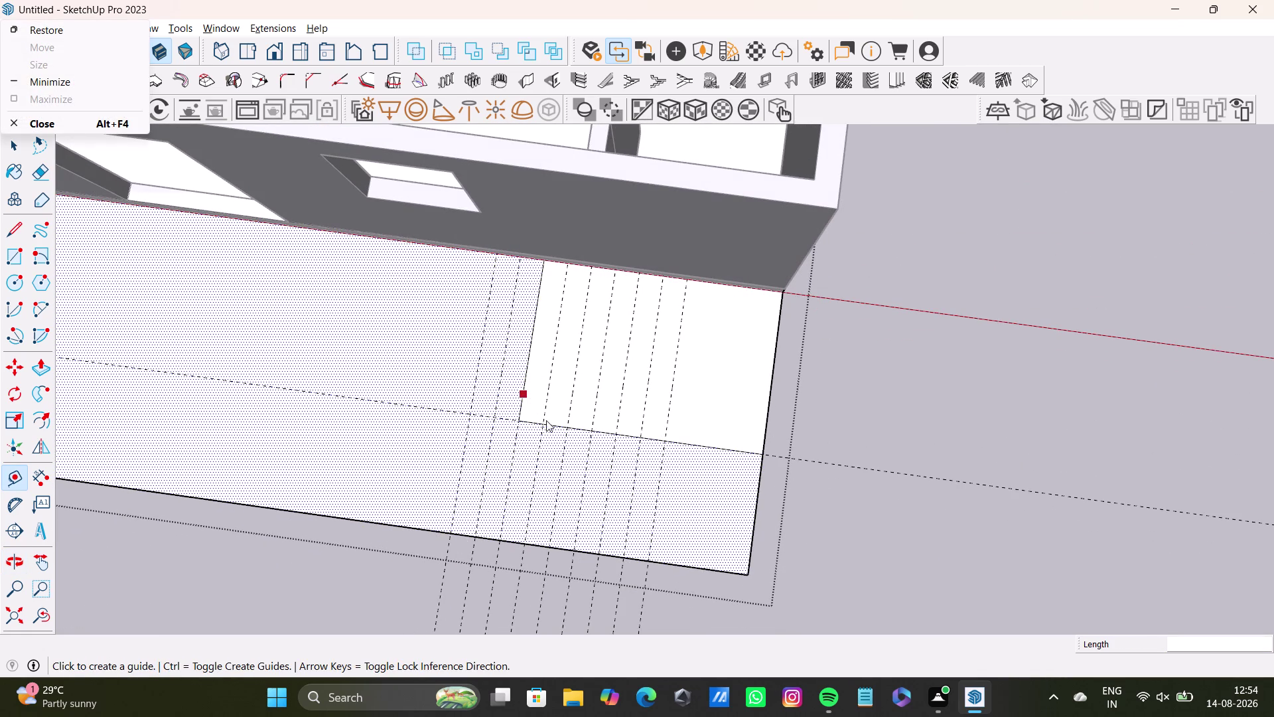
scroll(up, 3)
middle_drag(544, 402, 586, 363)
middle_drag(522, 430, 641, 398)
key(space)
click(883, 336)
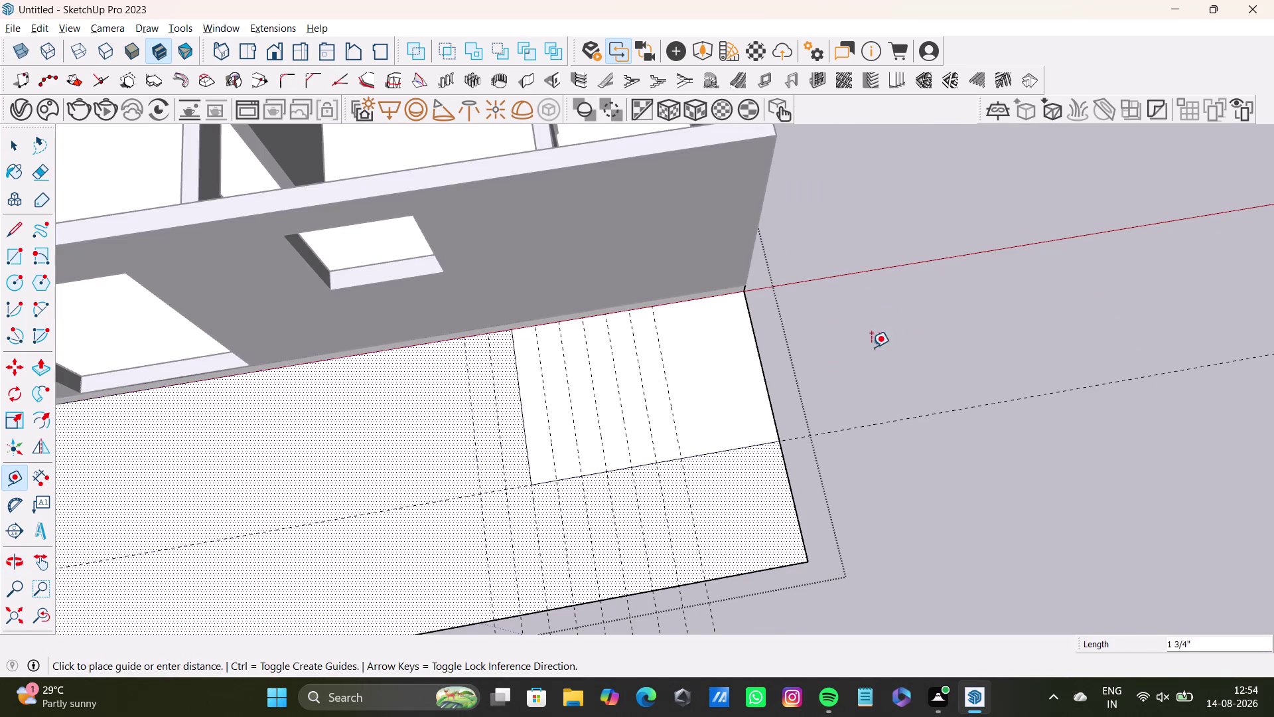
middle_drag(714, 420, 641, 414)
key(space)
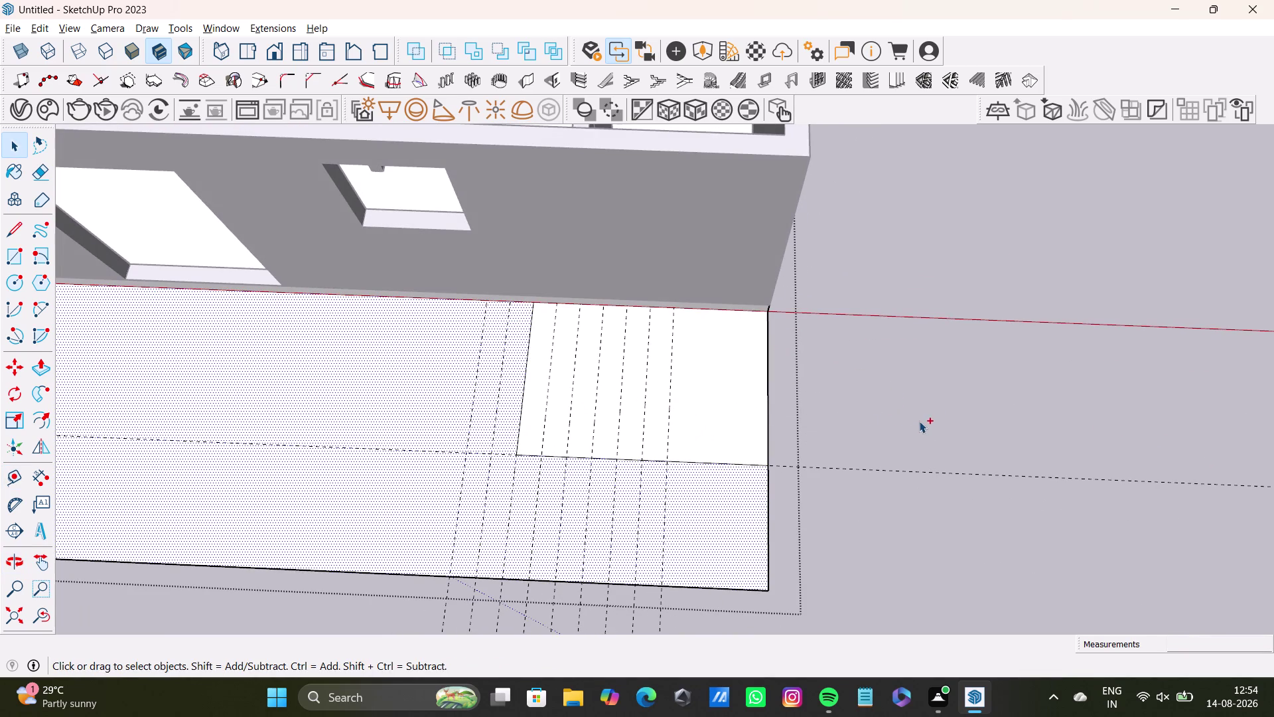
key(ctrl+s)
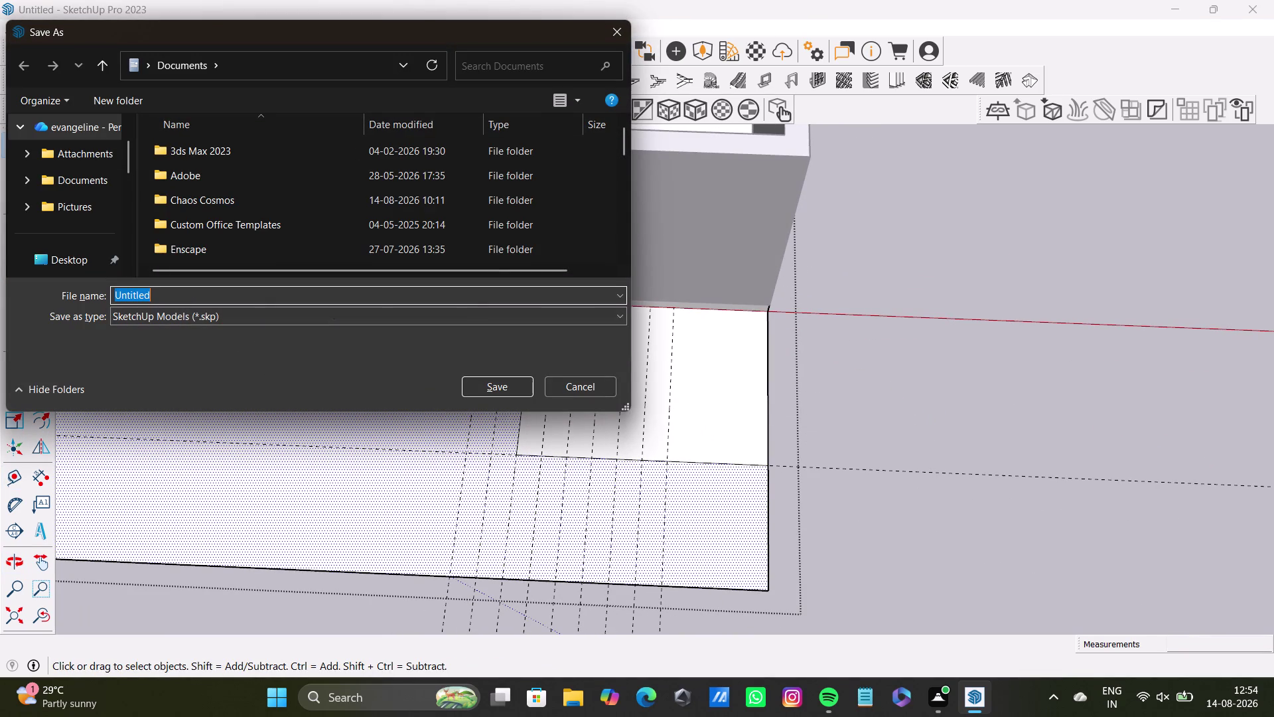
Keep the SketchUp Models (*.skp) format and delete 'Untitled' from the file name box.
click(618, 297)
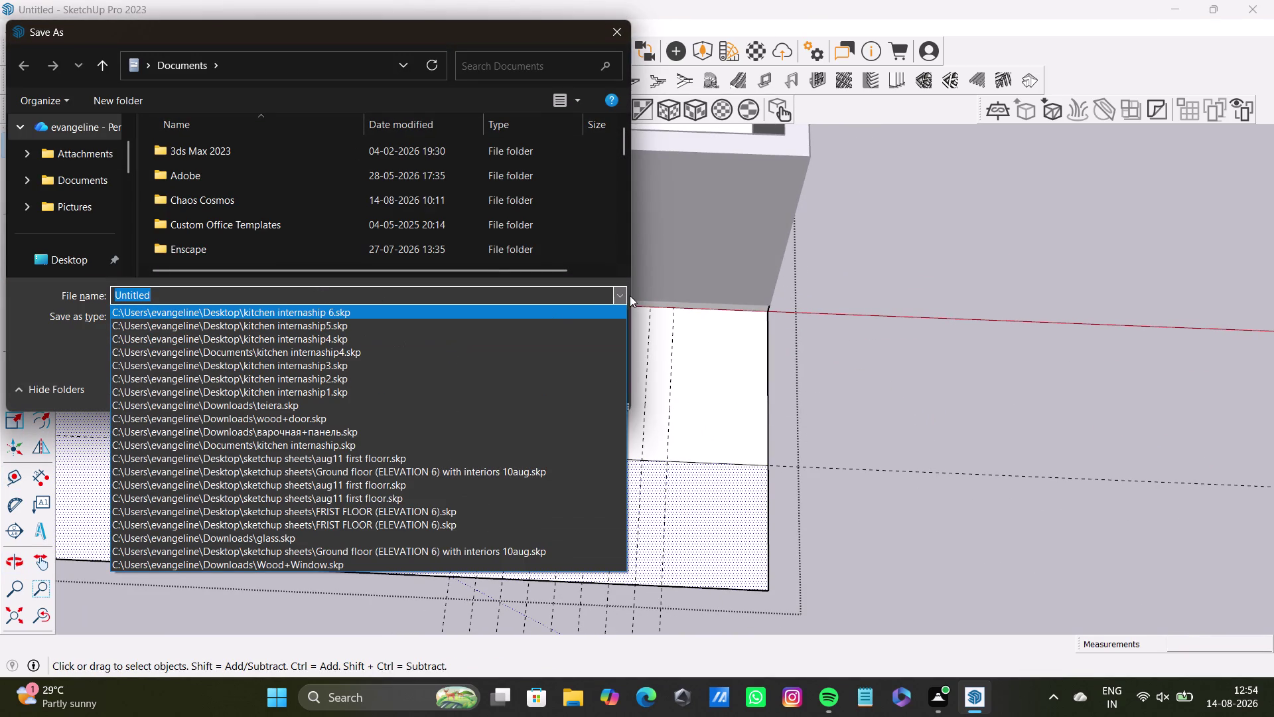
click(614, 294)
click(618, 317)
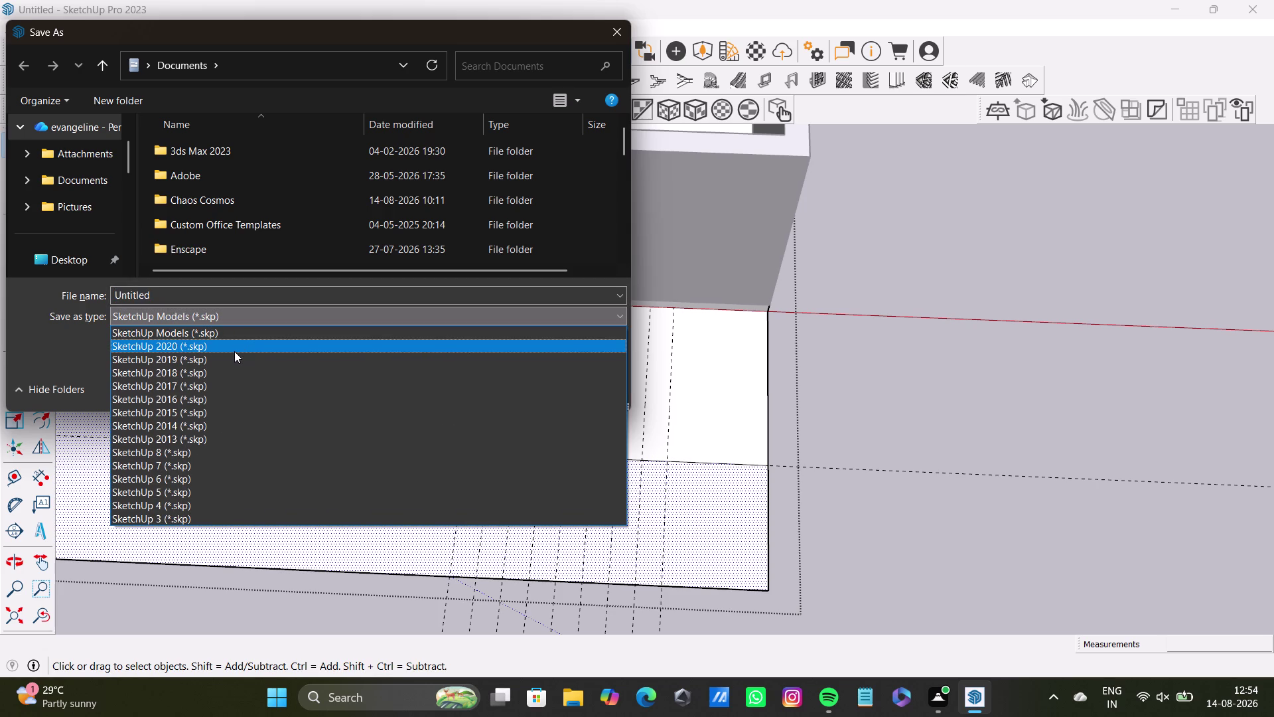
click(239, 330)
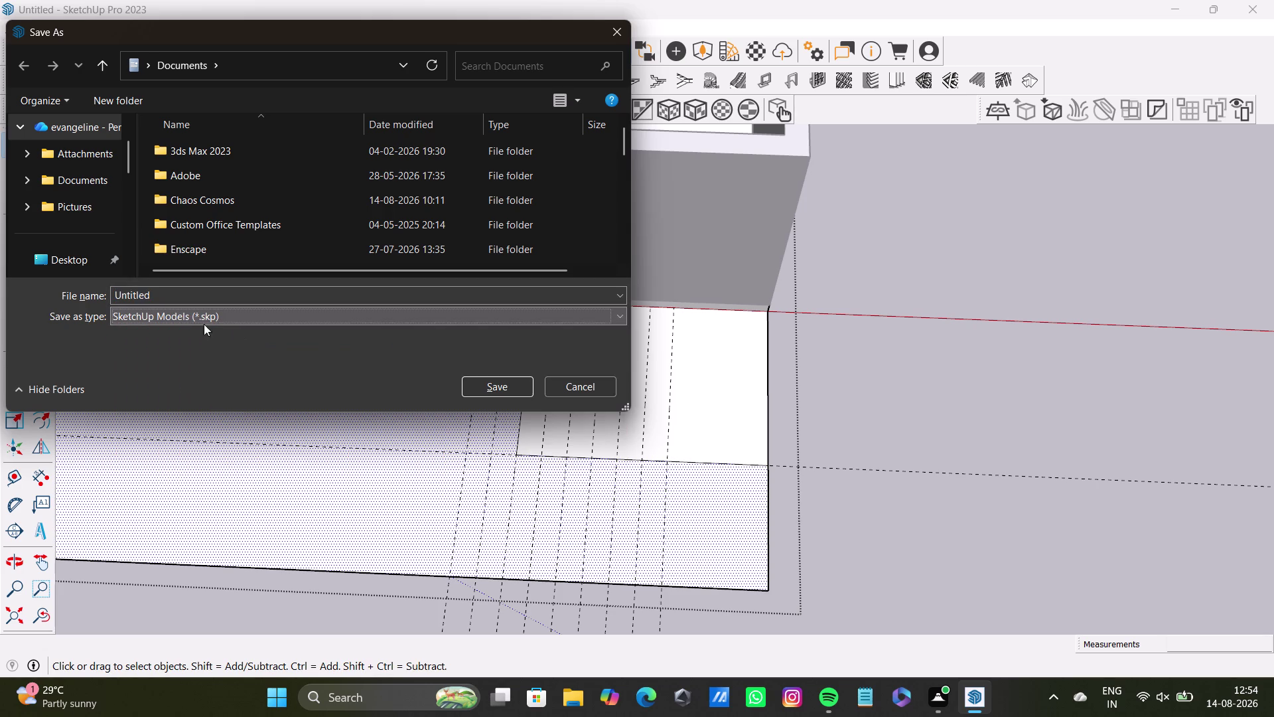
click(184, 290)
key(BackSpace)
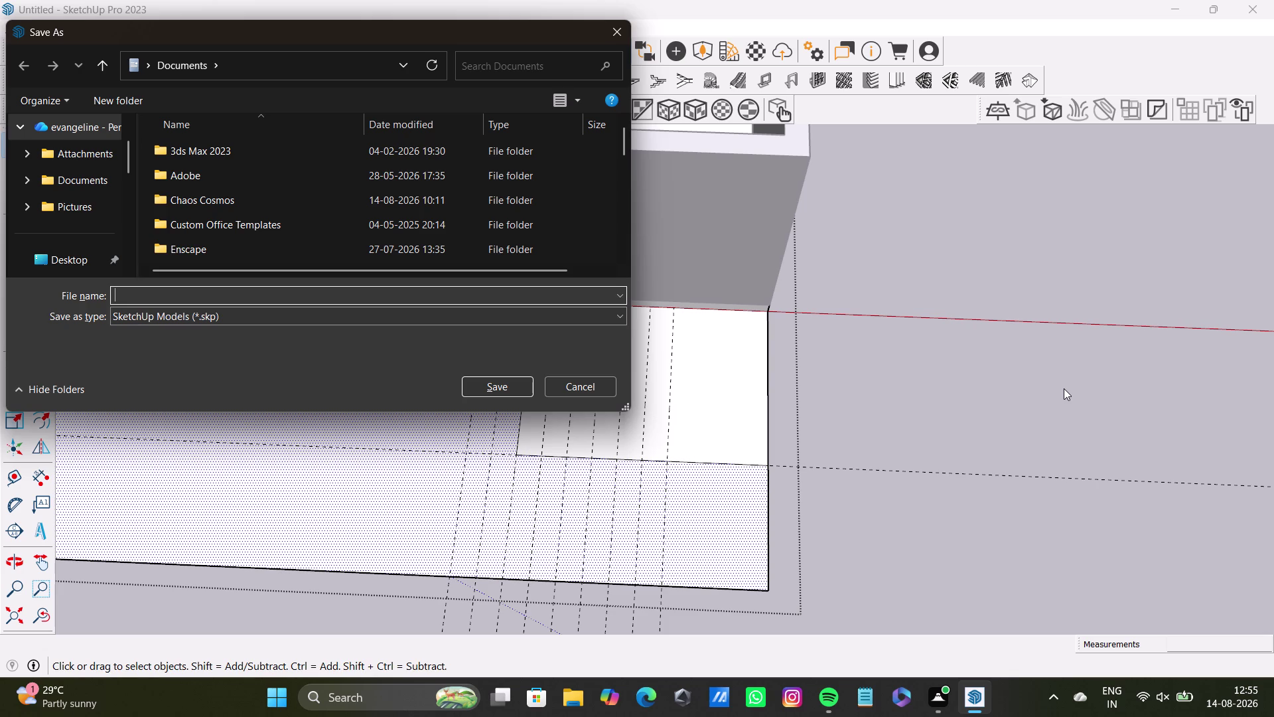
Enter '32*37 GROUND FLOOR PLAN' as the file name, removing the mistyped word 'COLUMN'.
key(3)
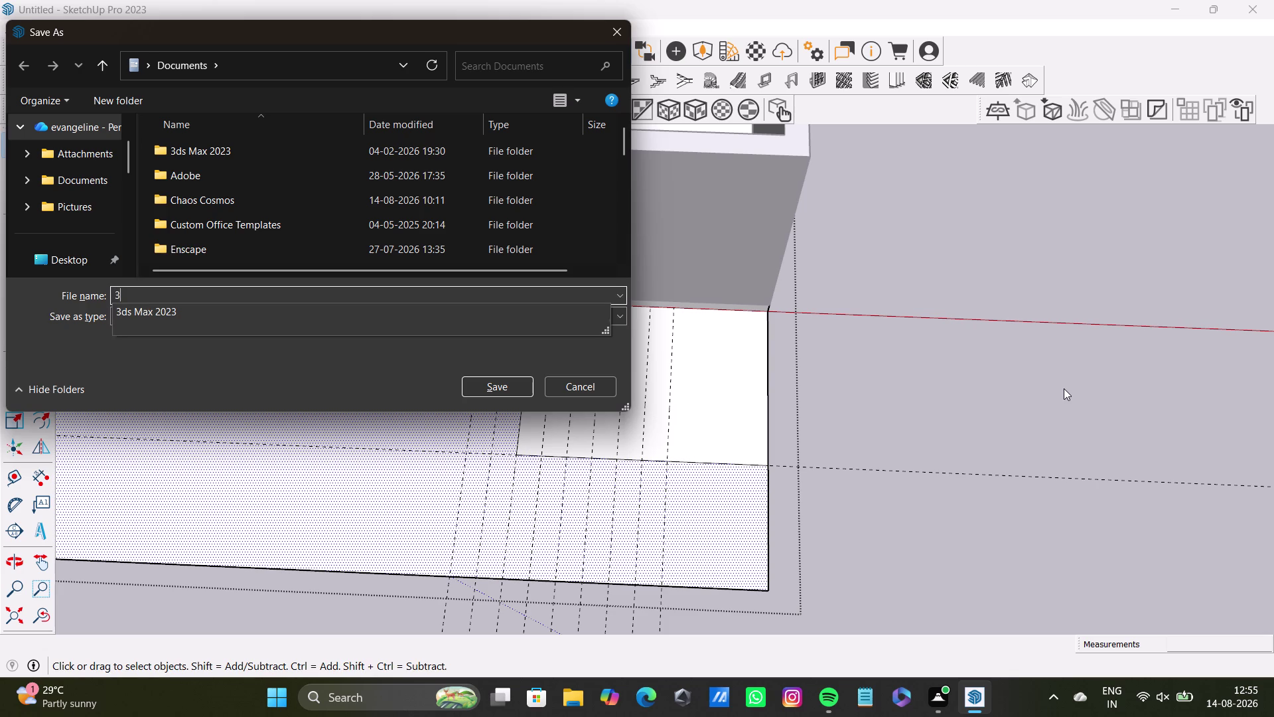
key(2)
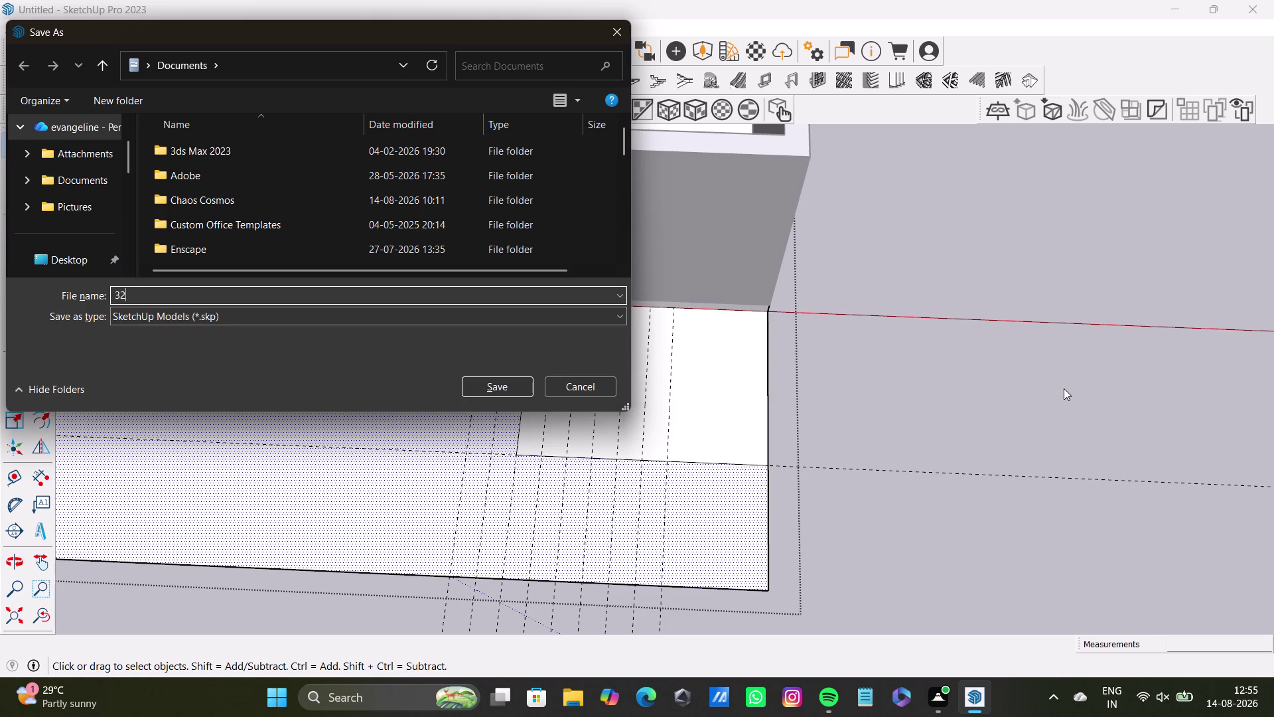
key(8)
key(BackSpace)
key(shift+asterisk)
text(37)
key(space)
text(GR)
text(OUND)
key(space)
text(C)
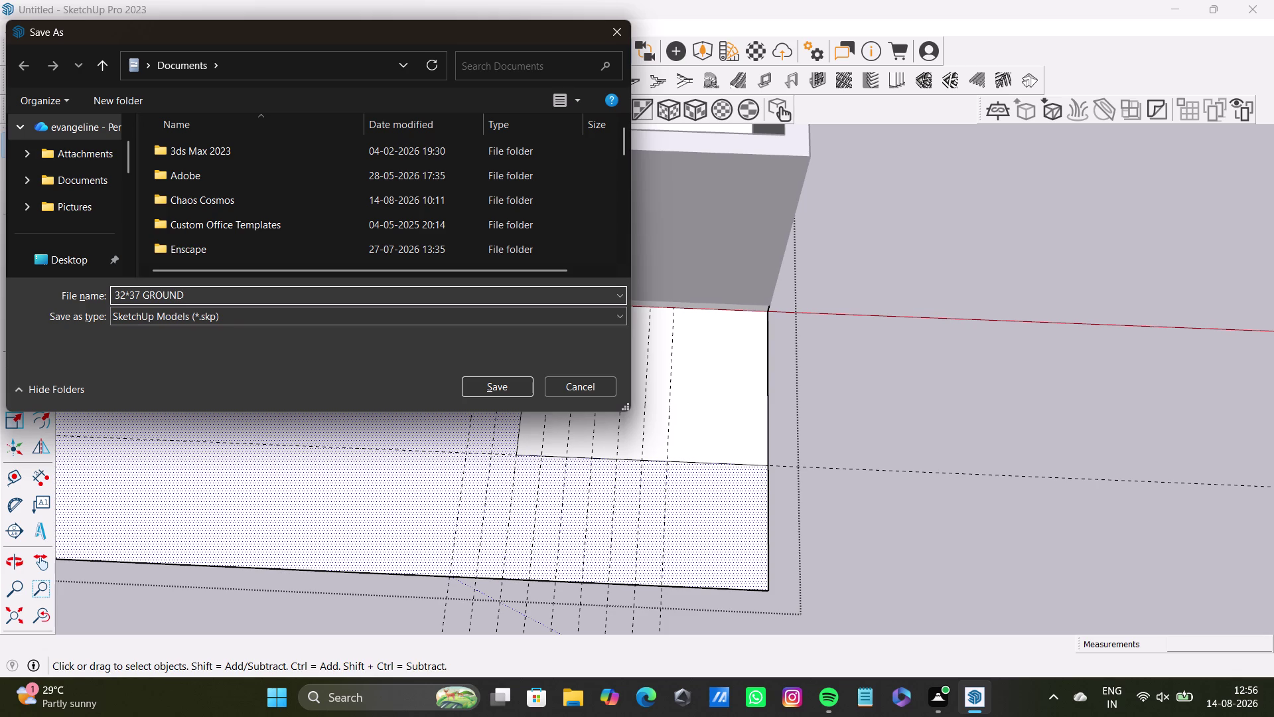
text(OL)
text(U)
text(M)
text(N)
key(space)
key(BackSpace)
key(BackSpace)
key(BackSpace)
key(BackSpace)
key(BackSpace)
key(BackSpace)
key(BackSpace)
text(FLOOR)
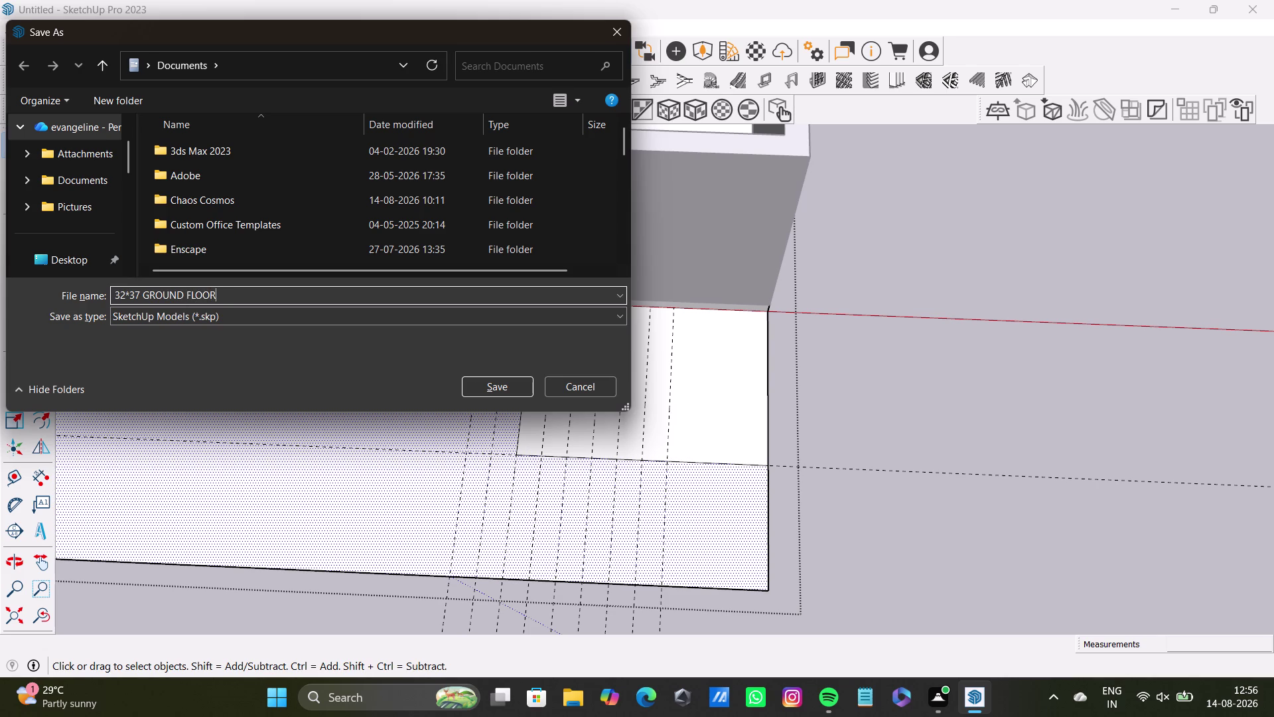
key(space)
text(PLAN)
key(space)
scroll(down, 3)
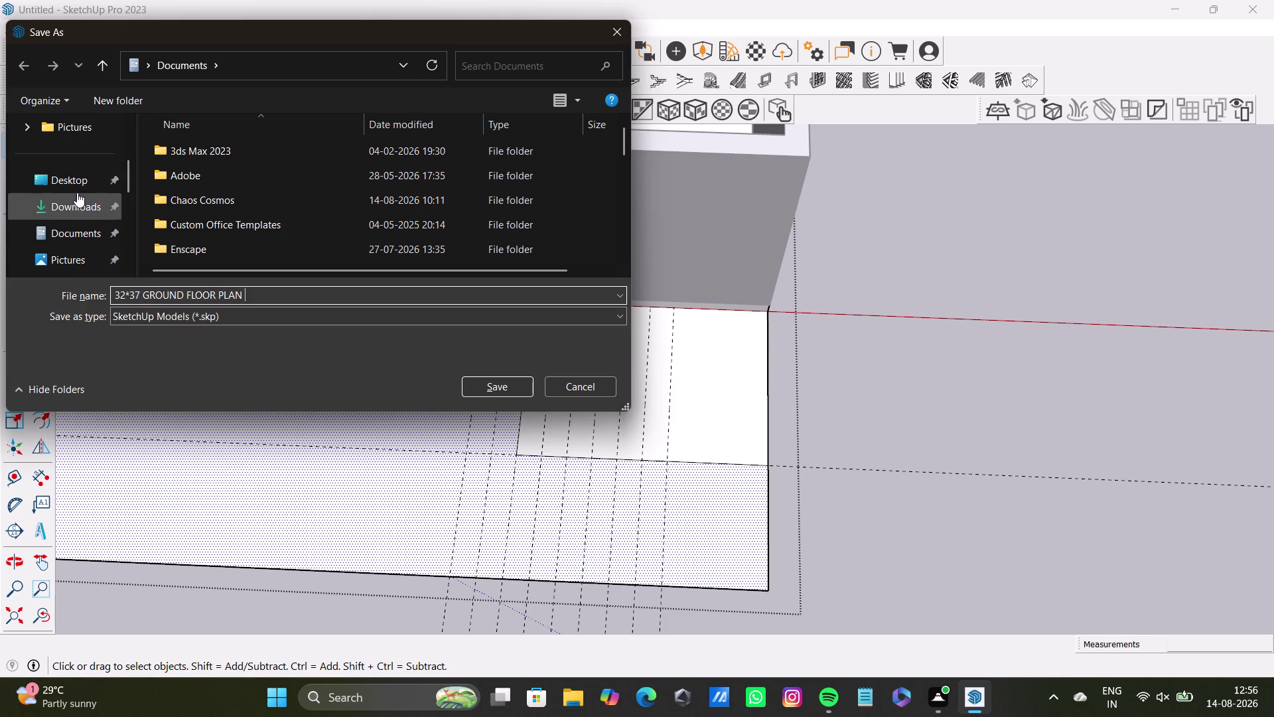
Browse the Desktop, sketchup sheets and STEV folders in the save dialog.
click(80, 181)
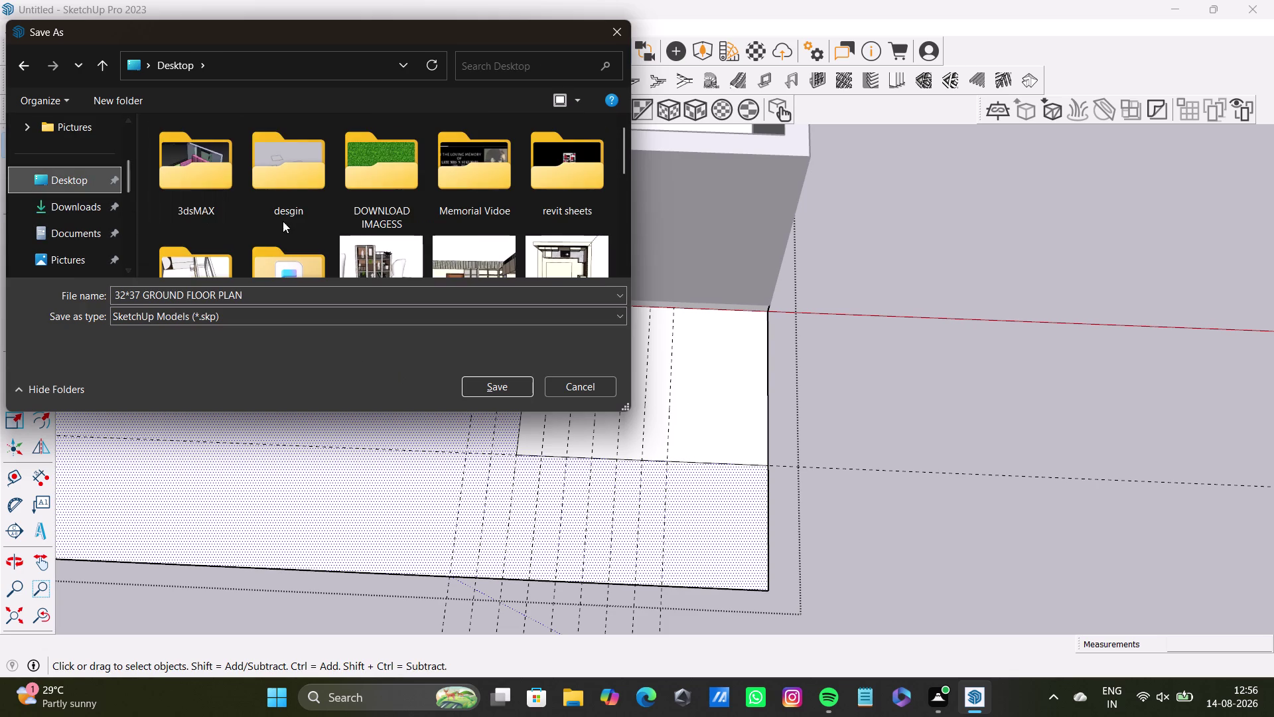
scroll(down, 3)
click(215, 218)
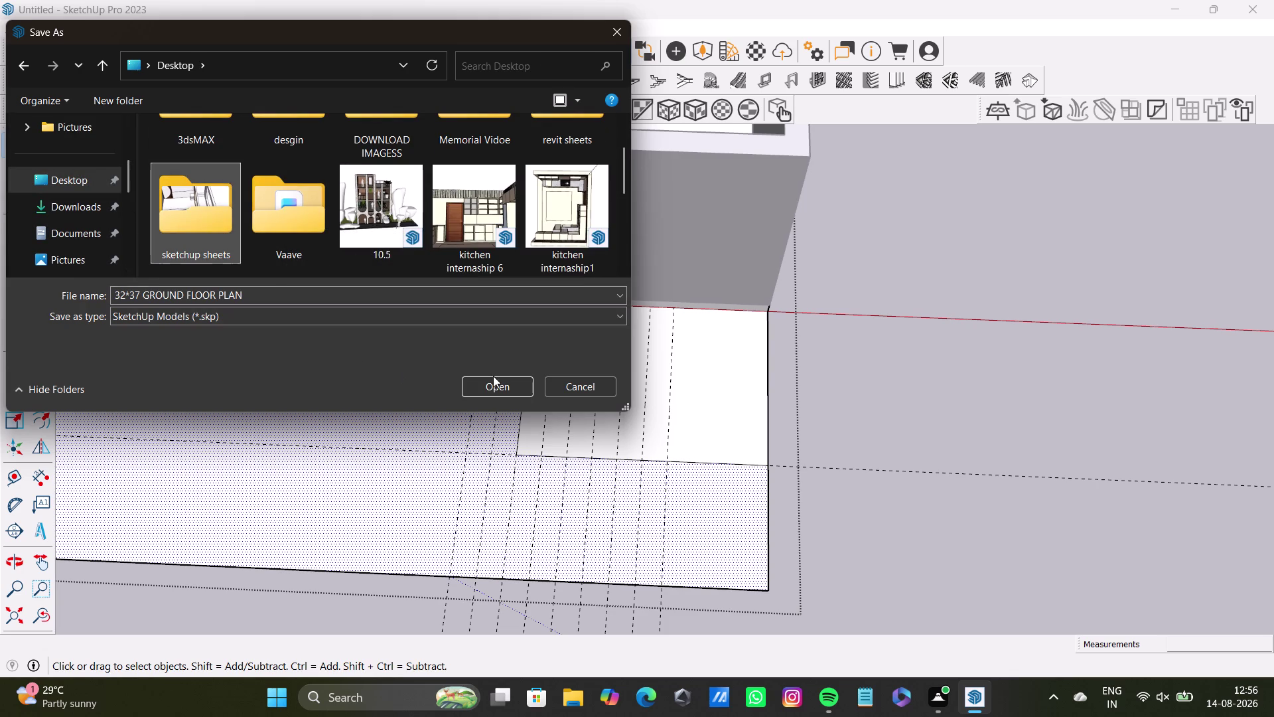
click(498, 390)
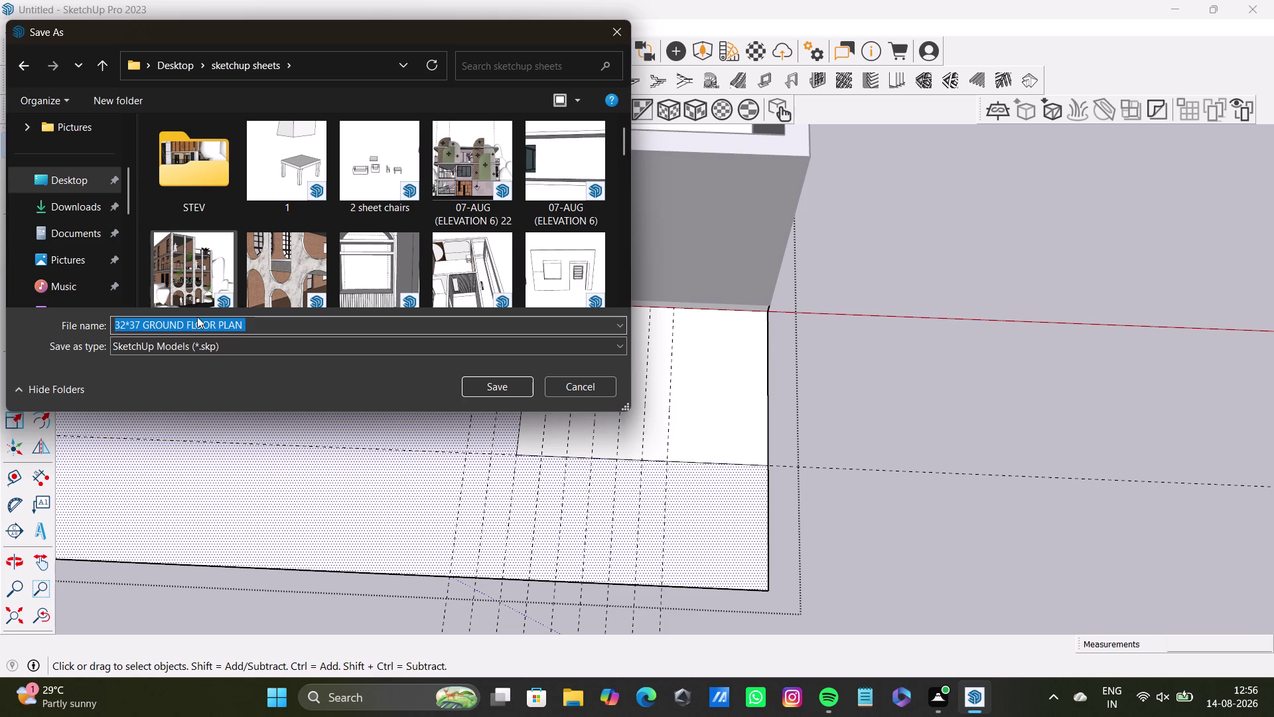
click(498, 384)
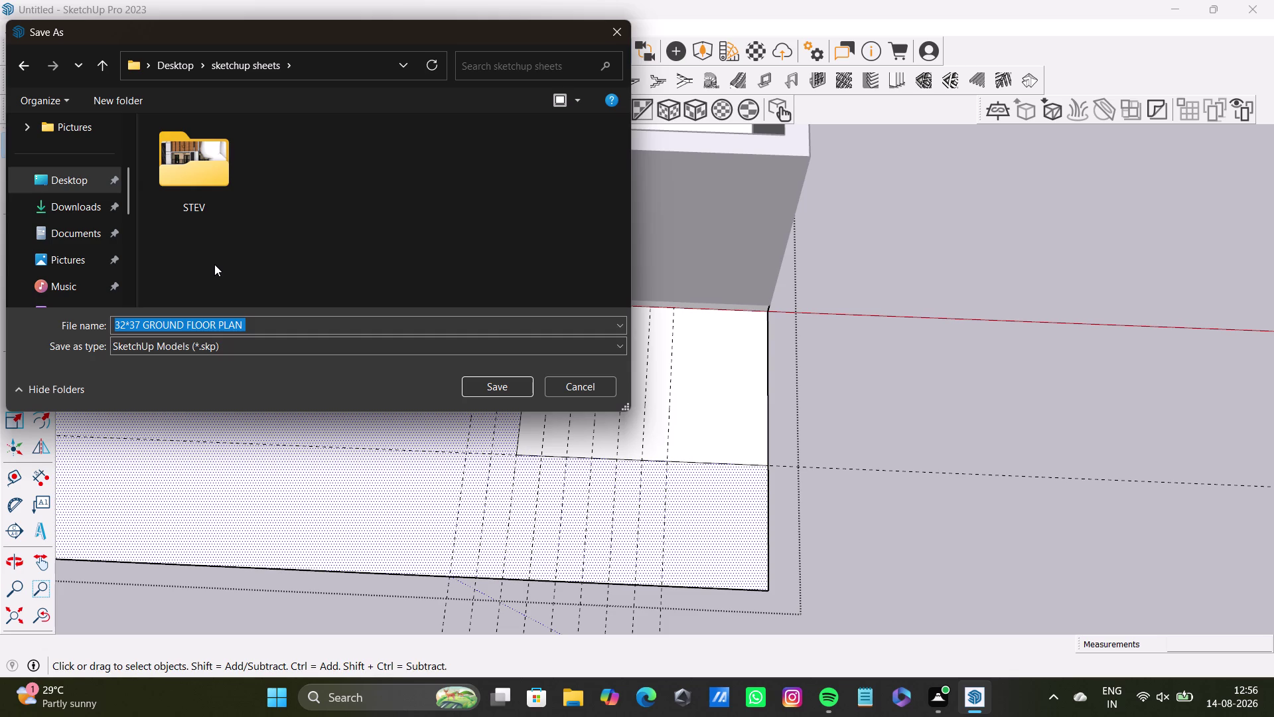
click(515, 387)
click(493, 386)
click(200, 166)
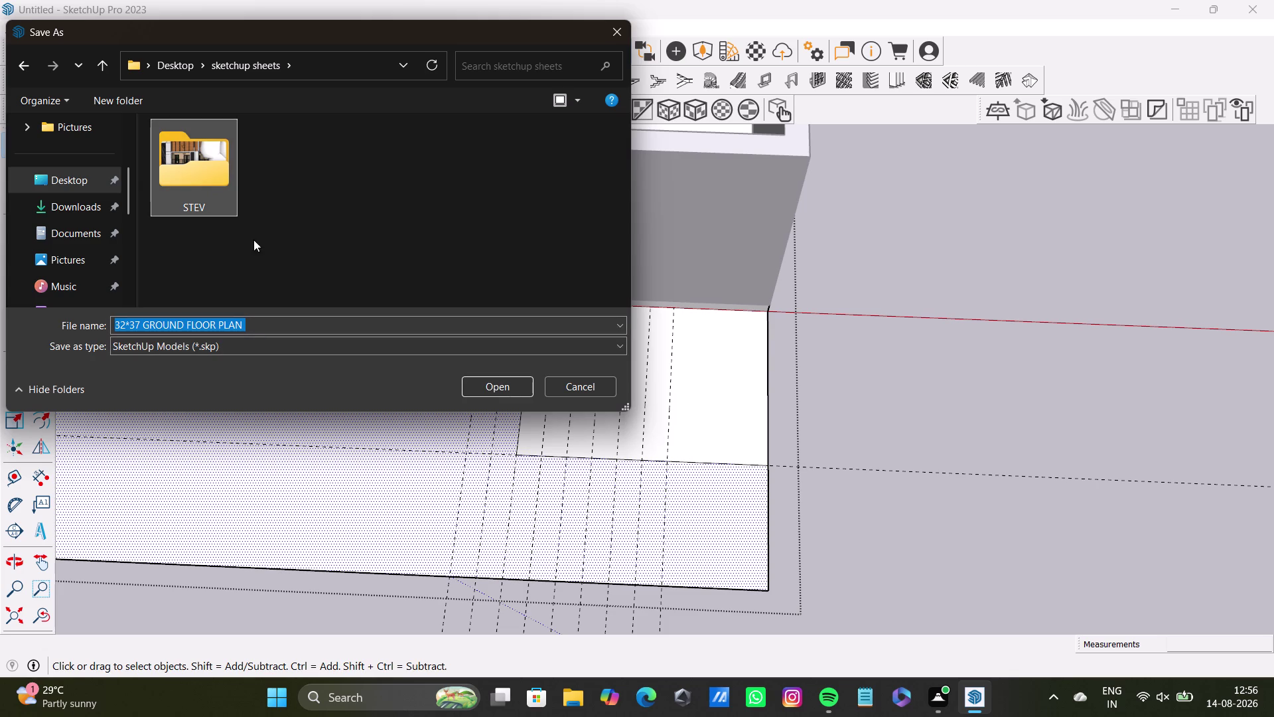
Return to the Desktop and reopen the sketchup sheets folder.
click(76, 182)
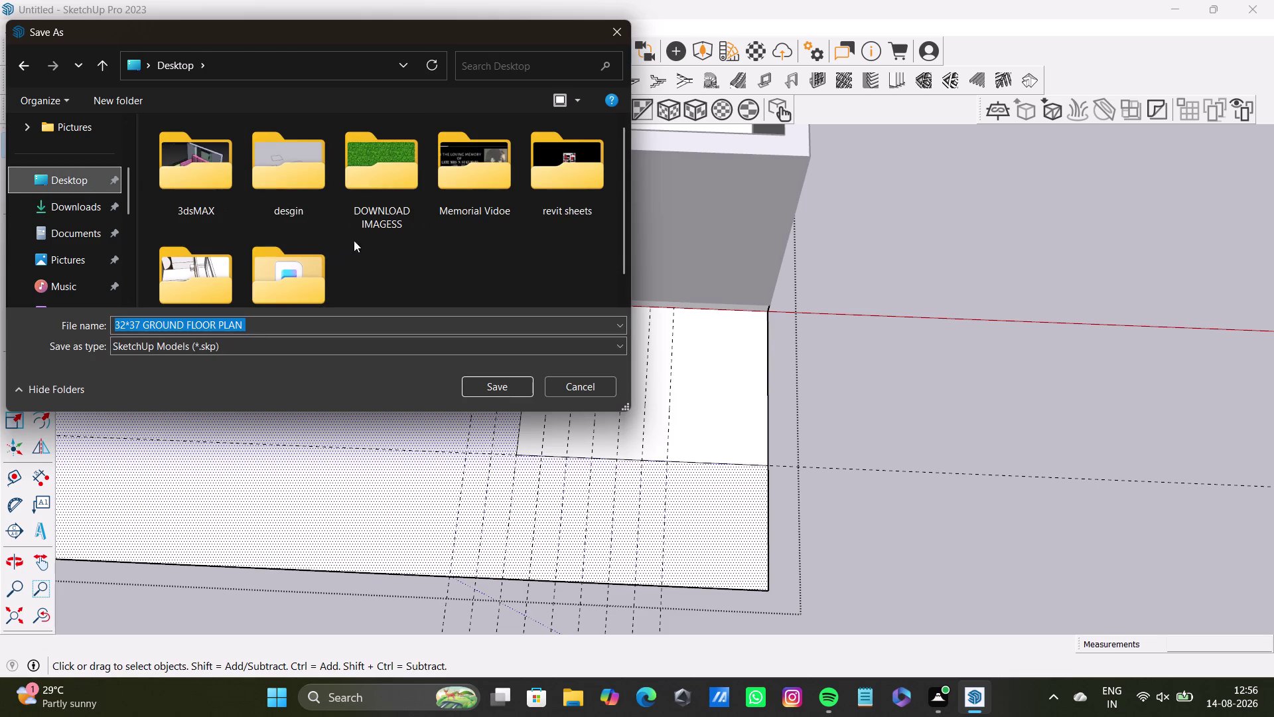
scroll(down, 3)
double_click(180, 249)
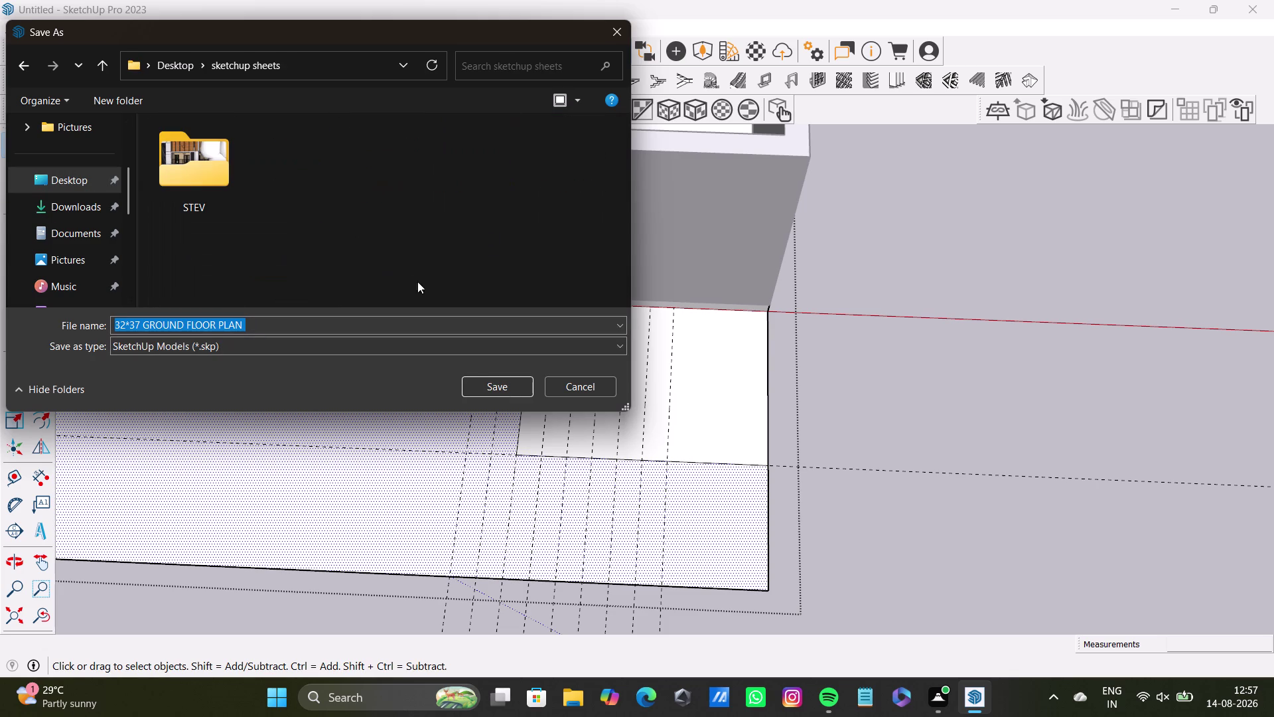
click(493, 391)
click(493, 386)
scroll(up, 3)
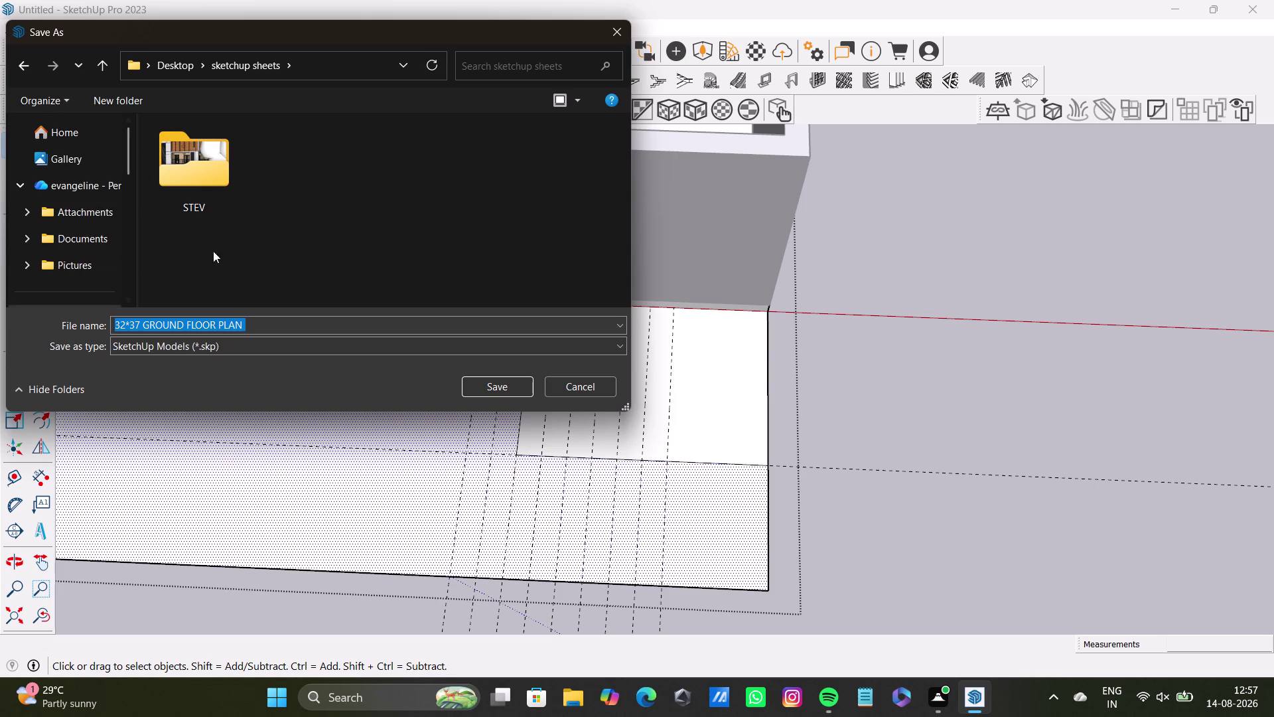
scroll(down, 3)
Go through Home to This PC > Desktop and save the model there.
click(75, 139)
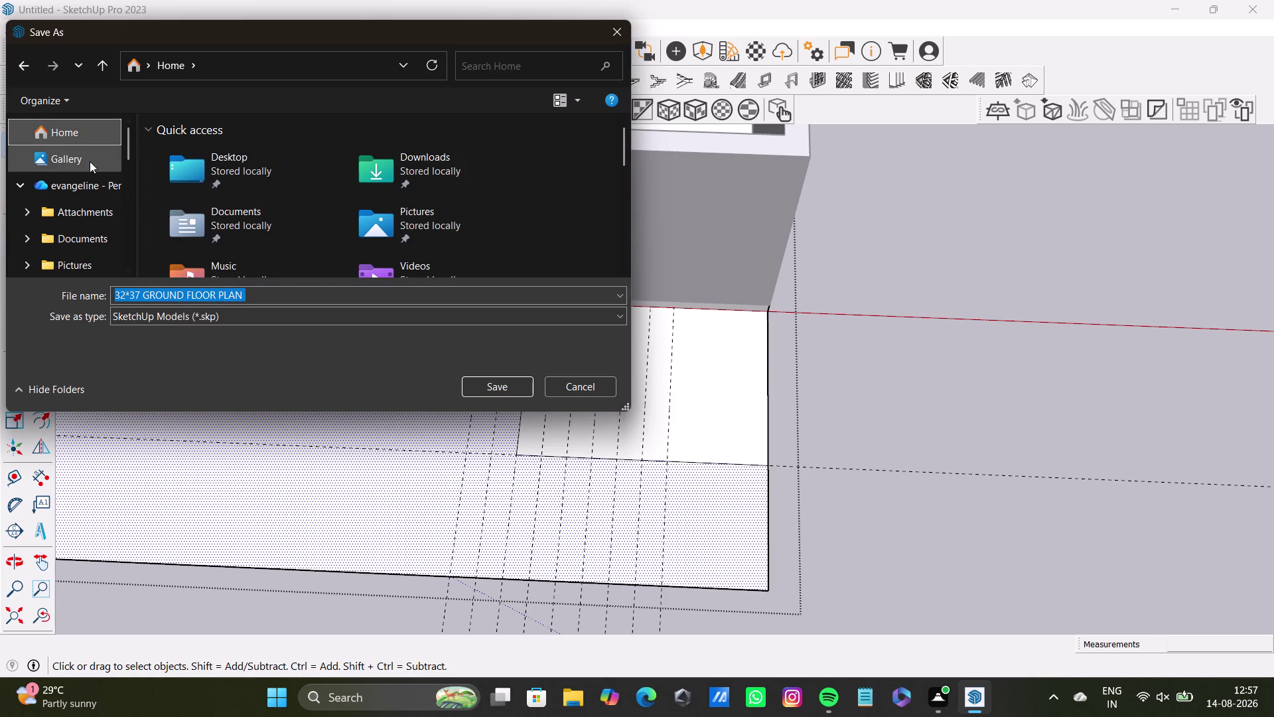
click(237, 175)
double_click(269, 174)
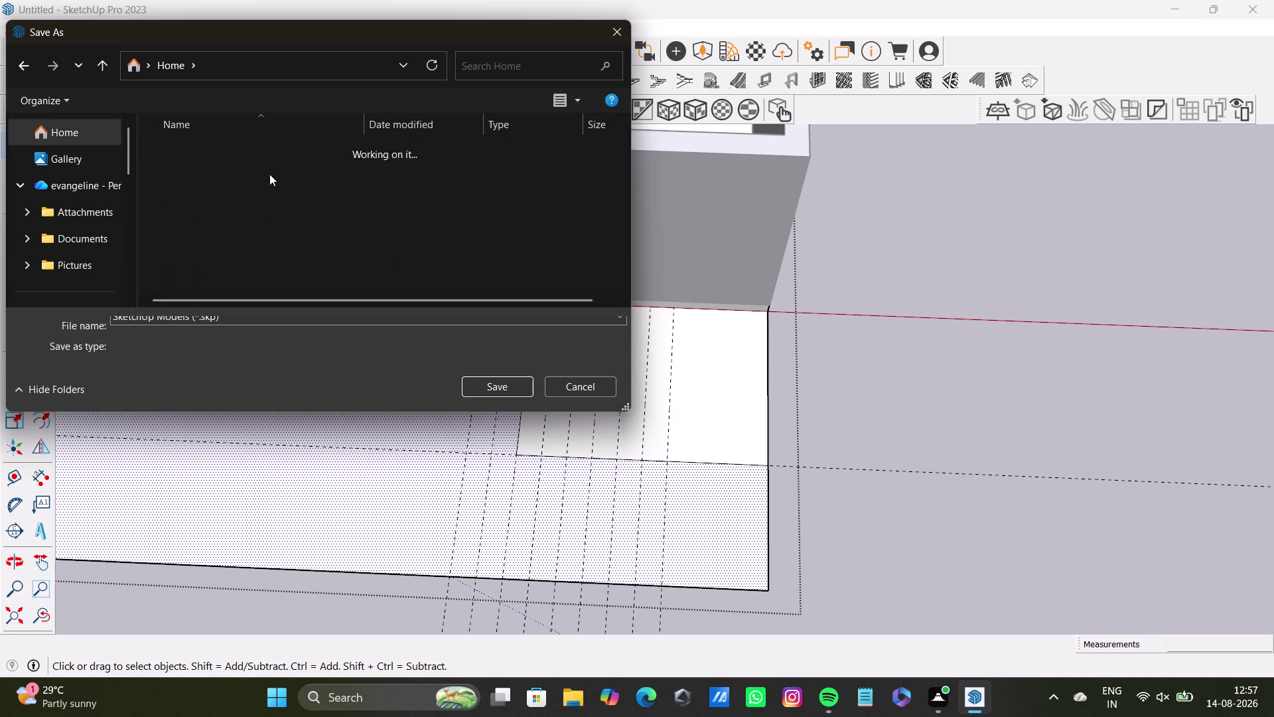
click(502, 389)
double_click(501, 389)
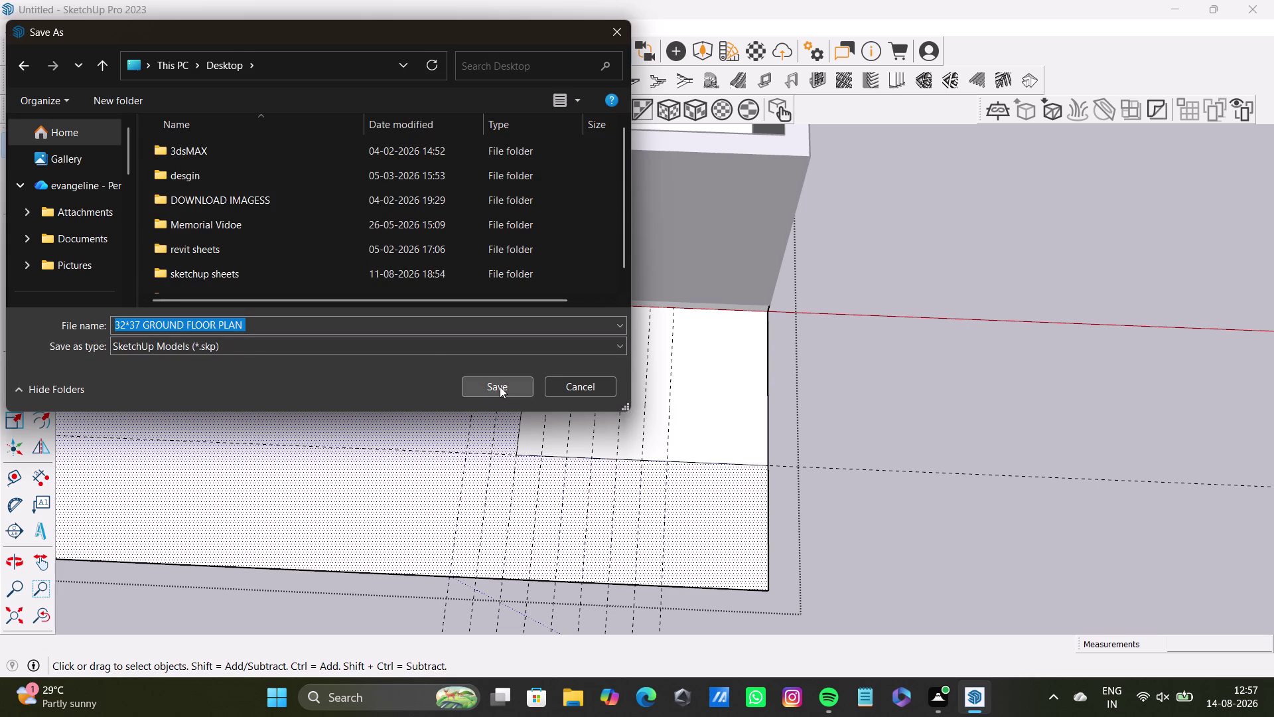
click(614, 26)
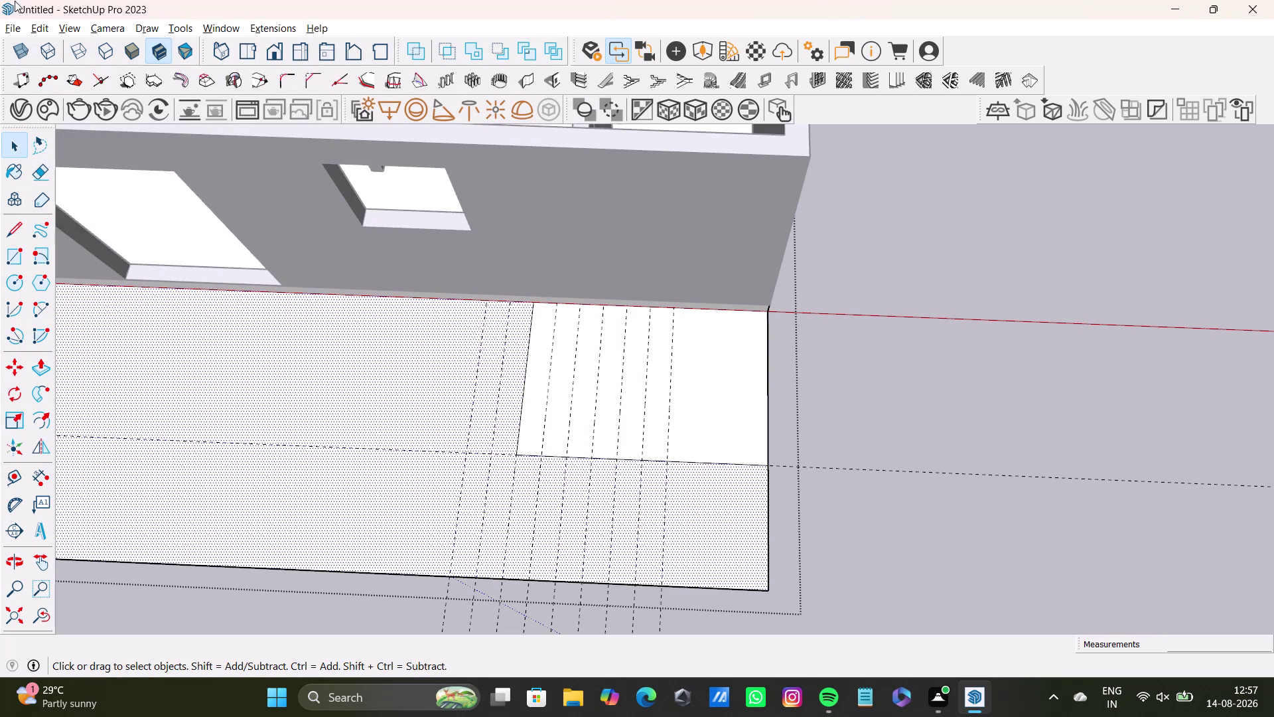
Open Save As from the File menu and clear the default 'Untitled' name.
click(18, 25)
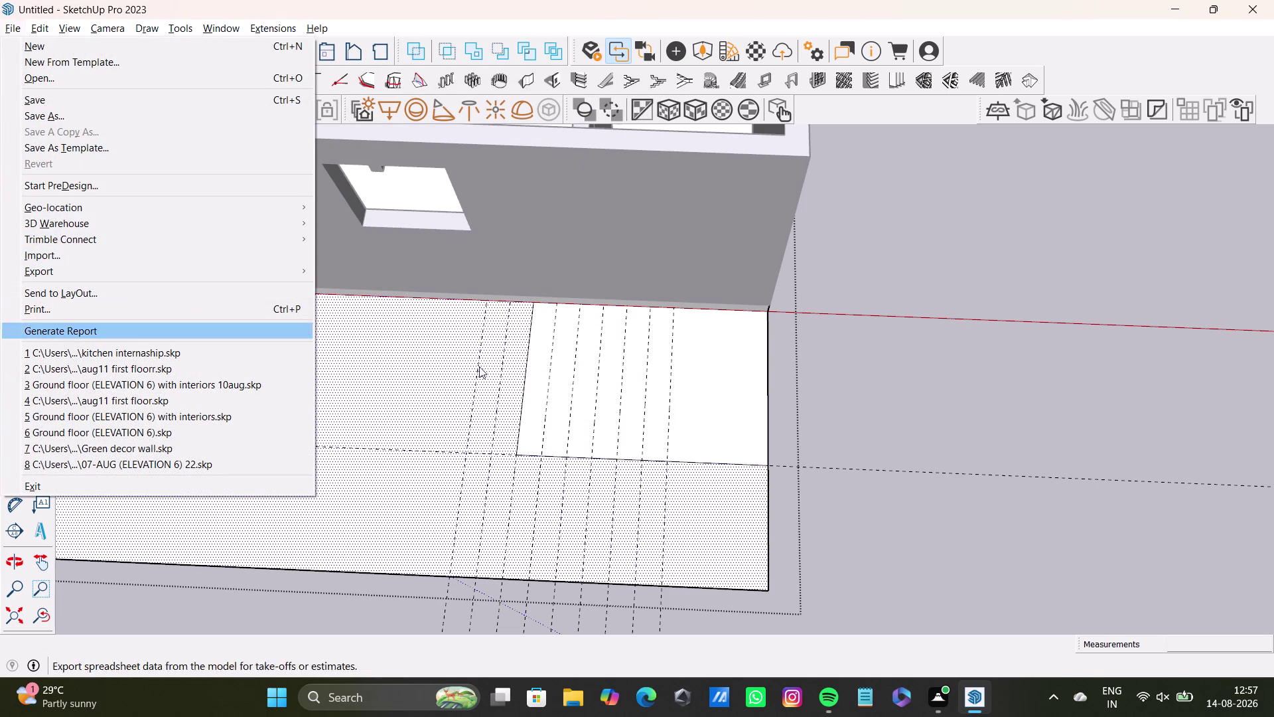
click(938, 419)
key(ctrl+s)
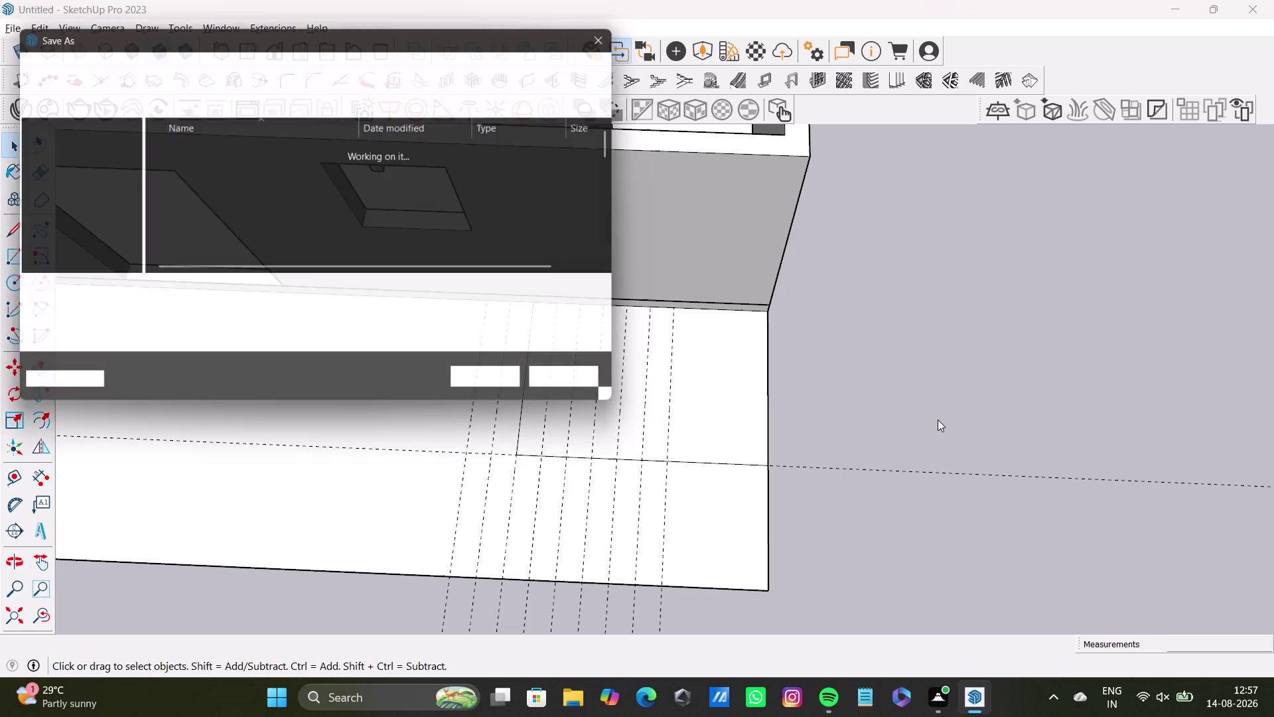
drag(172, 294, 78, 285)
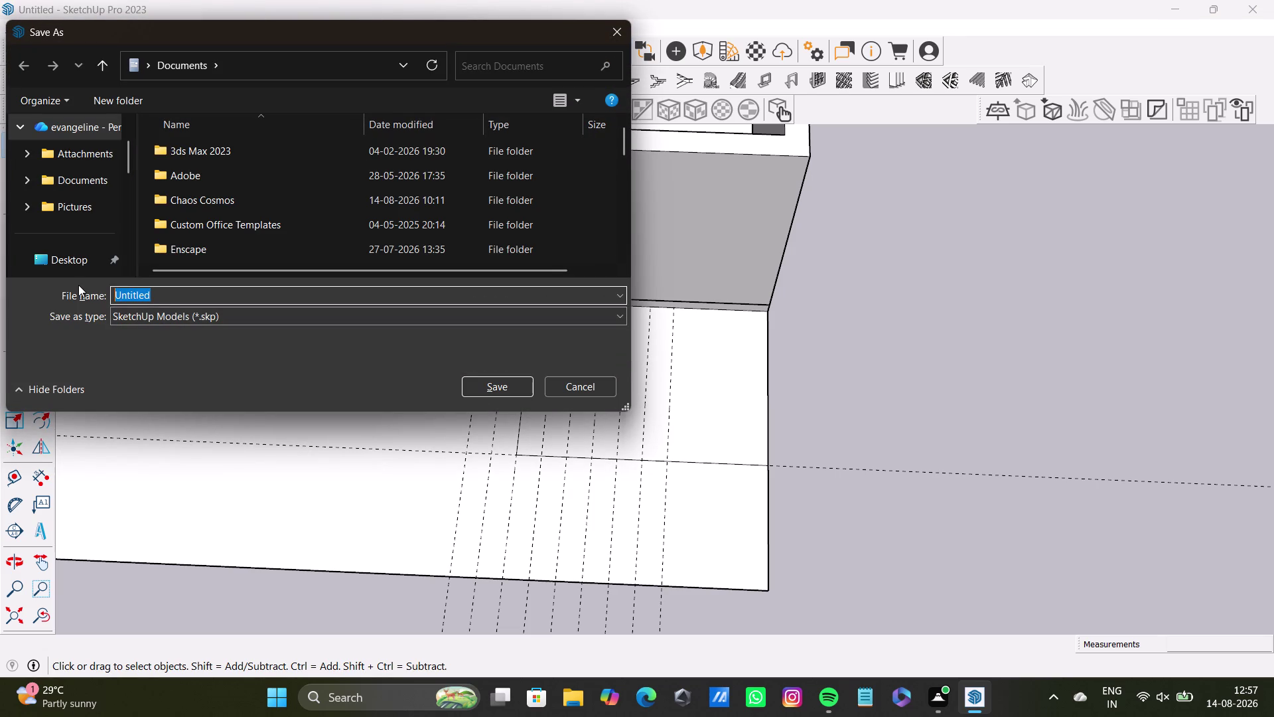
key(BackSpace)
key(f)
key(BackSpace)
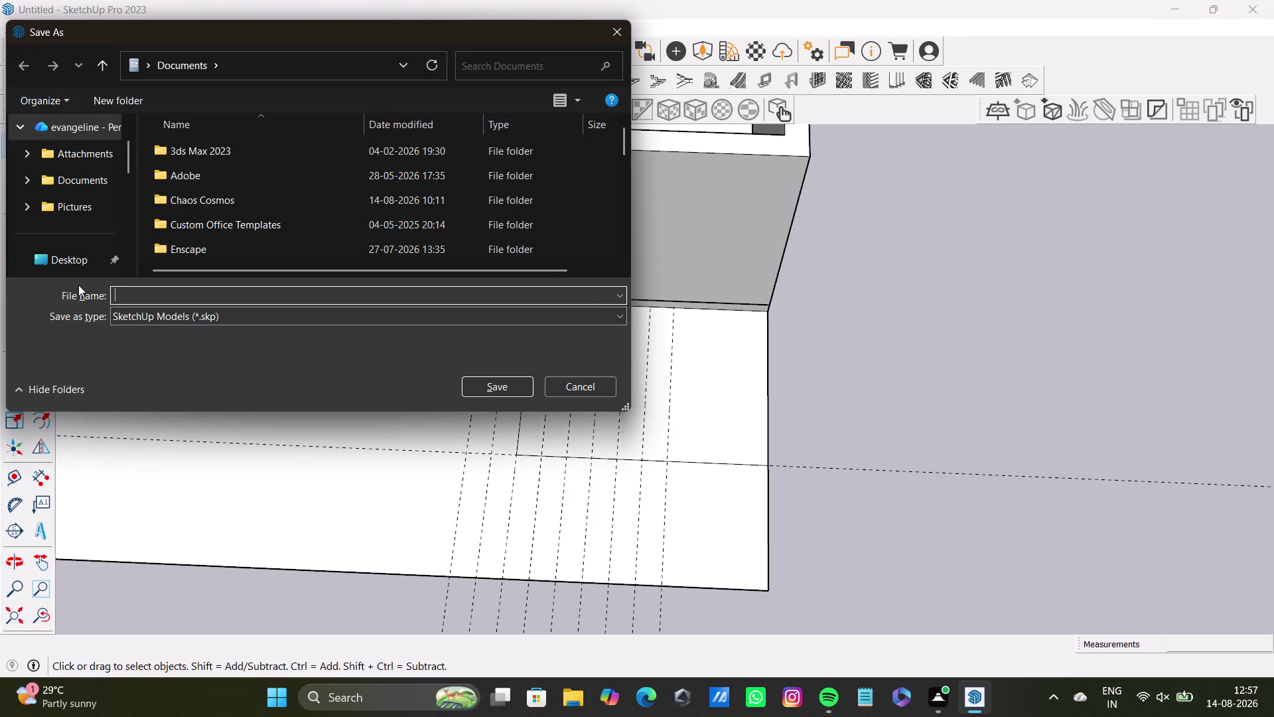
Name the file 'GROUND FLOOR PLAN AUG14TH' and save it to the Desktop.
text(GRO)
text(UND)
key(space)
text(FLL)
text(OR)
key(space)
key(BackSpace)
key(BackSpace)
key(BackSpace)
key(BackSpace)
text(OOR P)
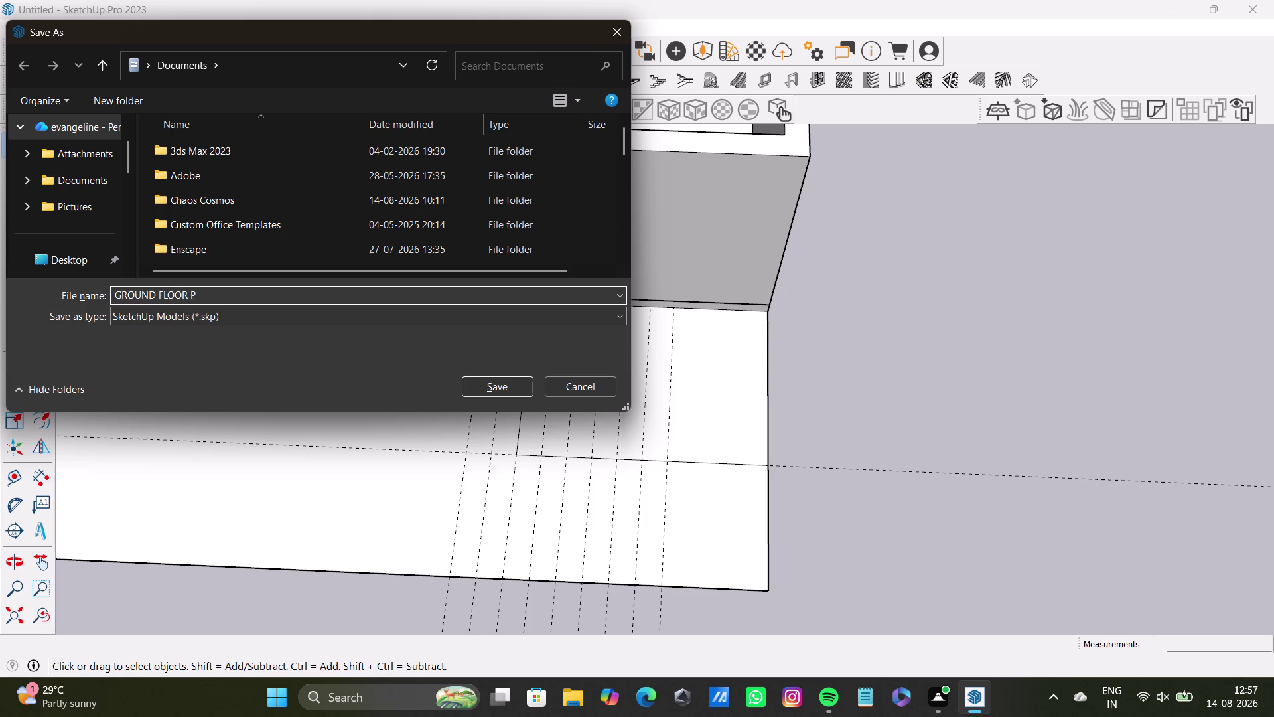
text(LAN)
key(space)
text(AUG1)
text(4)
text(TH)
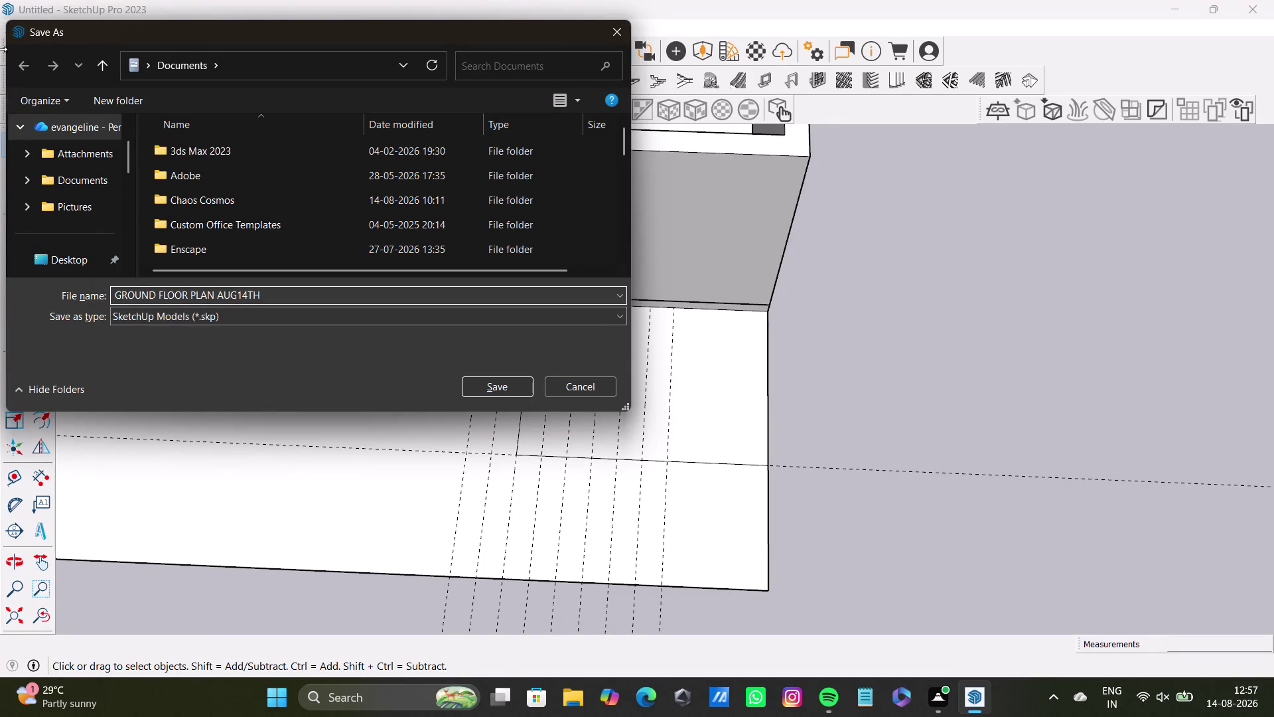
click(61, 262)
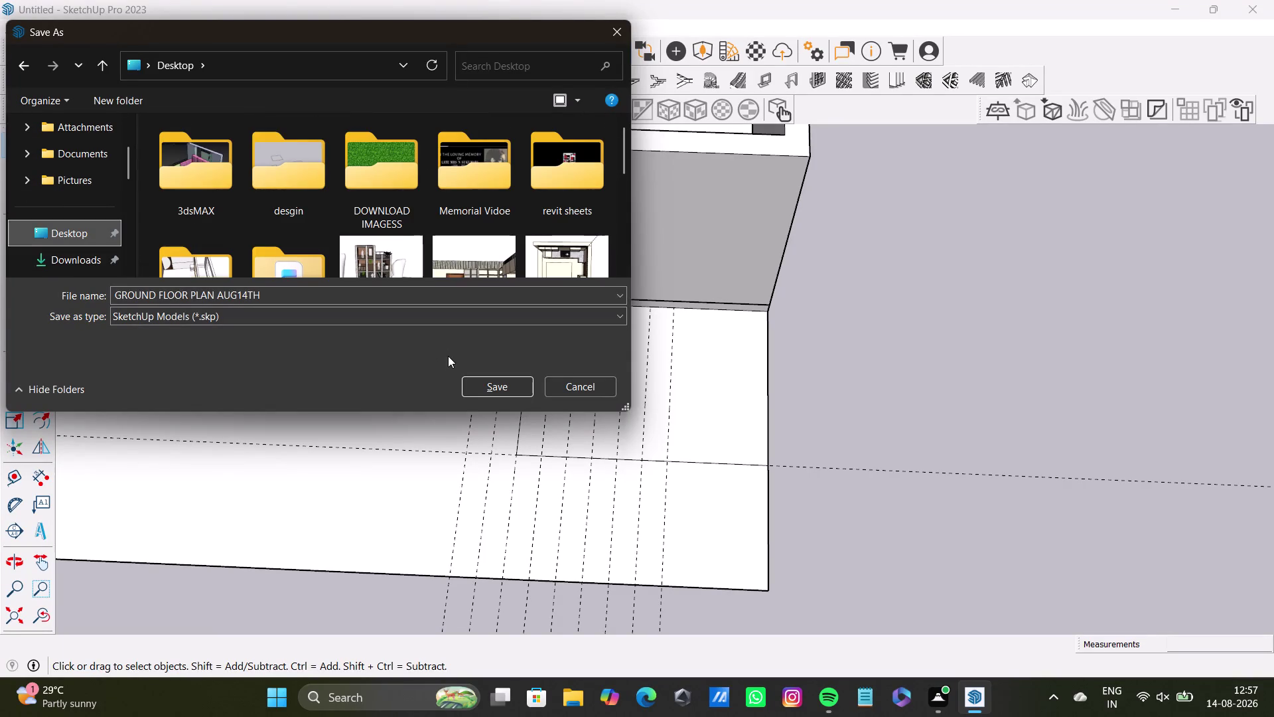
click(485, 389)
Orbit to the front slab and select its face with its edges.
scroll(up, 3)
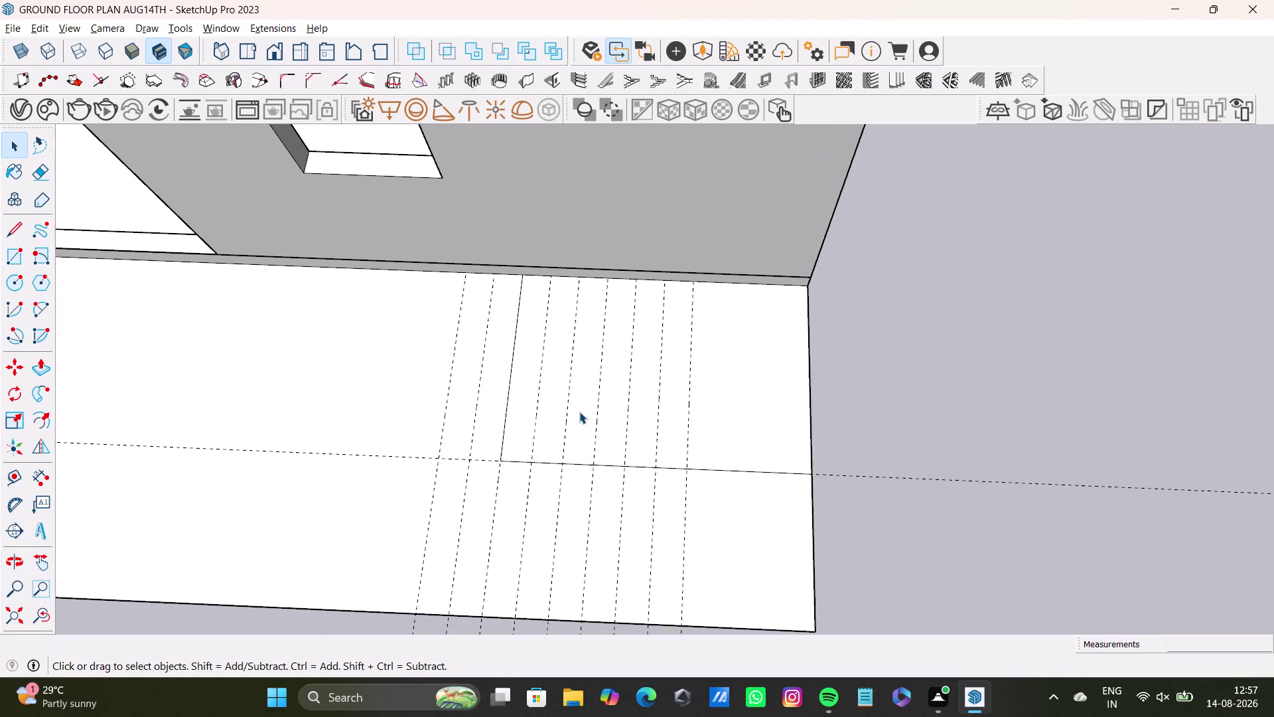
scroll(up, 3)
scroll(down, 3)
scroll(down, 3)
middle_drag(580, 417, 590, 404)
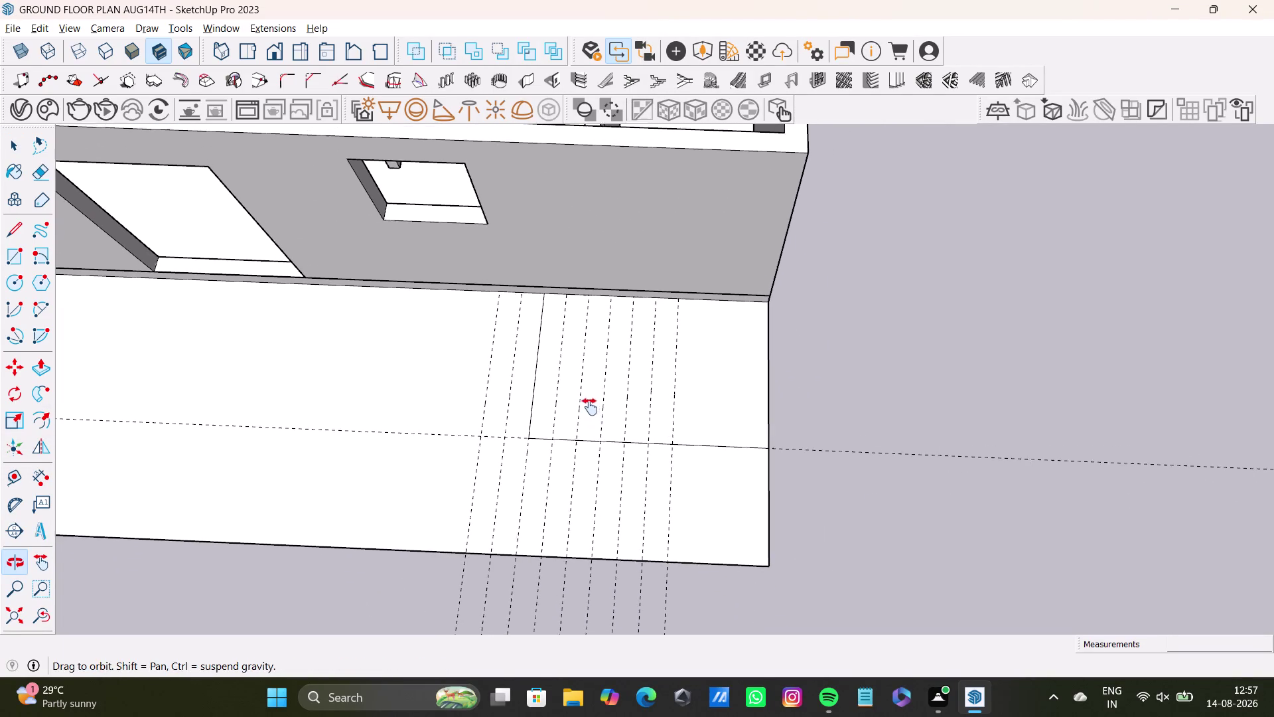
middle_drag(590, 405, 590, 407)
scroll(up, 3)
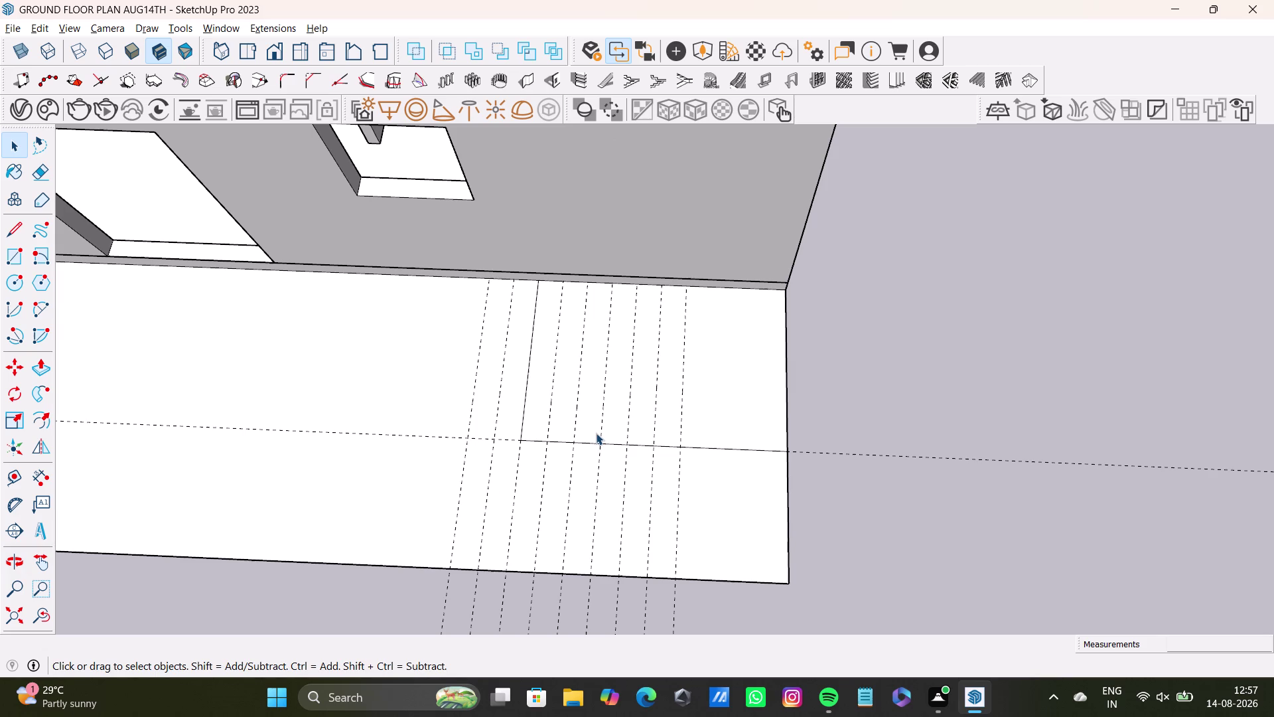
scroll(down, 3)
middle_drag(520, 352, 533, 346)
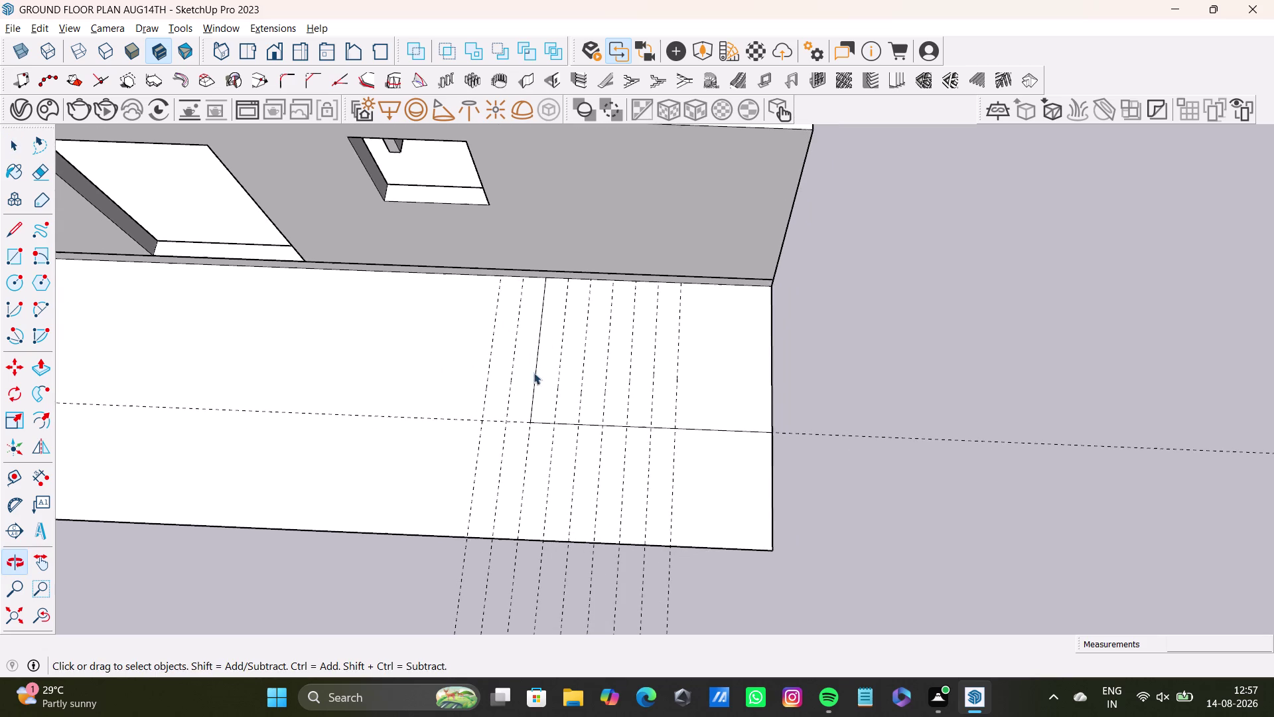
scroll(up, 3)
click(532, 388)
double_click(533, 391)
click(535, 391)
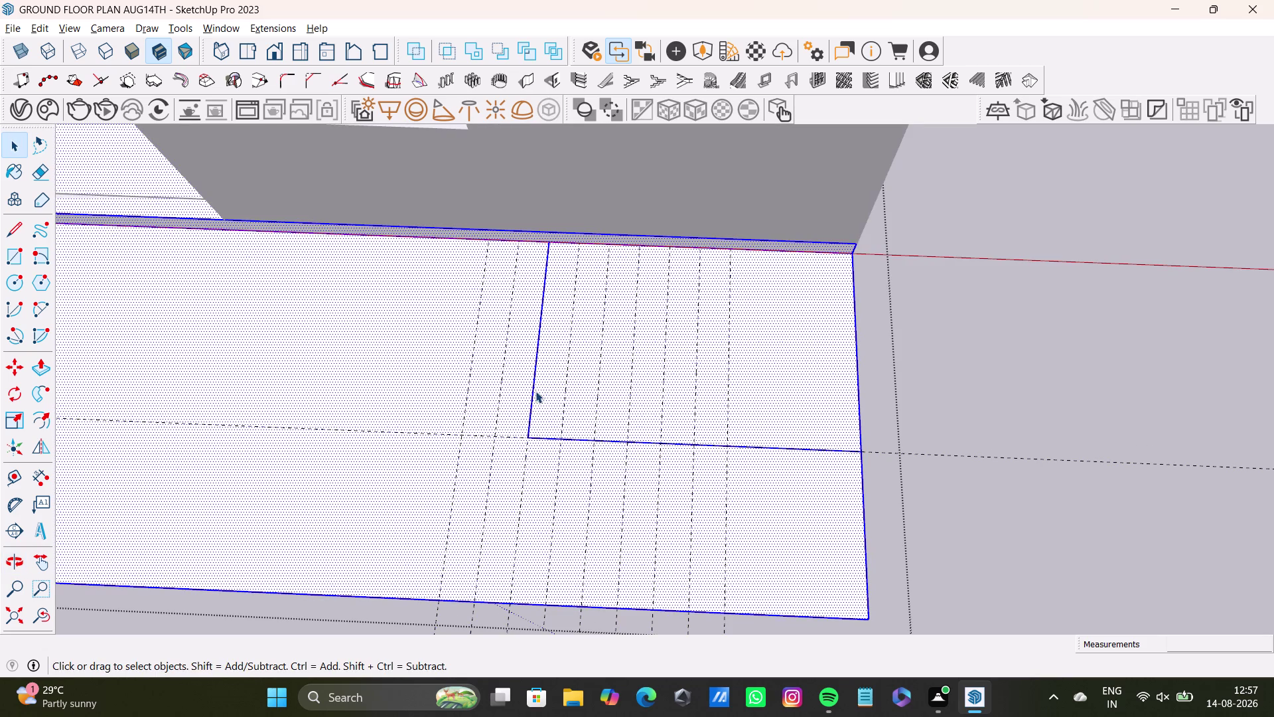
Delete the stray vertical and horizontal outline edges from the slab.
click(532, 398)
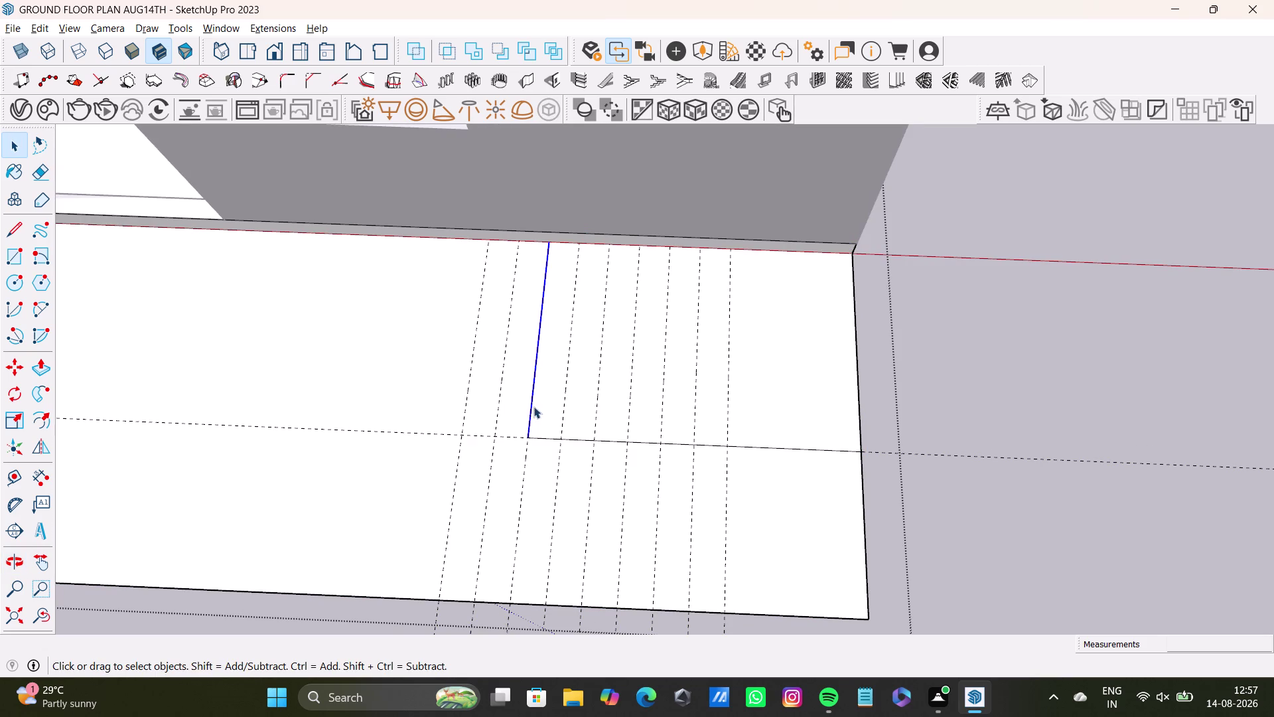
key(Delete)
click(551, 437)
key(Delete)
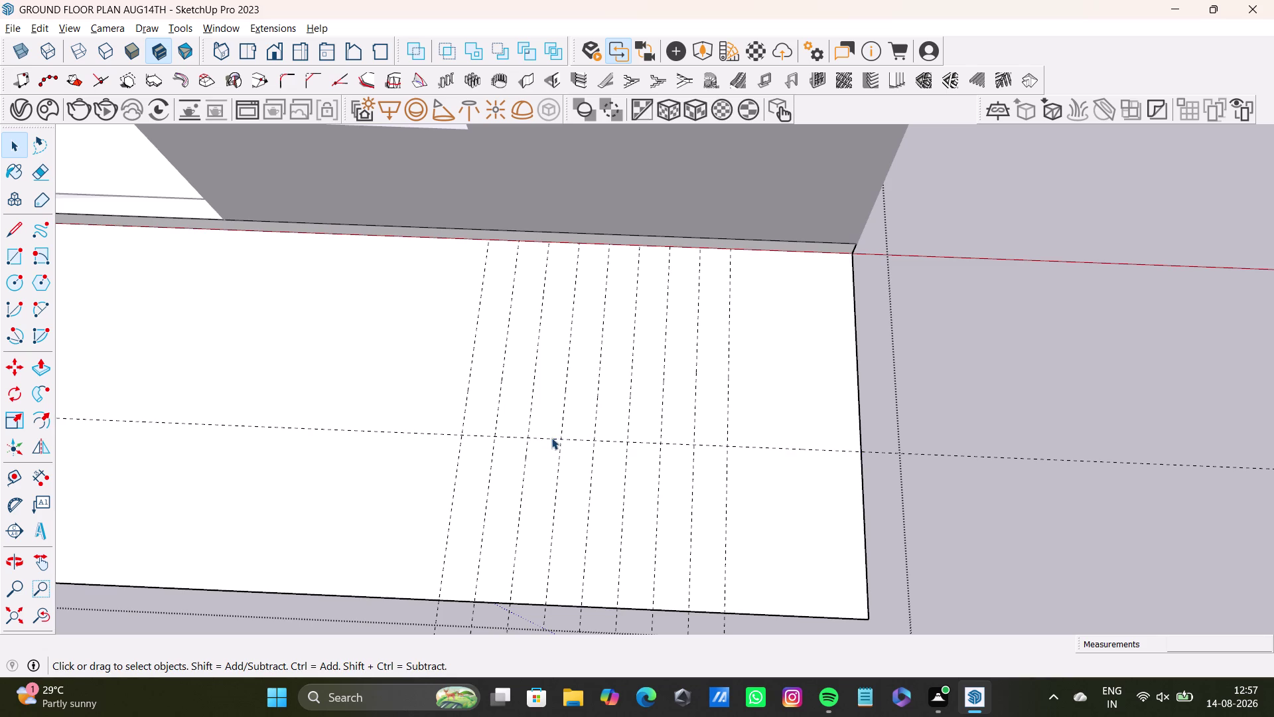
middle_drag(710, 489, 739, 466)
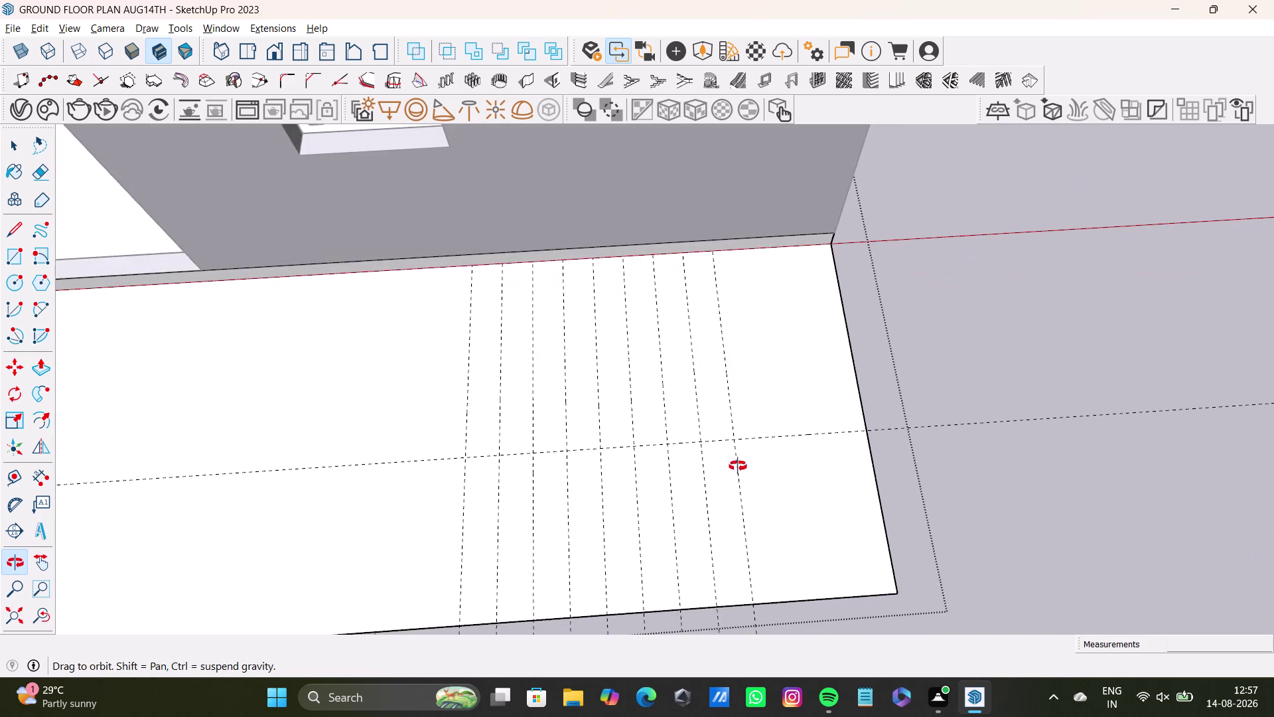
middle_drag(739, 466, 705, 473)
Place a Tape Measure guide just inside the slab's back edge.
click(12, 479)
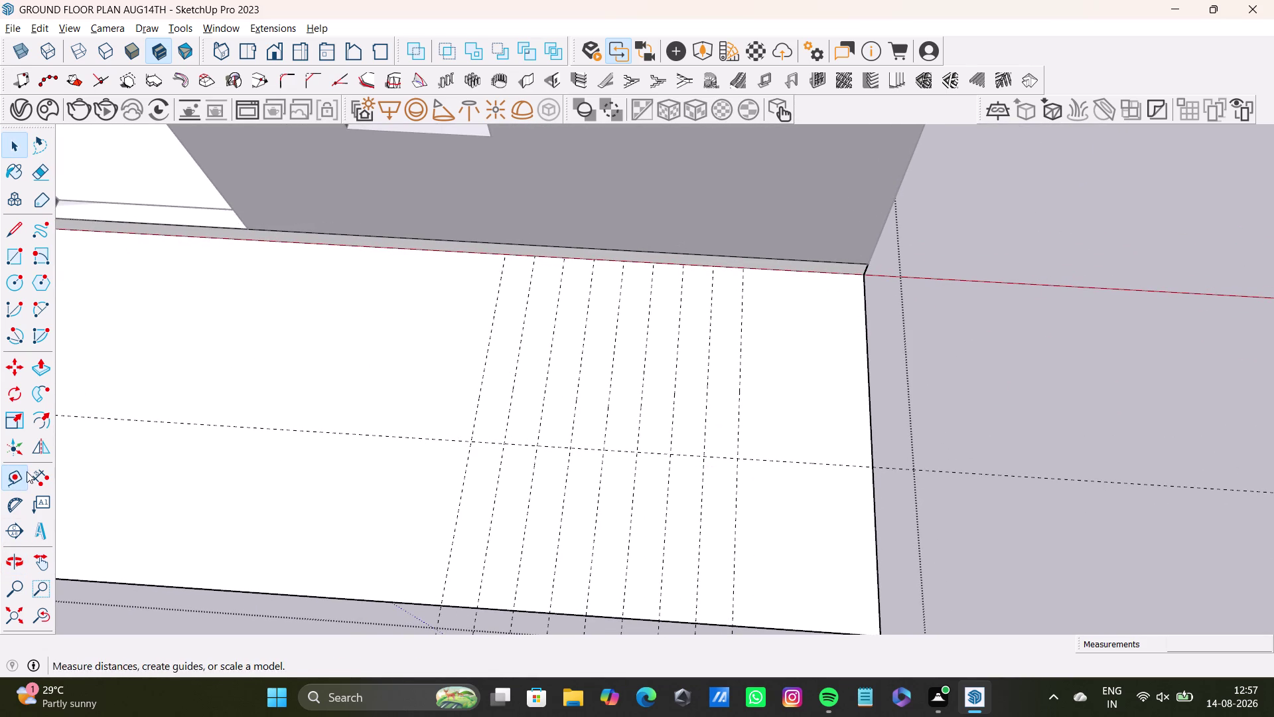
scroll(up, 3)
click(680, 253)
click(680, 279)
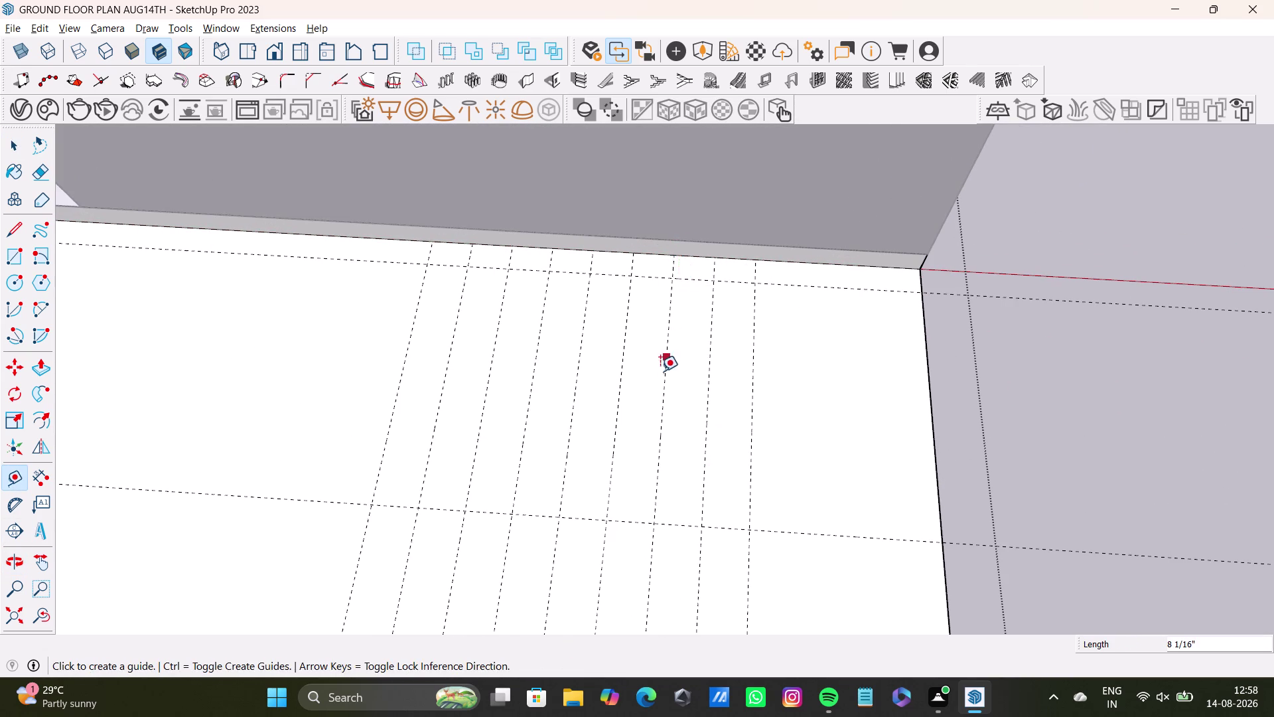
scroll(down, 3)
Place a second guide just inside the slab's front edge.
middle_drag(660, 391, 672, 295)
click(20, 482)
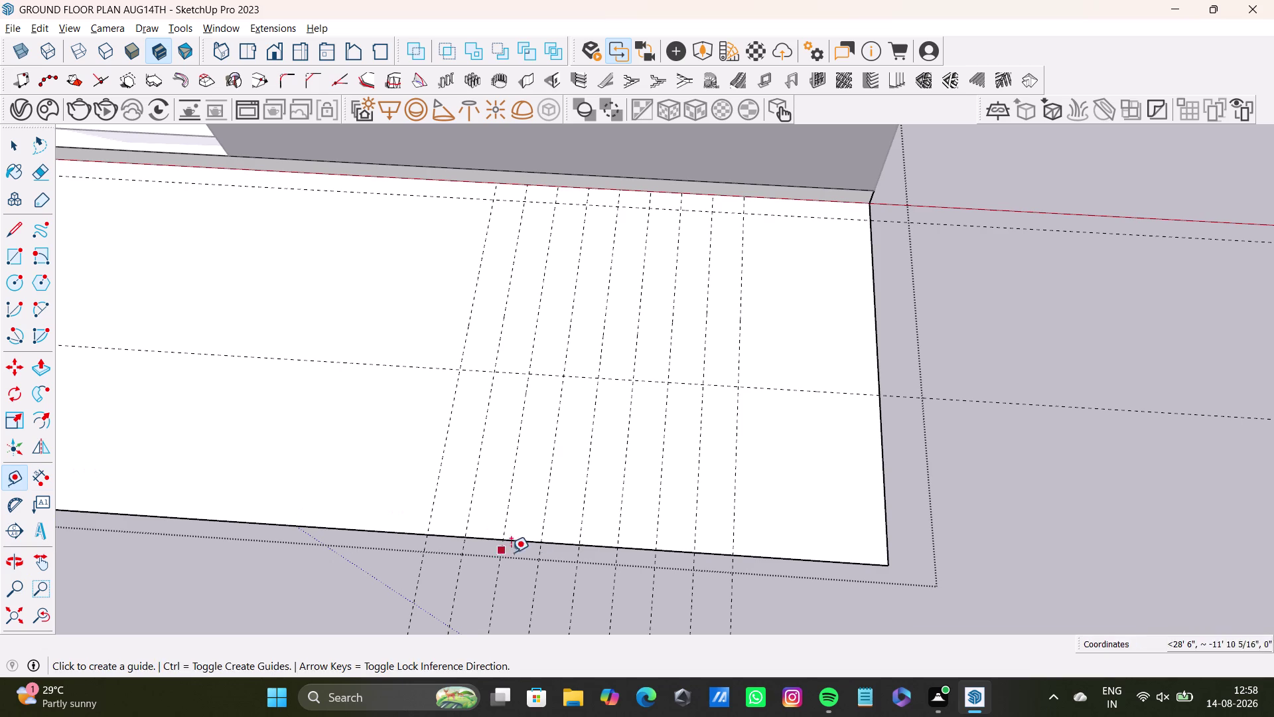
click(558, 541)
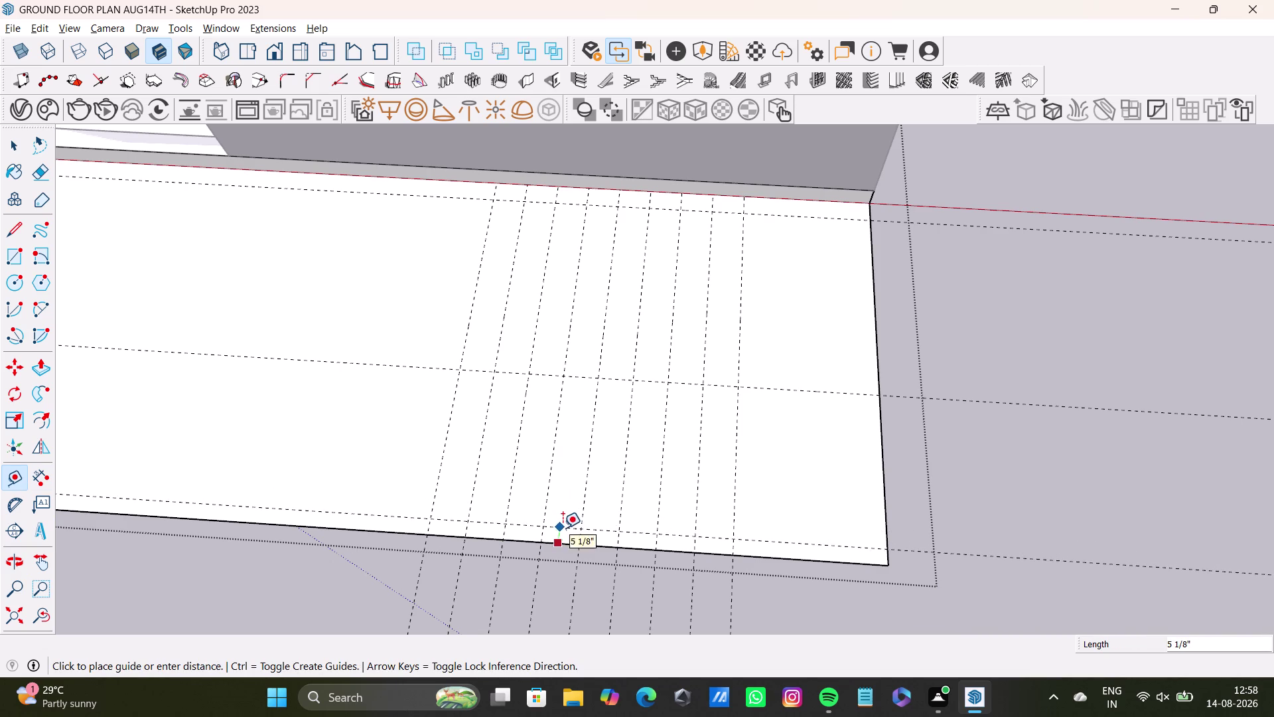
click(564, 524)
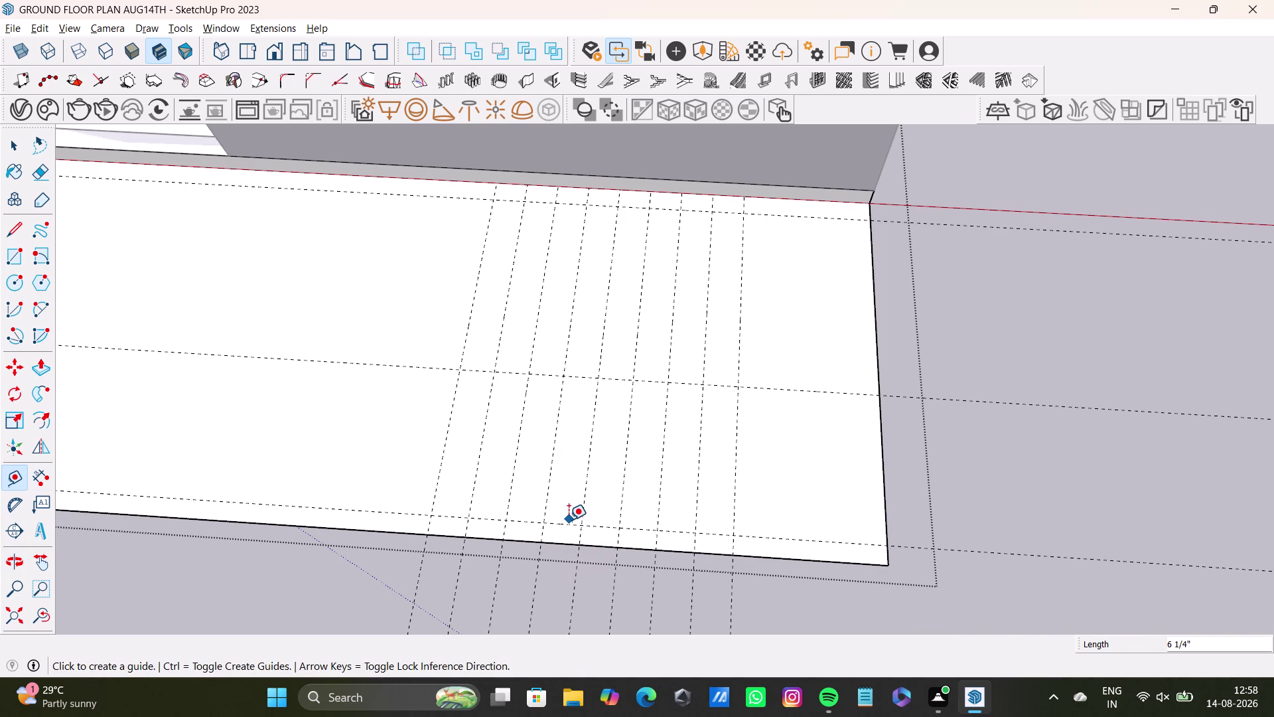
key(space)
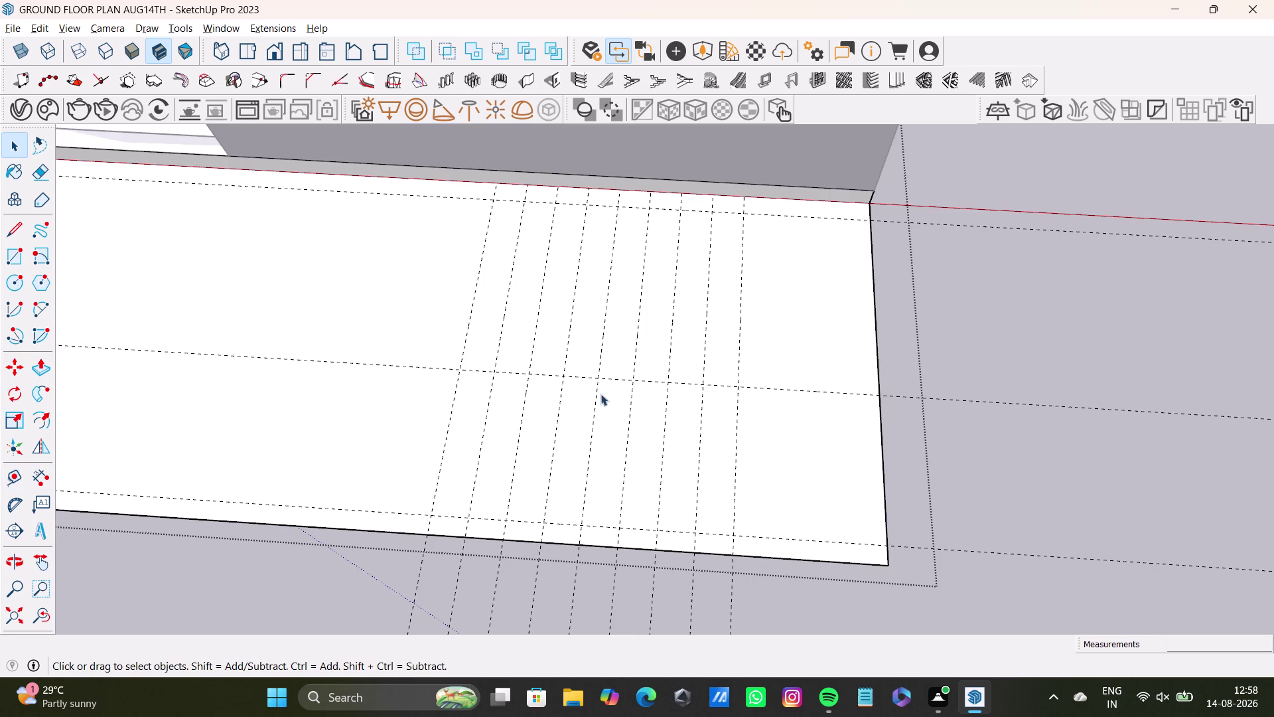
scroll(down, 3)
middle_drag(608, 382, 632, 328)
middle_drag(632, 342, 628, 246)
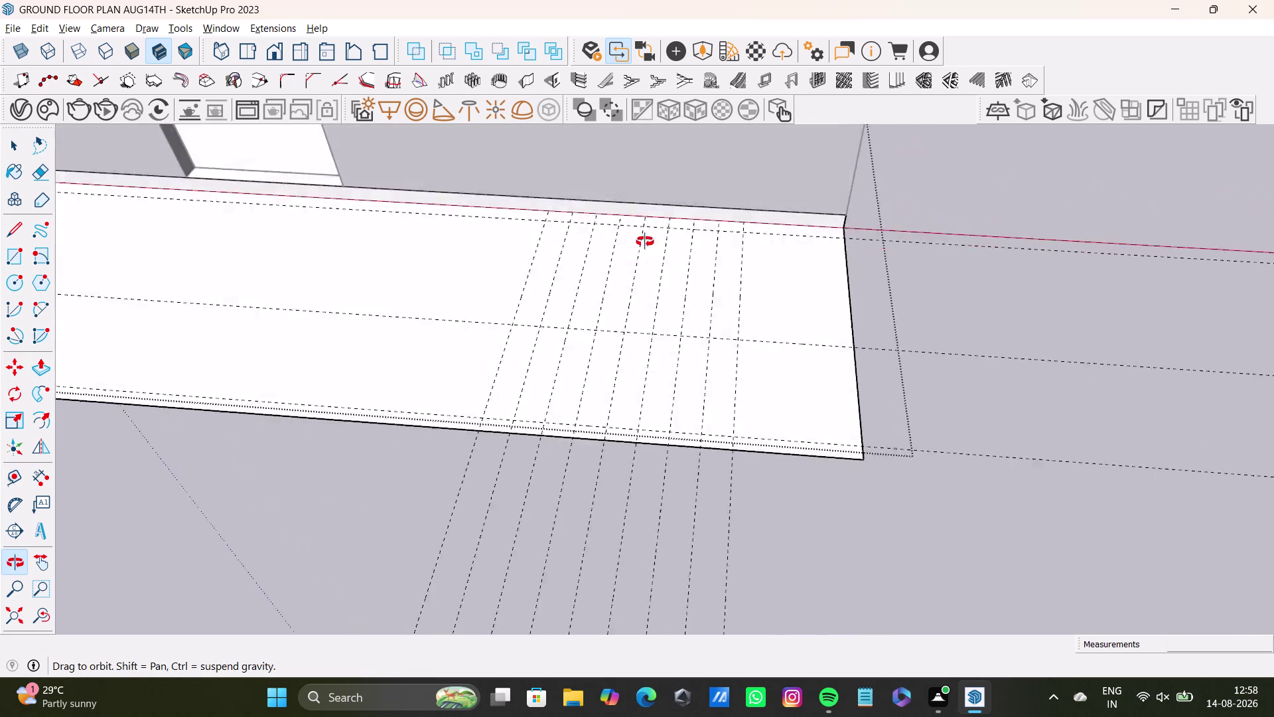
middle_drag(627, 247, 730, 358)
middle_drag(752, 359, 615, 365)
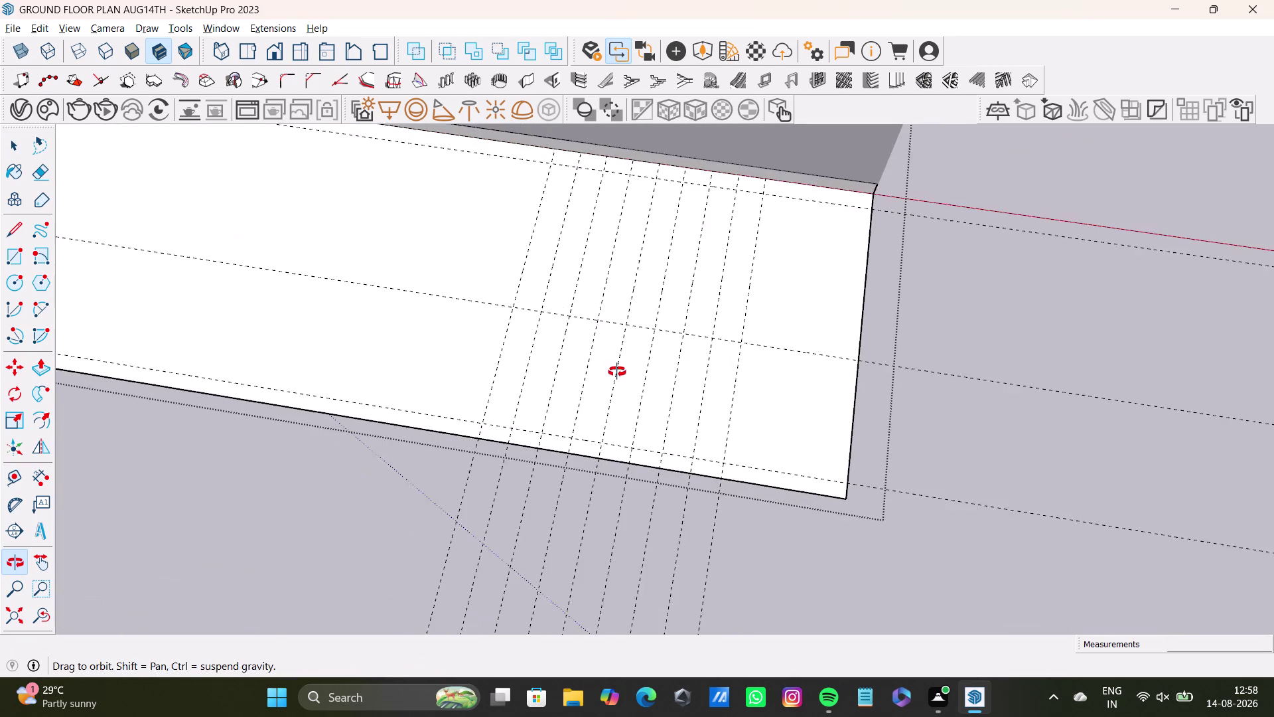
middle_drag(615, 365, 623, 370)
click(12, 229)
Draw the back and front landing lines along the guides to the slab's right edge.
scroll(up, 3)
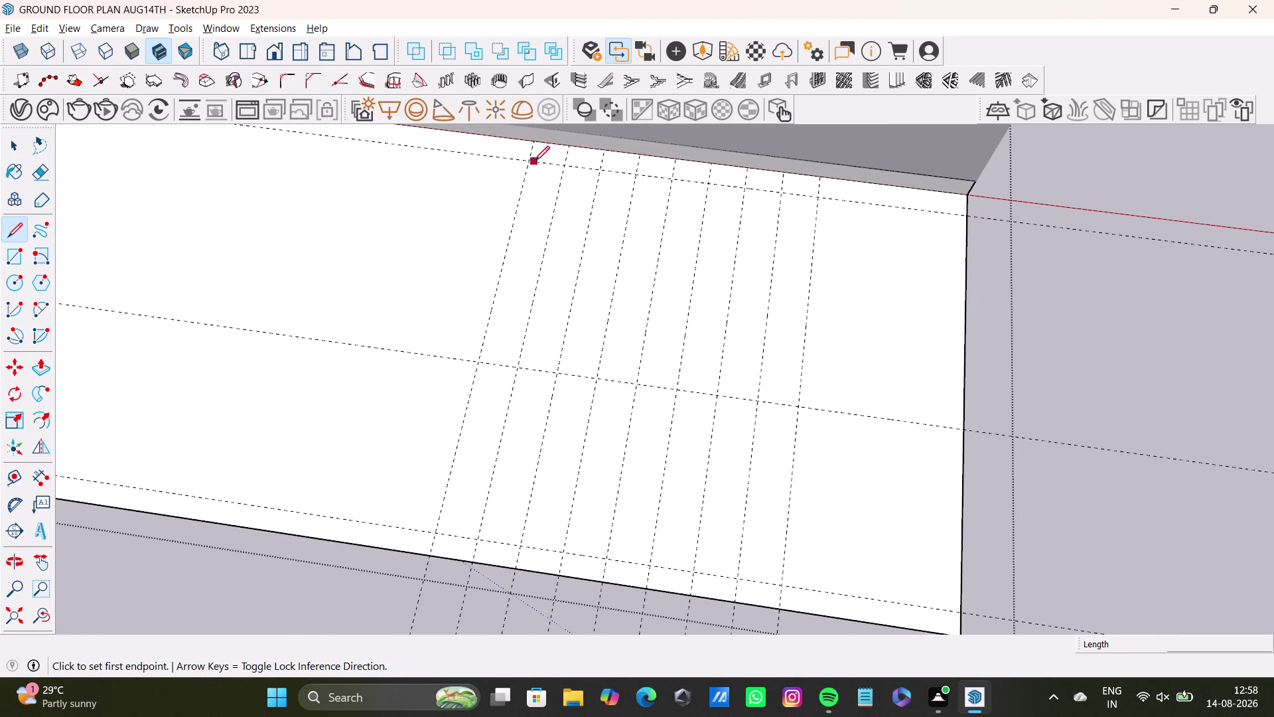
click(529, 162)
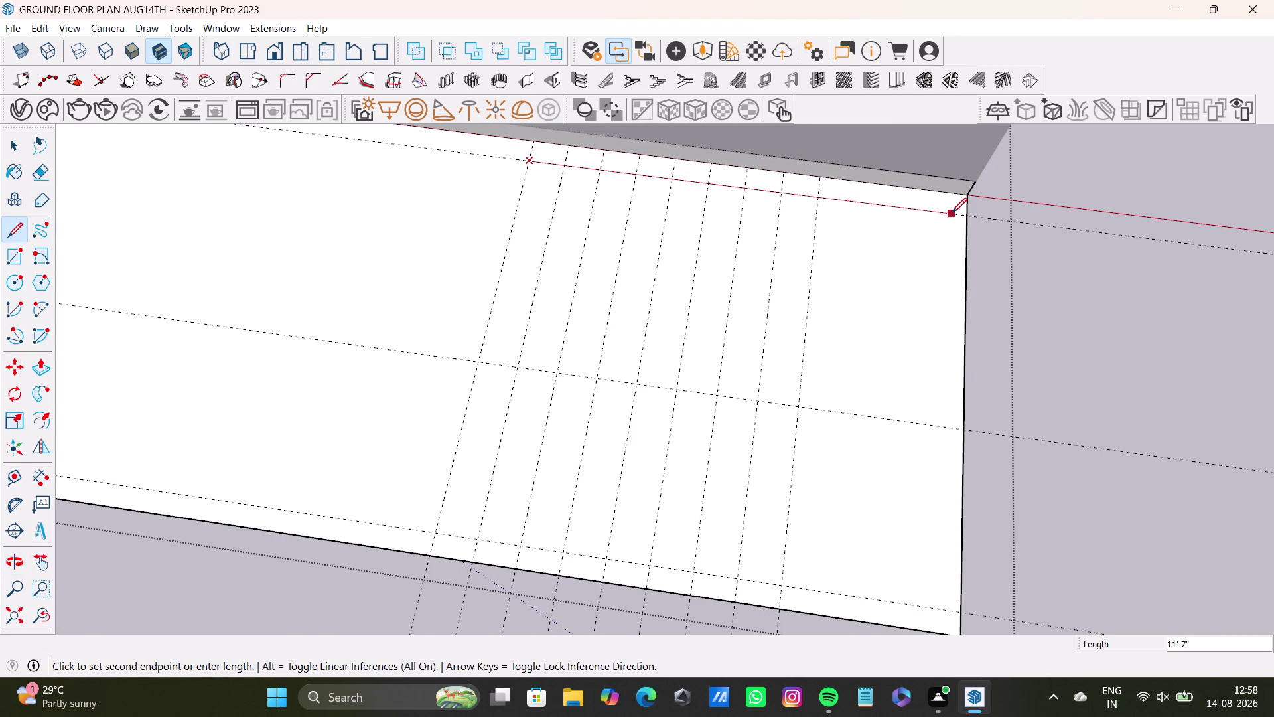
click(965, 218)
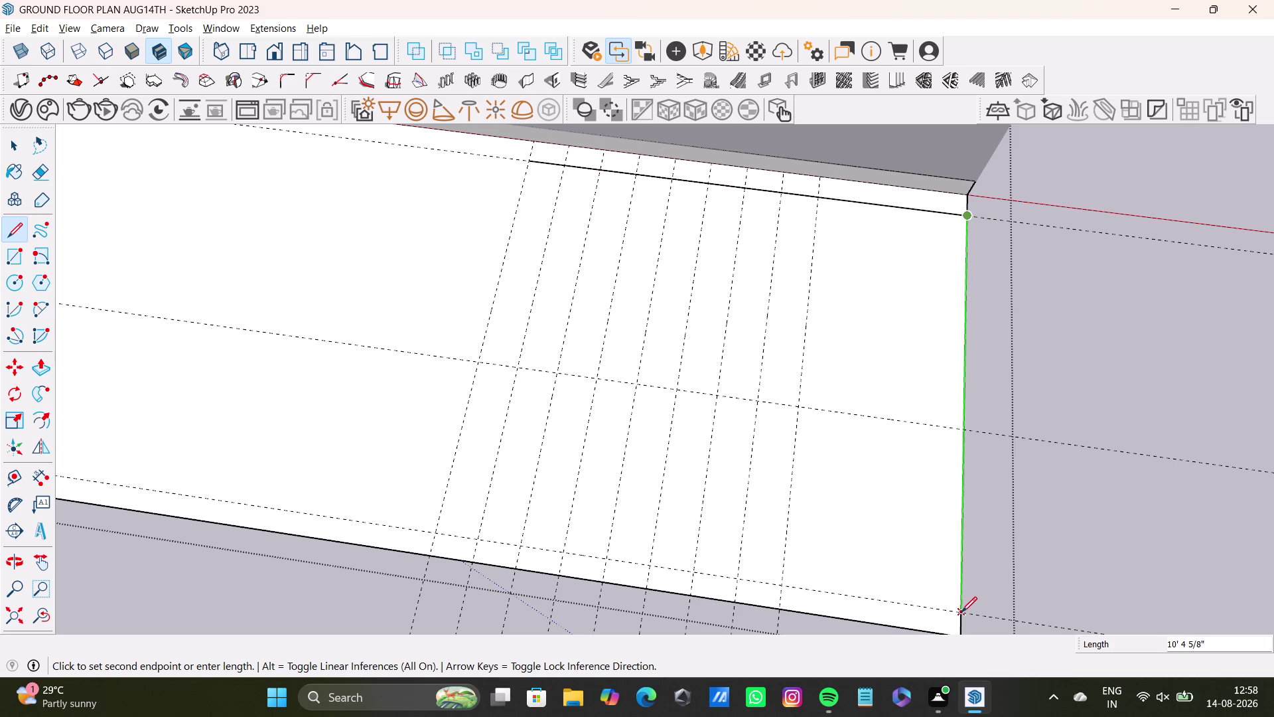
scroll(up, 3)
scroll(down, 3)
middle_drag(954, 608, 955, 509)
drag(961, 517, 955, 517)
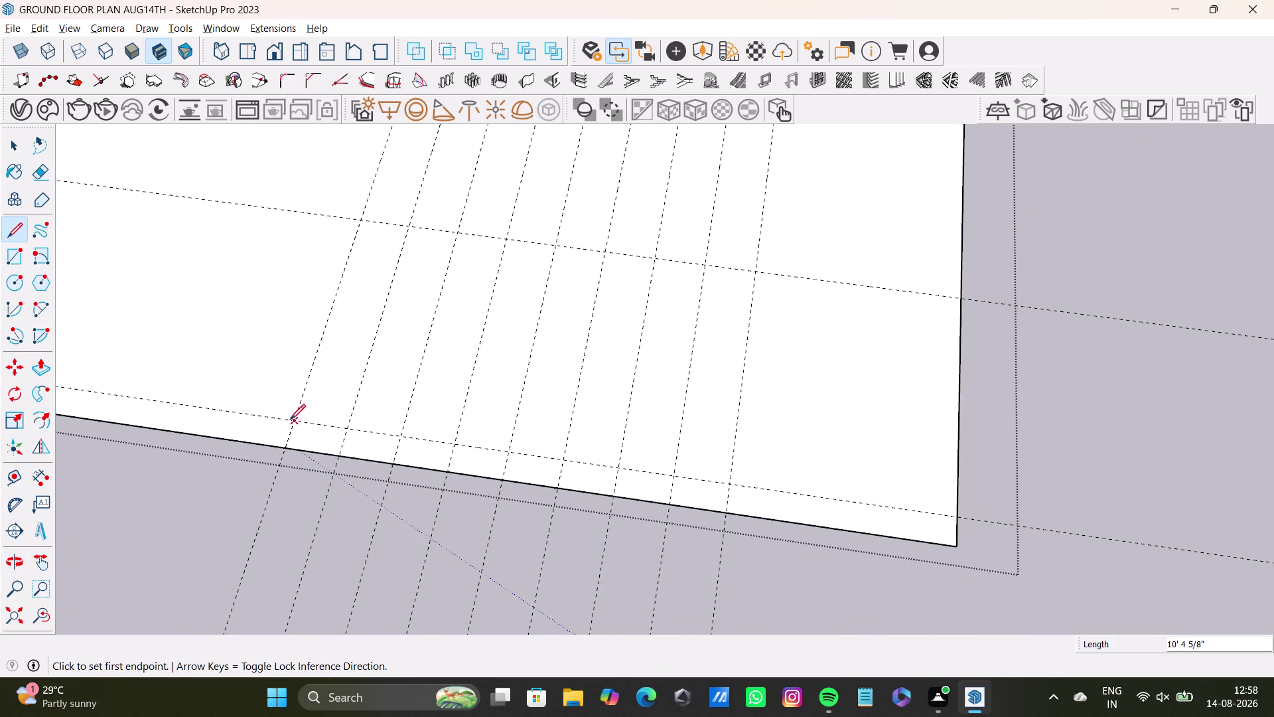
click(296, 420)
click(957, 515)
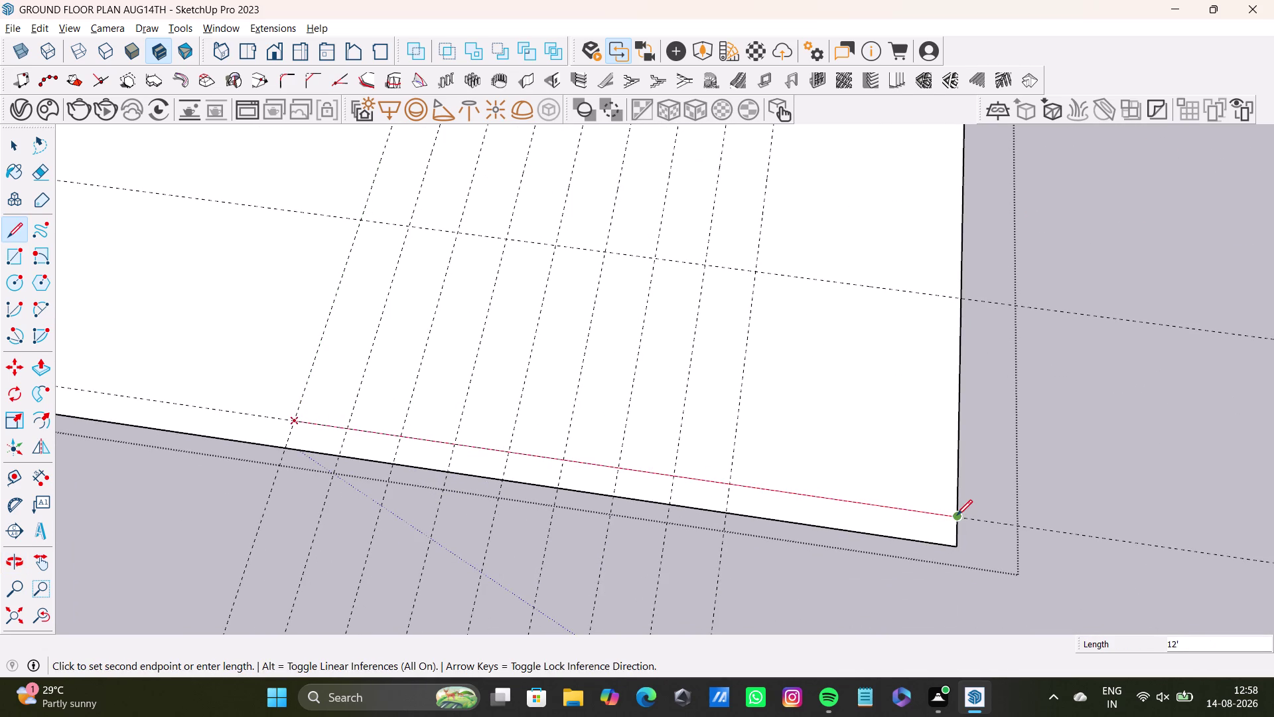
key(space)
Draw the landing's left side from the back line's end to the front line.
scroll(down, 3)
middle_drag(624, 404, 646, 489)
middle_drag(646, 489, 695, 467)
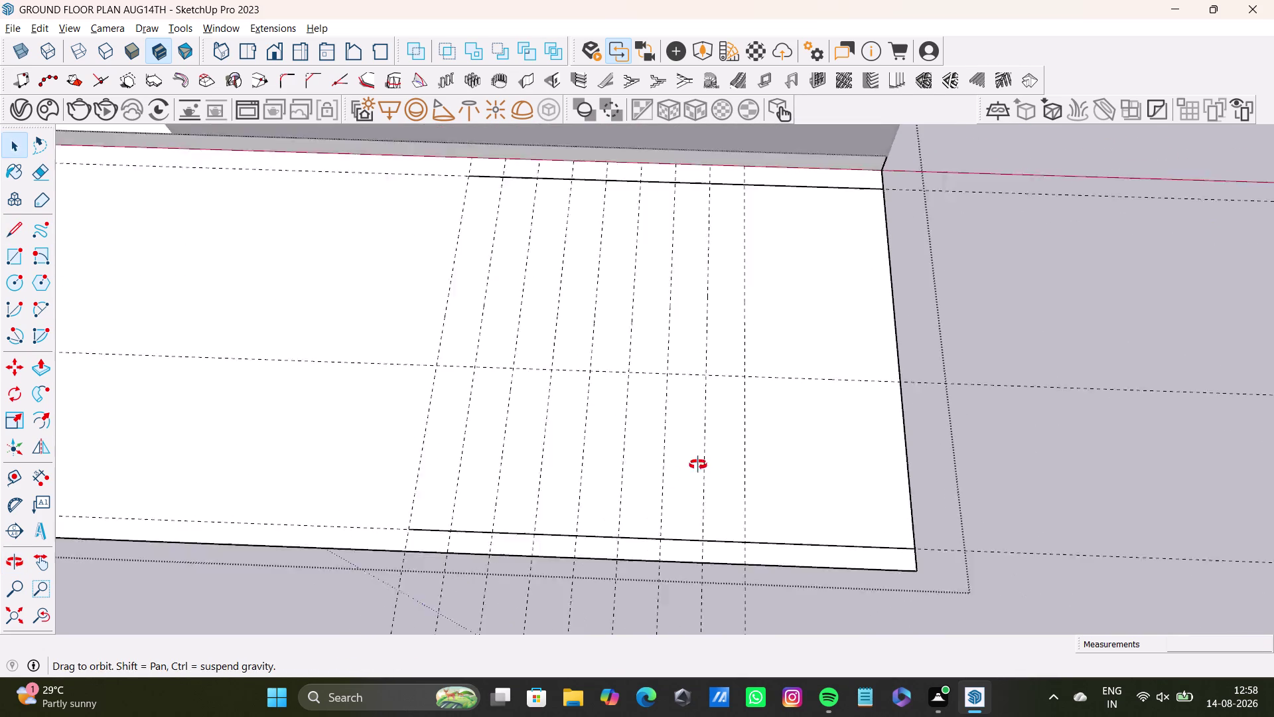
middle_drag(696, 466, 691, 508)
click(13, 232)
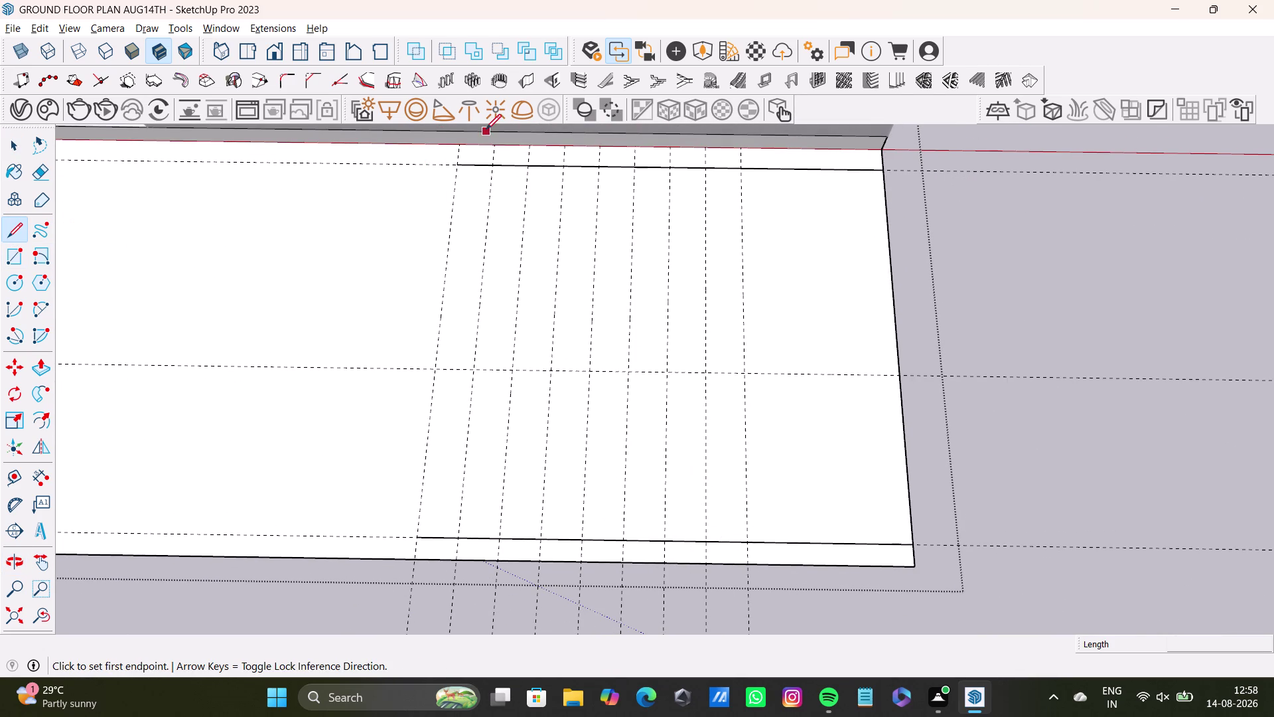
scroll(up, 3)
click(447, 174)
scroll(down, 3)
middle_drag(429, 316, 430, 215)
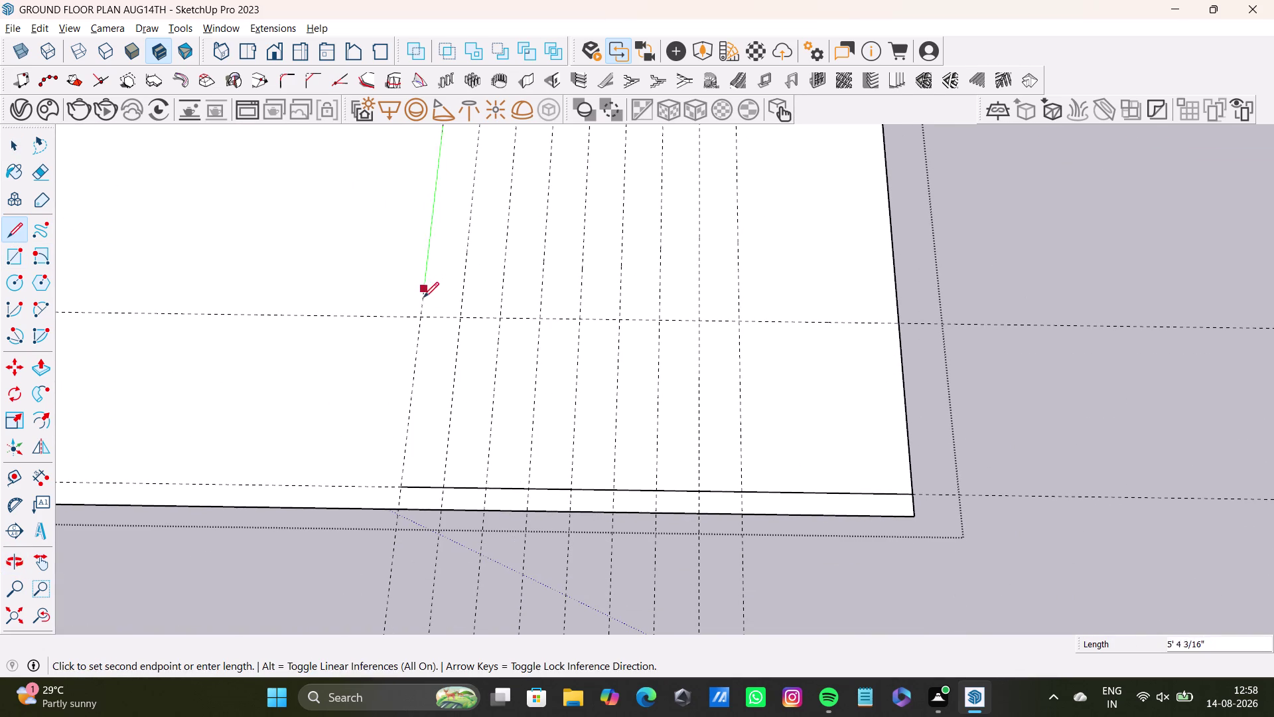
click(397, 484)
key(space)
scroll(down, 3)
scroll(down, 3)
middle_drag(475, 385, 480, 408)
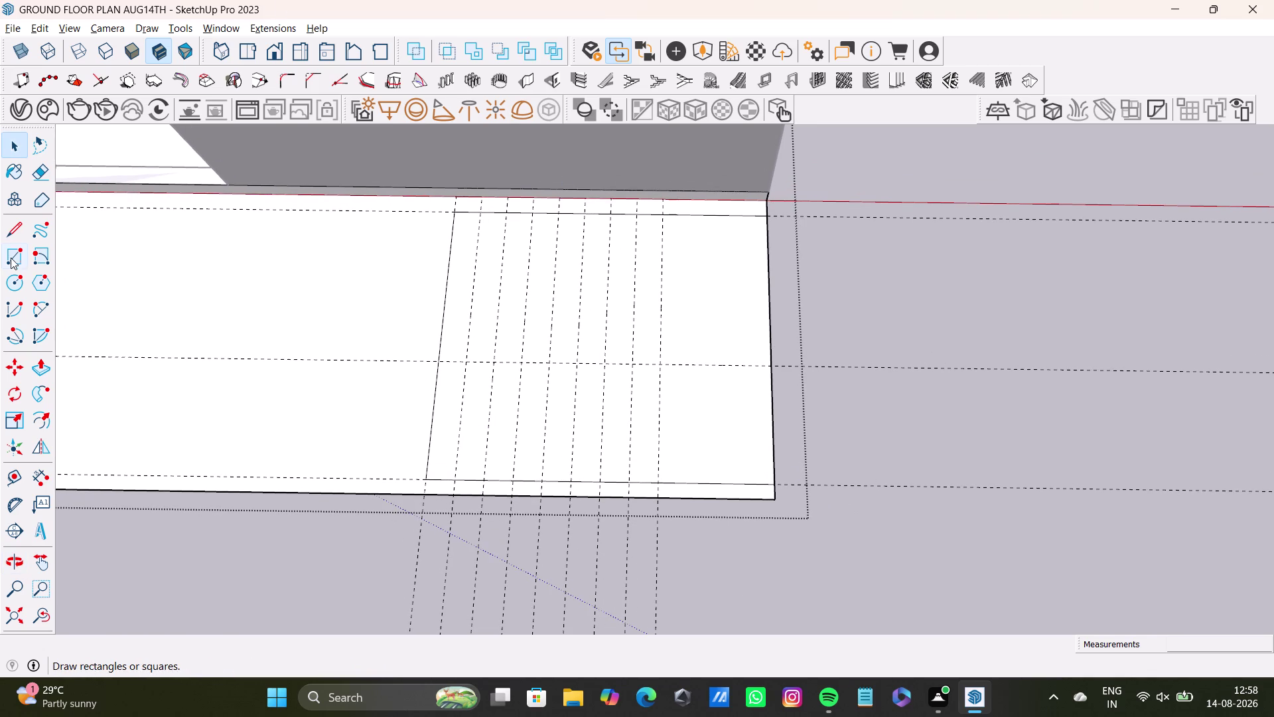
Draw two step lines from the landing's back line down to the middle guide.
click(18, 229)
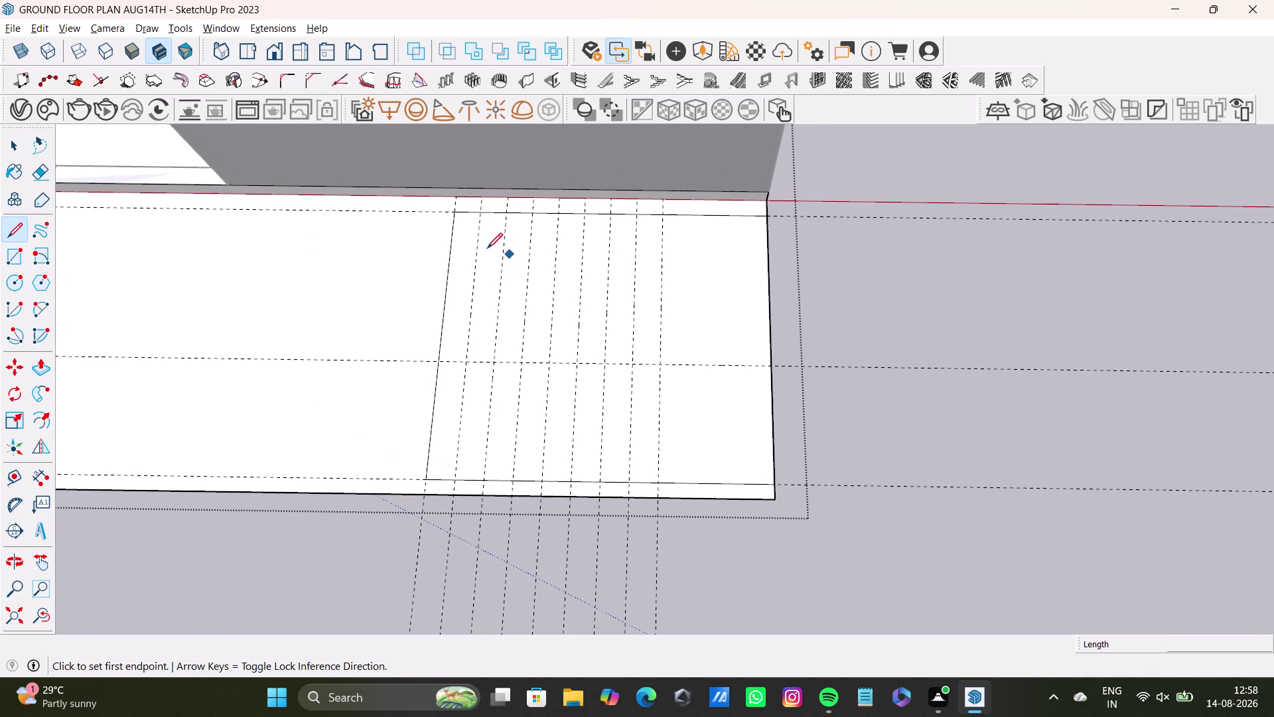
scroll(up, 3)
click(479, 211)
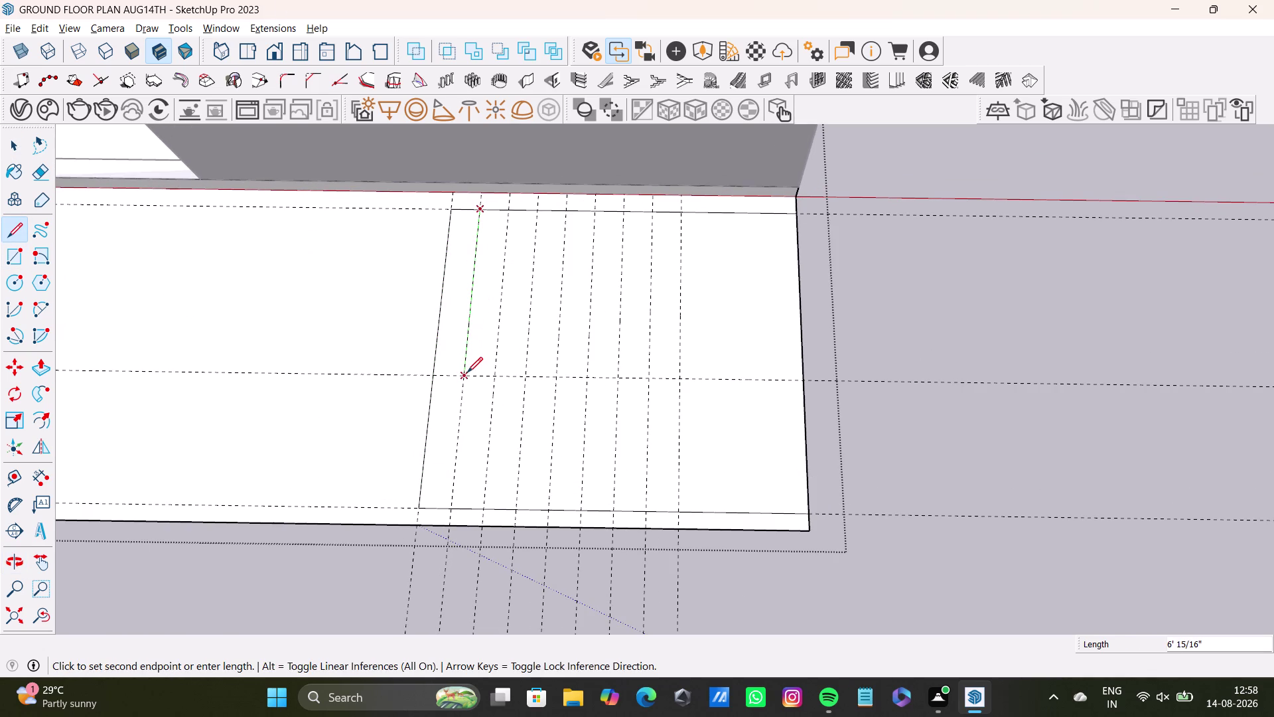
click(467, 372)
key(space)
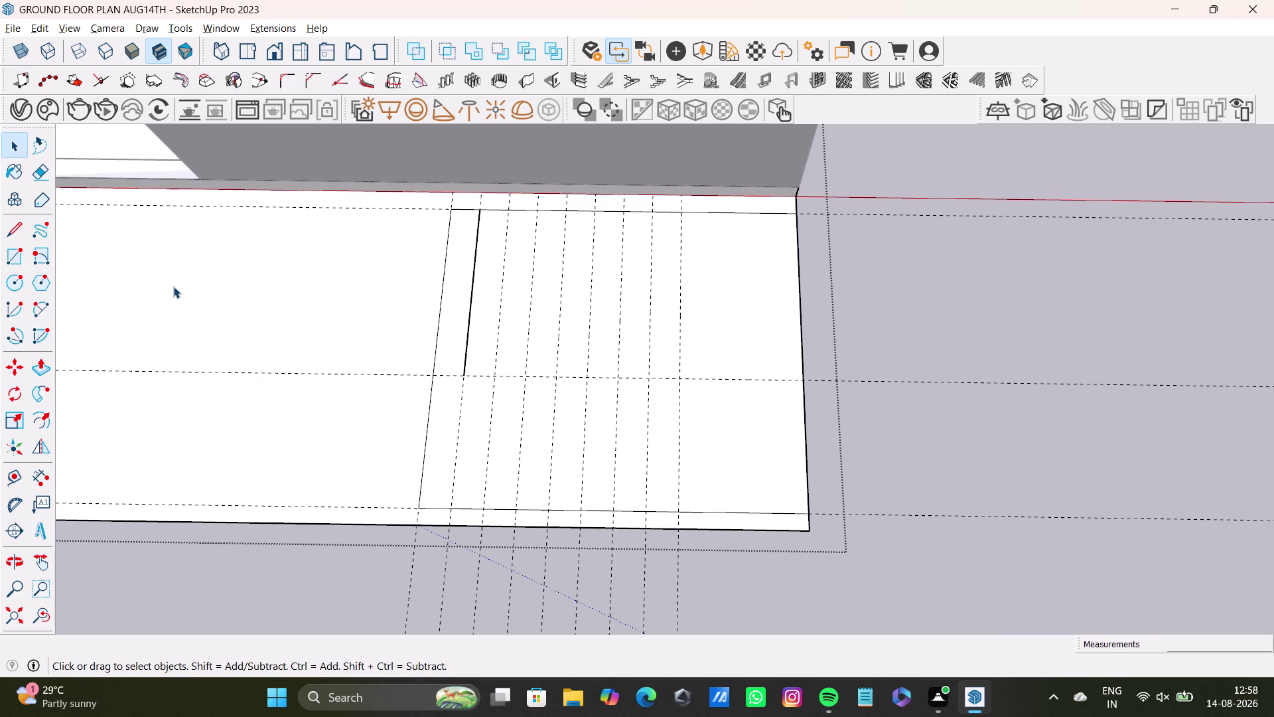
click(12, 224)
scroll(up, 3)
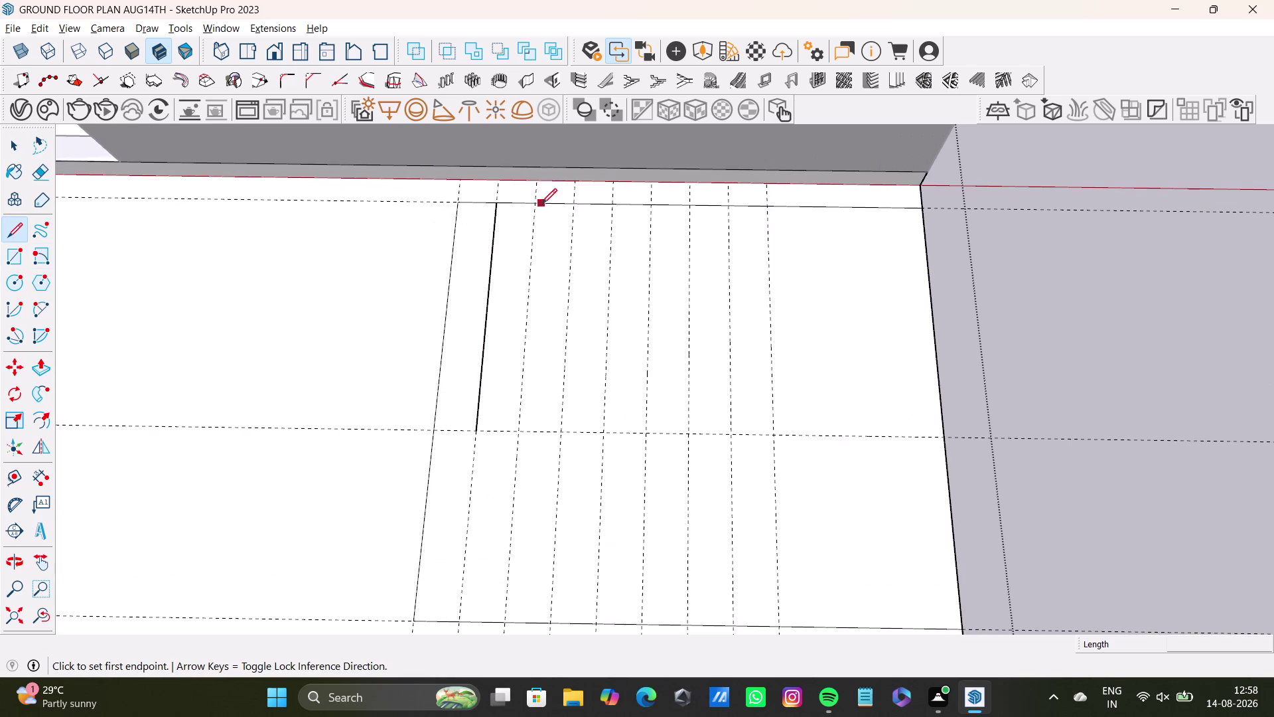
click(537, 204)
click(522, 427)
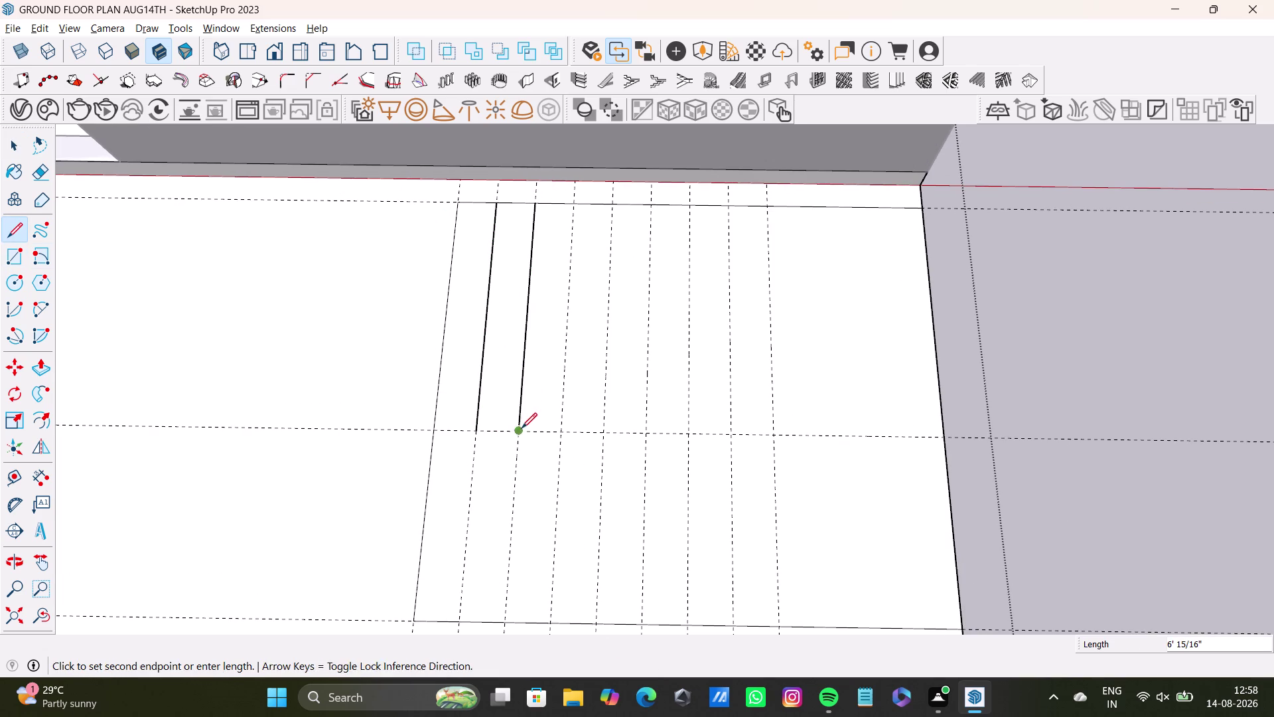
key(space)
Trace three step lines along the guides from the slab's top edge to the lower guide.
click(9, 238)
scroll(up, 3)
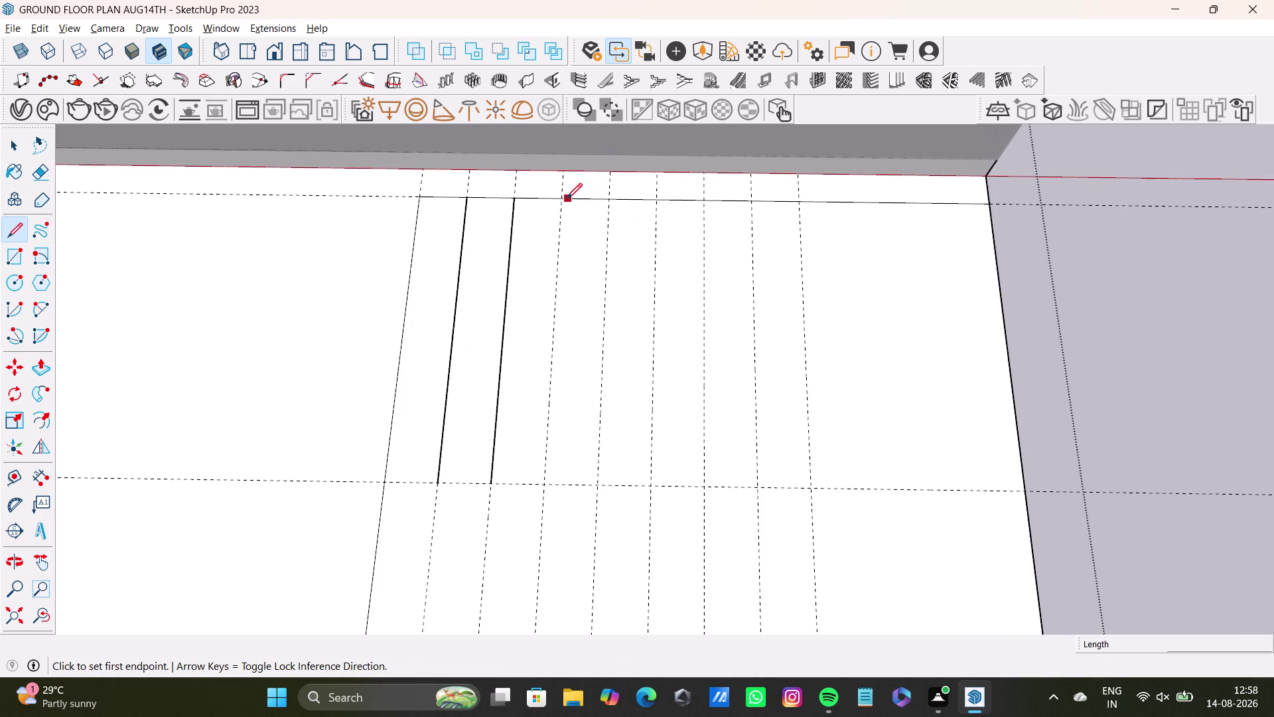
click(564, 198)
click(547, 478)
key(space)
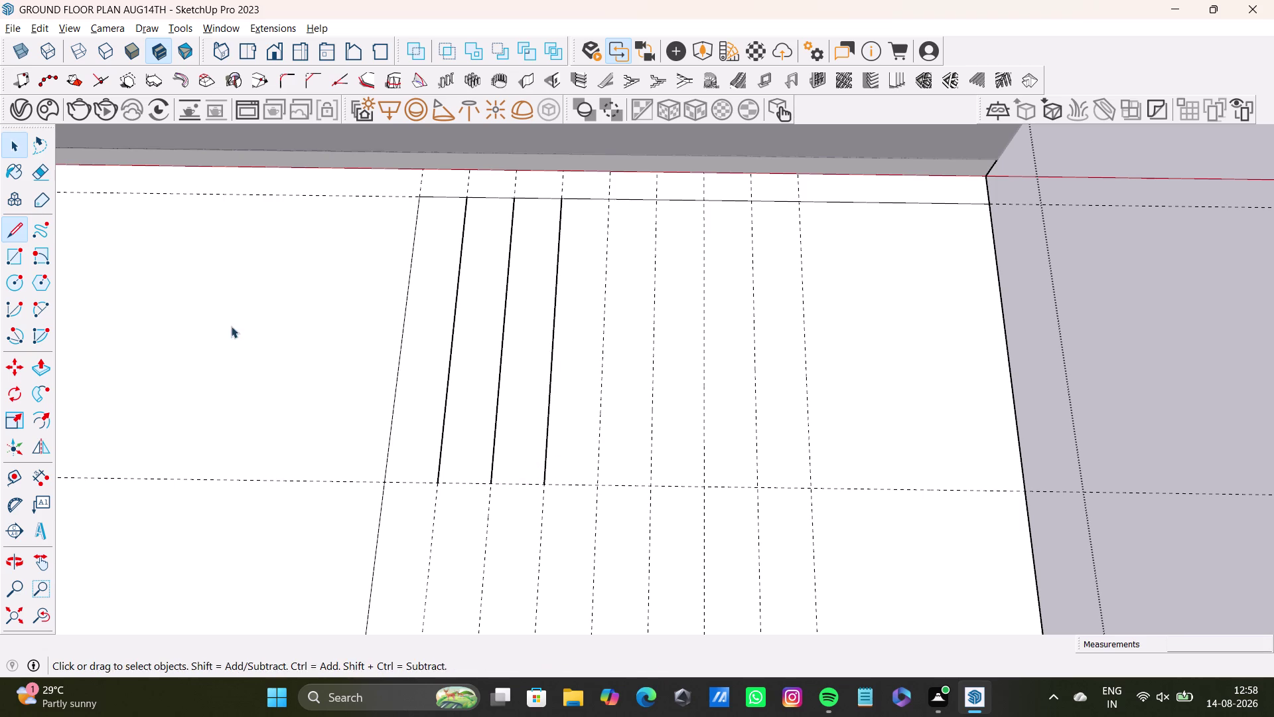
click(18, 236)
click(611, 199)
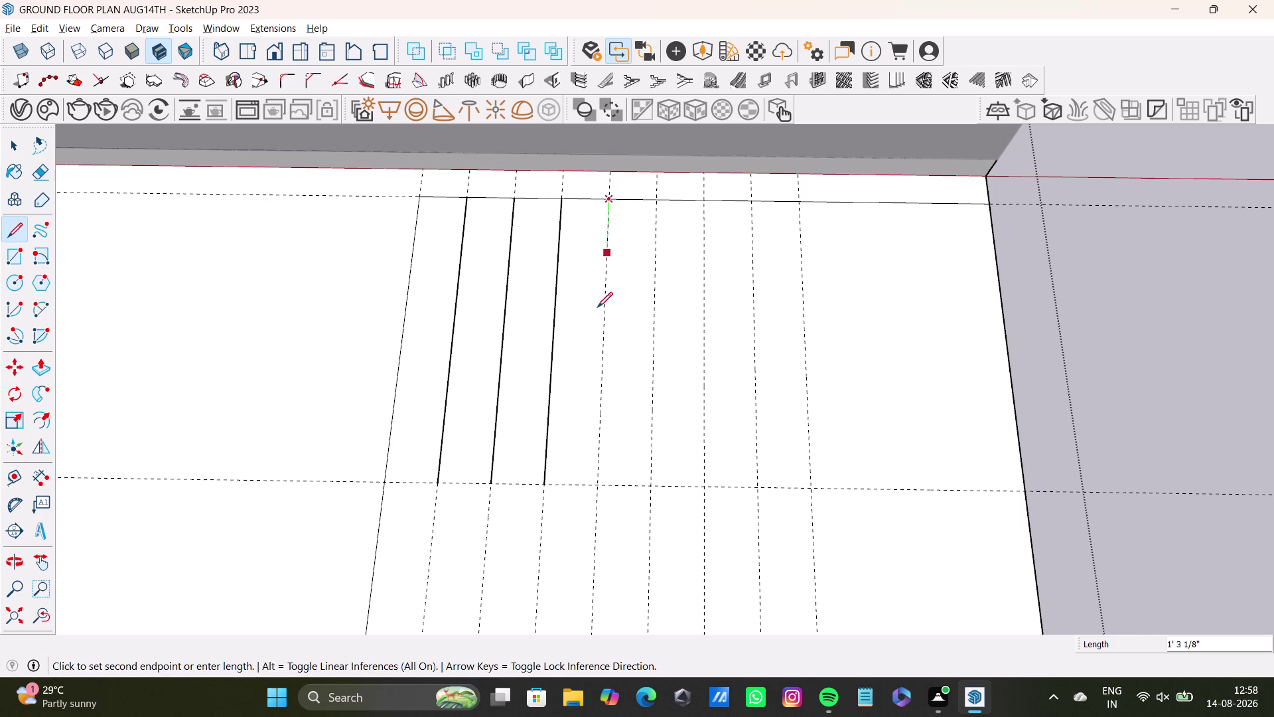
click(602, 478)
key(space)
click(12, 234)
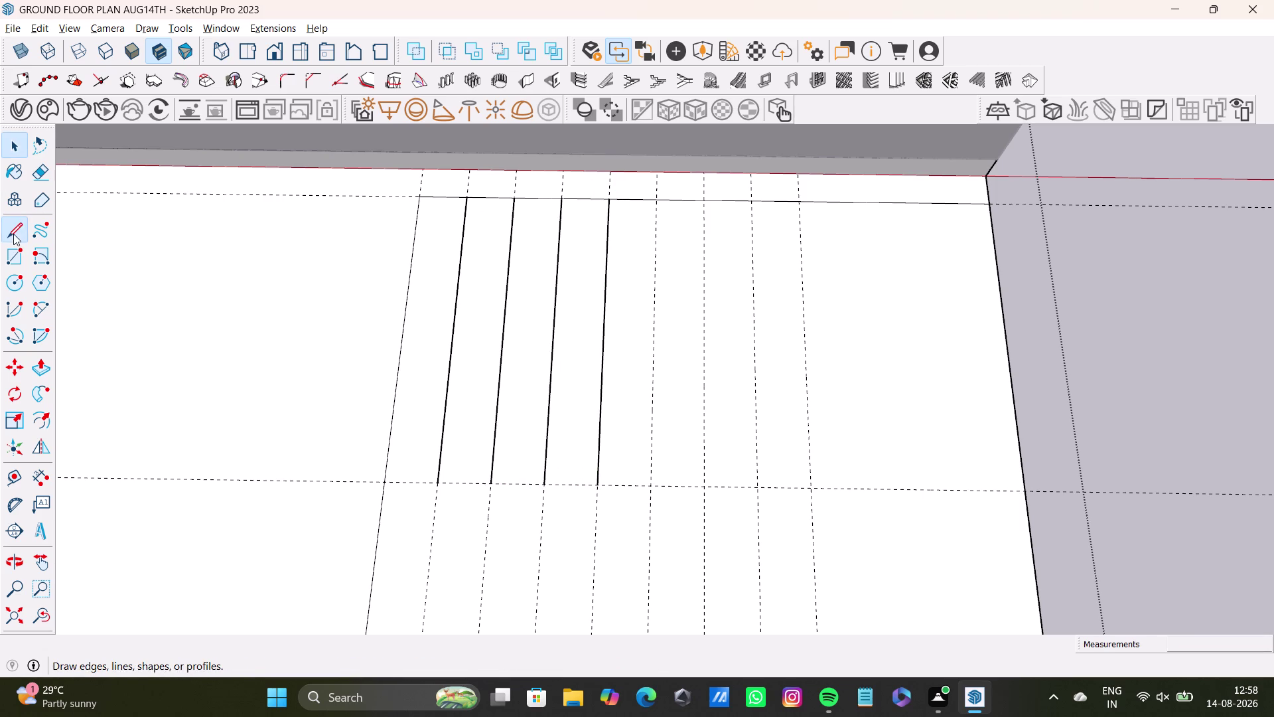
click(657, 199)
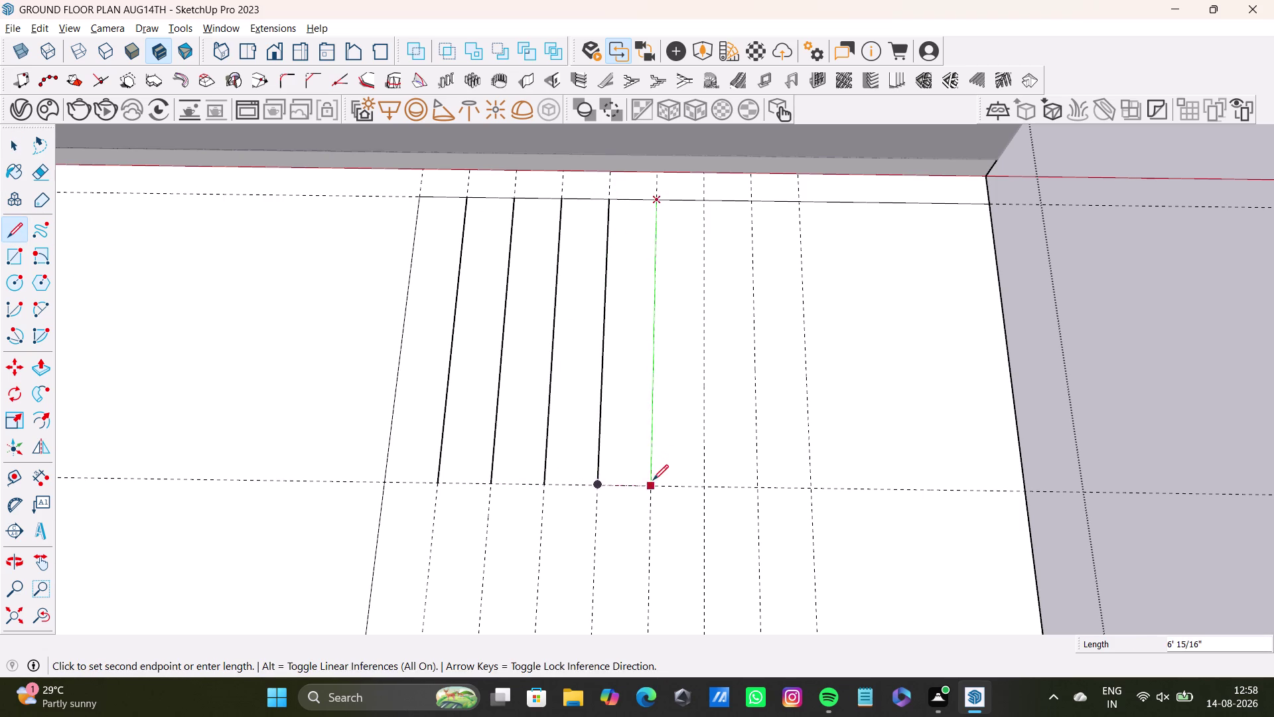
click(652, 480)
key(space)
Trace the final three step lines from the top edge to the lower guide.
click(15, 233)
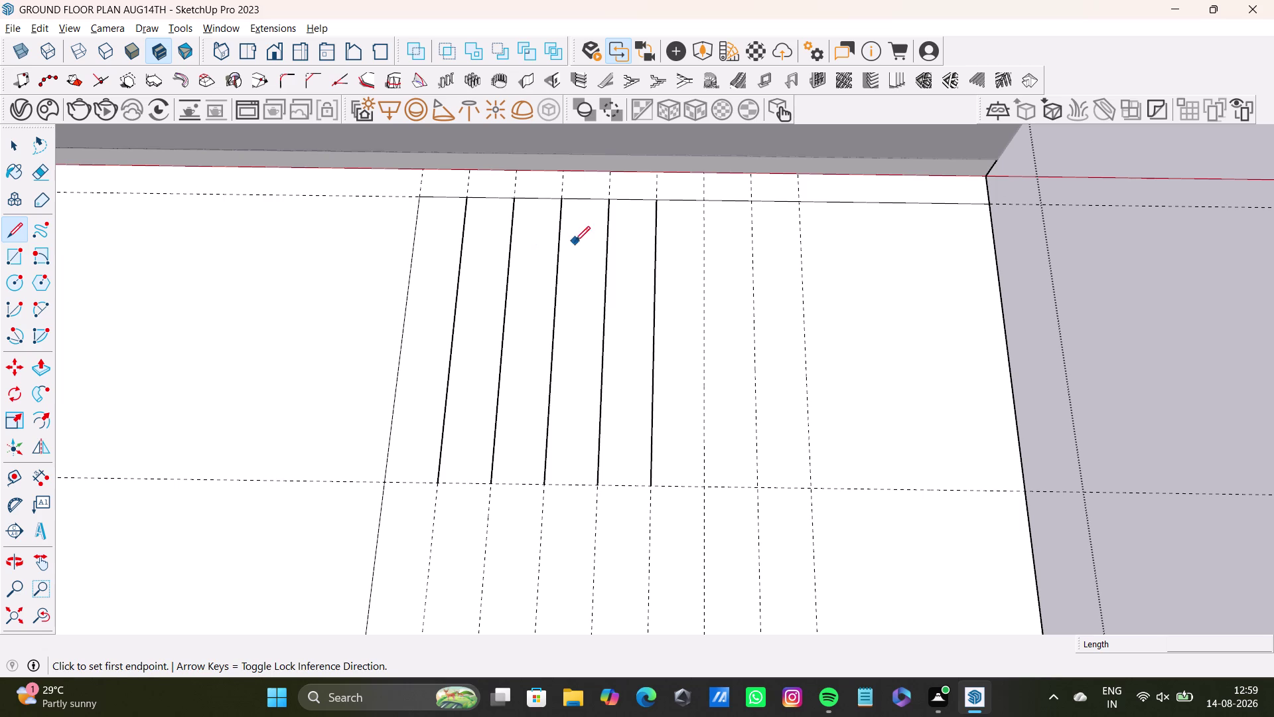
click(704, 203)
click(704, 482)
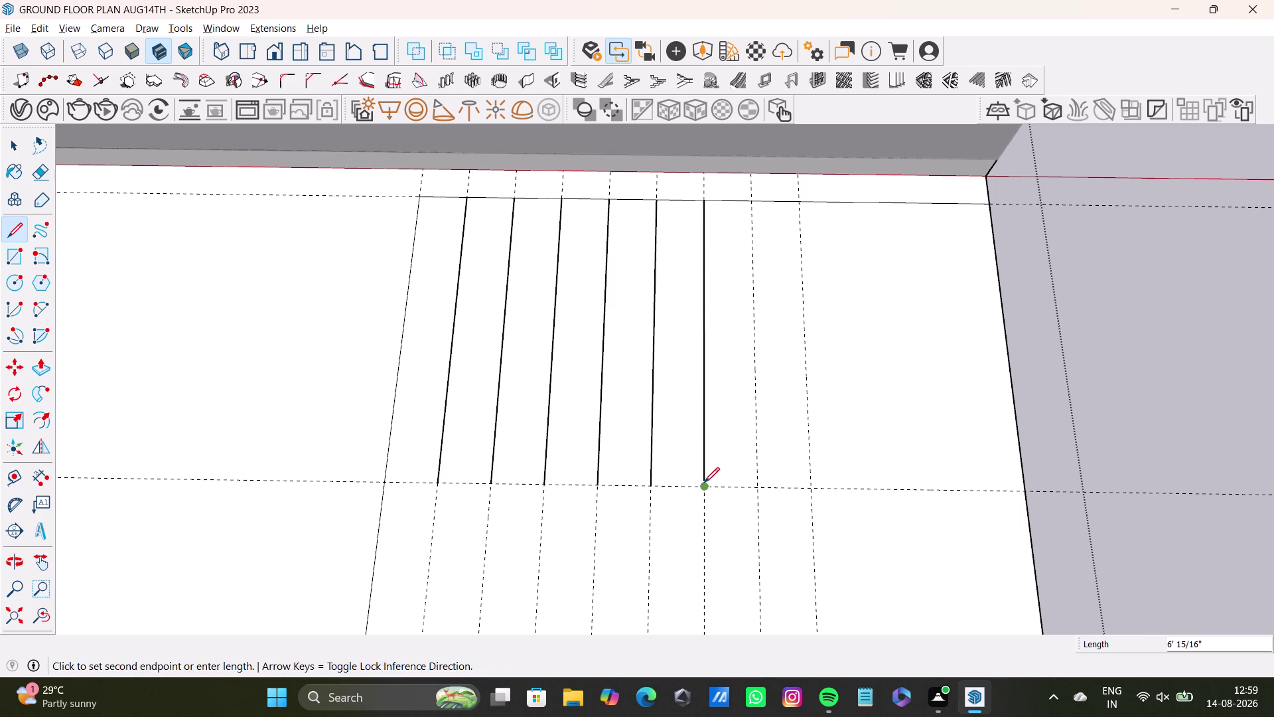
key(space)
drag(6, 228, 38, 226)
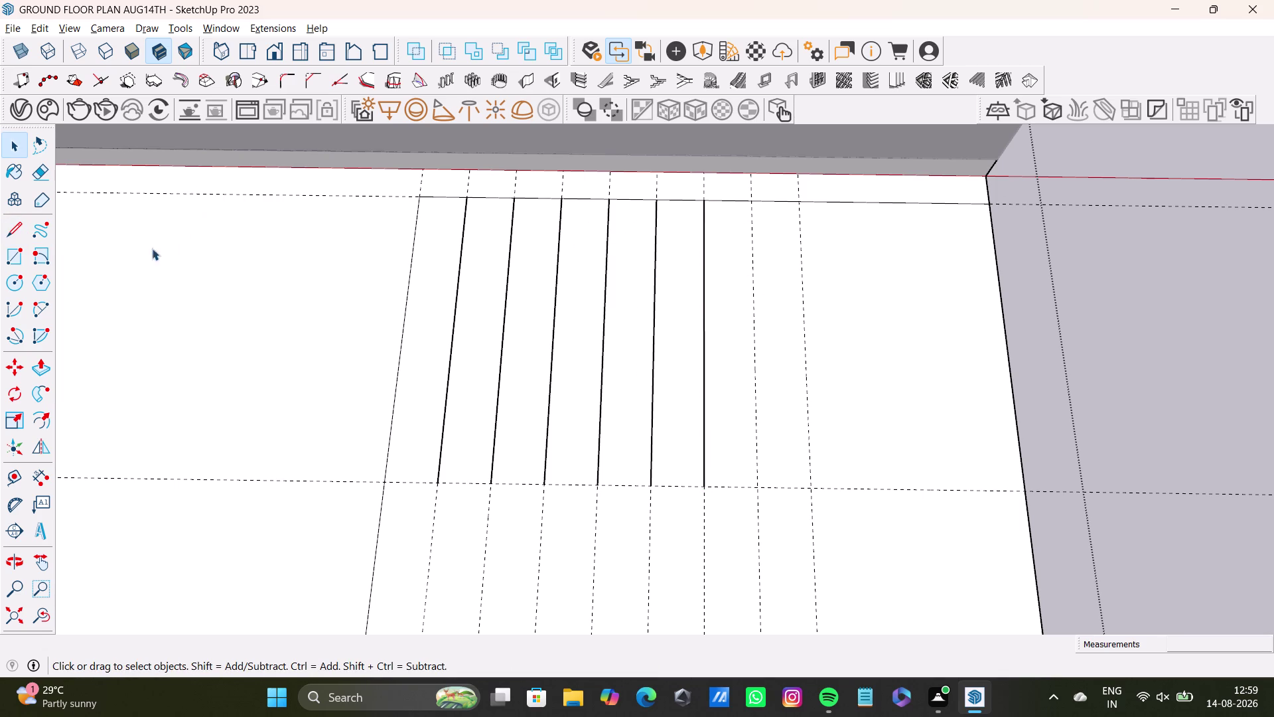
click(25, 223)
click(754, 204)
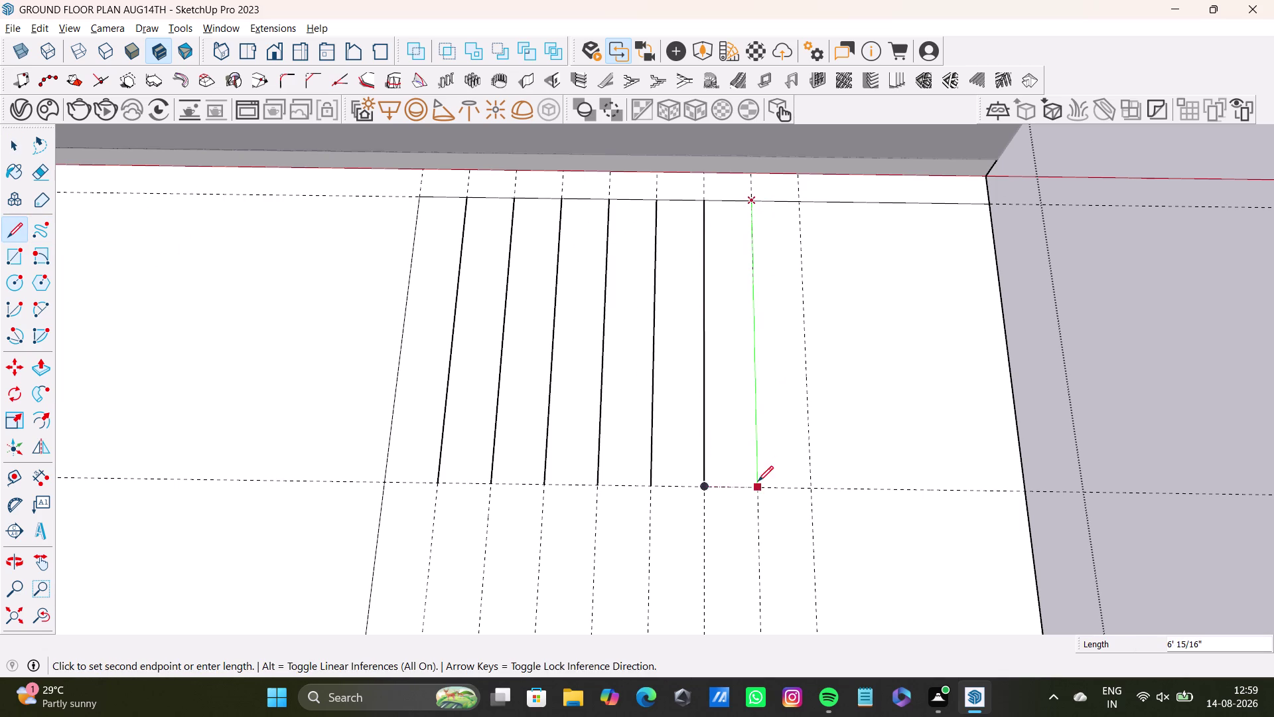
click(756, 483)
key(space)
drag(9, 229, 15, 229)
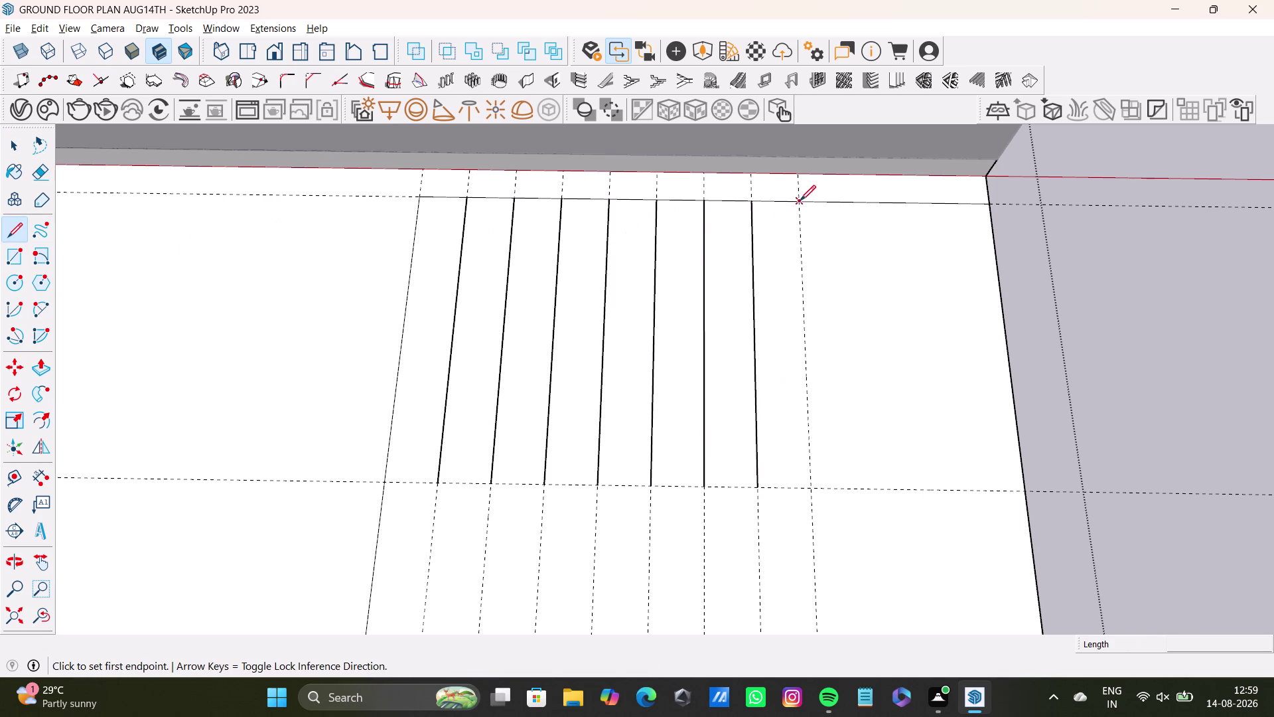
click(800, 201)
click(812, 486)
key(space)
scroll(down, 3)
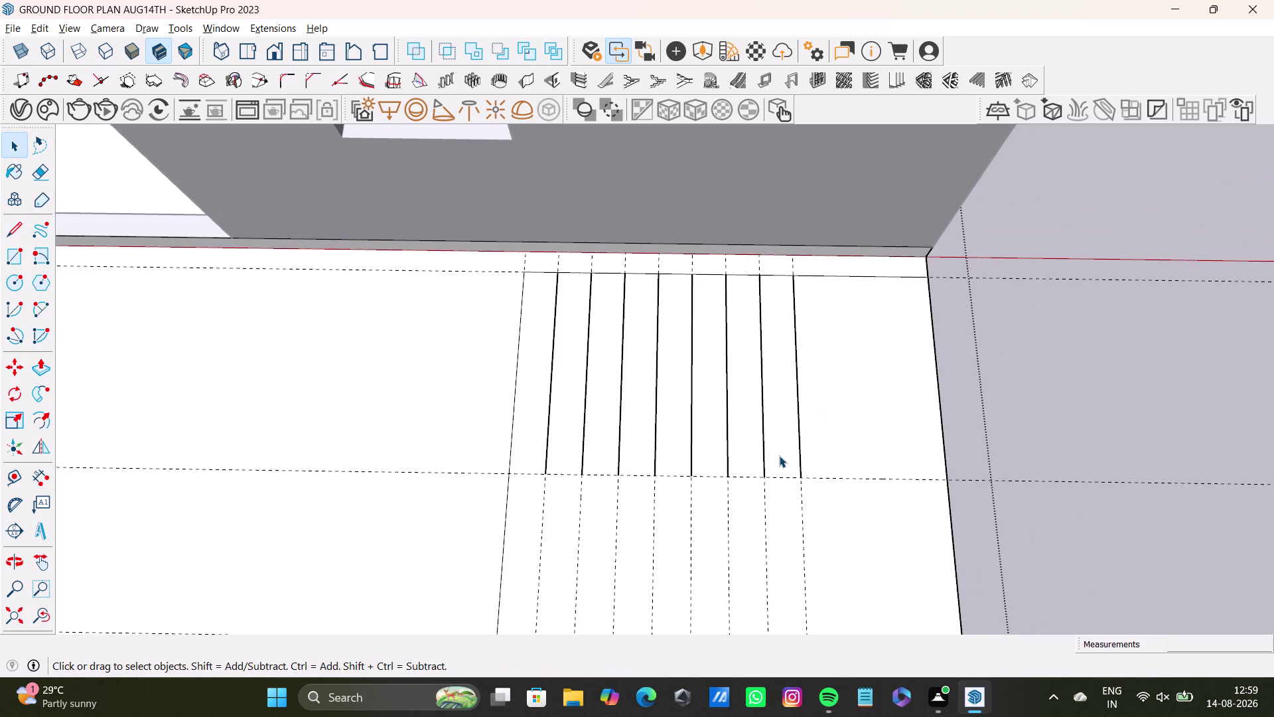
middle_drag(779, 455, 759, 314)
Extend the first three step lines down to the slab's front line.
click(9, 230)
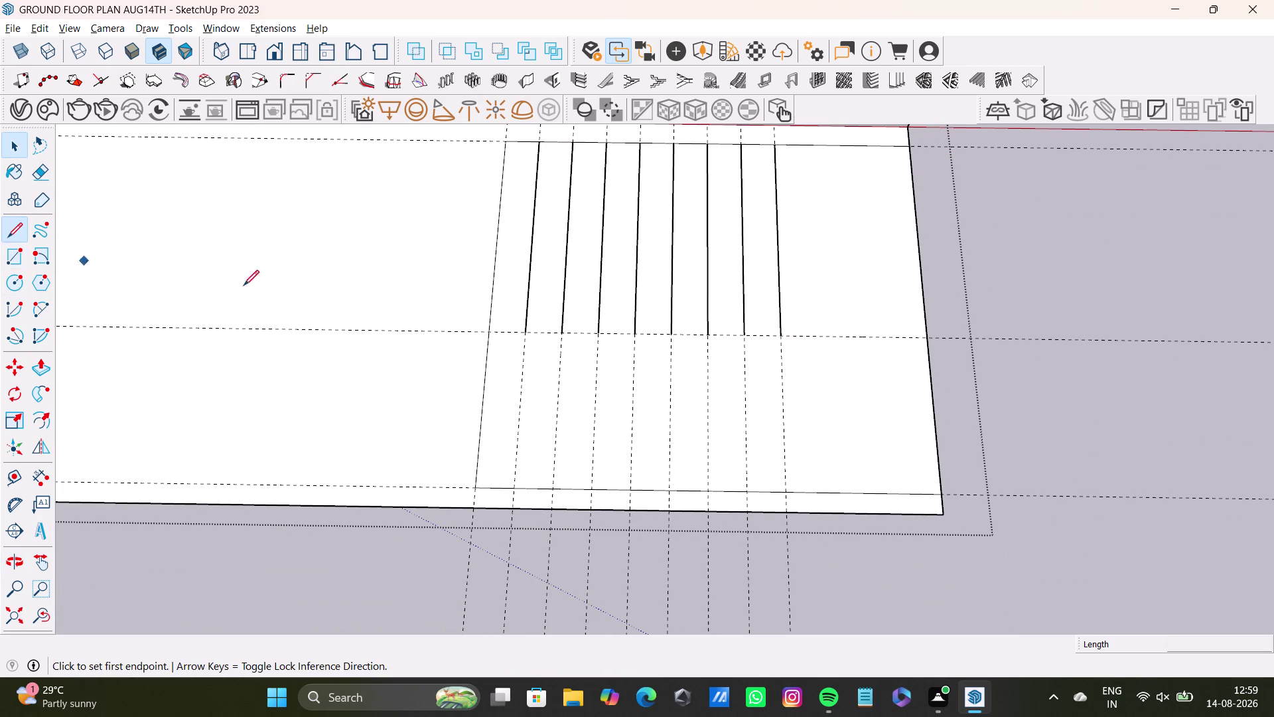
scroll(up, 3)
click(548, 335)
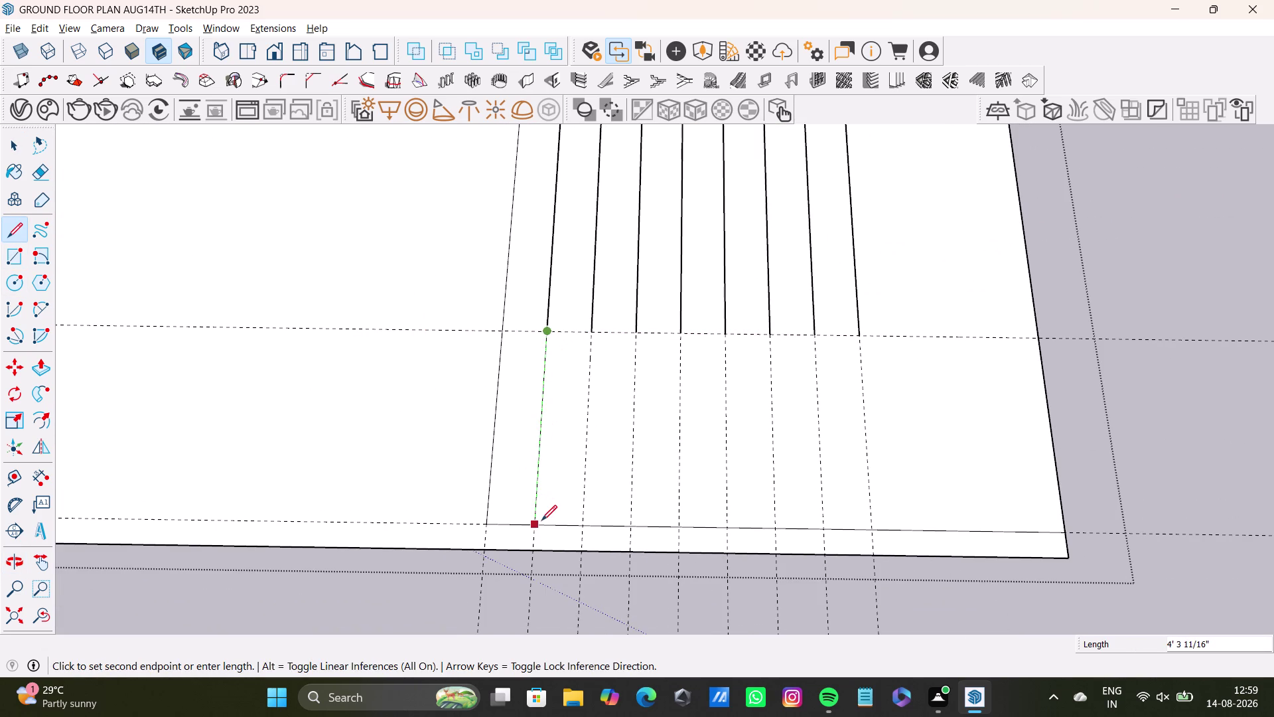
click(542, 520)
key(space)
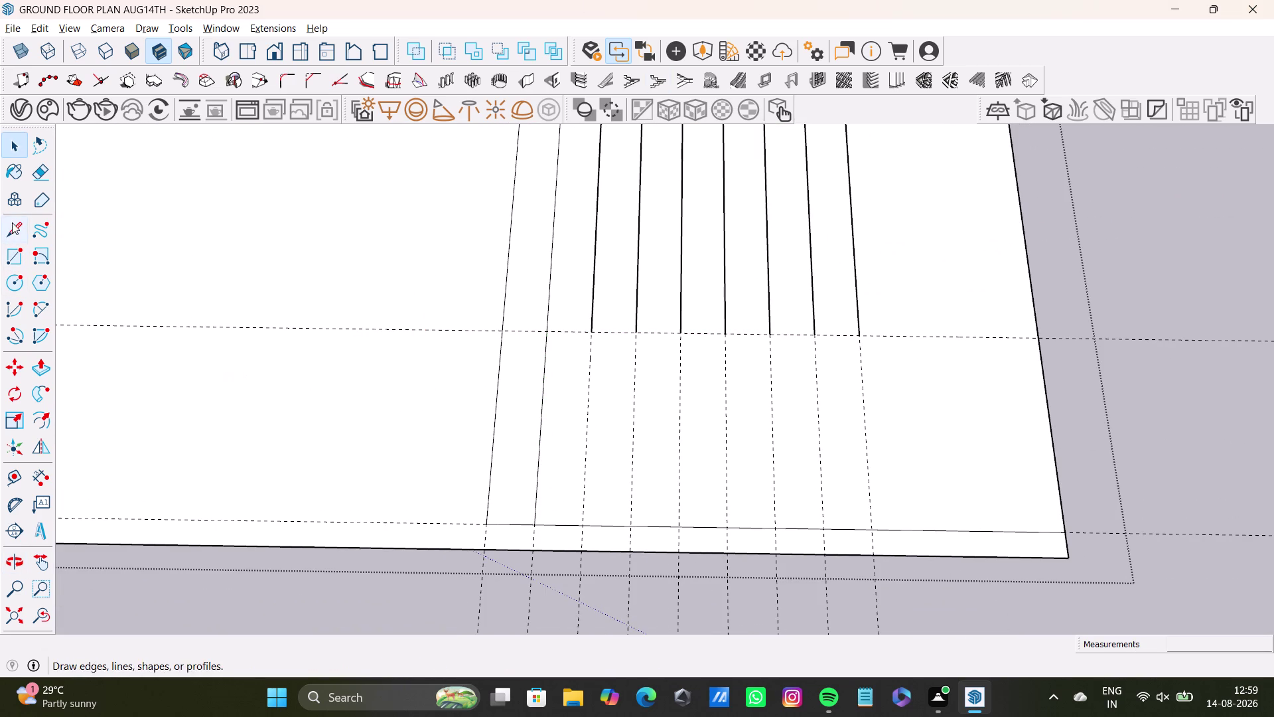
click(12, 222)
scroll(up, 3)
drag(591, 329, 590, 336)
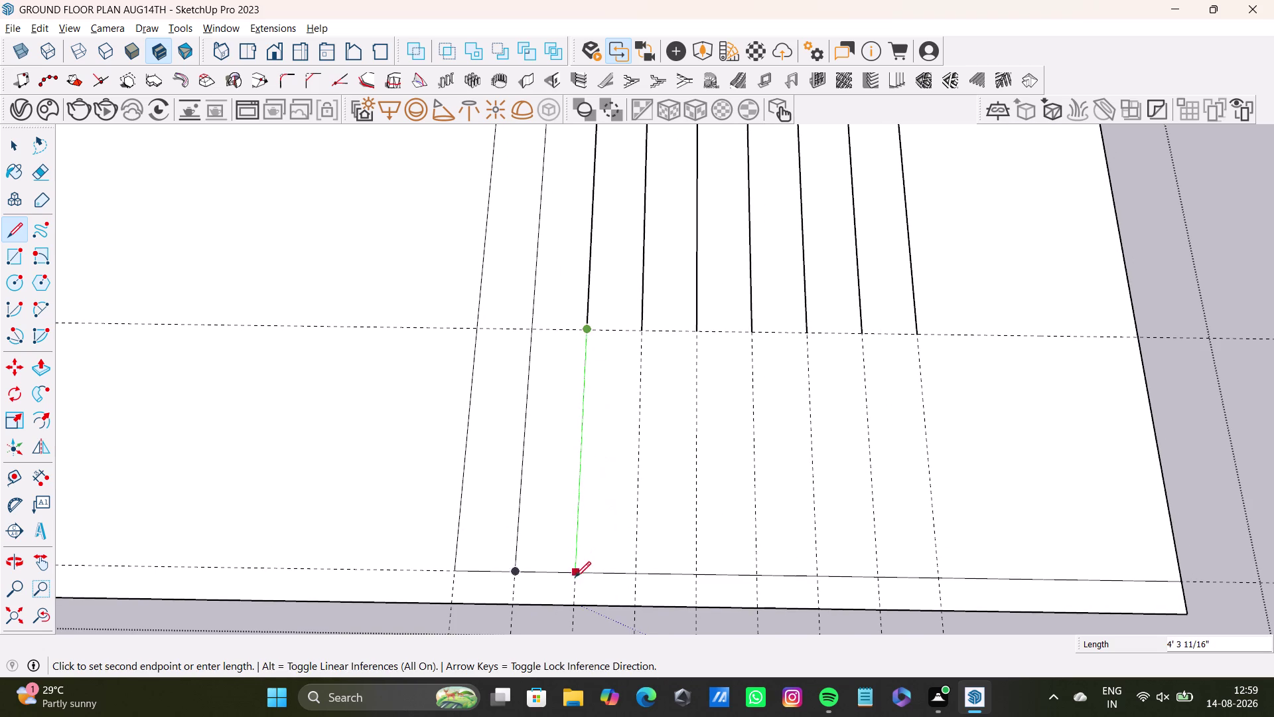
click(576, 574)
key(space)
click(9, 229)
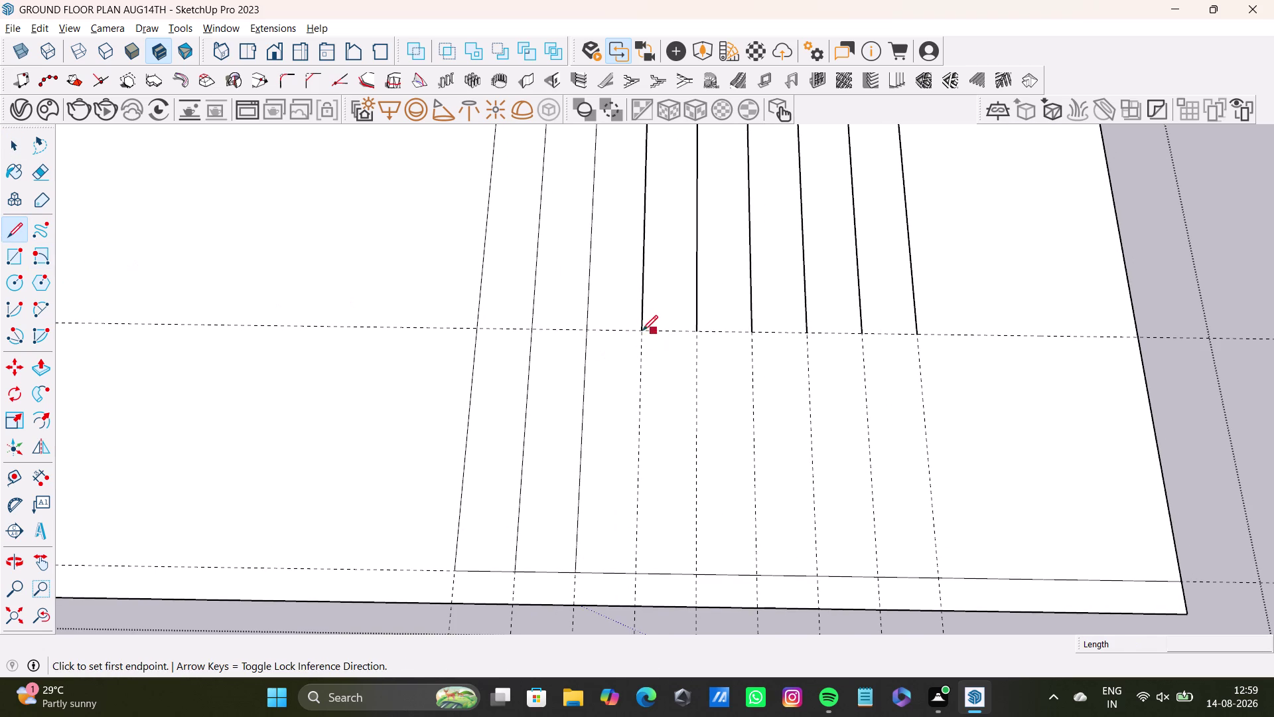
drag(641, 330, 643, 343)
click(640, 568)
key(space)
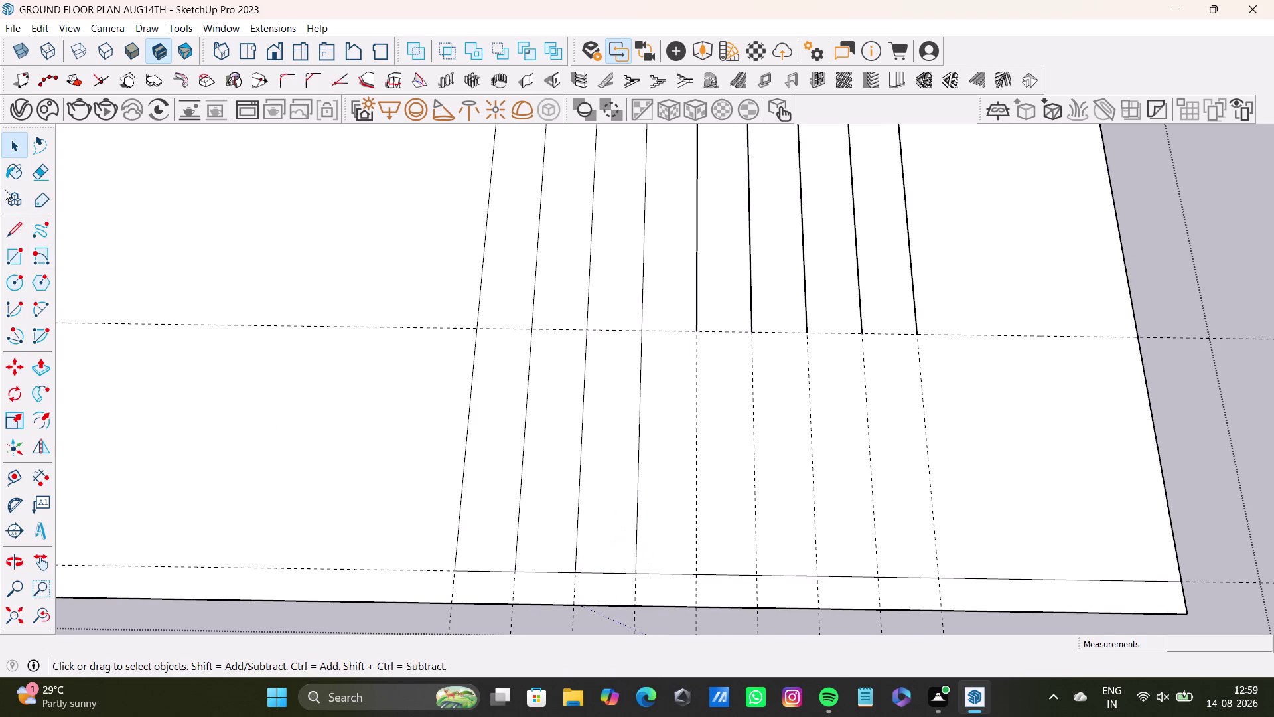
Extend the fourth, fifth and sixth step lines down to the front line.
click(18, 234)
drag(699, 331, 699, 343)
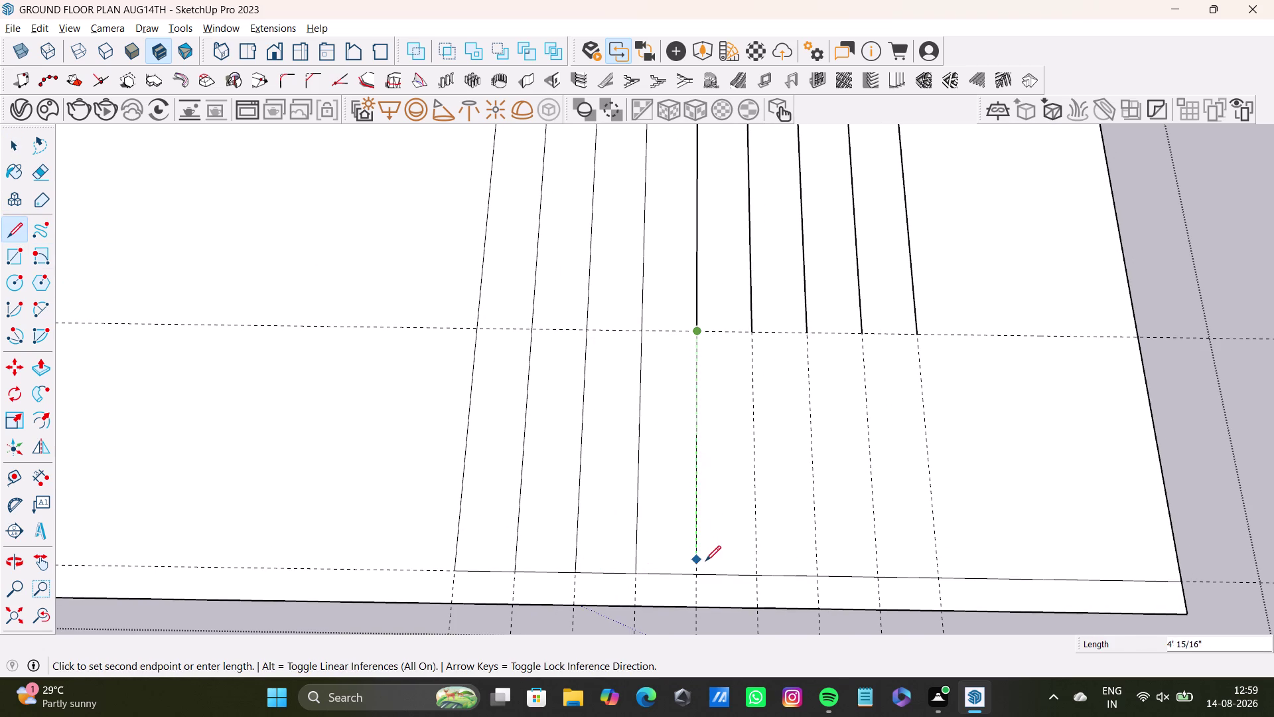
click(702, 572)
key(space)
click(12, 231)
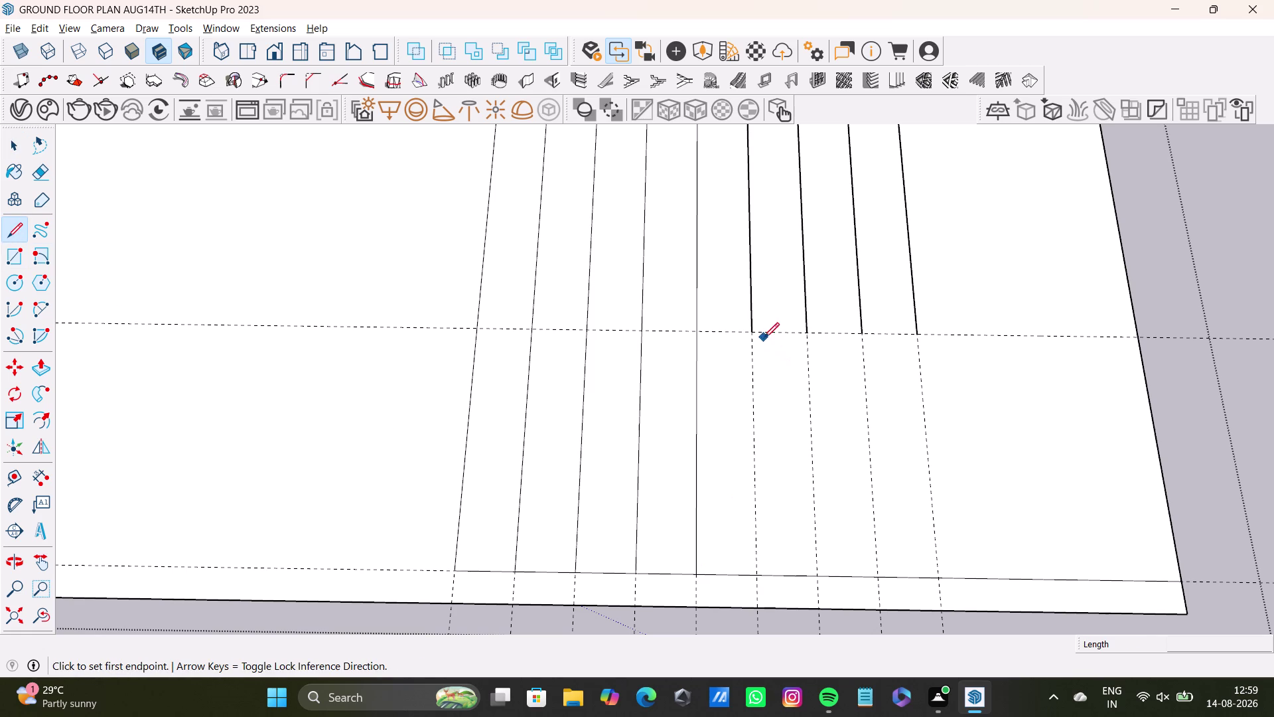
click(755, 331)
click(759, 568)
key(space)
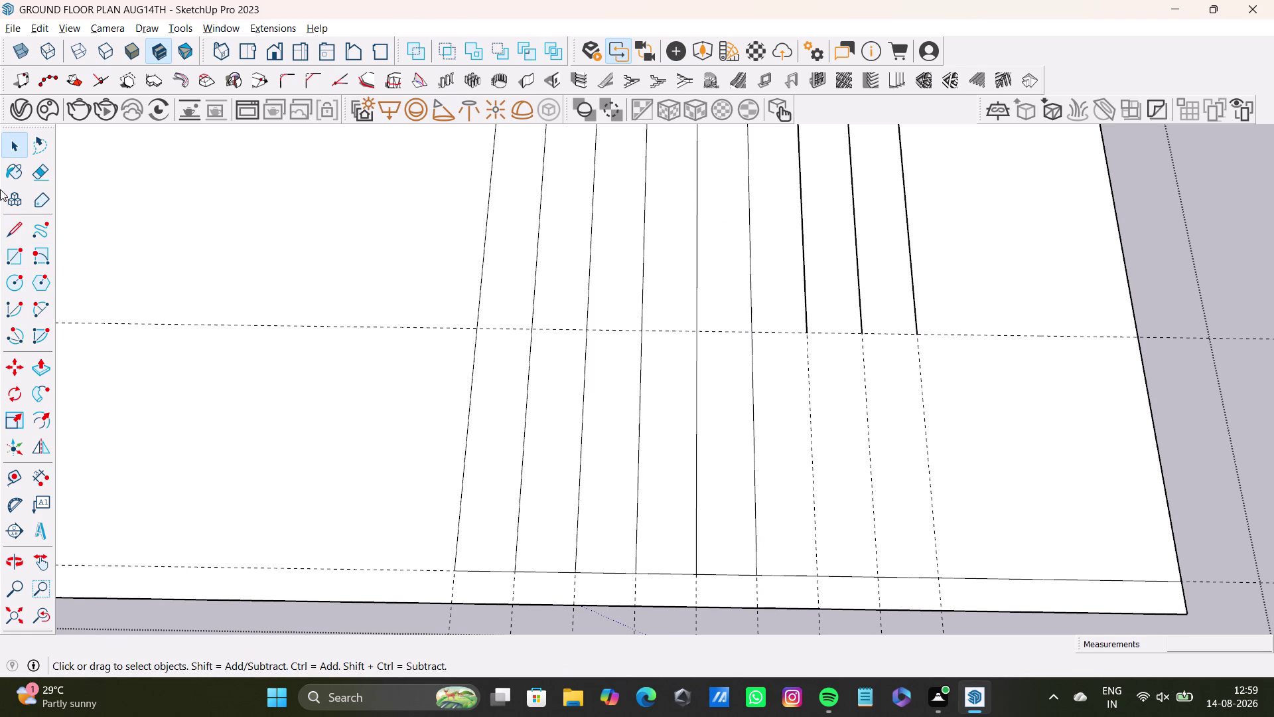
click(11, 227)
scroll(up, 3)
drag(808, 336, 808, 344)
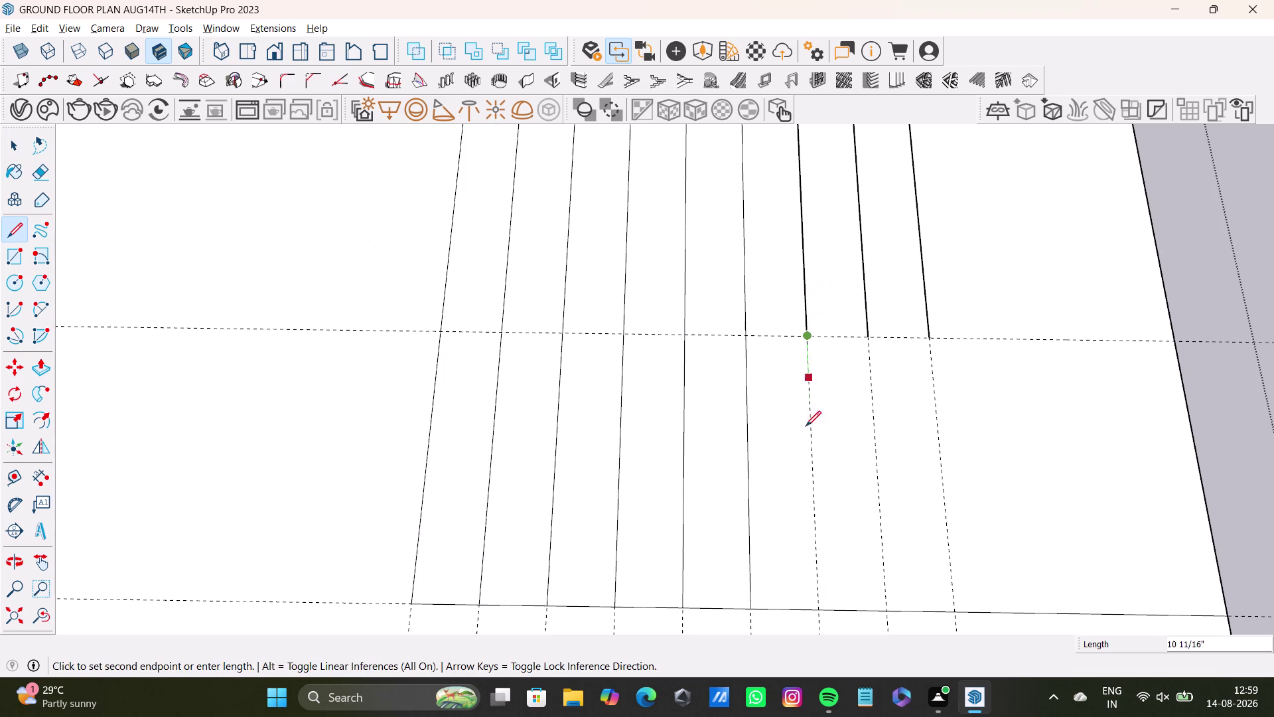
click(821, 607)
key(space)
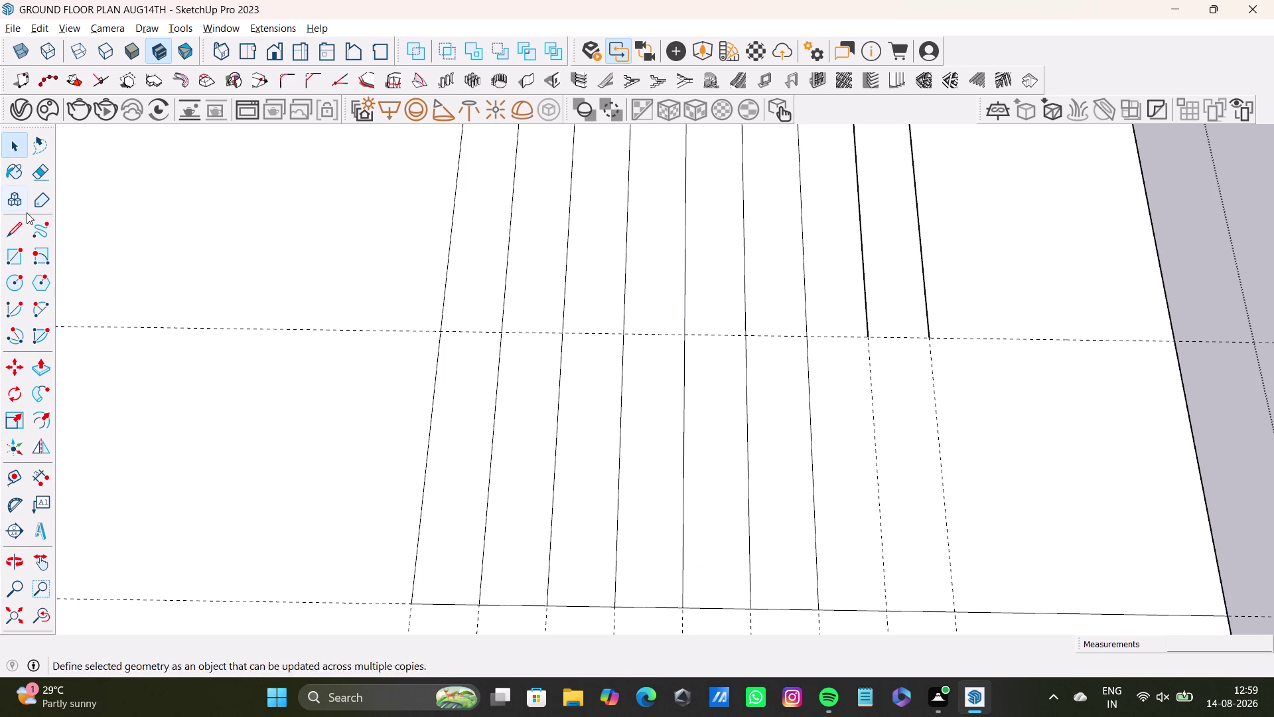
Extend the last two step lines to the front edge and review the stair area.
click(10, 222)
click(869, 340)
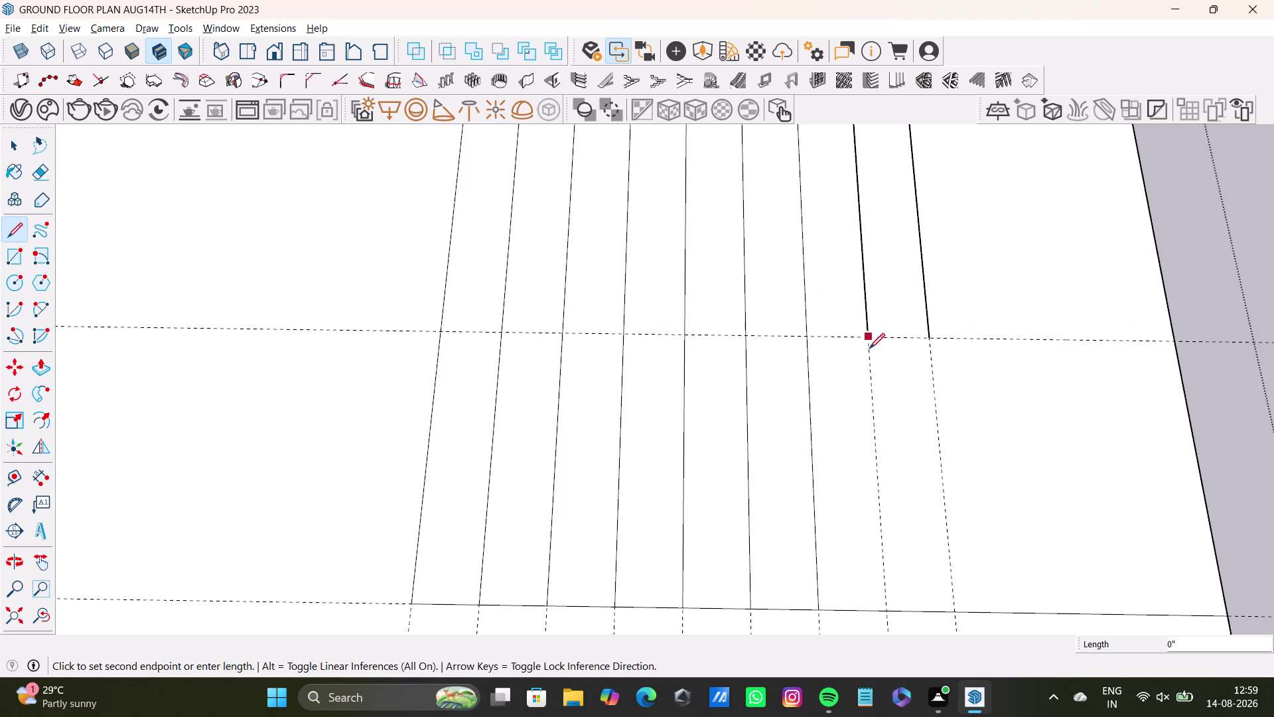
click(886, 605)
key(space)
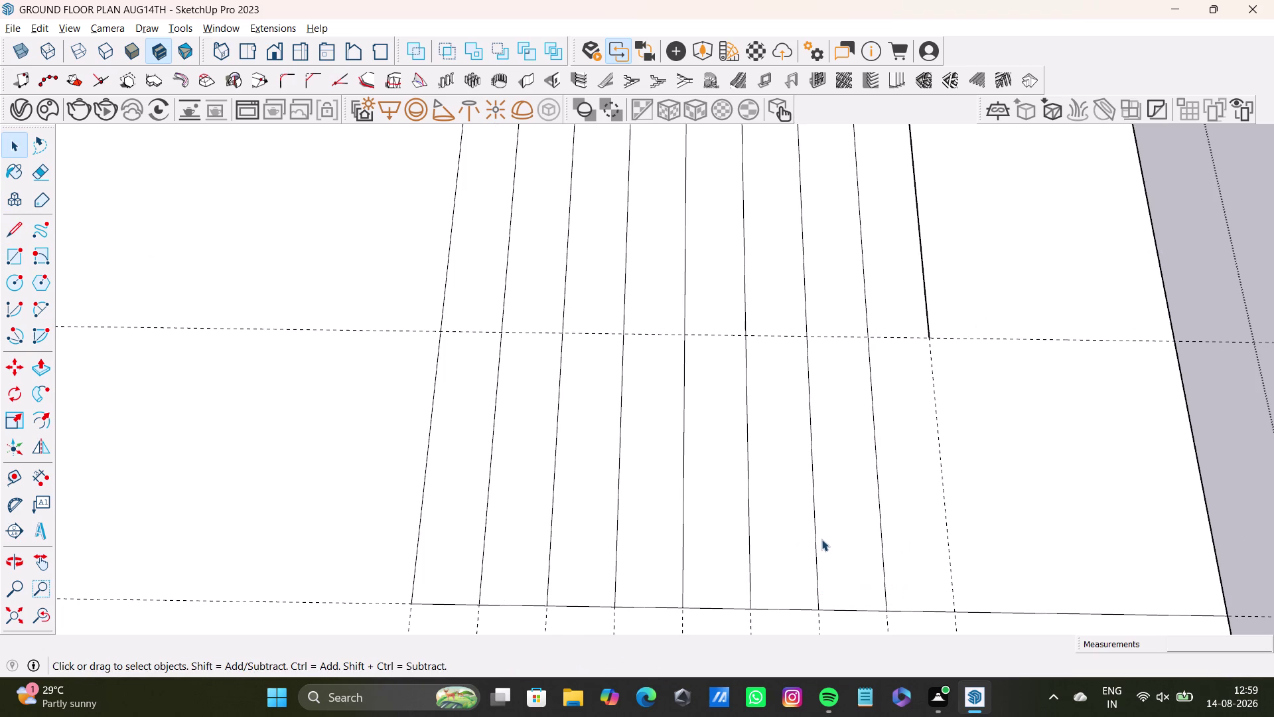
scroll(down, 3)
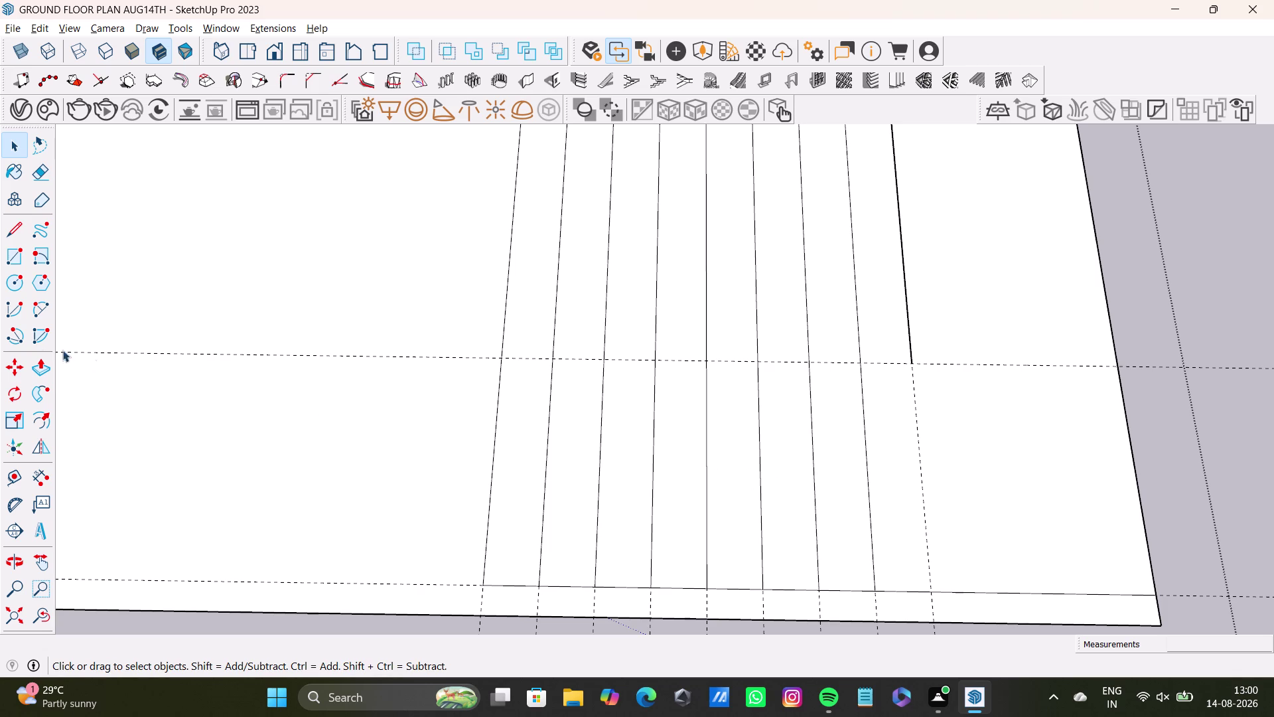
drag(15, 235, 23, 232)
scroll(up, 3)
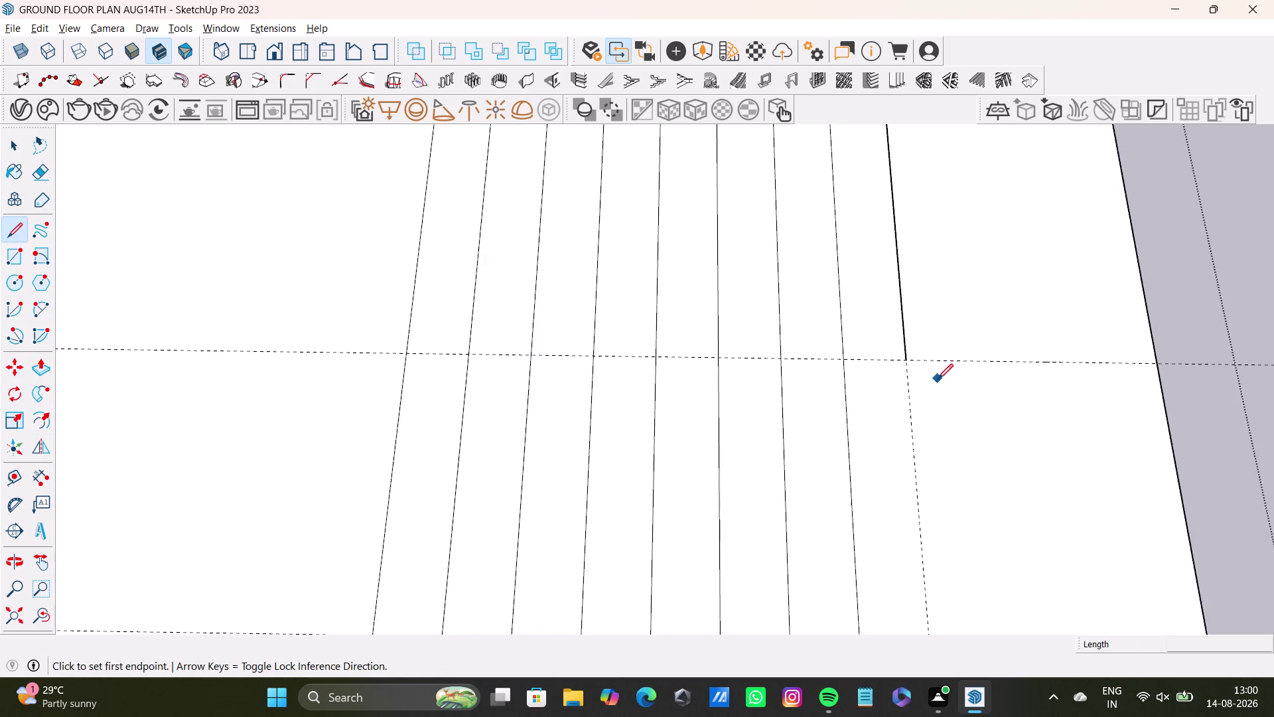
click(905, 361)
scroll(down, 3)
middle_drag(933, 517, 925, 400)
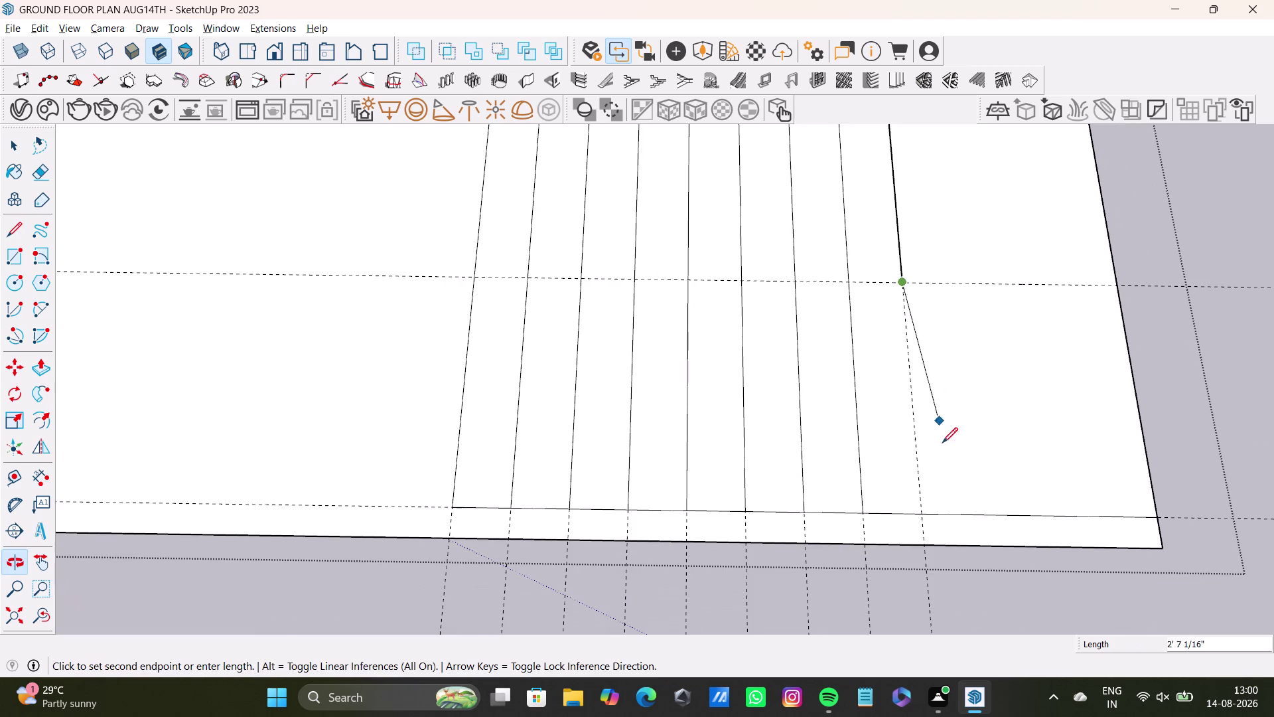
click(927, 514)
key(space)
scroll(down, 3)
middle_drag(811, 376, 825, 436)
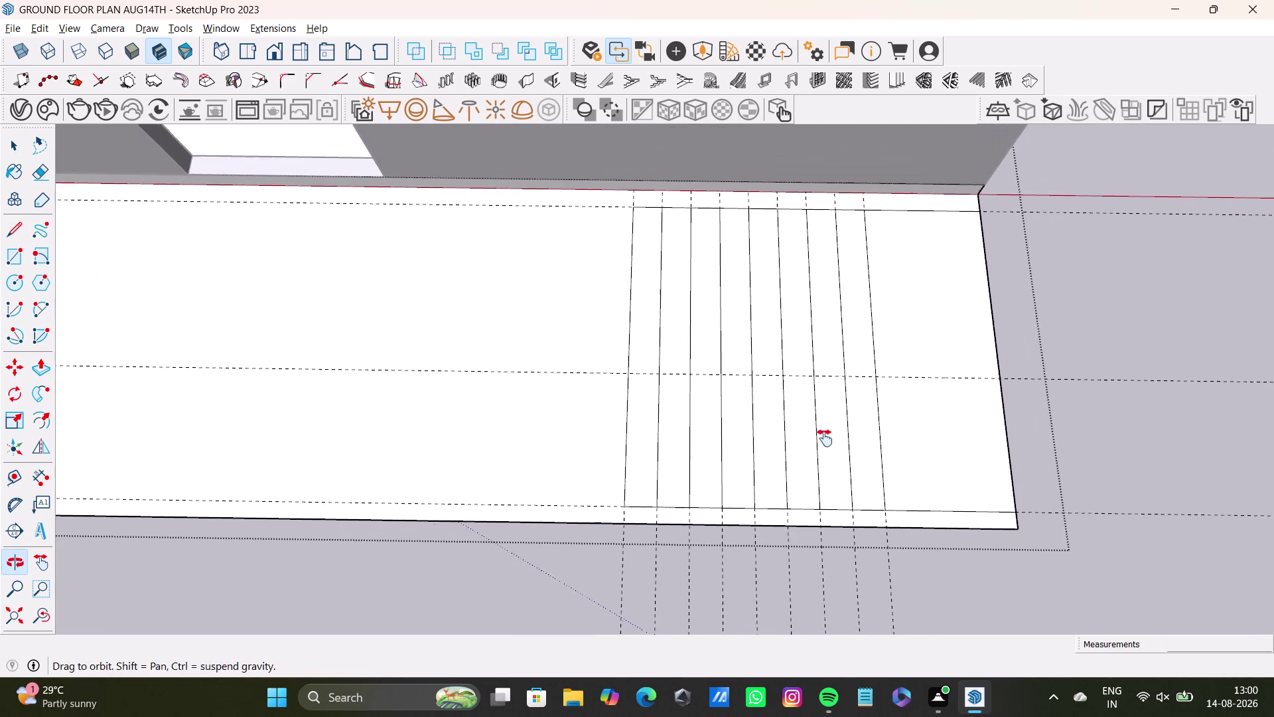
middle_drag(824, 437, 824, 438)
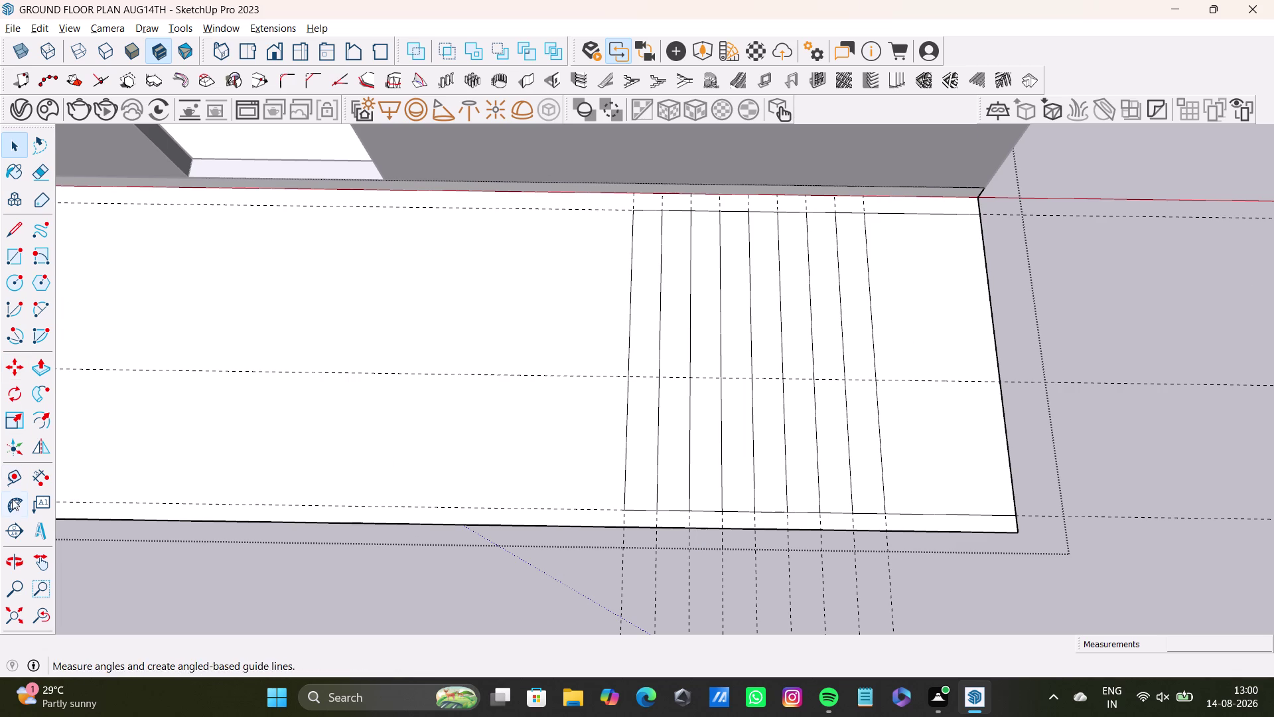
click(18, 233)
scroll(up, 3)
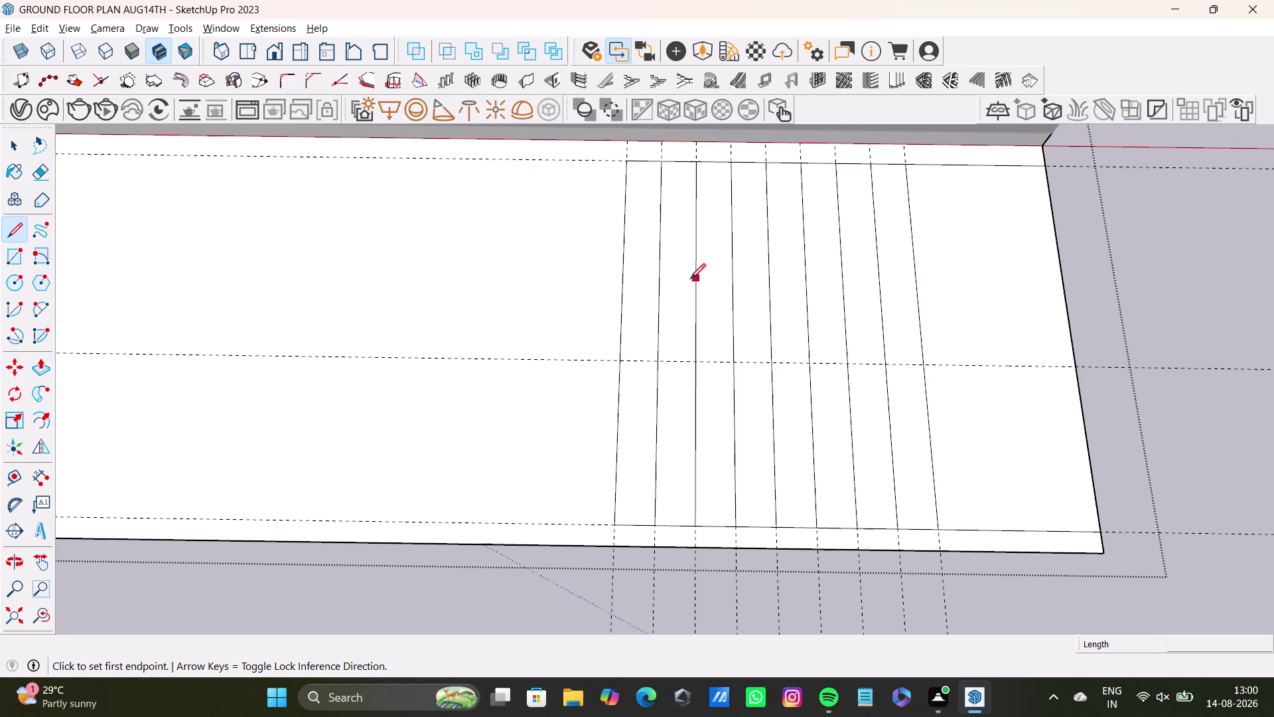
scroll(up, 3)
middle_drag(680, 413, 706, 311)
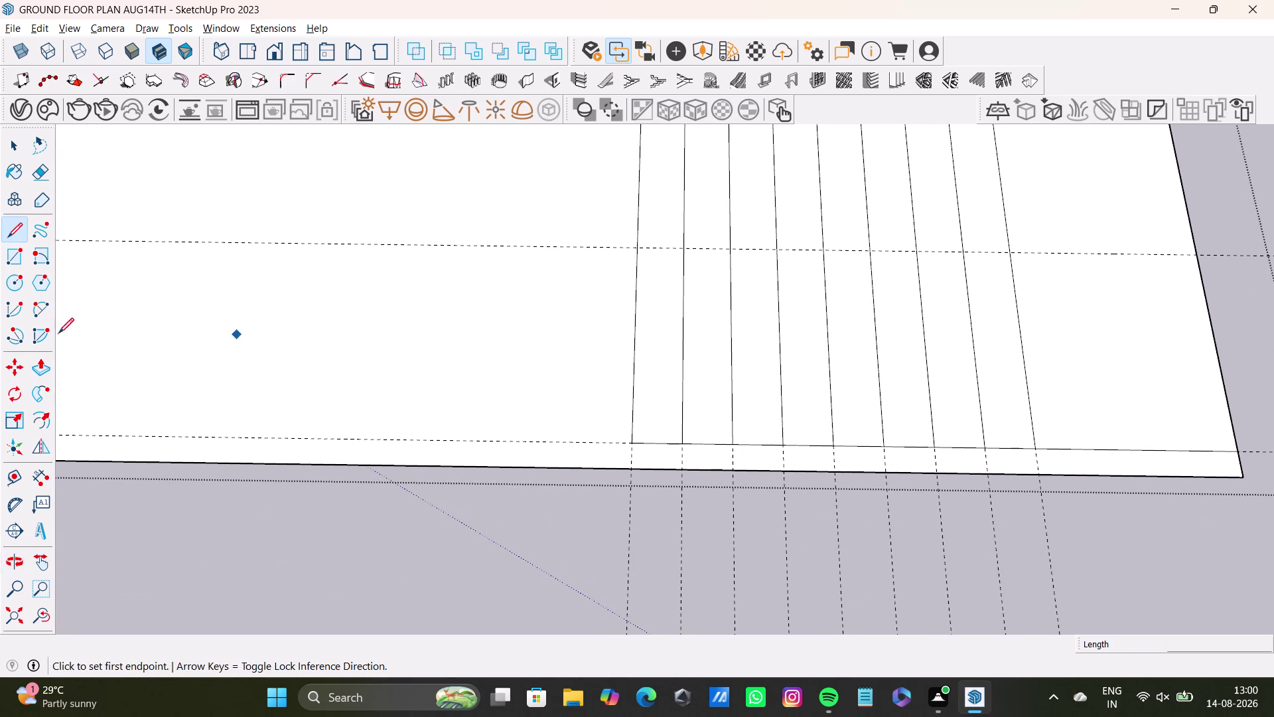
click(8, 476)
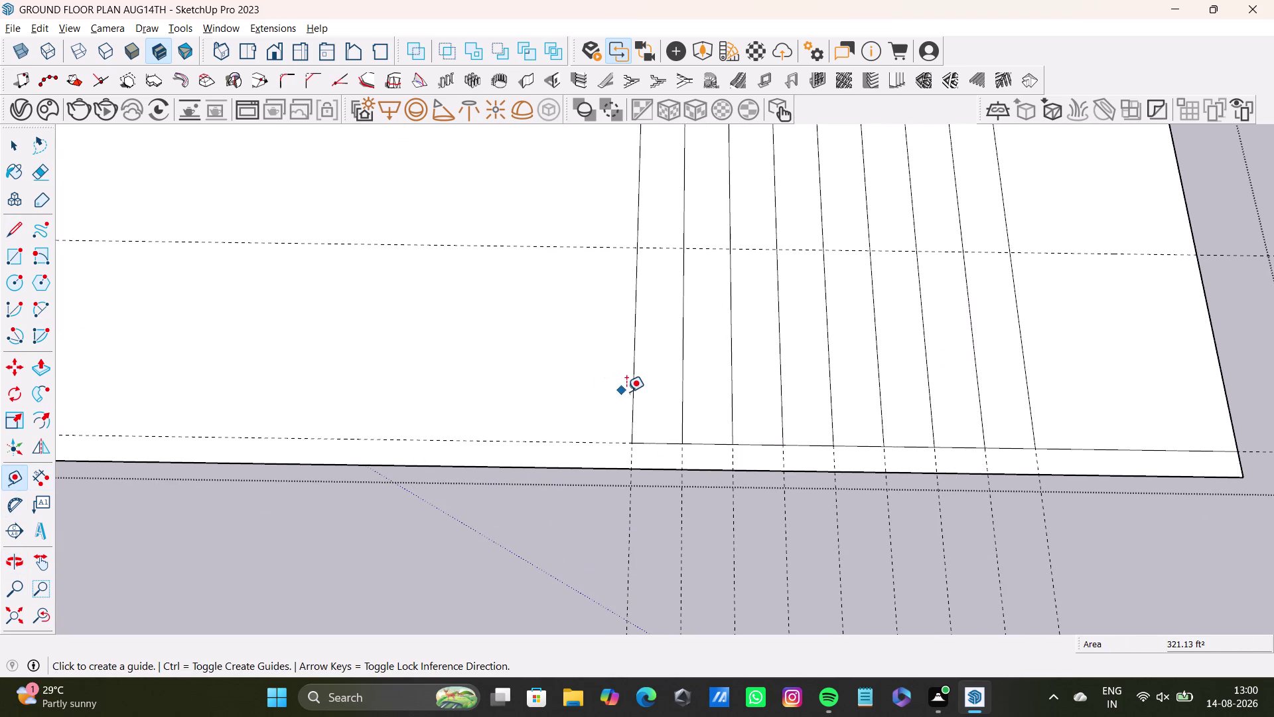
Place a guide 1' past the outer step and draw an edge along it to the front line.
click(632, 401)
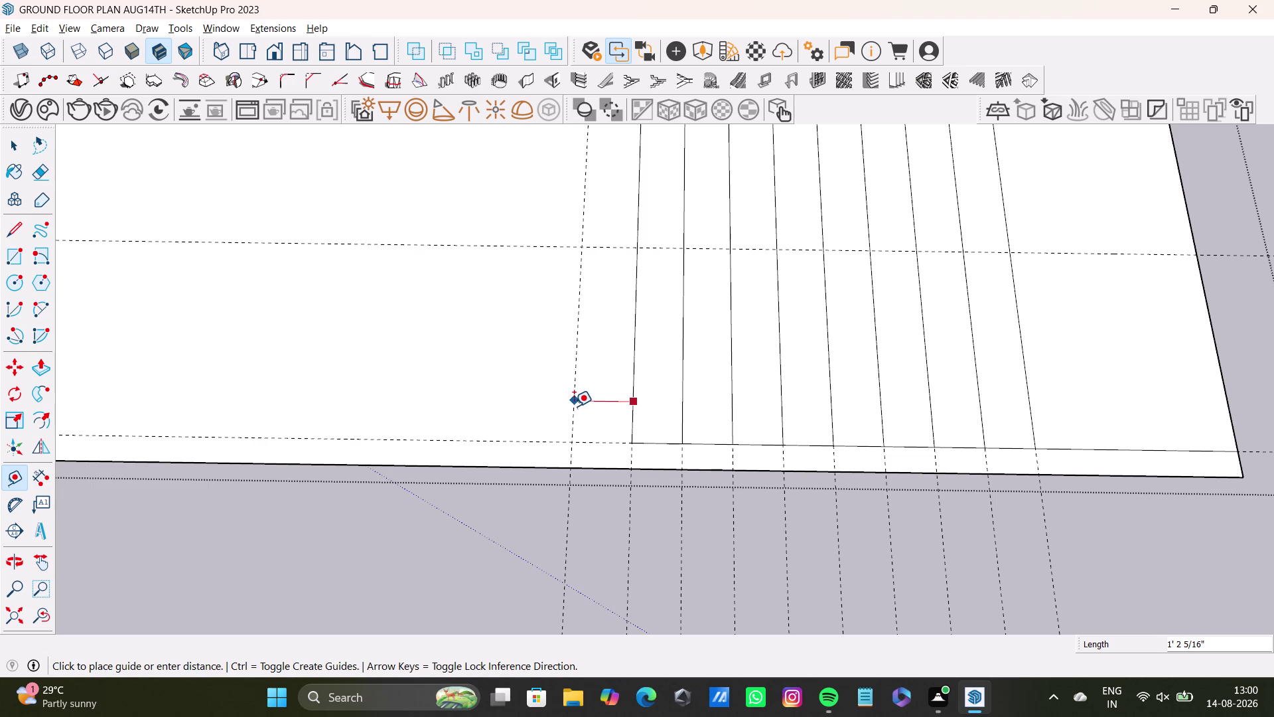
text(1')
key(Return)
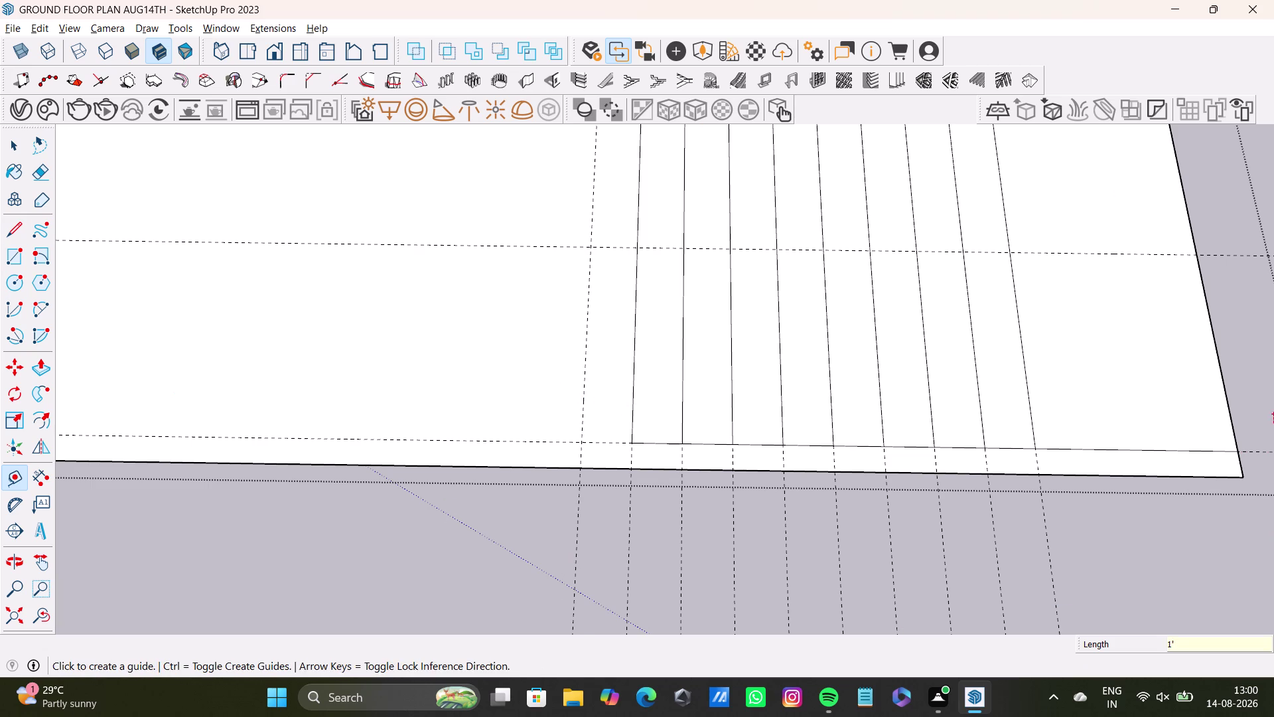
click(20, 225)
scroll(up, 3)
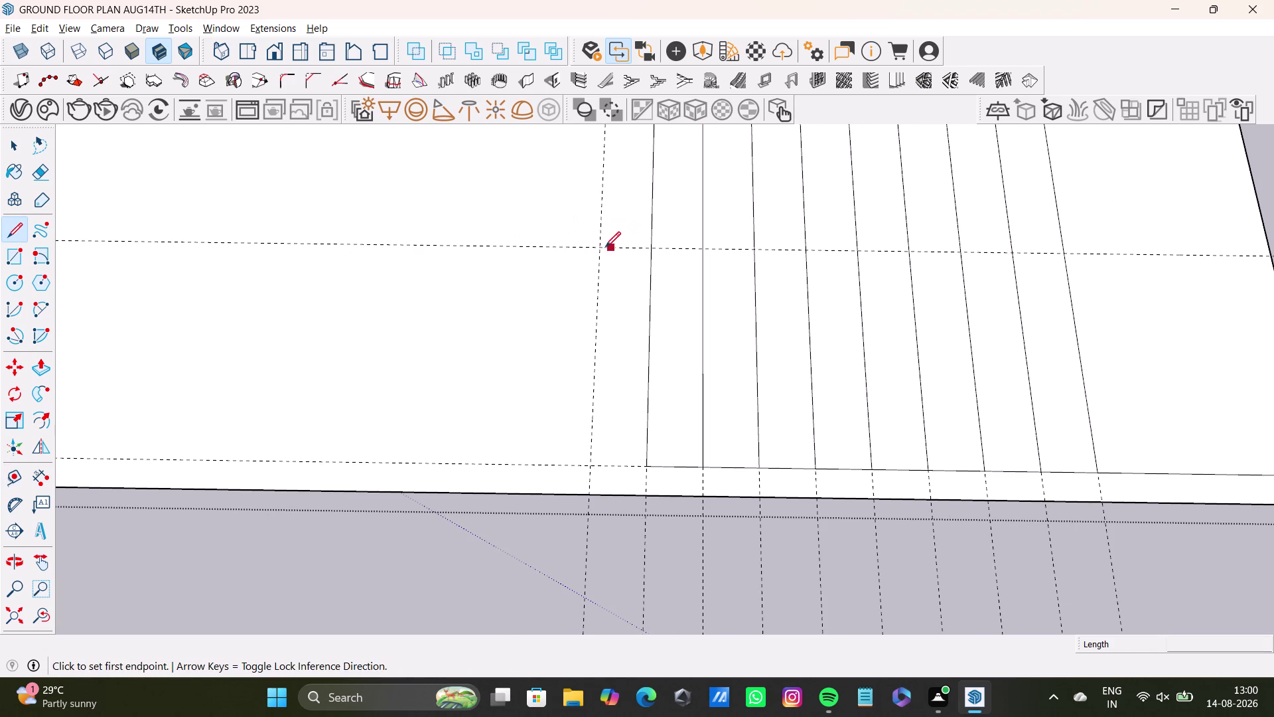
click(603, 247)
drag(592, 470, 604, 470)
click(646, 467)
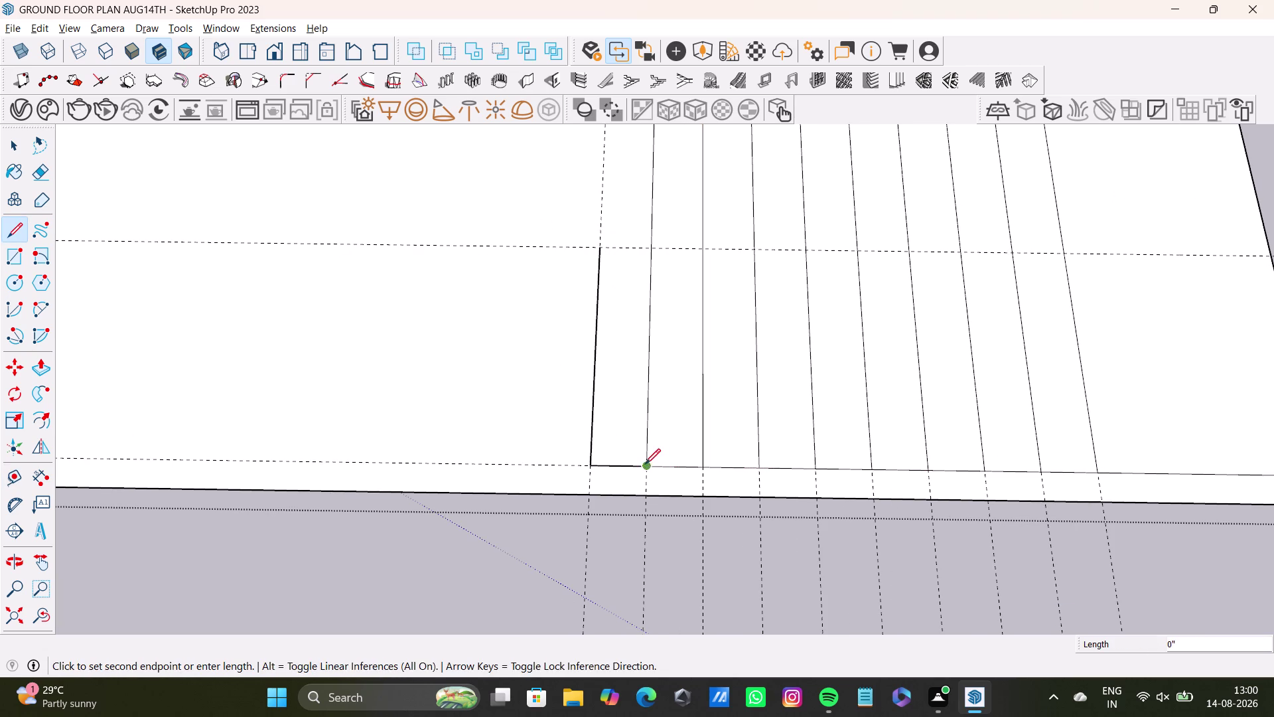
key(space)
Draw an edge across from the new guide to the first step's corner.
drag(10, 230, 15, 230)
scroll(up, 3)
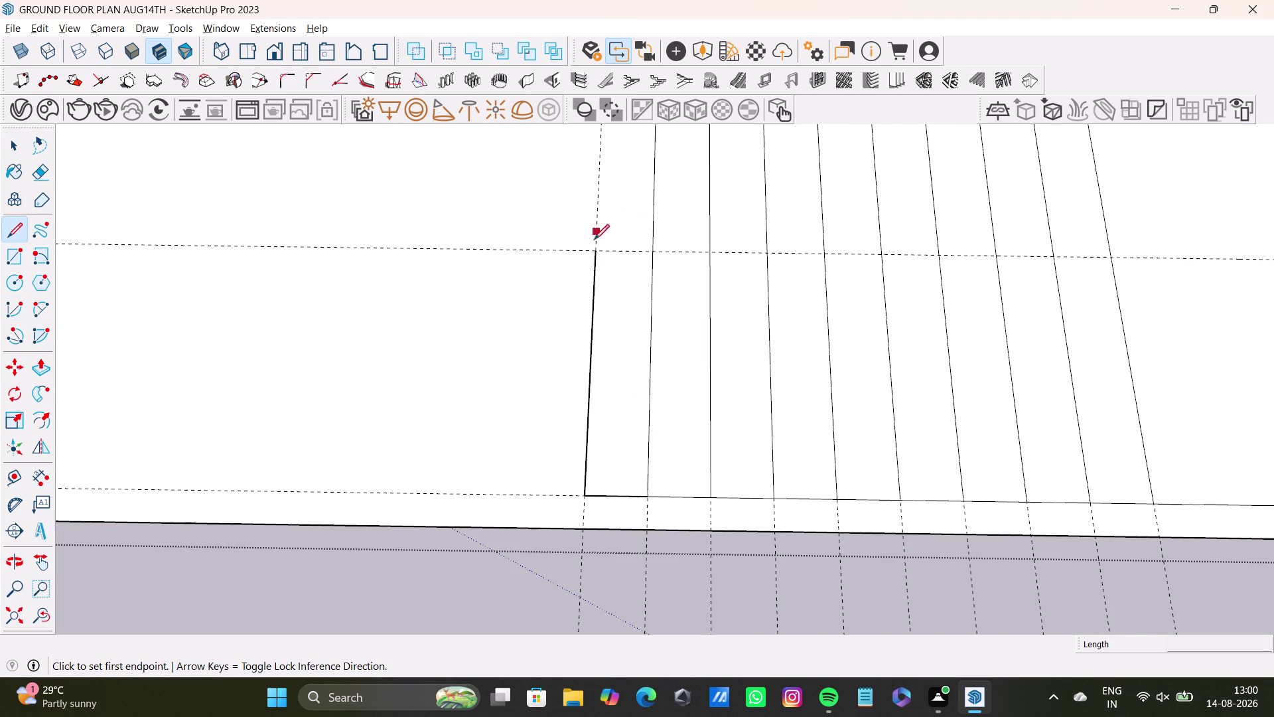
drag(600, 244, 609, 245)
click(651, 252)
key(space)
scroll(down, 3)
Start measuring another guide, about 1' 1 7/8", off the horizontal guide across the treads.
middle_drag(643, 353, 586, 374)
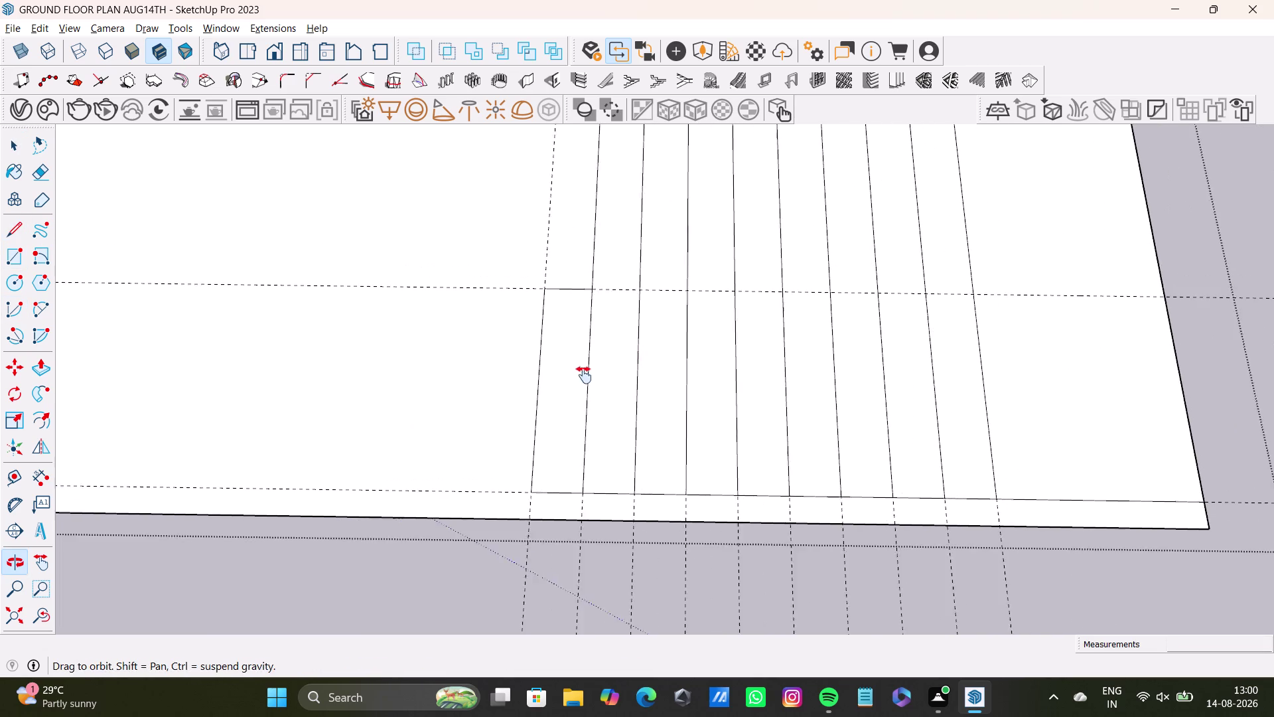
middle_drag(586, 375, 569, 379)
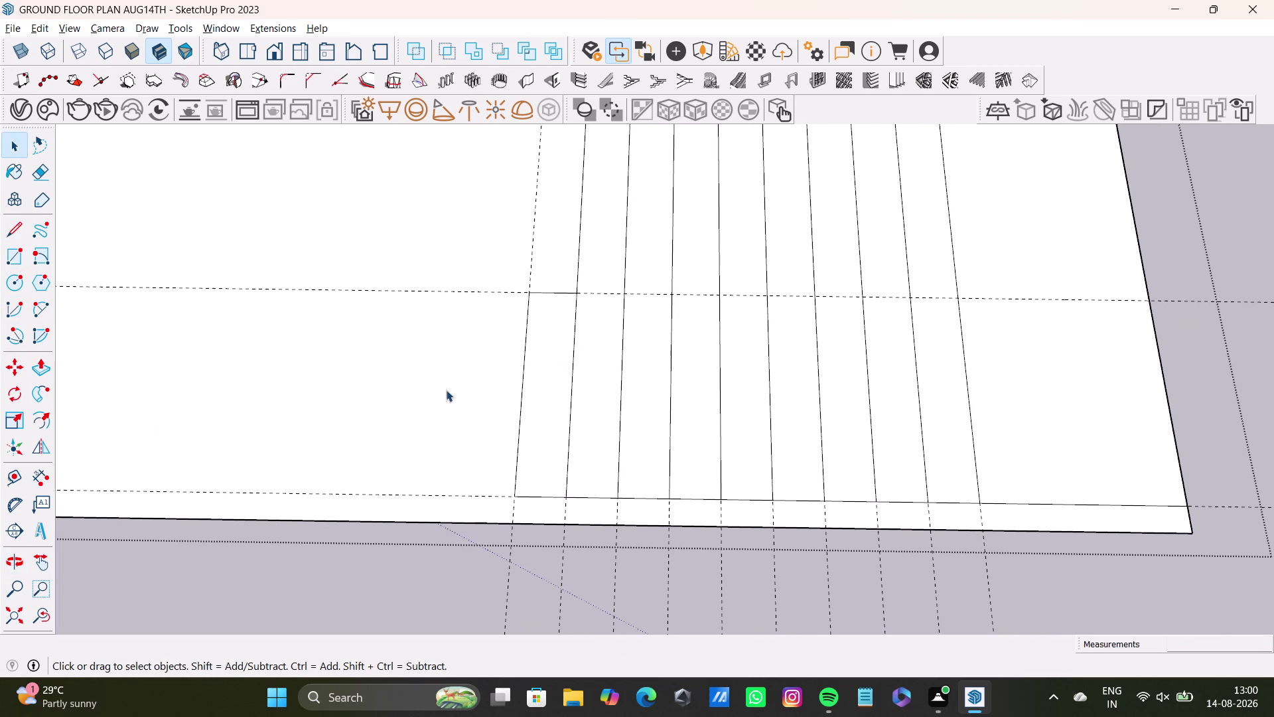
middle_drag(726, 402, 728, 414)
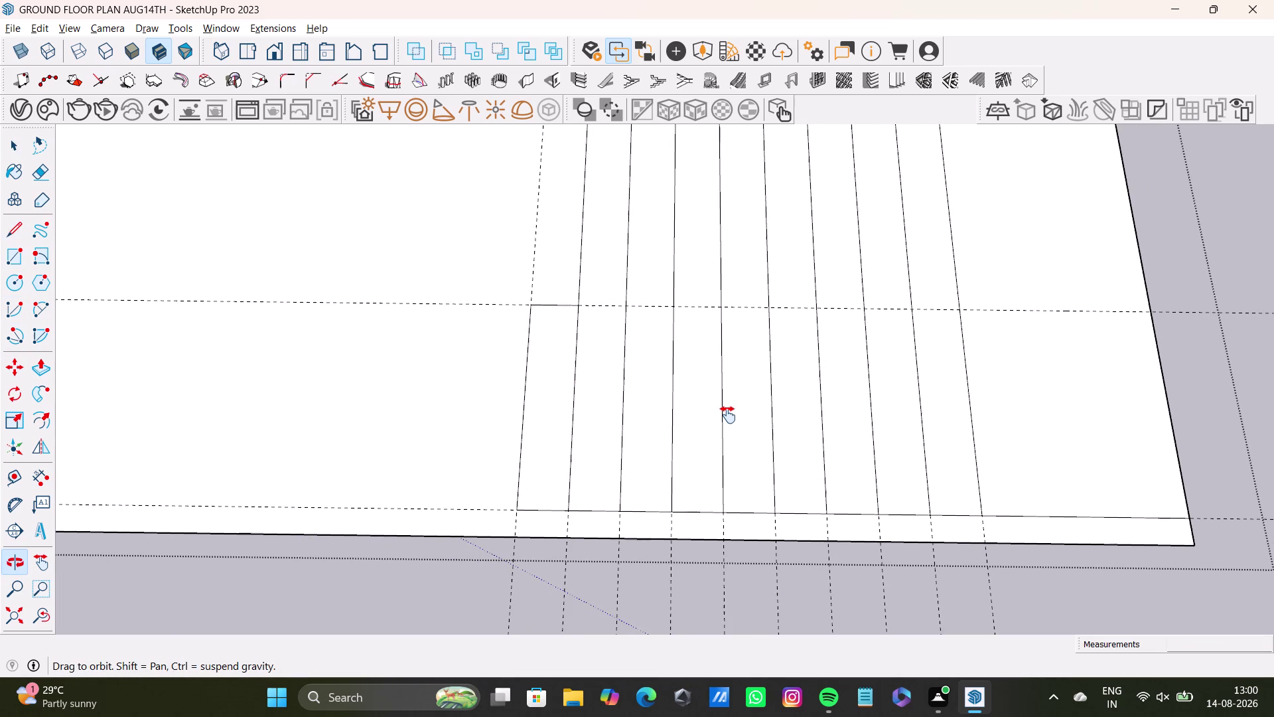
middle_drag(727, 415, 721, 451)
middle_drag(626, 376, 638, 353)
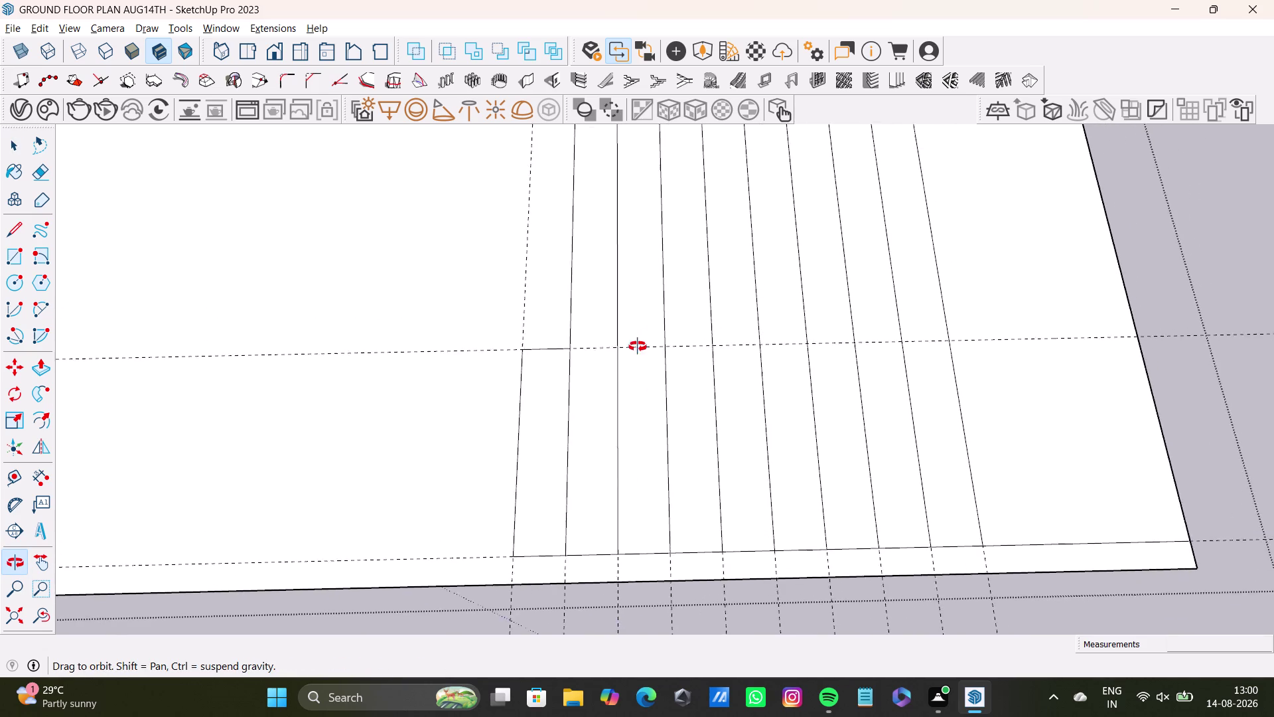
middle_drag(638, 352, 632, 316)
scroll(up, 3)
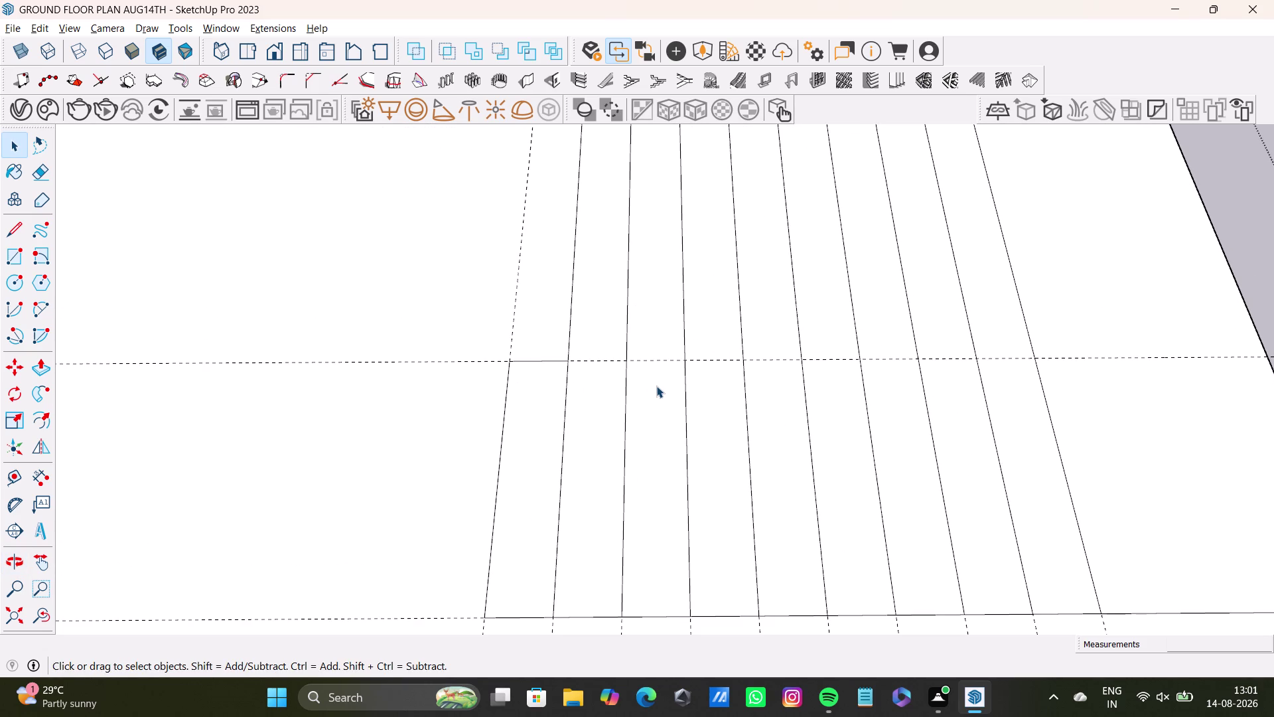
middle_drag(731, 425, 730, 446)
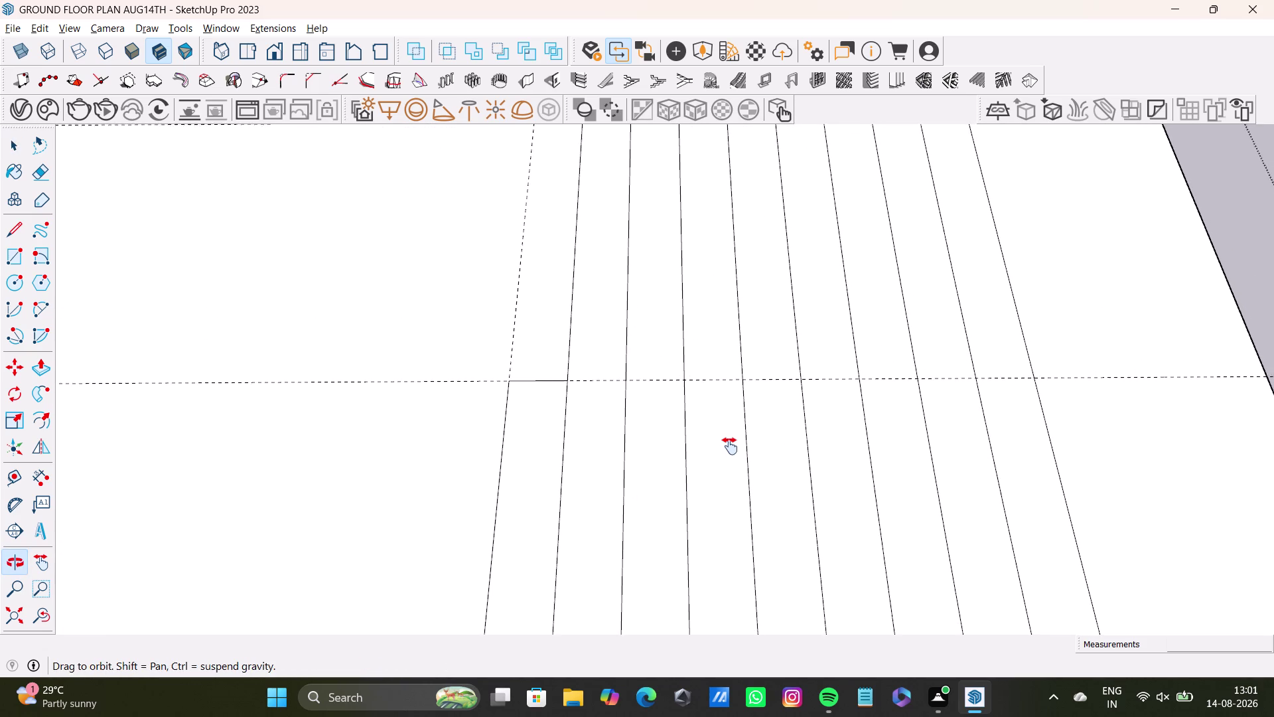
middle_drag(729, 445, 728, 448)
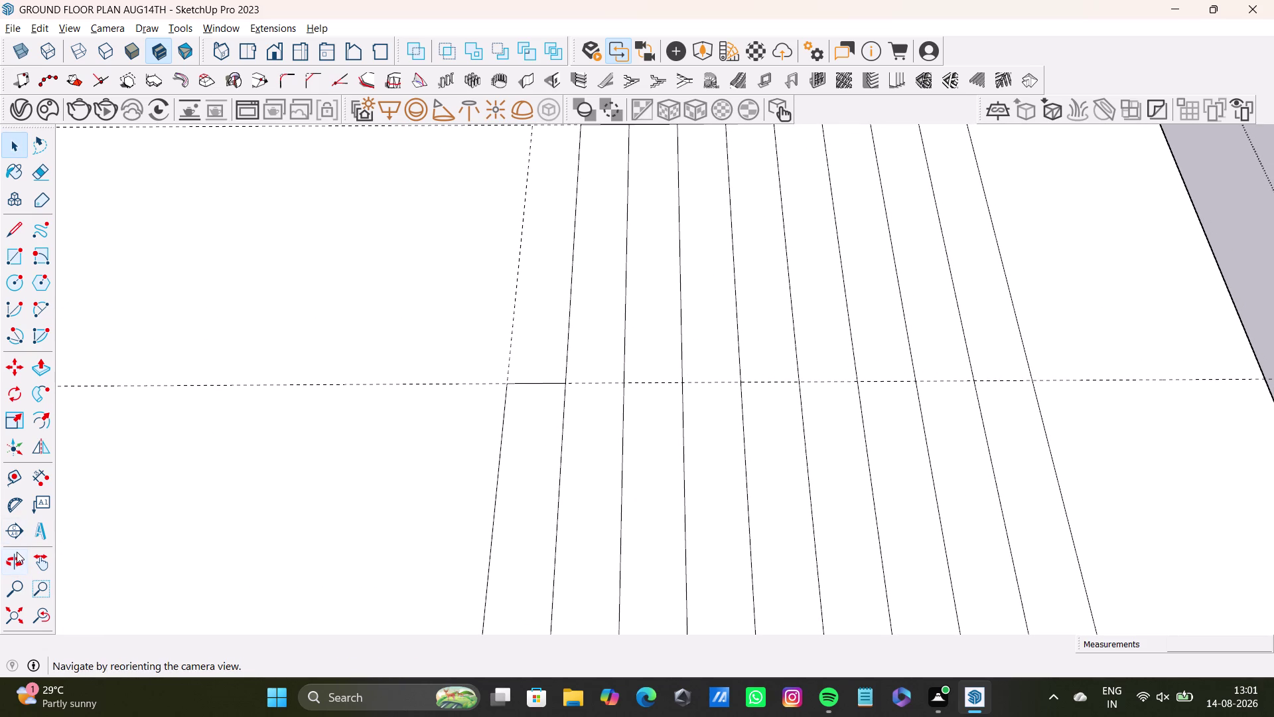
scroll(down, 3)
middle_drag(36, 539, 56, 443)
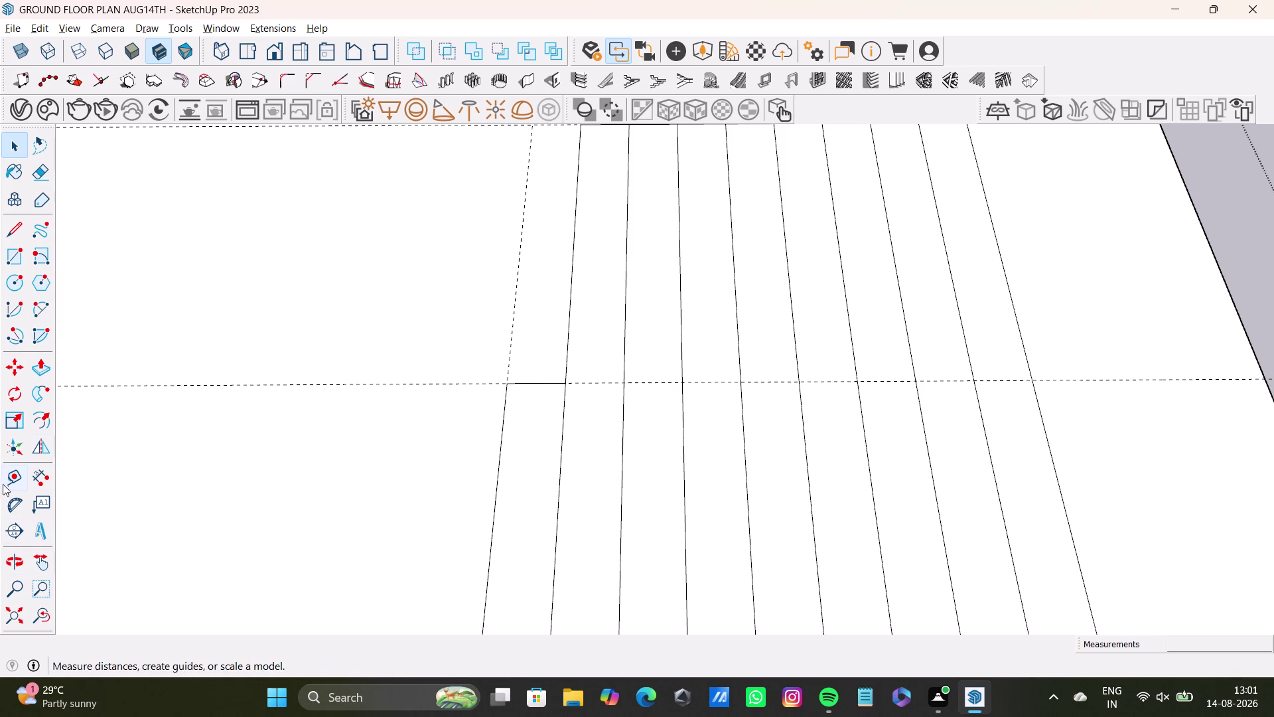
click(7, 477)
scroll(up, 3)
click(707, 385)
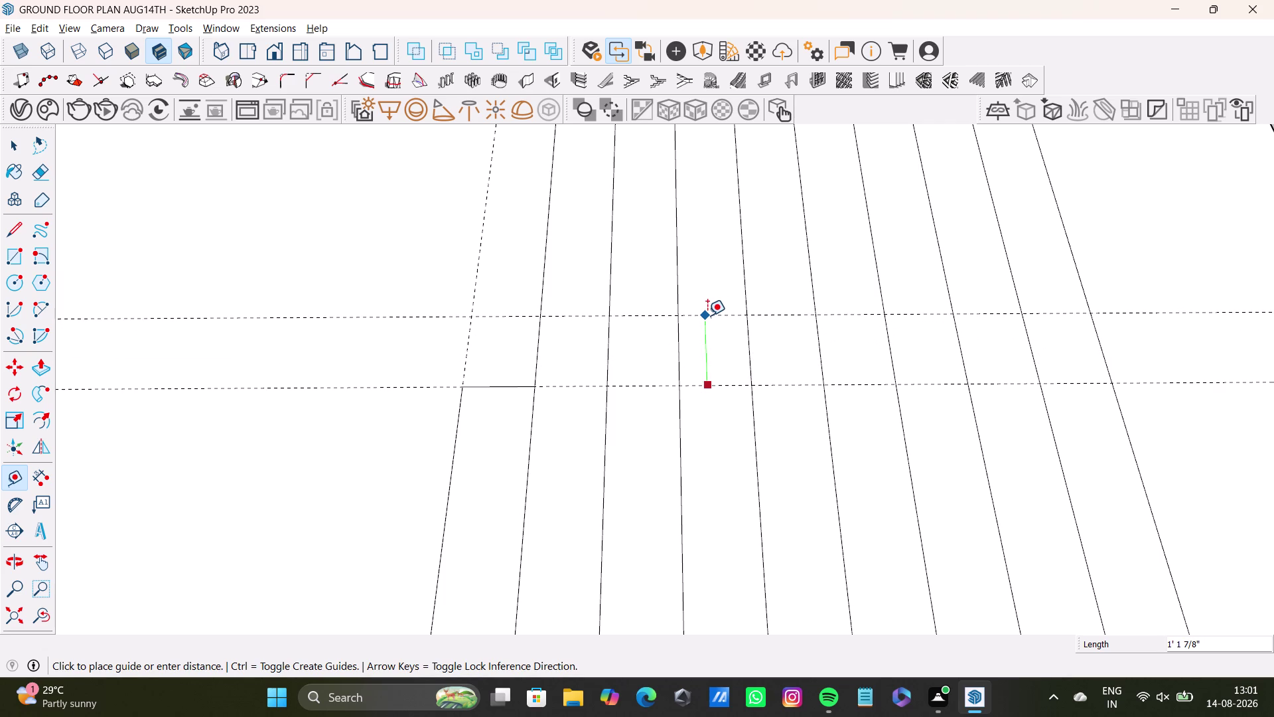
Orbit around the steps and place a guide parallel to the landing line.
scroll(down, 3)
middle_drag(706, 330, 703, 375)
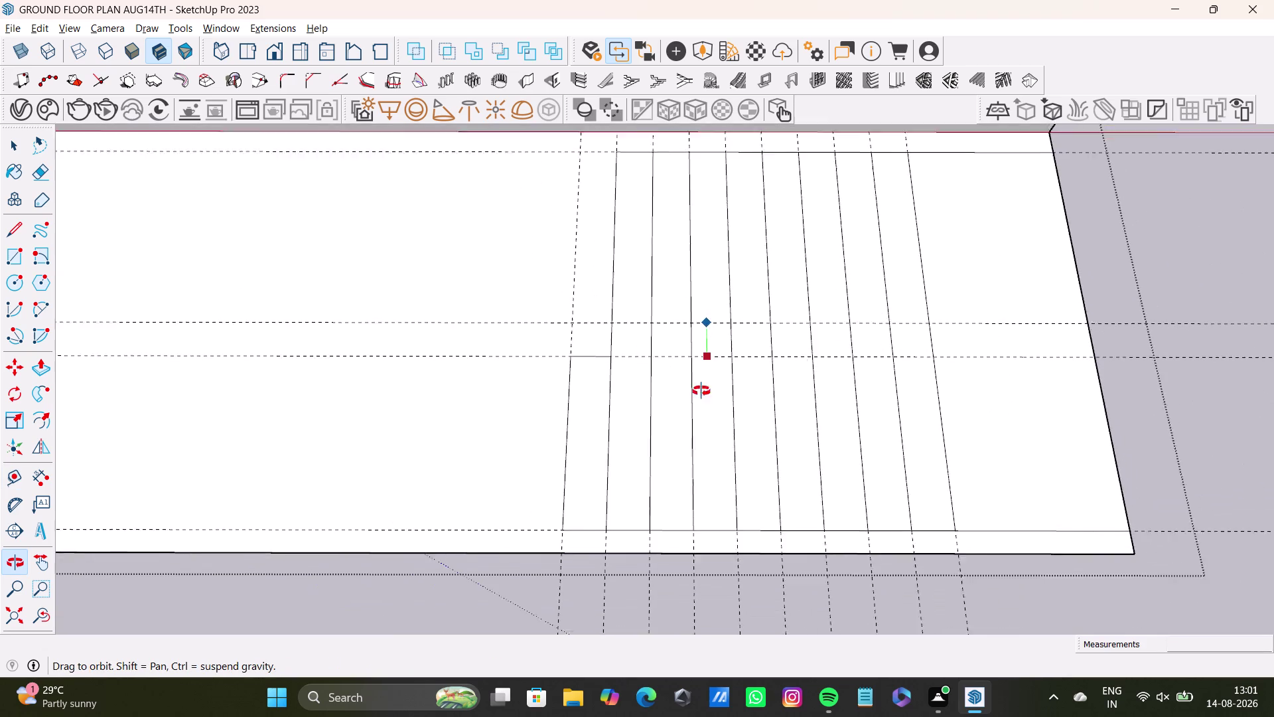
middle_drag(704, 376, 698, 422)
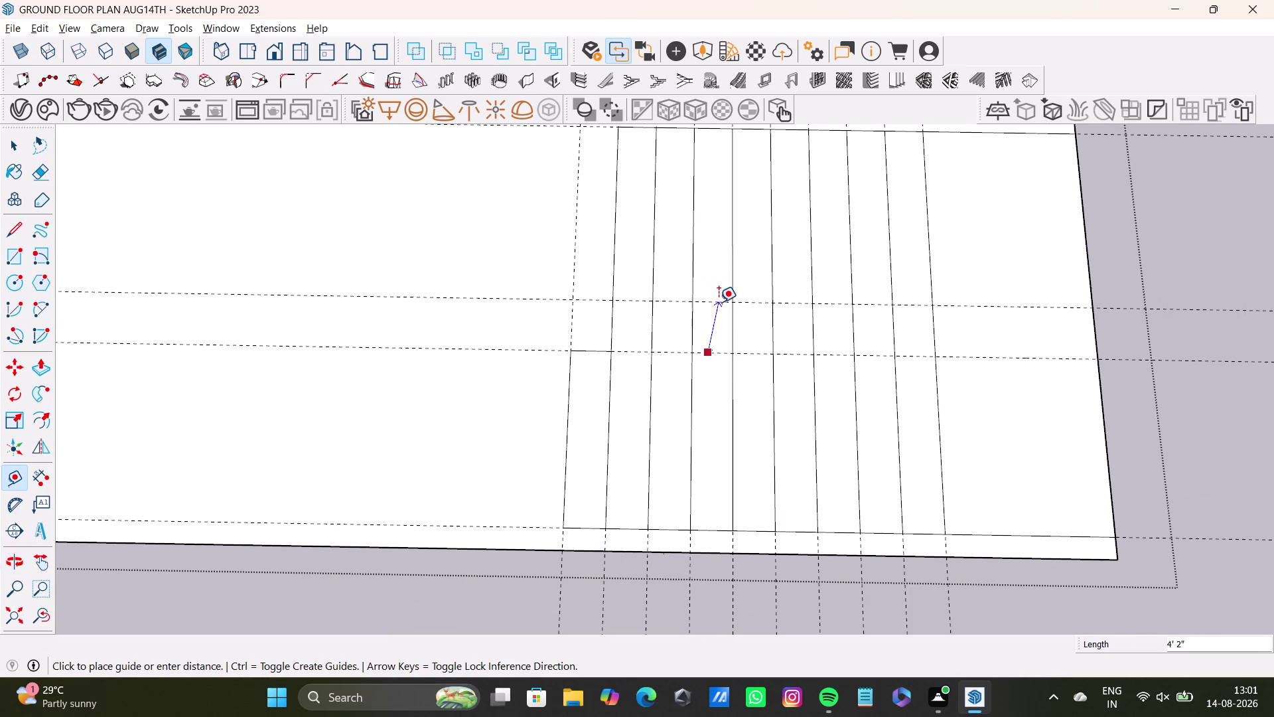
click(713, 313)
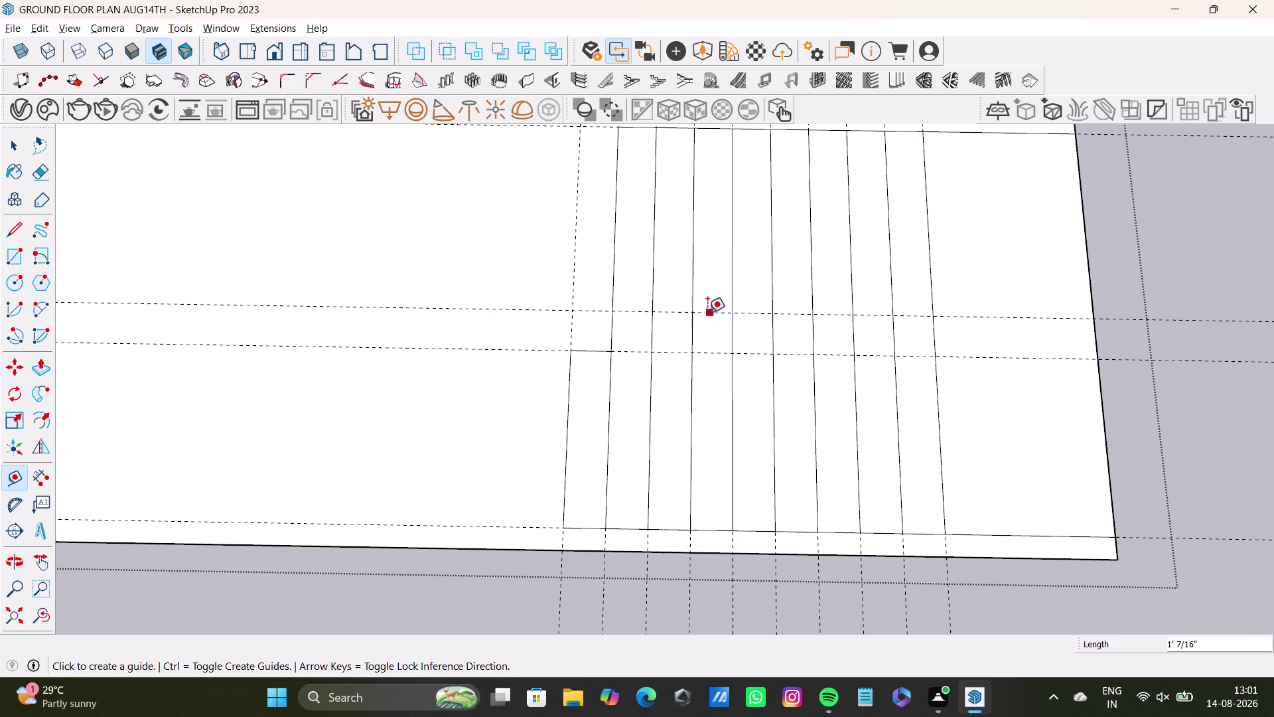
key(space)
scroll(up, 3)
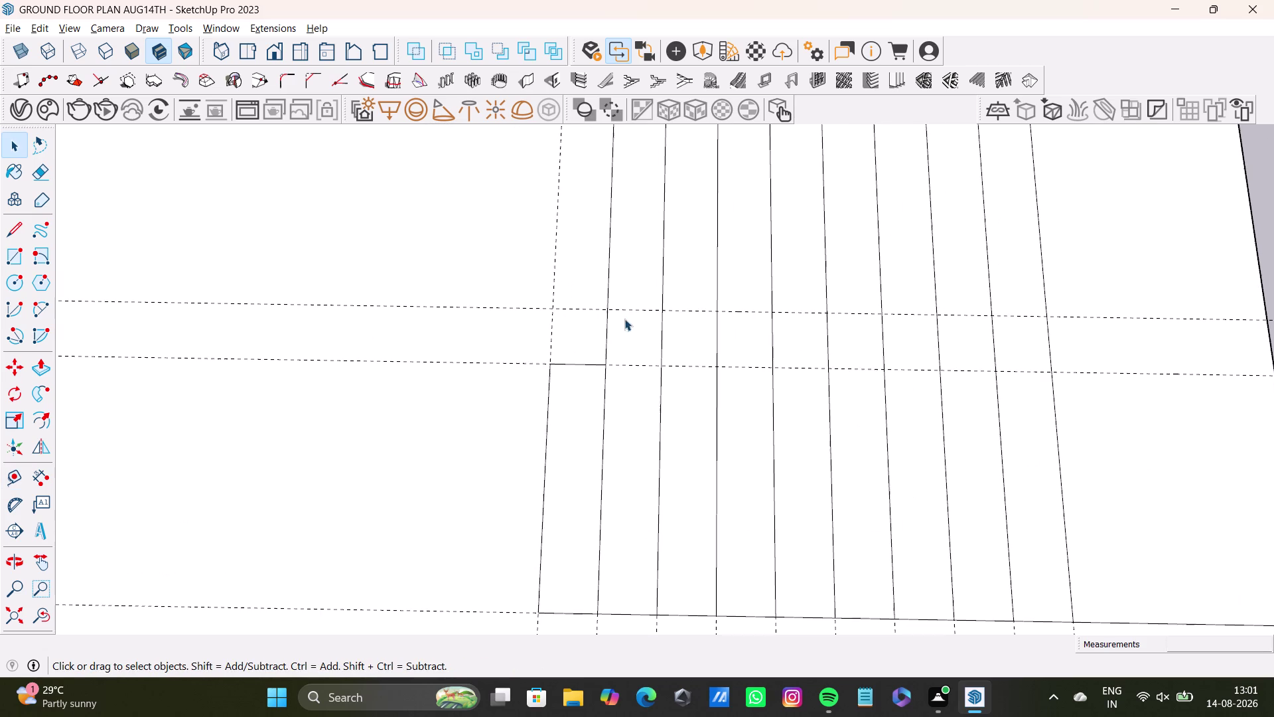
click(604, 346)
click(607, 353)
scroll(down, 3)
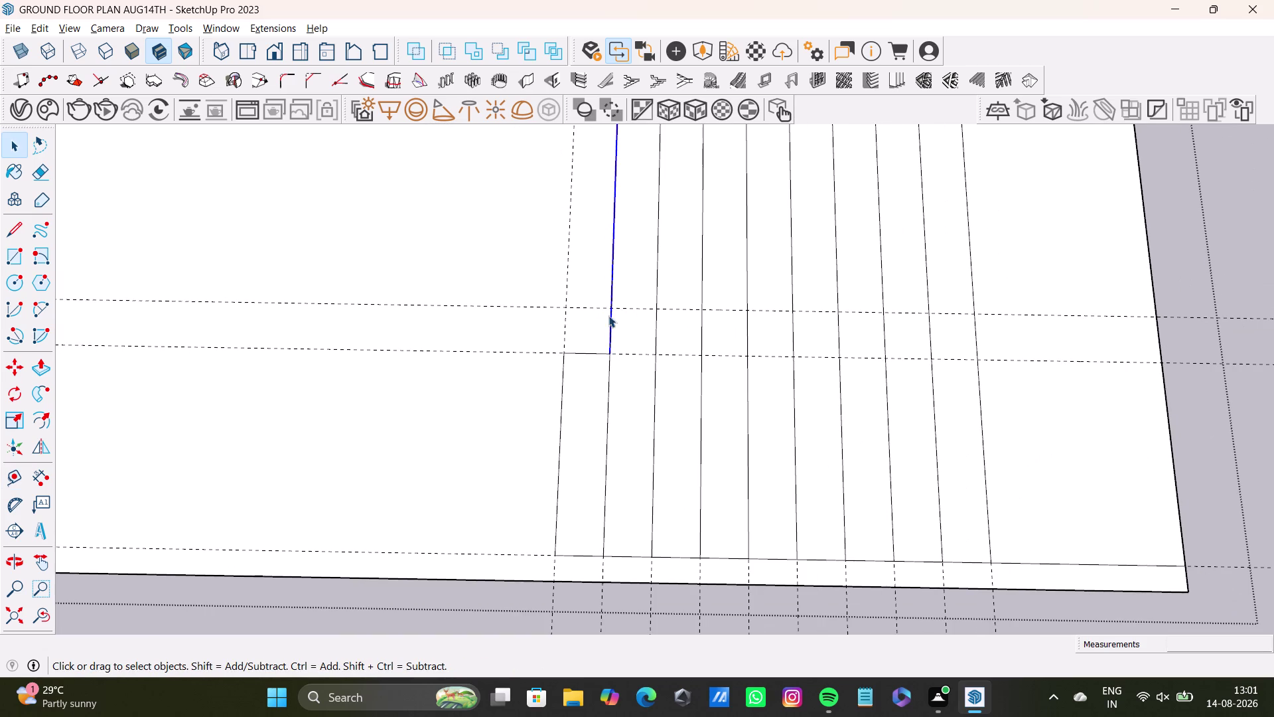
click(7, 231)
scroll(up, 3)
drag(616, 314, 623, 314)
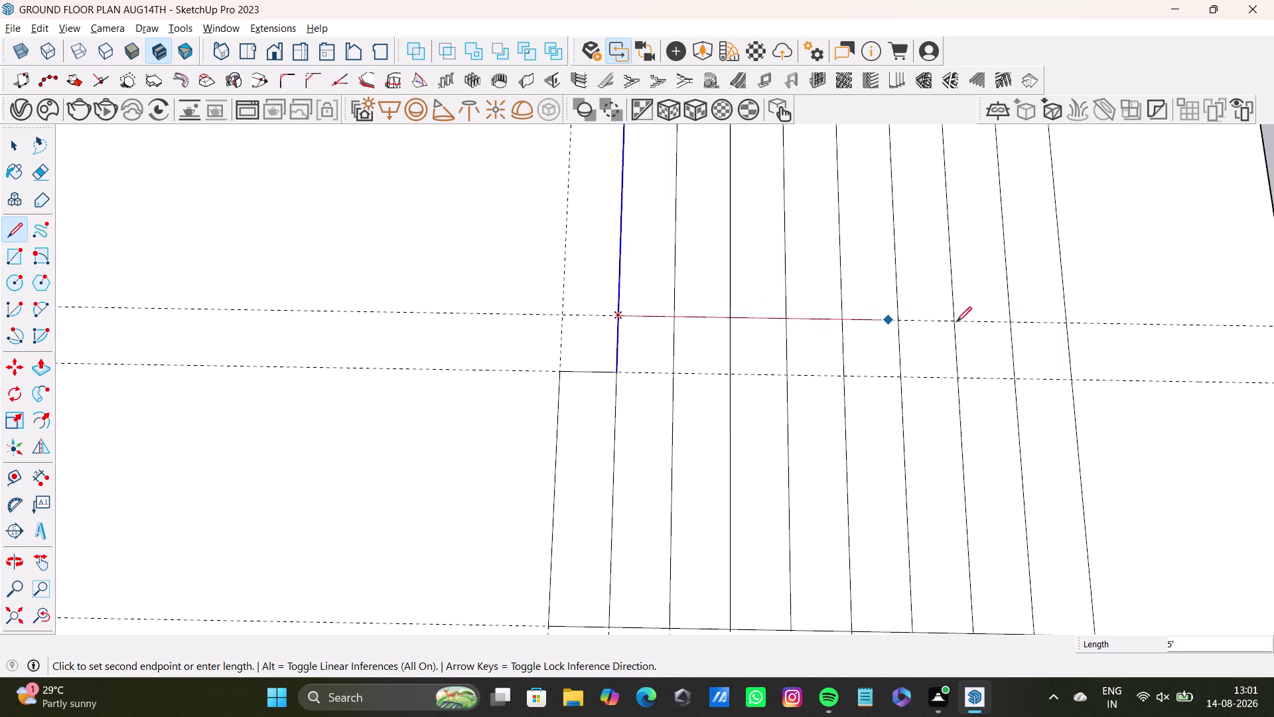
Draw edges along the upper and lower landing guides across all the steps.
click(1068, 324)
key(space)
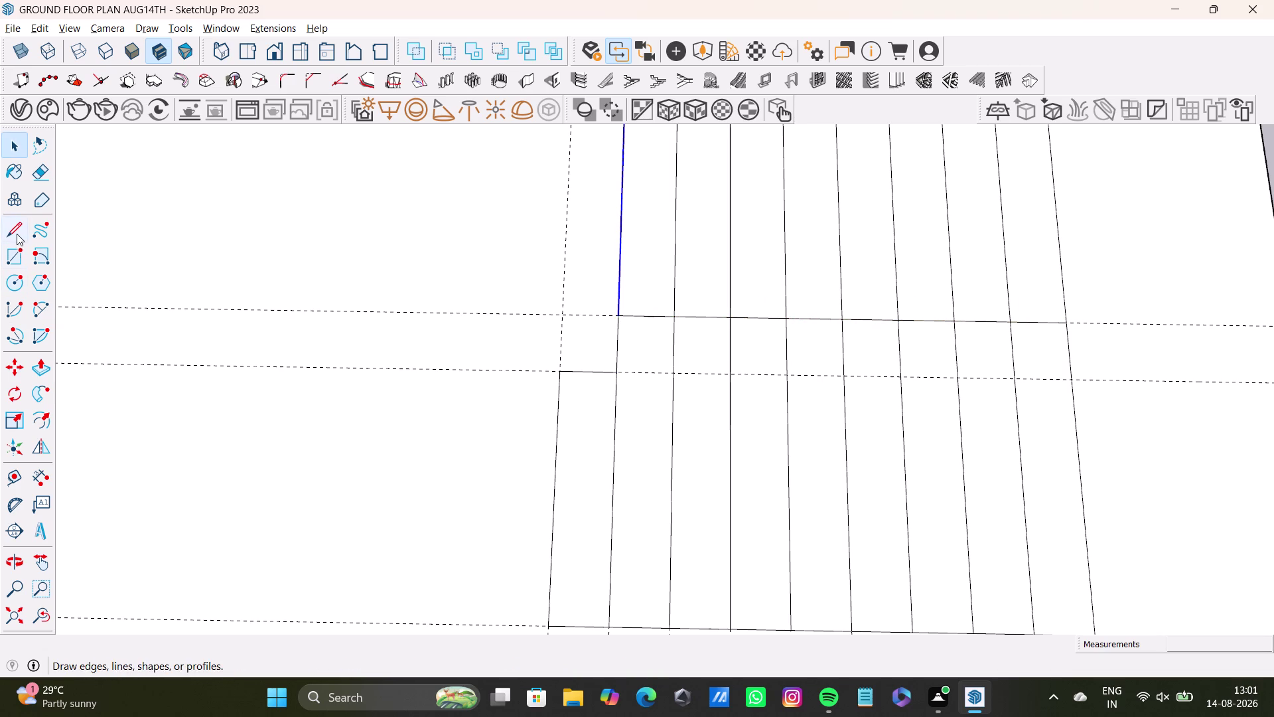
click(16, 233)
drag(623, 371, 681, 378)
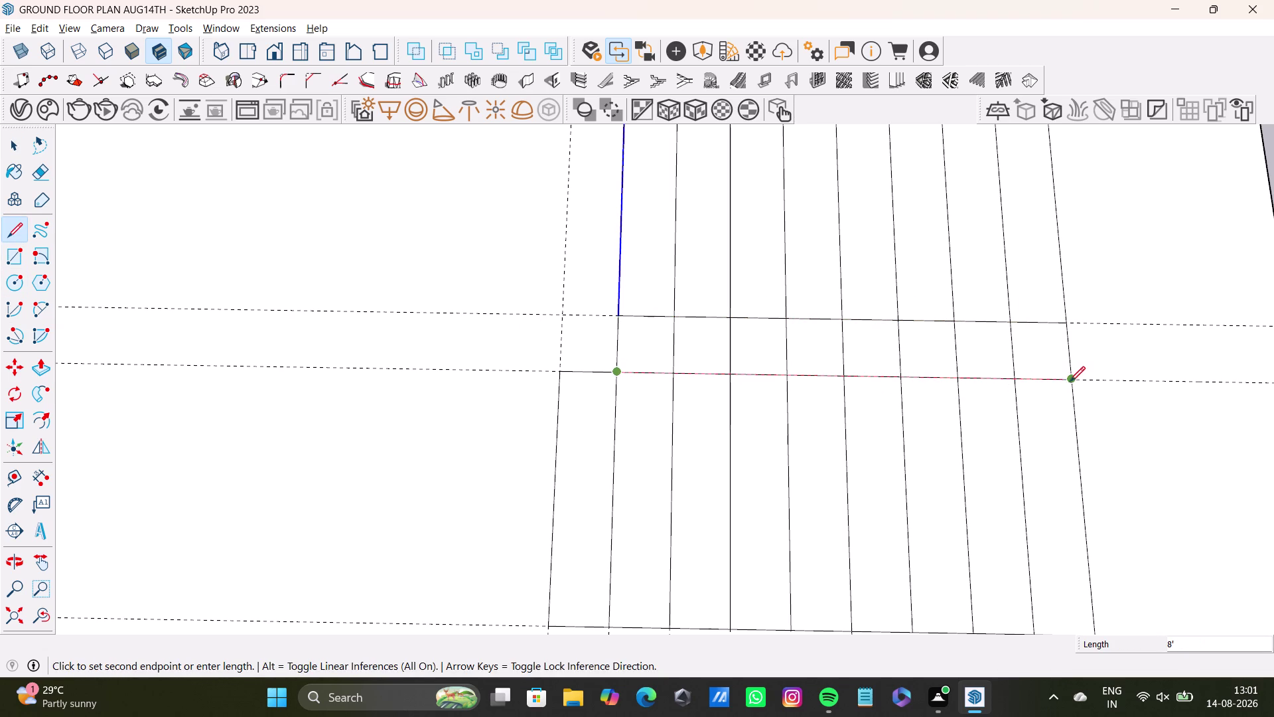
click(1073, 381)
key(space)
Erase the first step edges crossing the landing band, undoing one mistaken deletion.
click(615, 350)
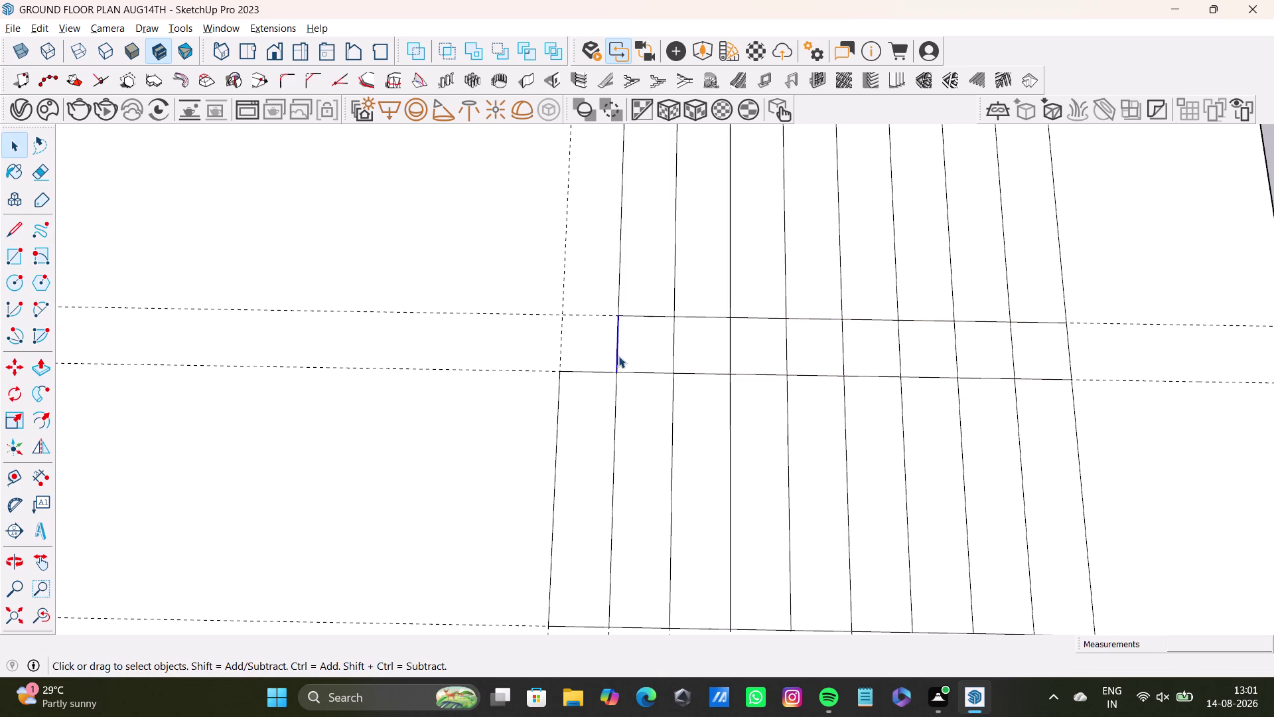
key(Delete)
drag(610, 358, 652, 345)
click(675, 352)
key(Delete)
click(730, 361)
key(Delete)
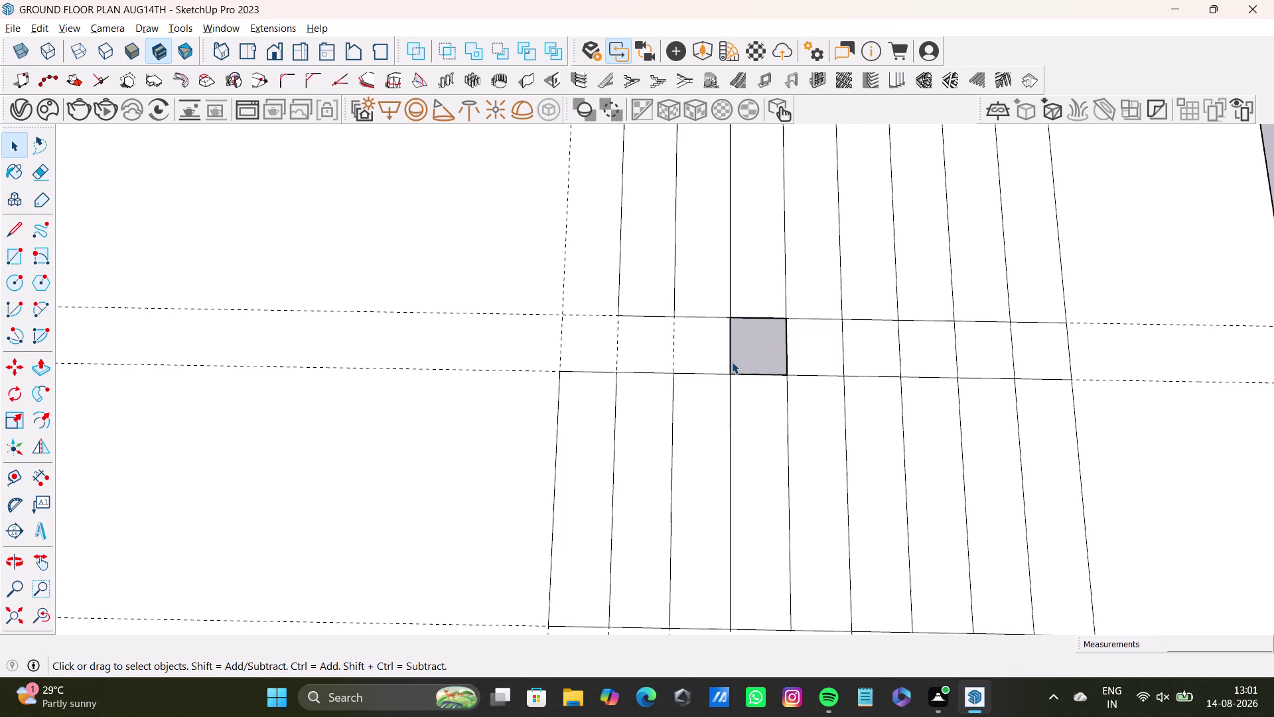
key(ctrl+z)
click(729, 363)
key(Delete)
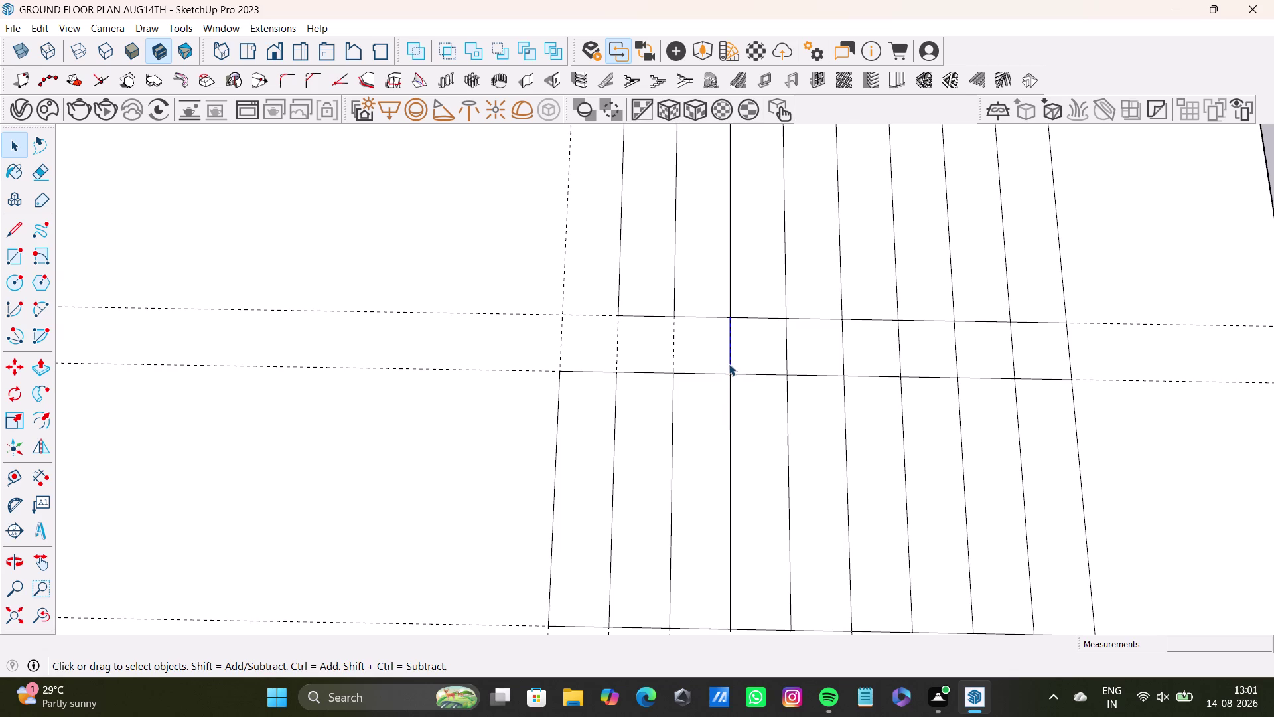
Erase the remaining step edges and pieces inside the landing band through the last step.
click(787, 363)
key(Delete)
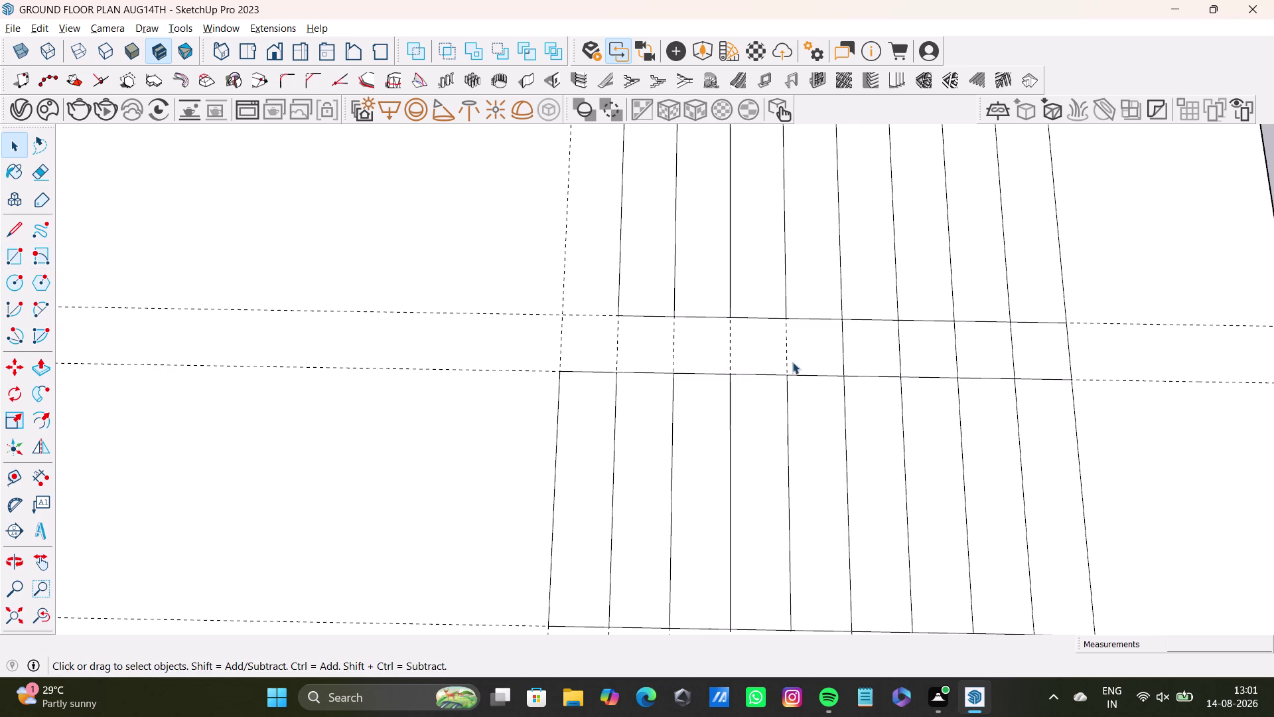
click(844, 358)
key(Delete)
click(899, 366)
key(Delete)
click(959, 365)
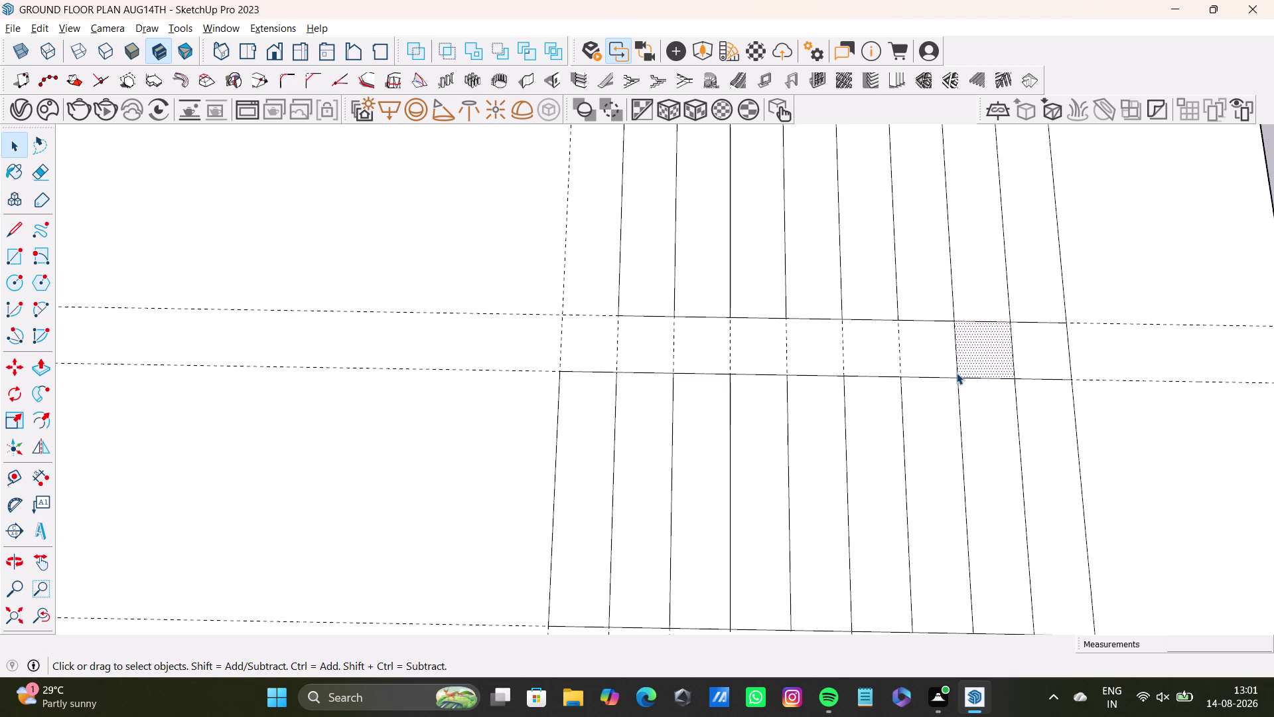
click(956, 371)
key(Delete)
click(1013, 367)
key(Delete)
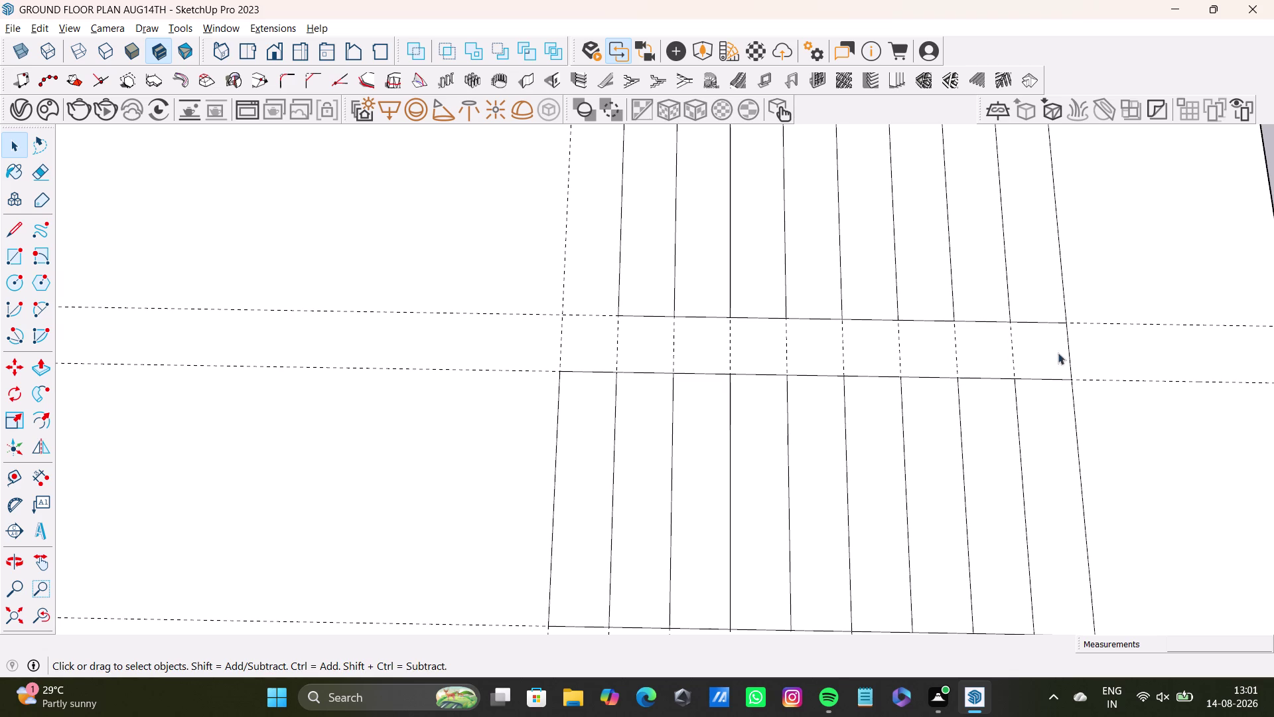
click(1069, 367)
key(Delete)
Draw one more short line near the right end of the steps, then return to Select.
scroll(down, 3)
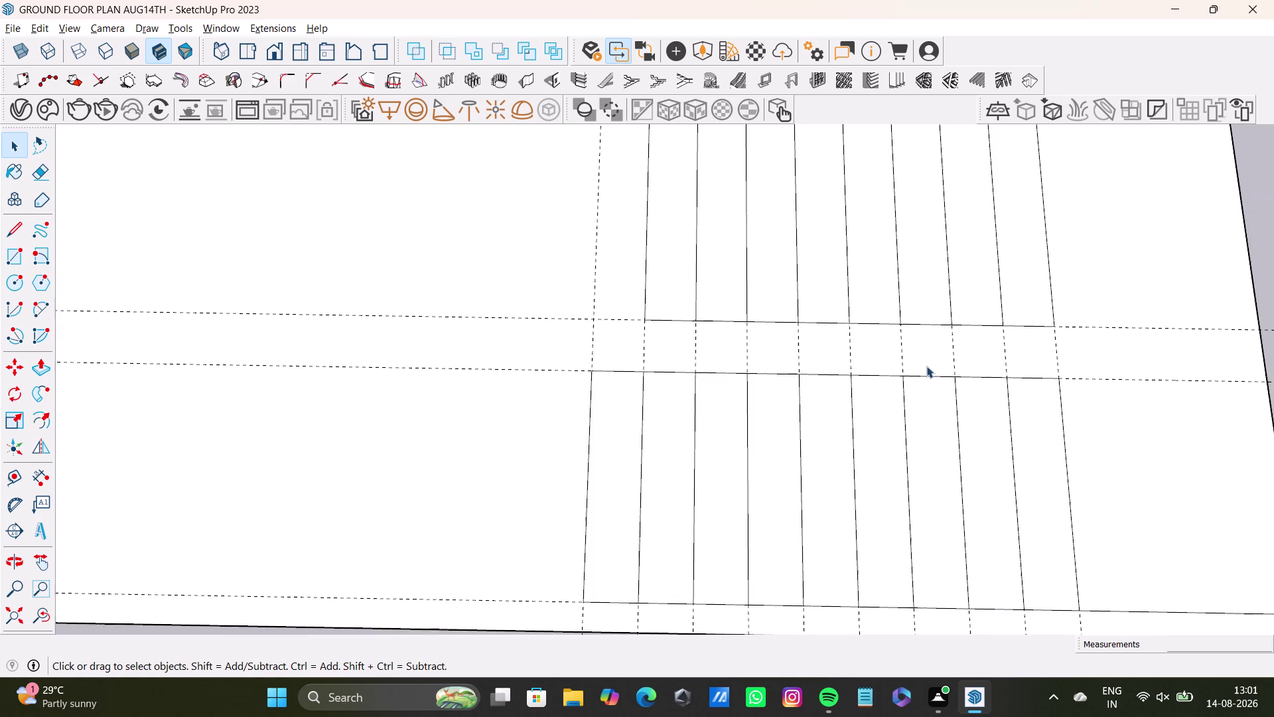
scroll(down, 3)
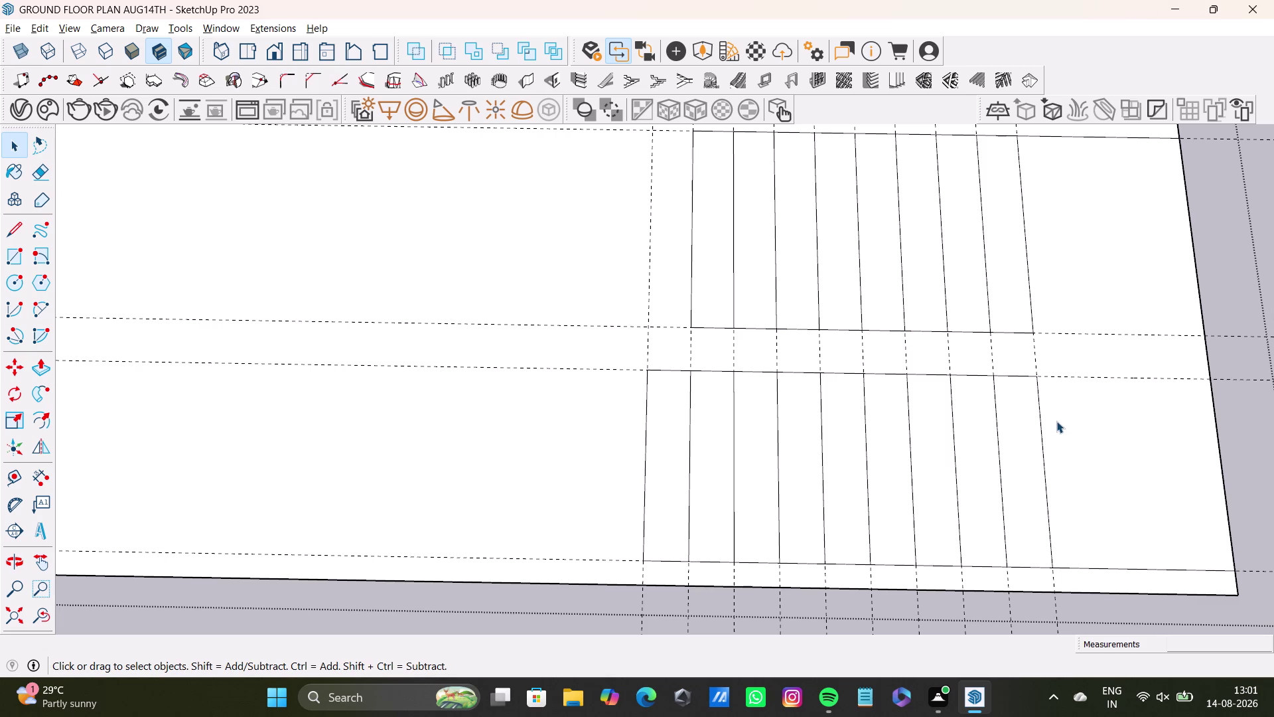
click(16, 229)
click(1033, 333)
click(1039, 378)
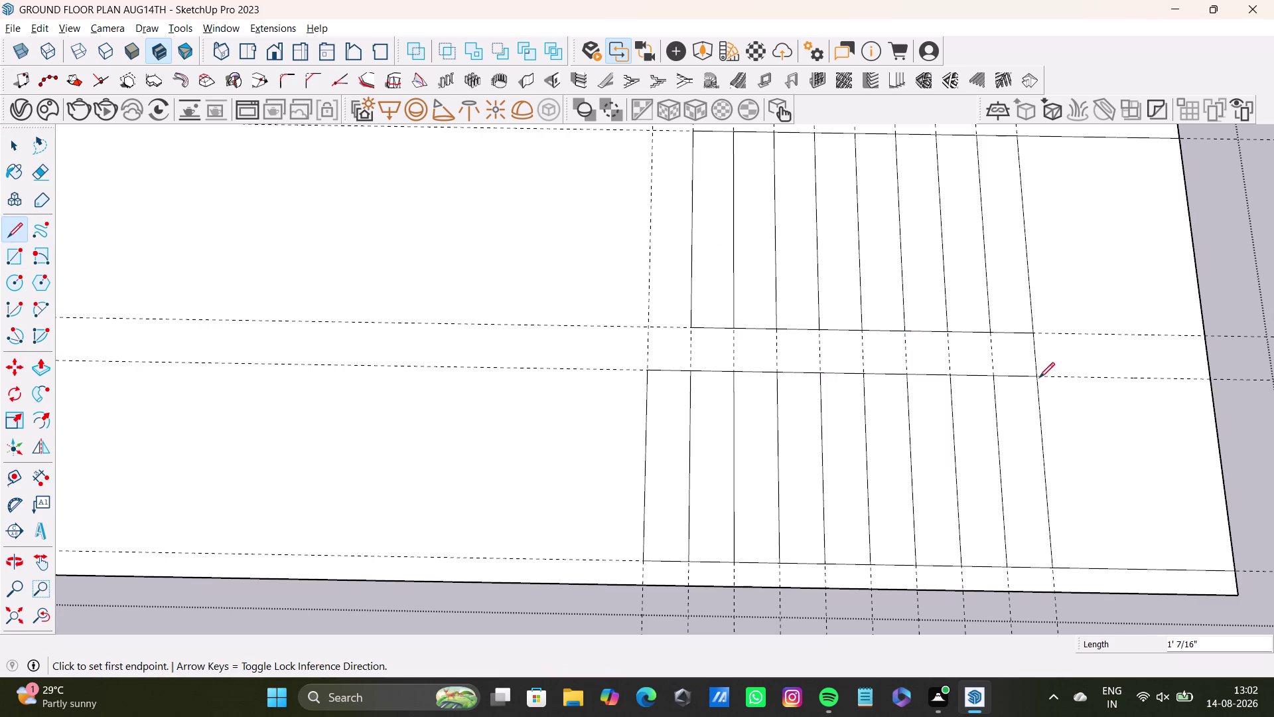
key(space)
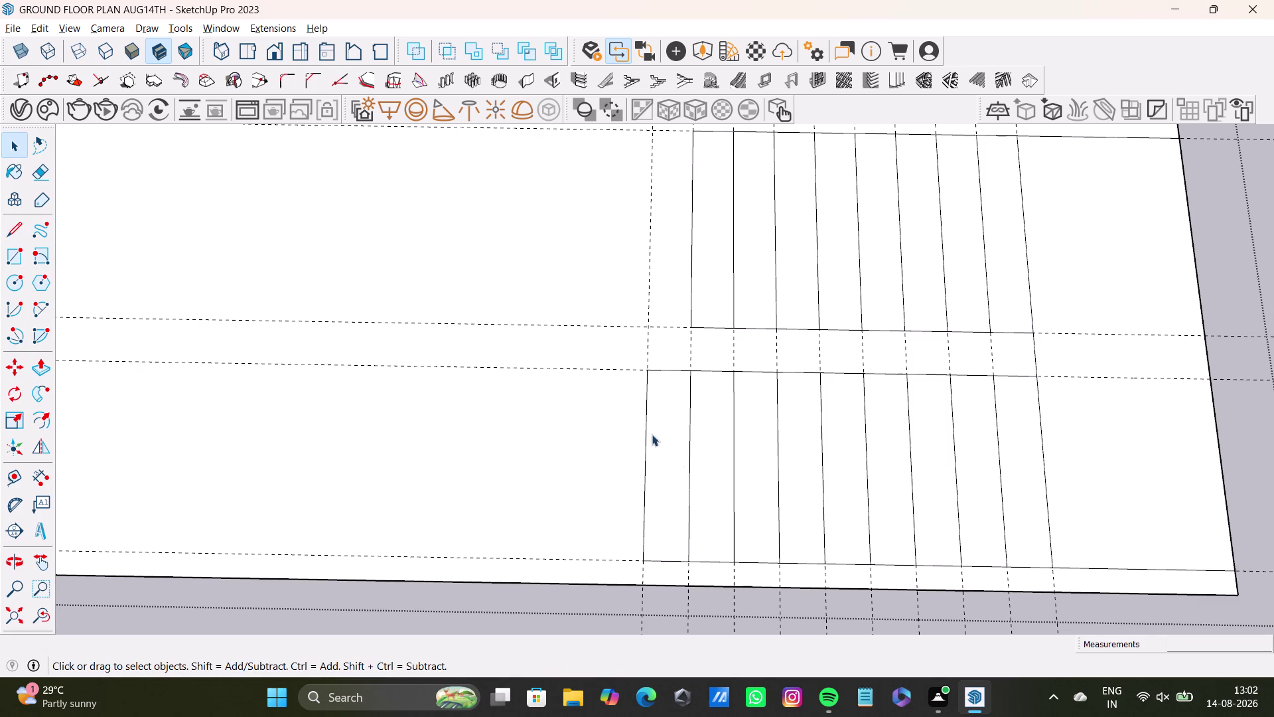
Pull guides about 1' 11 5/8" from the slab's front edge and just inside the back edge.
scroll(down, 3)
middle_drag(756, 463, 757, 391)
middle_drag(791, 424, 791, 446)
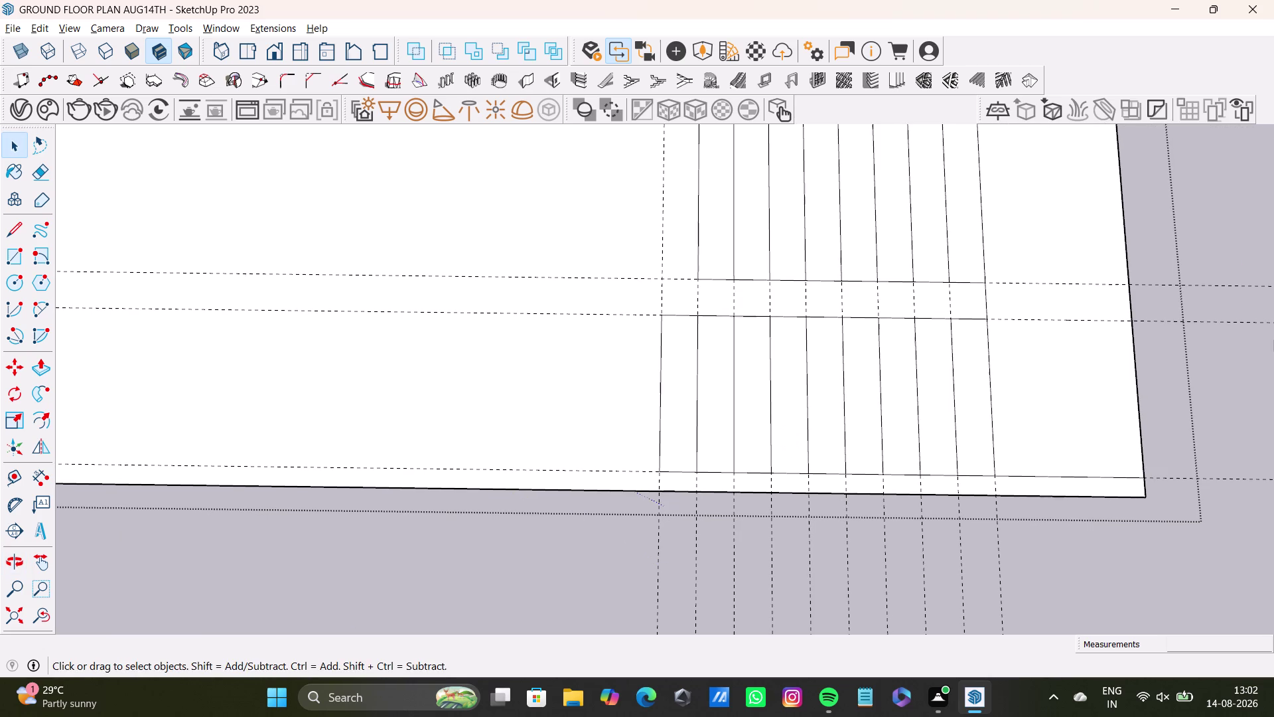
click(13, 473)
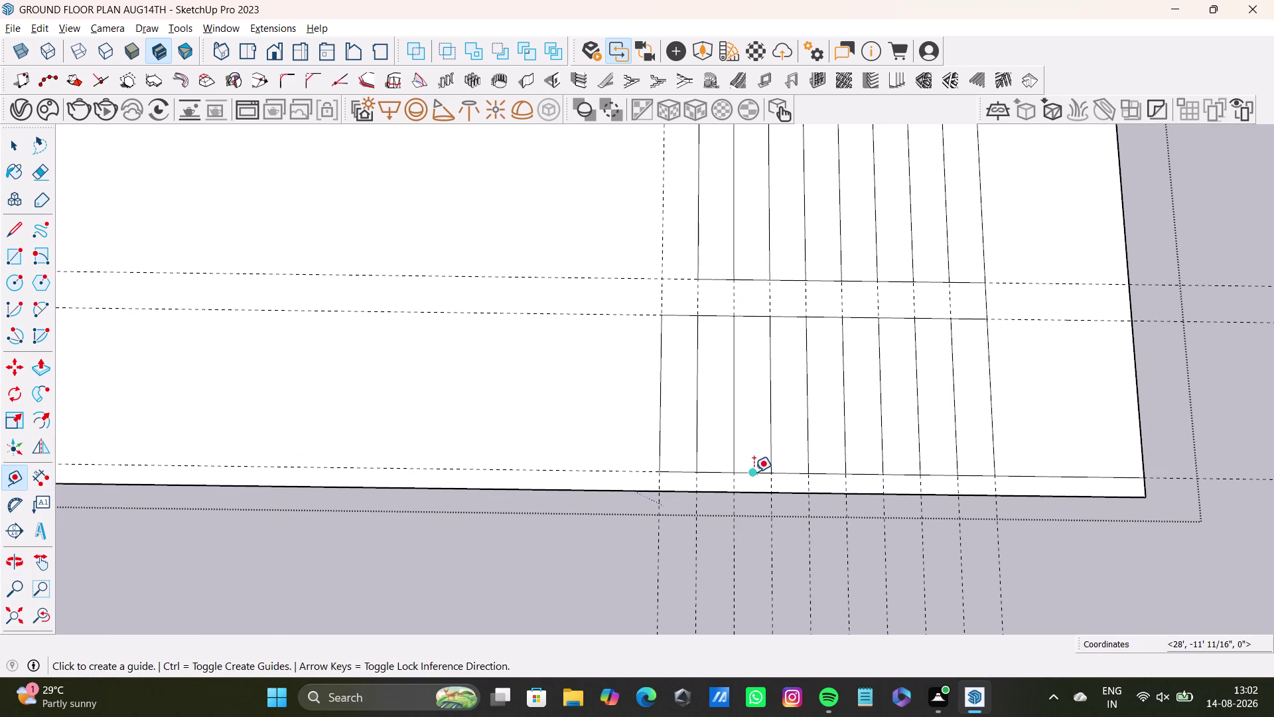
drag(753, 472, 759, 466)
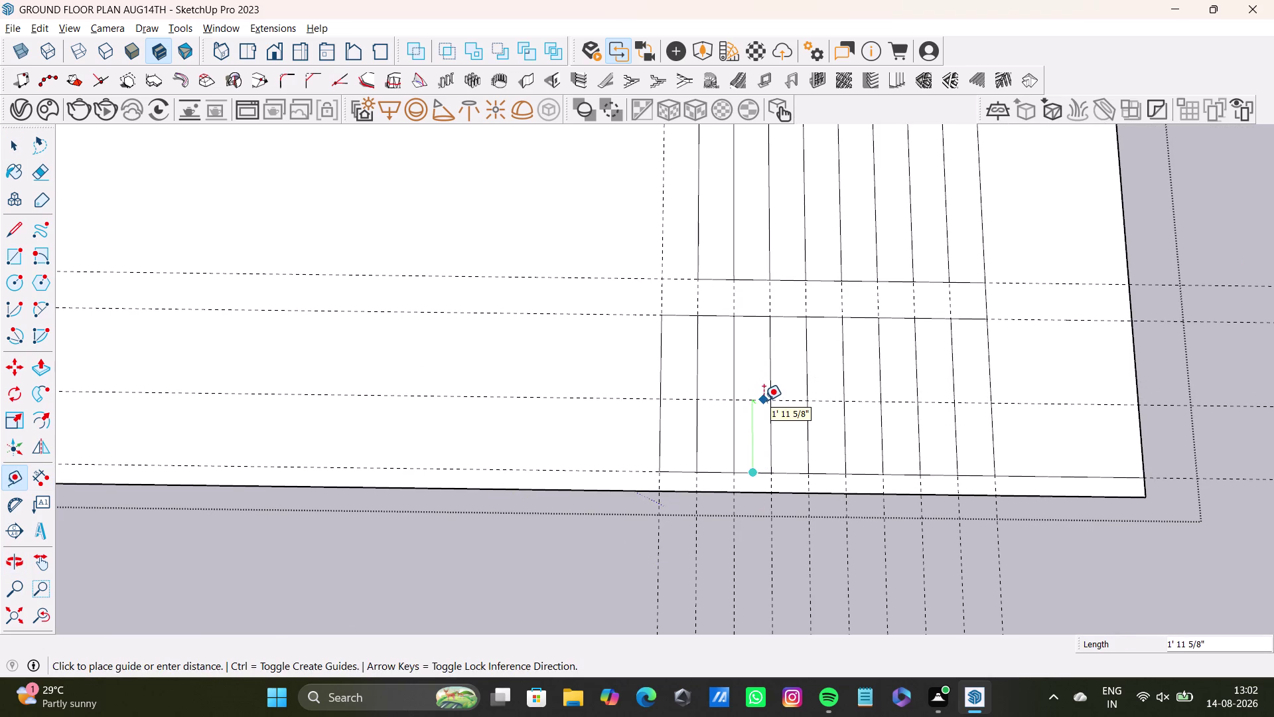
drag(763, 400, 775, 391)
middle_drag(867, 382, 854, 490)
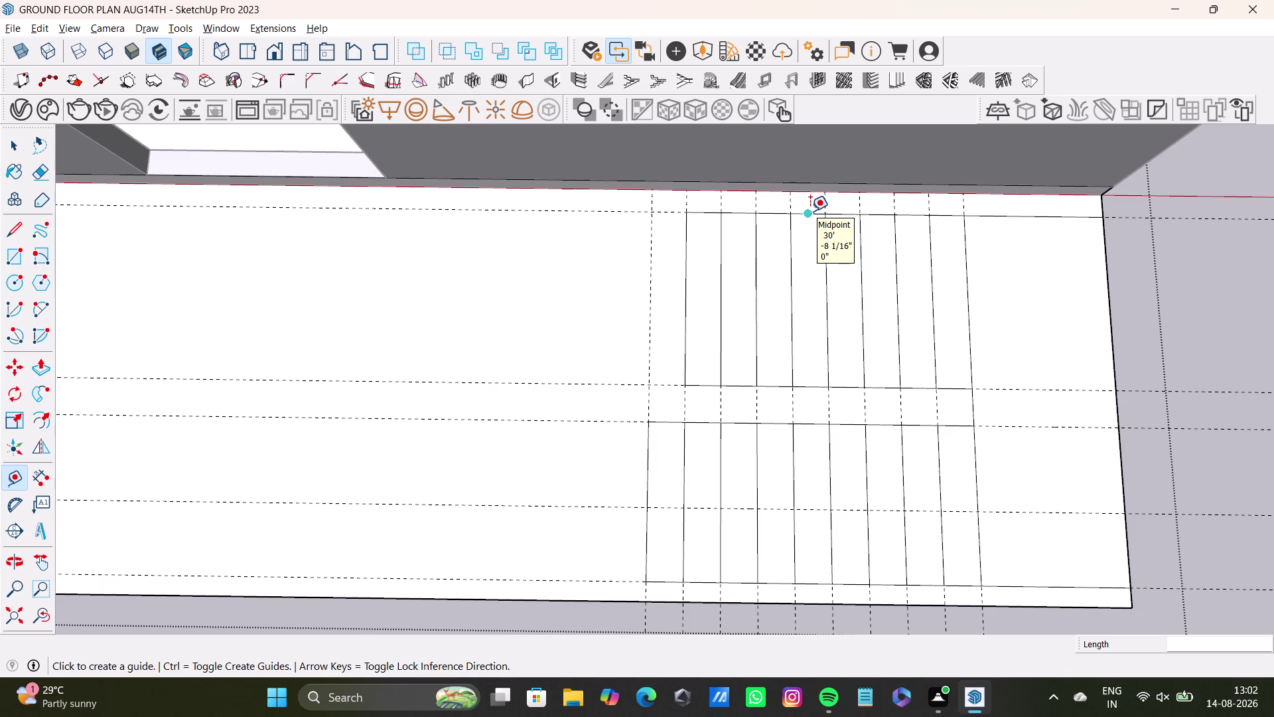
click(808, 212)
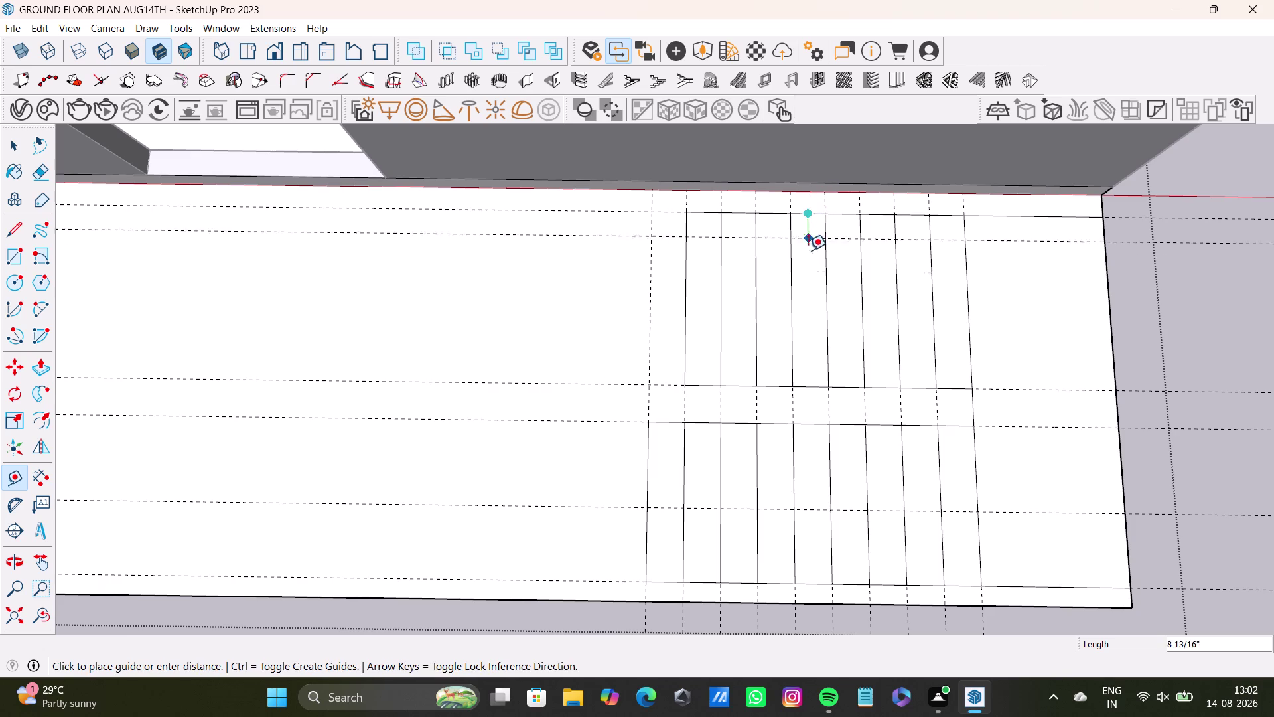
click(807, 294)
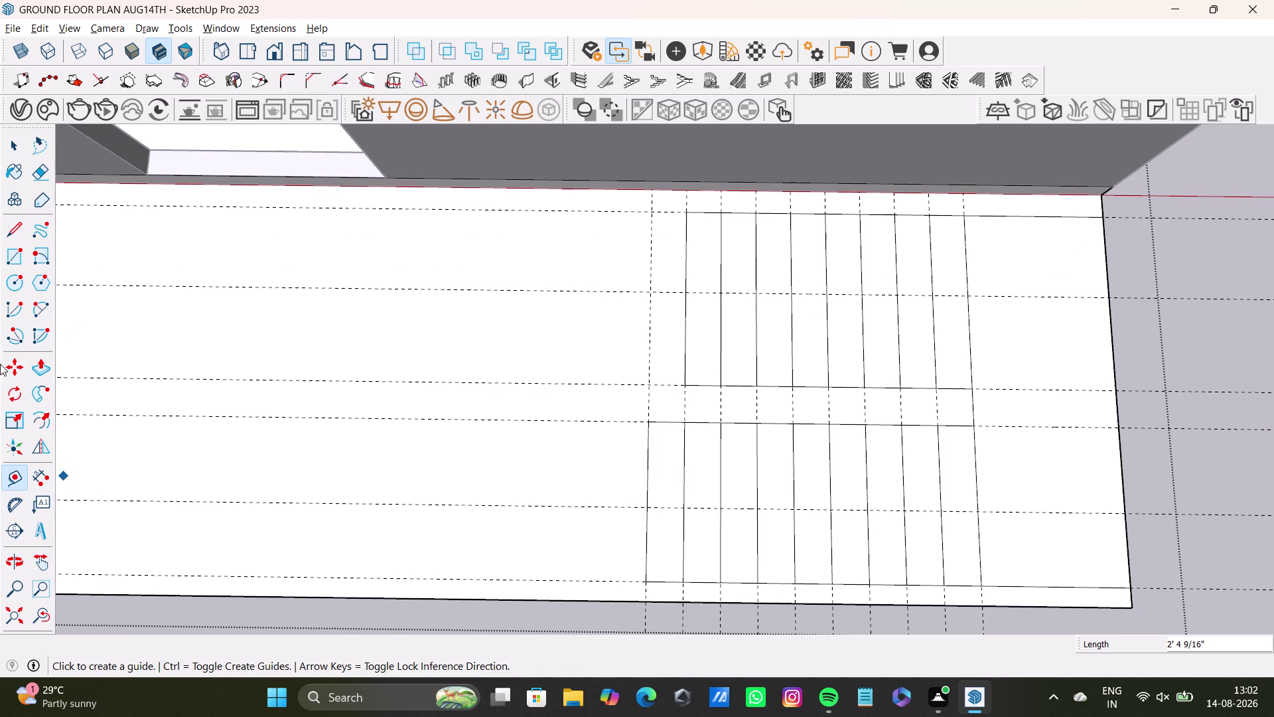
Trace the landing outline's right, bottom and top edges along the guides over the steps.
click(19, 231)
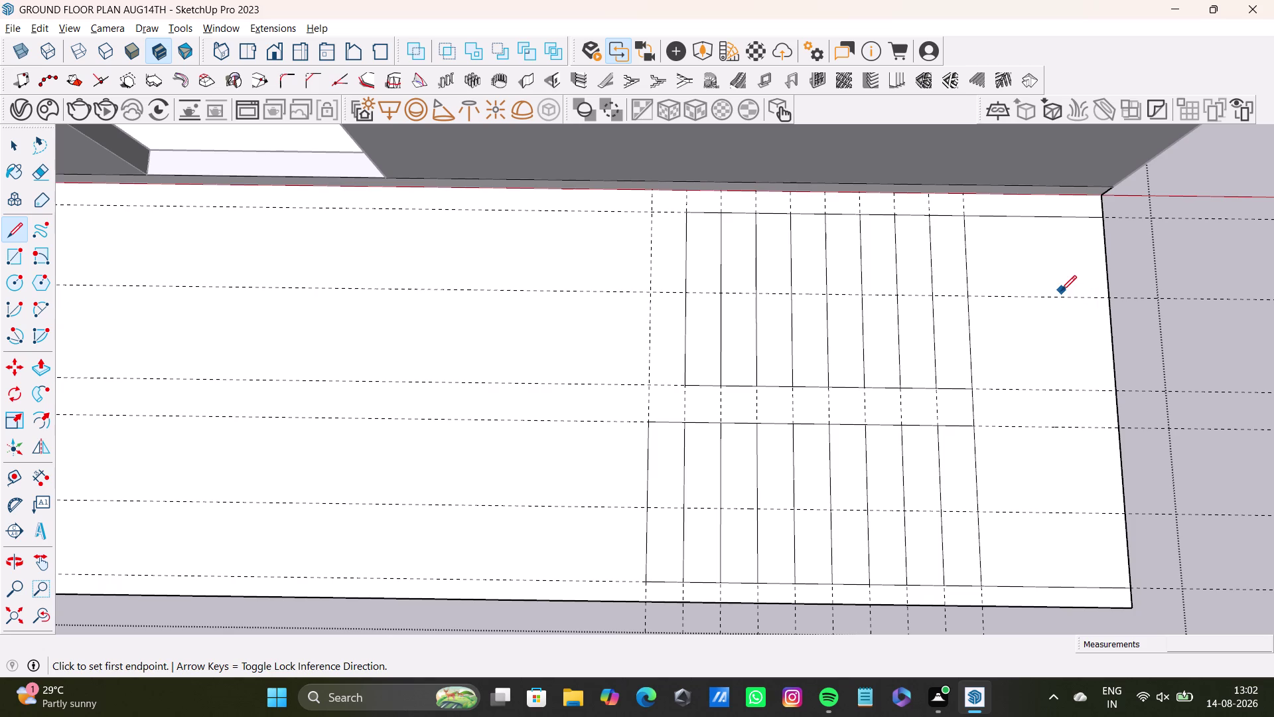
click(1065, 295)
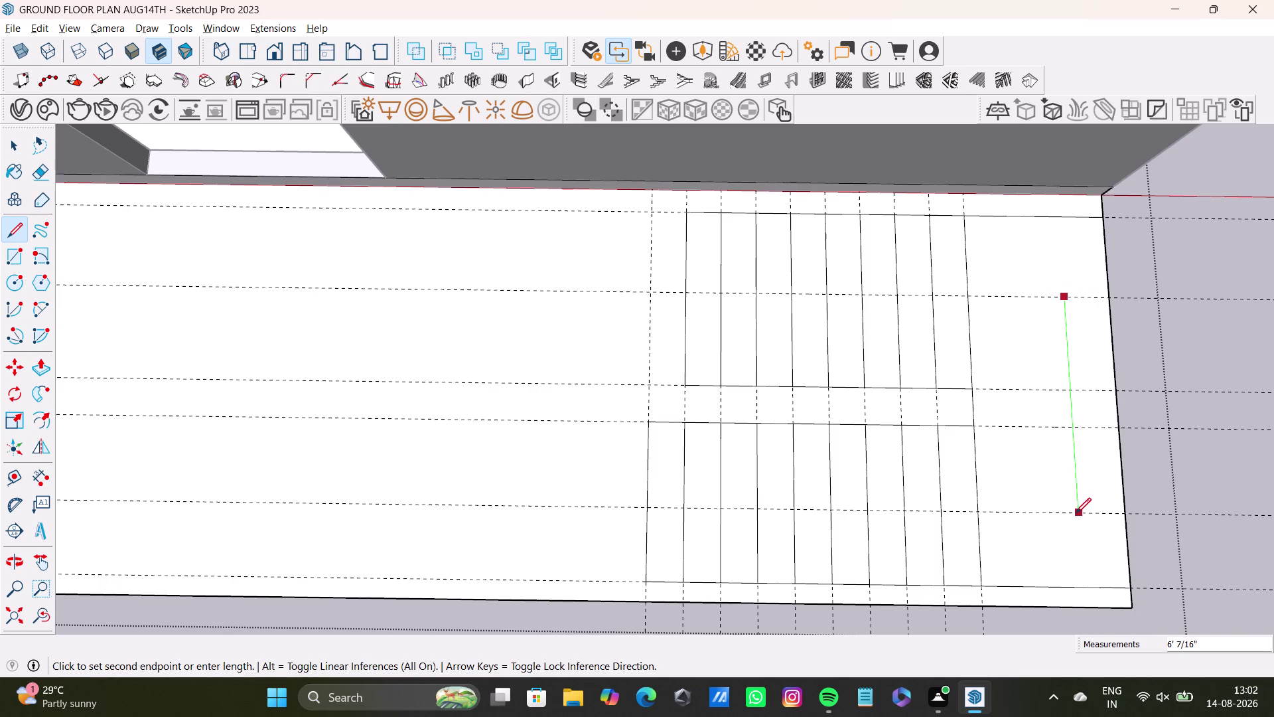
click(1076, 513)
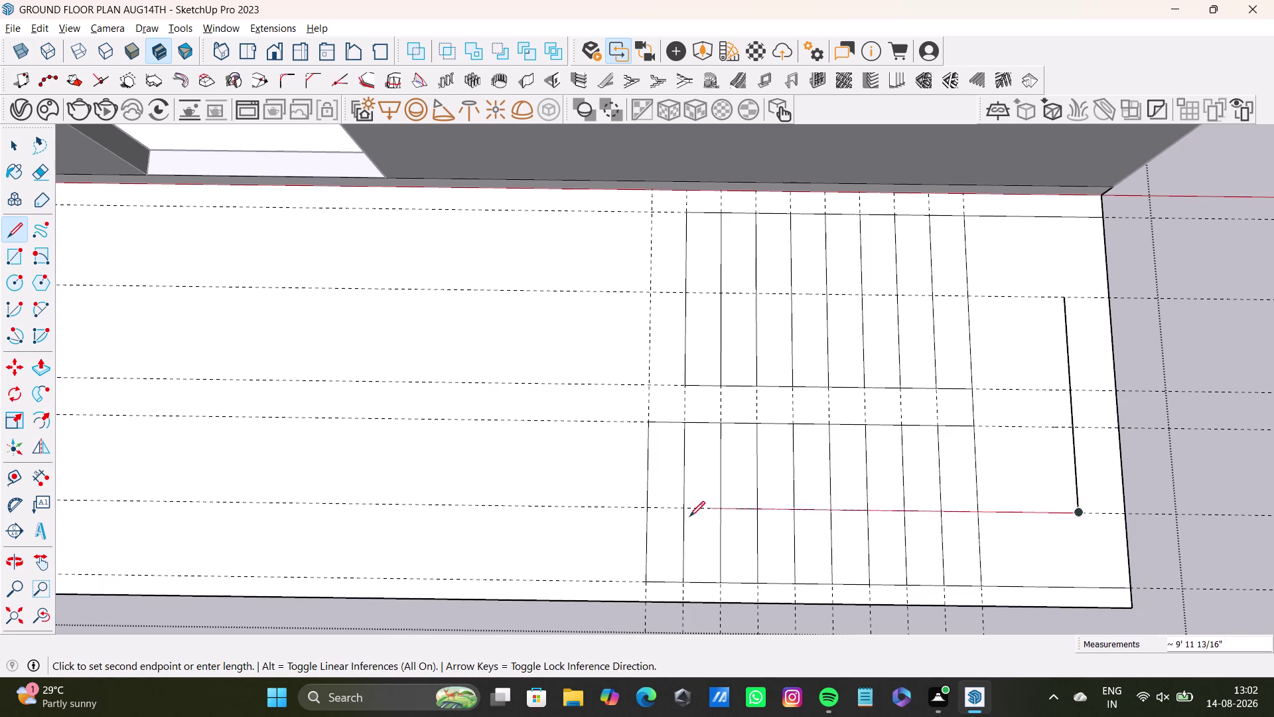
click(648, 508)
key(space)
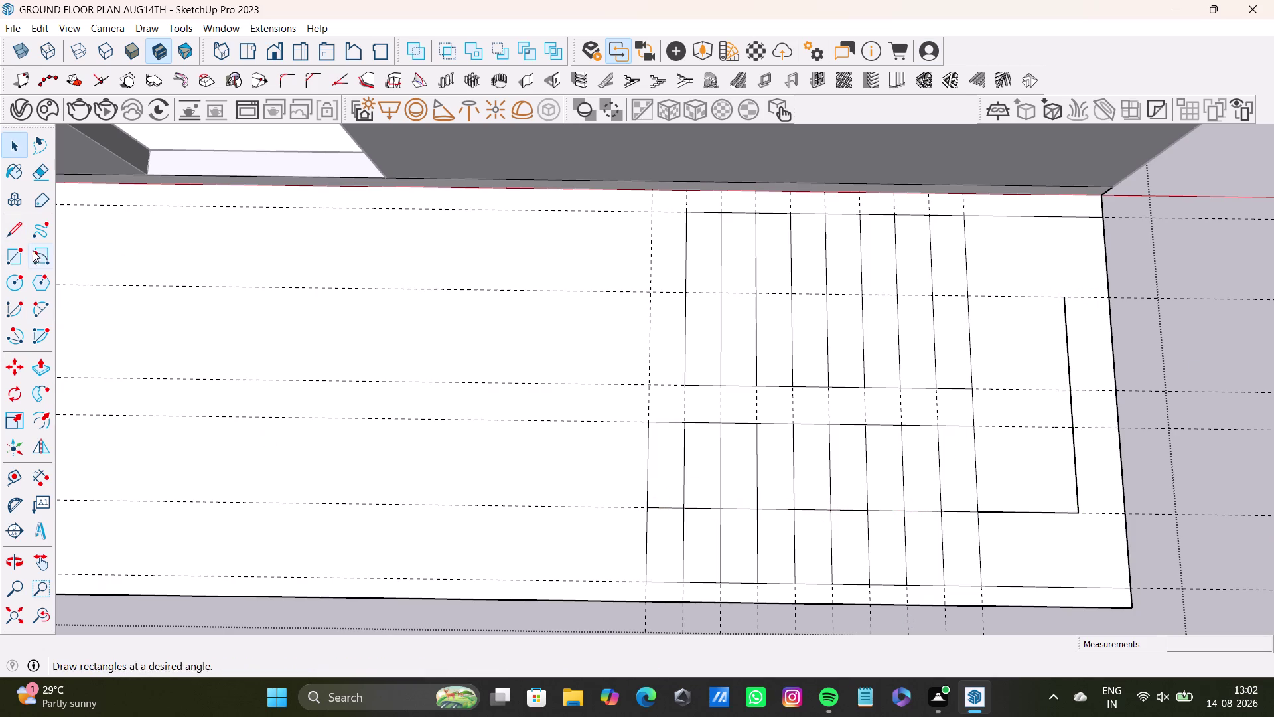
click(12, 230)
click(1063, 298)
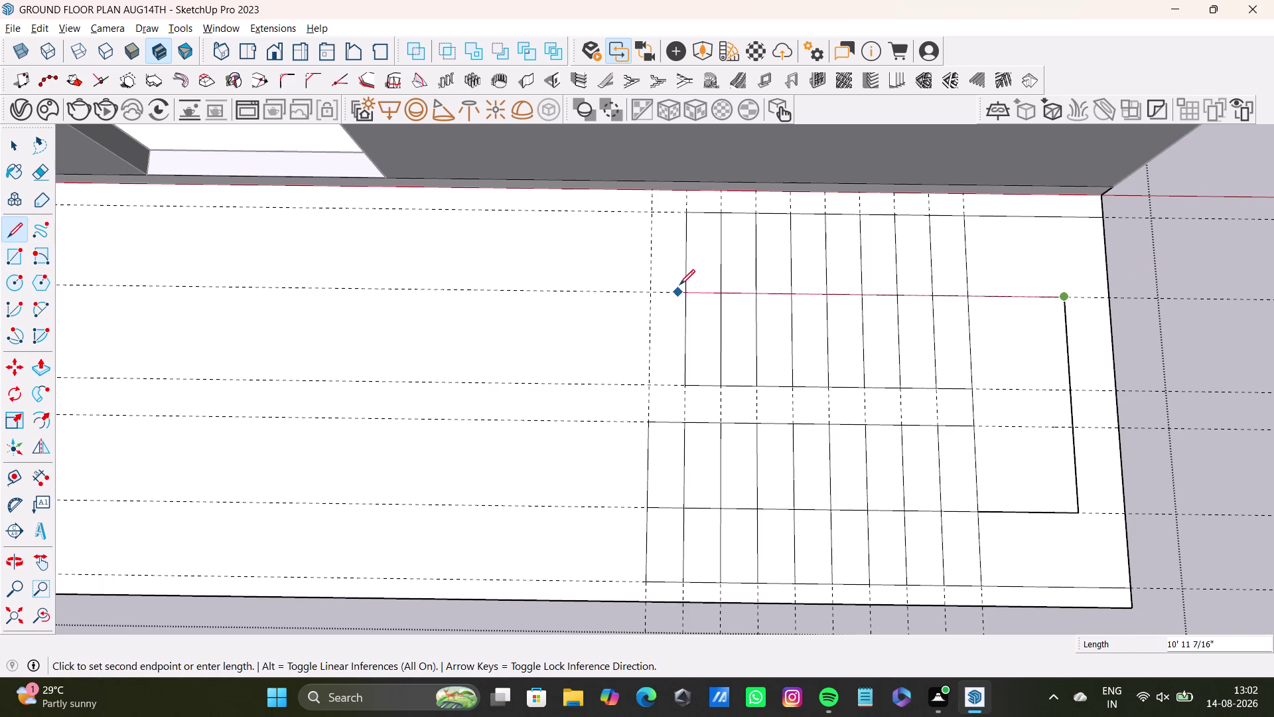
click(686, 292)
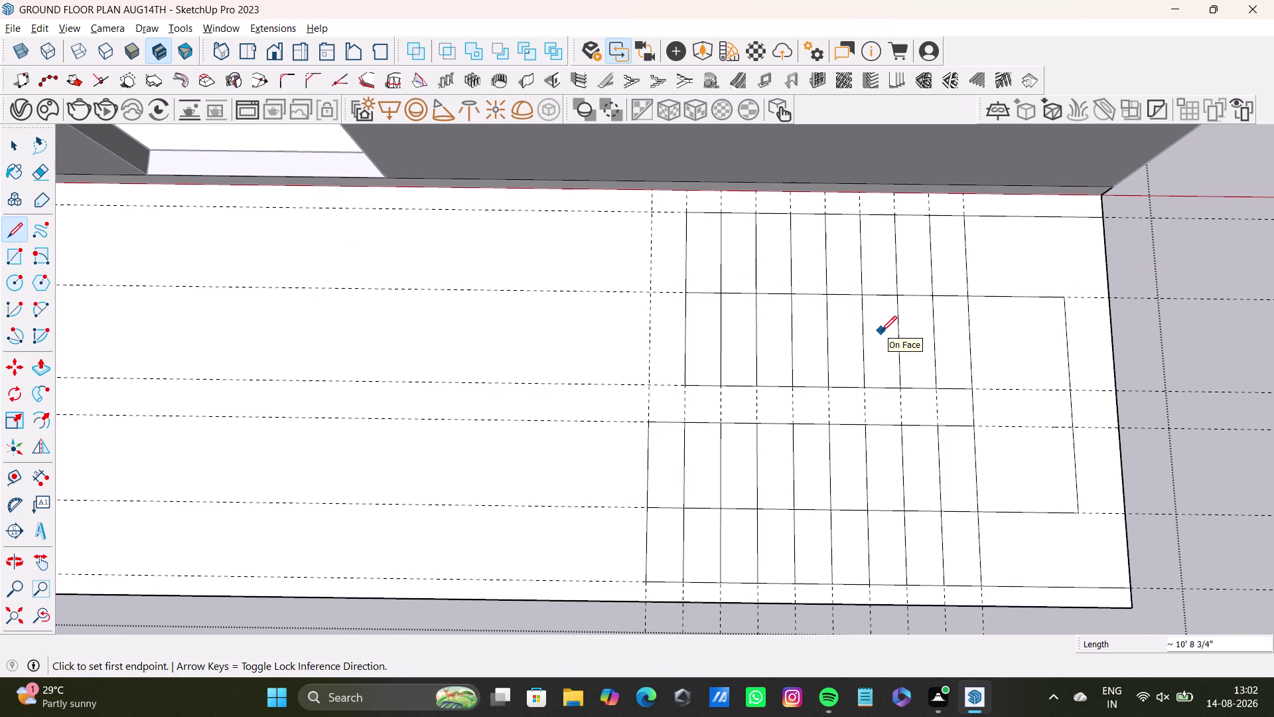
key(space)
scroll(down, 3)
middle_drag(930, 432, 930, 411)
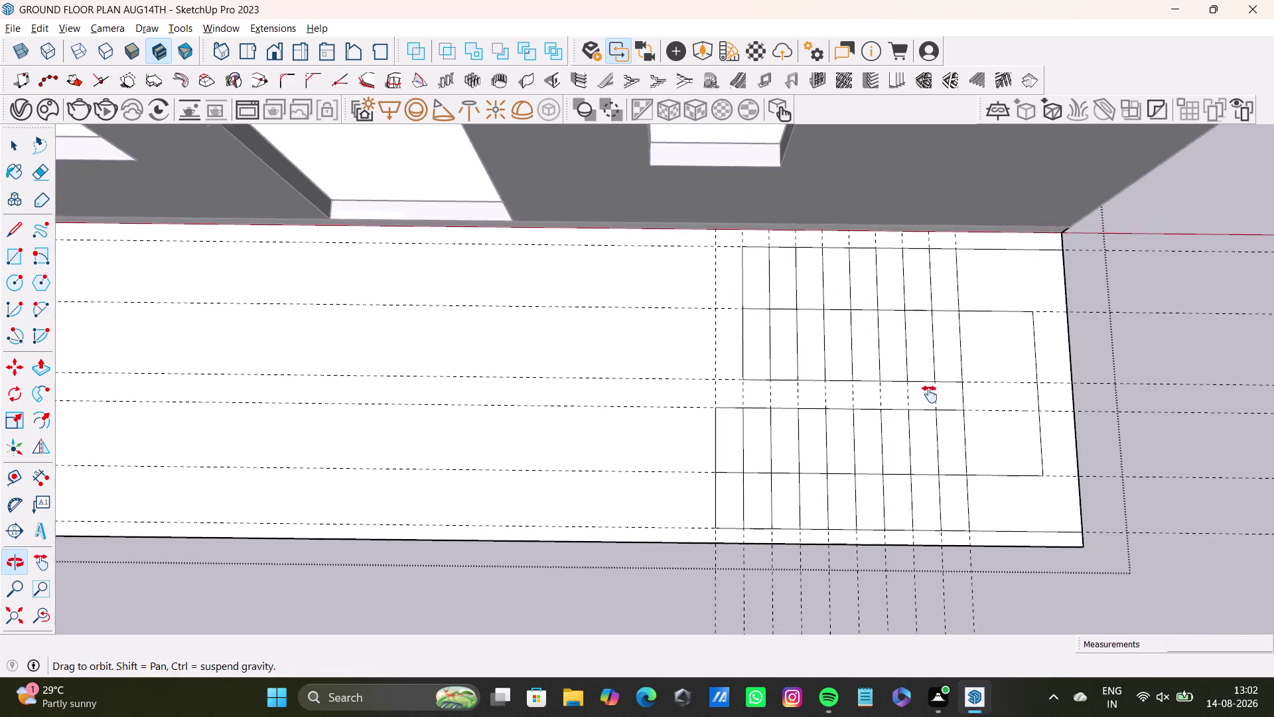
middle_drag(931, 410, 928, 372)
middle_drag(793, 417, 871, 300)
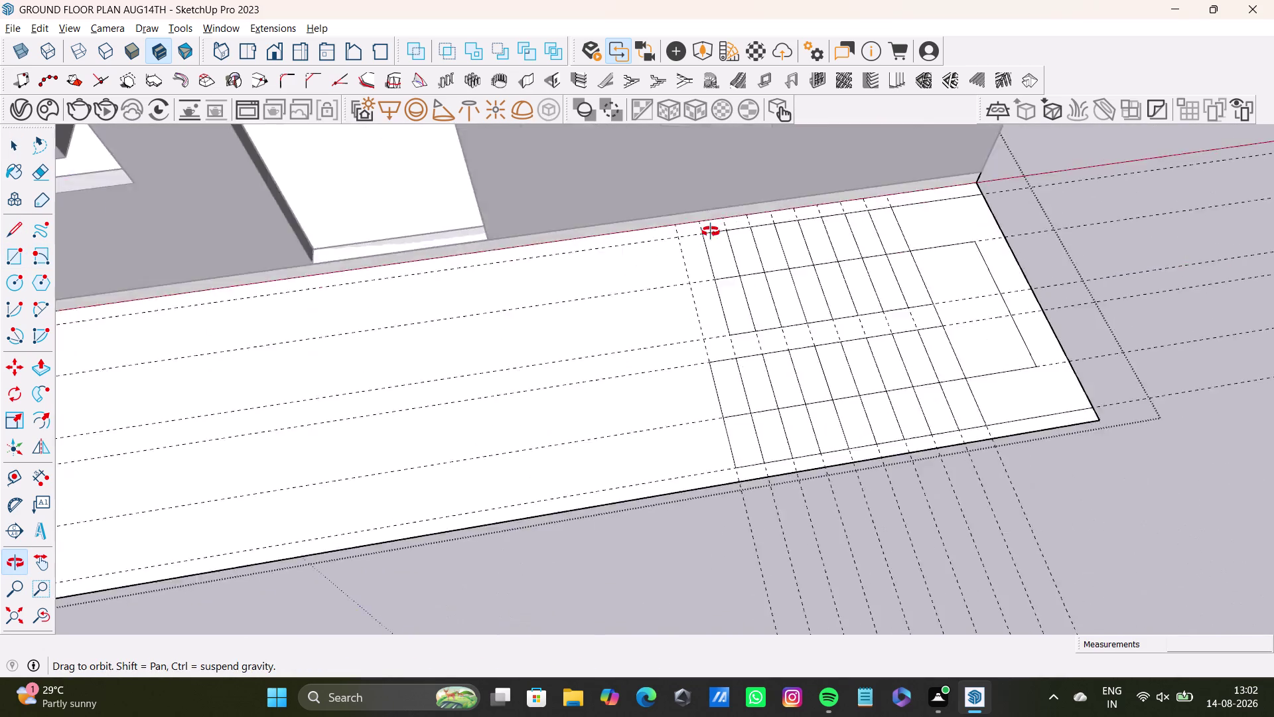
middle_drag(871, 301, 677, 210)
scroll(down, 3)
middle_drag(667, 273, 721, 357)
middle_drag(716, 369, 865, 269)
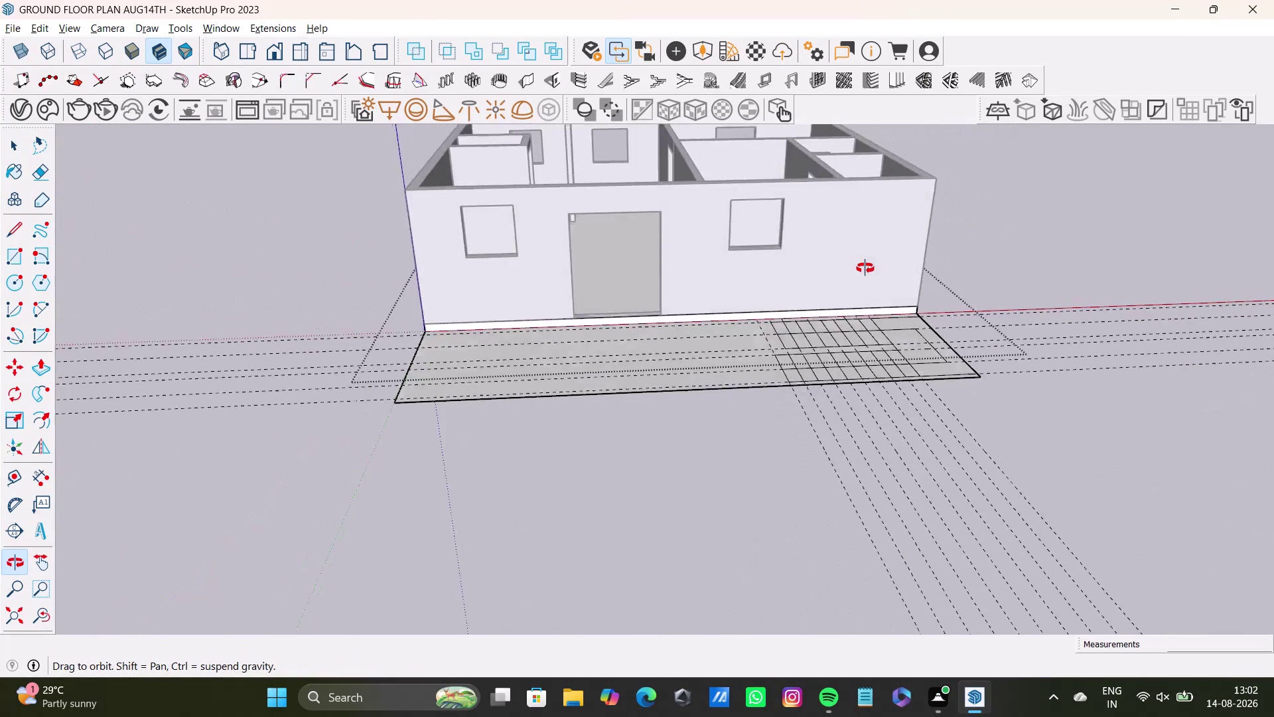
middle_drag(865, 269, 843, 450)
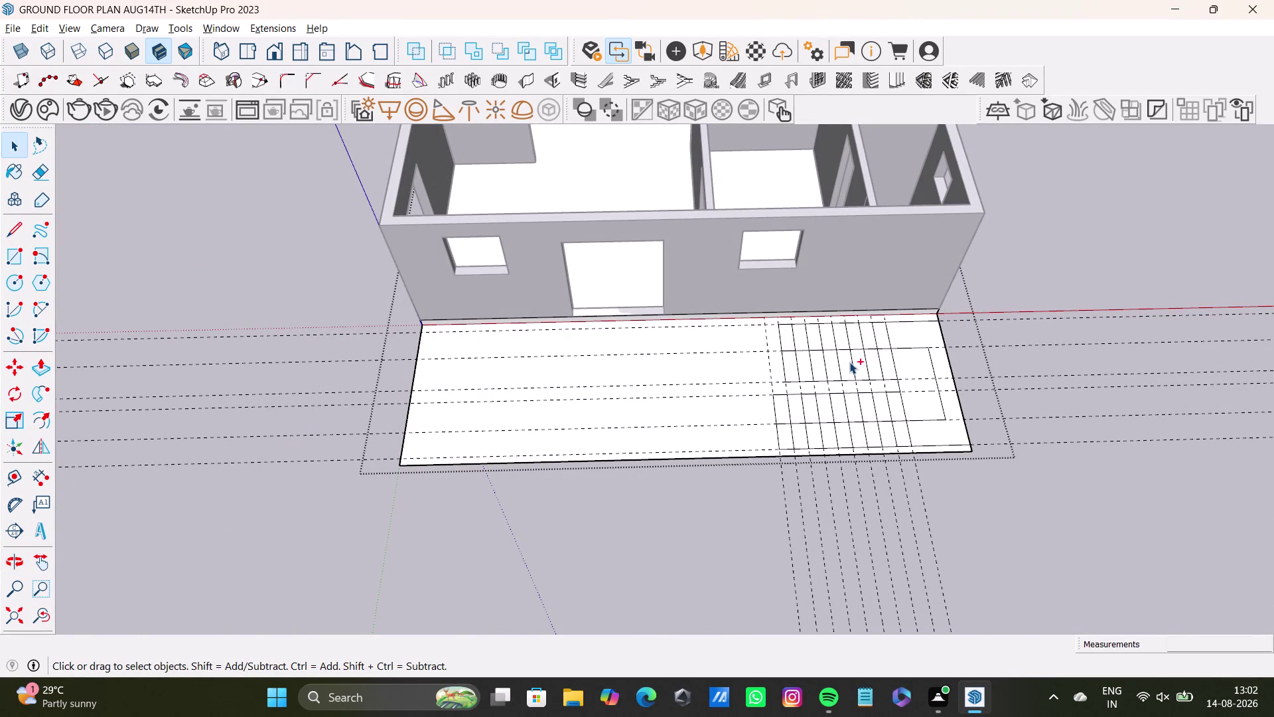
key(ctrl+s)
drag(850, 367, 844, 419)
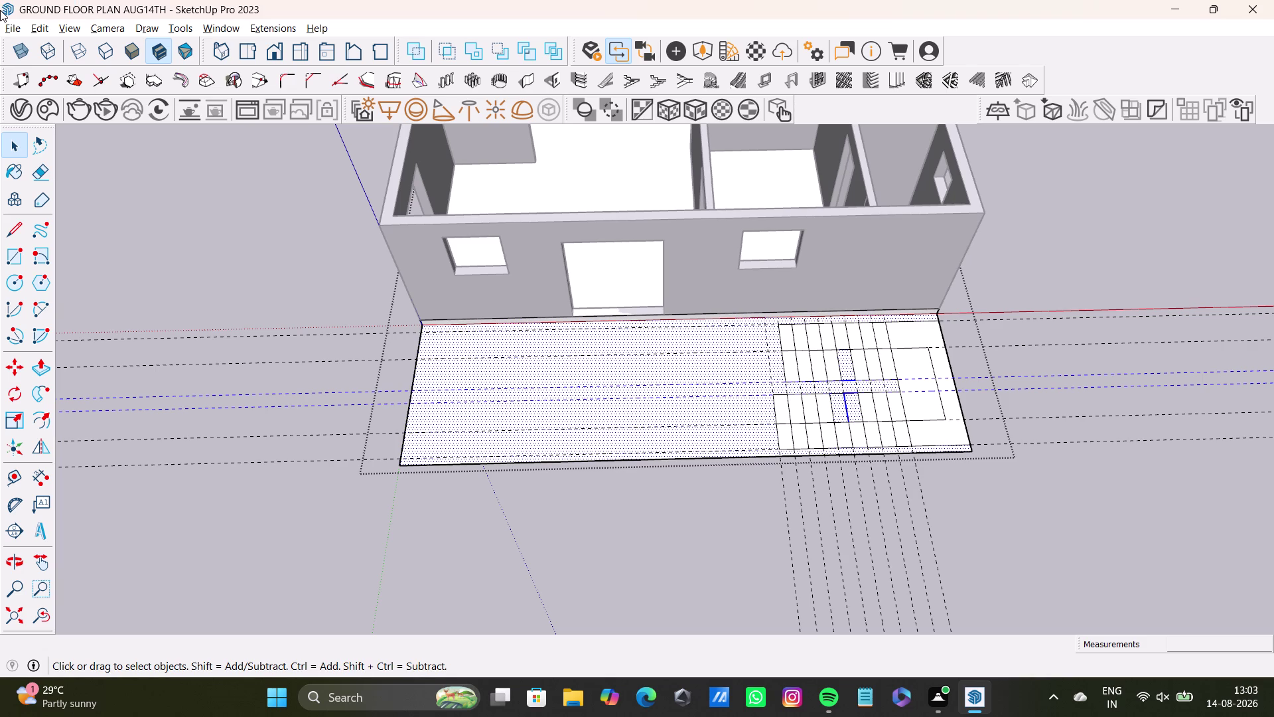
scroll(up, 3)
click(1029, 274)
scroll(down, 3)
middle_drag(957, 428, 930, 520)
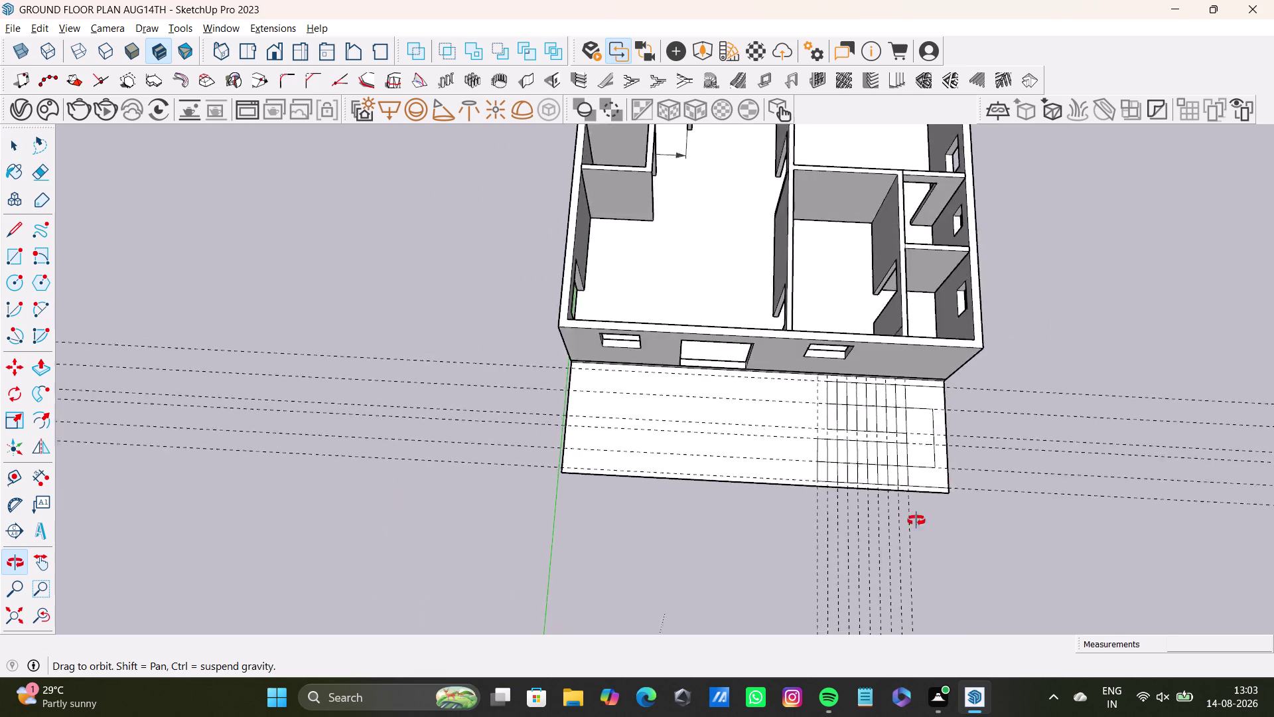
middle_drag(930, 520, 908, 514)
scroll(up, 3)
middle_drag(679, 384, 870, 318)
middle_drag(783, 387, 976, 332)
middle_drag(745, 313, 891, 226)
middle_drag(811, 286, 952, 251)
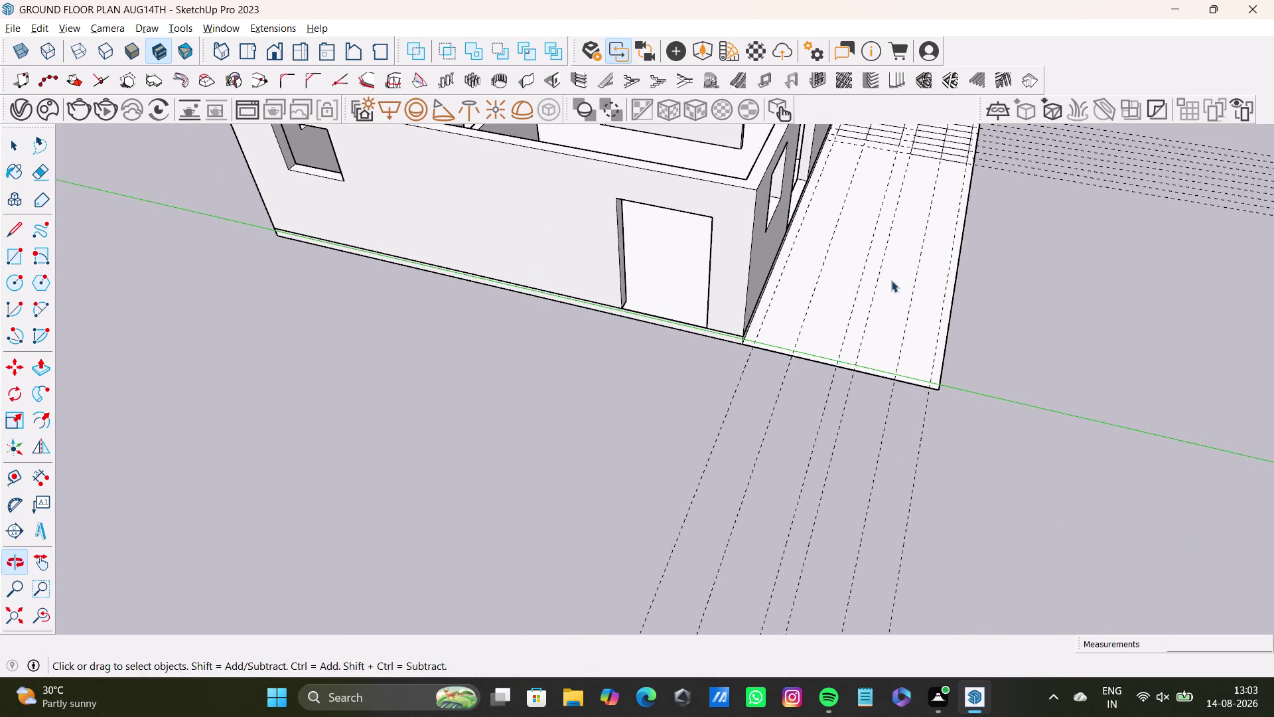
Draw a roughly 9' by 45' rectangle from the house's side corner to beside the front slab.
middle_drag(891, 282, 1025, 283)
click(10, 258)
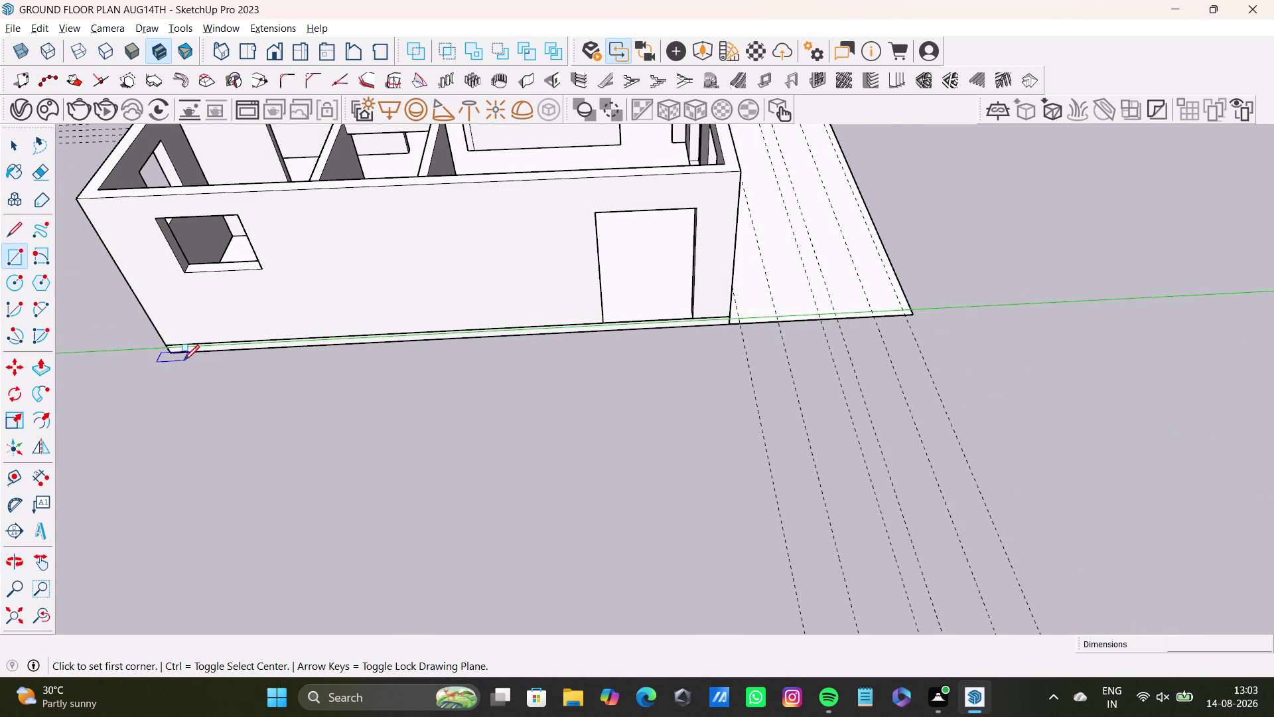
drag(169, 353, 178, 352)
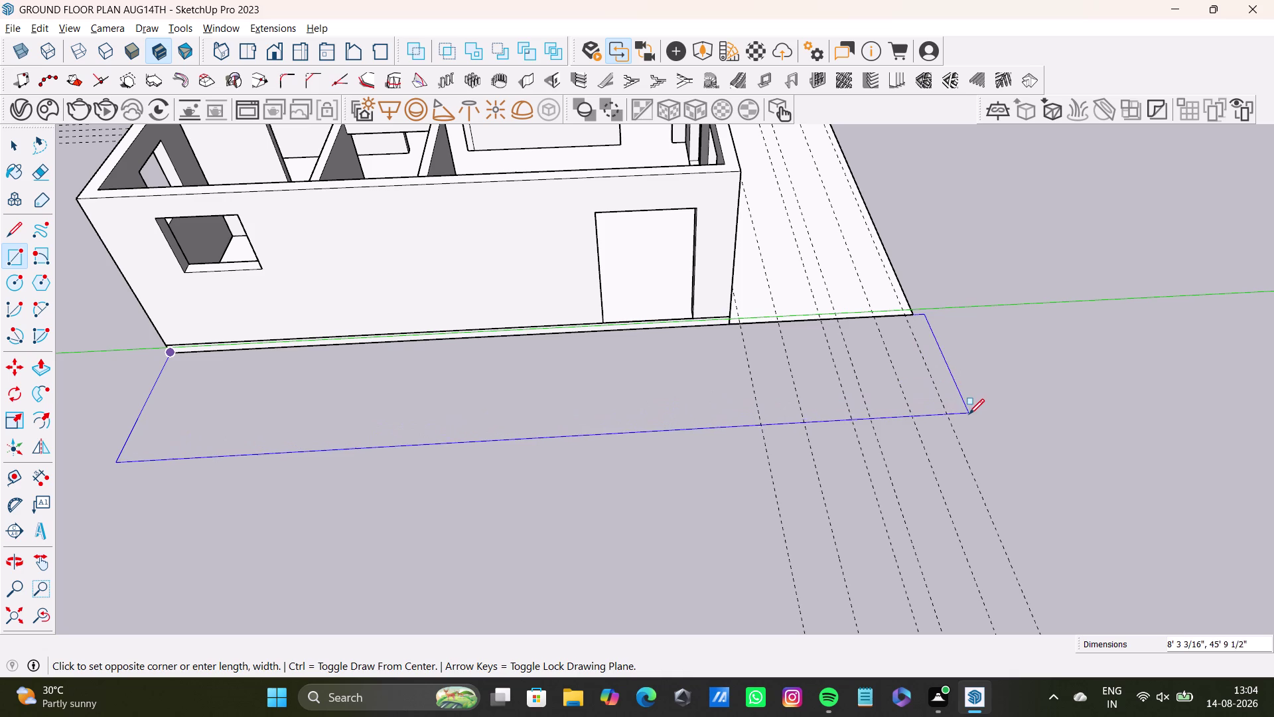
click(961, 425)
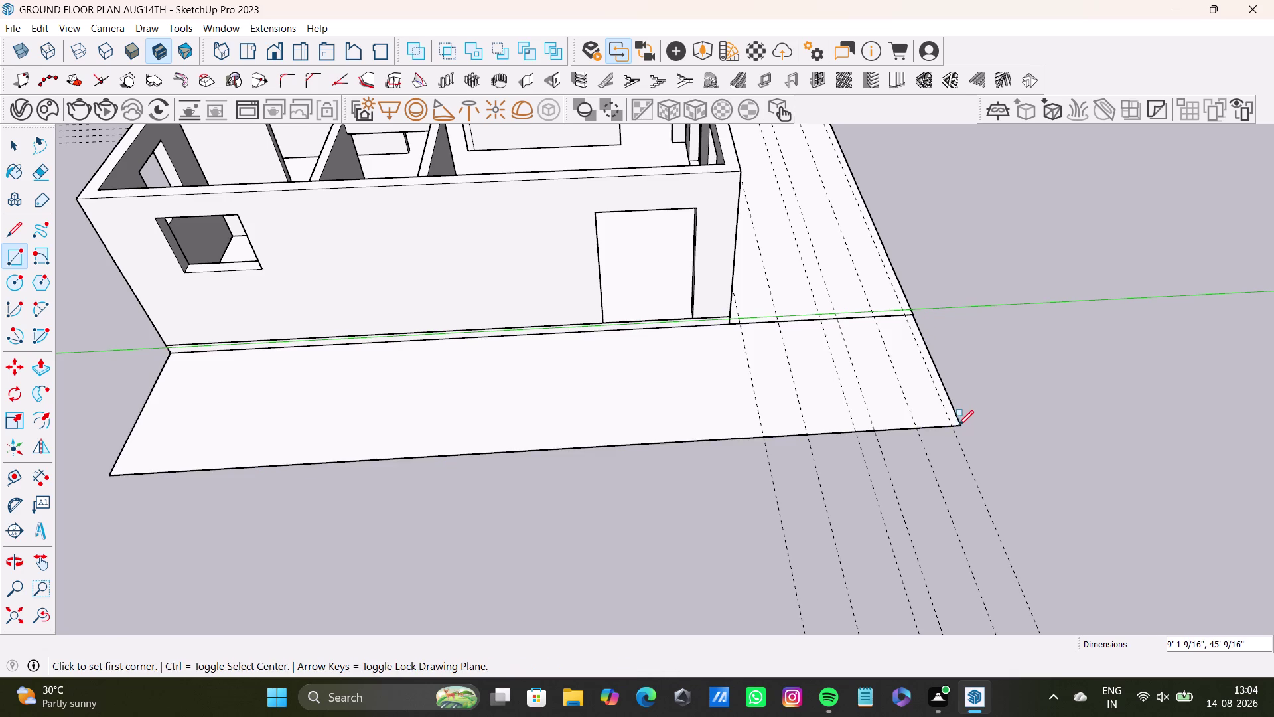
key(space)
middle_drag(915, 424, 595, 487)
scroll(up, 3)
middle_drag(862, 455, 744, 493)
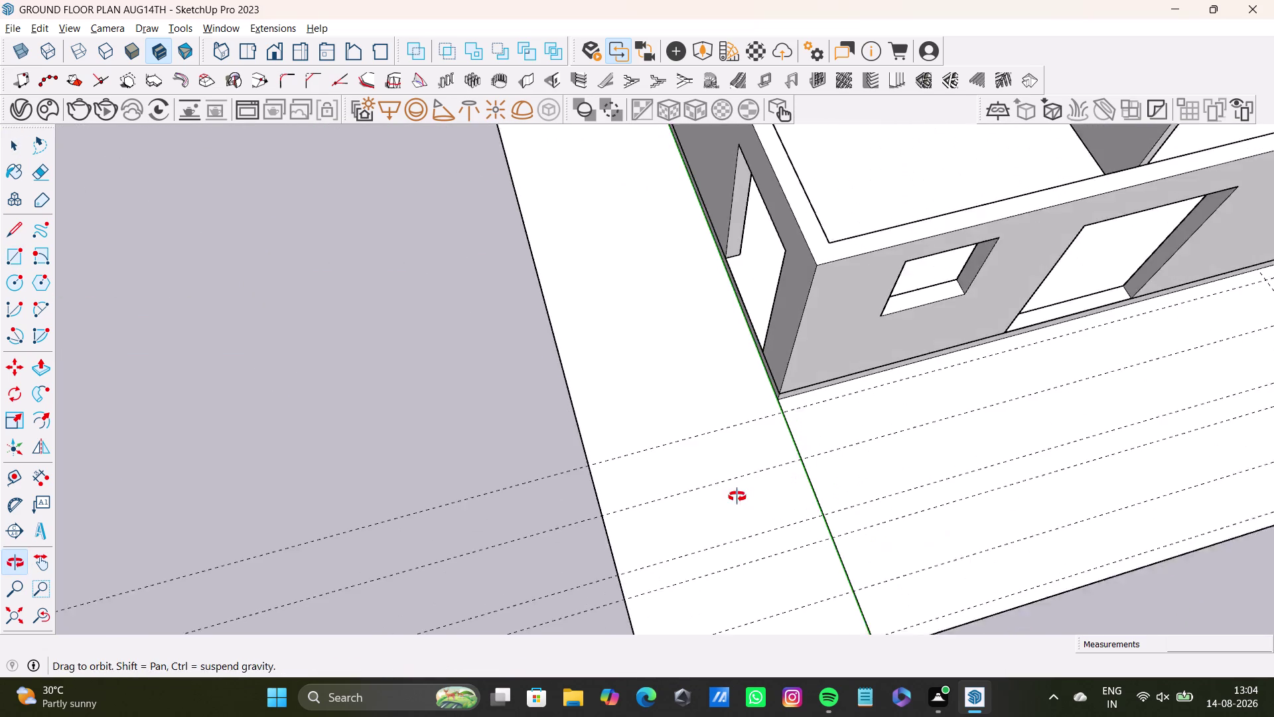
middle_drag(744, 492, 737, 496)
scroll(up, 3)
click(799, 439)
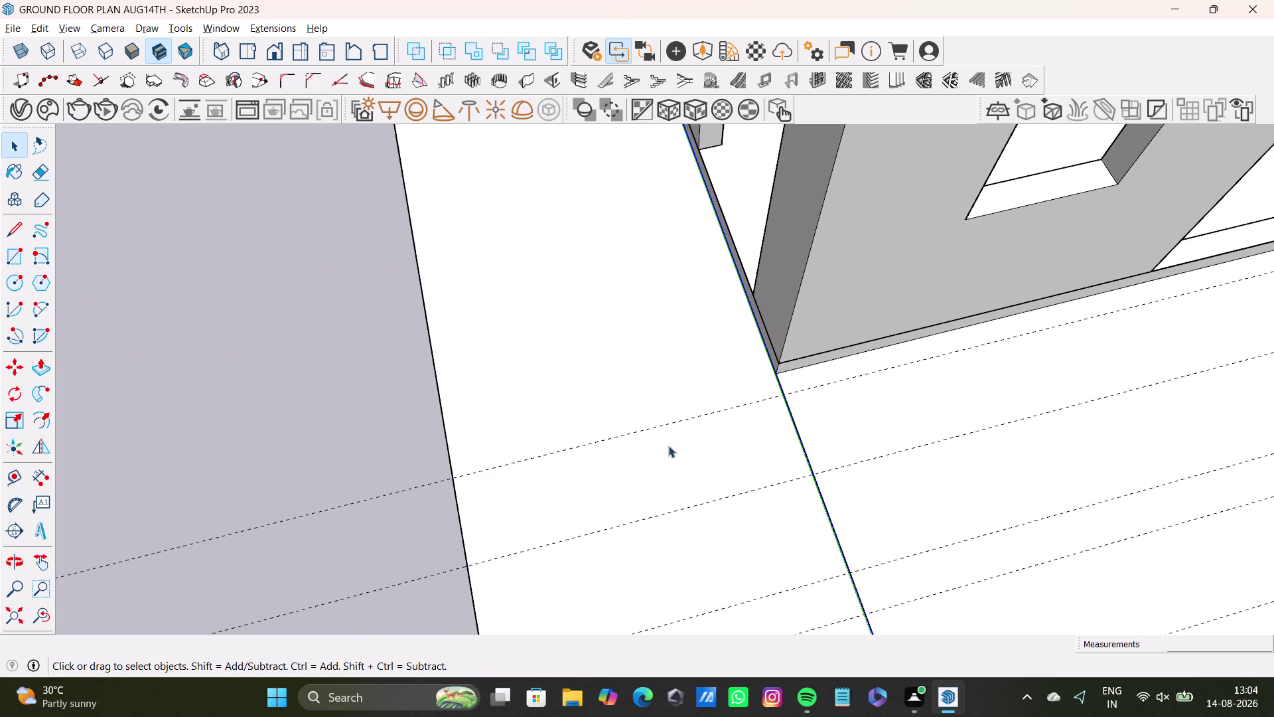
scroll(down, 3)
middle_drag(594, 455, 734, 266)
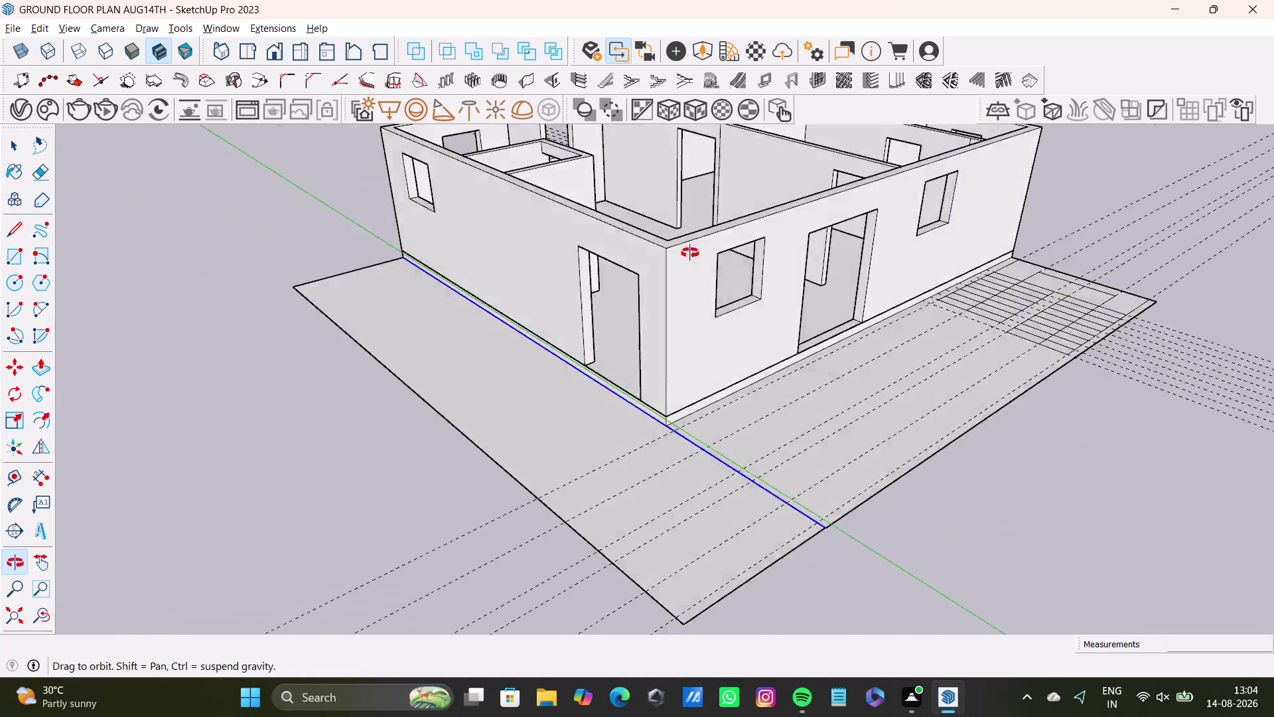
middle_drag(734, 265, 599, 230)
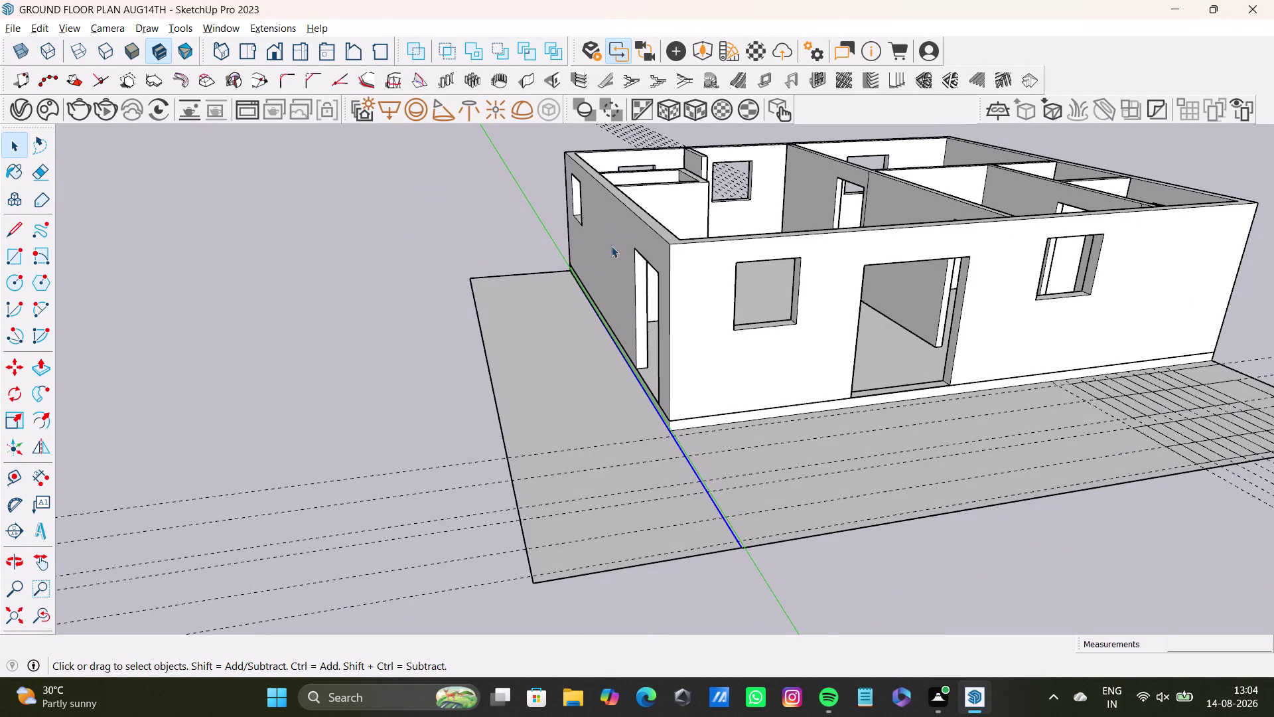
scroll(down, 3)
middle_drag(796, 403, 669, 351)
middle_drag(840, 375, 840, 479)
scroll(down, 3)
middle_drag(700, 281, 665, 349)
key(ctrl+s)
key(ctrl+s)
key(ctrl+s)
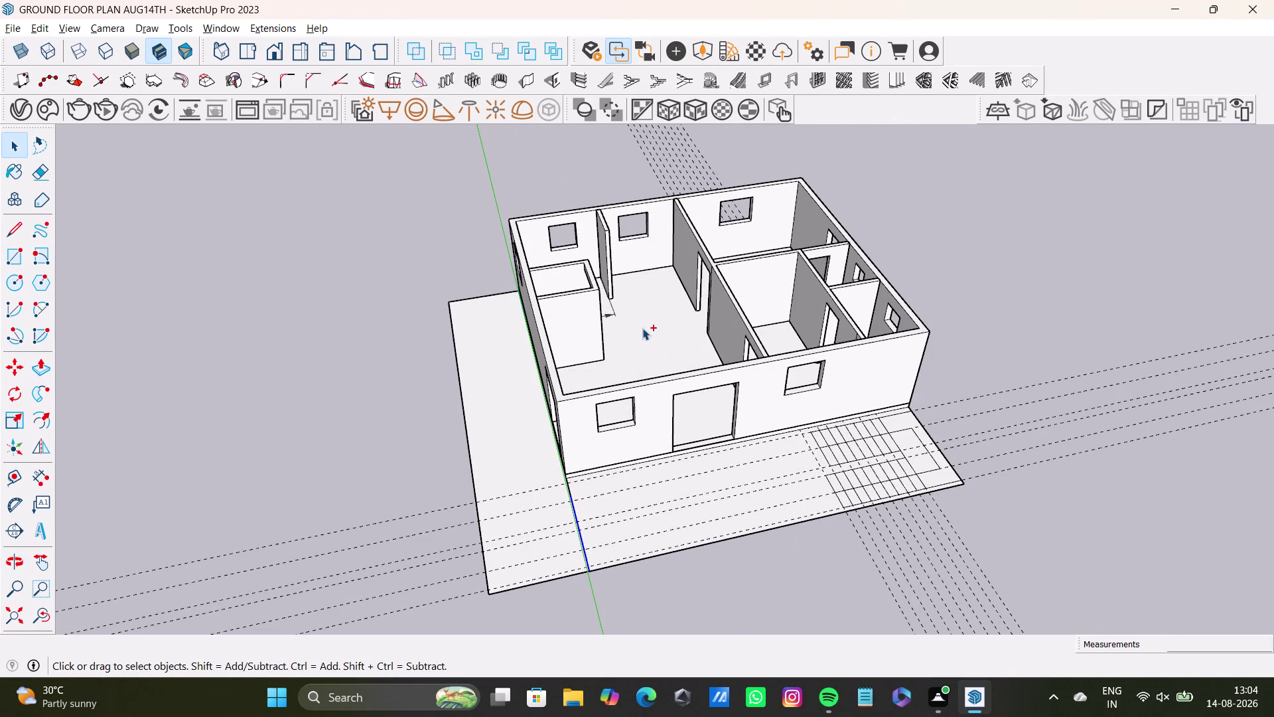
key(ctrl+s)
key(ctrl+s)
key(ctrl+s)
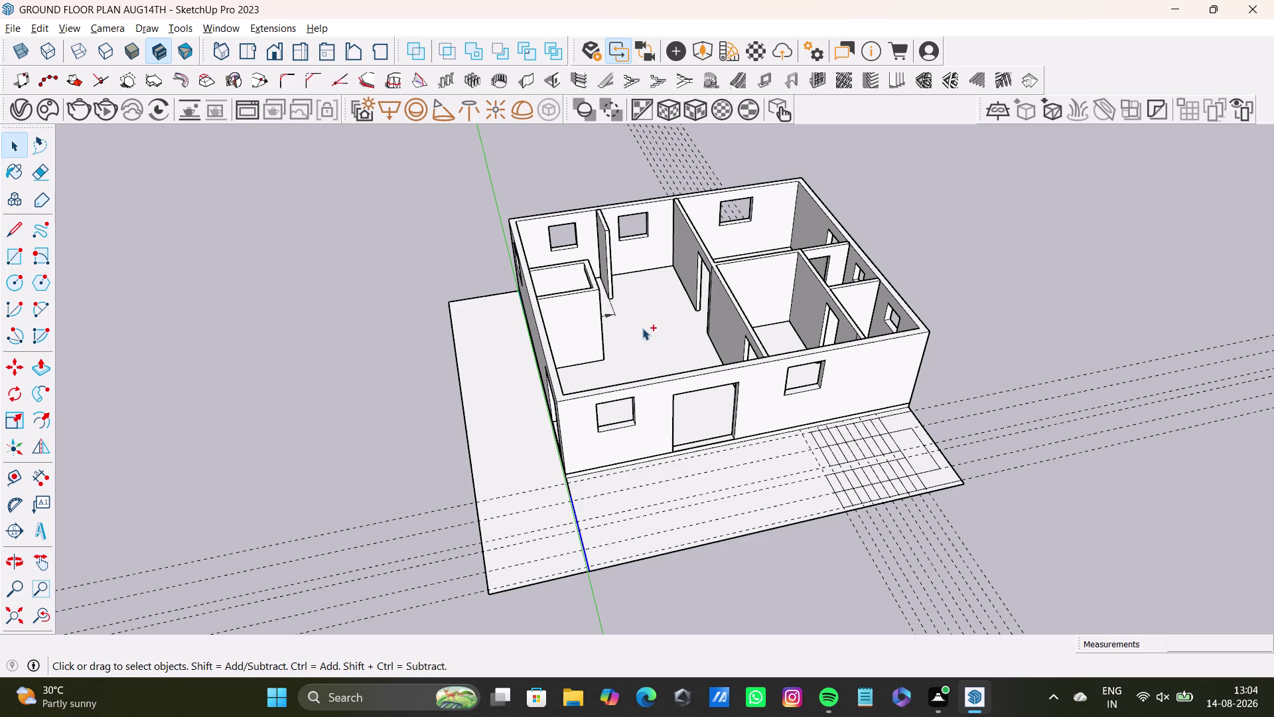